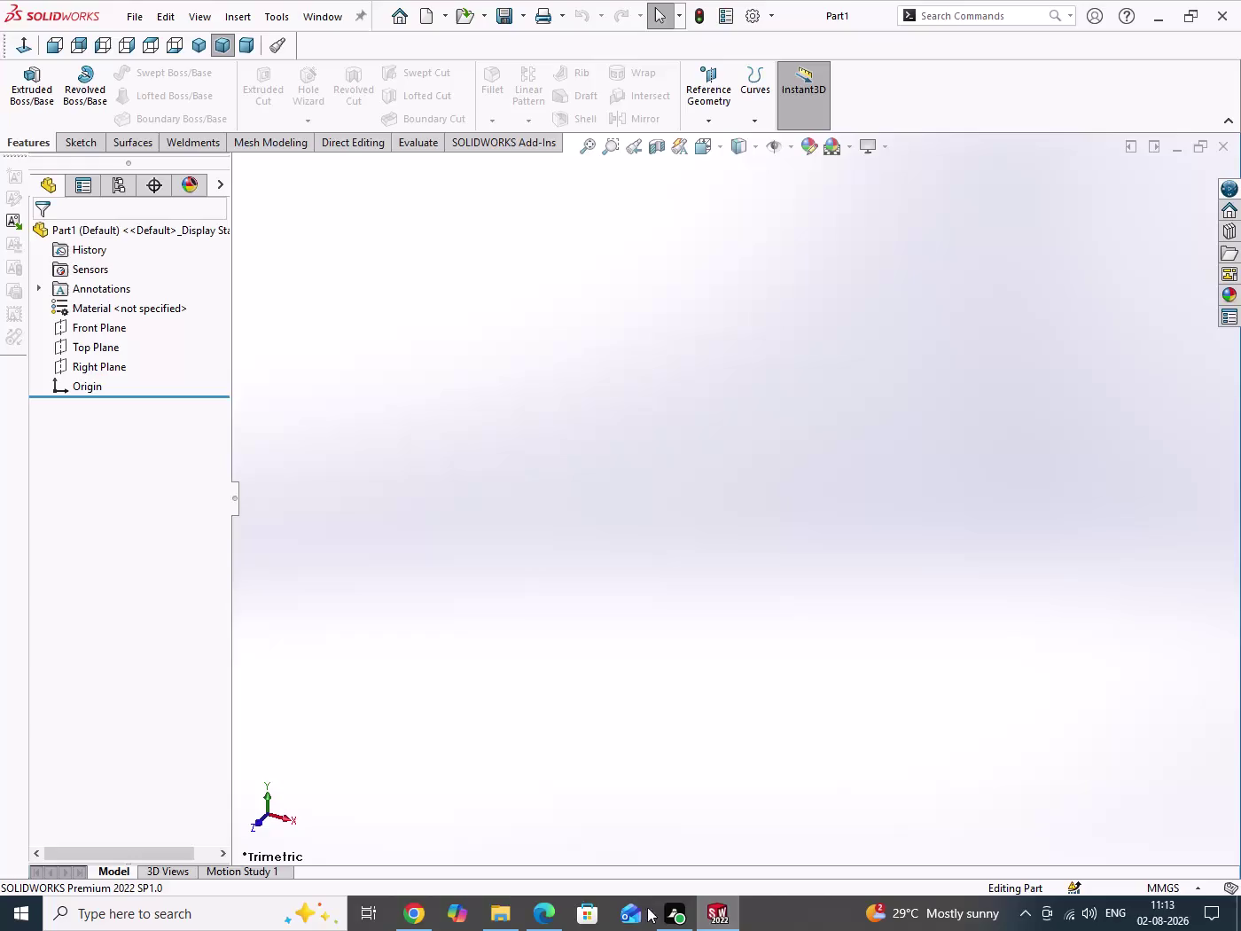
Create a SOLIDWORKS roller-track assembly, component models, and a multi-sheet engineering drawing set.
Minimize the empty SOLIDWORKS part to reveal the Roller Track assembly PDF.
right_click(411, 921)
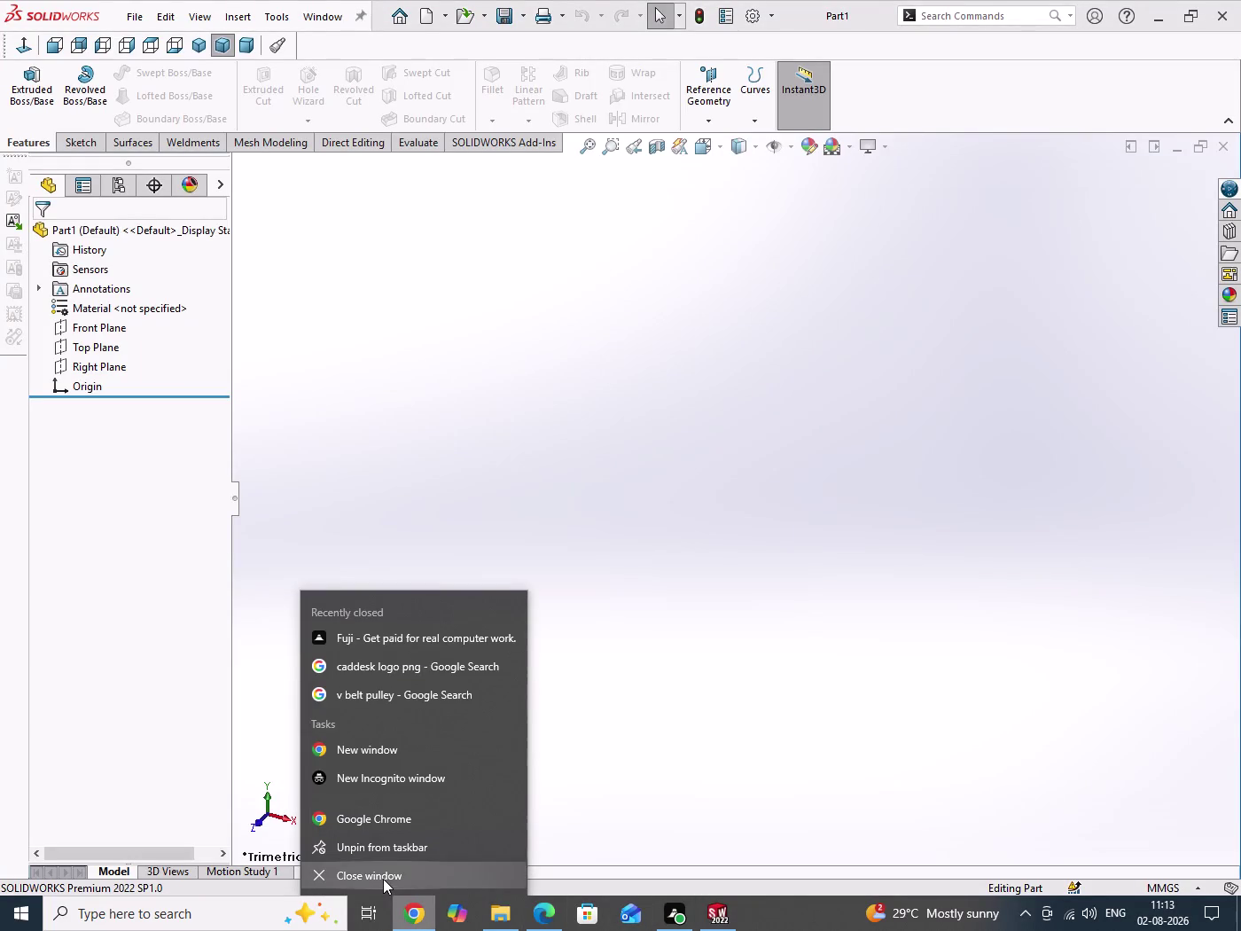
click(382, 879)
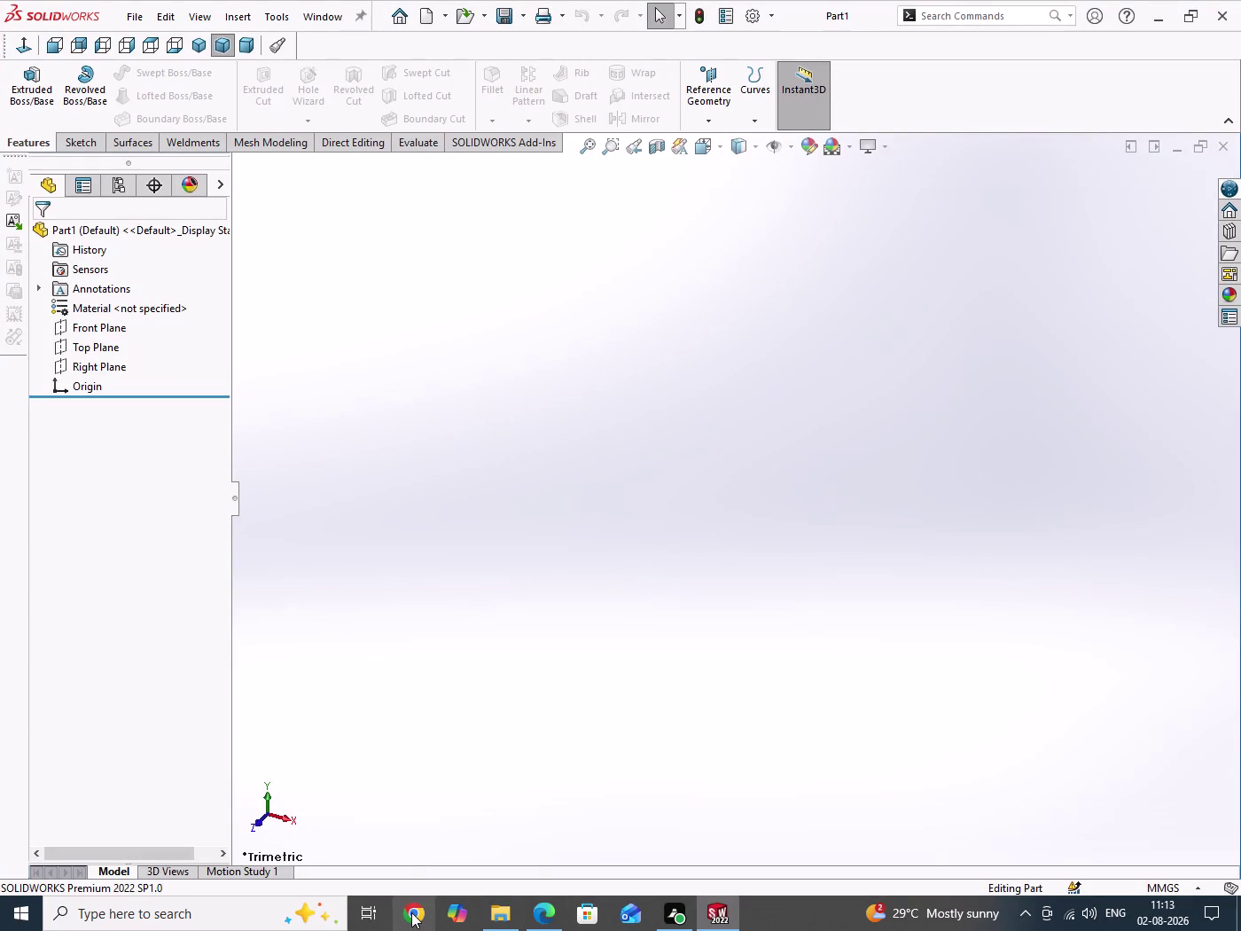
click(412, 912)
click(1106, 37)
drag(481, 395, 980, 715)
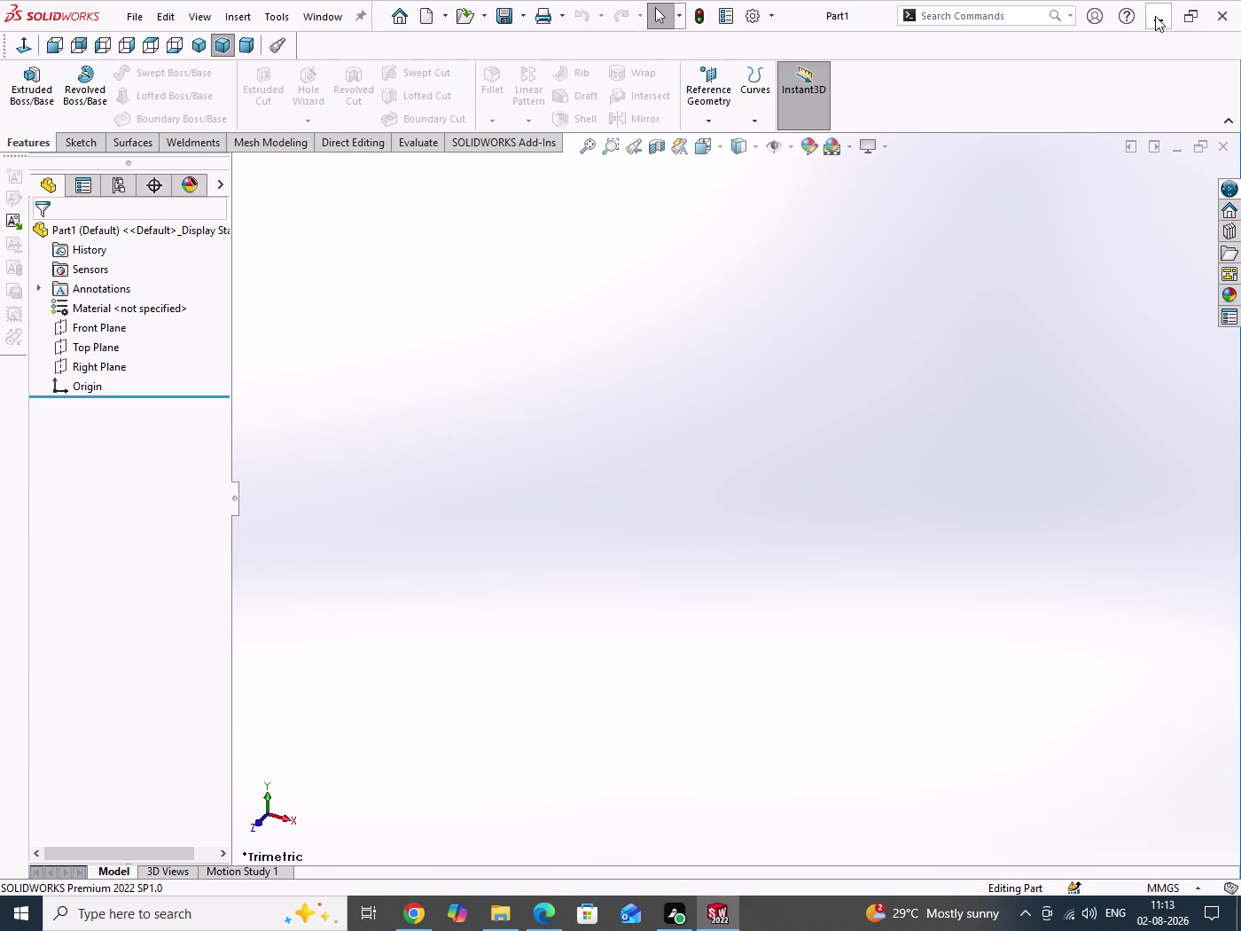
click(542, 916)
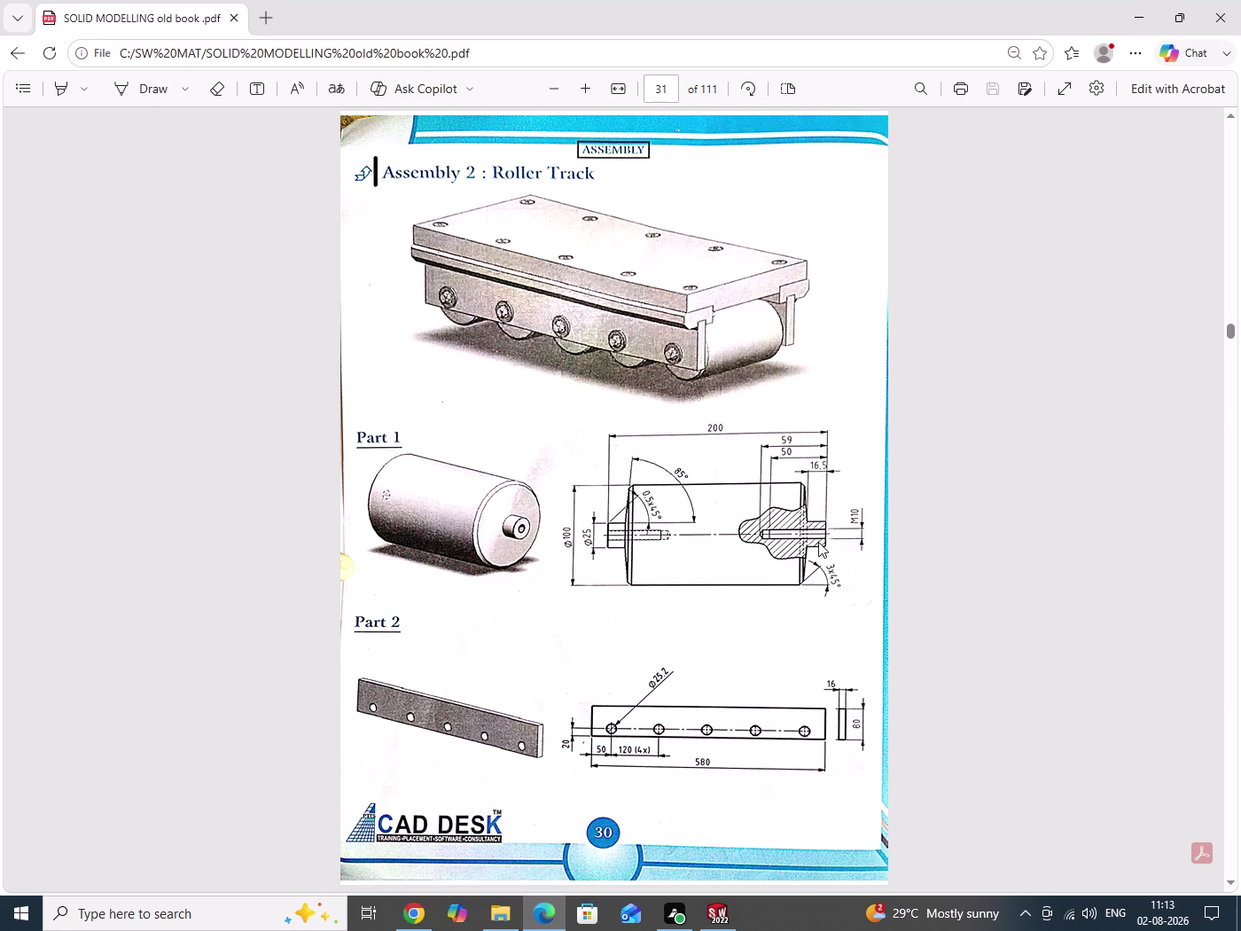
Zoom into the Part 1 roller drawing in Edge, then bring SOLIDWORKS back to the front.
scroll(up, 3)
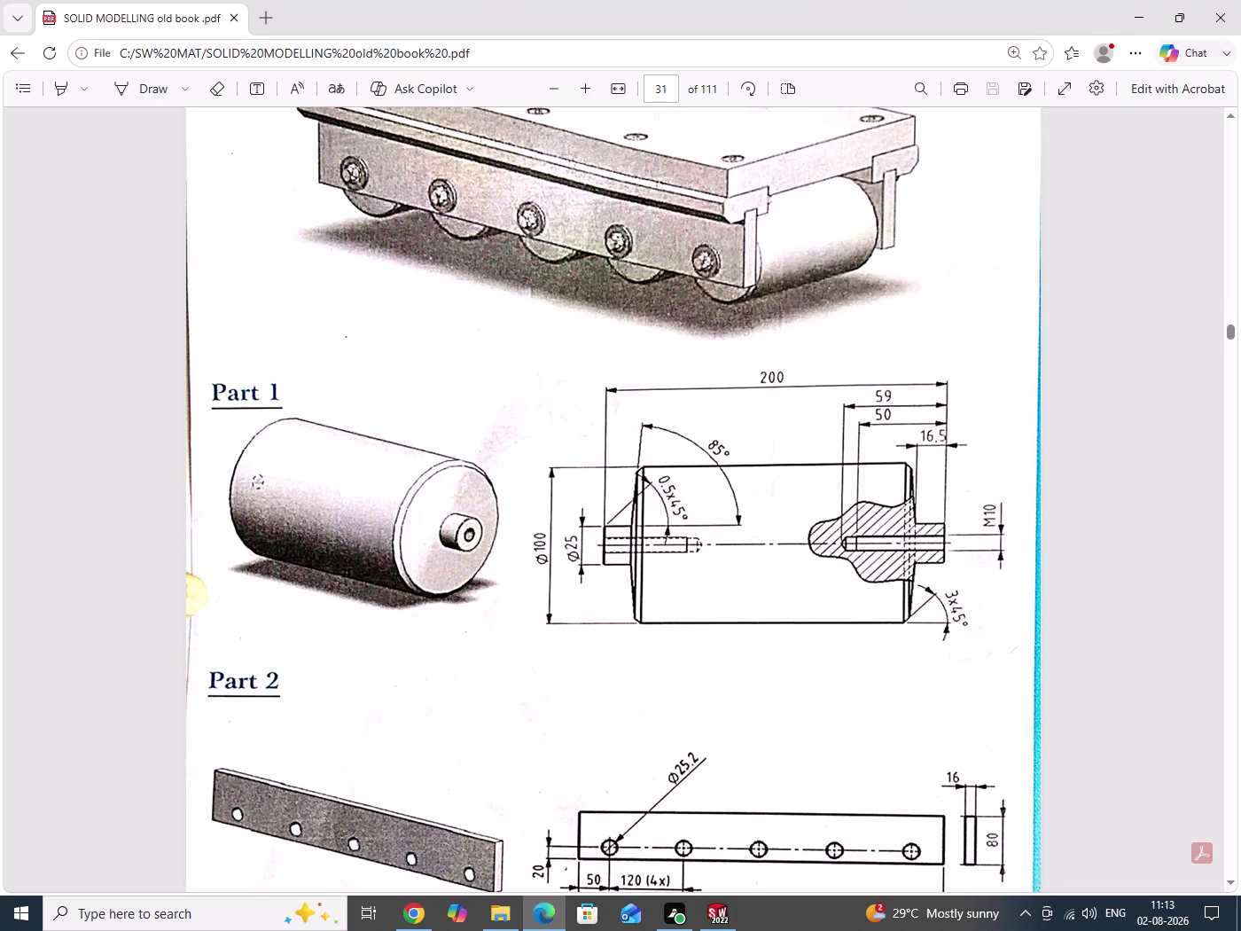
click(1133, 17)
click(550, 325)
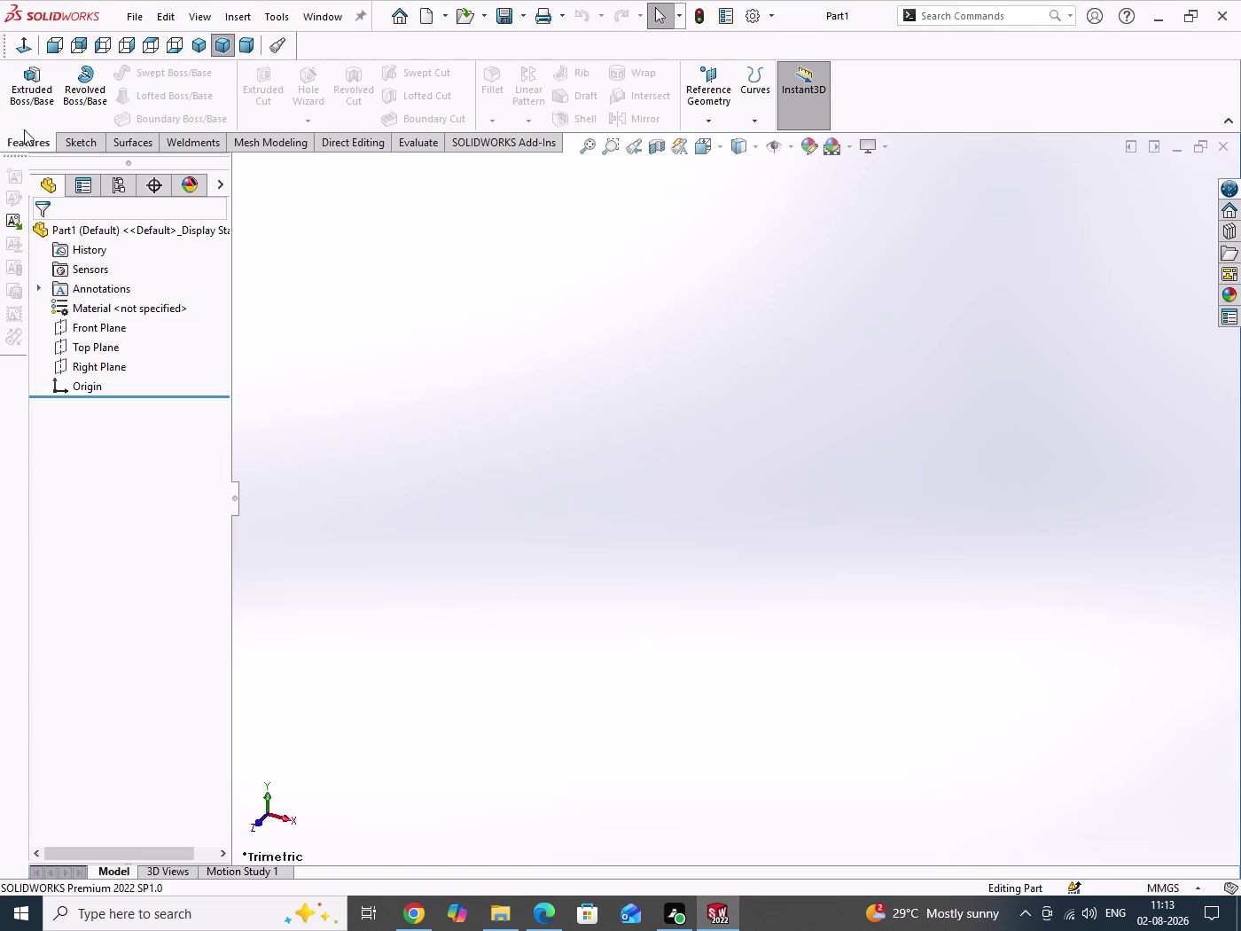
Start a Revolved Boss/Base with its sketch on the Front Plane.
click(96, 107)
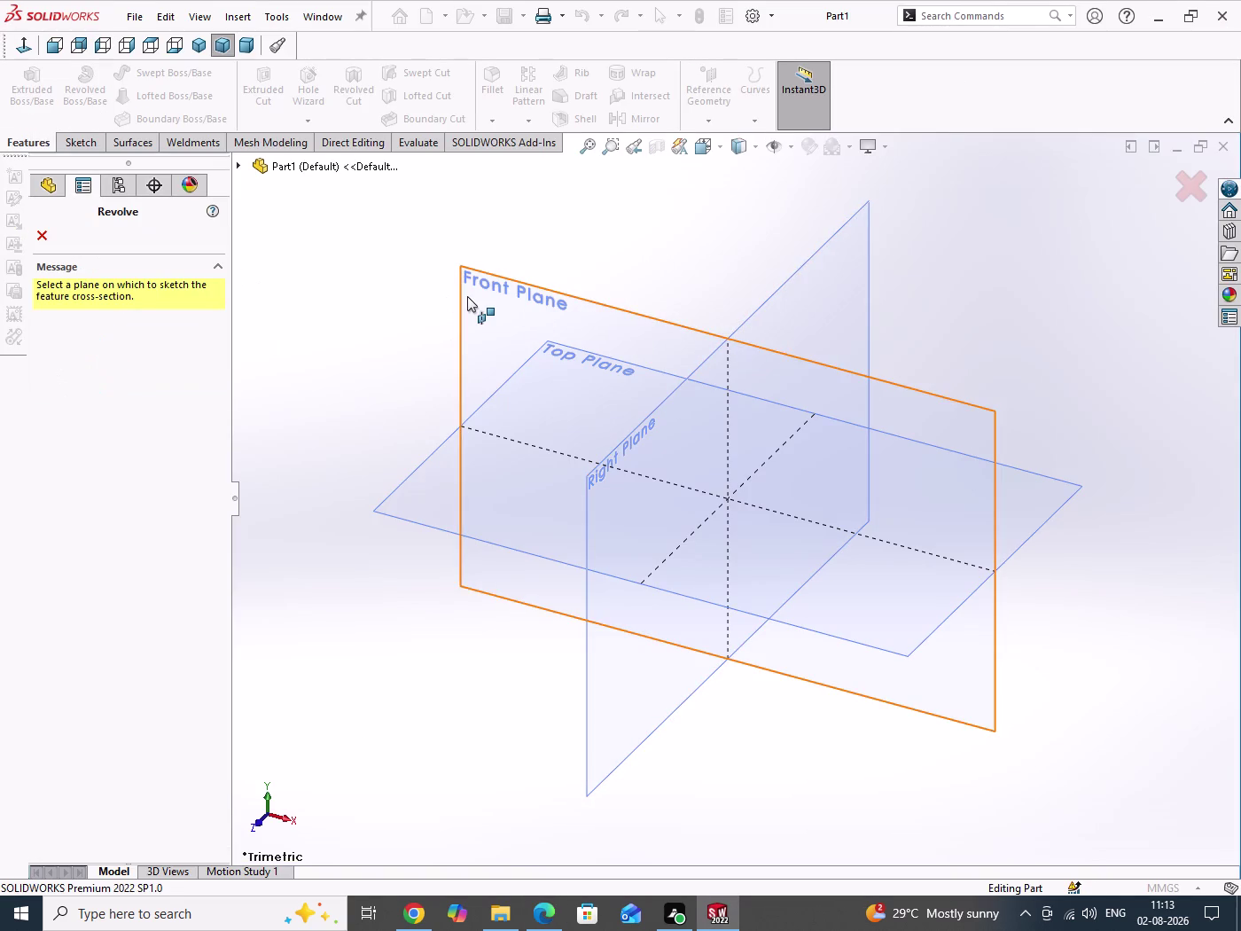
click(468, 296)
drag(966, 421, 1018, 529)
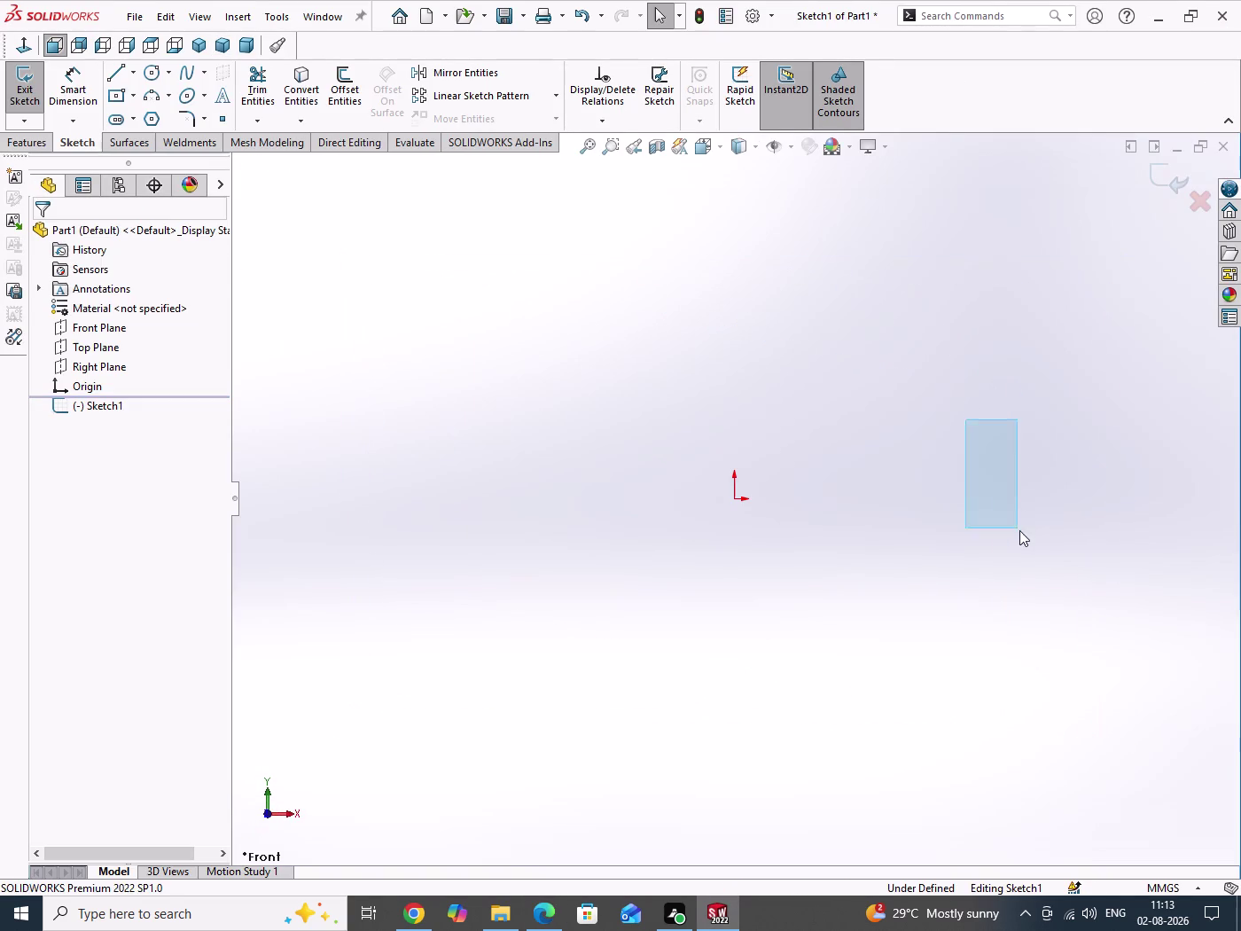
click(849, 149)
click(851, 187)
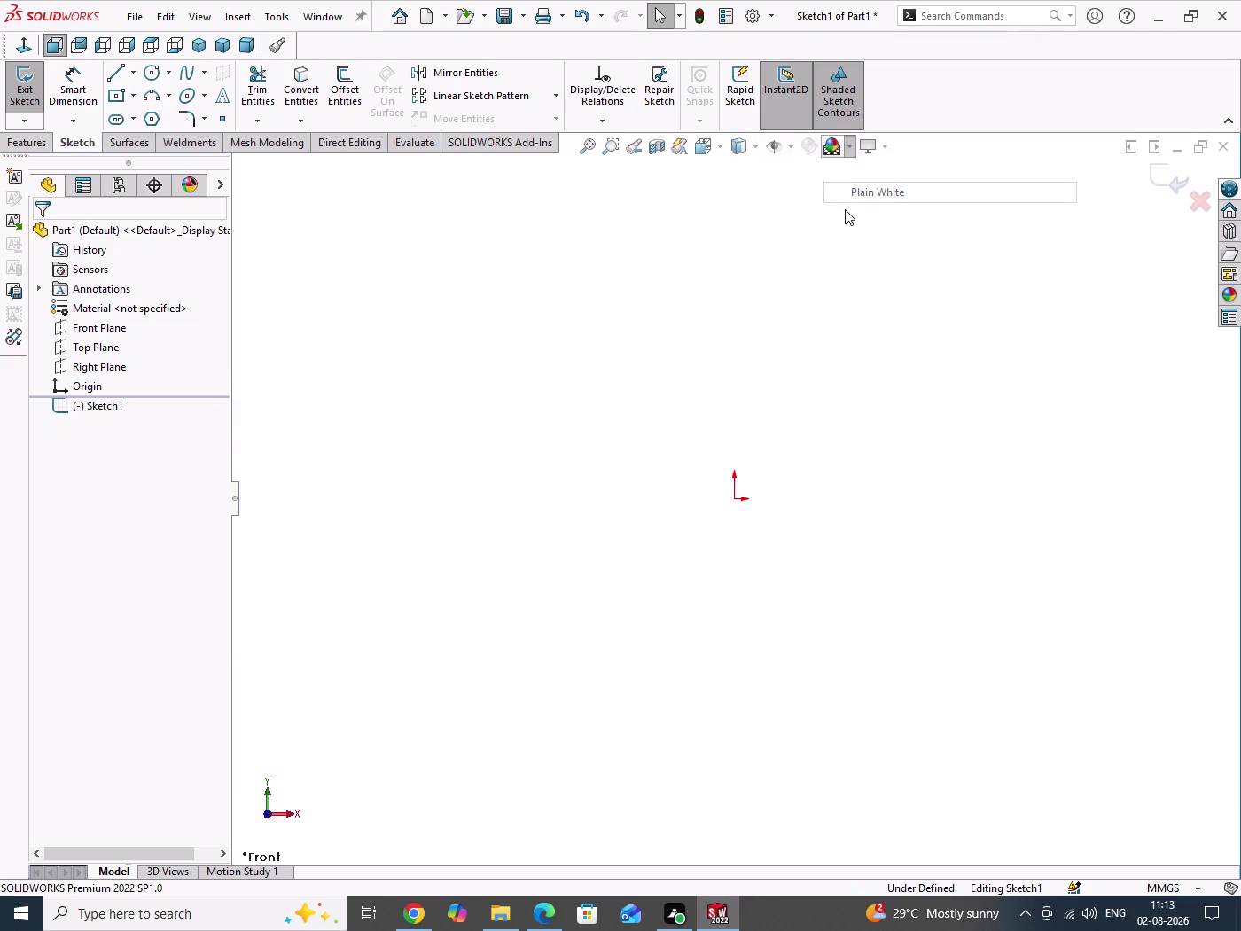
drag(694, 332, 867, 450)
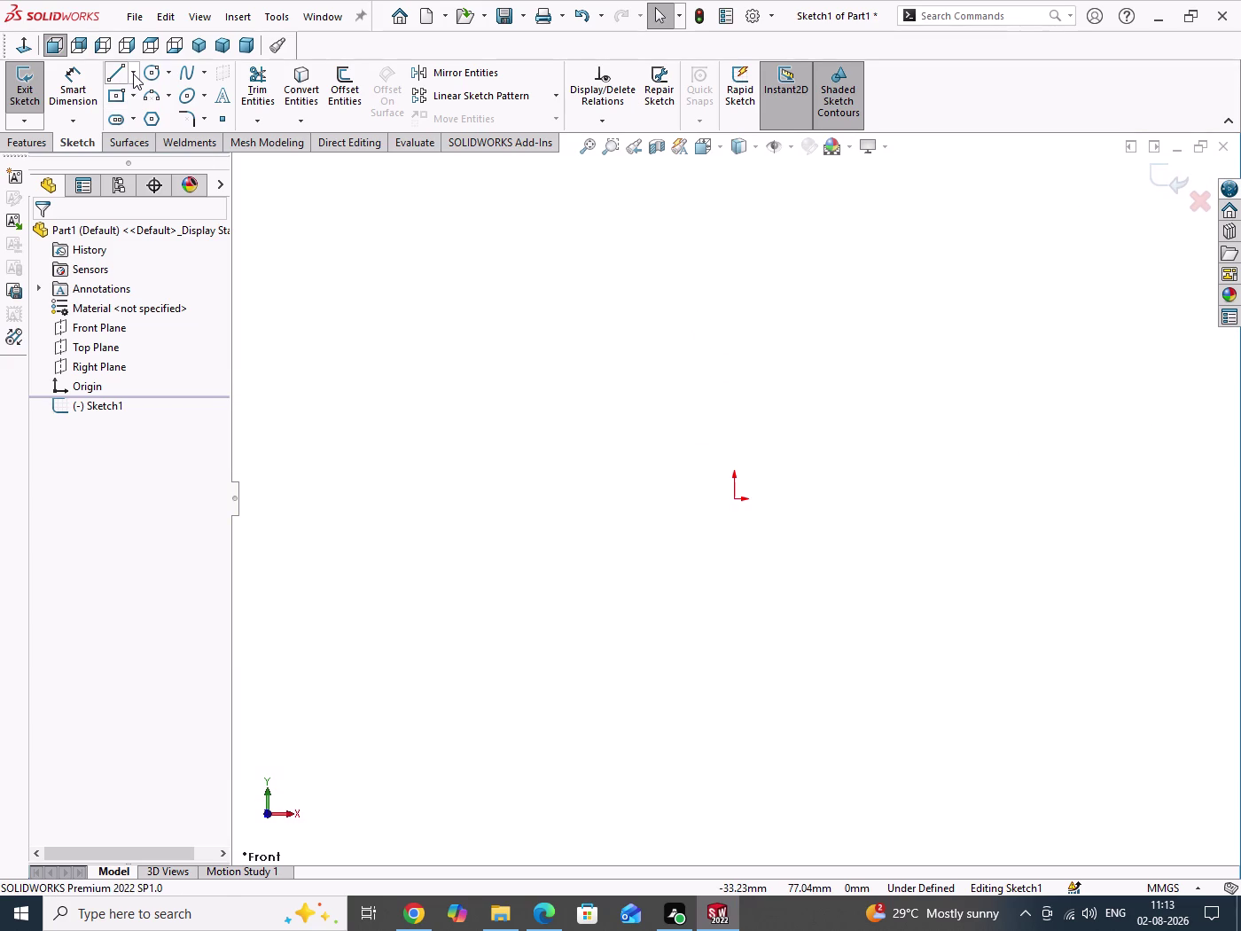
Draw a horizontal centerline passing across the origin.
click(133, 74)
click(148, 120)
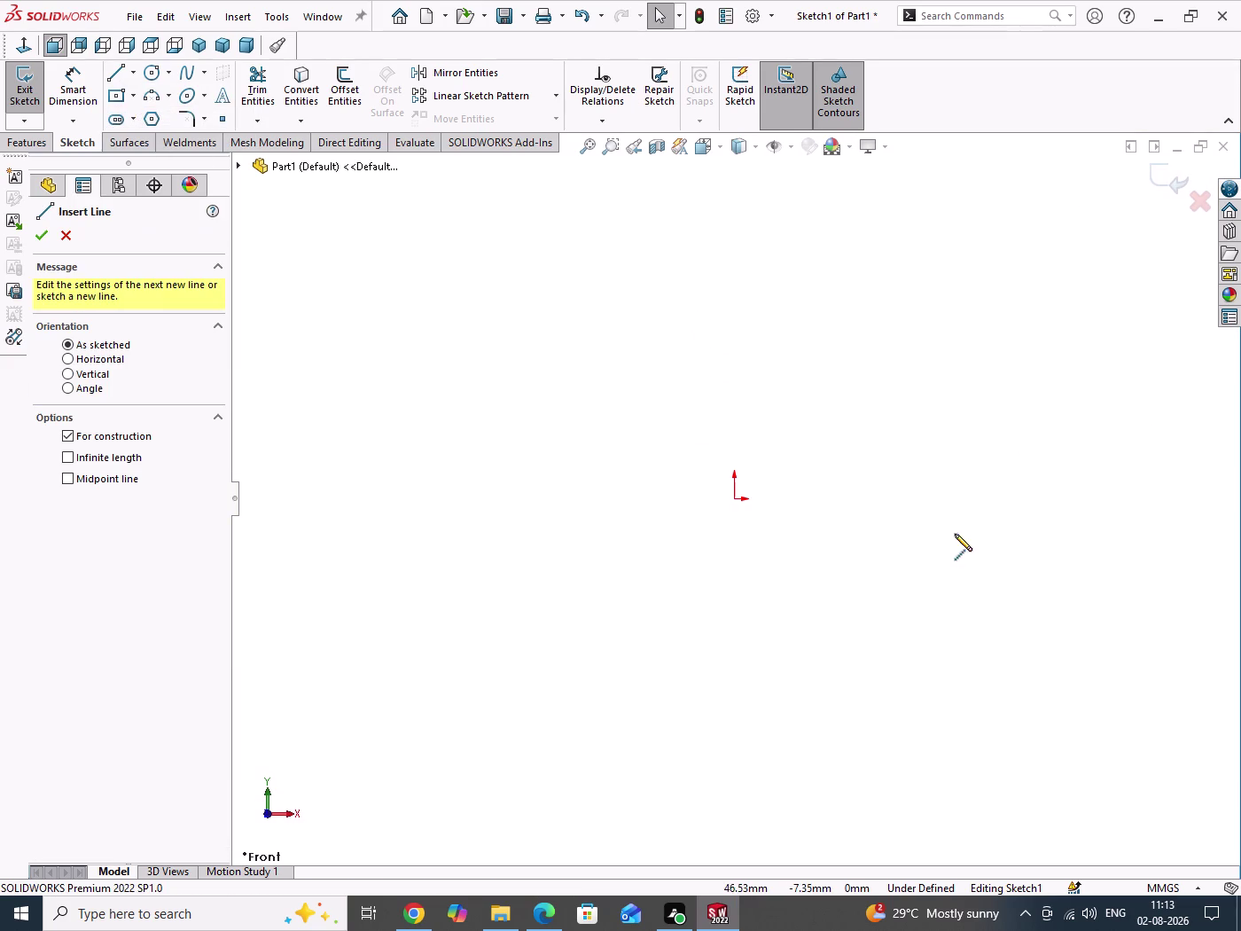
click(655, 497)
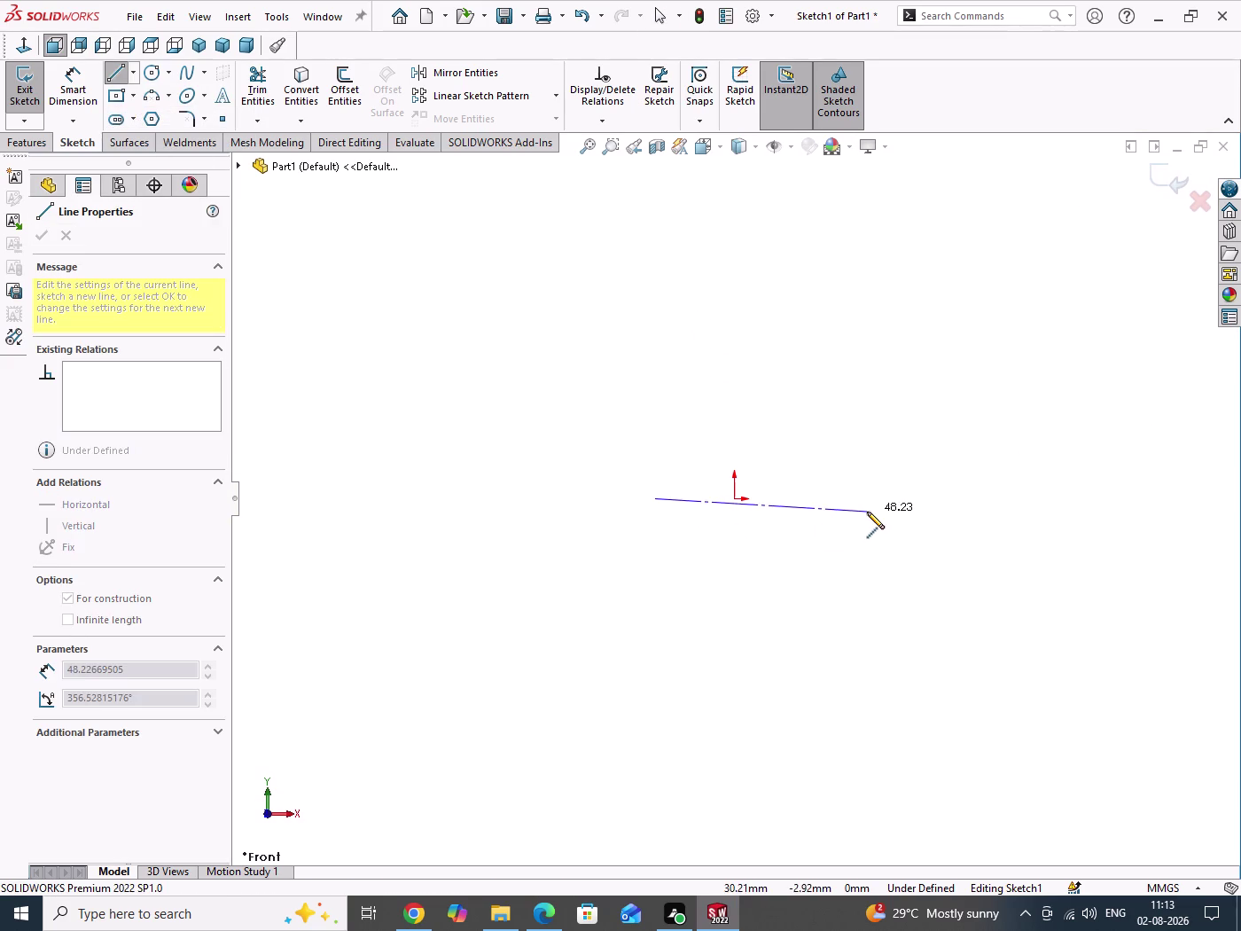
click(879, 501)
right_click(866, 403)
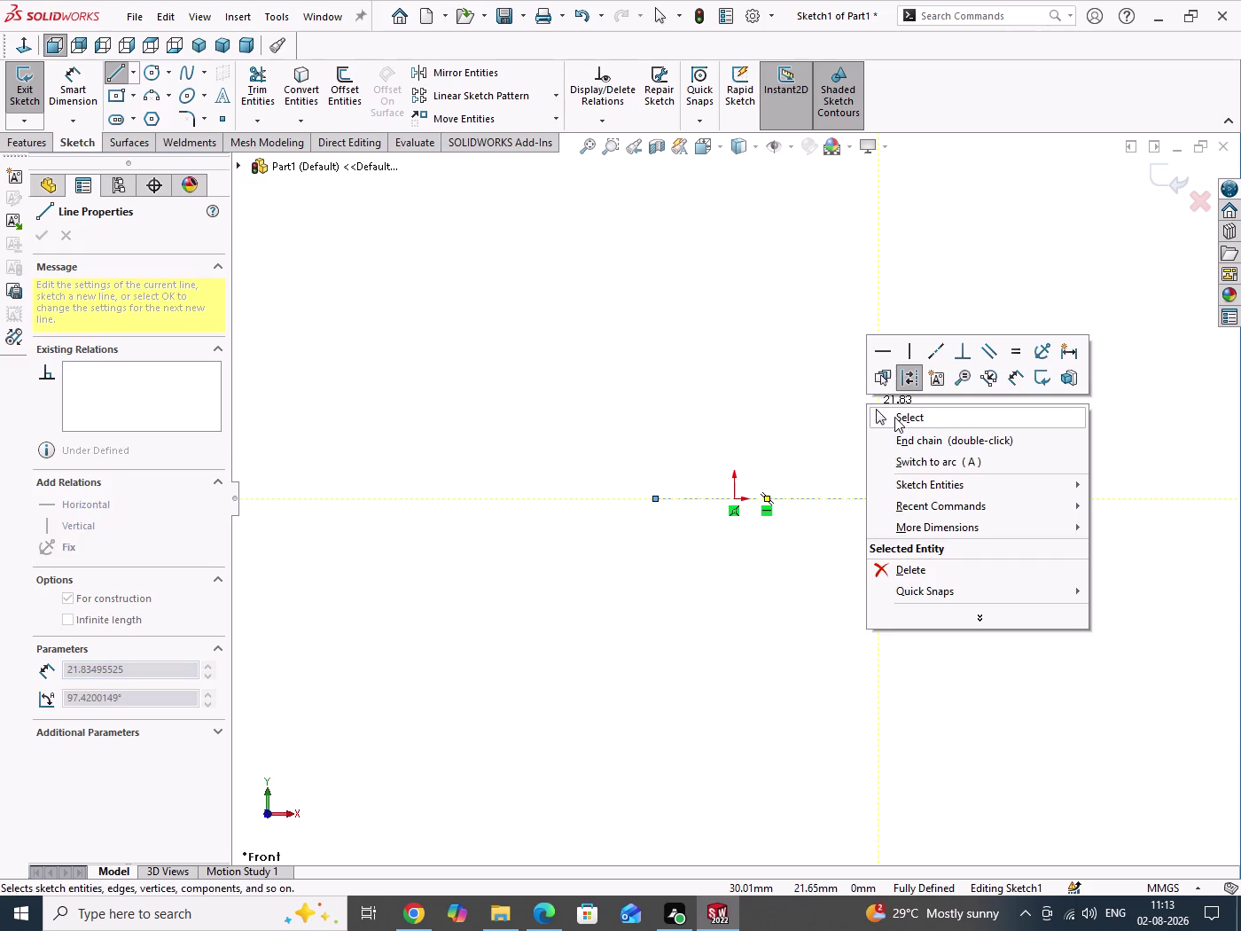
click(914, 420)
Add a Midpoint relation between the centerline and origin, then lengthen it both ways.
click(838, 497)
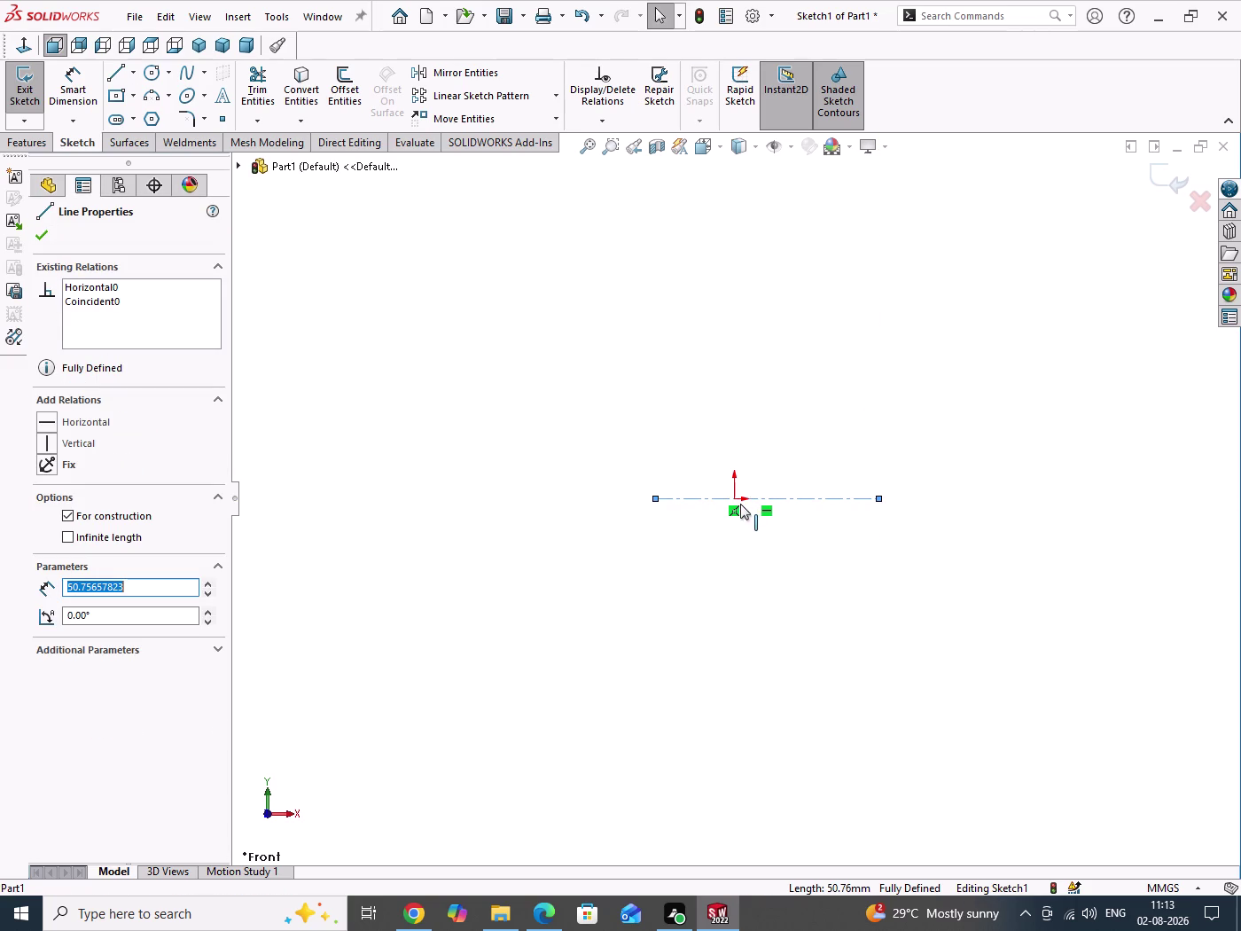
click(737, 500)
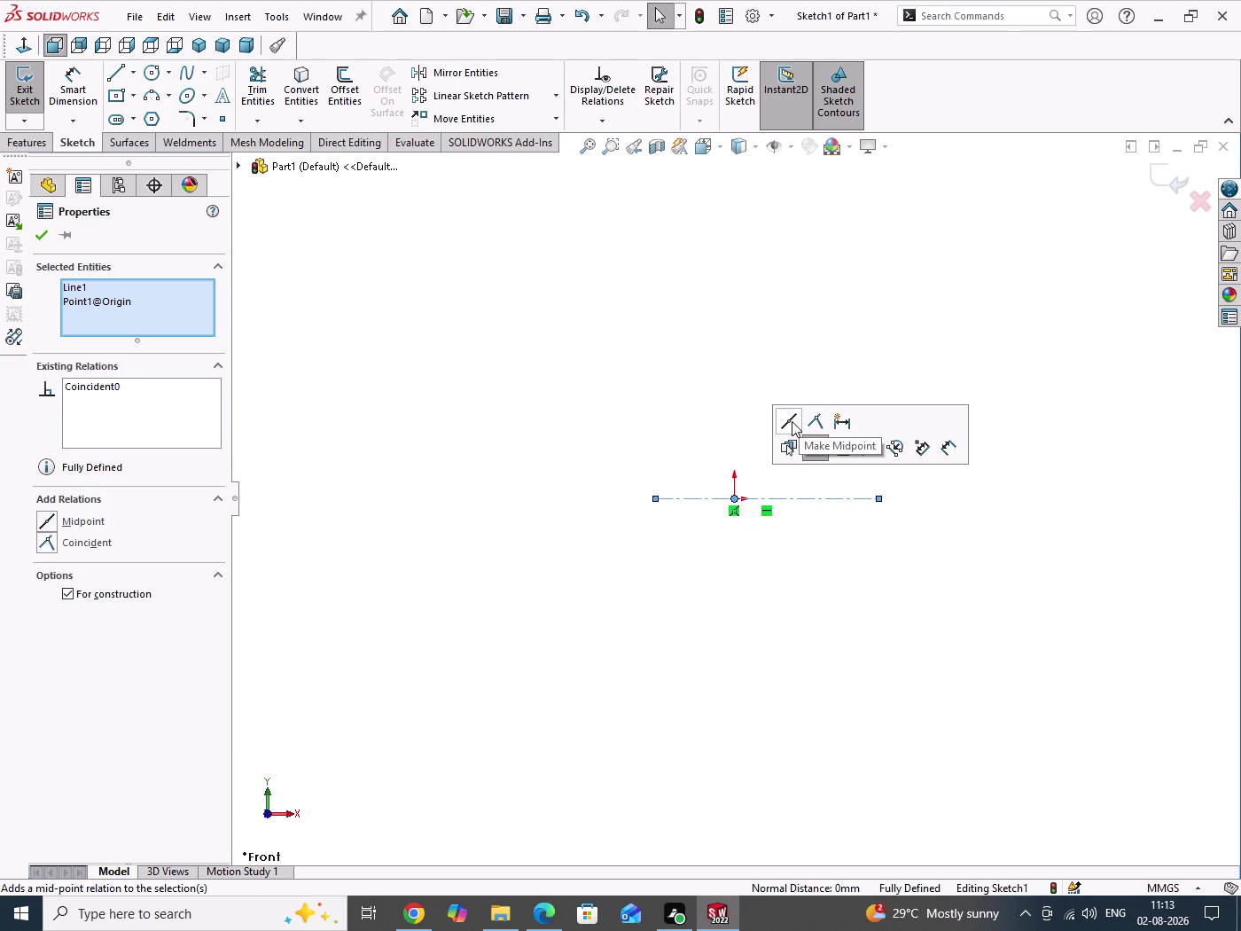
click(792, 421)
click(648, 365)
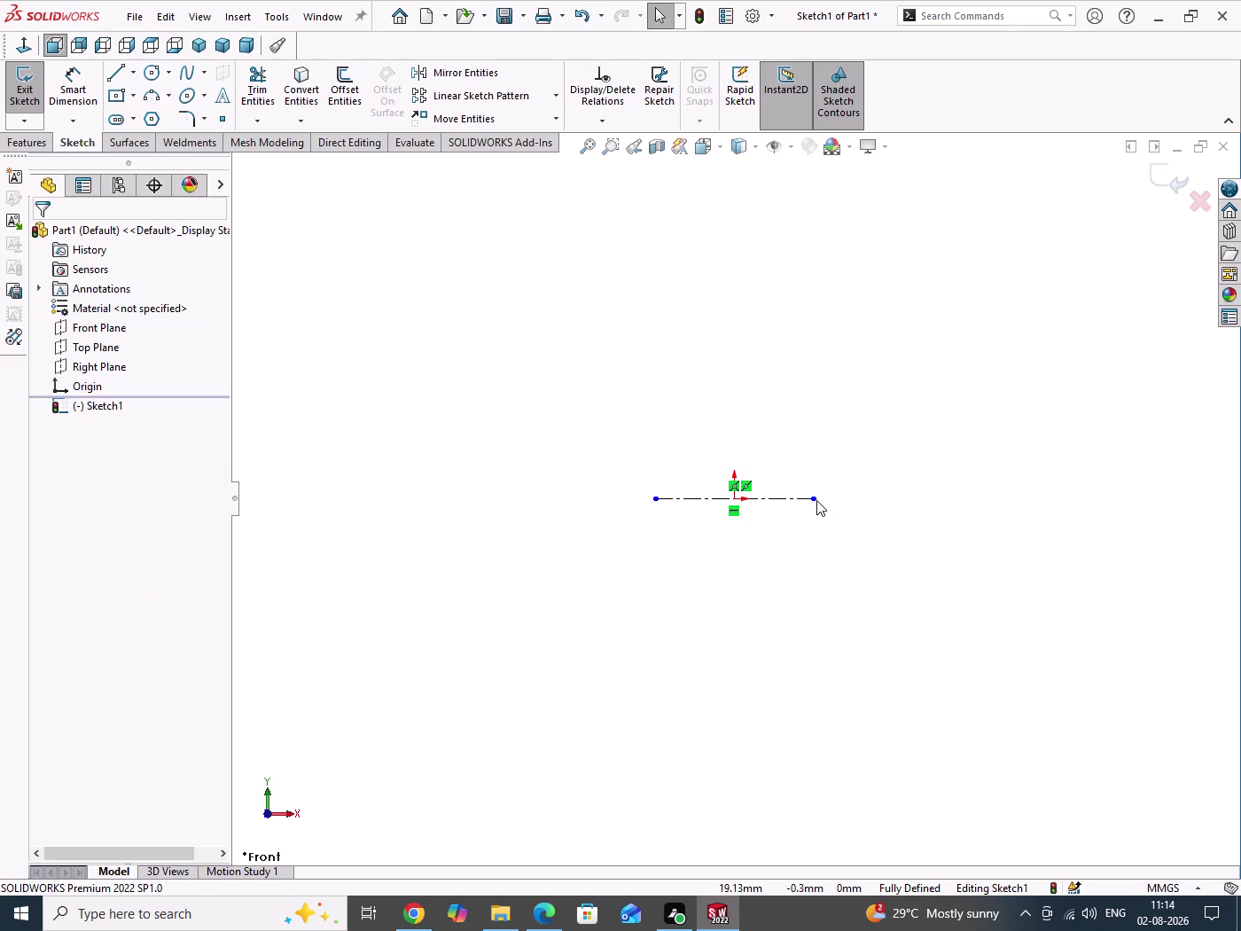
drag(816, 501, 980, 505)
drag(846, 370, 906, 698)
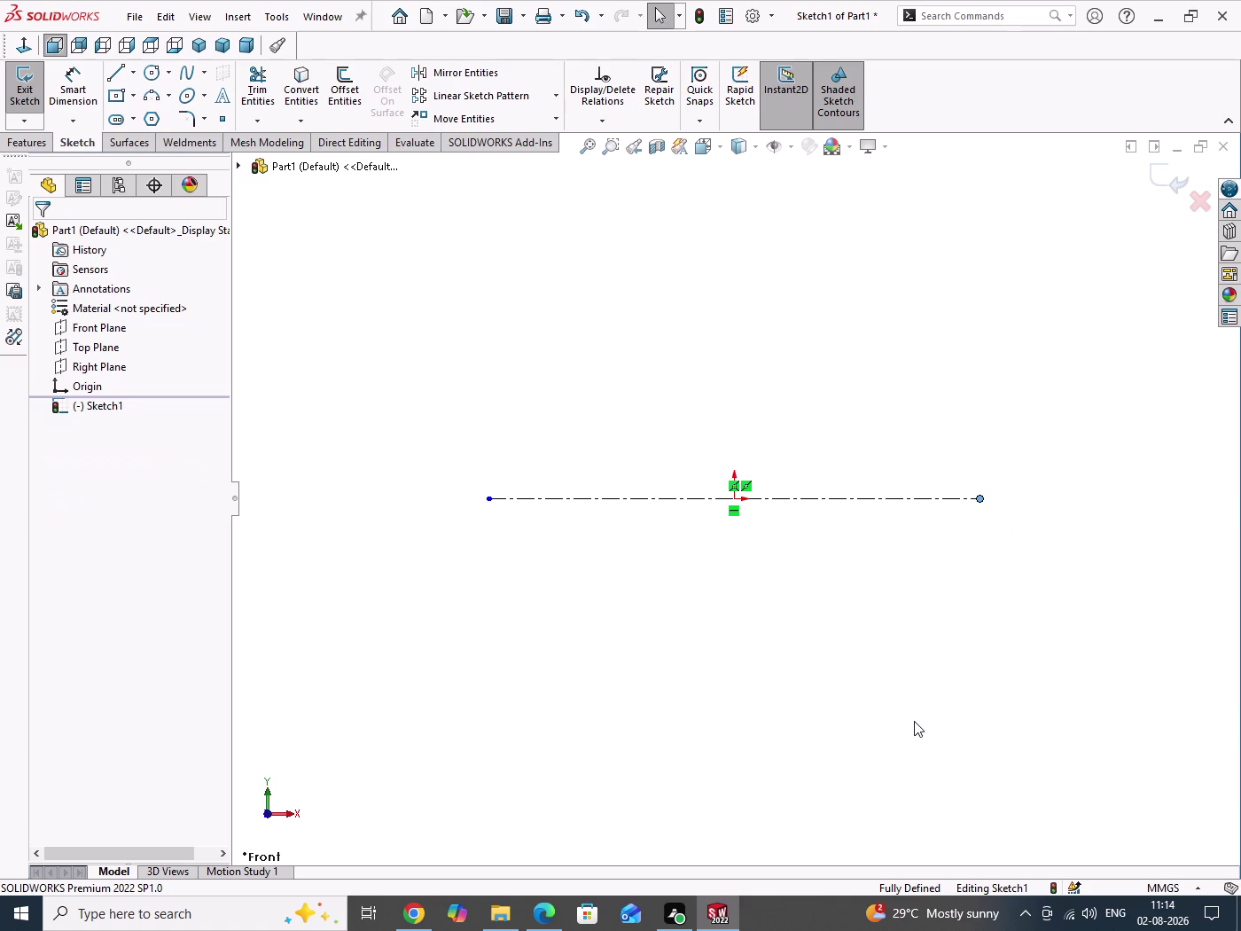
drag(906, 698, 917, 729)
Restore down Edge and SOLIDWORKS so they sit side by side.
click(538, 924)
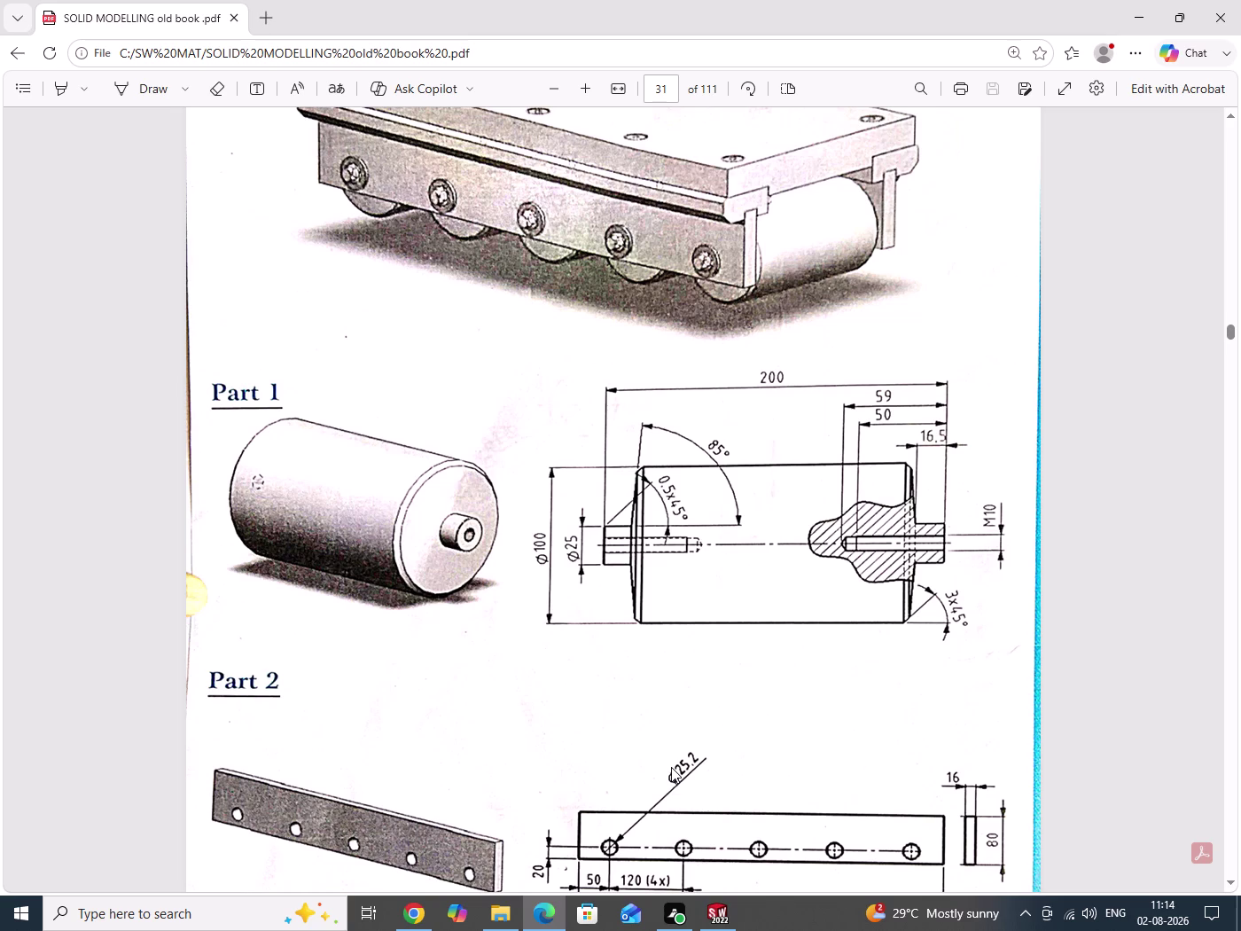
click(1189, 15)
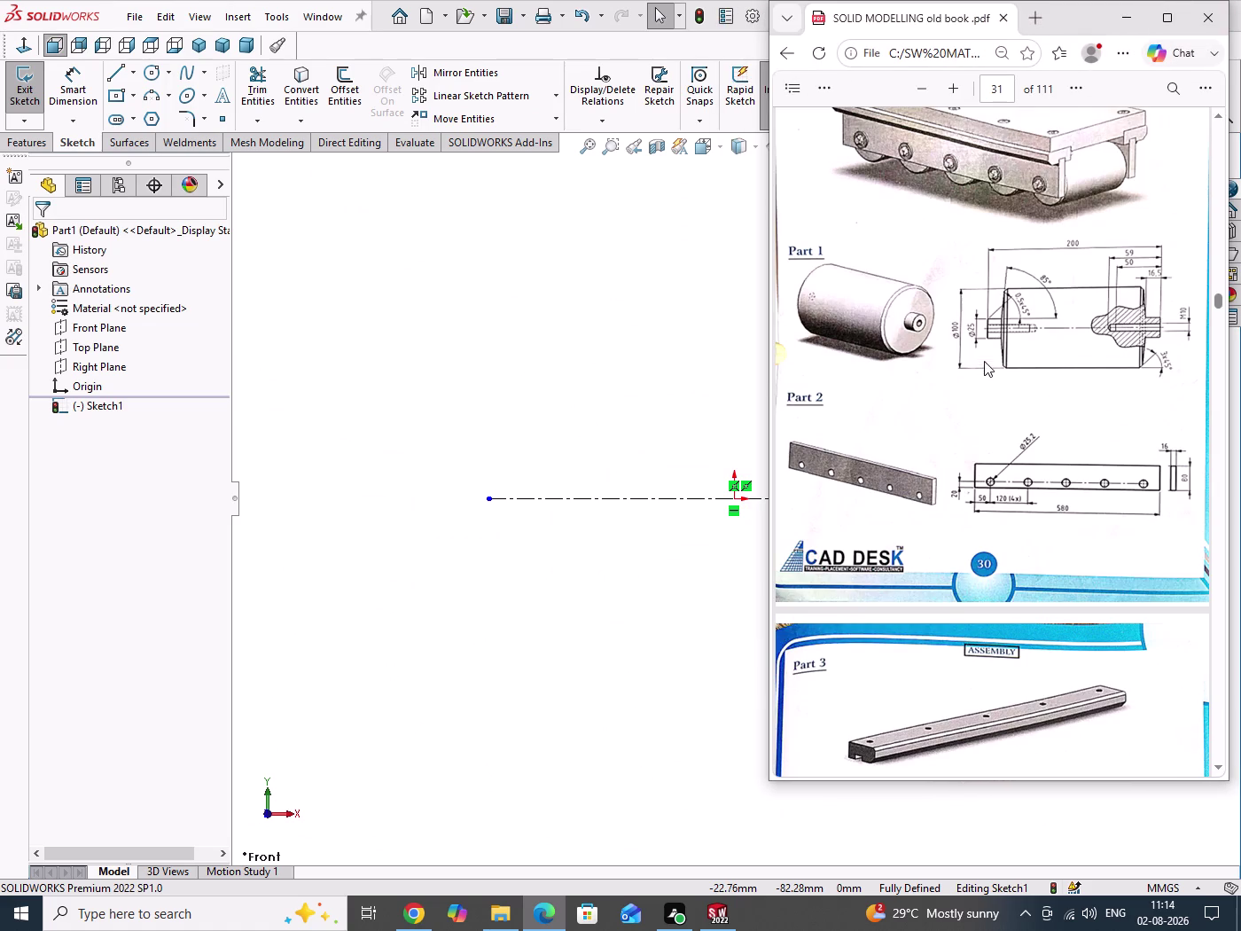
click(502, 318)
click(1191, 14)
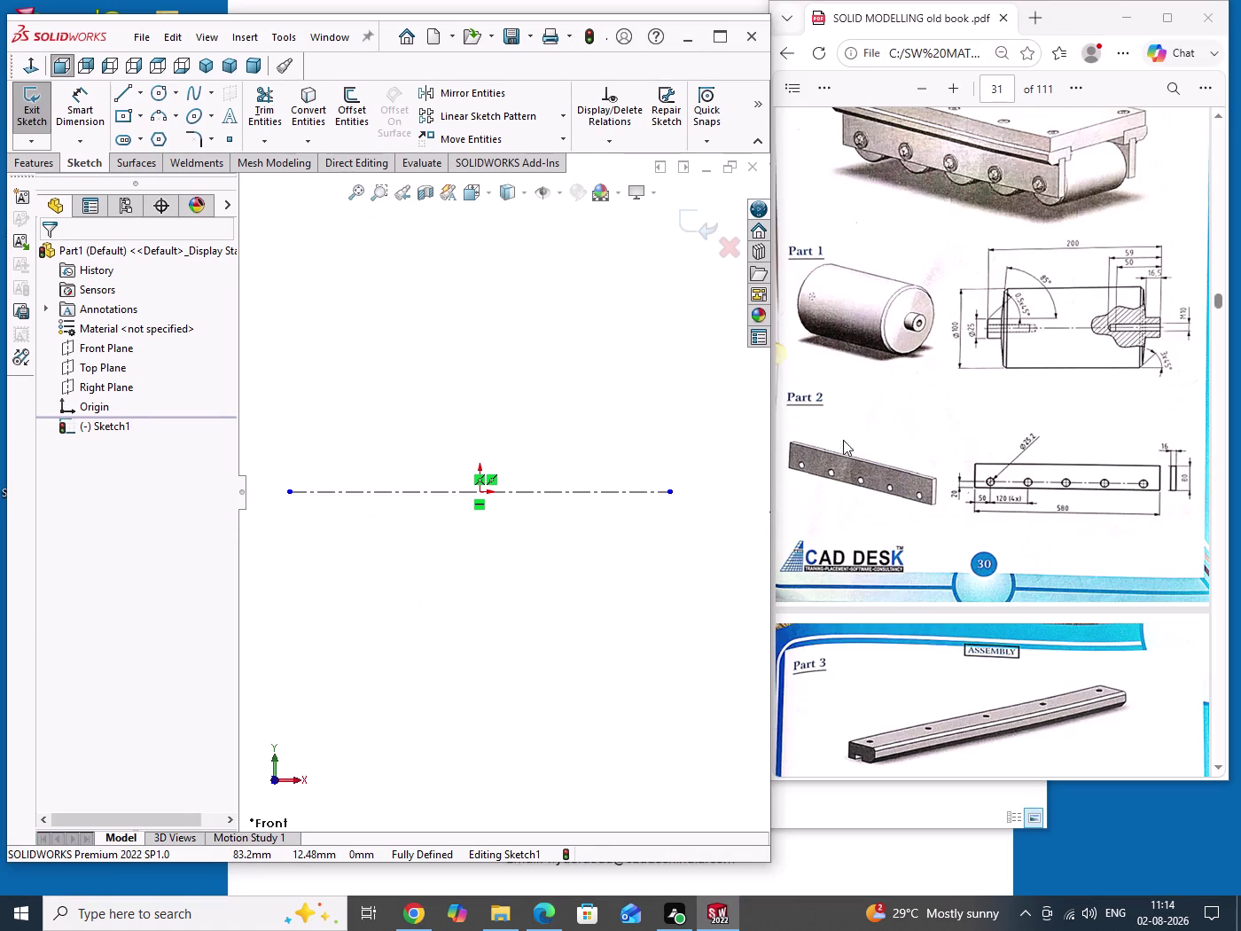
Zoom the PDF into the Part 1 section view and return to the sketch.
click(1135, 266)
scroll(up, 3)
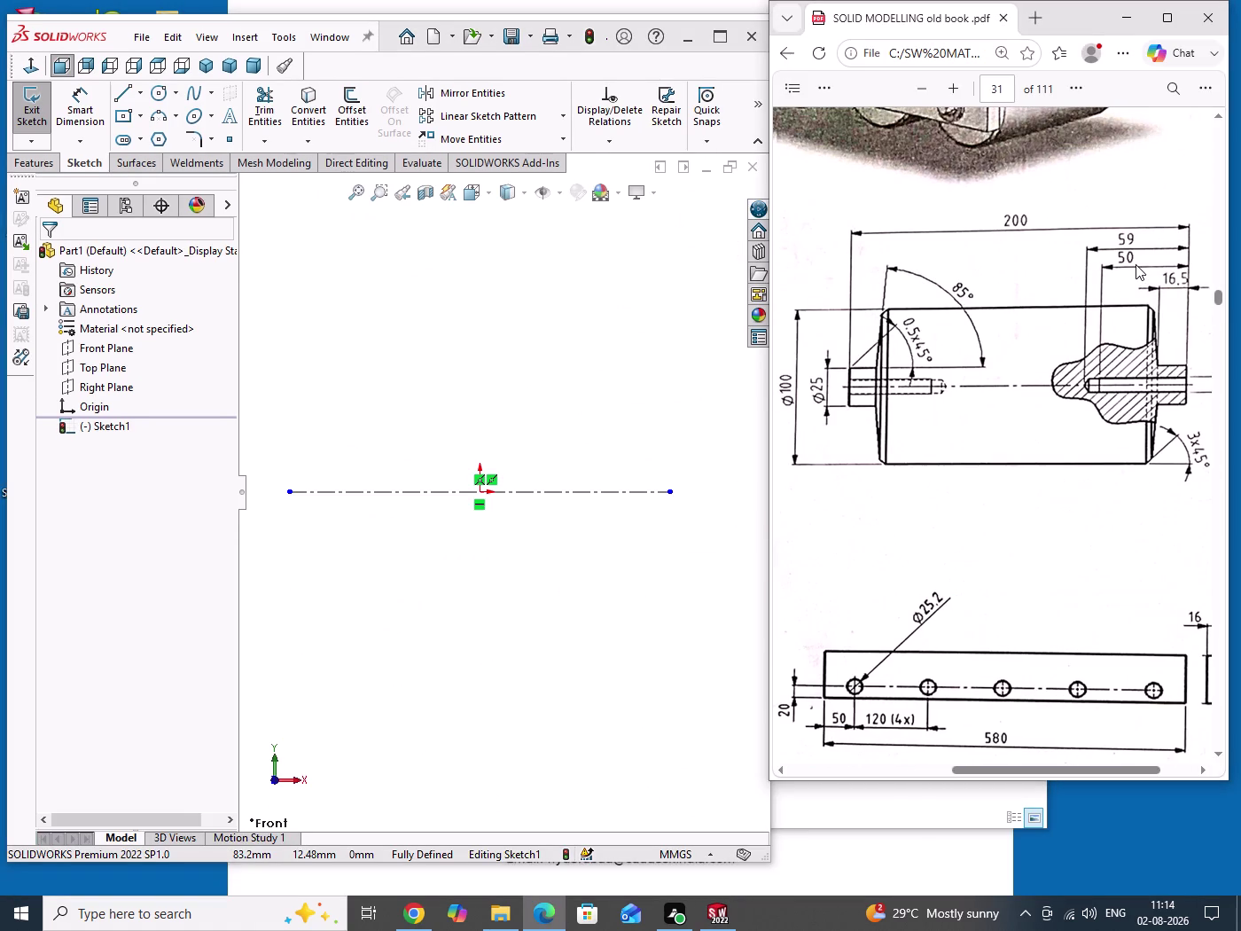
click(446, 365)
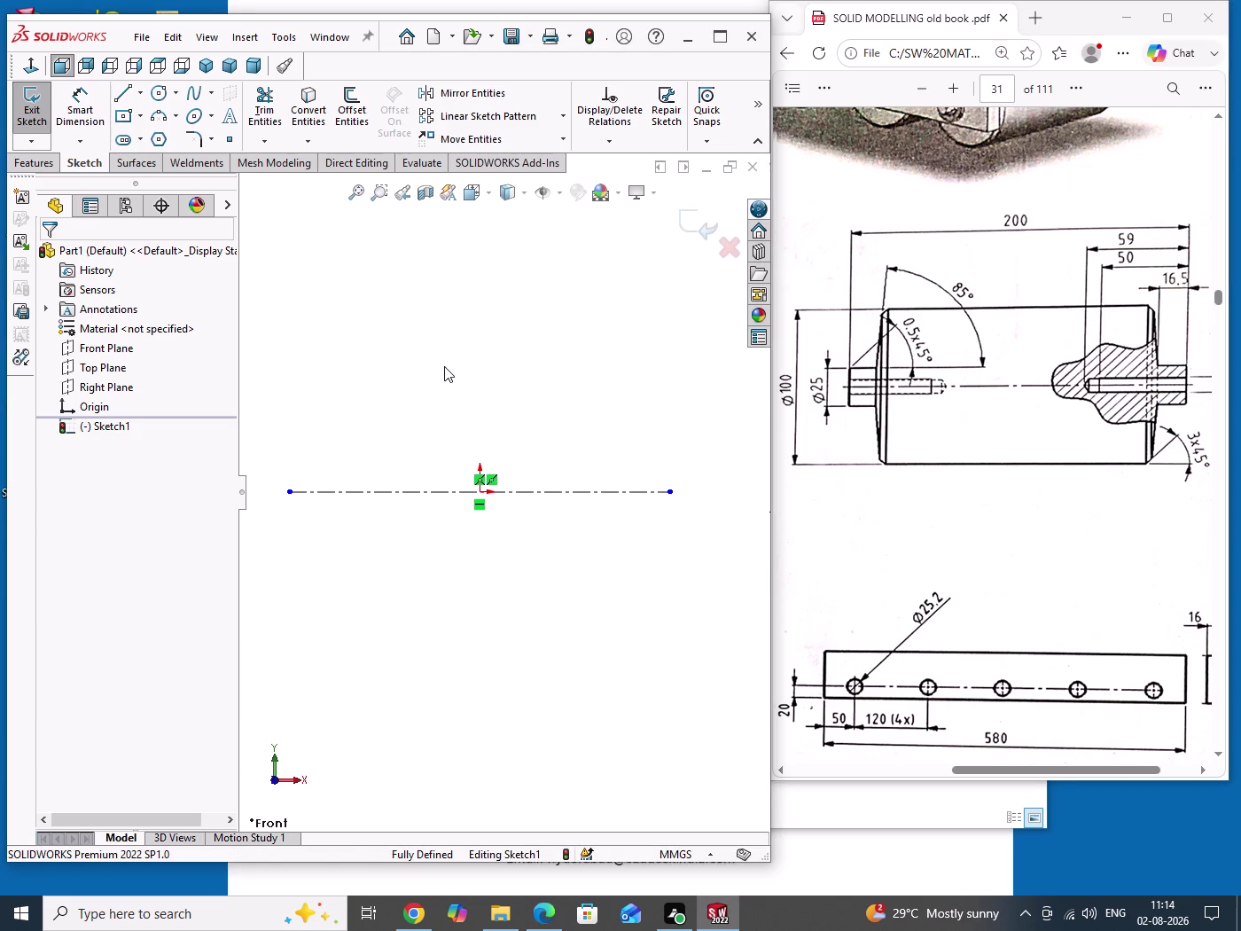
Draw a closed stepped outline with two sloped shoulders above the centerline, ending on it.
click(125, 92)
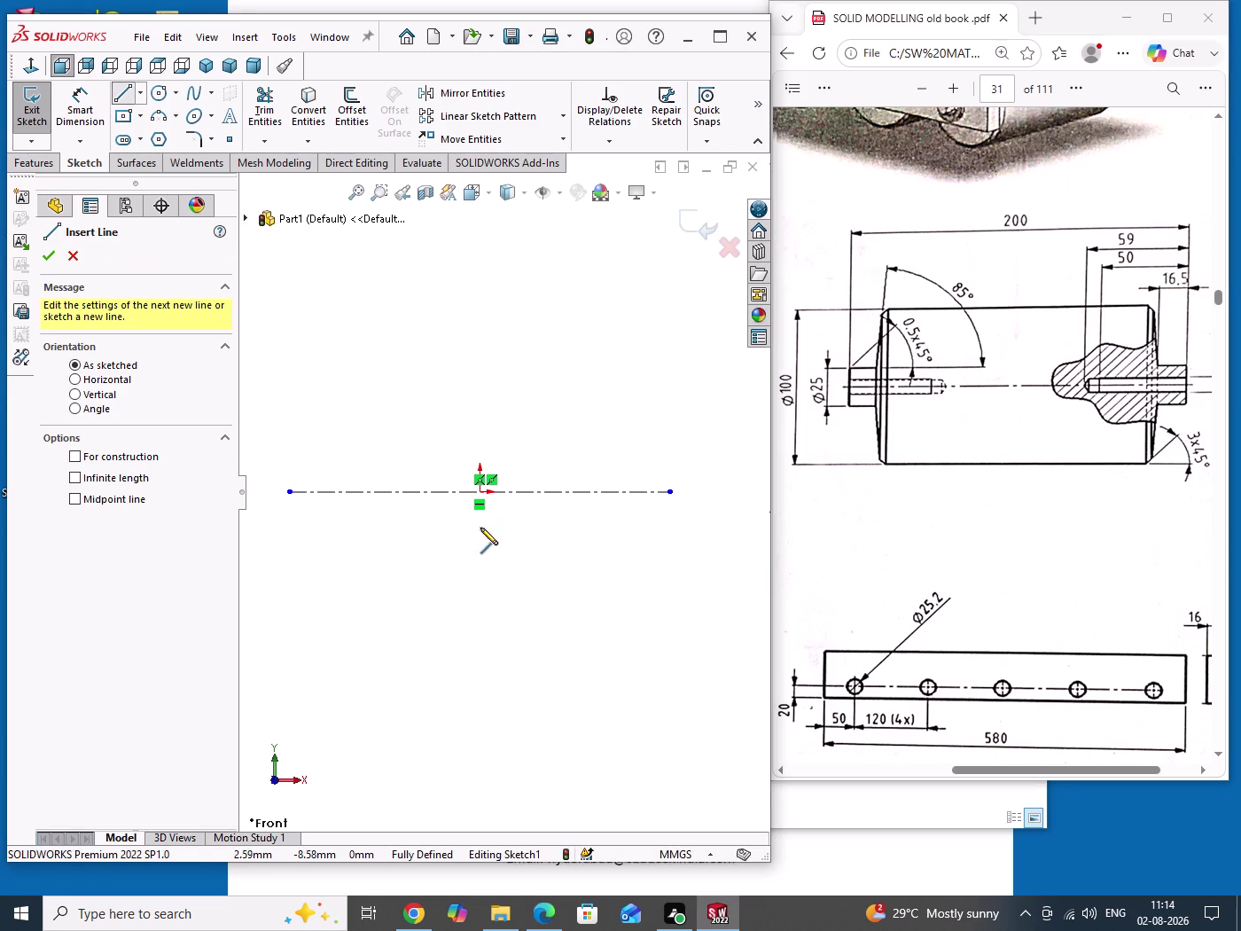
click(314, 491)
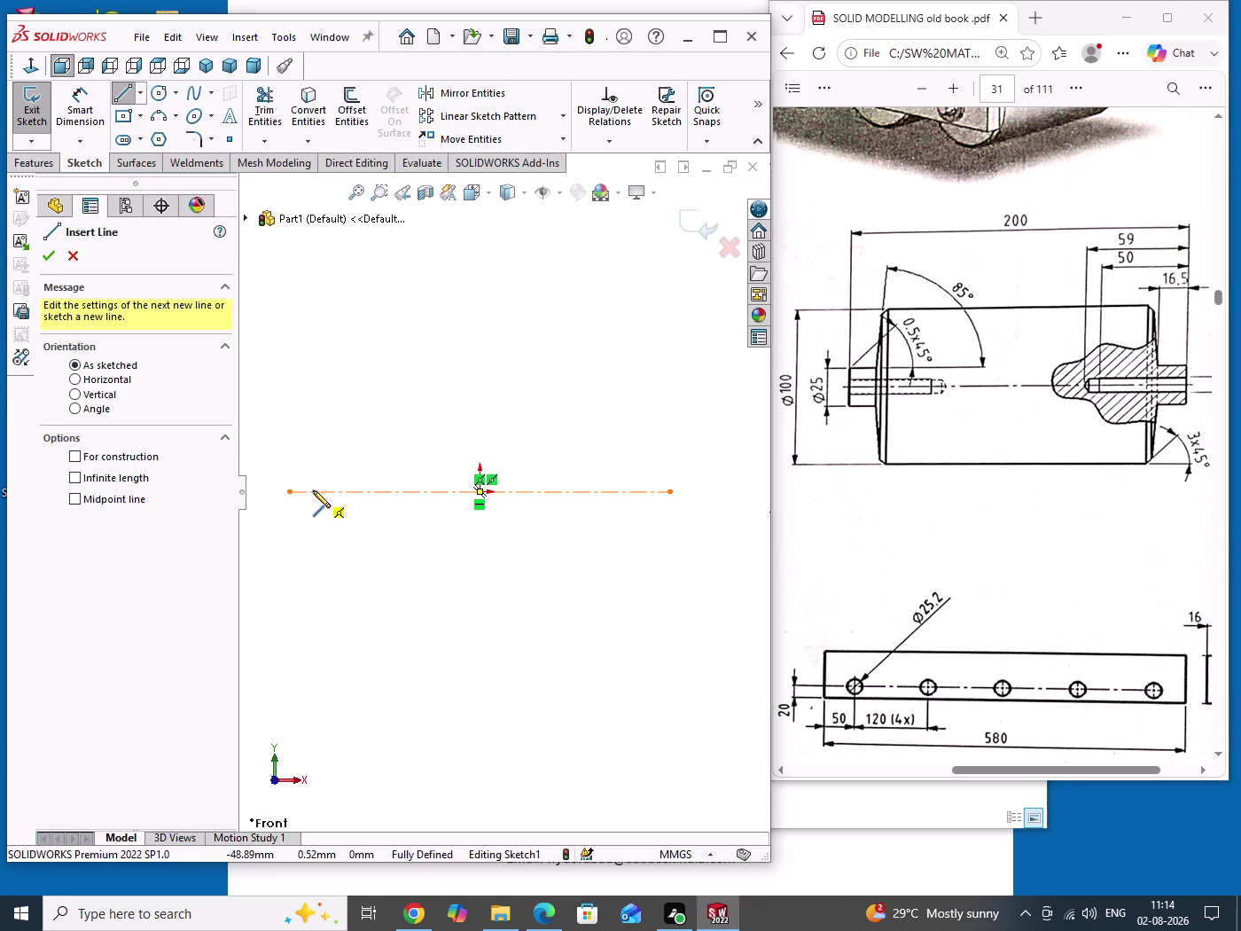
click(317, 430)
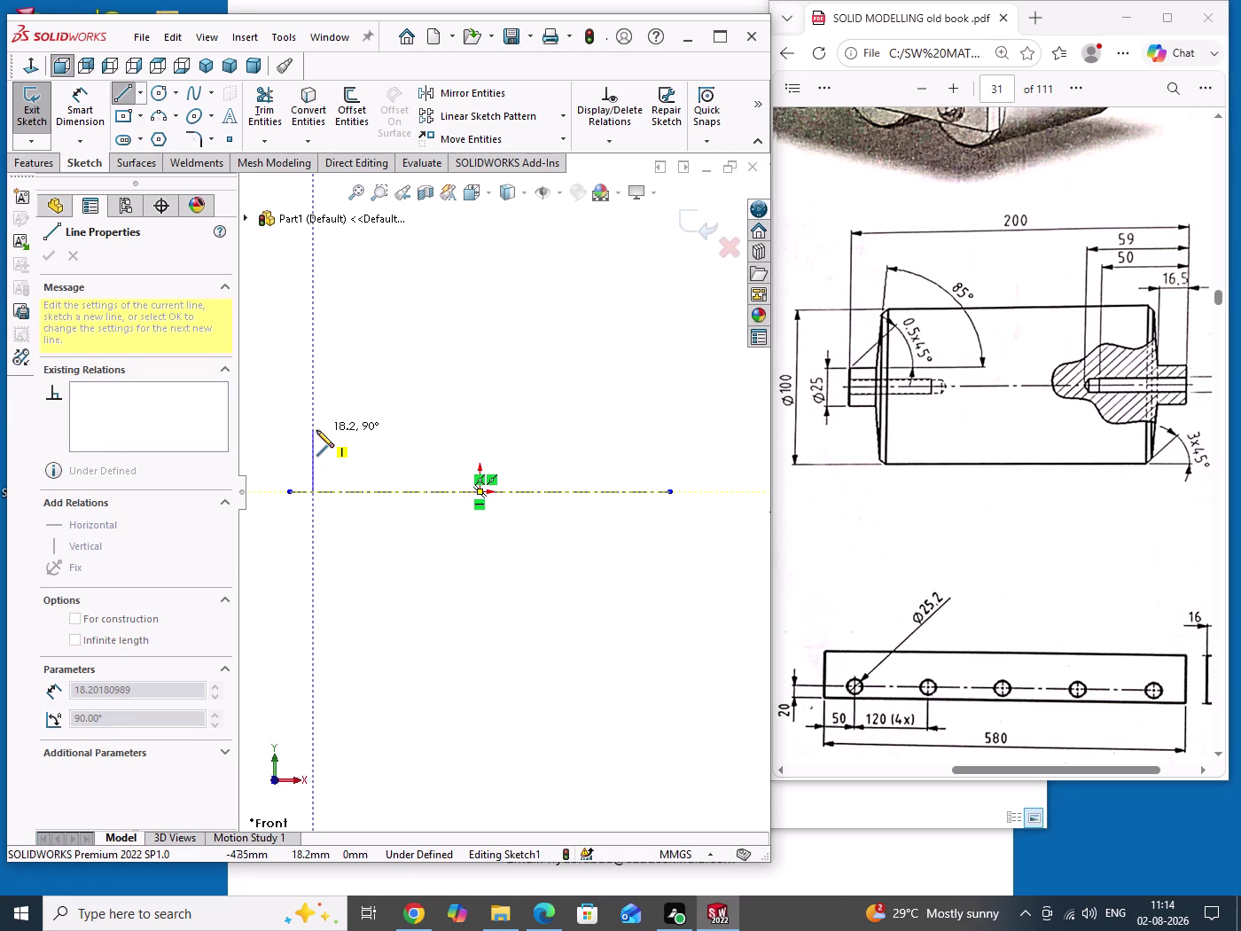
click(395, 430)
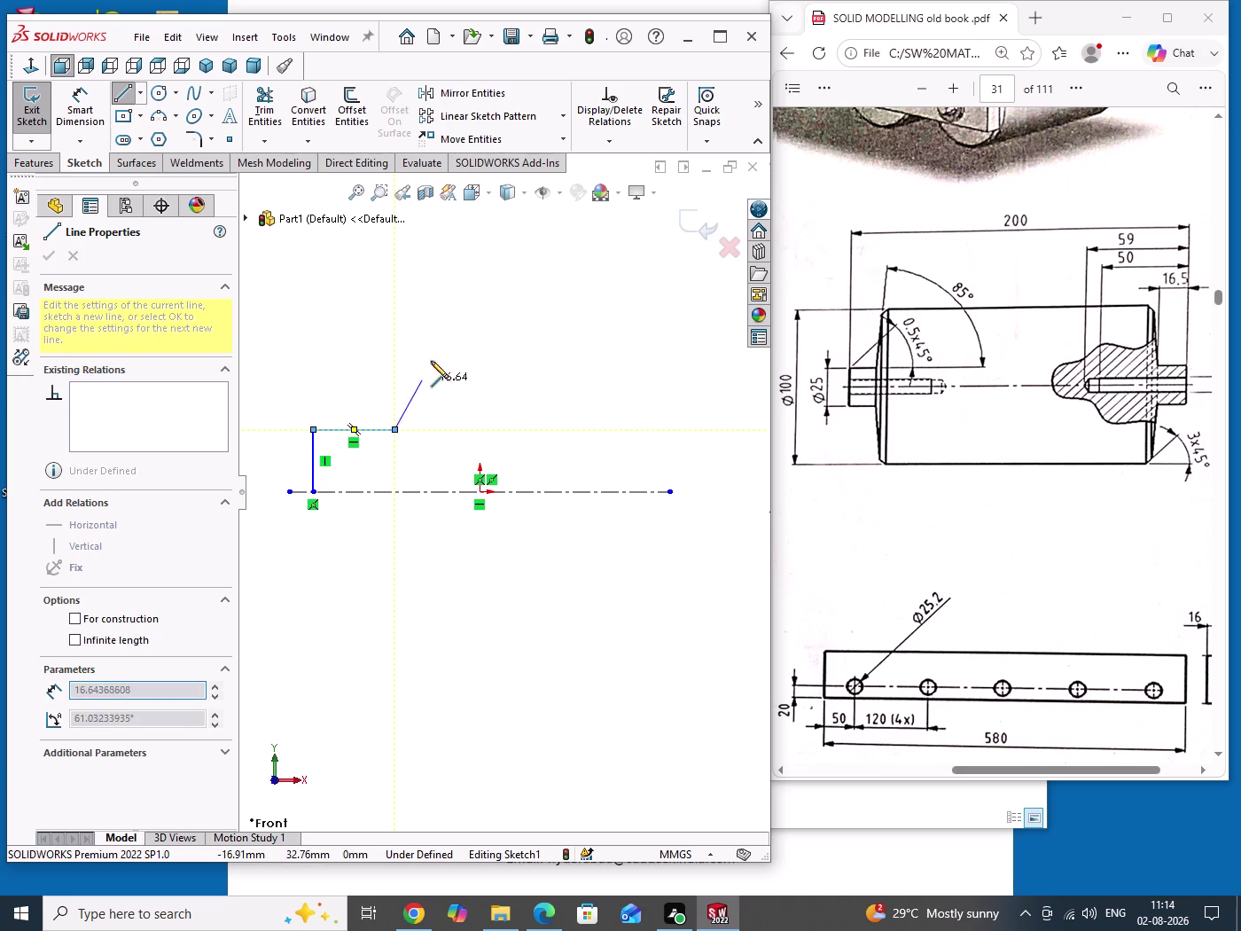
click(405, 335)
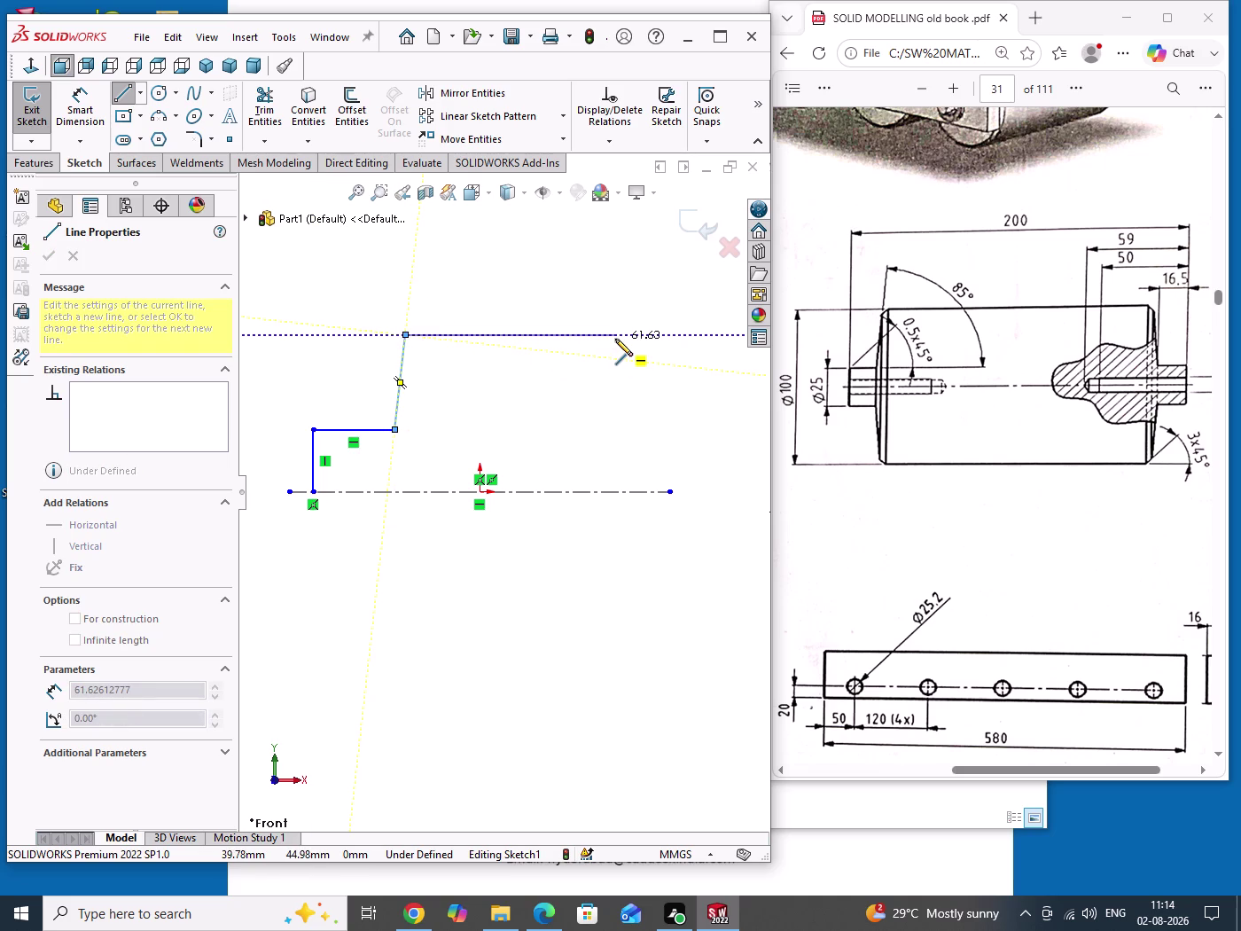
click(615, 339)
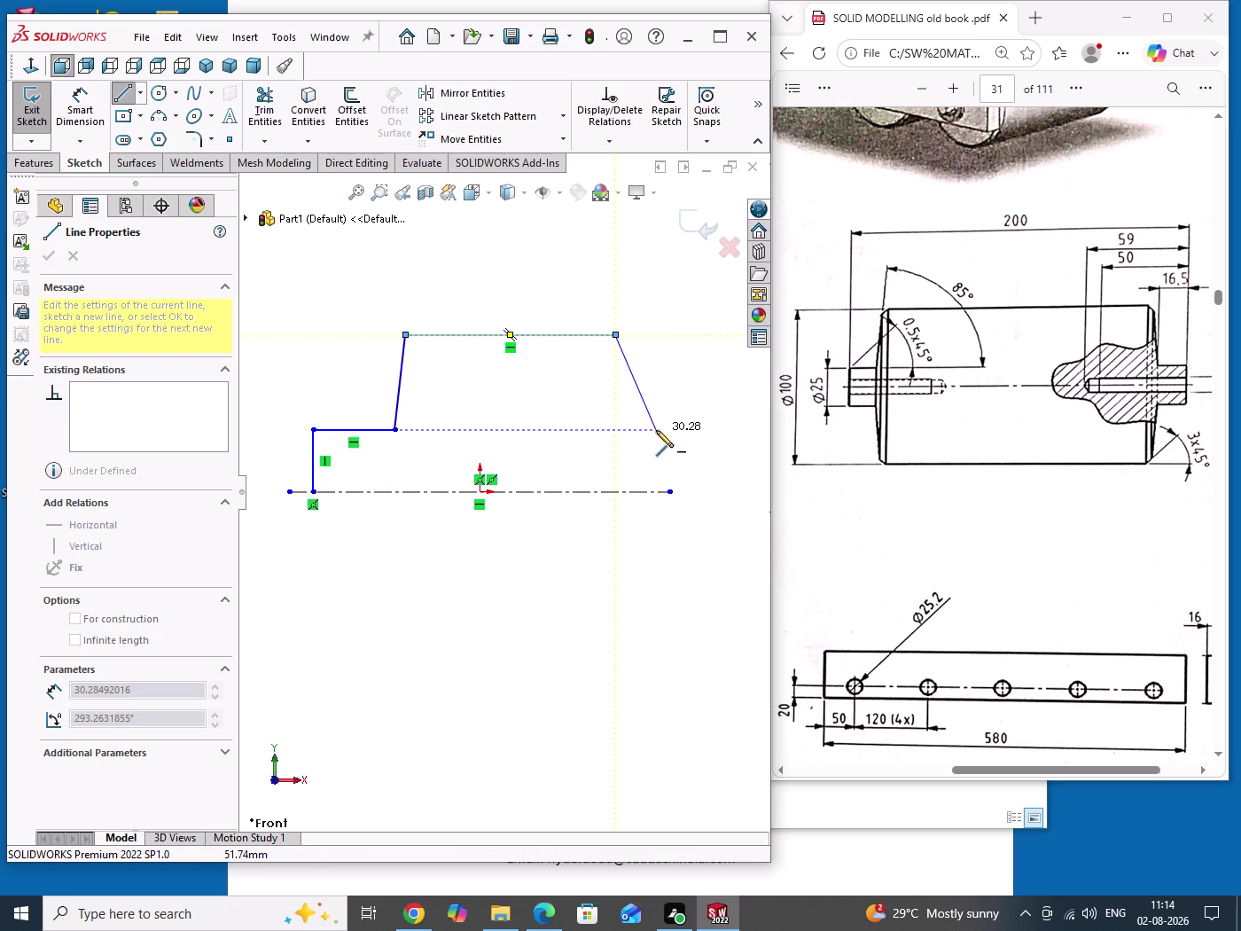
click(656, 430)
click(712, 431)
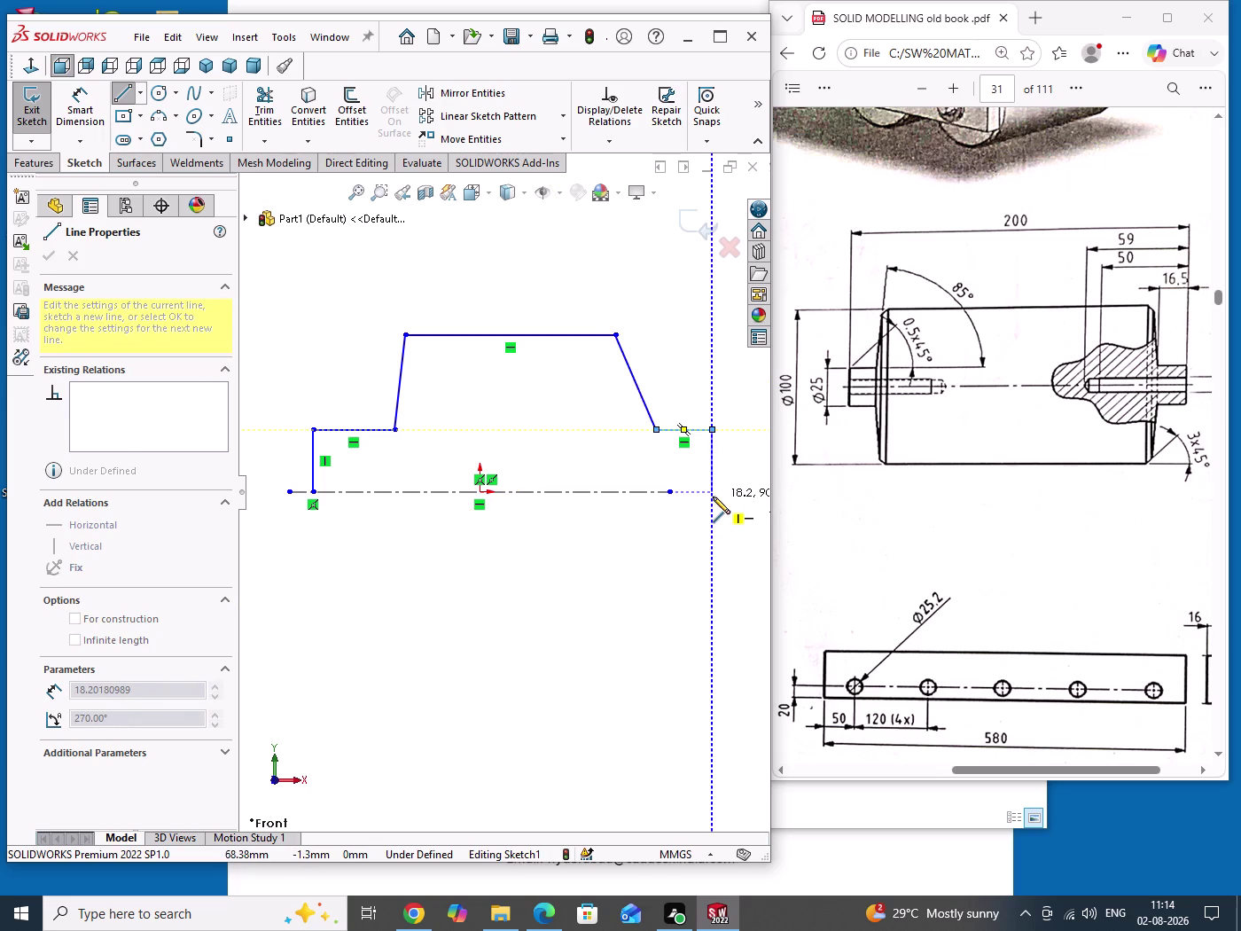
click(713, 493)
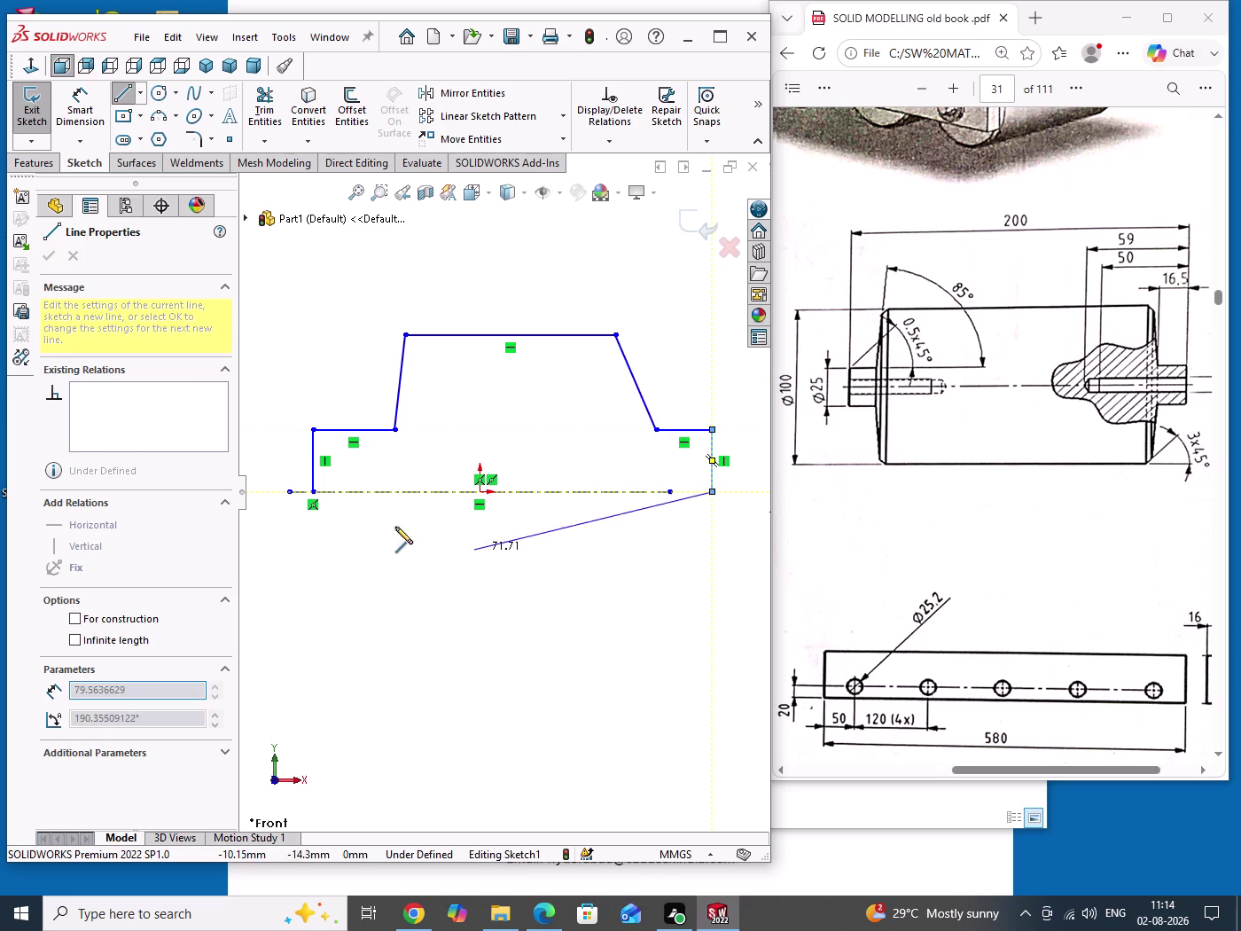
click(313, 493)
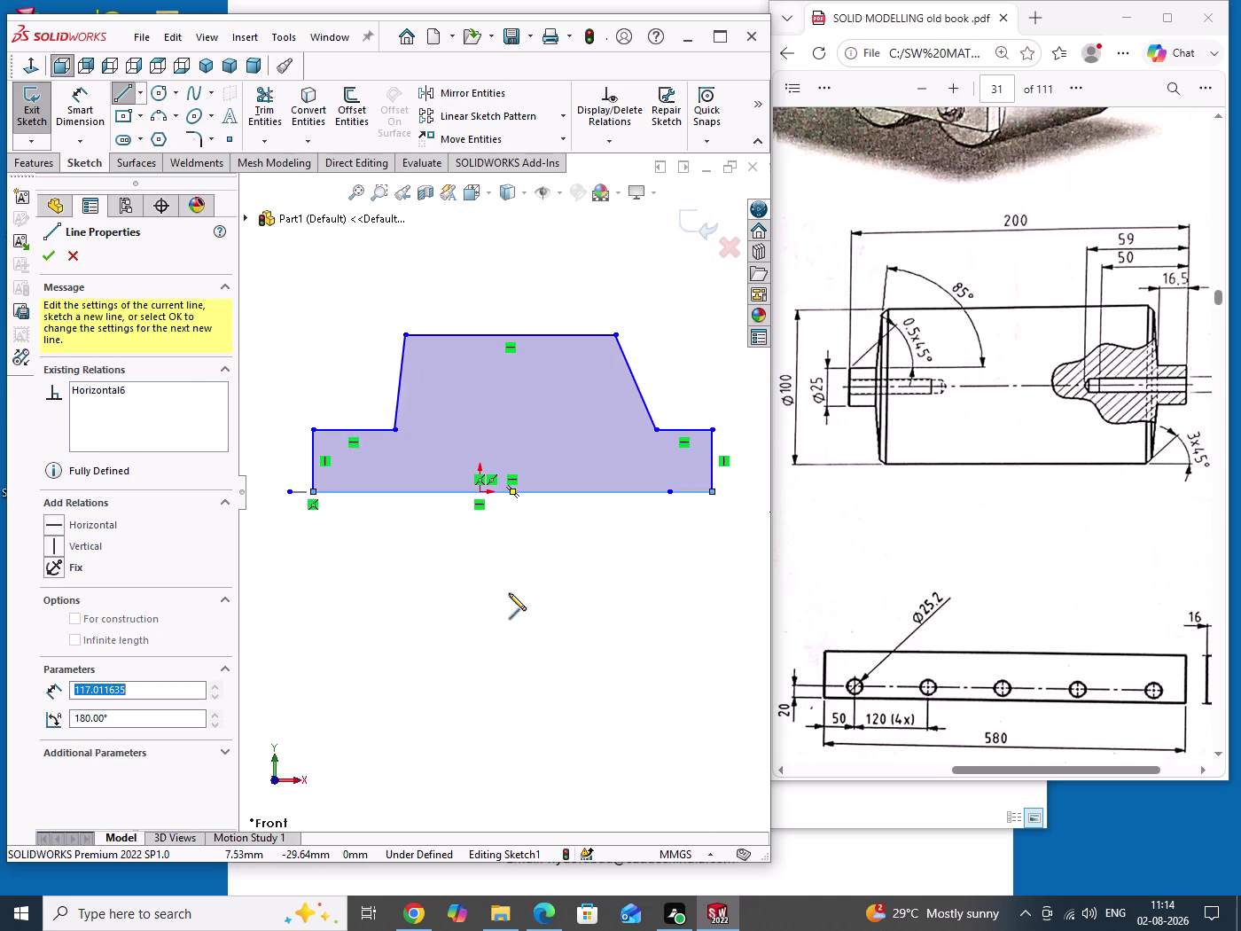
right_click(512, 592)
Extend the horizontal centreline across the full profile.
click(544, 602)
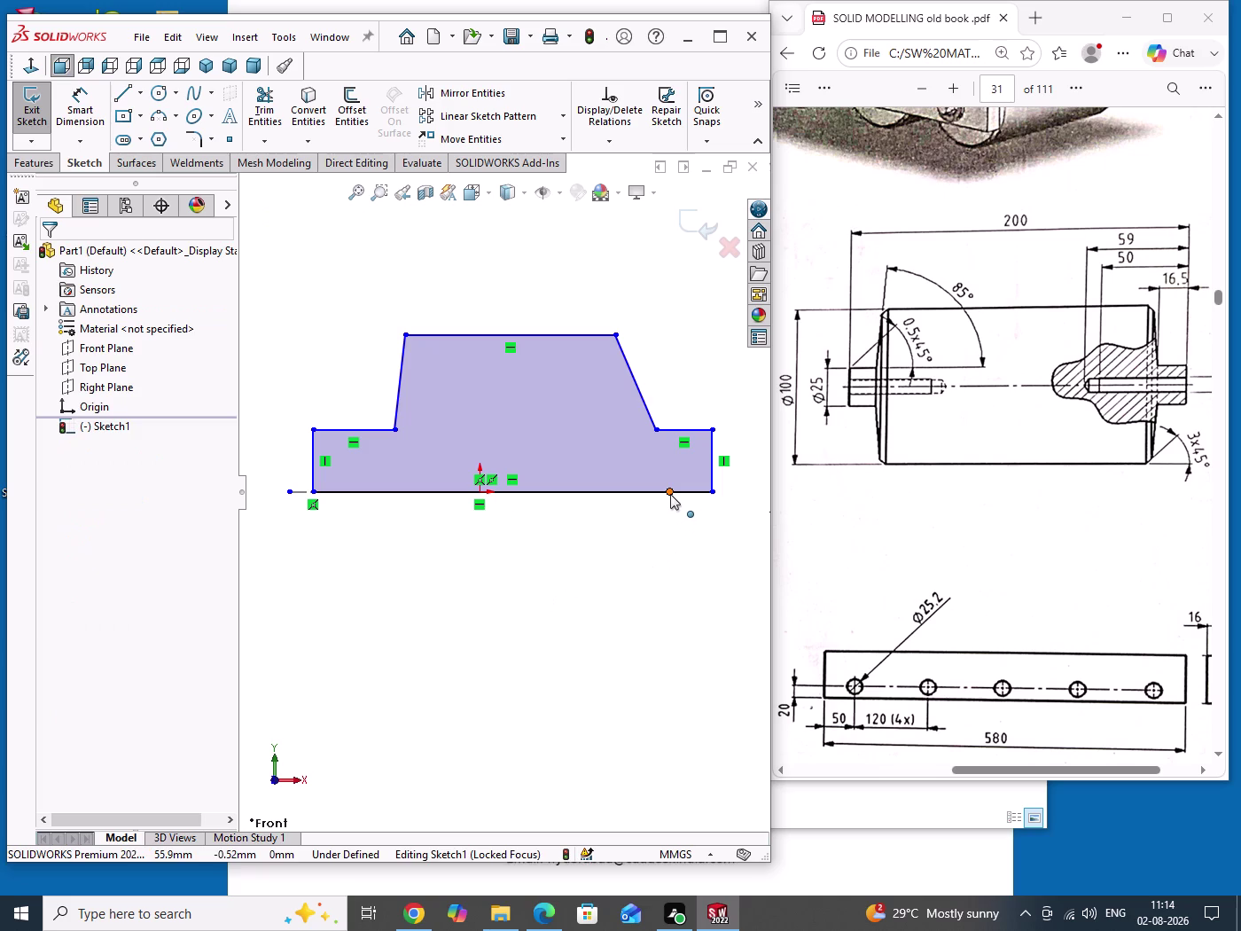
drag(670, 494, 782, 500)
drag(562, 575, 574, 606)
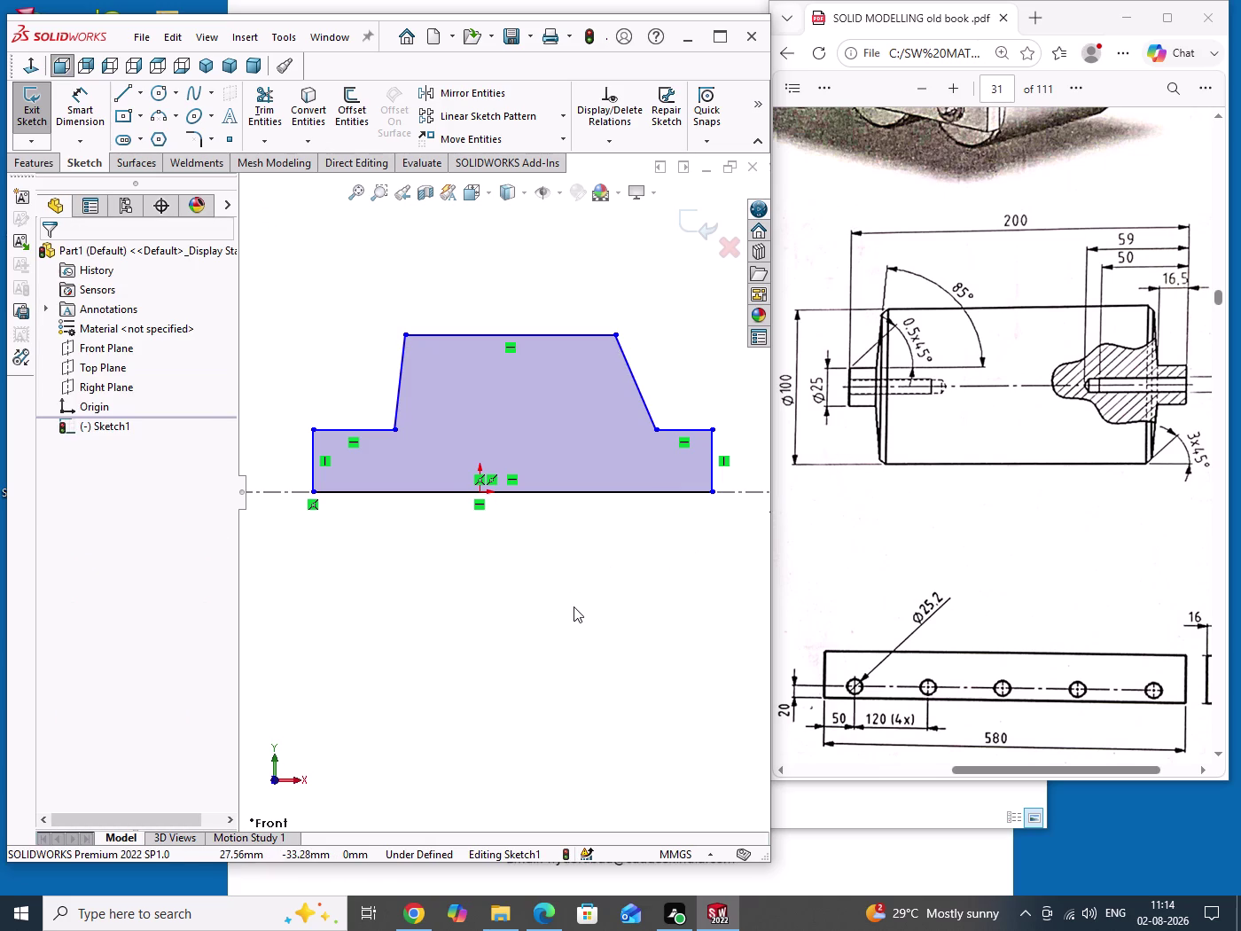
scroll(up, 3)
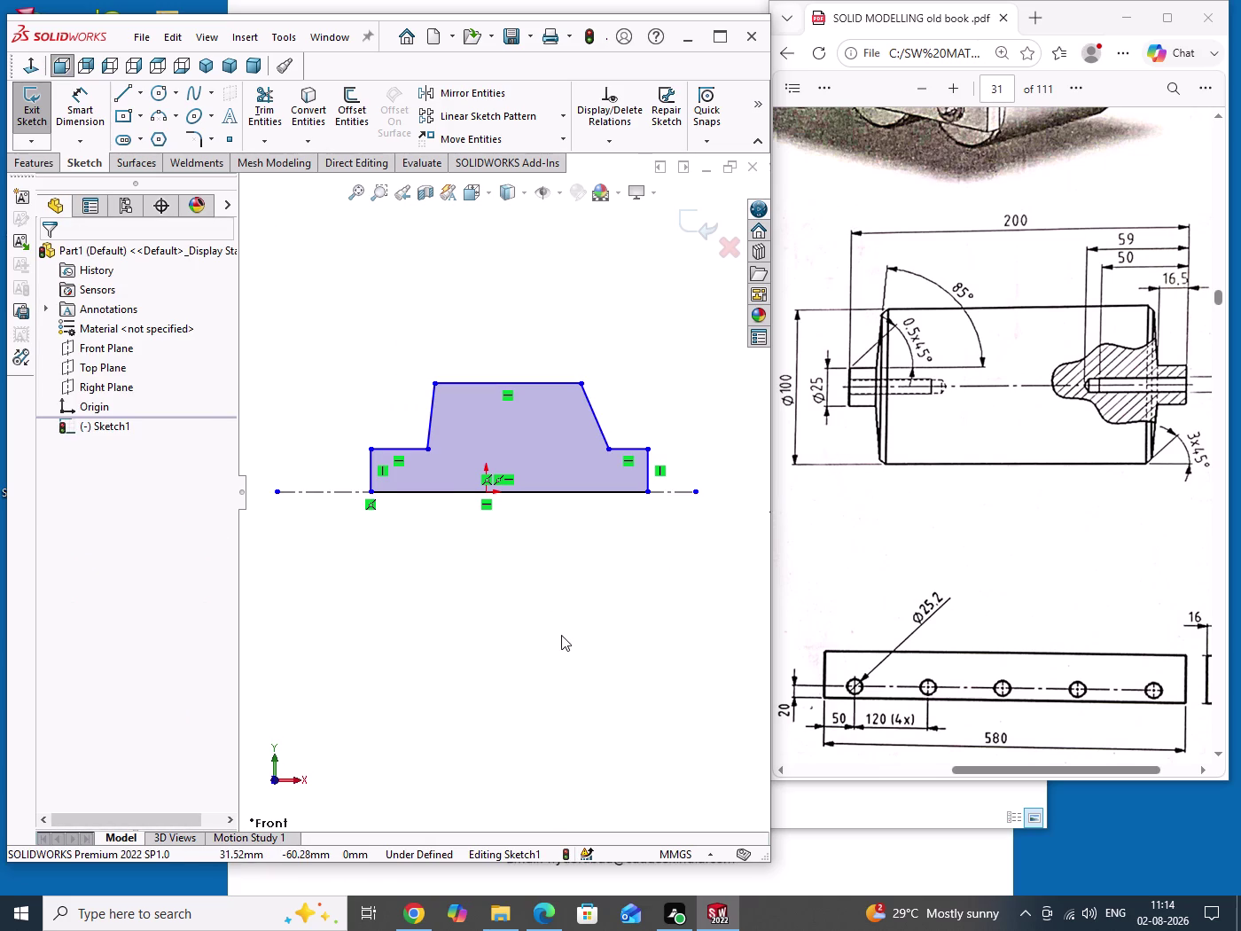
Draw a line from the origin up to the profile's top edge.
key(l)
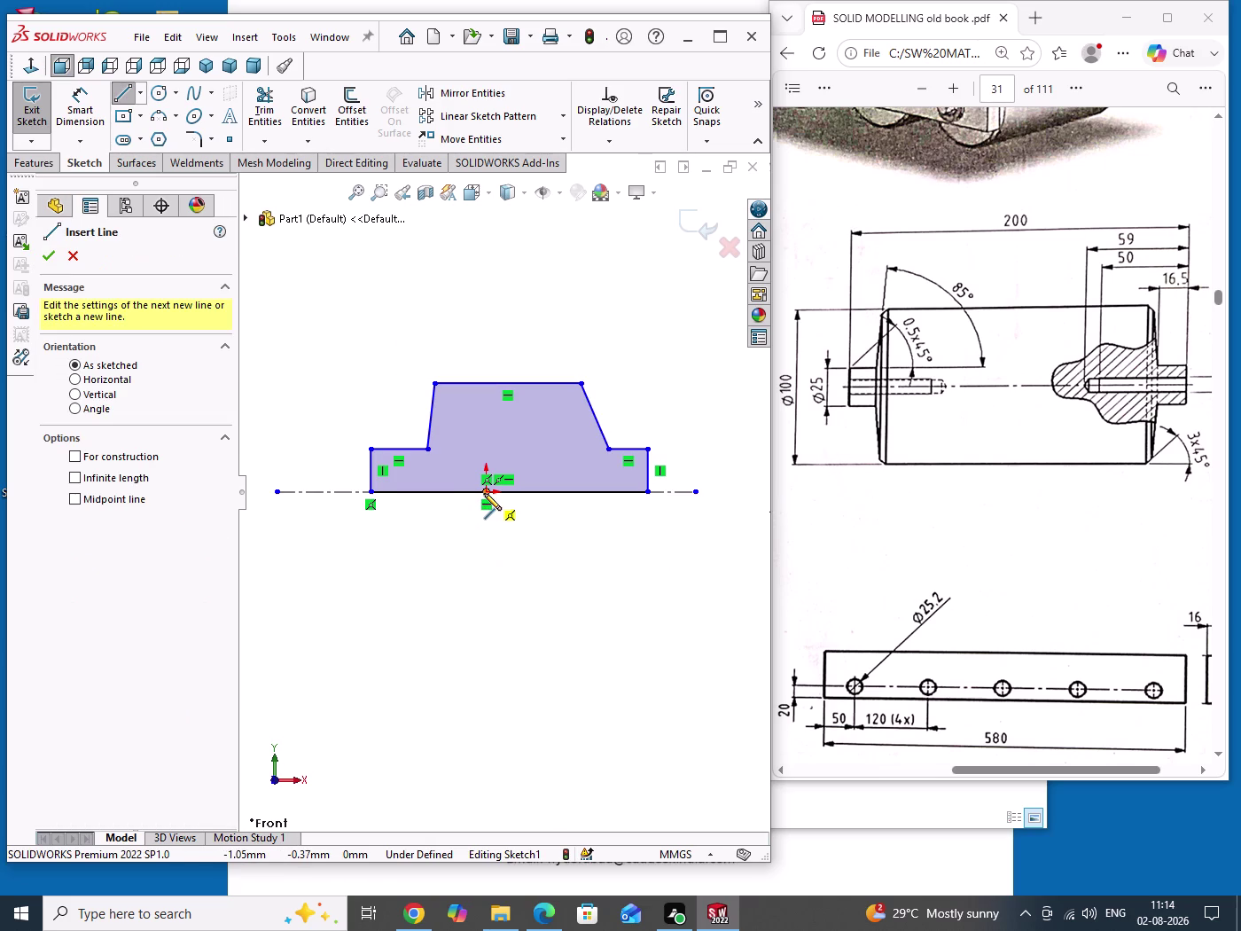
click(485, 494)
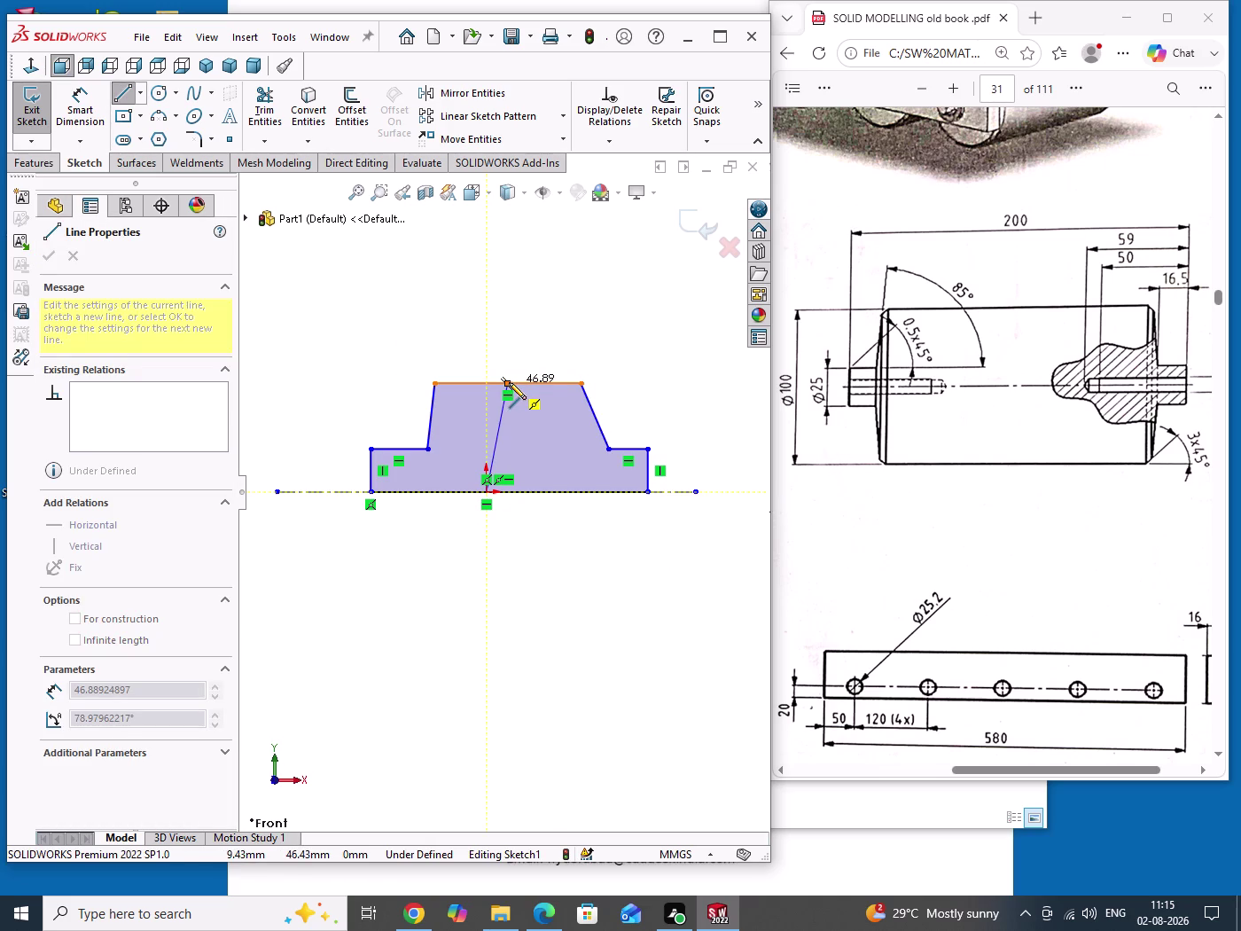
click(509, 382)
right_click(584, 607)
click(615, 623)
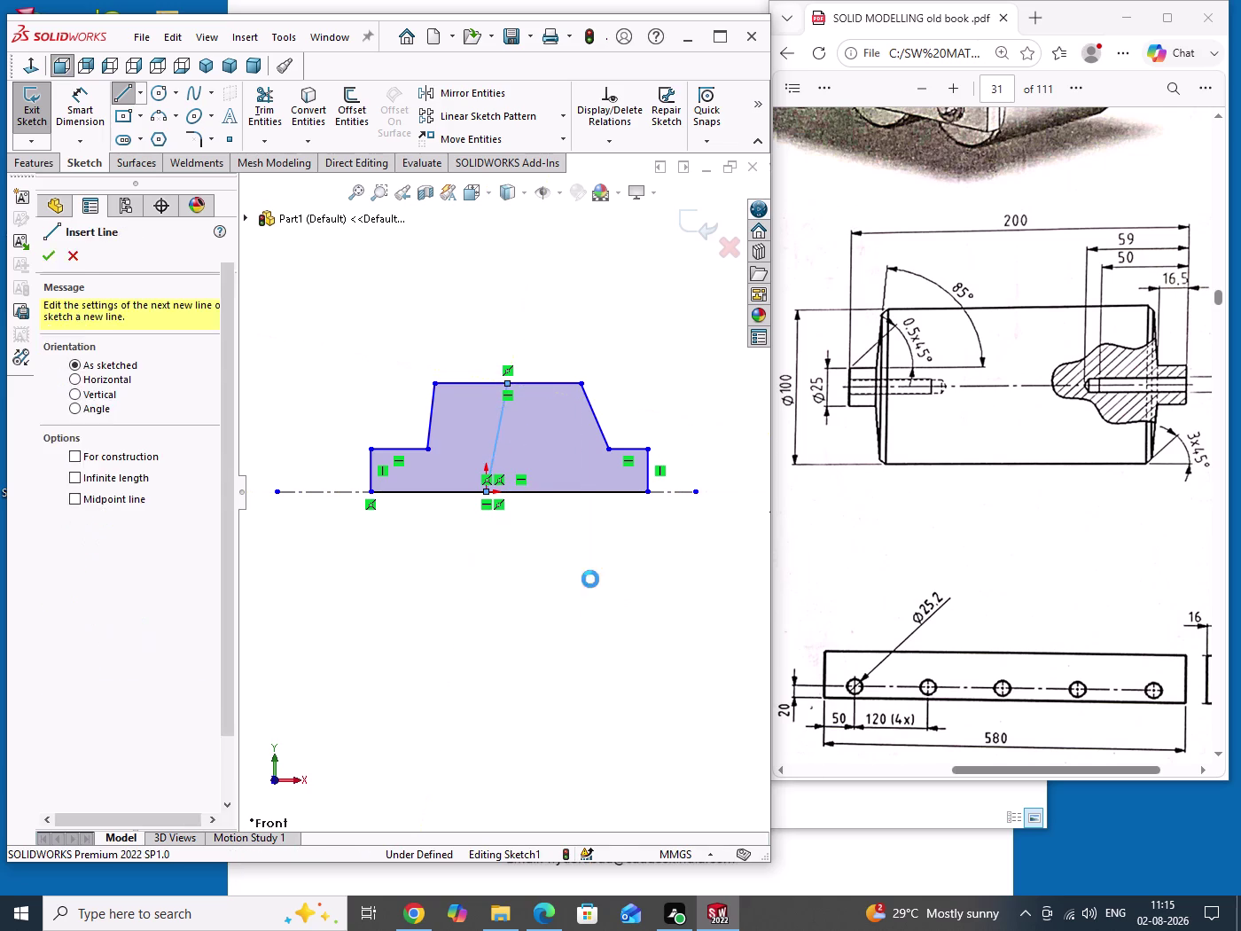
scroll(down, 3)
Make the new line a vertical construction centreline.
click(468, 438)
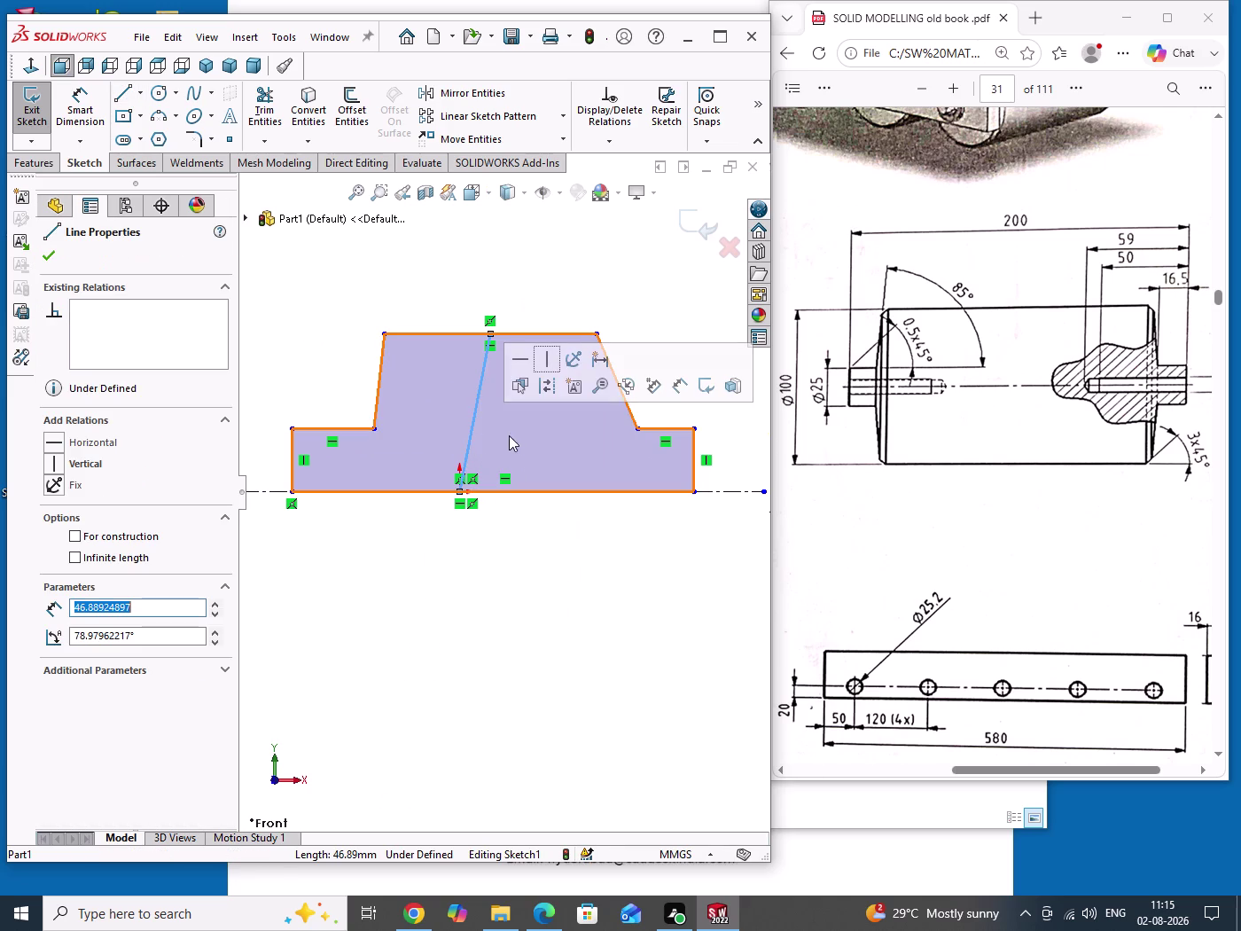
click(551, 389)
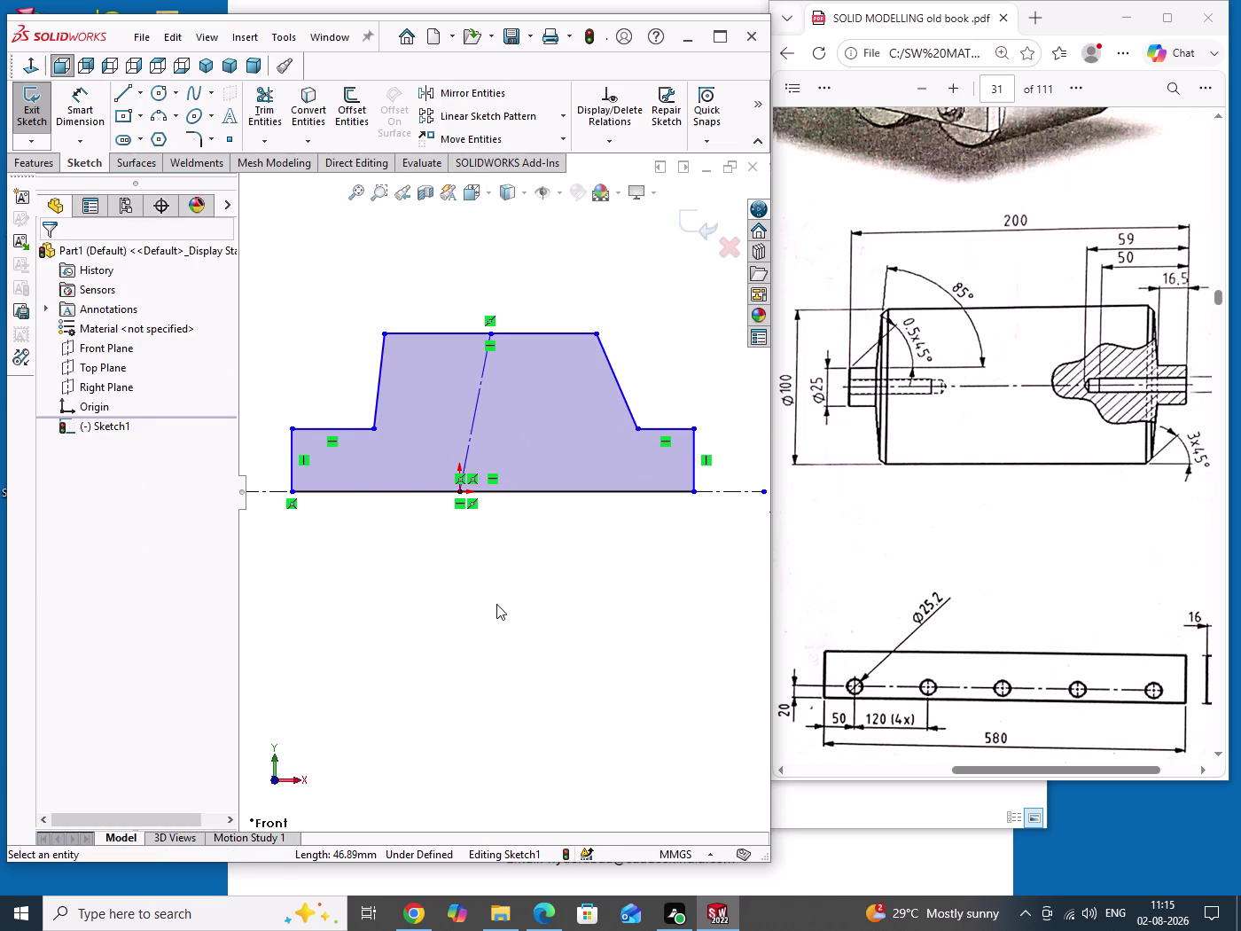
drag(496, 604, 510, 649)
click(476, 423)
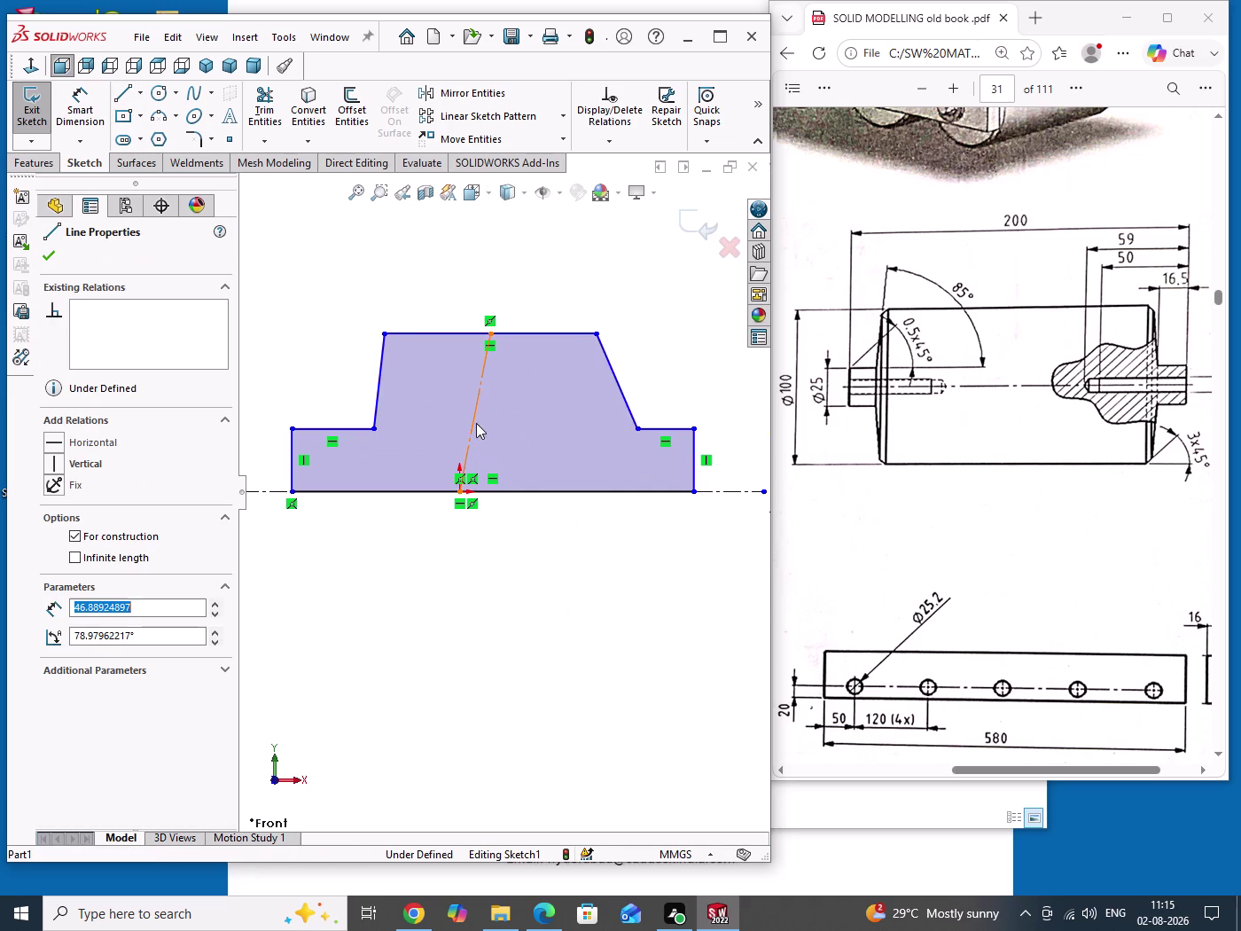
click(555, 344)
drag(561, 595, 571, 619)
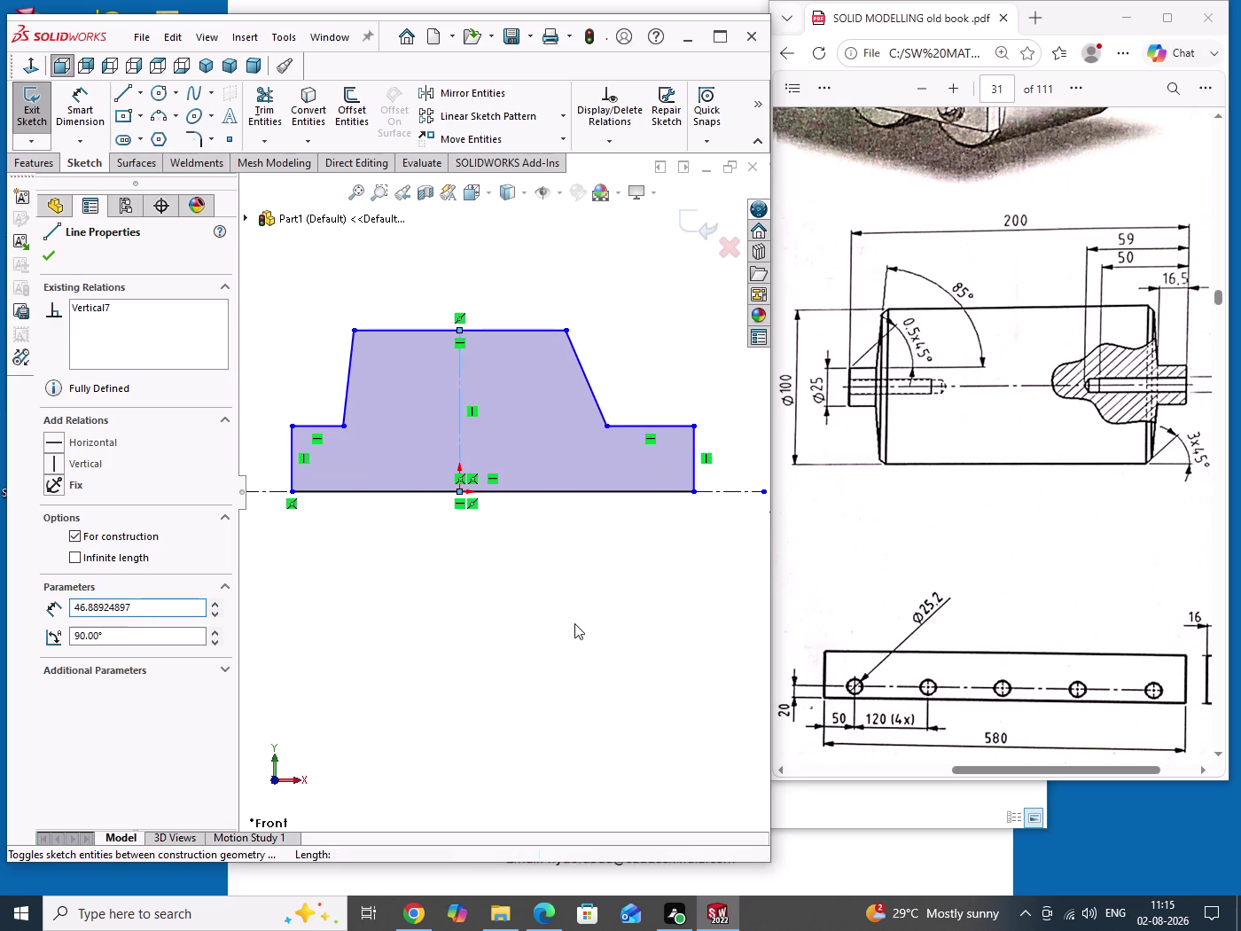
Make the outer side lines and the slanted sides symmetric about the vertical centreline.
drag(727, 462, 723, 462)
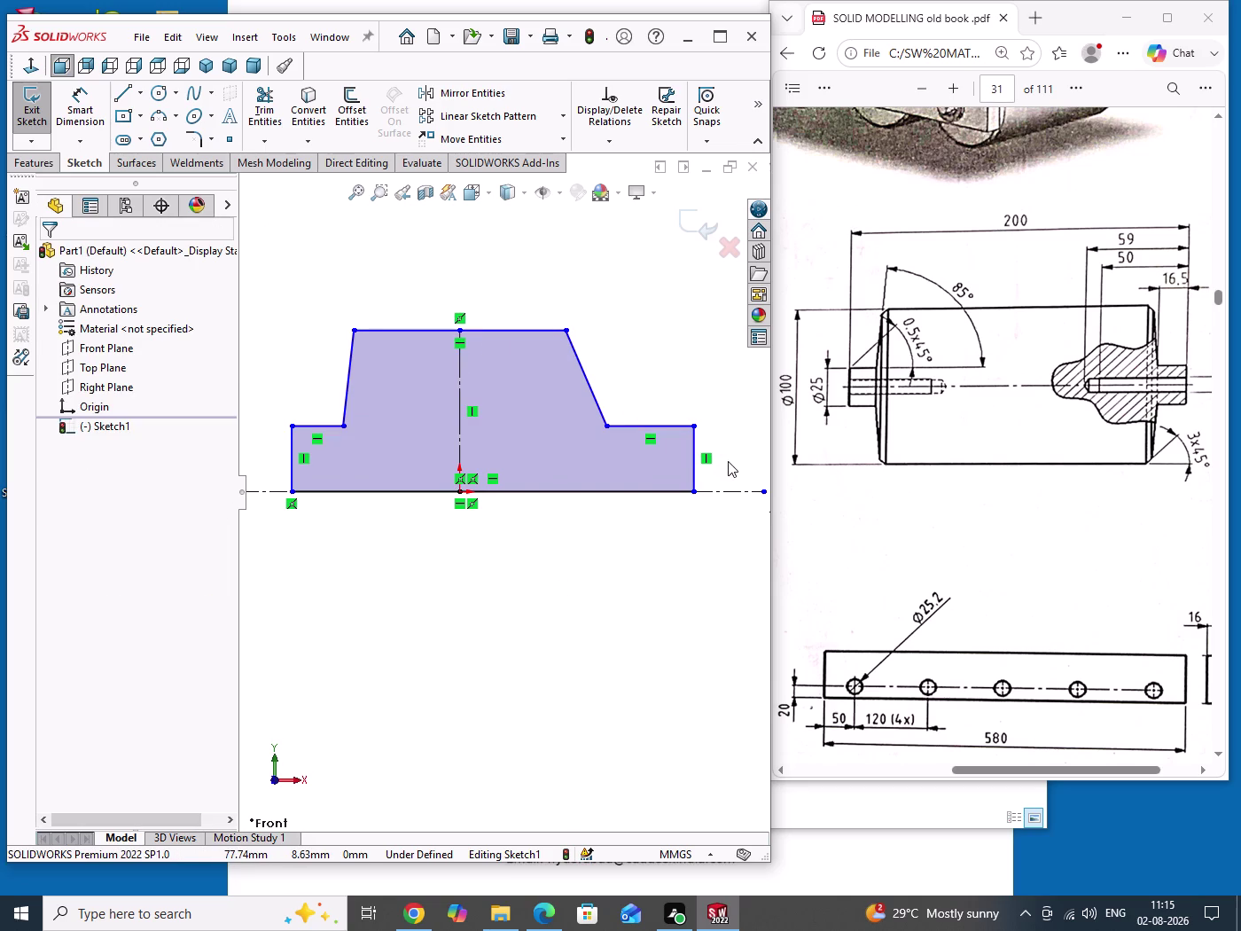
drag(724, 461, 266, 475)
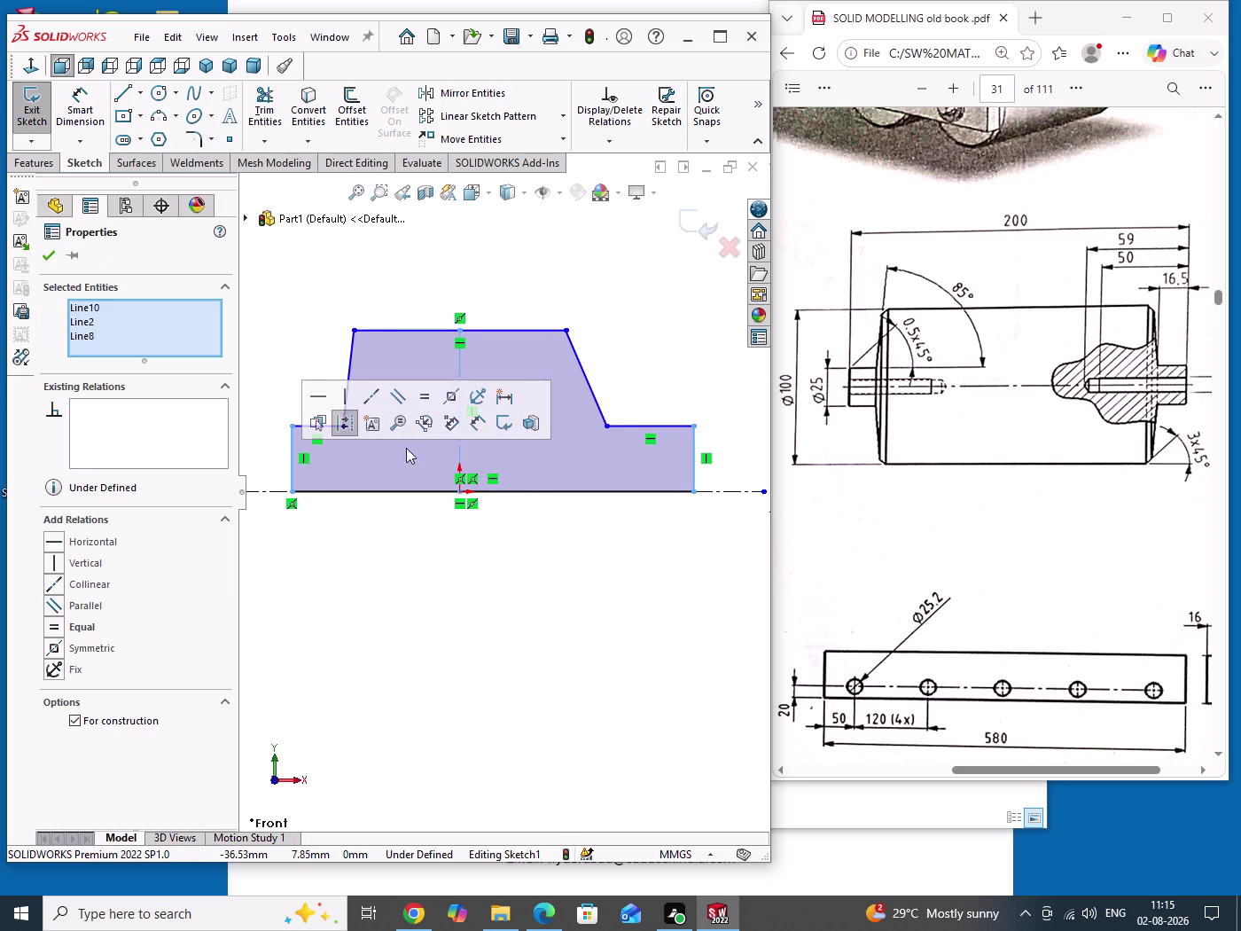
click(453, 396)
click(554, 595)
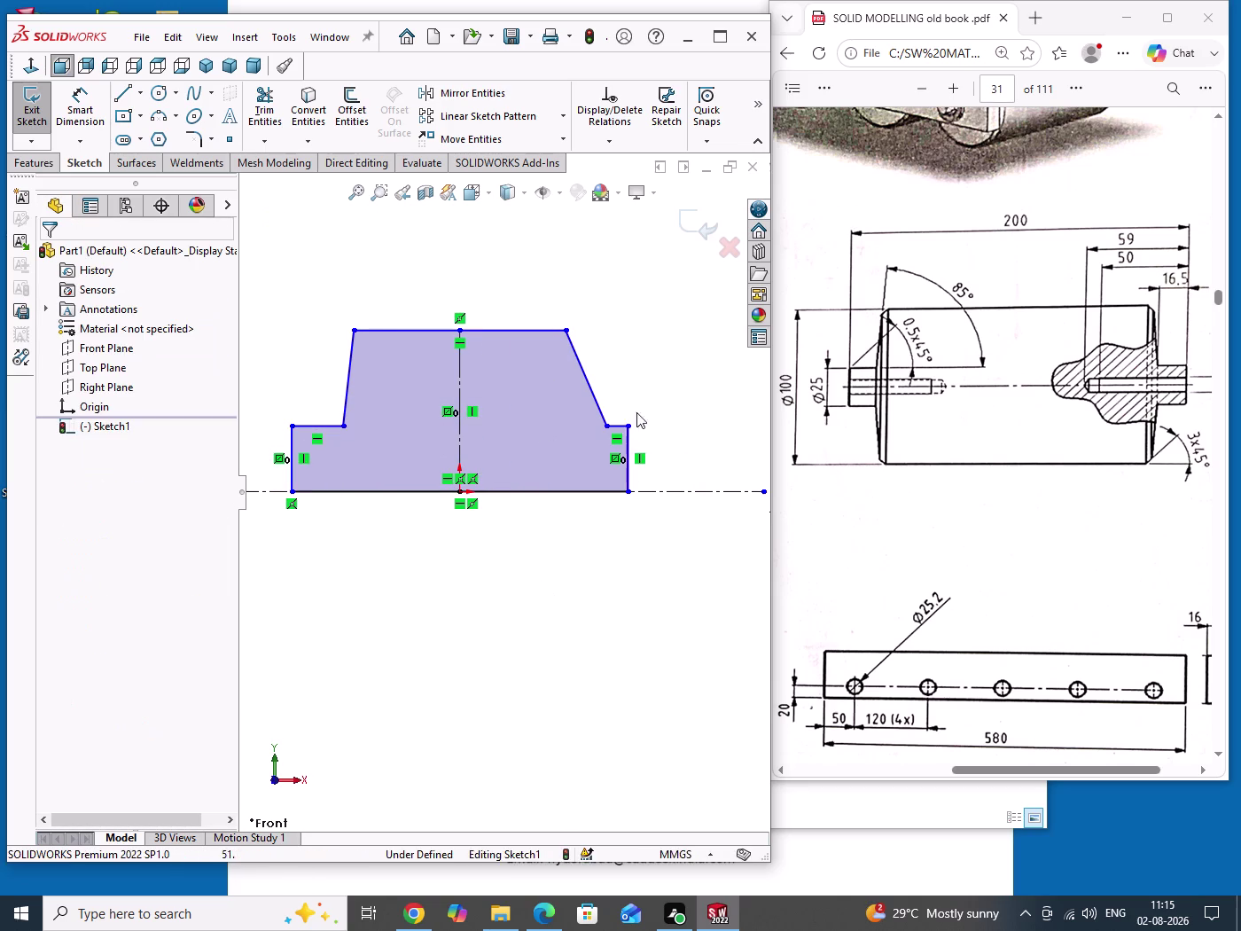
drag(605, 369, 315, 391)
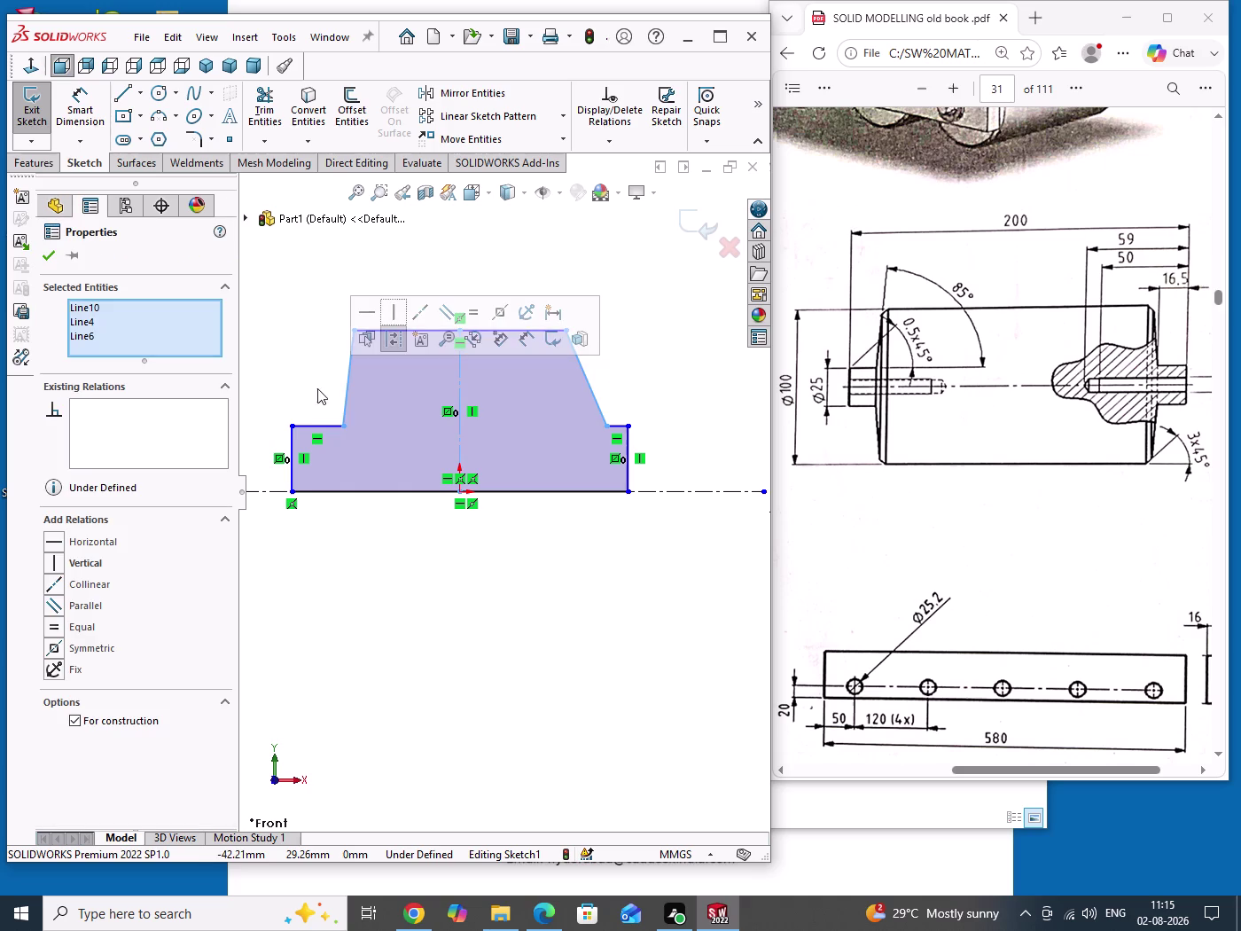
click(506, 316)
click(554, 604)
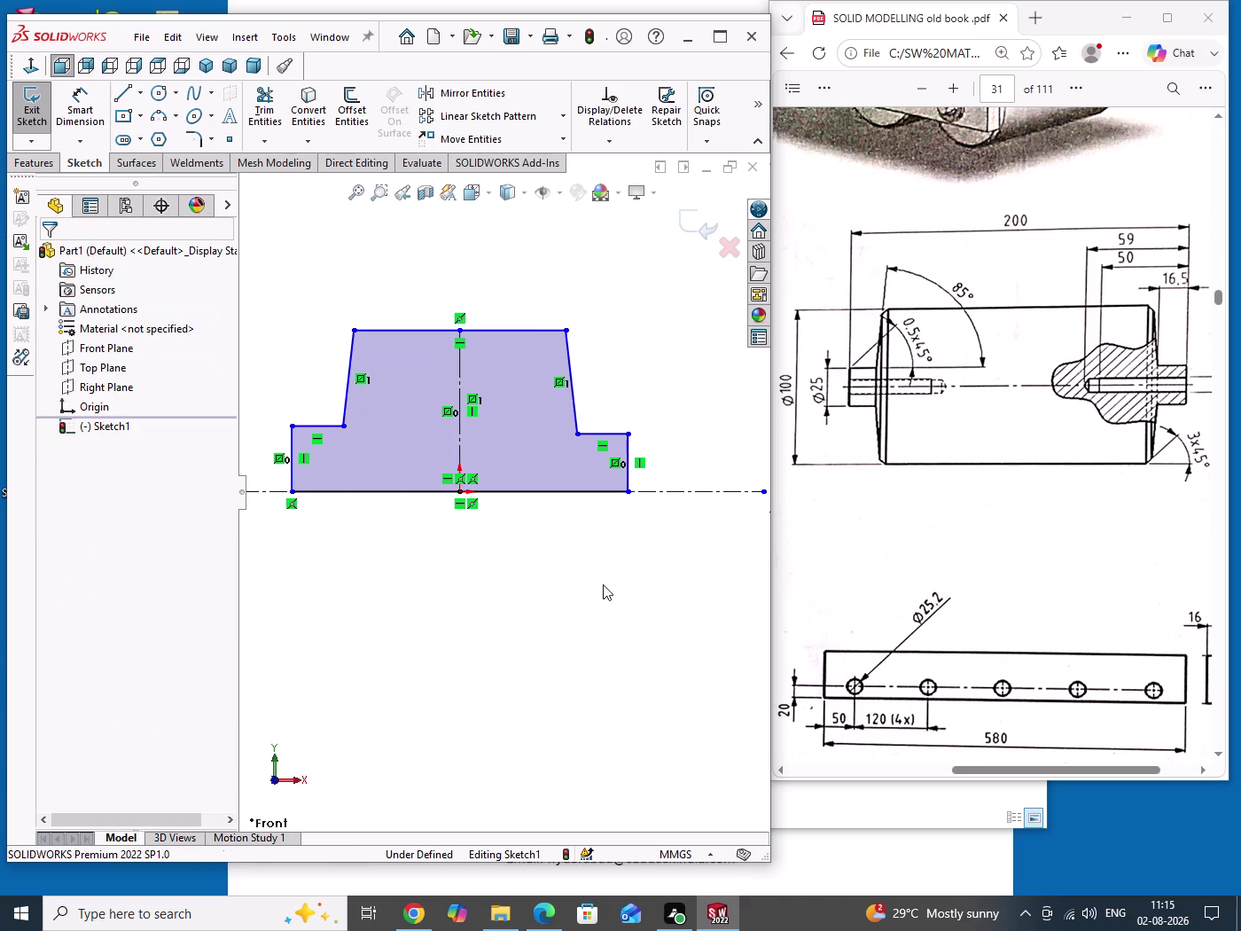
Drag vertices to widen the profile base and move the left step corner.
drag(627, 492, 675, 495)
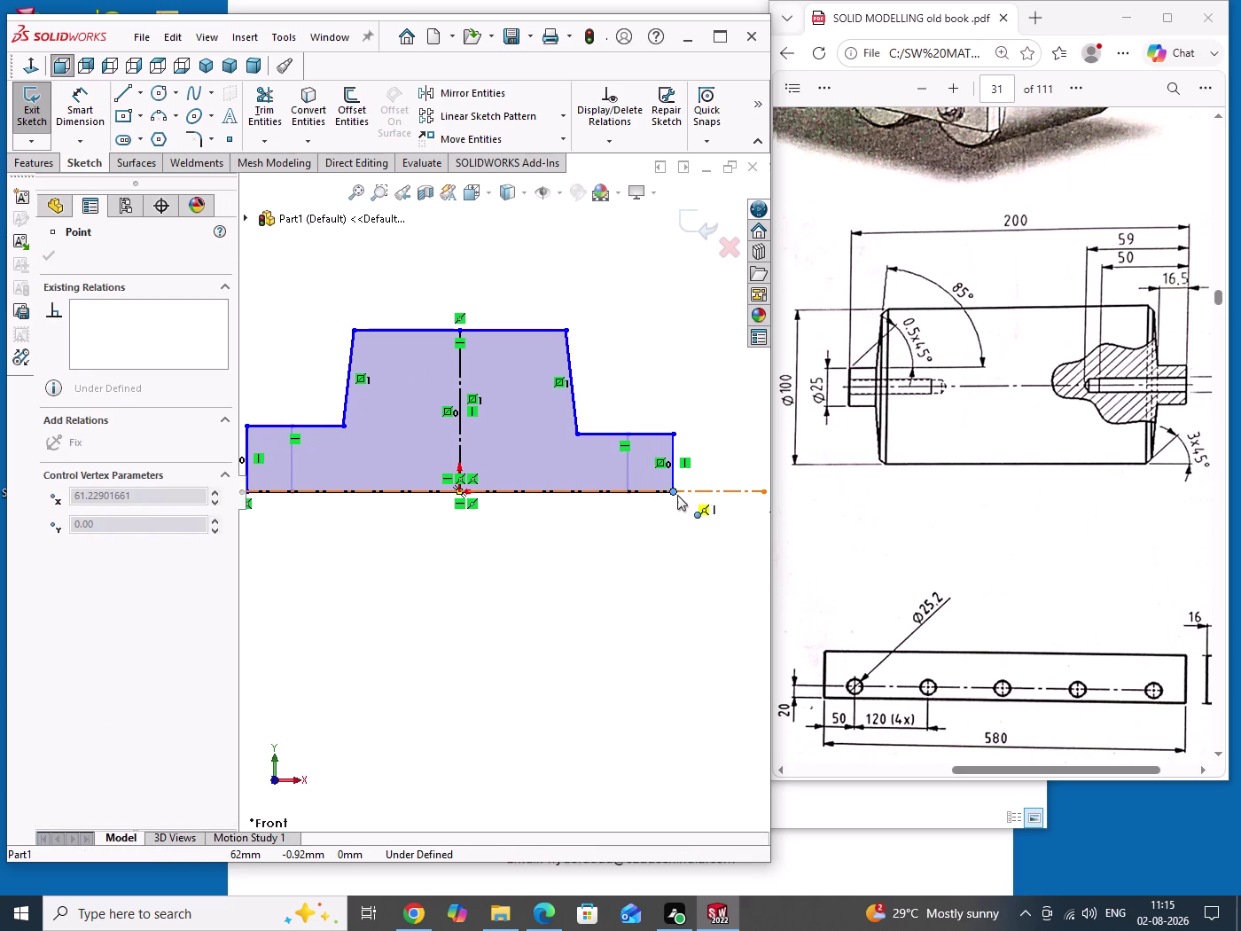
drag(675, 495, 667, 503)
drag(584, 601, 597, 649)
scroll(up, 3)
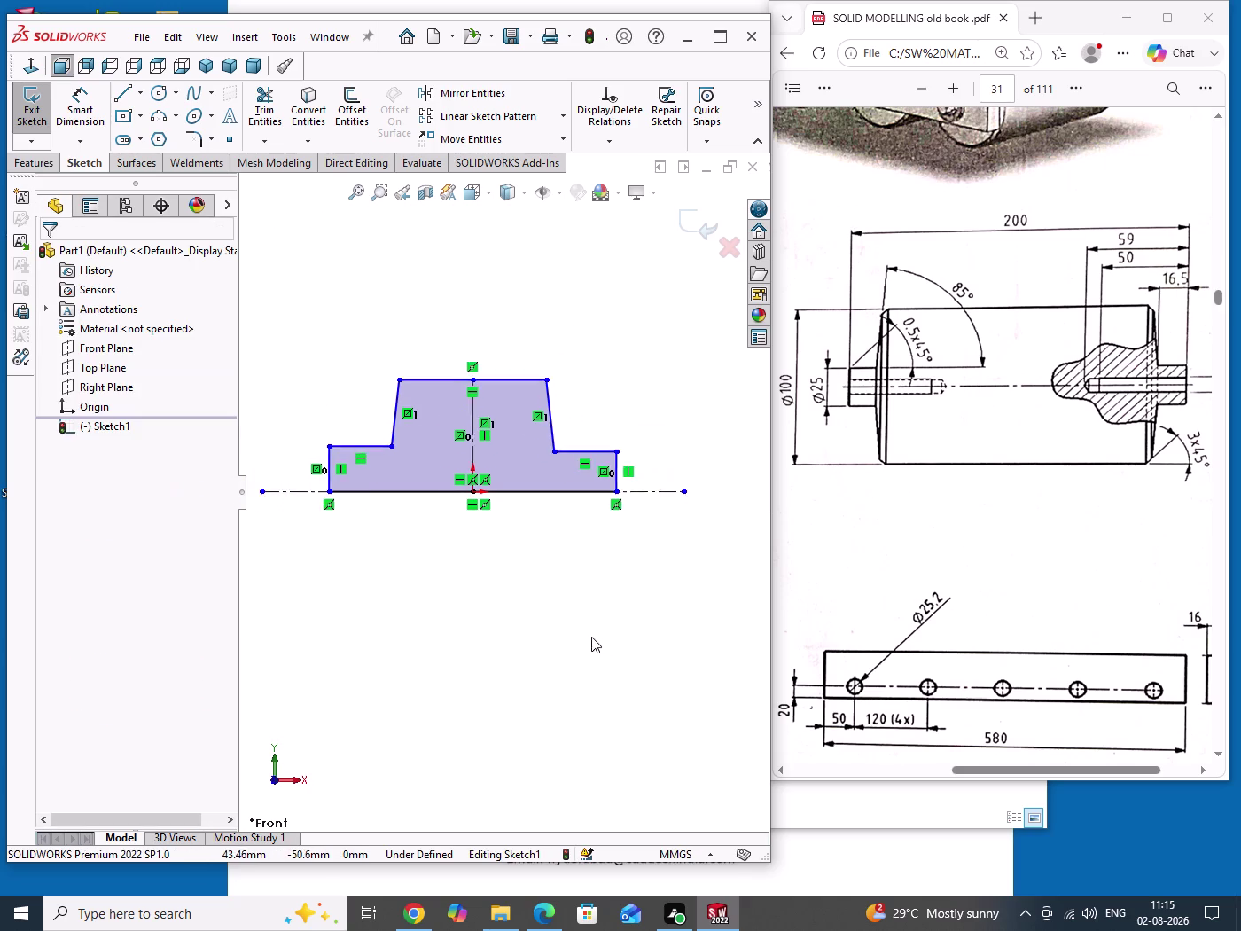
scroll(up, 3)
click(546, 460)
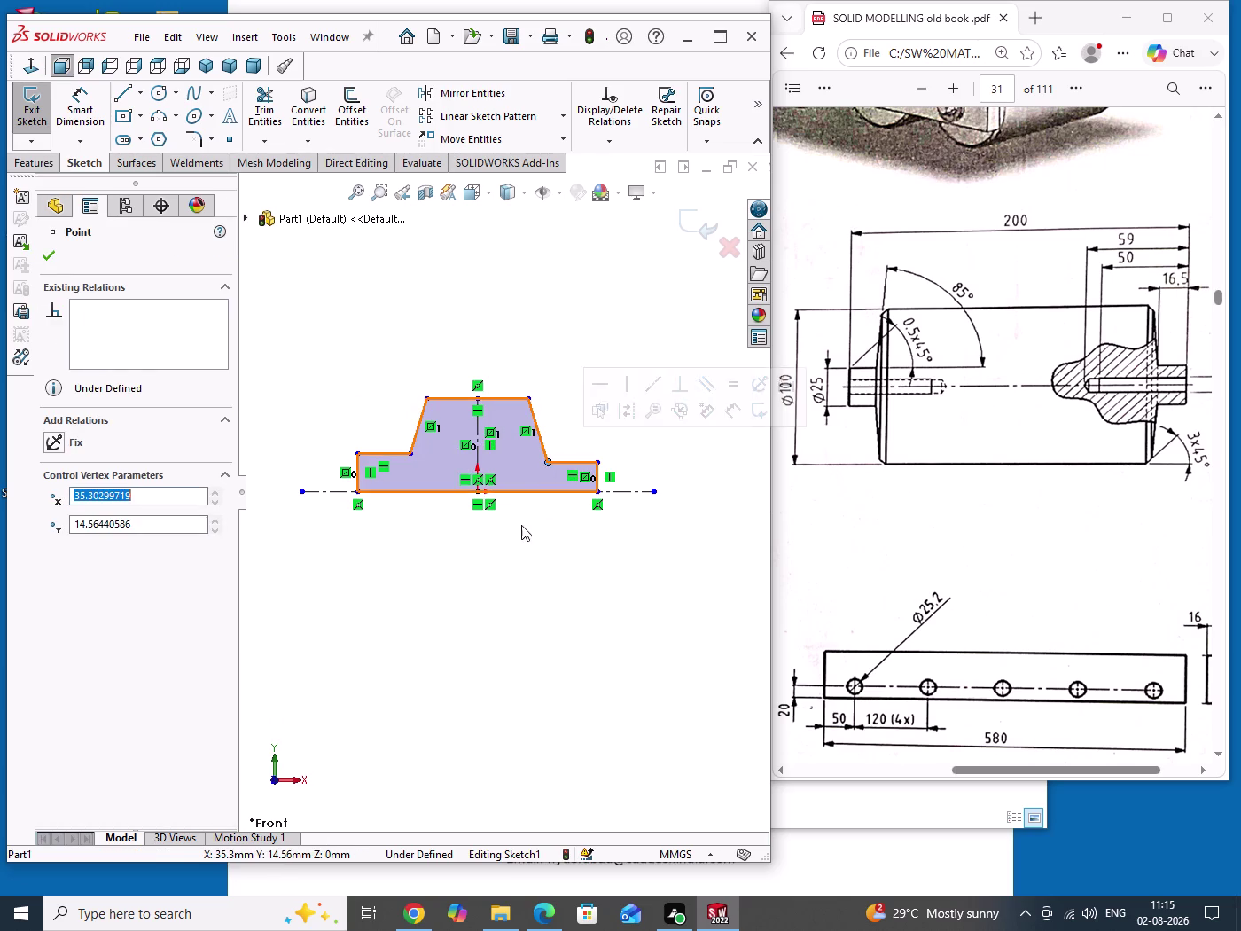
drag(519, 585, 549, 620)
scroll(down, 3)
drag(415, 470, 411, 470)
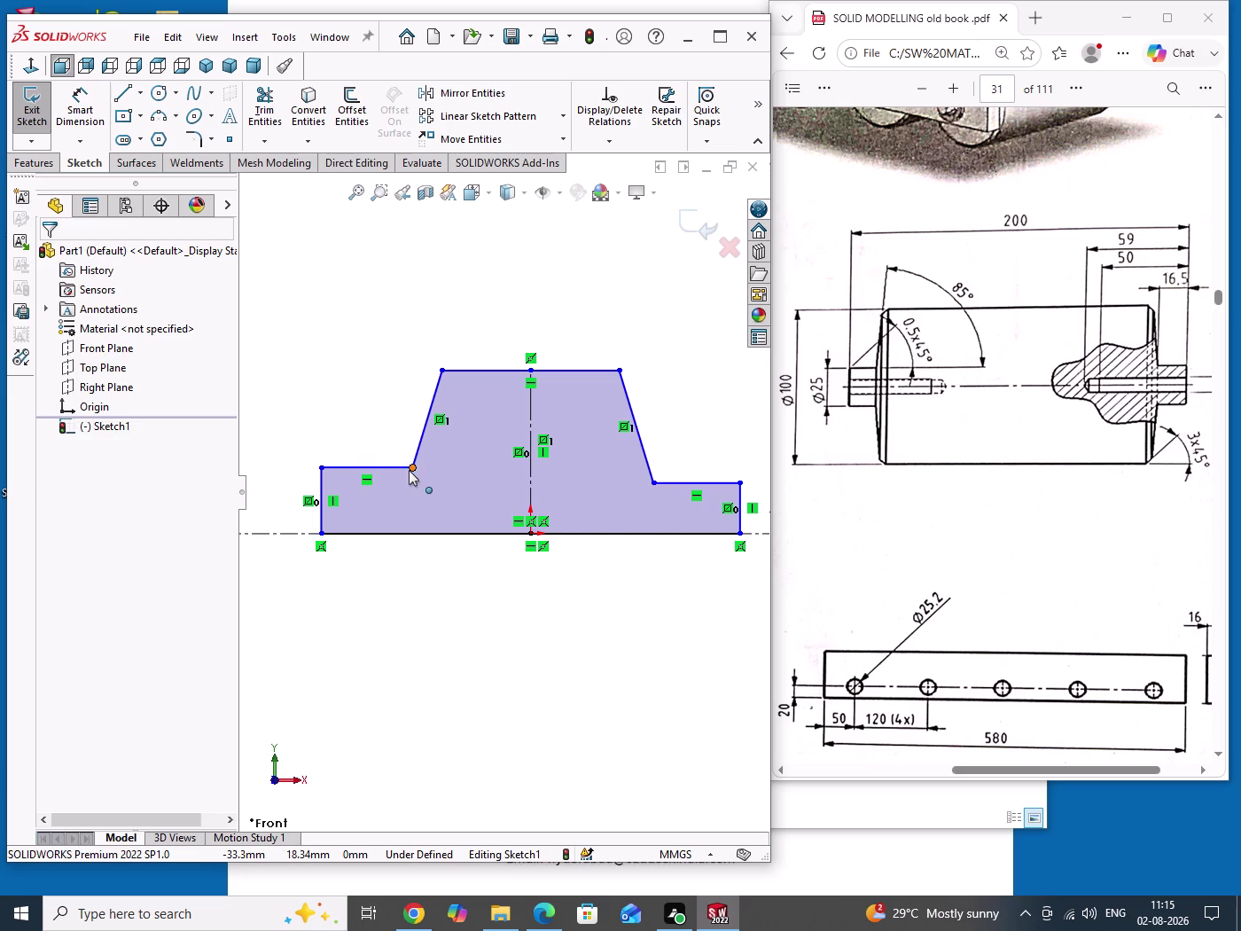
drag(412, 470, 399, 471)
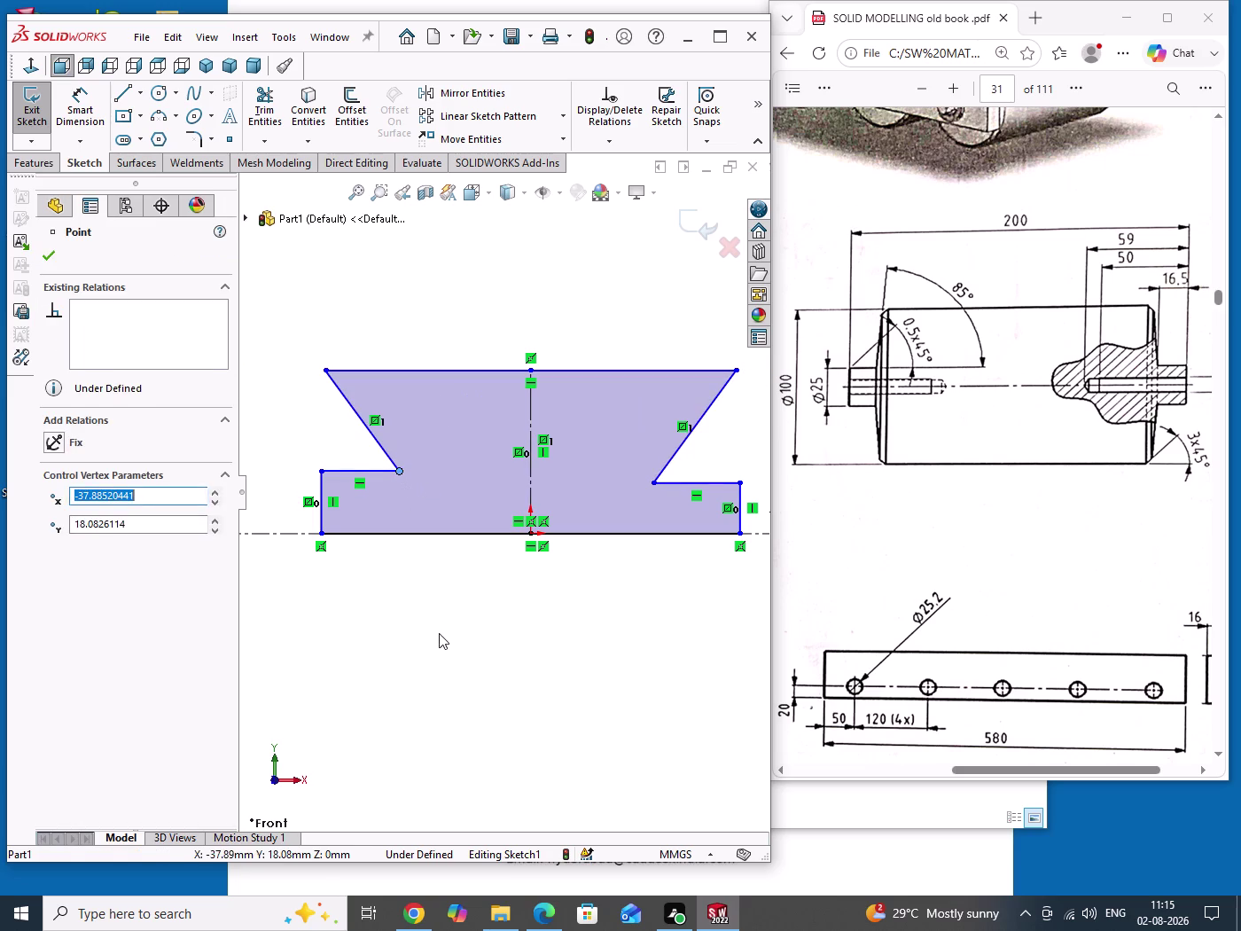
Drag the top corner, narrow the lower step and lower the top edge.
drag(443, 642, 470, 664)
drag(329, 371, 416, 385)
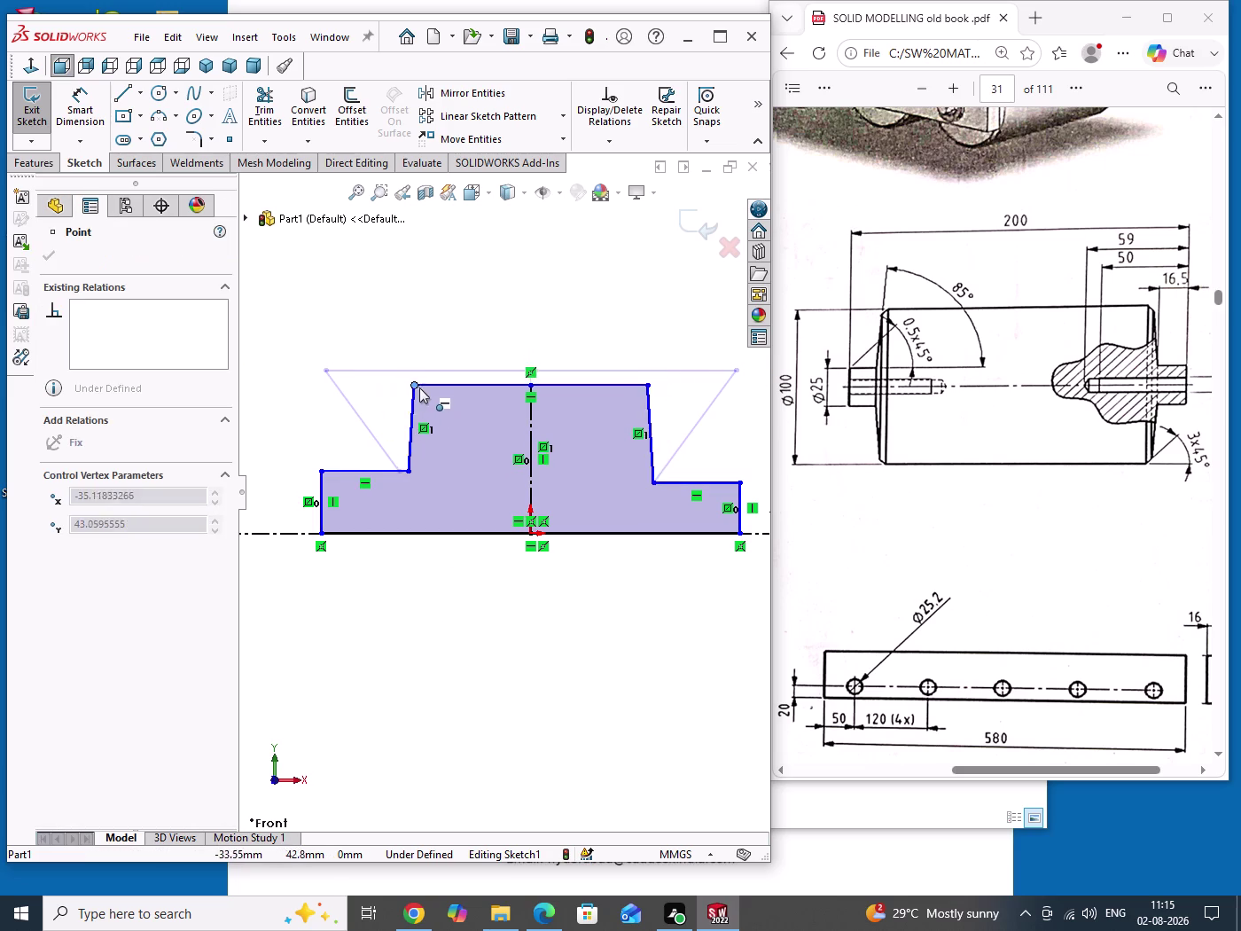
drag(416, 384, 446, 400)
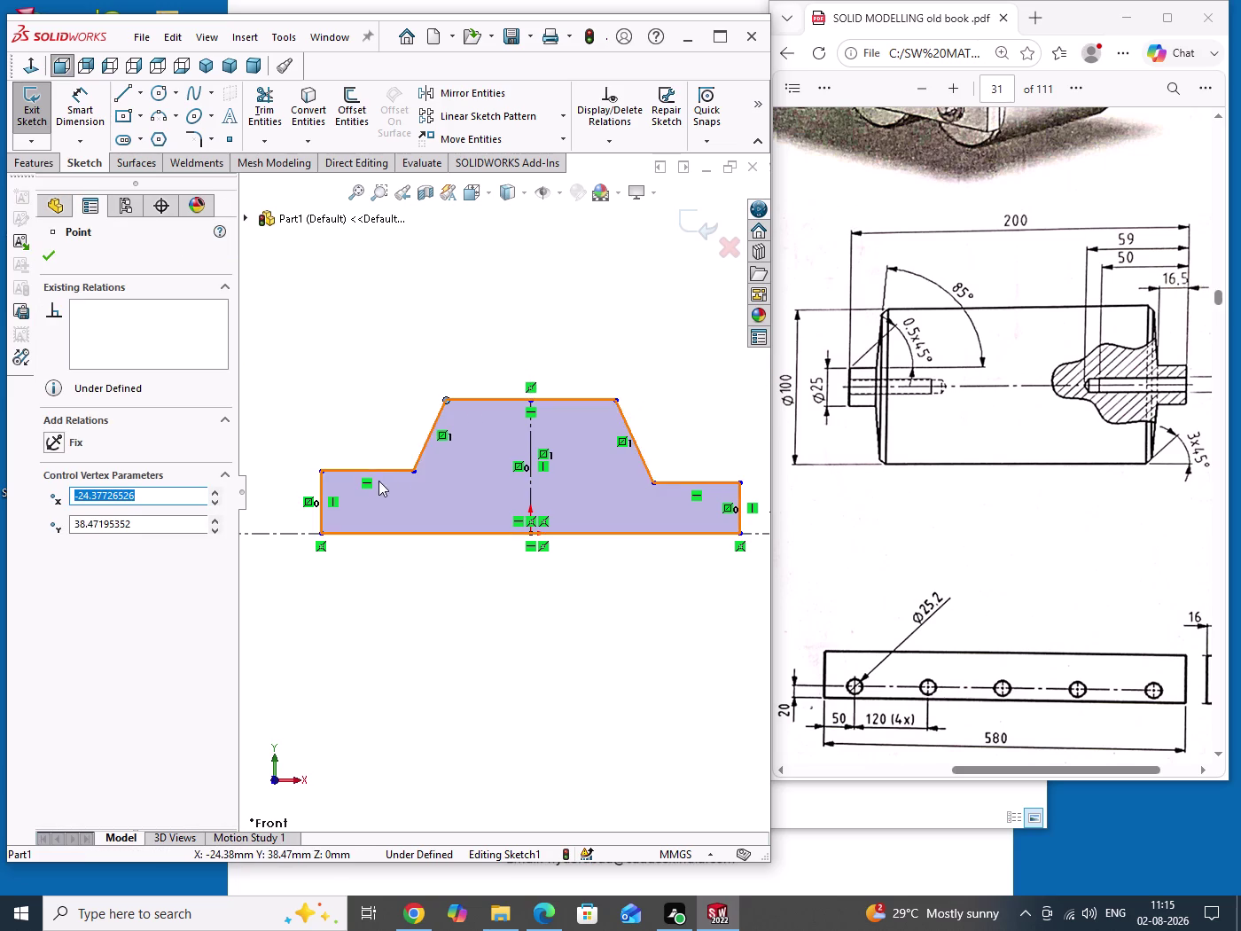
drag(320, 472, 371, 472)
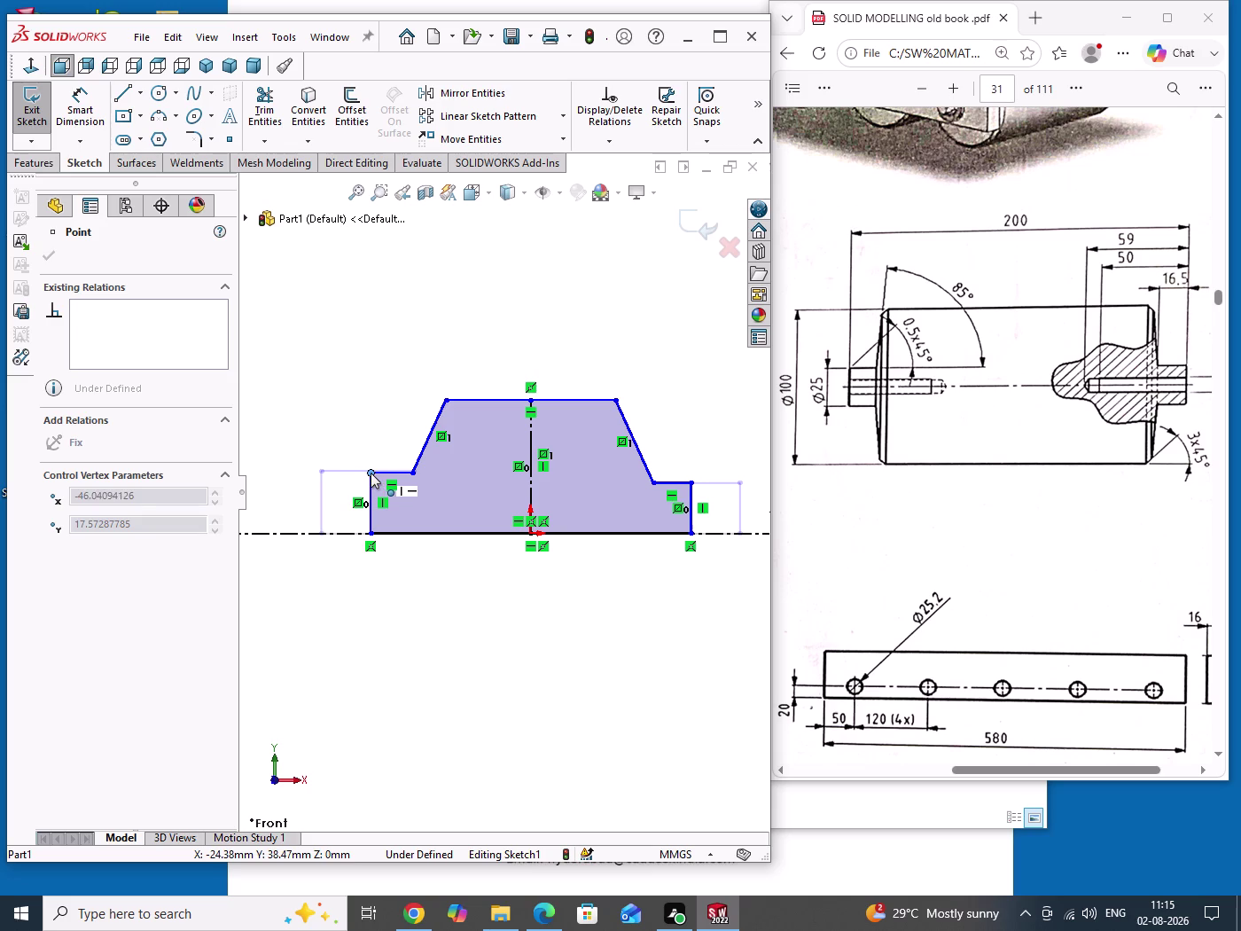
drag(370, 473, 384, 473)
drag(433, 601, 451, 628)
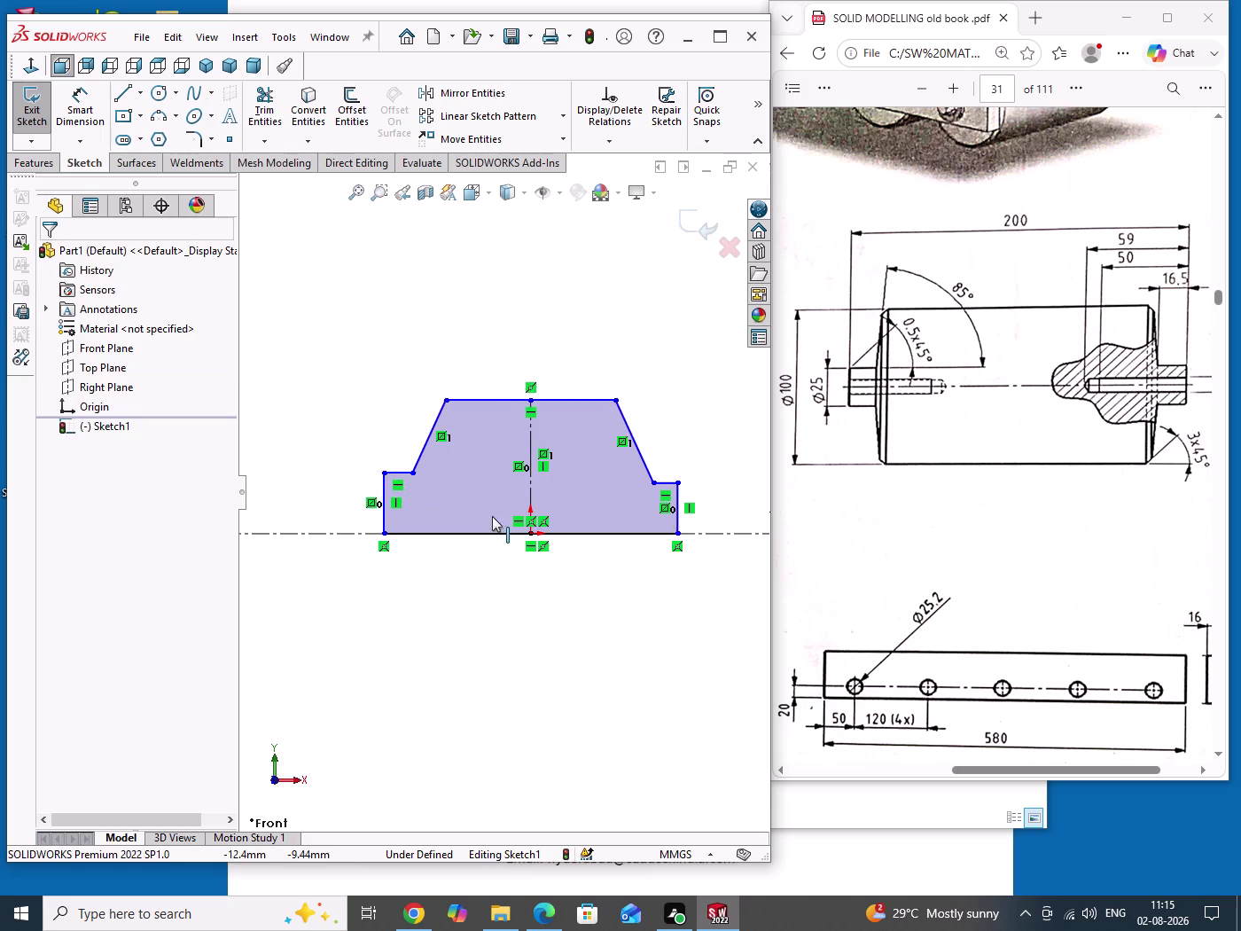
drag(467, 399, 475, 439)
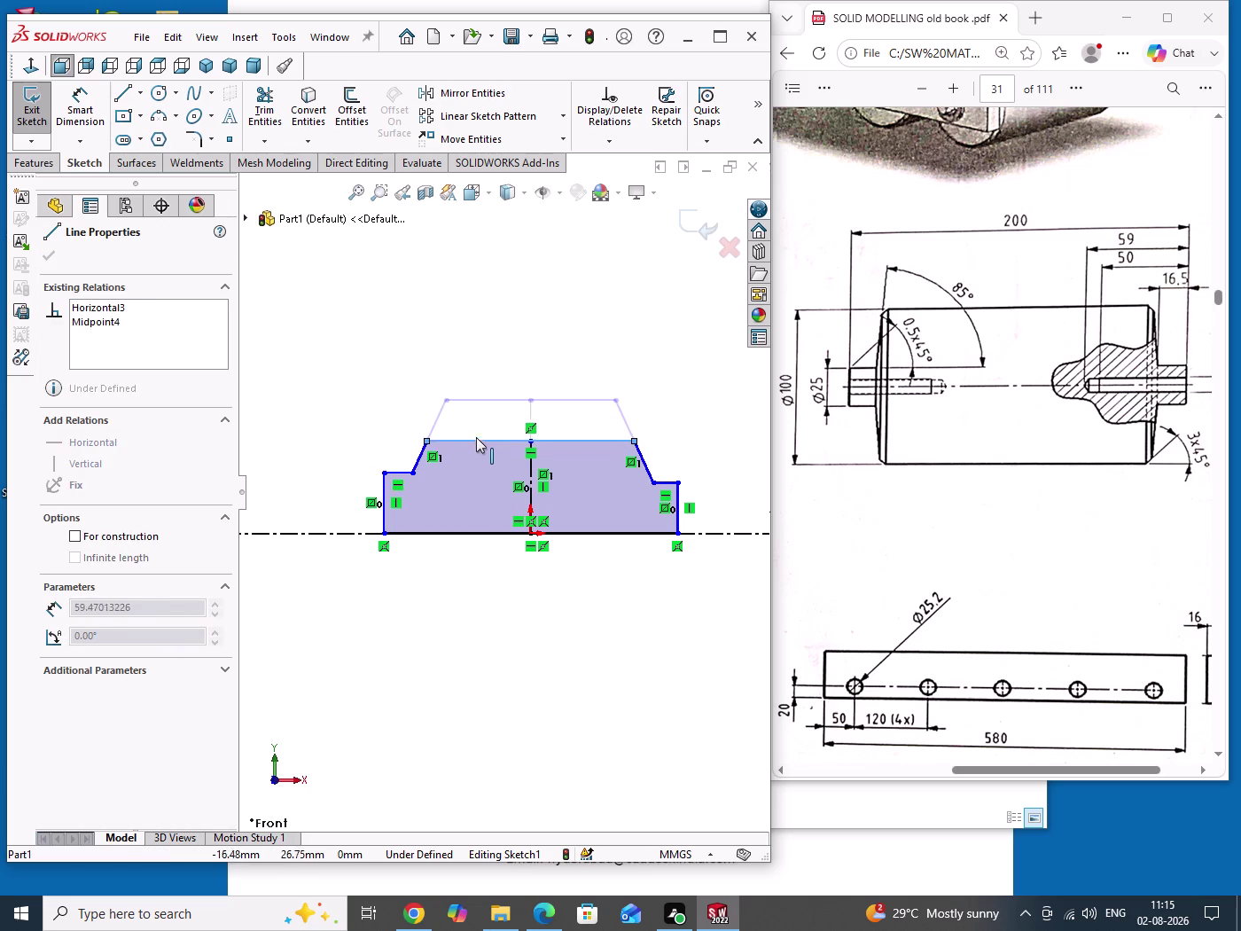
drag(475, 439, 479, 435)
drag(485, 621, 495, 654)
right_drag(500, 679, 501, 559)
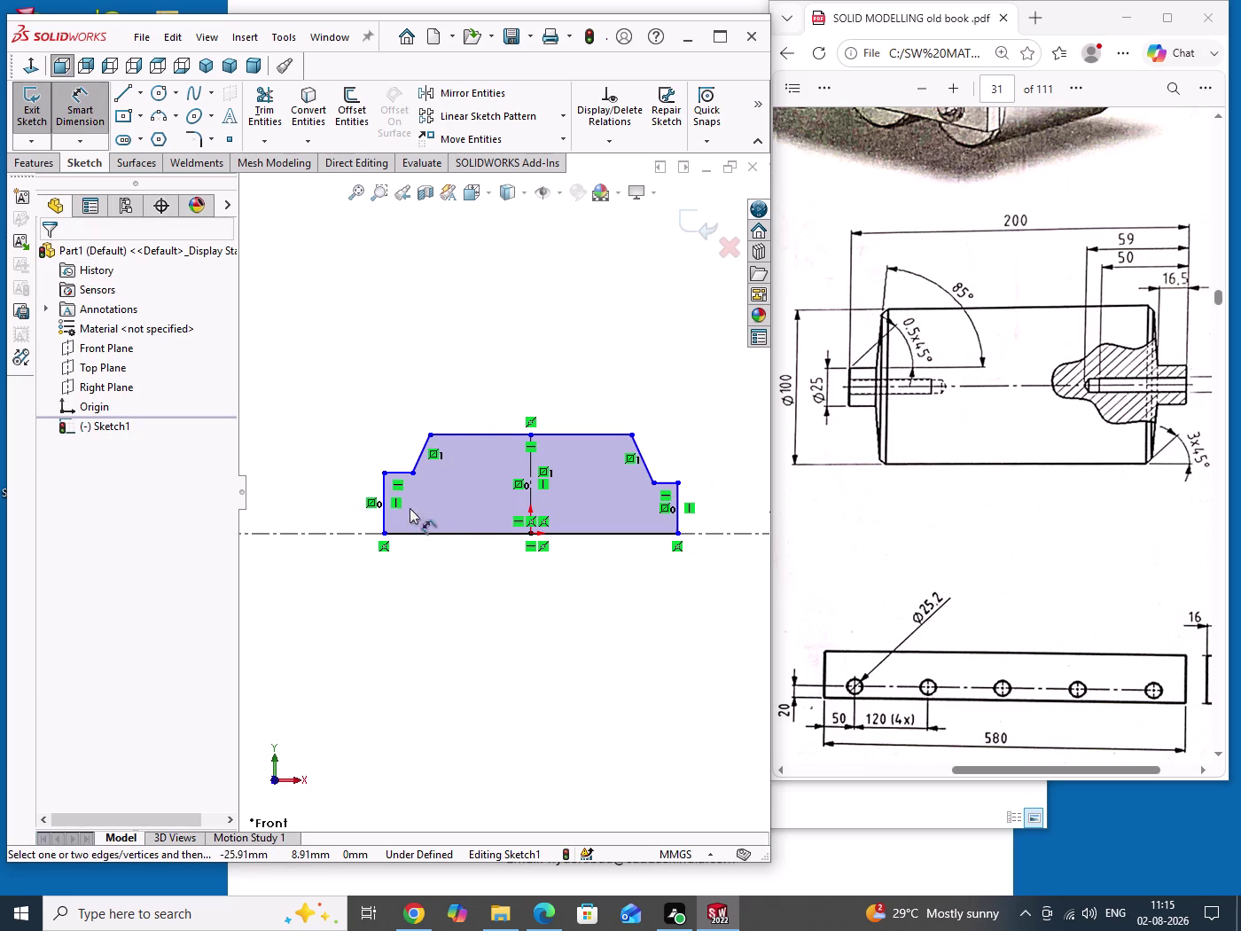
Dimension the left step height at 25 mm with Smart Dimension.
click(335, 538)
click(392, 475)
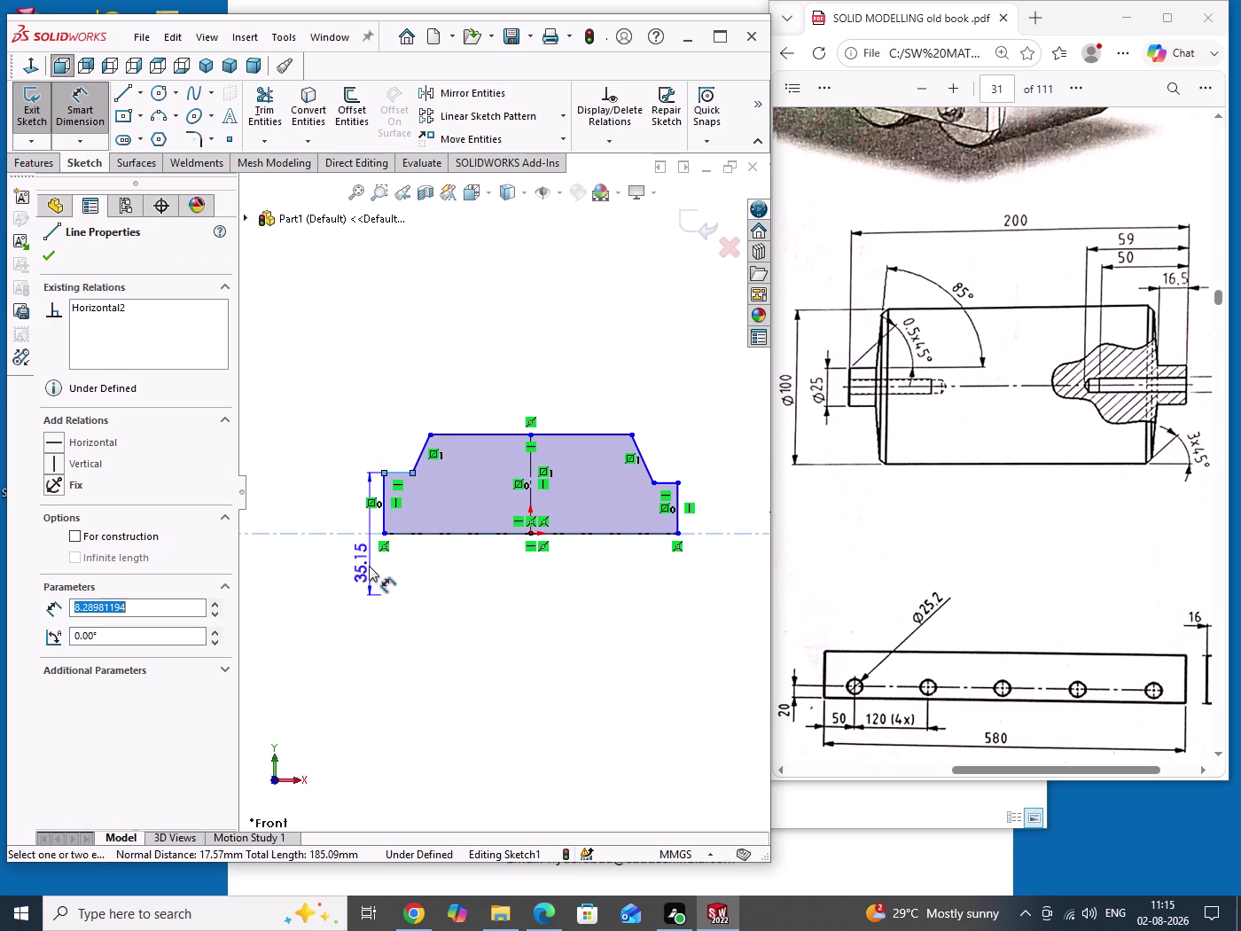
click(362, 563)
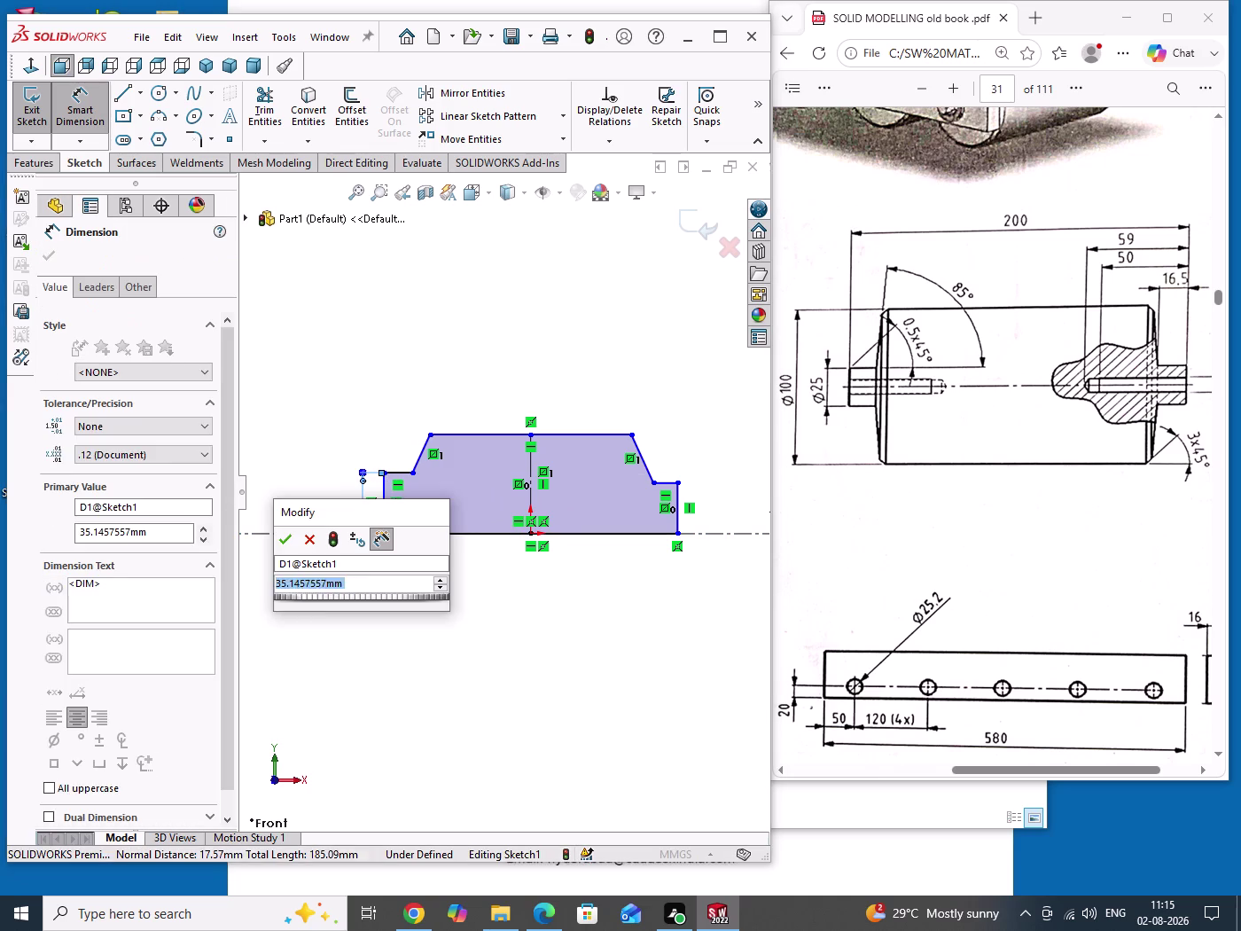
text(25)
key(Return)
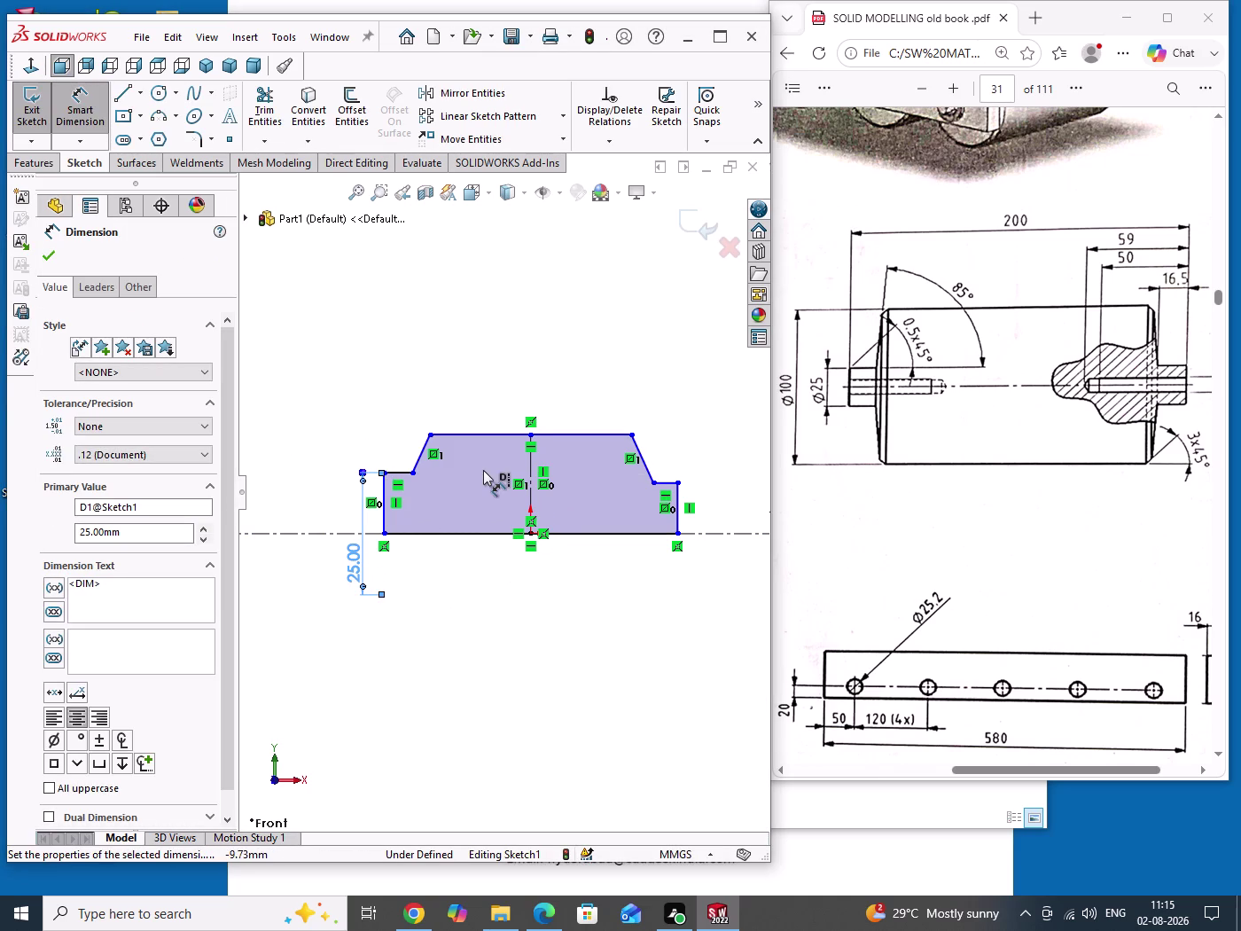
Dimension the top edge across the centreline as a 100 mm diameter and place it.
click(477, 436)
click(315, 516)
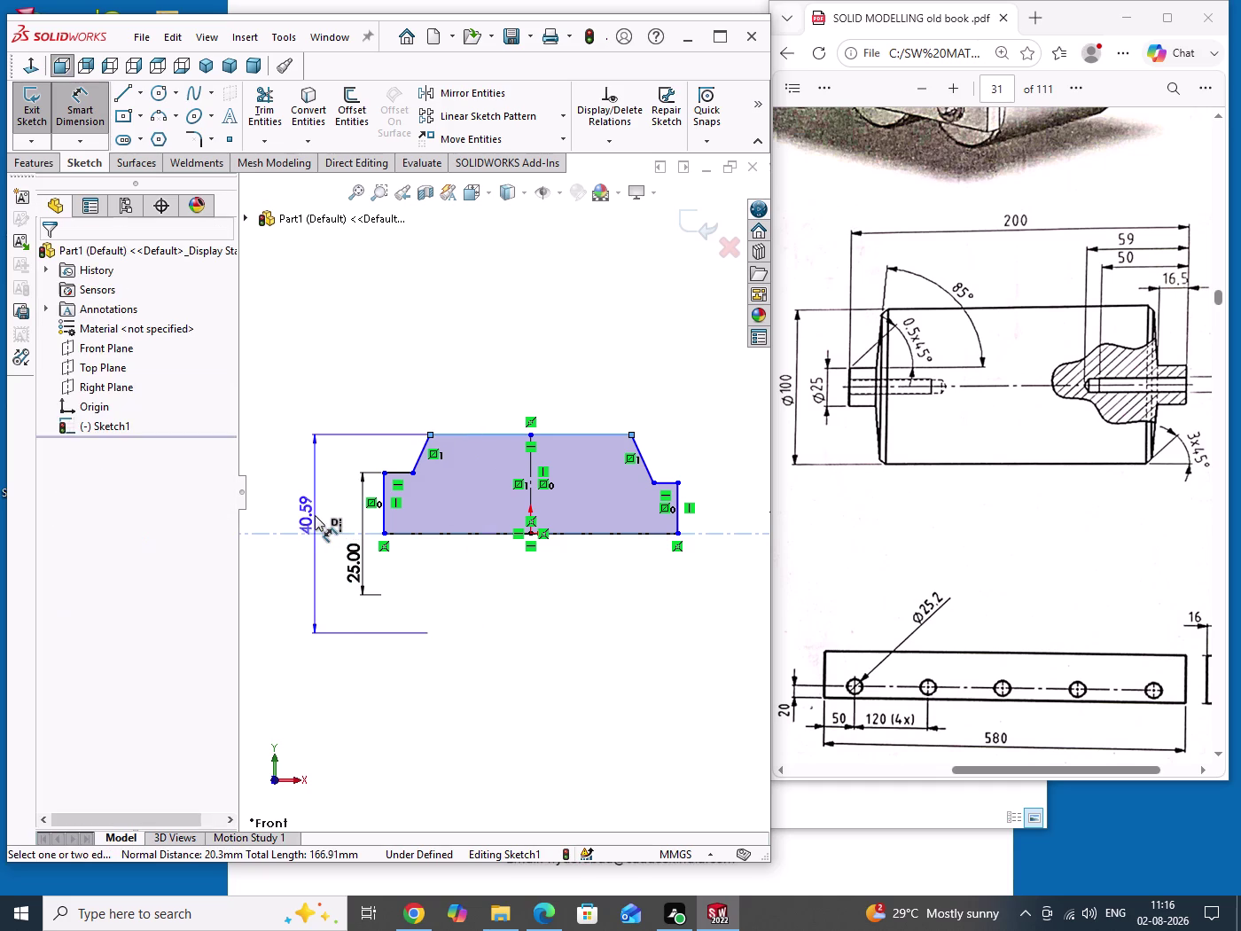
text(100)
key(Return)
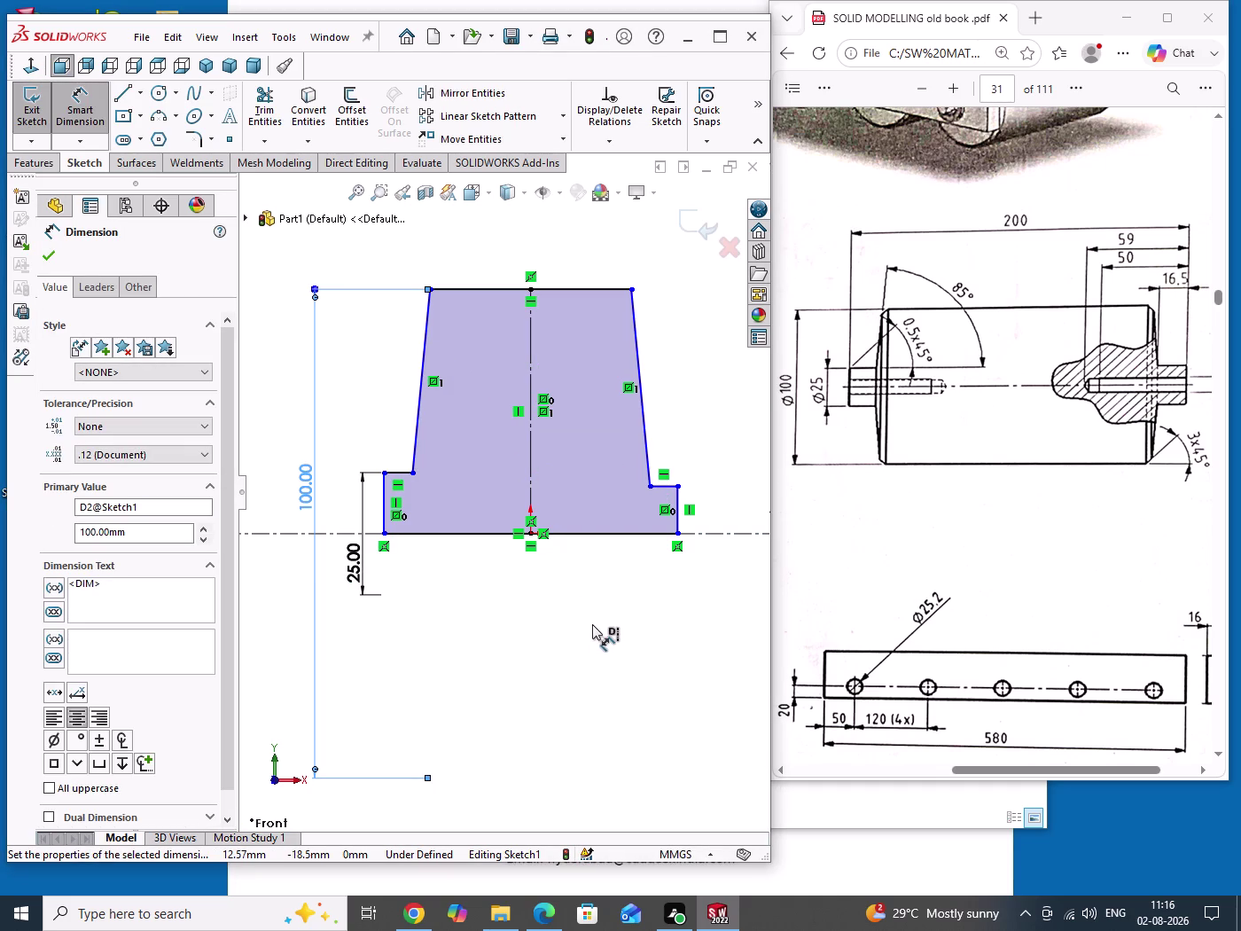
scroll(up, 3)
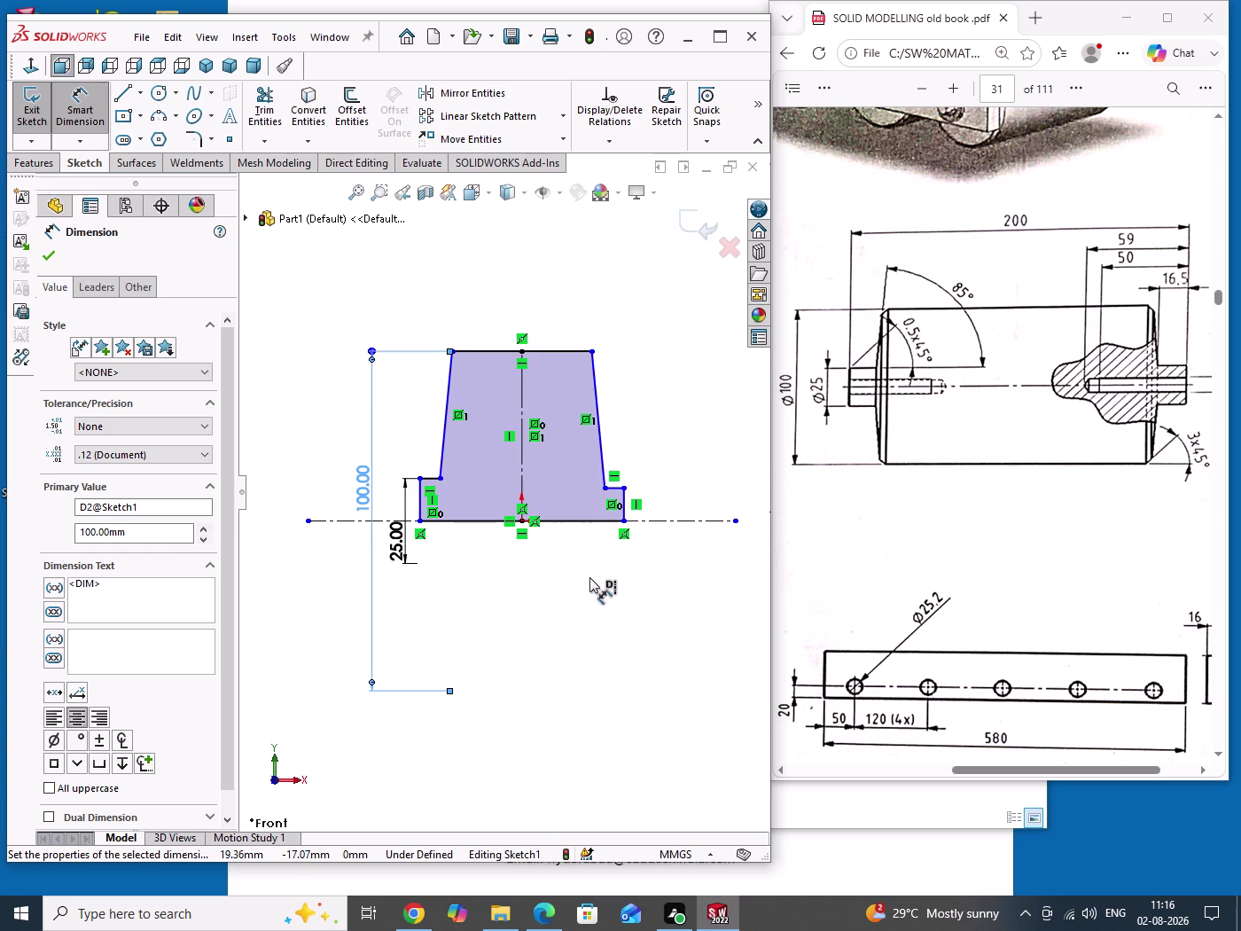
scroll(down, 3)
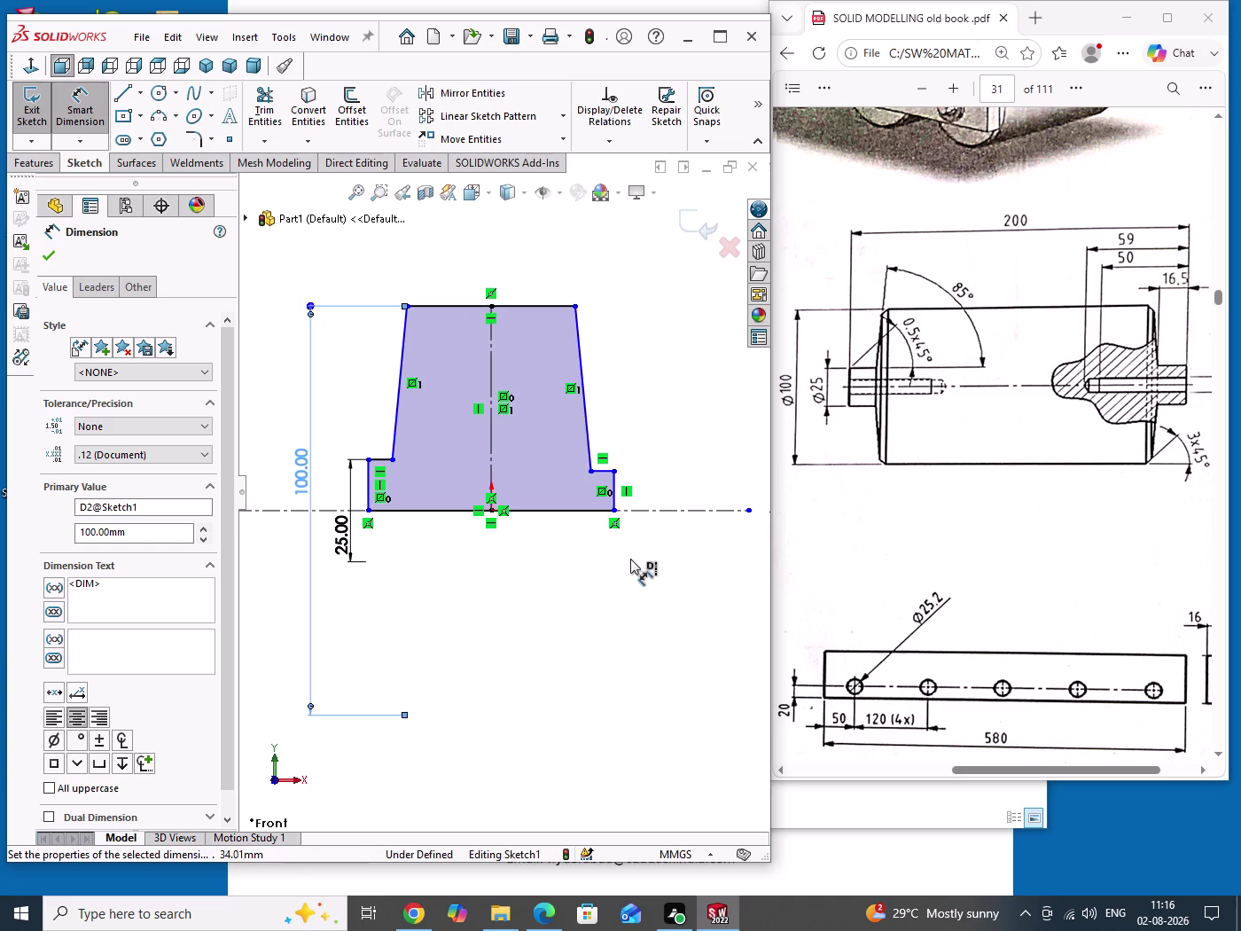
drag(517, 617, 579, 657)
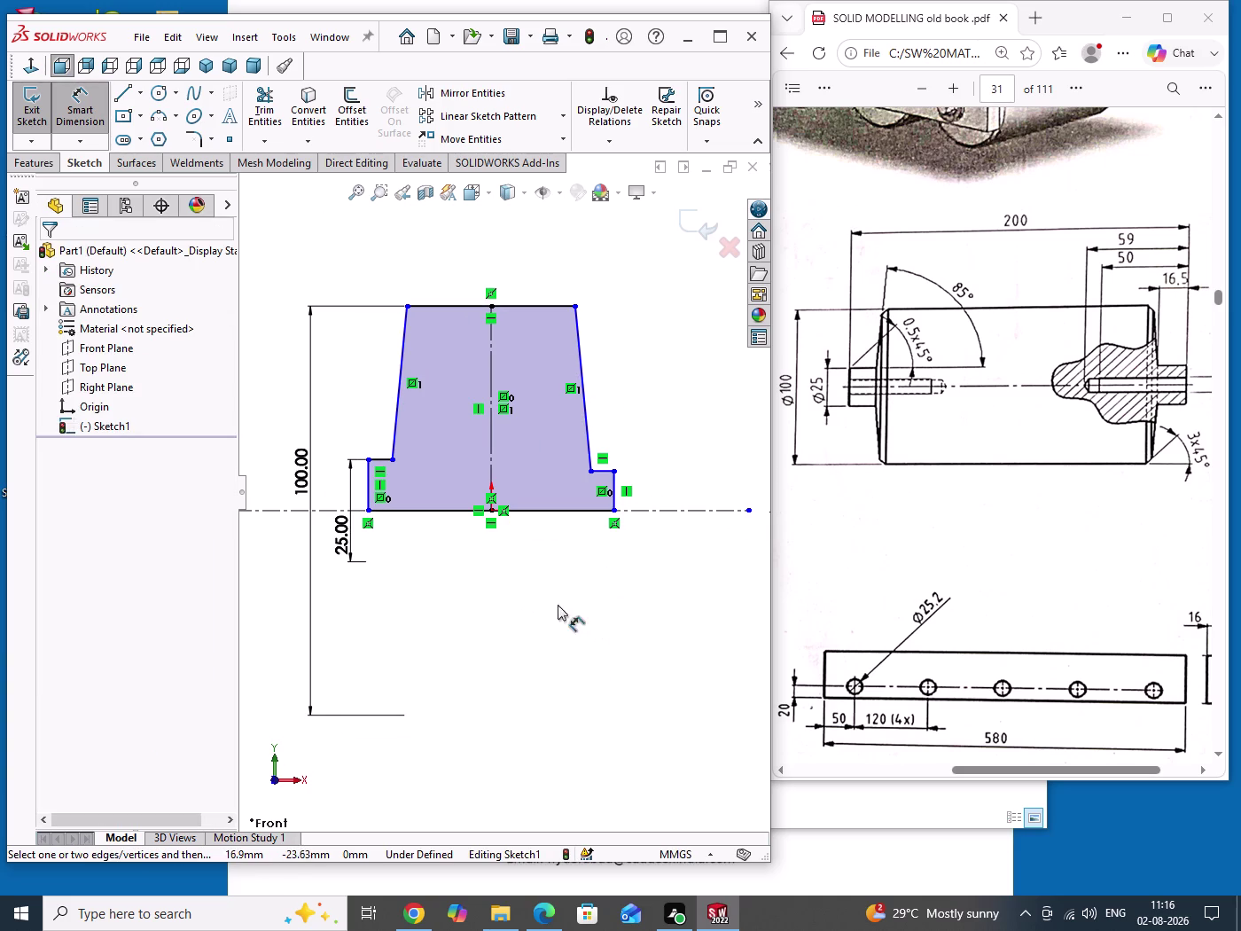
scroll(down, 3)
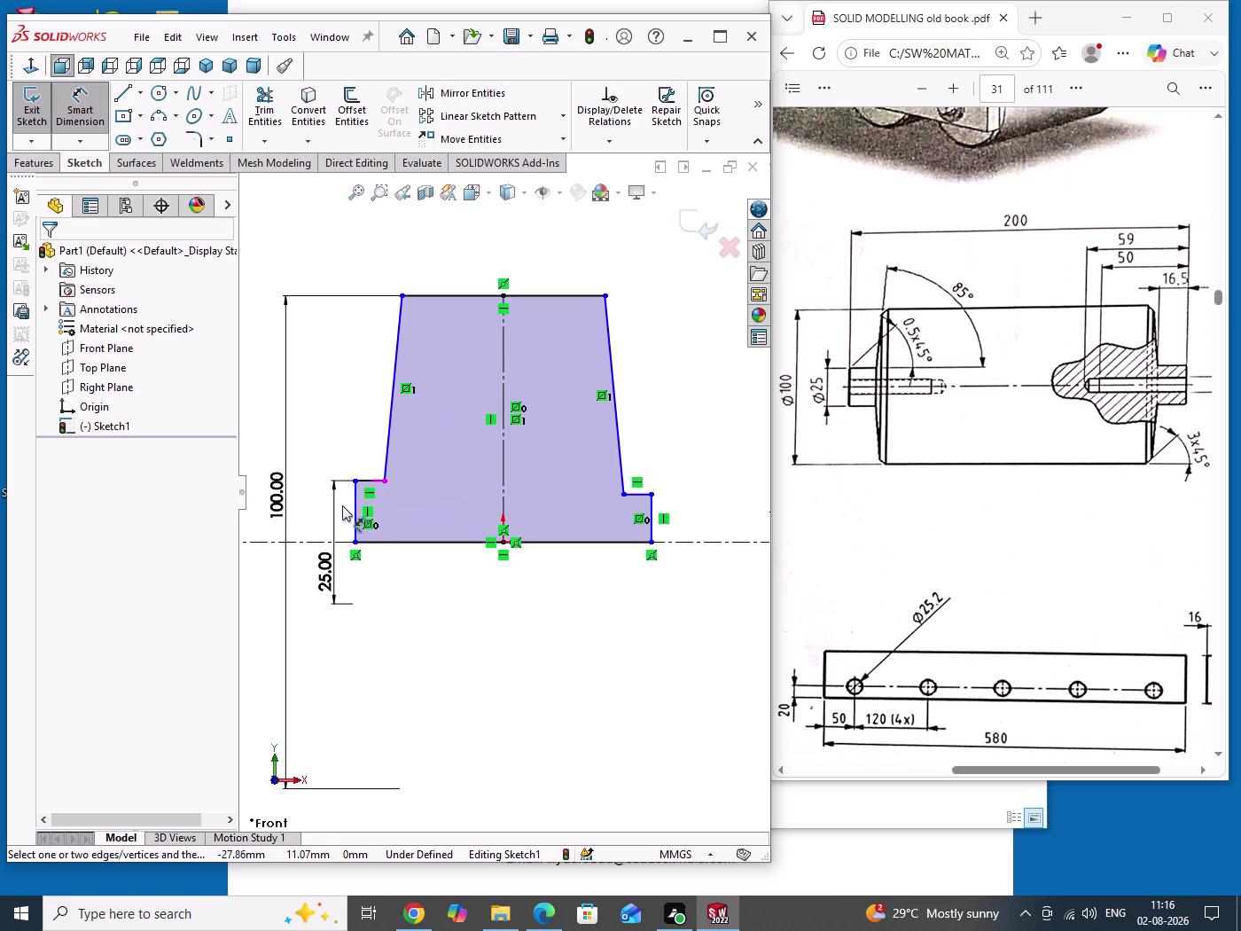
click(377, 480)
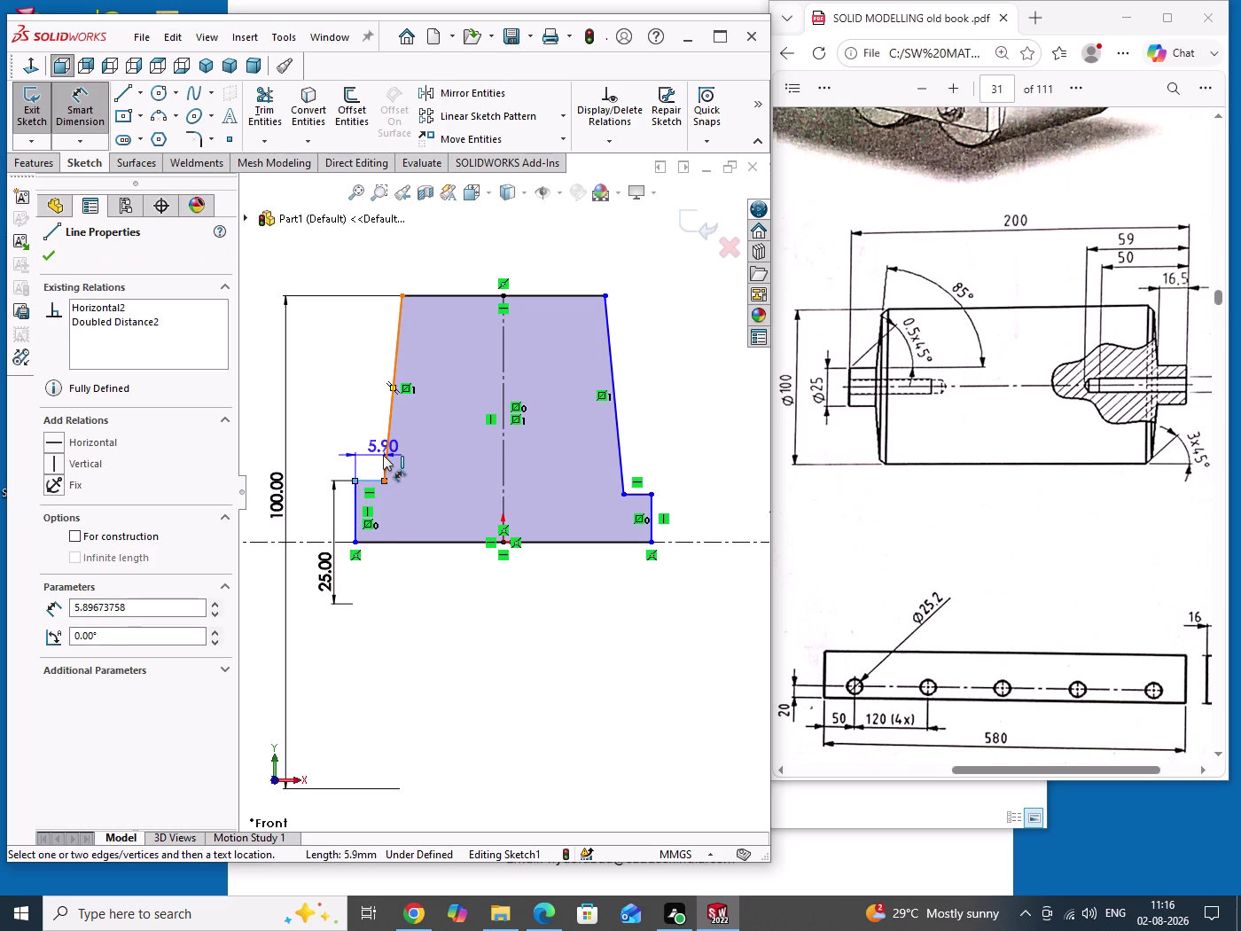
Set an 85° angle between the left sloped shoulder and the step below.
click(383, 455)
click(420, 426)
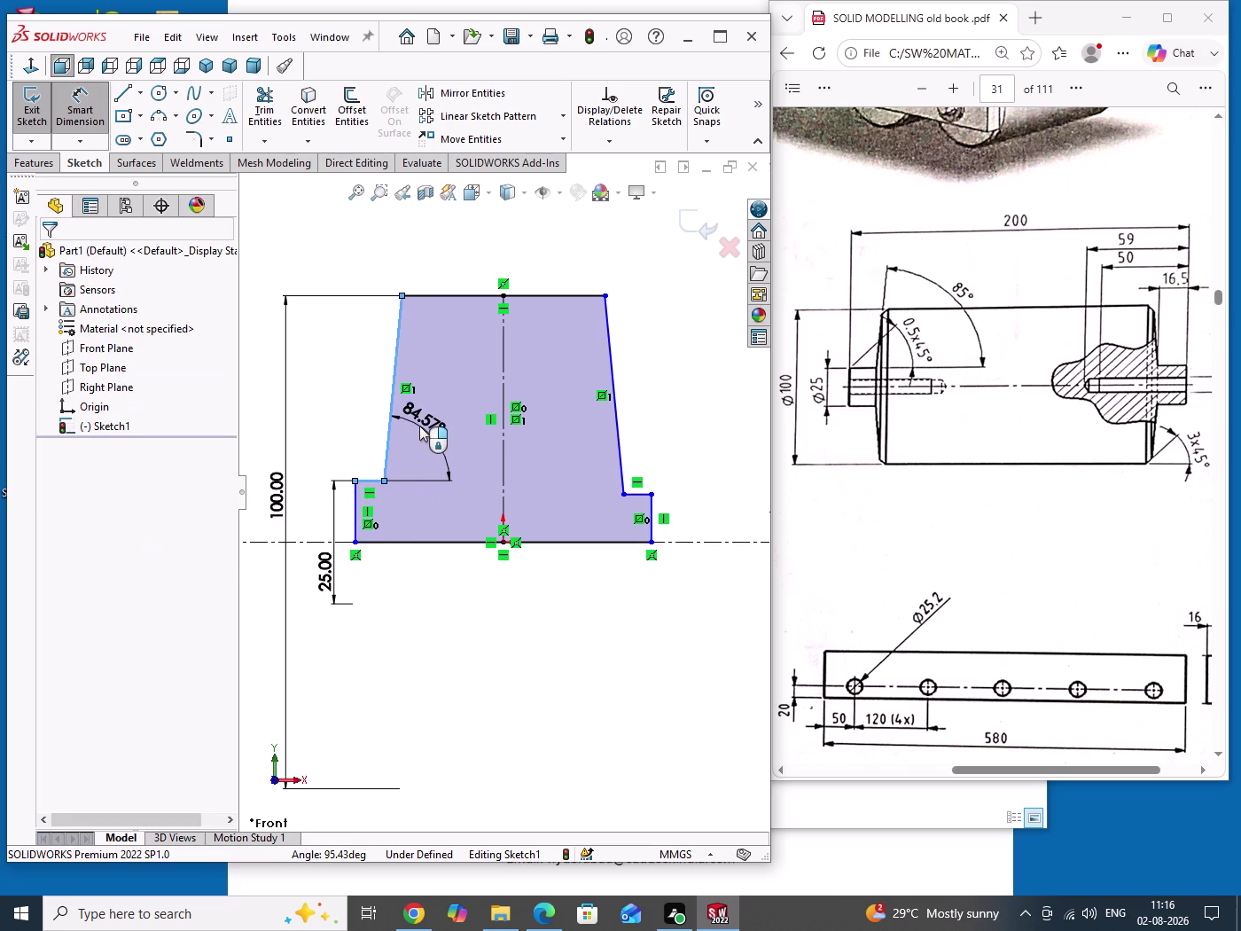
text(85)
key(Return)
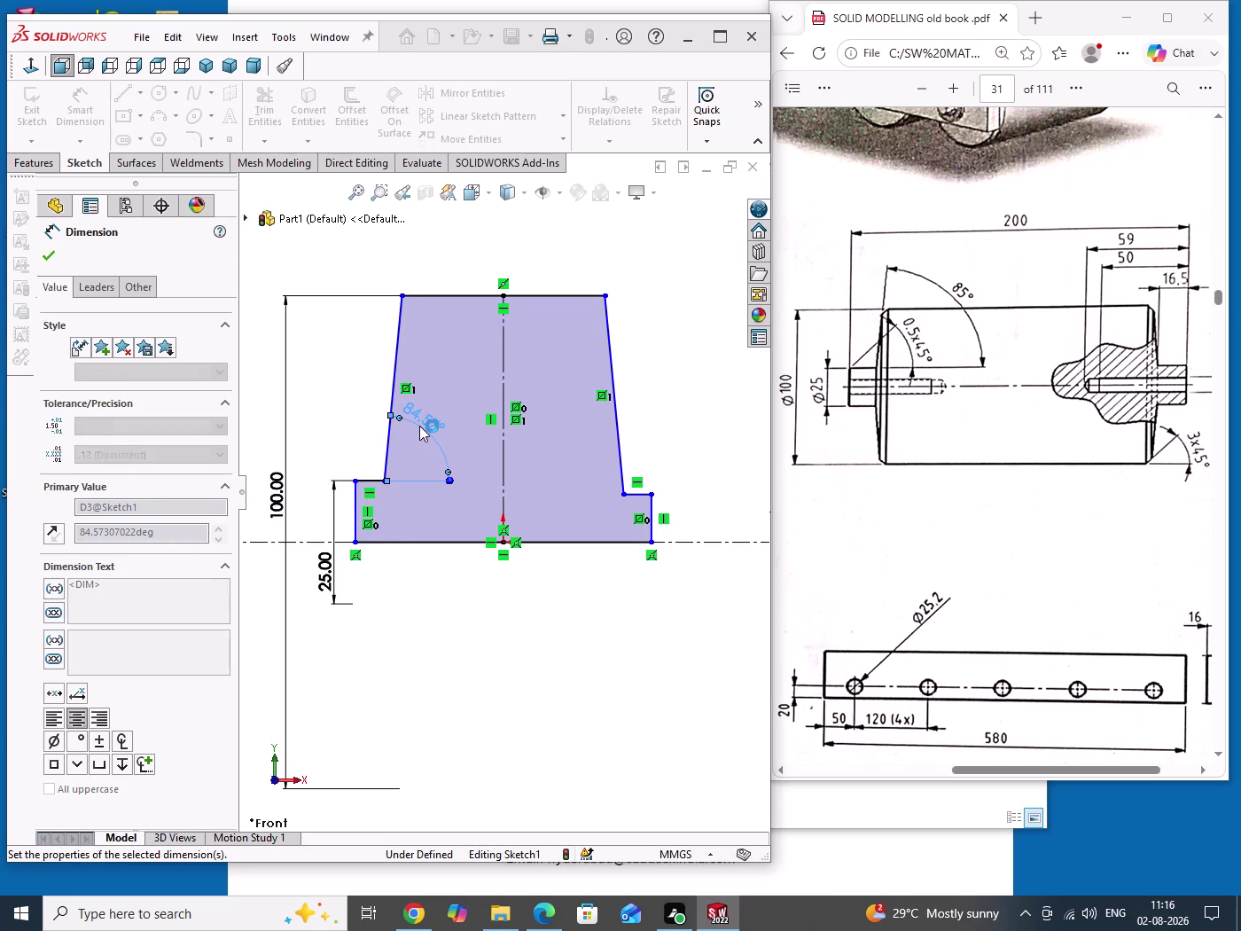
drag(582, 626, 628, 667)
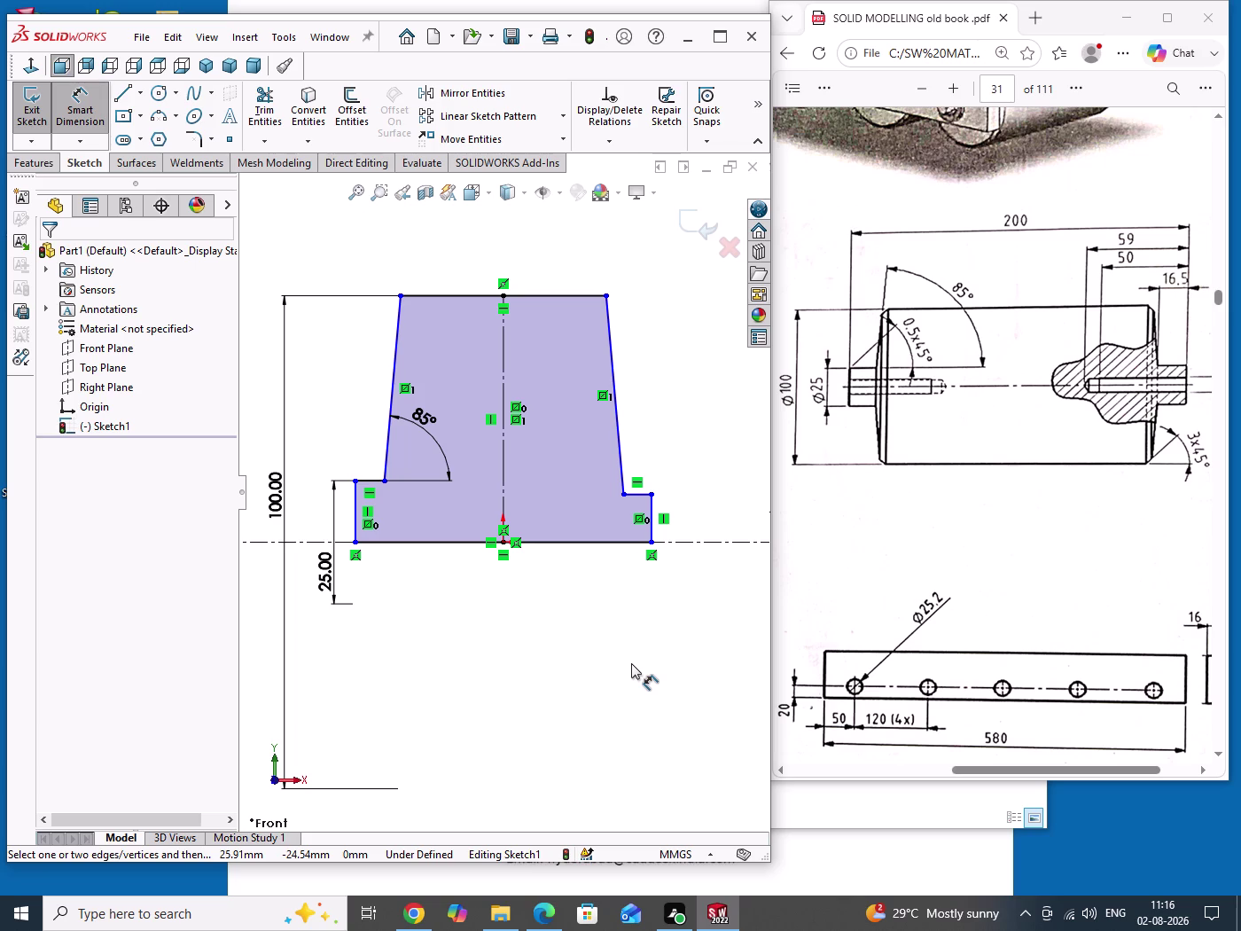
scroll(up, 3)
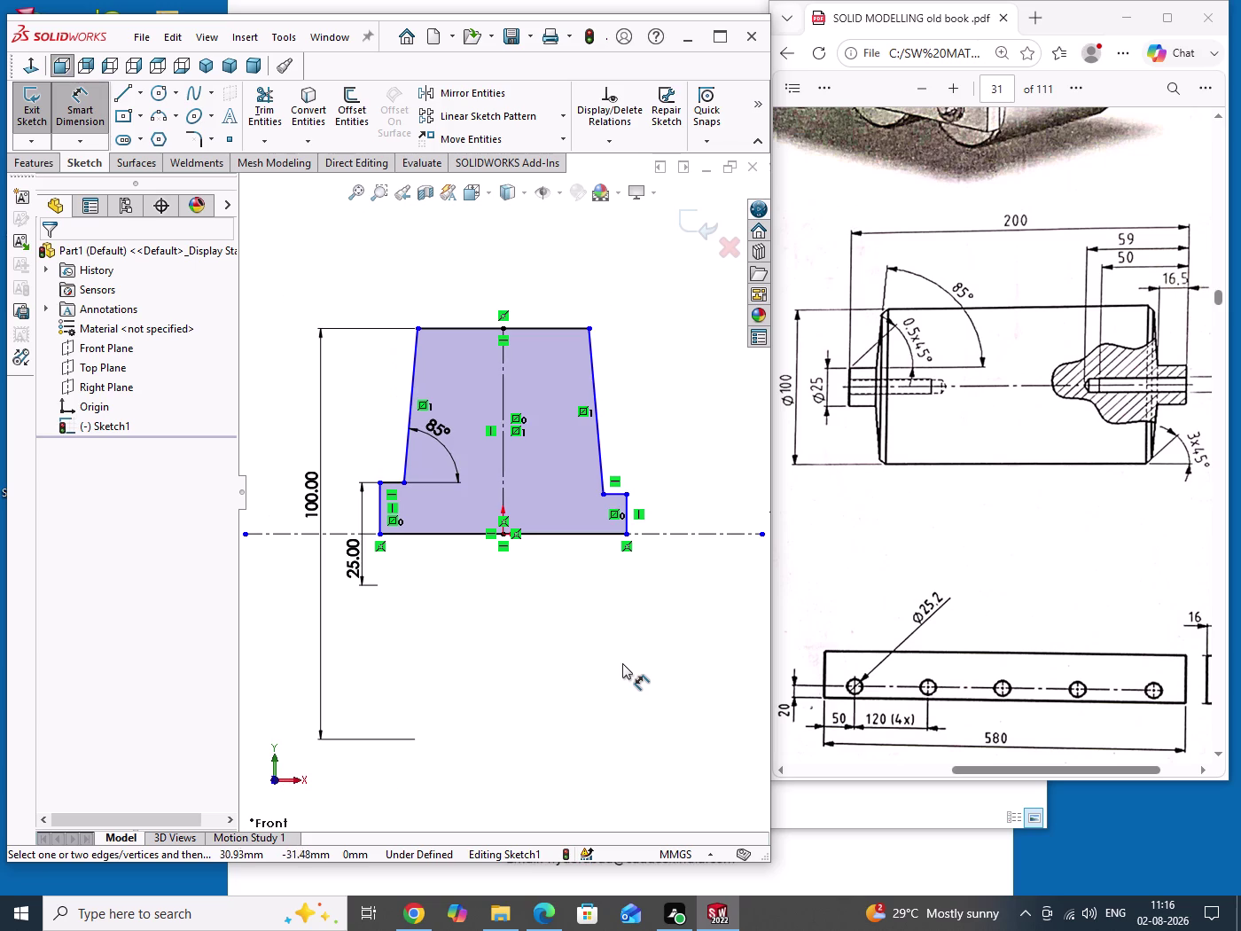
drag(450, 614, 535, 666)
click(381, 535)
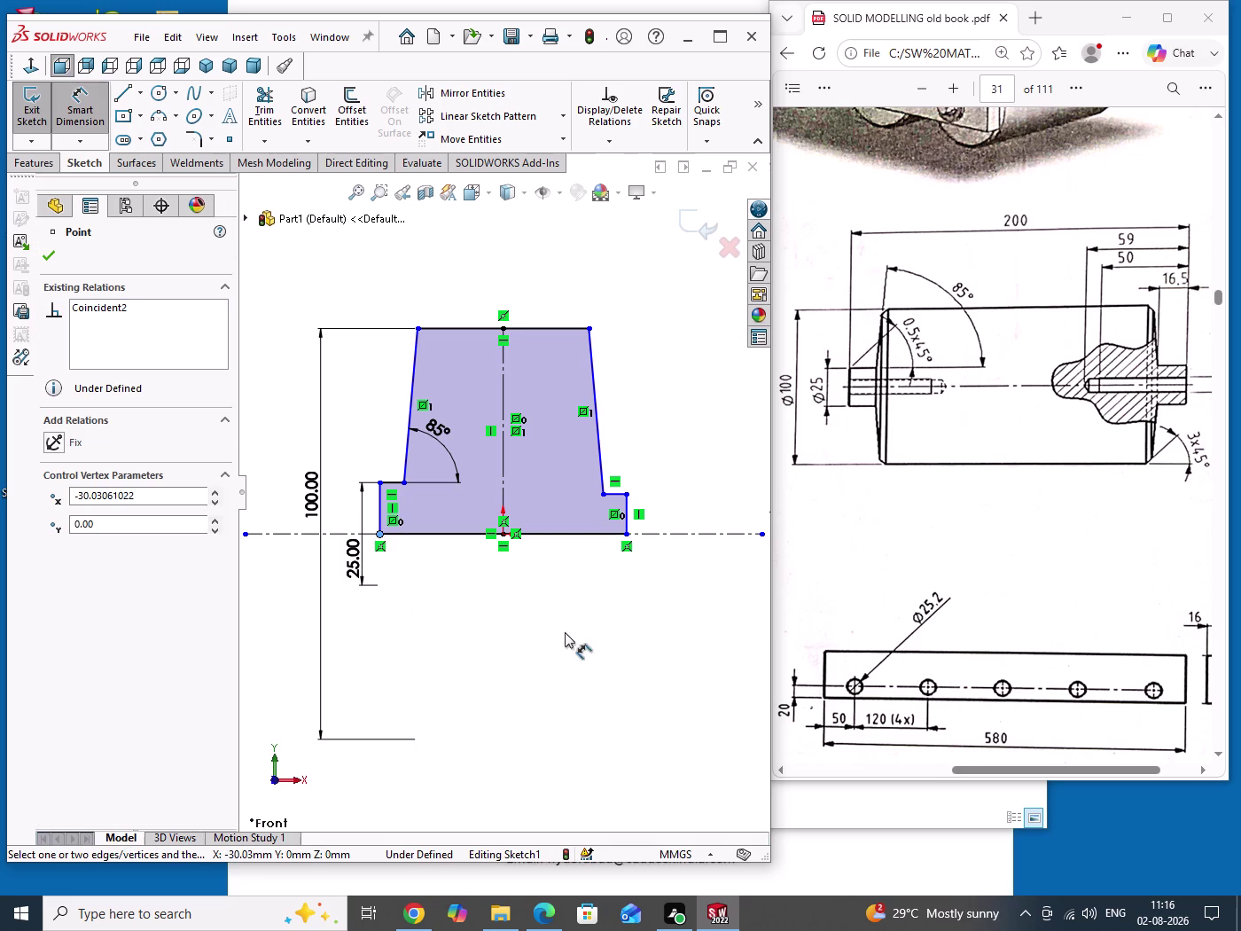
Dimension the distance between the bottom corners as 200 mm overall length.
click(627, 535)
click(496, 645)
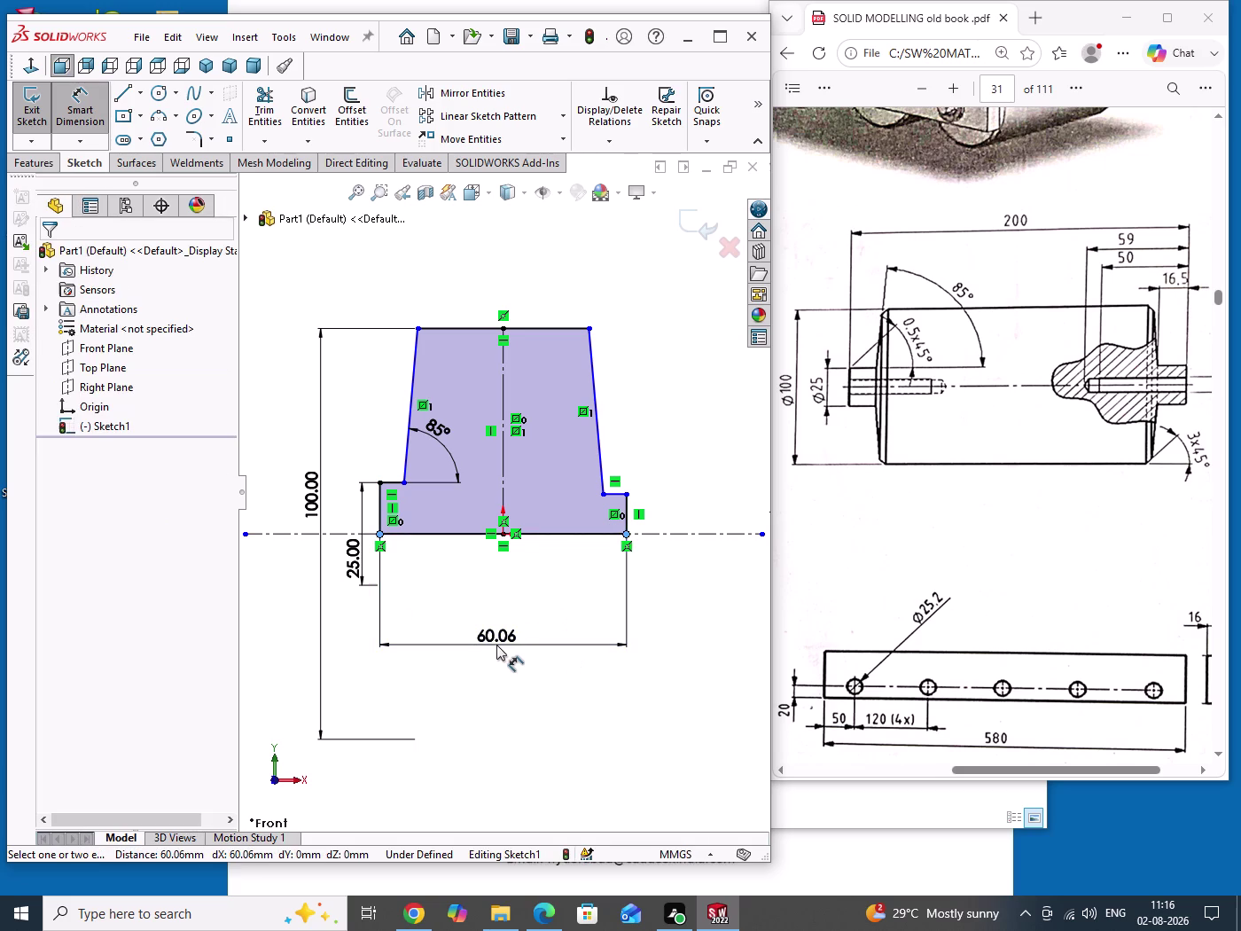
text(200)
key(Return)
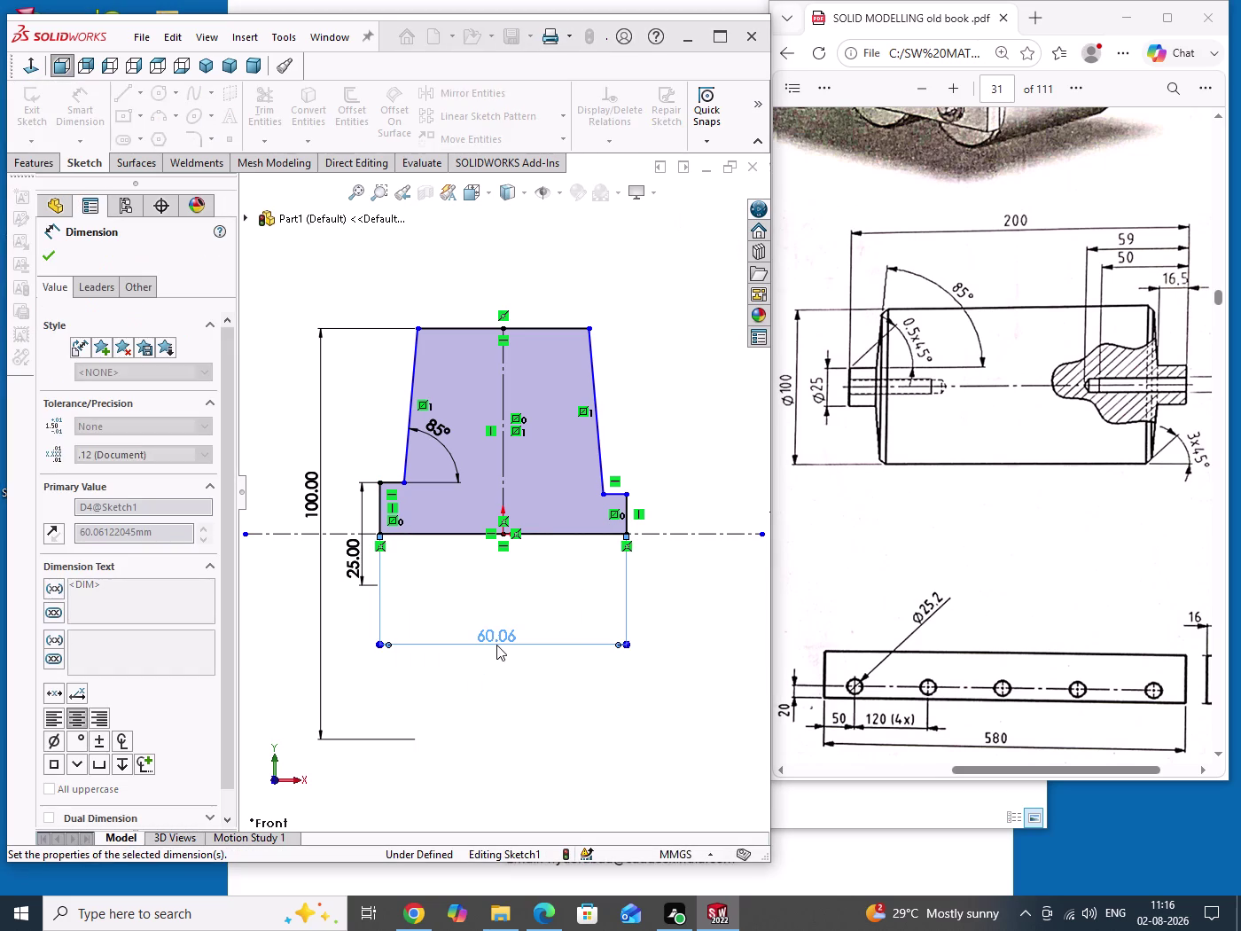
drag(607, 722, 640, 748)
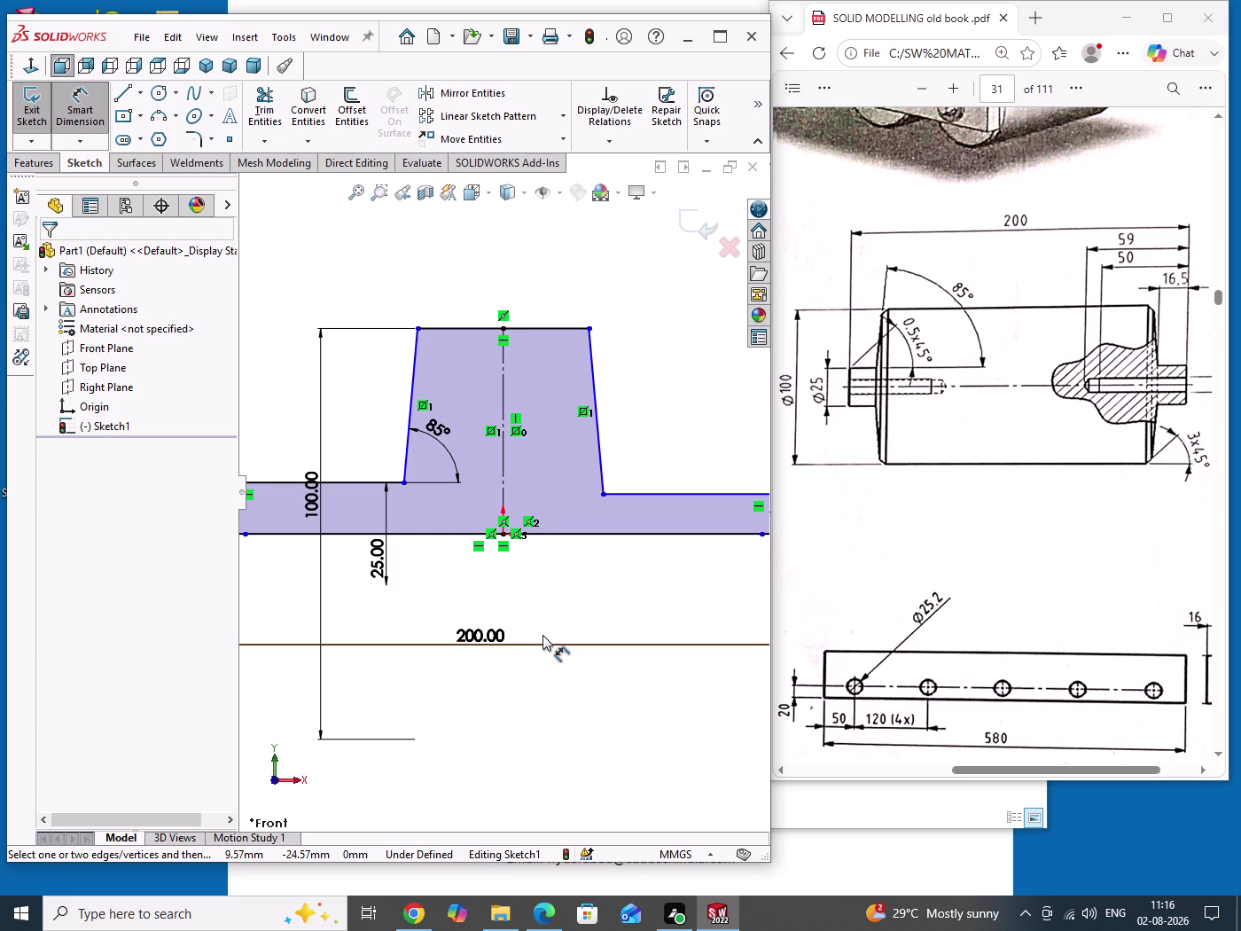
scroll(up, 3)
scroll(up, 3)
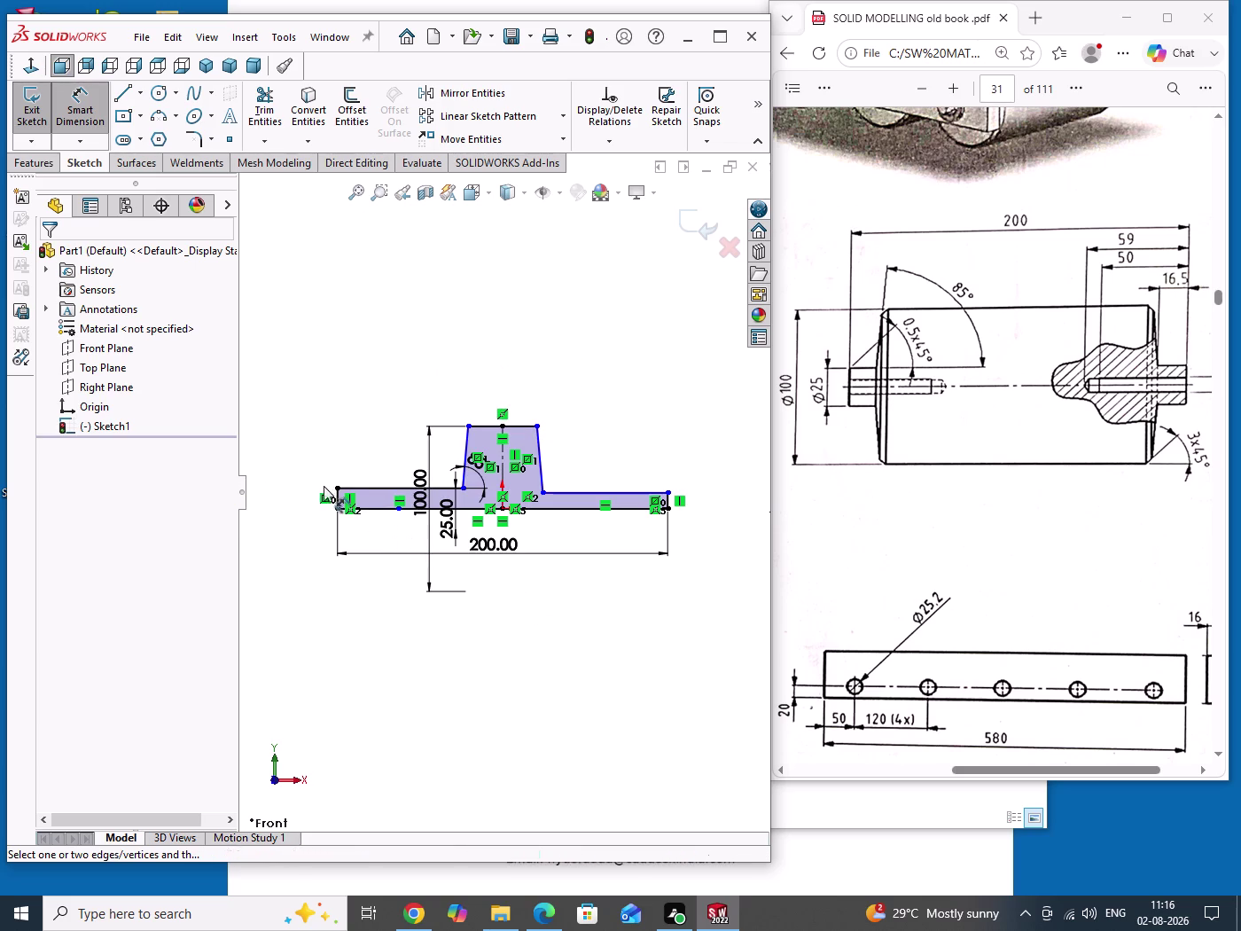
Set the left step's top edge width to 16.5 mm.
click(368, 489)
click(375, 471)
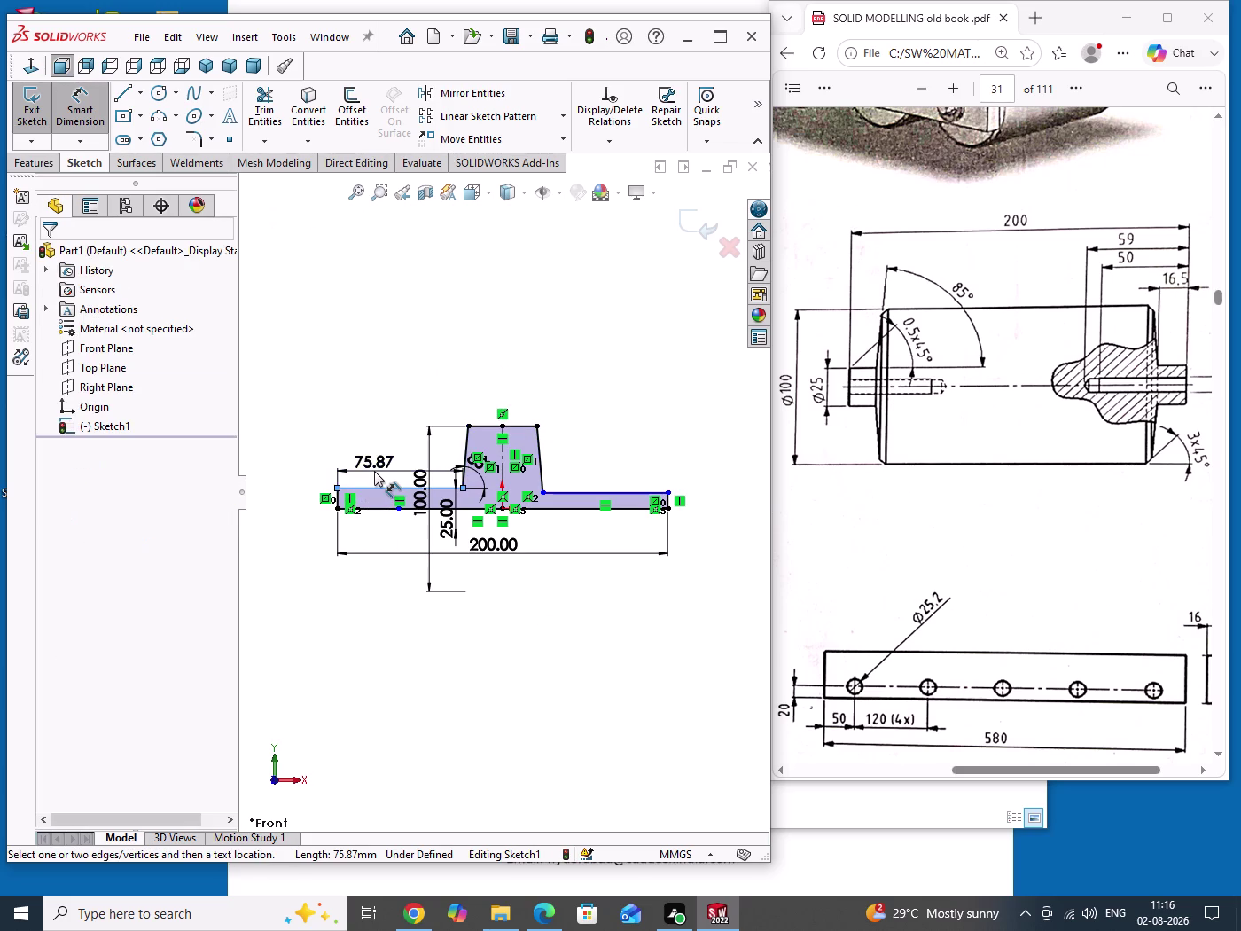
text(16.5)
key(Return)
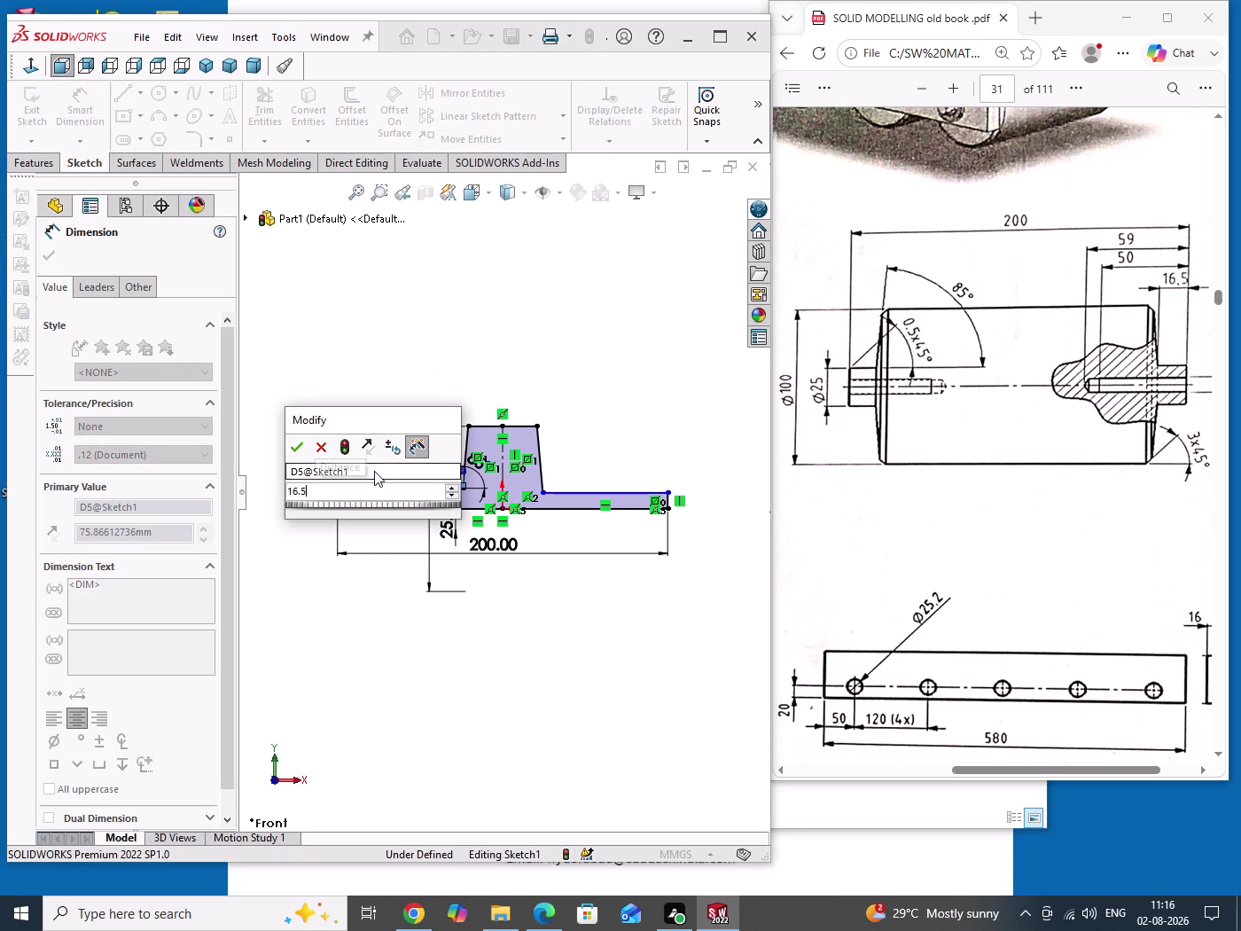
drag(589, 630, 624, 675)
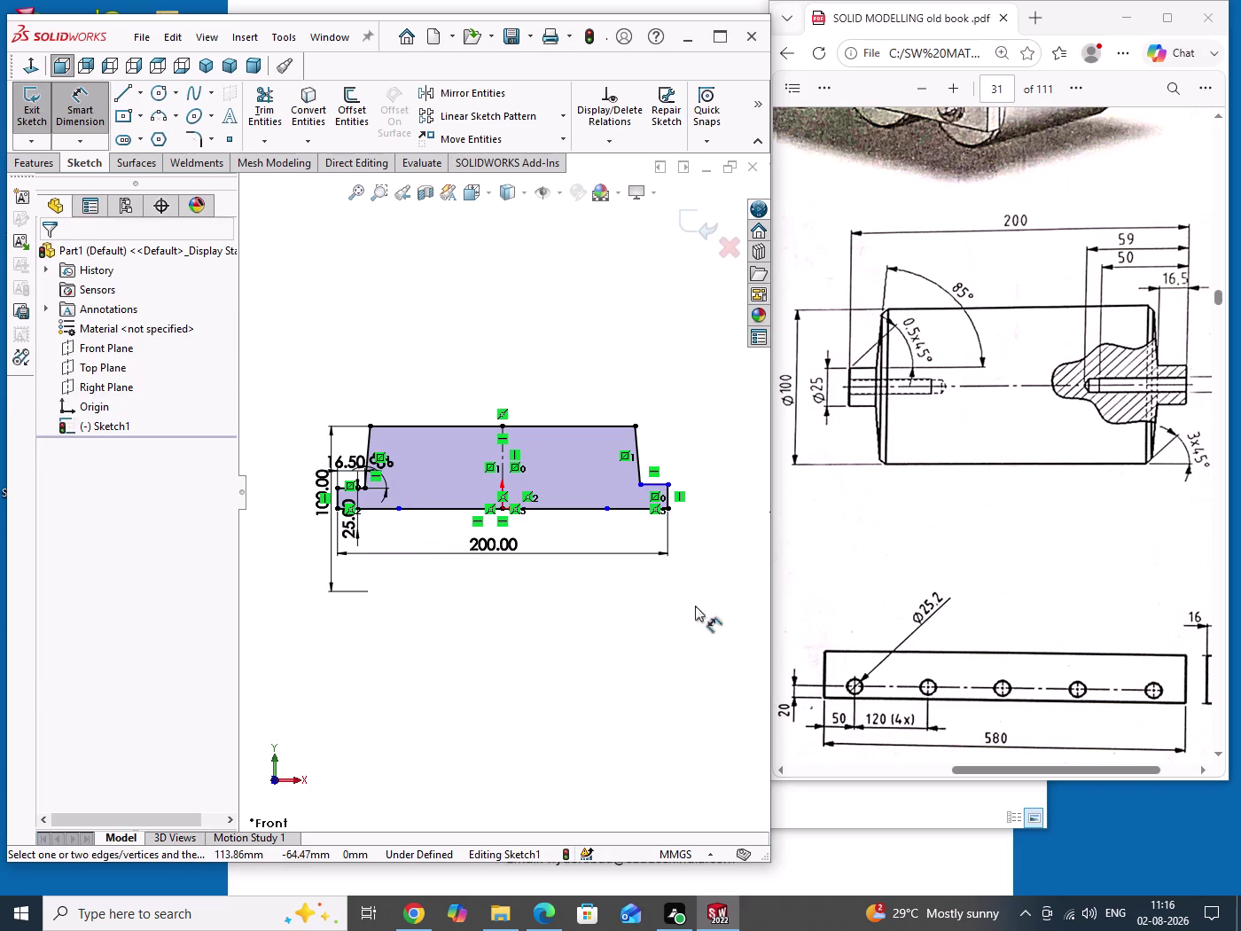
Dimension the right step's top line at 16.5 mm.
scroll(down, 3)
scroll(down, 3)
click(613, 456)
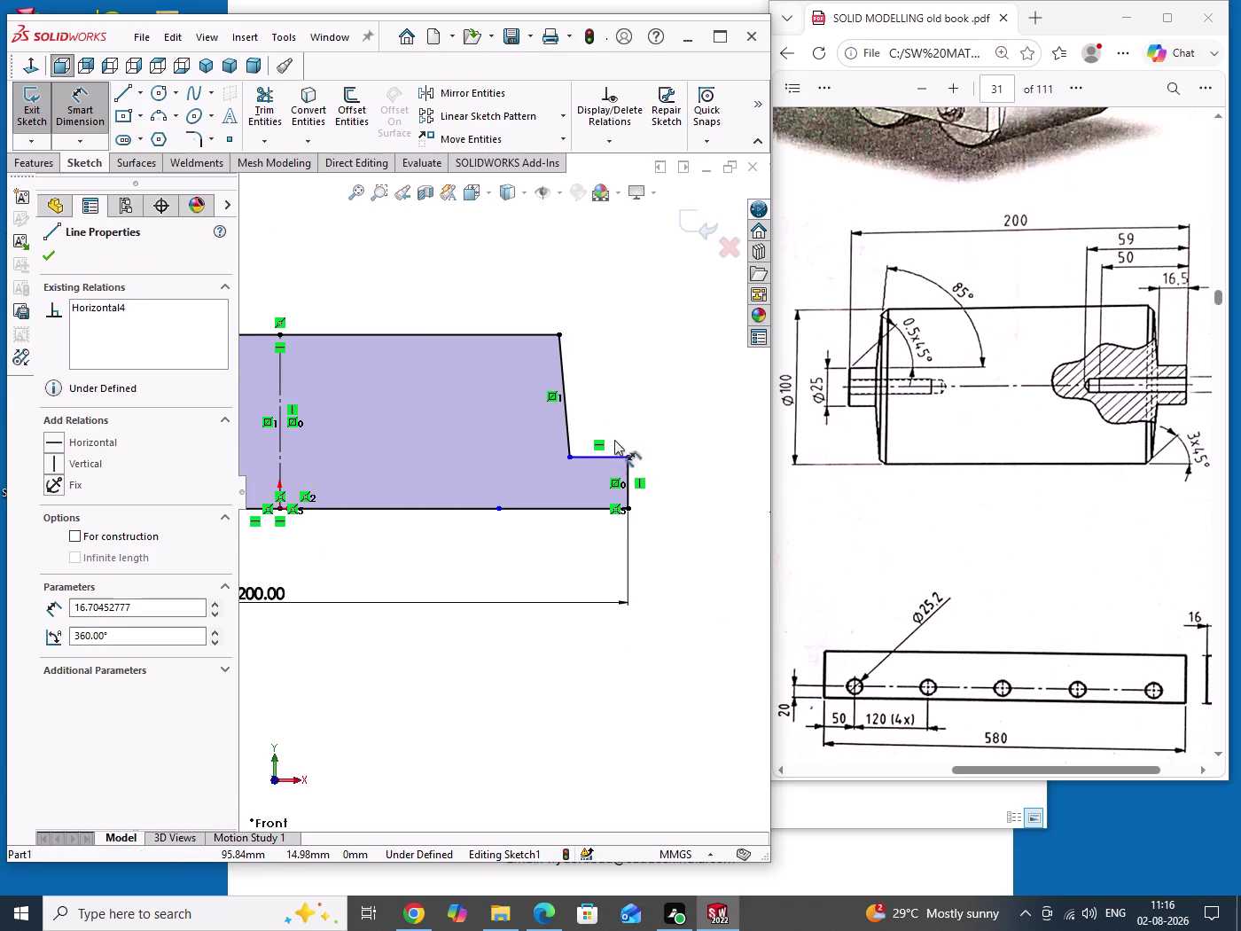
click(614, 424)
text(1)
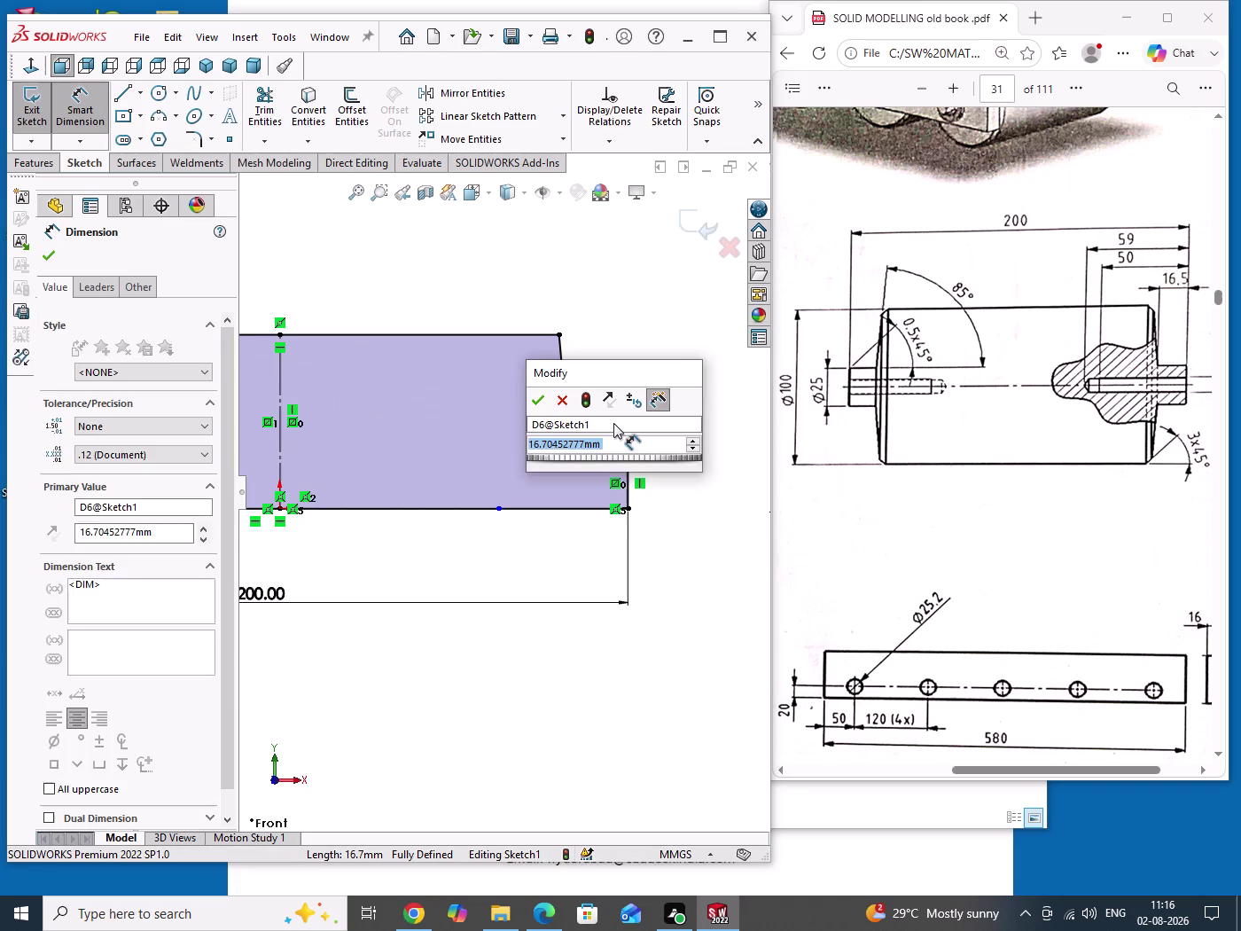
text(5)
key(BackSpace)
text(6.)
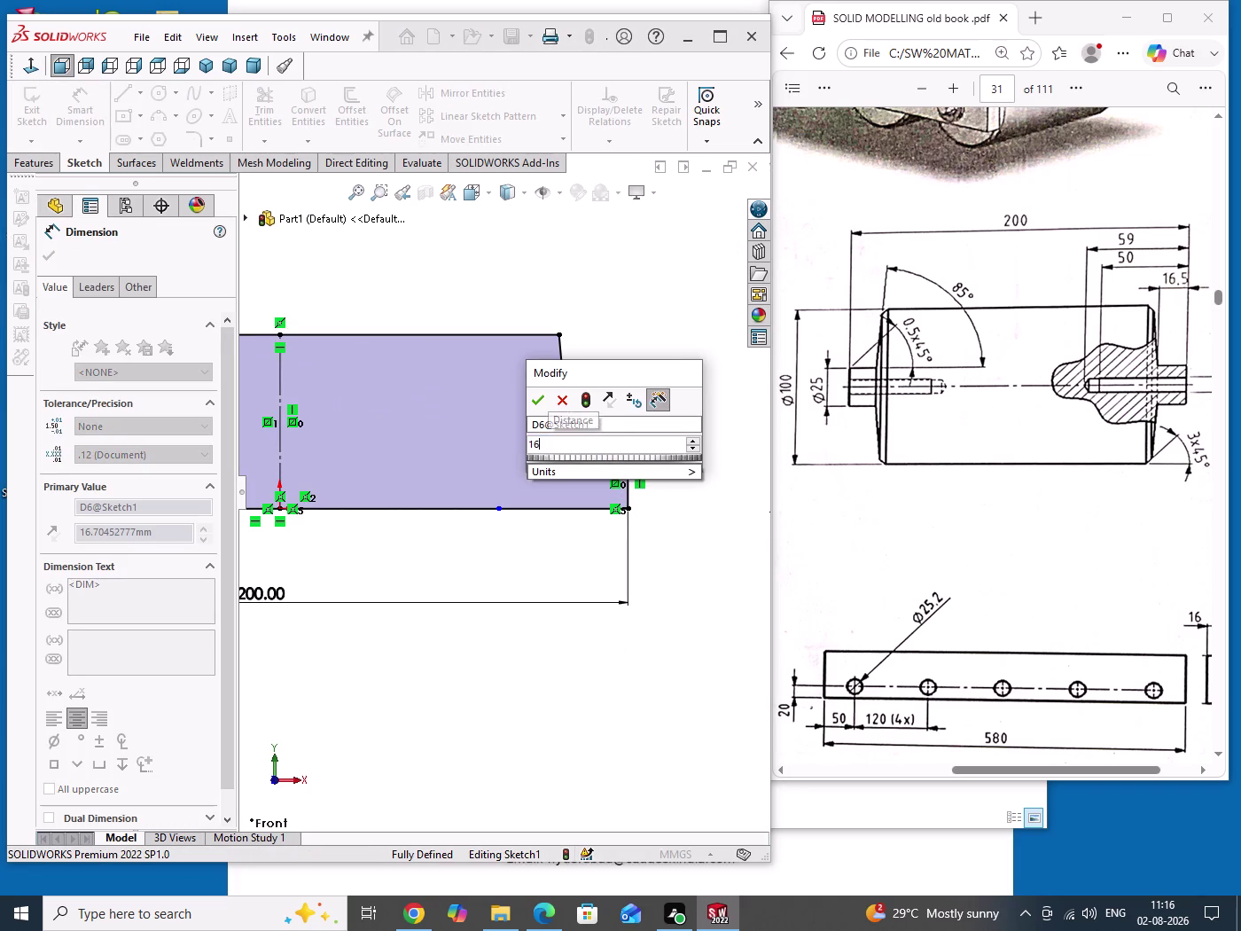
text(50)
key(Return)
Exit dimensioning and zoom to fit the now fully defined roller profile.
right_click(623, 319)
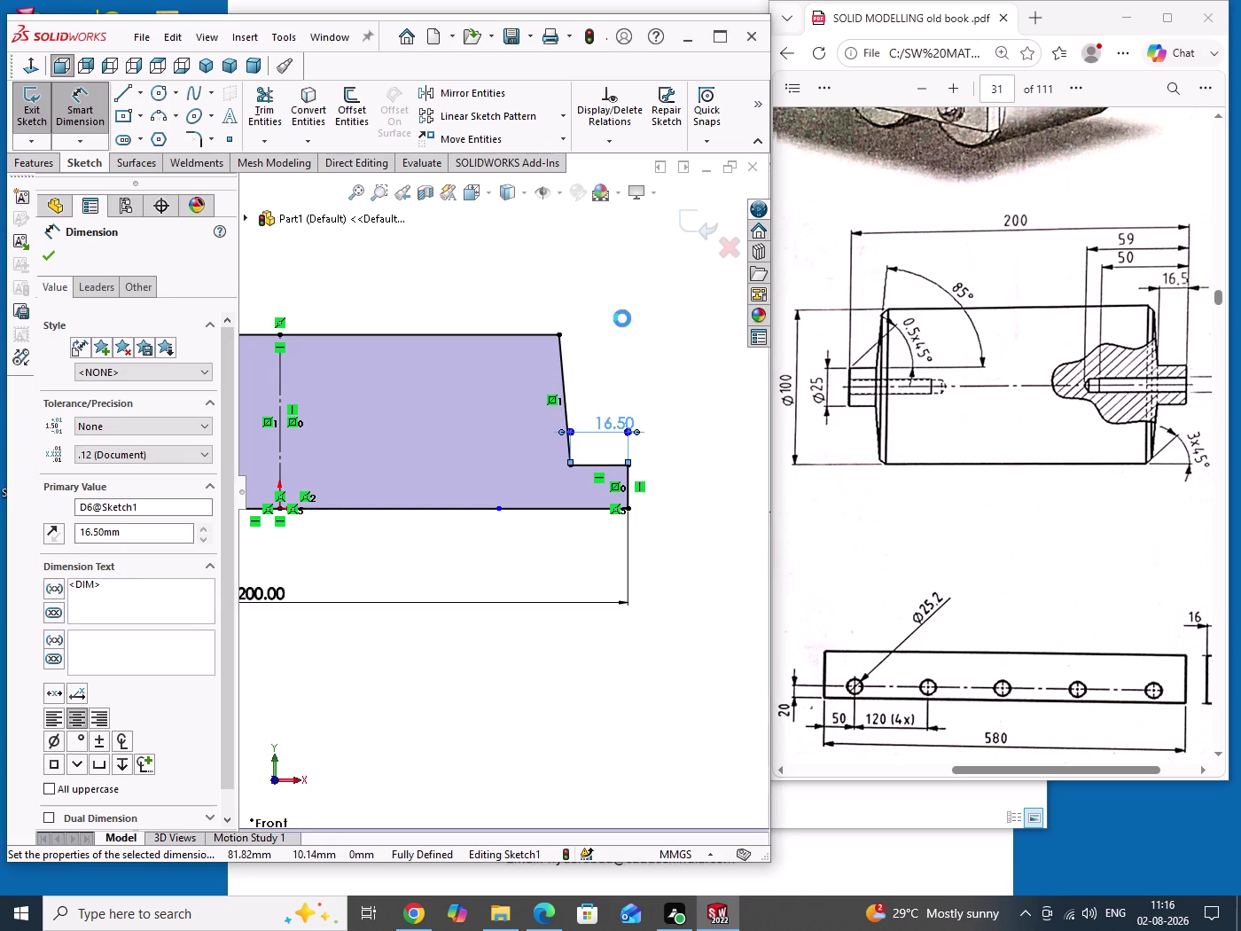
click(657, 375)
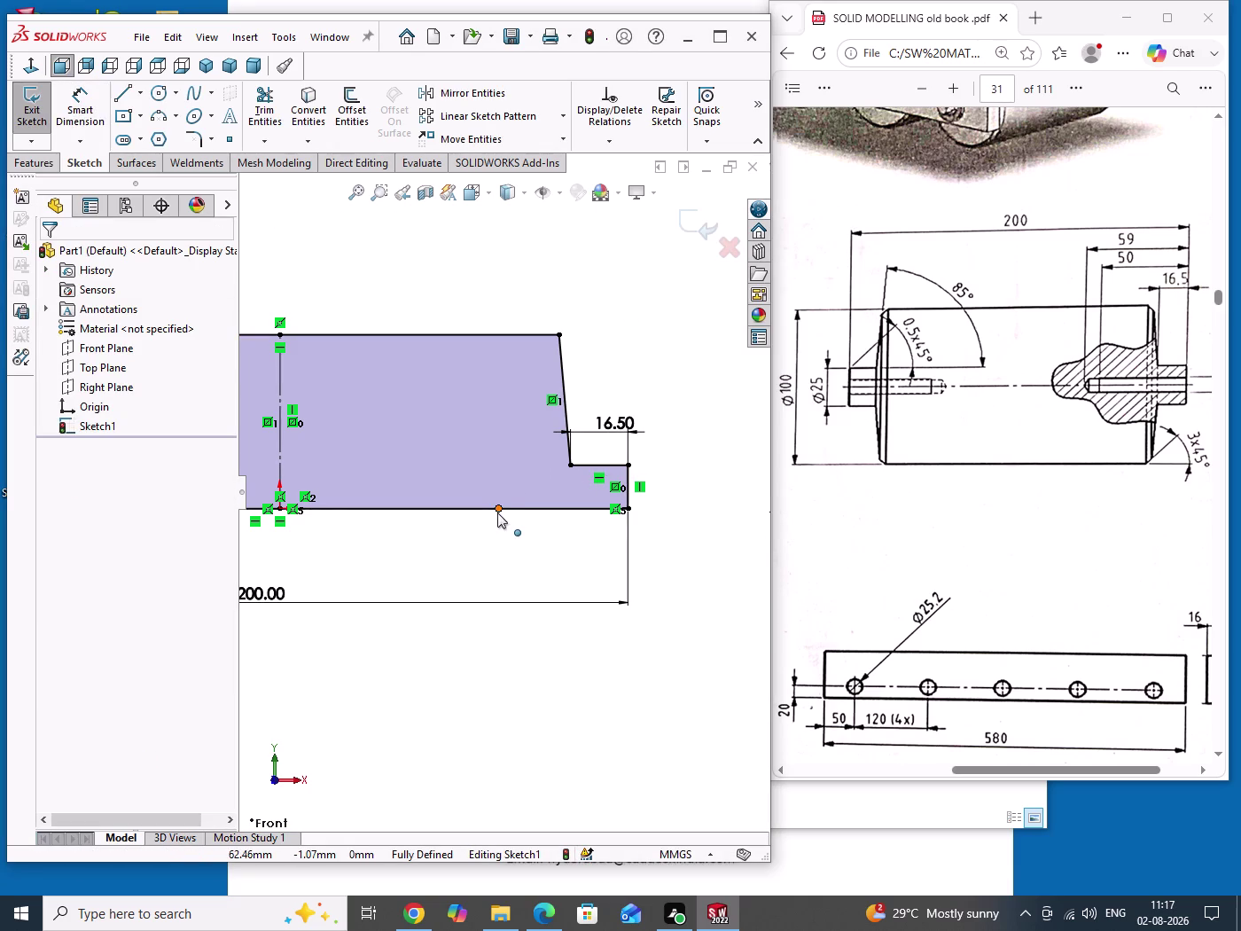
drag(497, 512, 732, 541)
drag(697, 575, 697, 629)
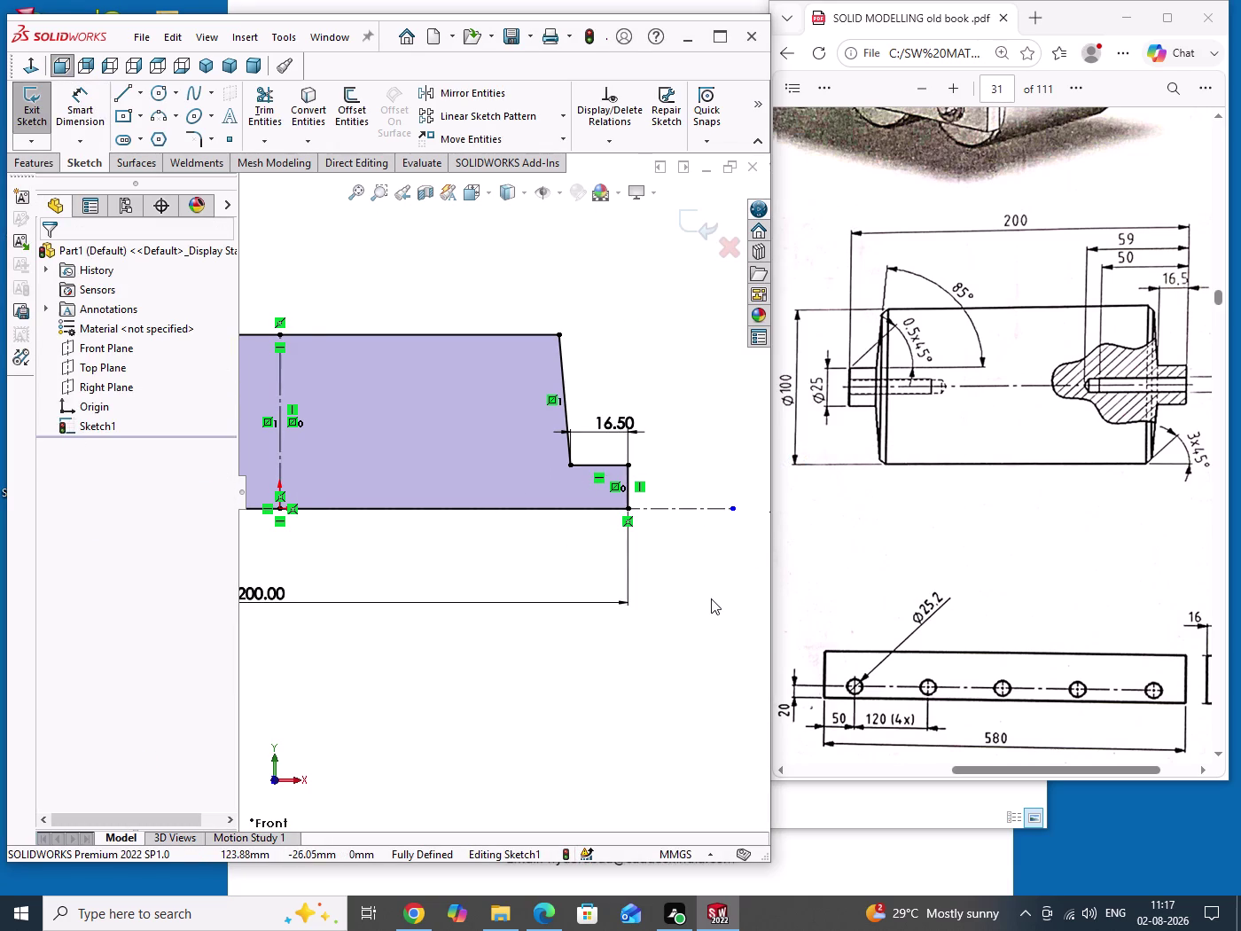
scroll(up, 3)
scroll(down, 3)
scroll(down, 3)
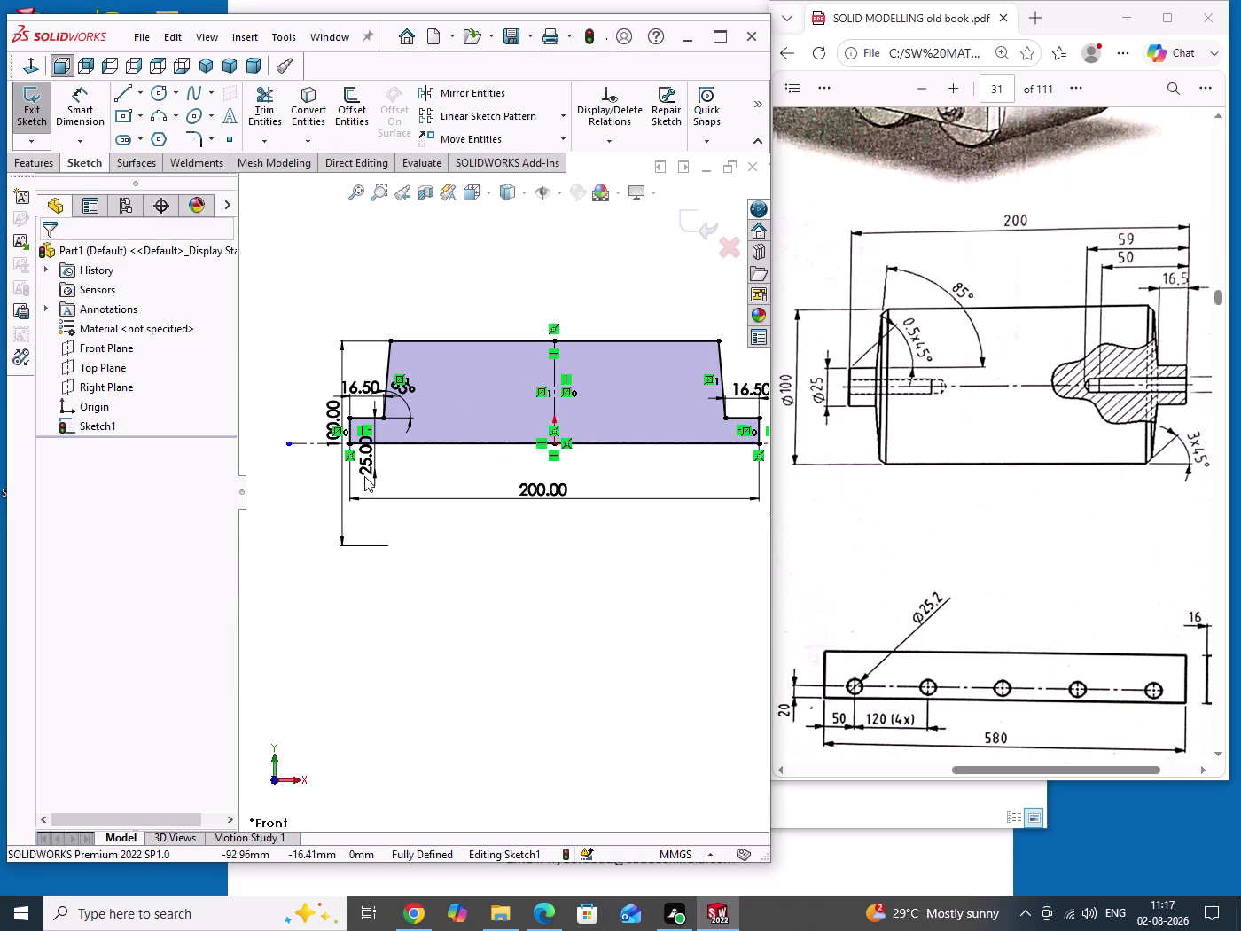
drag(465, 627, 498, 656)
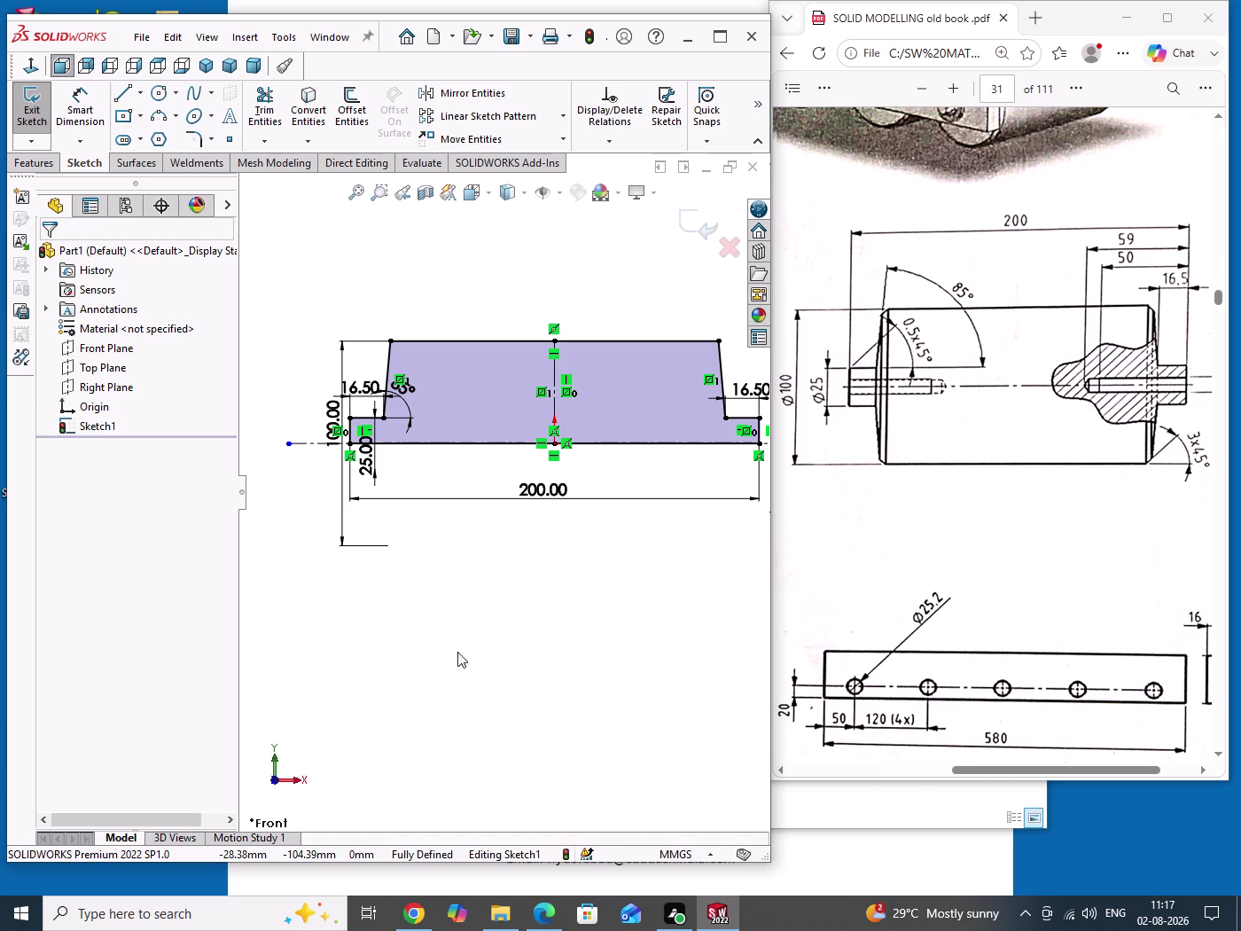
click(37, 108)
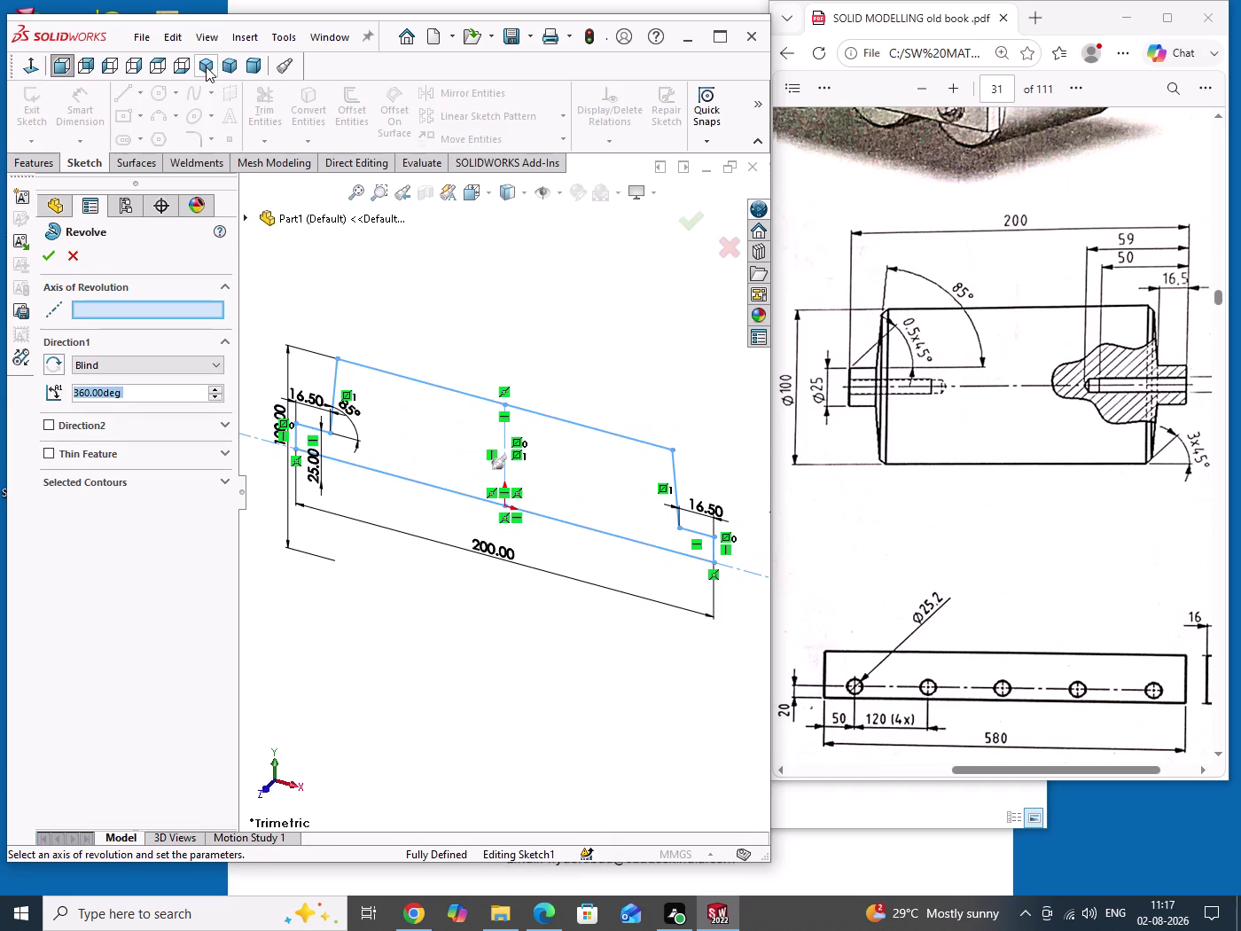
Revolve the profile a full 360° about the centreline, viewed isometrically.
click(206, 67)
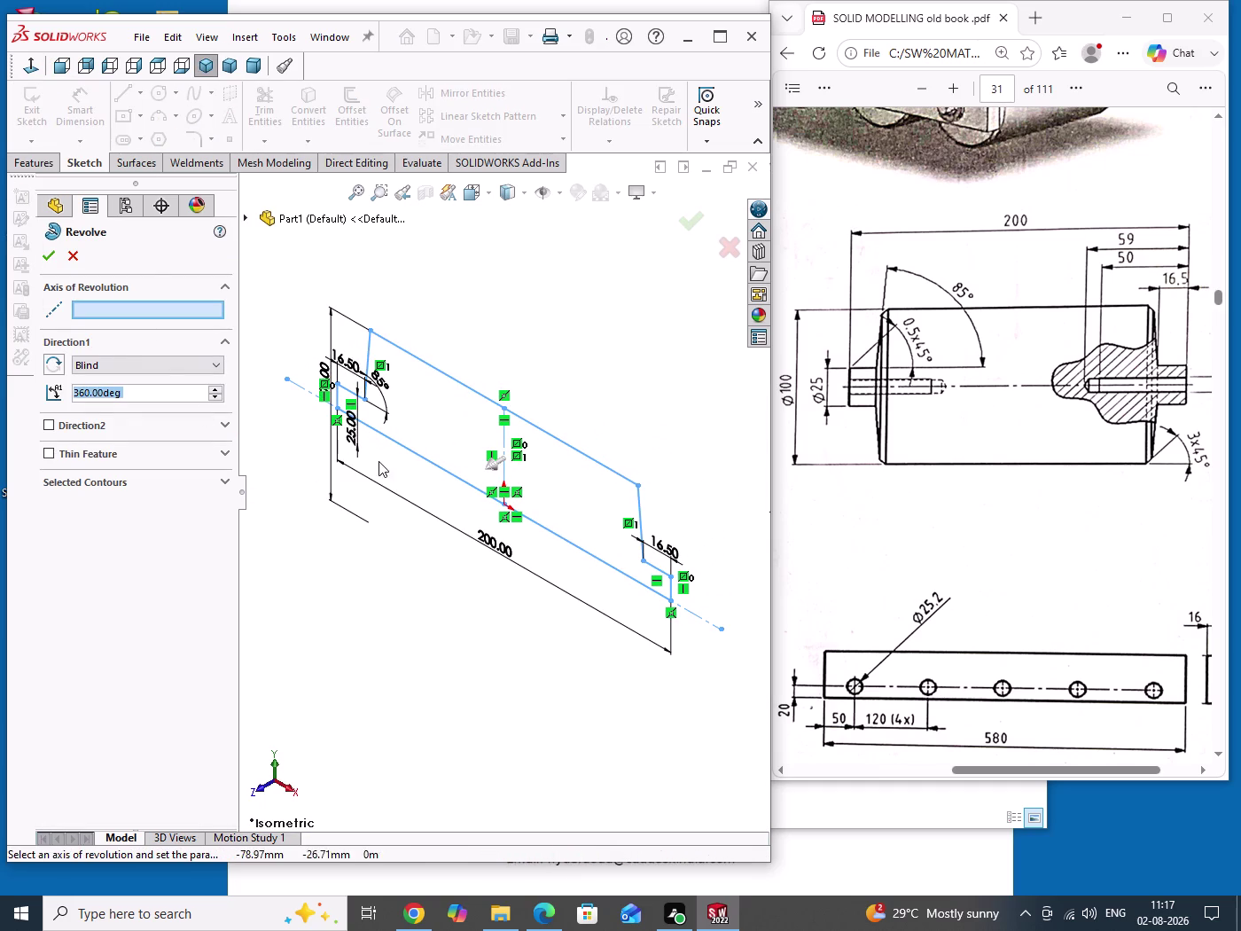
click(388, 439)
right_click(388, 439)
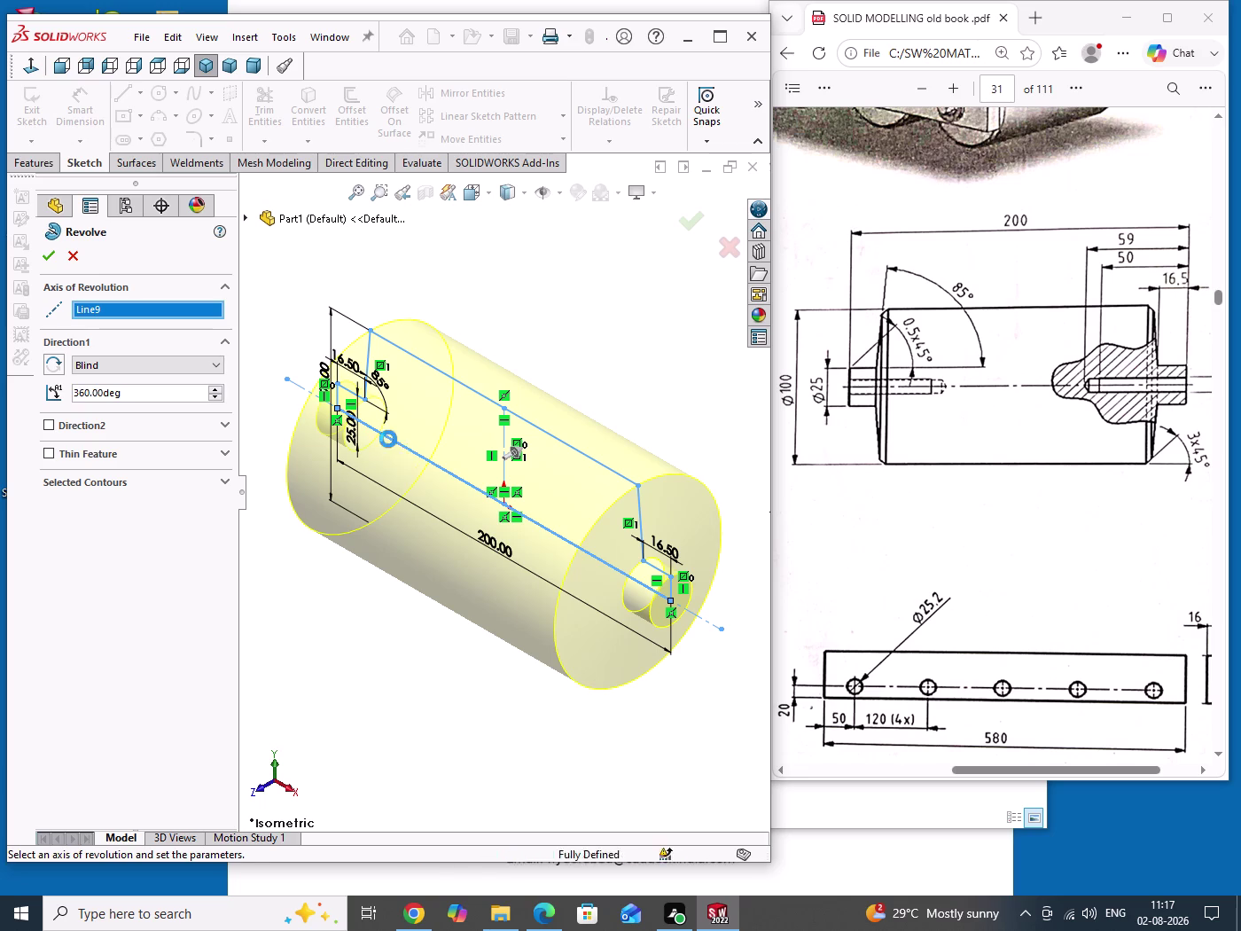
drag(571, 320, 636, 356)
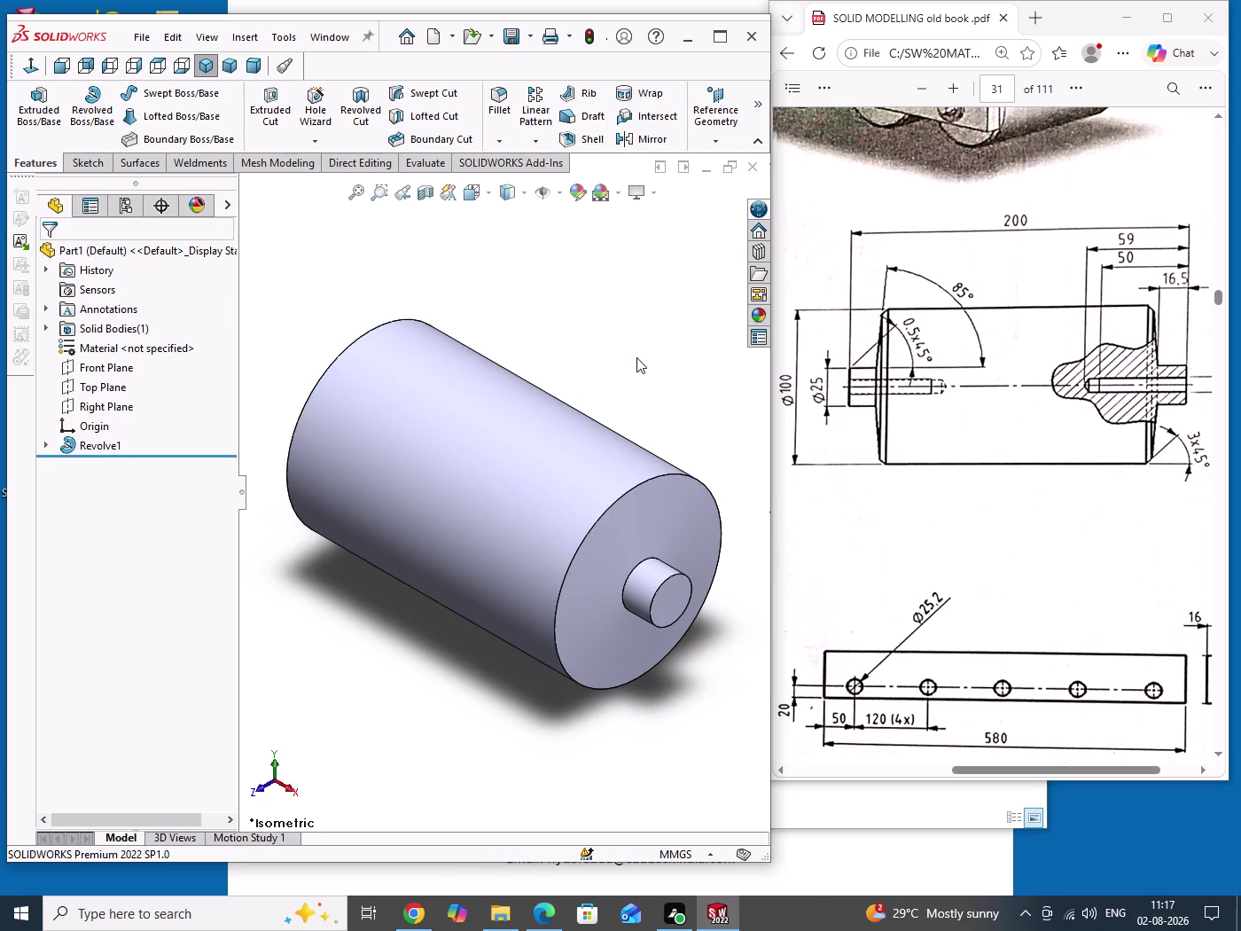
key(ctrl+s)
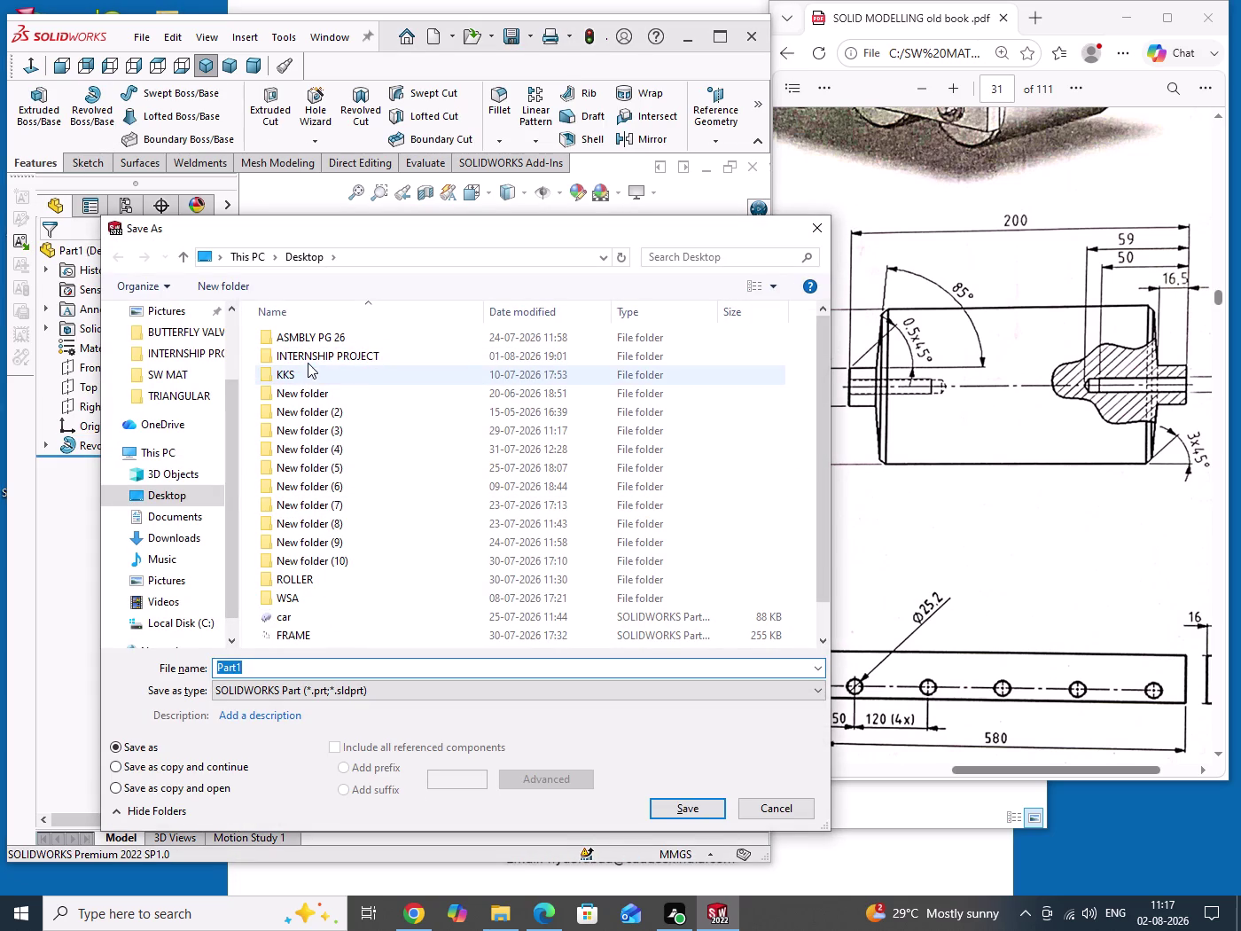
Create a new folder inside the INTERNSHIP PROJECT folder.
double_click(309, 361)
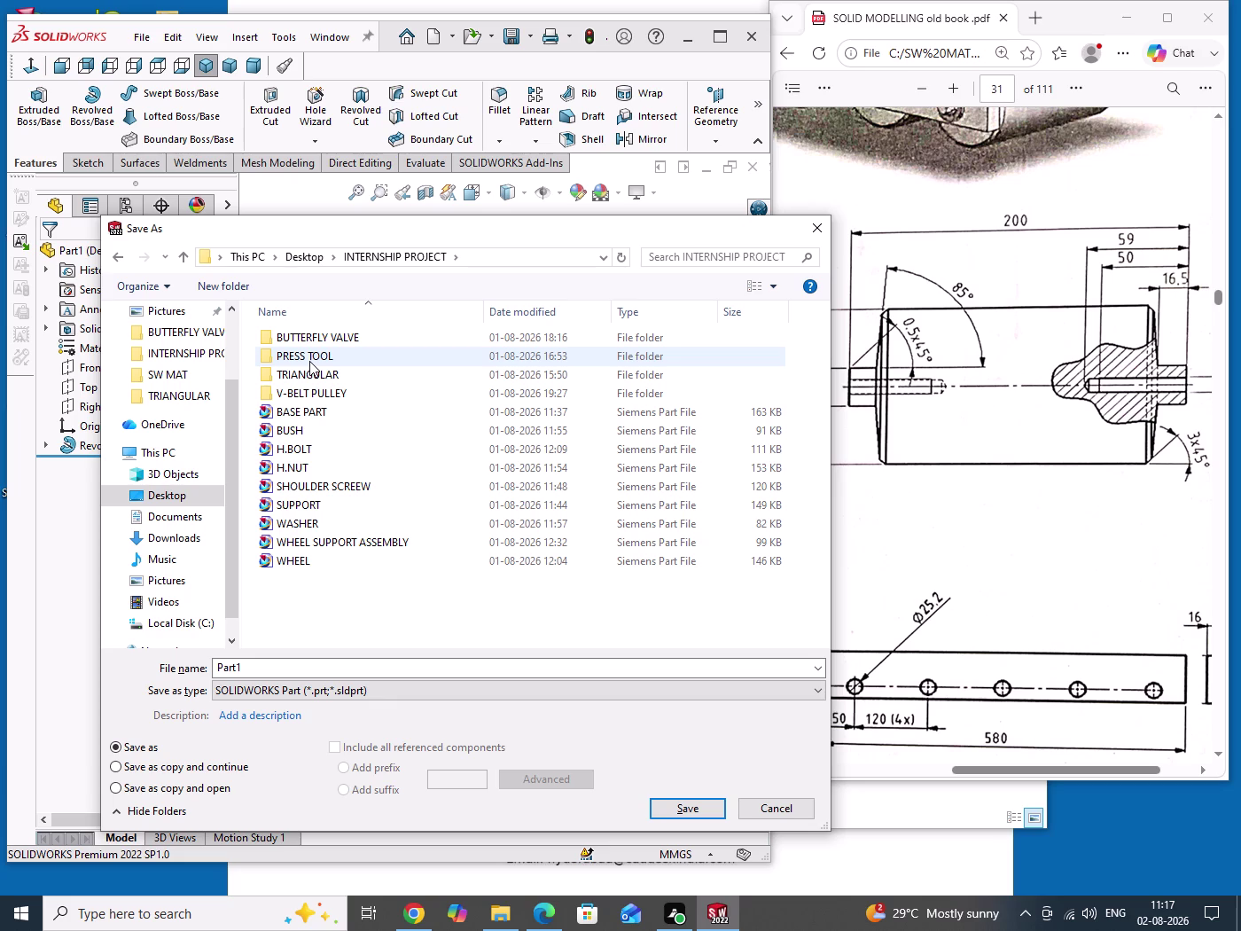
click(298, 585)
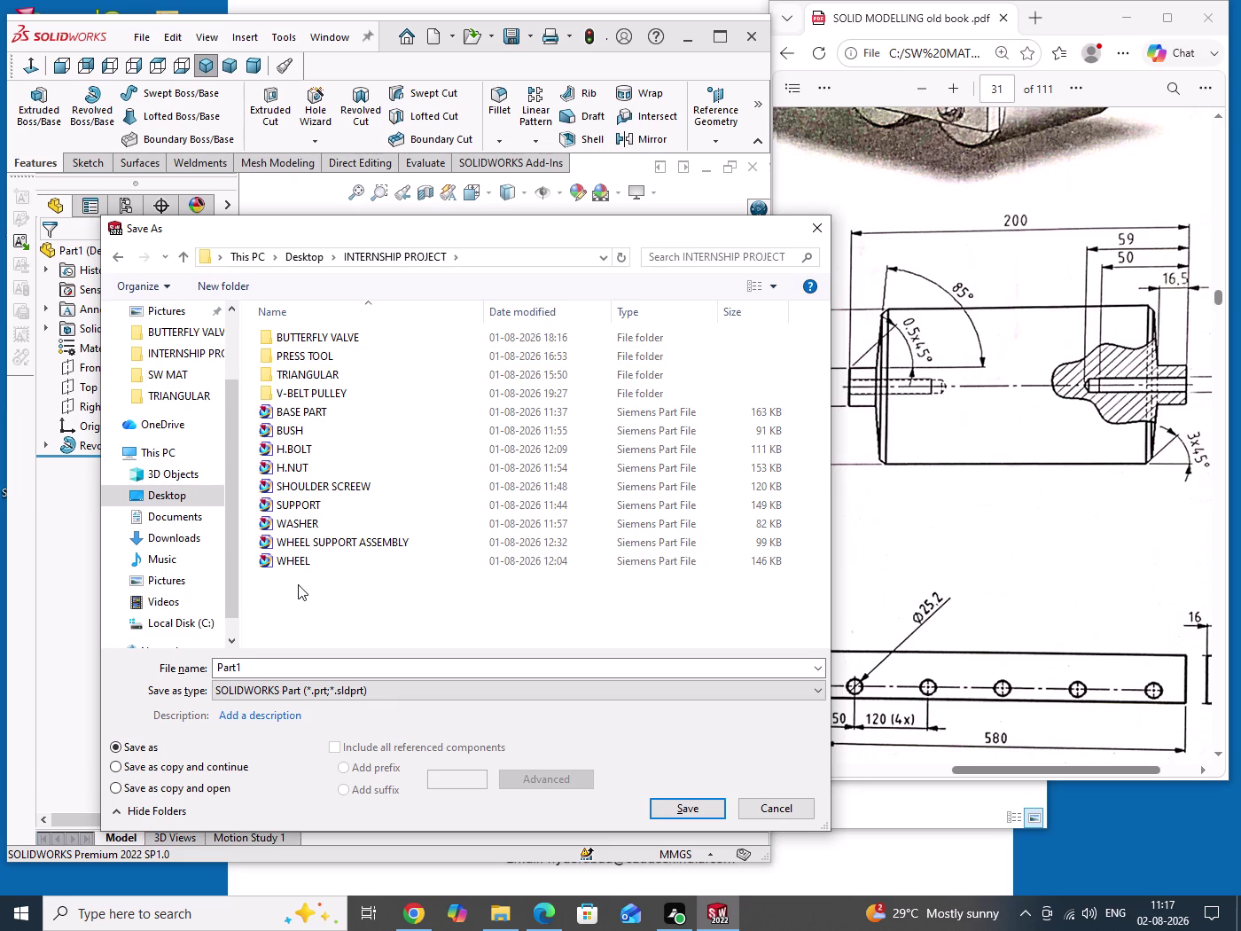
right_click(299, 595)
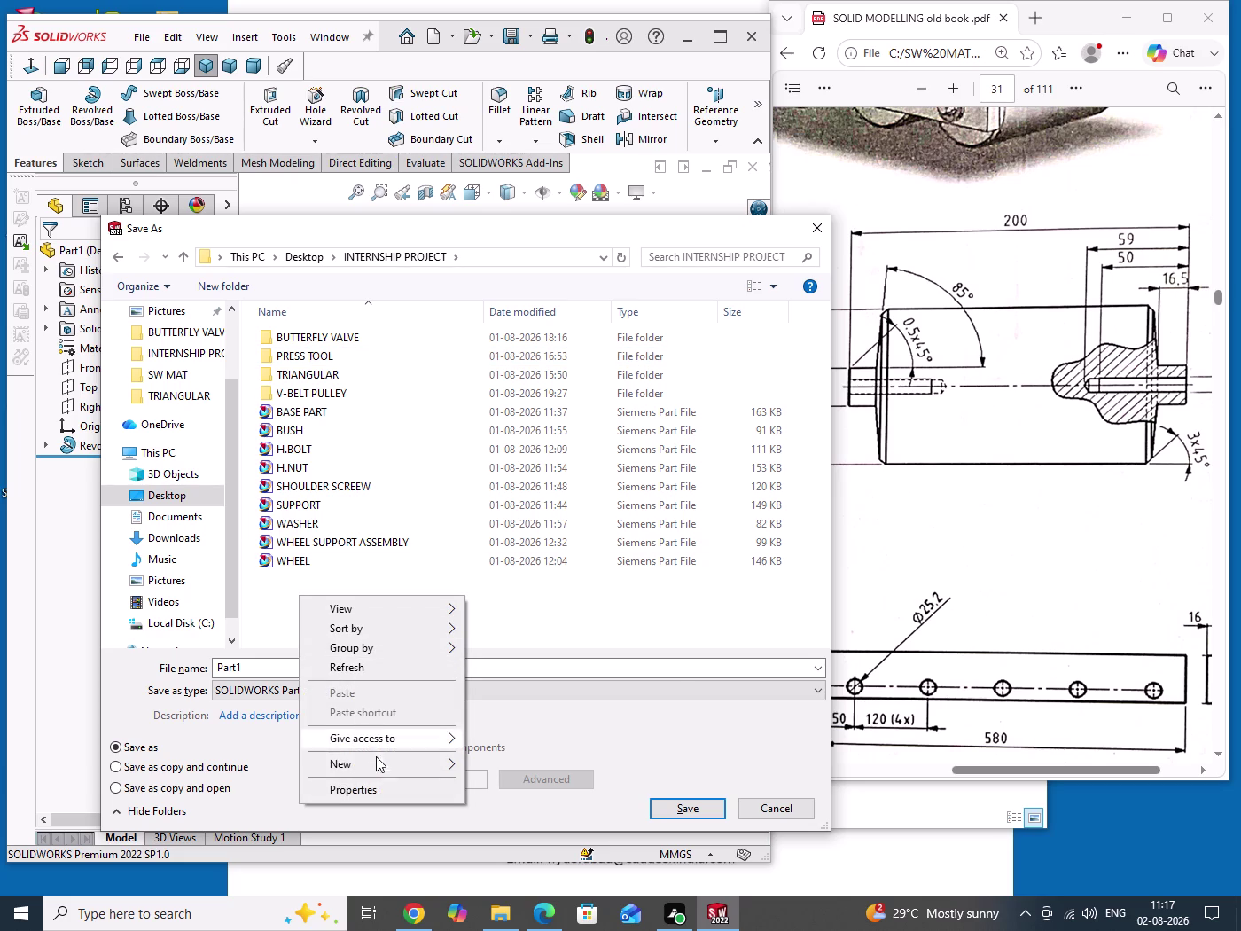
click(383, 767)
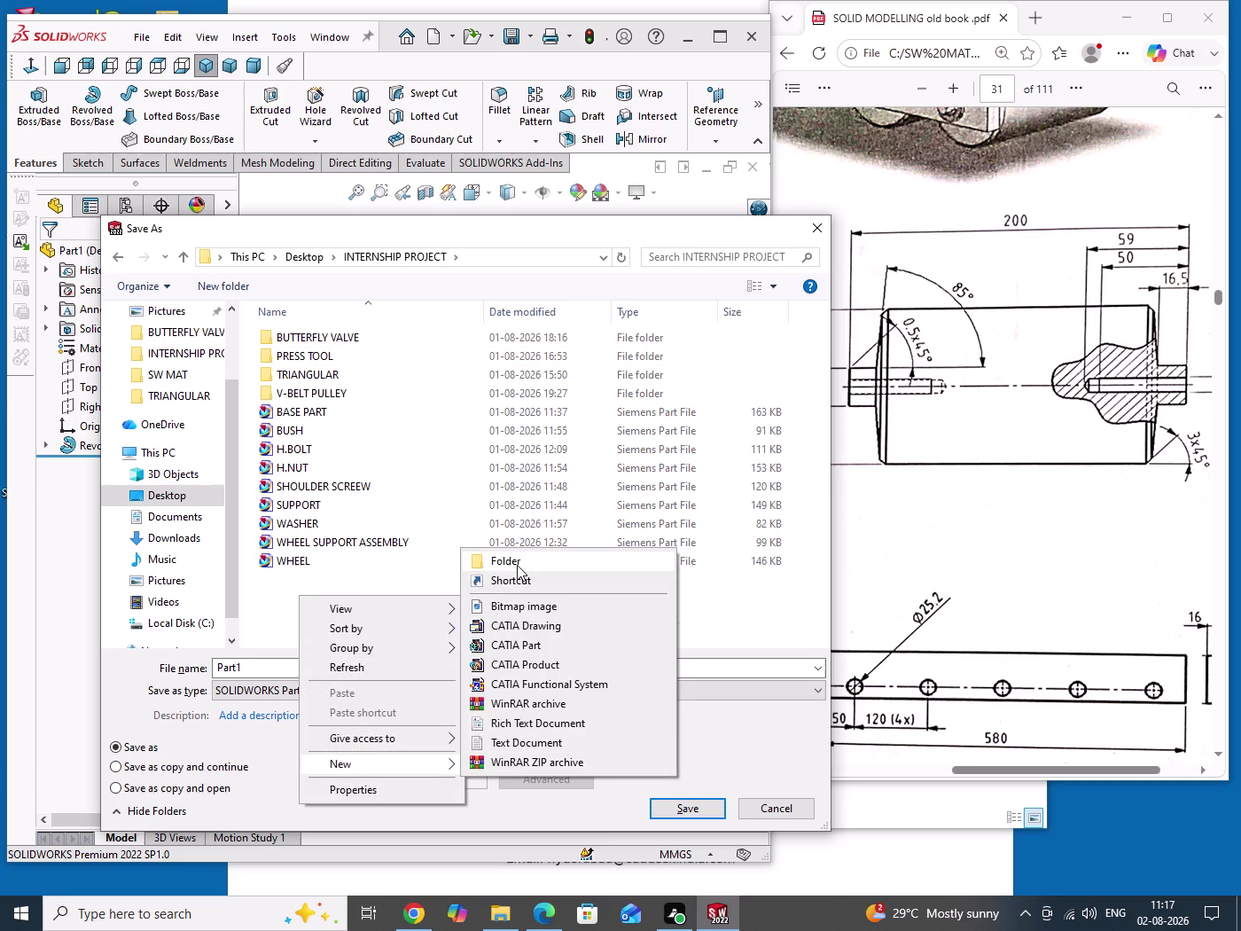
click(517, 564)
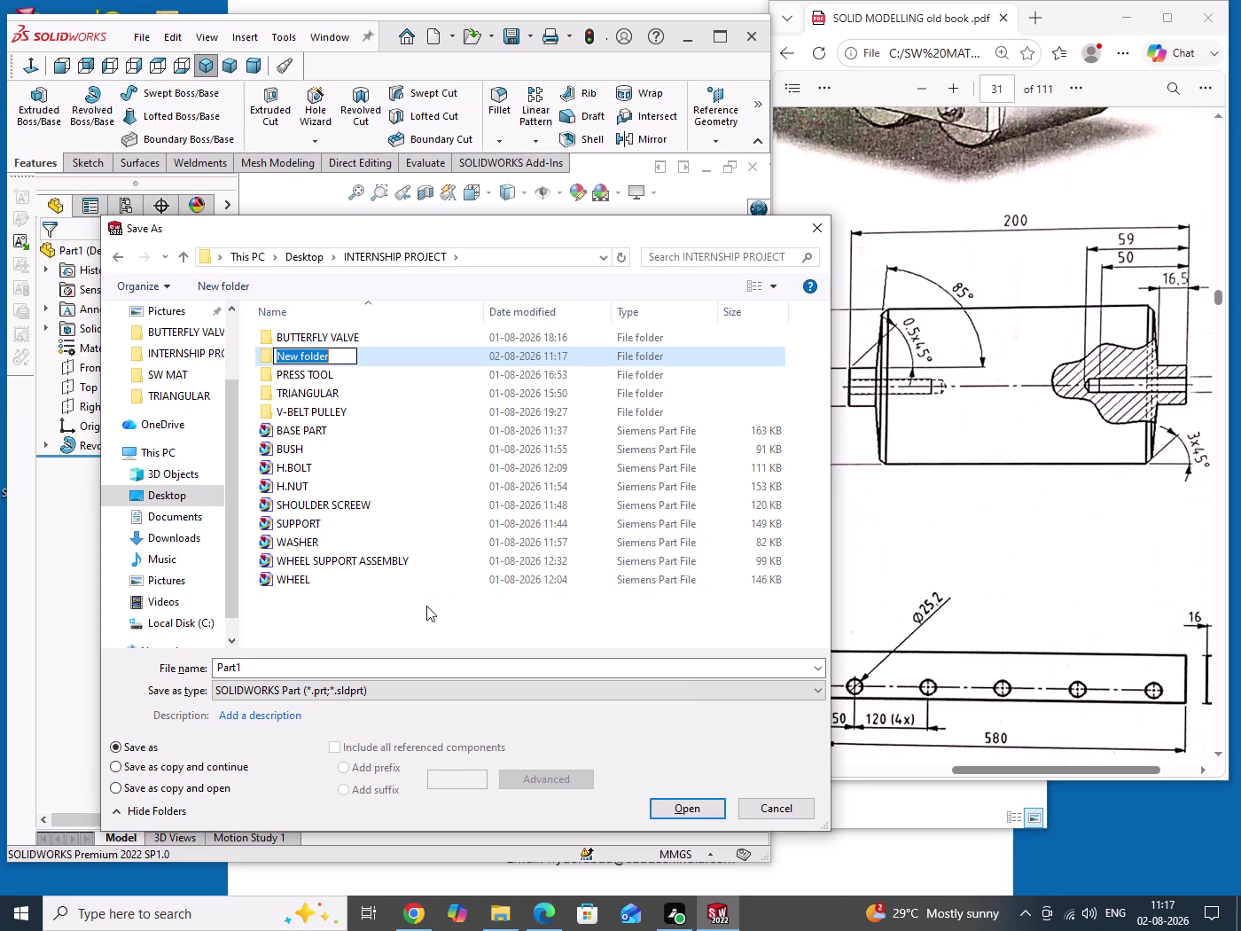
Name the new folder ROLLER TRACK in capitals and open it.
text(rolle)
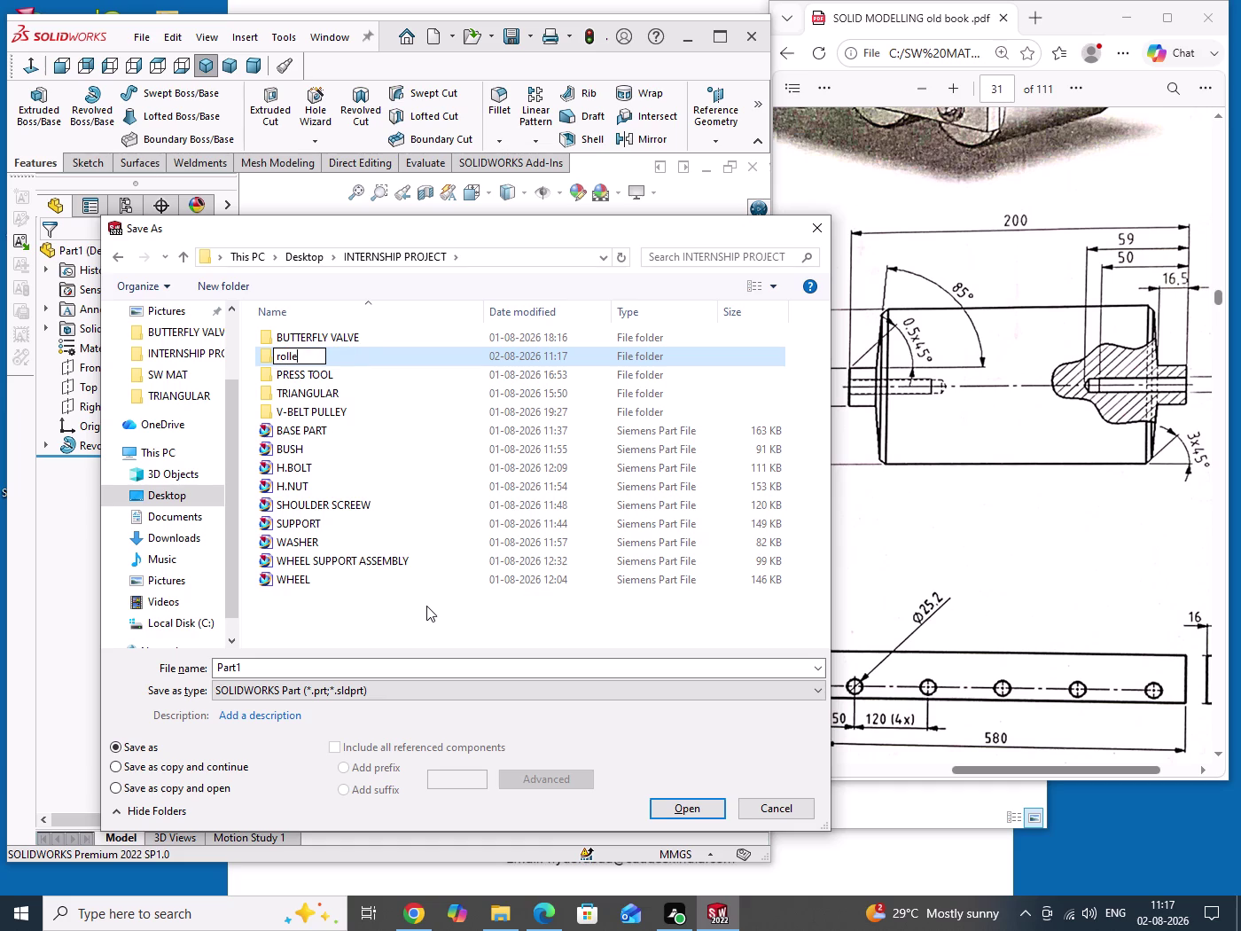
text(r tra)
text(c)
key(k)
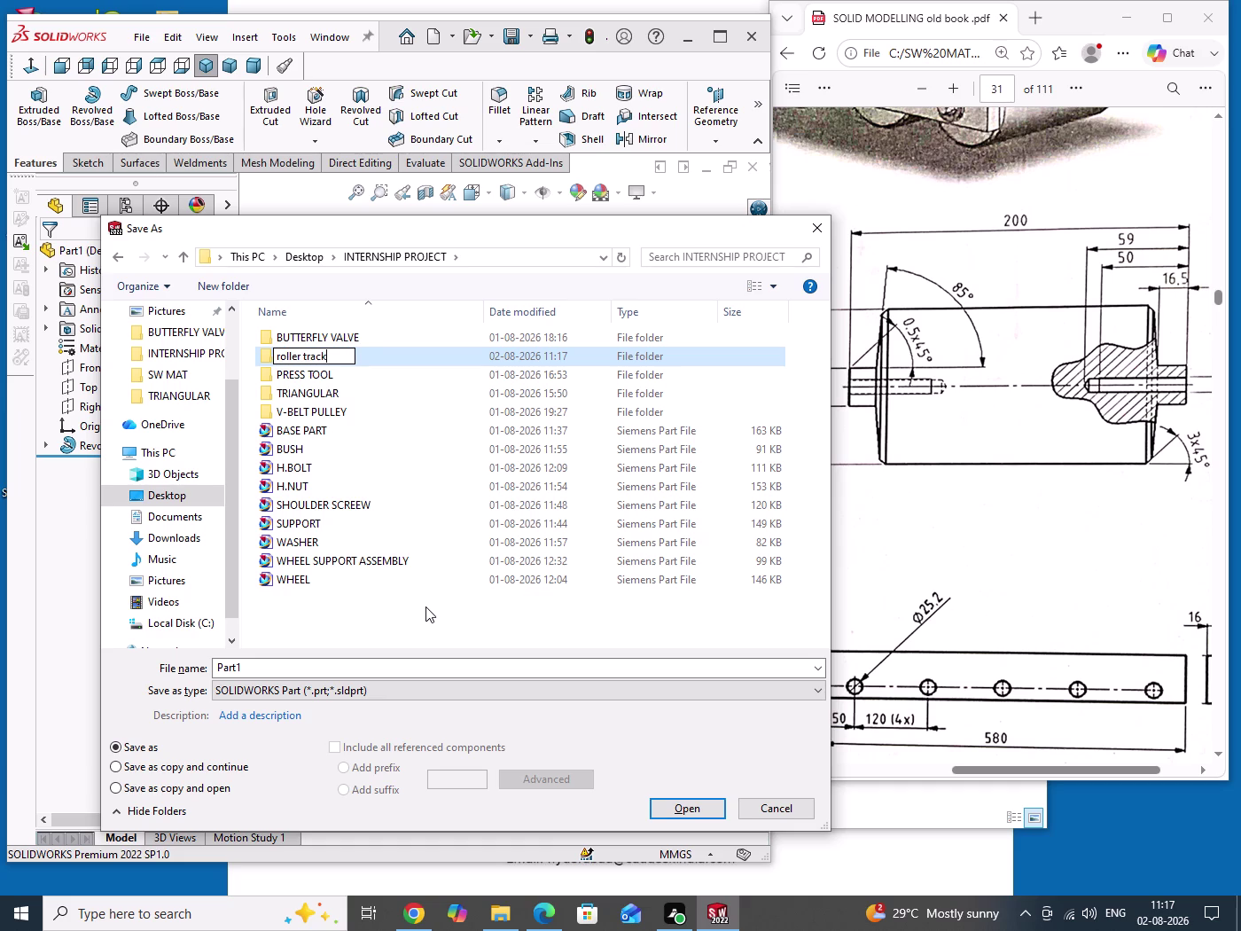
key(BackSpace)
key(BackSpace)
key(BackSpace)
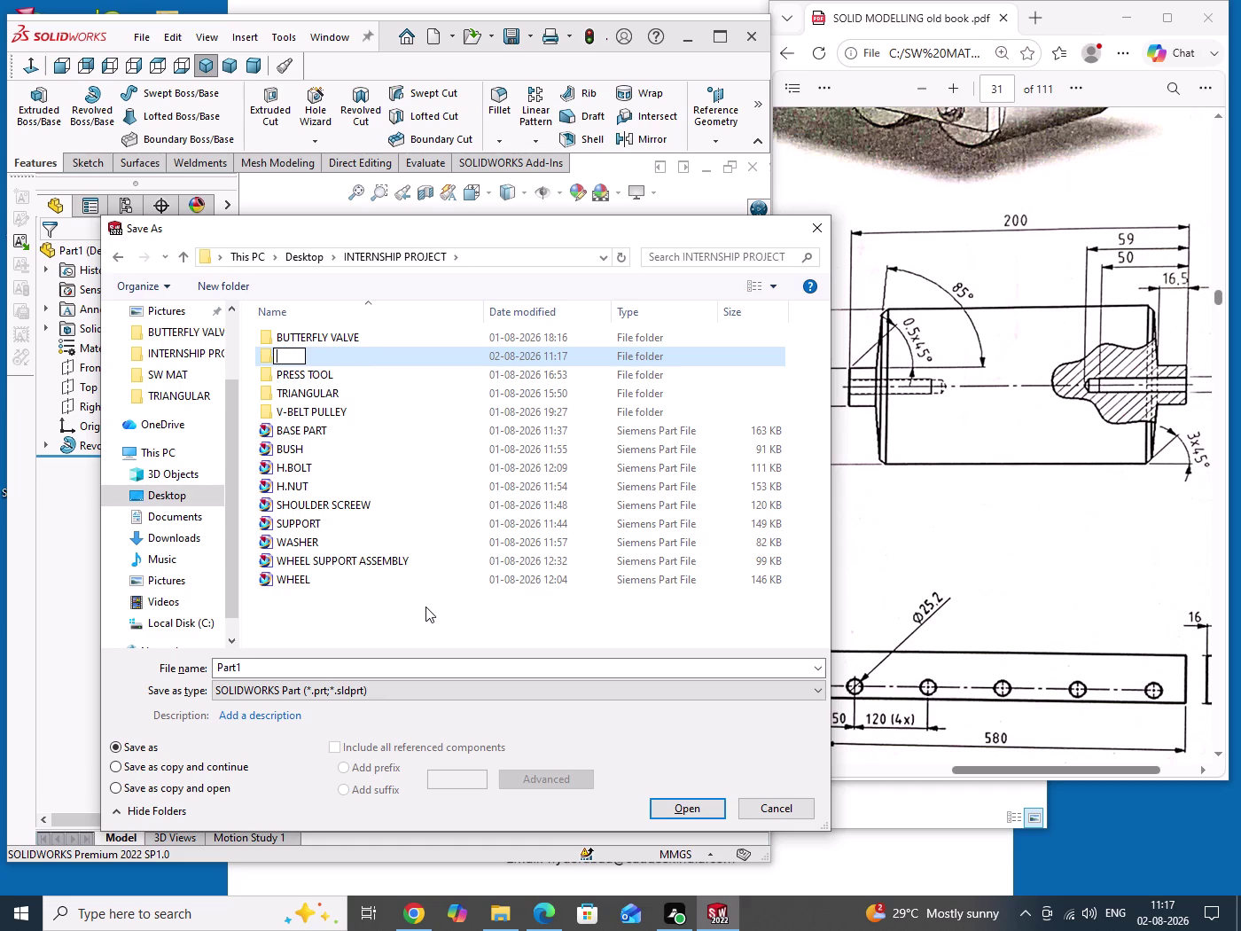
text(RO)
key(l)
key(l)
text(ER)
key(space)
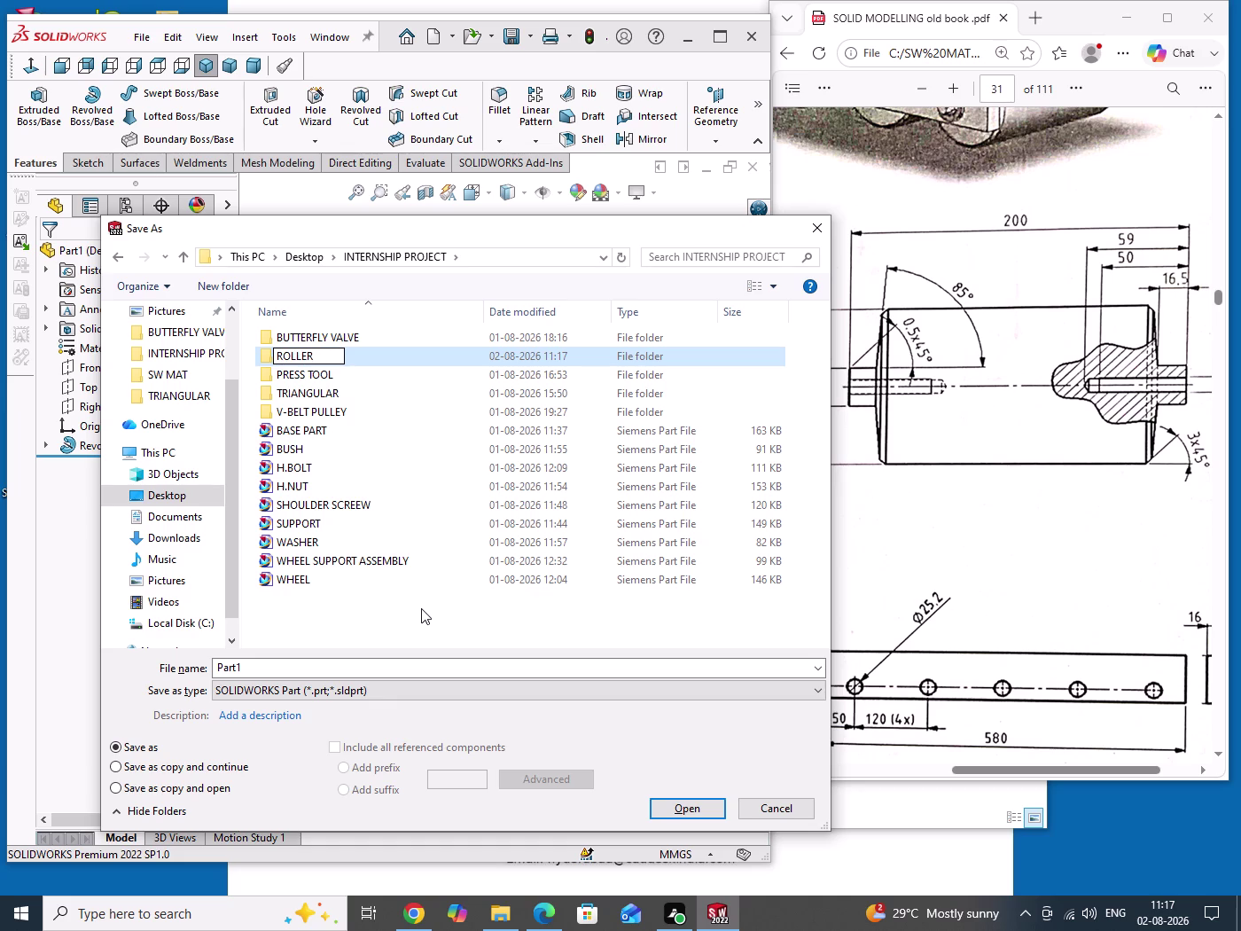
text(TE)
key(BackSpace)
key(r)
text(ACK)
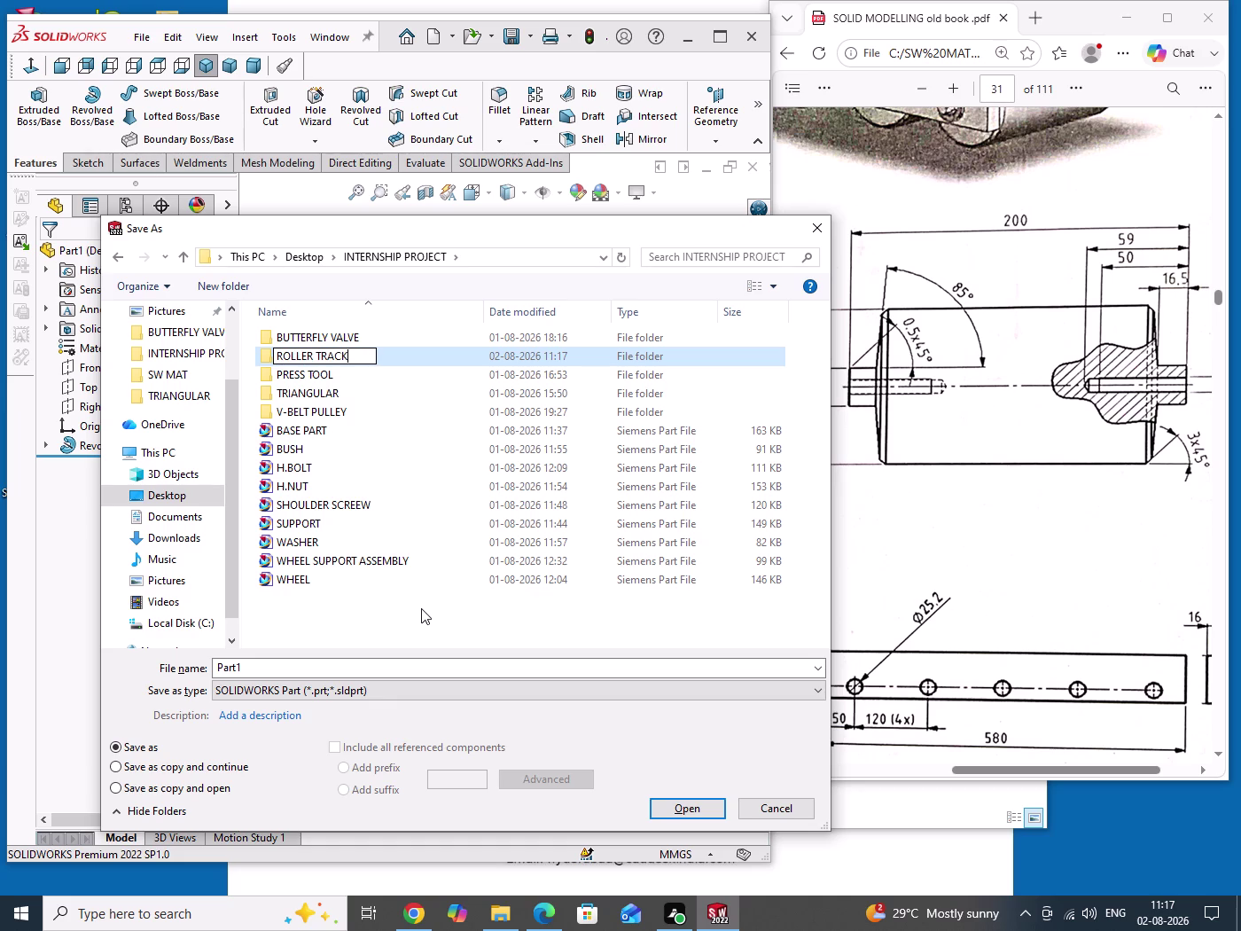
key(Return)
key(Return)
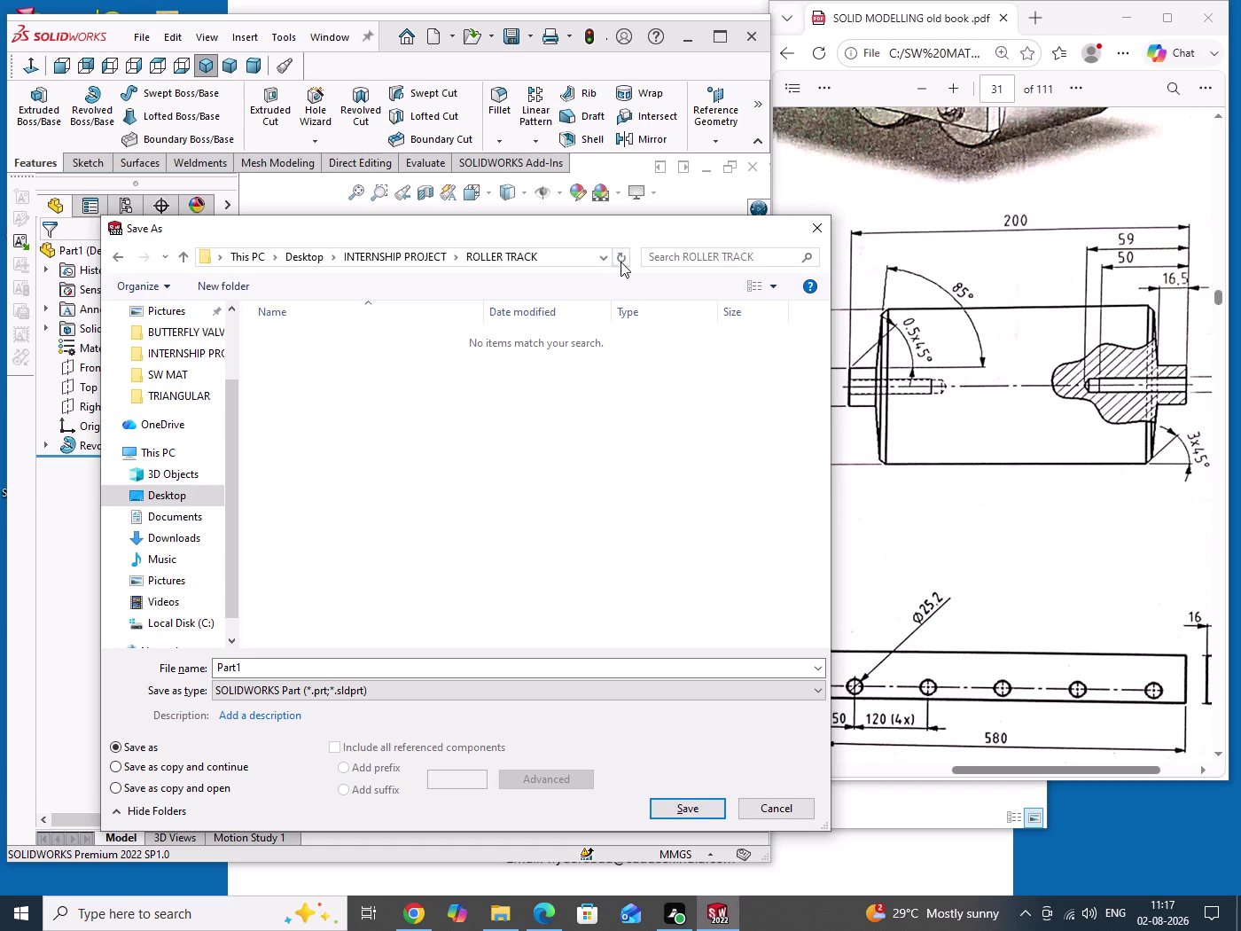
Save the part as ROLLER Part1 in the ROLLER TRACK folder.
drag(639, 228, 522, 185)
click(1005, 537)
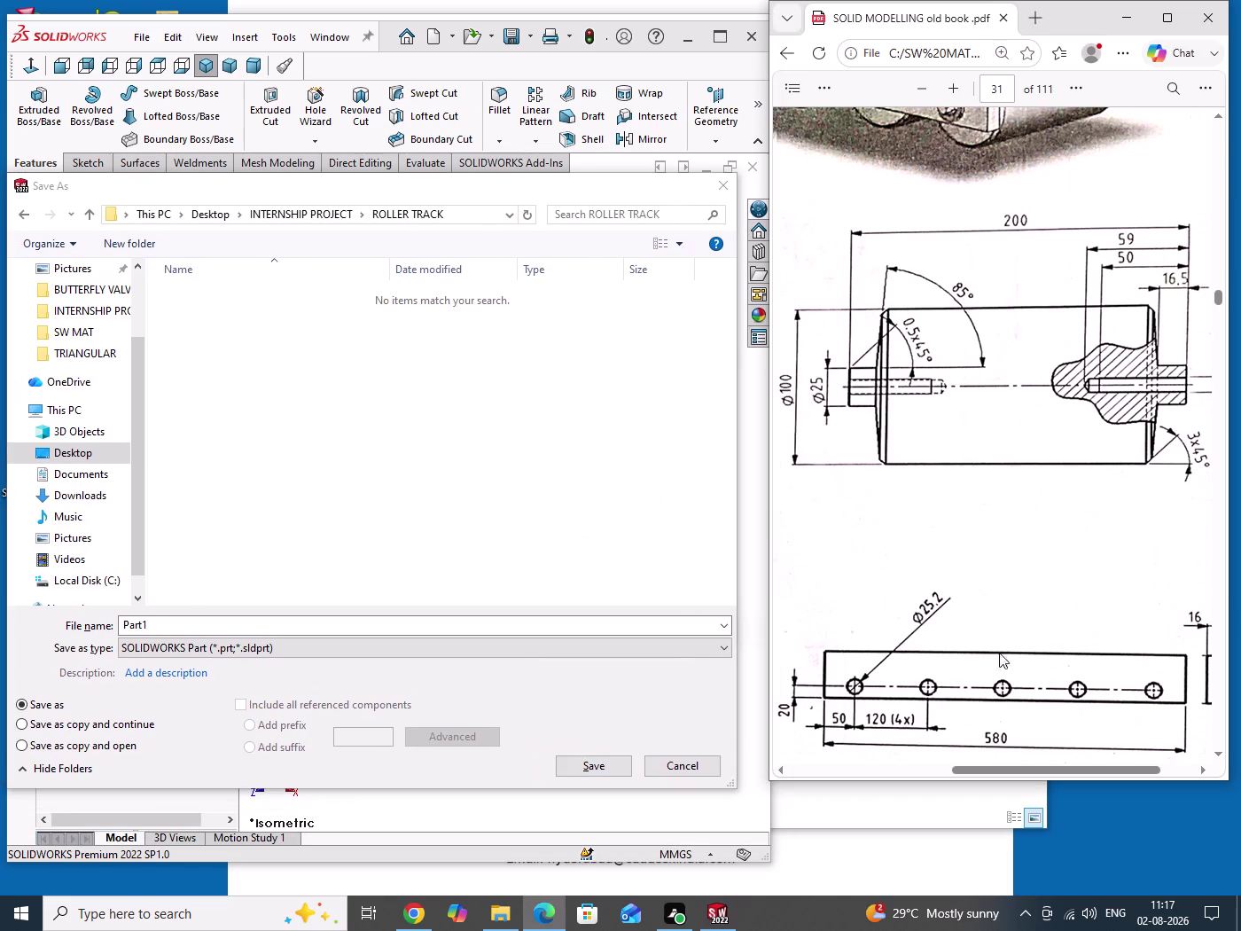
drag(993, 767, 796, 747)
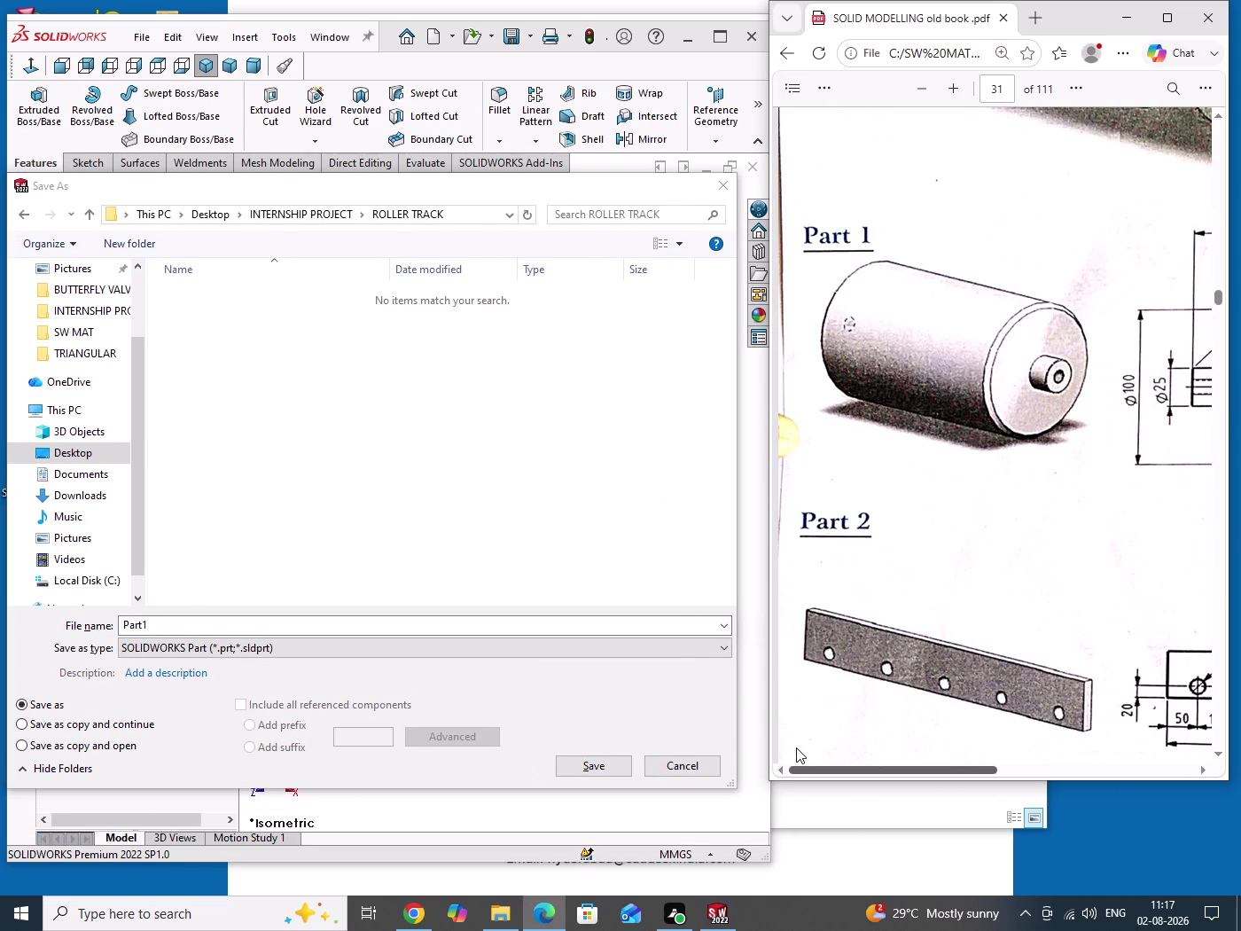
drag(797, 747, 781, 750)
click(257, 628)
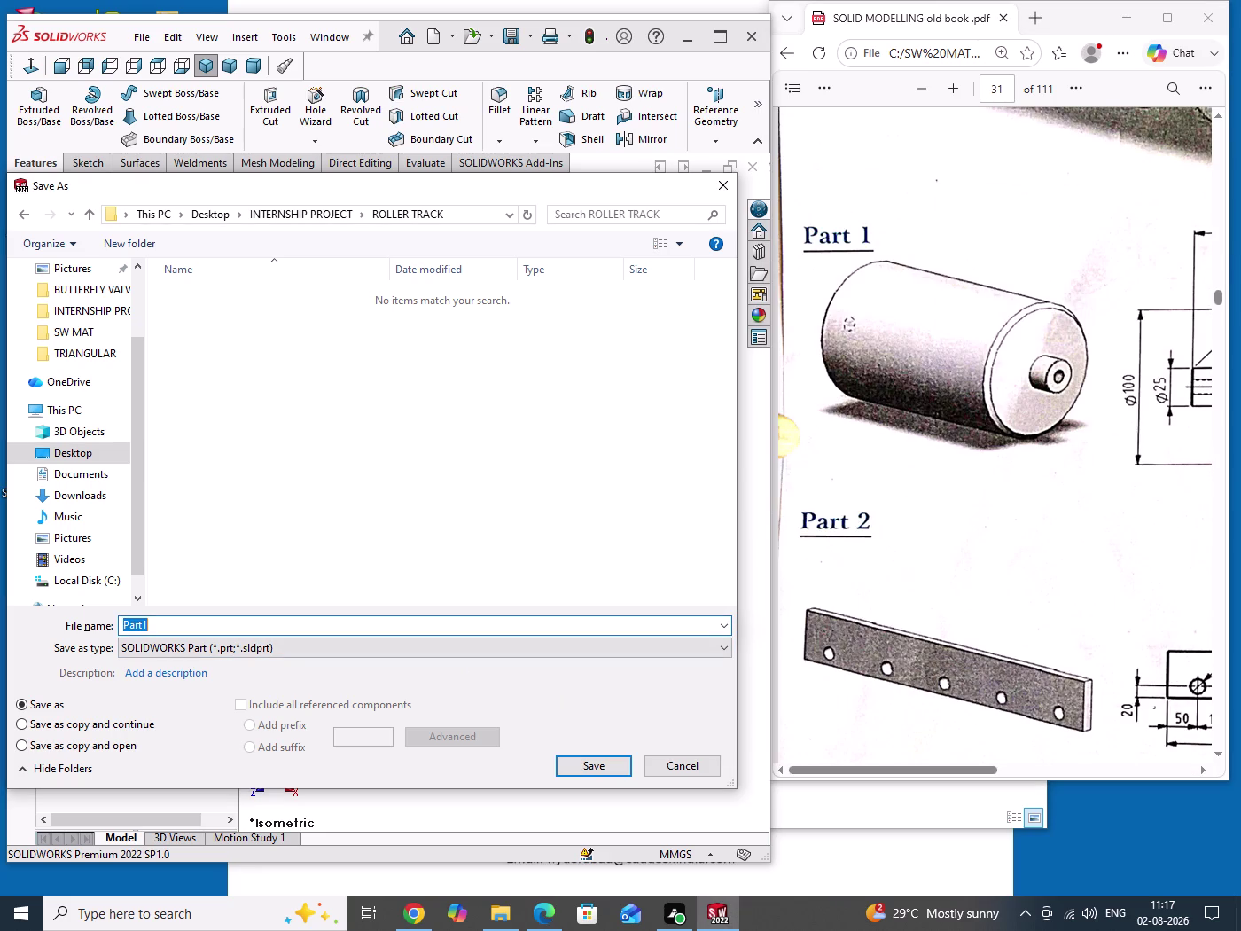
click(257, 628)
key(Left)
key(Left)
key(Left)
text(RO)
text(LLER)
key(space)
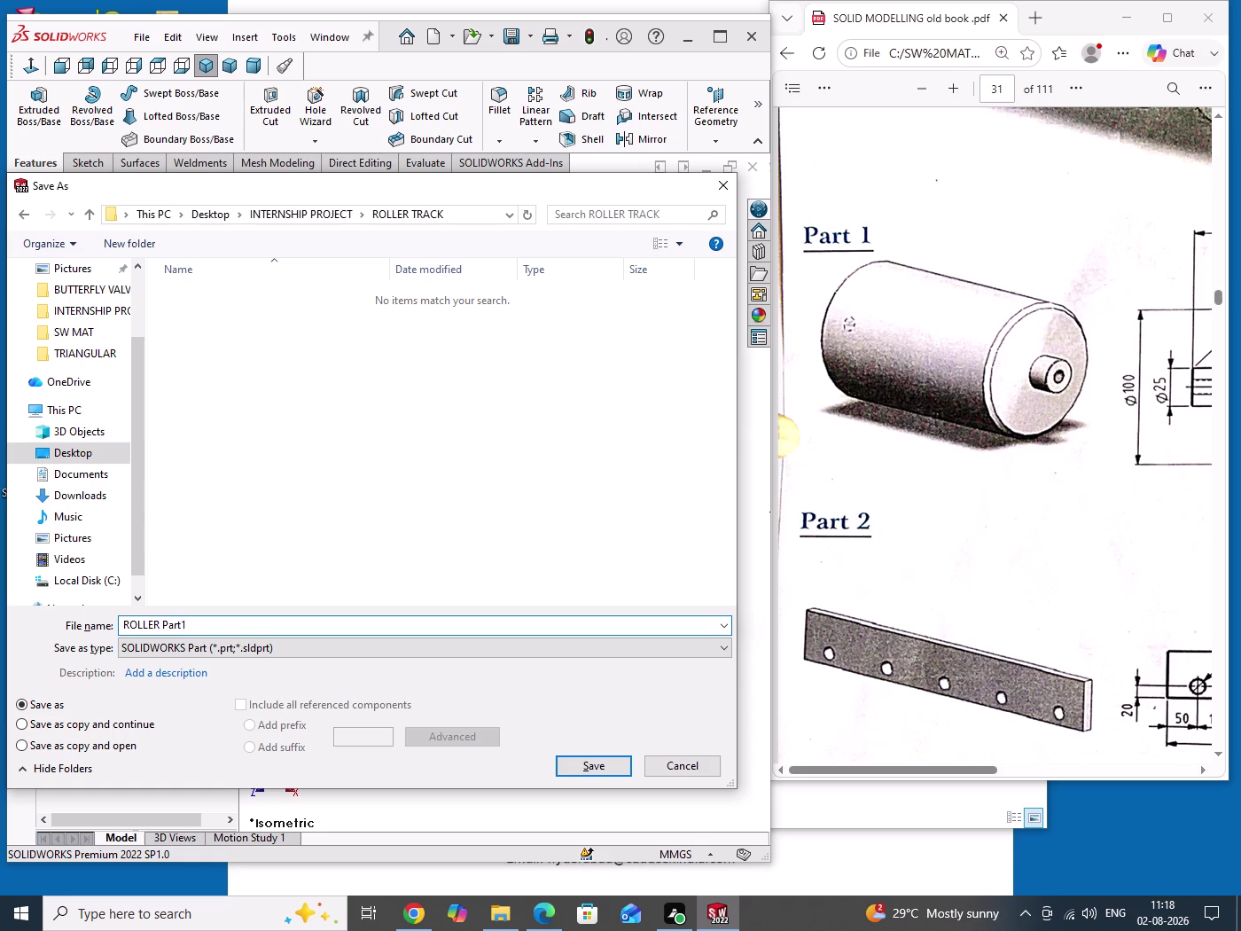
click(577, 769)
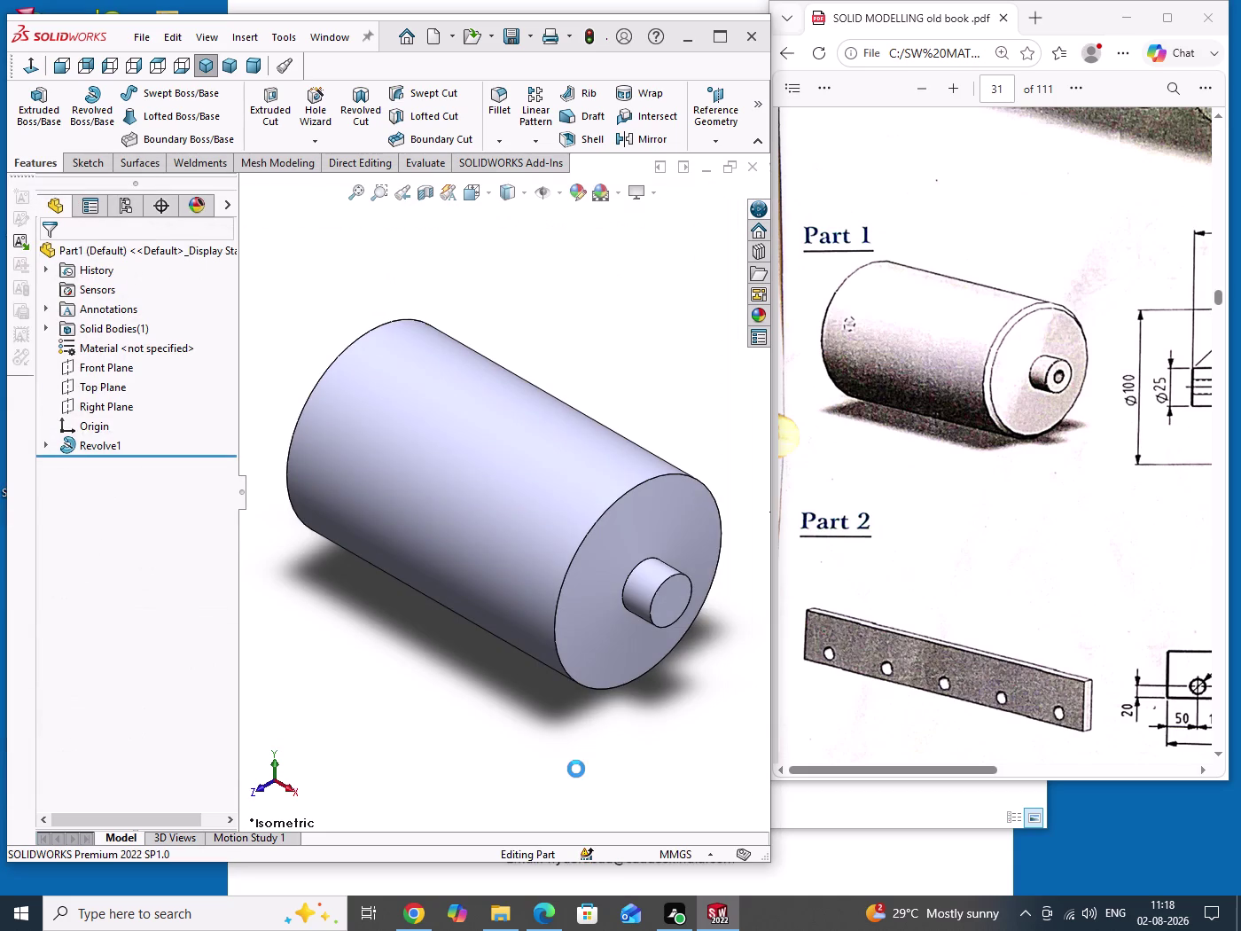
Apply the dark grey (64,64,64) appearance to the Revolve1 body.
drag(436, 706, 459, 742)
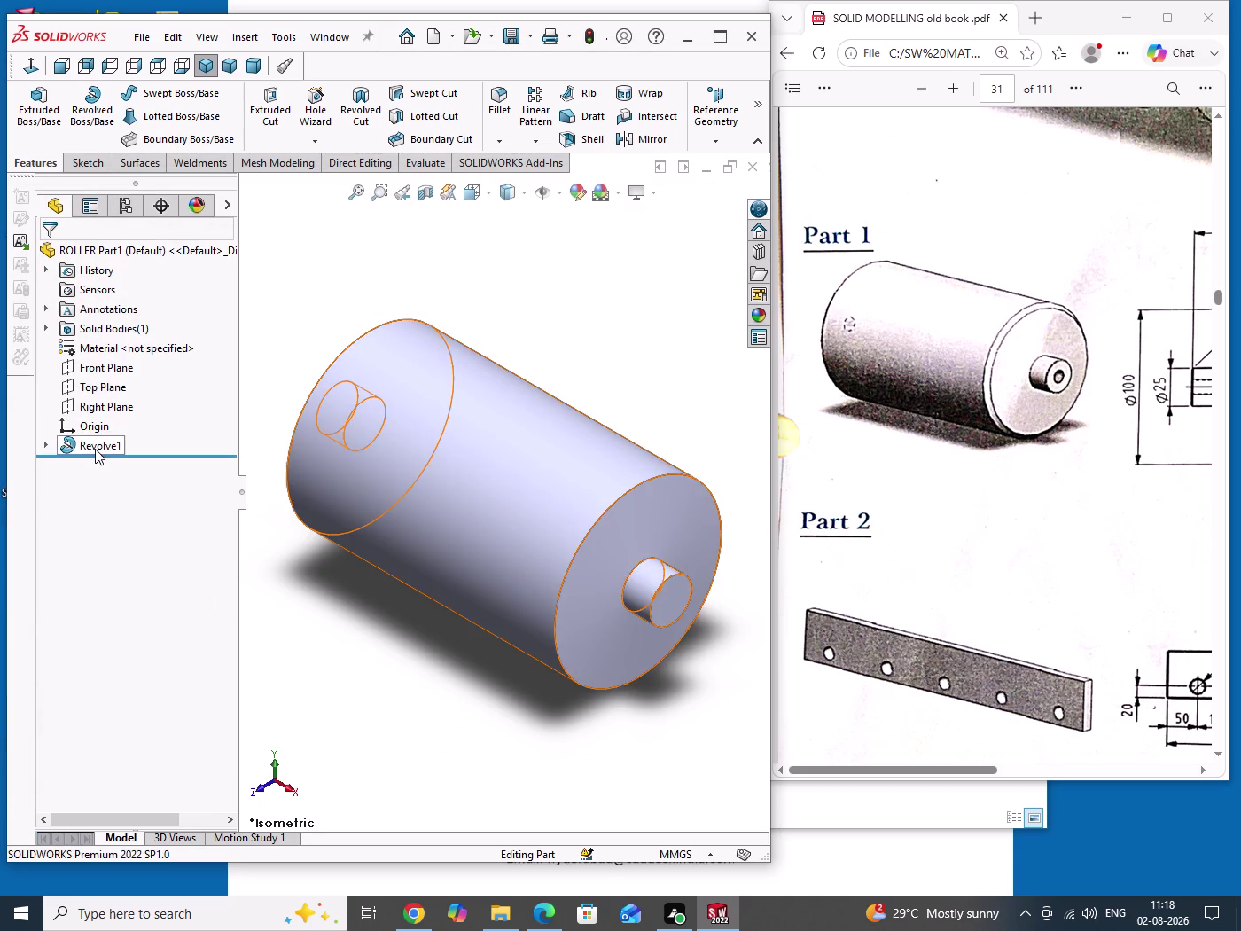
right_click(94, 448)
click(191, 425)
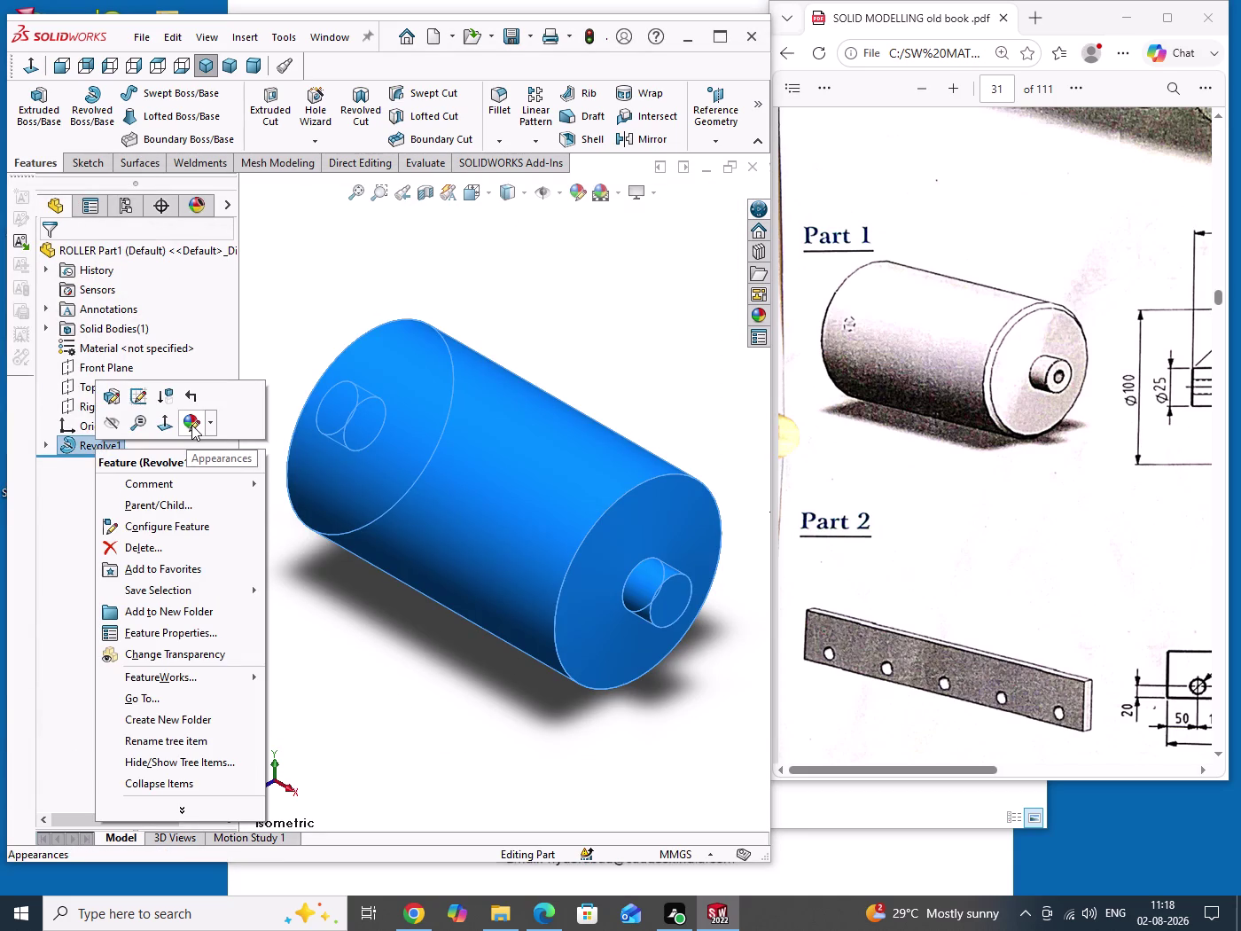
click(212, 467)
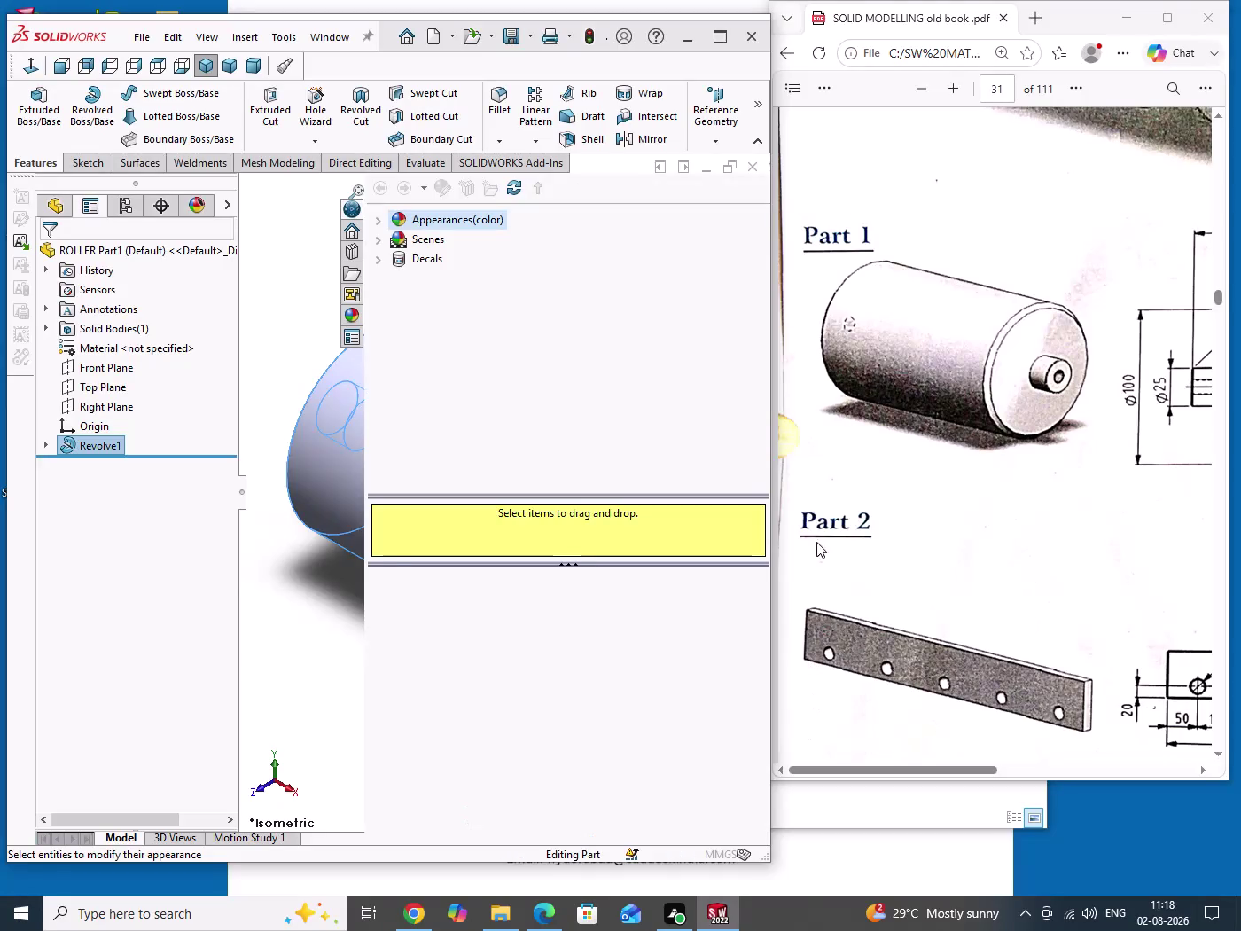
click(174, 630)
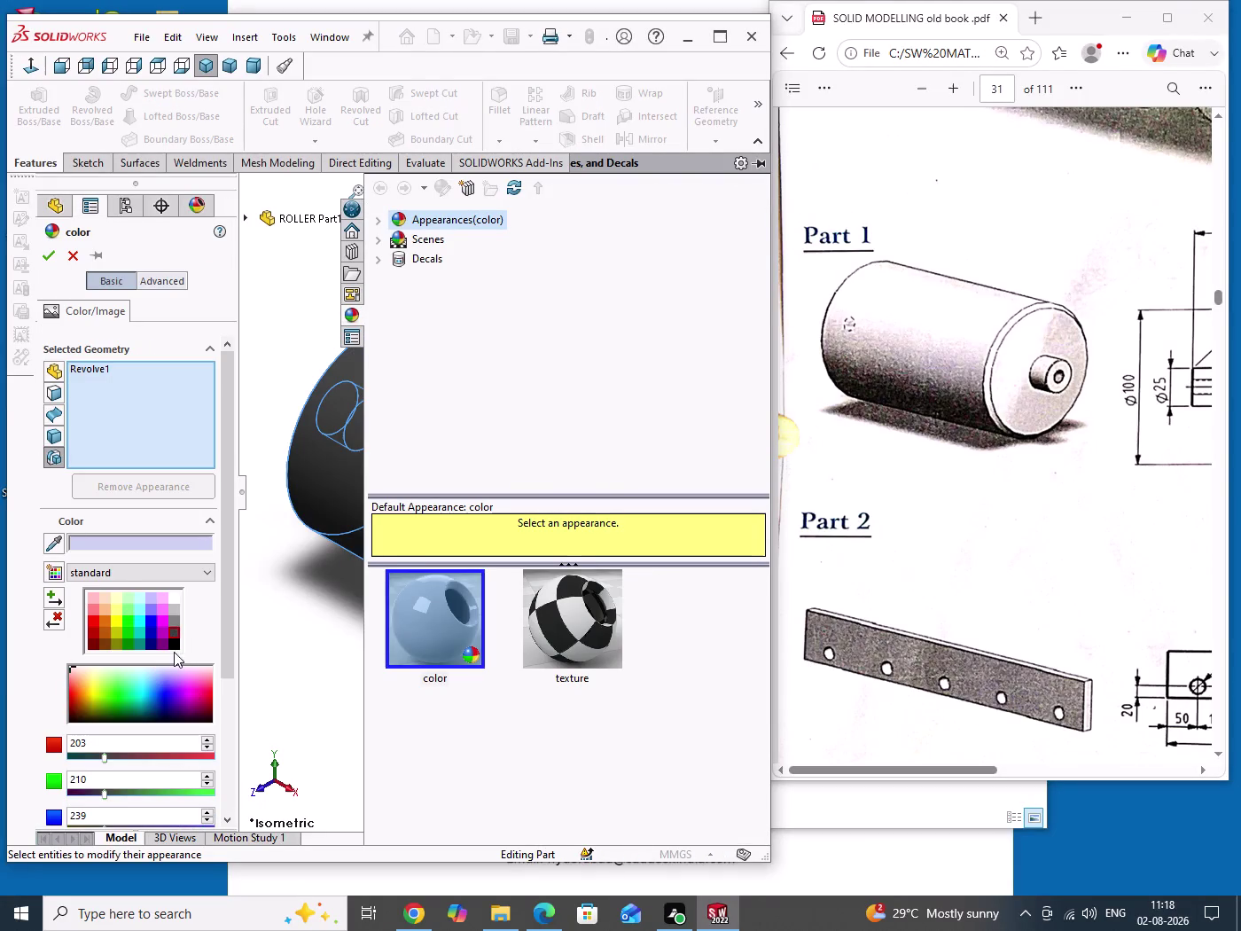
click(48, 260)
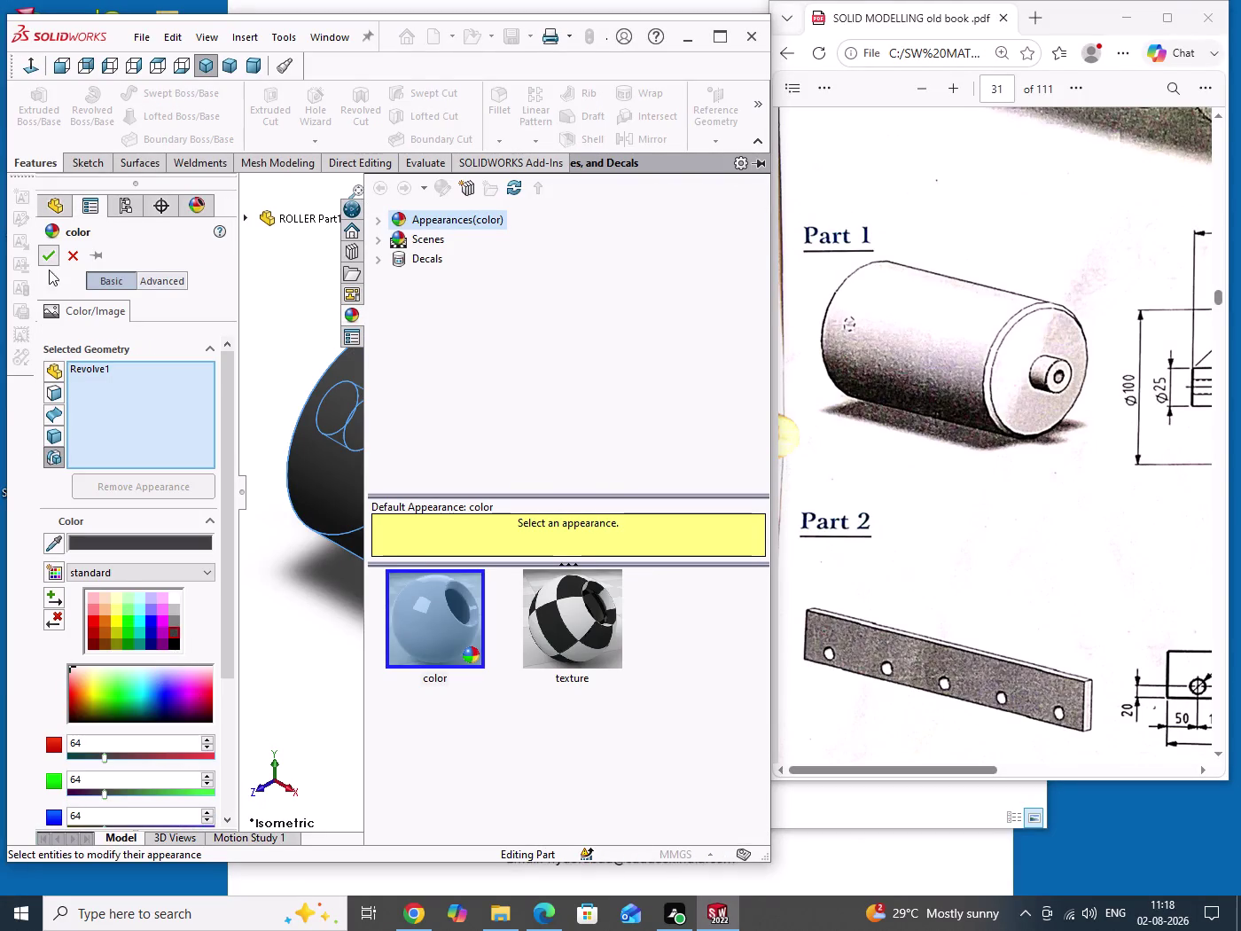
click(338, 641)
scroll(up, 3)
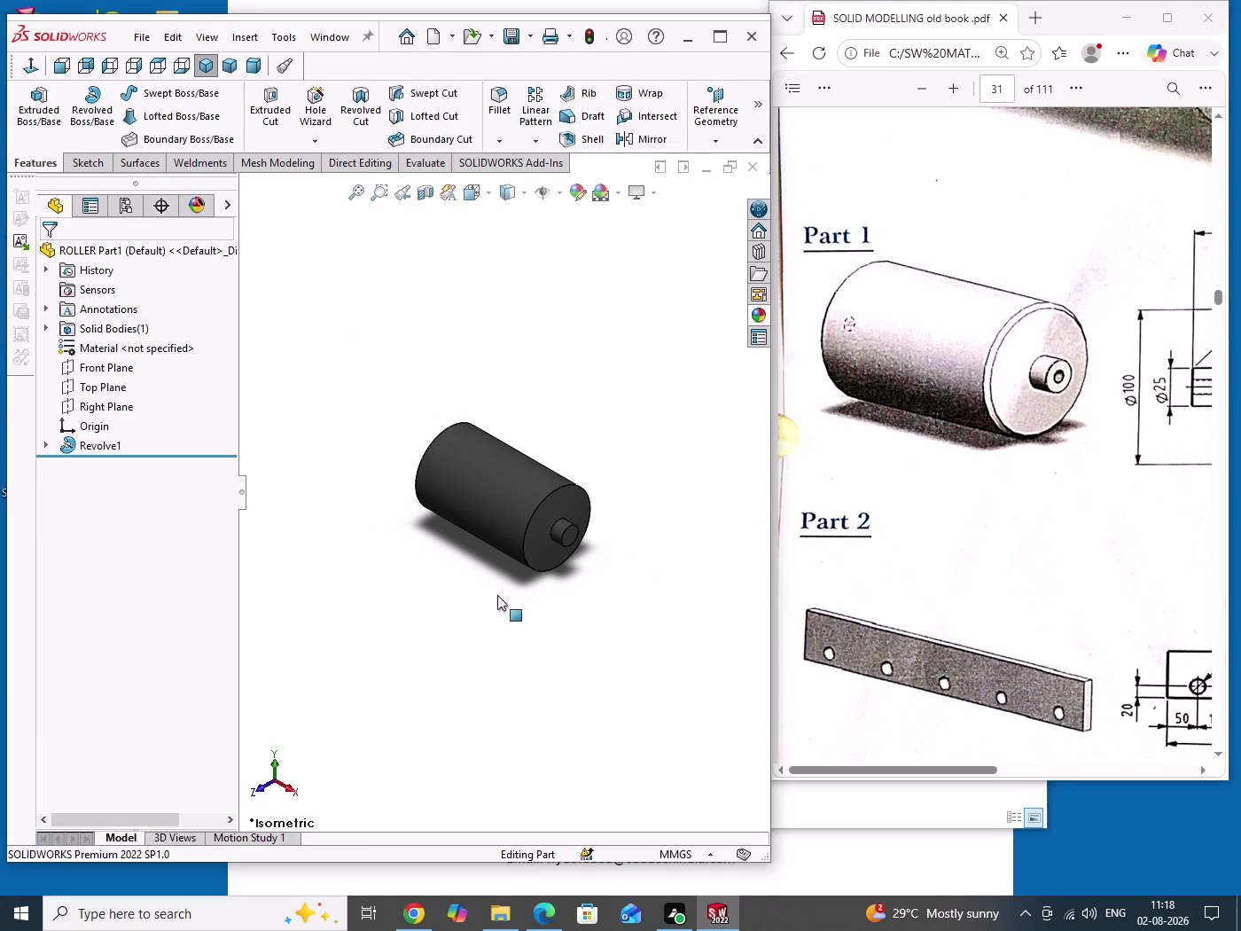
drag(482, 643, 586, 703)
drag(951, 766, 1122, 744)
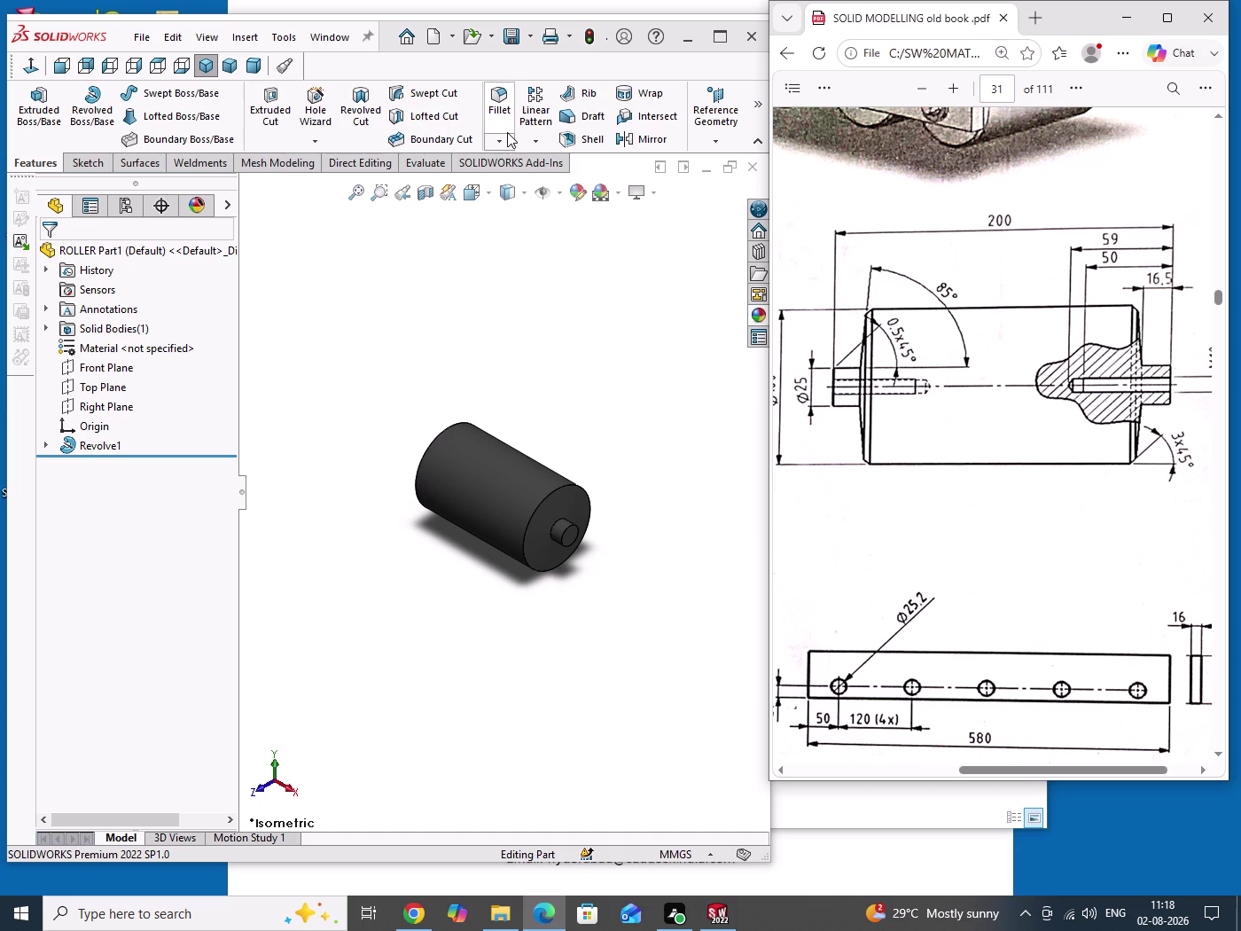
click(508, 140)
click(519, 186)
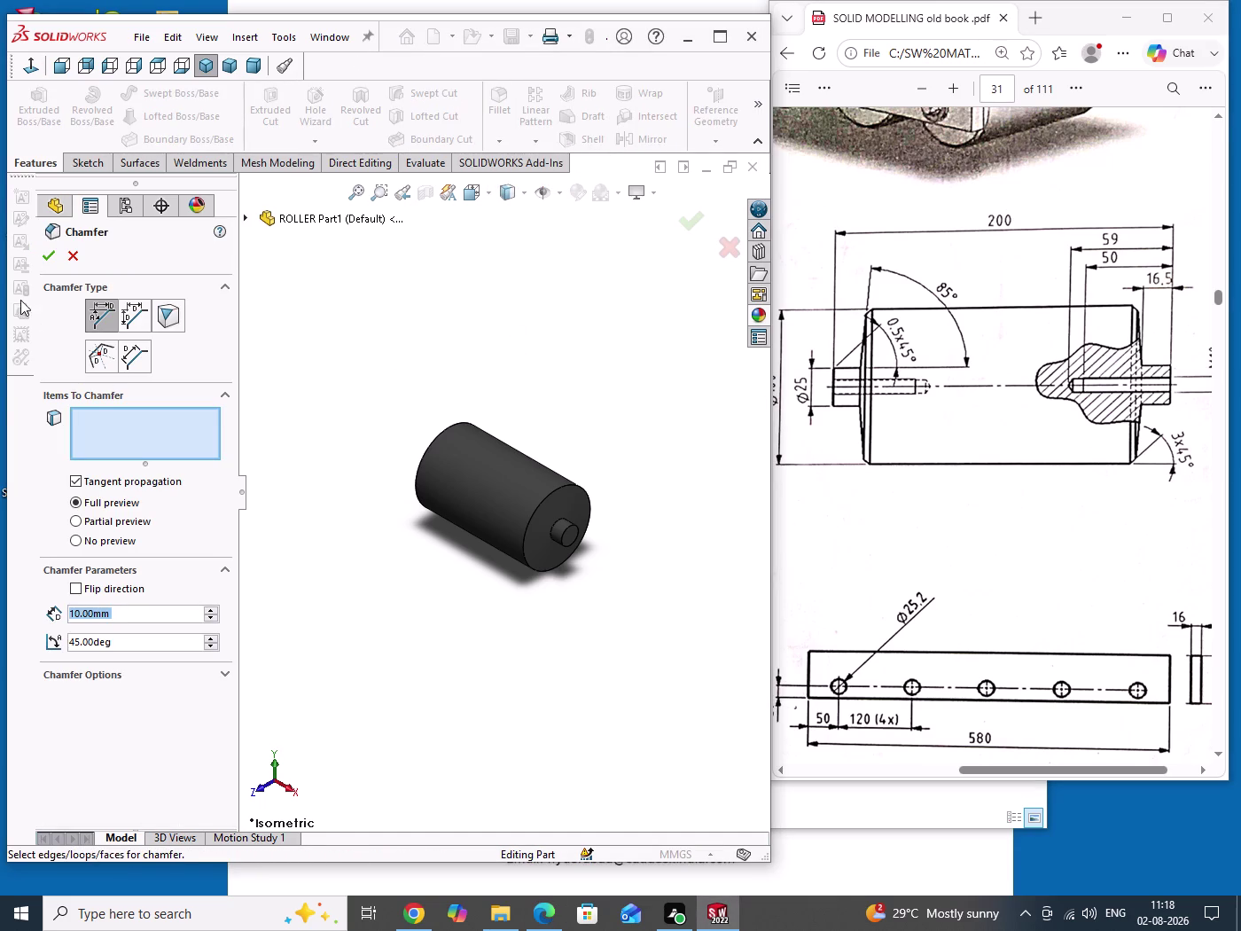
click(73, 260)
drag(571, 356, 610, 472)
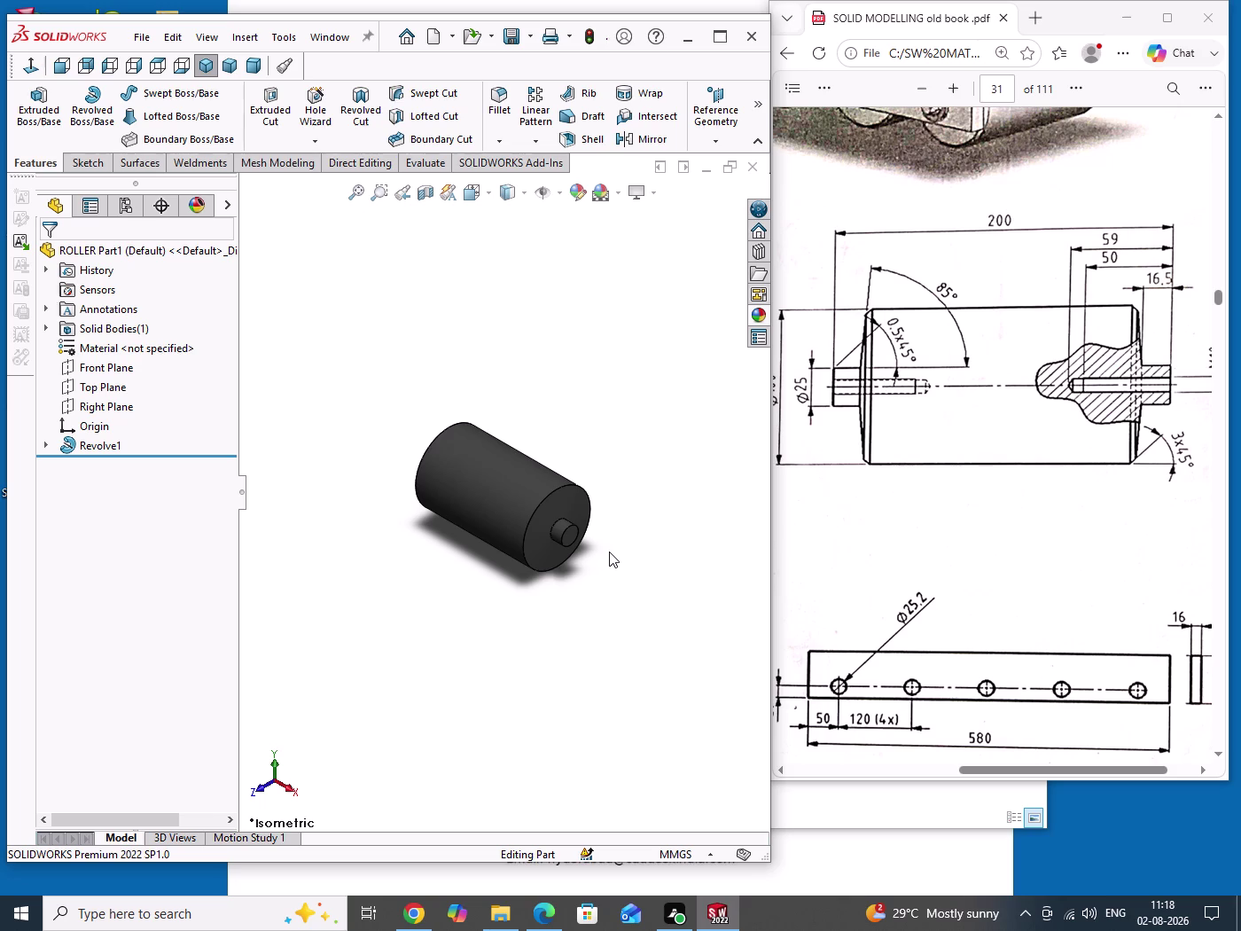
scroll(up, 3)
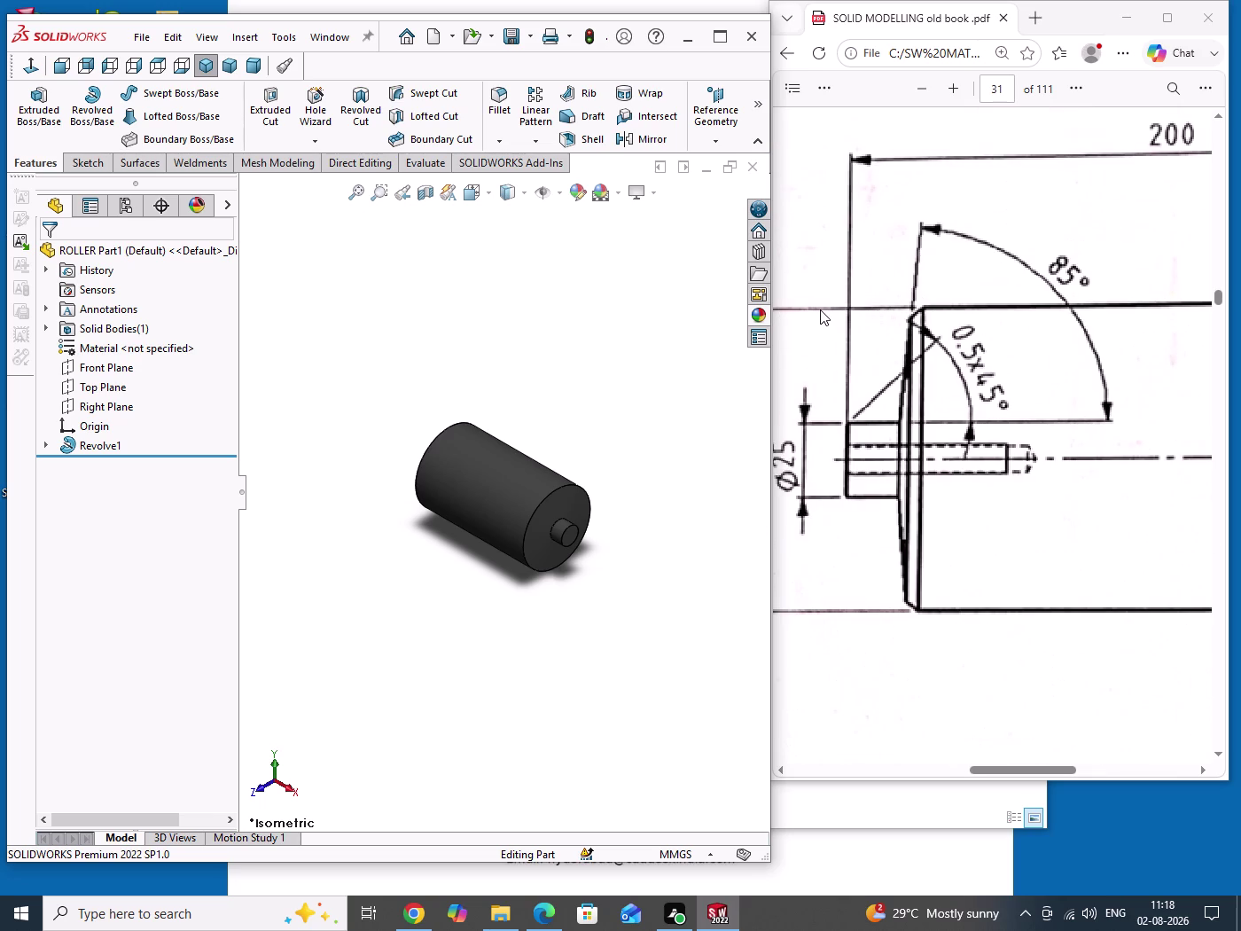
scroll(up, 3)
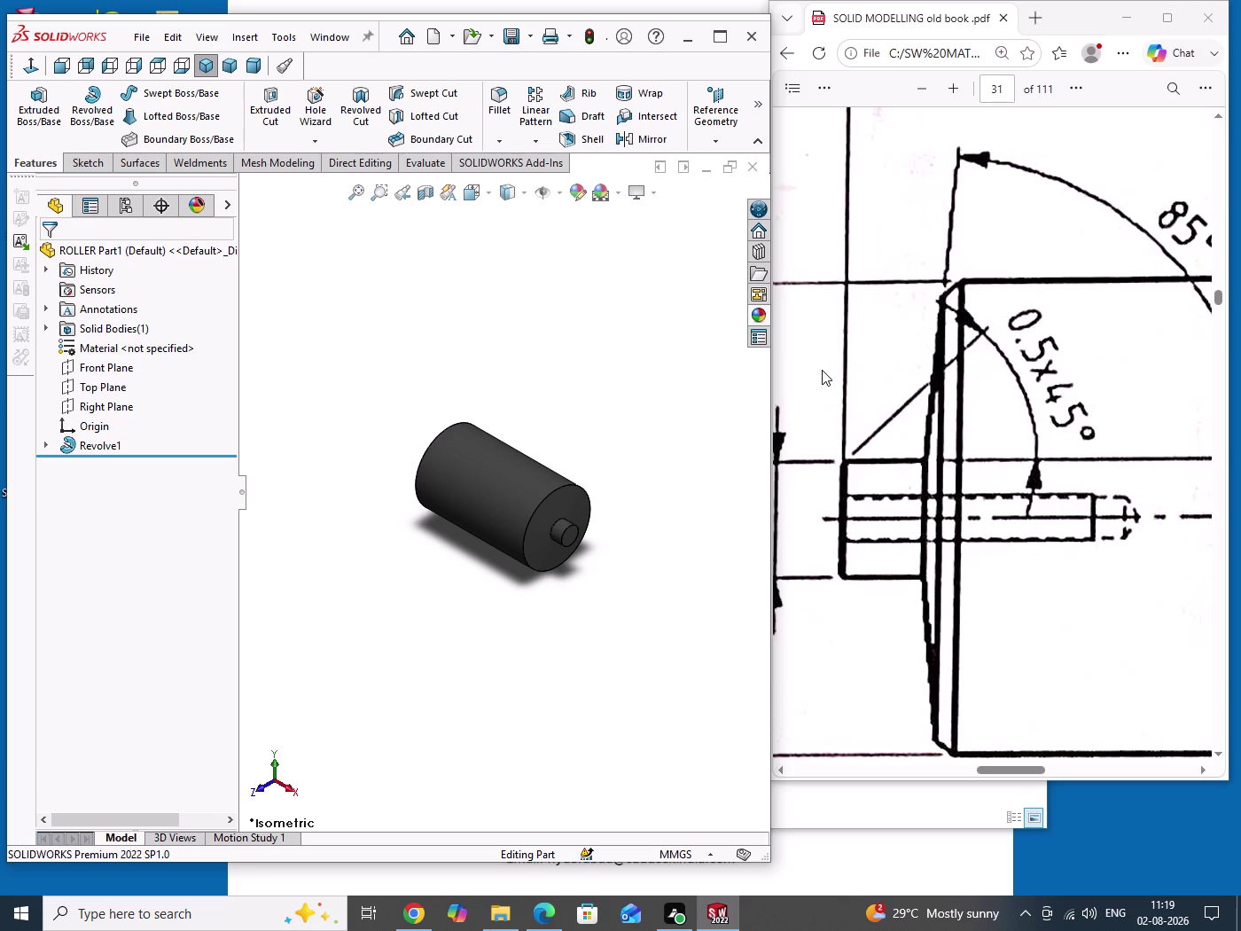
scroll(up, 3)
scroll(up, 3)
scroll(down, 3)
scroll(down, 3)
scroll(down, 3)
scroll(down, 3)
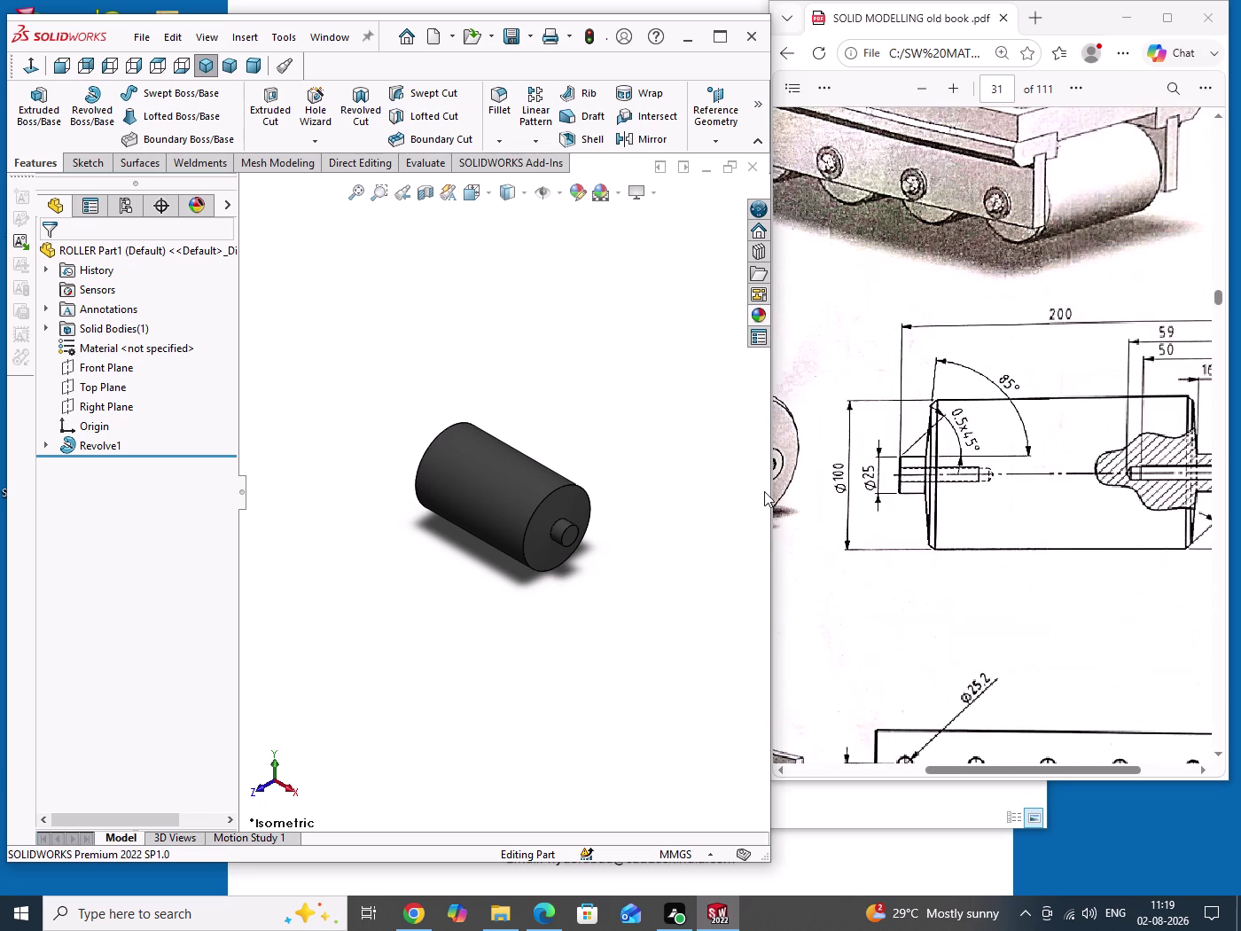
Chamfer both outer circular end edges of the roller at 3 mm × 45°.
click(502, 147)
click(515, 185)
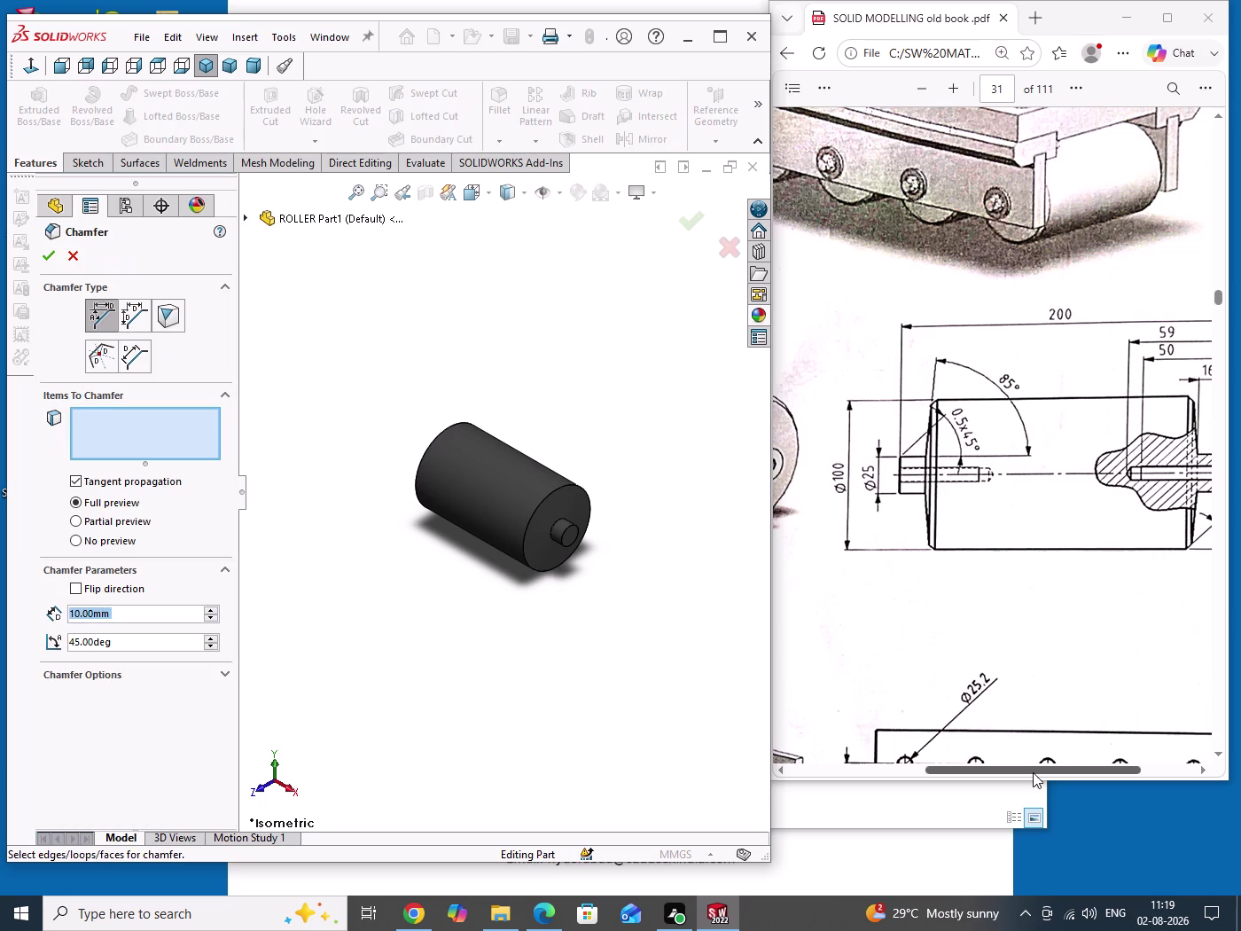
drag(1033, 772, 1097, 765)
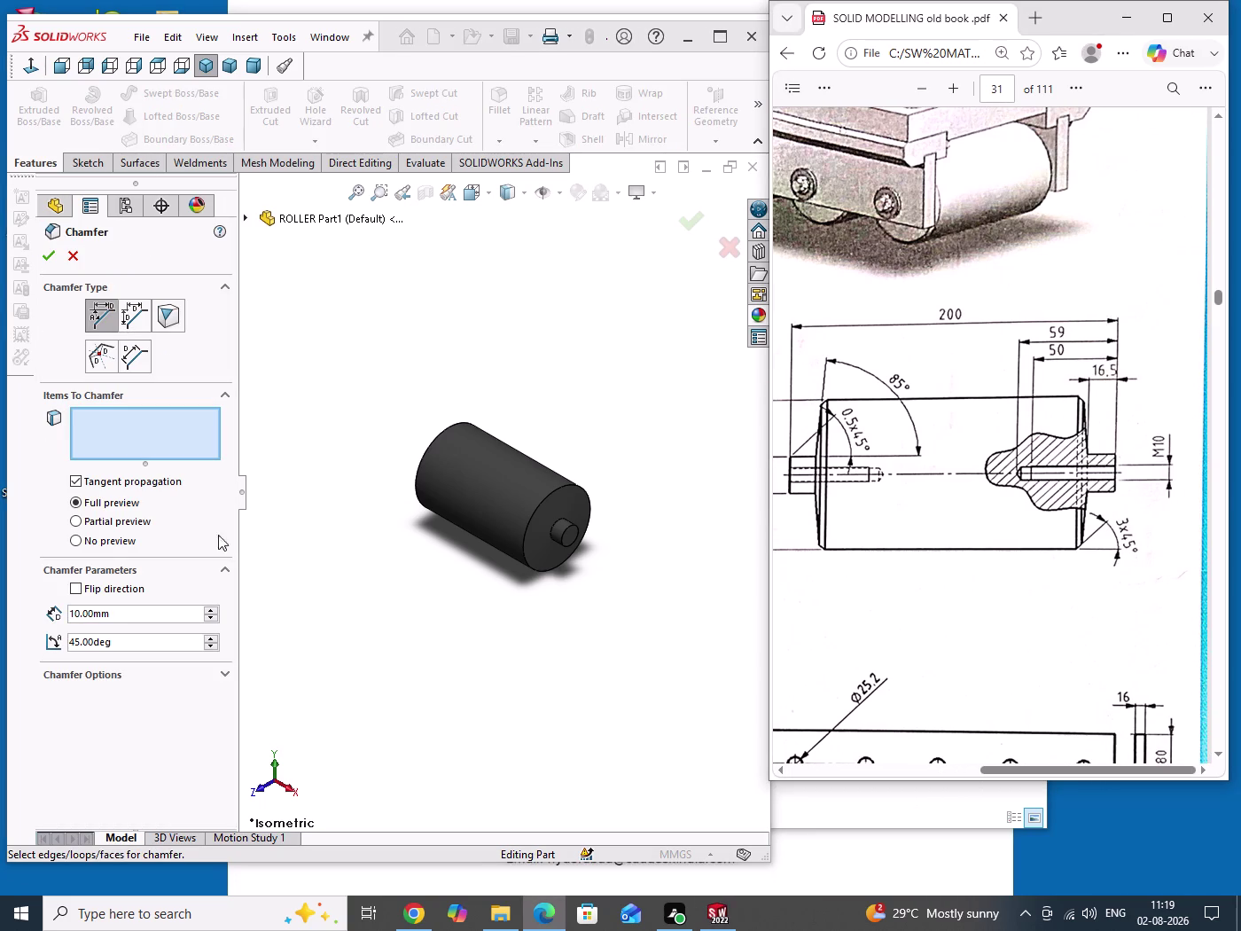
double_click(130, 611)
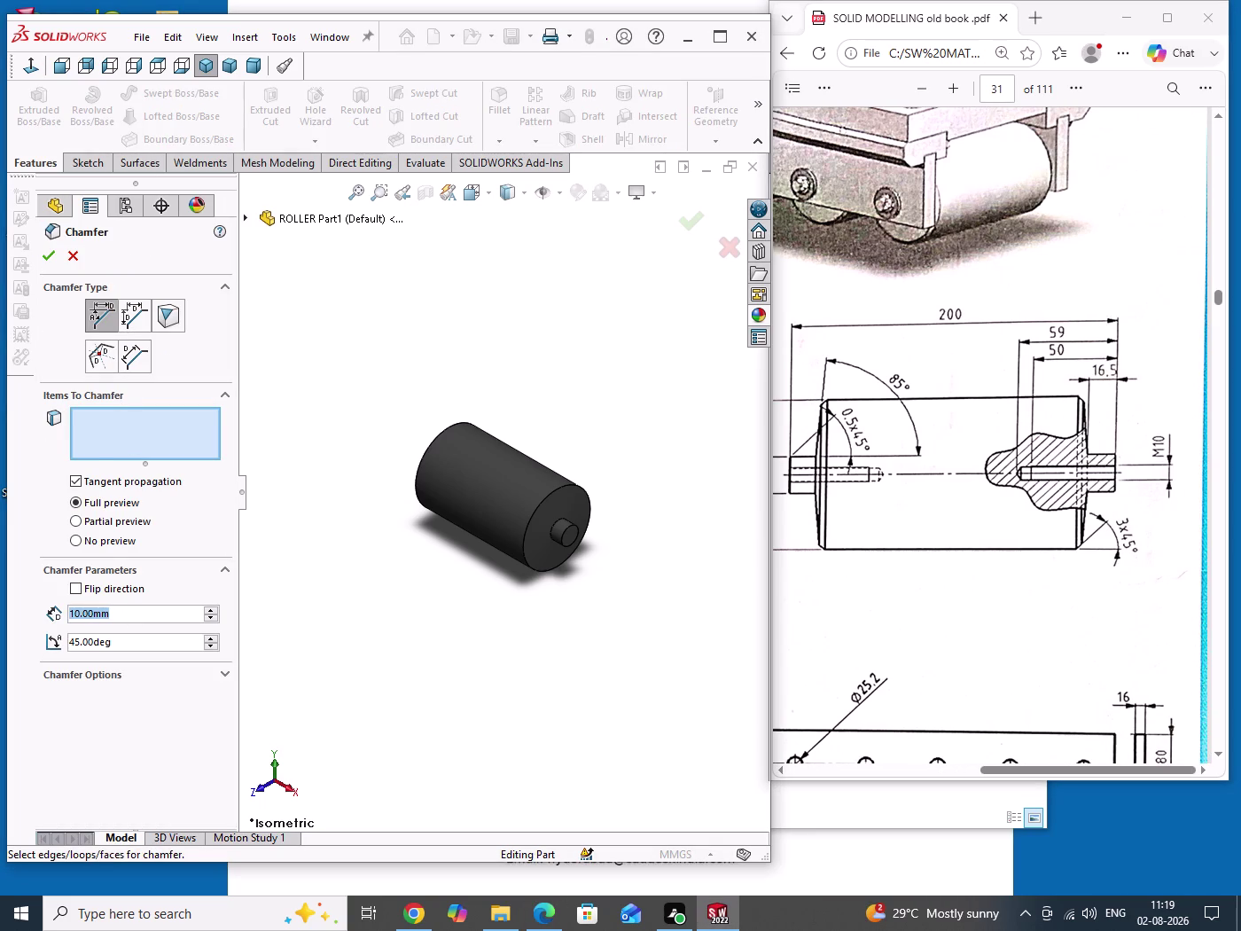
key(3)
key(Return)
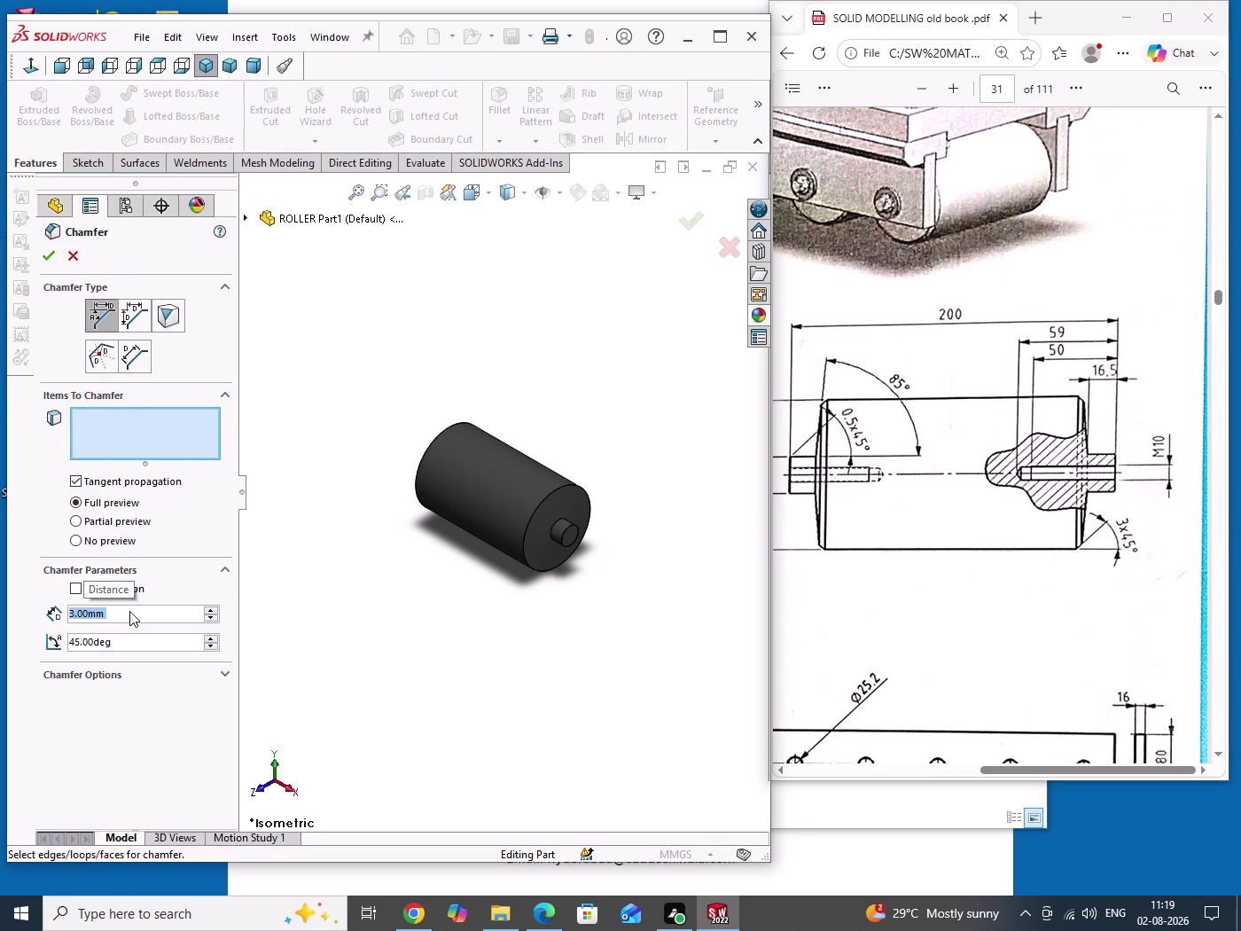
click(554, 497)
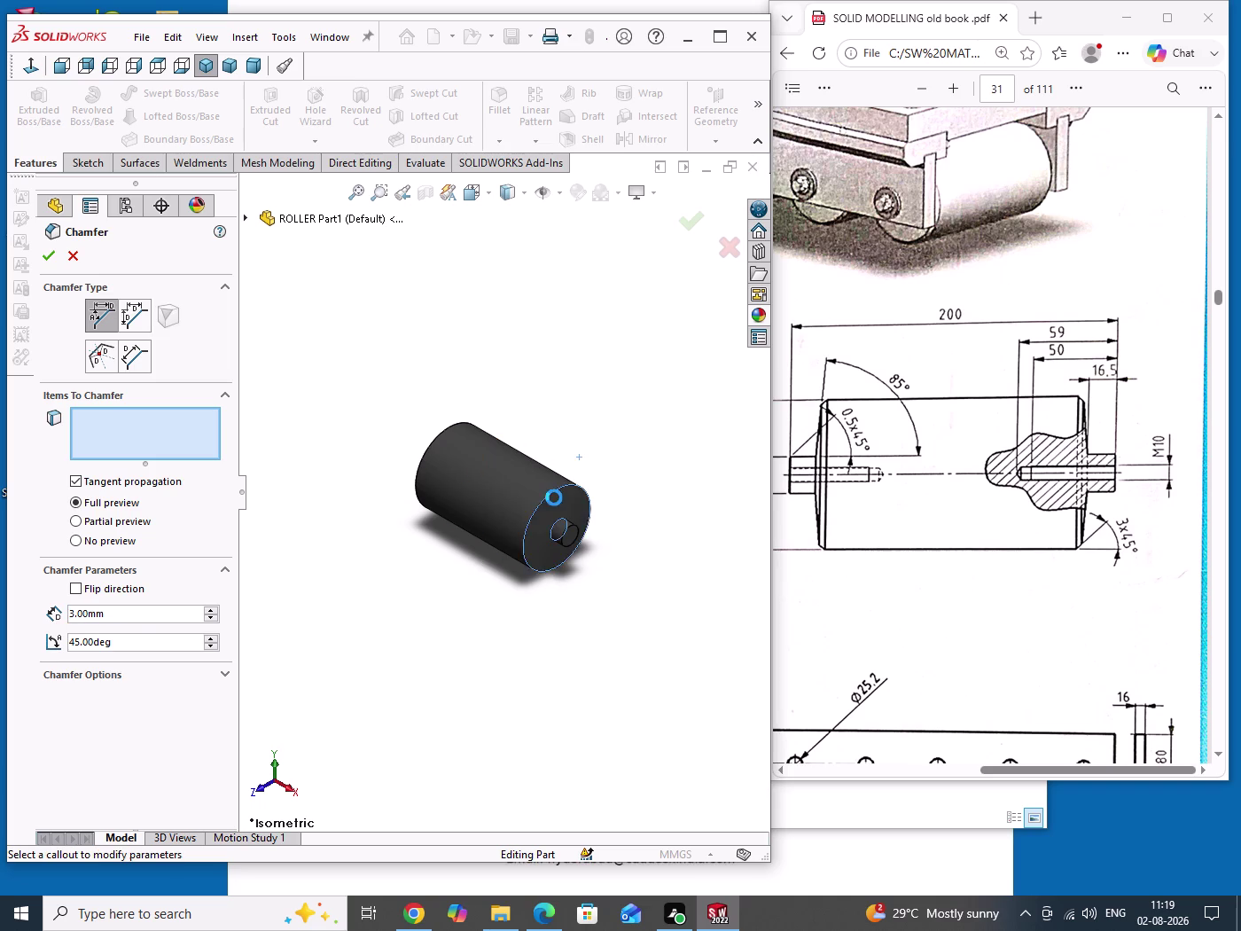
click(434, 437)
middle_drag(410, 551, 506, 536)
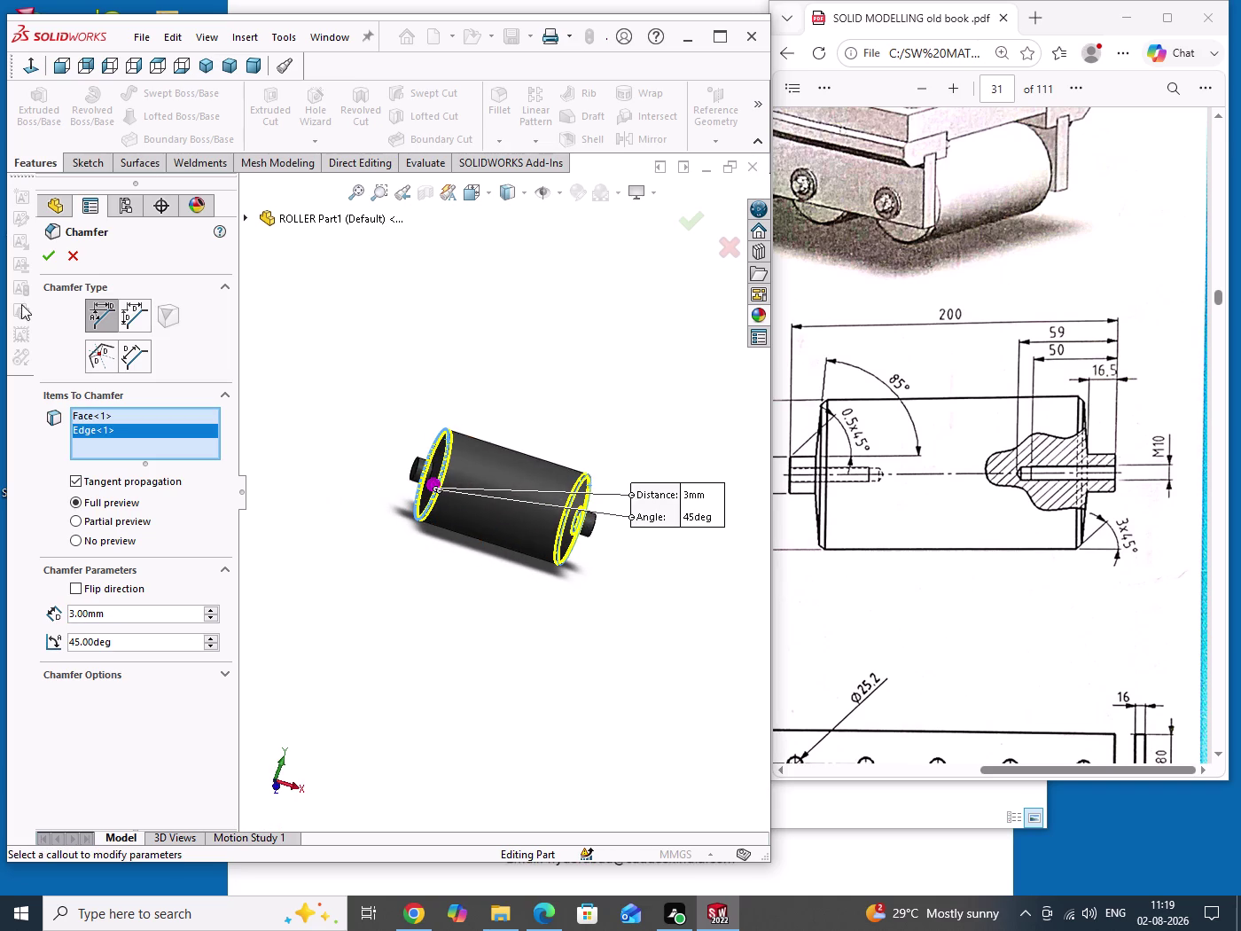
click(48, 255)
click(375, 371)
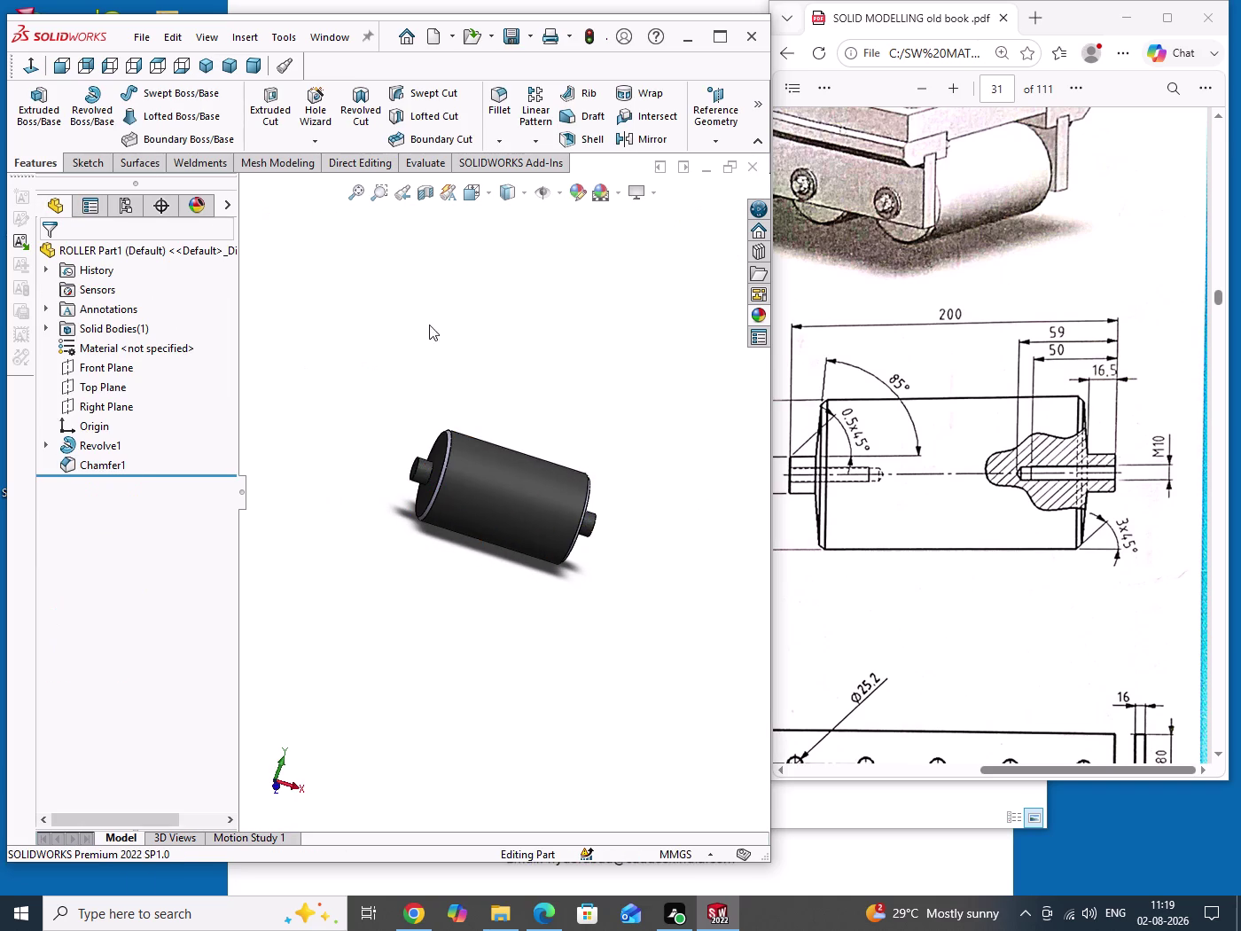
click(498, 144)
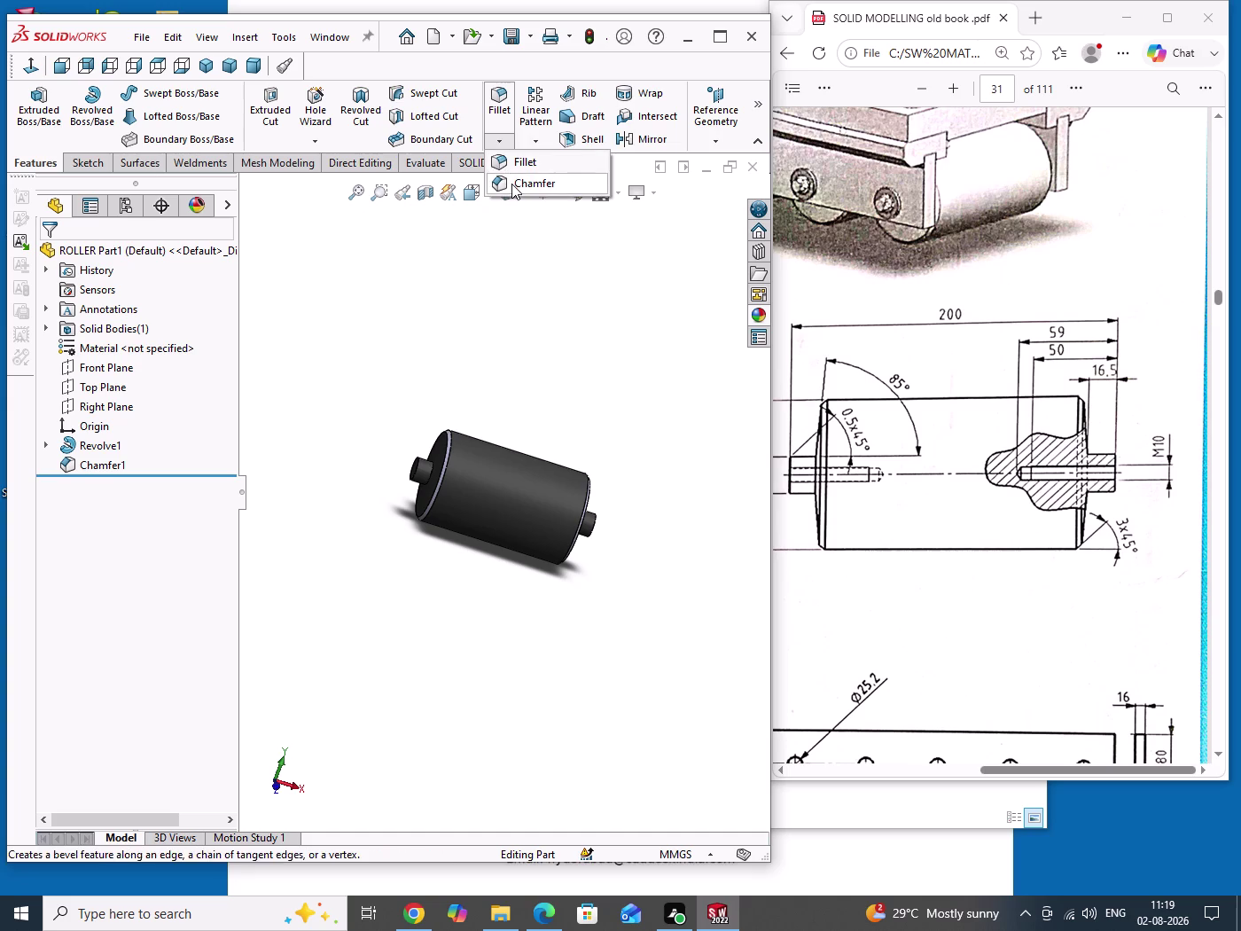
Start a second chamfer with a 0.5 mm distance at 45°.
click(512, 184)
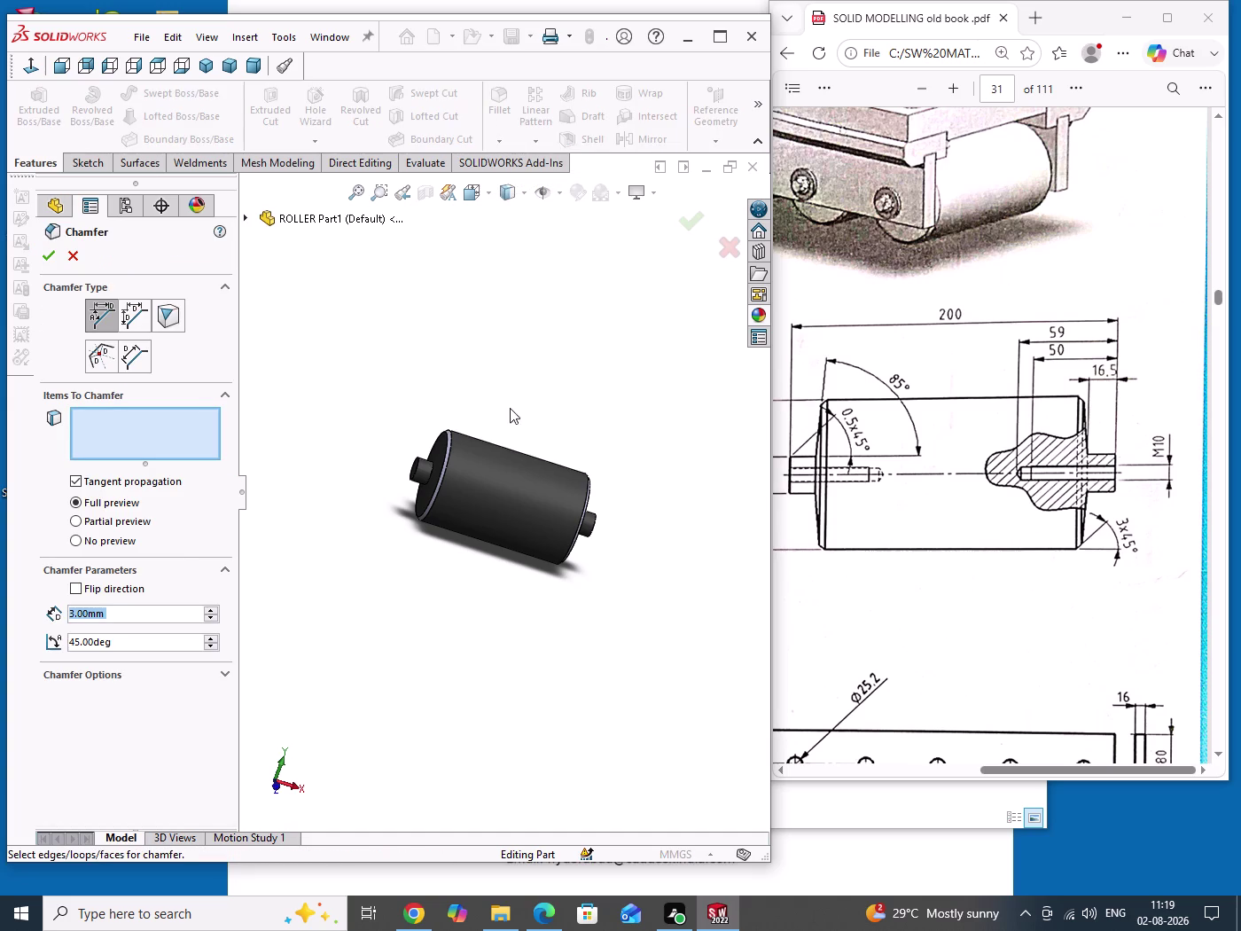
text(.)
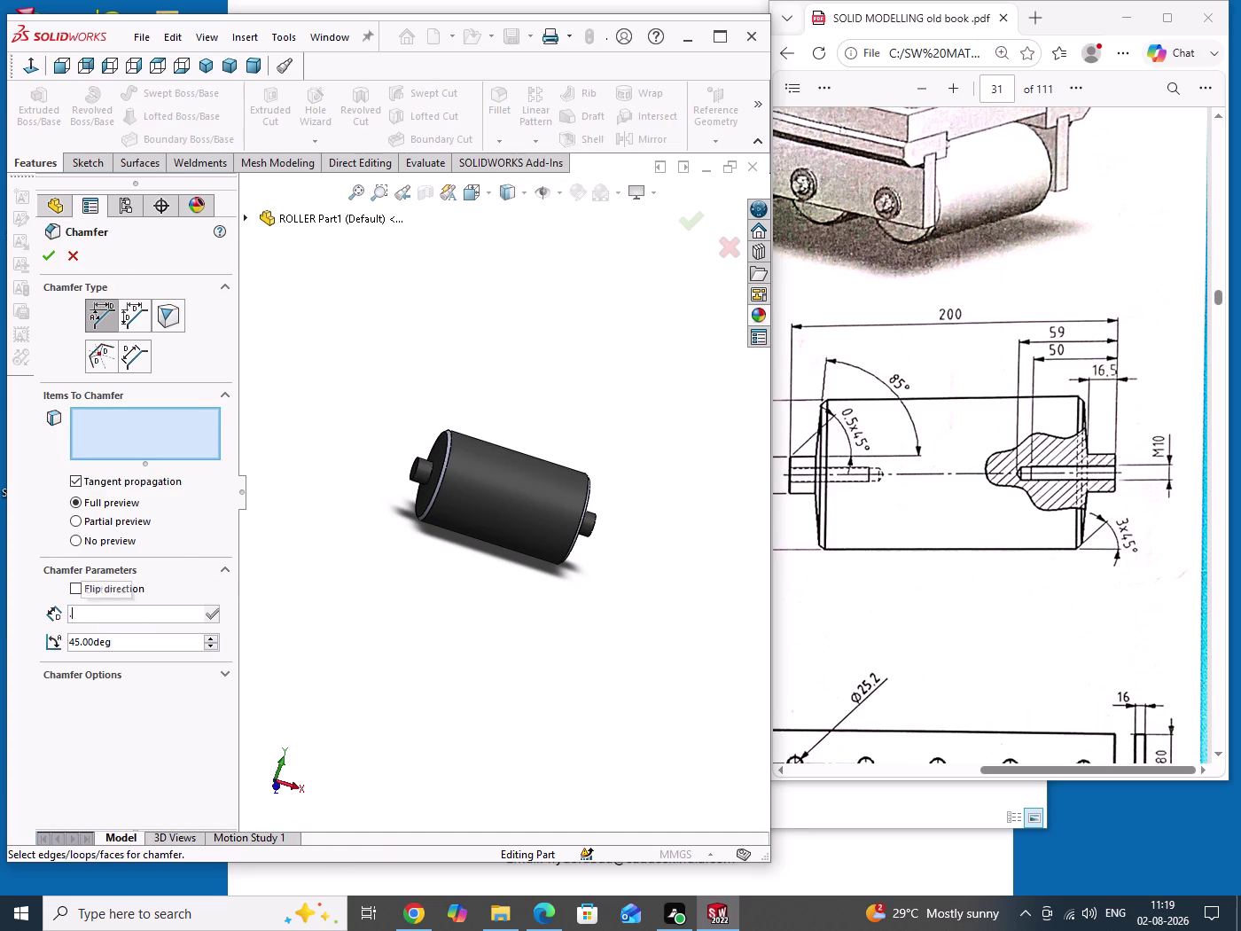
text(5)
key(Return)
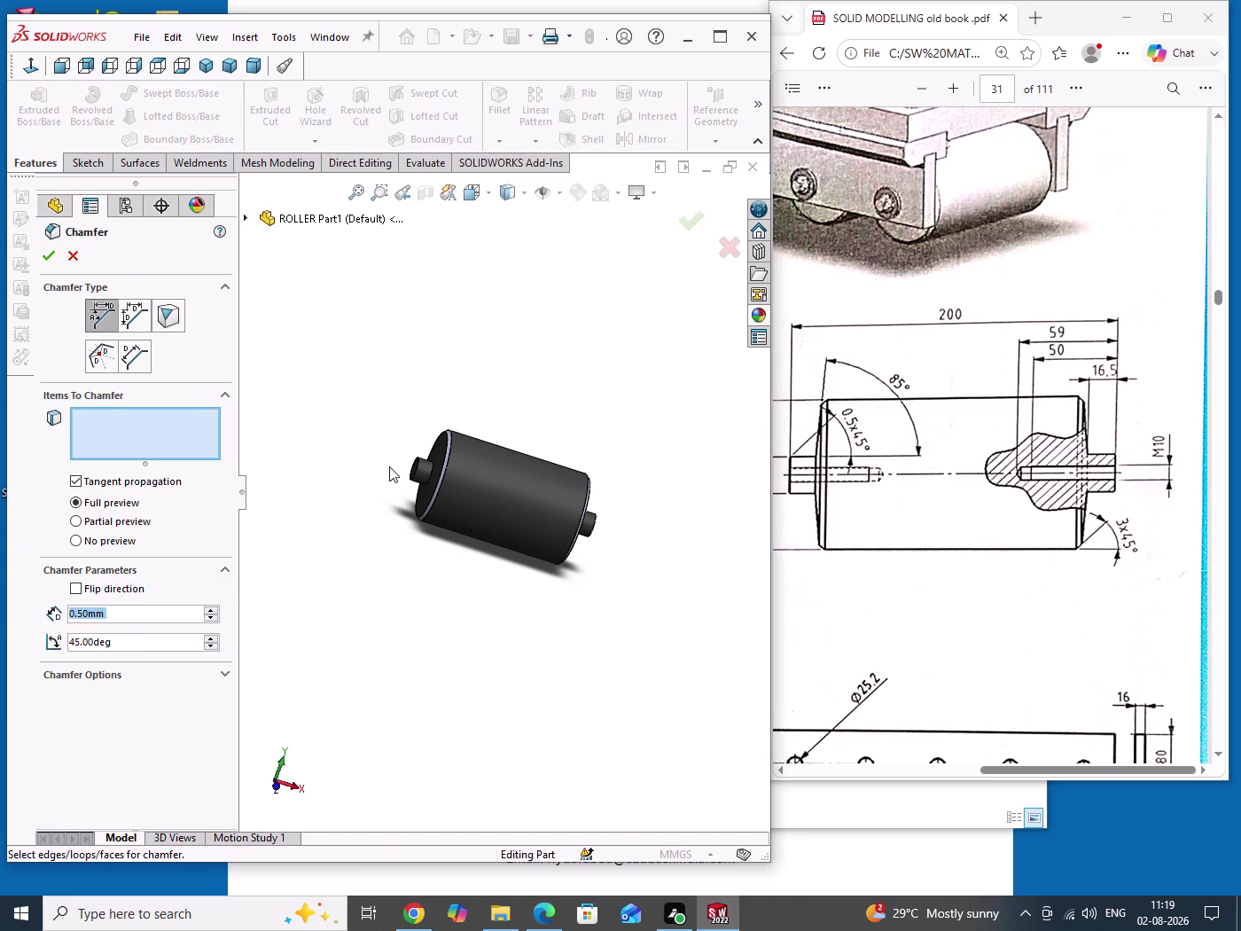
scroll(down, 3)
scroll(down, 3)
Select the near stub end edge and far stub end face, and finish Chamfer2.
click(458, 479)
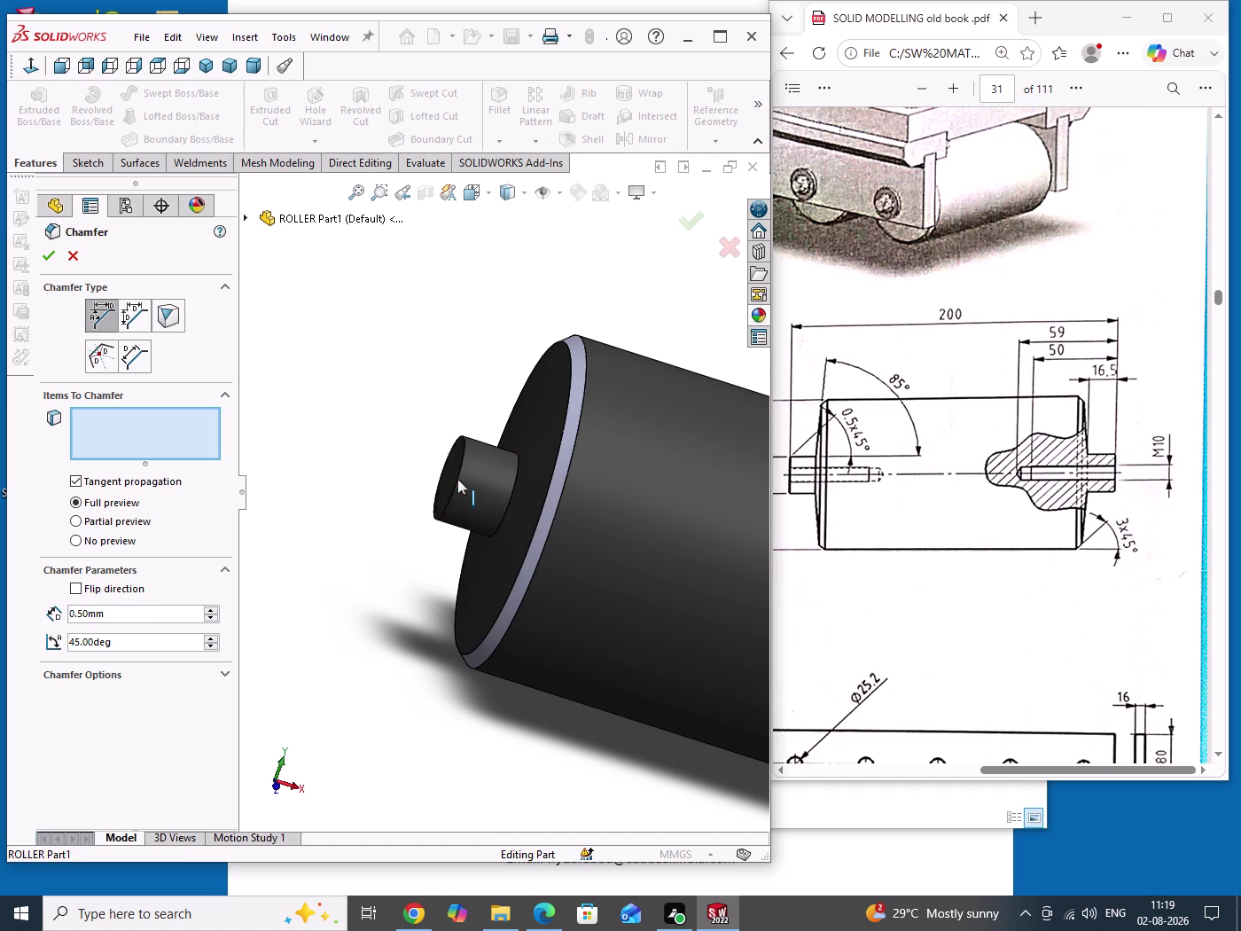
scroll(up, 3)
middle_drag(588, 624, 505, 614)
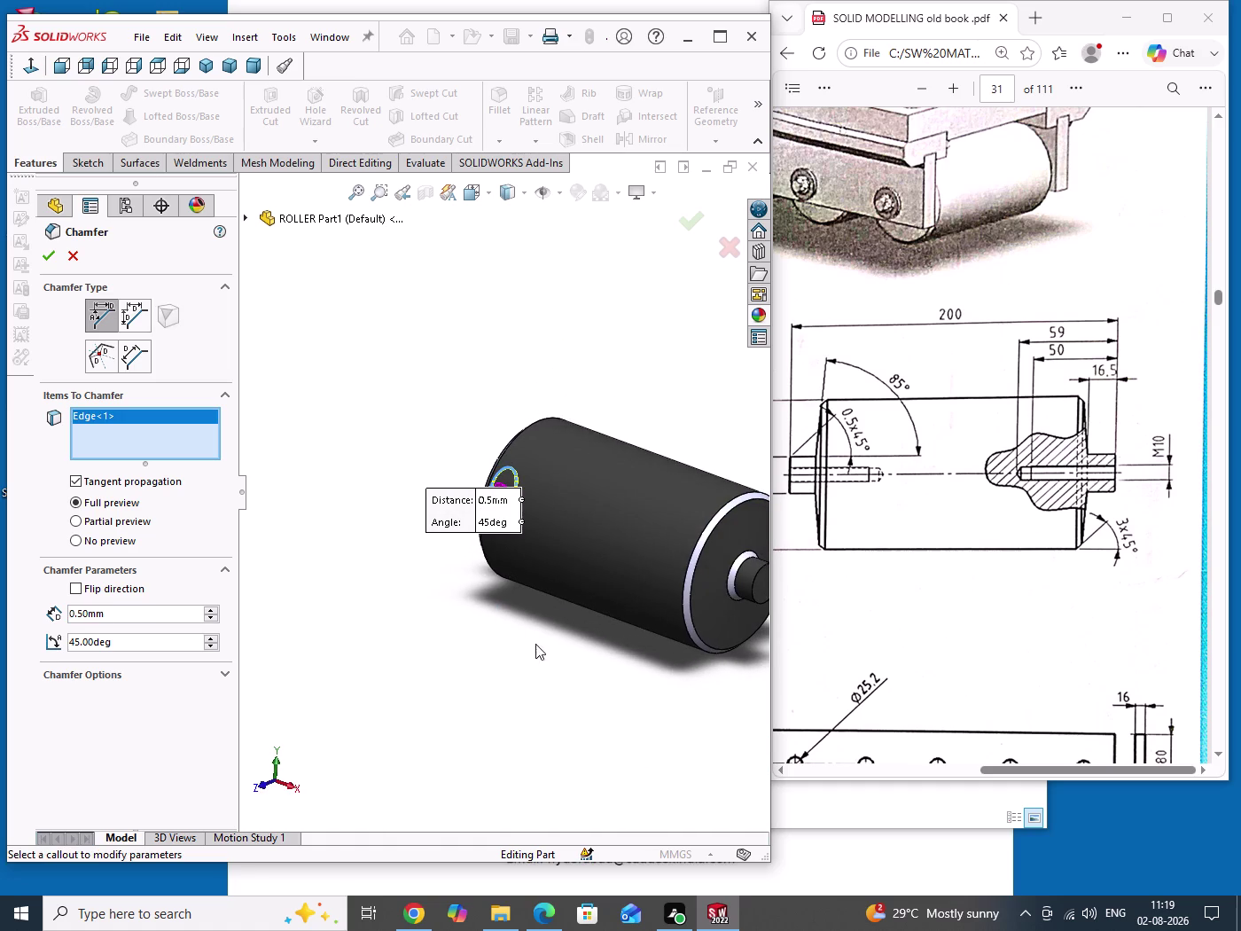
scroll(up, 3)
scroll(down, 3)
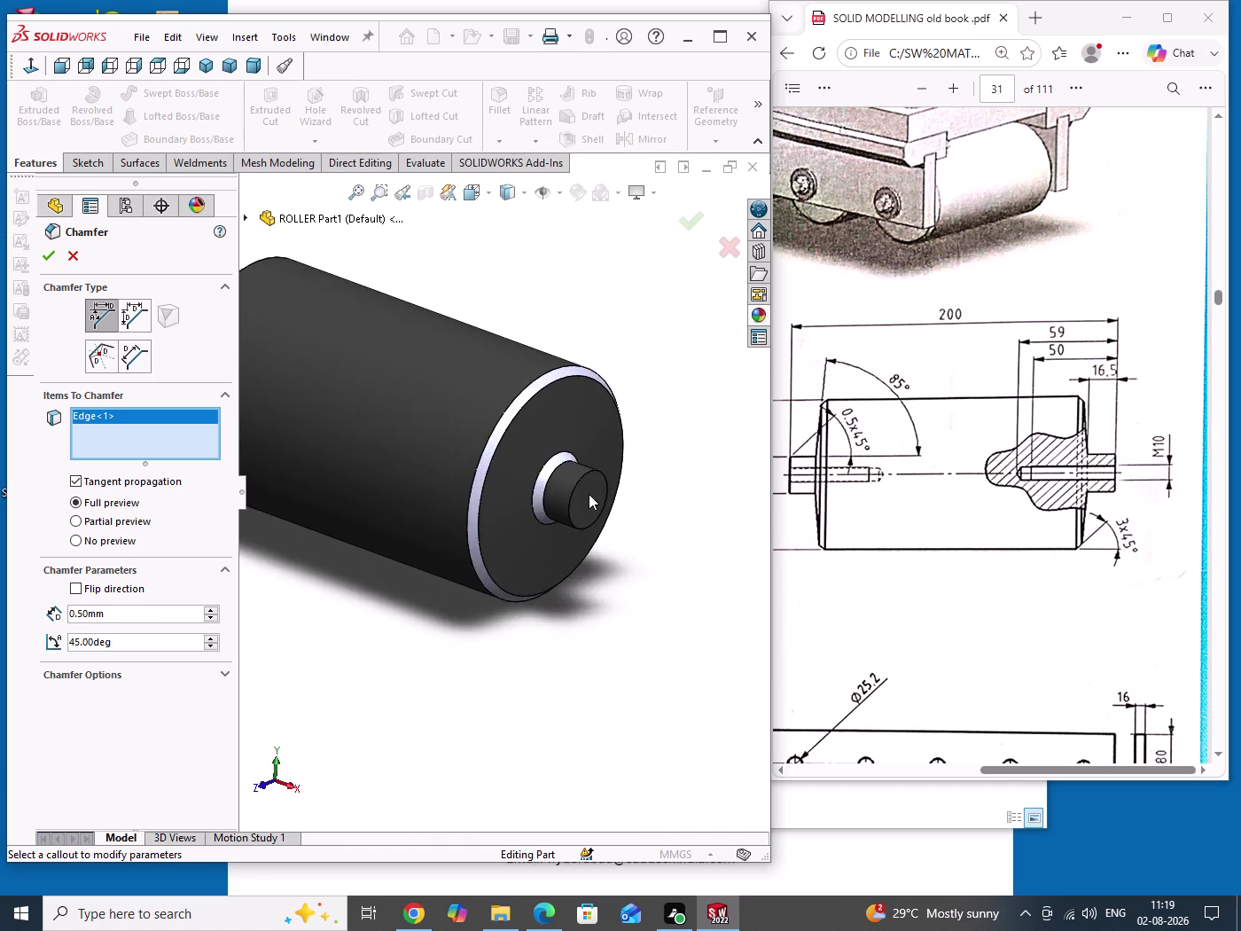
scroll(down, 3)
click(533, 466)
right_click(533, 465)
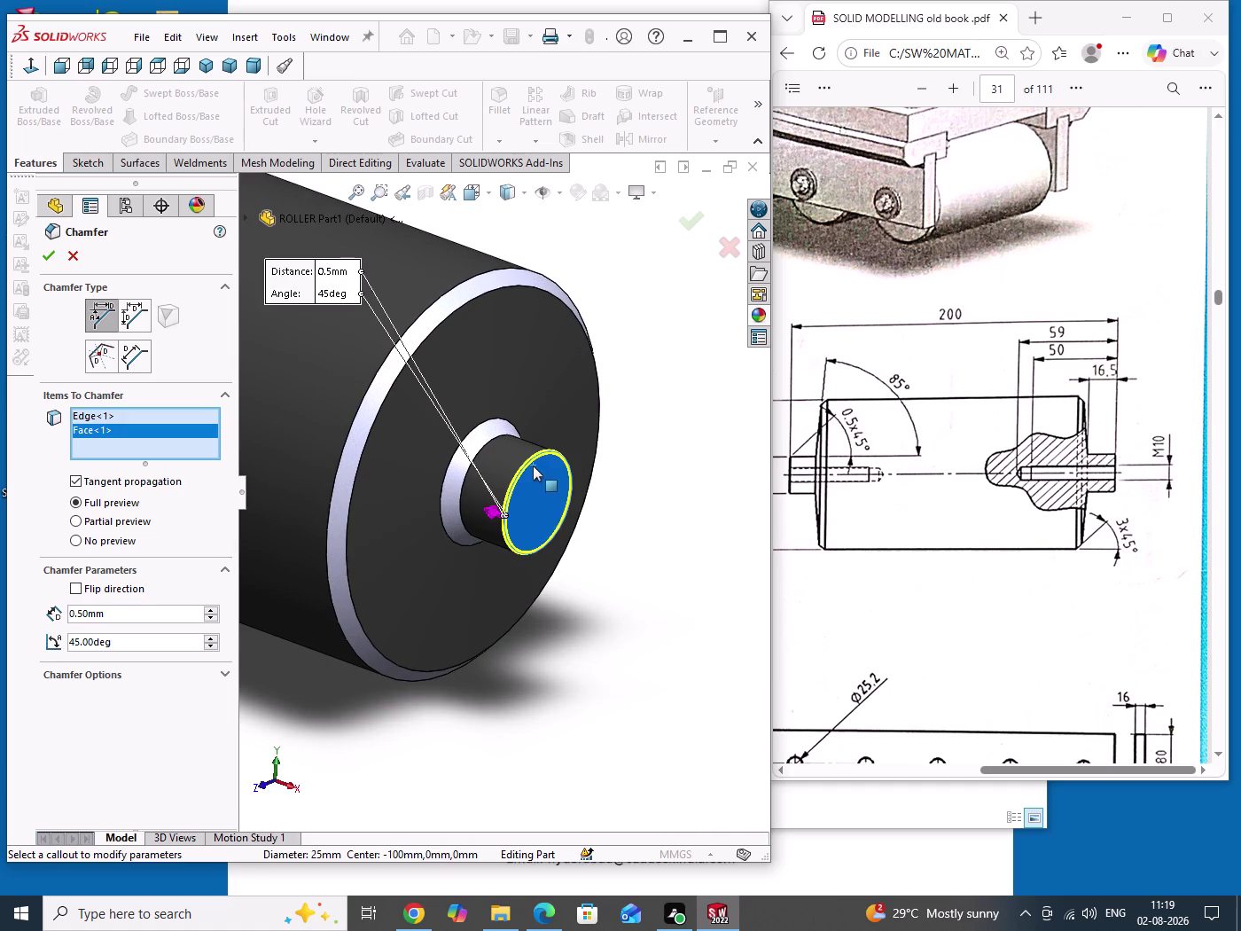
click(594, 592)
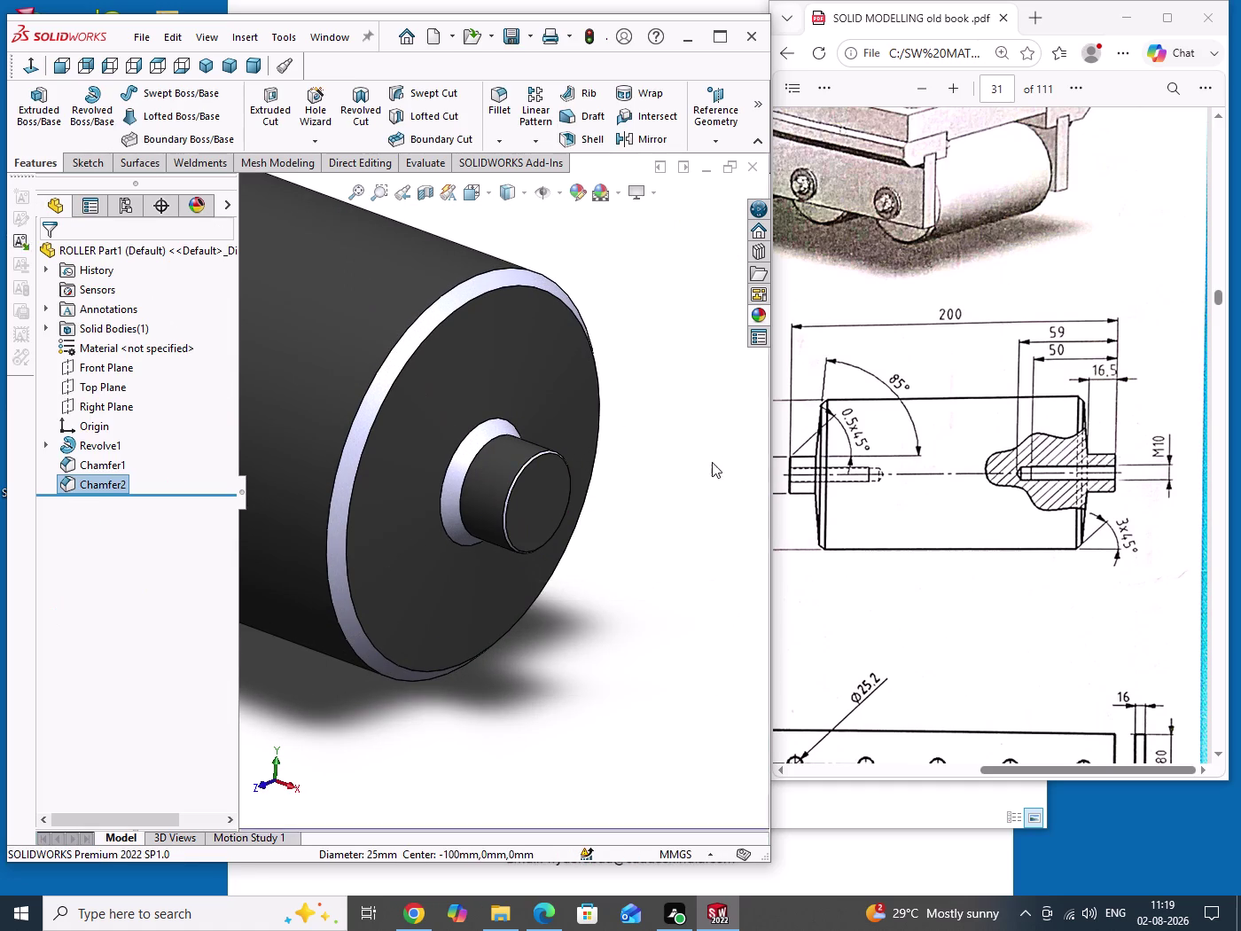
Orbit and zoom to inspect the chamfered shaft ends, then bring up Chamfer2's options.
drag(707, 447, 701, 609)
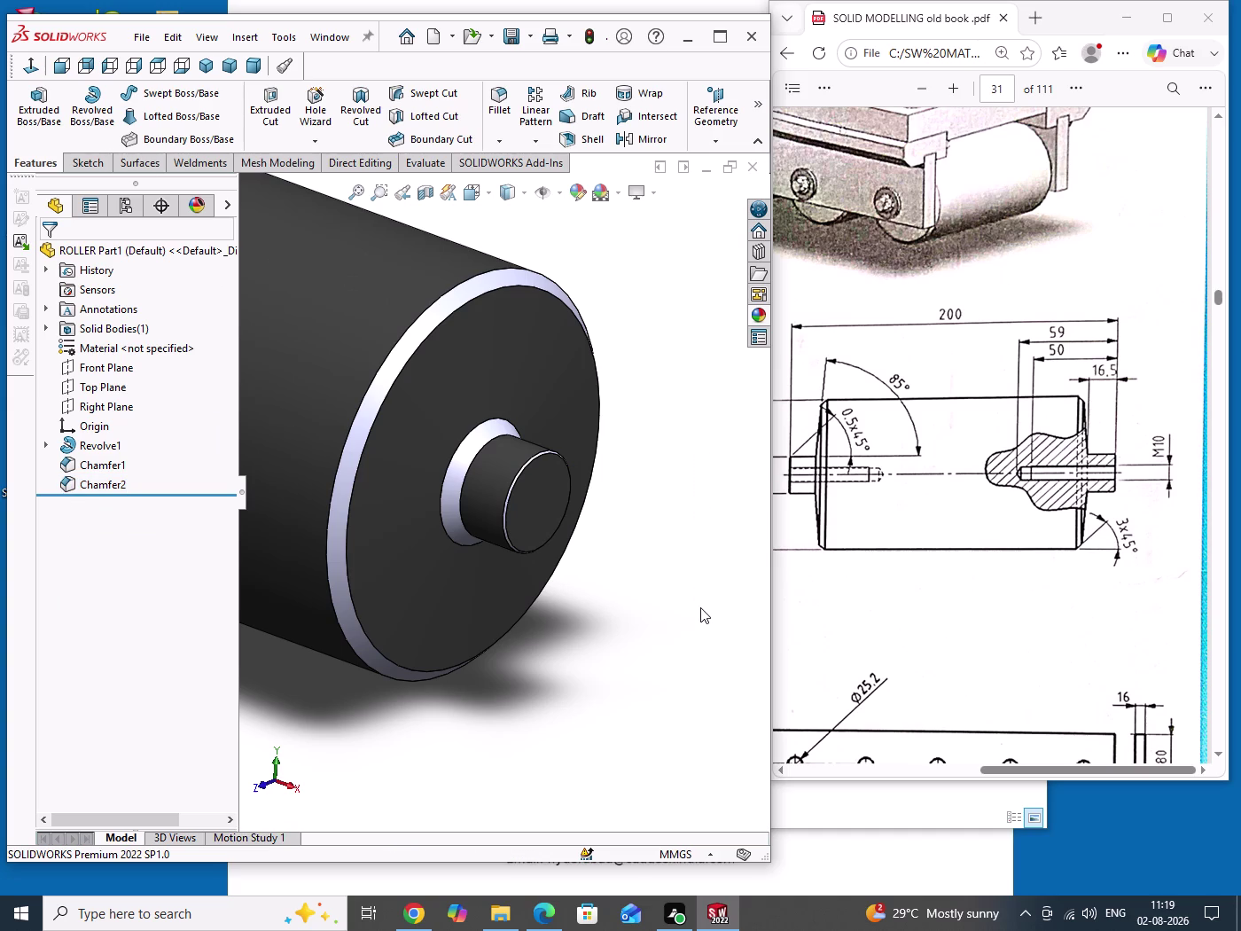
scroll(up, 3)
middle_drag(533, 607, 607, 595)
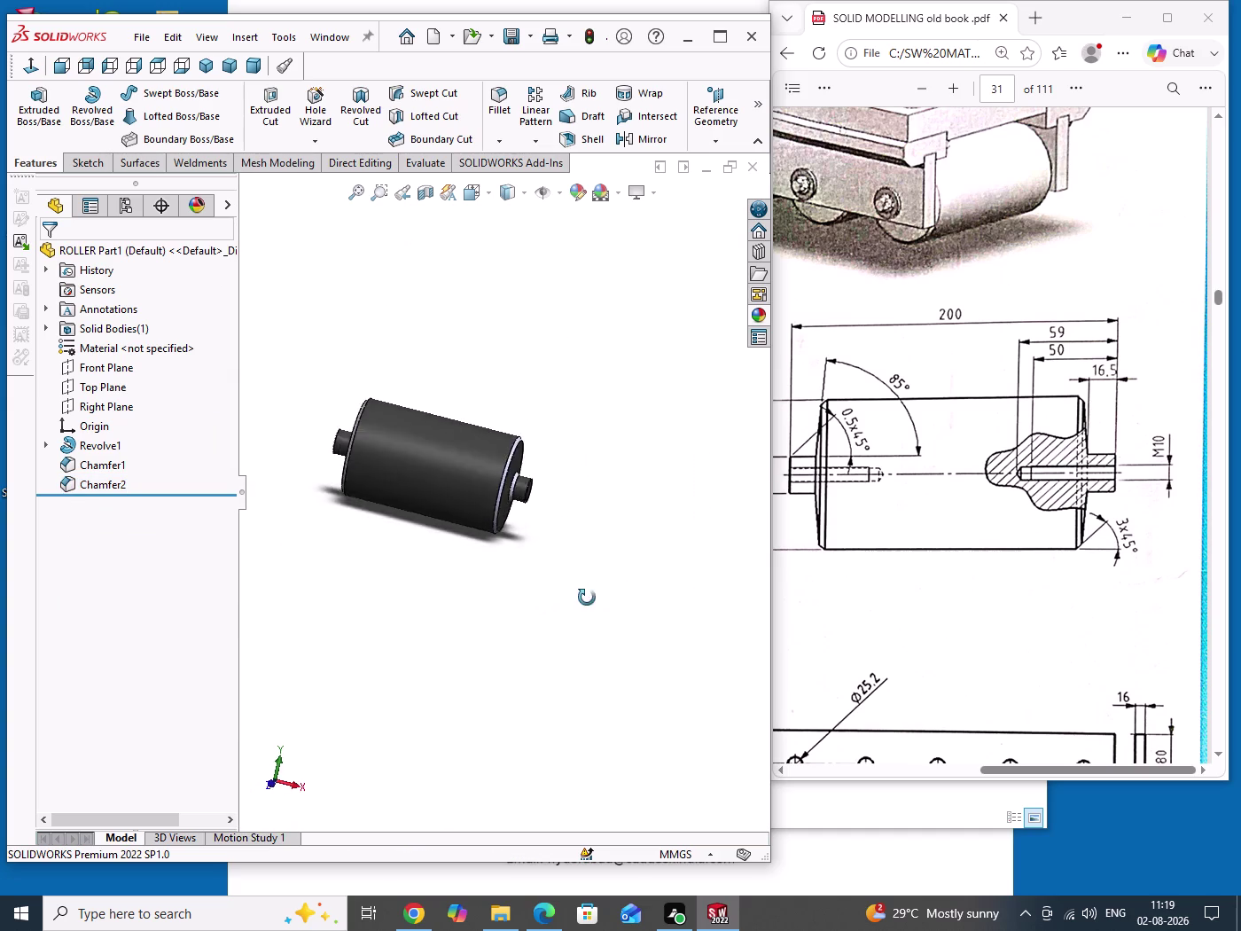
middle_drag(607, 595, 673, 631)
scroll(down, 3)
scroll(down, 3)
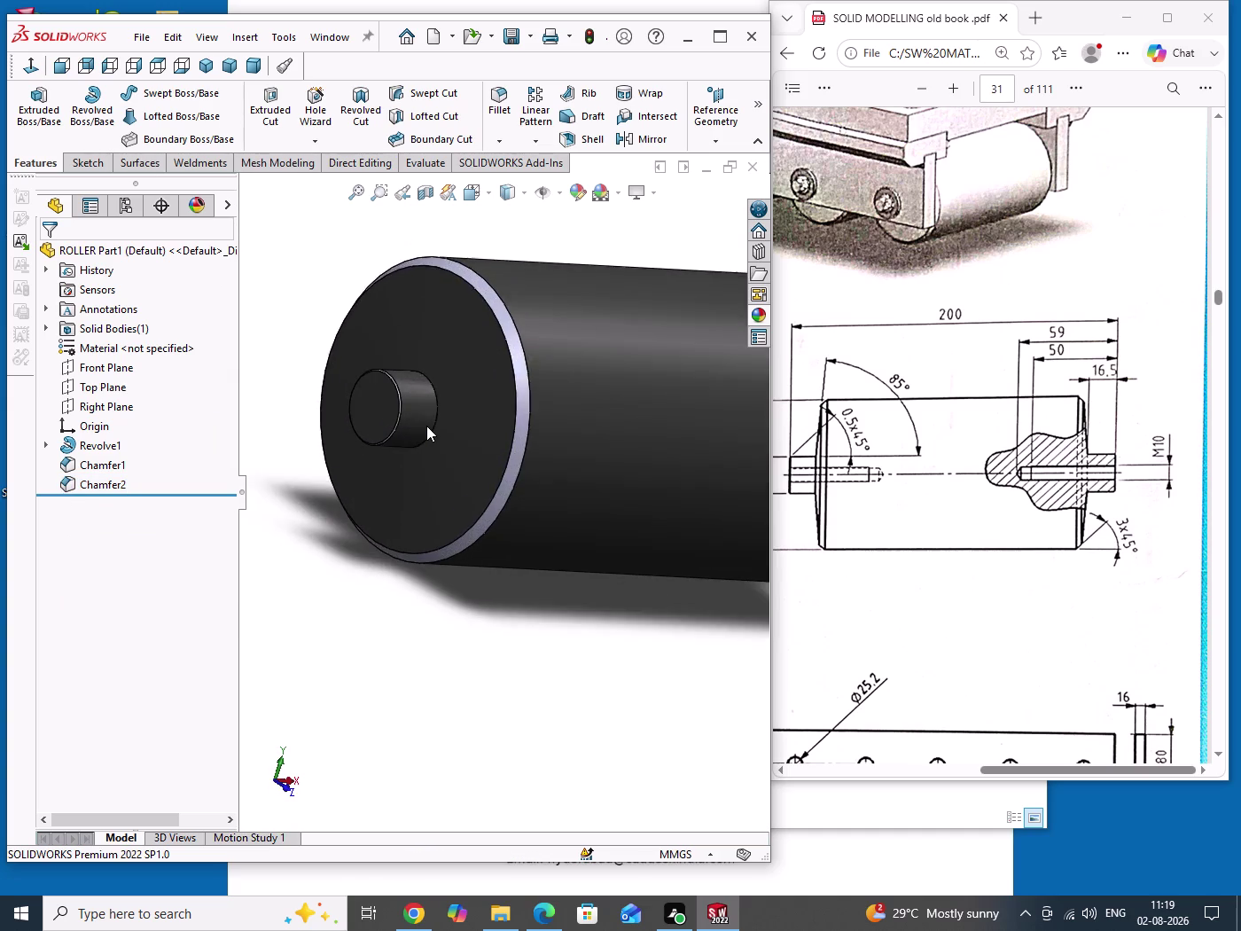
scroll(down, 3)
scroll(up, 3)
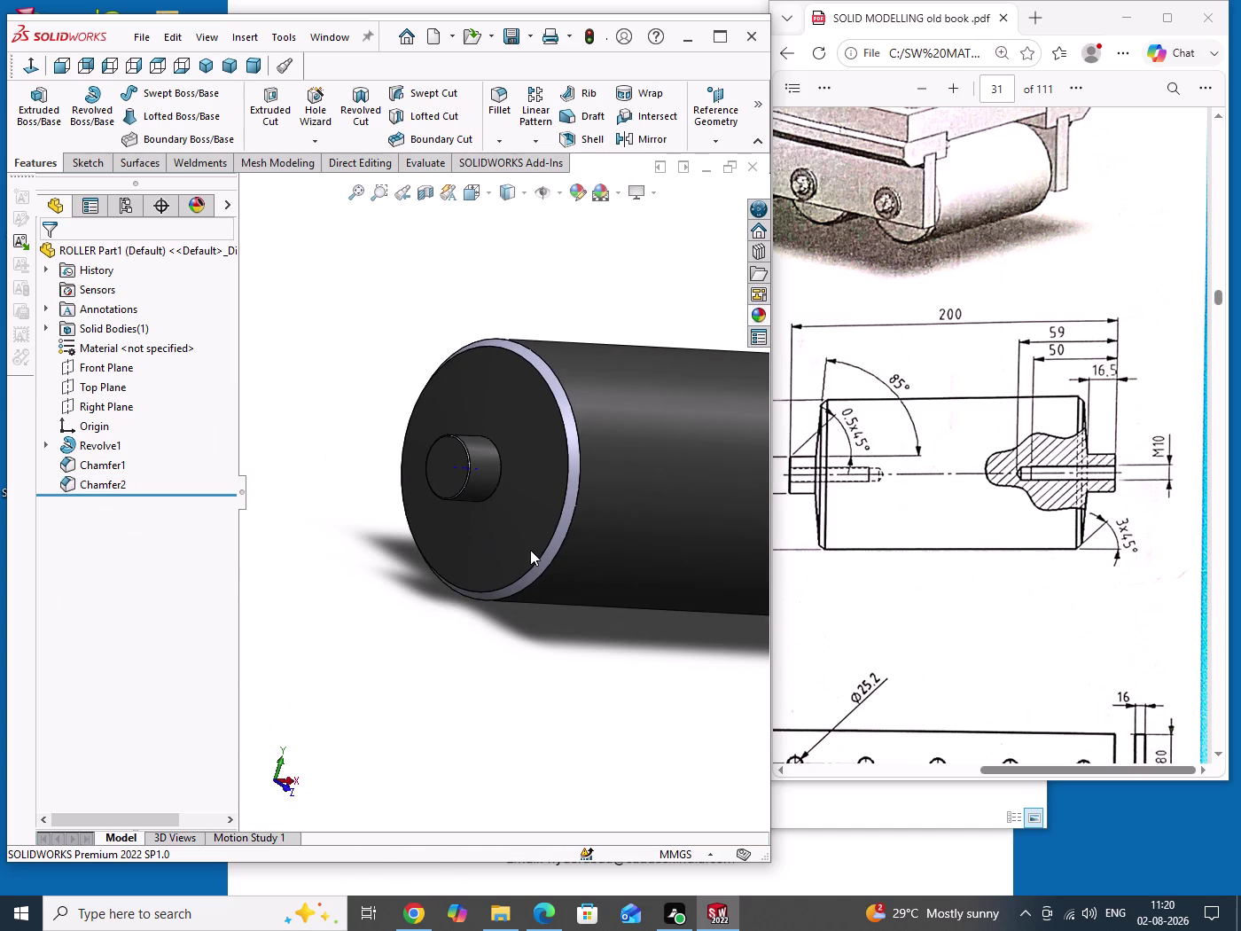
middle_drag(531, 550, 447, 552)
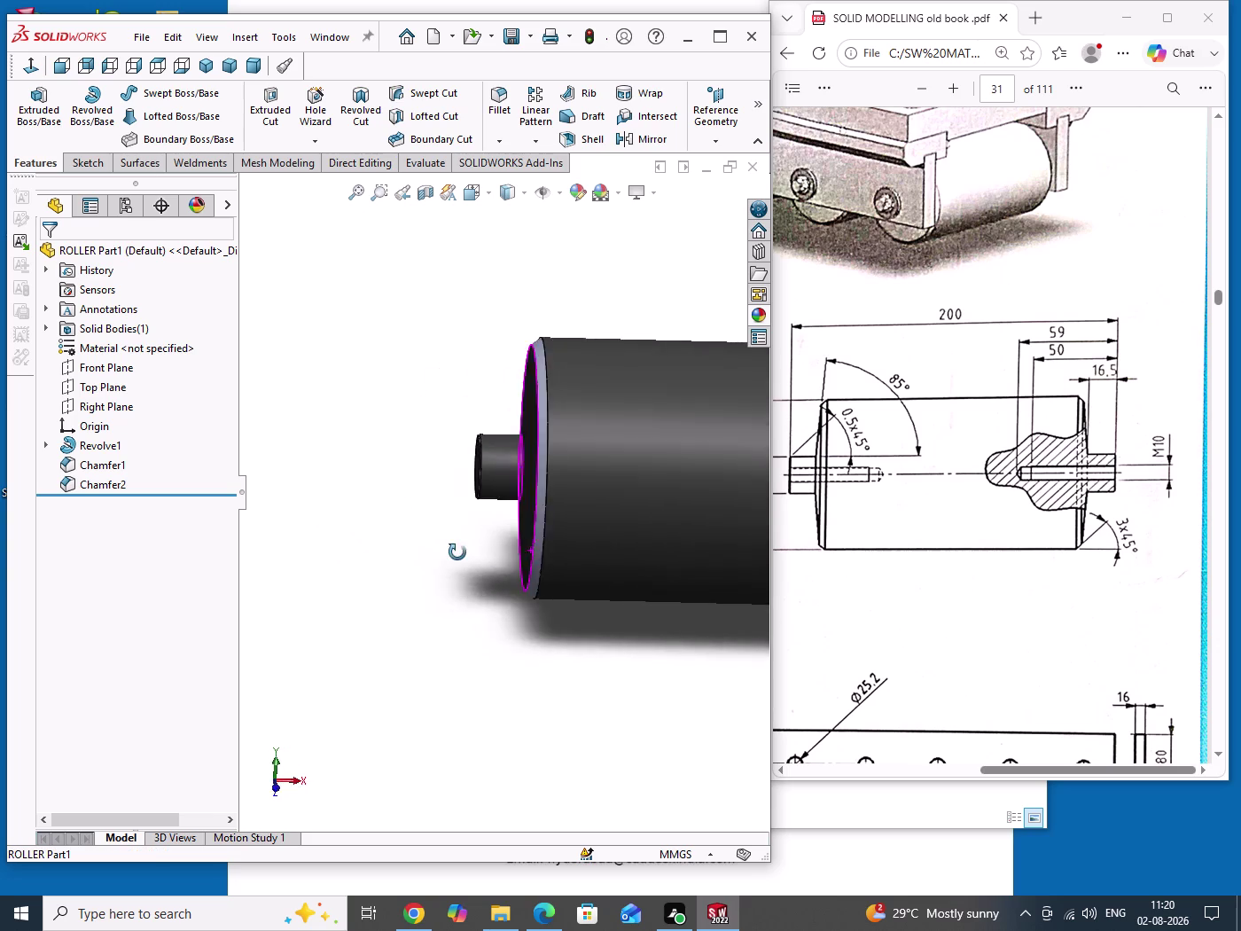
middle_drag(447, 553, 409, 555)
scroll(up, 3)
scroll(down, 3)
scroll(down, 3)
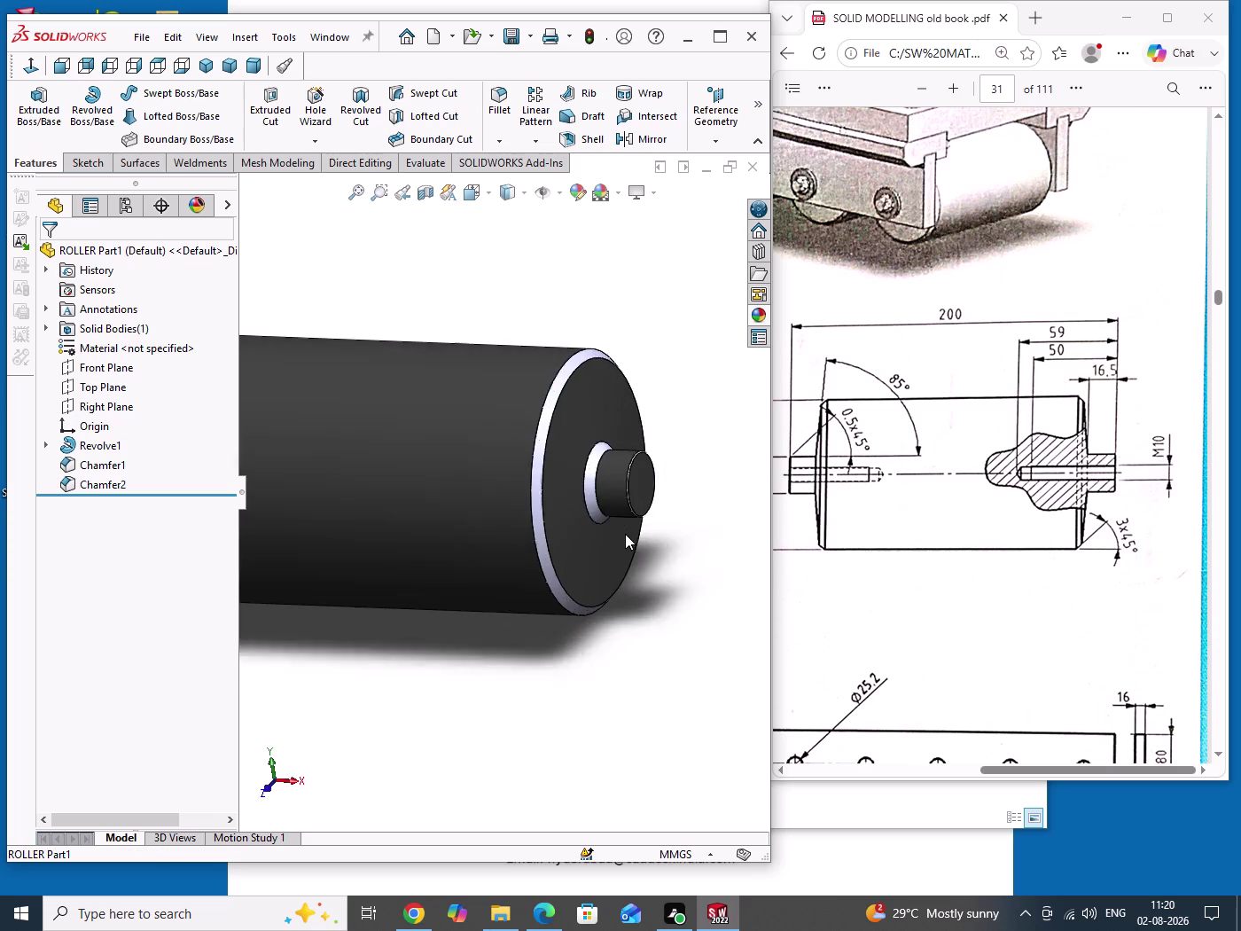
scroll(down, 3)
scroll(down, 3)
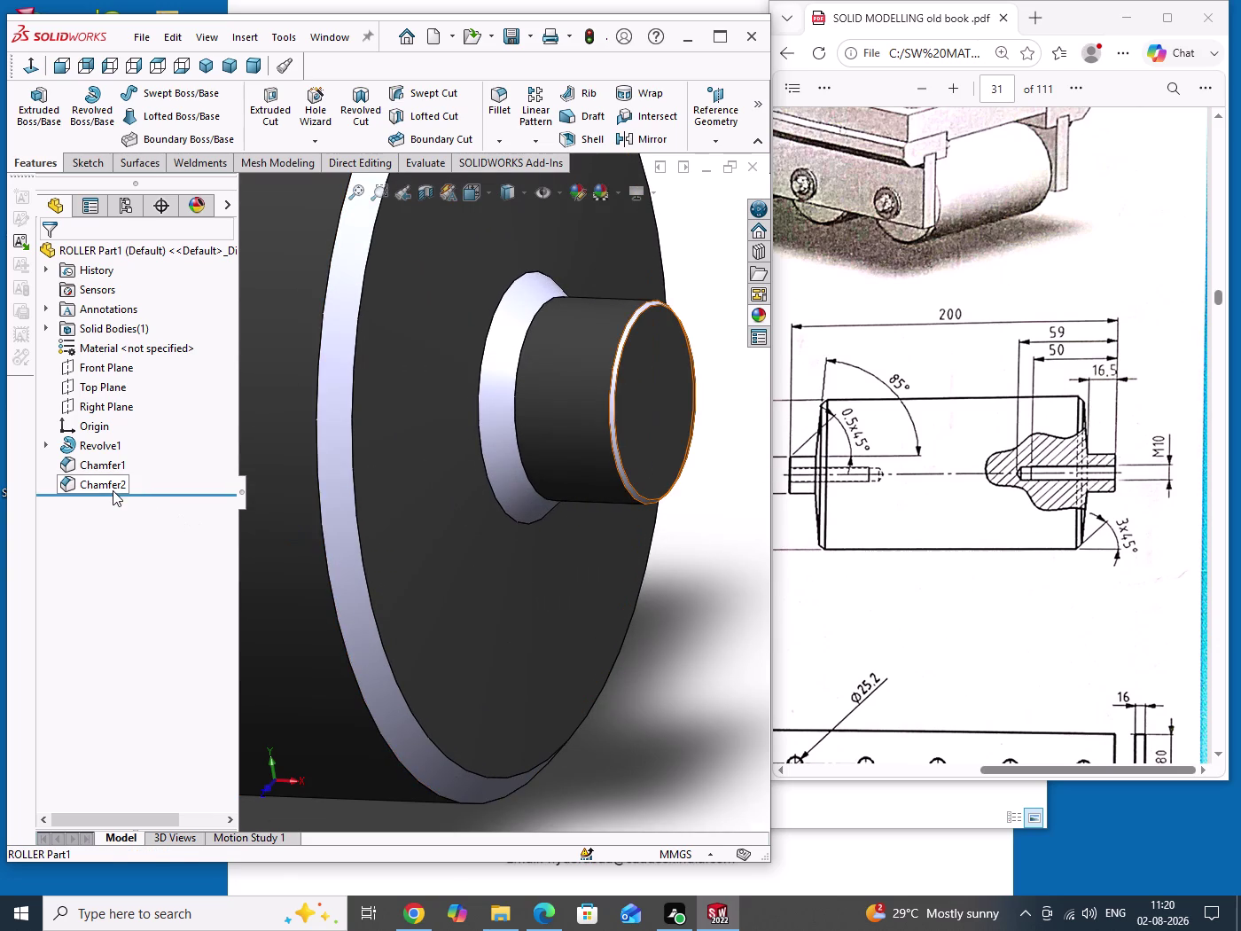
right_click(113, 491)
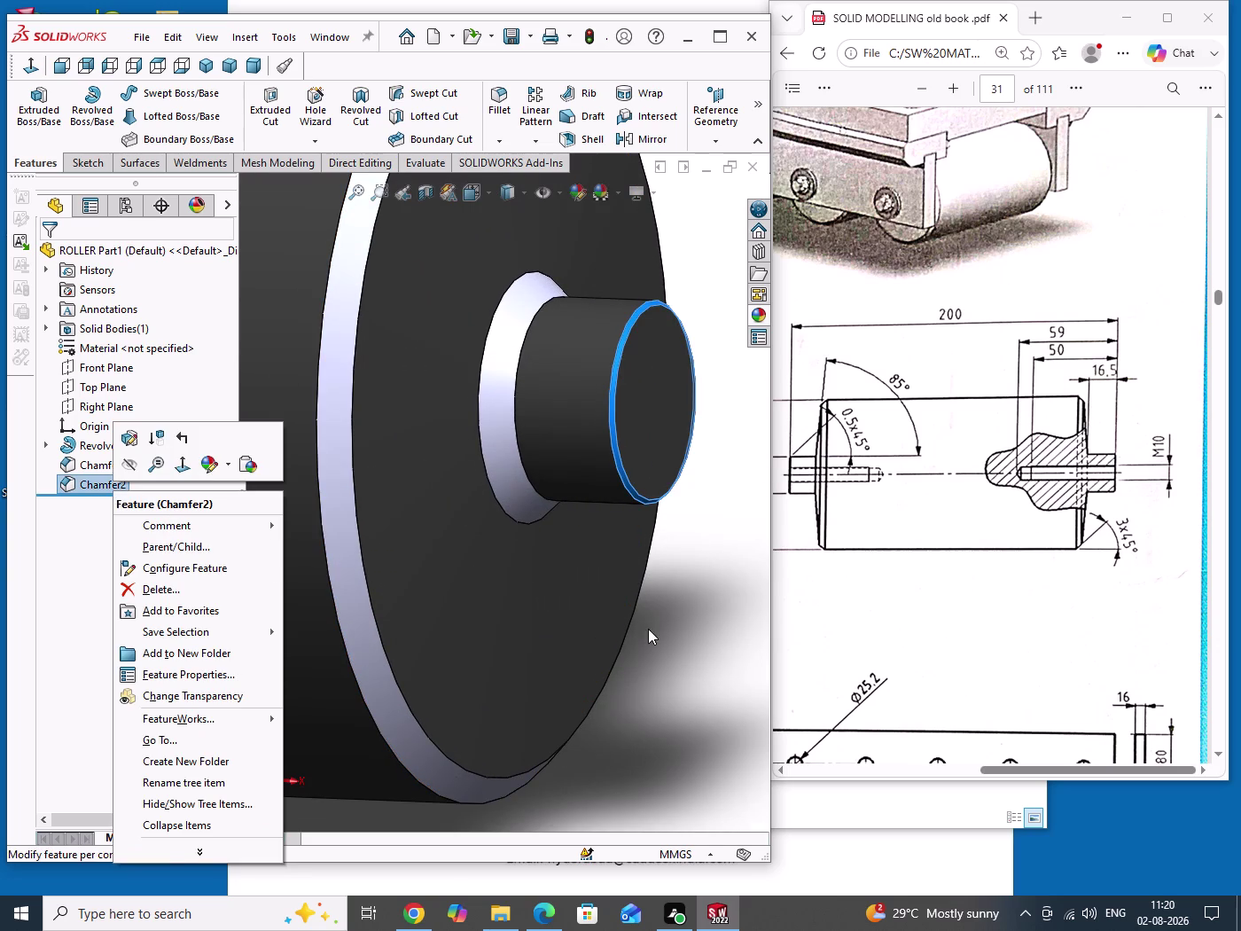
Orbit around the whole roller to check both ends before revisiting Chamfer1.
drag(650, 627, 681, 692)
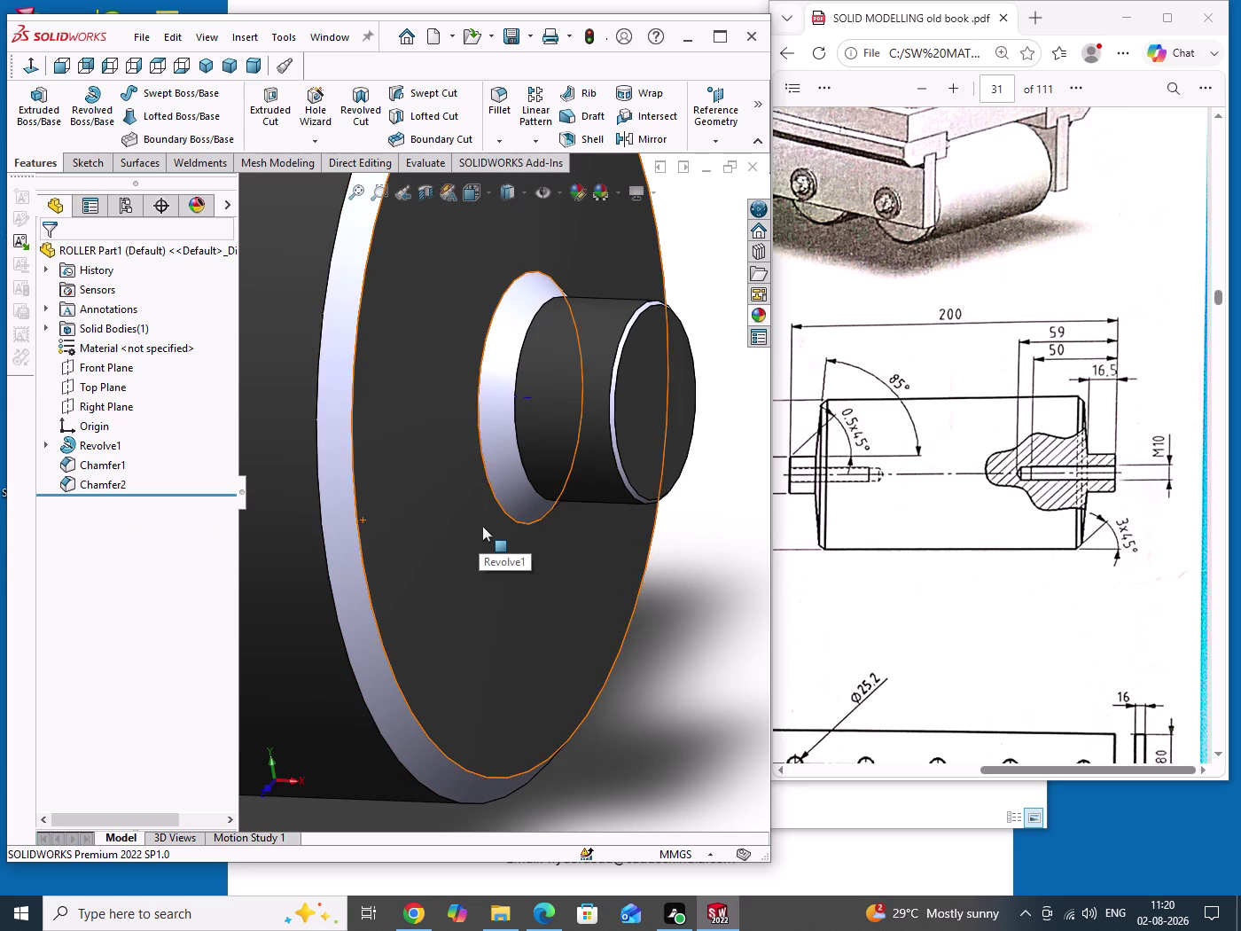
scroll(up, 3)
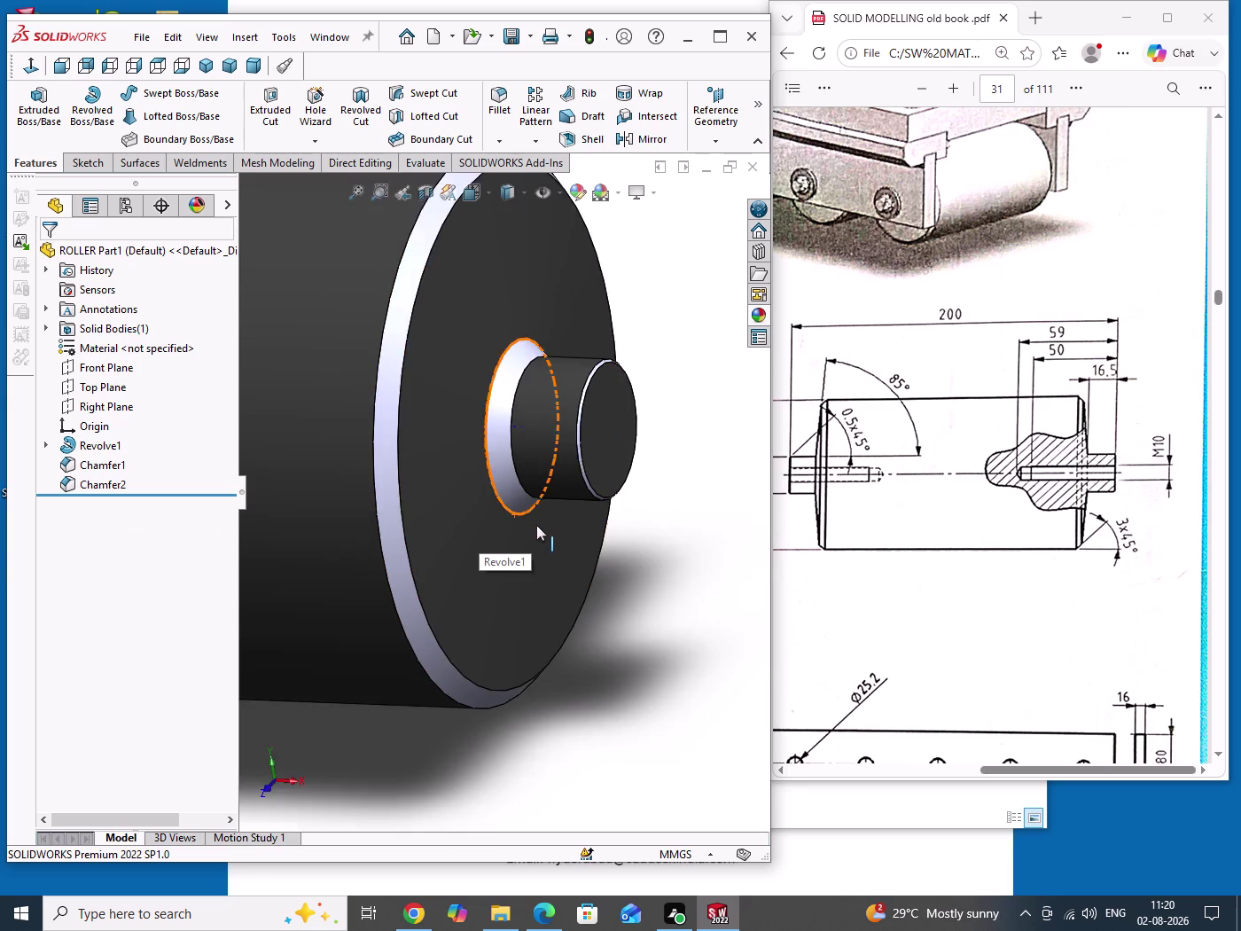
scroll(up, 3)
middle_drag(321, 583, 419, 583)
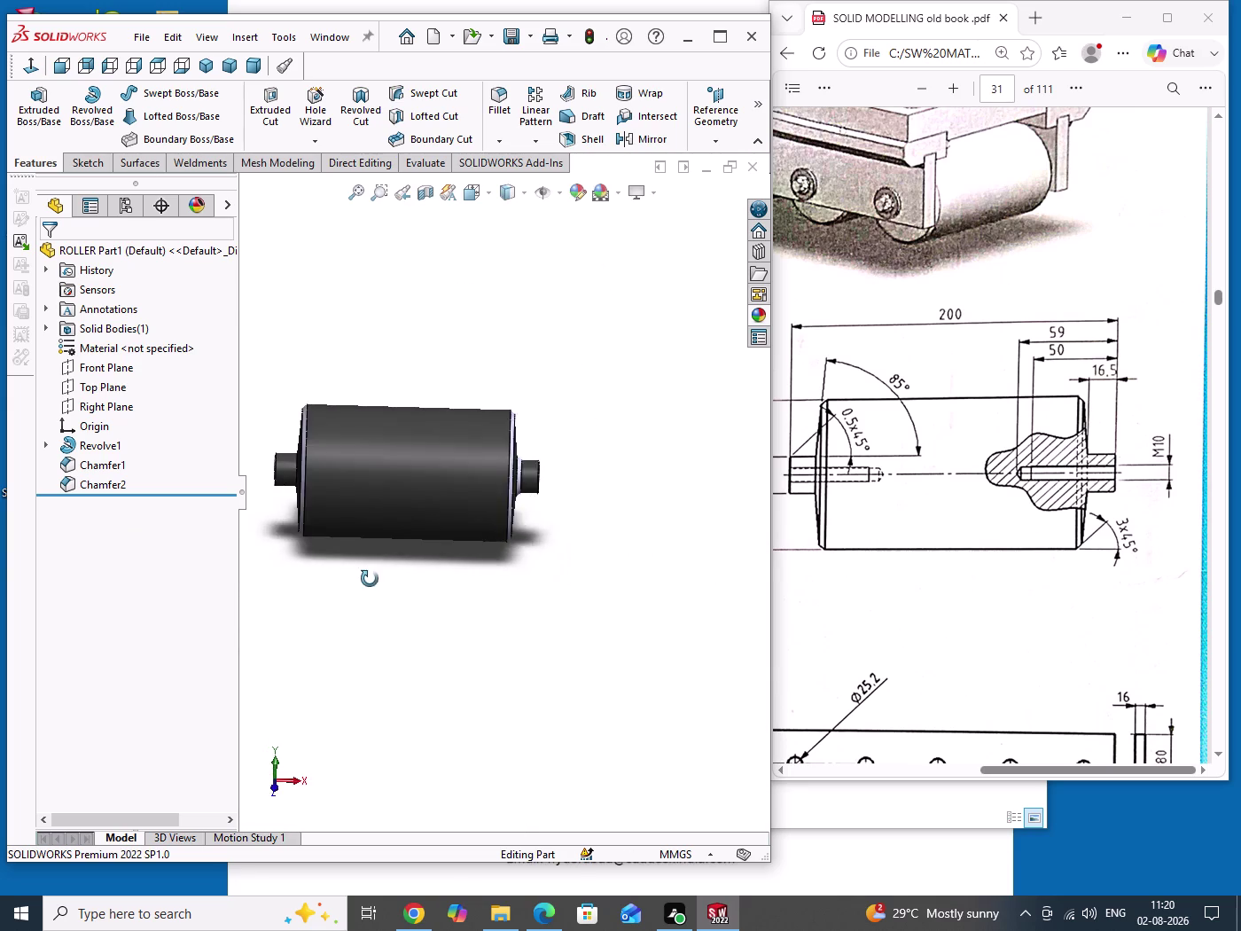
middle_drag(418, 583, 428, 591)
scroll(down, 3)
scroll(down, 3)
scroll(up, 3)
scroll(down, 3)
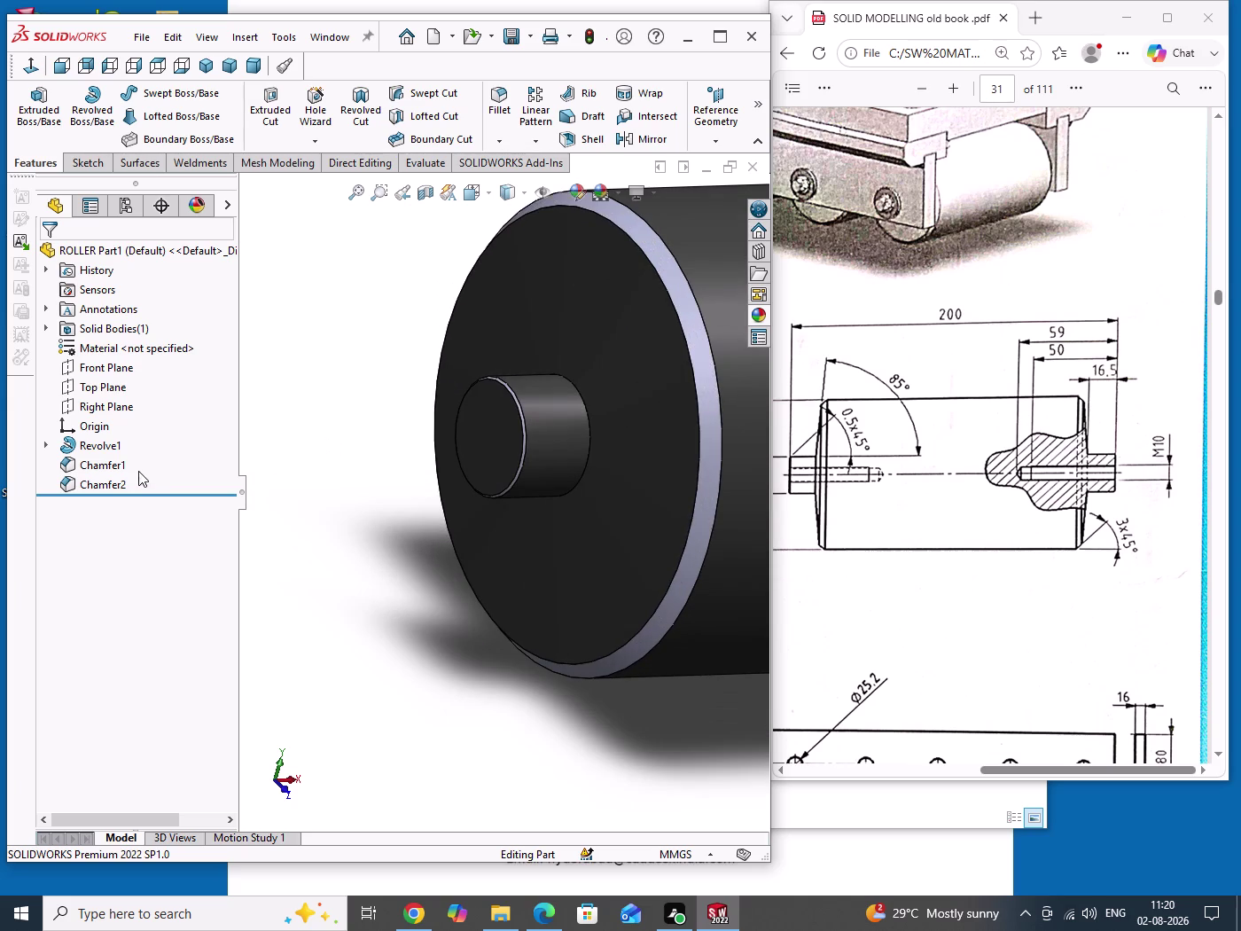
scroll(up, 3)
scroll(up, 3)
middle_drag(678, 577, 592, 655)
right_click(106, 463)
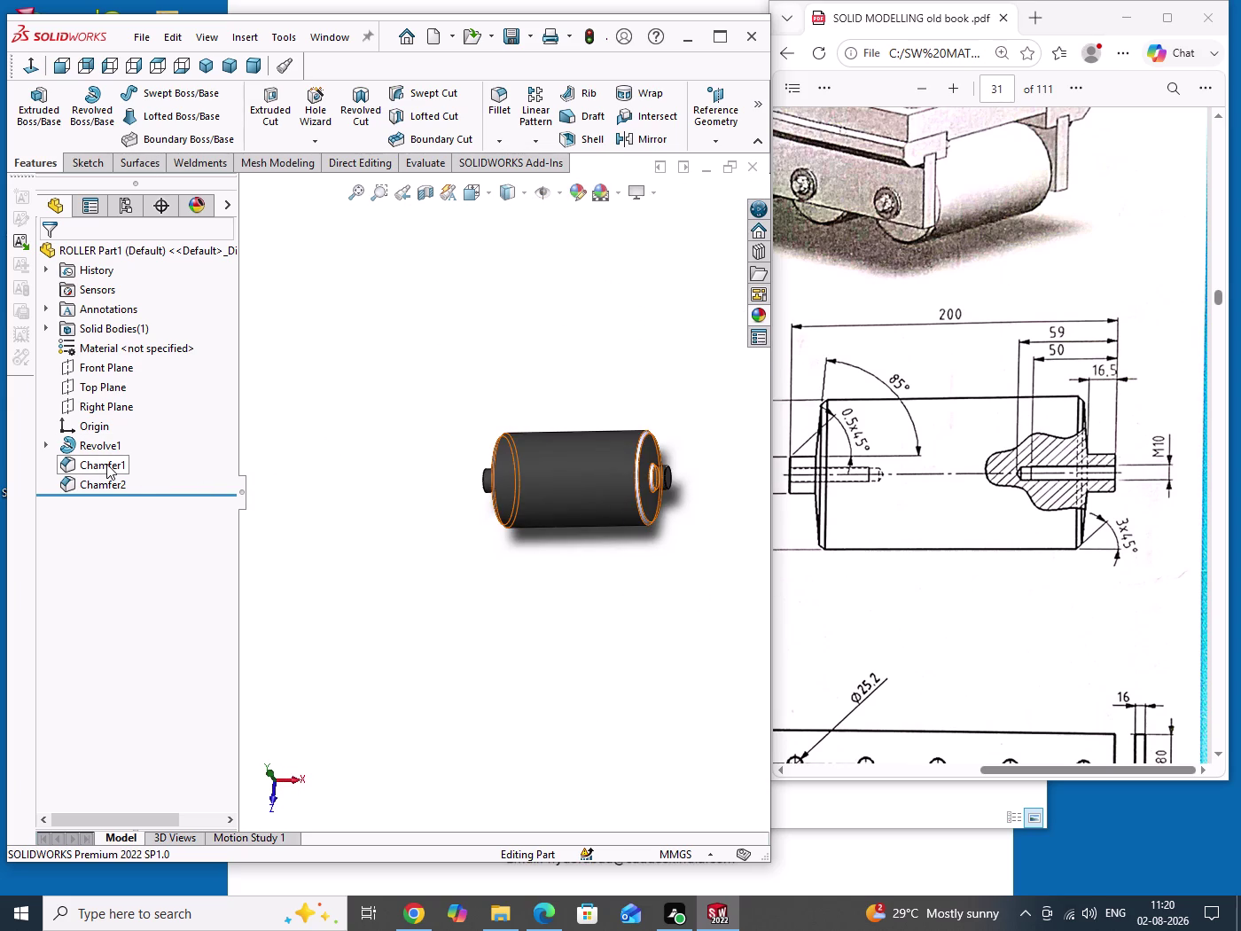
Edit Chamfer1 to drop Face<1> and add the right outer rim edge instead.
click(128, 416)
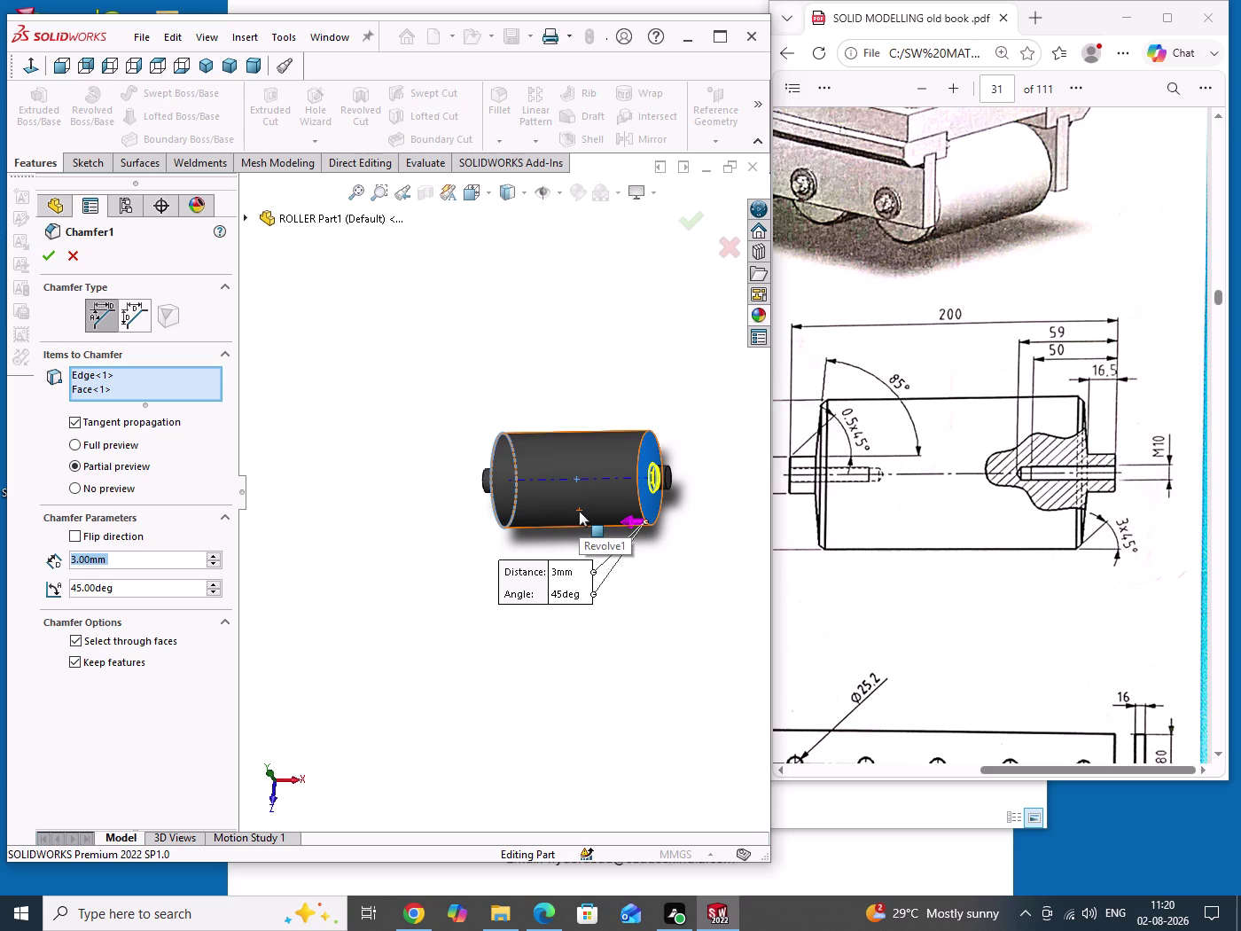
click(65, 71)
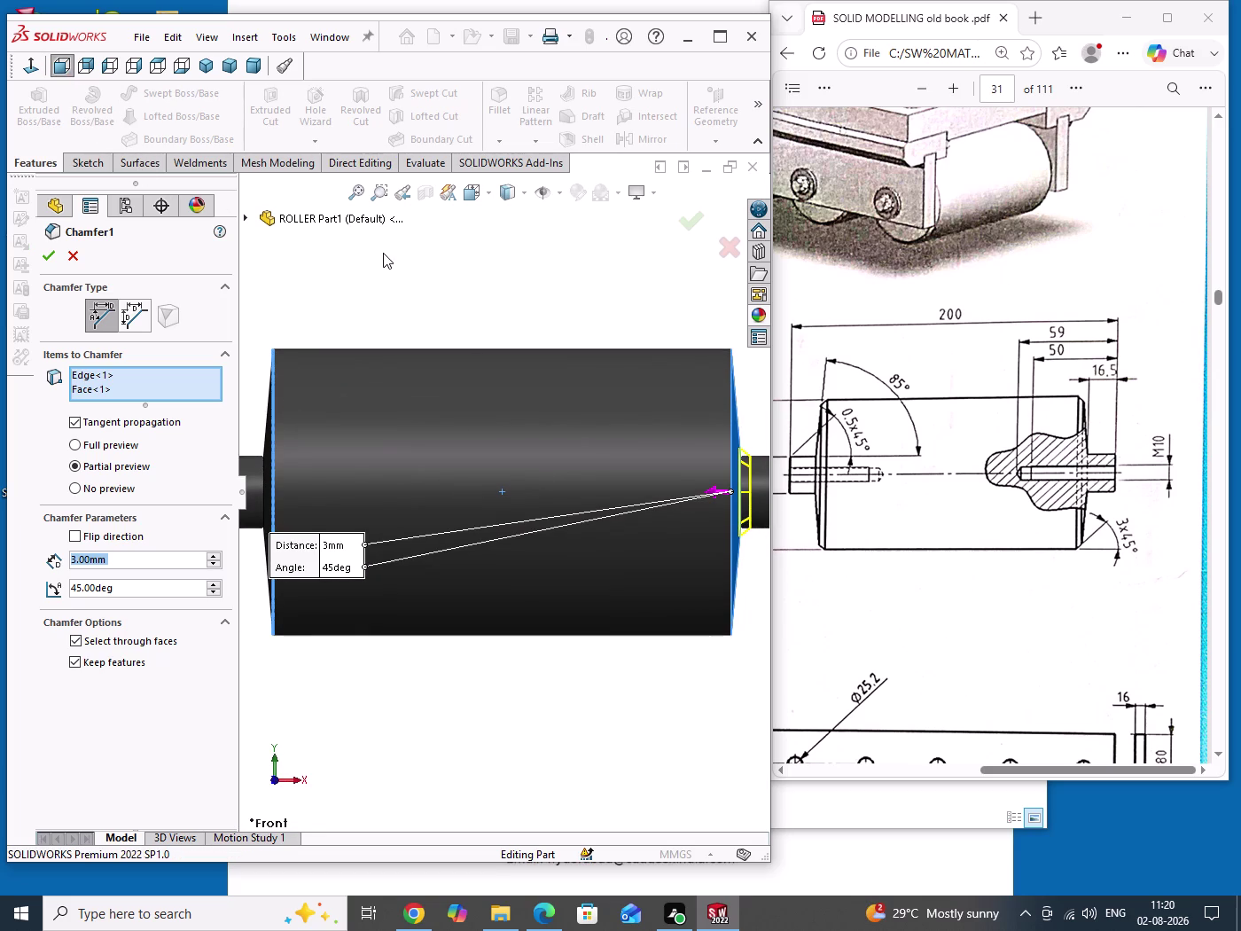
right_click(85, 389)
click(117, 428)
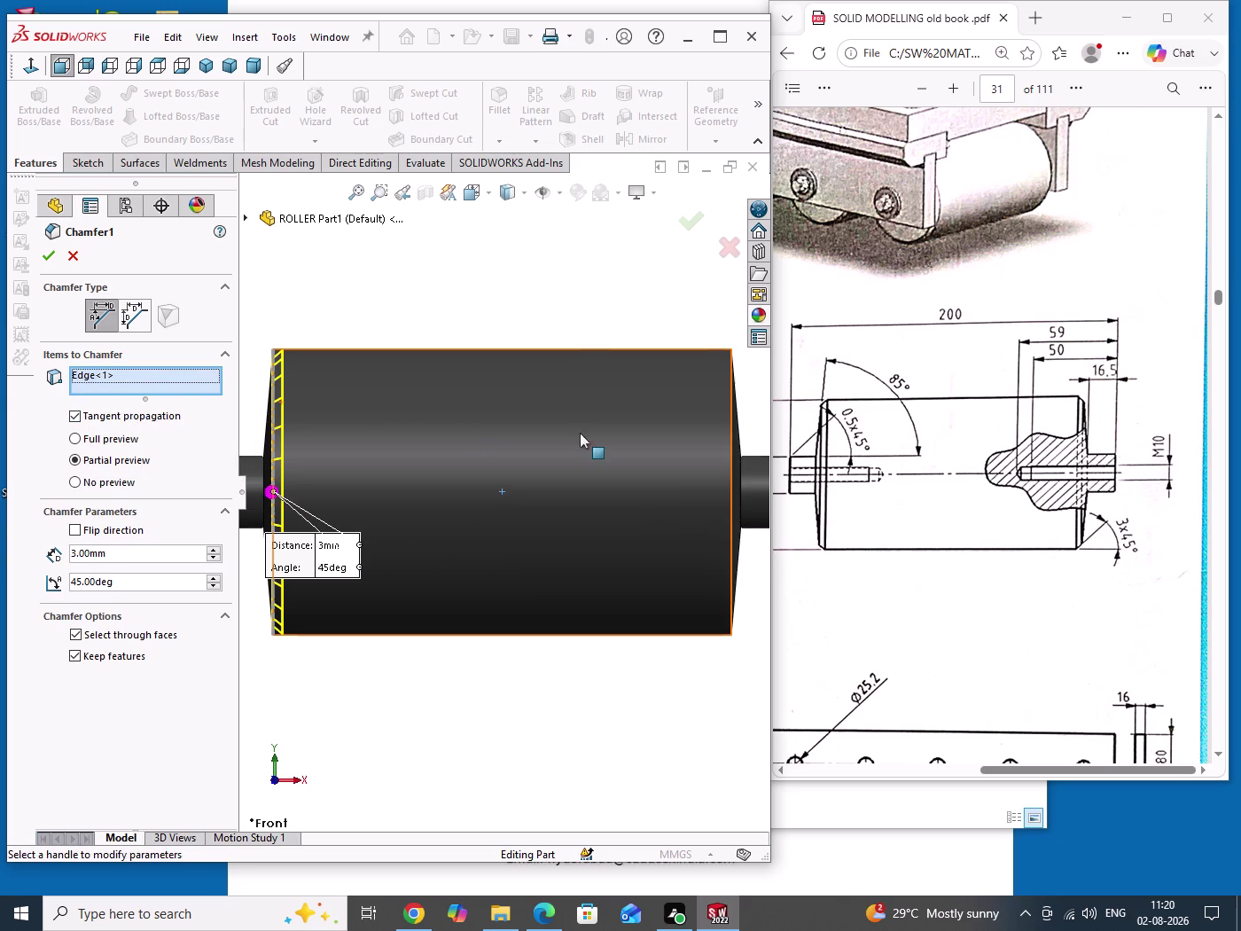
click(732, 367)
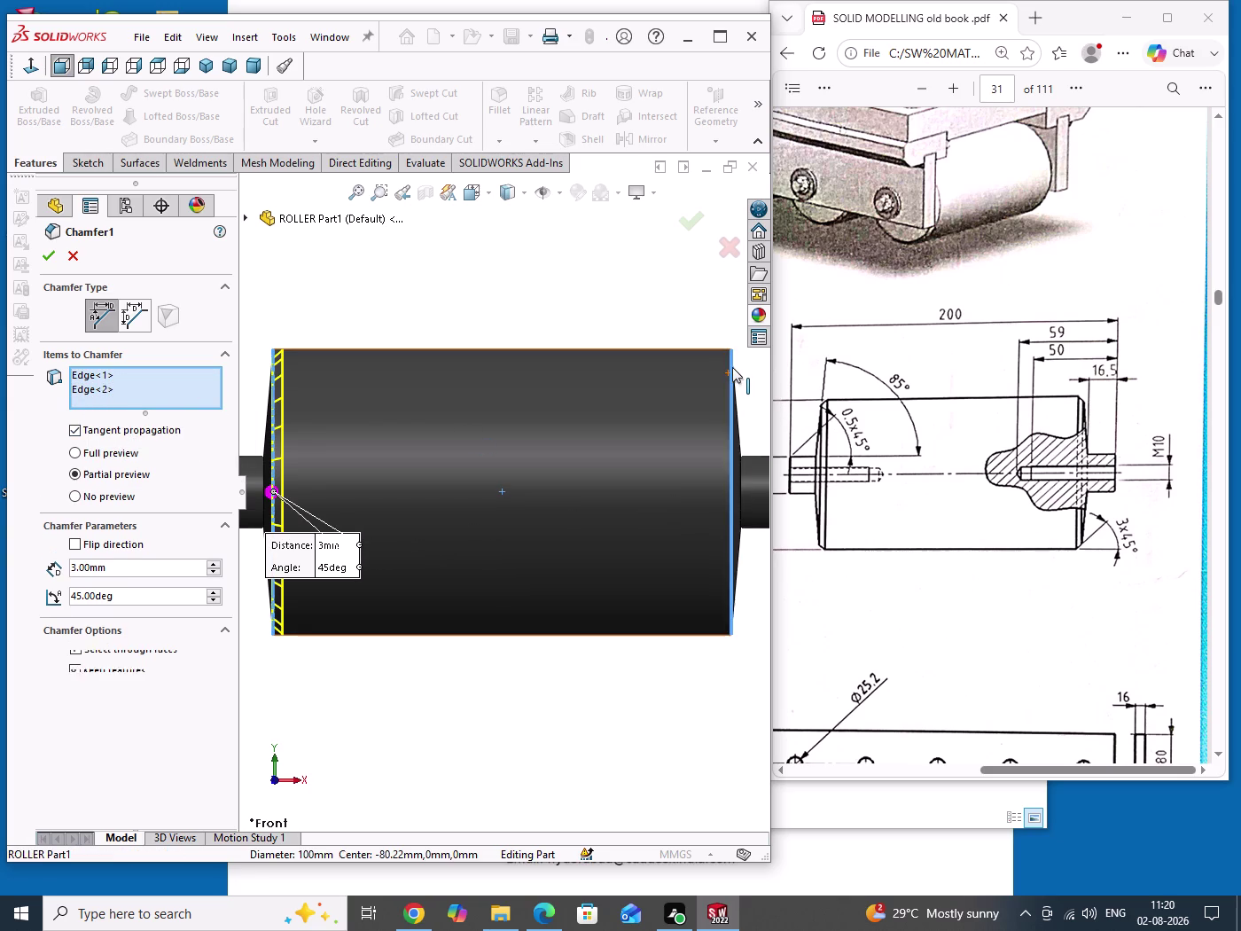
right_click(733, 367)
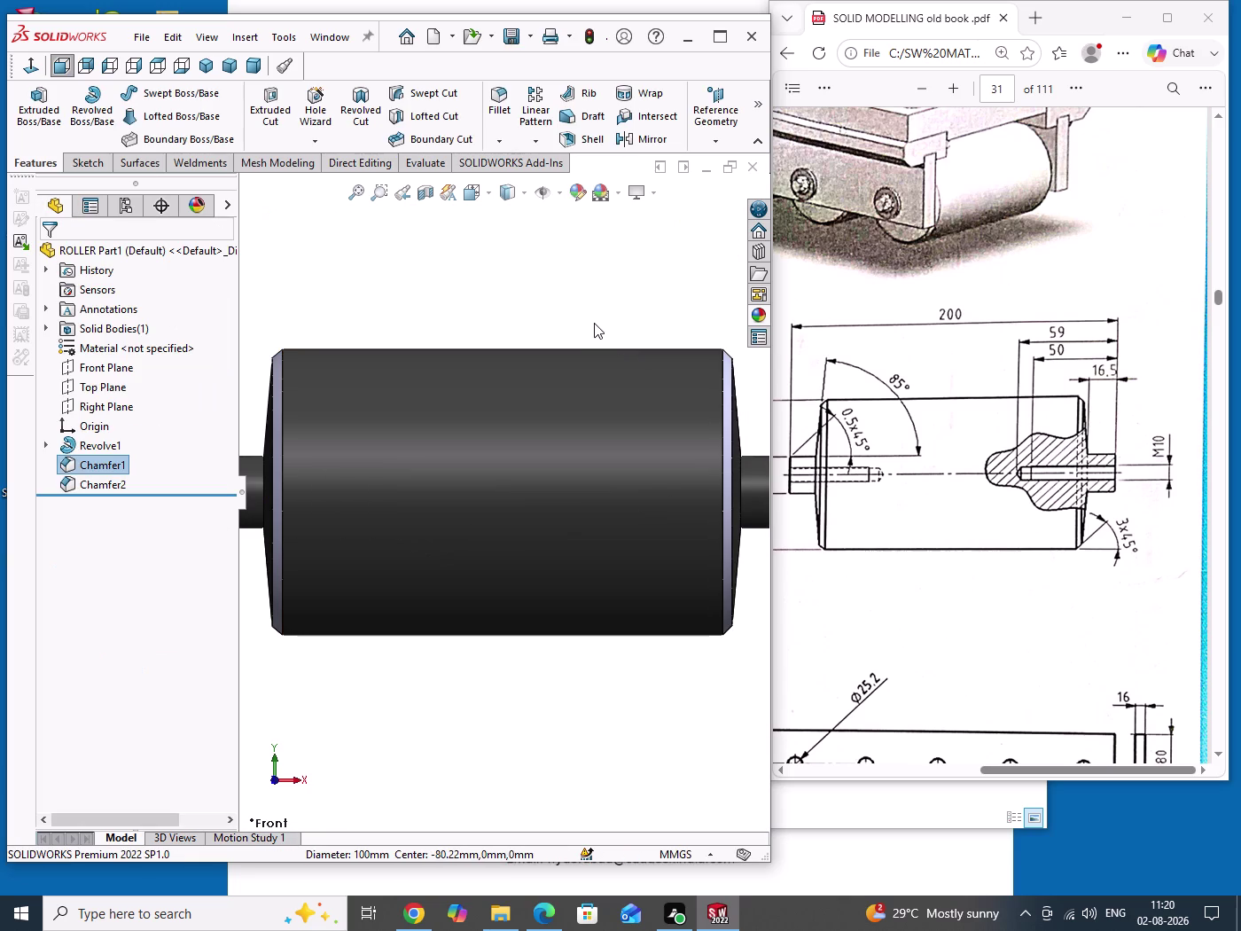
click(591, 318)
scroll(up, 3)
Inspect the chamfered roller stub up close and switch to the isometric view.
drag(496, 309, 544, 353)
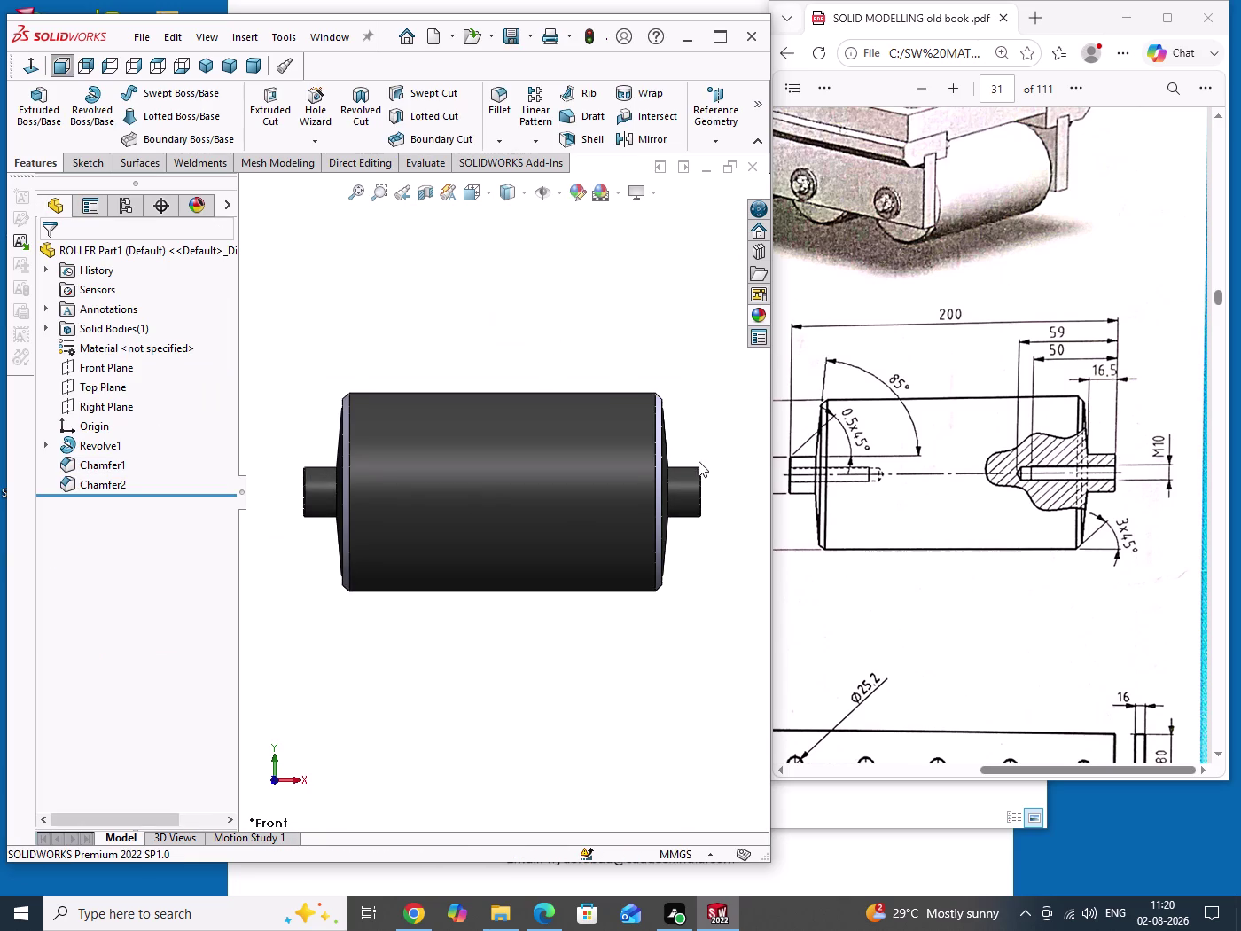
scroll(down, 3)
scroll(down, 3)
scroll(down, 3)
scroll(up, 3)
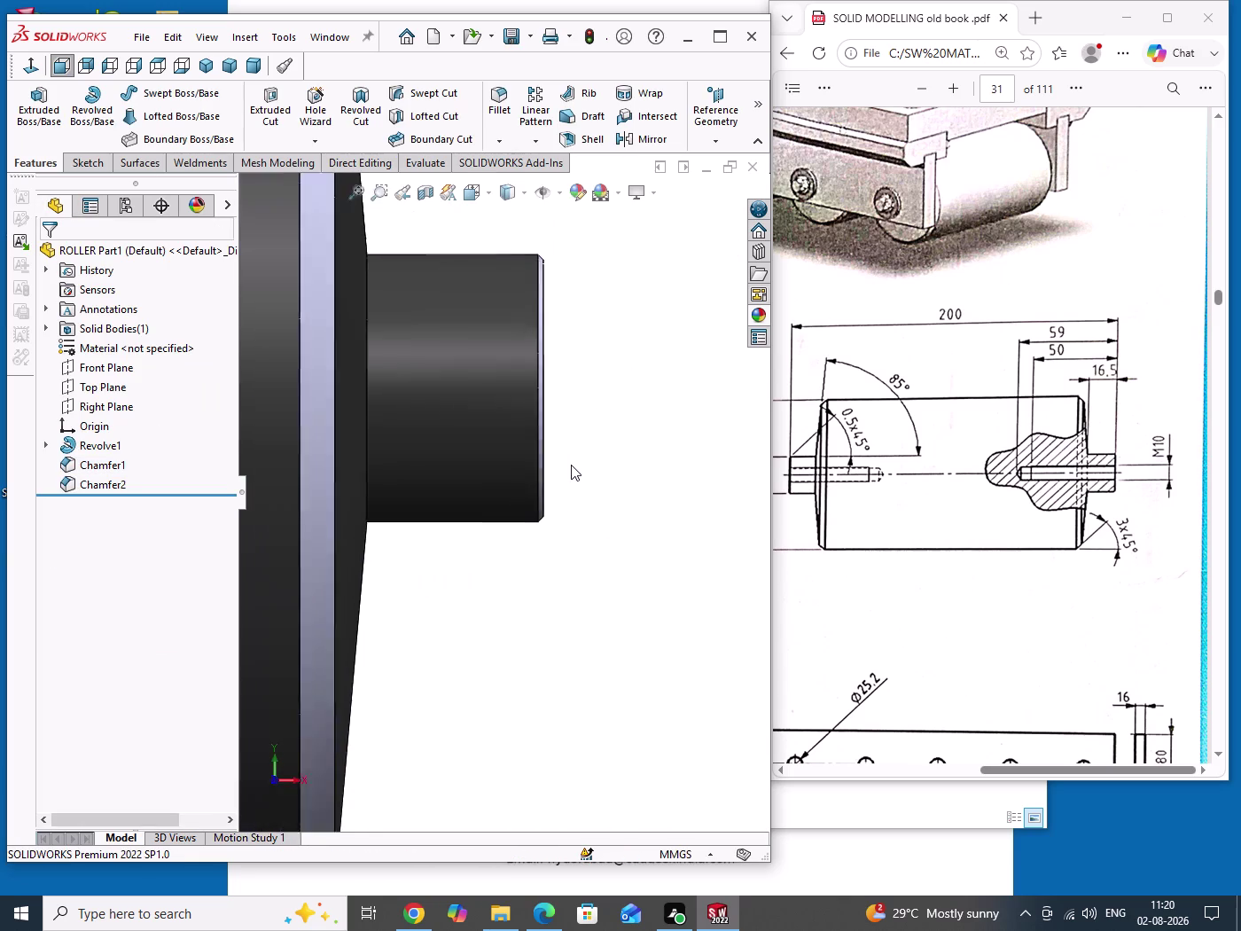
scroll(up, 3)
click(202, 65)
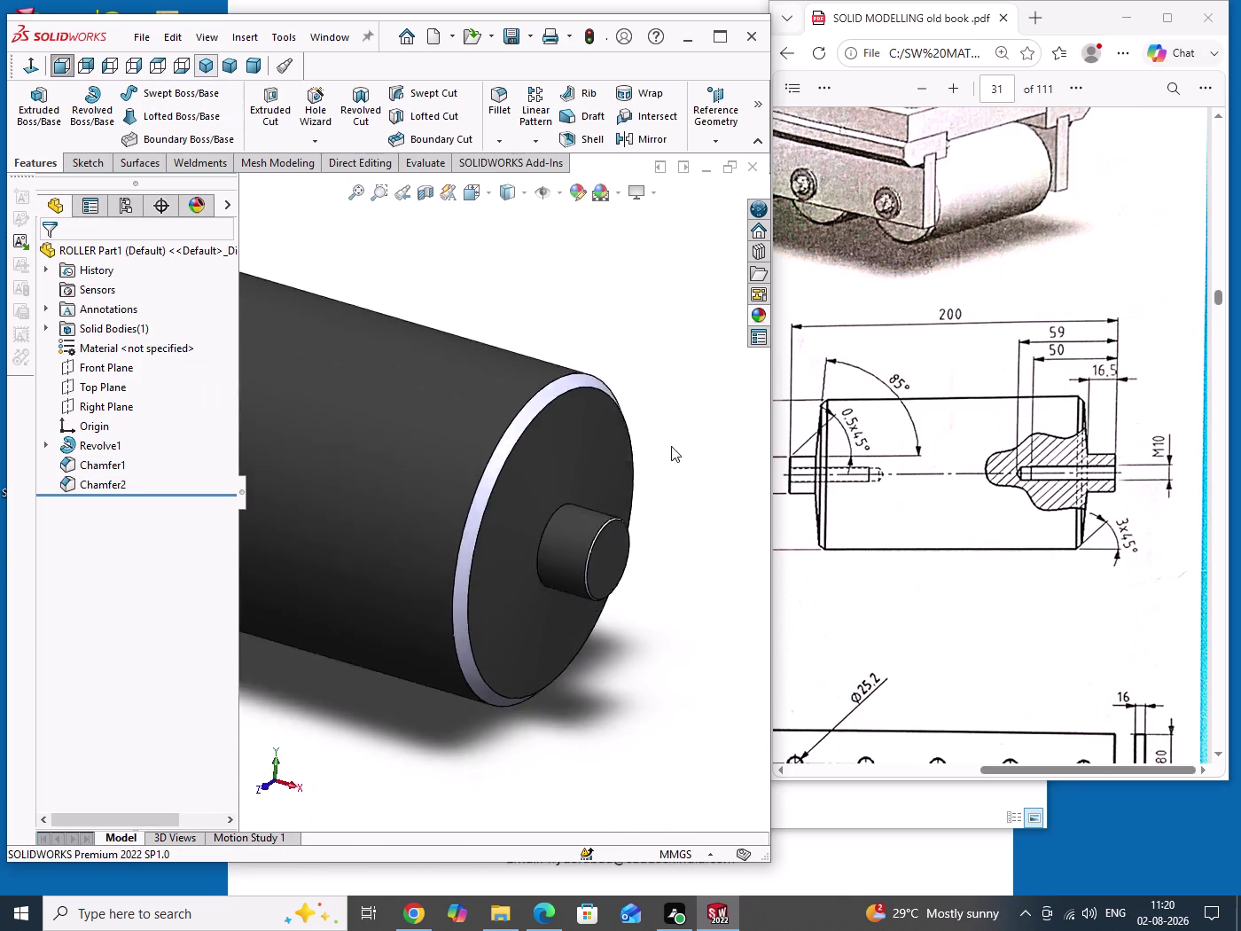
Open the Hole Wizard dropdown listing the hole feature types.
drag(634, 382, 674, 426)
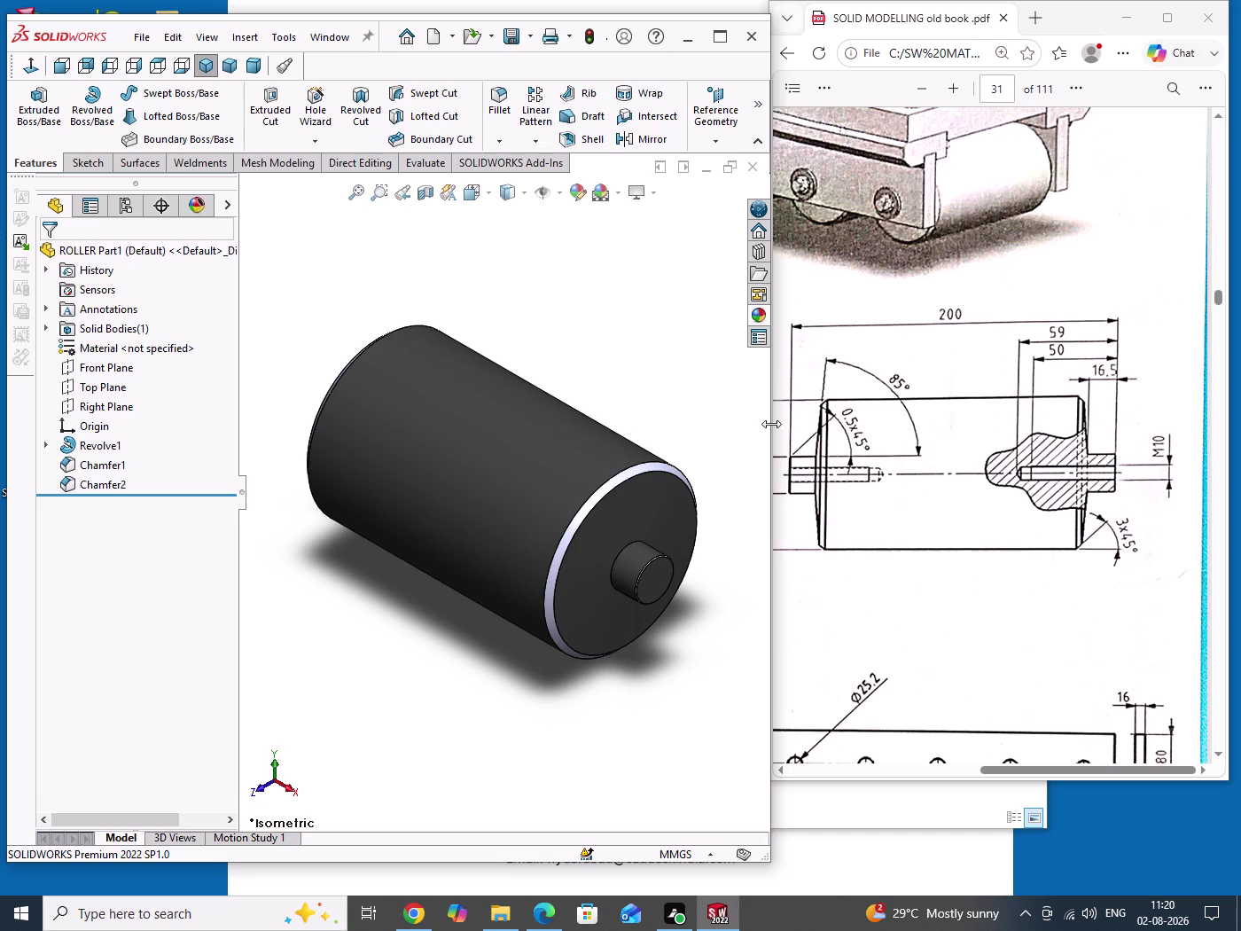
drag(631, 344, 654, 417)
click(328, 147)
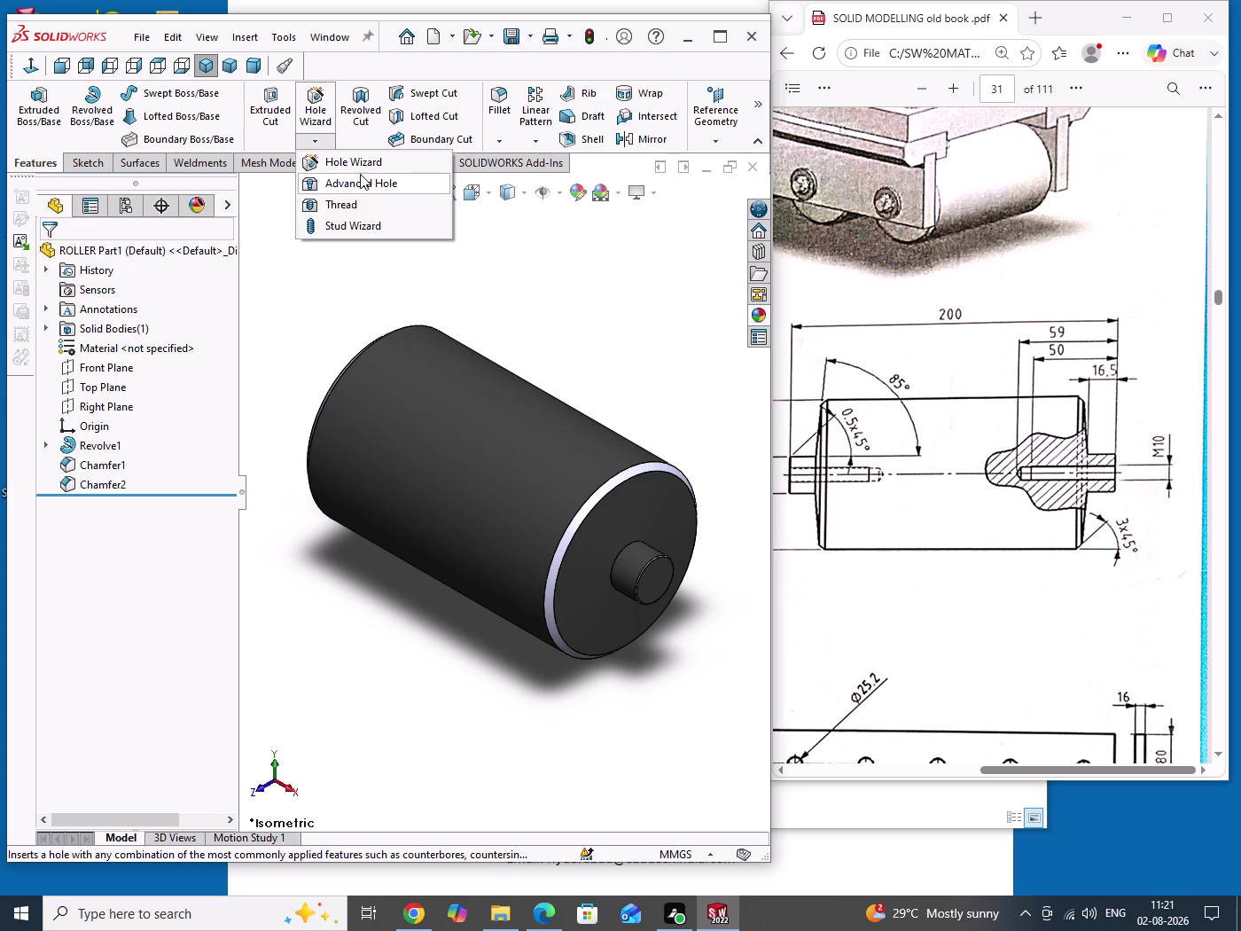
Start Hole Wizard and choose an ISO Dowel Hole of size Ø10.0.
click(370, 166)
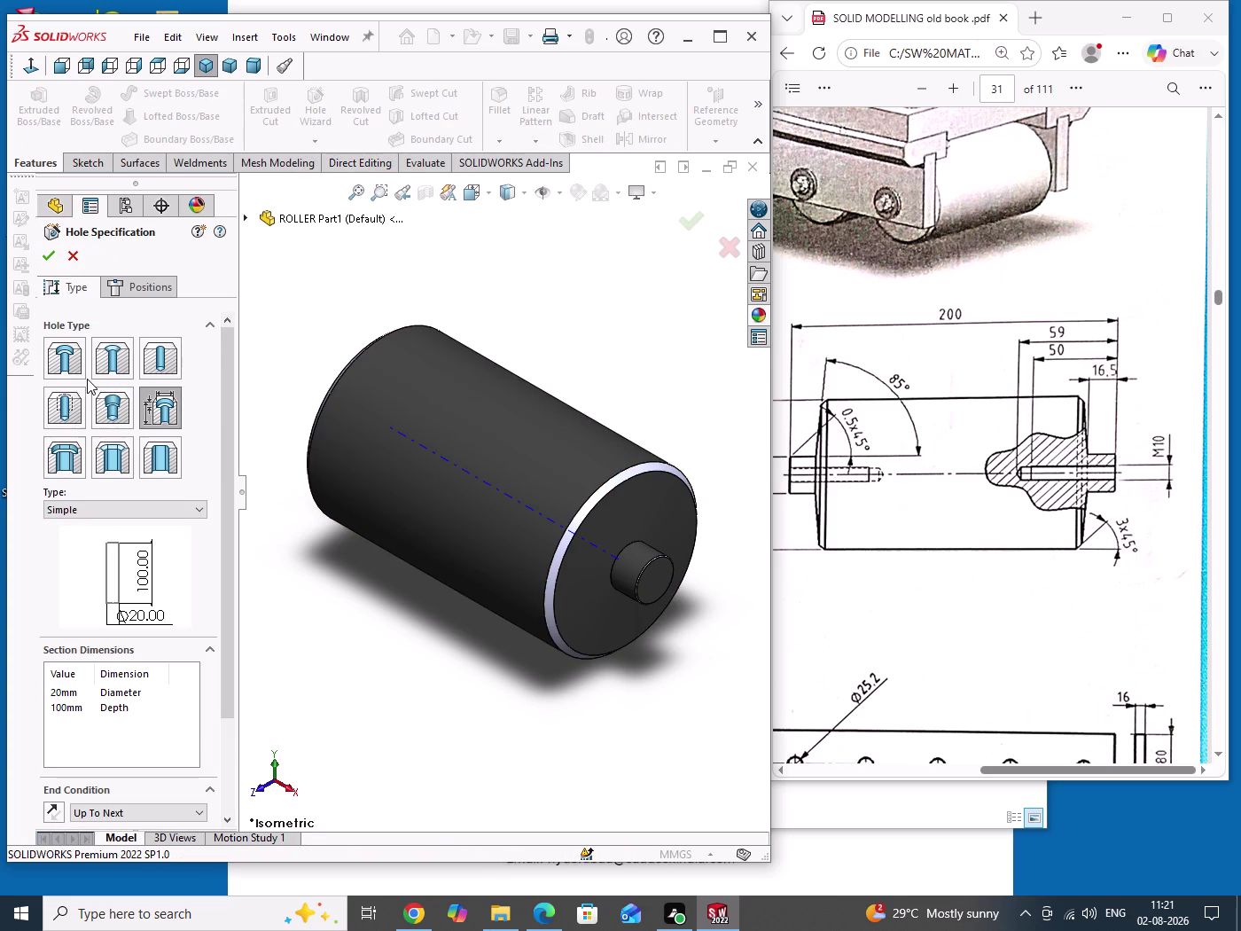
click(155, 367)
drag(228, 441, 228, 557)
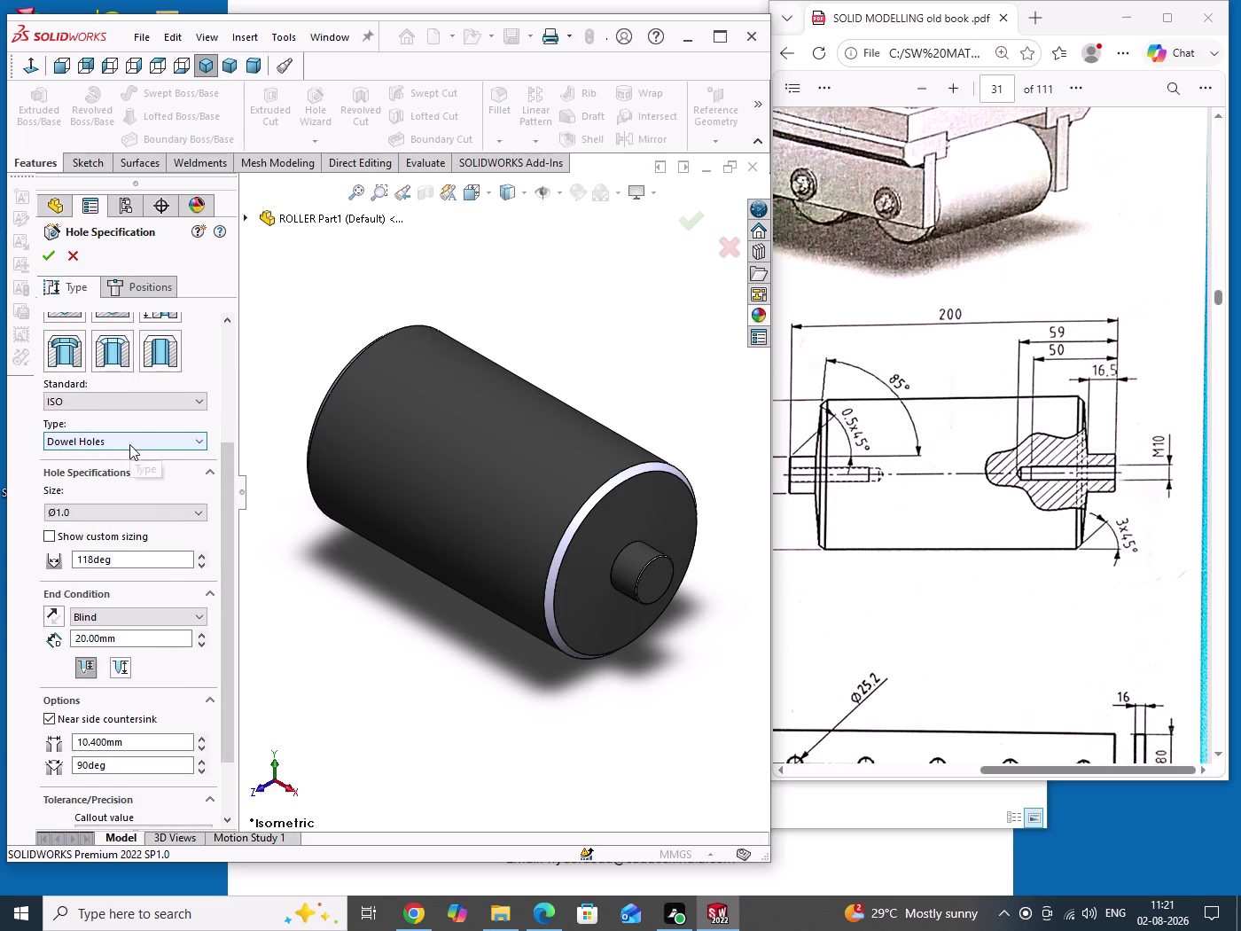
click(146, 521)
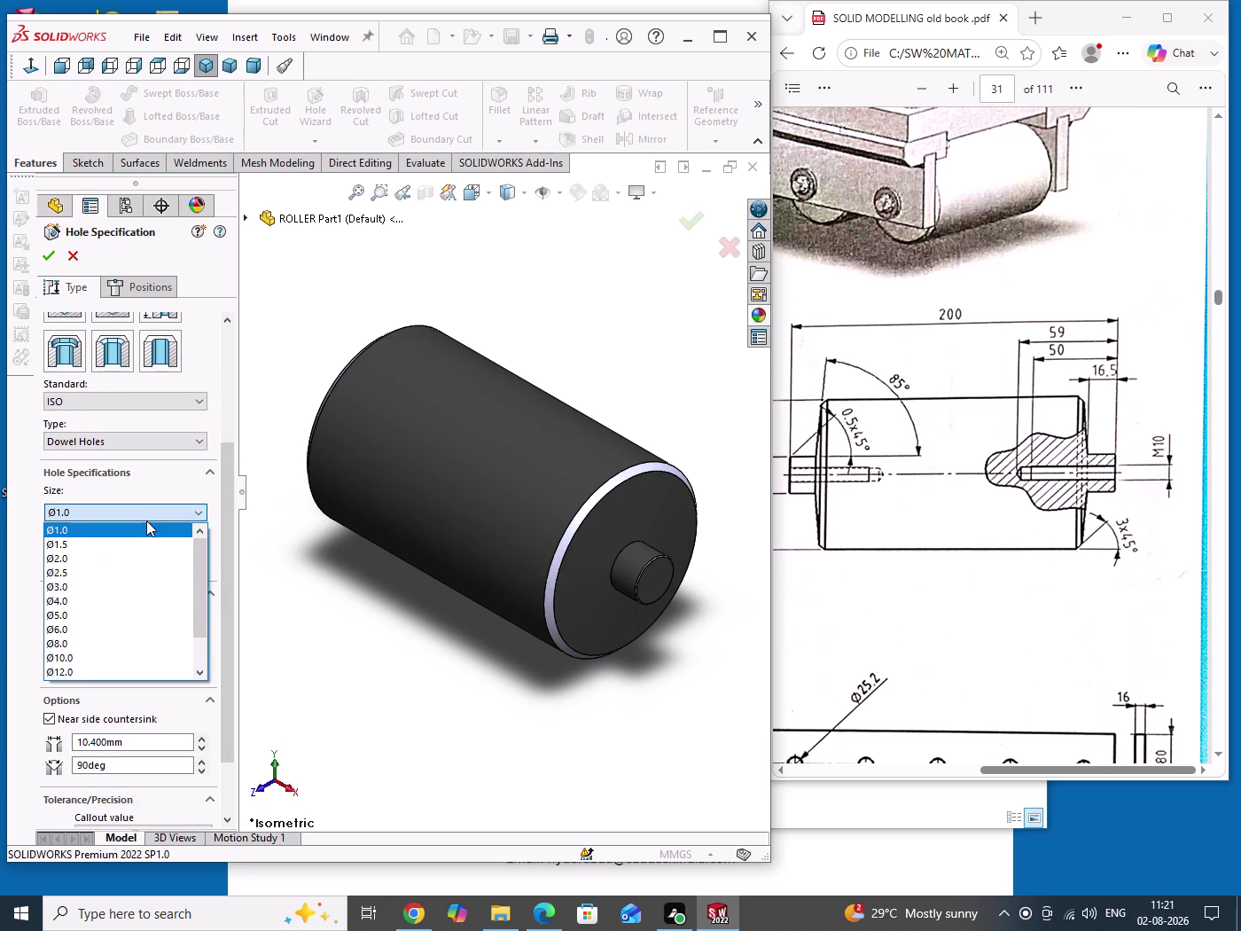
click(110, 659)
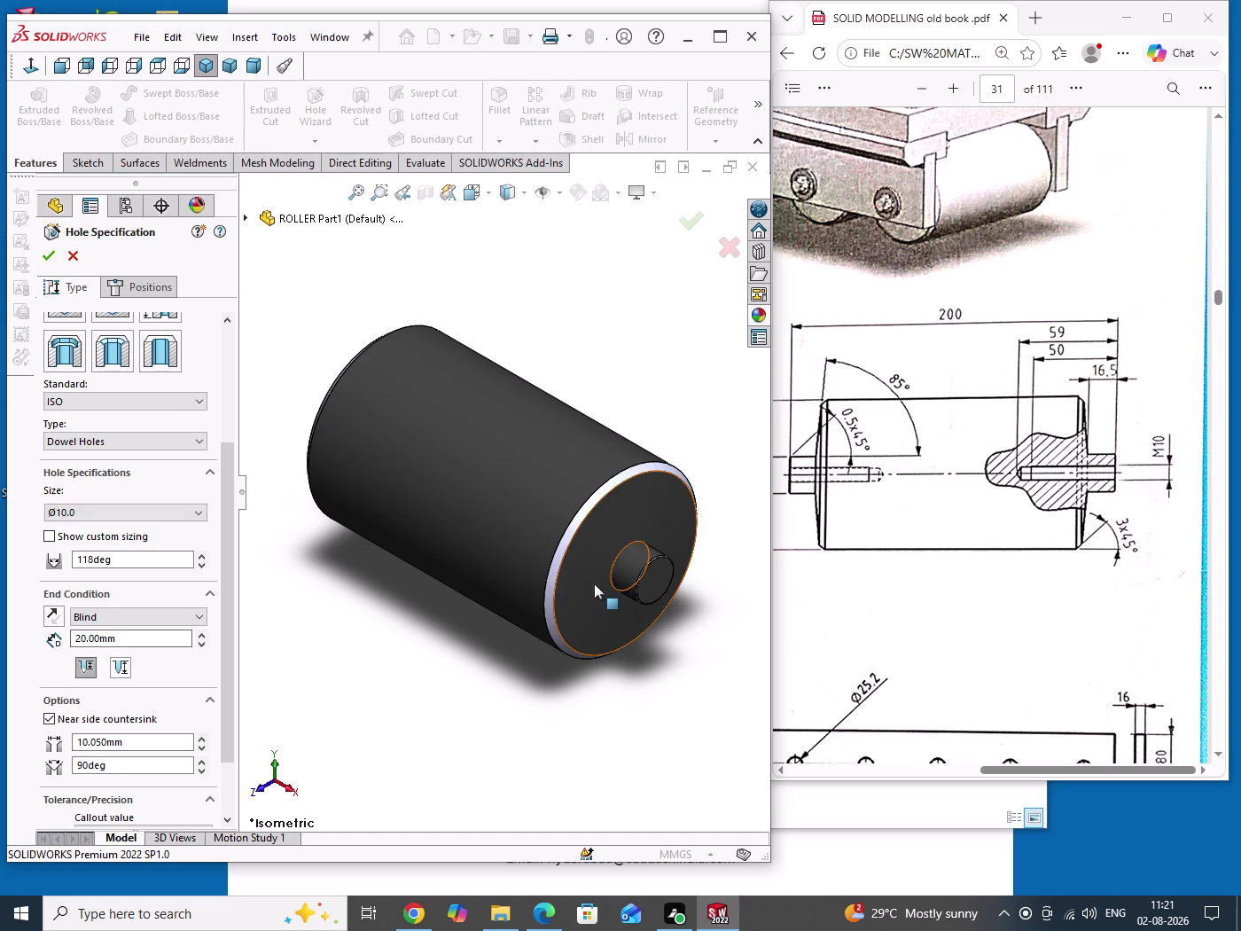
click(148, 293)
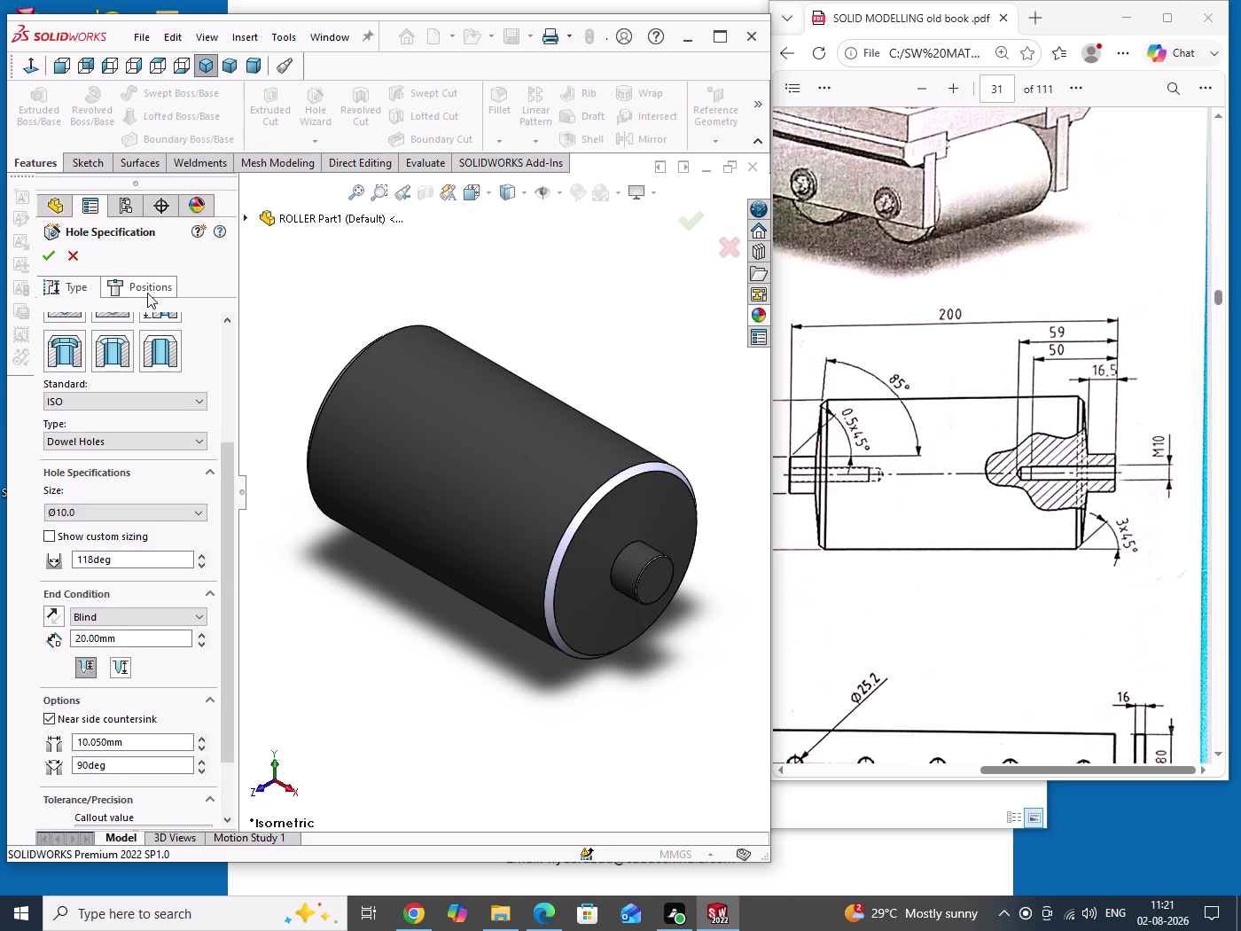
Set the blind hole depth to 59 mm with the direction reversed.
double_click(143, 643)
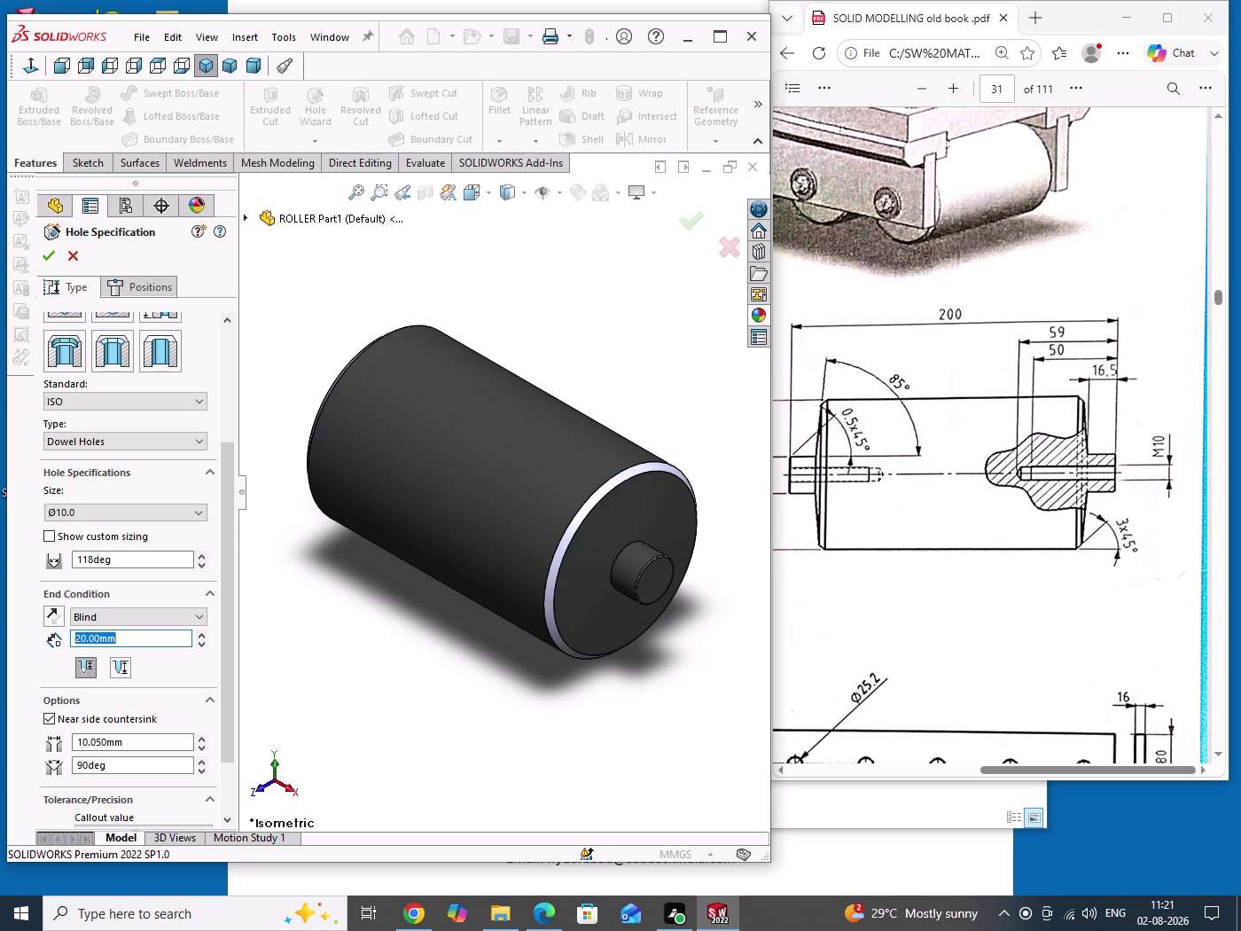
text(50)
key(Return)
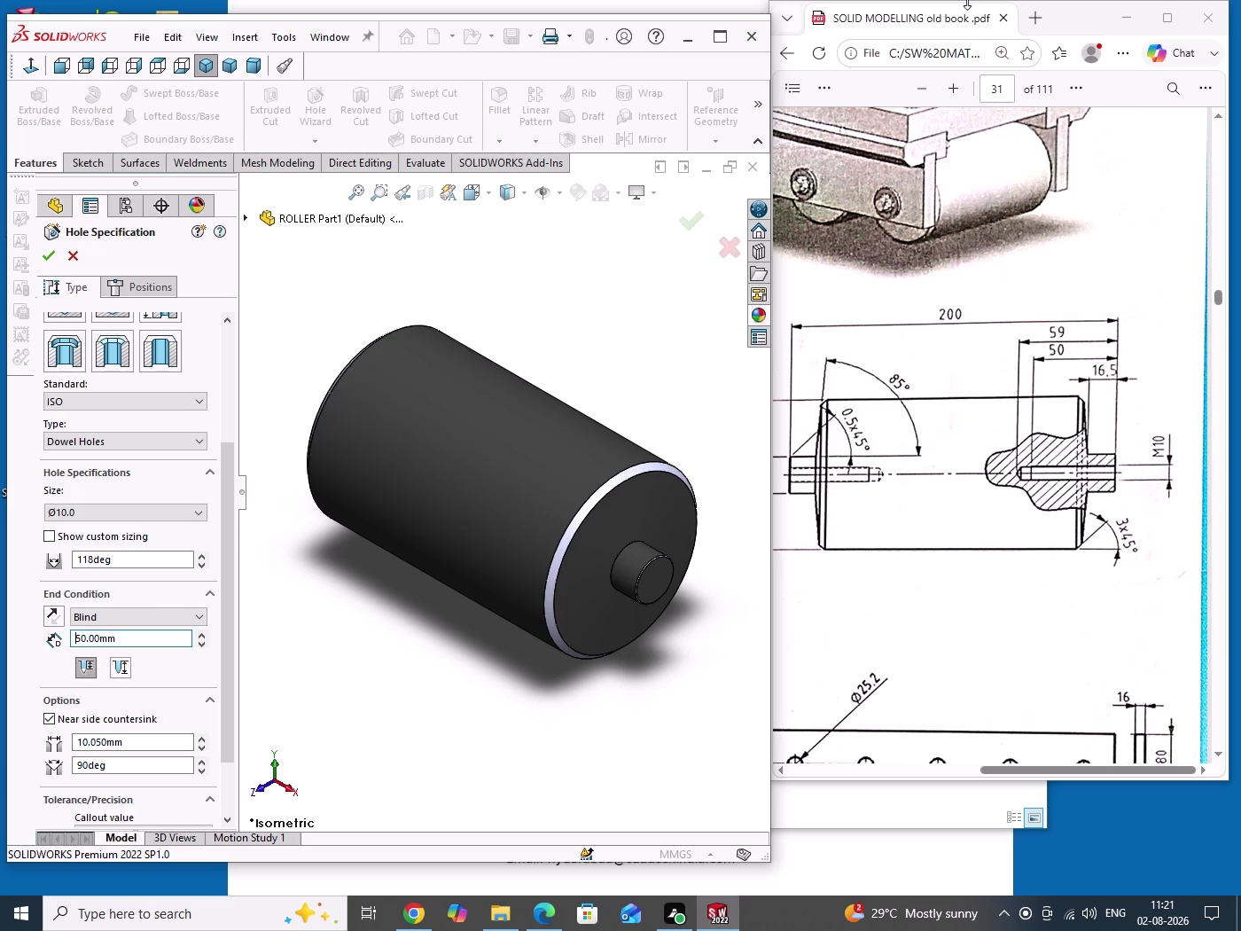
click(122, 671)
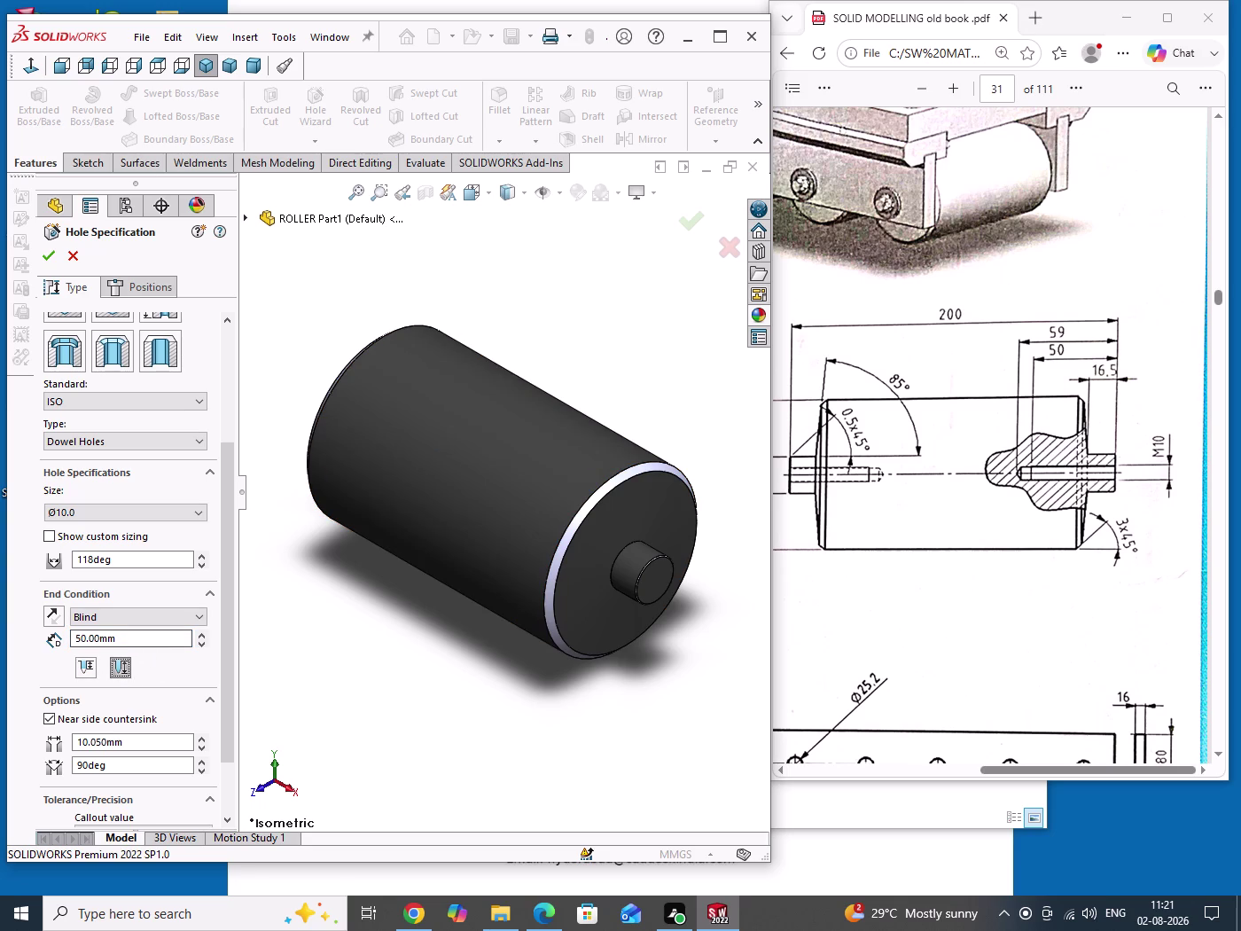
double_click(148, 644)
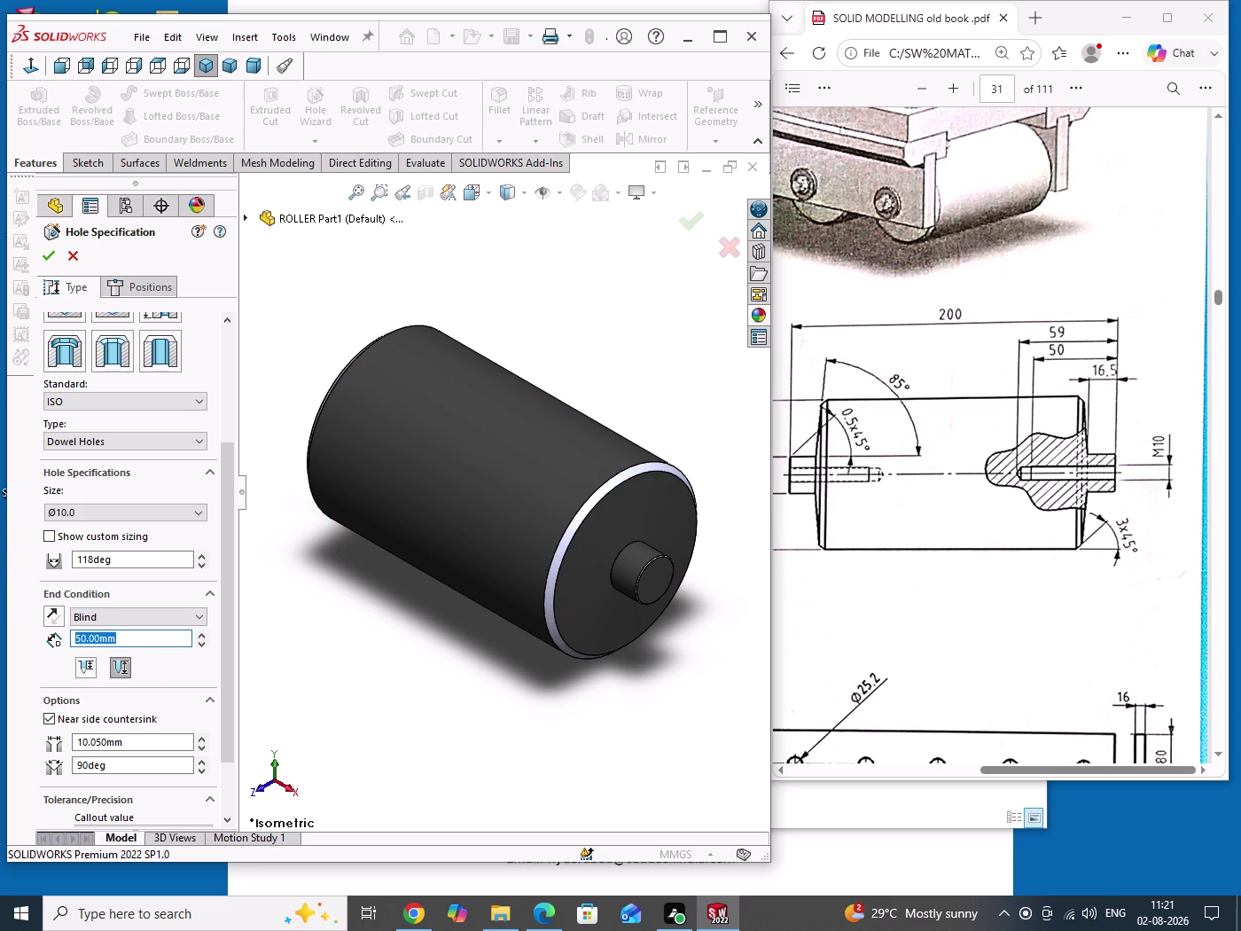
text(59)
key(Return)
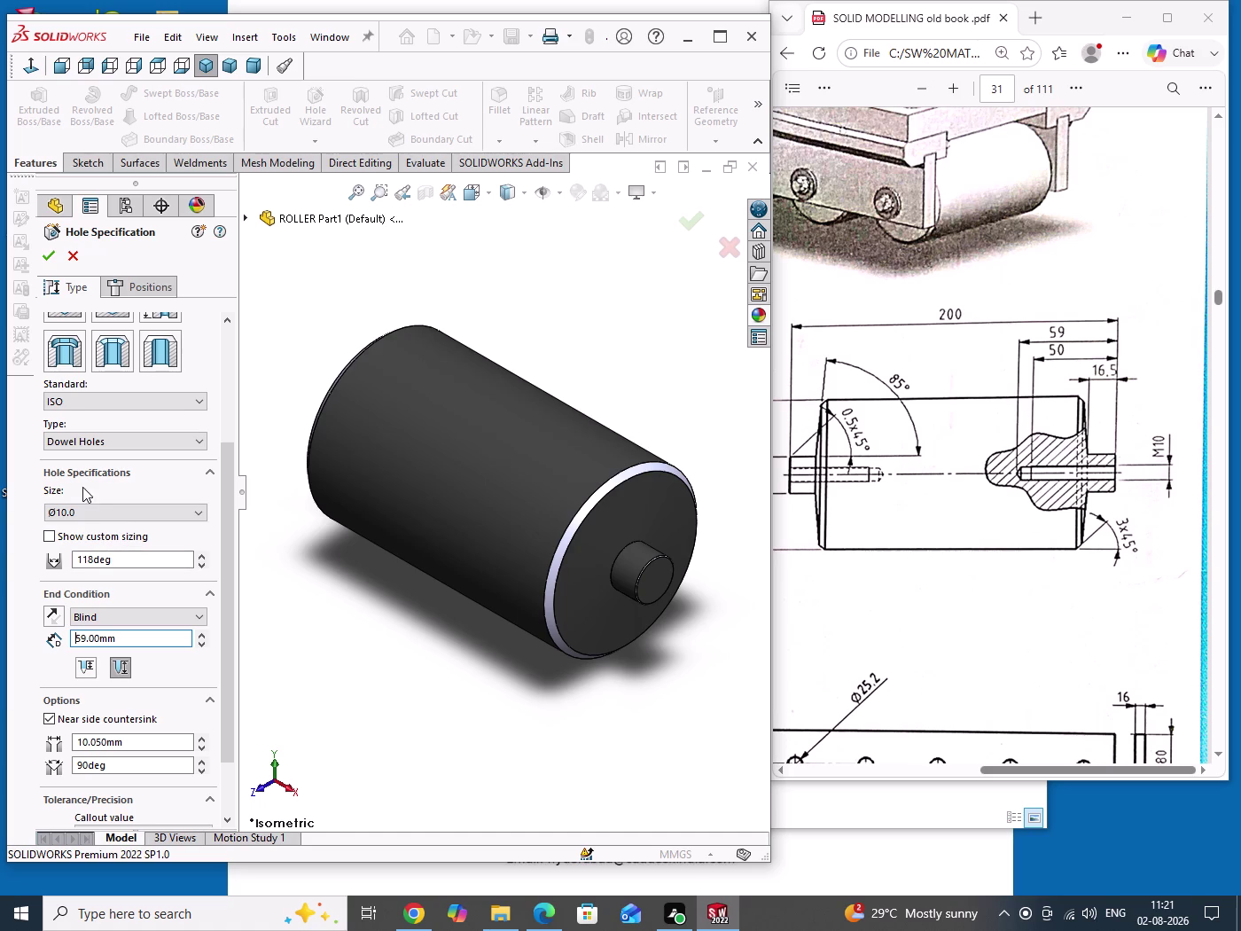
click(133, 288)
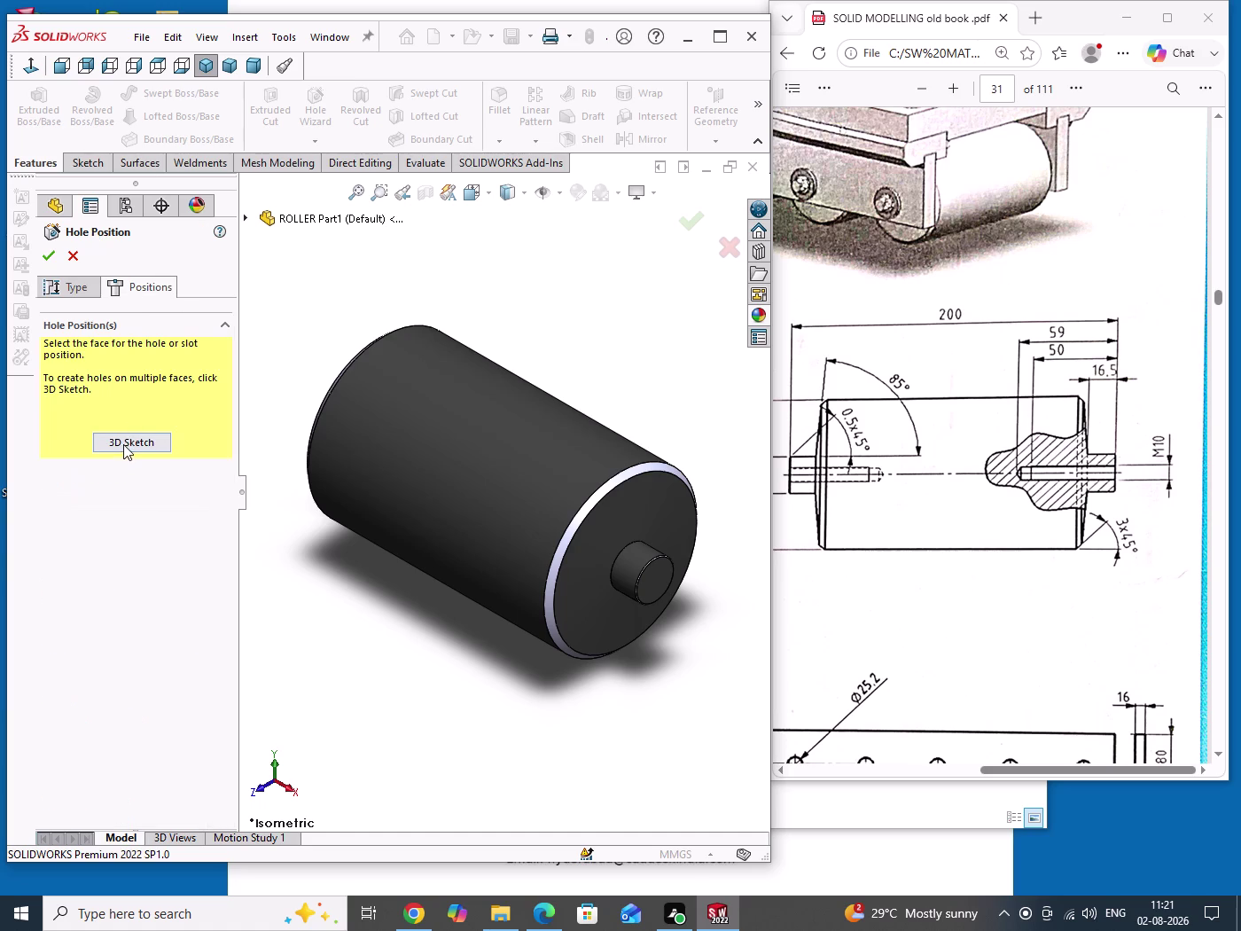
Place a 3D sketch hole point at the centre of the first shaft end.
click(122, 445)
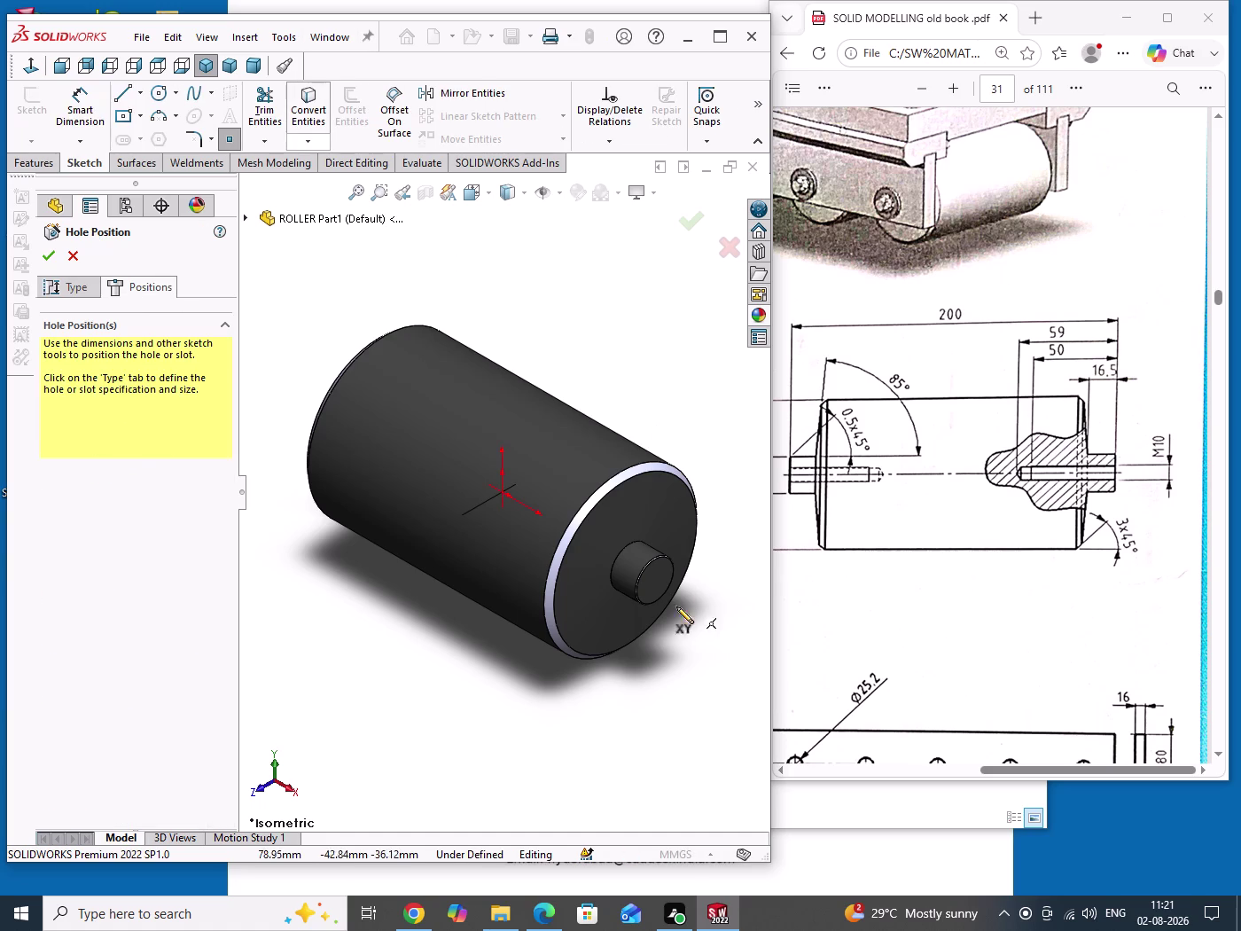
scroll(up, 3)
scroll(down, 3)
scroll(down, 3)
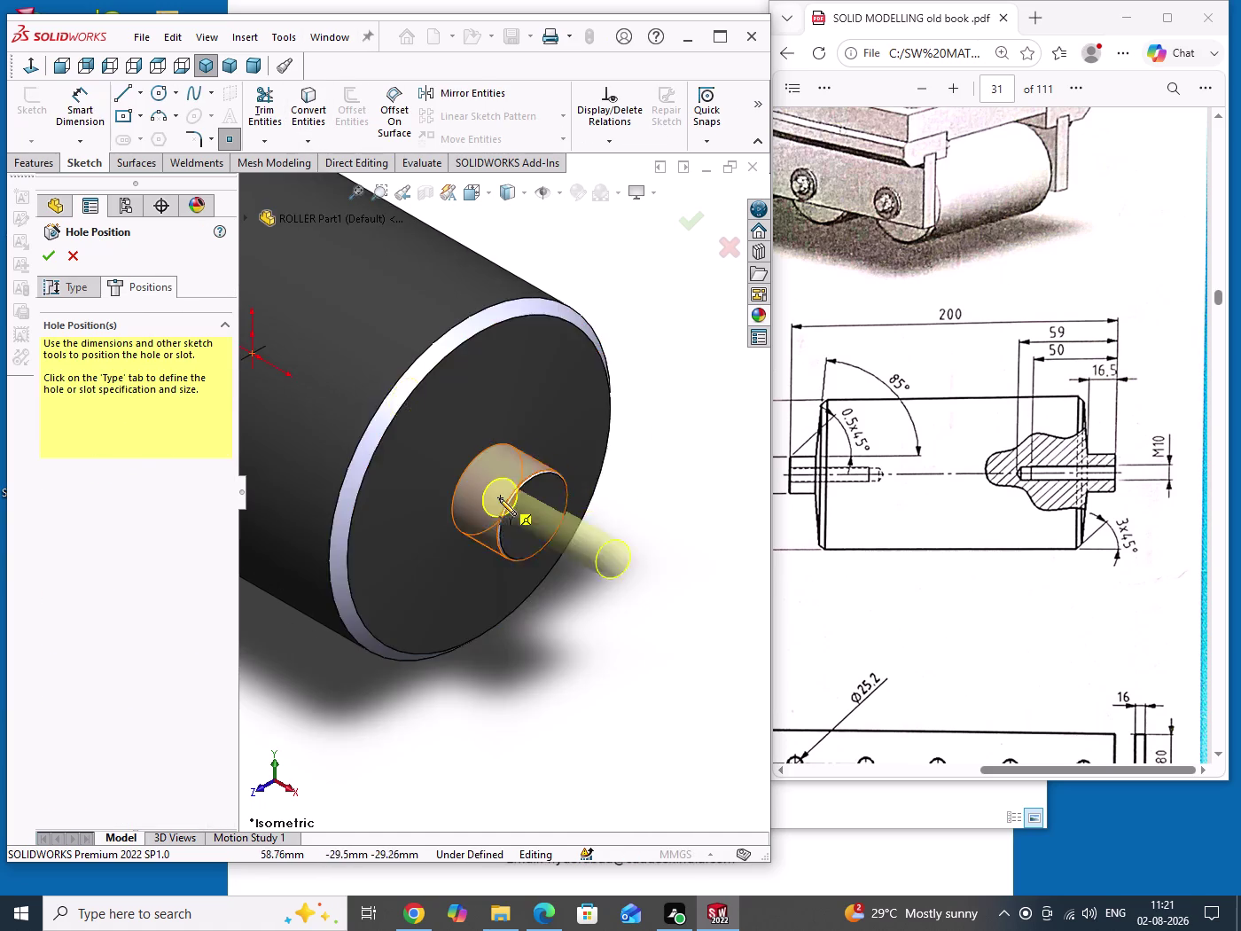
scroll(down, 3)
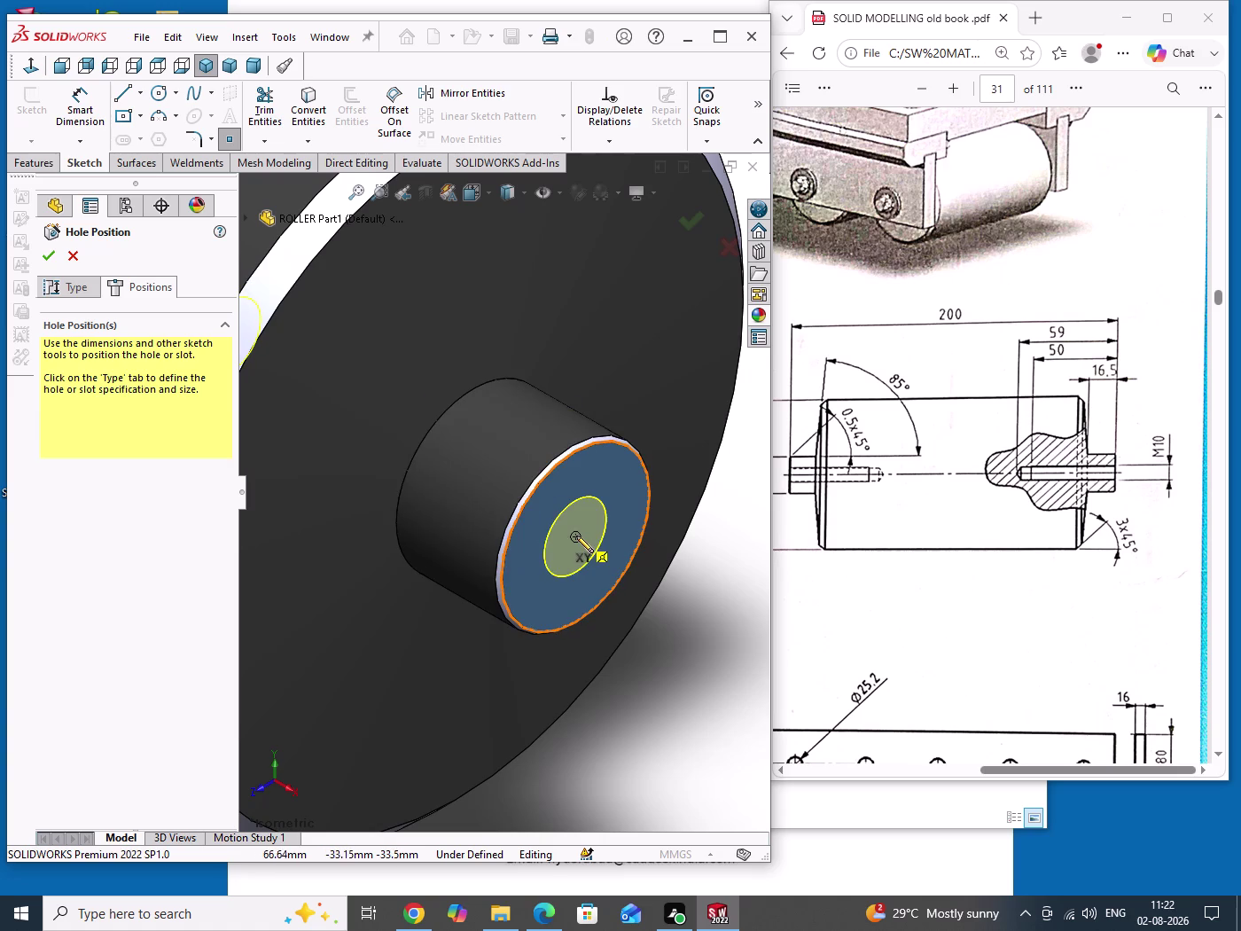
click(575, 537)
Place a point at the other shaft end centre and create the dowel holes.
scroll(up, 3)
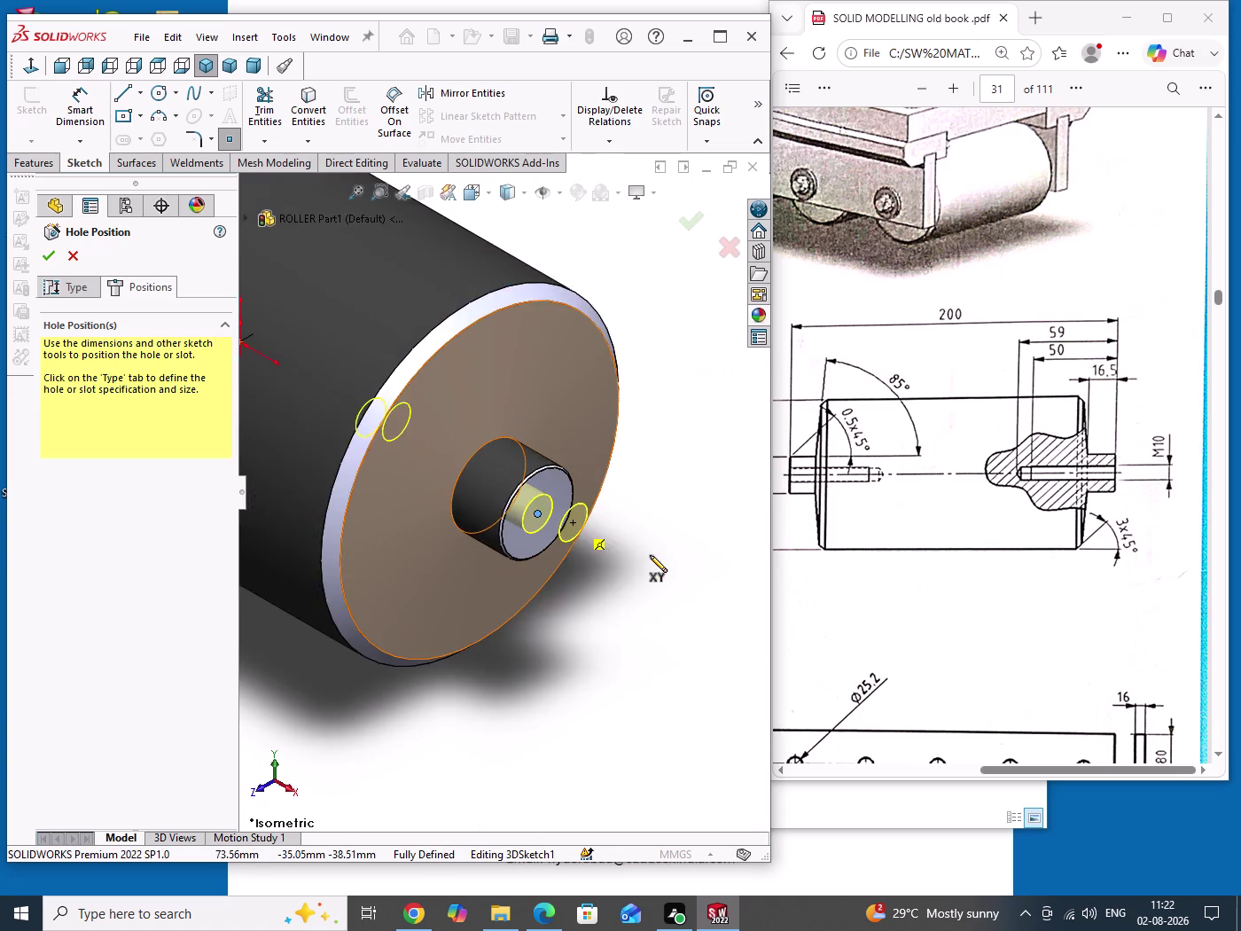
scroll(up, 3)
middle_drag(534, 612, 693, 593)
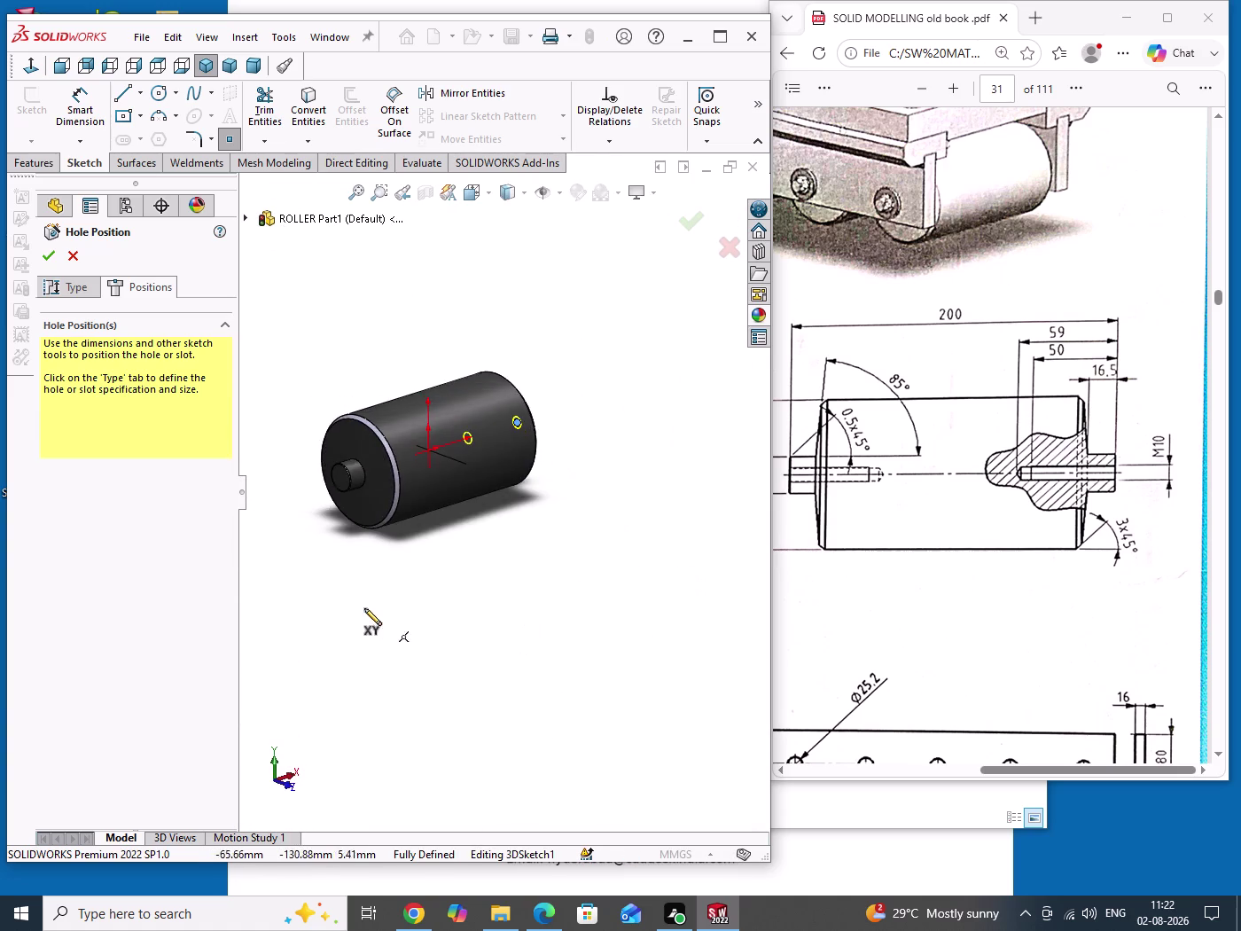
scroll(down, 3)
scroll(down, 3)
scroll(up, 3)
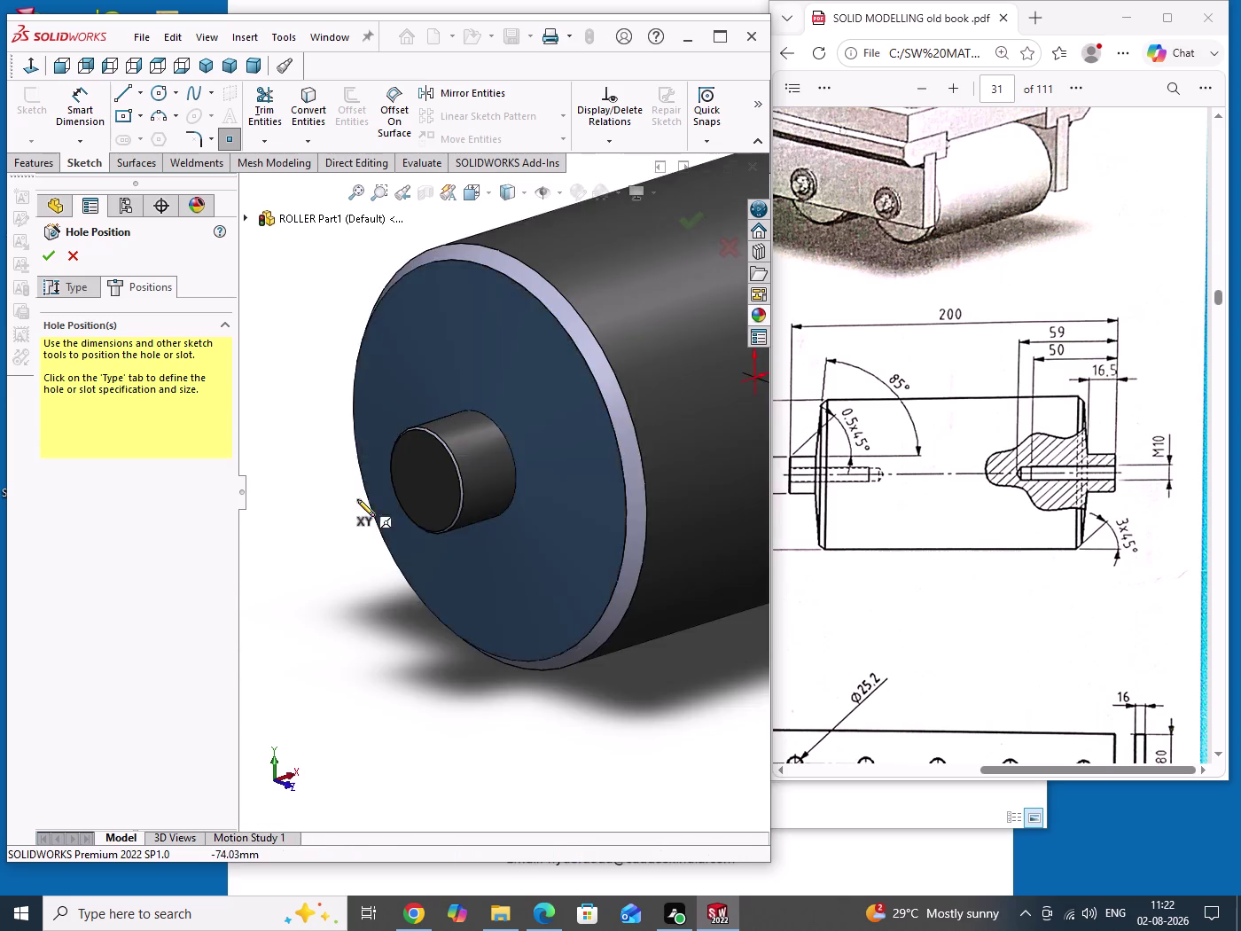
scroll(down, 3)
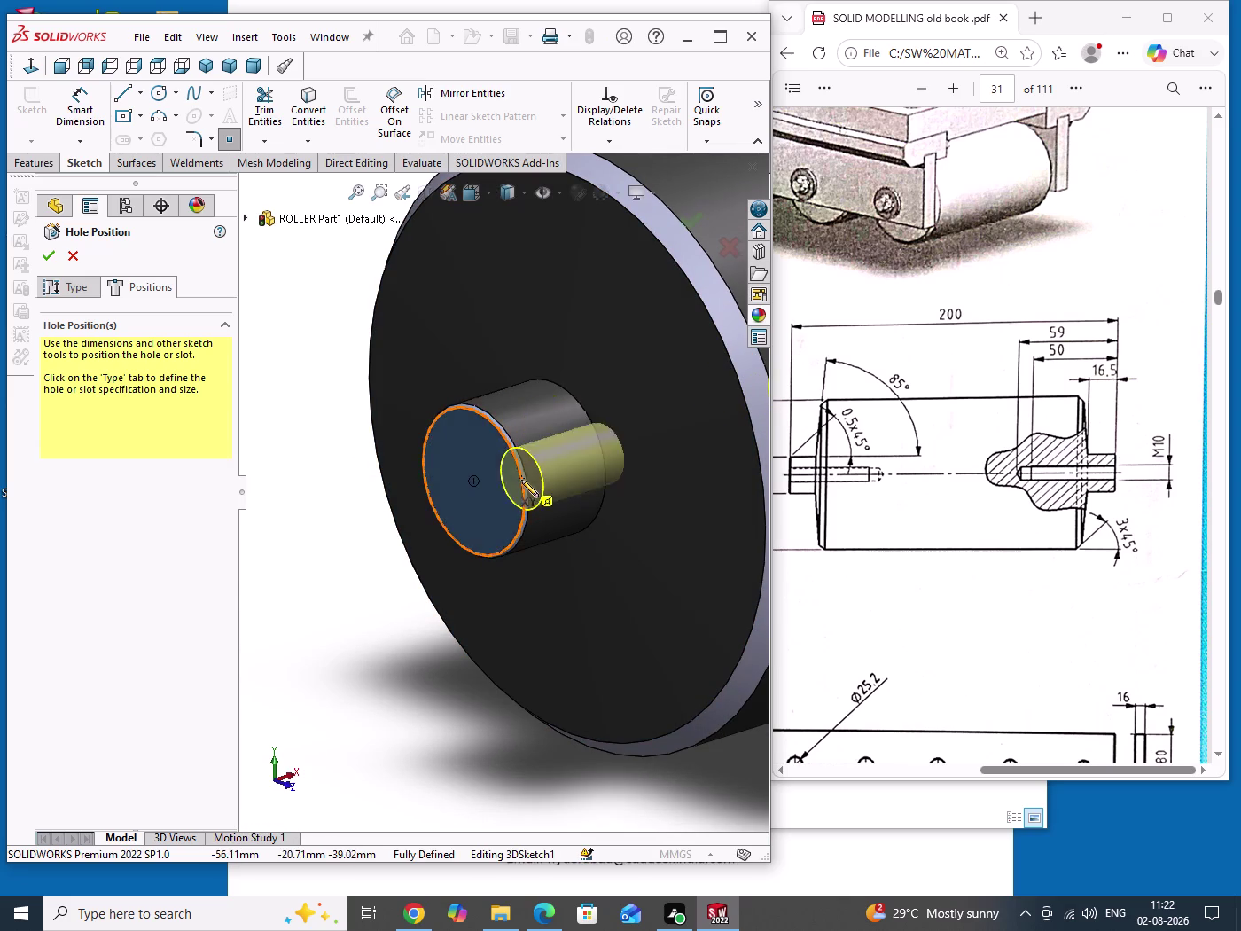
click(474, 483)
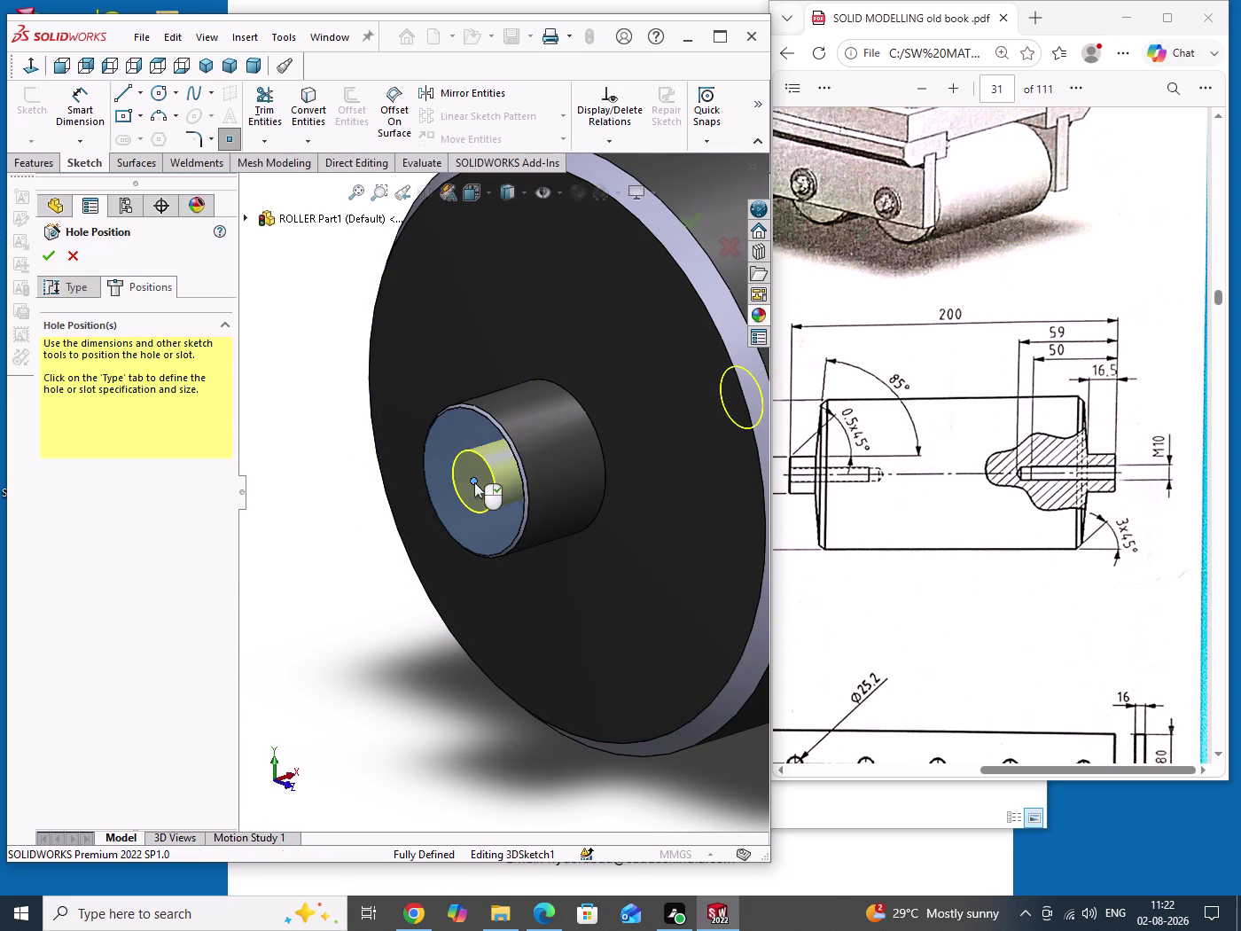
right_click(474, 482)
scroll(up, 3)
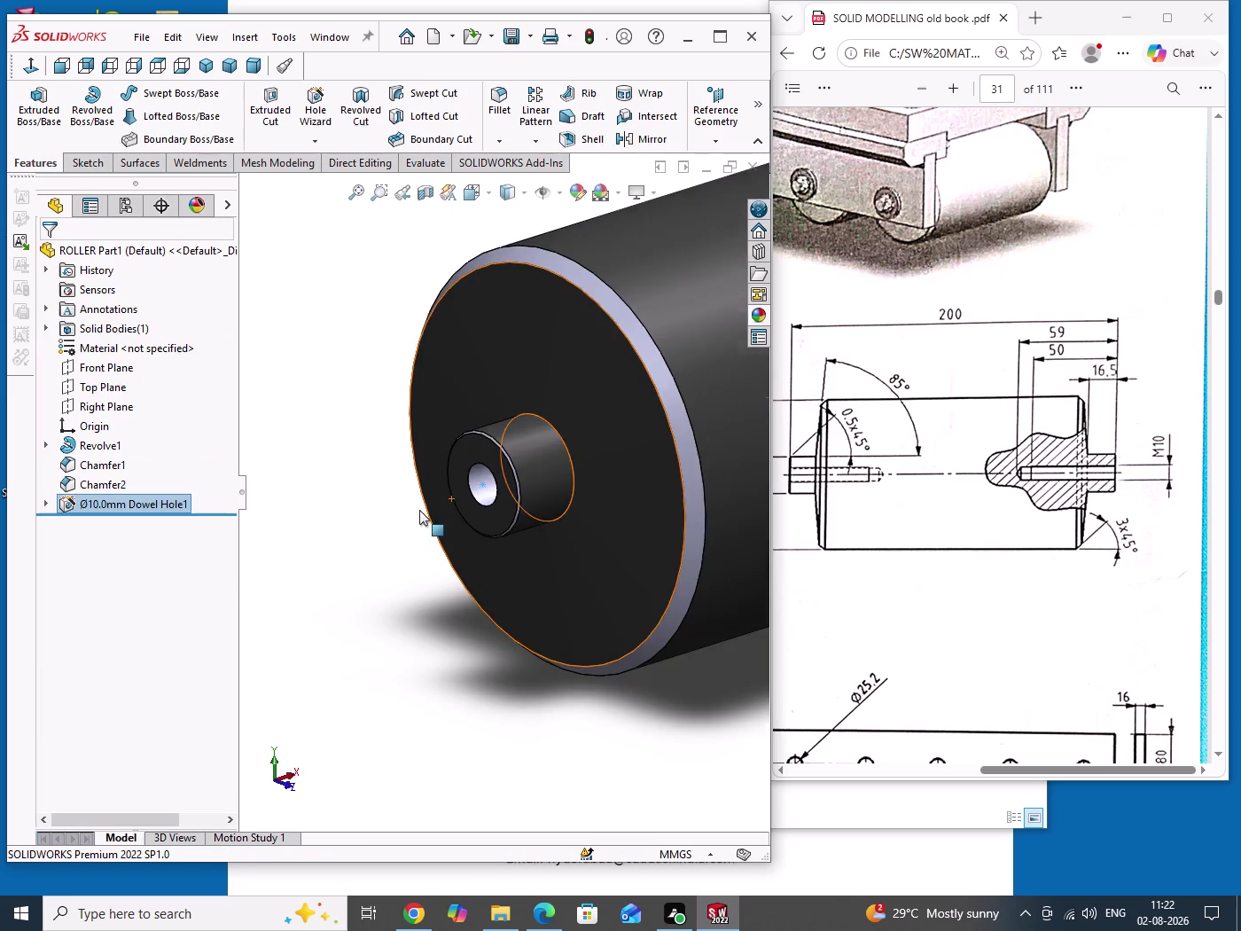
Switch the roller to the Front view, then the Top view.
scroll(up, 3)
scroll(up, 3)
scroll(down, 3)
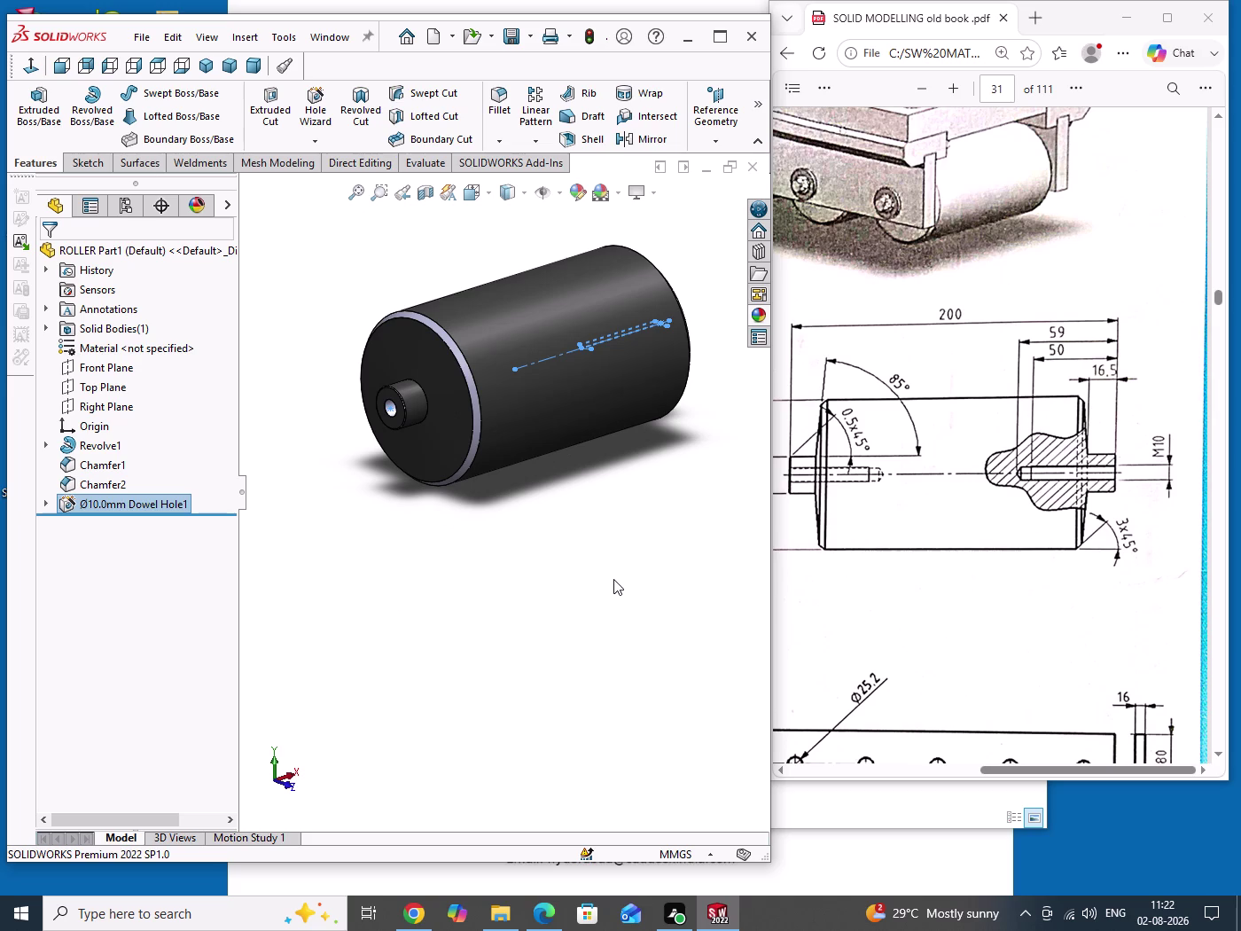
click(63, 70)
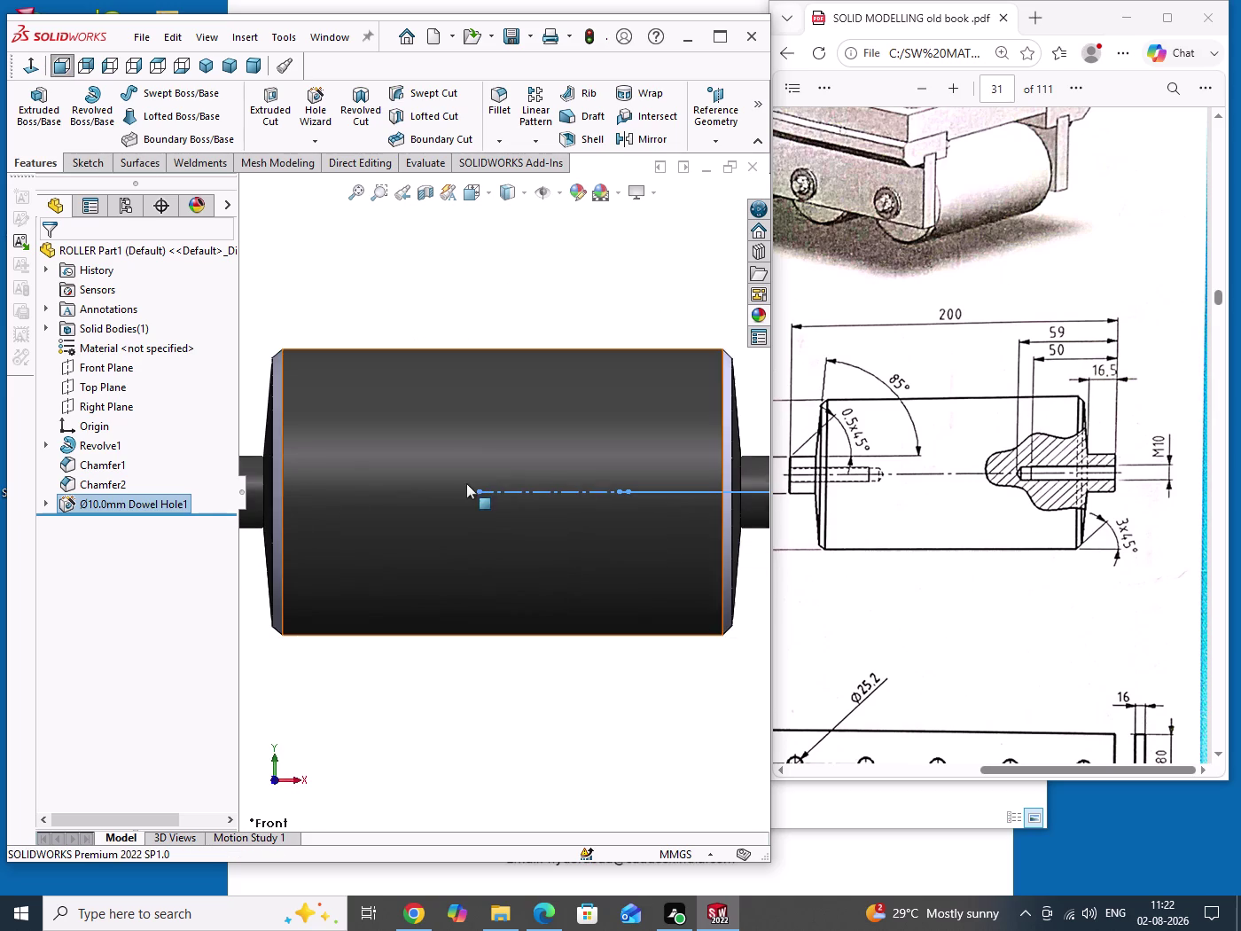
click(157, 68)
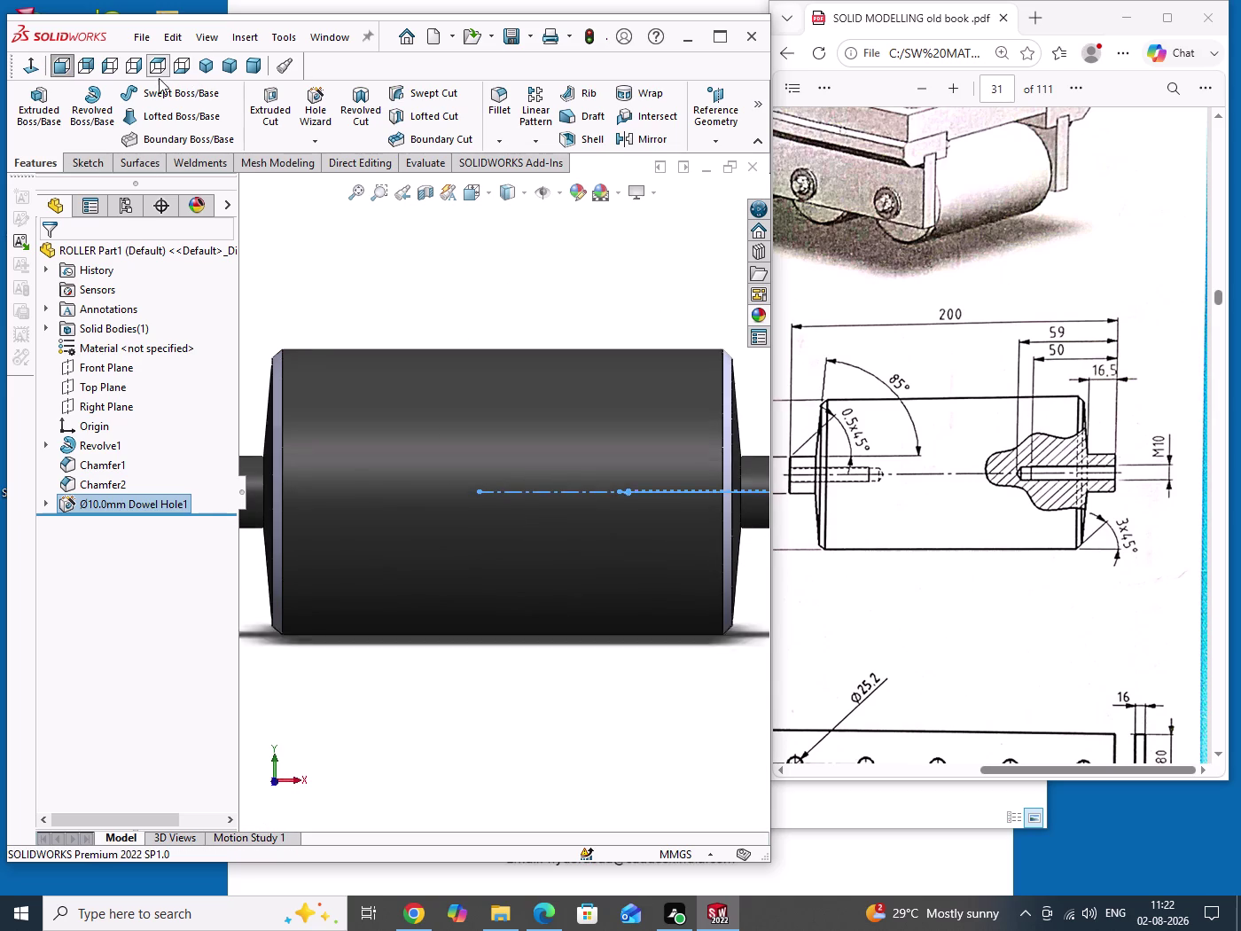
click(553, 313)
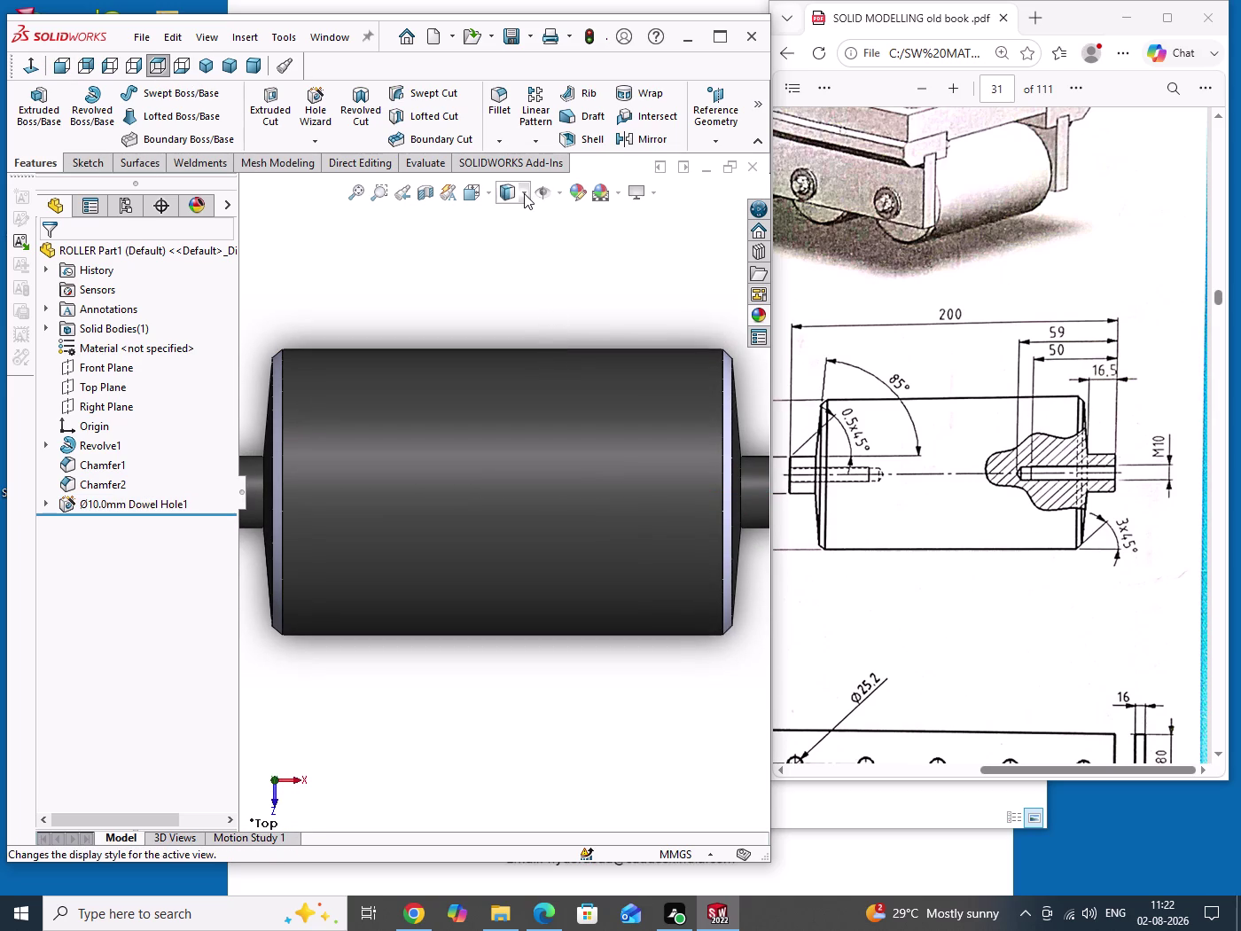
Set the display style to Hidden Lines Visible and zoom to fit the roller.
click(524, 194)
click(503, 292)
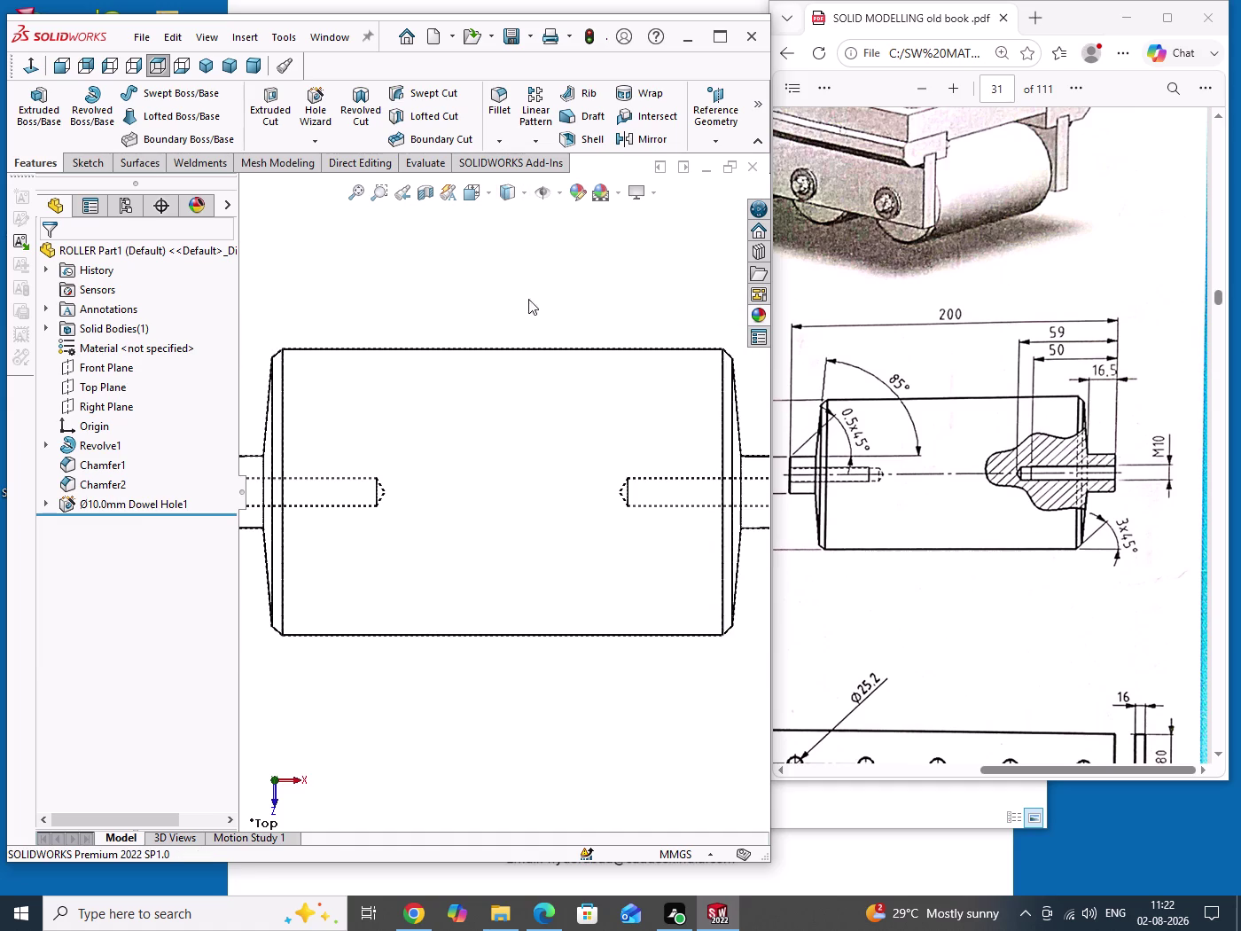
drag(551, 301, 561, 309)
scroll(up, 3)
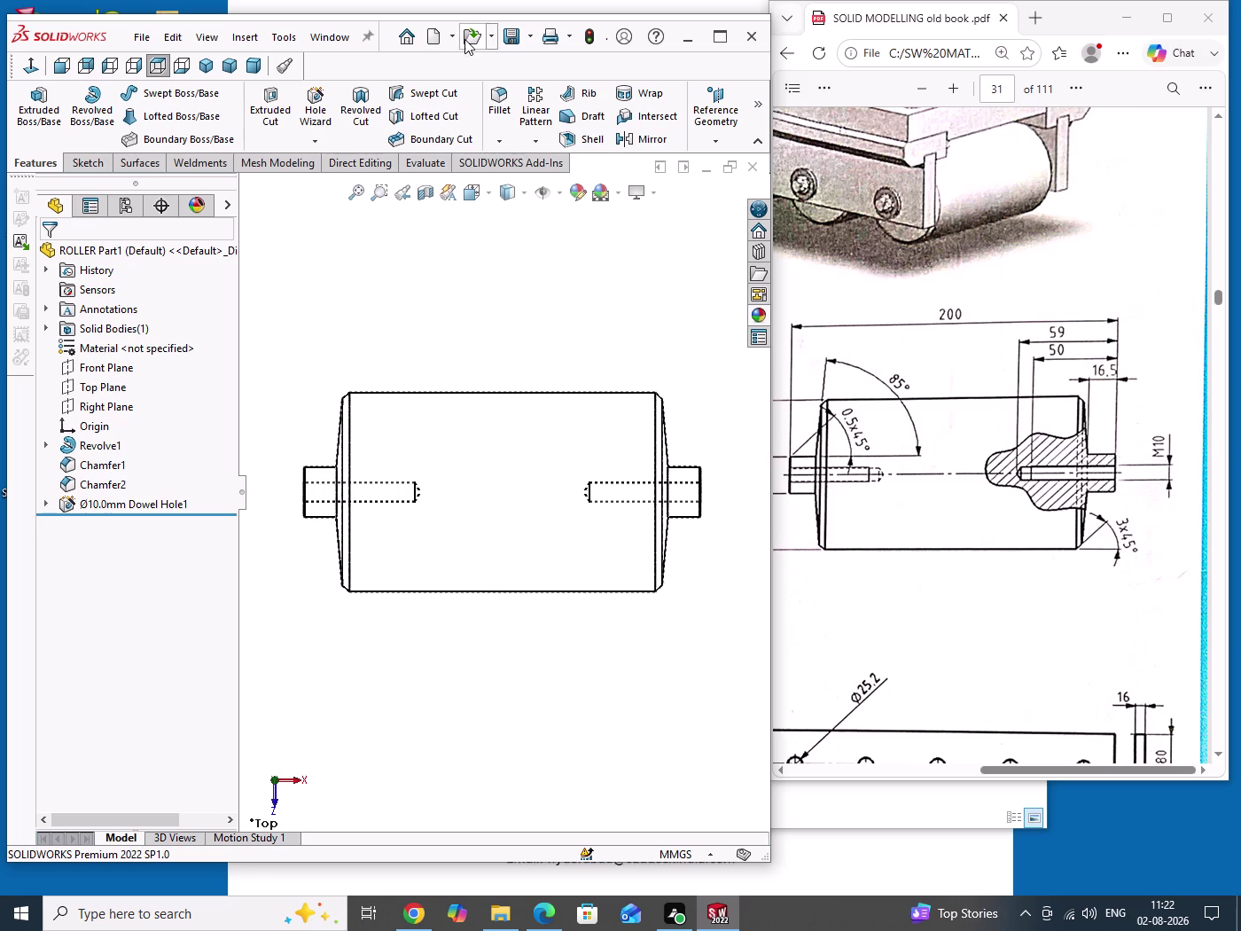
Pan through the PDF drawing to compare the roller, then show the Trimetric view.
click(510, 36)
drag(511, 296, 518, 308)
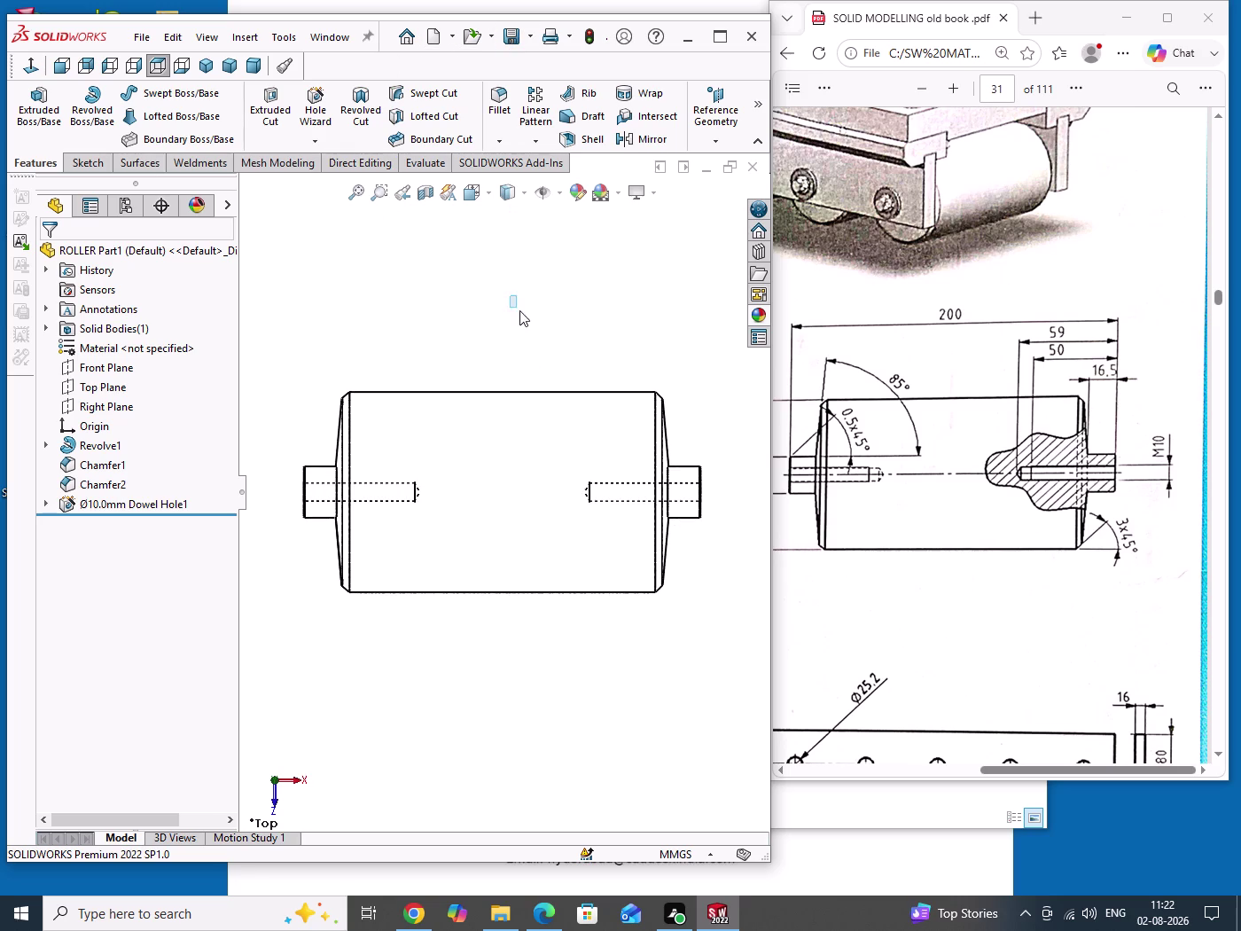
drag(518, 309, 535, 326)
drag(1088, 771, 1028, 774)
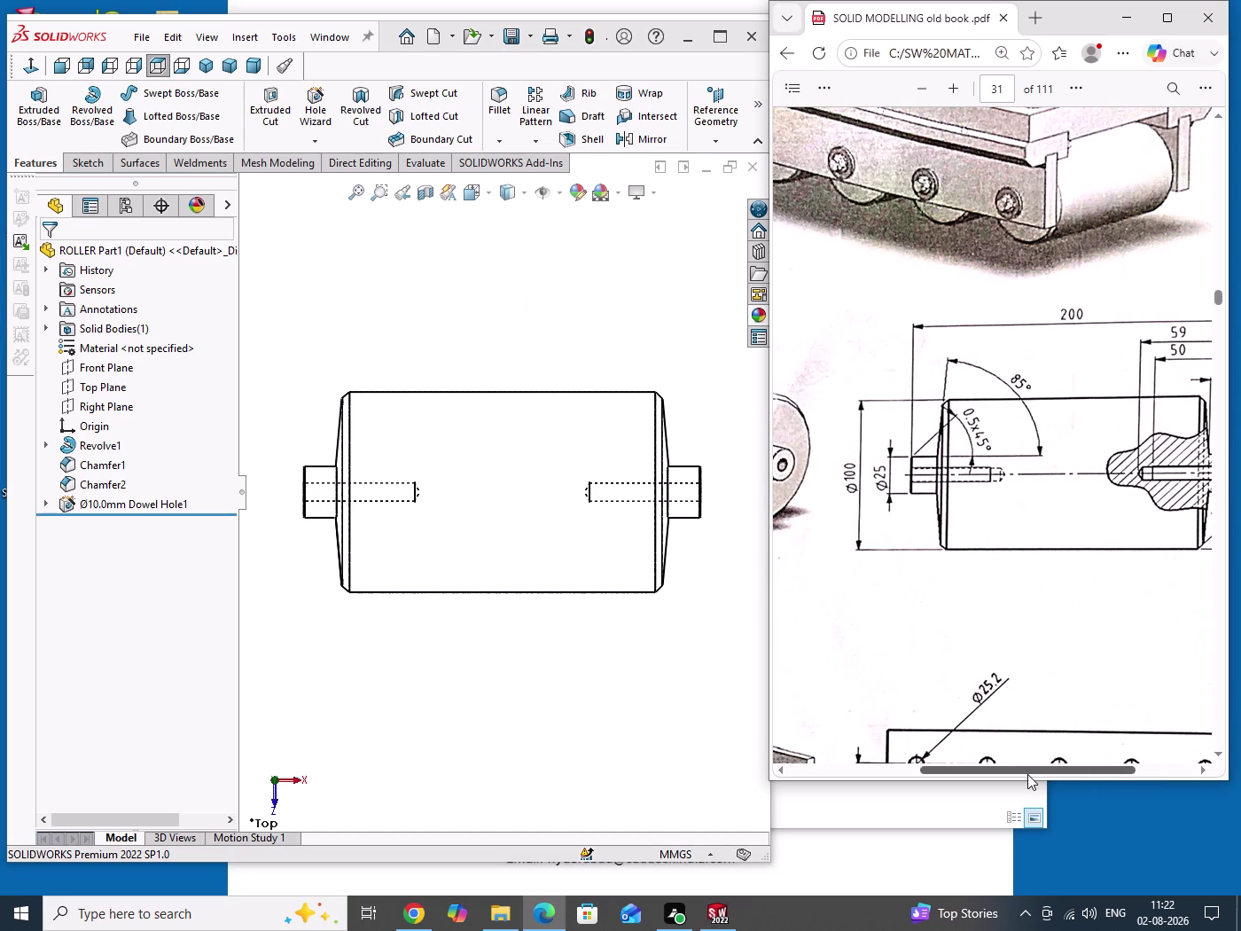
drag(1027, 775, 941, 772)
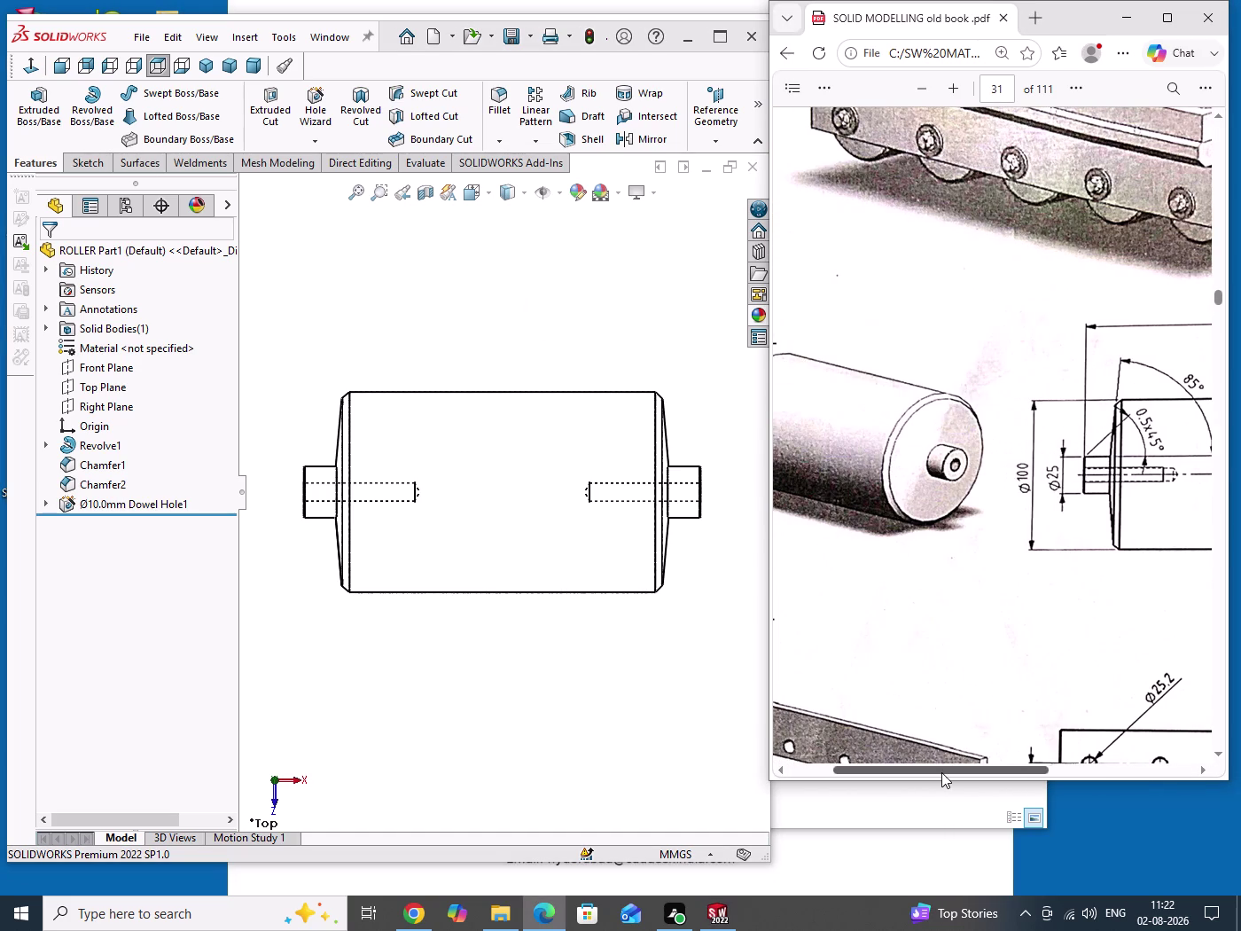
drag(942, 773, 1110, 765)
click(207, 65)
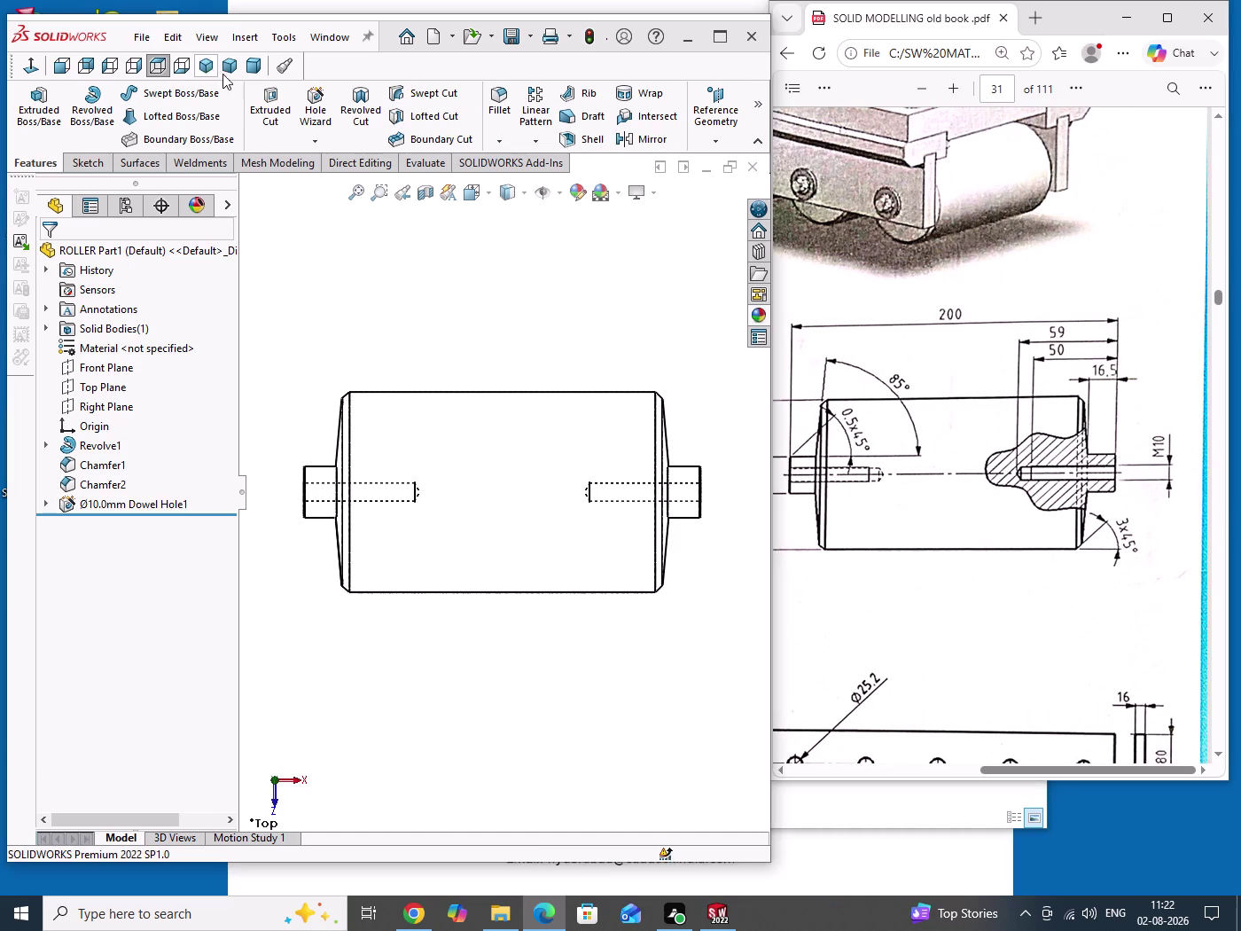
click(231, 68)
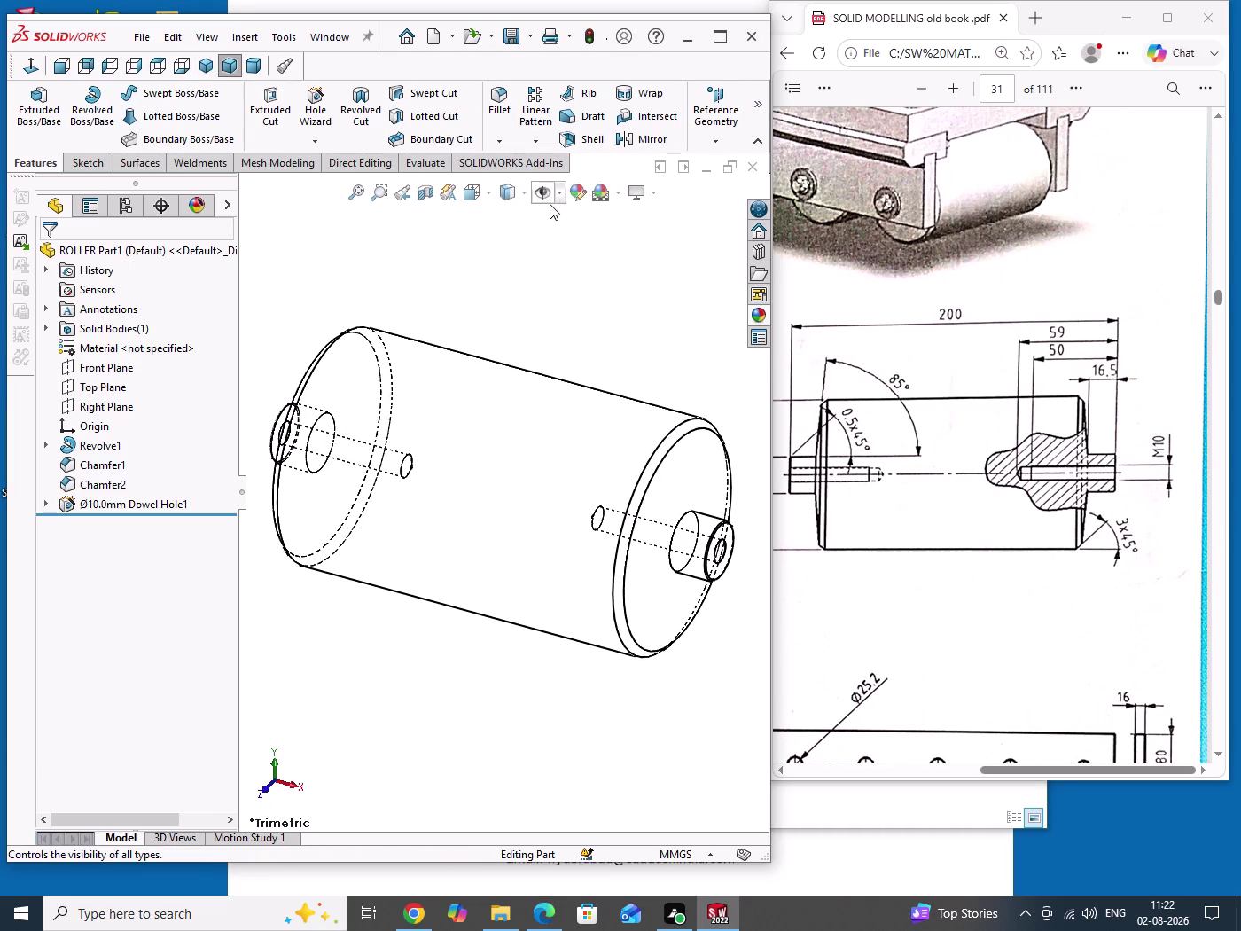
Switch the roller's display style back to a shaded view.
click(529, 196)
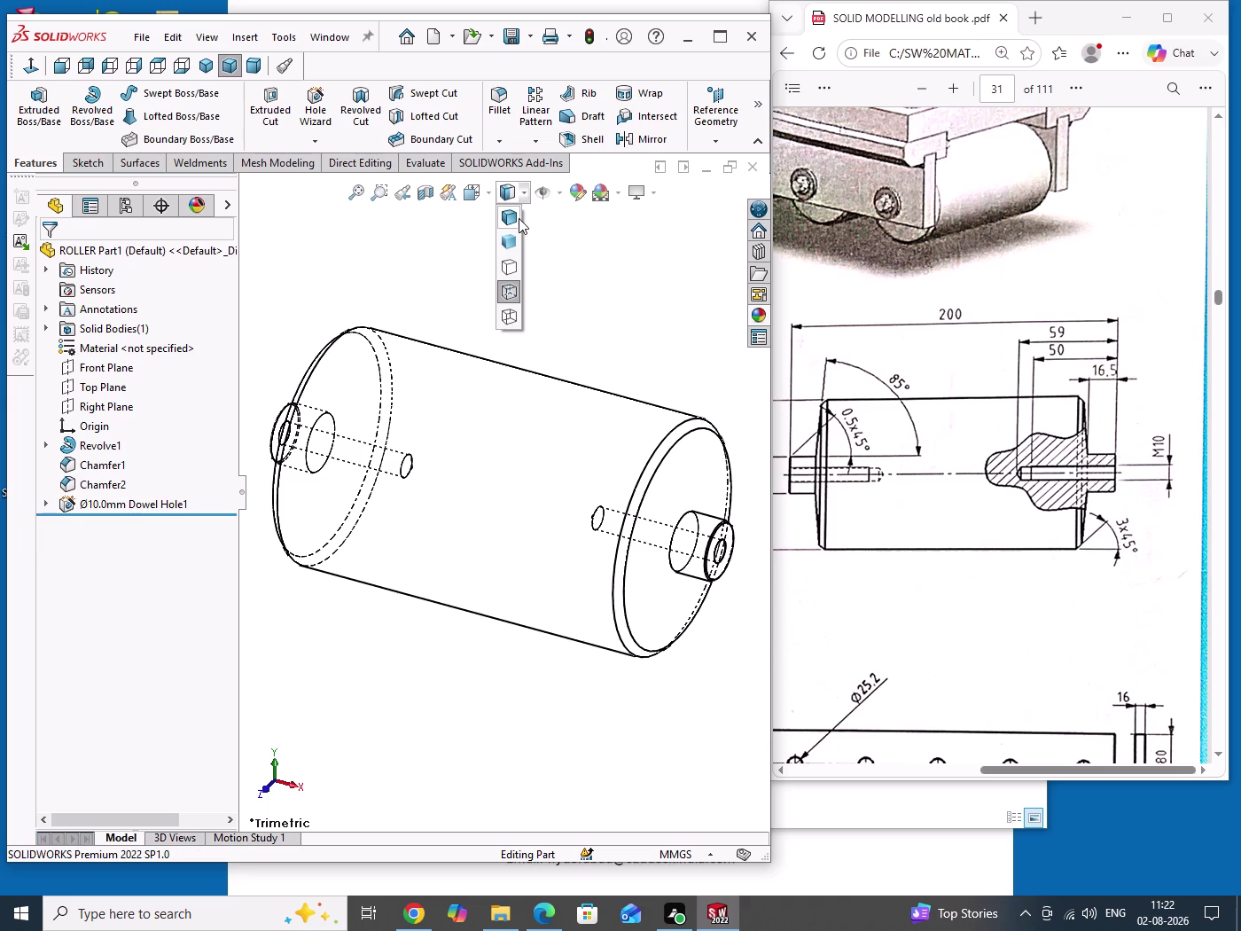
click(512, 225)
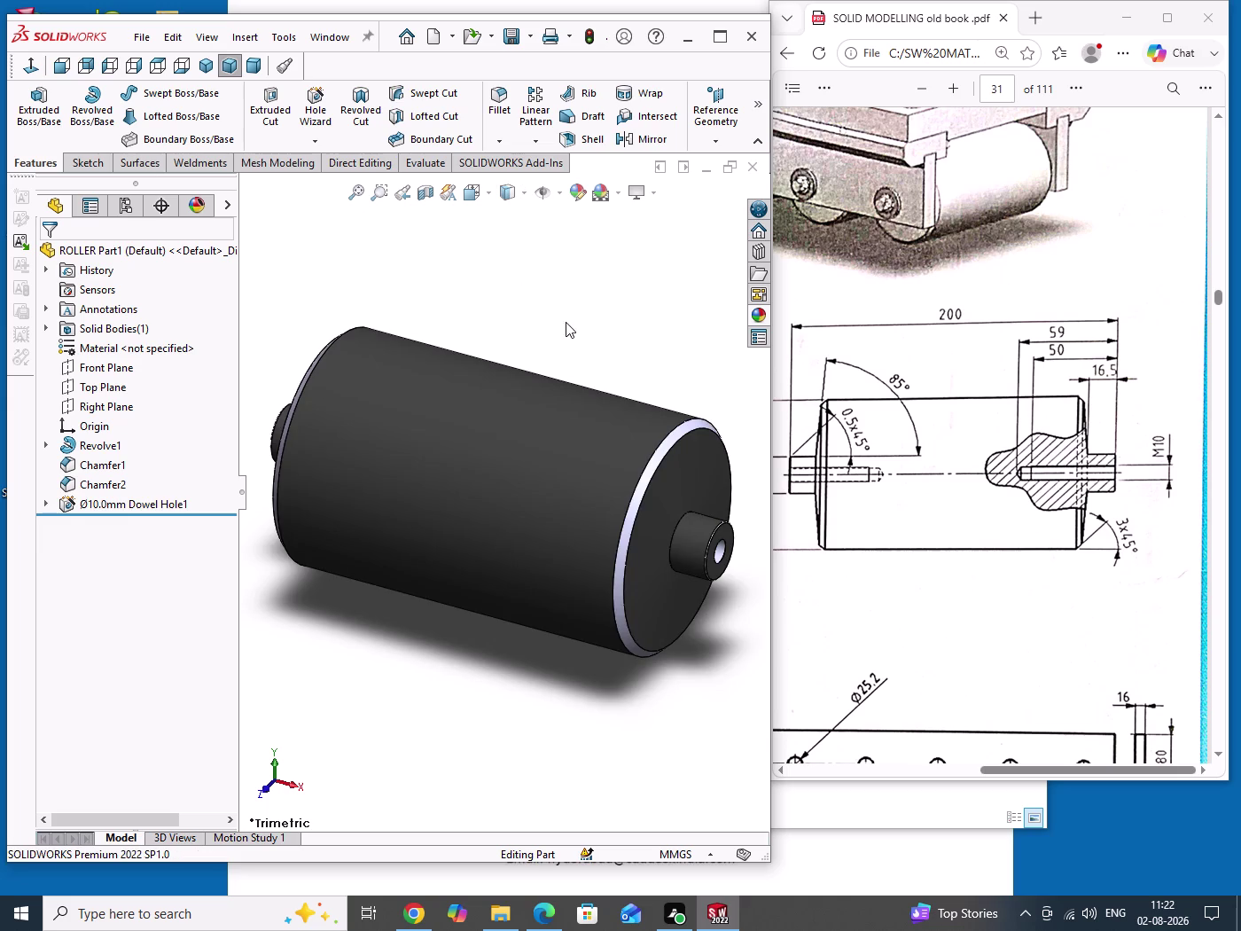
click(566, 322)
click(521, 197)
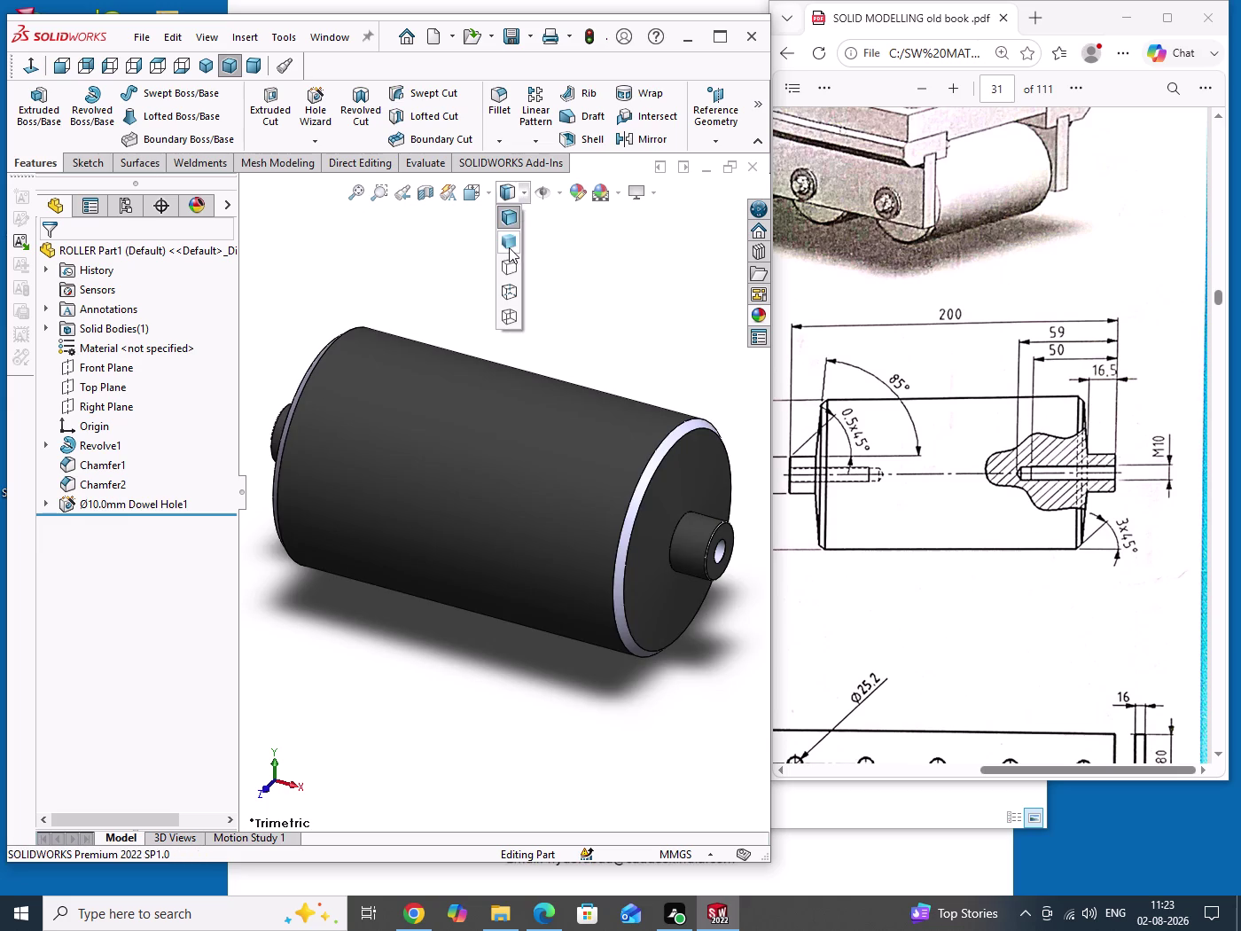
click(509, 247)
click(620, 293)
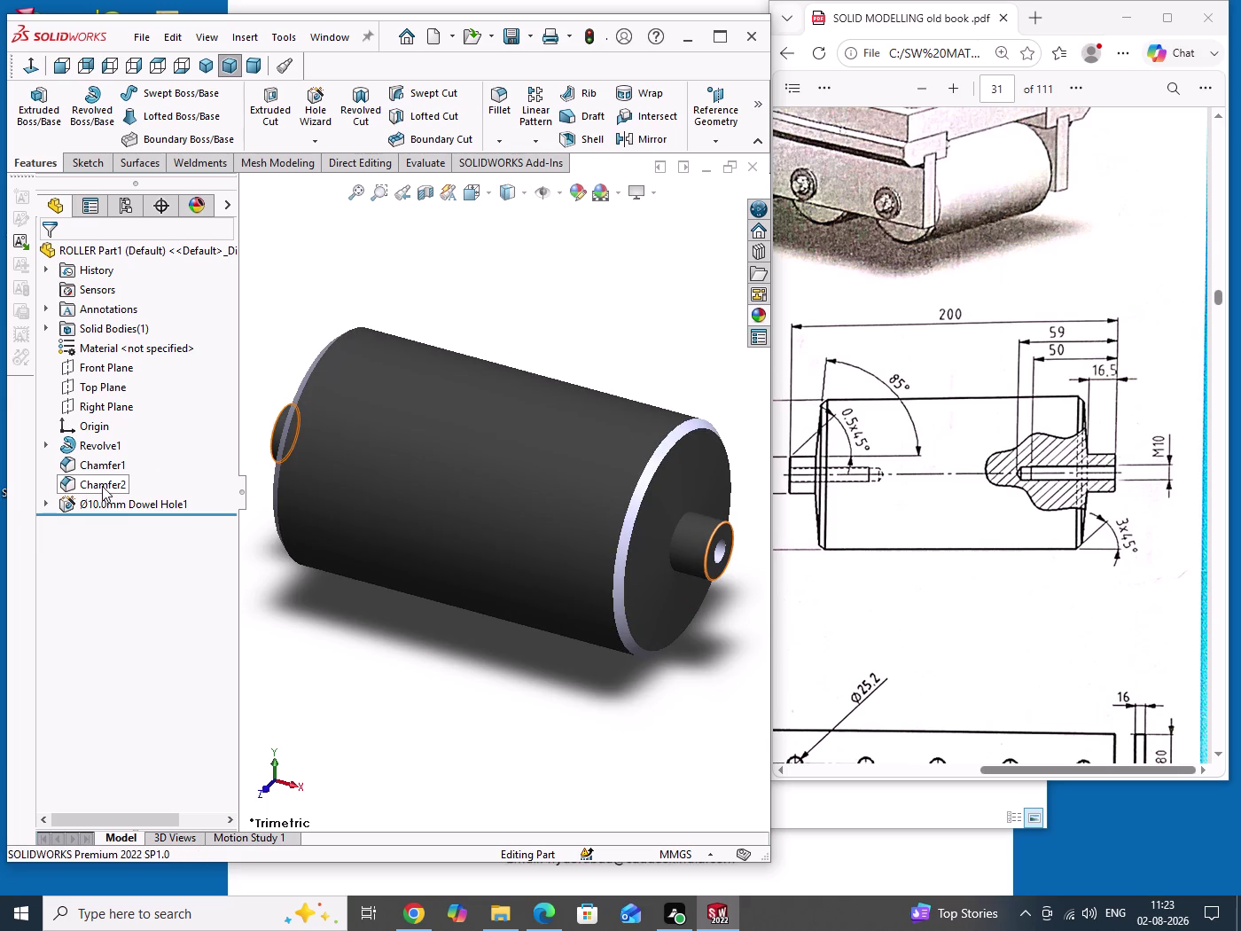
Select Chamfer1 and Chamfer2 and give them a red appearance.
click(102, 486)
click(88, 465)
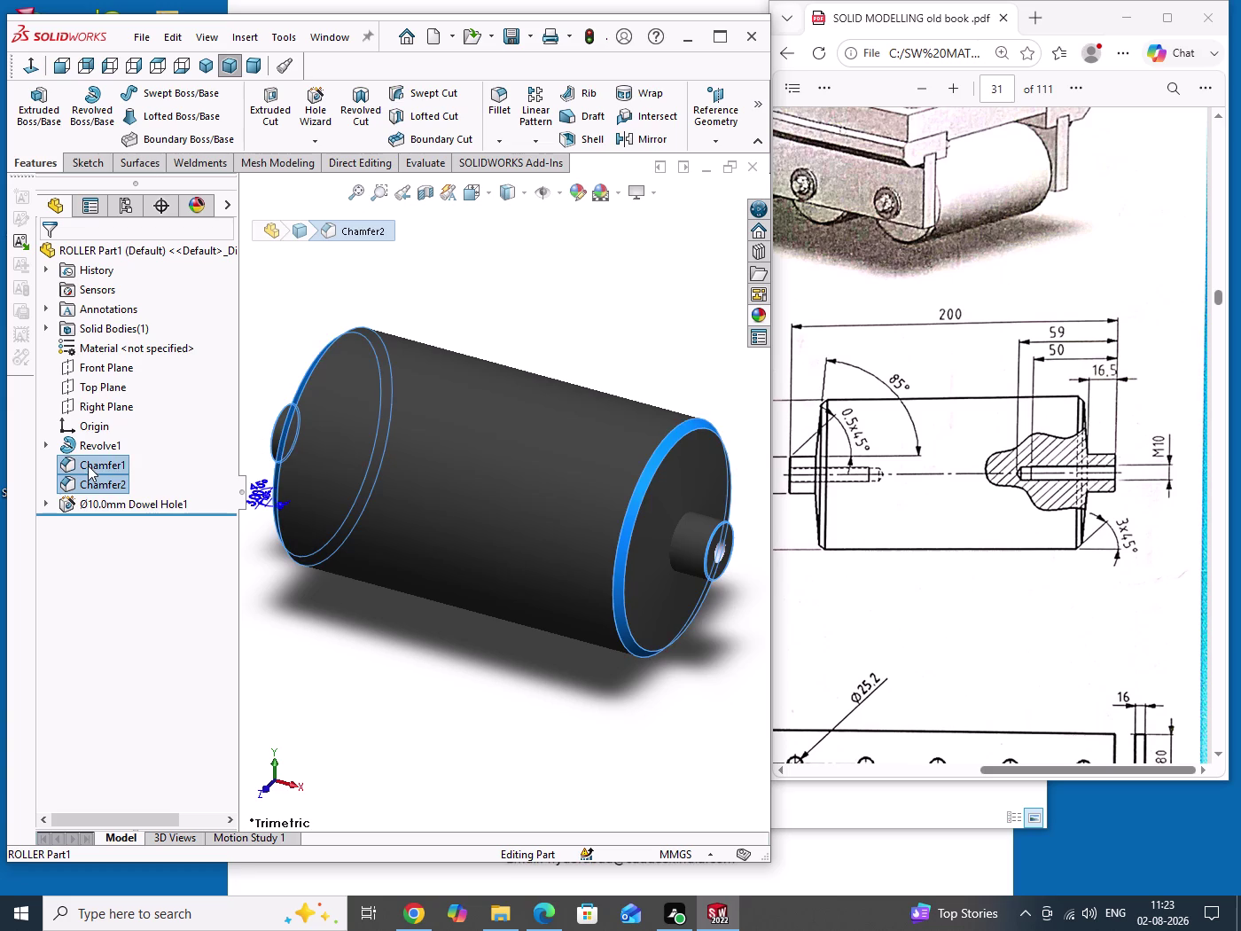
click(164, 440)
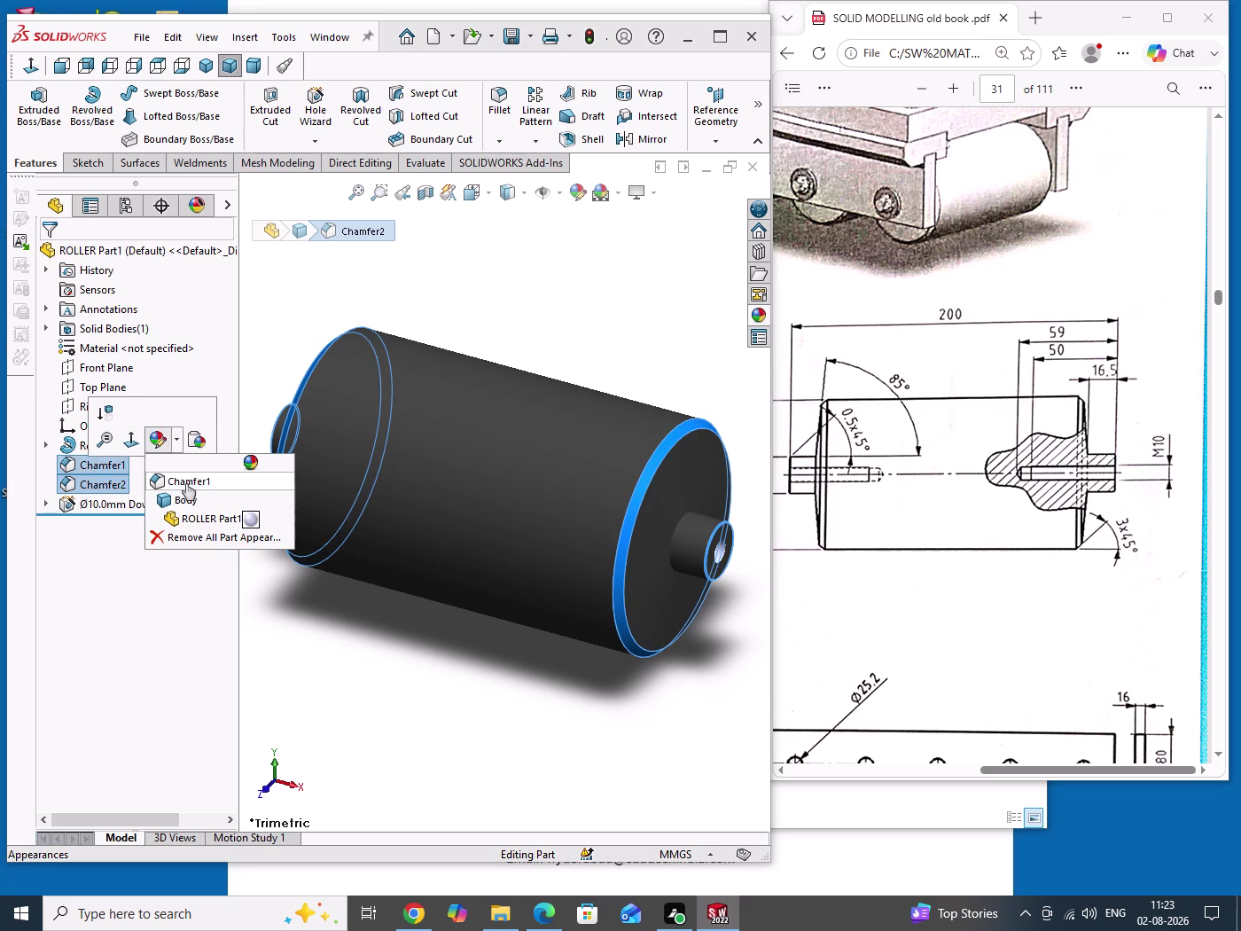
click(186, 483)
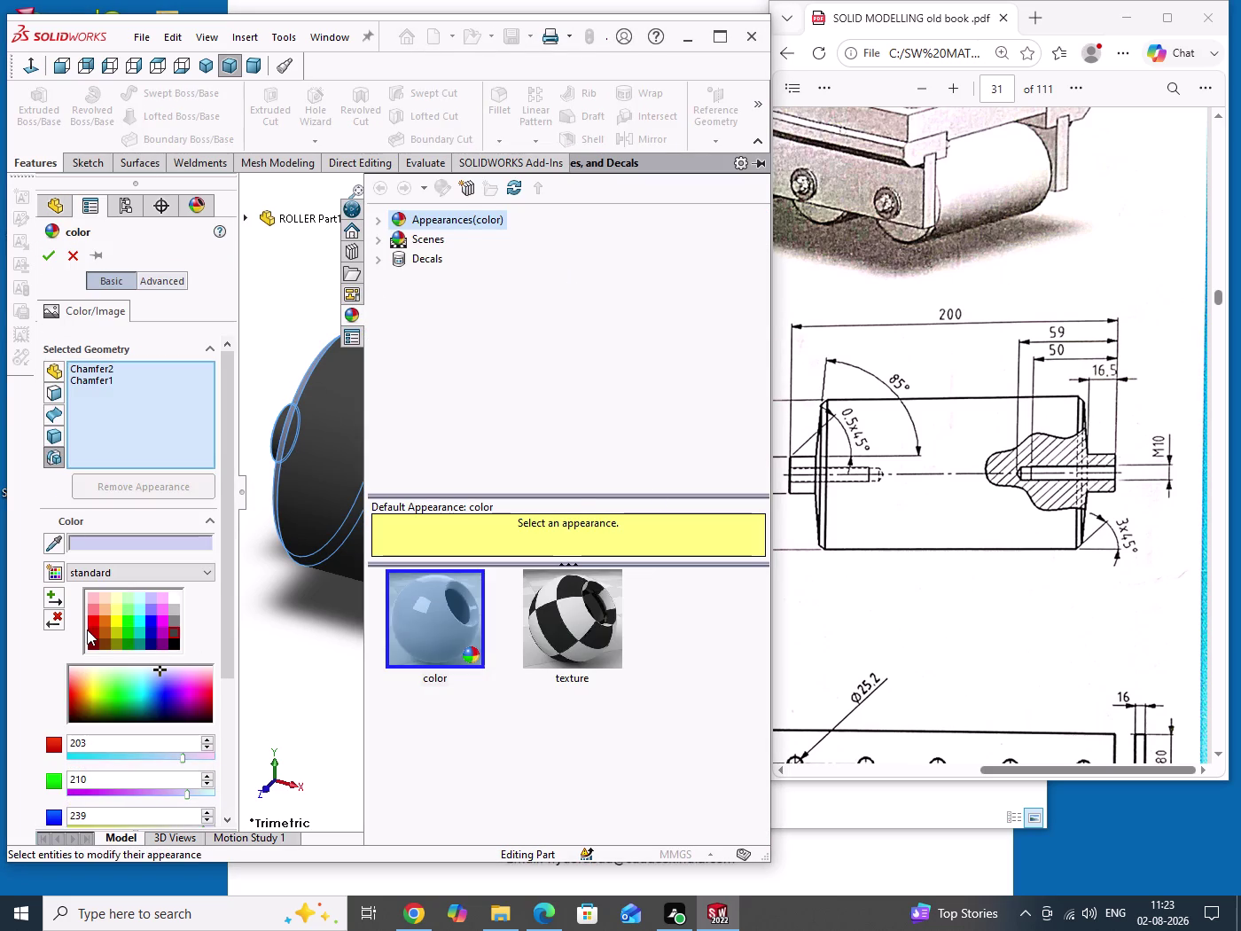
click(94, 624)
click(50, 258)
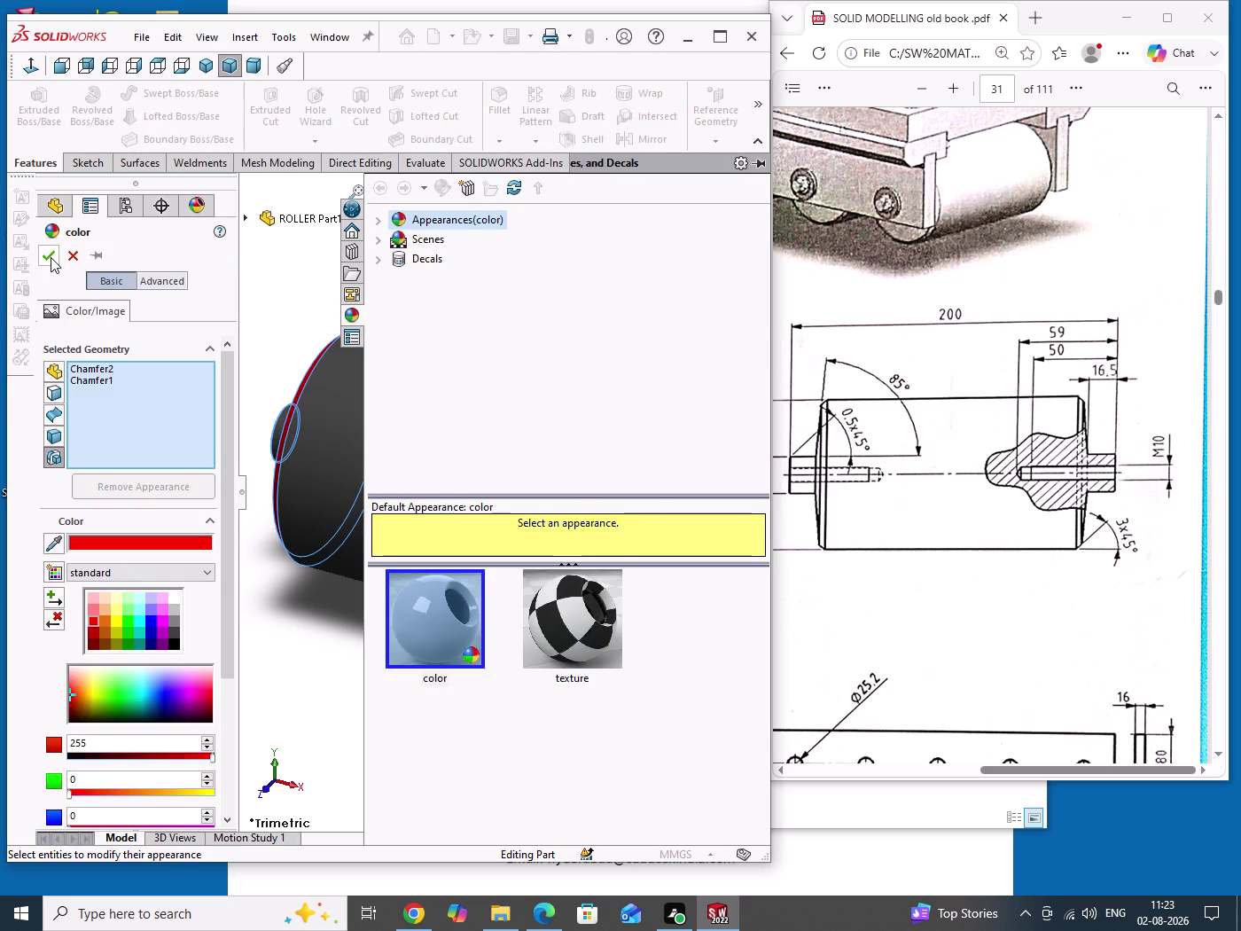
click(347, 656)
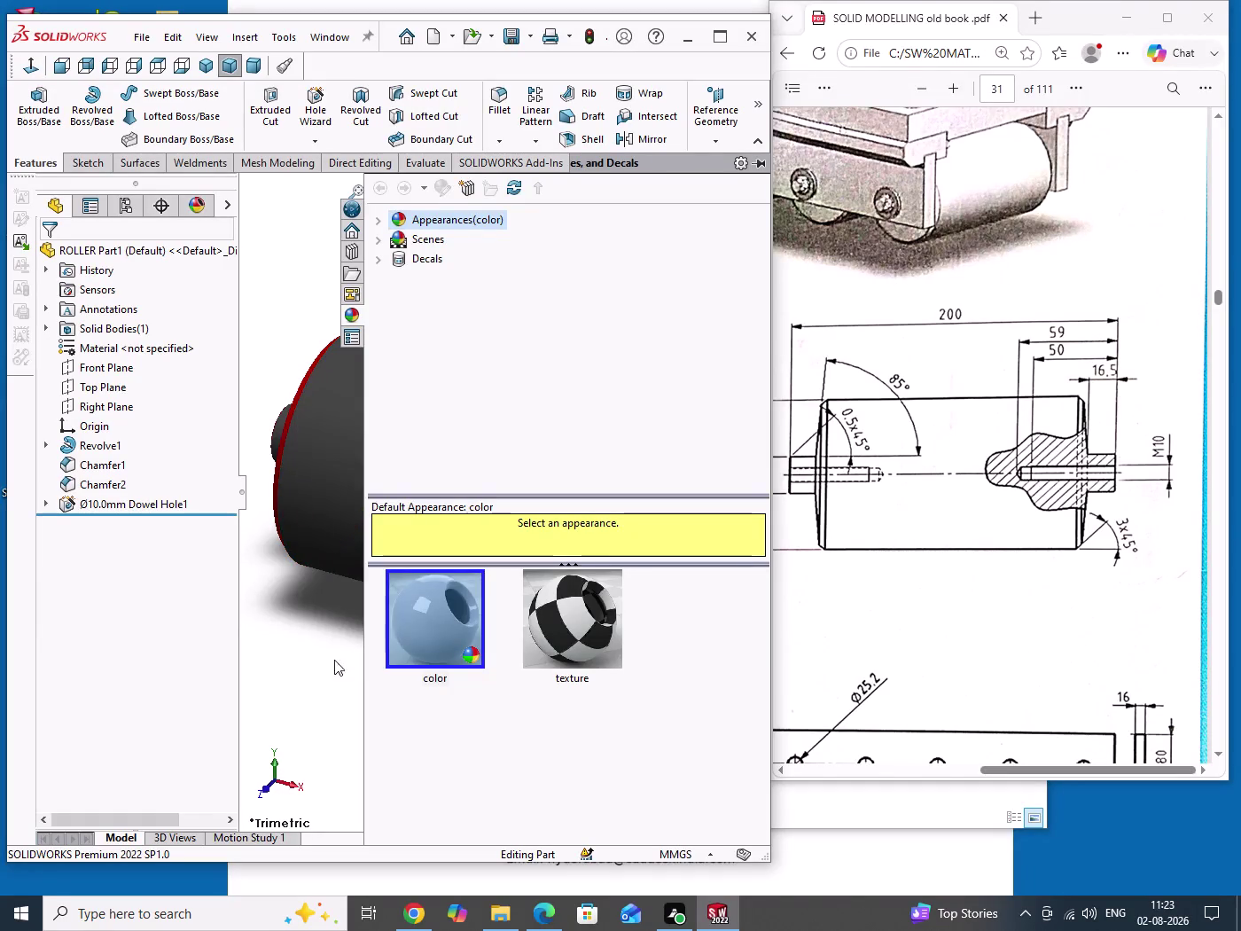
click(312, 663)
drag(485, 684, 514, 698)
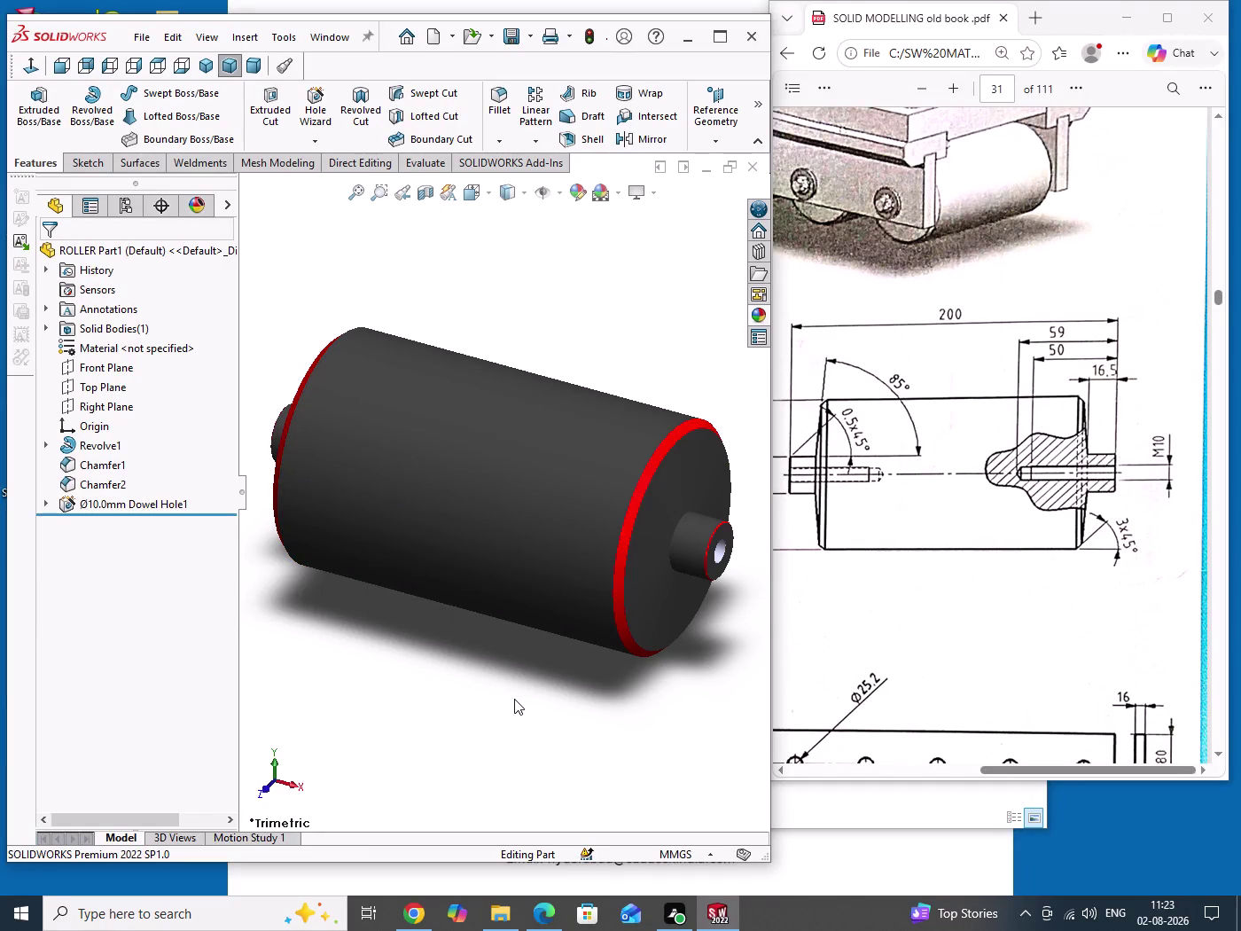
Save the roller part and zoom out in the graphics area.
key(ctrl+s)
drag(511, 697, 548, 724)
scroll(up, 3)
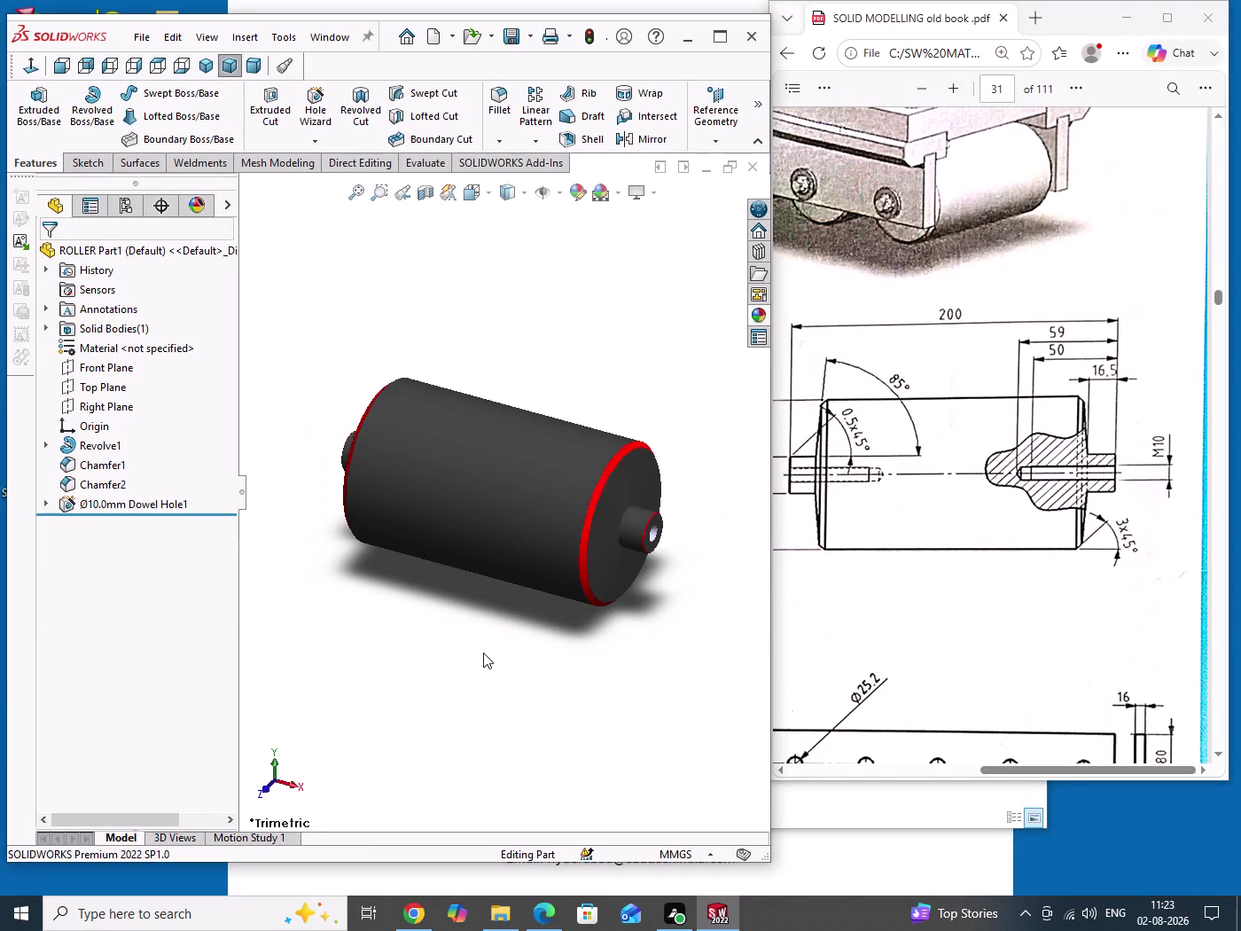
scroll(up, 3)
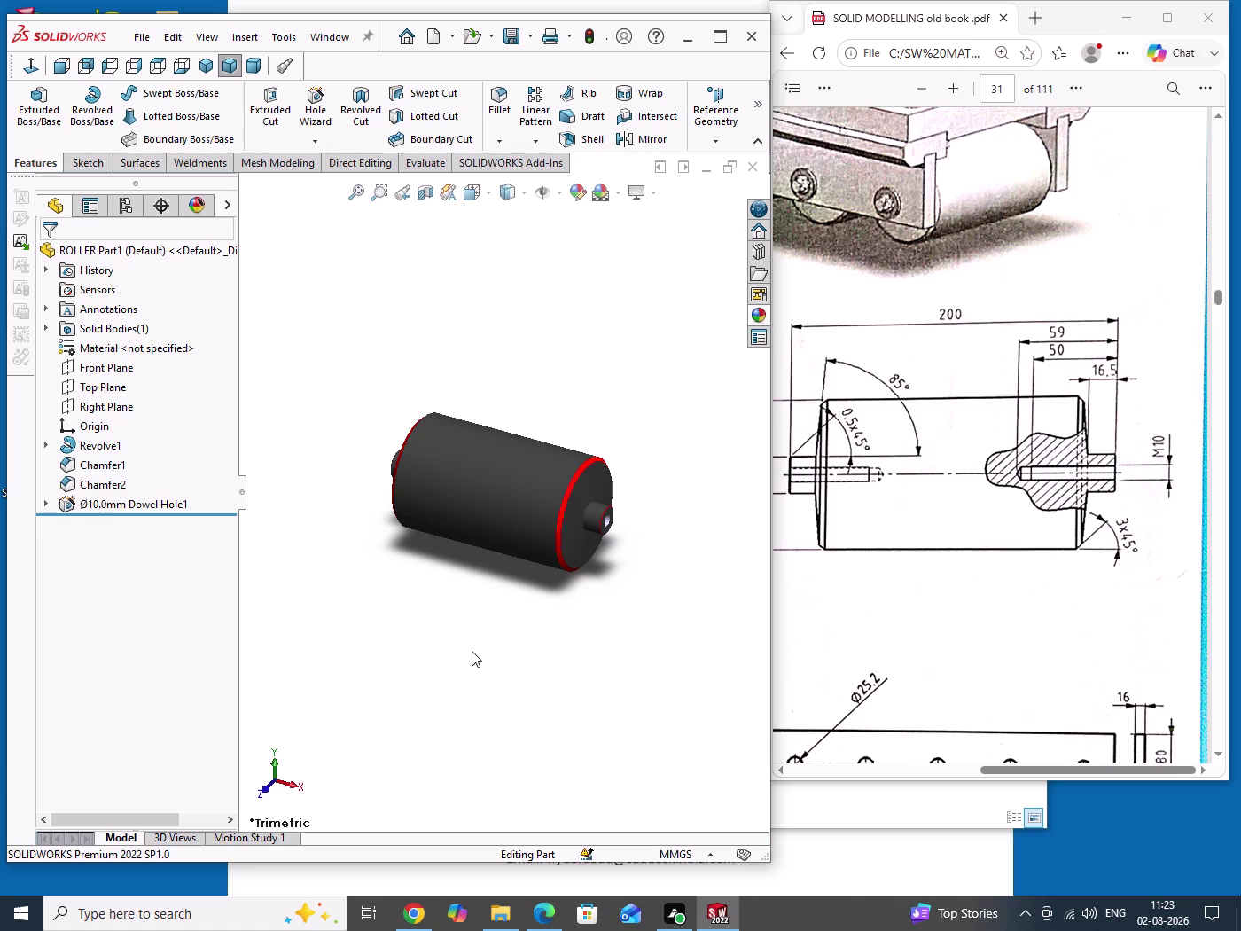
Scroll the Edge PDF down to the 580 mm plate drawing with Ø25.2 holes.
click(972, 595)
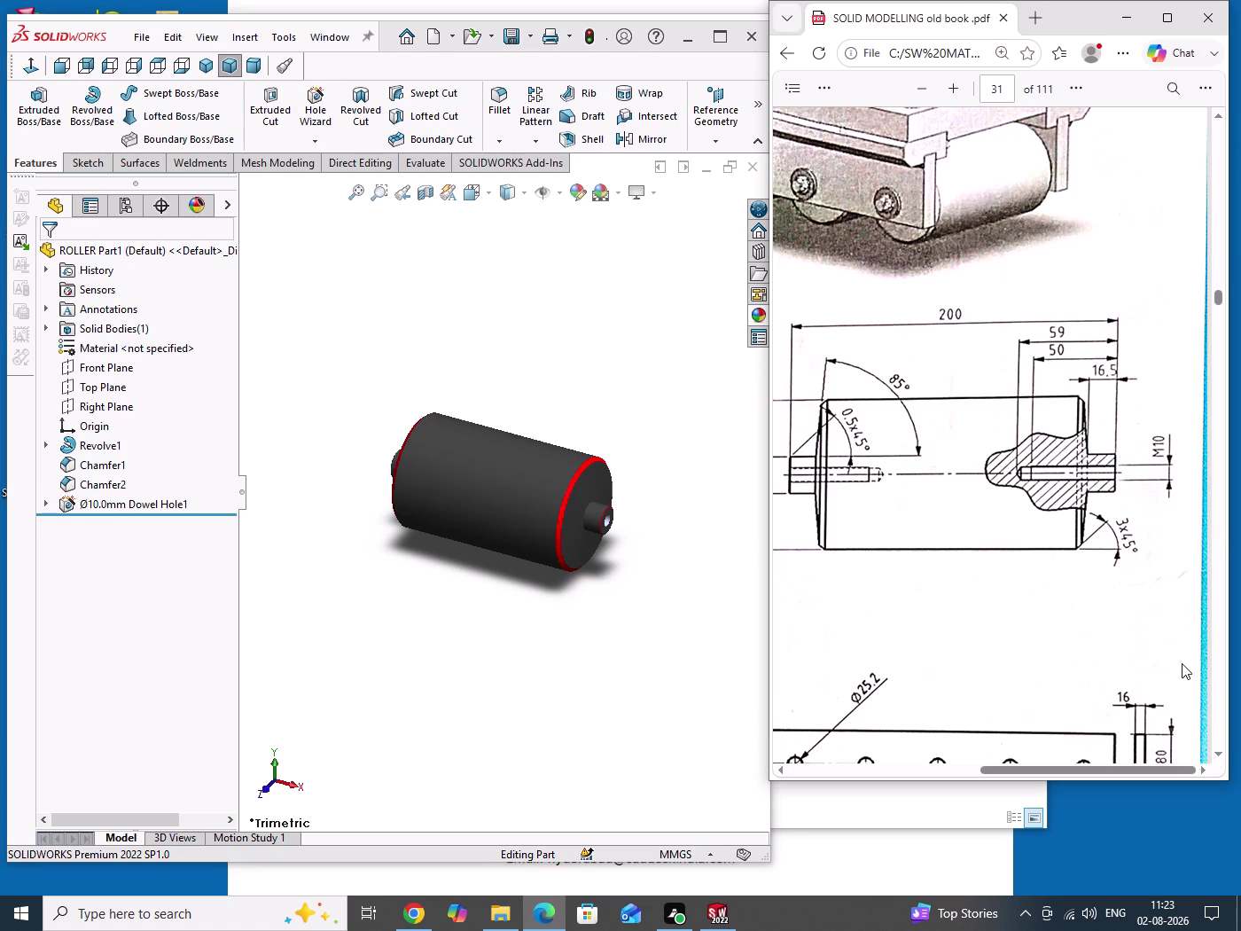
scroll(down, 3)
drag(1130, 777, 1018, 785)
drag(1044, 771, 949, 760)
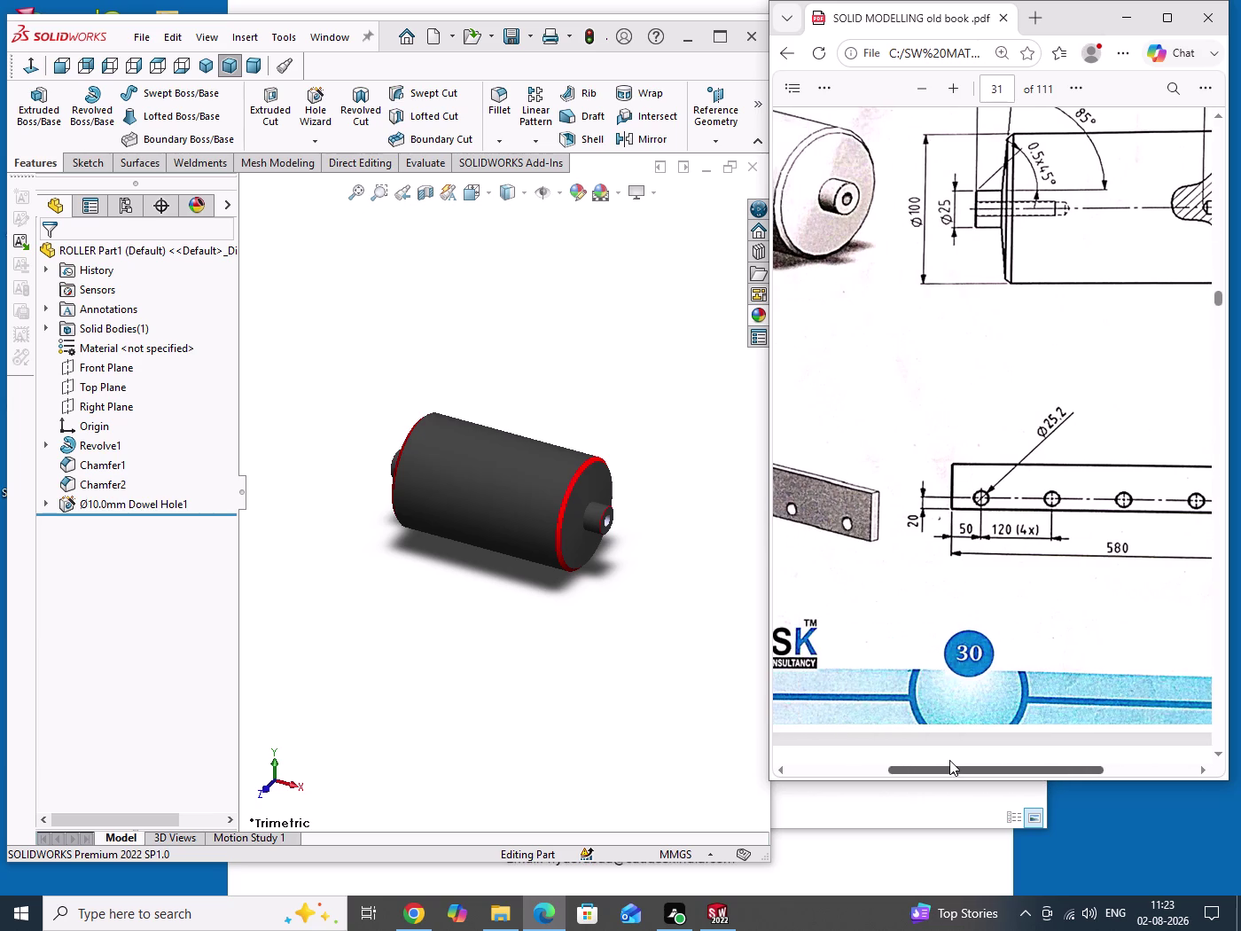
drag(950, 759, 1027, 757)
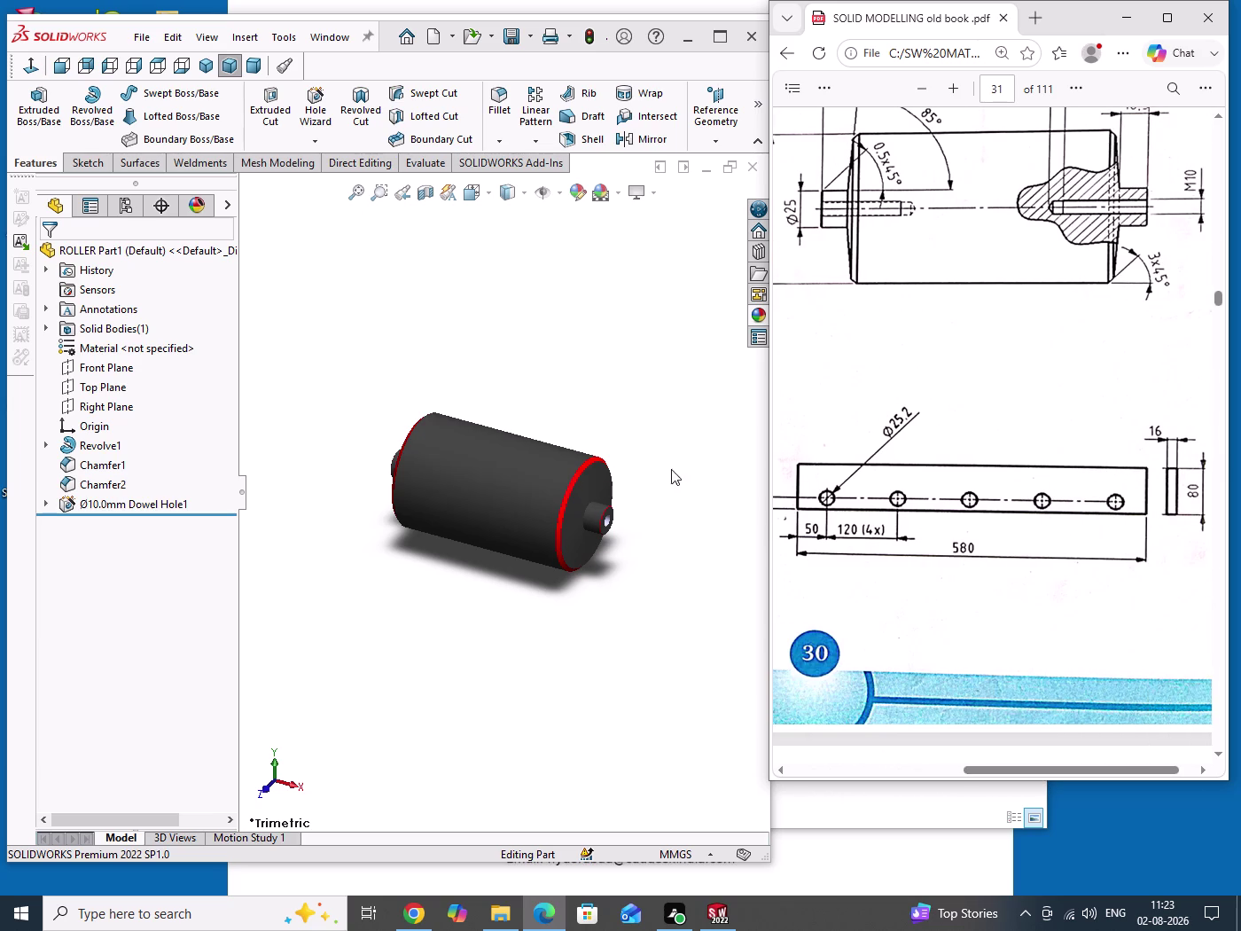
drag(675, 409, 694, 616)
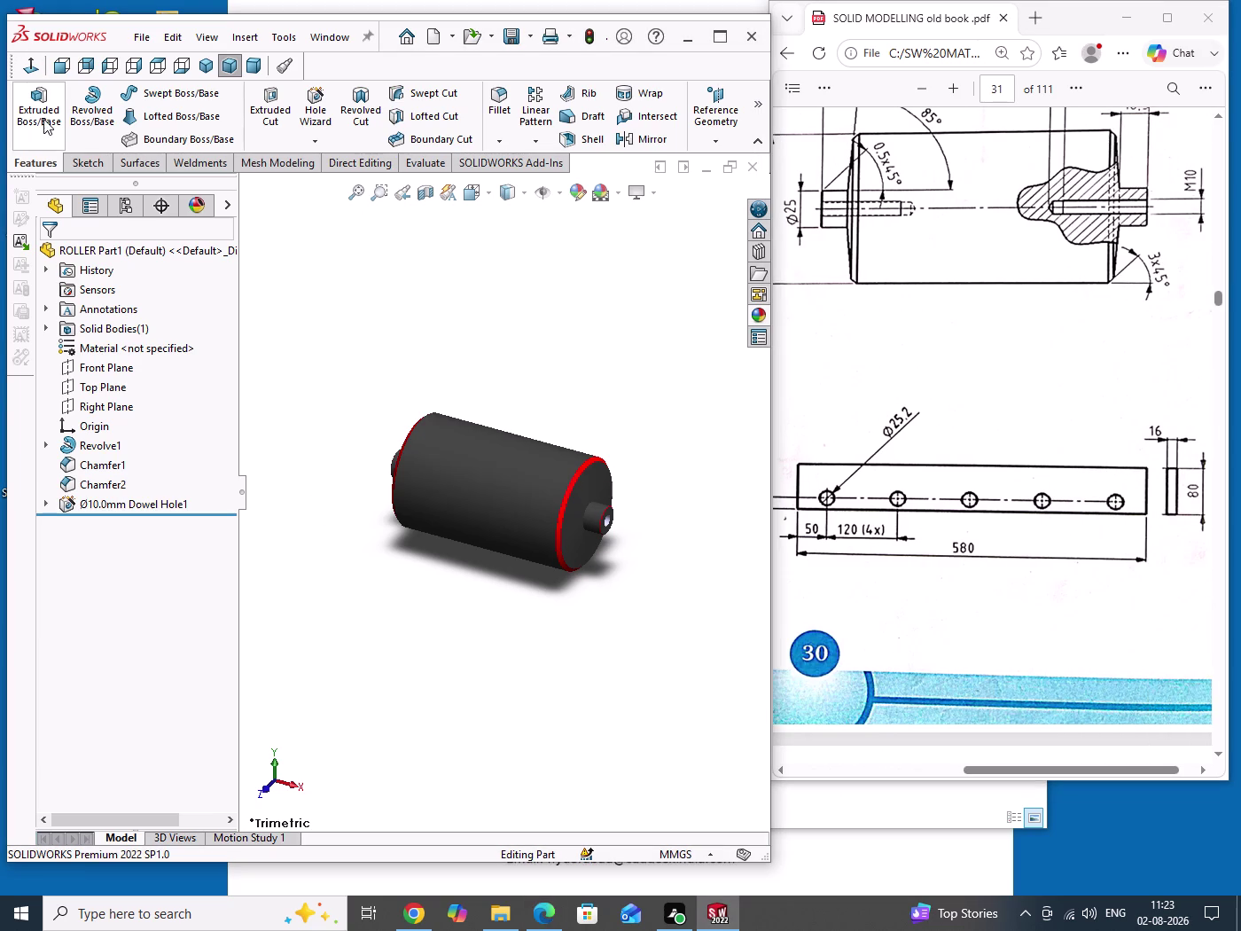
Create new part Part2 and open an Extruded Boss sketch on the Front Plane.
click(429, 38)
click(584, 544)
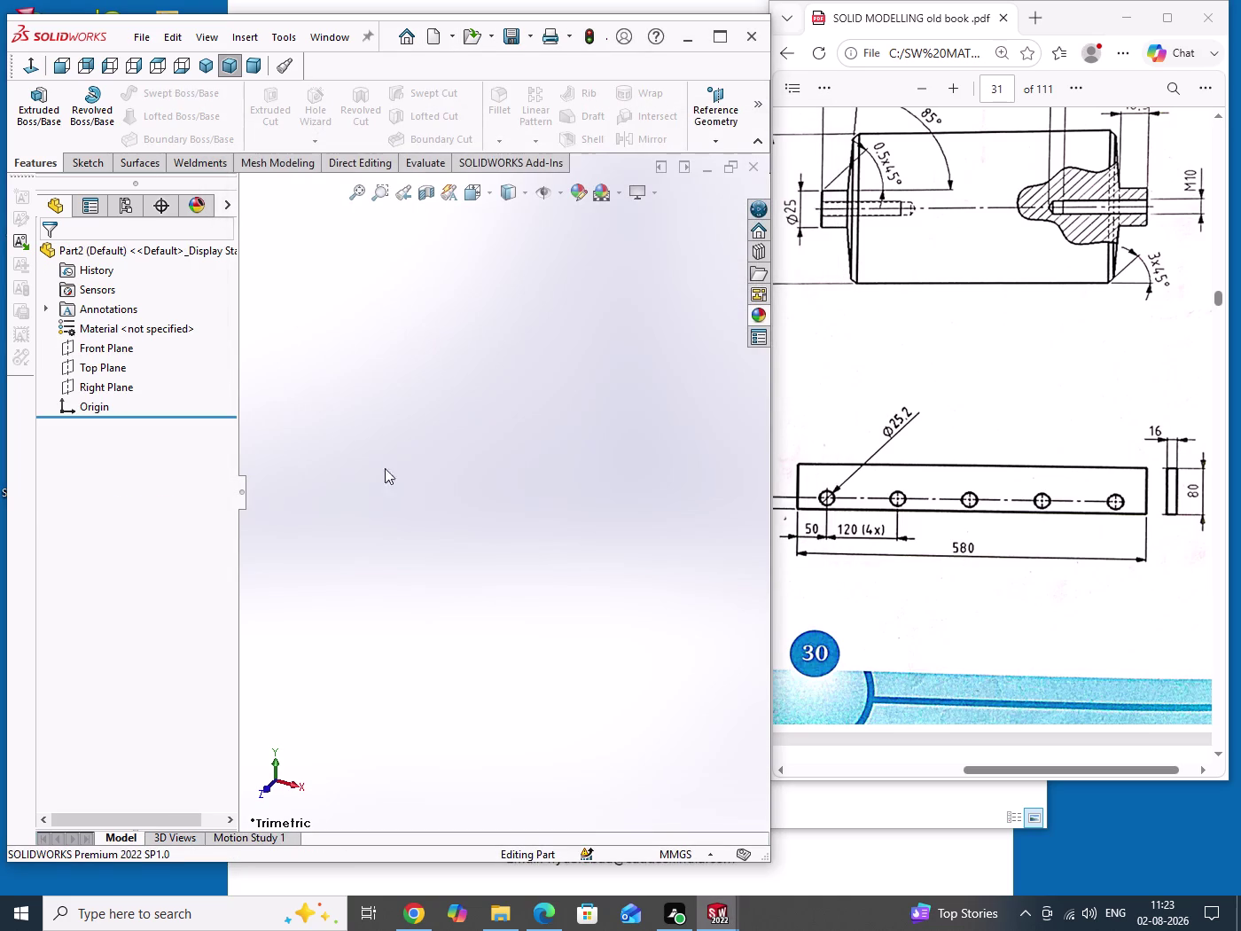
click(36, 112)
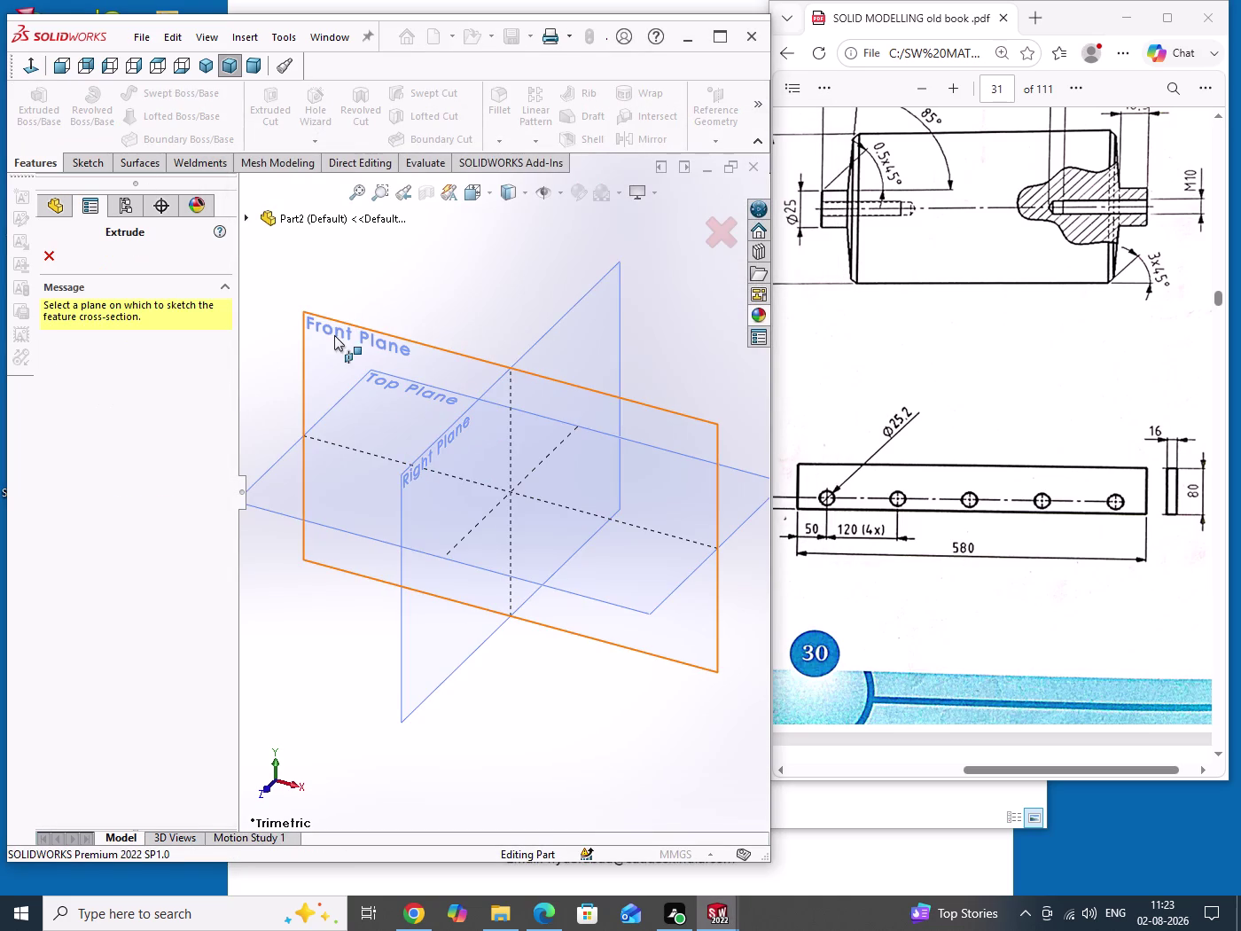
scroll(up, 3)
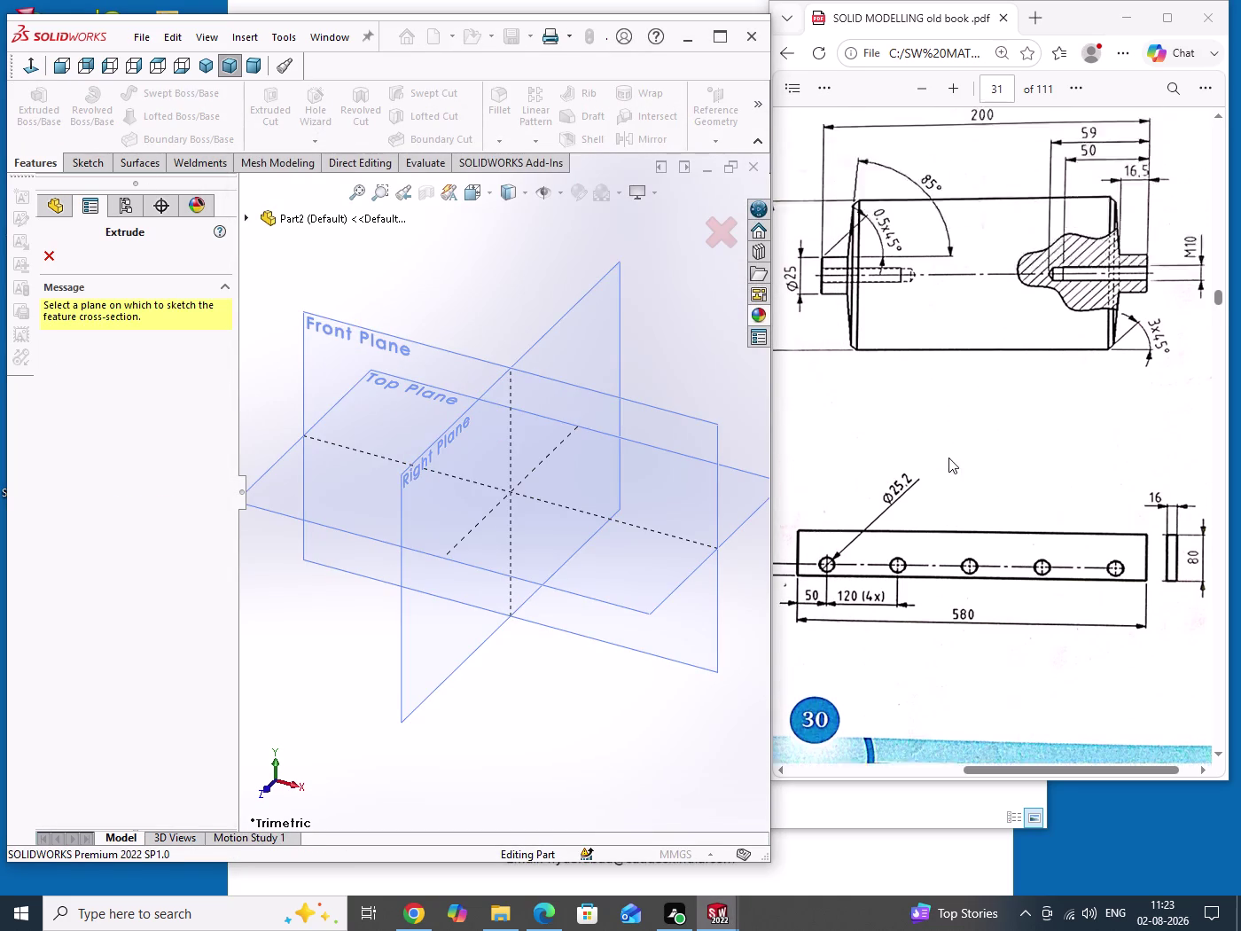
scroll(up, 3)
scroll(down, 3)
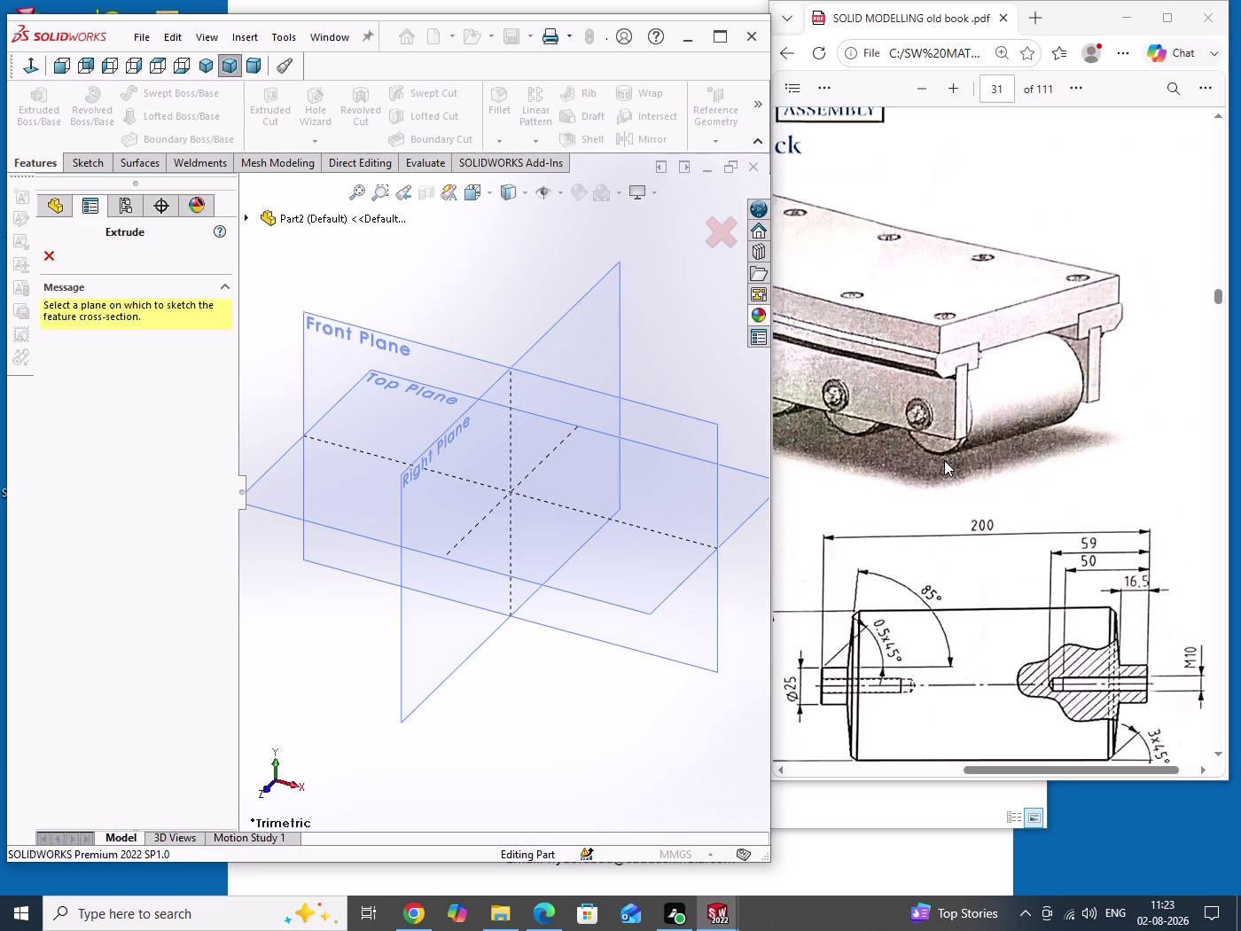
scroll(down, 3)
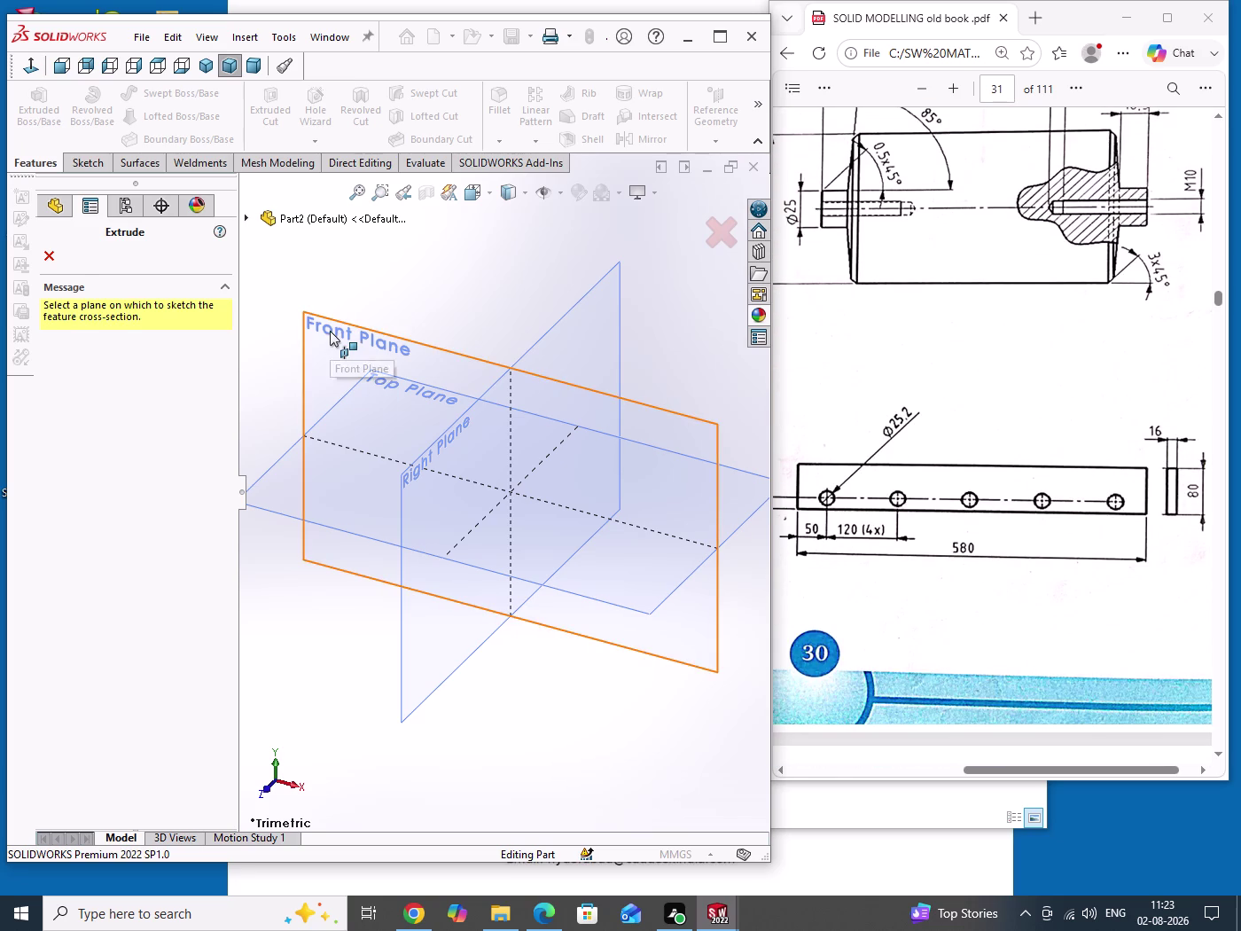
click(330, 331)
drag(438, 432, 489, 497)
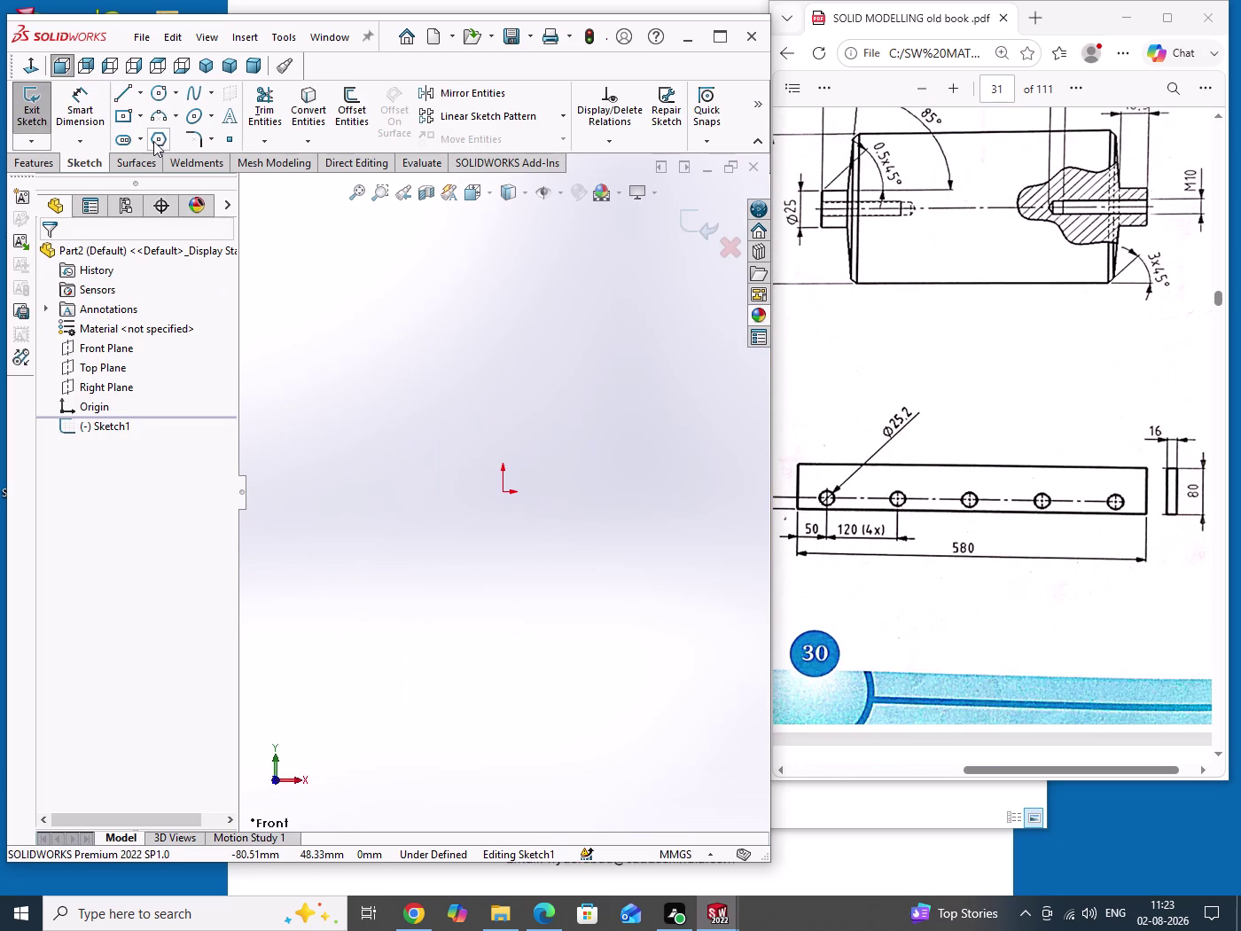
Draw a centre rectangle anchored on the origin.
click(141, 113)
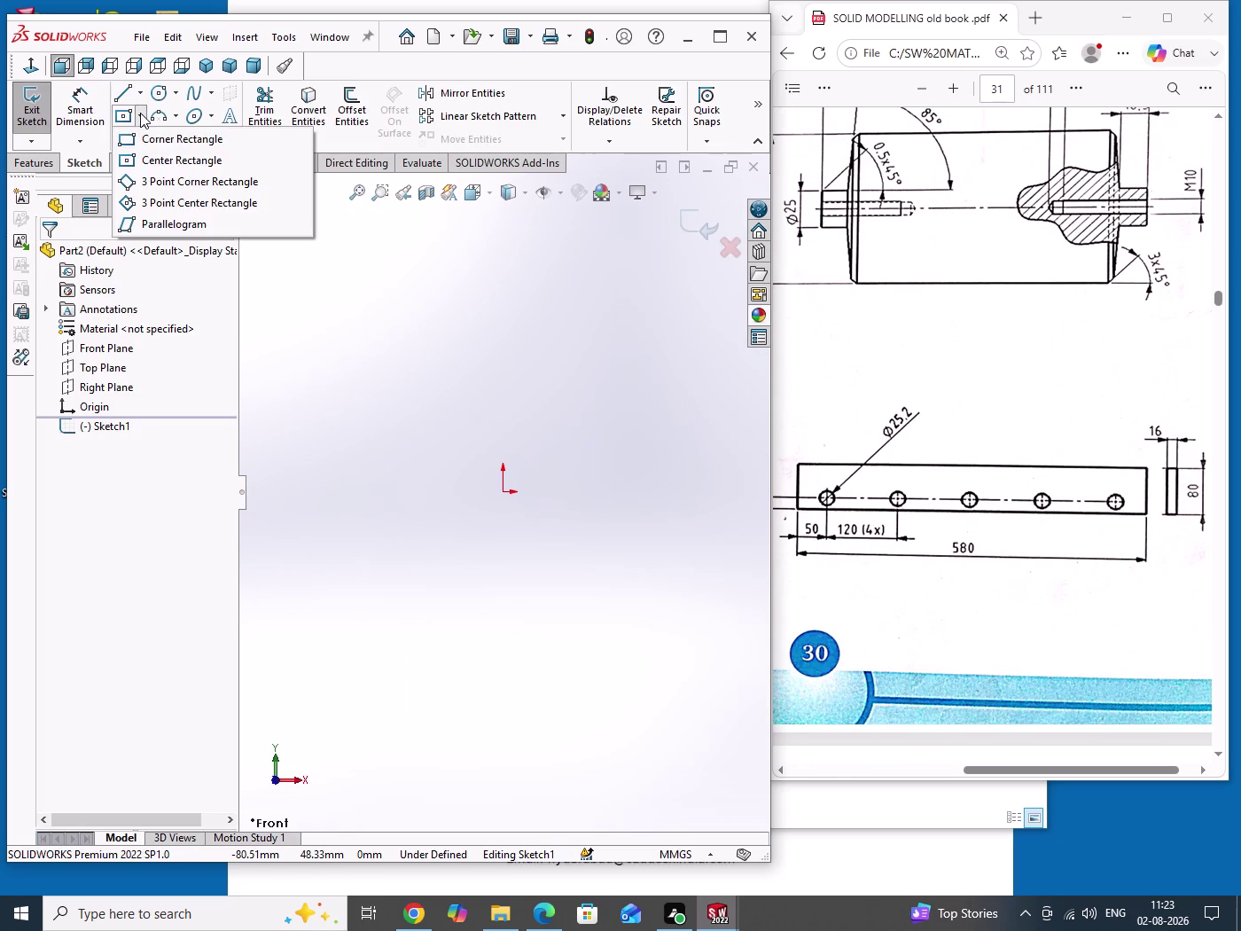
click(161, 165)
click(506, 491)
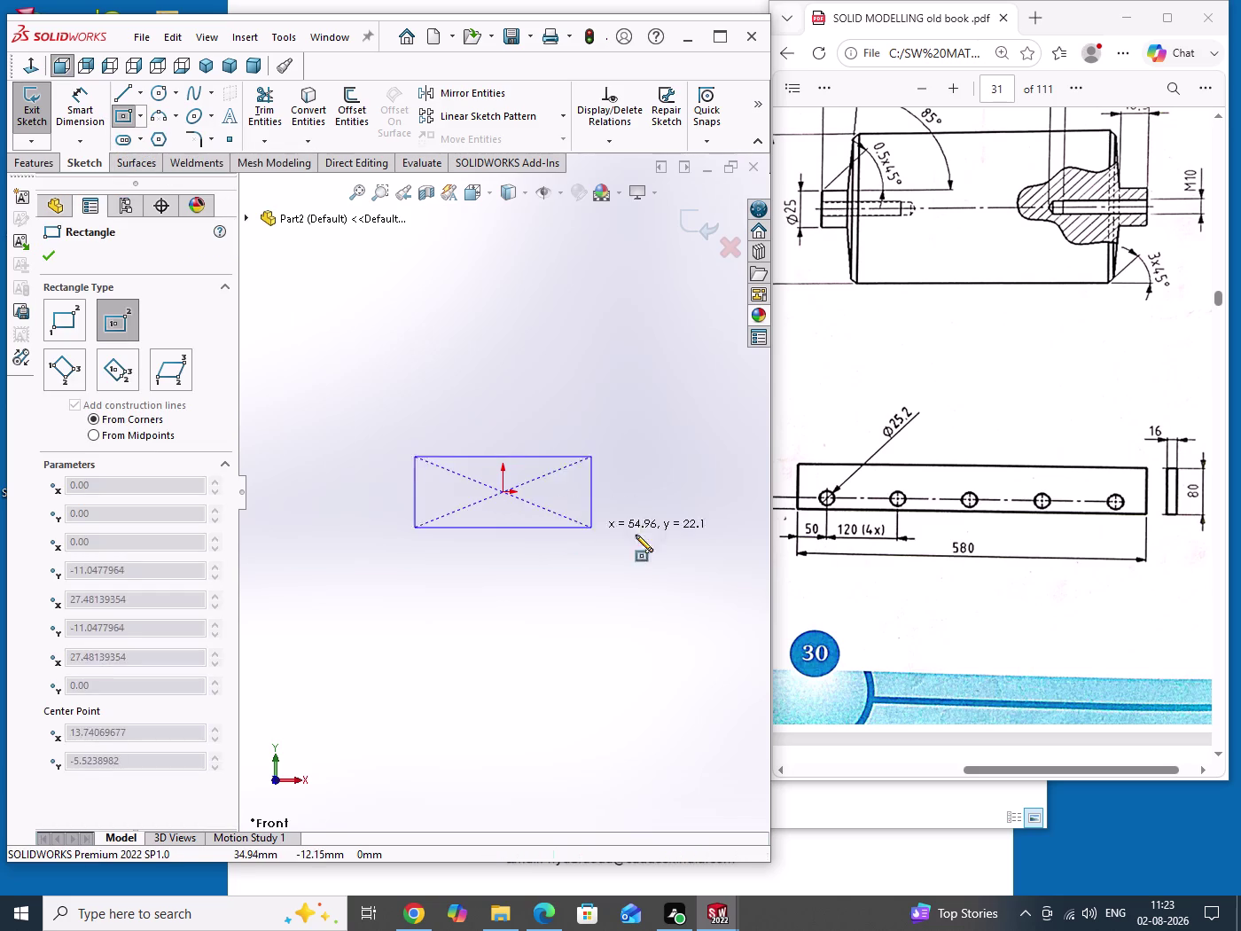
click(662, 539)
right_drag(635, 594, 610, 464)
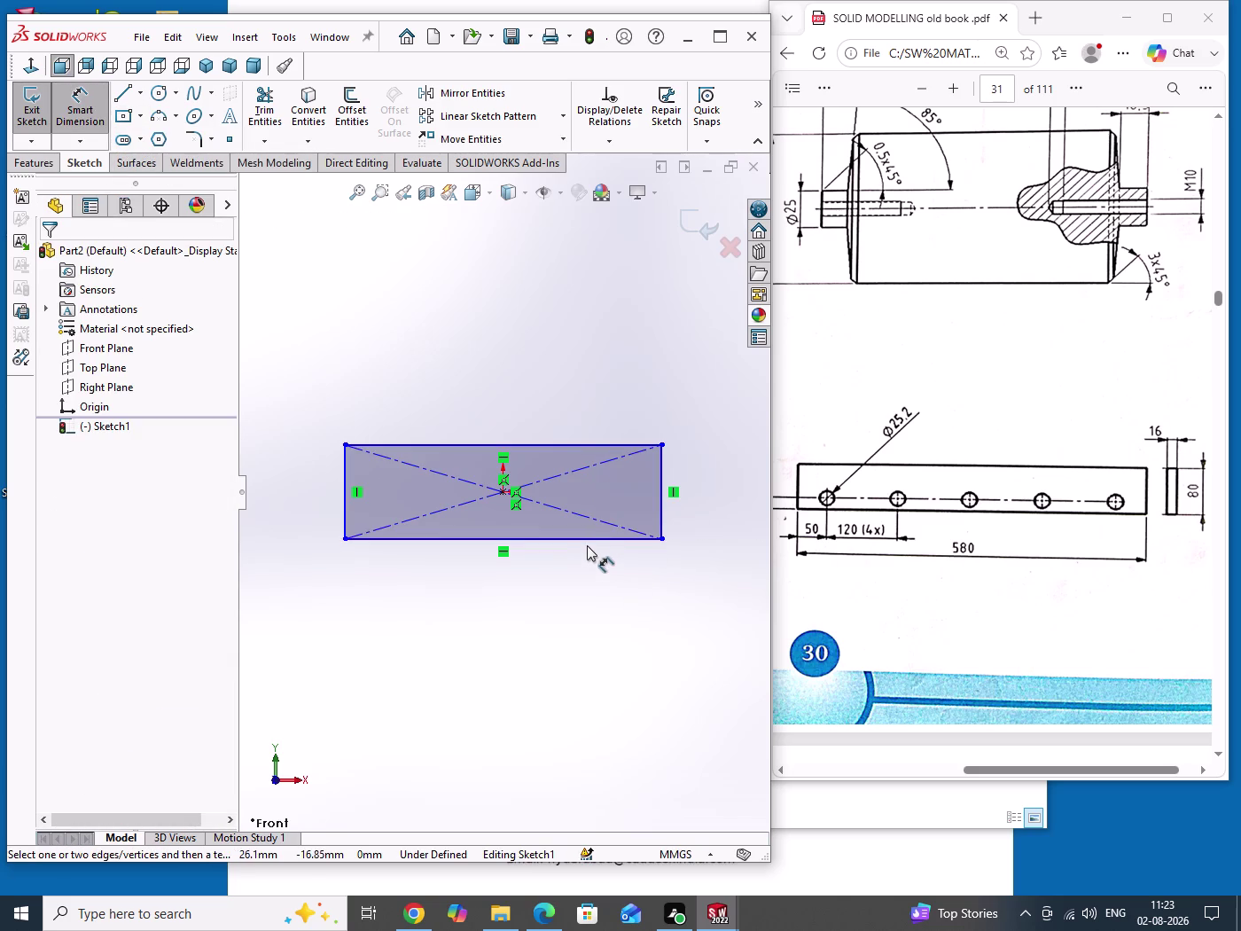
Dimension the rectangle 580 mm wide and 80 mm high.
click(591, 541)
click(540, 601)
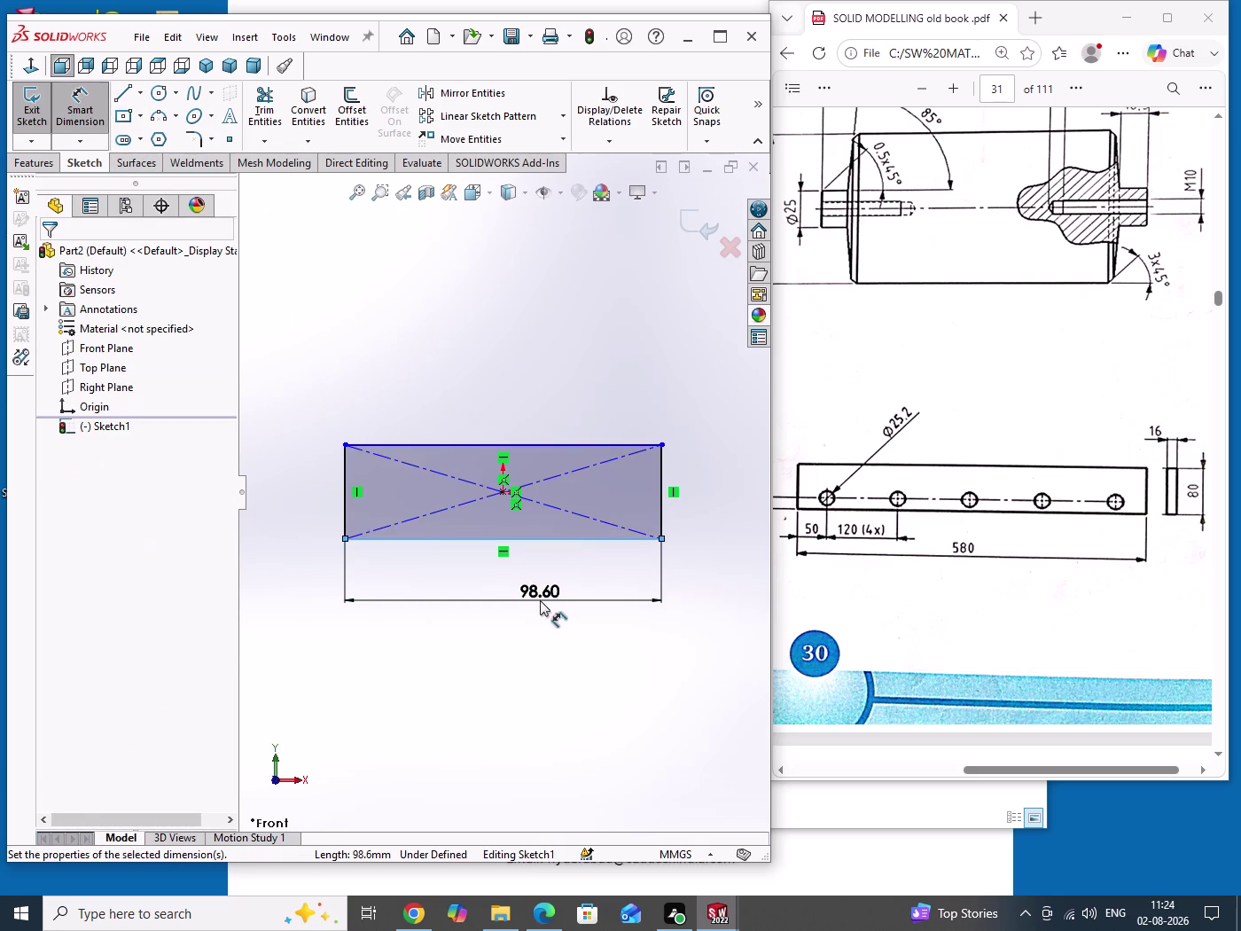
text(580)
key(Return)
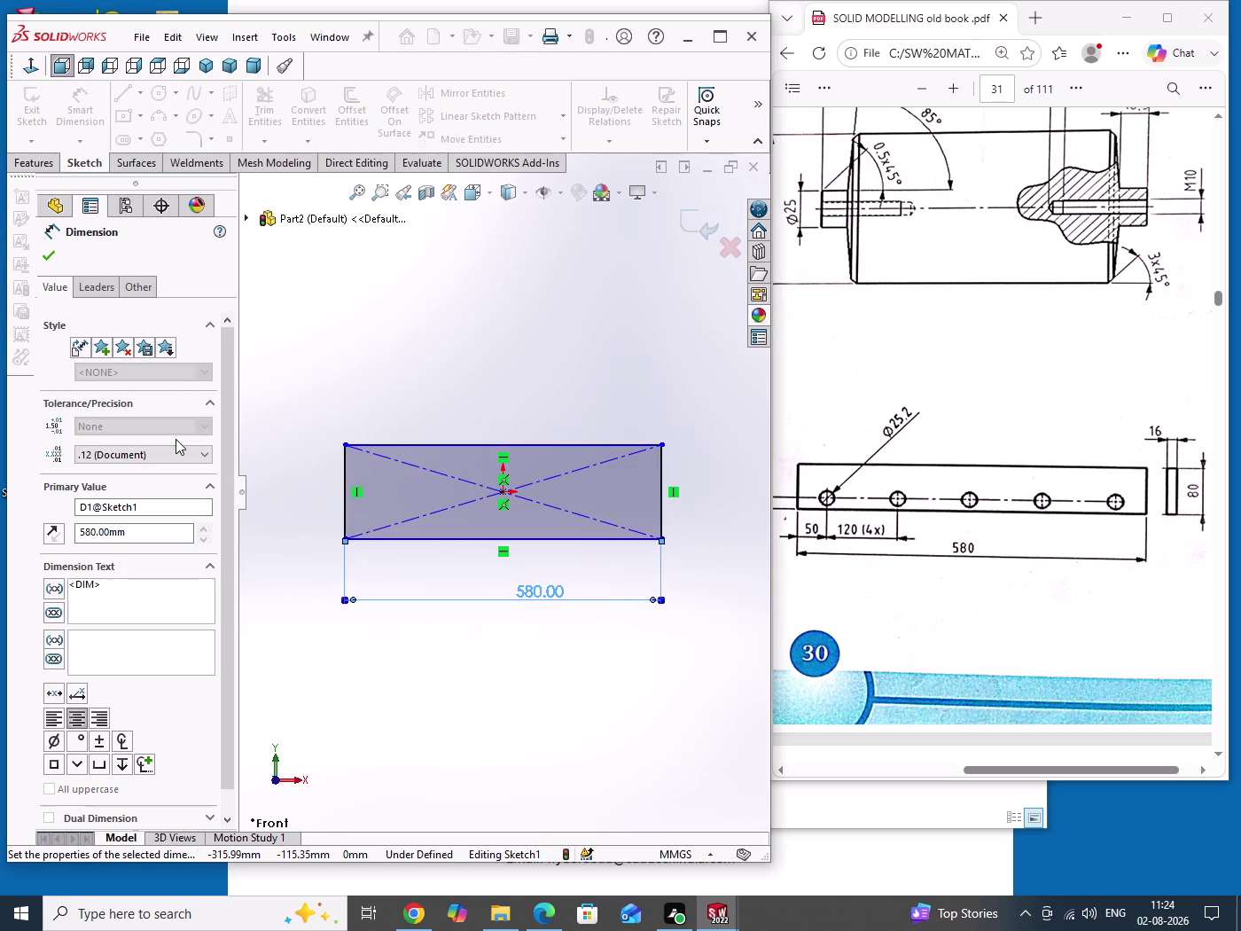
click(348, 468)
click(326, 495)
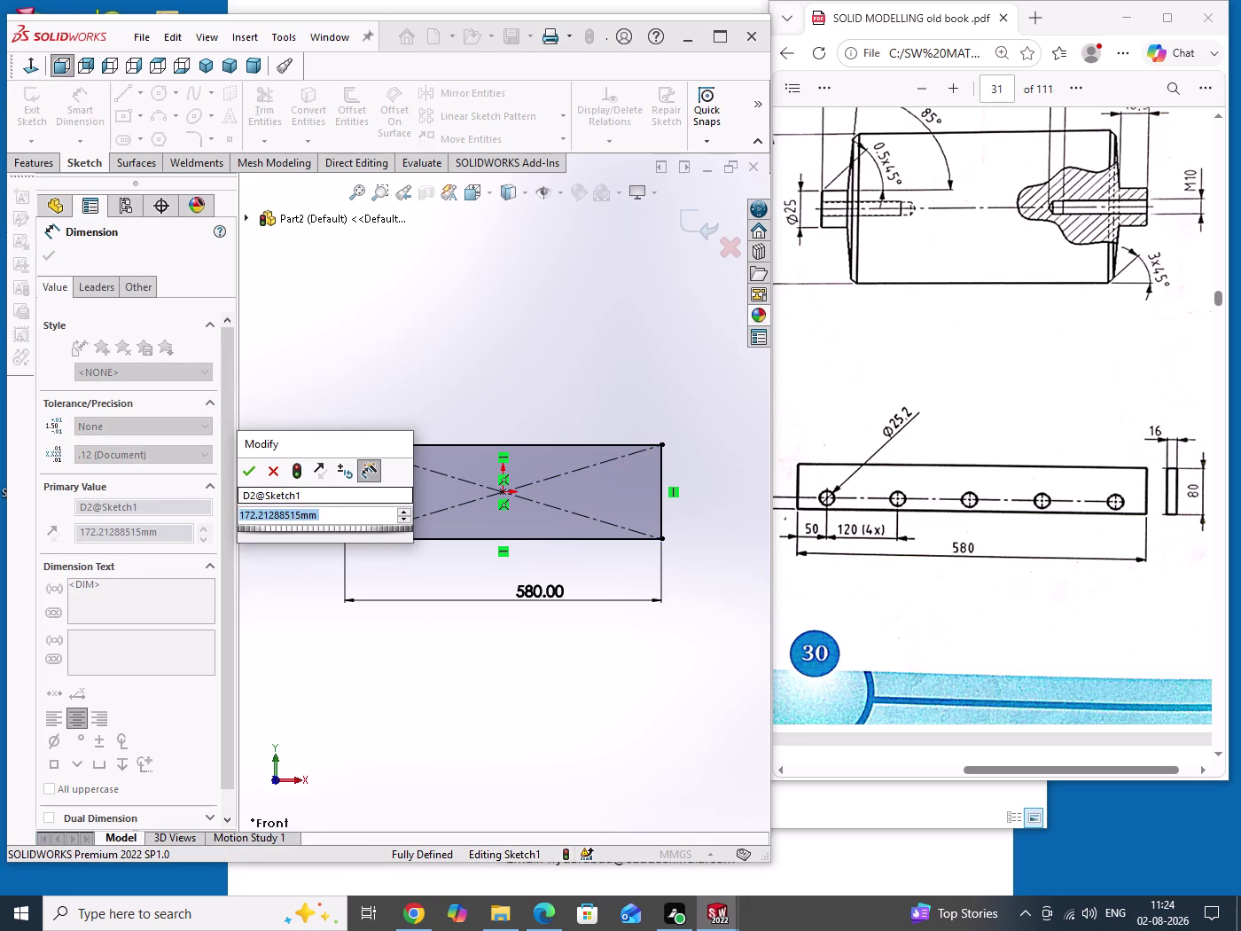
text(80)
key(Return)
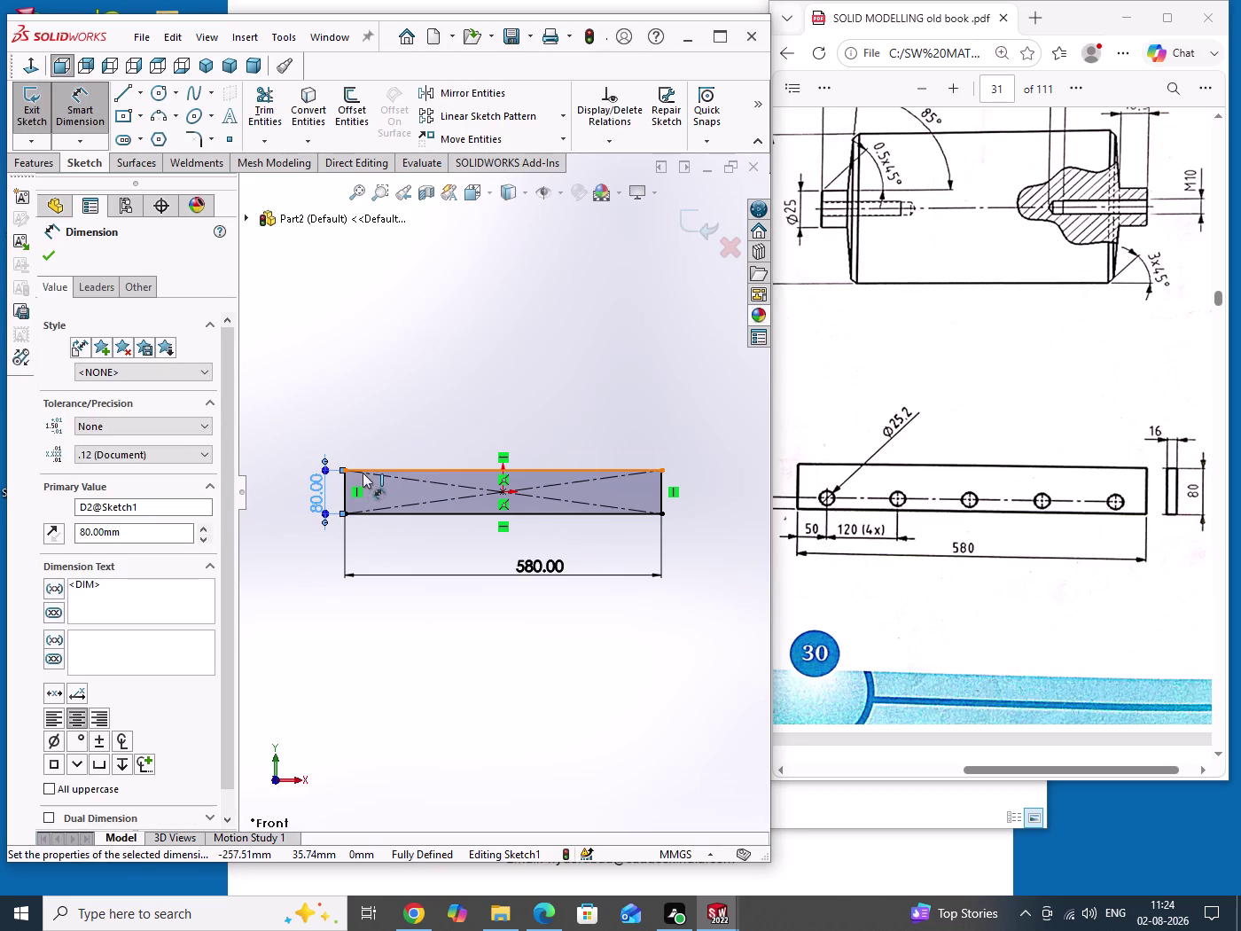
right_click(477, 374)
click(519, 431)
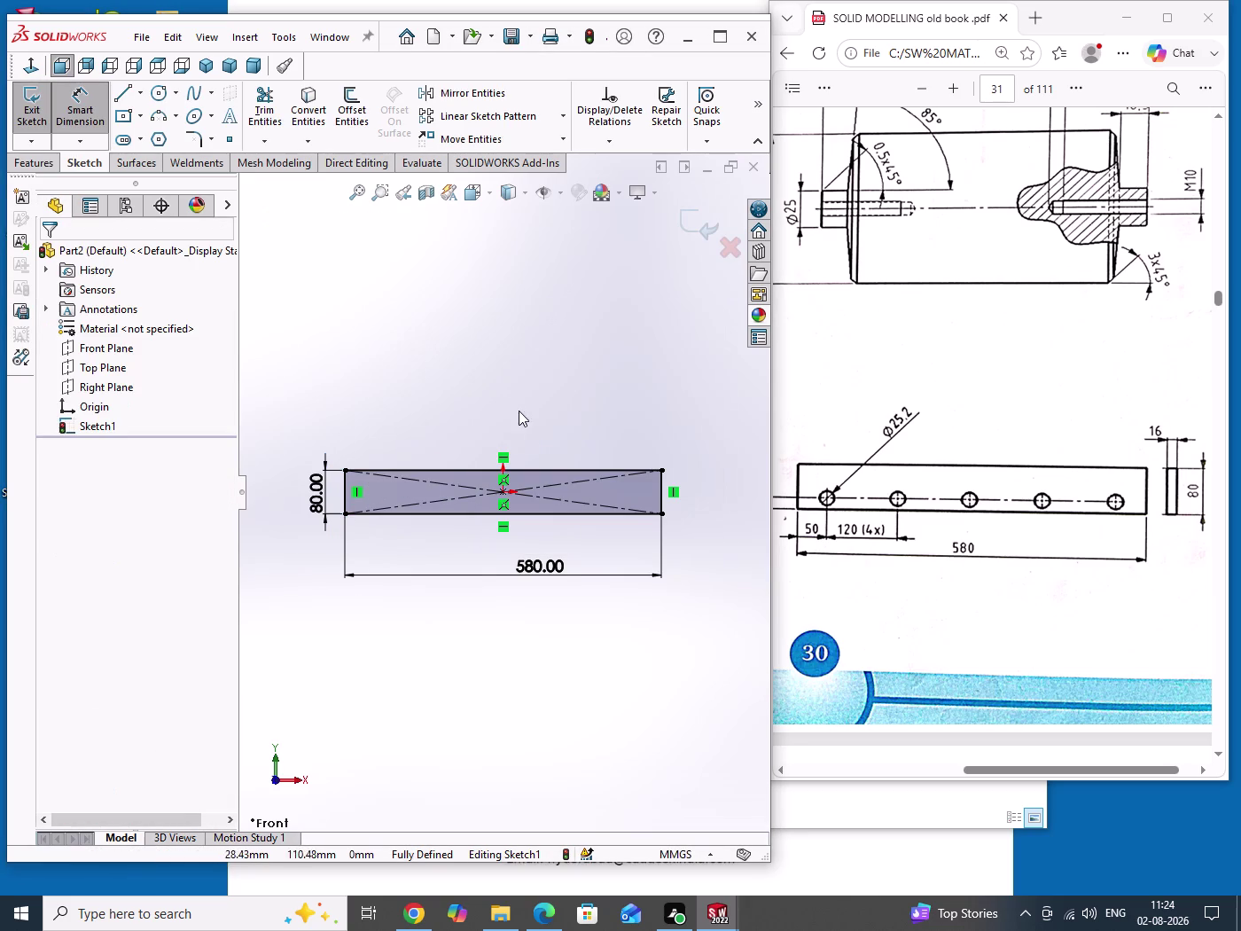
Drag the sketch geometry to check the rectangle is fully defined.
drag(495, 360, 534, 393)
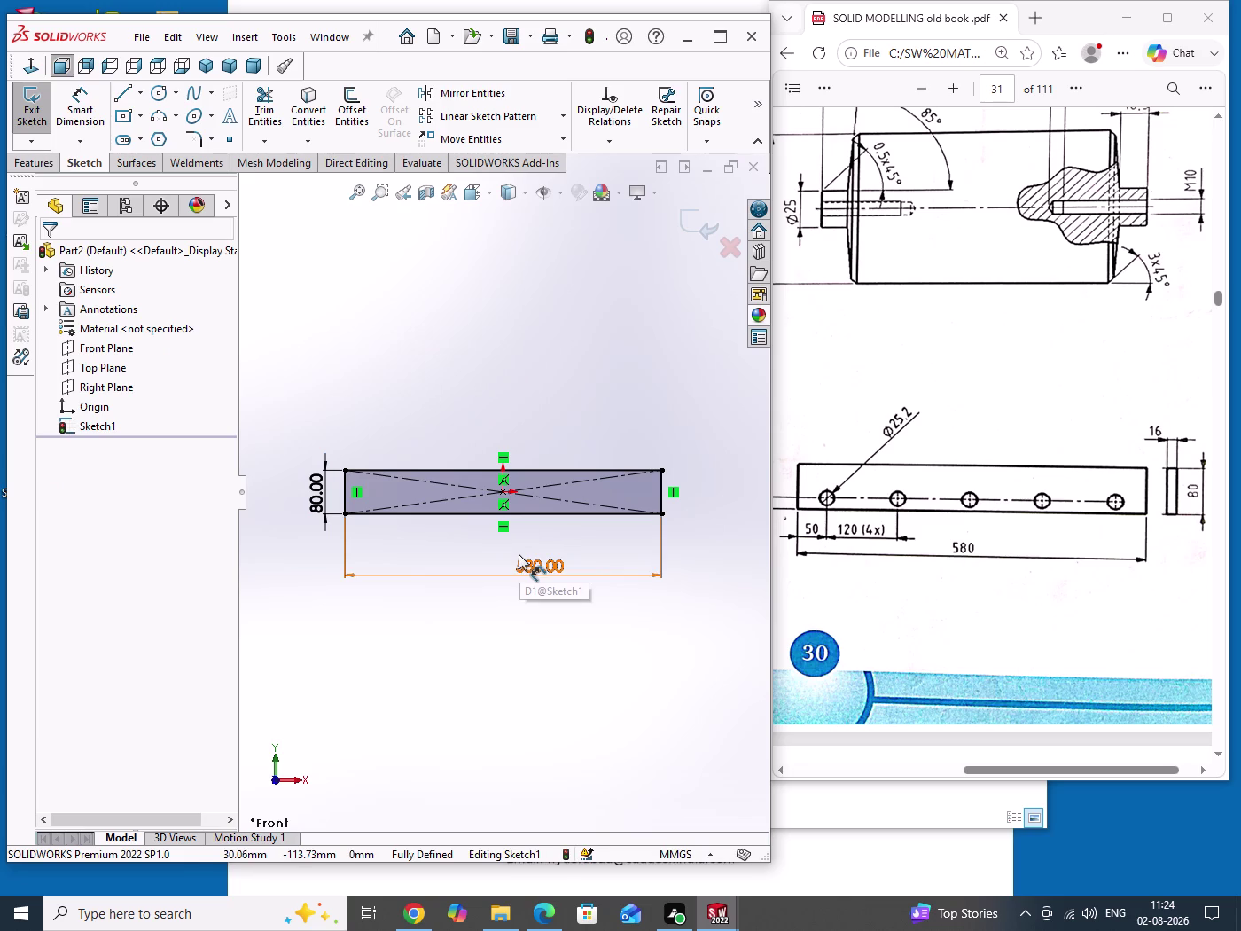
scroll(down, 3)
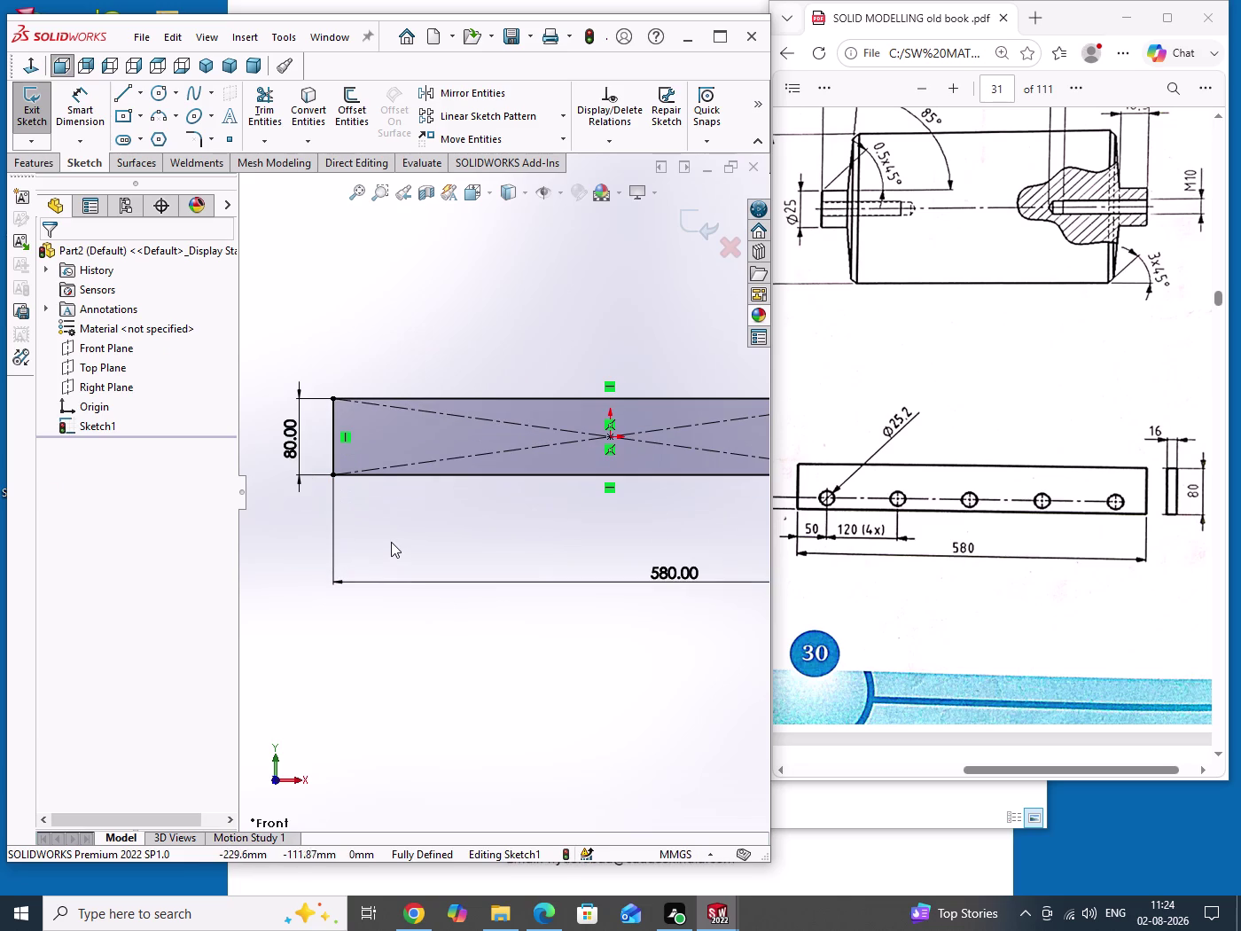
drag(391, 542, 443, 558)
drag(357, 268, 363, 270)
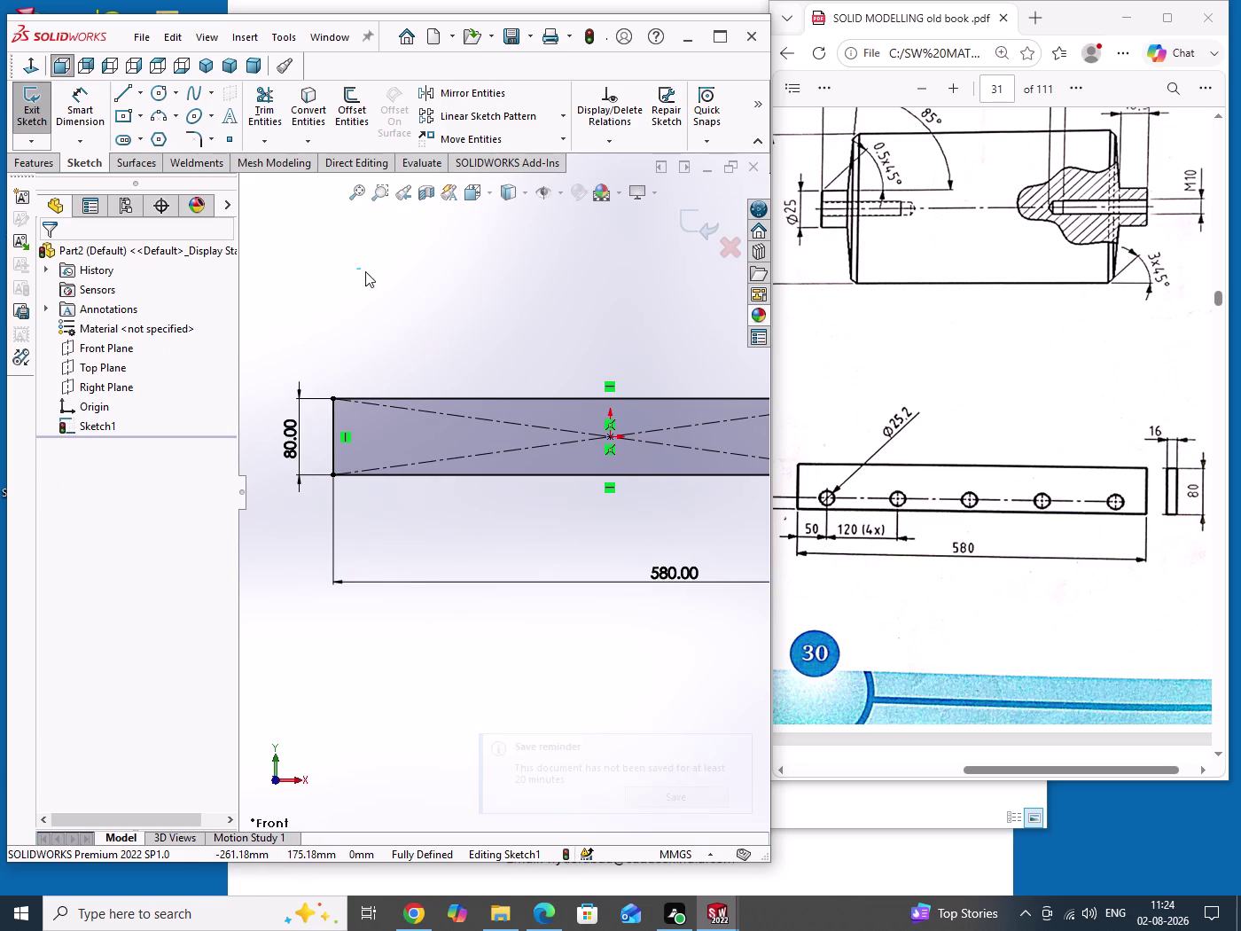
drag(363, 270, 433, 299)
drag(375, 300, 435, 312)
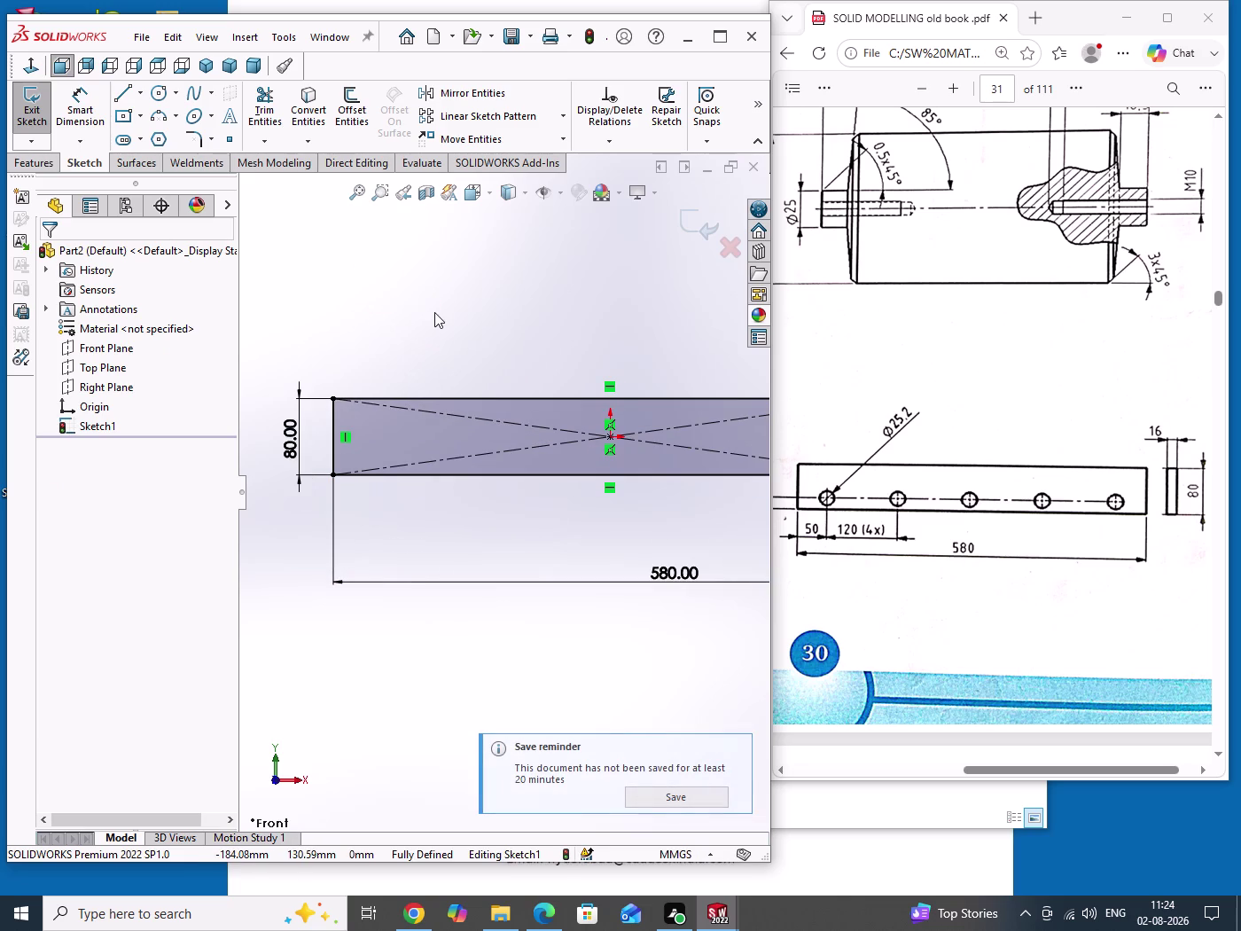
drag(388, 294, 464, 313)
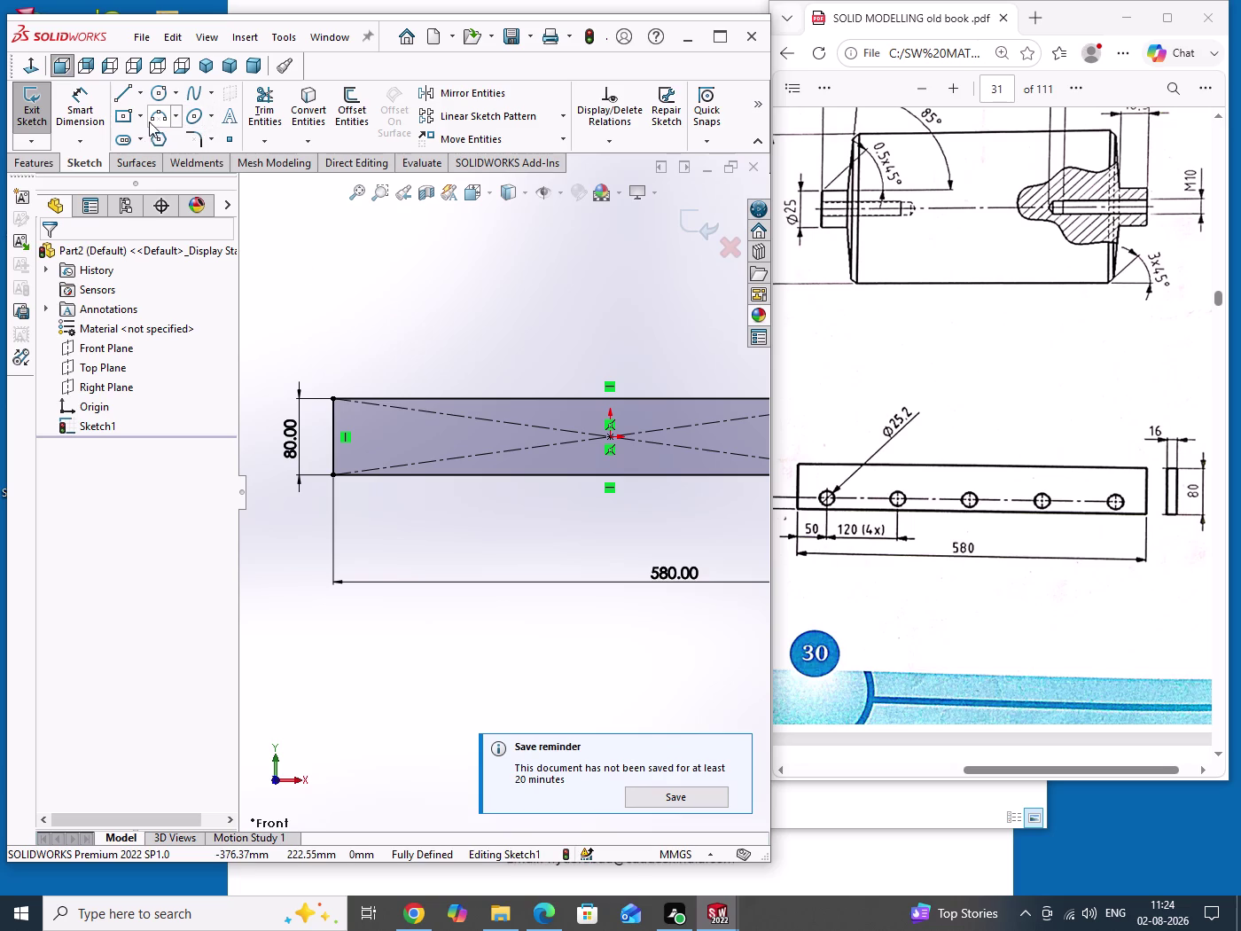
click(44, 109)
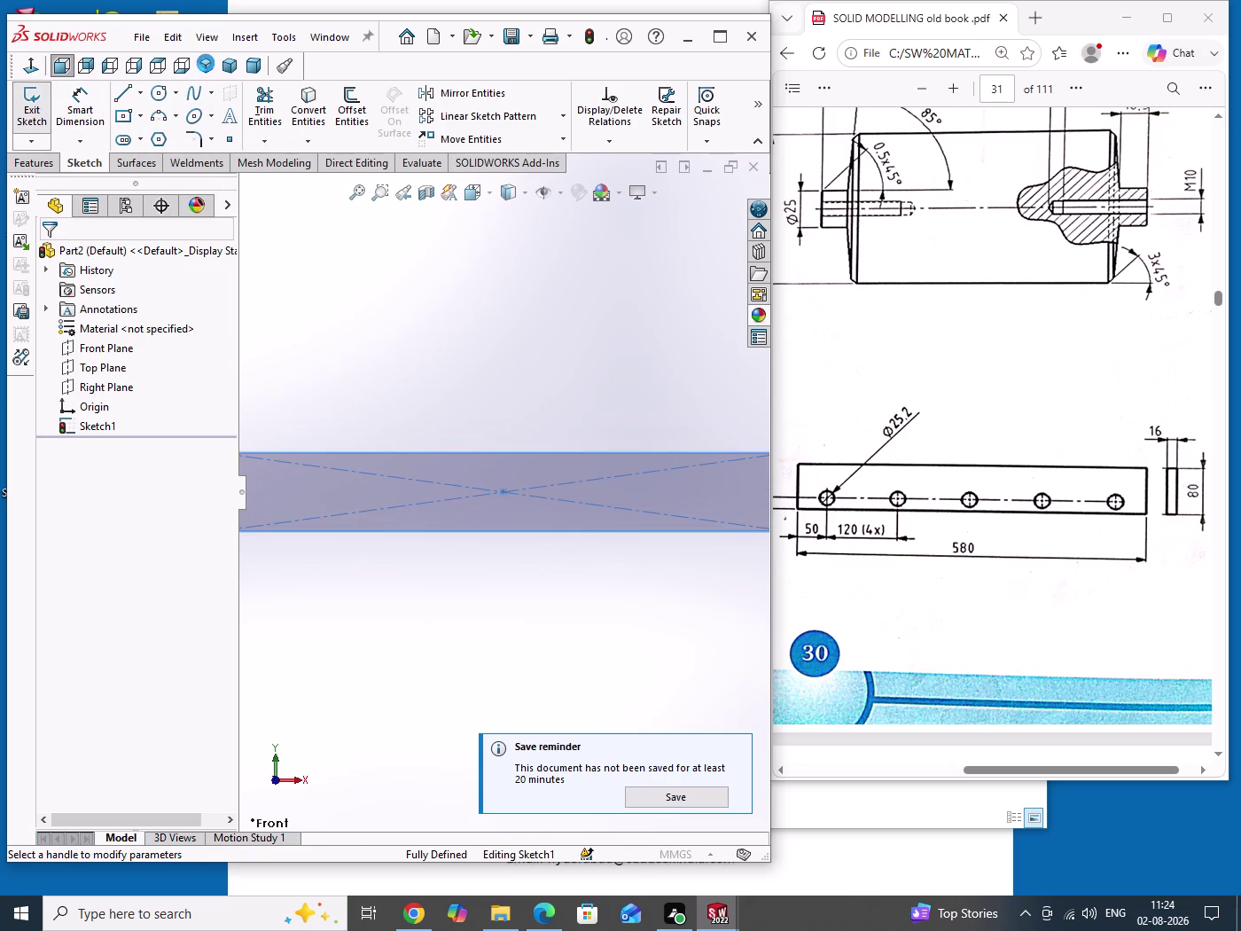
Extrude the rectangle 16 mm Blind into Boss-Extrude1 and begin saving the part.
click(206, 64)
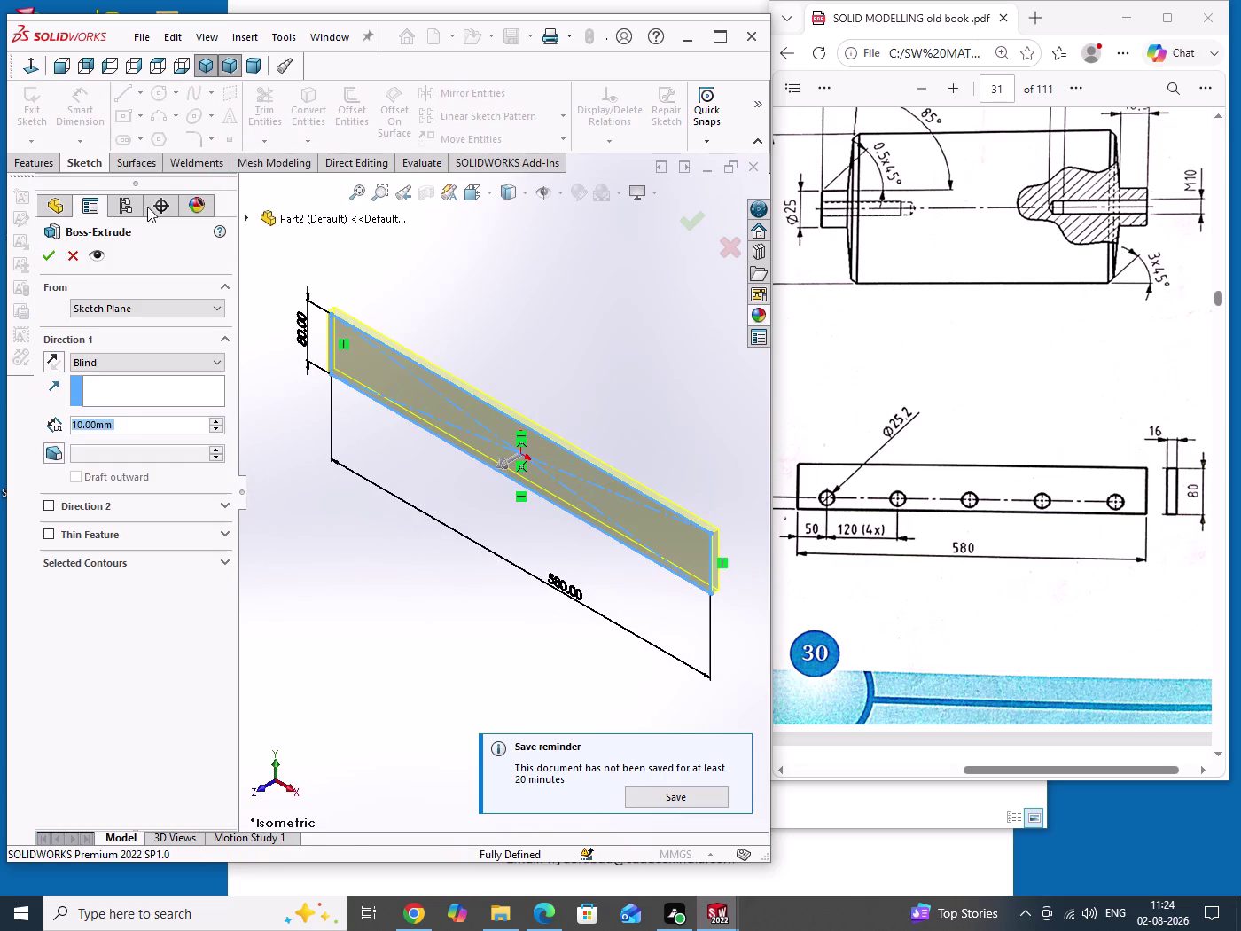
click(101, 363)
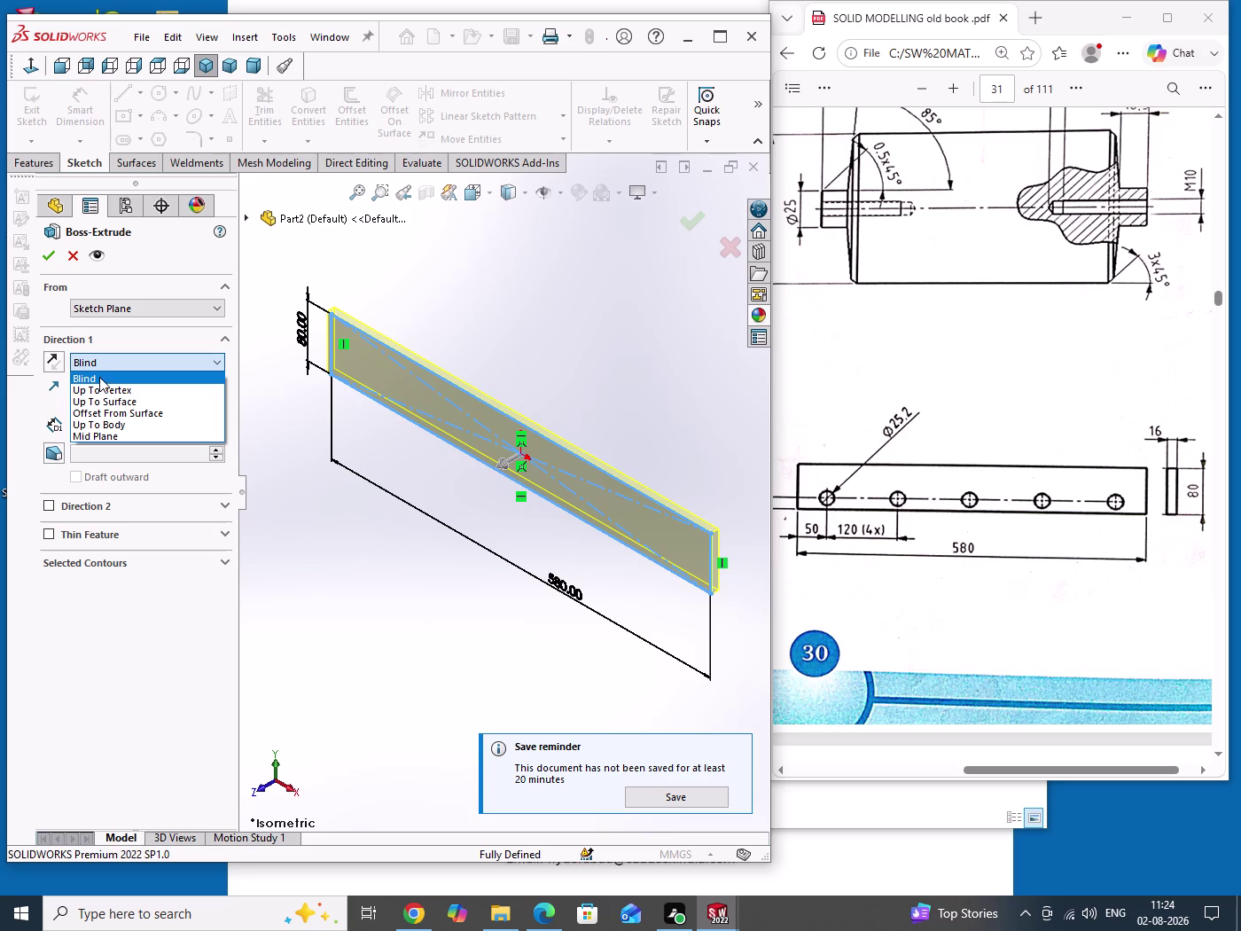
click(99, 377)
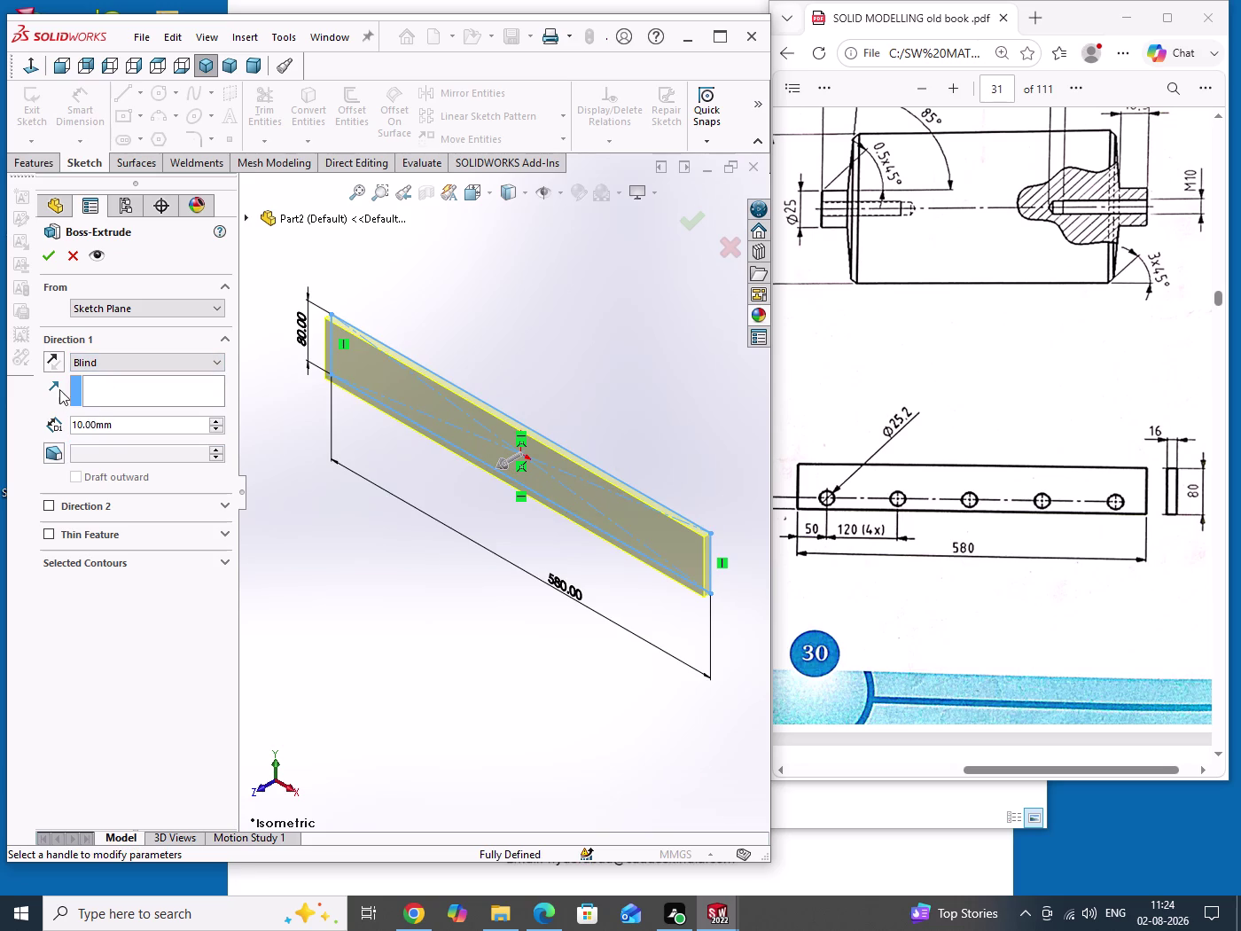
click(53, 367)
click(53, 367)
double_click(103, 424)
text(16)
key(Return)
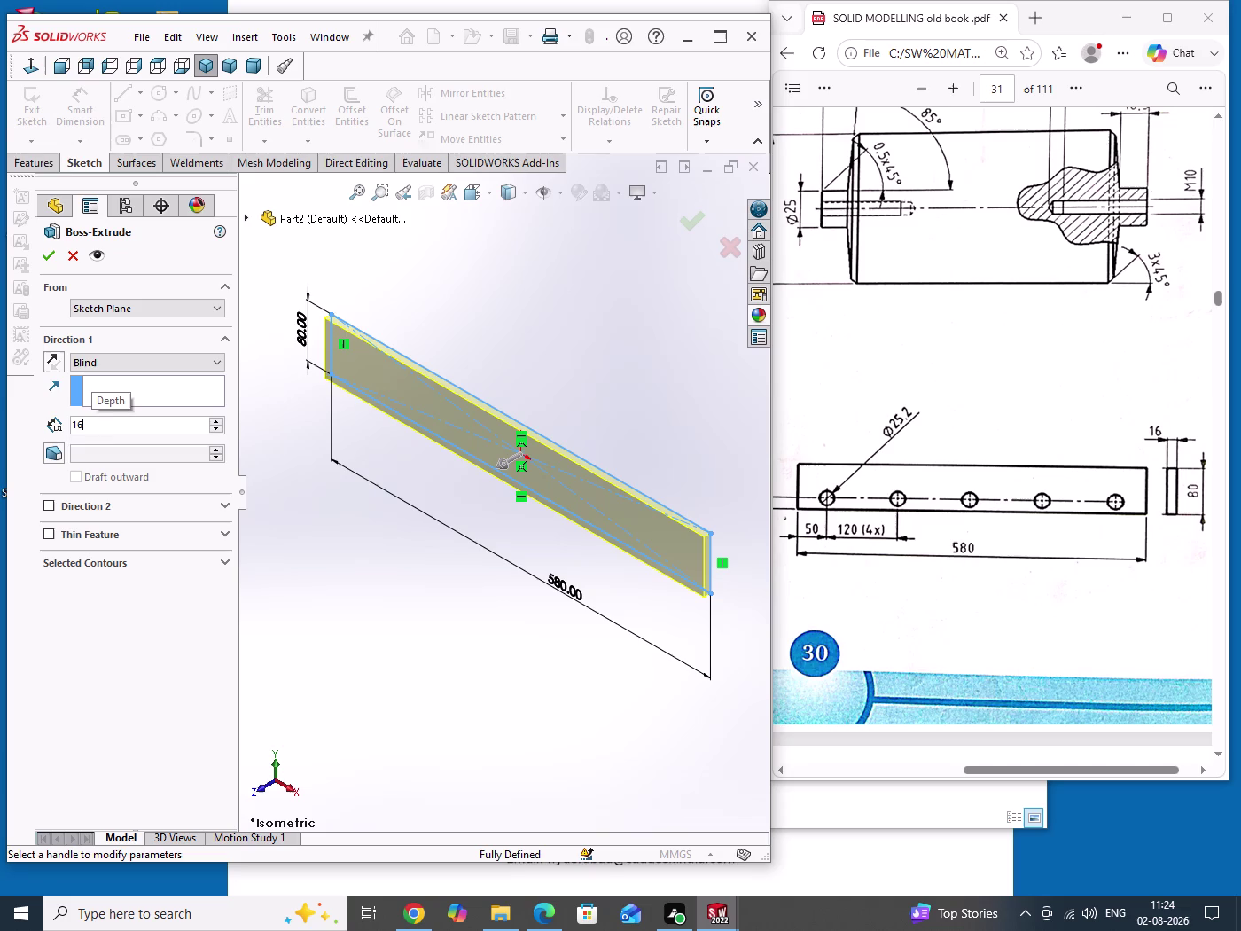
click(50, 259)
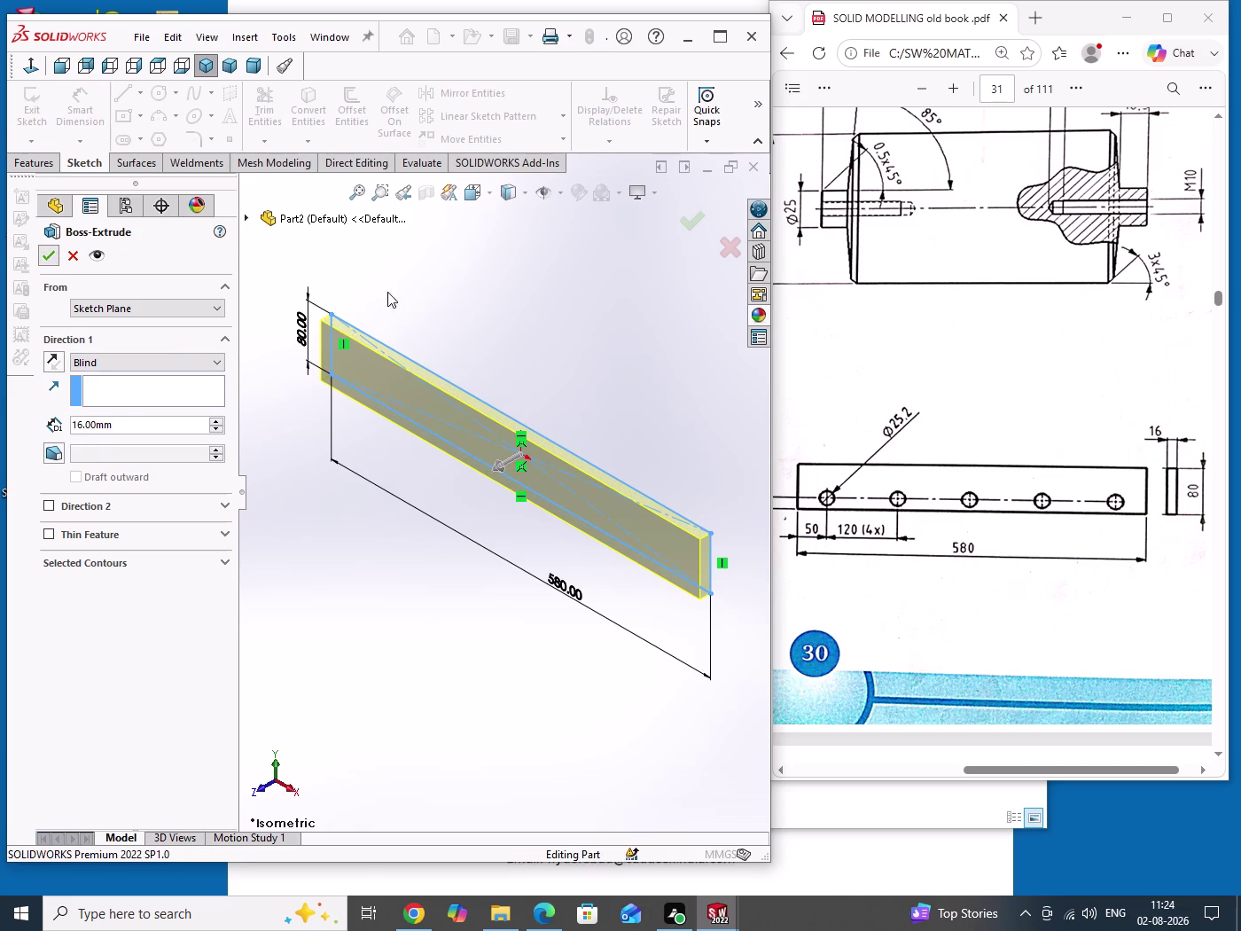
drag(484, 297, 550, 362)
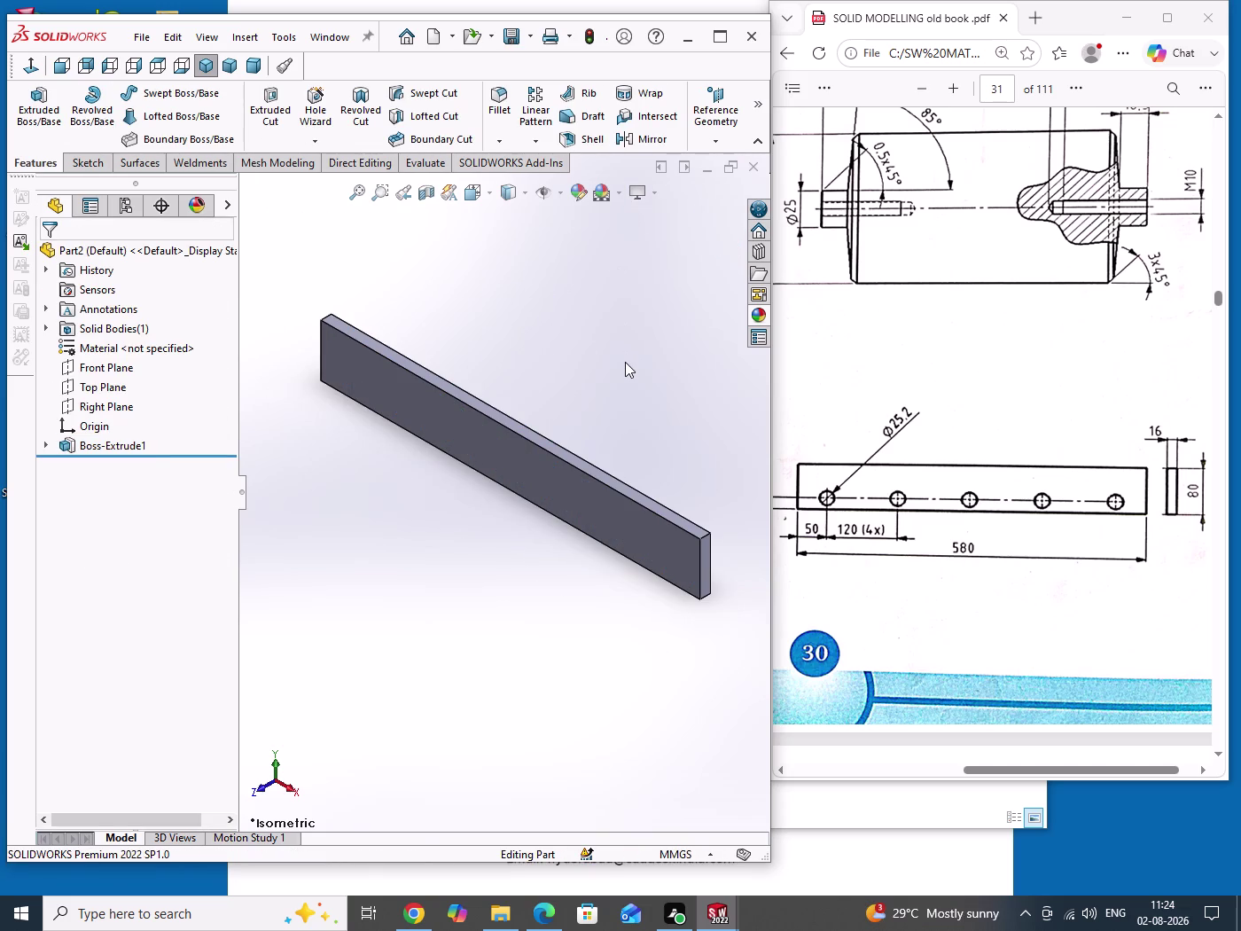
key(ctrl+s)
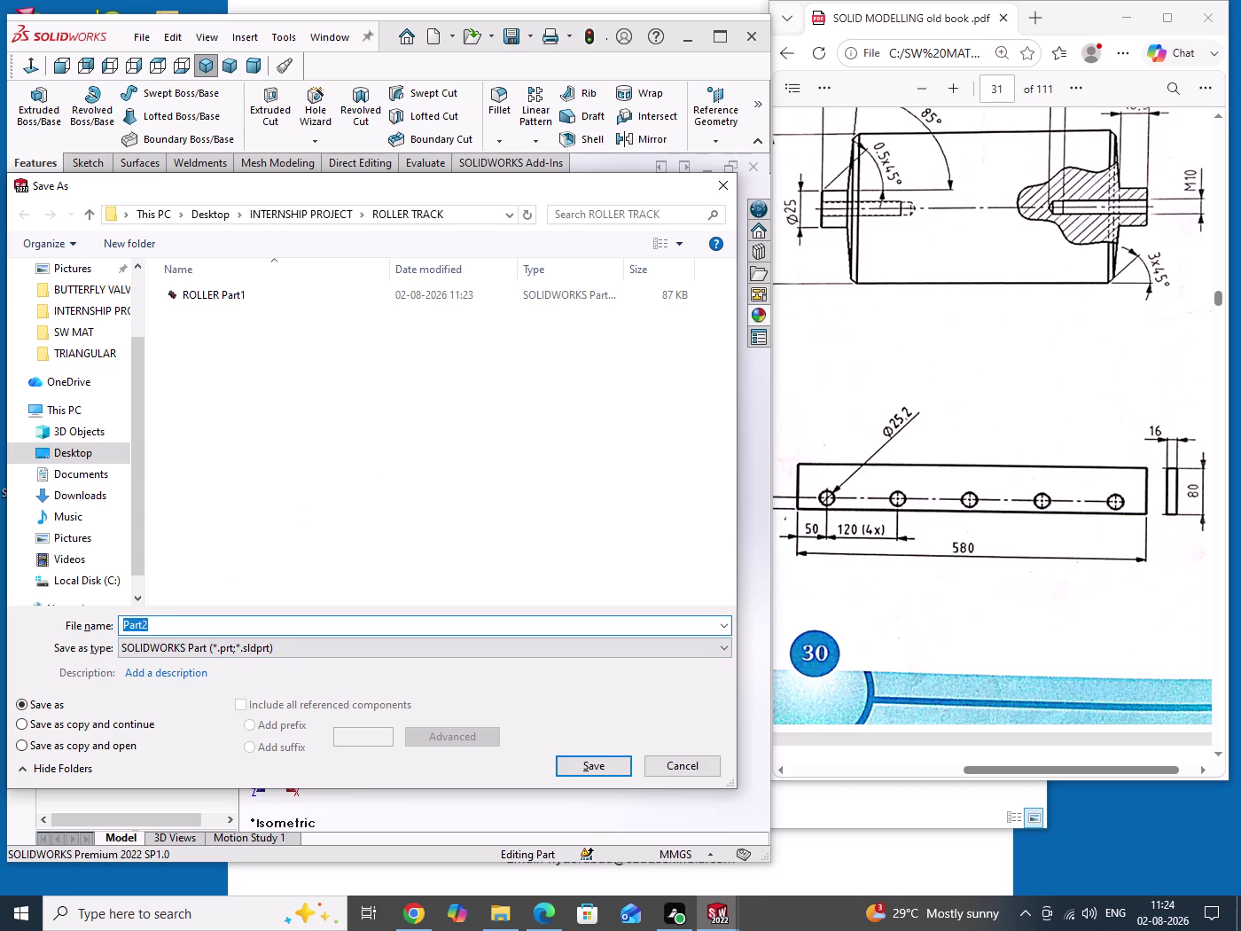
Save the part as 'SLIDE PLATE Part2' in the ROLLER TRACK folder.
key(Left)
key(Left)
key(Left)
text(SLI)
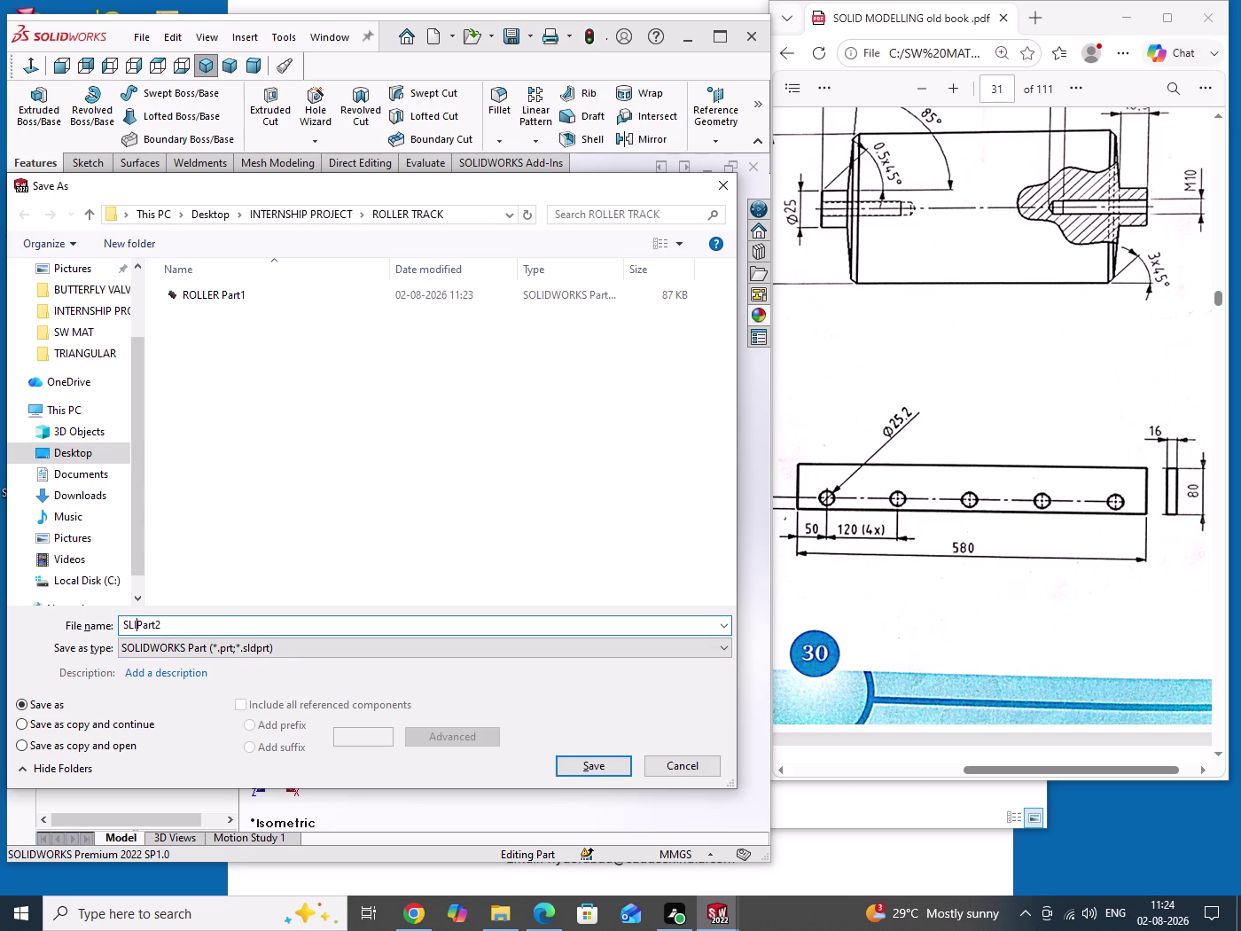
text(DE)
key(space)
text(PL)
text(A)
text(R)
key(BackSpace)
text(TE)
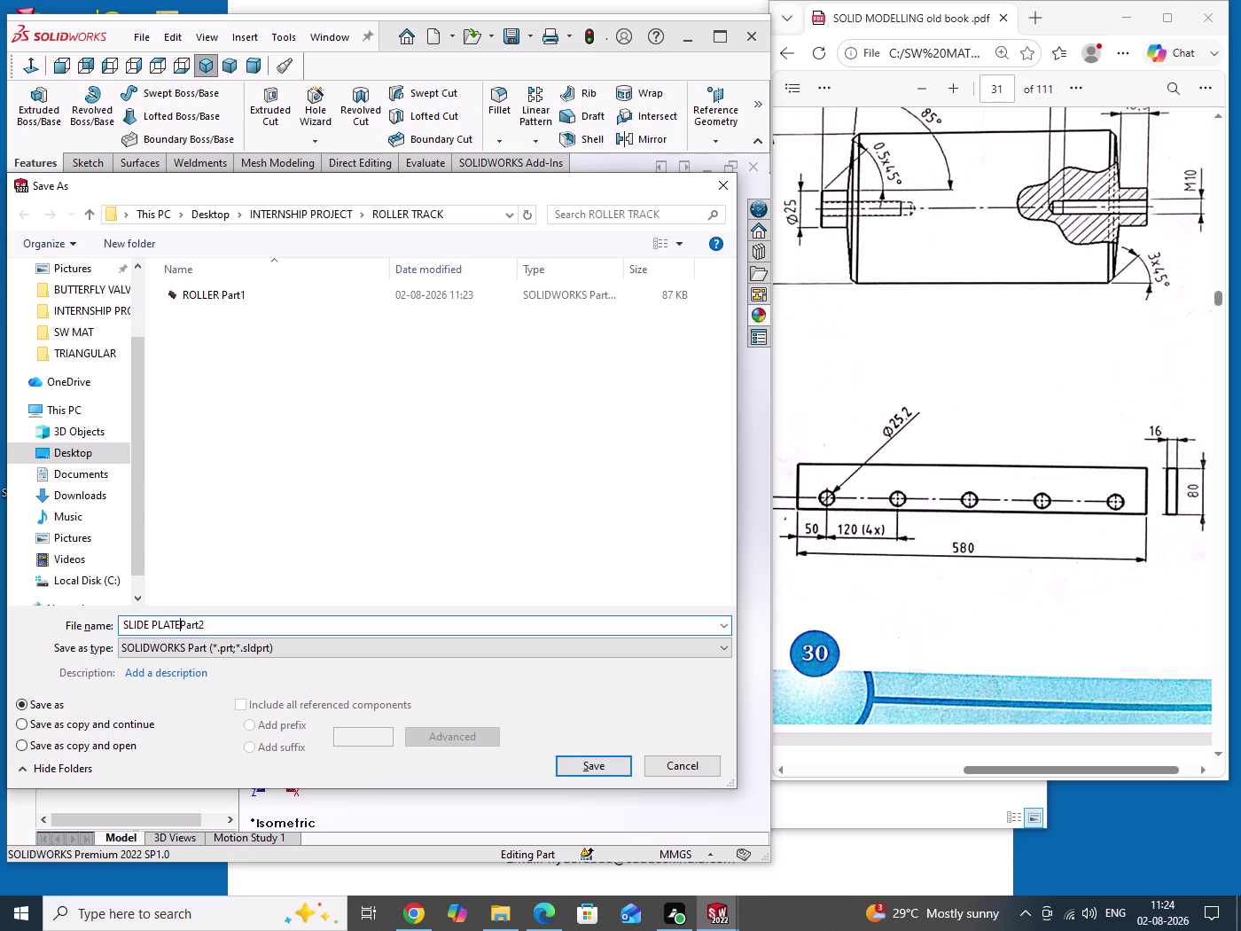
key(space)
key(Return)
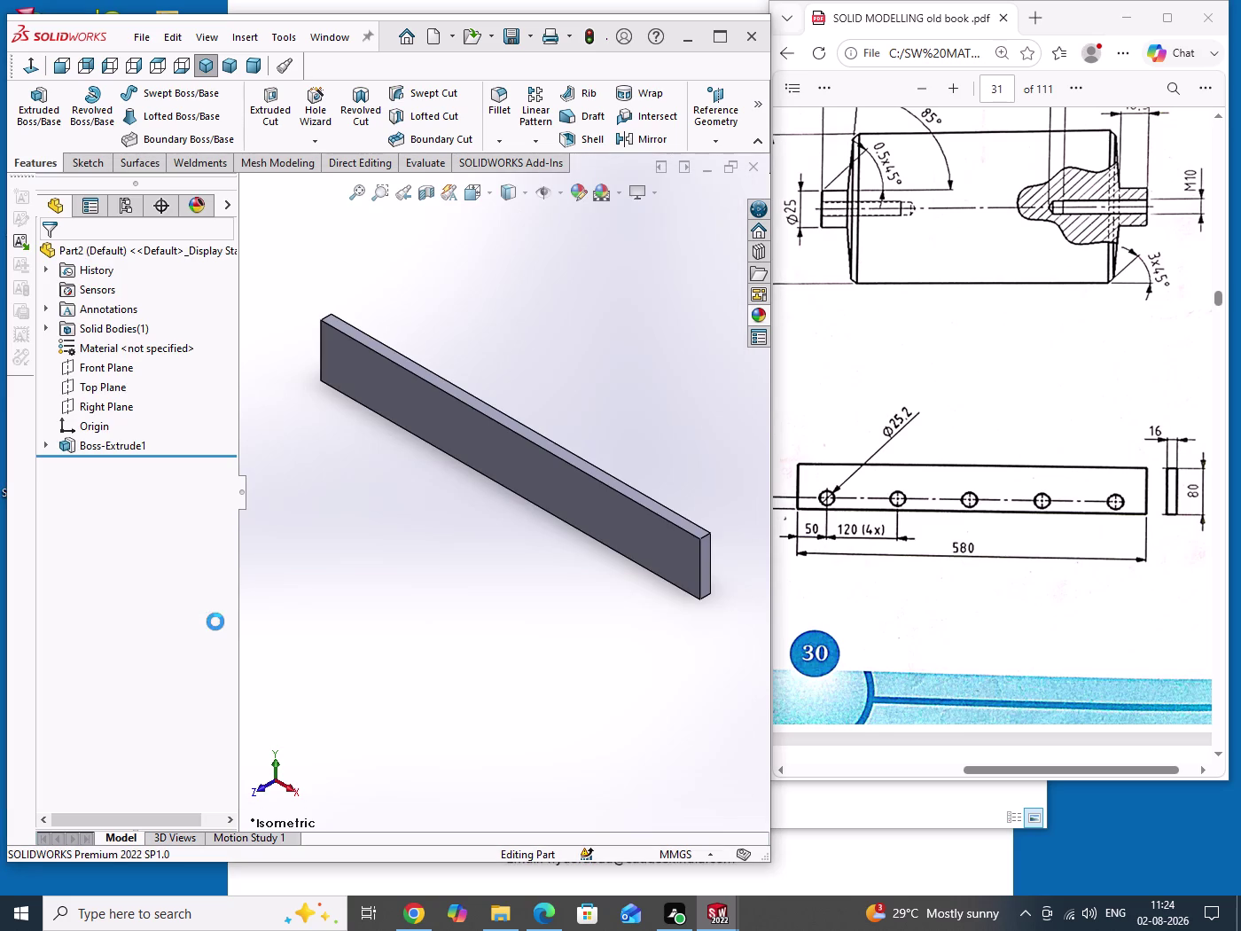
drag(453, 520, 506, 614)
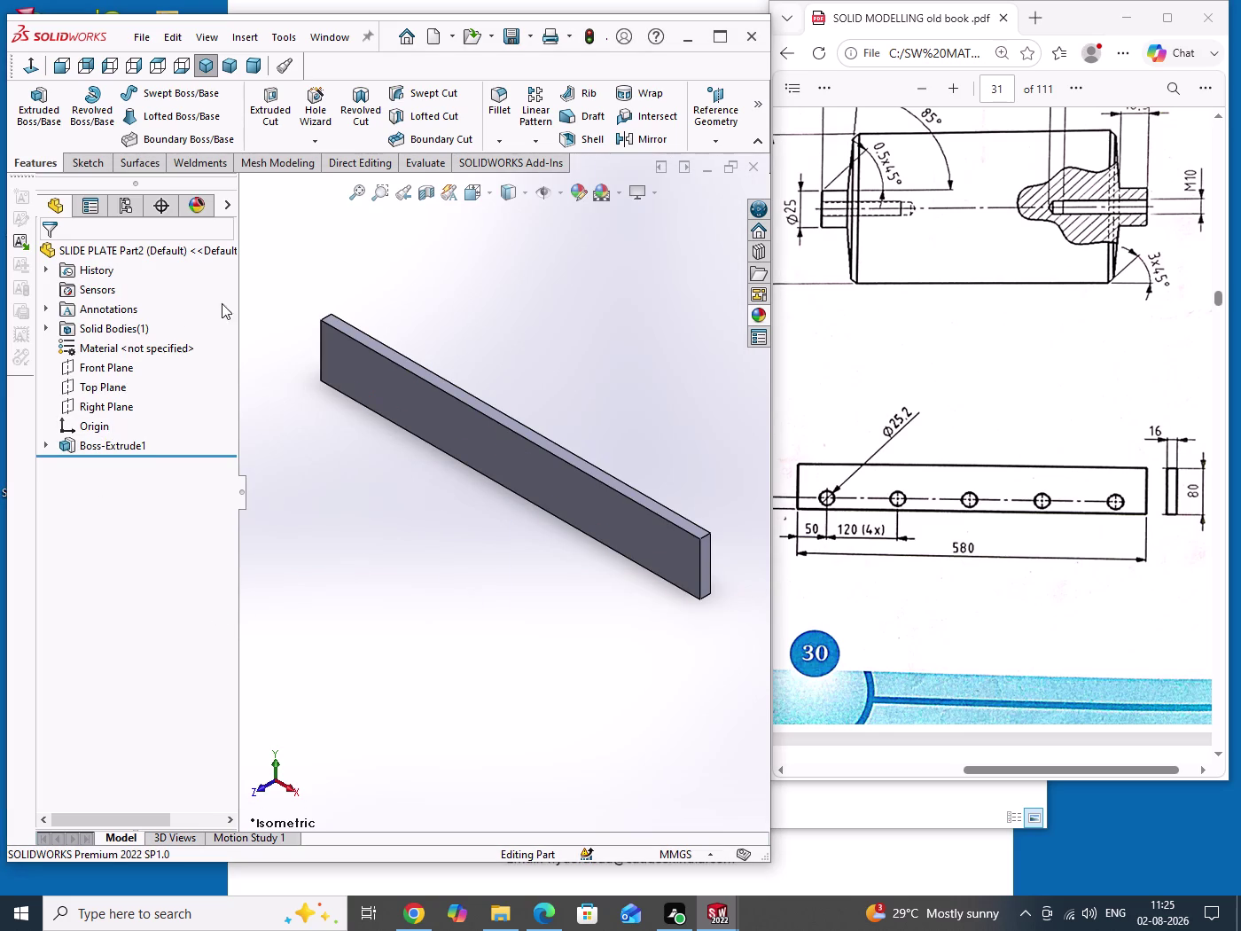
click(278, 103)
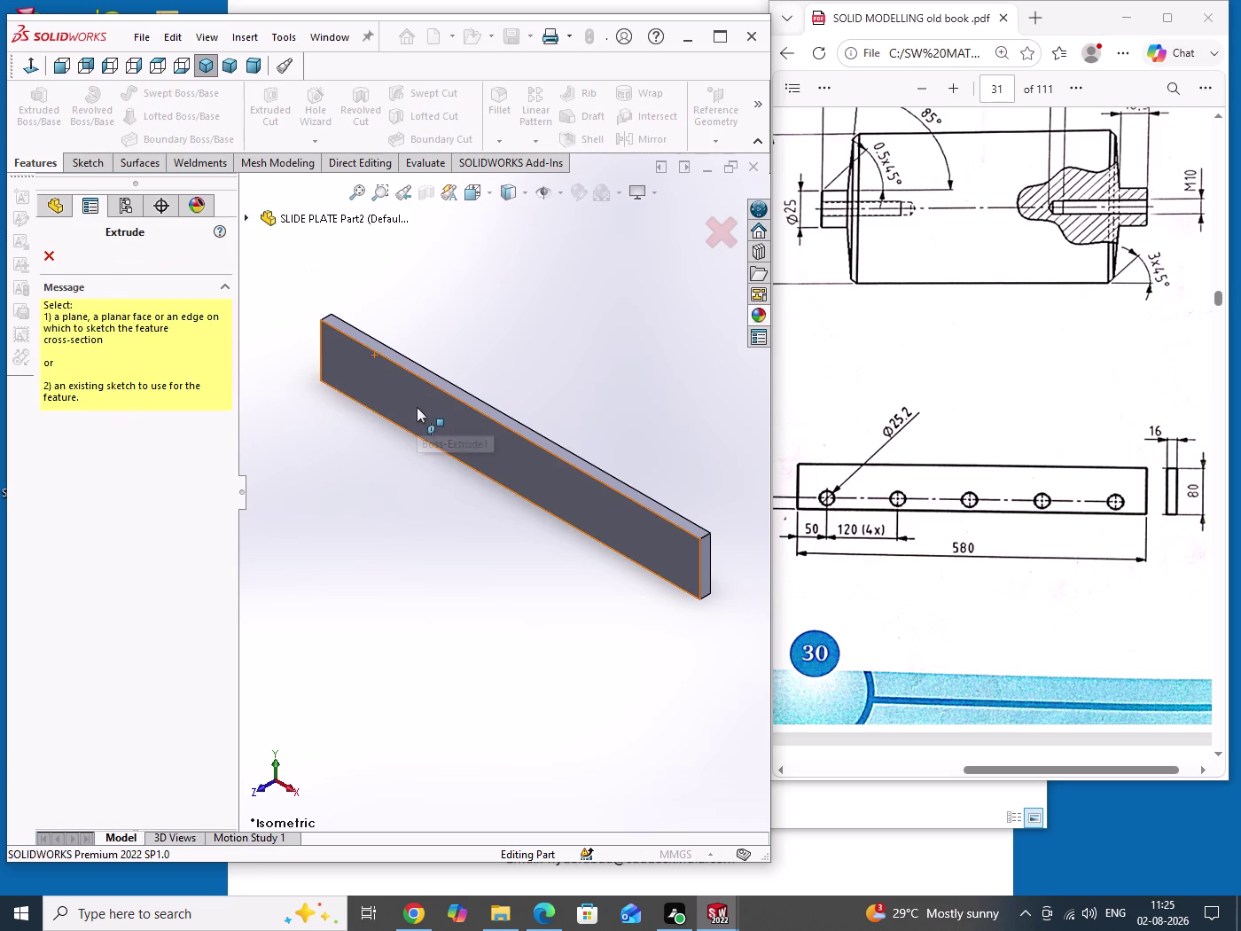
Sketch a circle near the left end of the plate's front face.
click(416, 407)
scroll(up, 3)
scroll(down, 3)
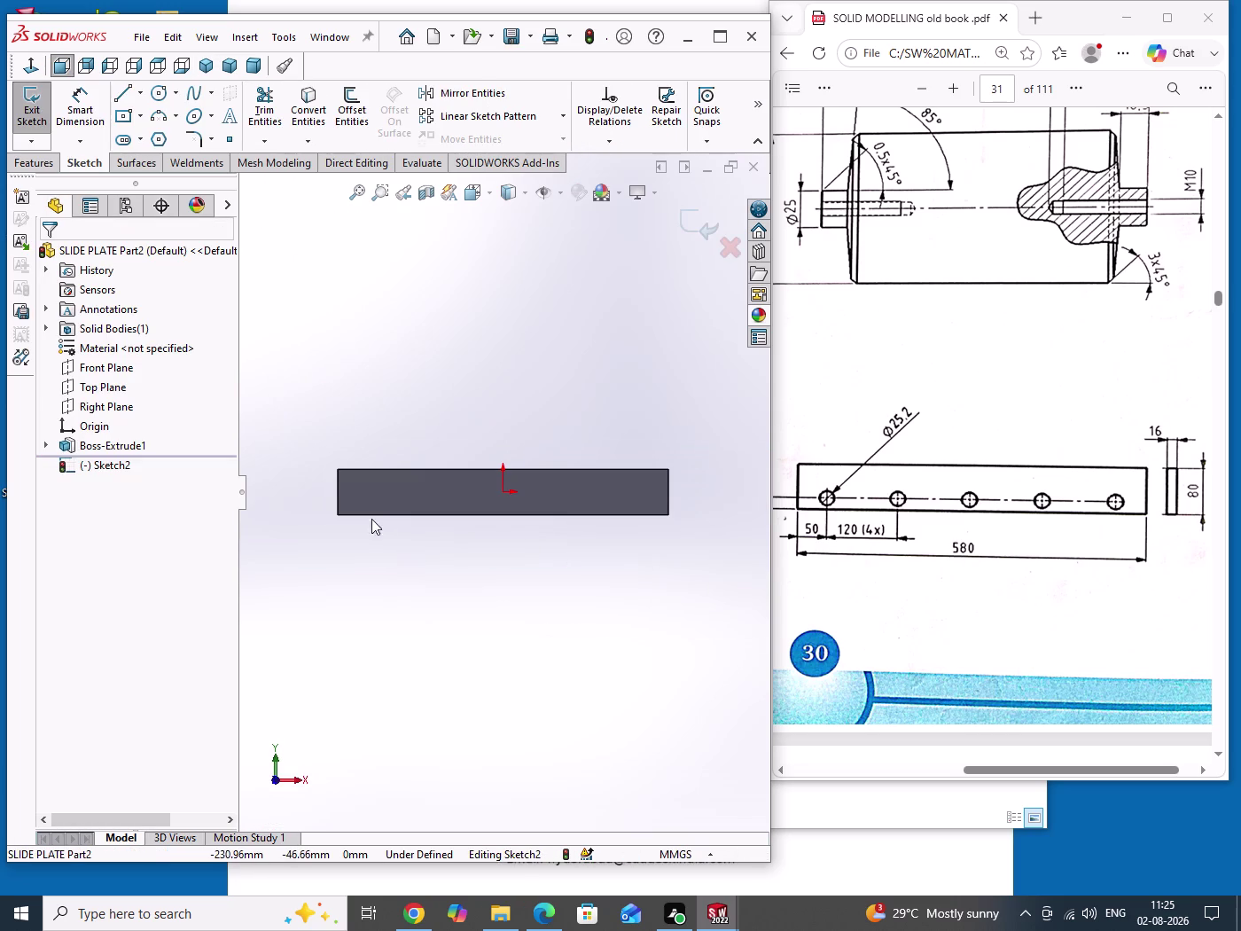
scroll(down, 3)
right_drag(354, 614, 511, 614)
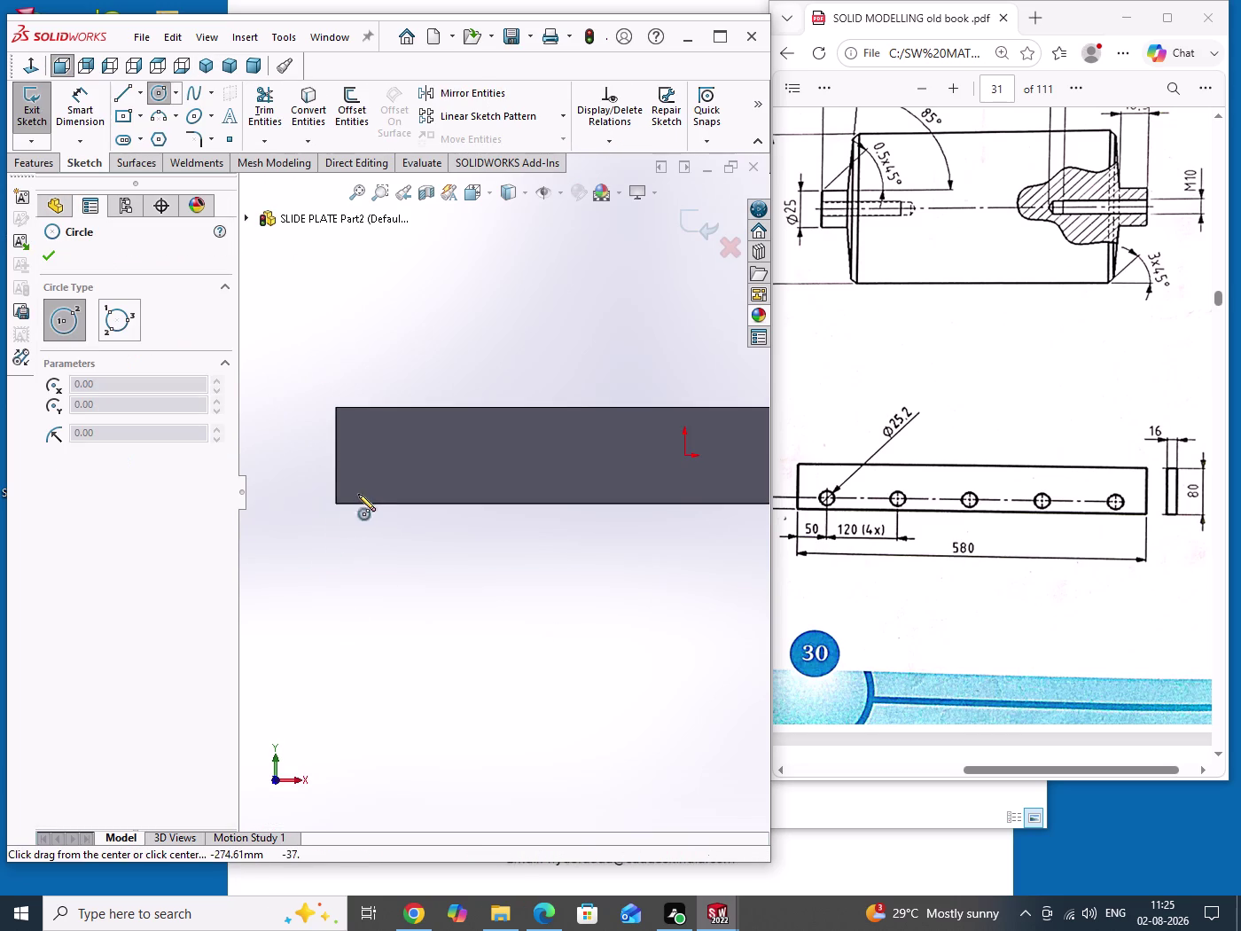
click(380, 471)
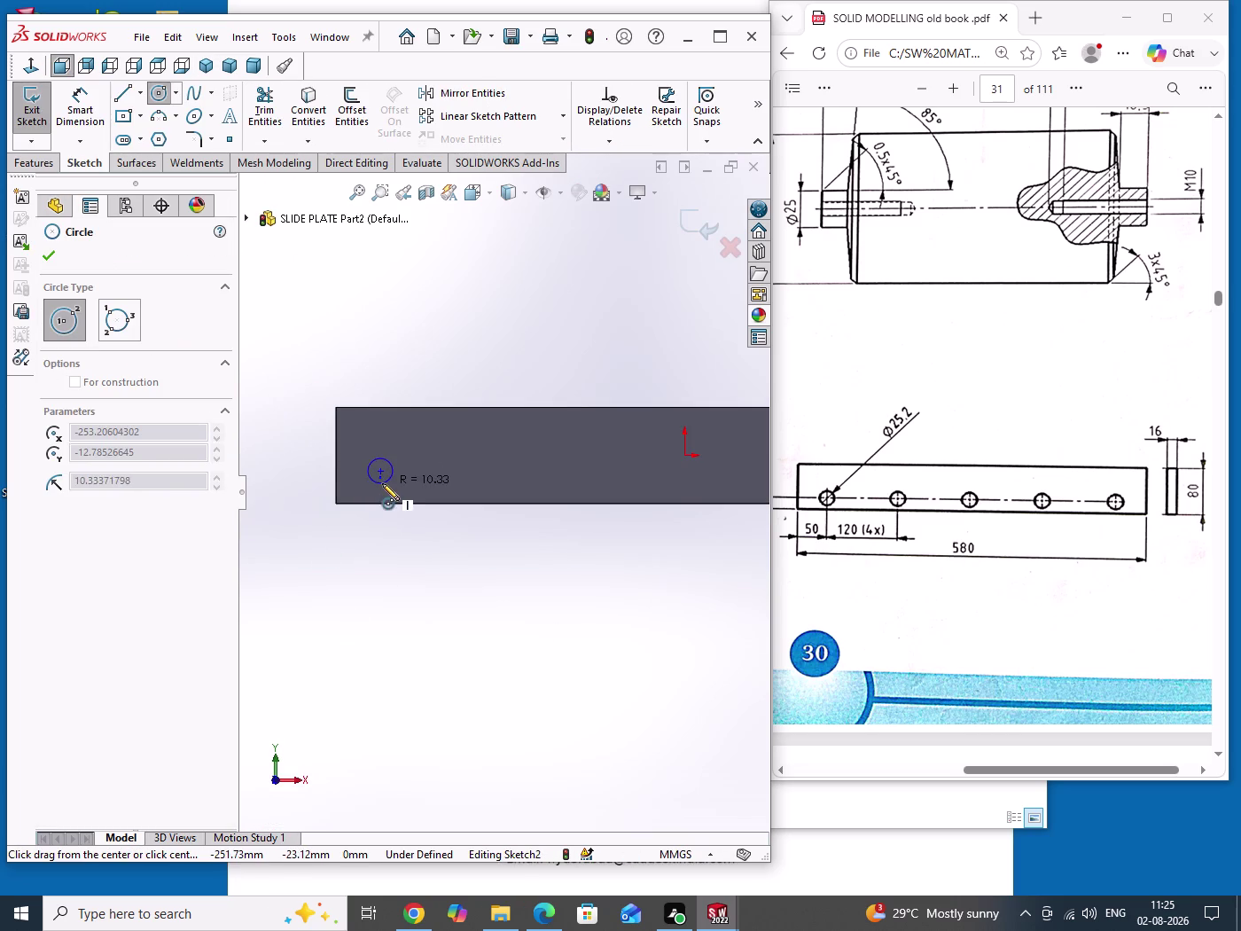
click(383, 484)
Dimension the circle centre 50 mm from the plate's left end.
right_drag(412, 515, 411, 430)
scroll(down, 3)
right_drag(406, 518, 422, 430)
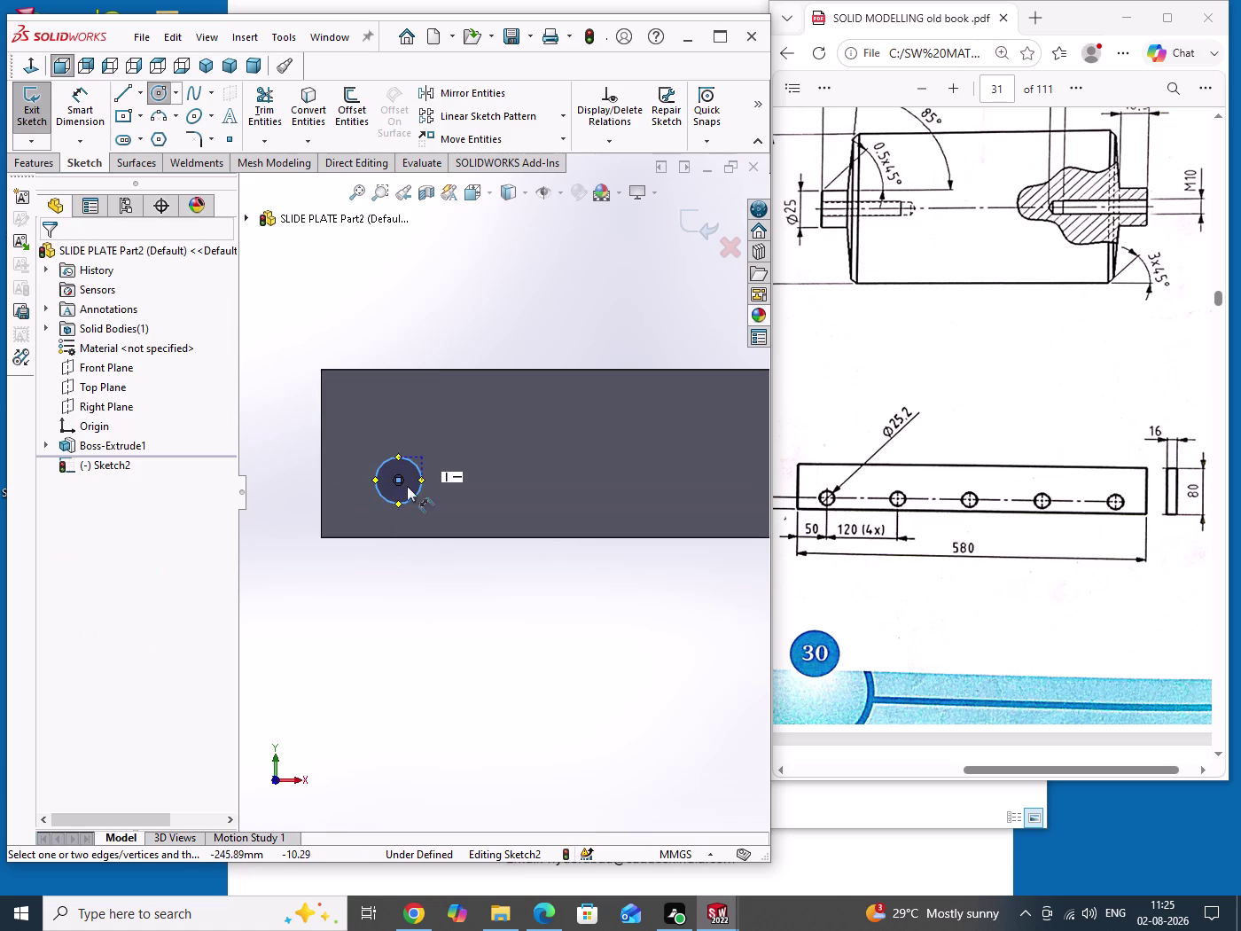
scroll(down, 3)
click(302, 456)
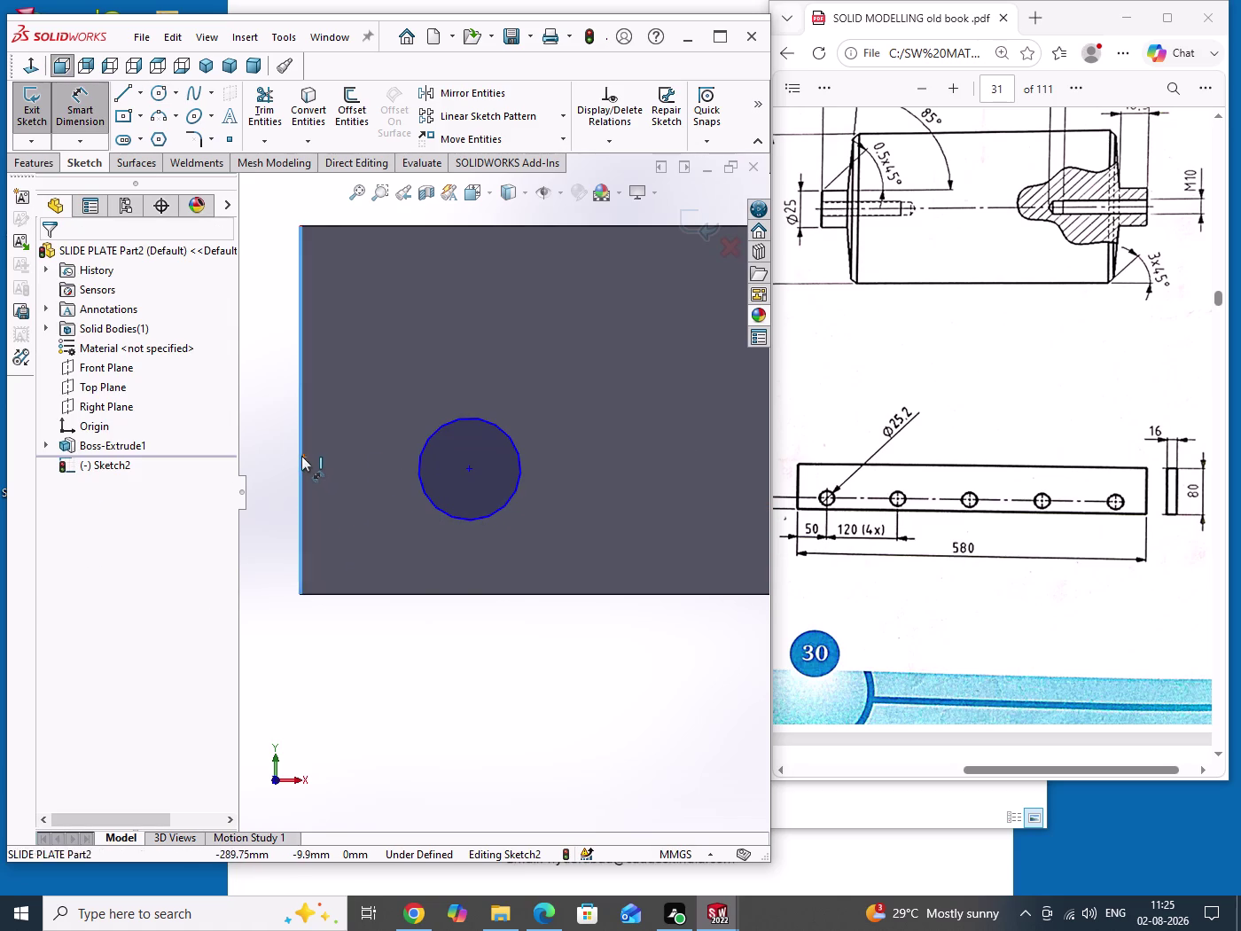
click(470, 469)
scroll(up, 3)
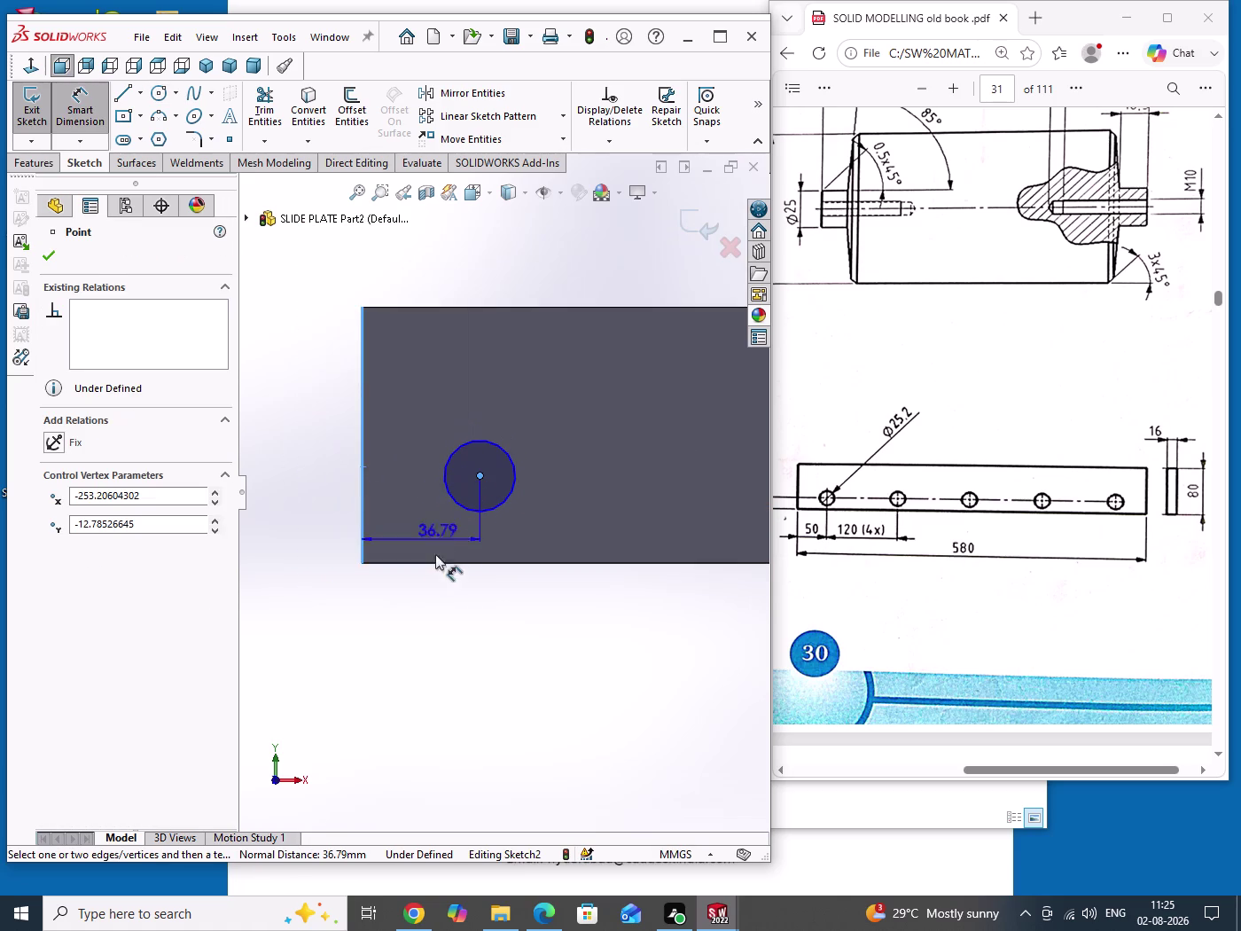
click(425, 624)
text(5)
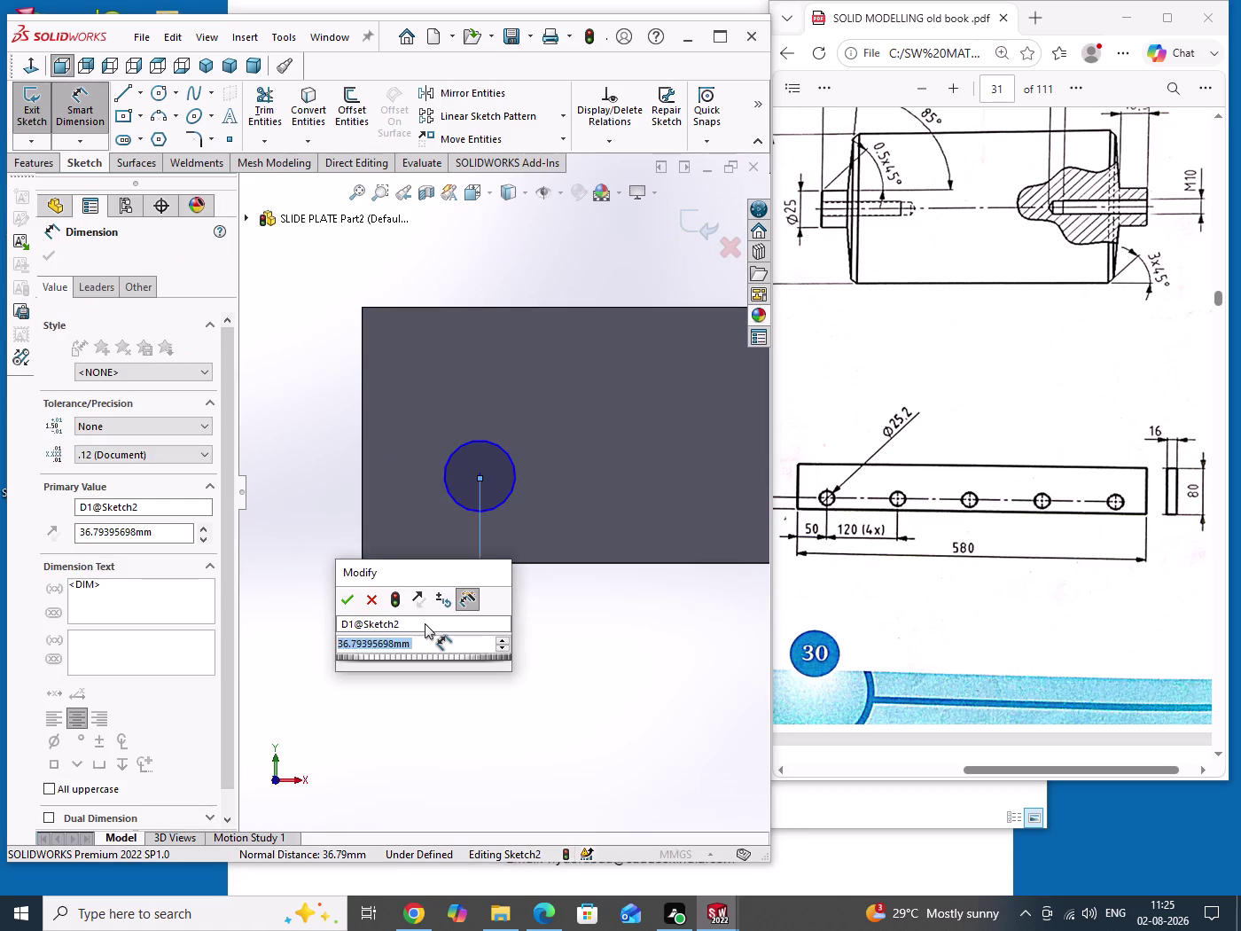
text(0)
key(Return)
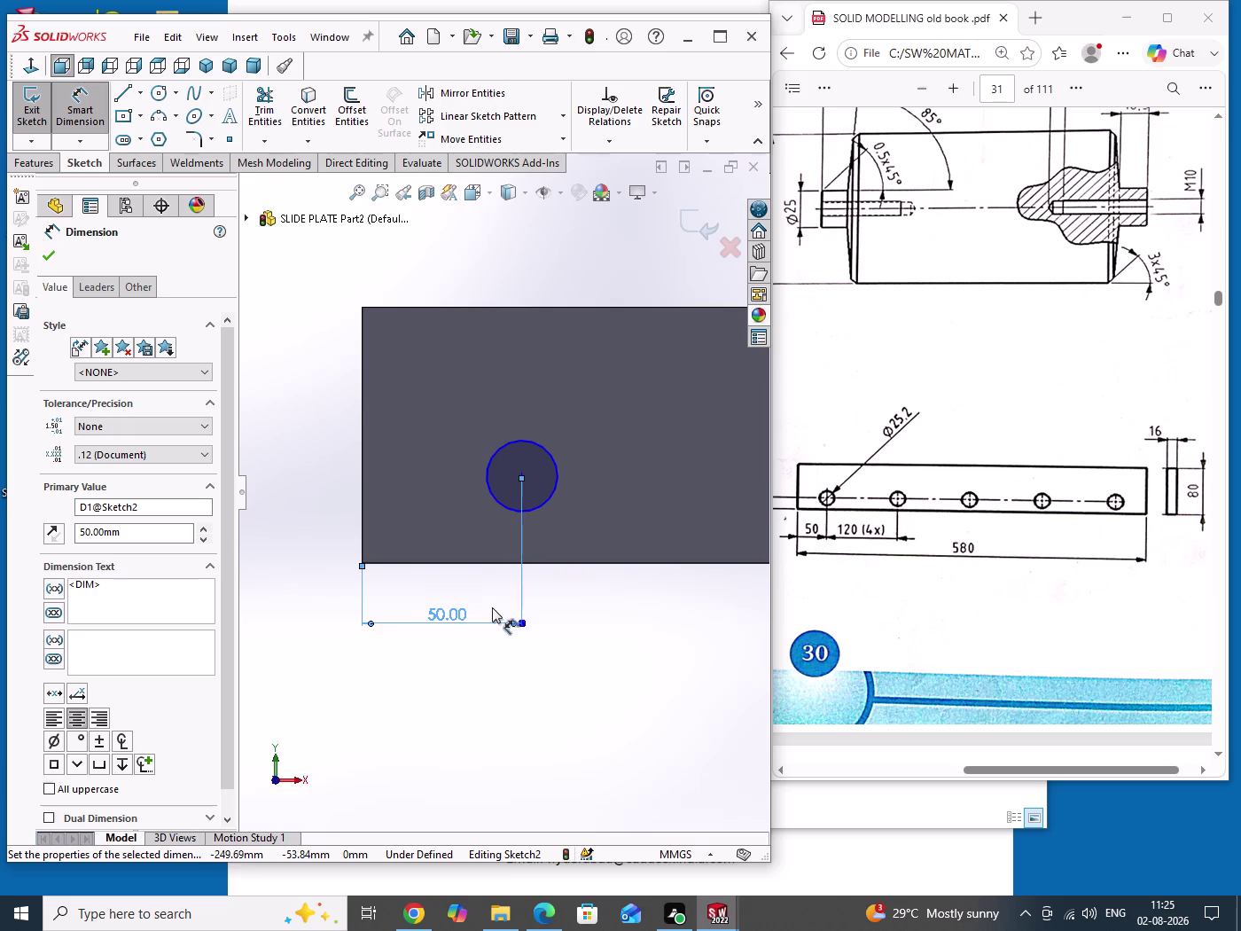
Dimension the circle centre 20 mm above the plate's bottom edge.
drag(1015, 775, 982, 781)
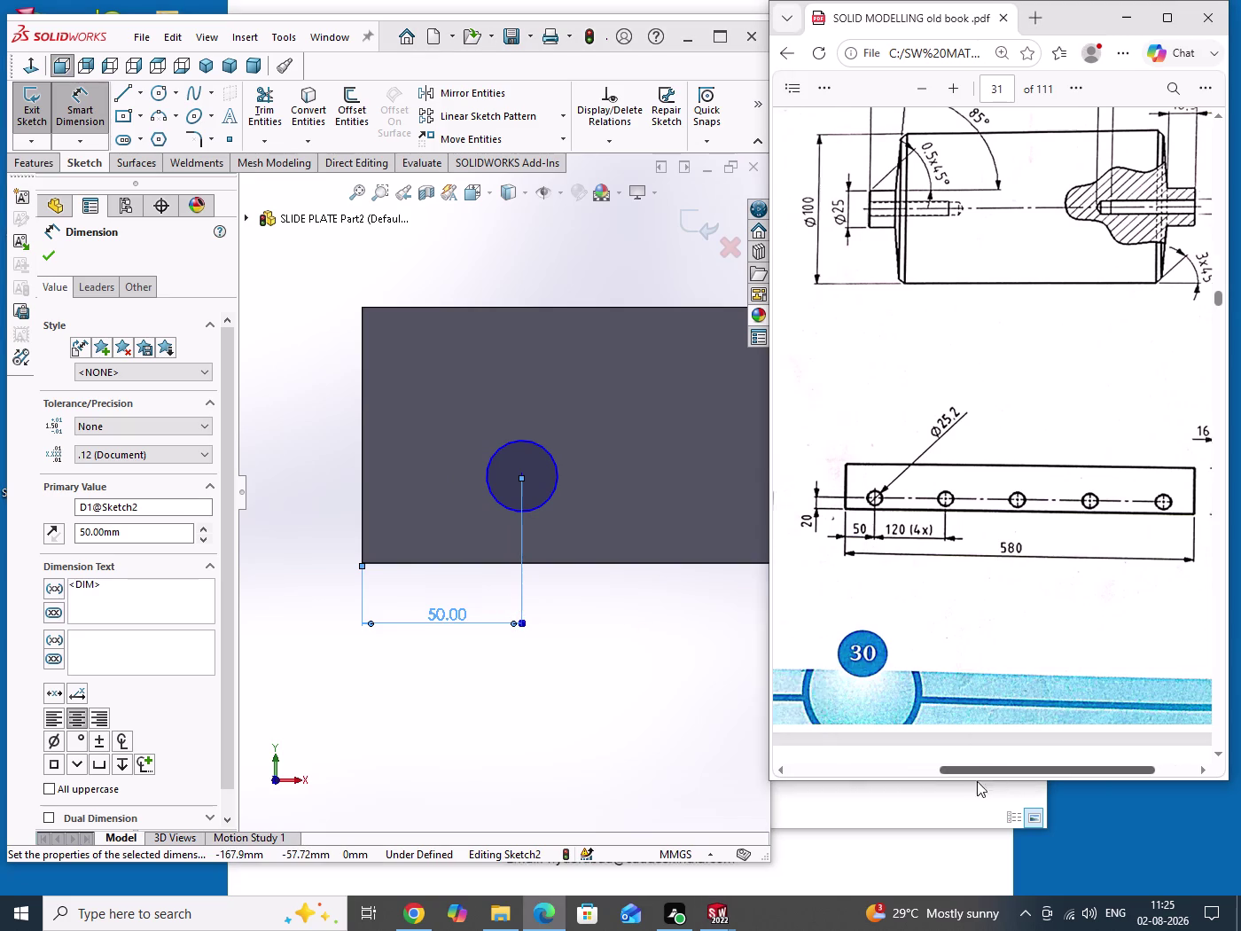
drag(982, 781, 955, 781)
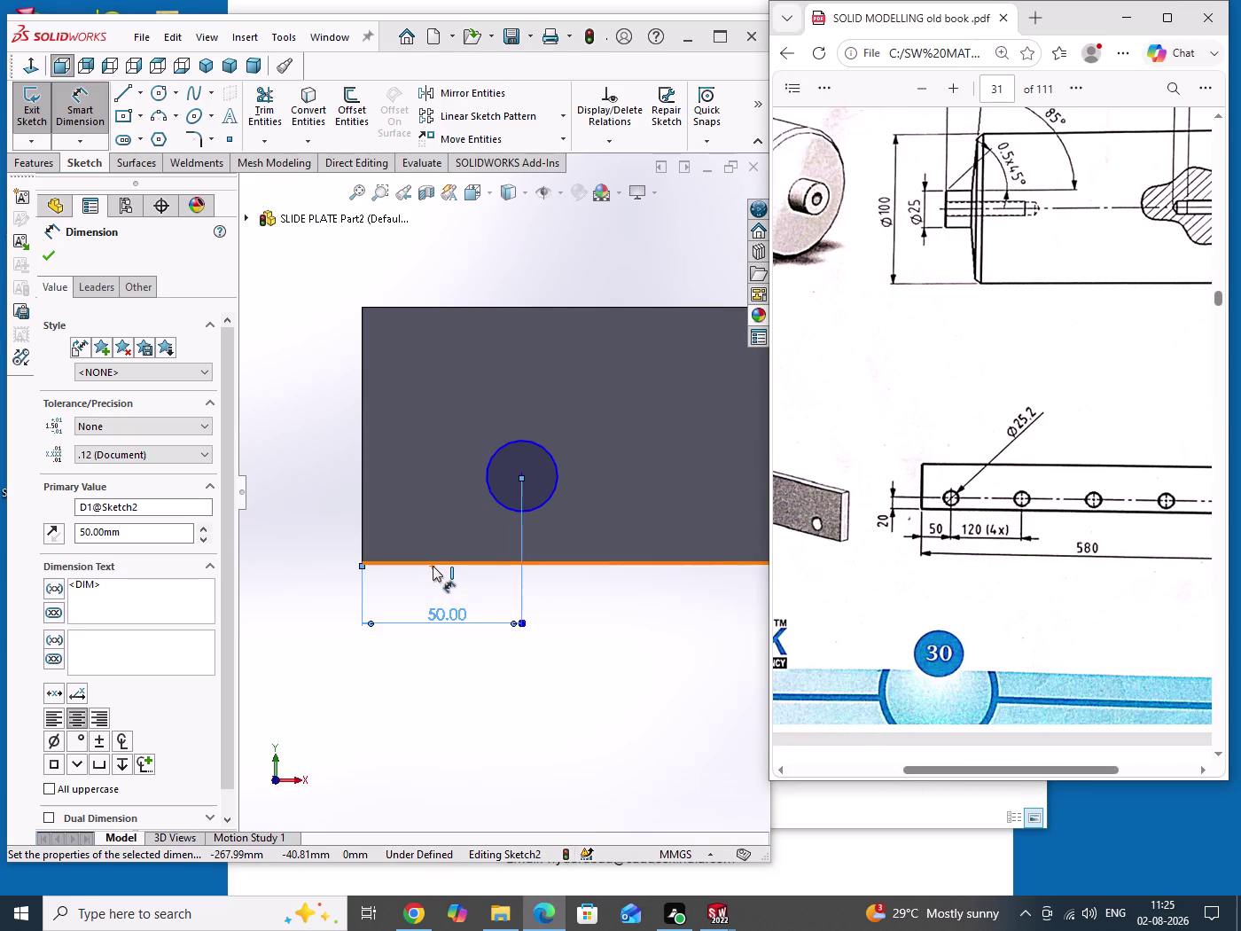
click(432, 566)
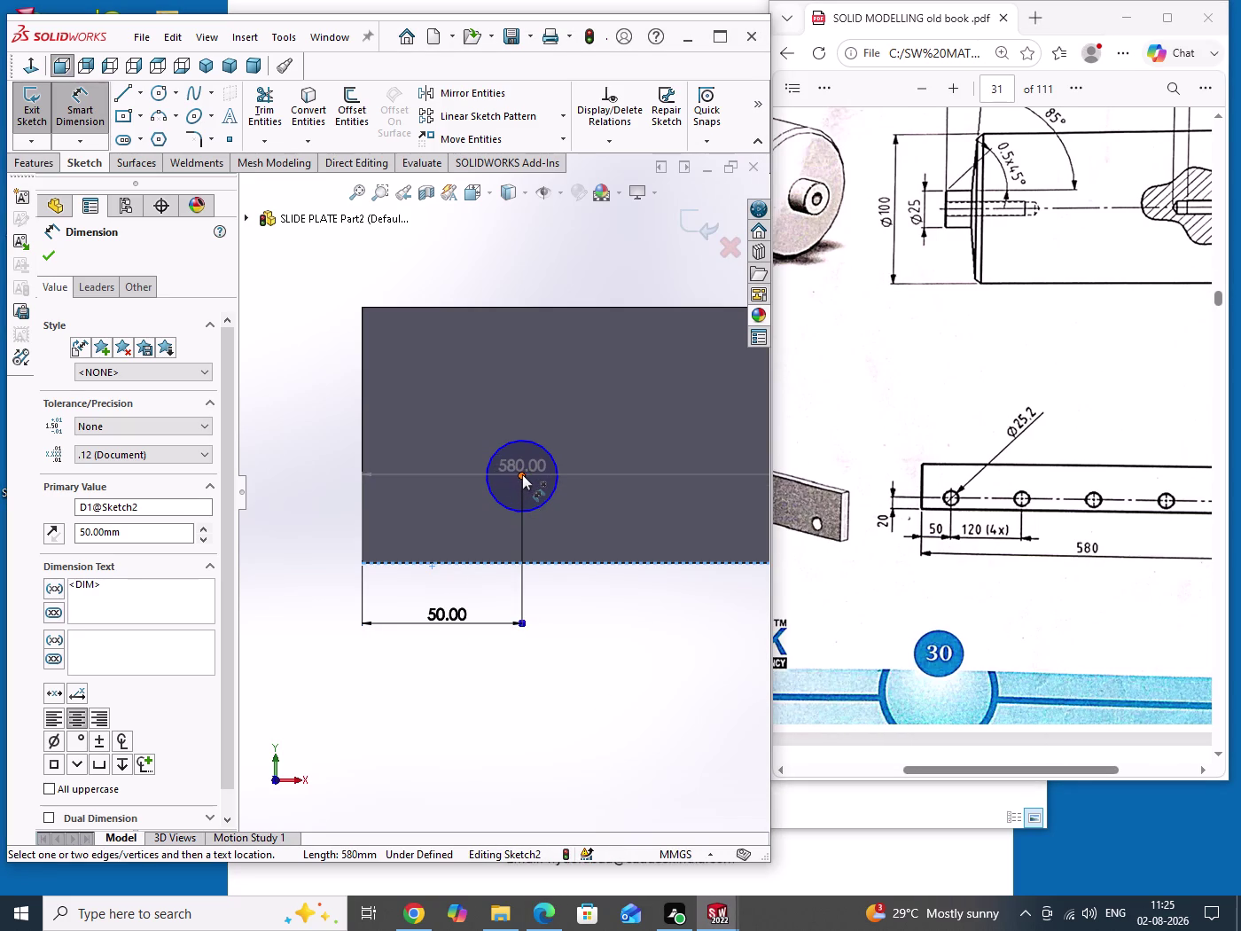
click(522, 475)
click(318, 513)
text(2)
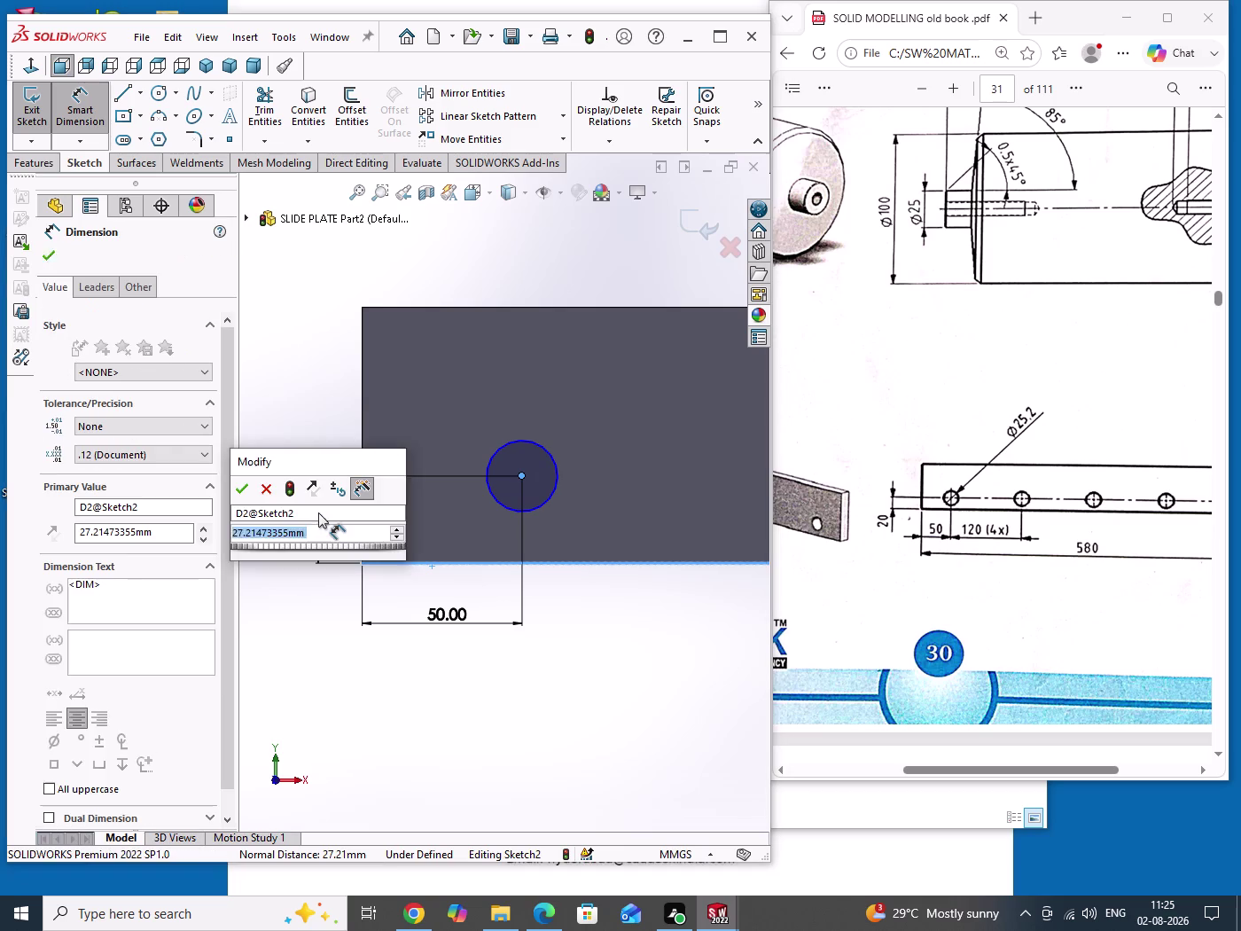
text(0)
key(Return)
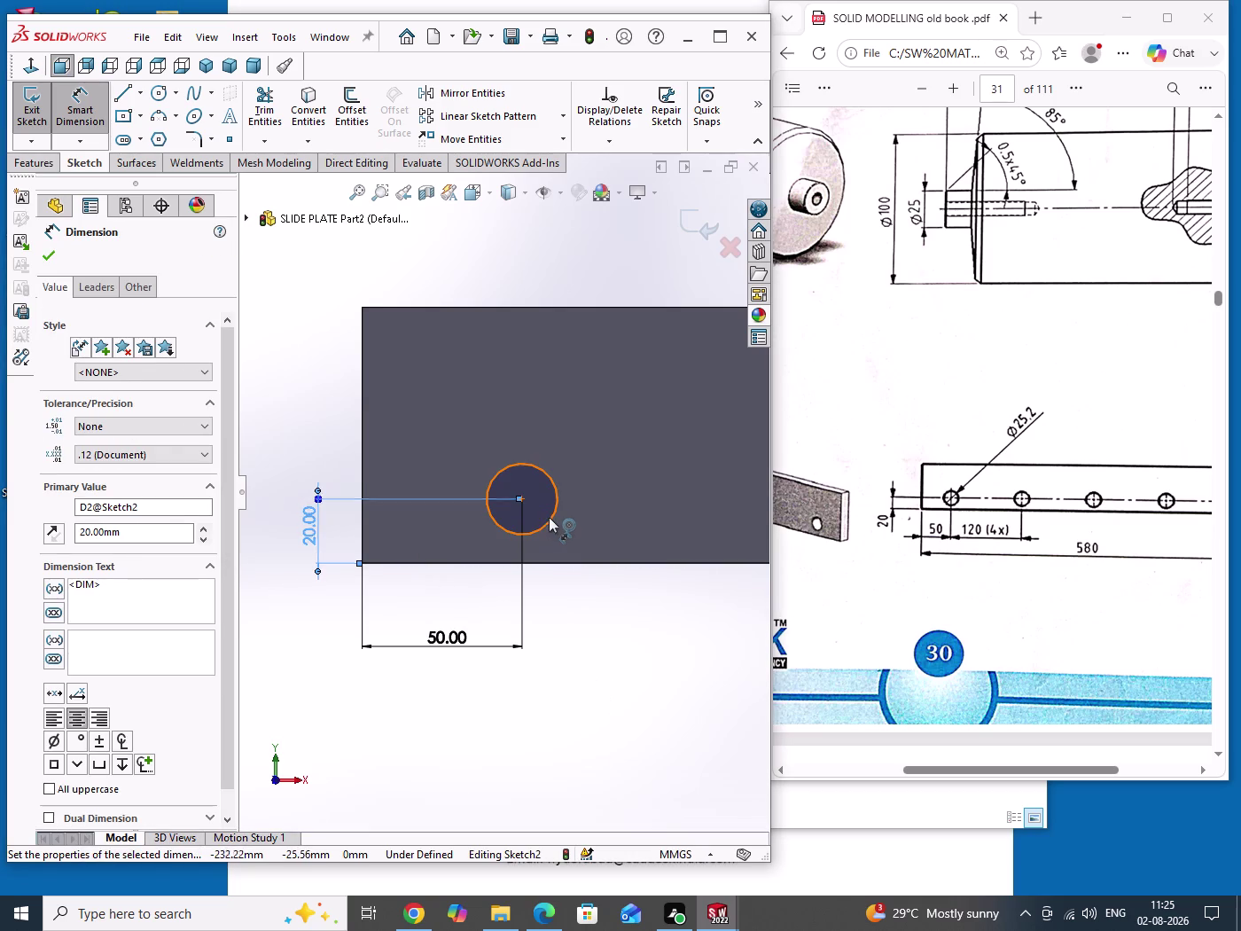
Give the circle a 25.2 mm diameter and finish the sketch.
click(550, 519)
click(543, 405)
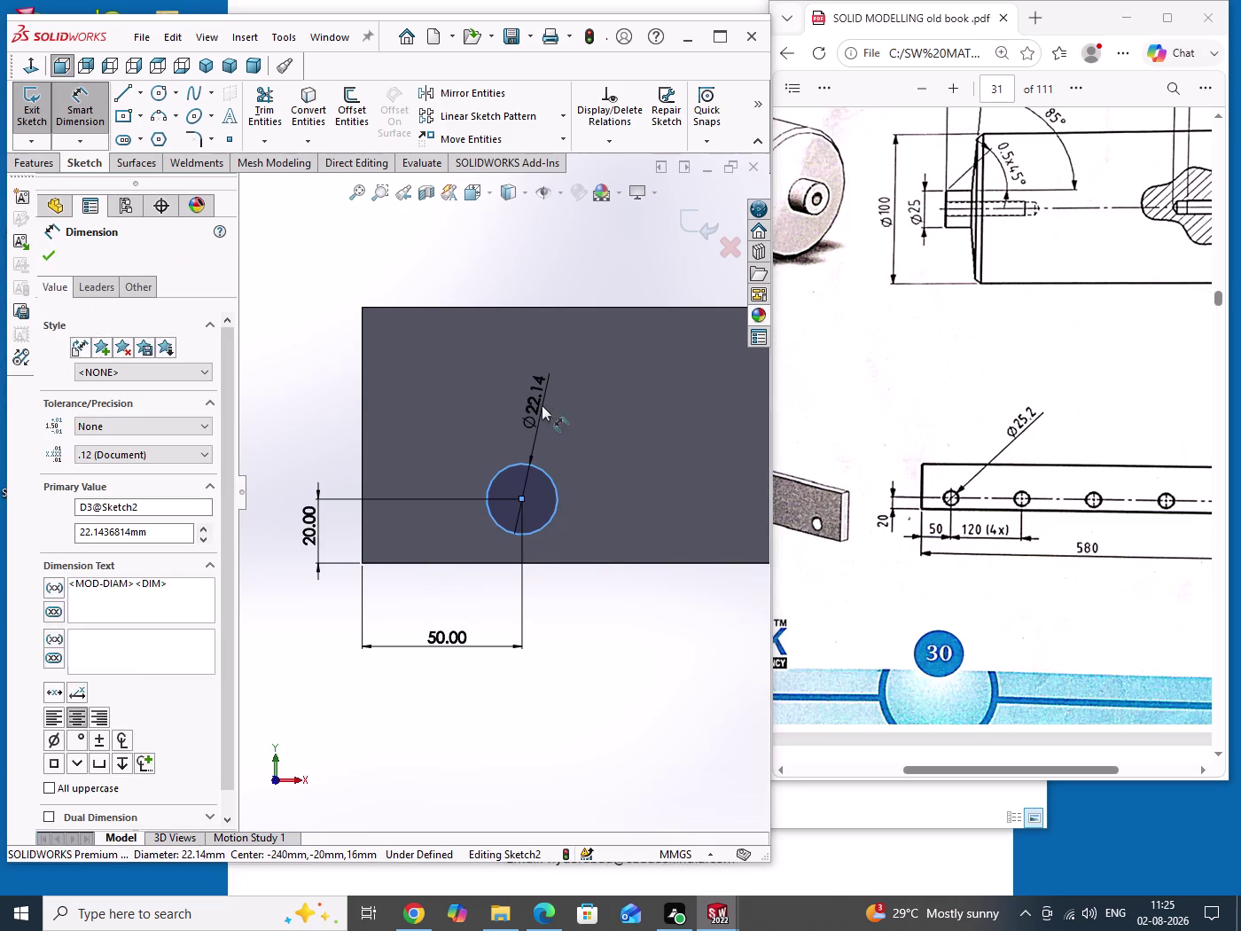
text(25.5)
key(BackSpace)
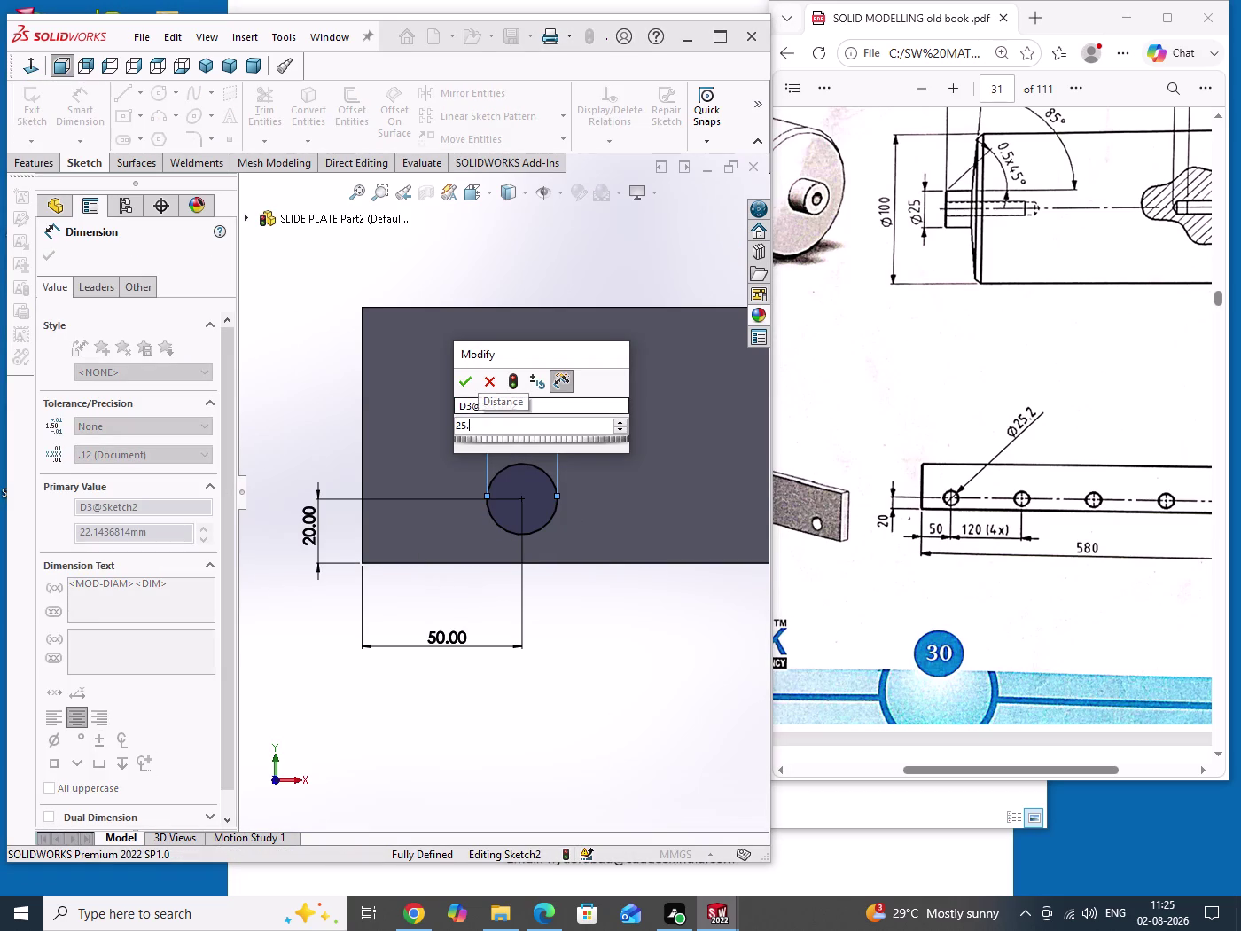
key(2)
key(Return)
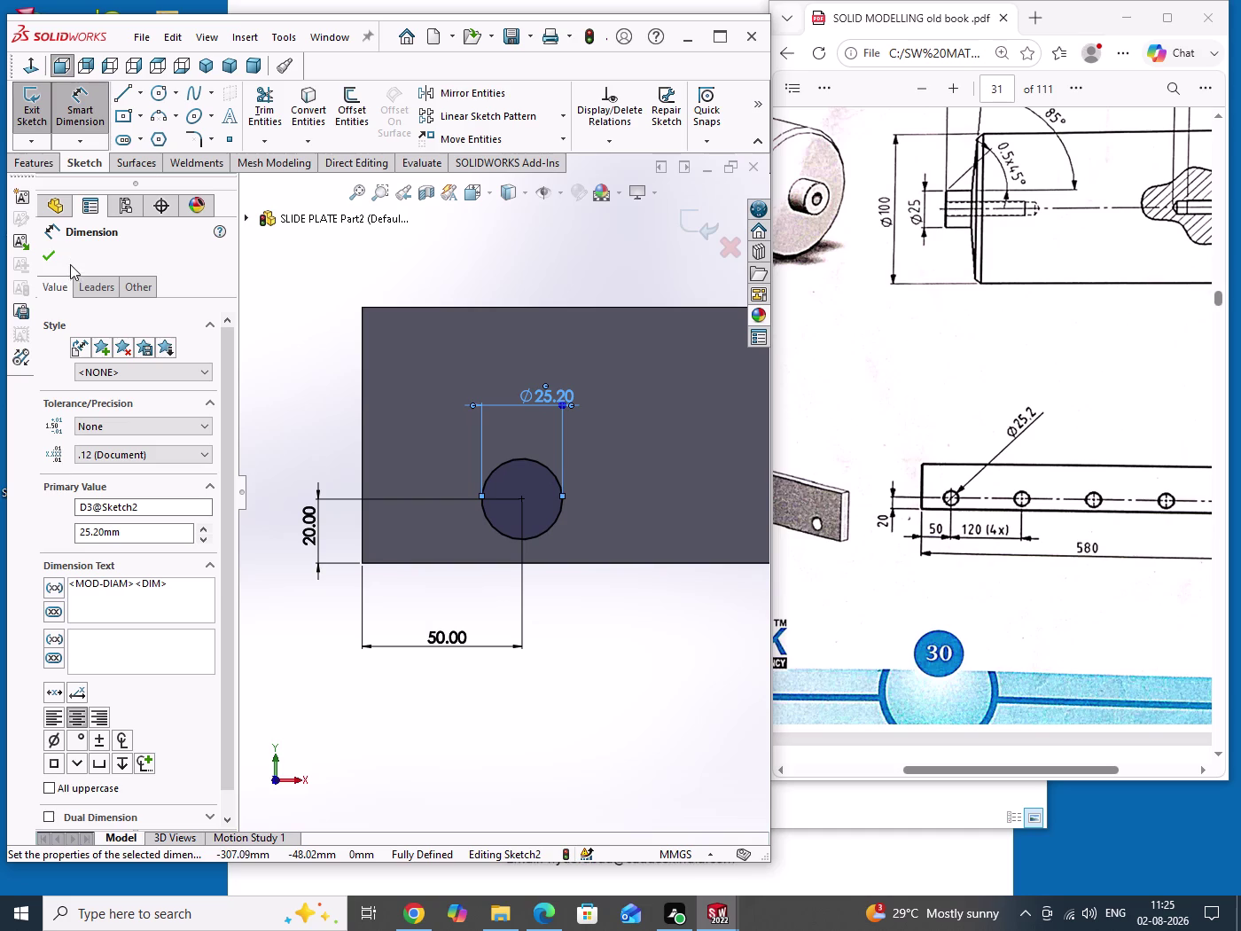
click(49, 264)
click(30, 116)
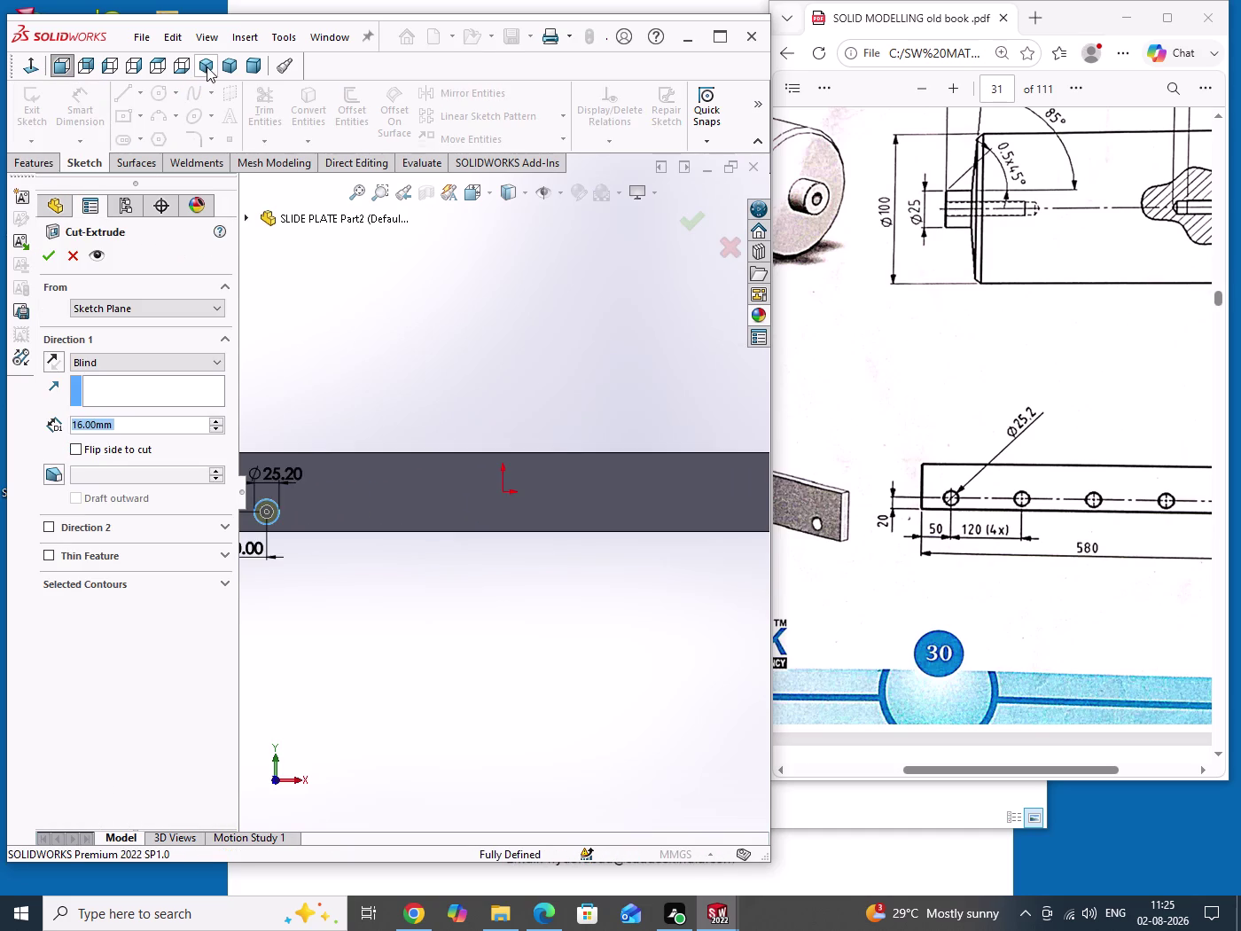
Confirm the 16 mm blind cut and select Cut-Extrude1 for patterning.
click(206, 66)
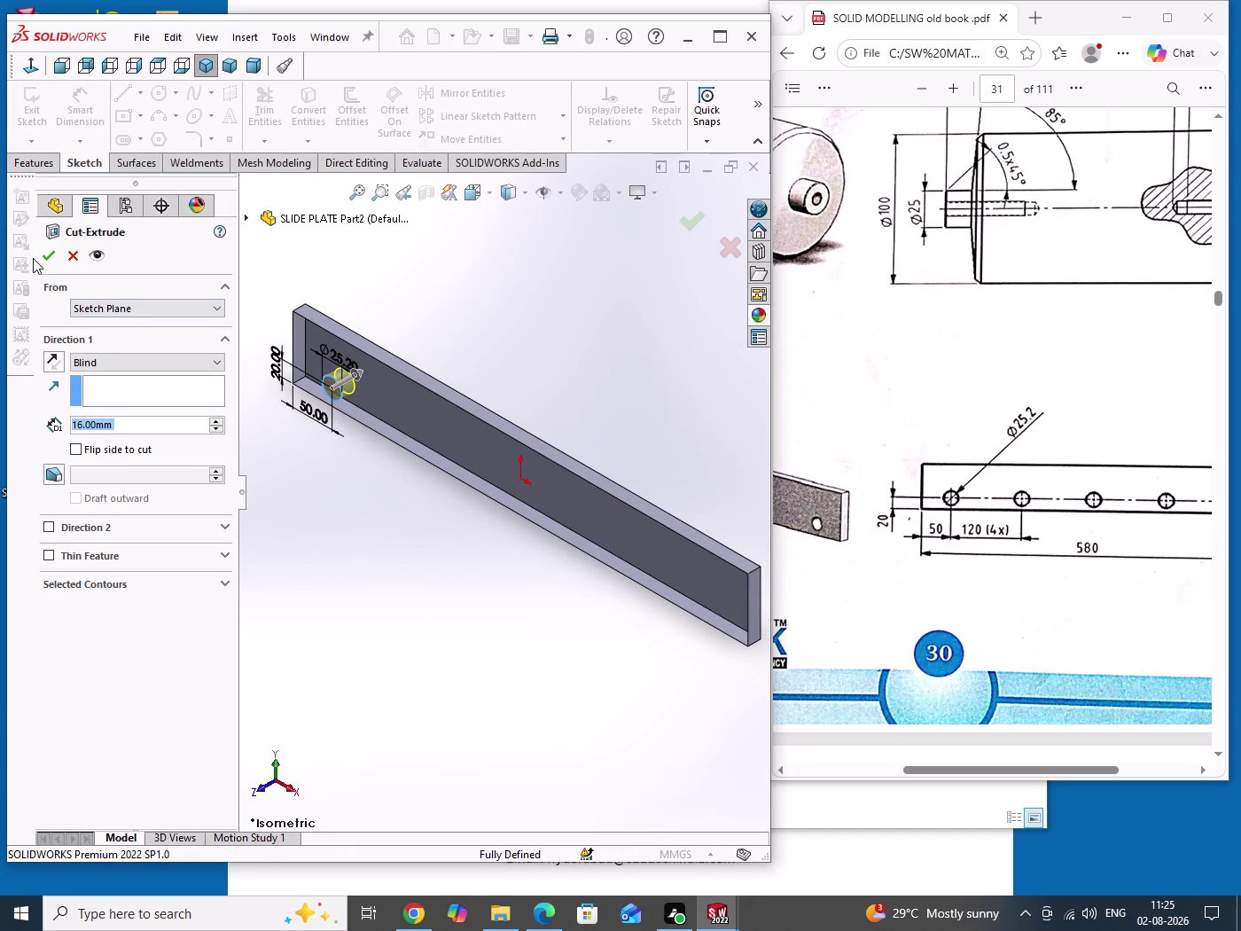
click(44, 256)
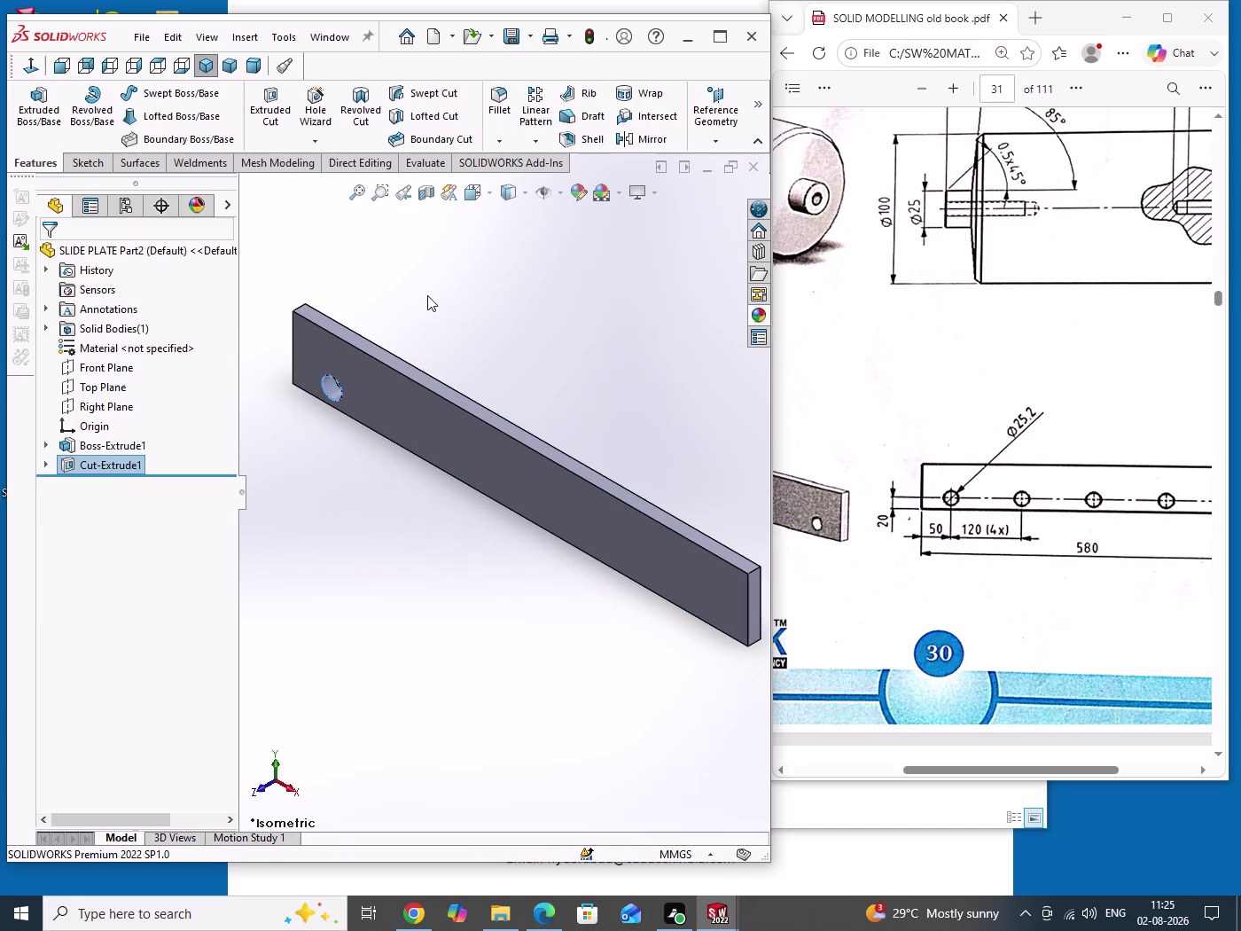
click(428, 295)
click(98, 462)
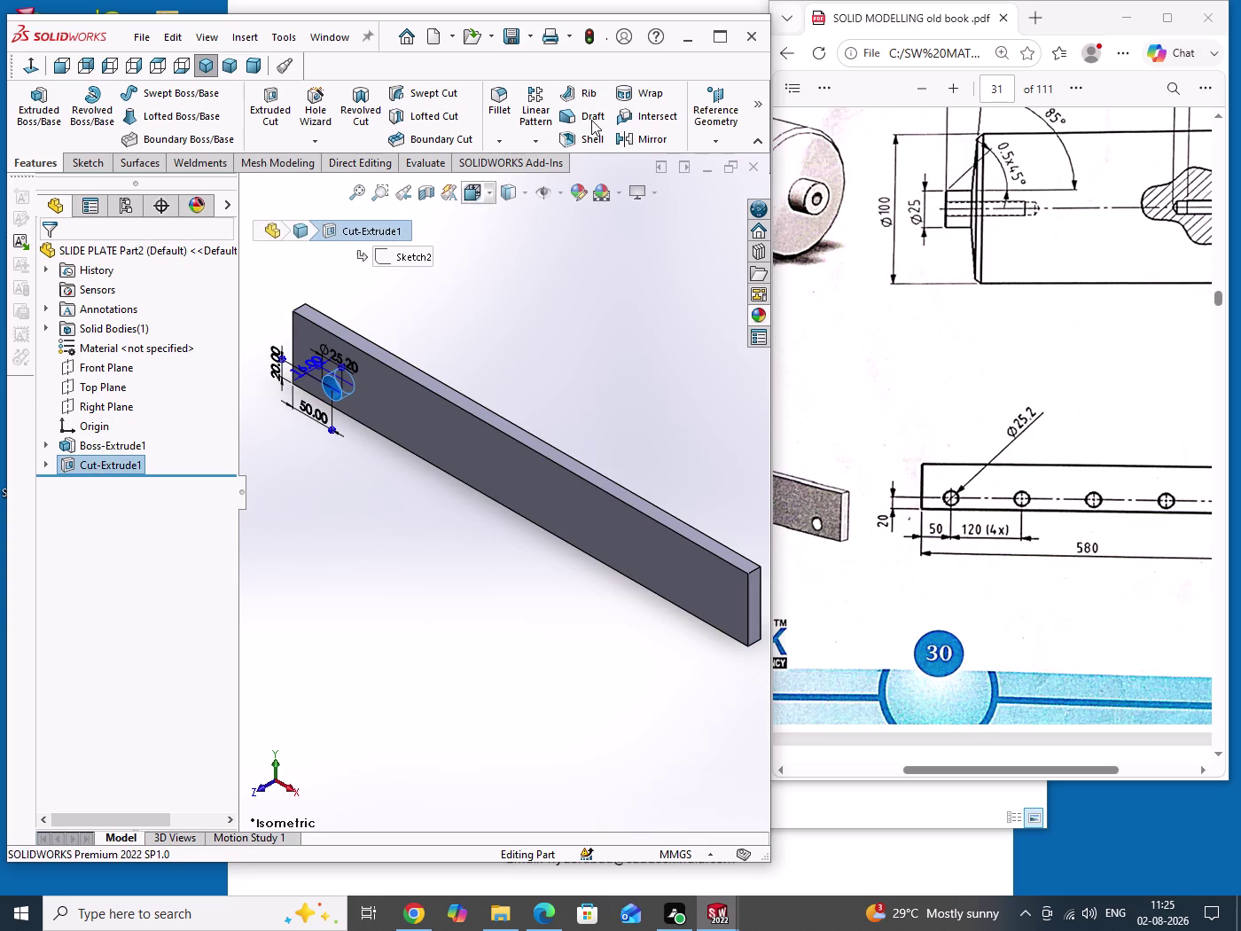
click(535, 113)
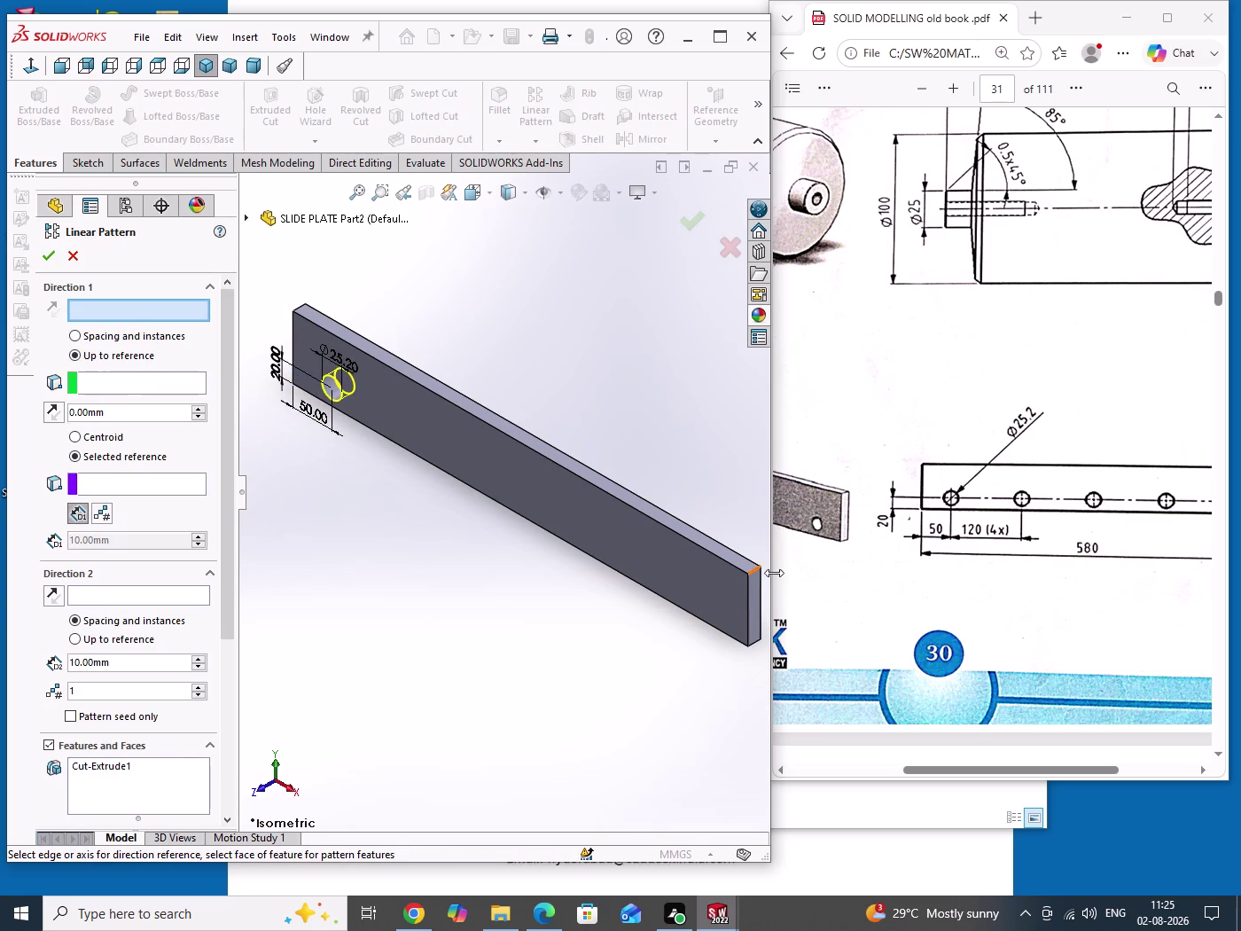
Use the plate end face as pattern direction with 120 mm hole spacing.
click(754, 593)
scroll(up, 3)
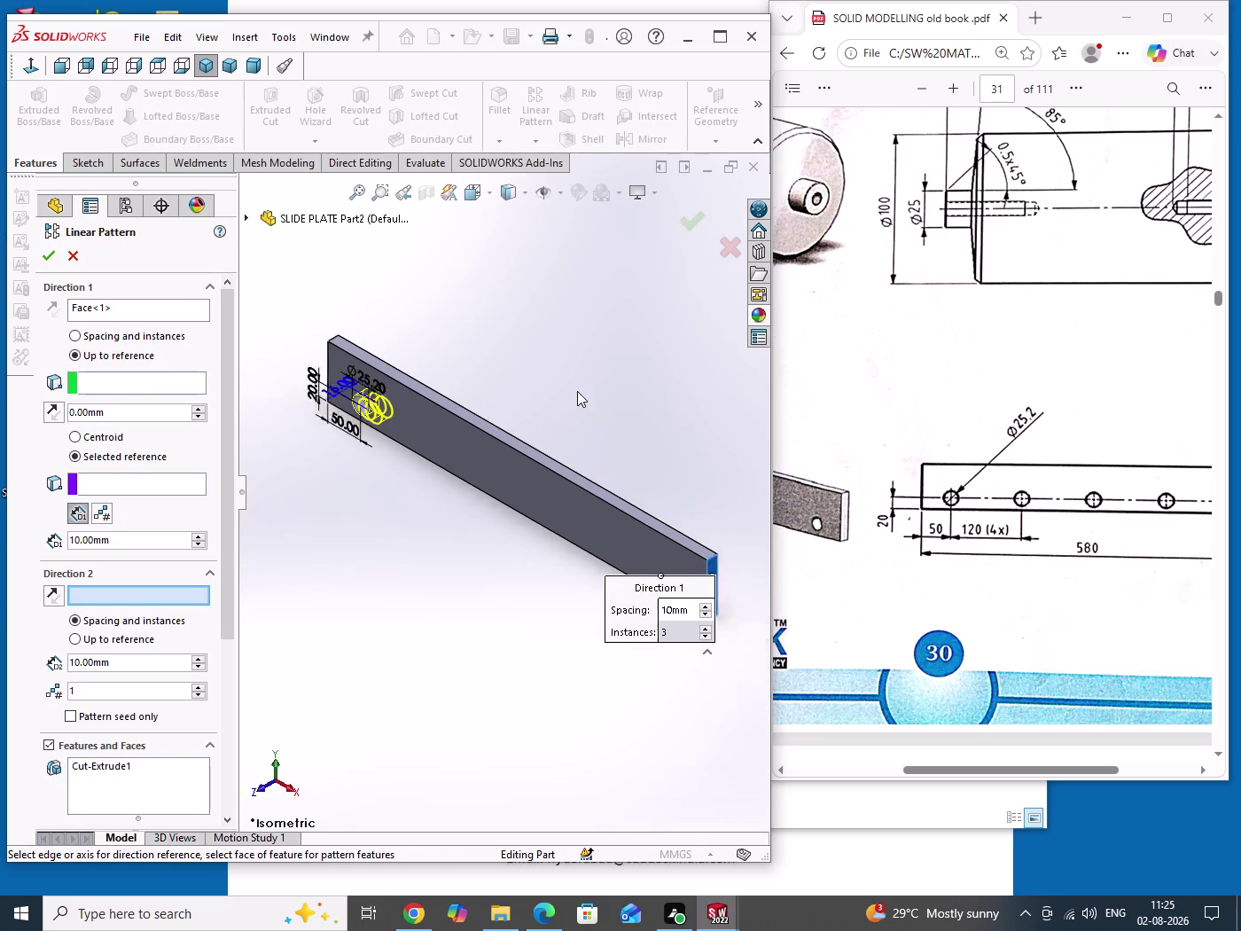
scroll(up, 3)
scroll(down, 3)
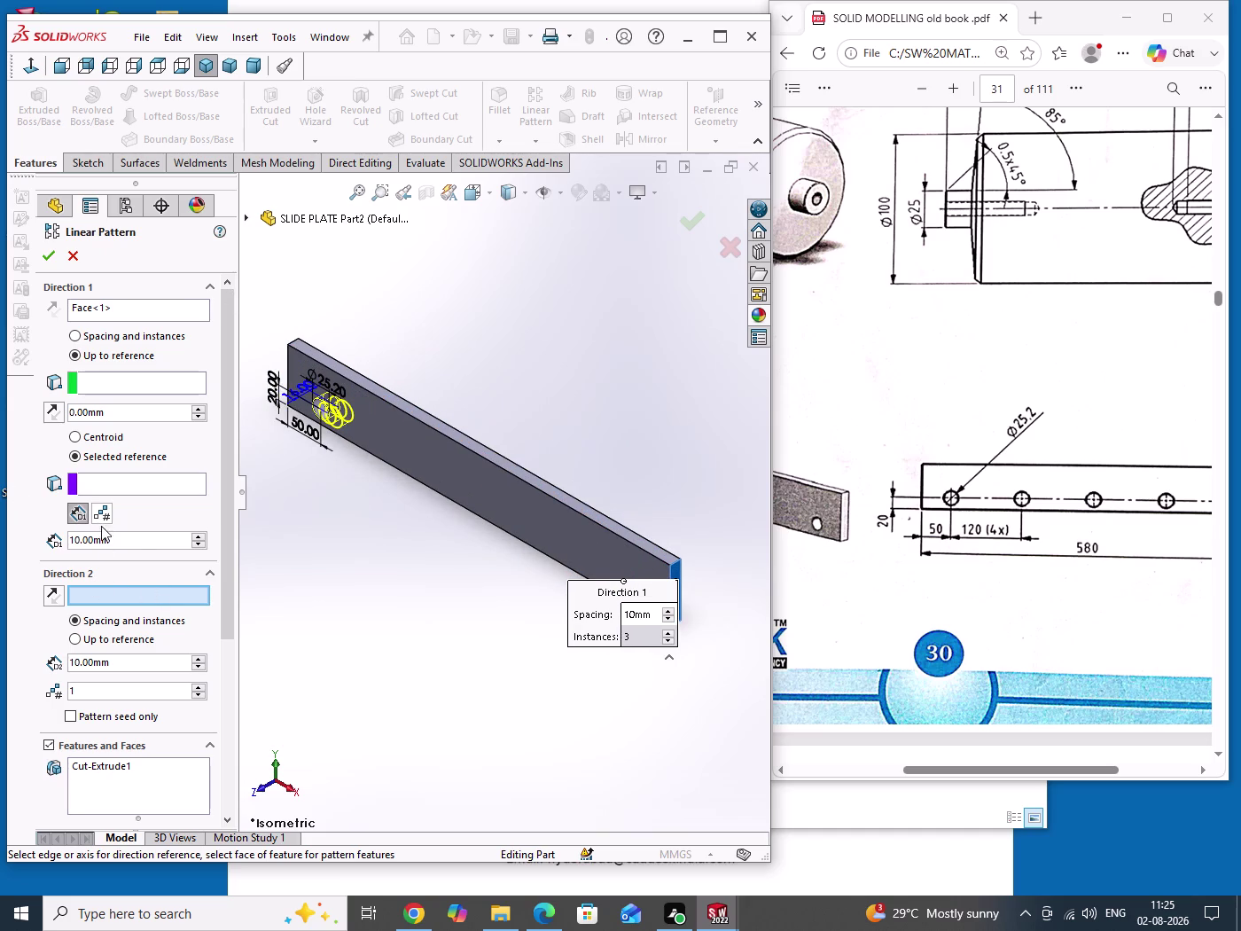
double_click(141, 543)
text(12)
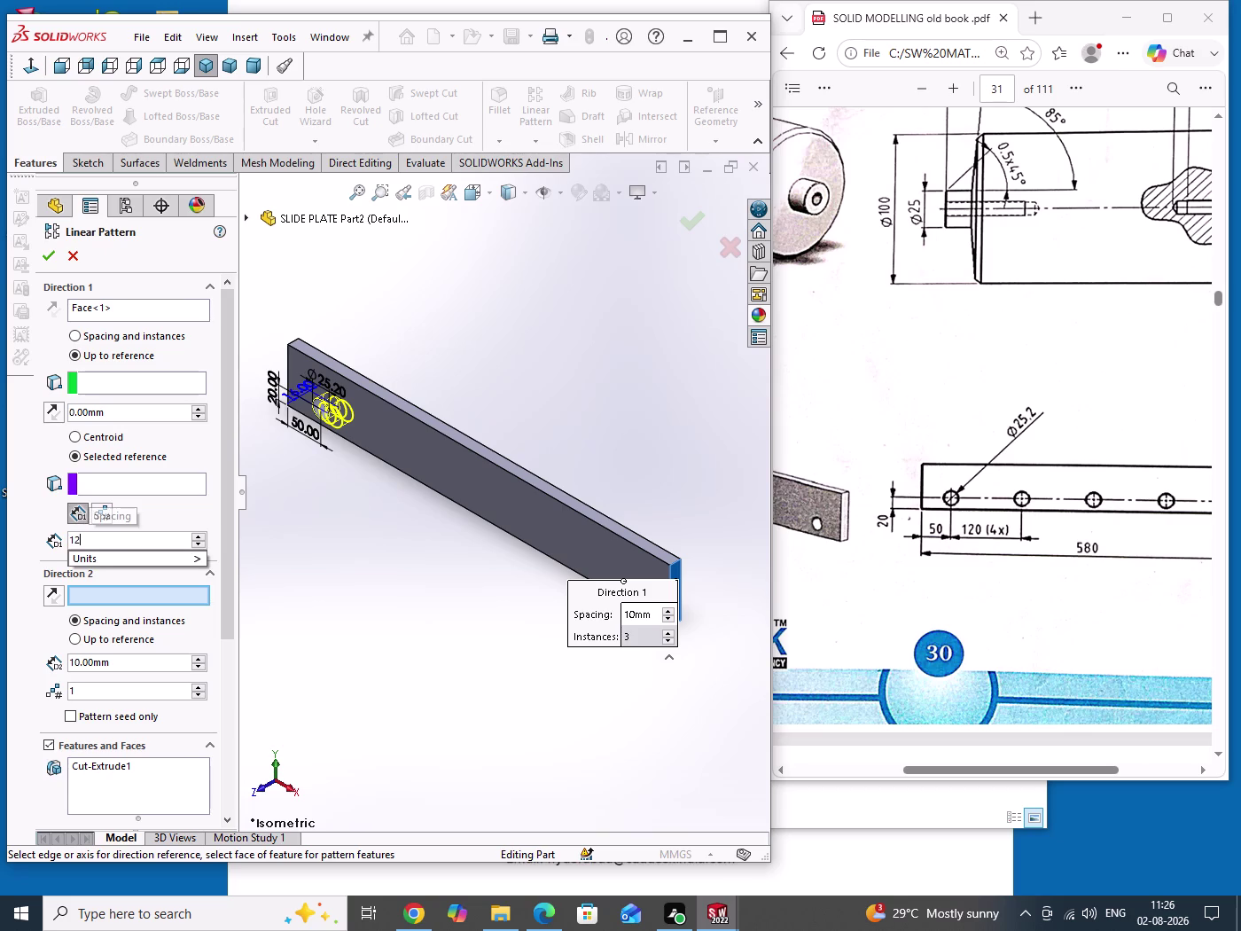
key(0)
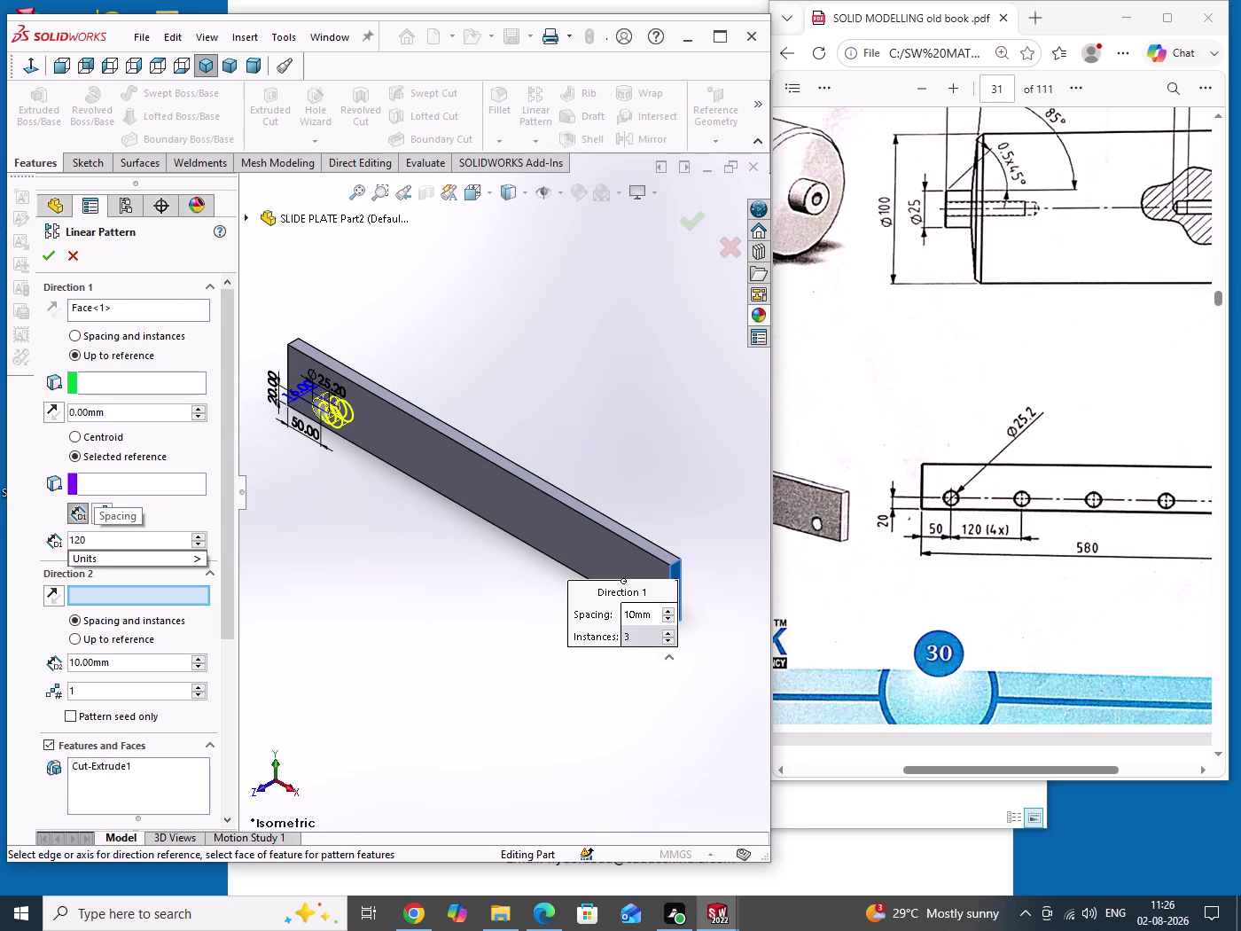
key(Return)
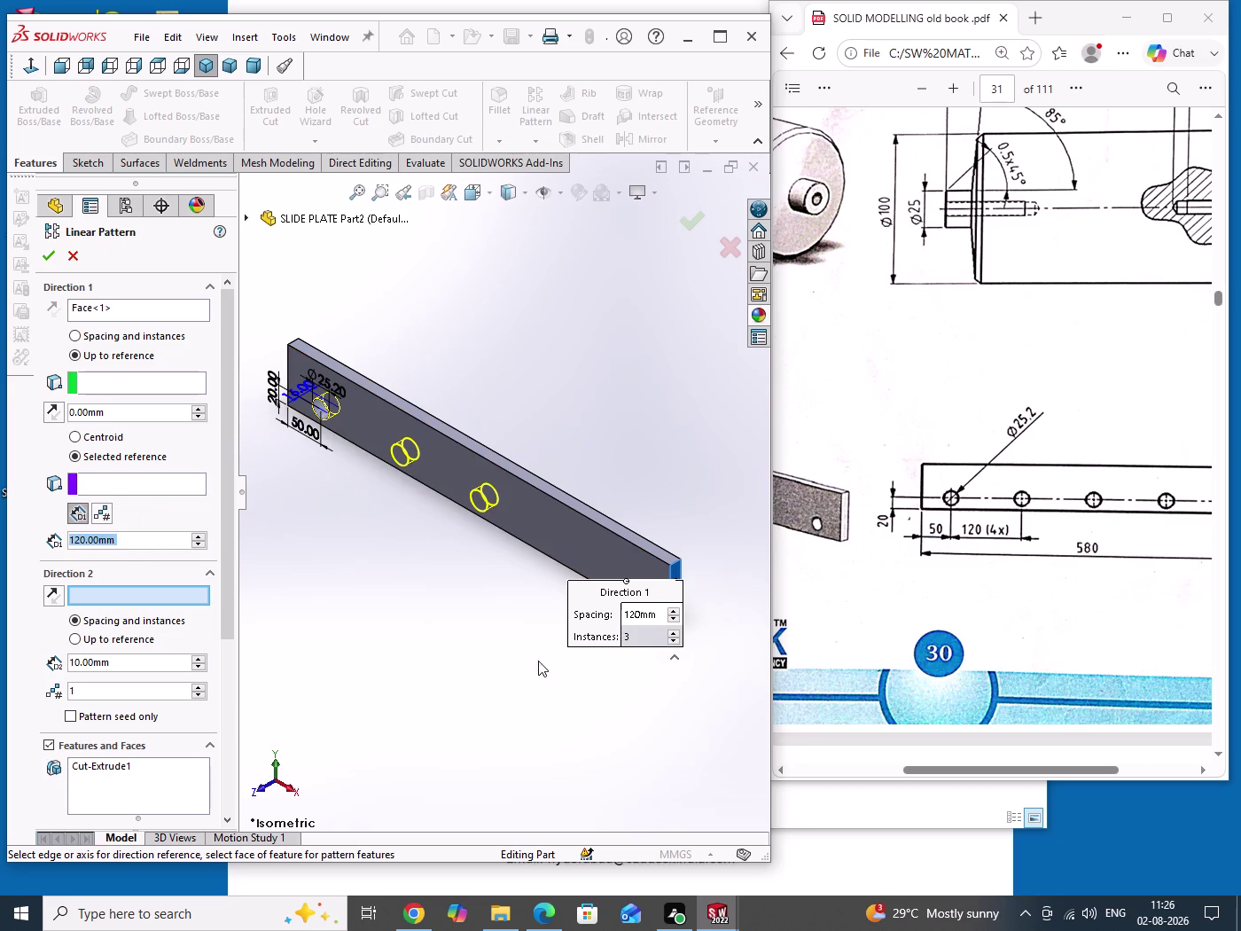
Switch the pattern from the feature centroid to measuring from a selected reference.
middle_drag(466, 654, 443, 686)
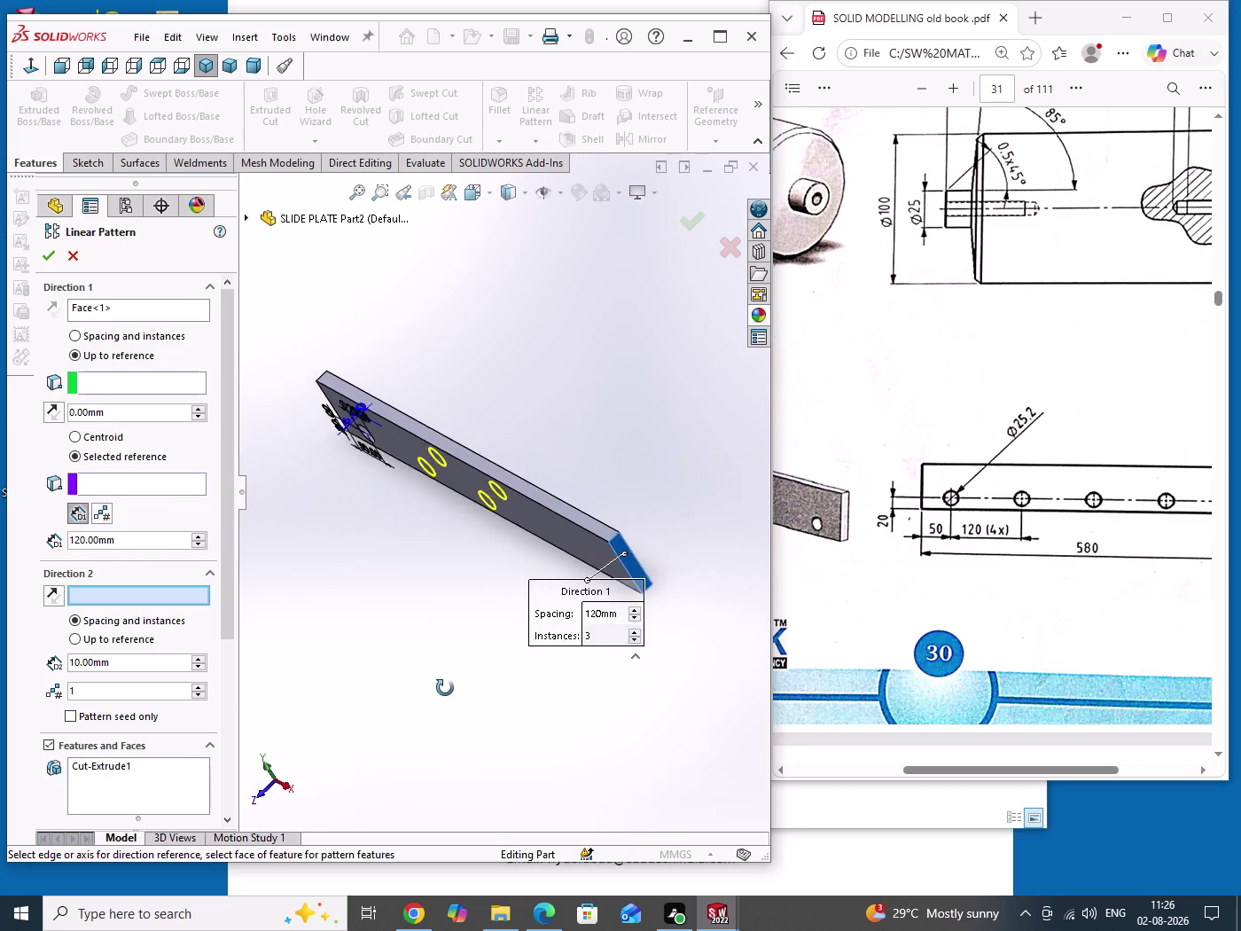
middle_drag(443, 685, 504, 681)
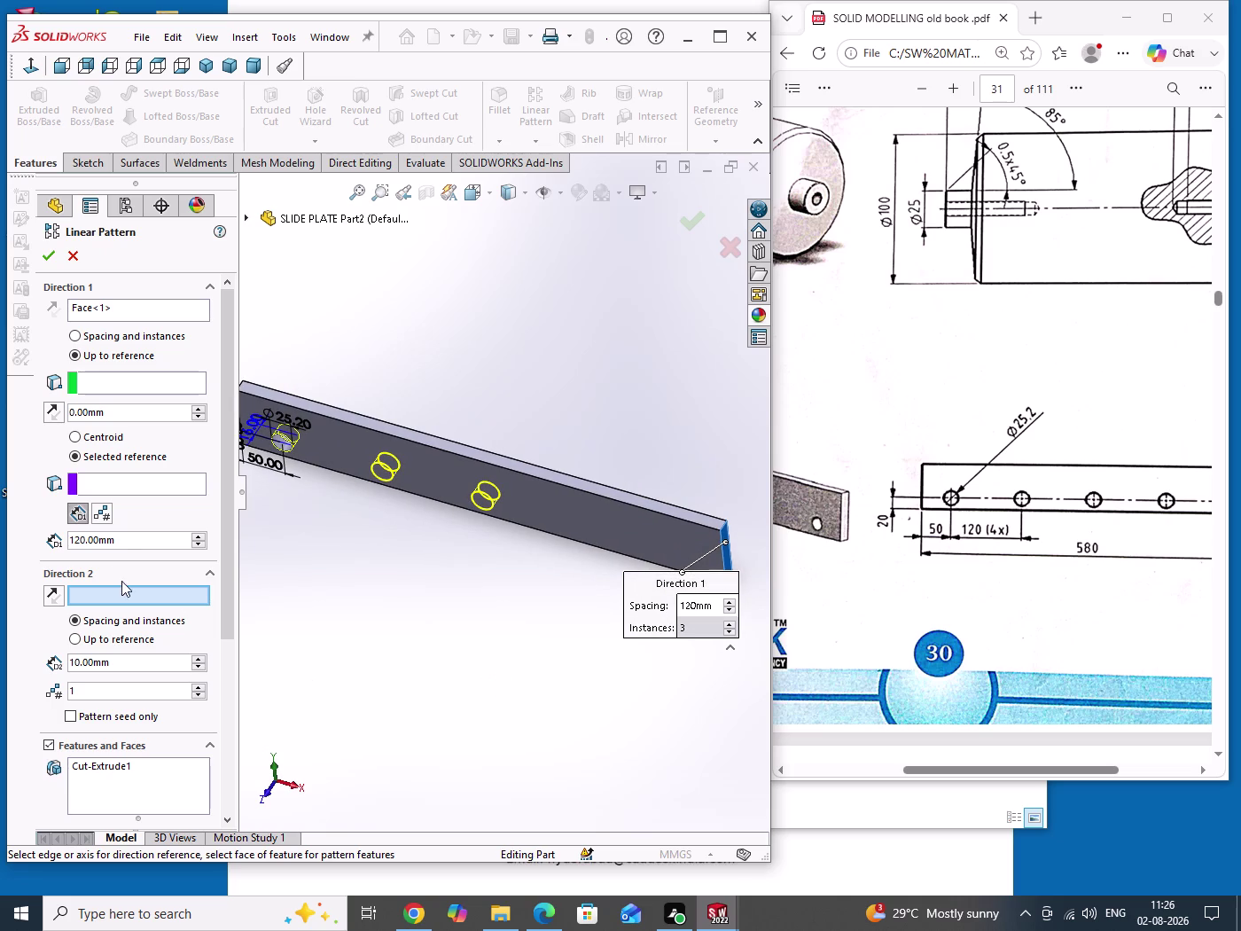
click(101, 513)
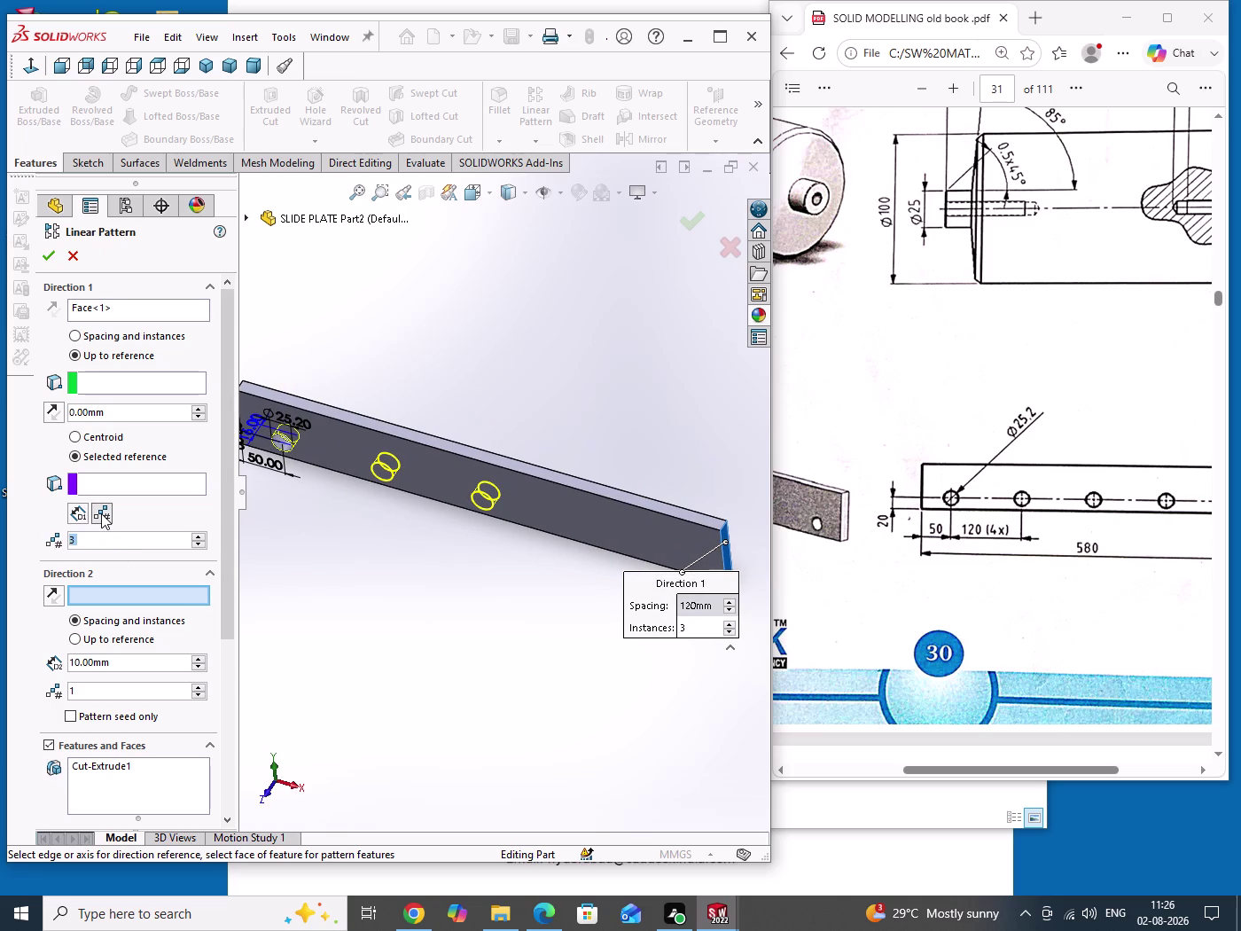
click(79, 513)
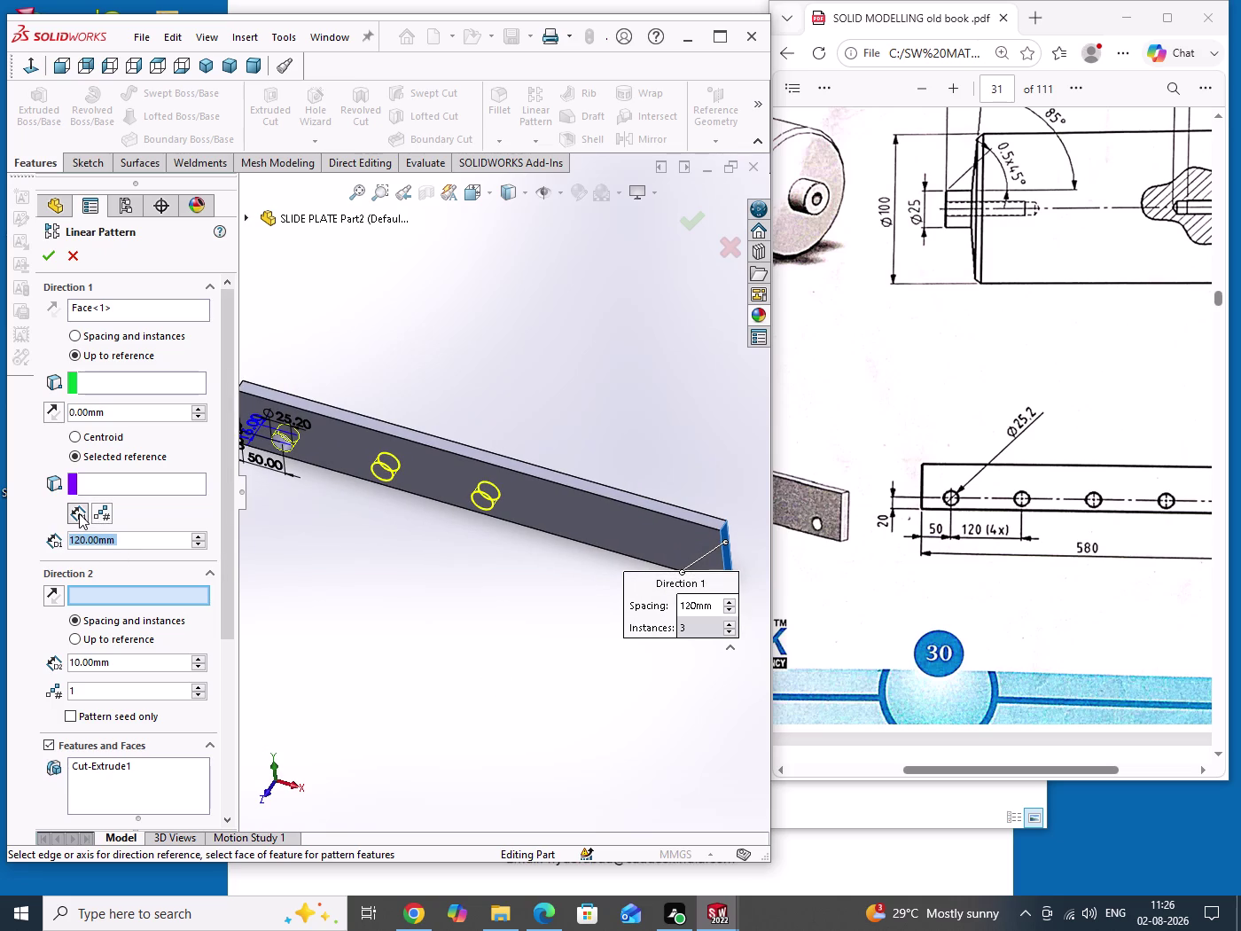
scroll(down, 3)
scroll(up, 3)
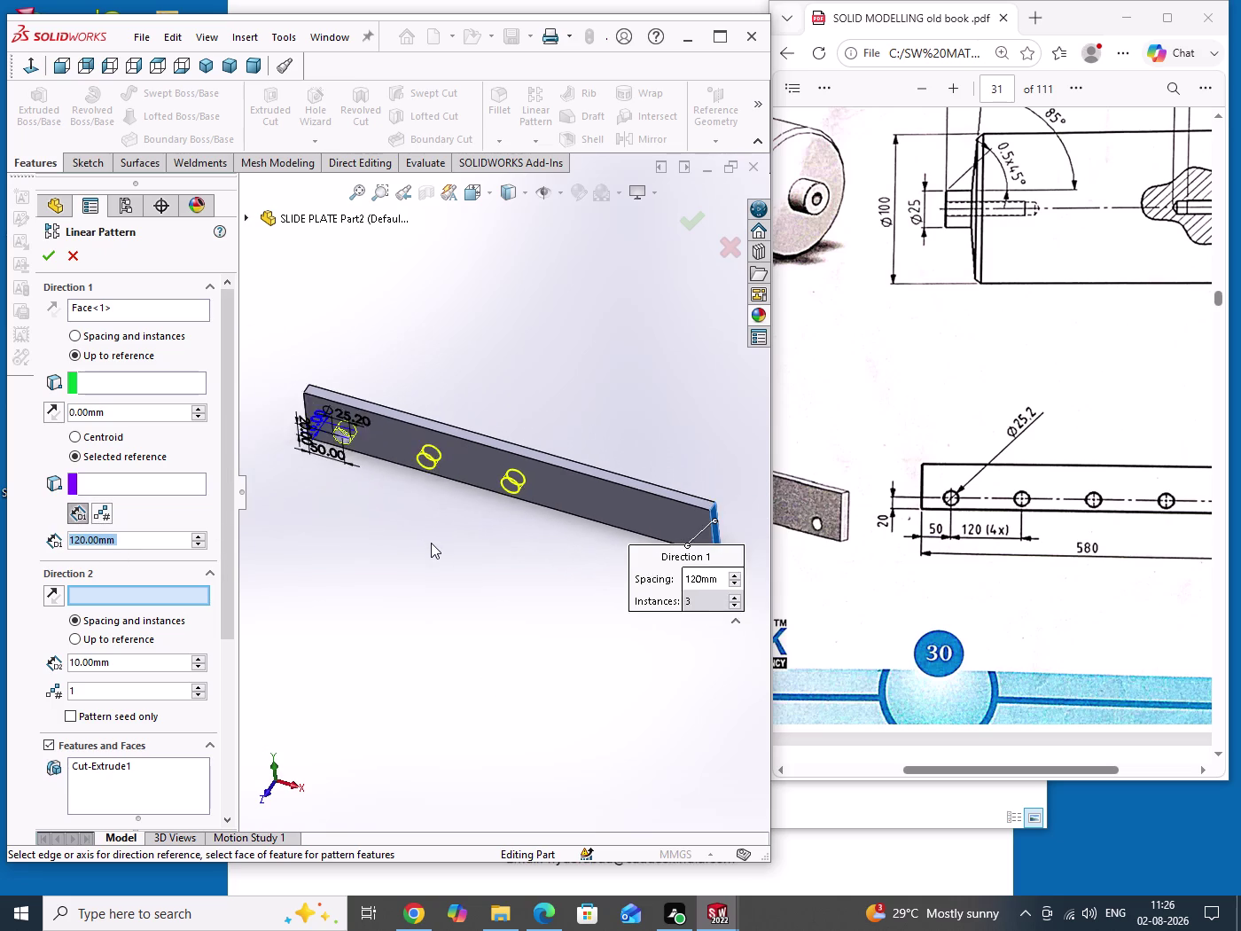
scroll(up, 3)
scroll(down, 3)
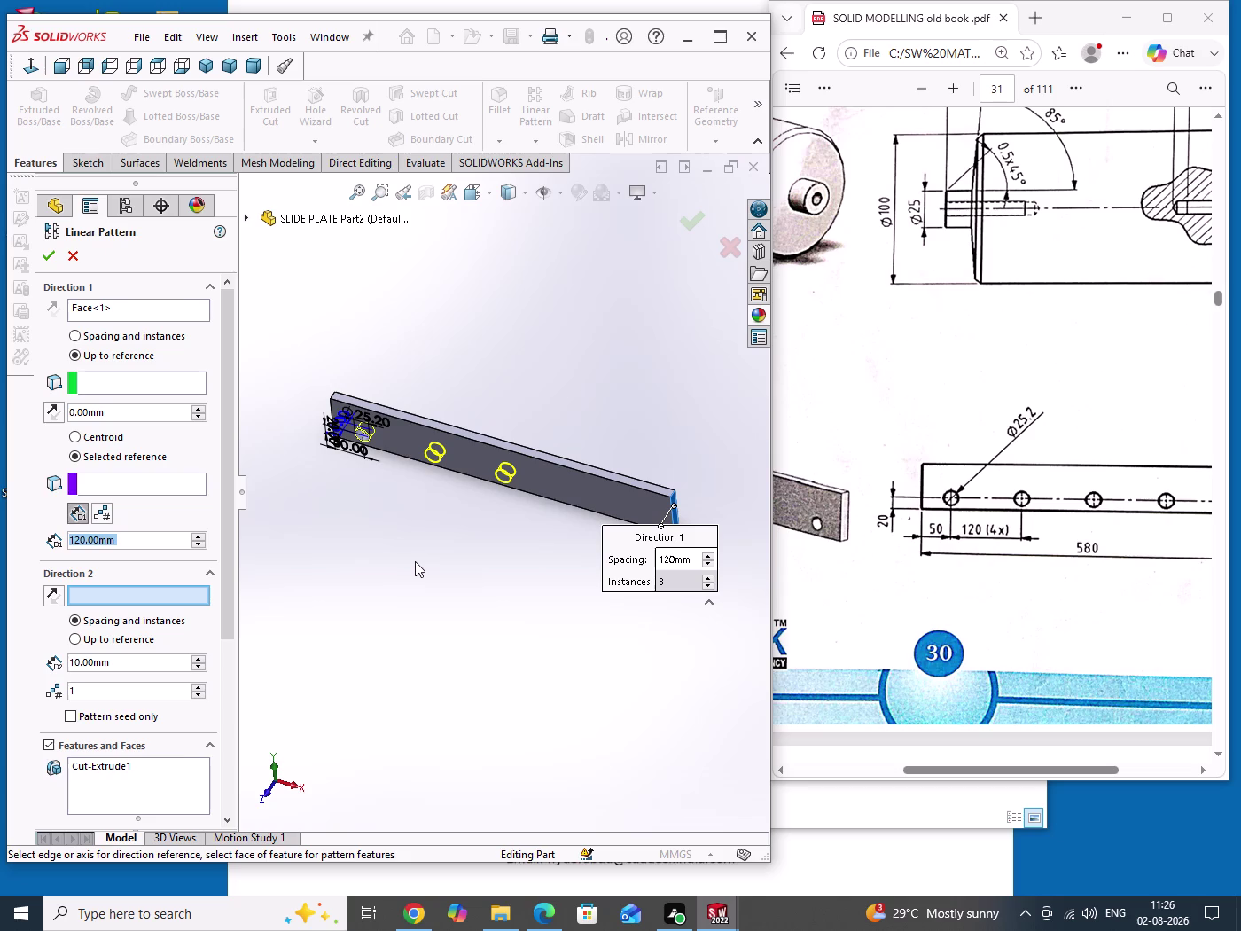
scroll(down, 3)
scroll(down, 3)
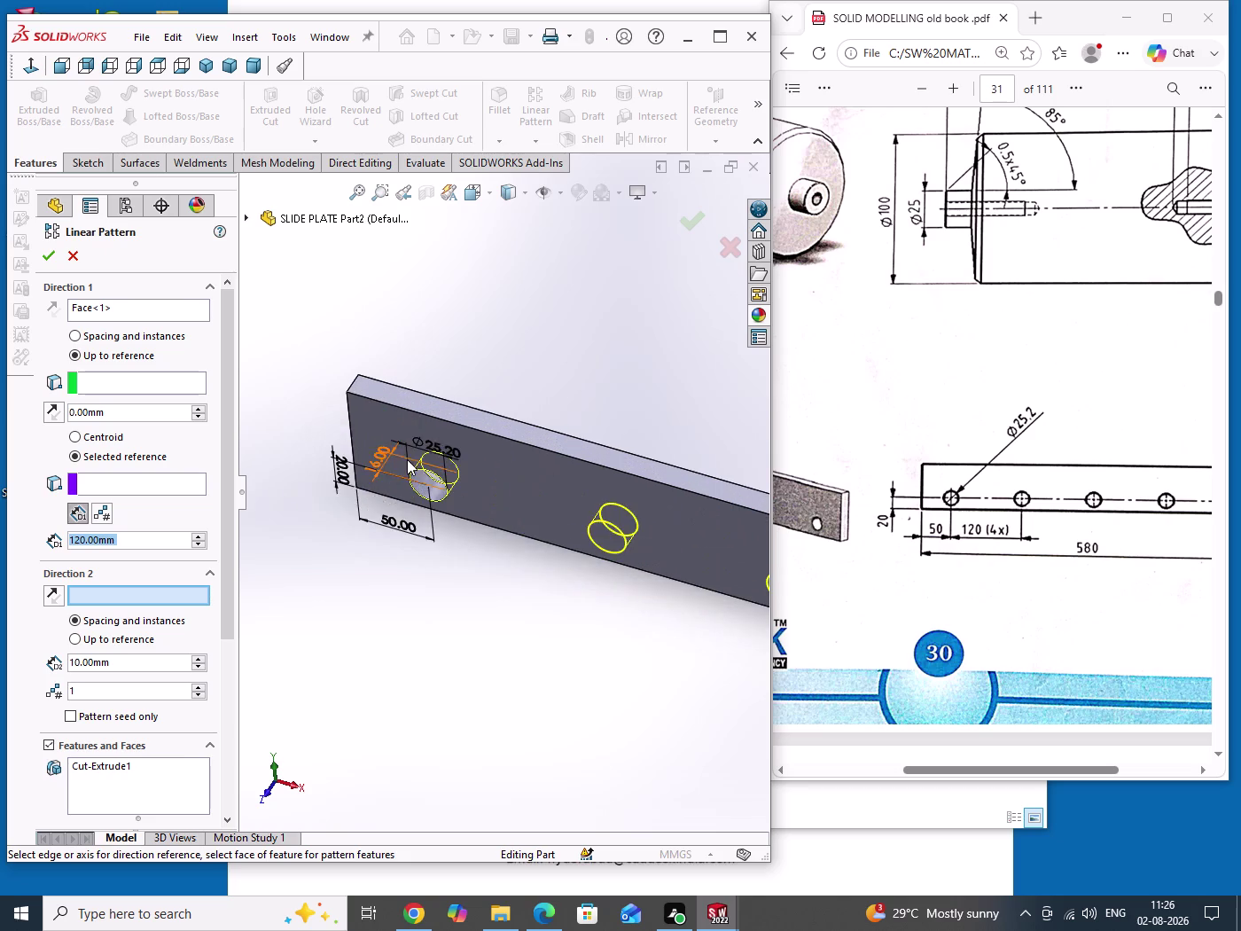
scroll(down, 3)
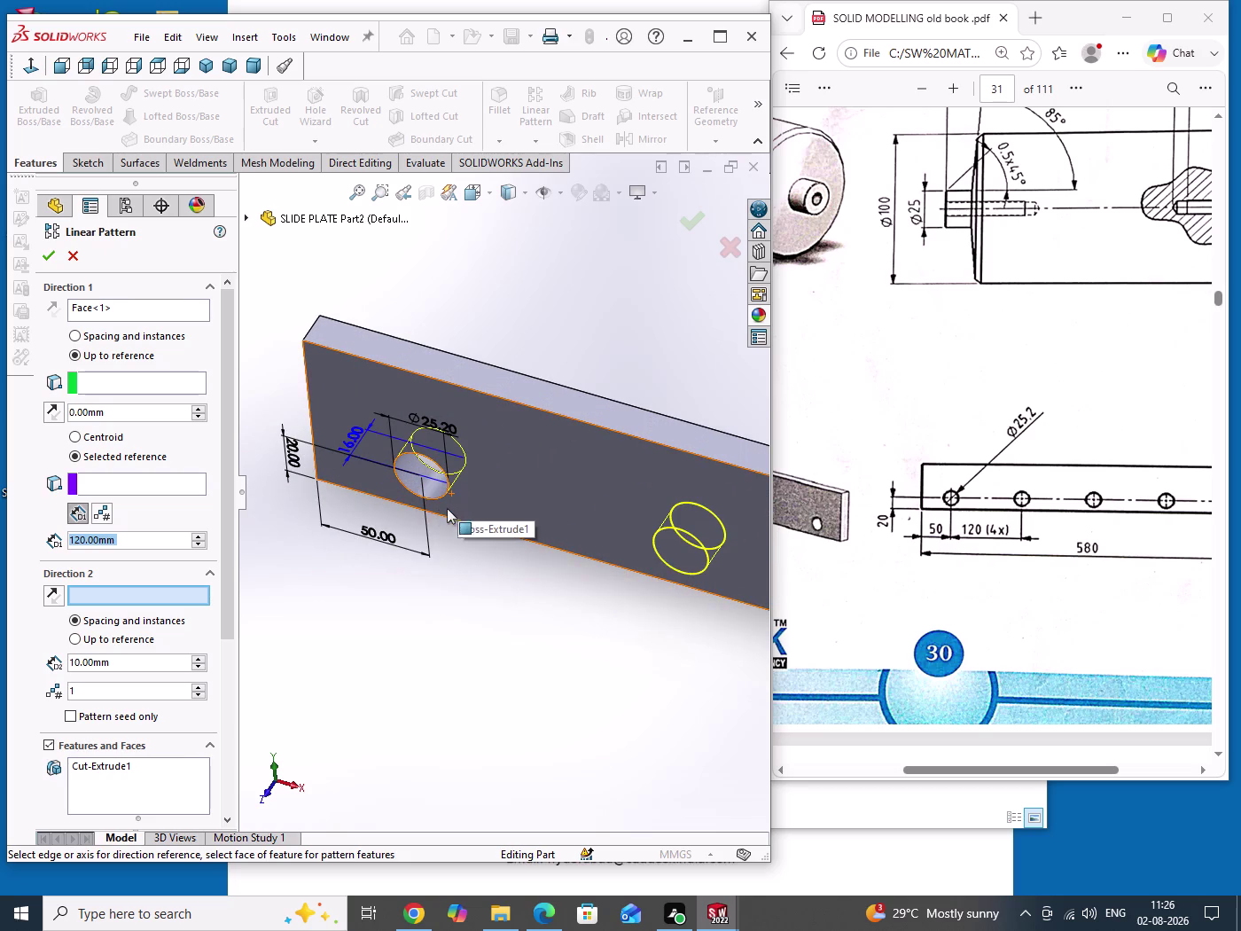
scroll(up, 3)
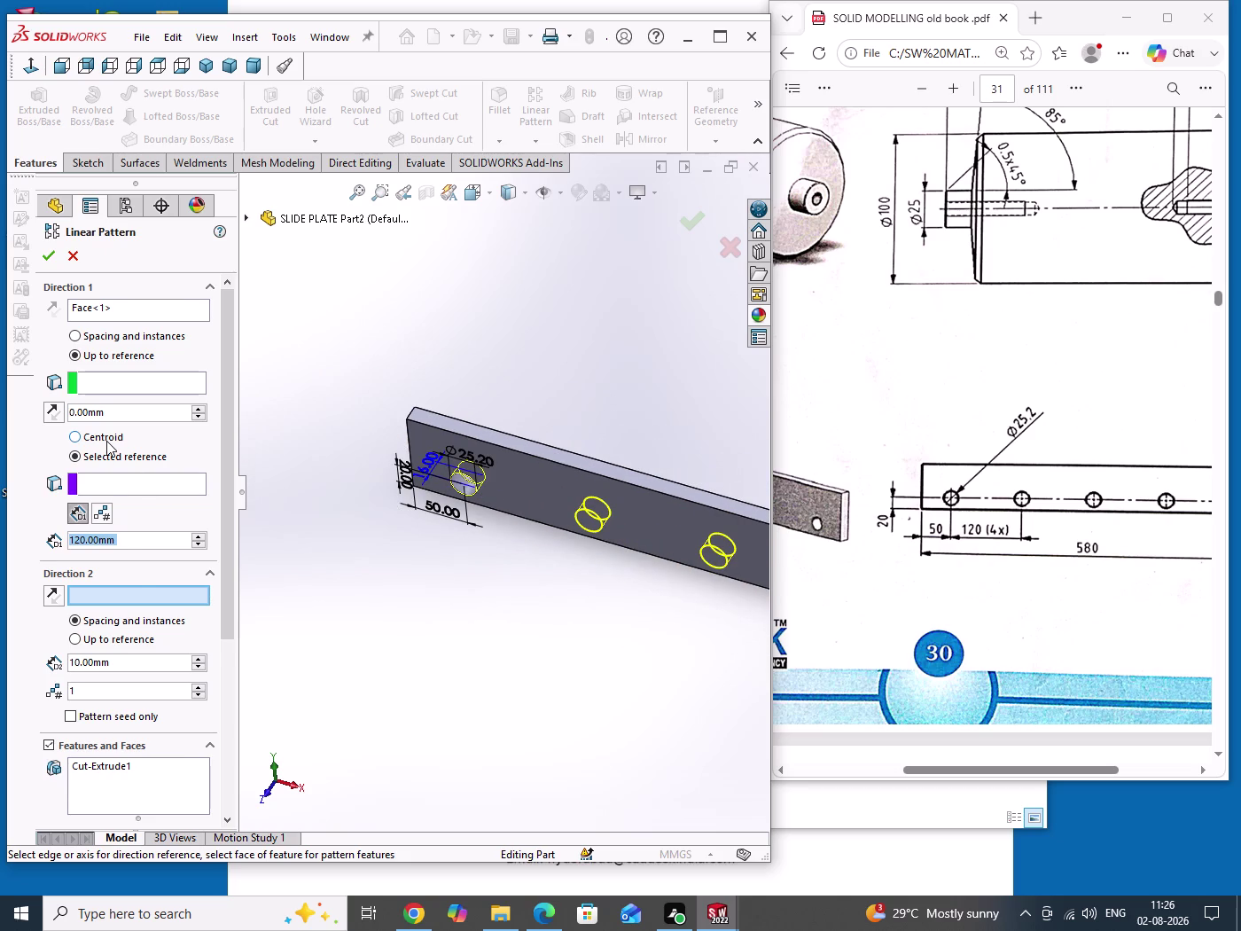
click(106, 441)
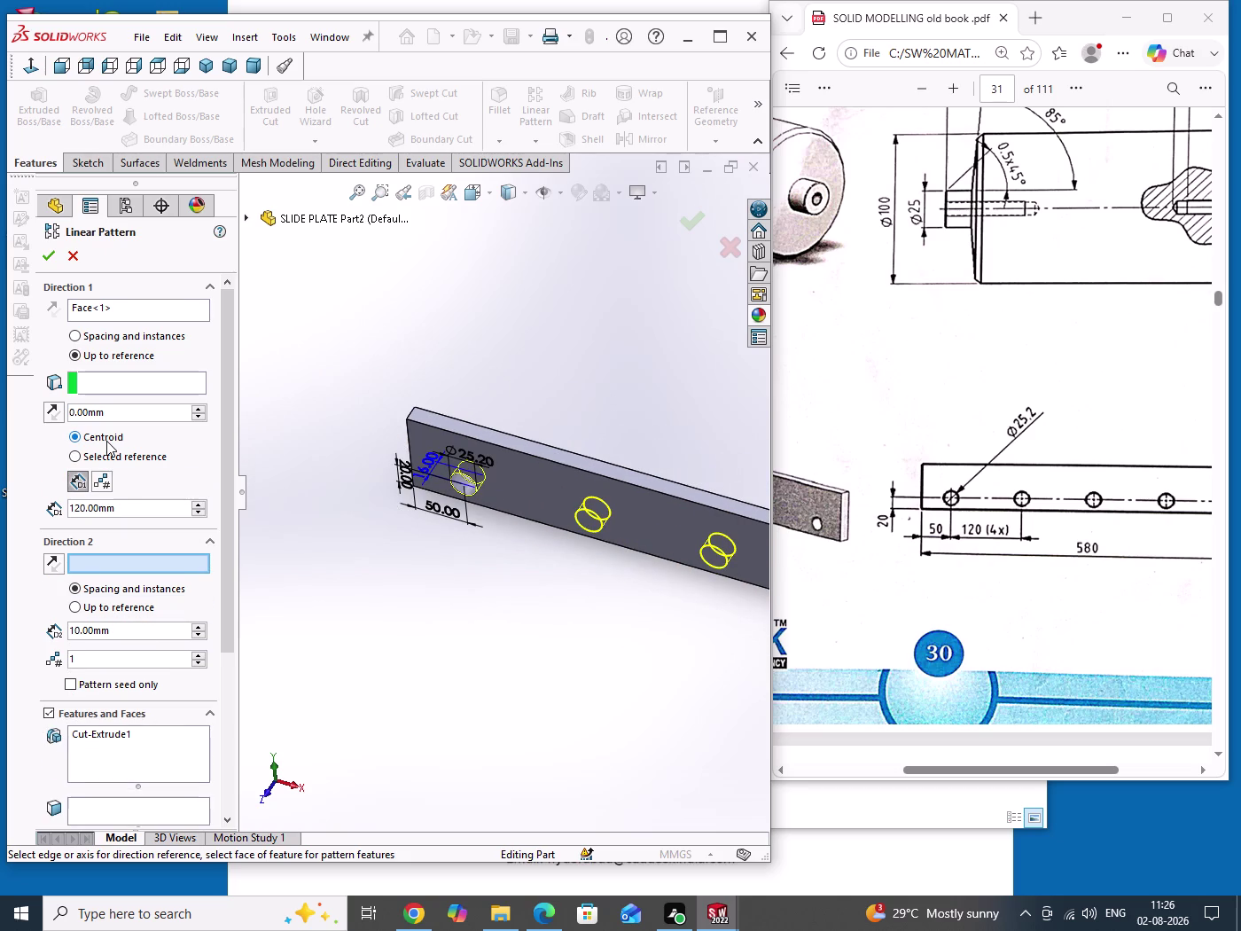
scroll(up, 3)
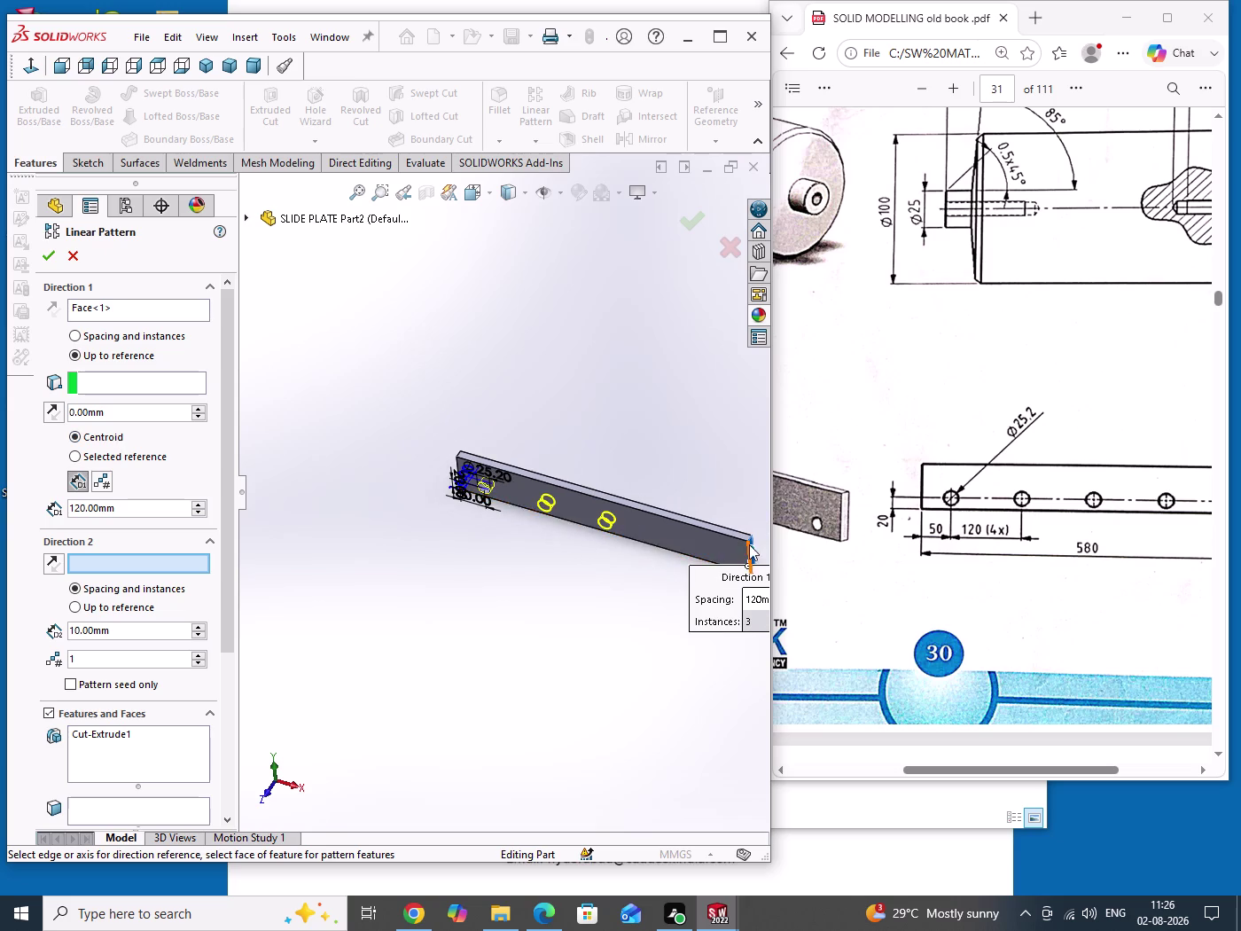
scroll(down, 3)
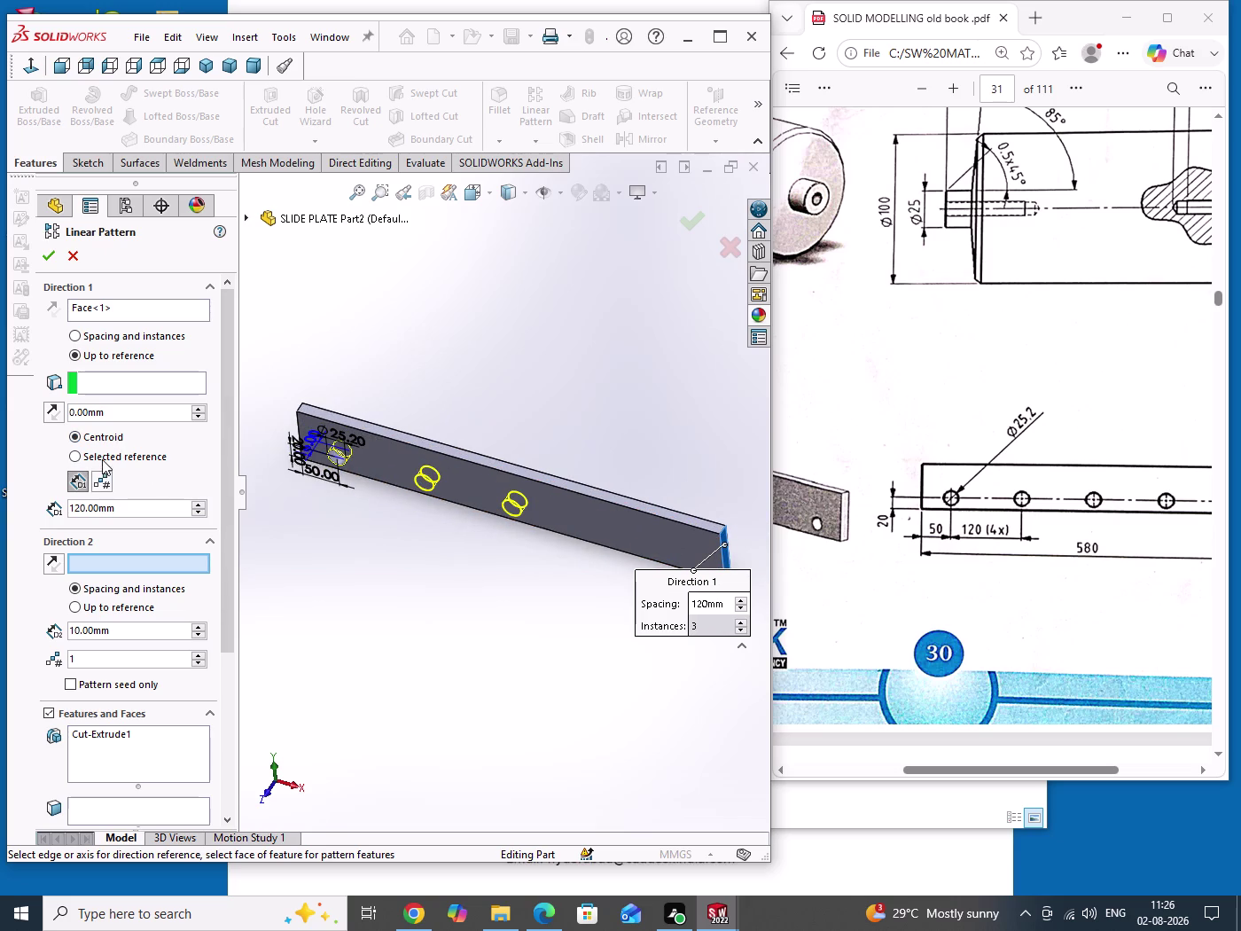
click(106, 458)
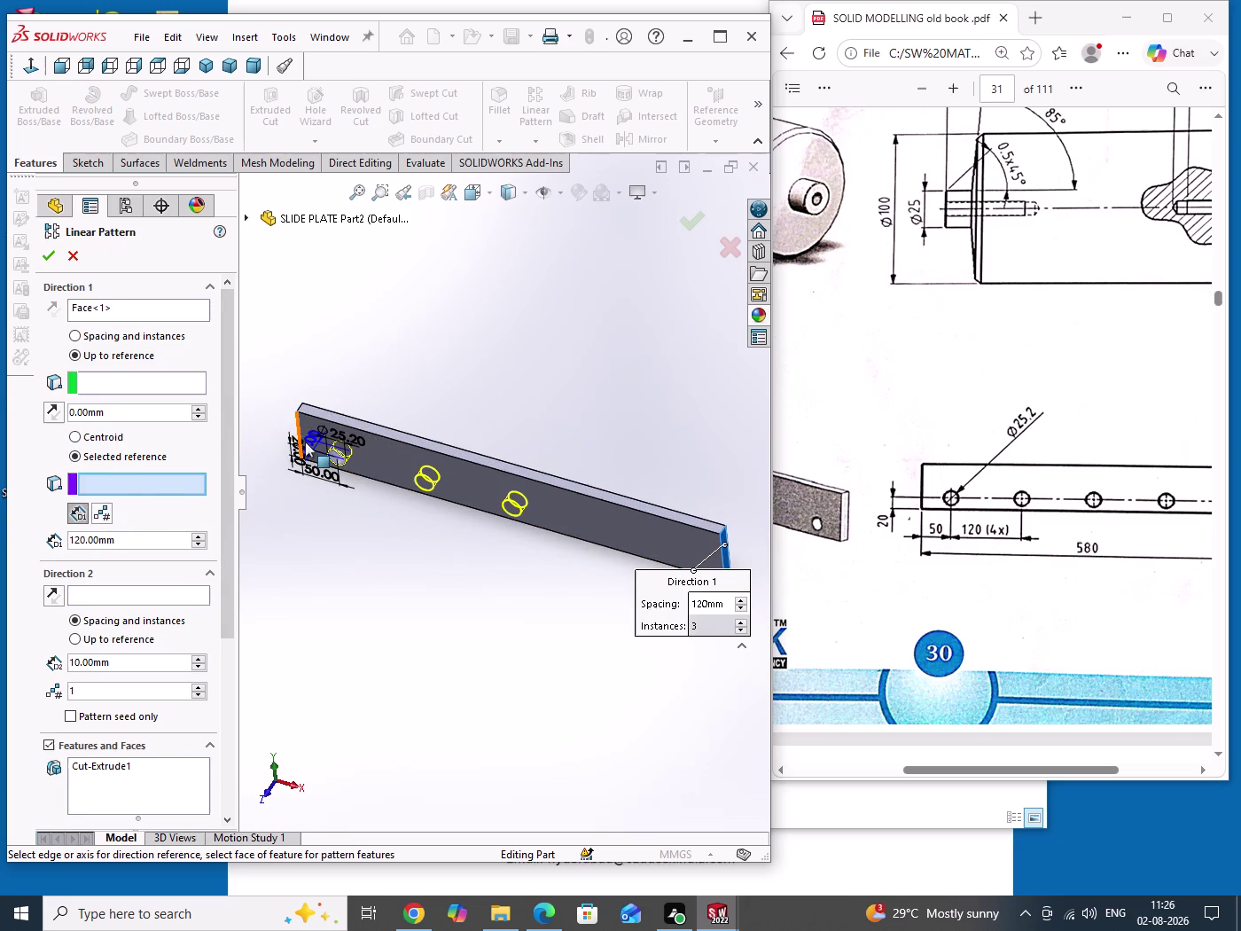
Try the hole's inner face as reference, clear it, then pick the hole's edge.
scroll(down, 3)
middle_drag(415, 548, 500, 523)
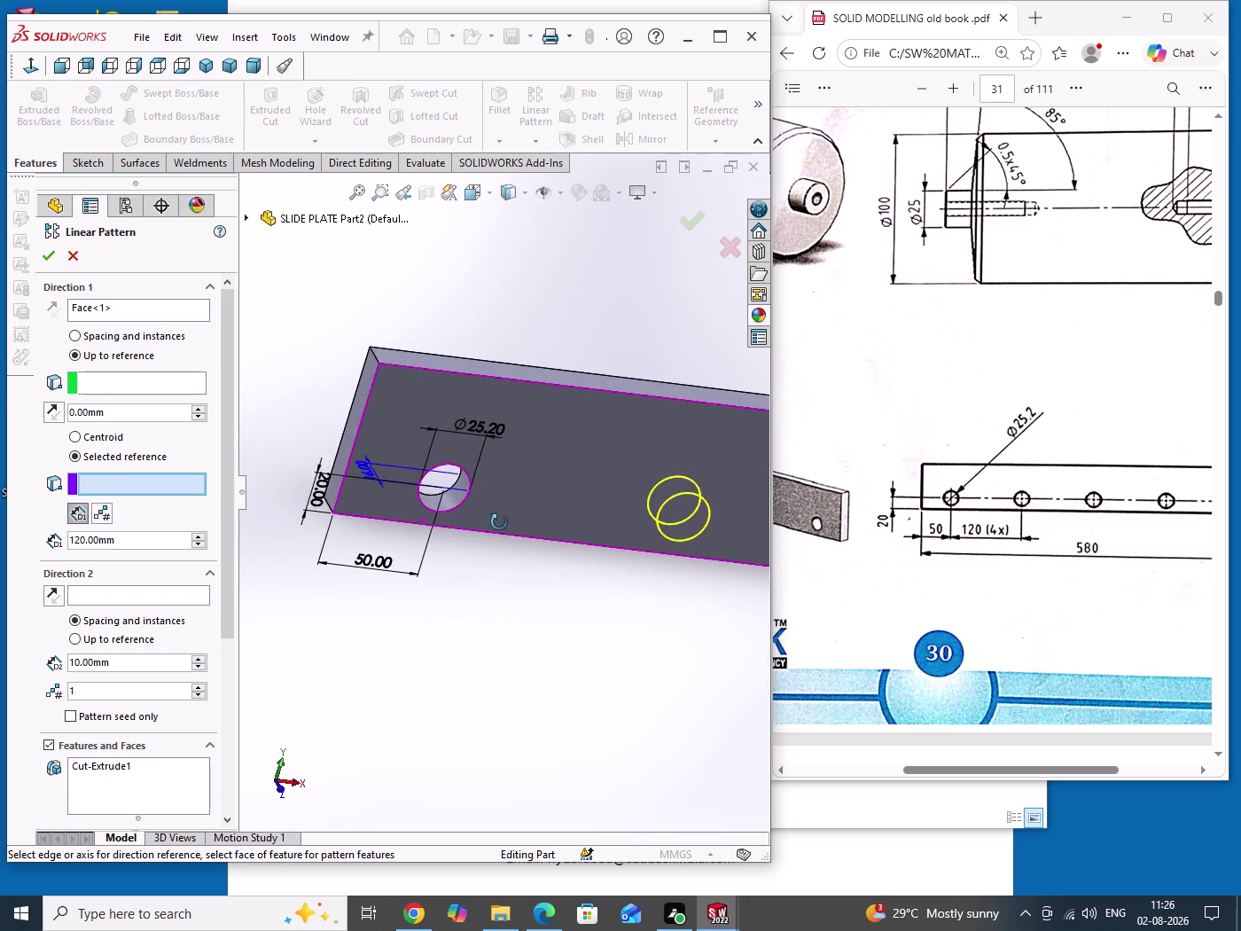
scroll(down, 3)
click(419, 419)
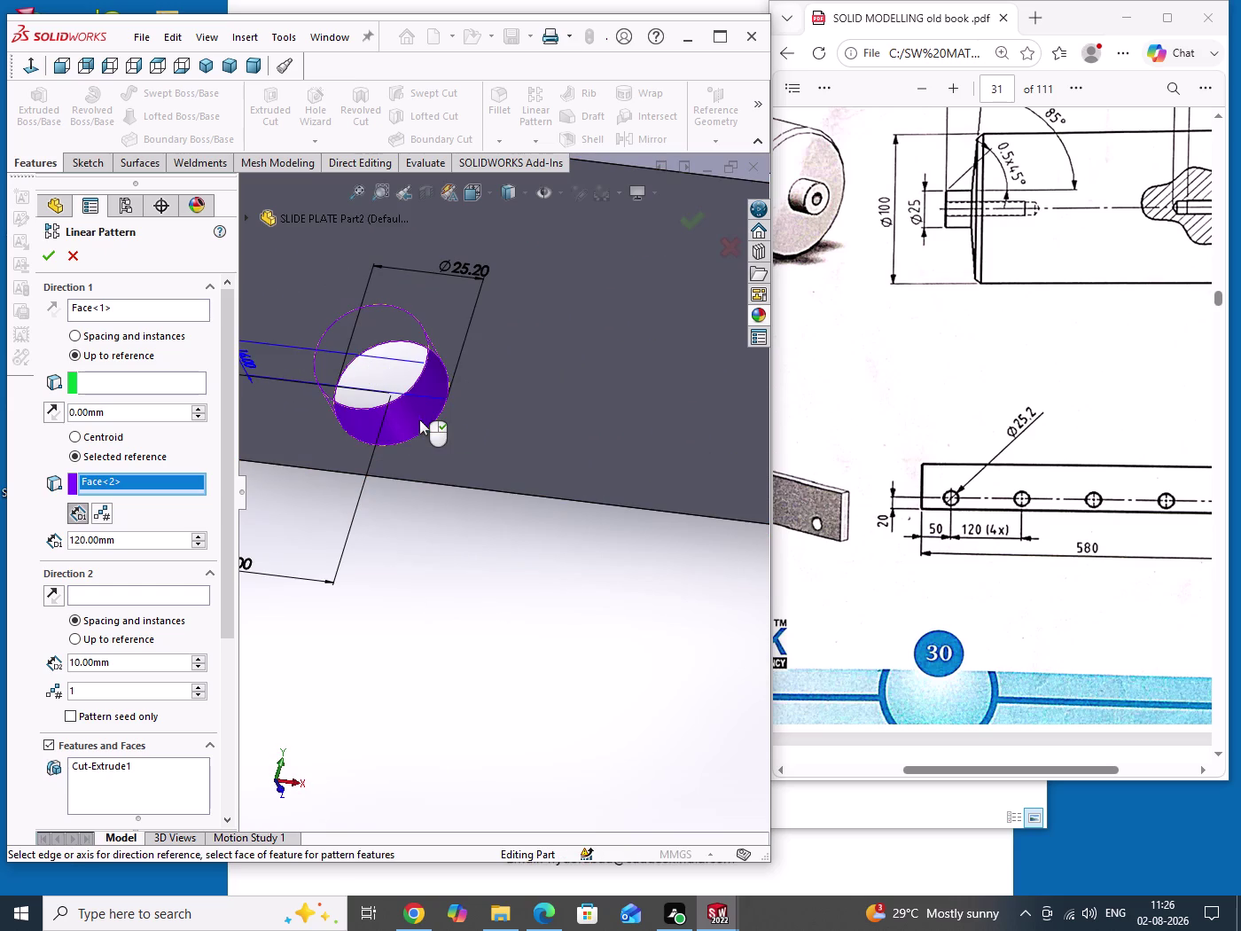
scroll(up, 3)
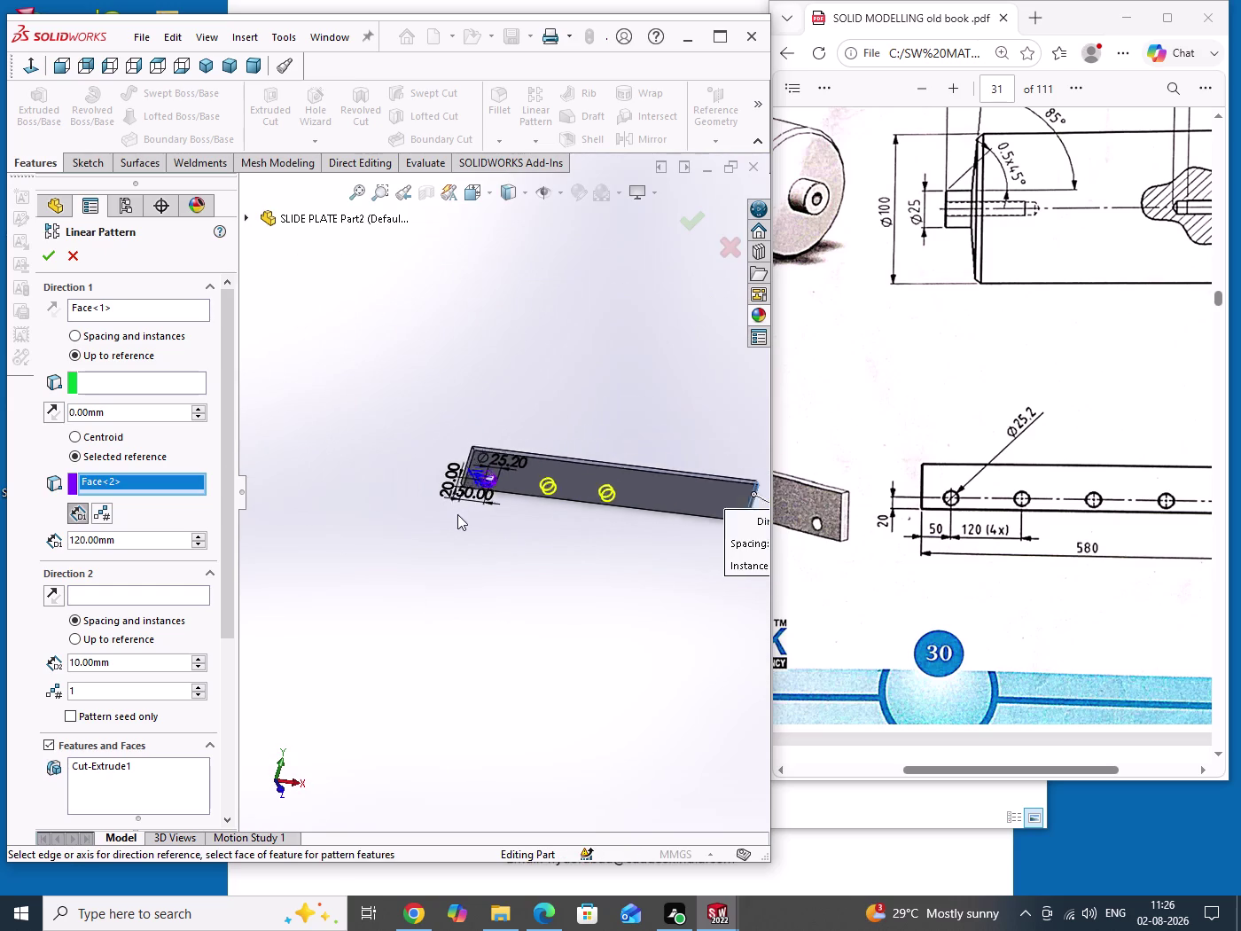
scroll(down, 3)
middle_drag(629, 569, 528, 588)
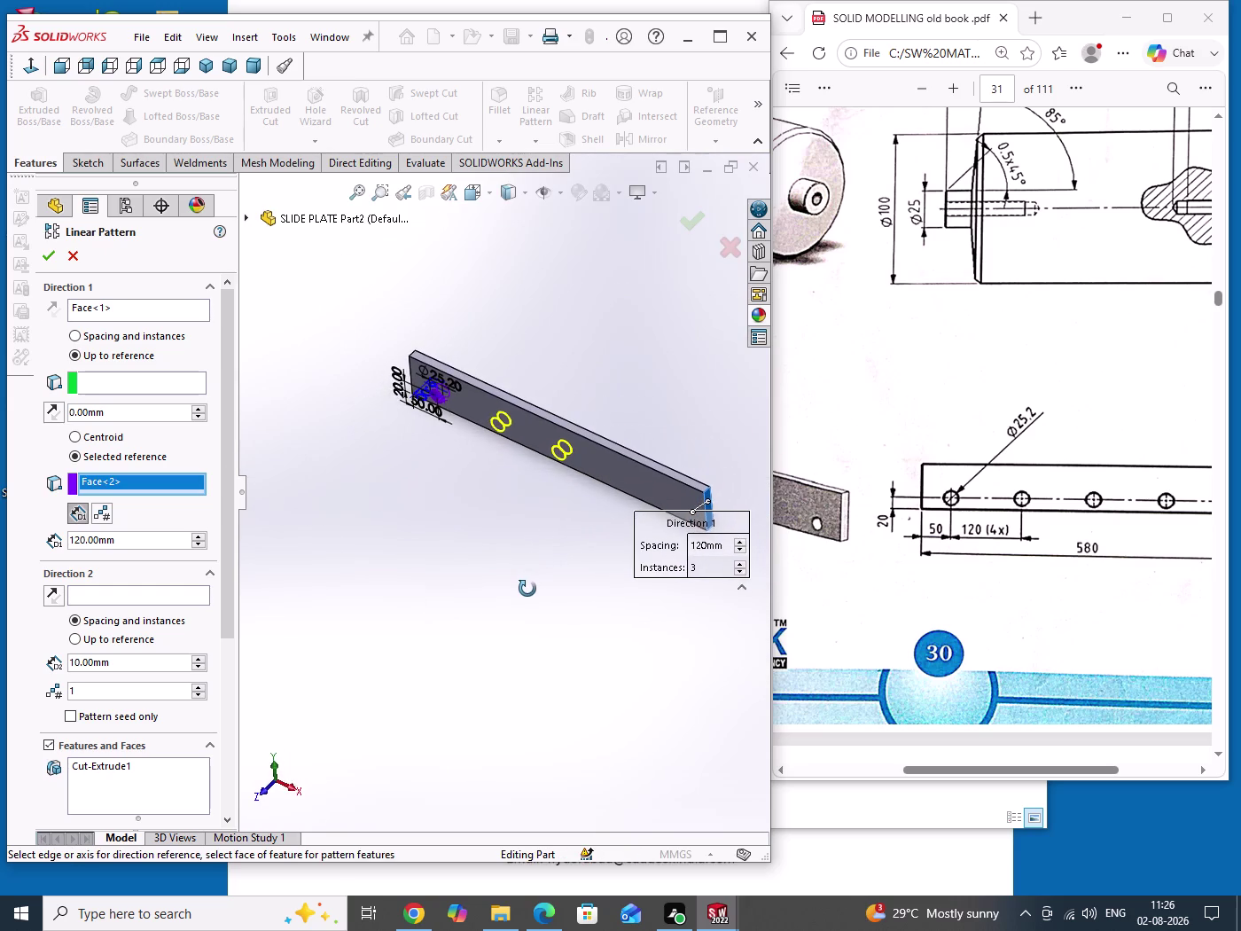
middle_drag(528, 588, 537, 587)
scroll(down, 3)
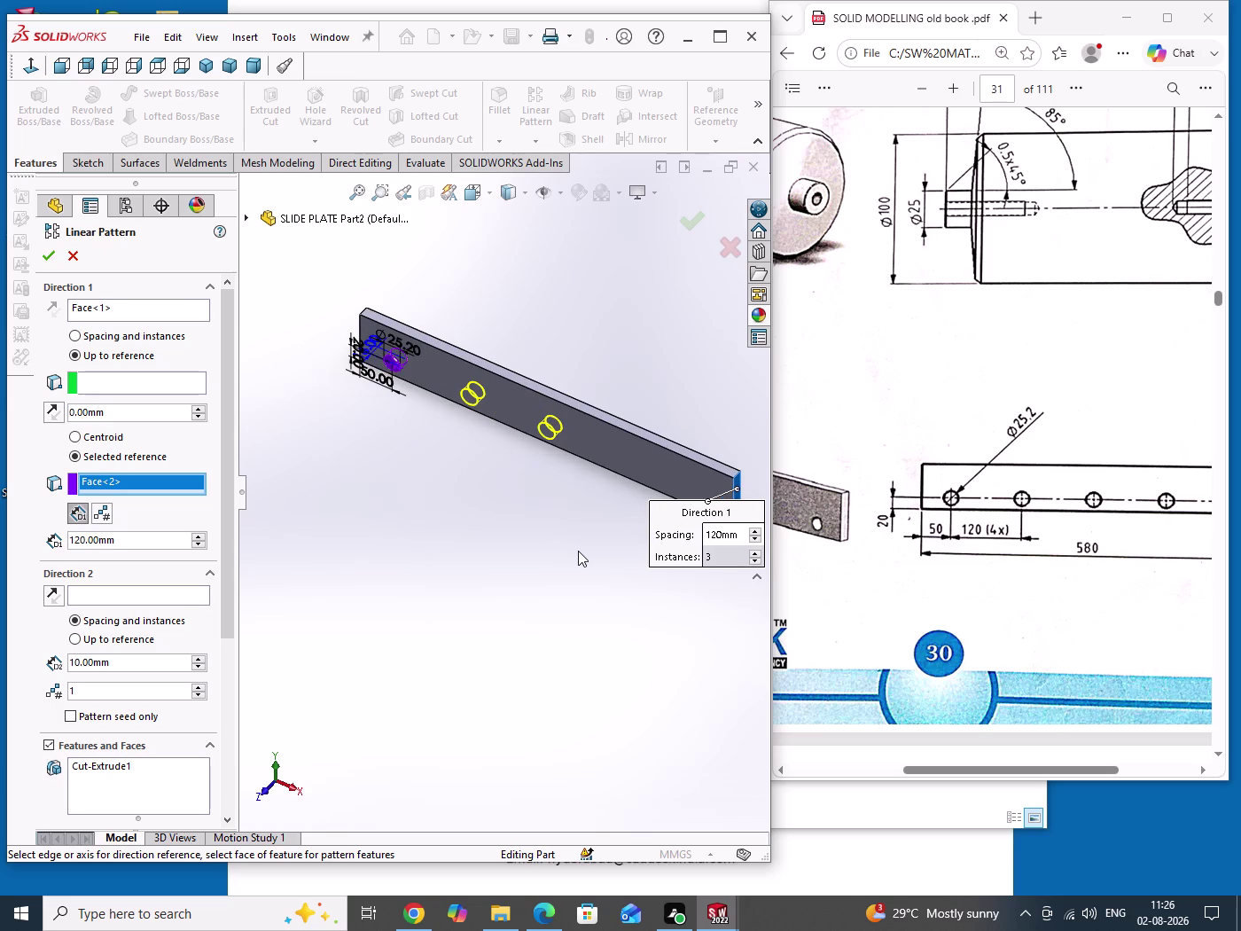
right_click(155, 485)
click(187, 495)
middle_drag(386, 514, 490, 465)
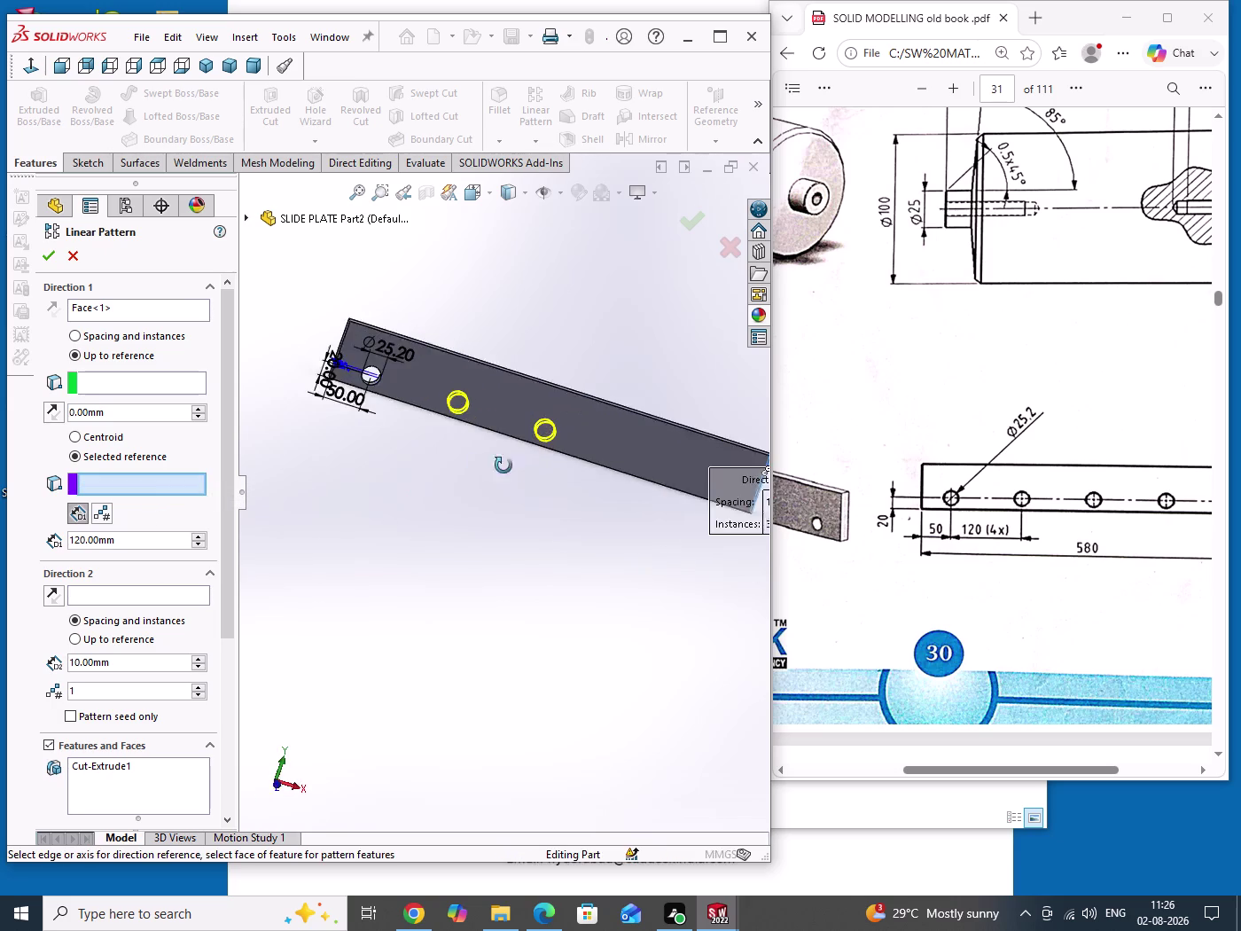
middle_drag(490, 466, 551, 477)
scroll(up, 3)
scroll(down, 3)
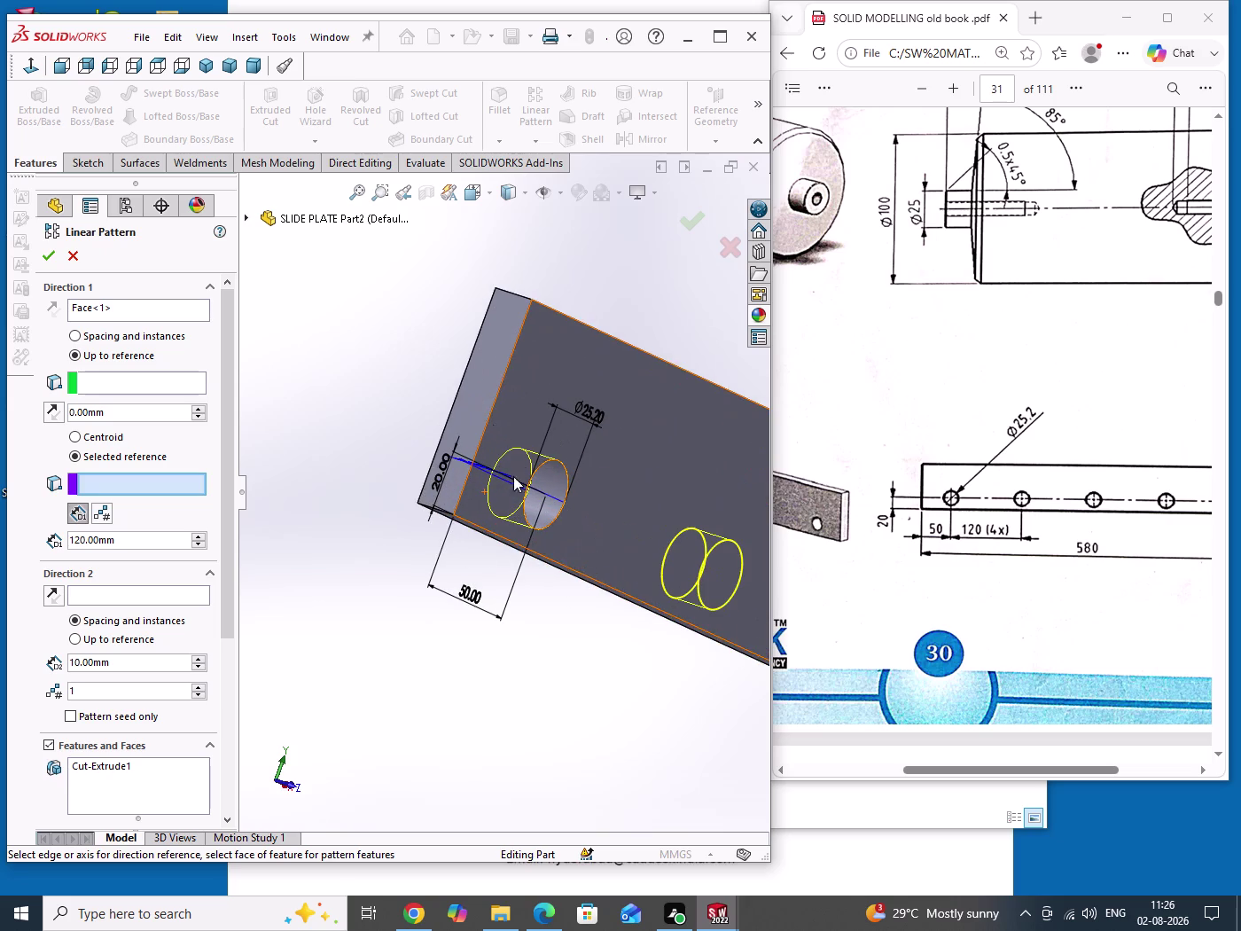
click(500, 360)
click(476, 375)
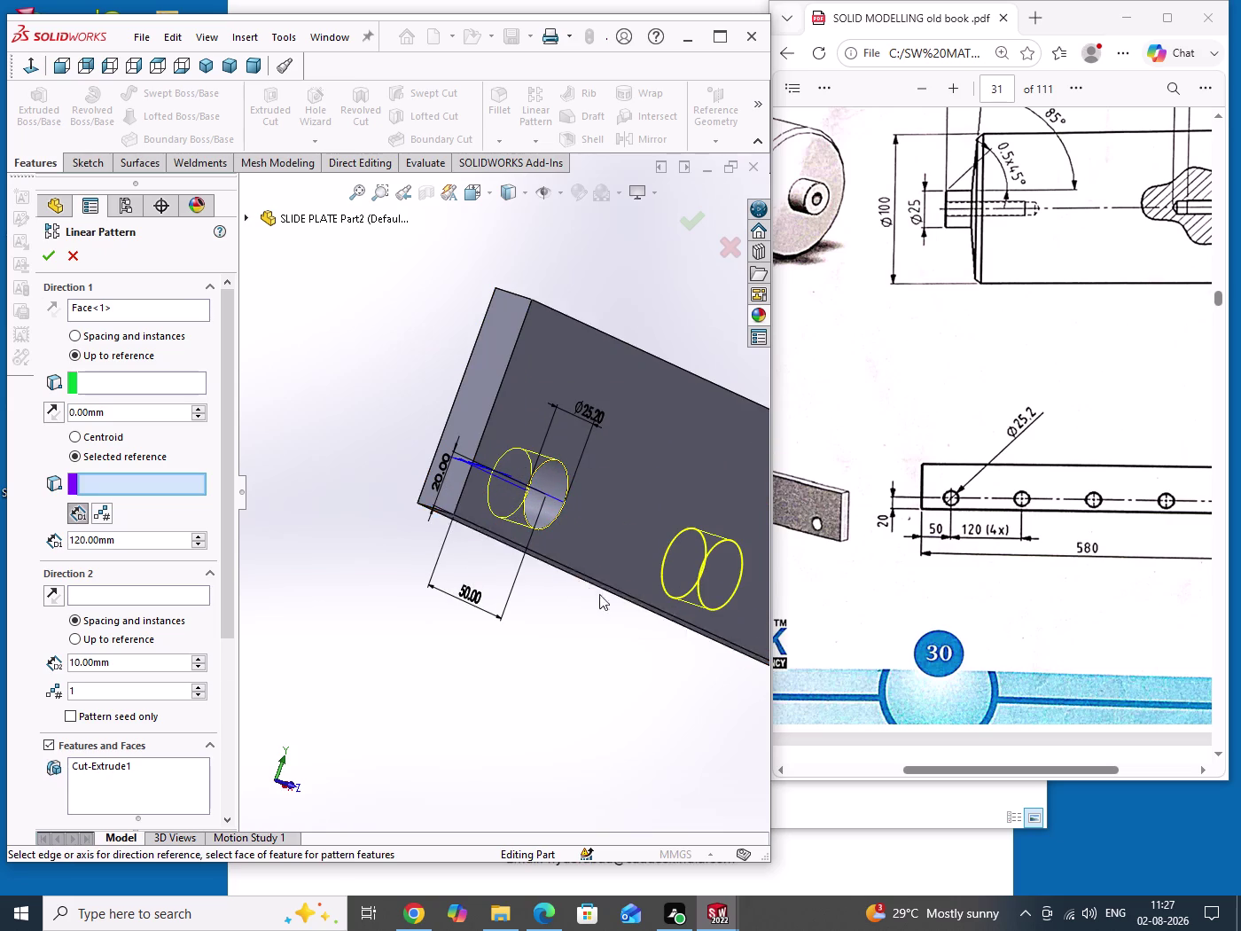
scroll(down, 3)
scroll(down, 3)
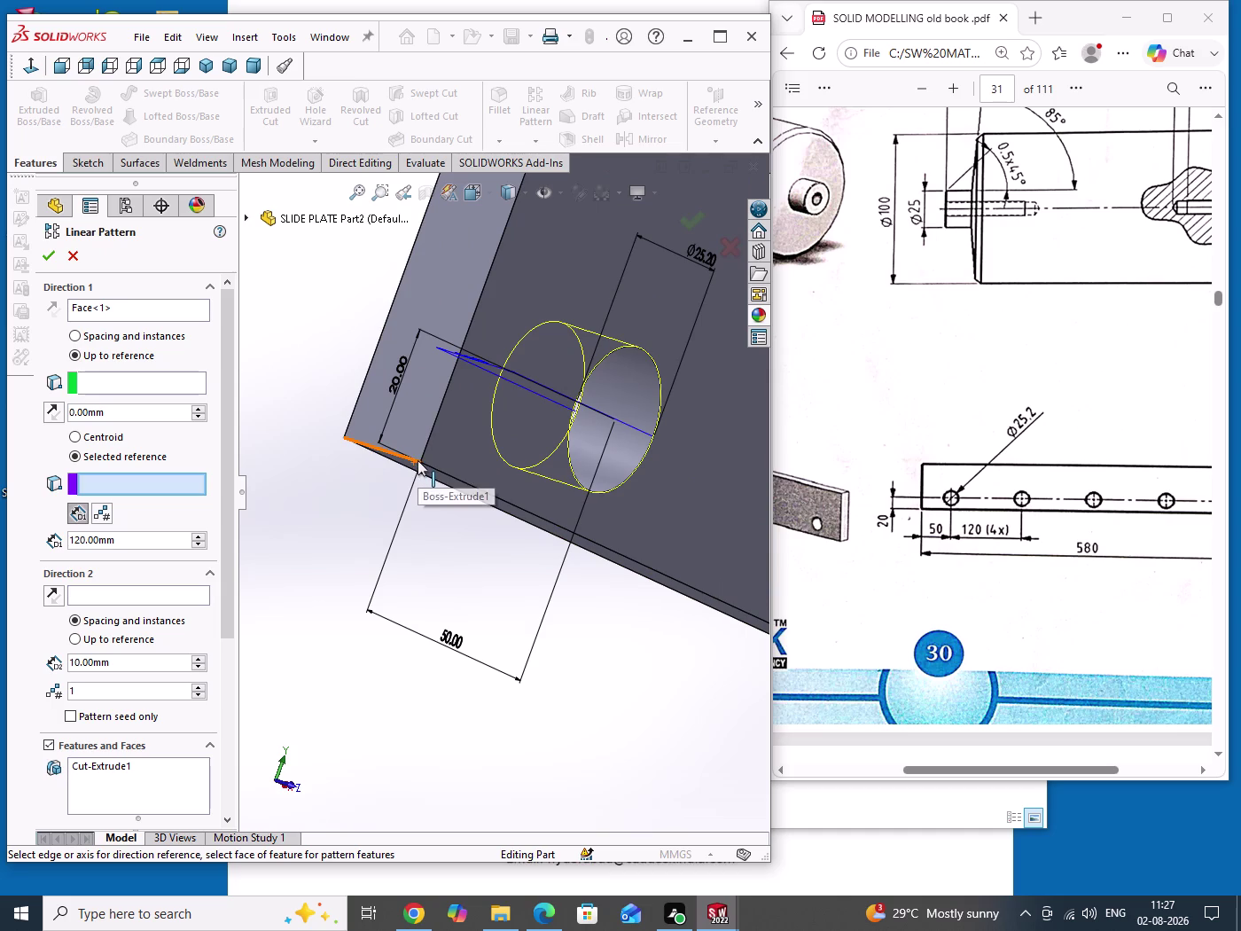
click(420, 462)
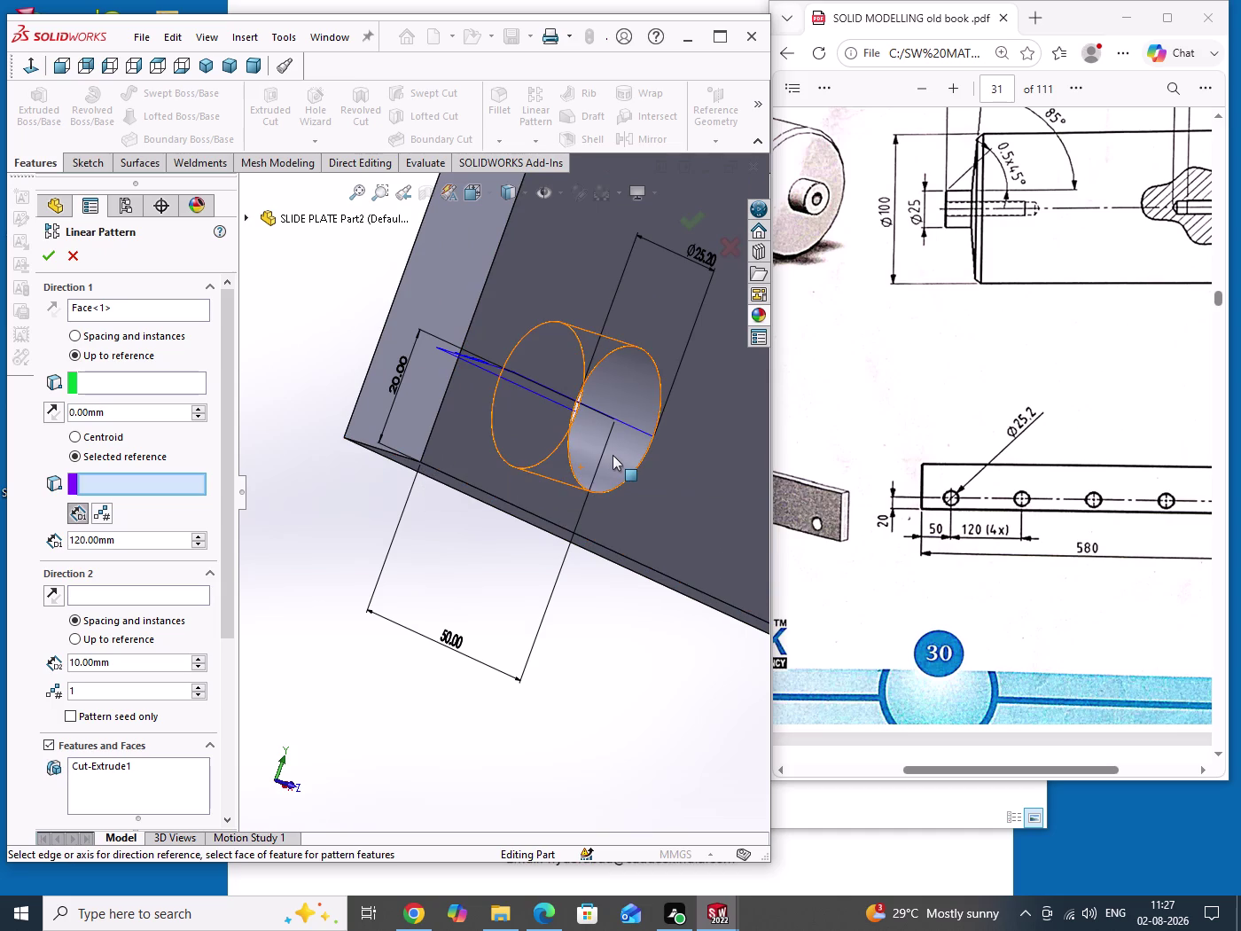
Bring the plate's far end into view and pick the pattern's start reference field.
click(615, 462)
scroll(up, 3)
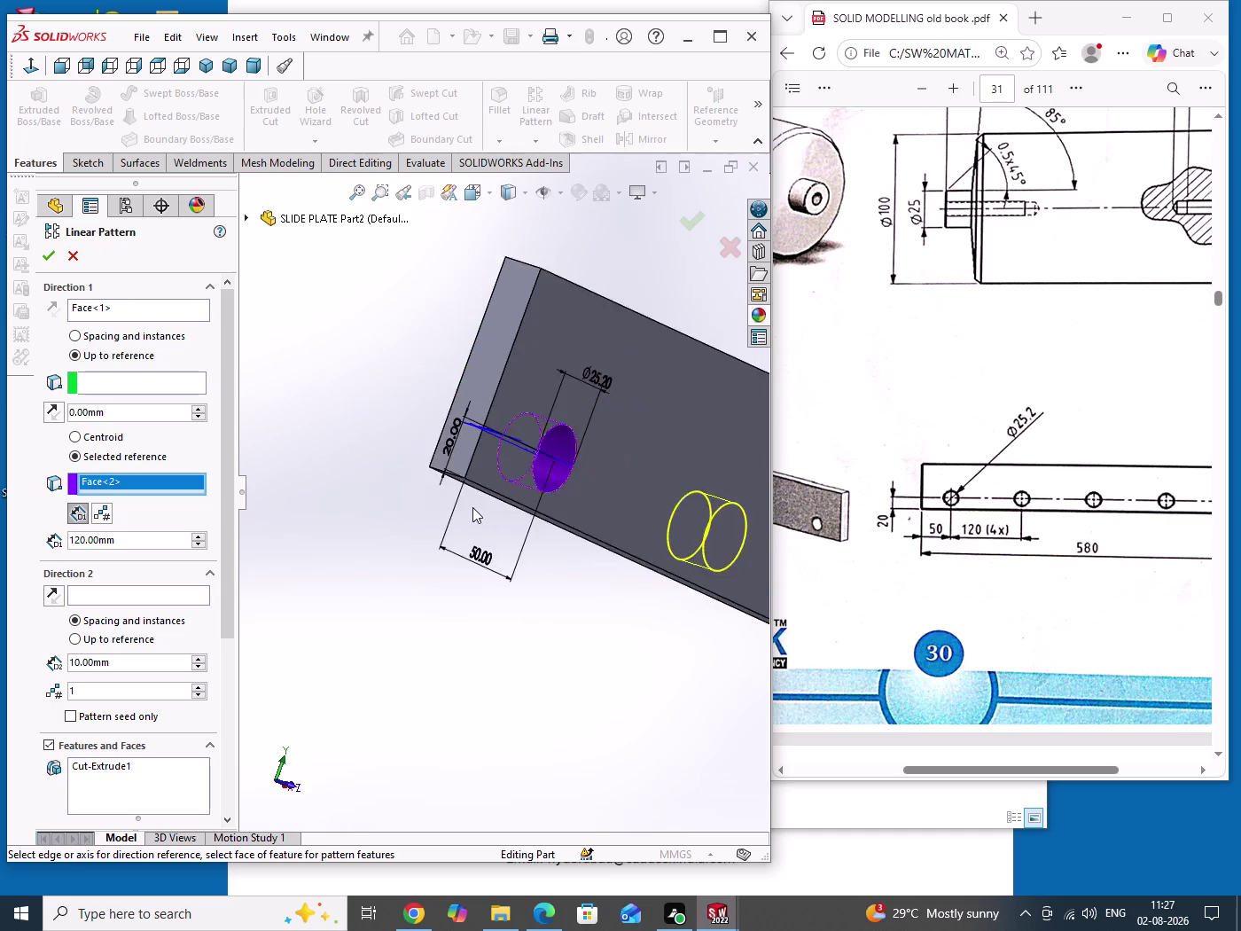
scroll(up, 3)
scroll(down, 3)
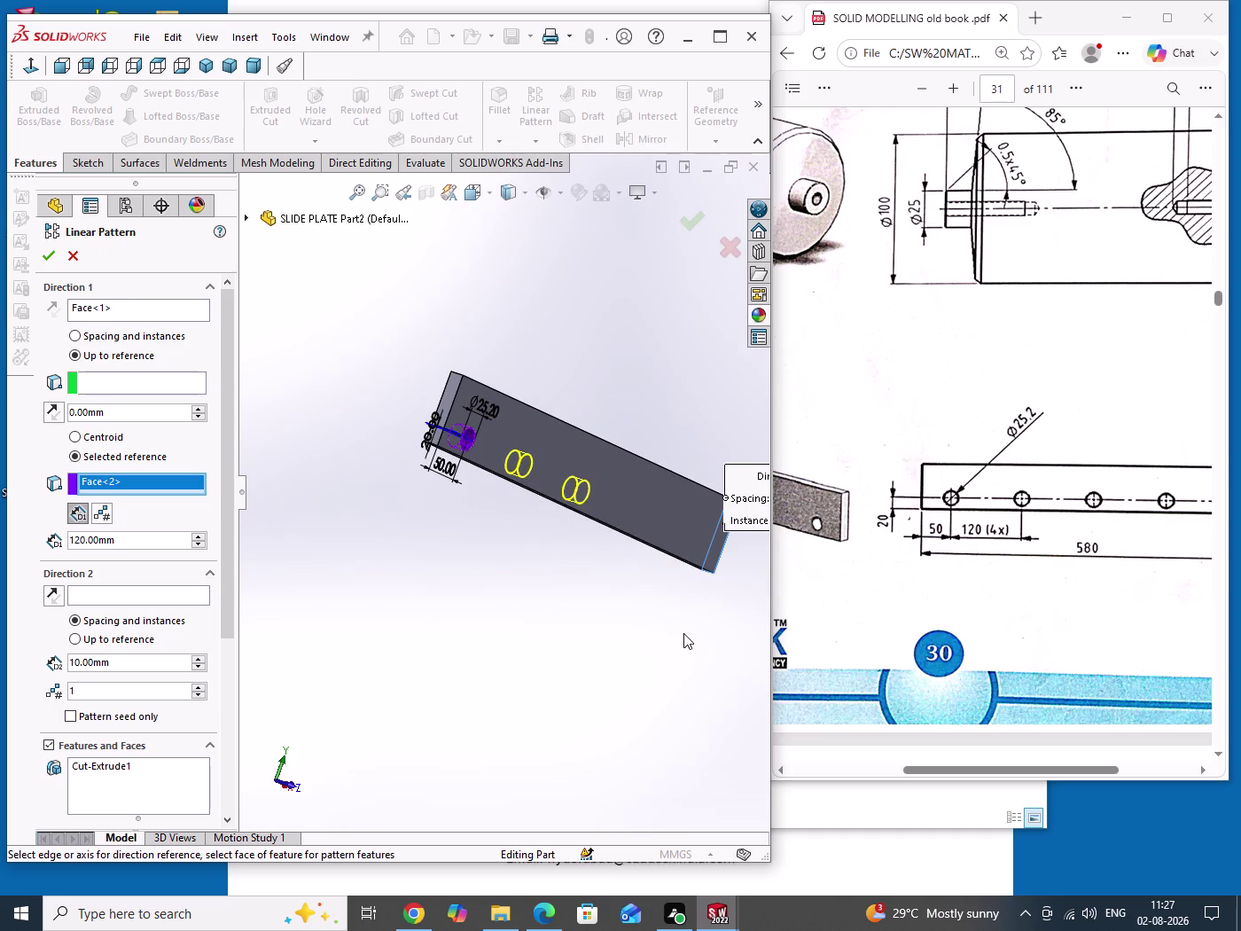
middle_drag(681, 601, 508, 620)
scroll(down, 3)
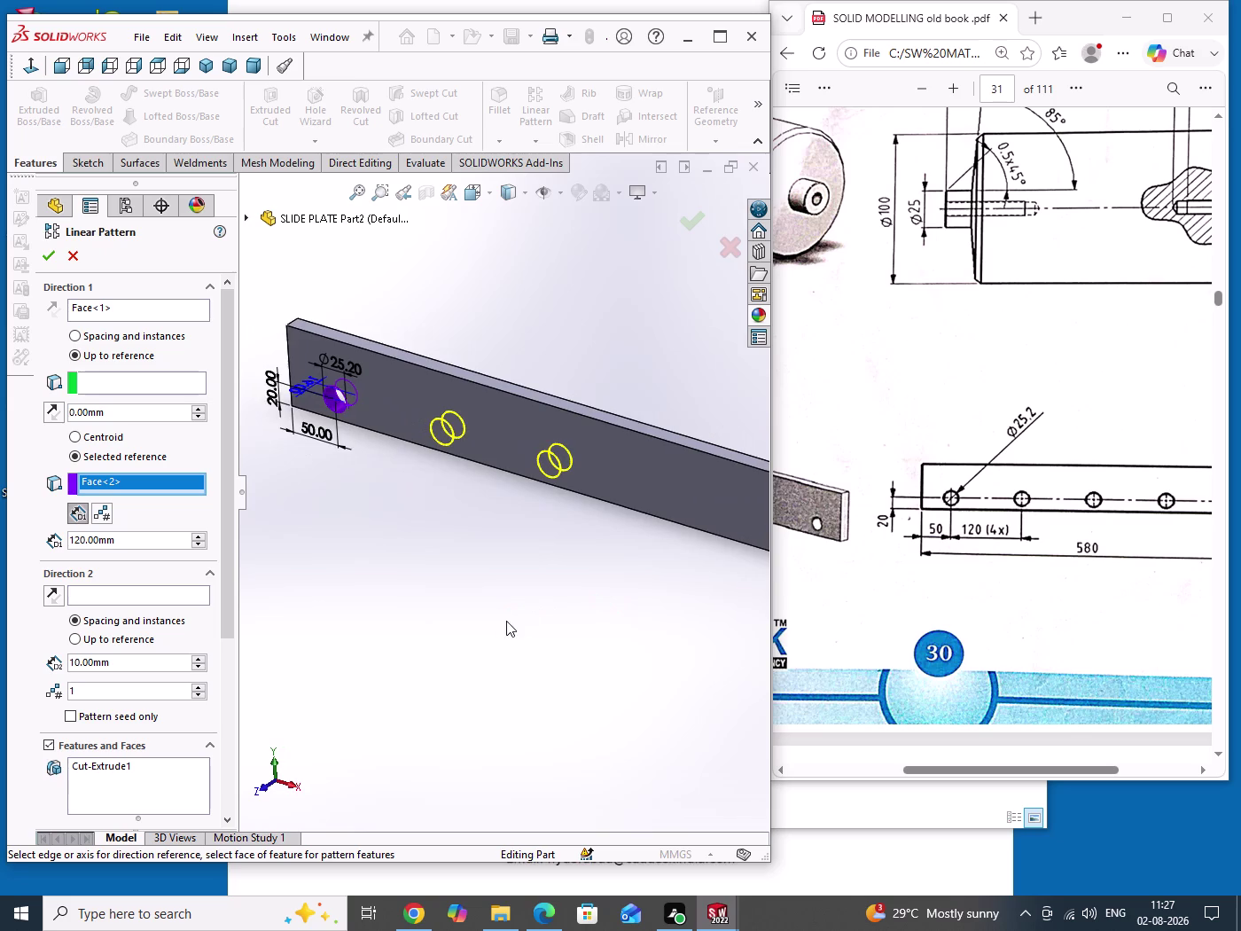
scroll(up, 3)
scroll(down, 3)
drag(553, 405, 666, 282)
scroll(down, 3)
scroll(down, 3)
scroll(up, 3)
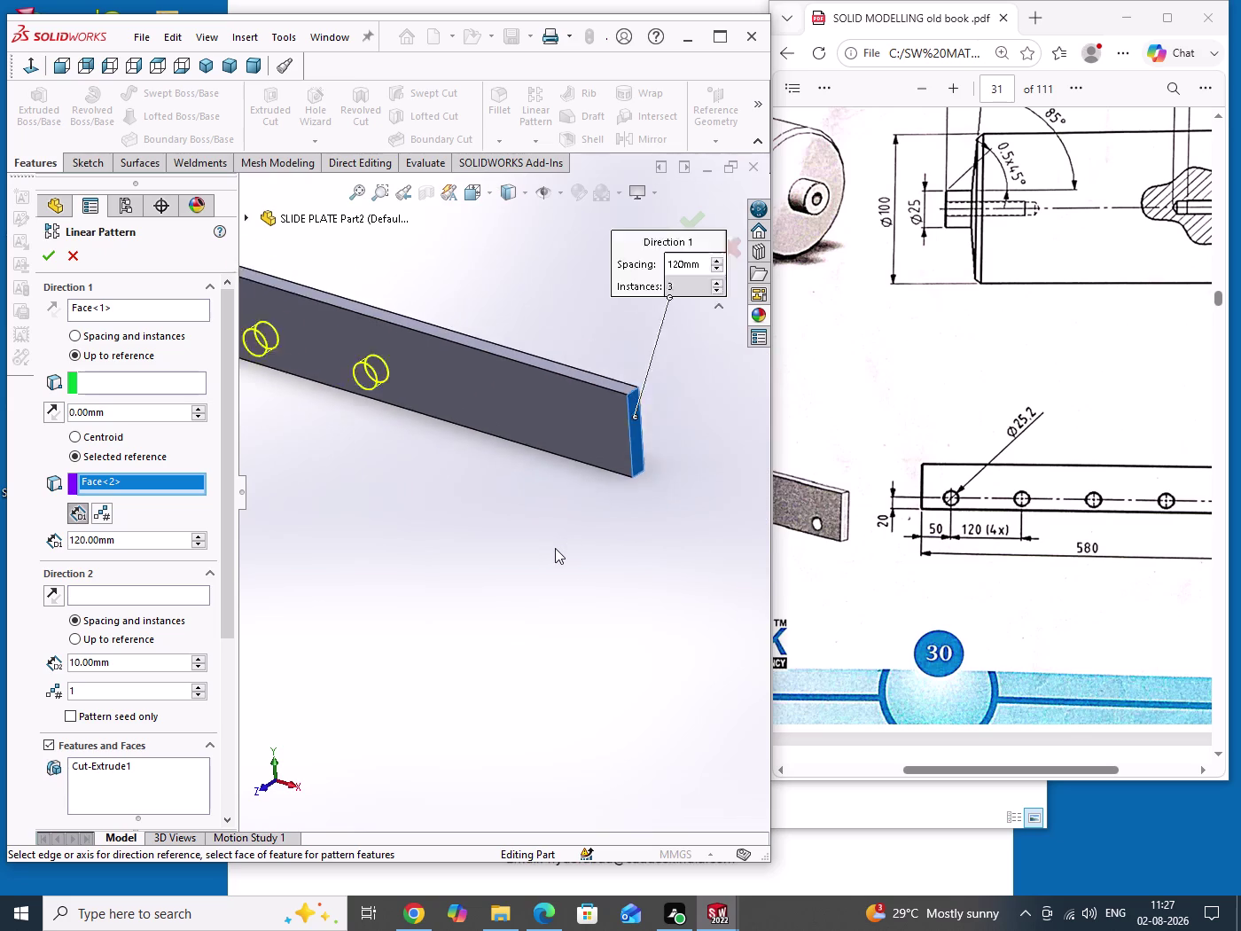
scroll(up, 3)
scroll(down, 3)
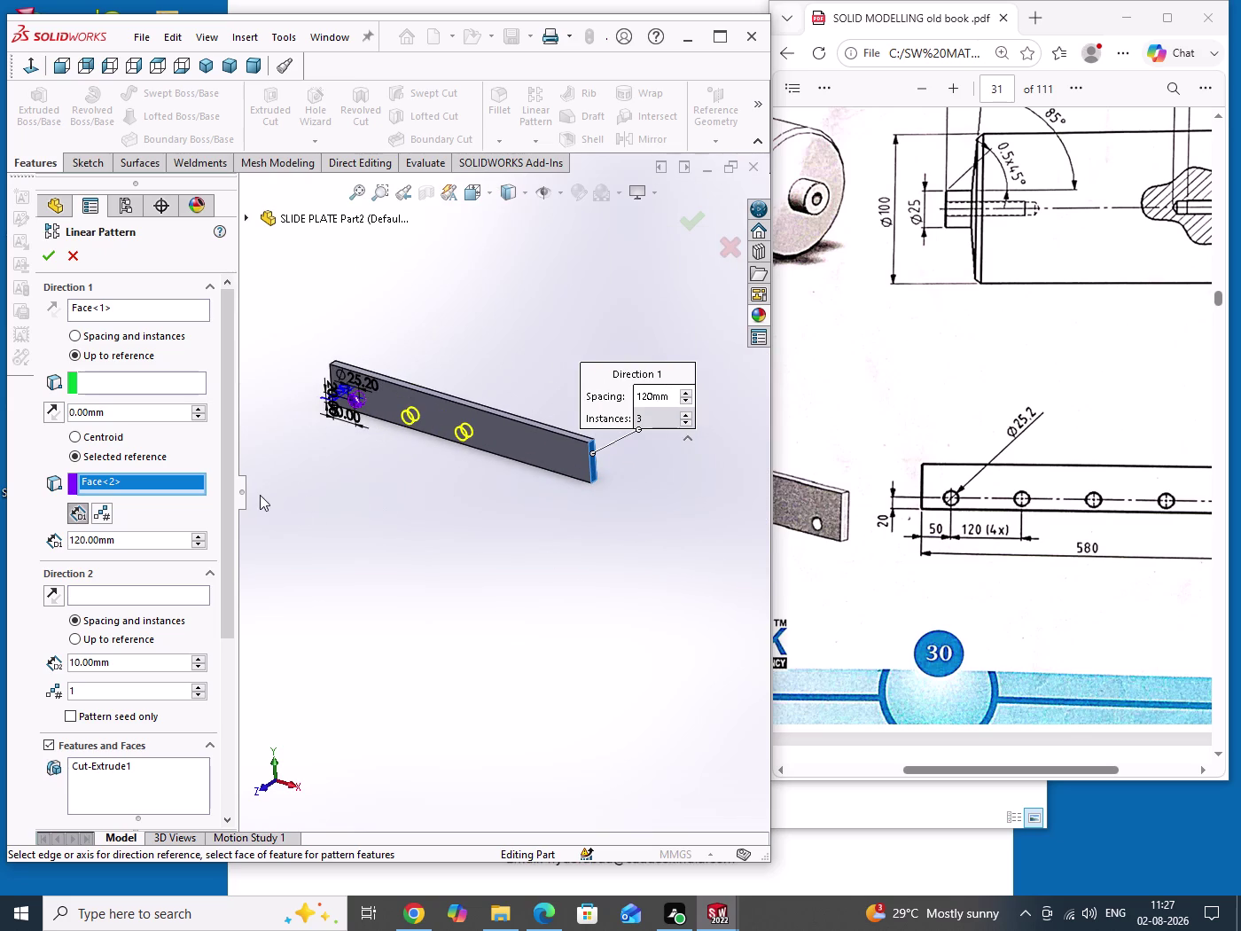
click(98, 384)
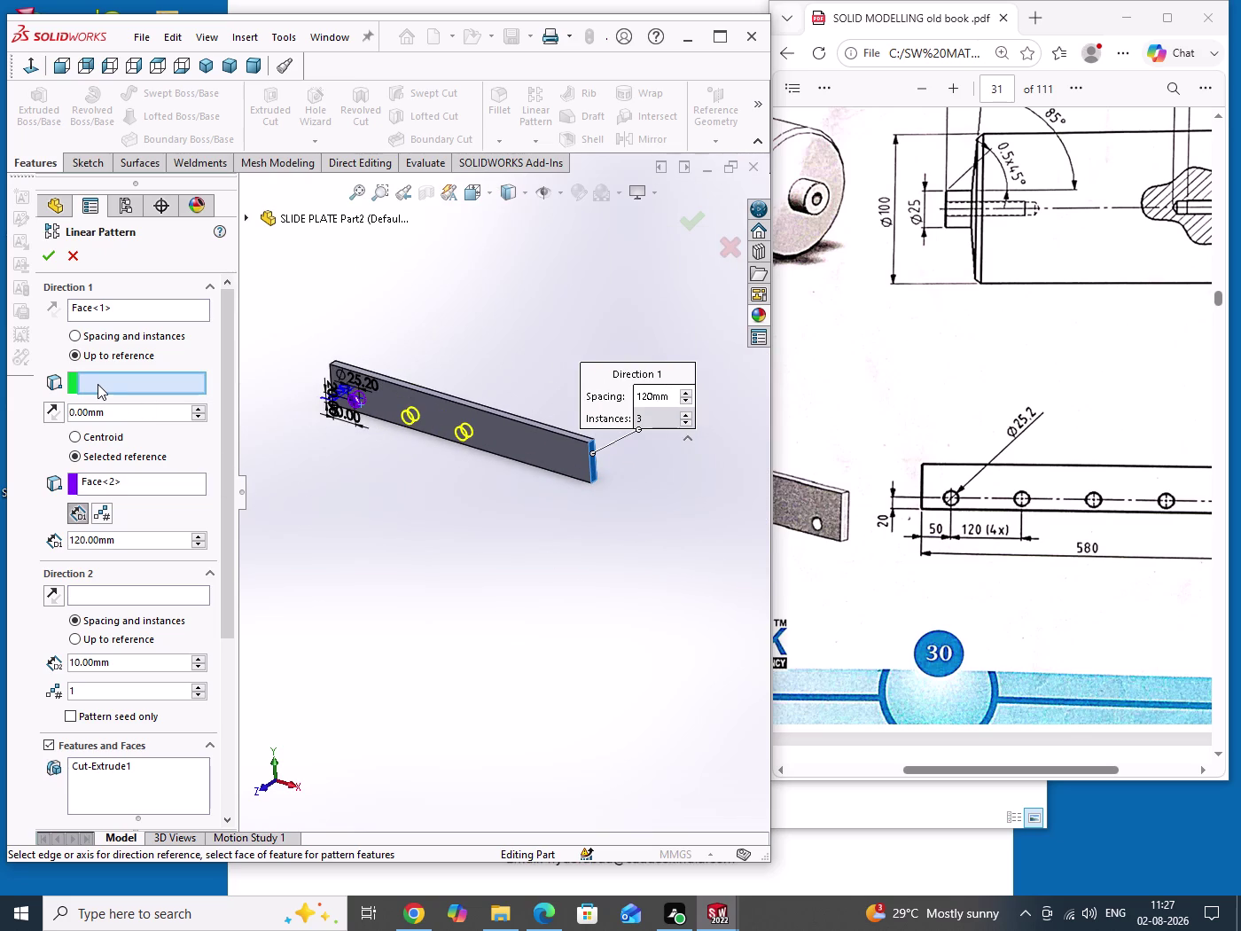
middle_drag(478, 508, 571, 458)
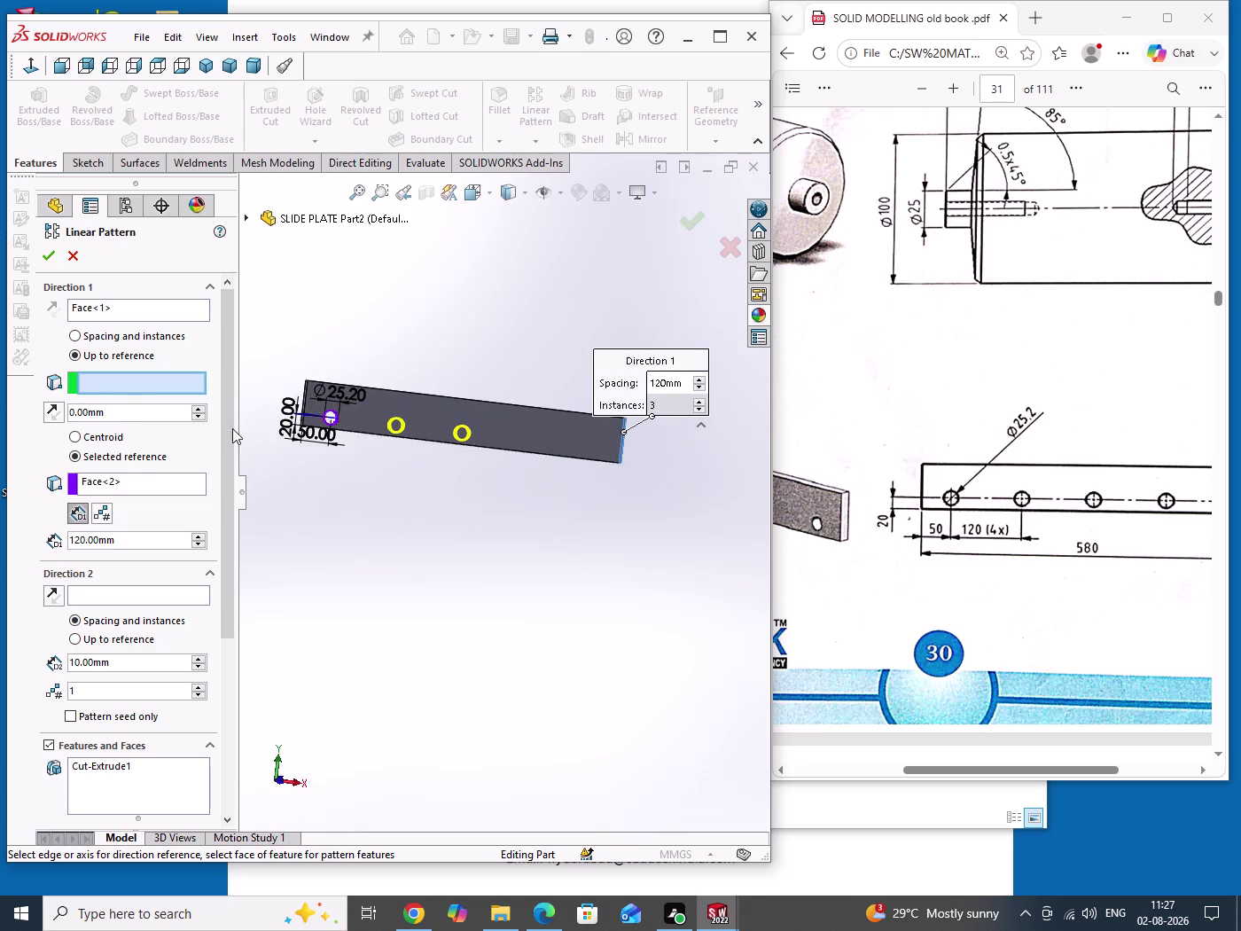
scroll(down, 3)
scroll(down, 3)
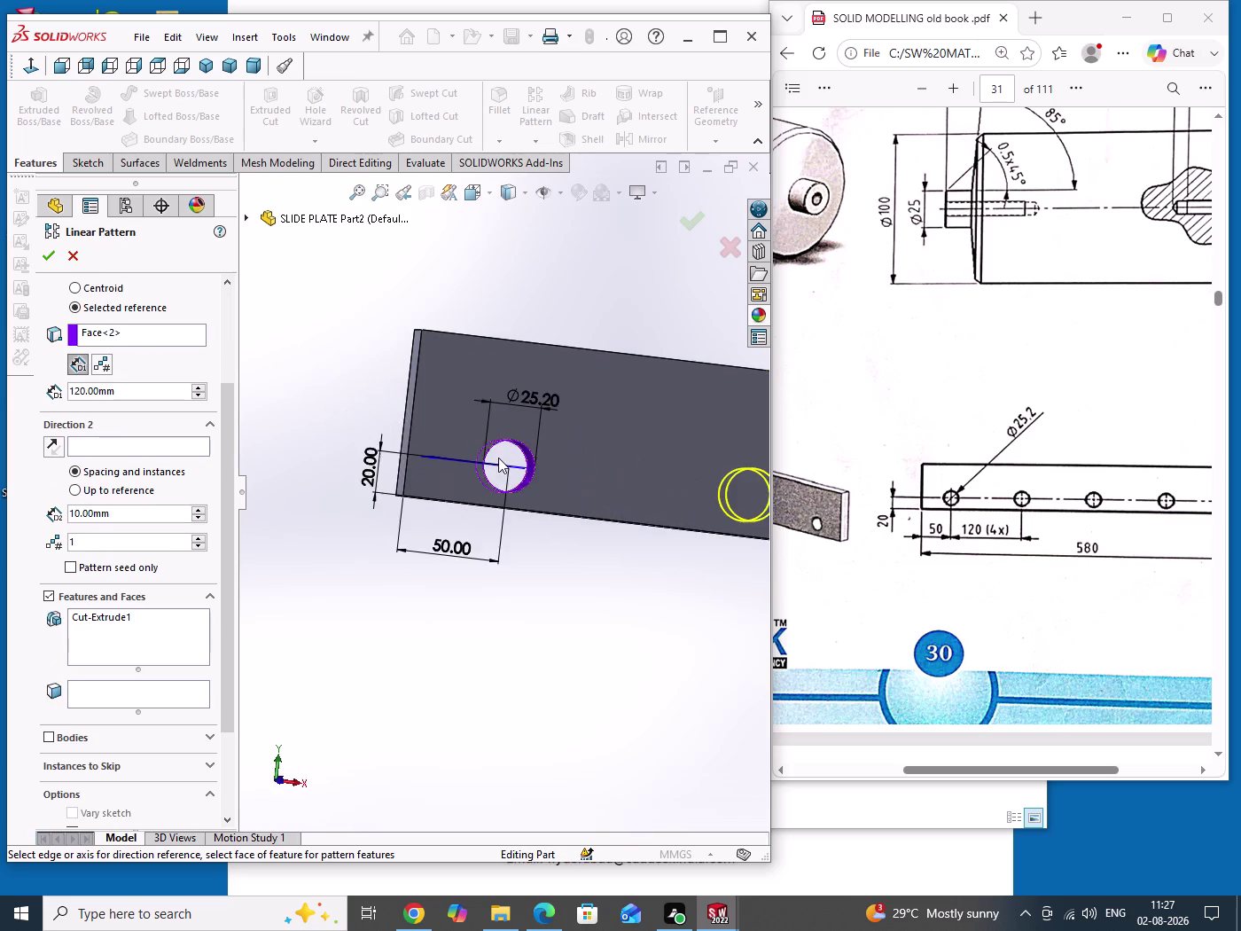
scroll(down, 3)
scroll(down, 3)
Delete the end-face reference and pick the plate's bottom corner vertex as start reference.
drag(227, 460, 239, 313)
right_click(153, 486)
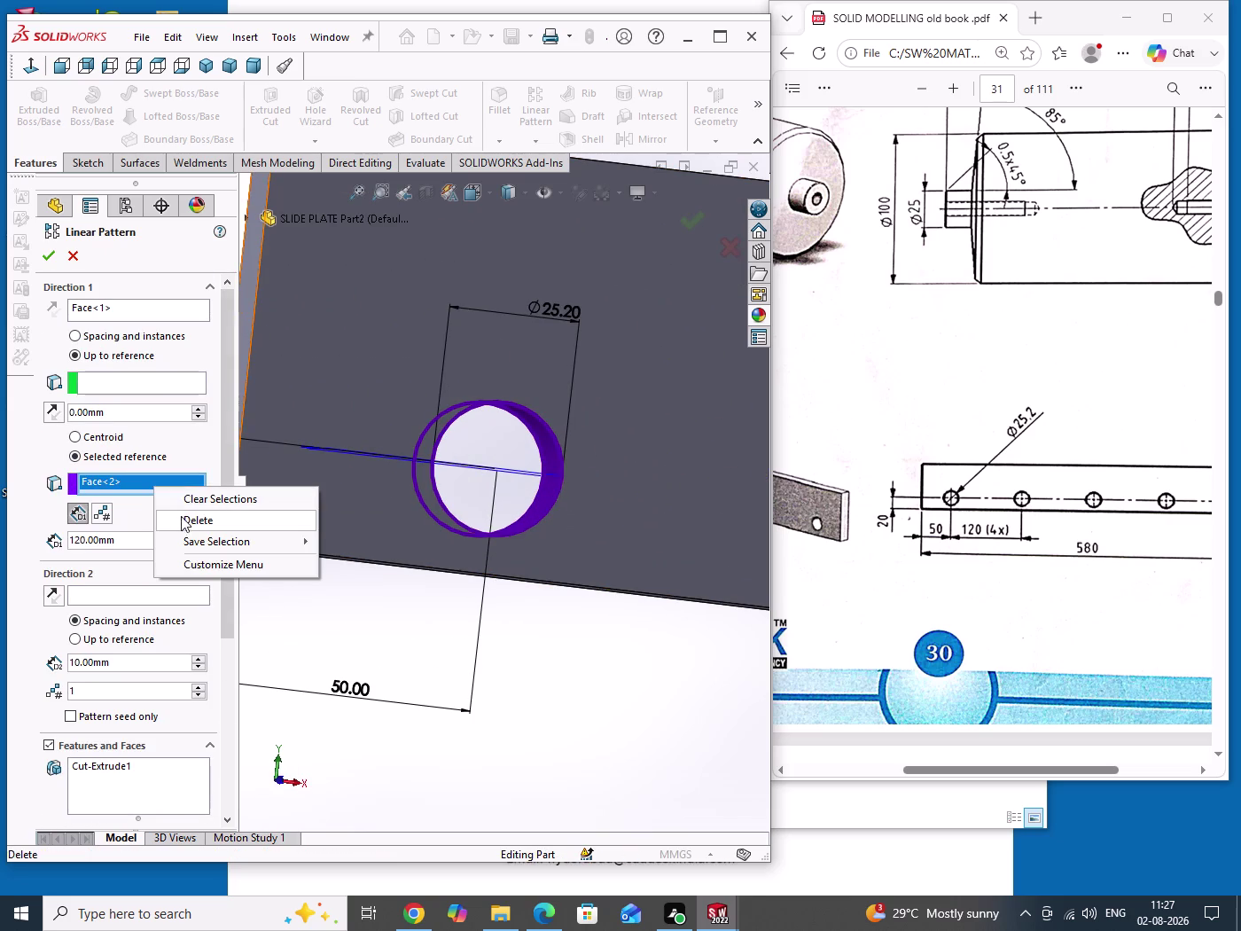
click(186, 524)
click(104, 388)
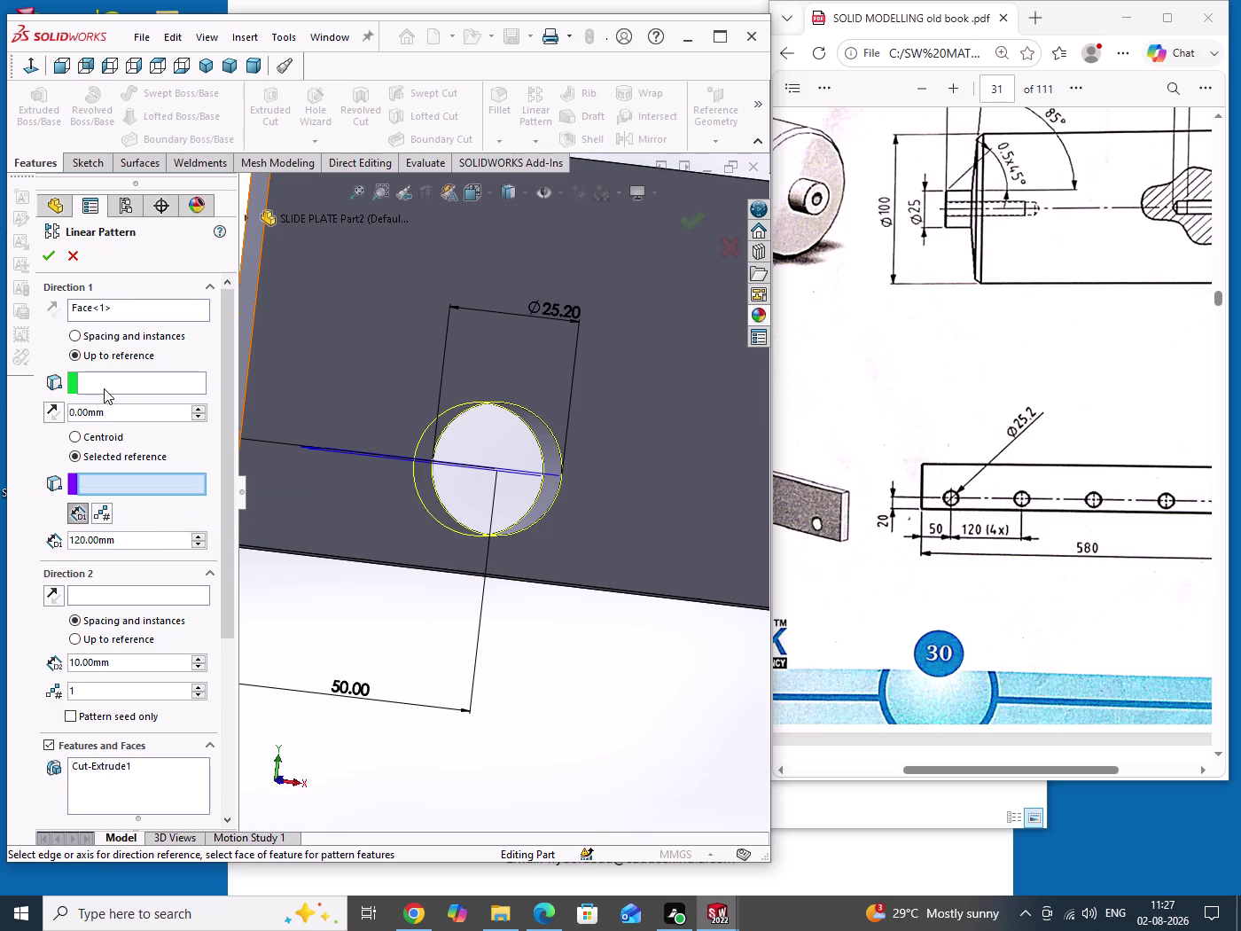
click(90, 378)
click(547, 501)
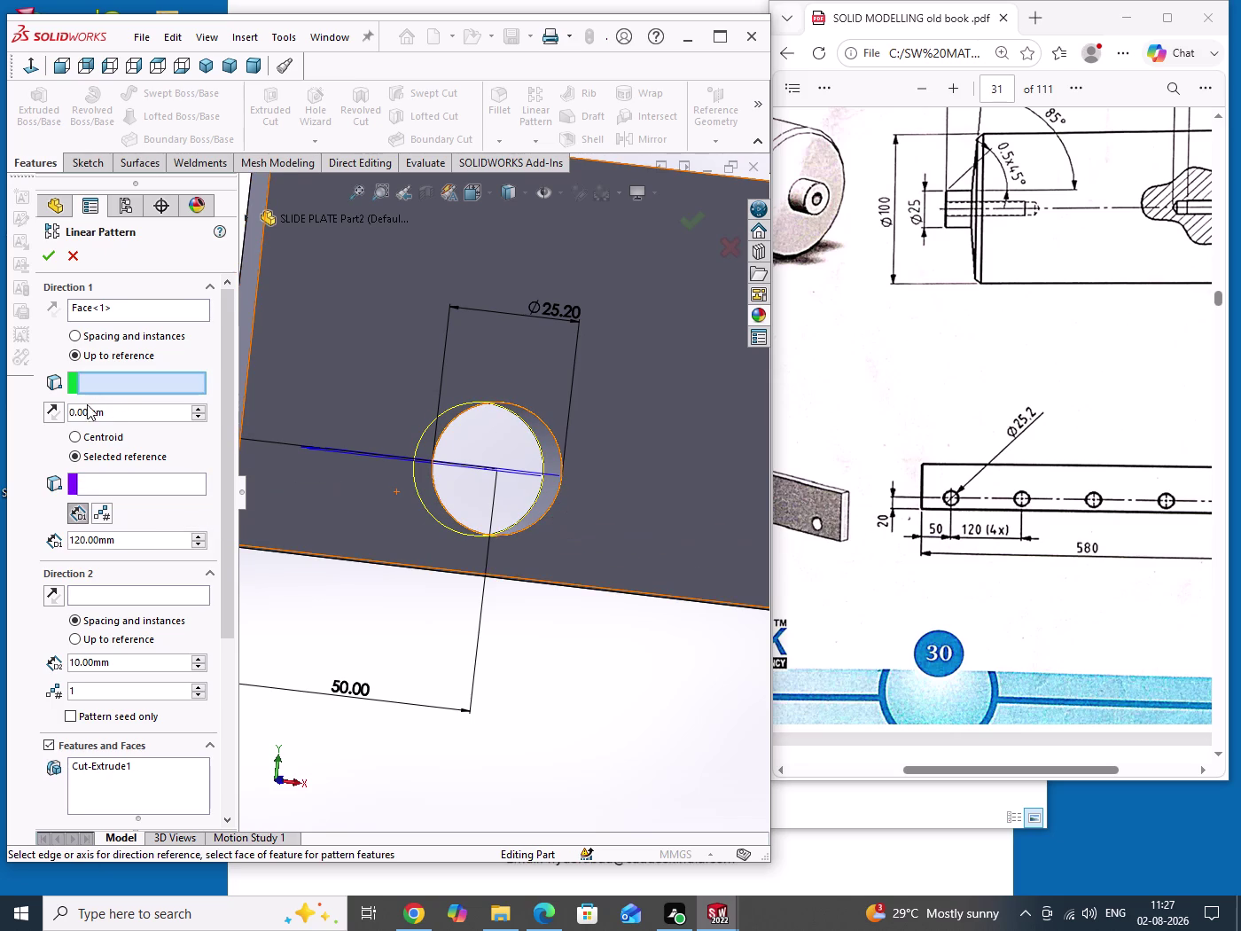
scroll(up, 3)
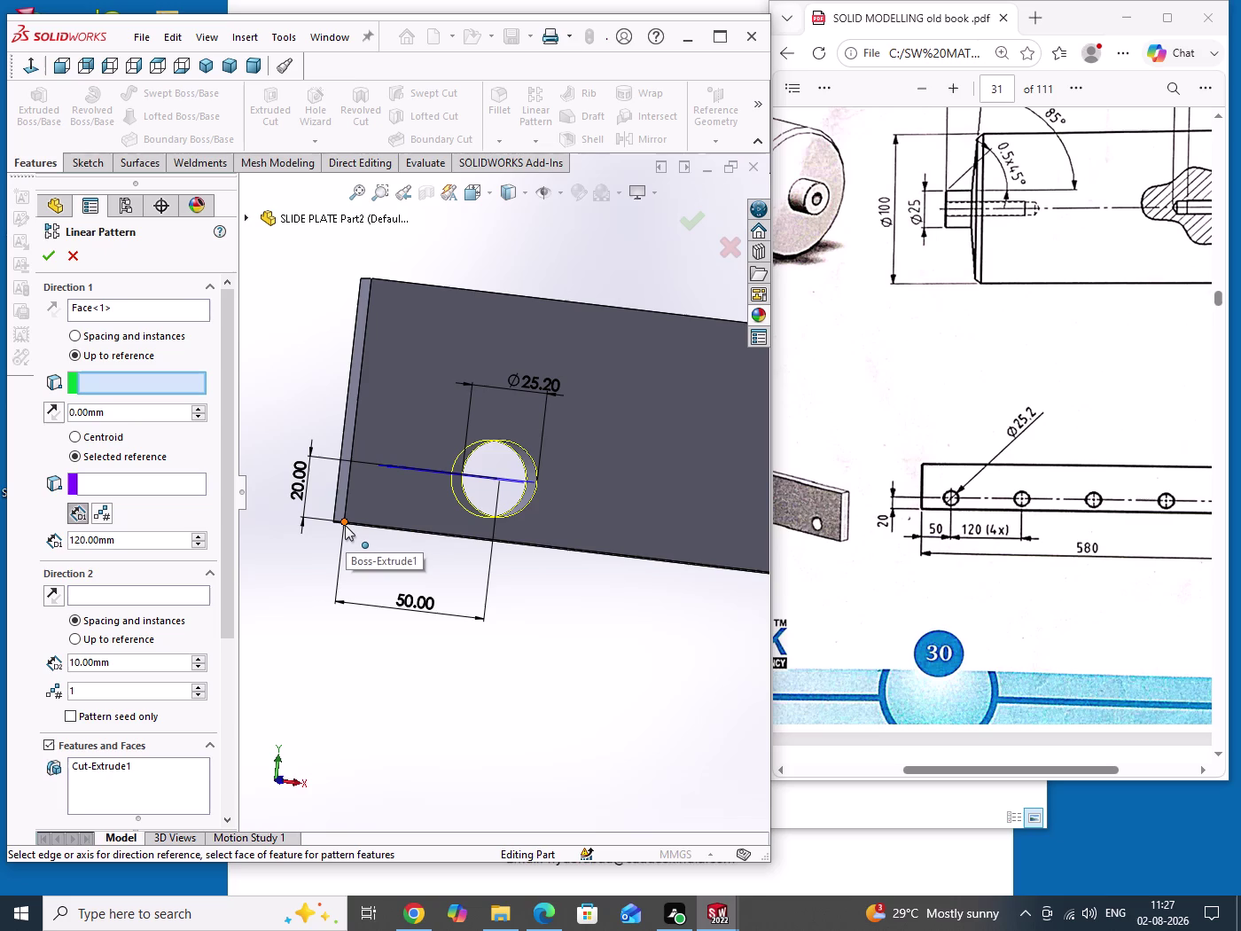
click(345, 525)
Retry picking the plate's far end face, then cancel the linear pattern.
scroll(up, 3)
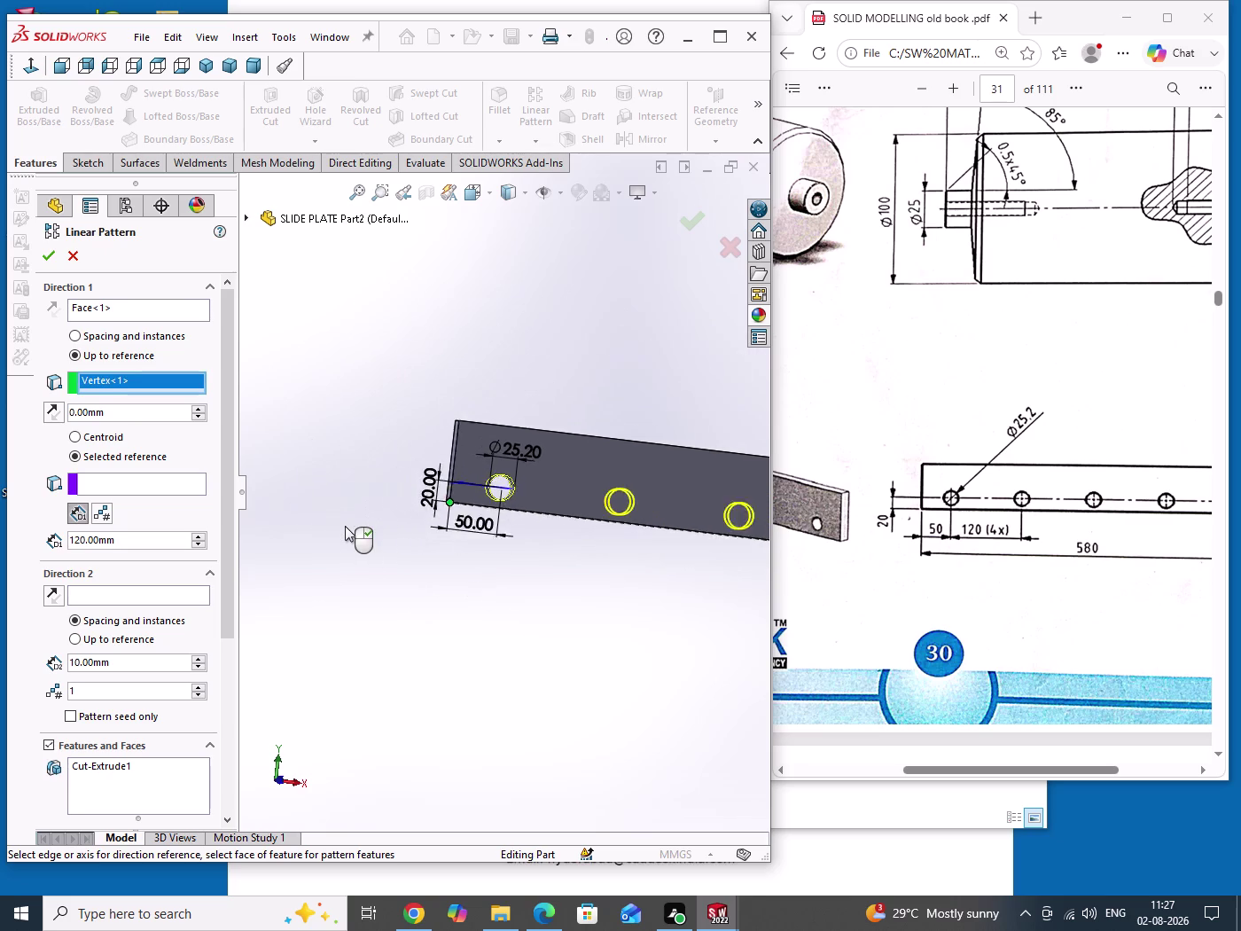
scroll(up, 3)
scroll(up, 3)
scroll(down, 3)
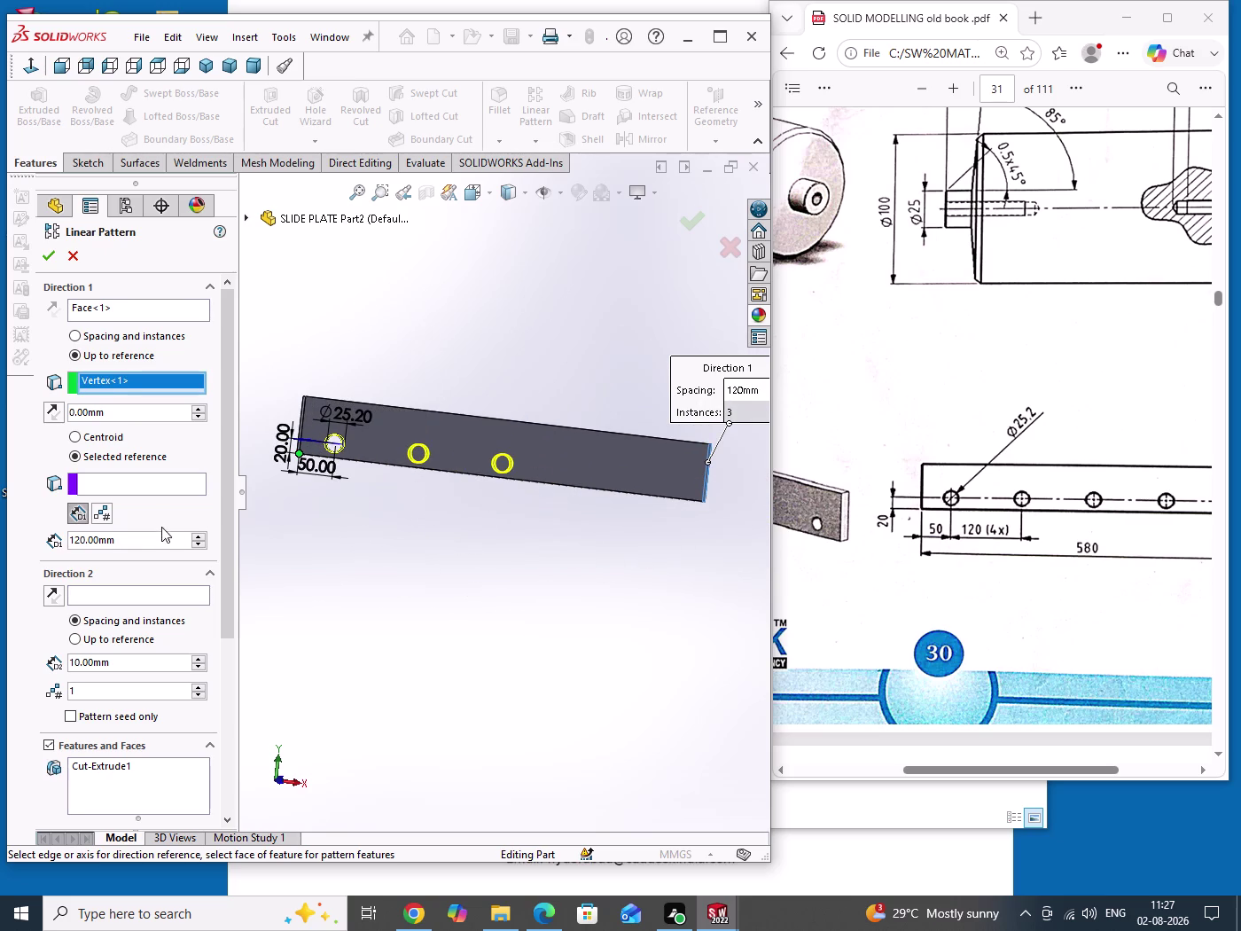
click(129, 489)
click(129, 490)
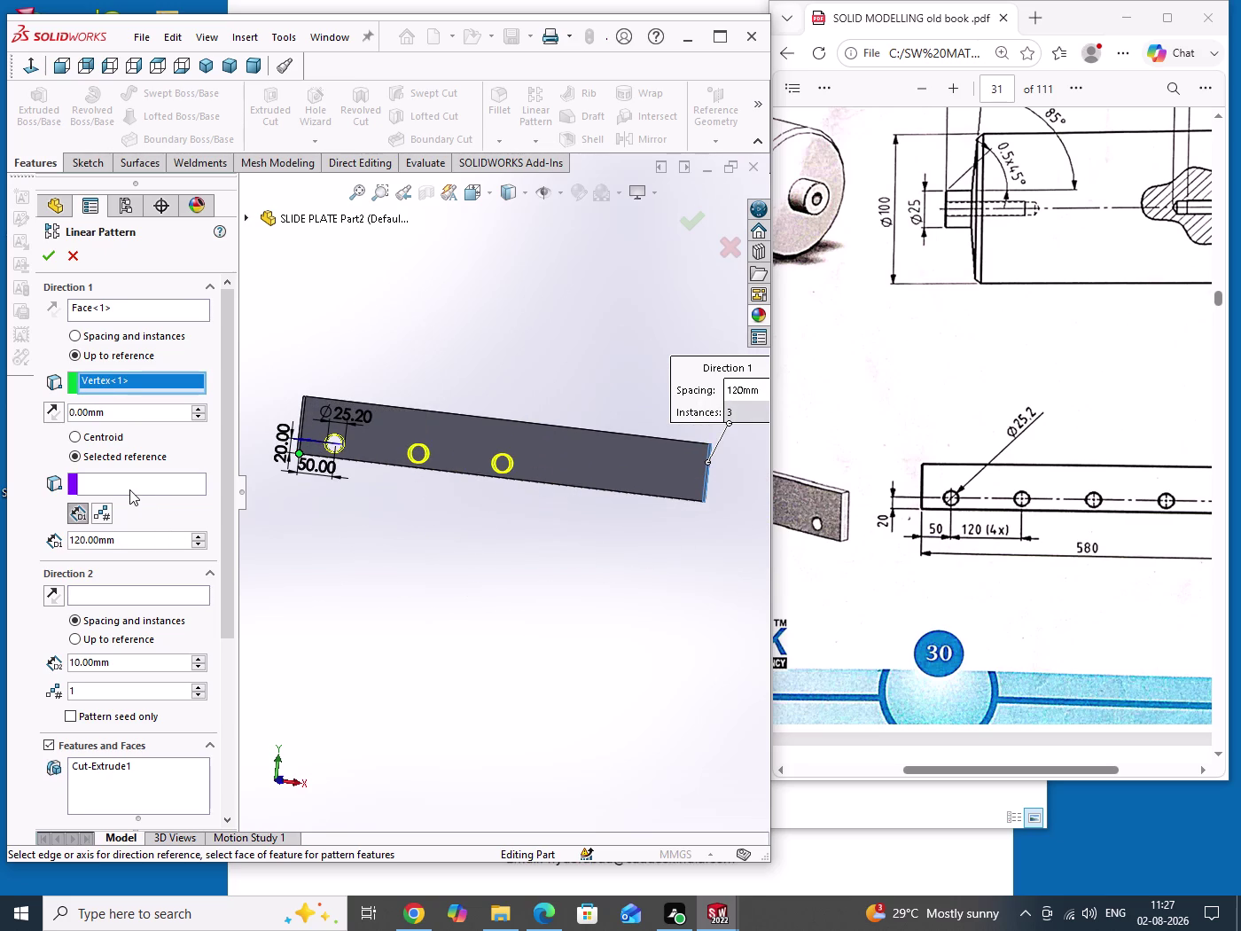
click(133, 483)
middle_drag(479, 567, 378, 580)
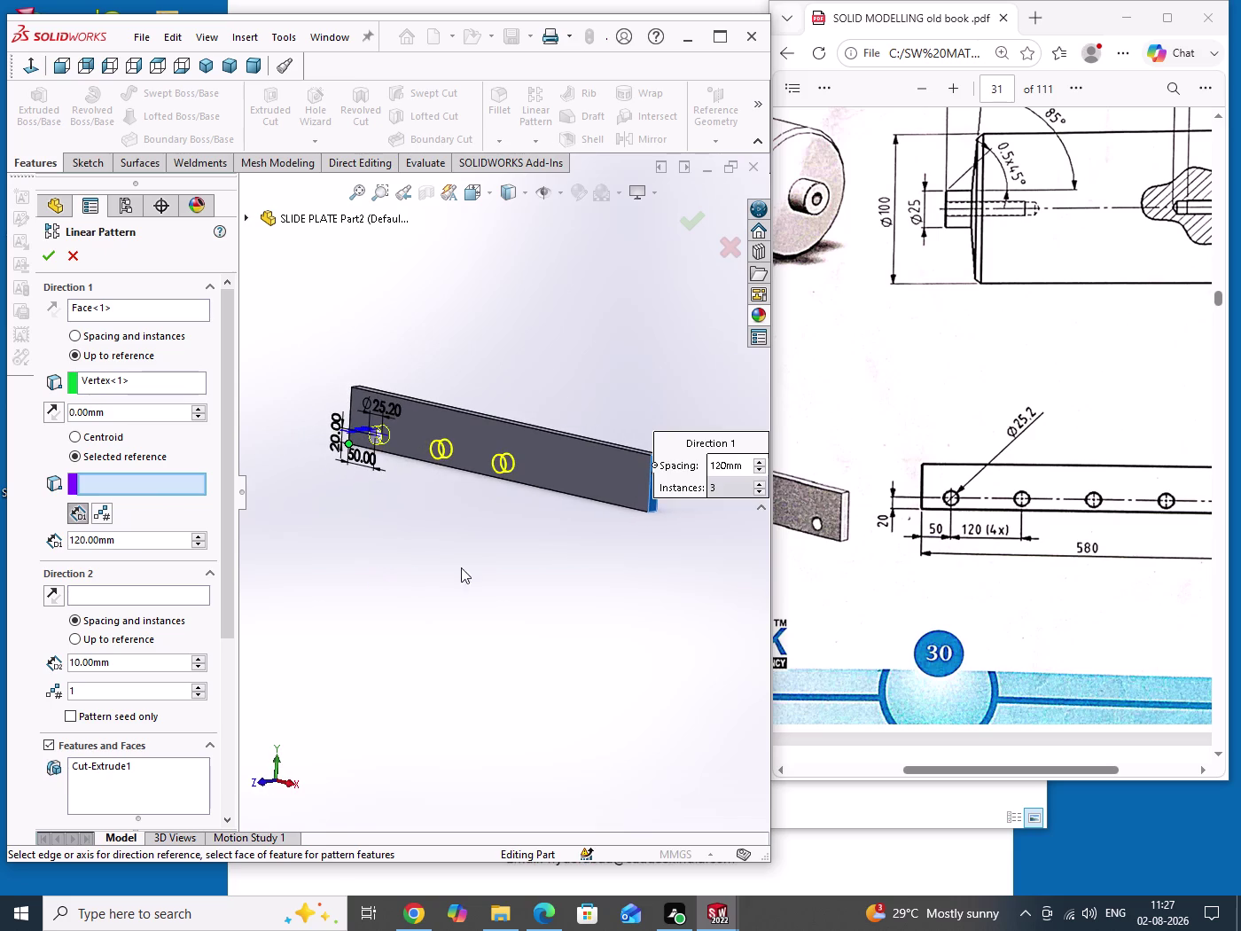
scroll(up, 3)
scroll(down, 3)
scroll(down, 3)
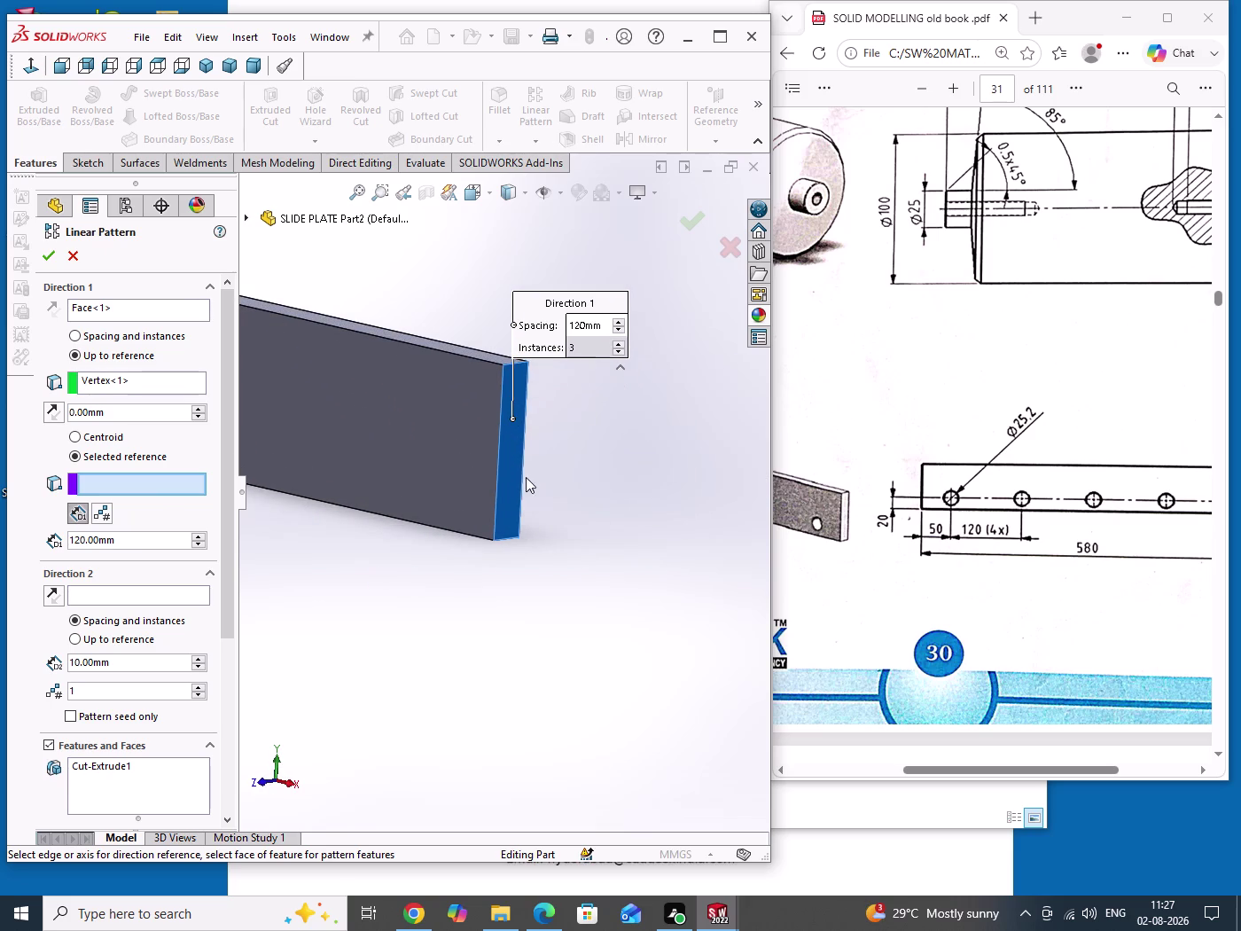
click(508, 469)
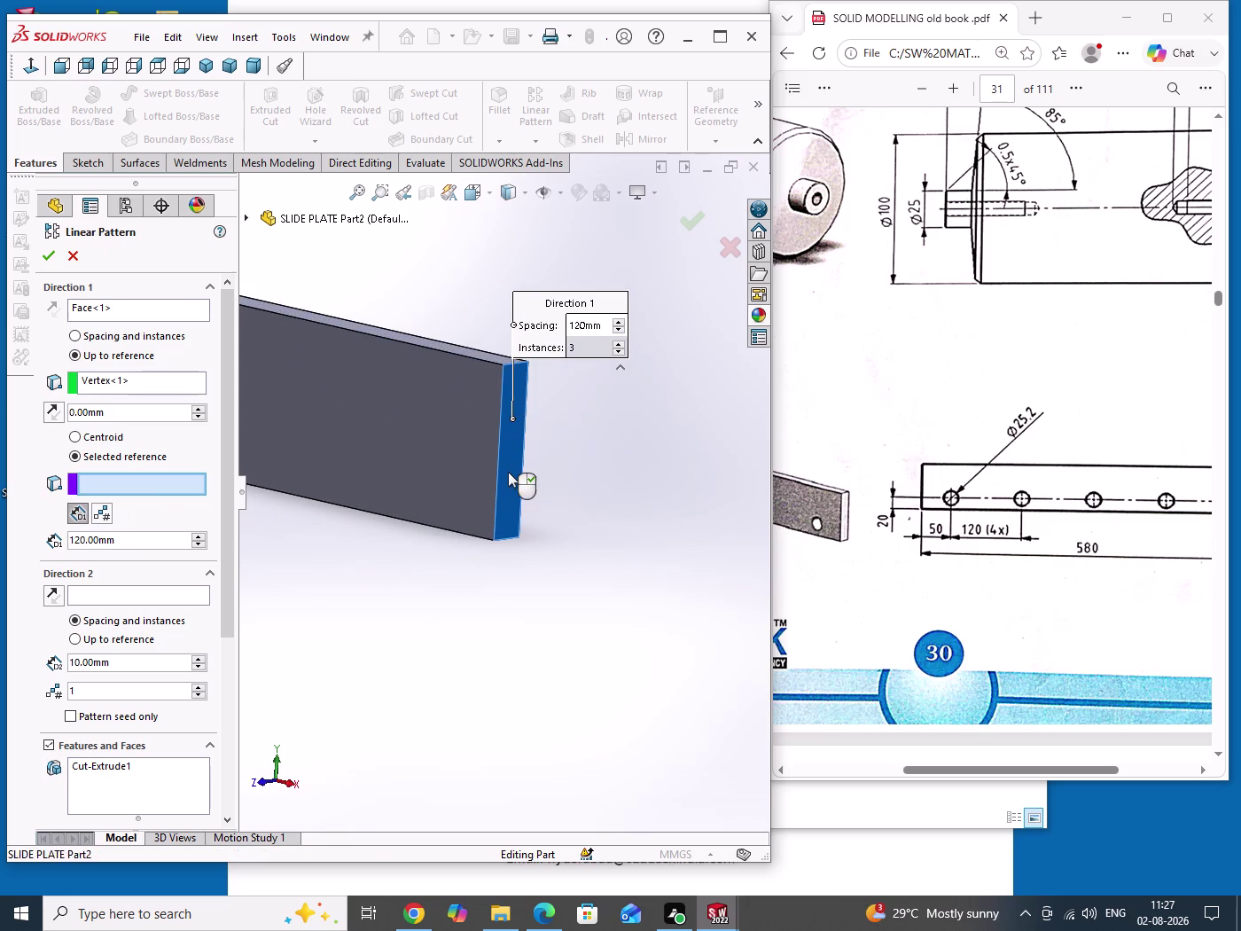
click(511, 470)
click(509, 483)
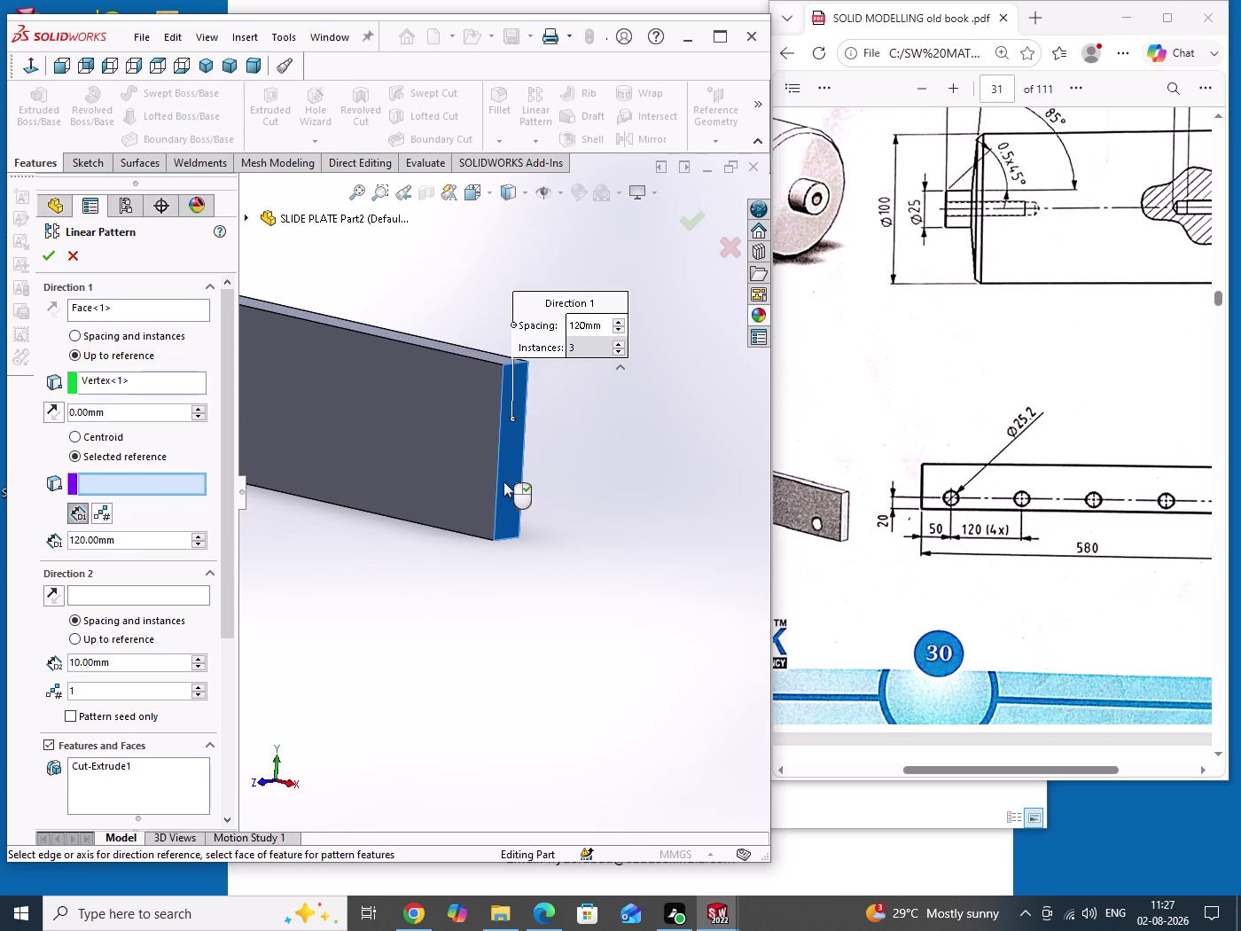
click(78, 263)
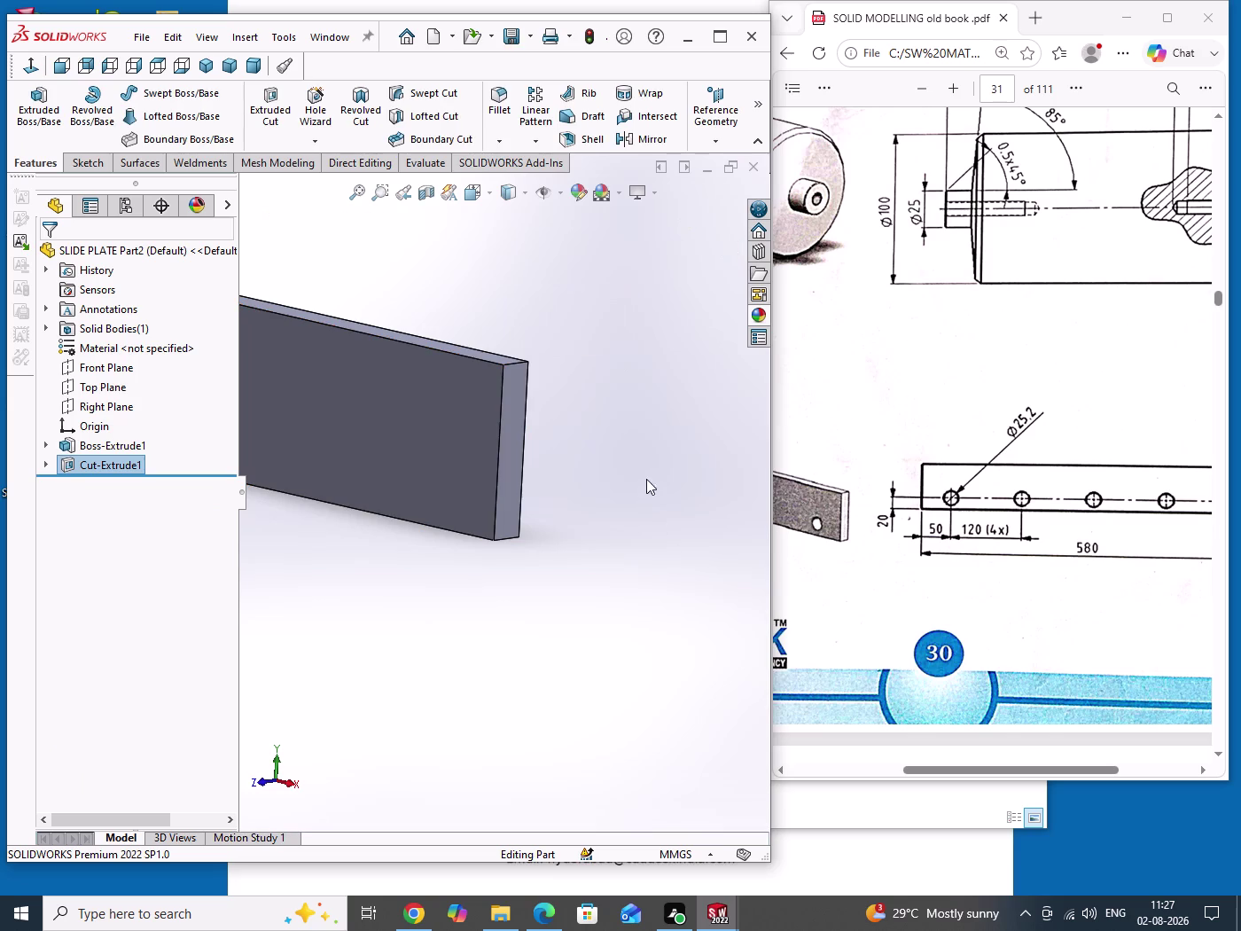
Launch a new Linear Pattern and pick the plate's long top edge as its direction.
drag(647, 478, 648, 592)
click(538, 120)
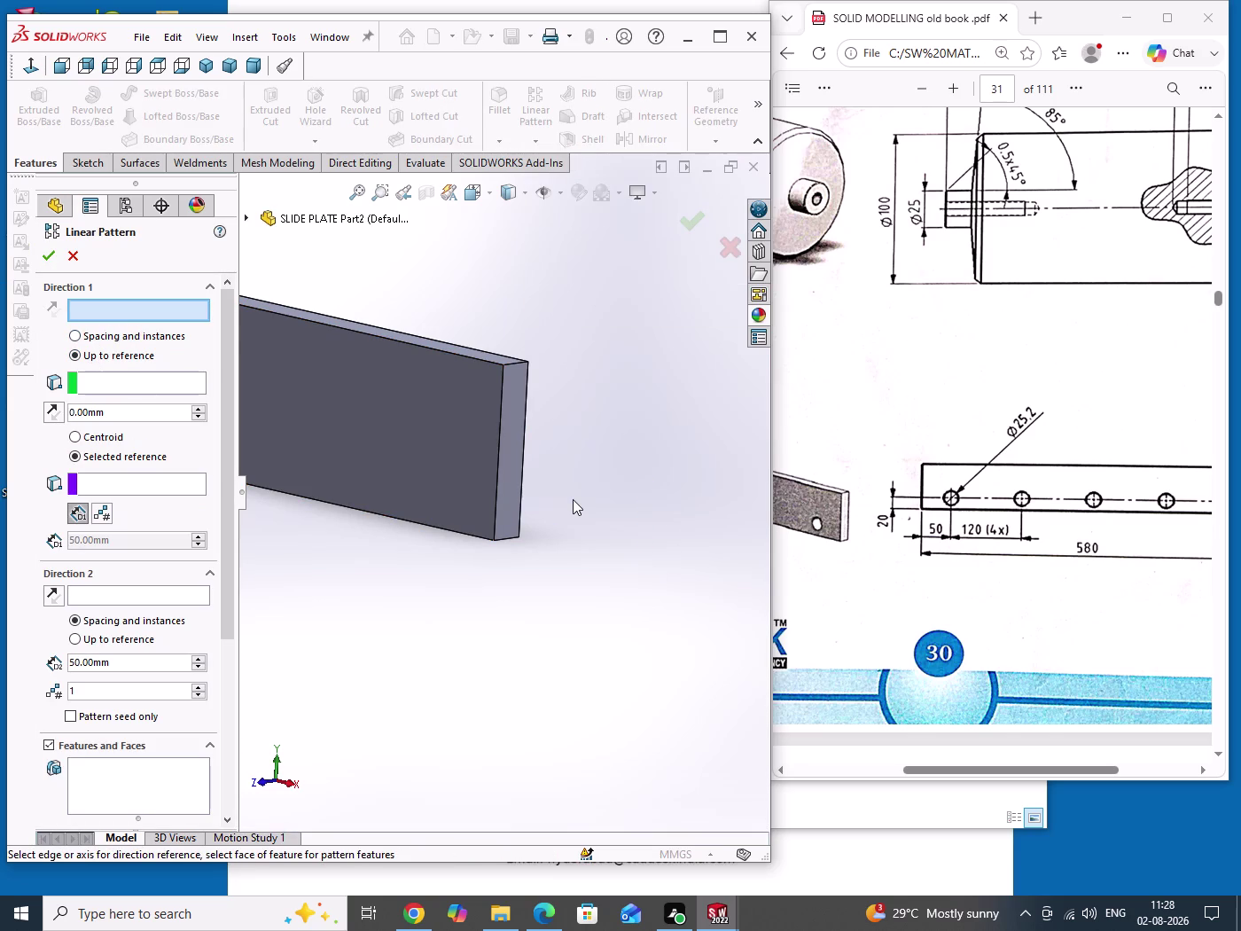
scroll(up, 3)
scroll(up, 3)
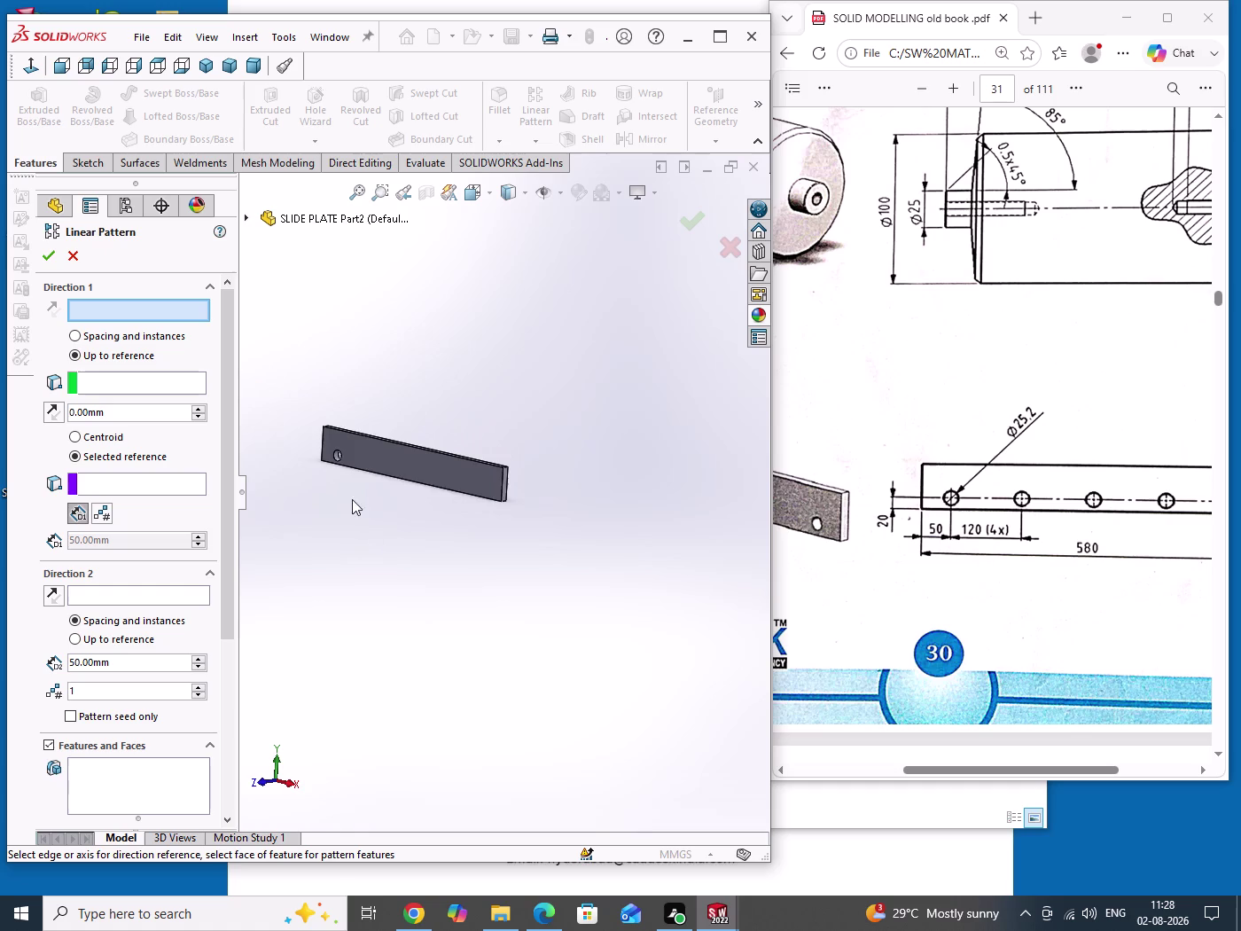
scroll(down, 3)
middle_drag(481, 513, 478, 554)
scroll(up, 3)
scroll(down, 3)
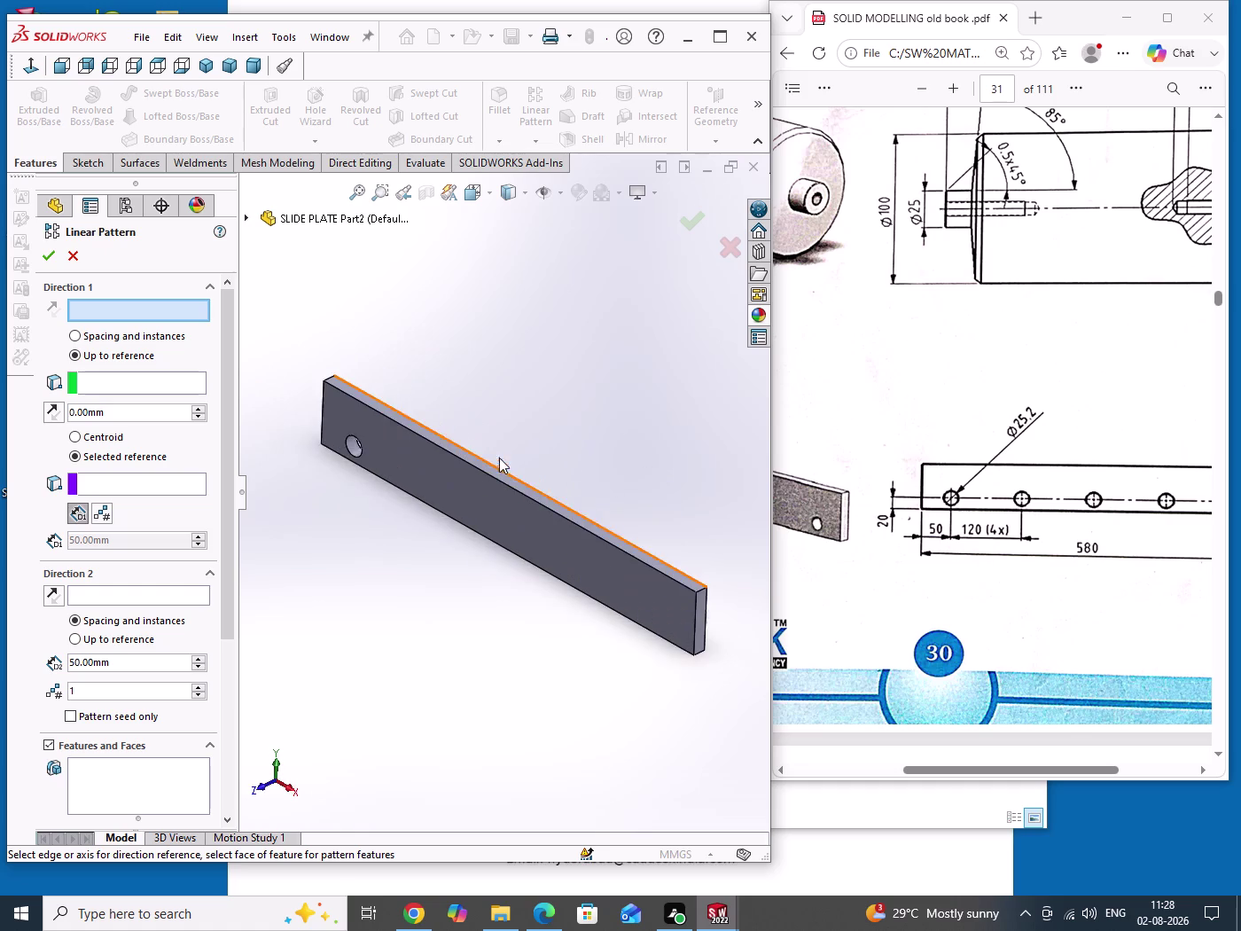
scroll(down, 3)
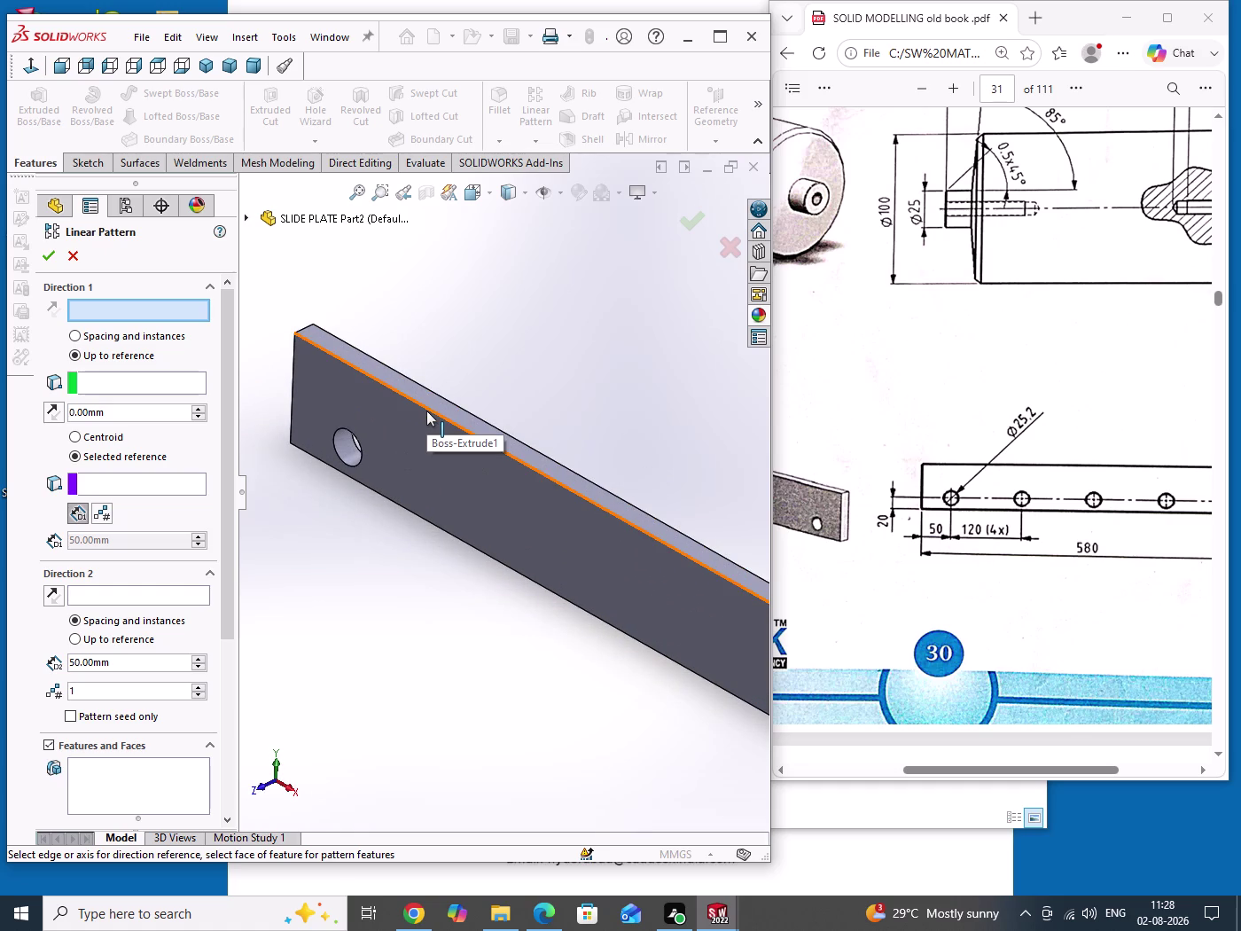
click(426, 410)
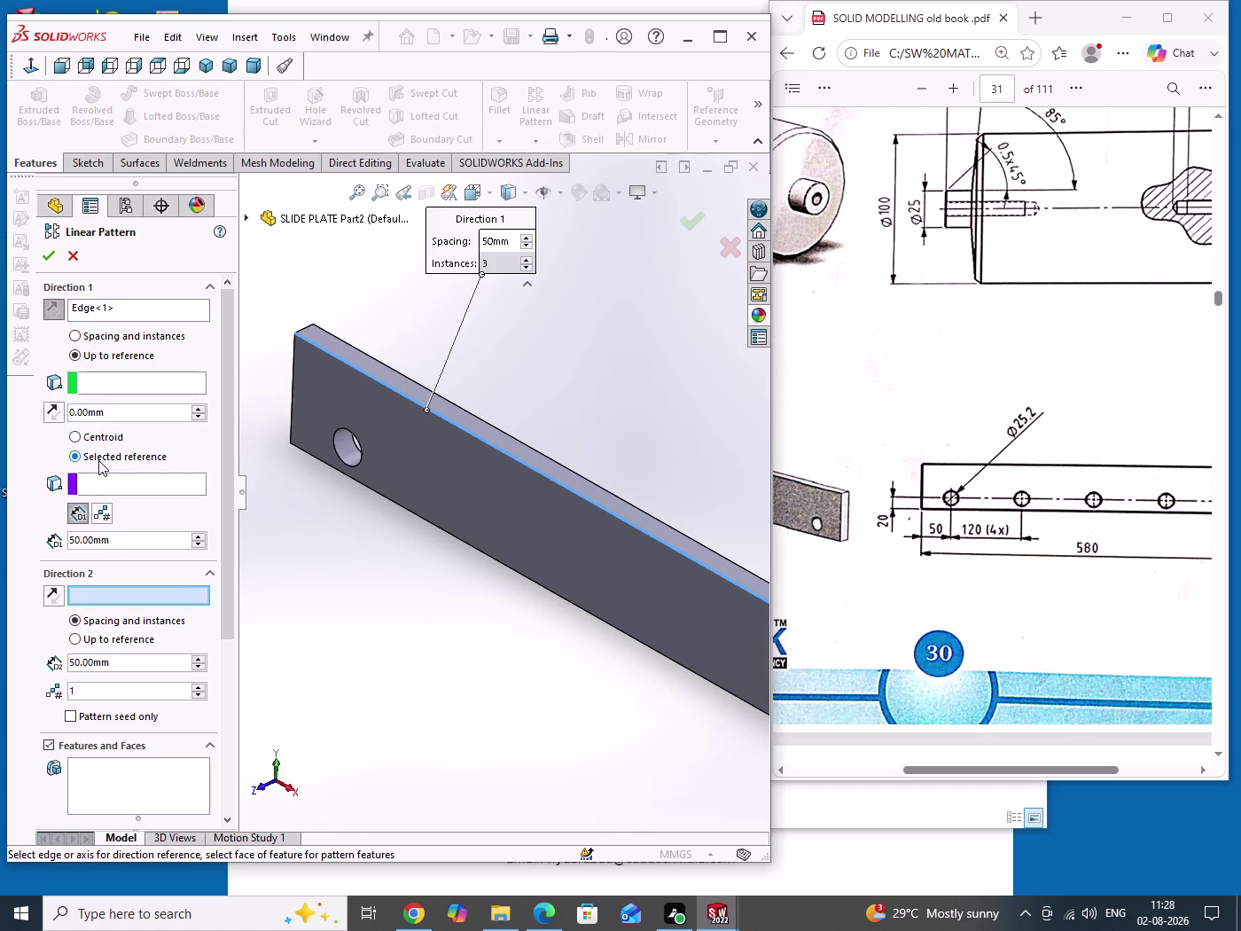
Confirm the top edge for Direction 1 and activate the start reference field.
click(99, 485)
click(100, 485)
click(100, 485)
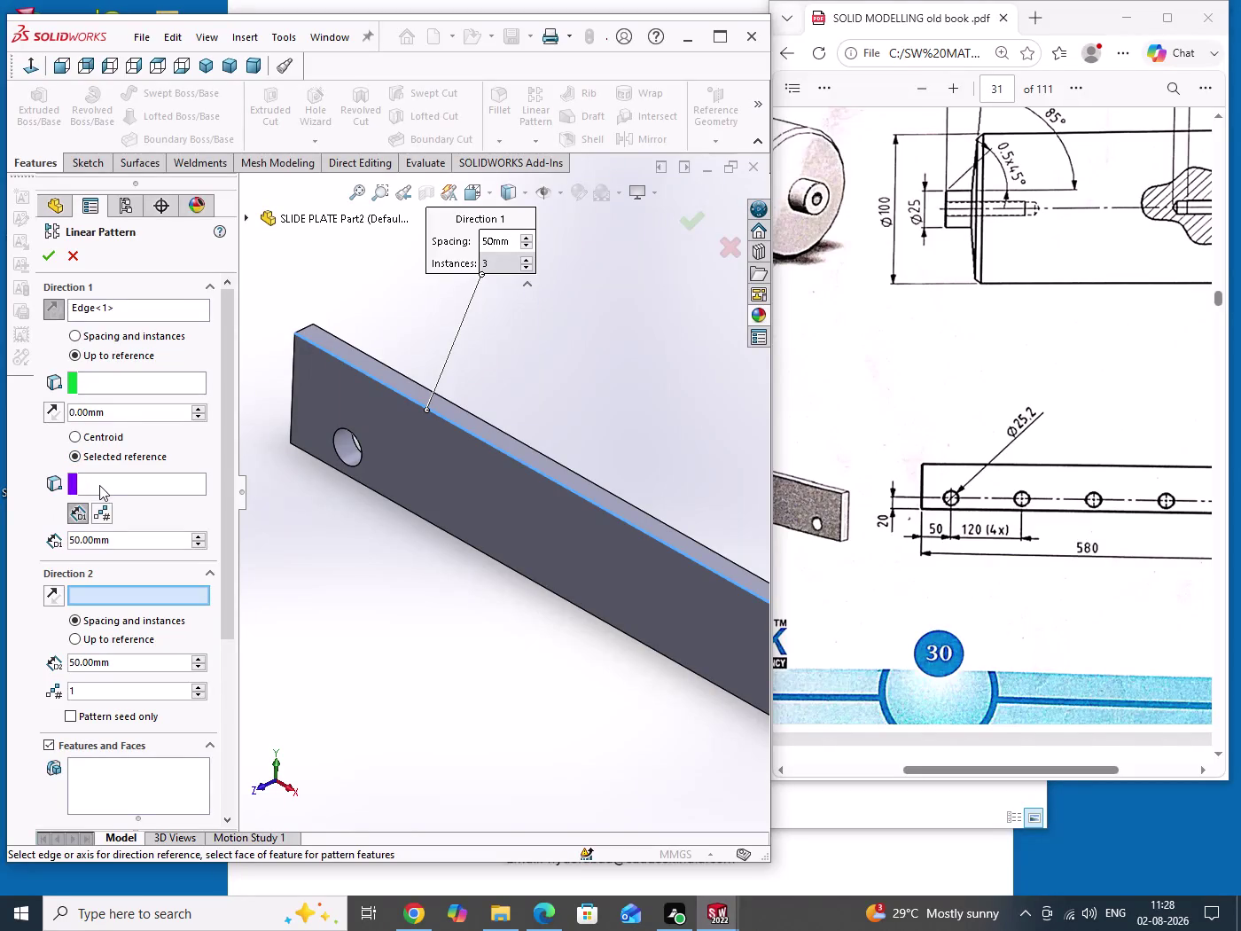
click(104, 490)
click(116, 484)
click(116, 484)
click(105, 384)
click(92, 489)
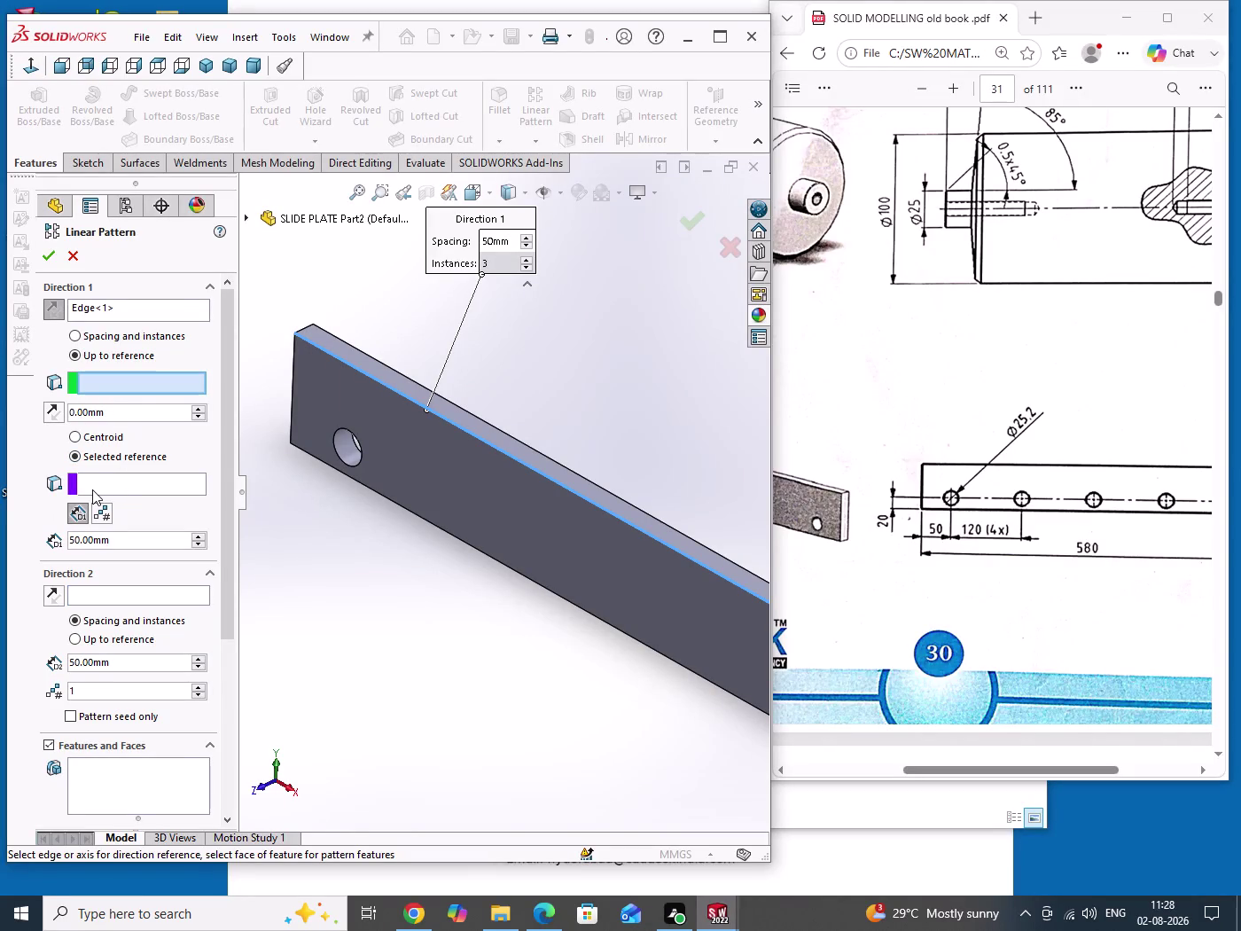
click(90, 489)
Pick the plate's near corner vertex as reference and add the hole Cut-Extrude1.
middle_drag(369, 547, 484, 533)
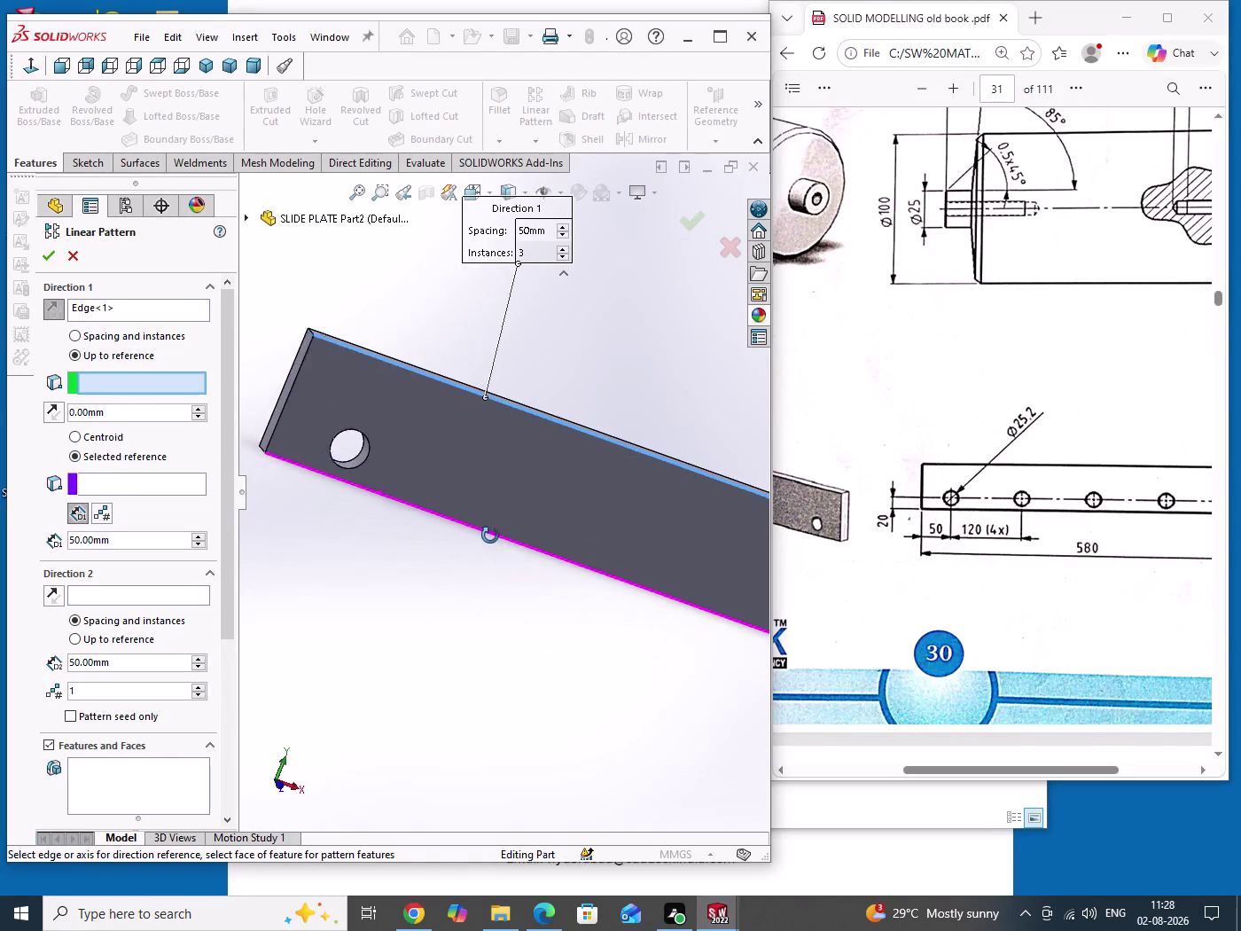
middle_drag(483, 534, 524, 553)
click(292, 466)
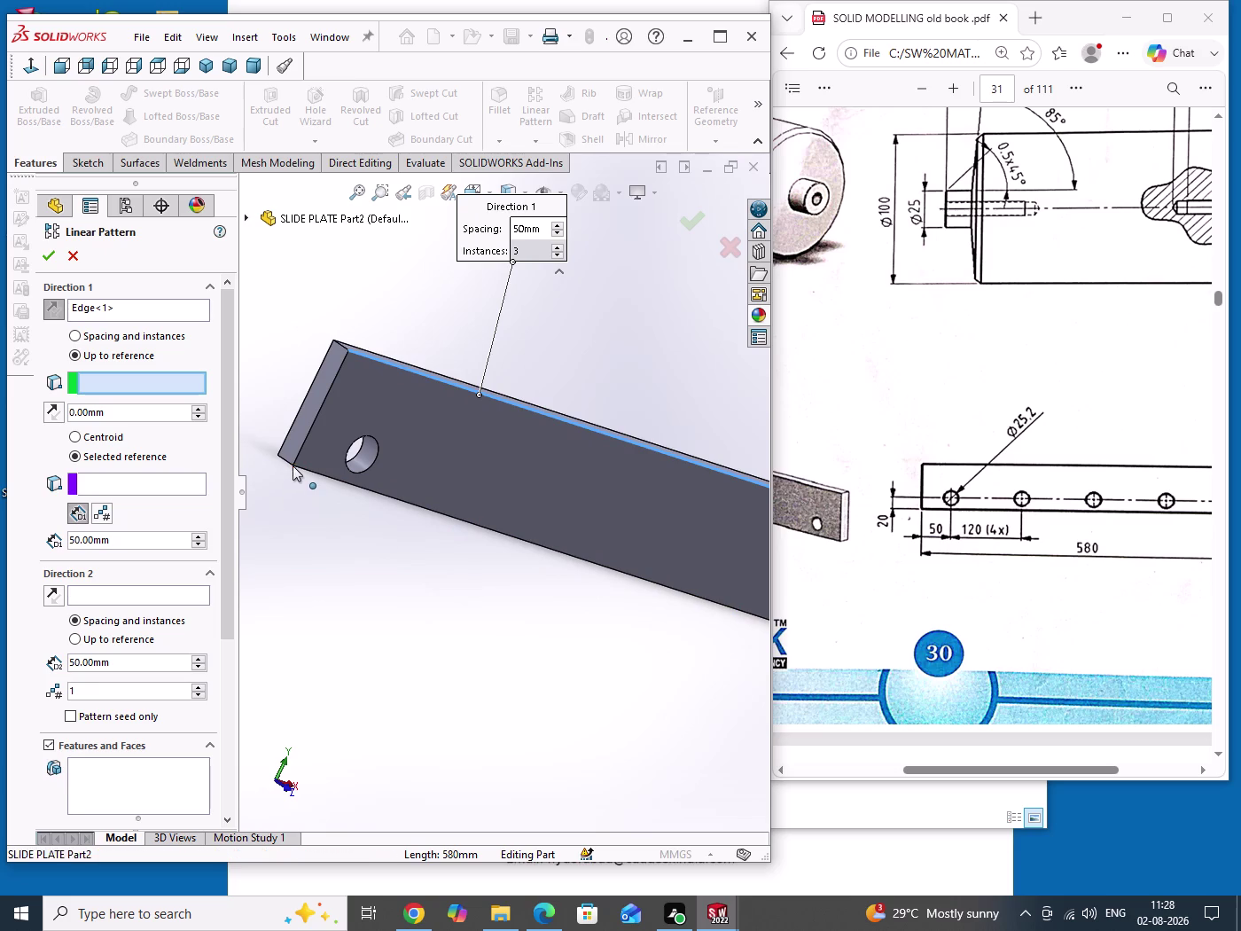
click(89, 486)
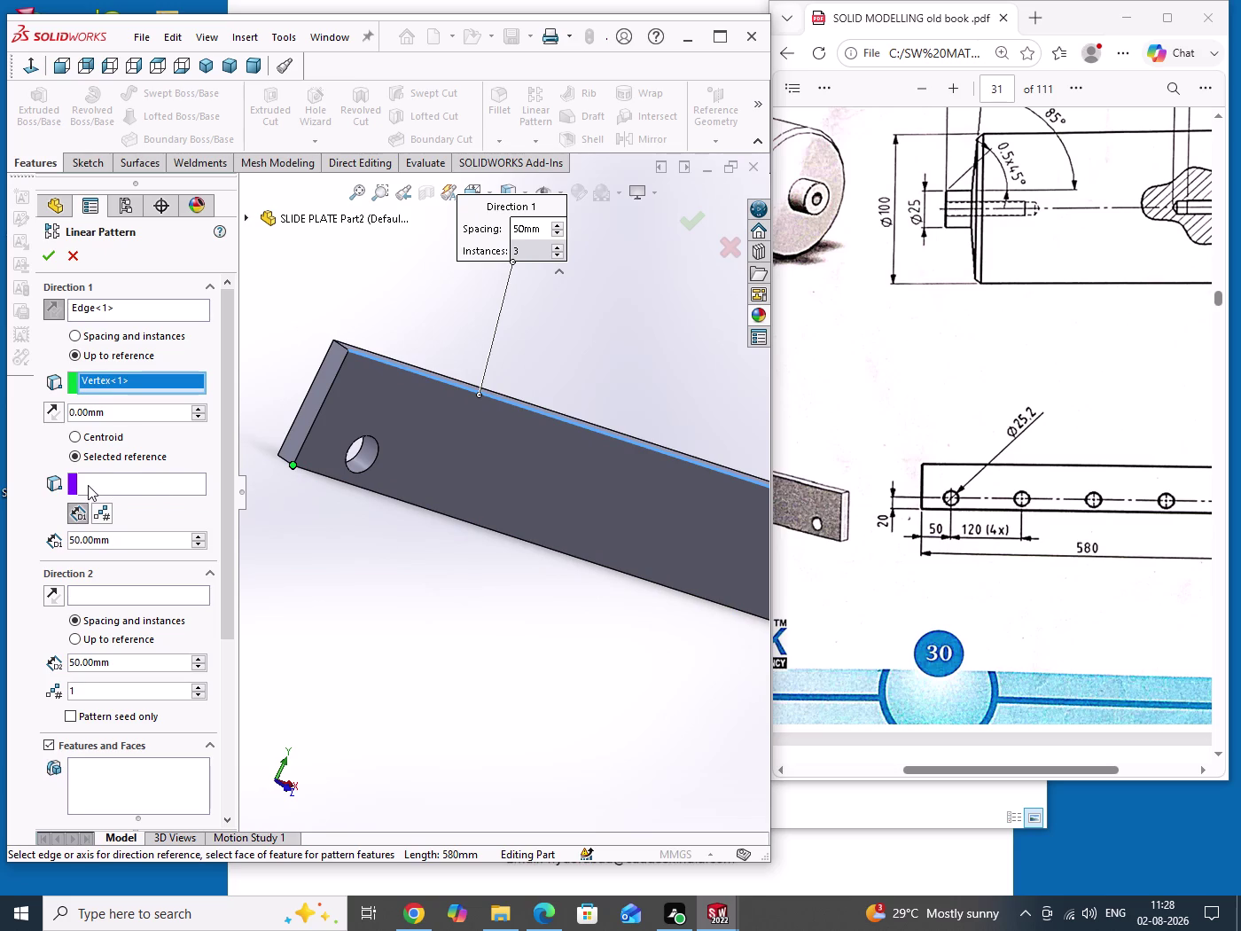
click(86, 484)
triple_click(86, 484)
triple_click(86, 484)
click(153, 791)
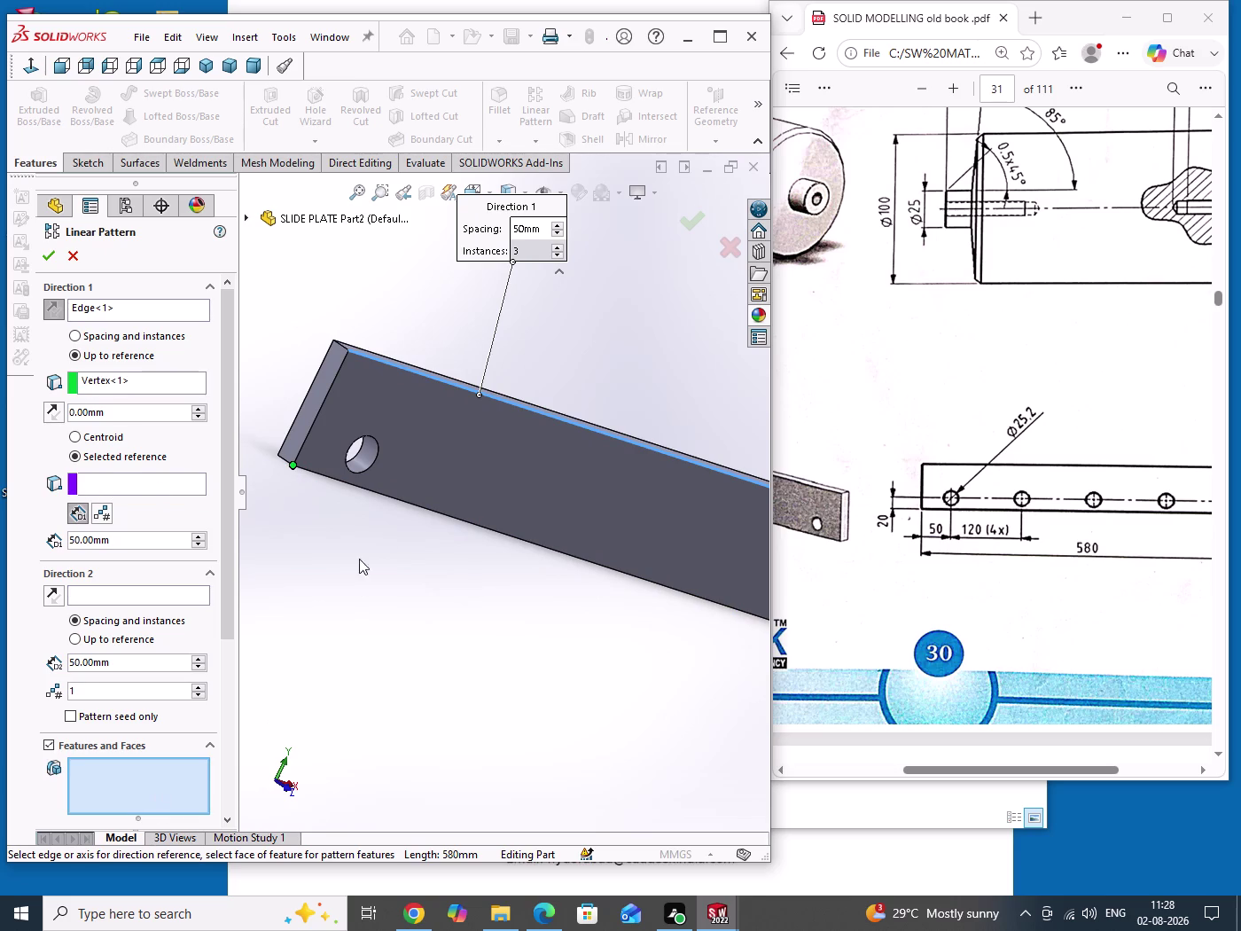
click(369, 456)
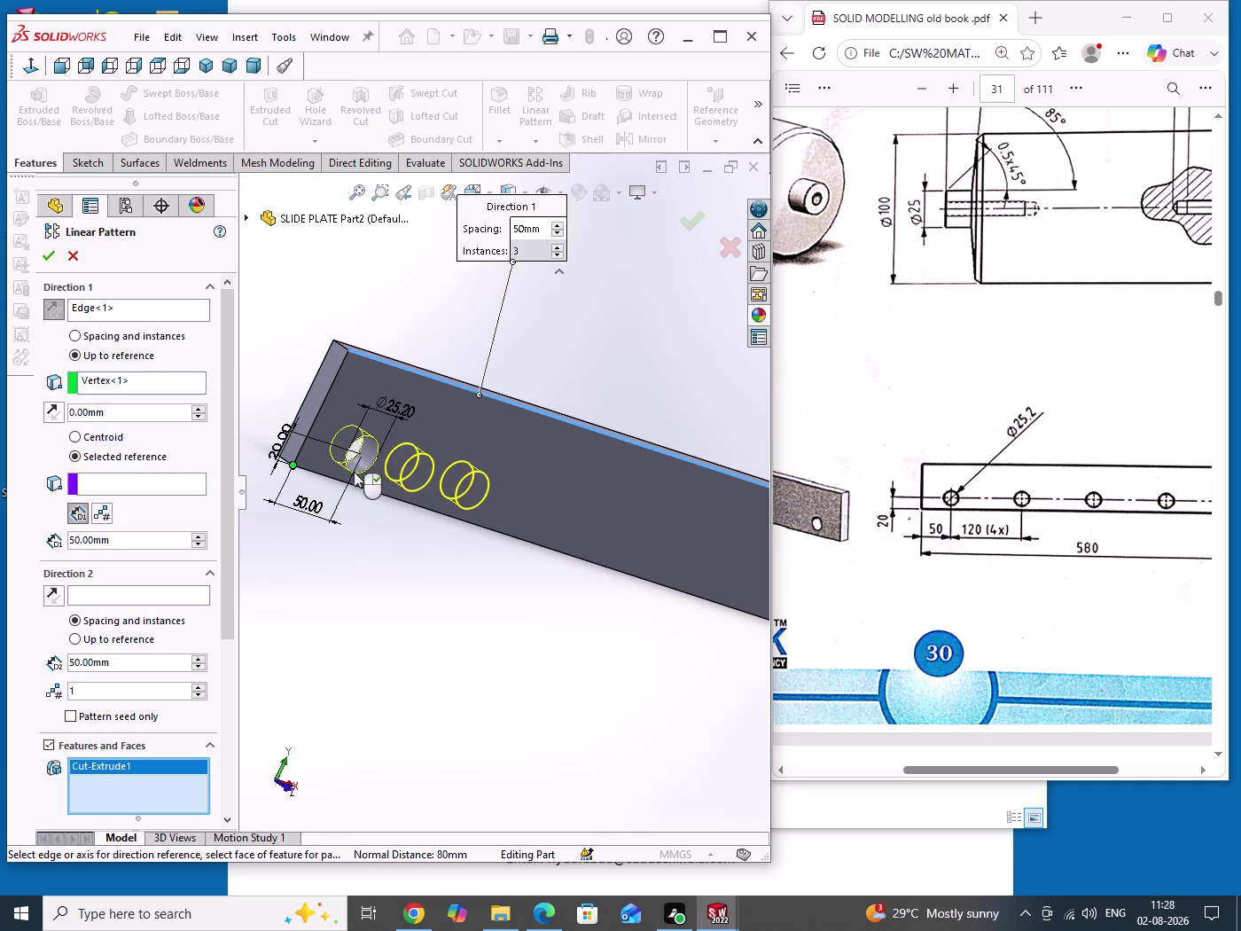
Try picking the plate's far bottom corner and far end face as the pattern limit.
click(86, 478)
scroll(up, 3)
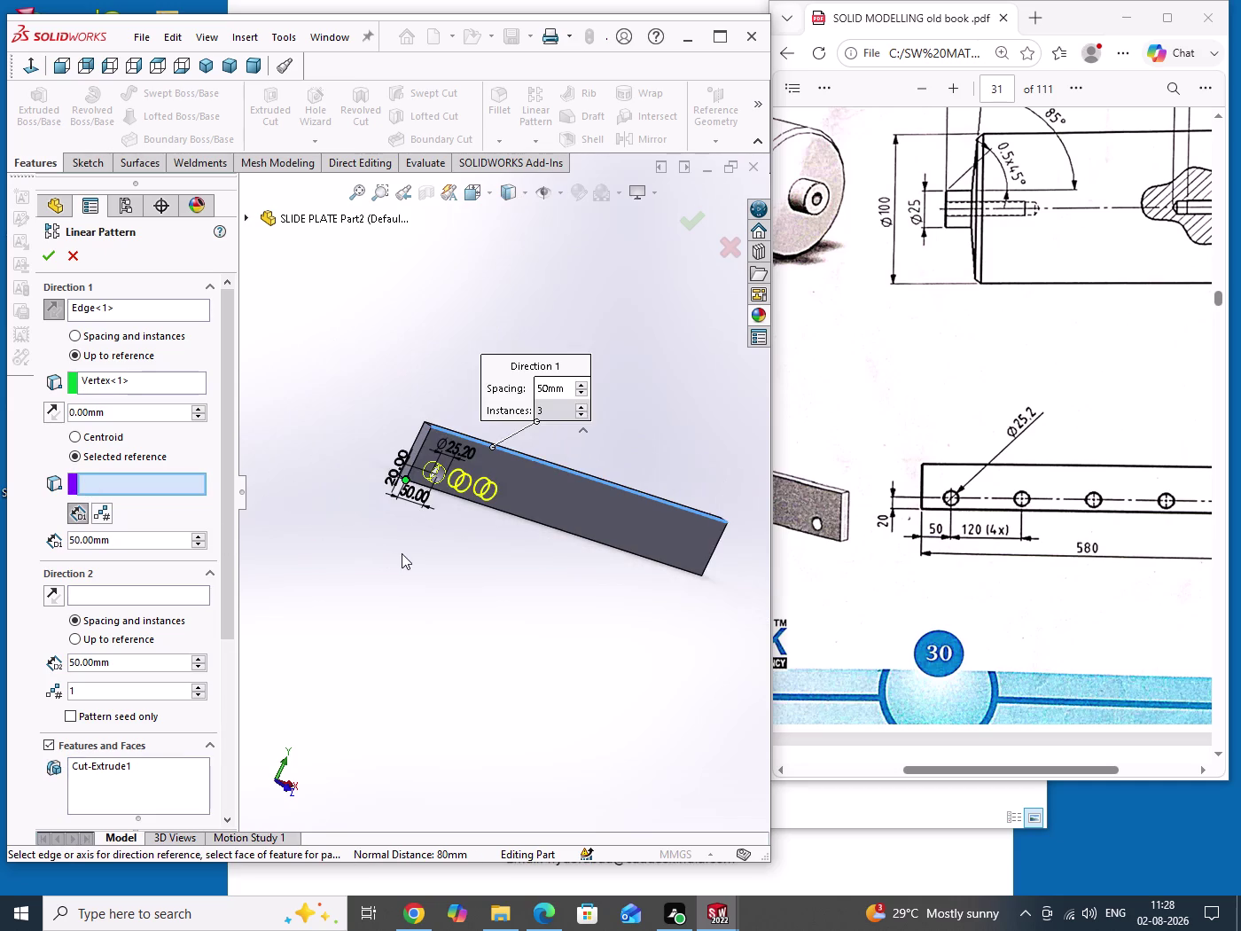
middle_drag(493, 592, 413, 549)
middle_drag(490, 580, 415, 544)
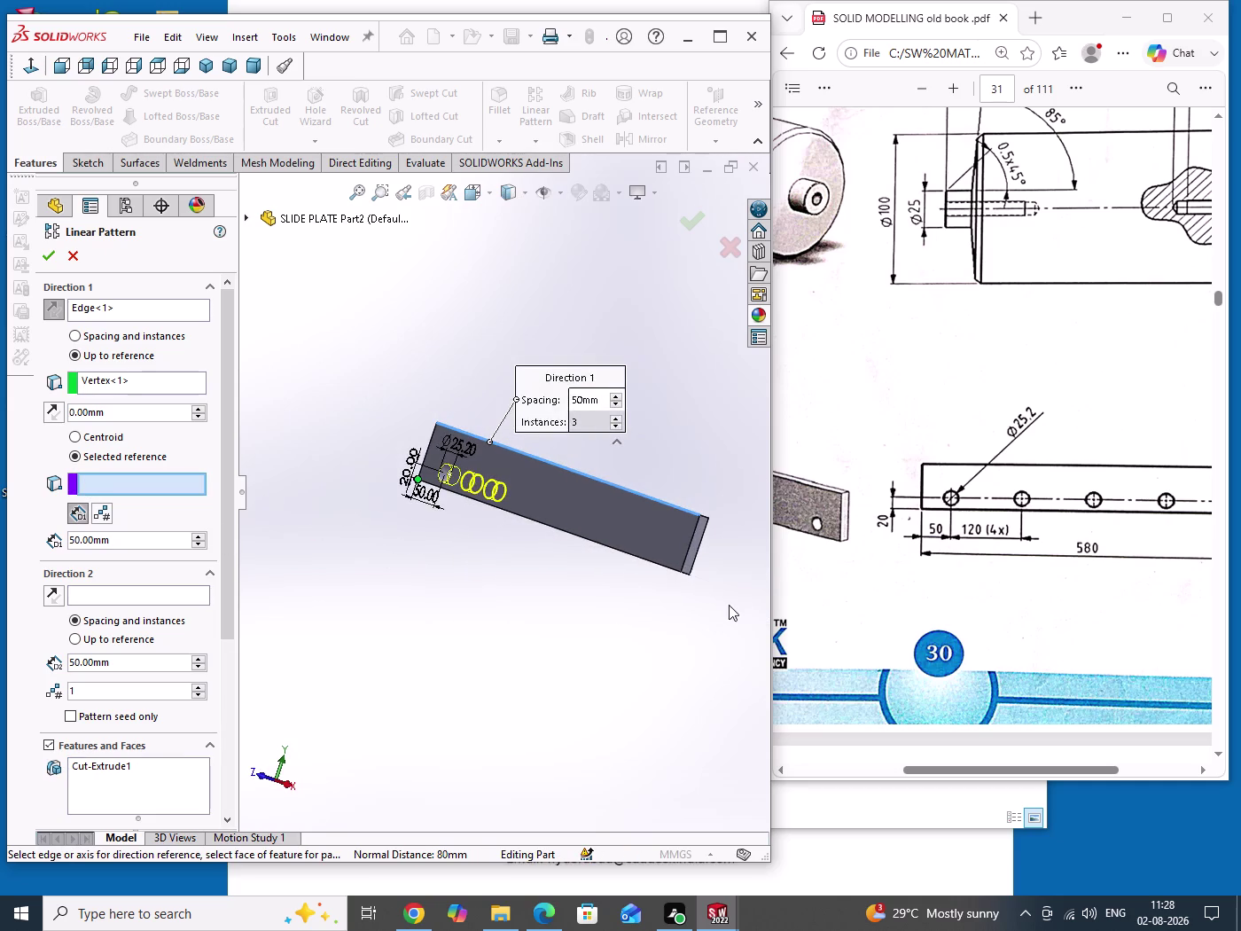
scroll(down, 3)
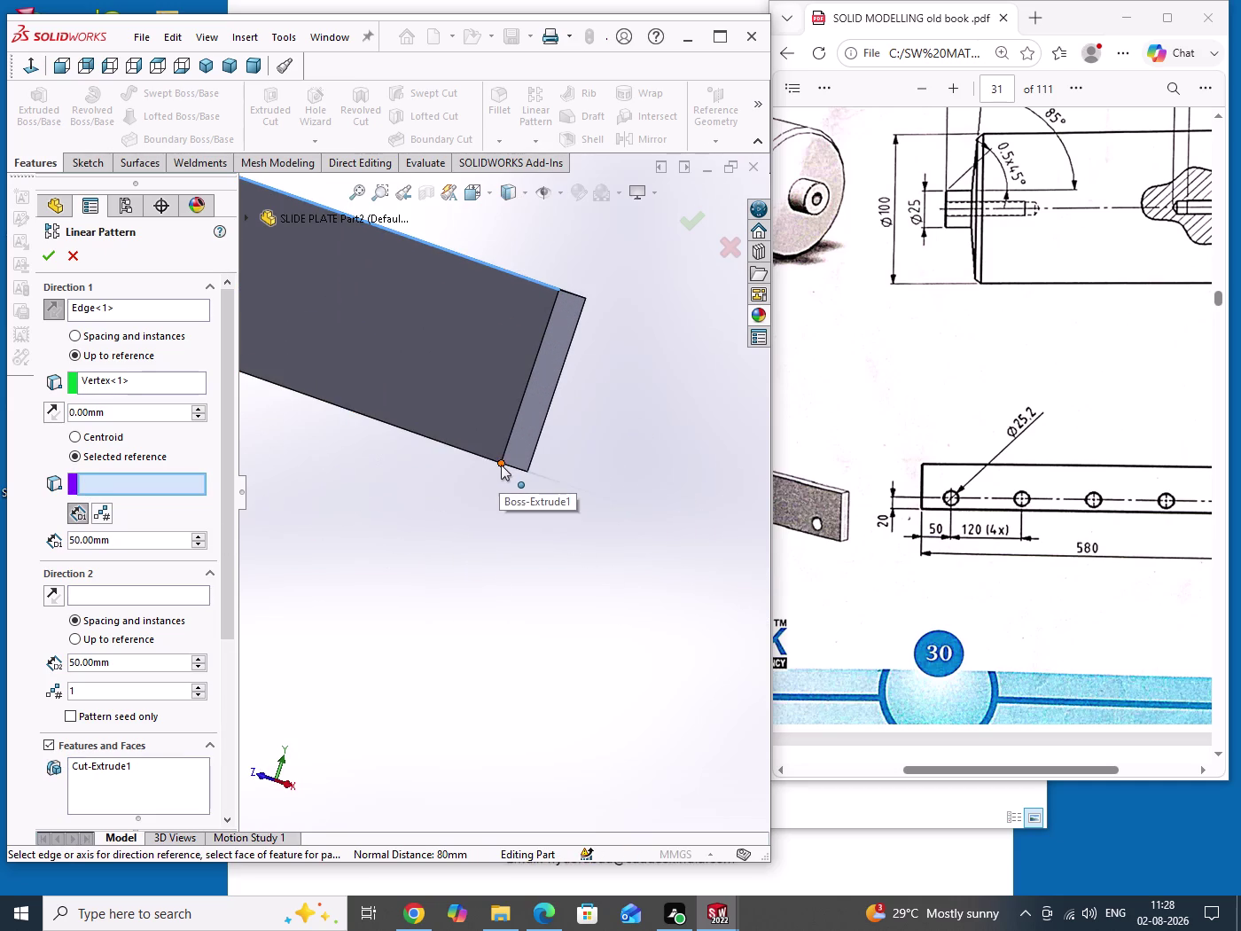
click(501, 464)
scroll(up, 3)
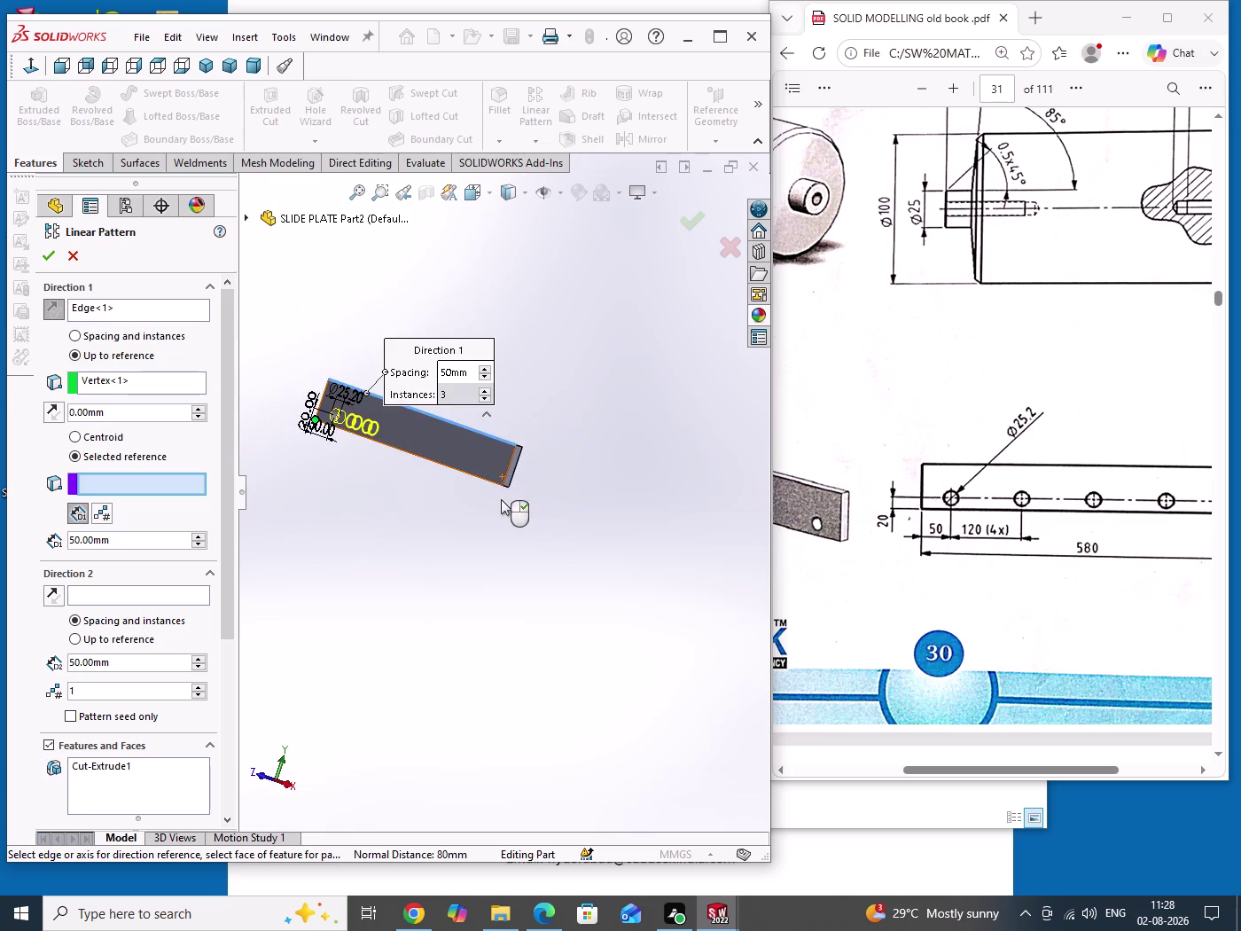
scroll(down, 3)
scroll(down, 3)
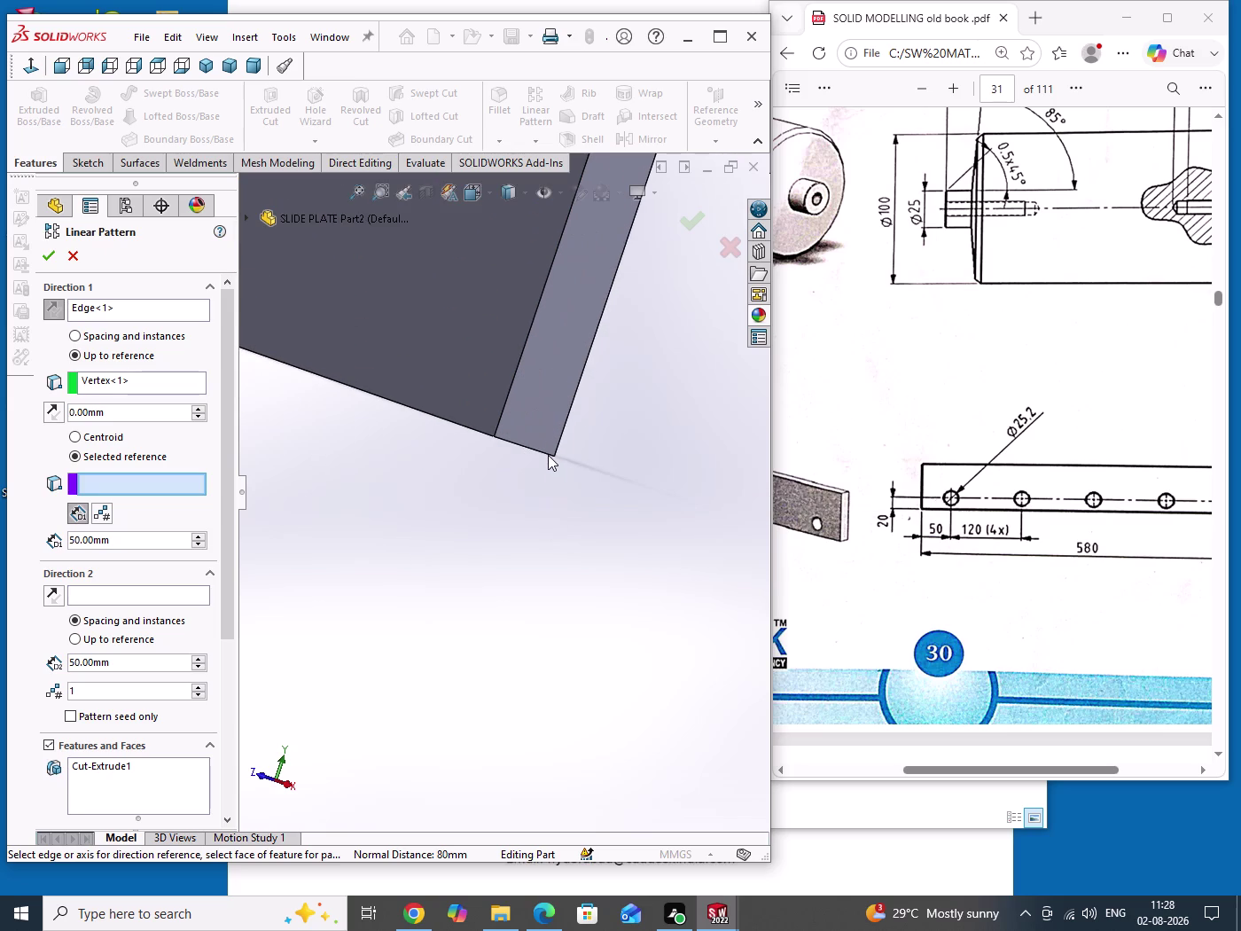
click(495, 437)
scroll(up, 3)
scroll(down, 3)
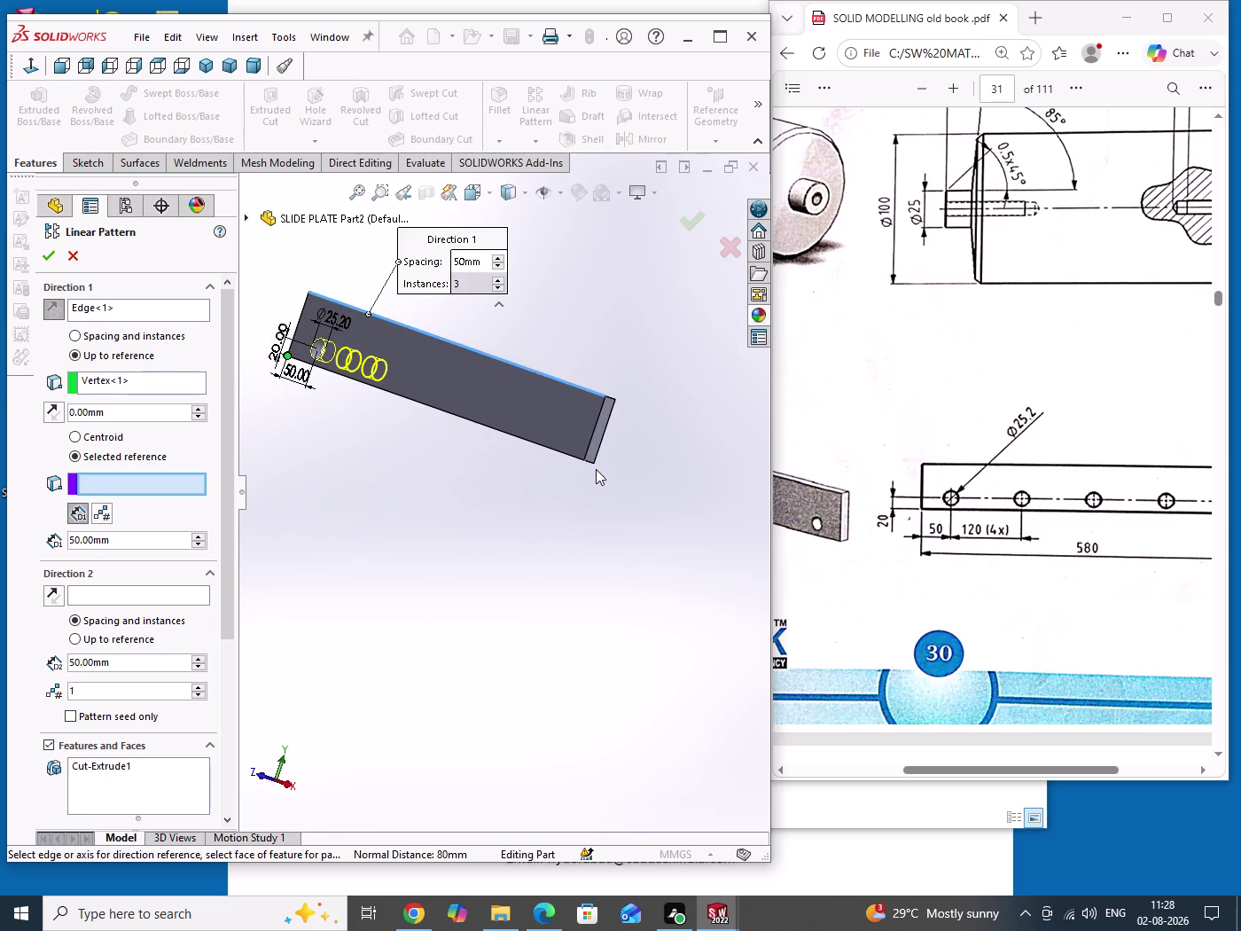
scroll(down, 3)
click(596, 387)
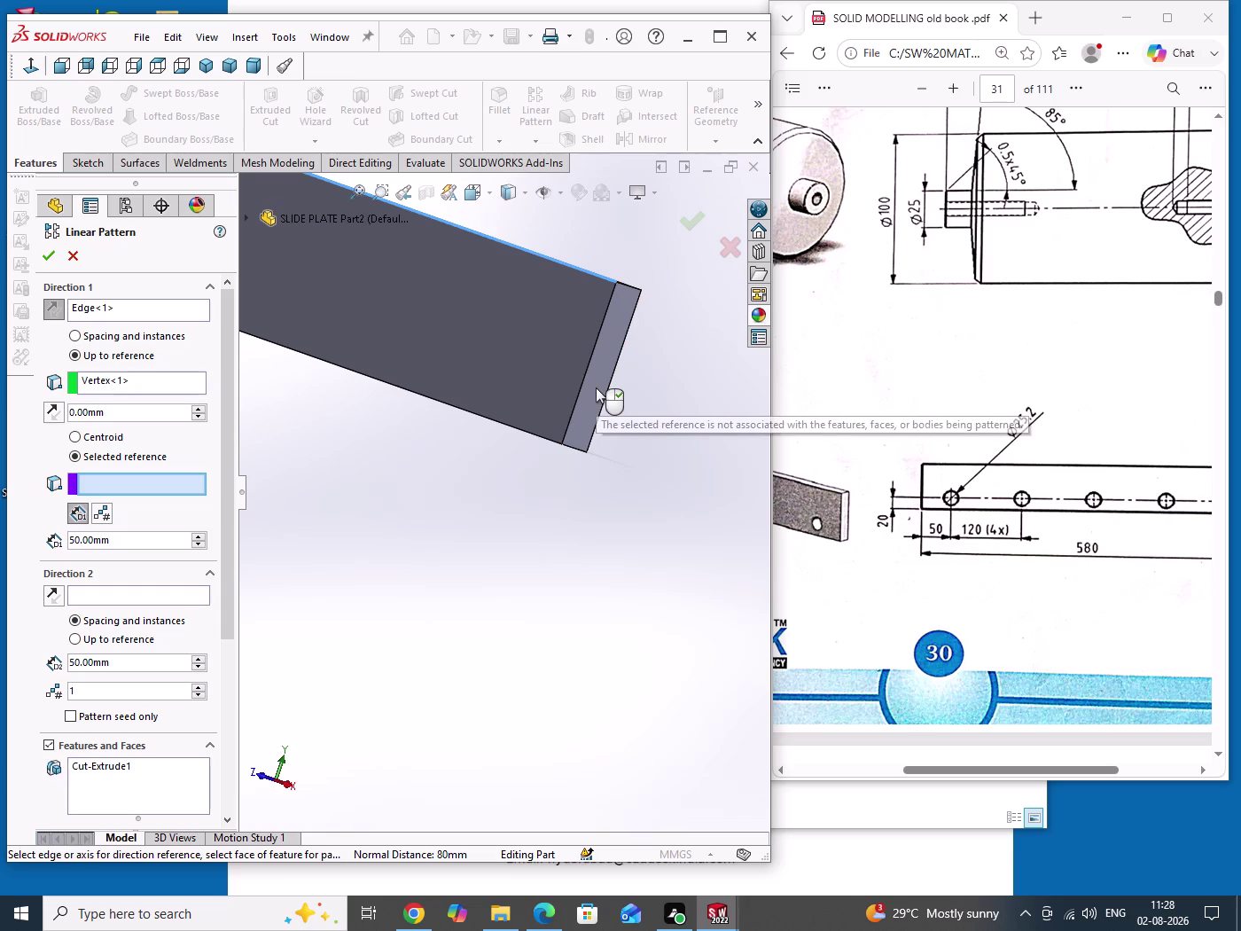
Clear the vertex reference and reselect the far end face and bottom corner.
click(105, 386)
right_click(106, 386)
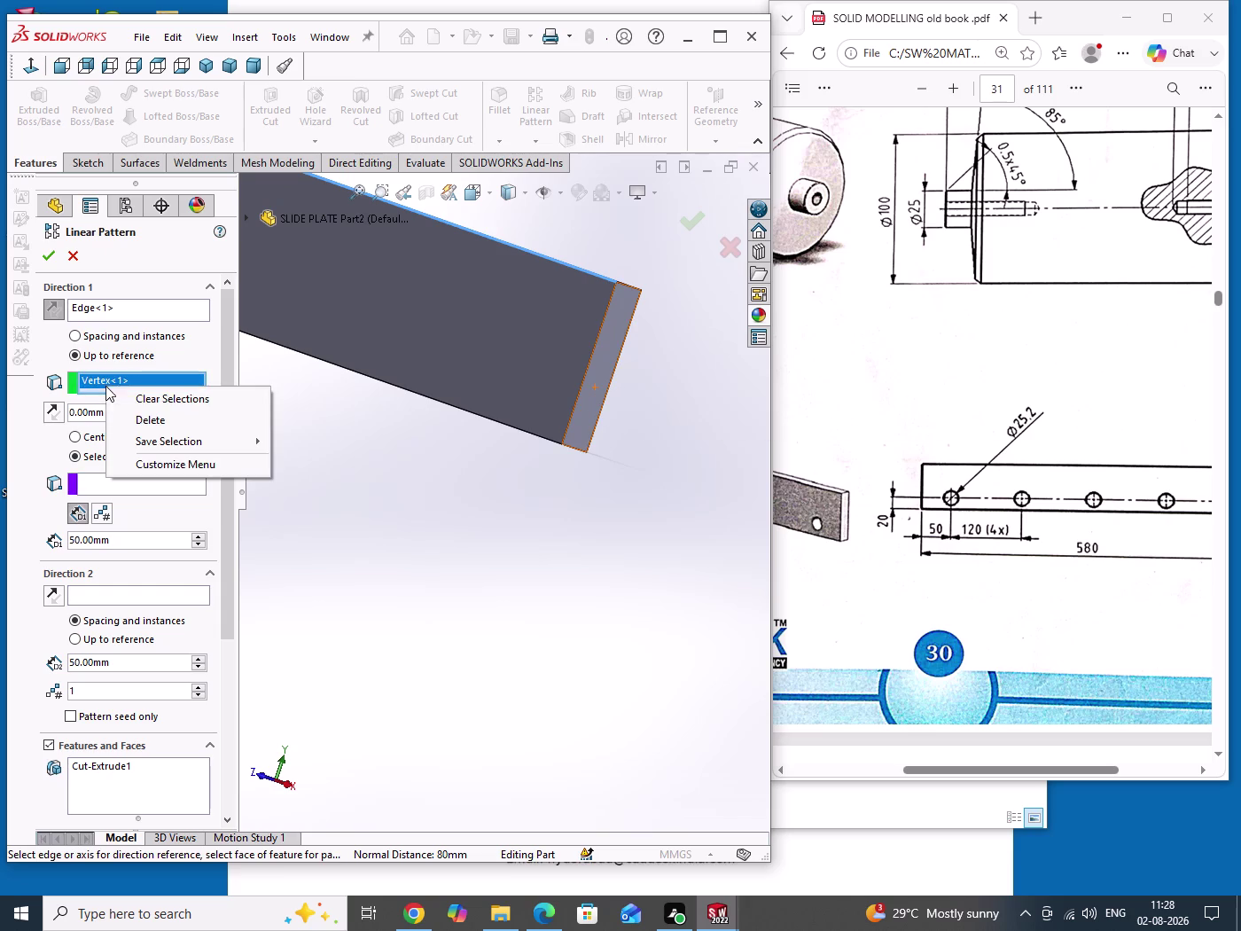
click(143, 403)
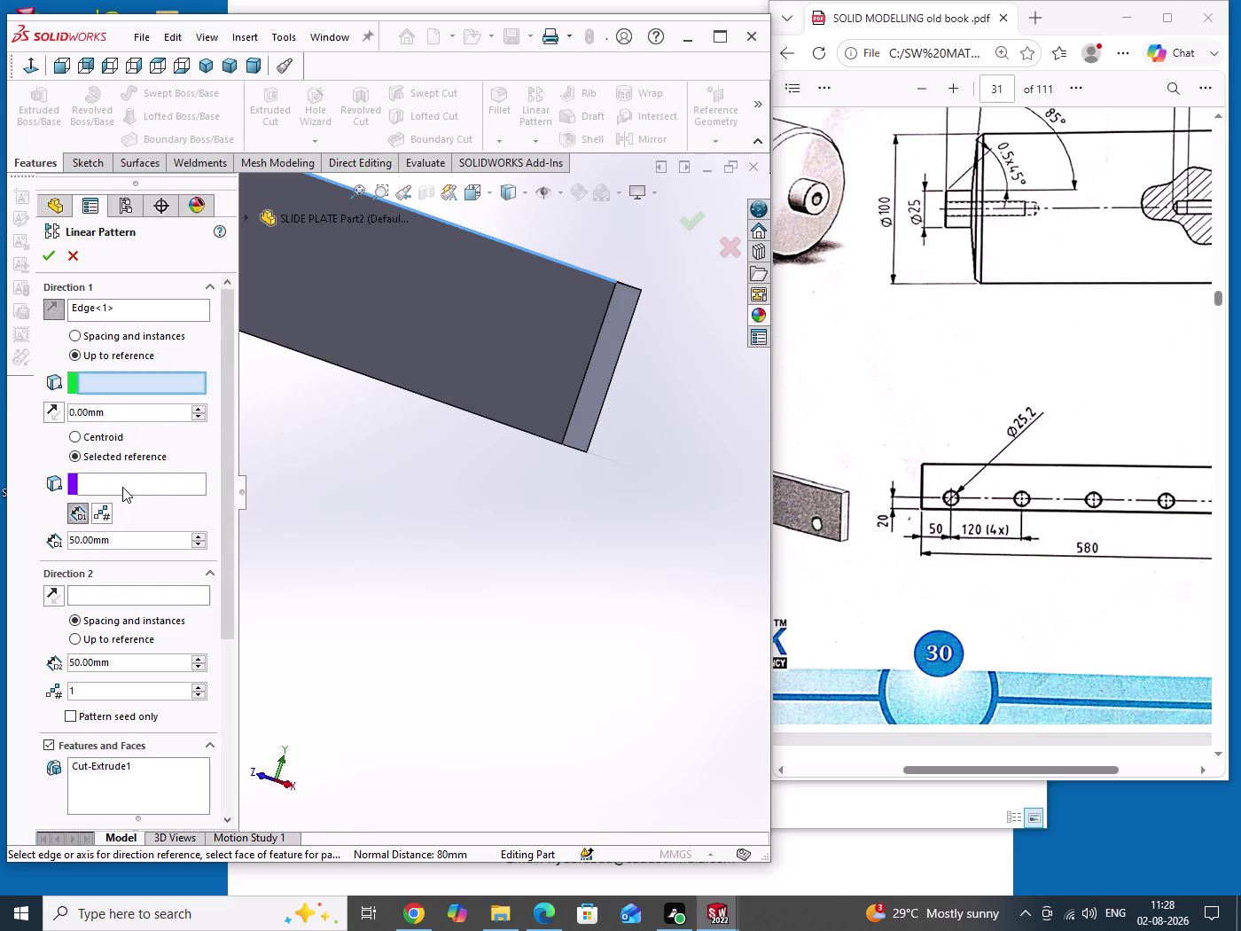
click(122, 486)
click(610, 371)
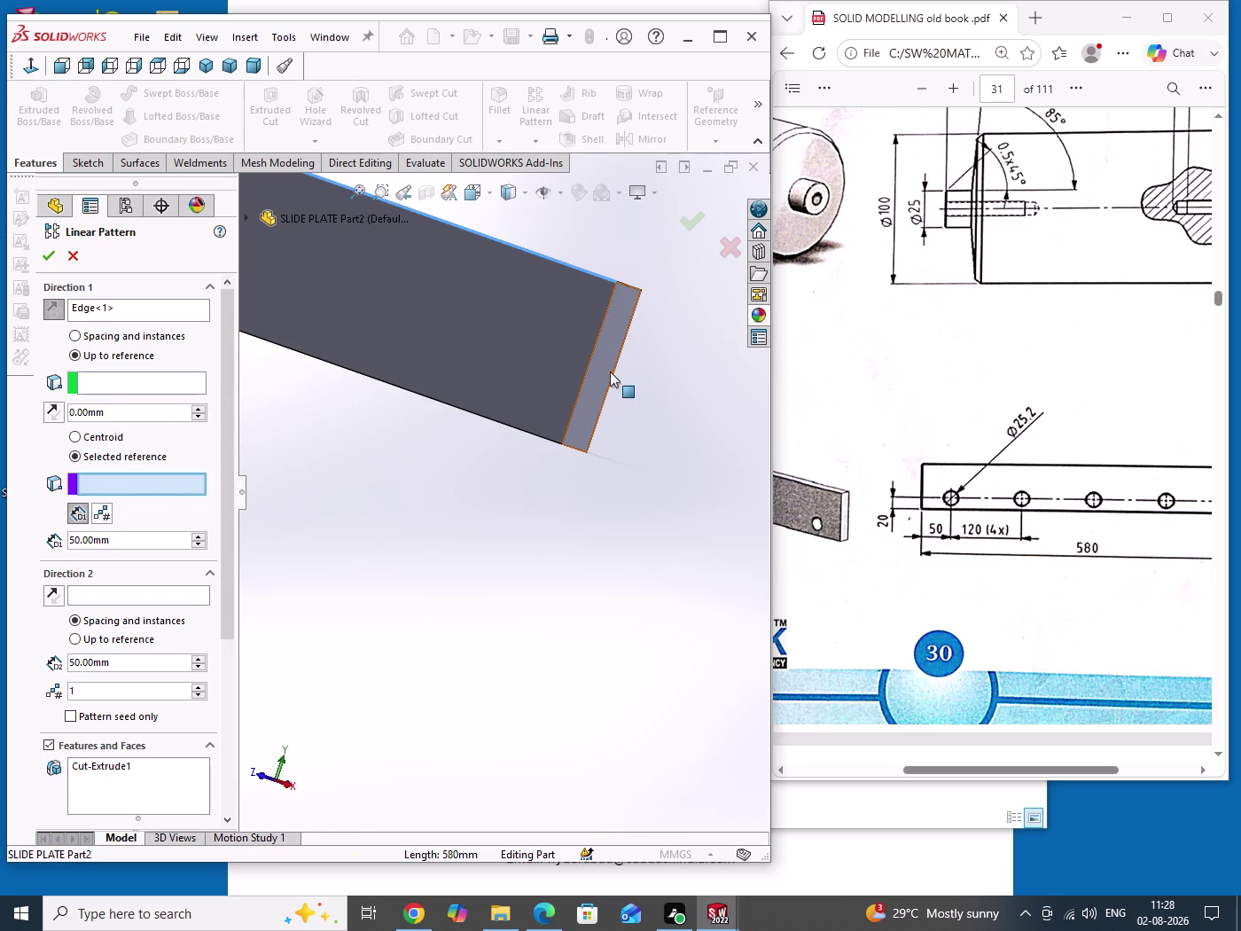
click(605, 372)
click(594, 390)
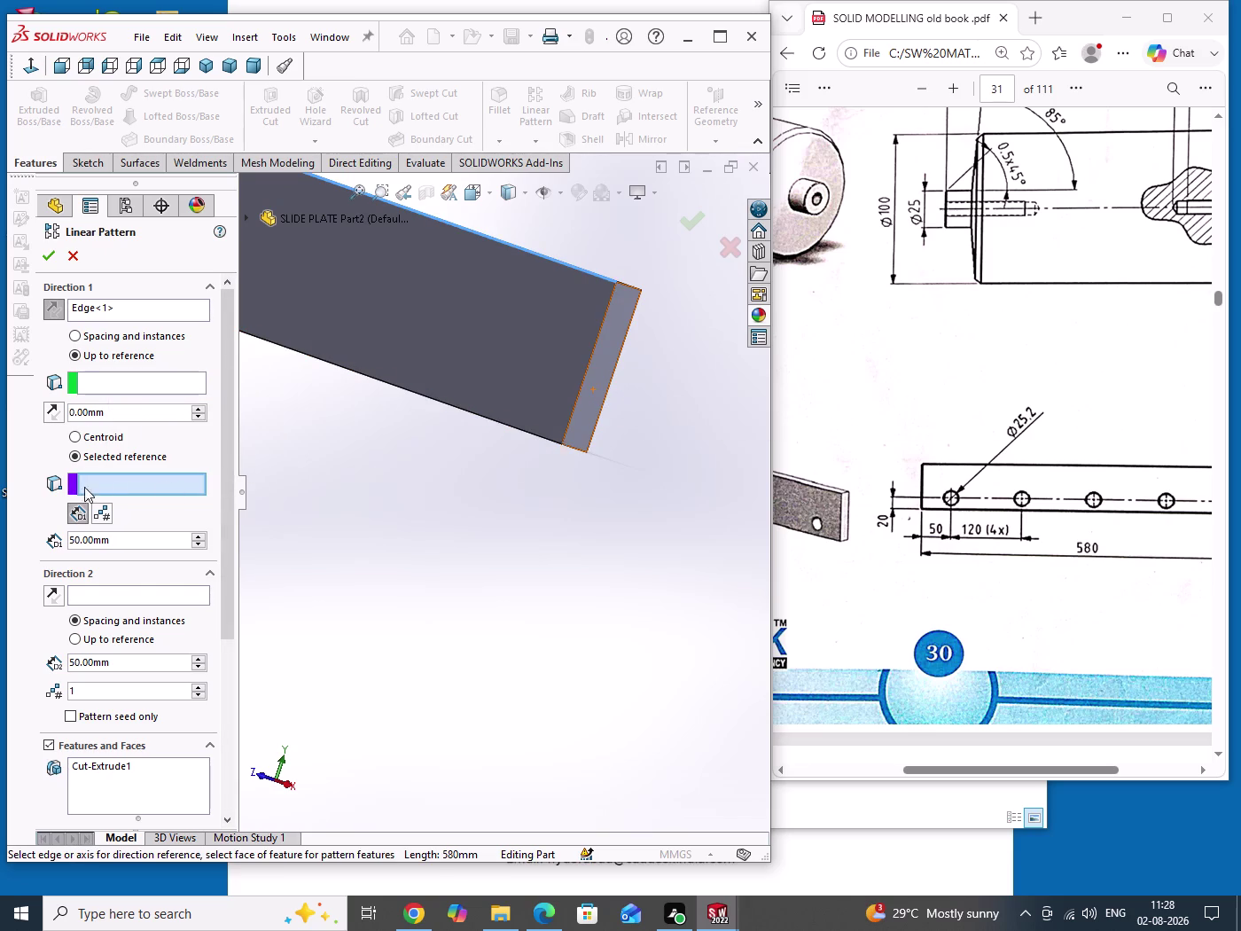
click(561, 445)
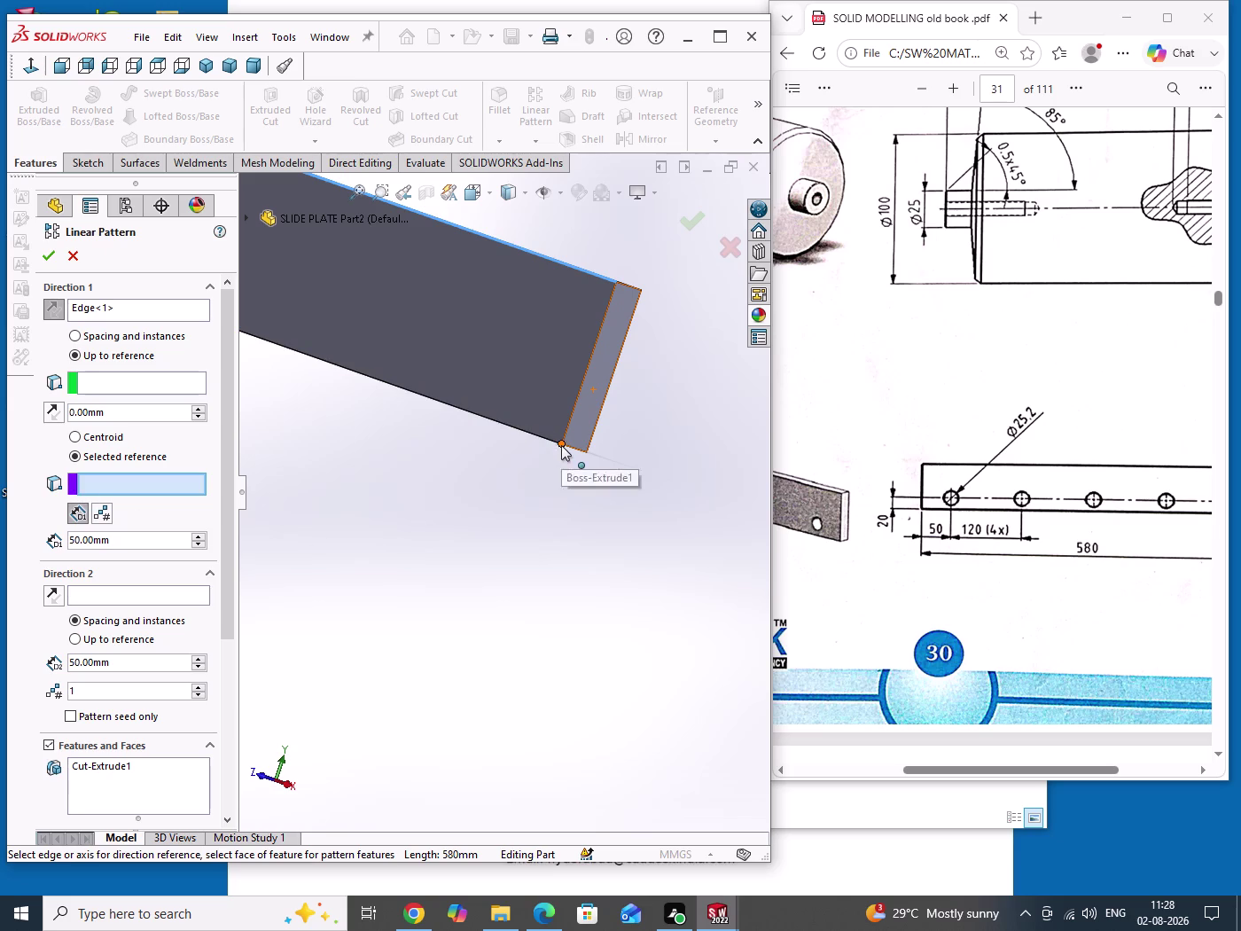
scroll(up, 3)
scroll(down, 3)
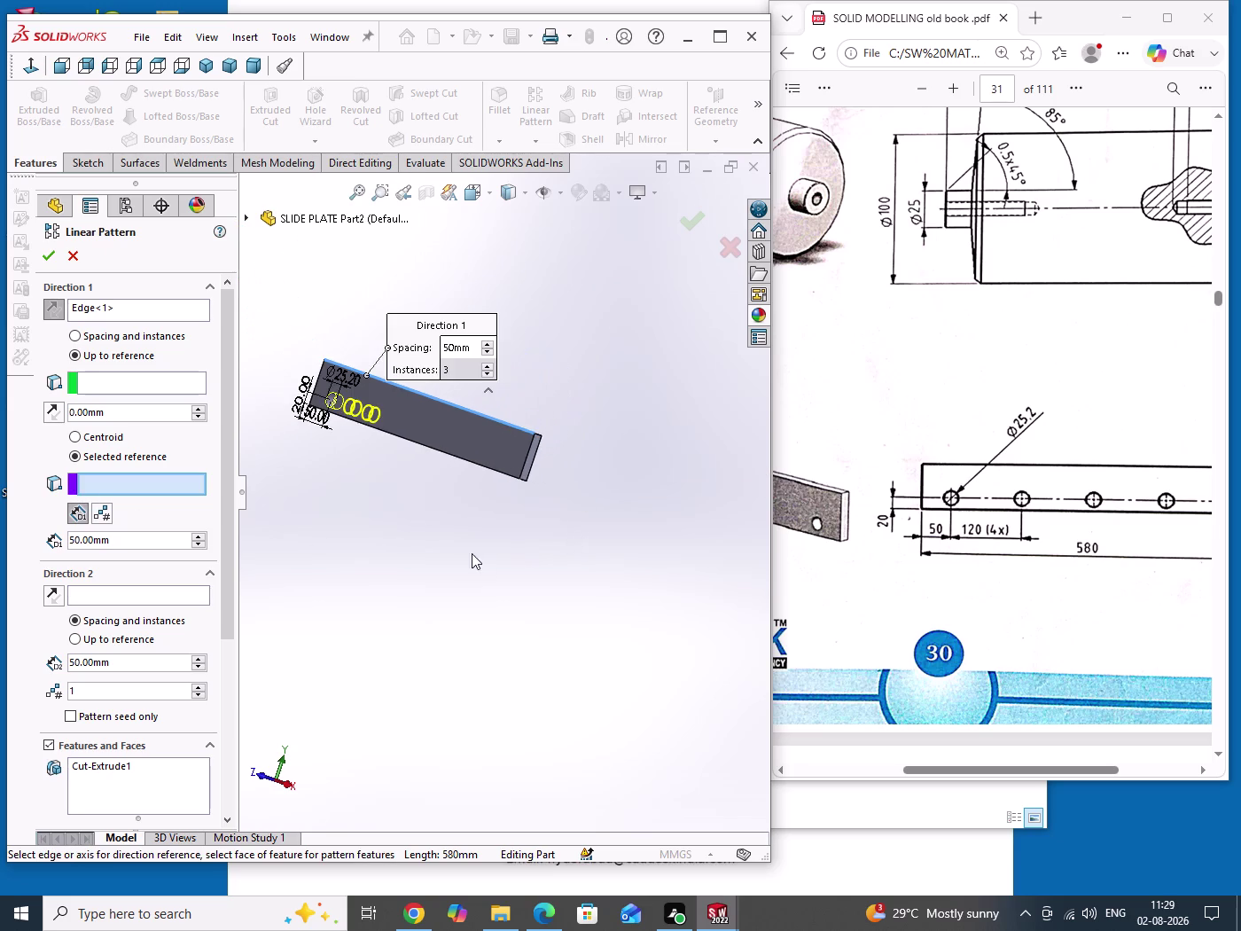
scroll(down, 3)
scroll(up, 3)
scroll(down, 3)
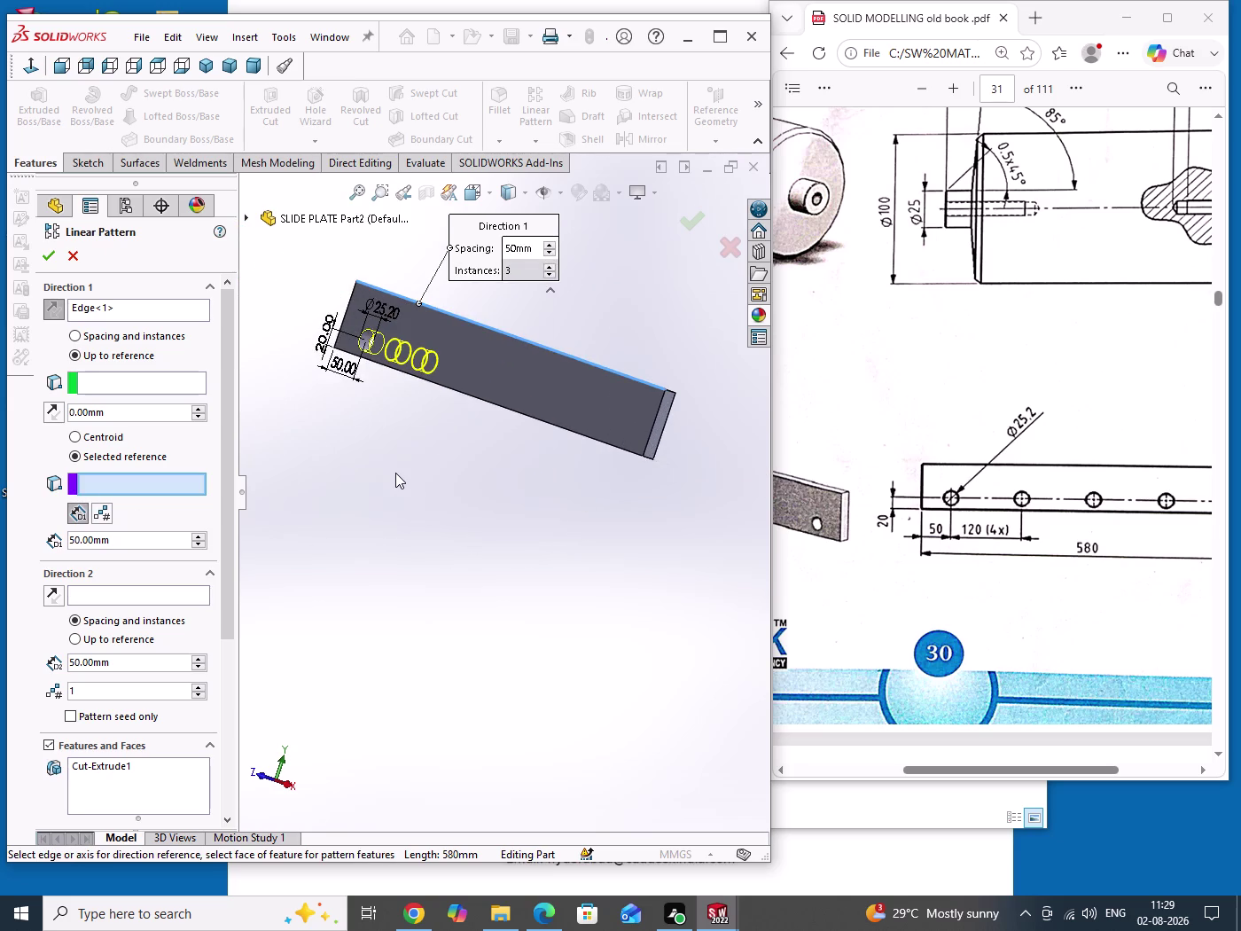
middle_drag(395, 472, 457, 510)
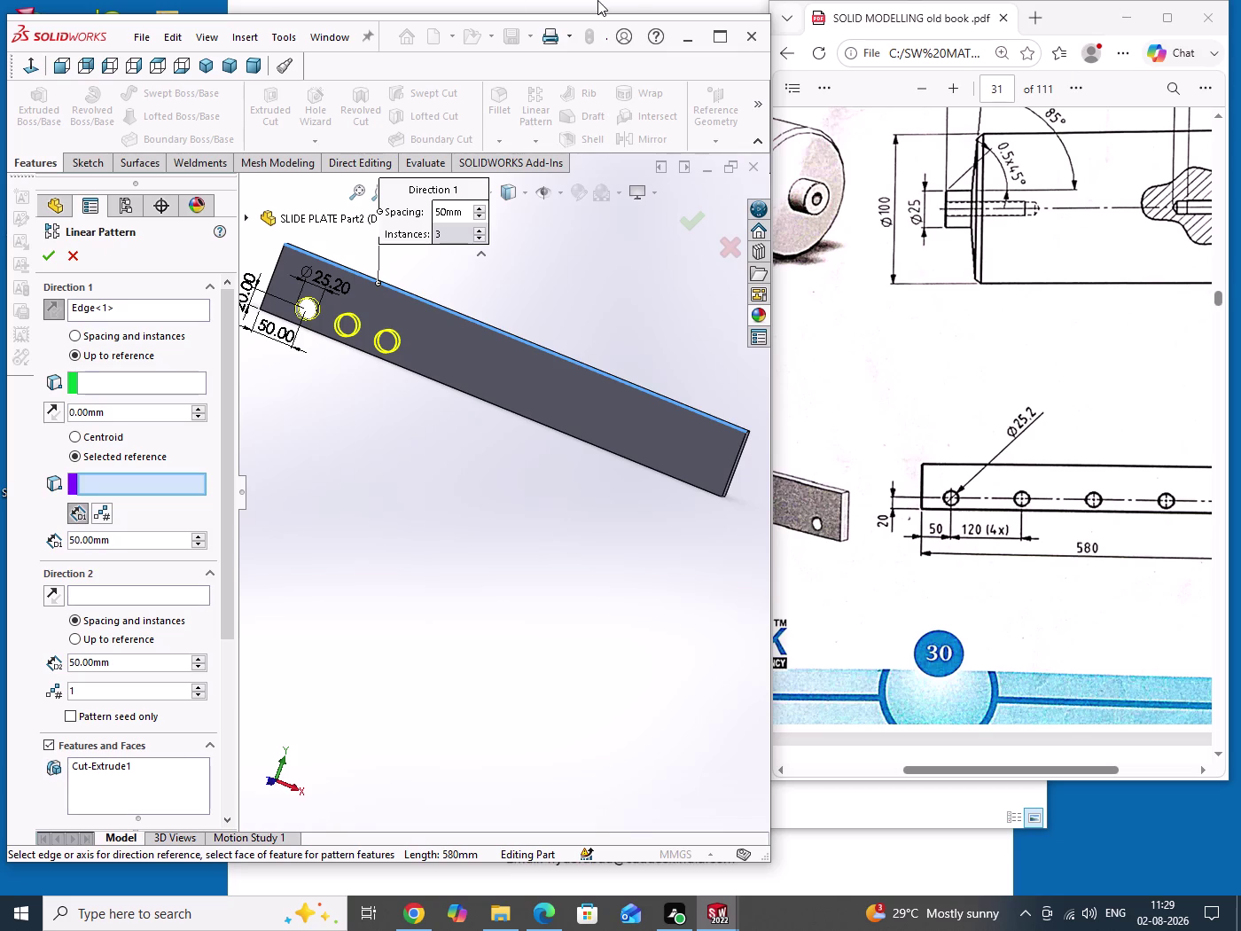
Pick the plate's long bottom edge and set the near end face as reference.
click(90, 384)
middle_drag(518, 440, 617, 486)
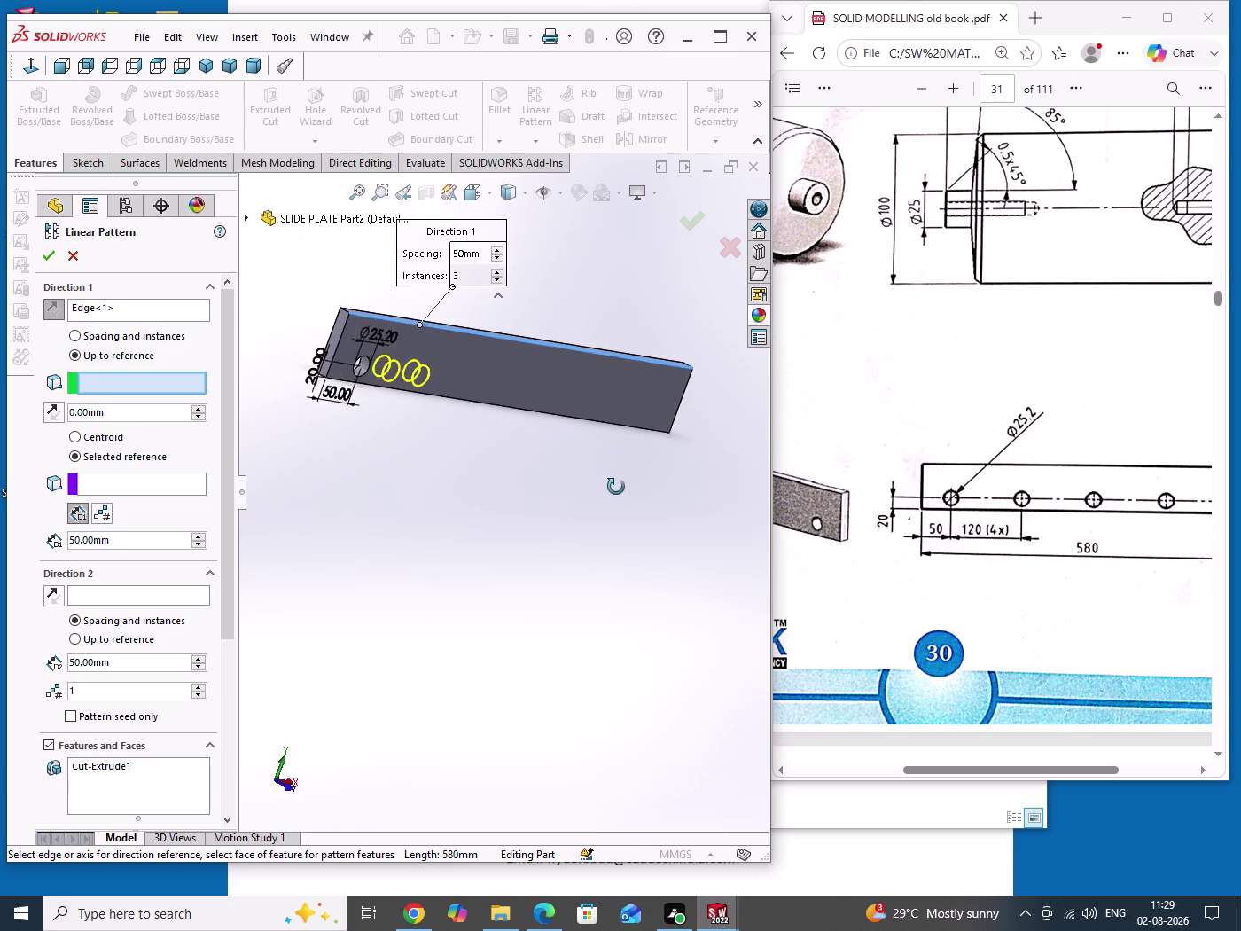
middle_drag(617, 486, 617, 487)
scroll(up, 3)
scroll(down, 3)
scroll(down, 3)
scroll(down, 3)
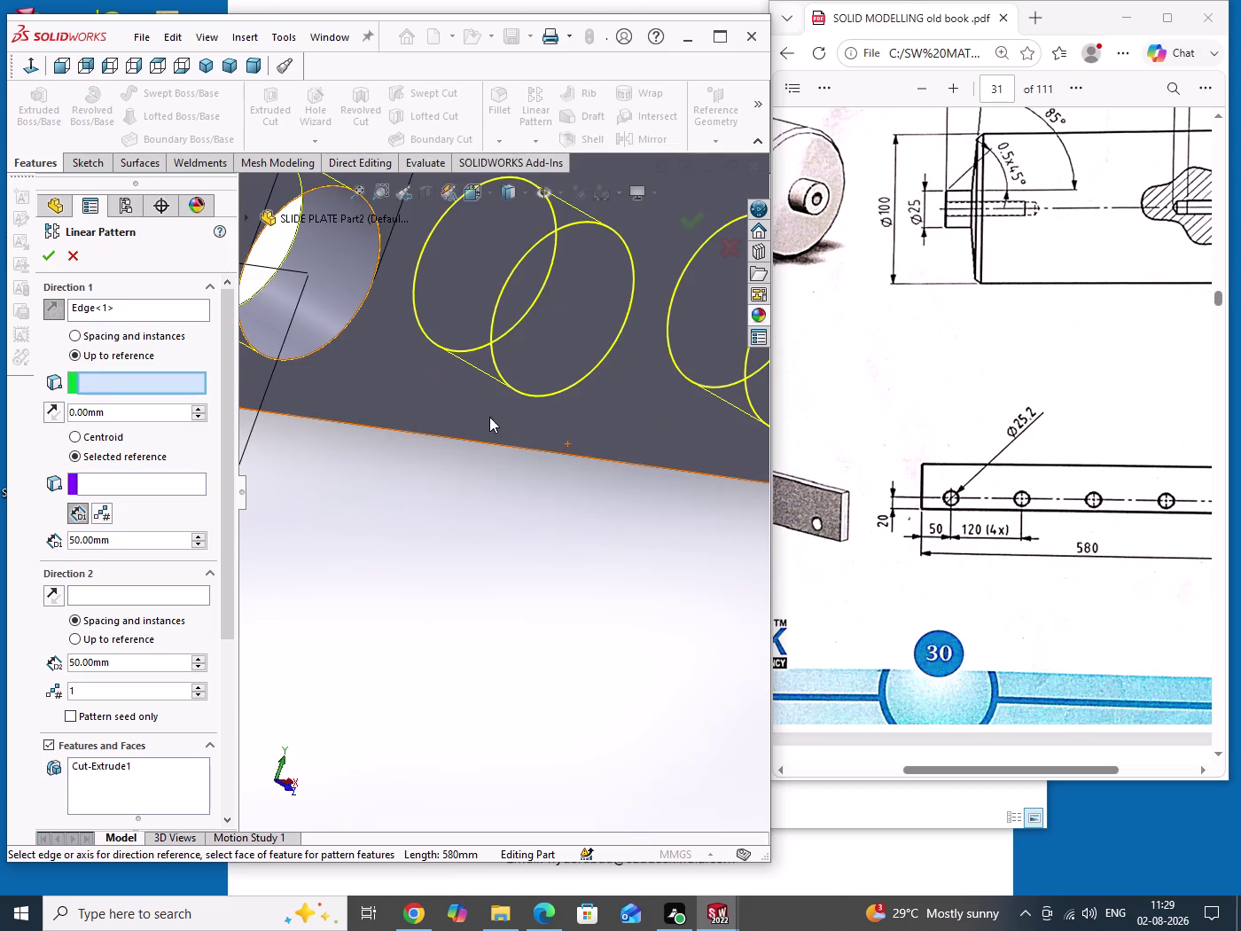
click(326, 277)
scroll(up, 3)
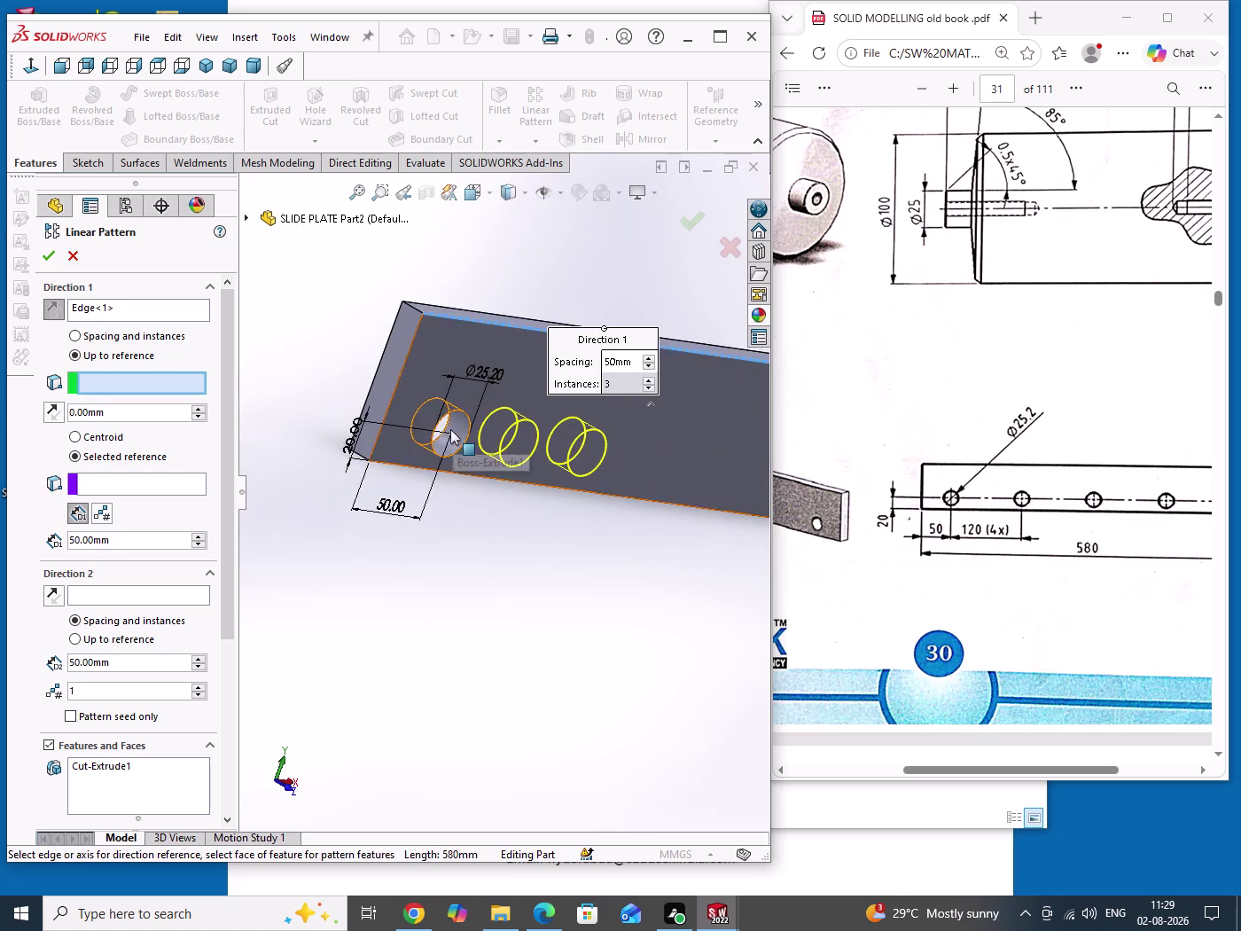
scroll(down, 3)
click(514, 373)
scroll(up, 3)
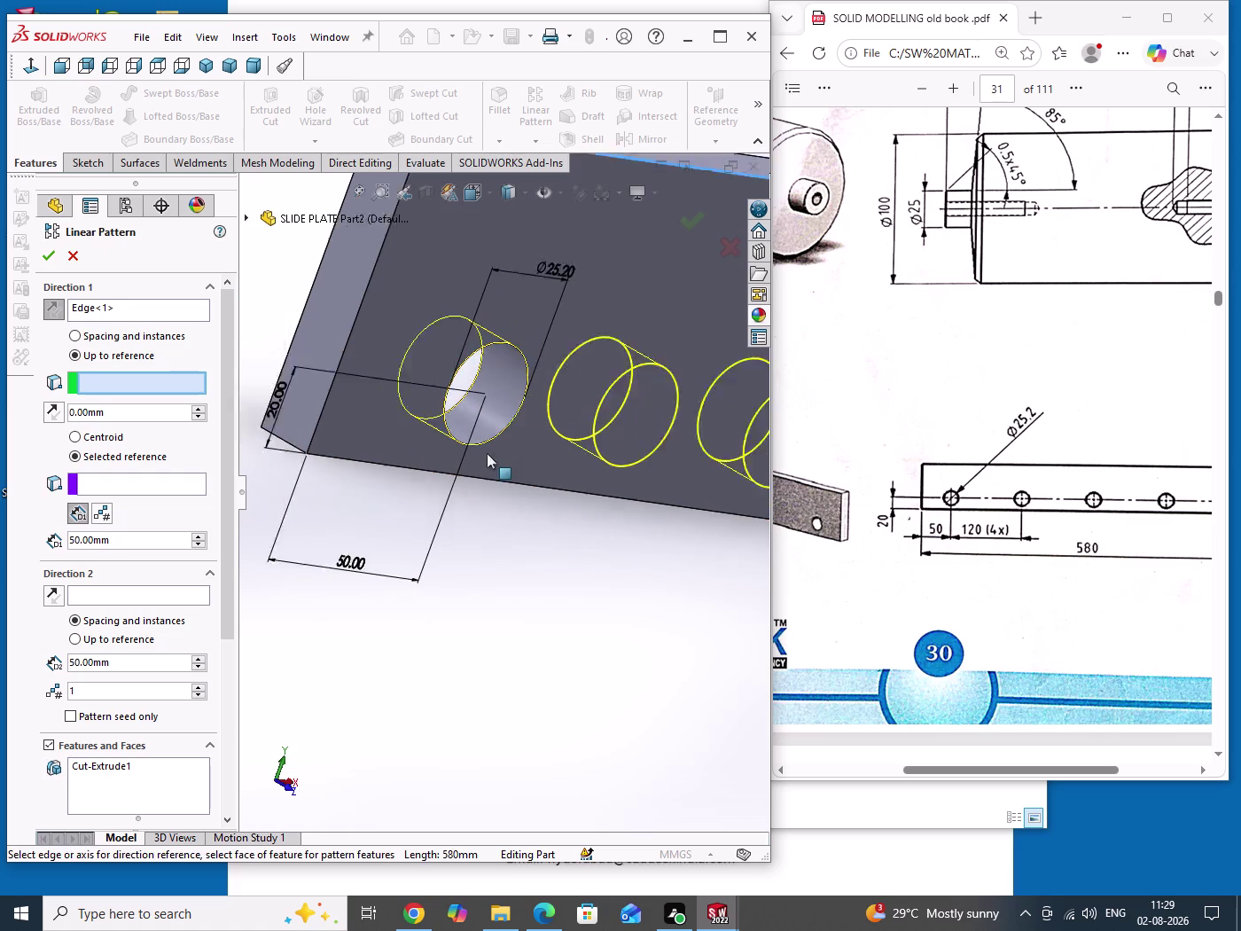
click(393, 365)
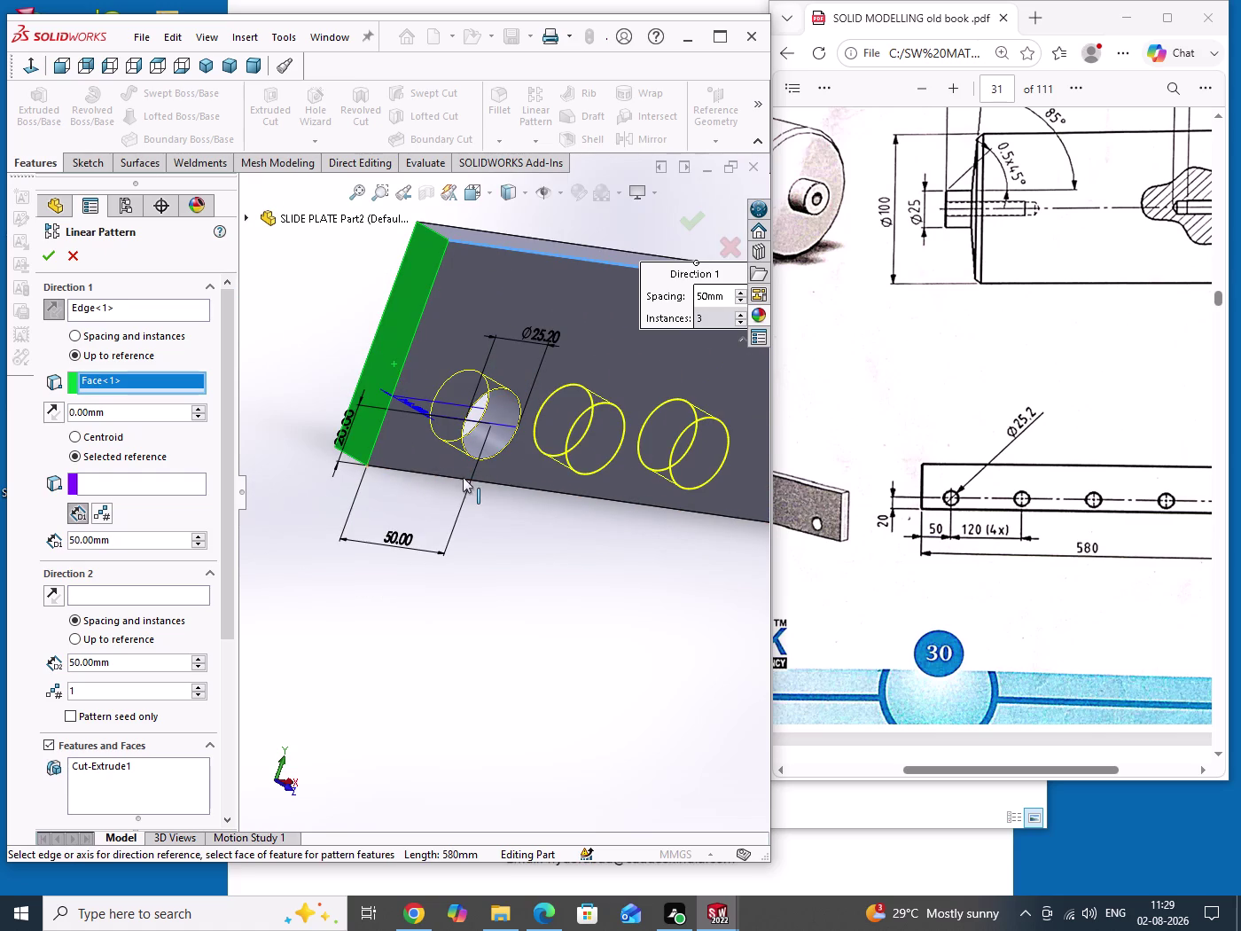
Select additional plate geometry along its length in the pattern preview.
scroll(up, 3)
middle_drag(552, 524, 425, 525)
scroll(up, 3)
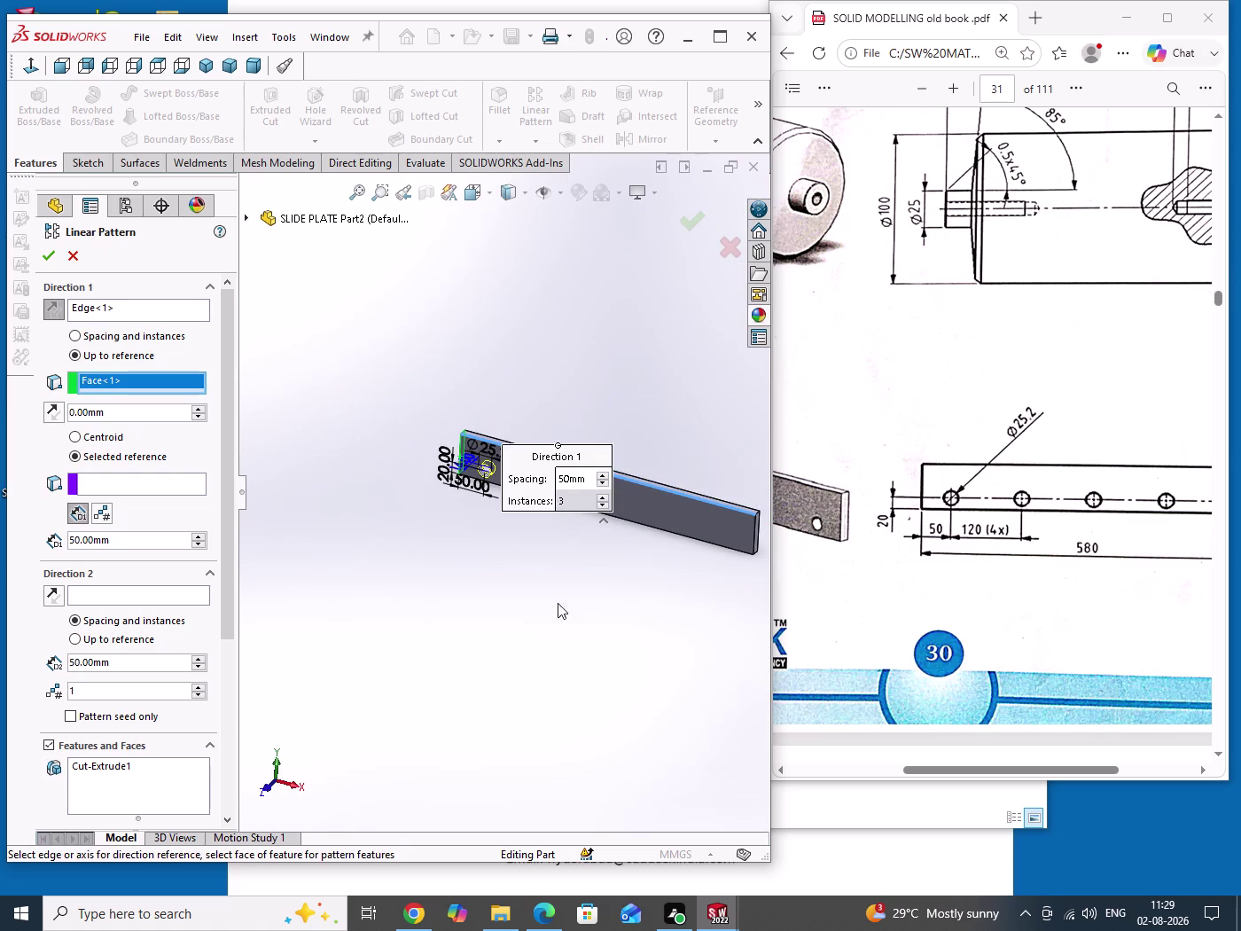
scroll(up, 3)
scroll(down, 3)
scroll(down, 3)
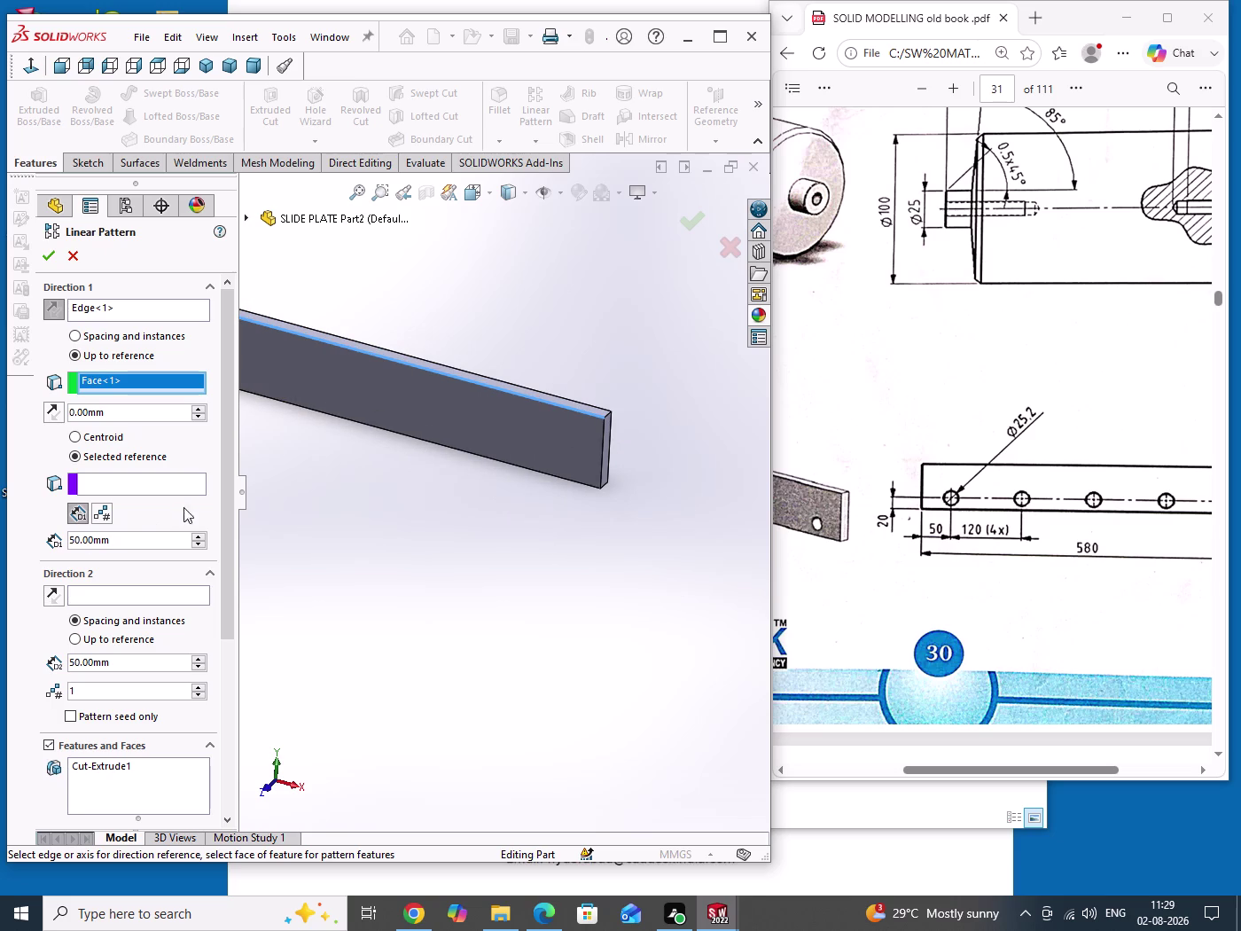
click(82, 481)
scroll(down, 3)
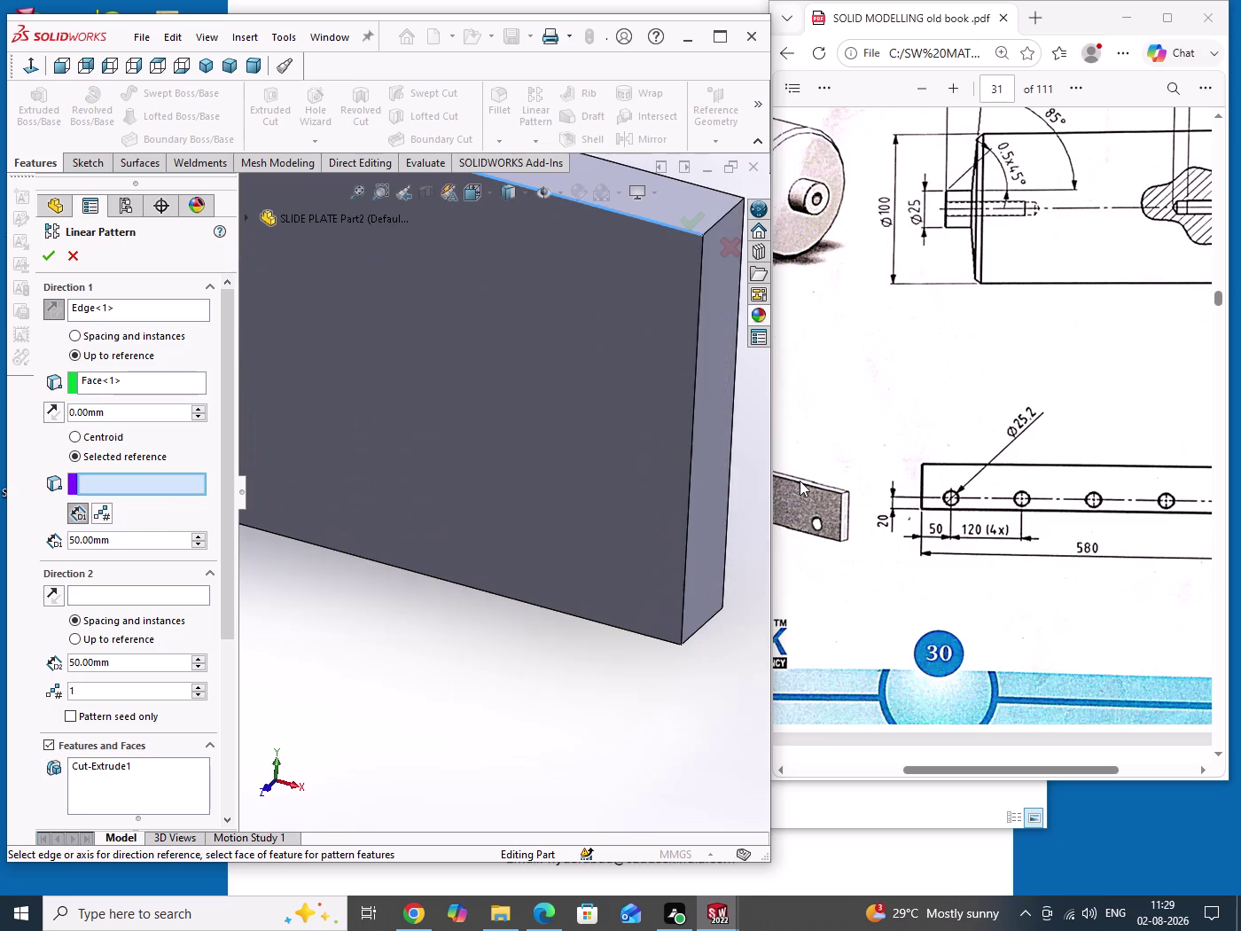
click(714, 425)
scroll(up, 3)
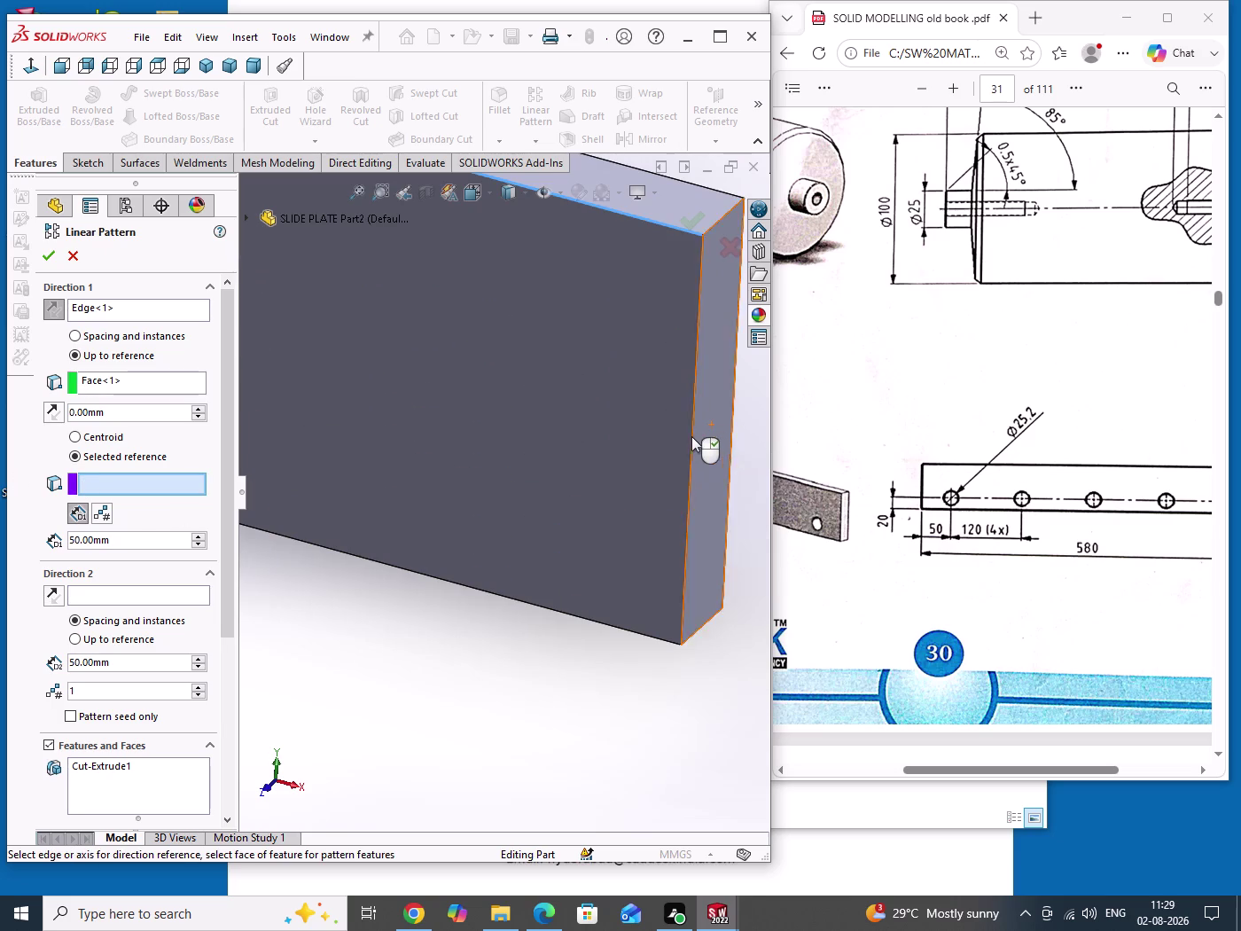
scroll(up, 3)
scroll(down, 3)
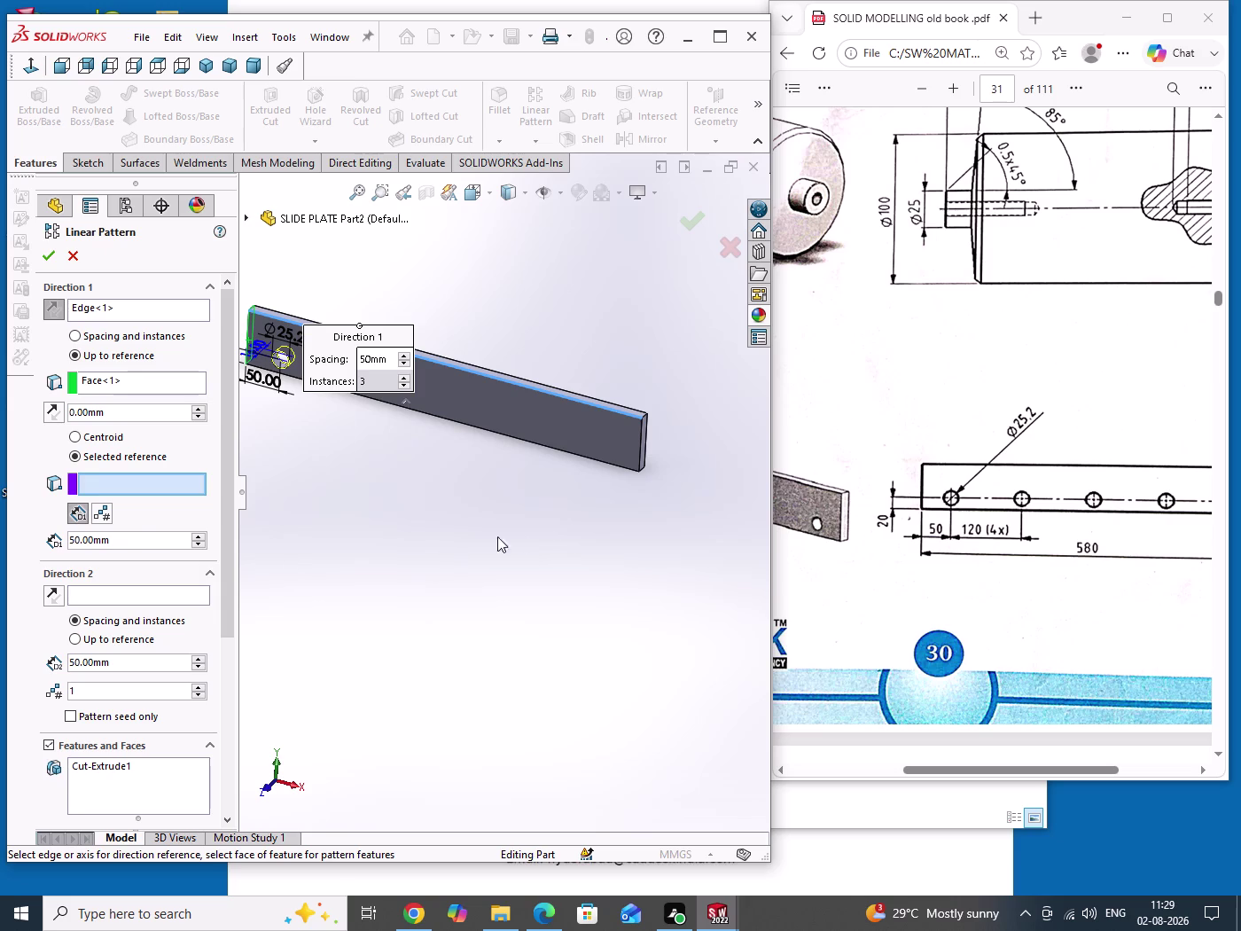
click(639, 474)
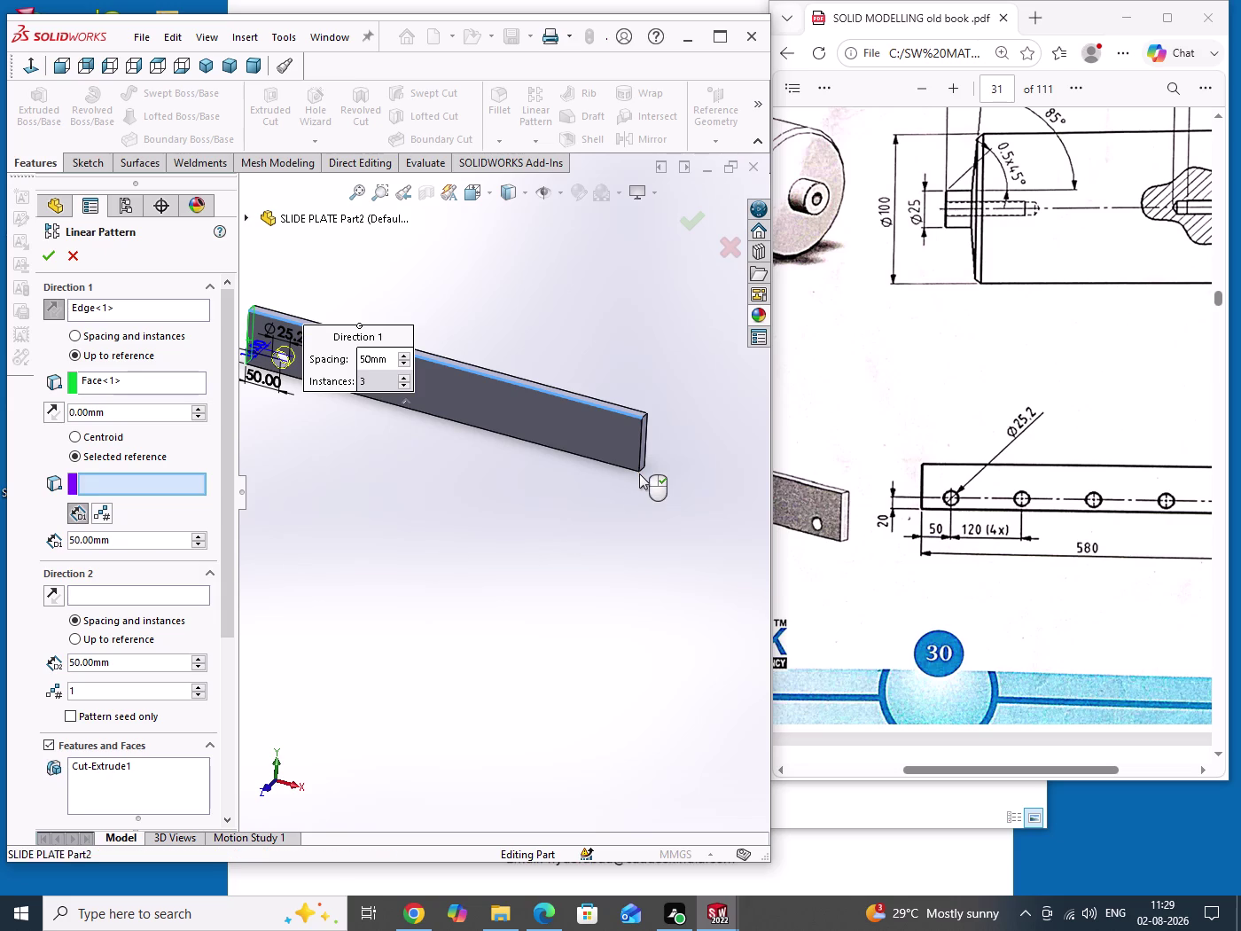
Replace the near end face with the far end face and choose Spacing and instances.
click(90, 385)
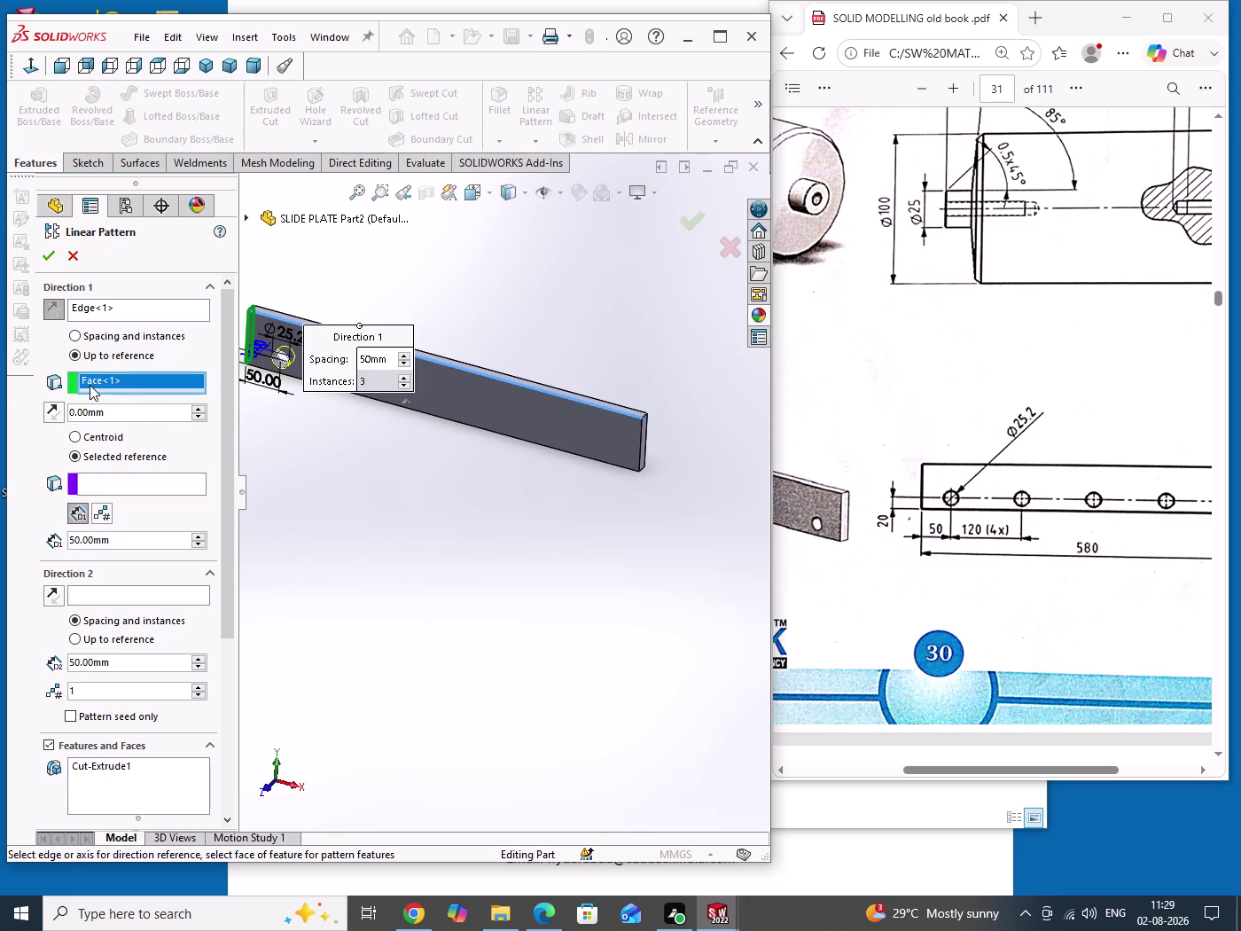
right_click(89, 385)
click(124, 415)
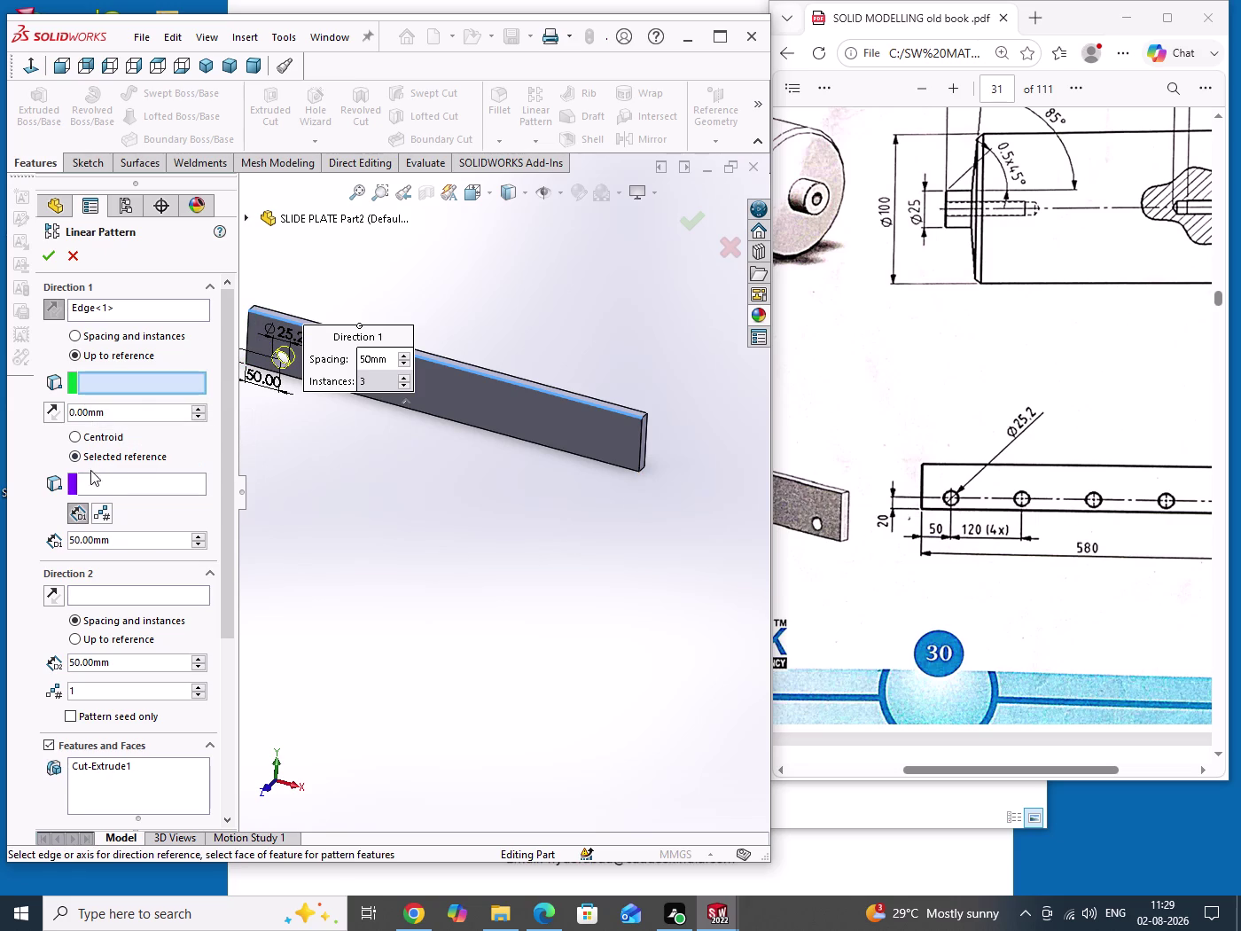
click(88, 478)
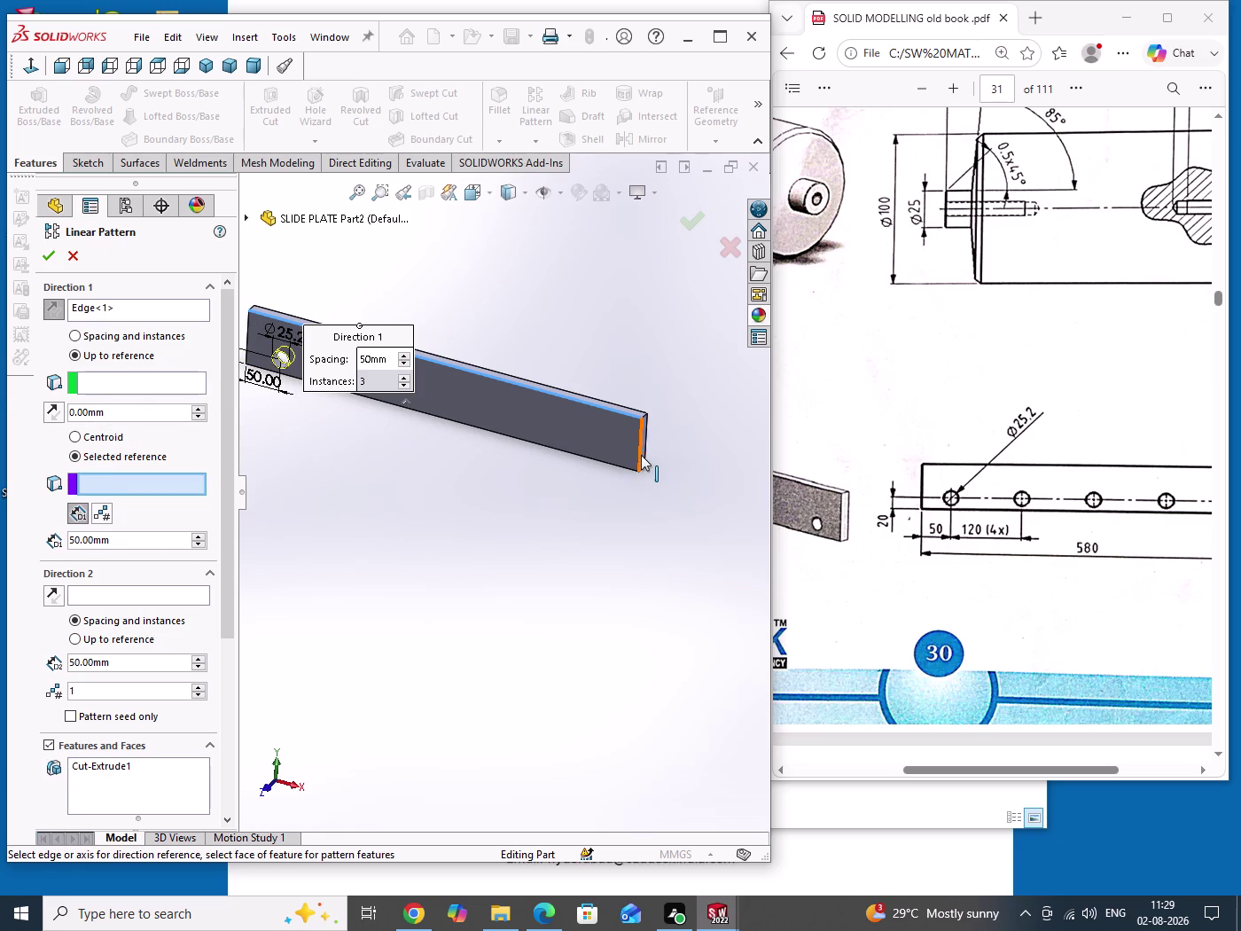
scroll(down, 3)
click(544, 422)
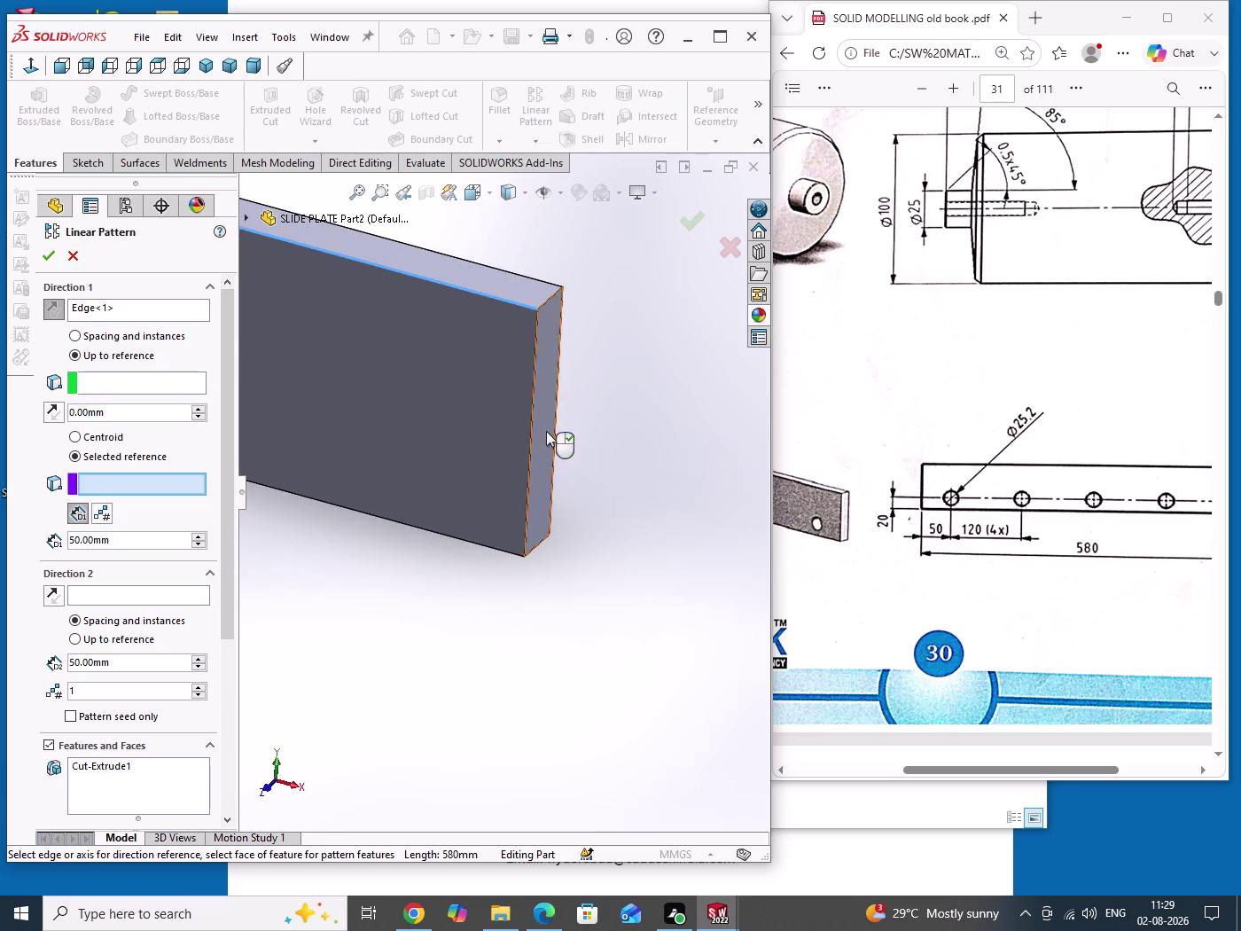
scroll(up, 3)
scroll(up, 3)
scroll(down, 3)
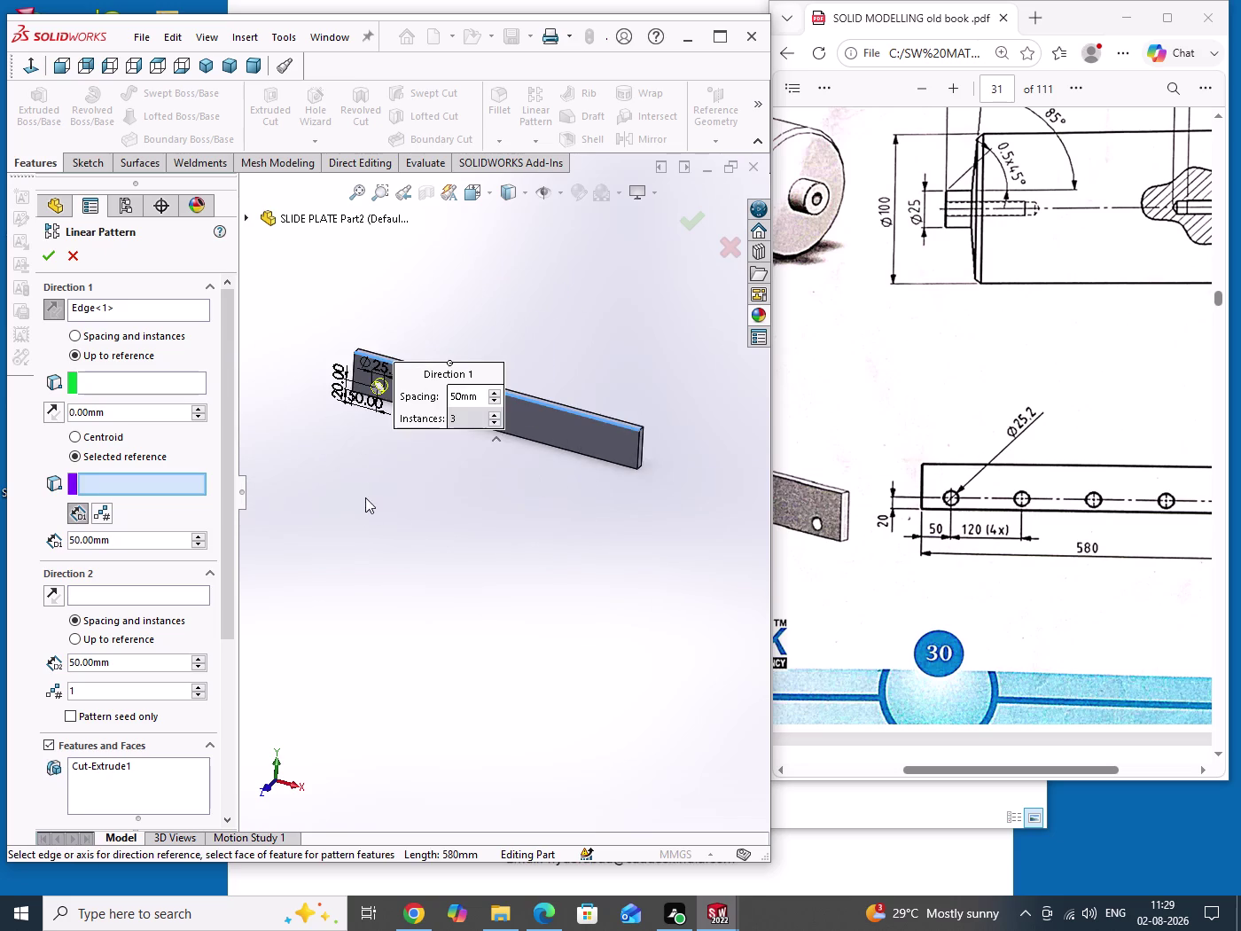
scroll(down, 3)
scroll(up, 3)
scroll(down, 3)
scroll(down, 3)
middle_drag(407, 504, 527, 524)
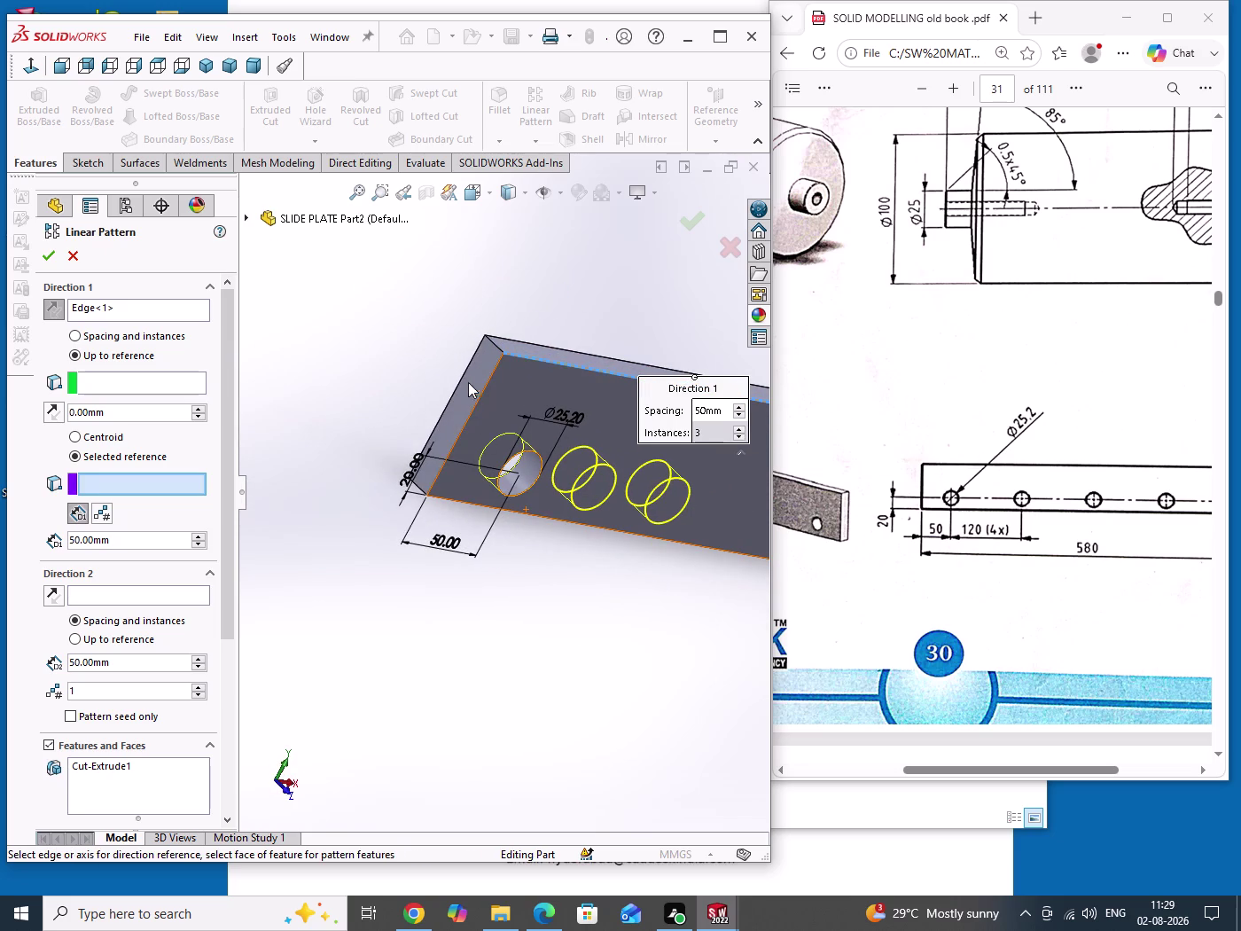
click(483, 365)
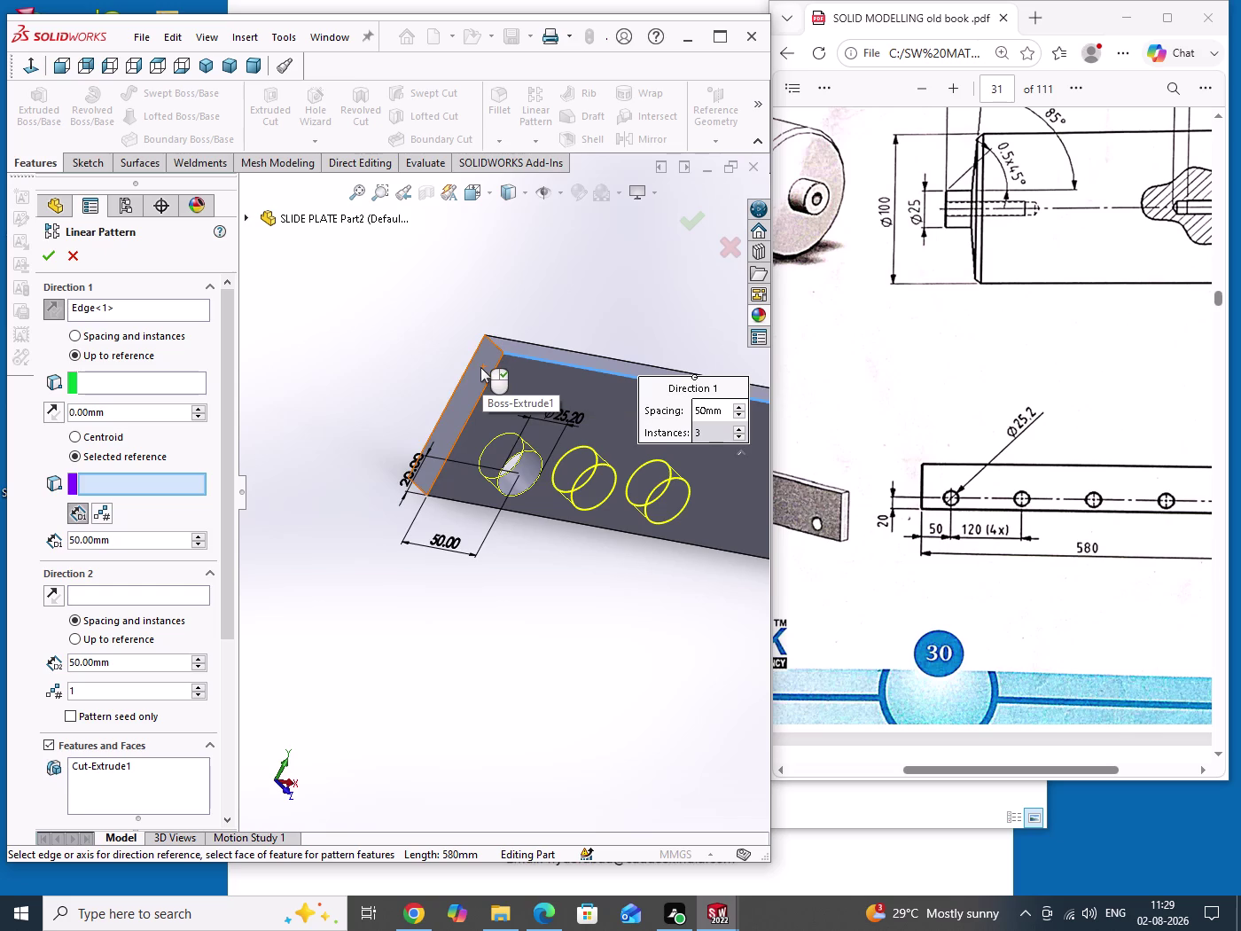
click(97, 338)
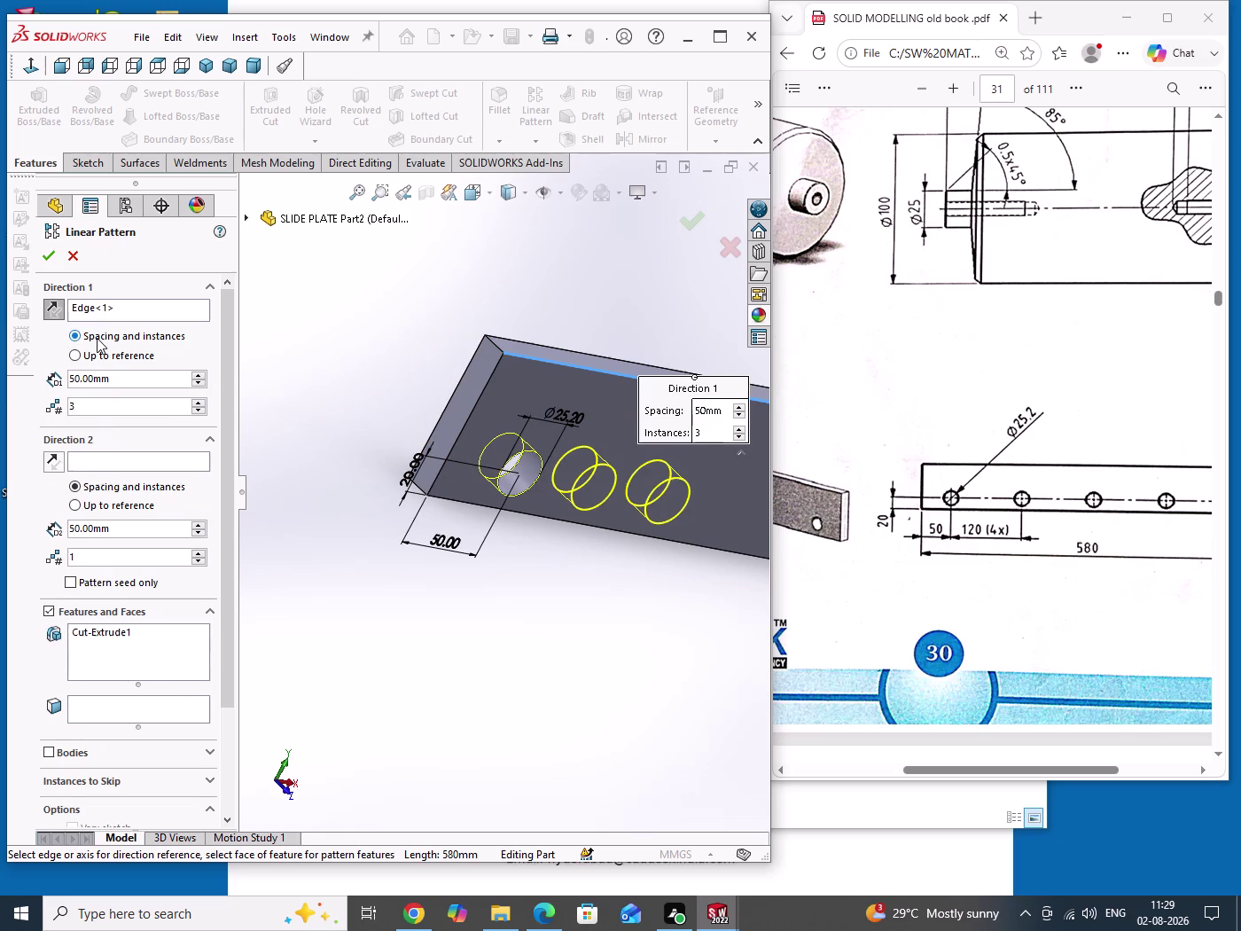
Increase the pattern's instance count to four.
scroll(up, 3)
scroll(up, 3)
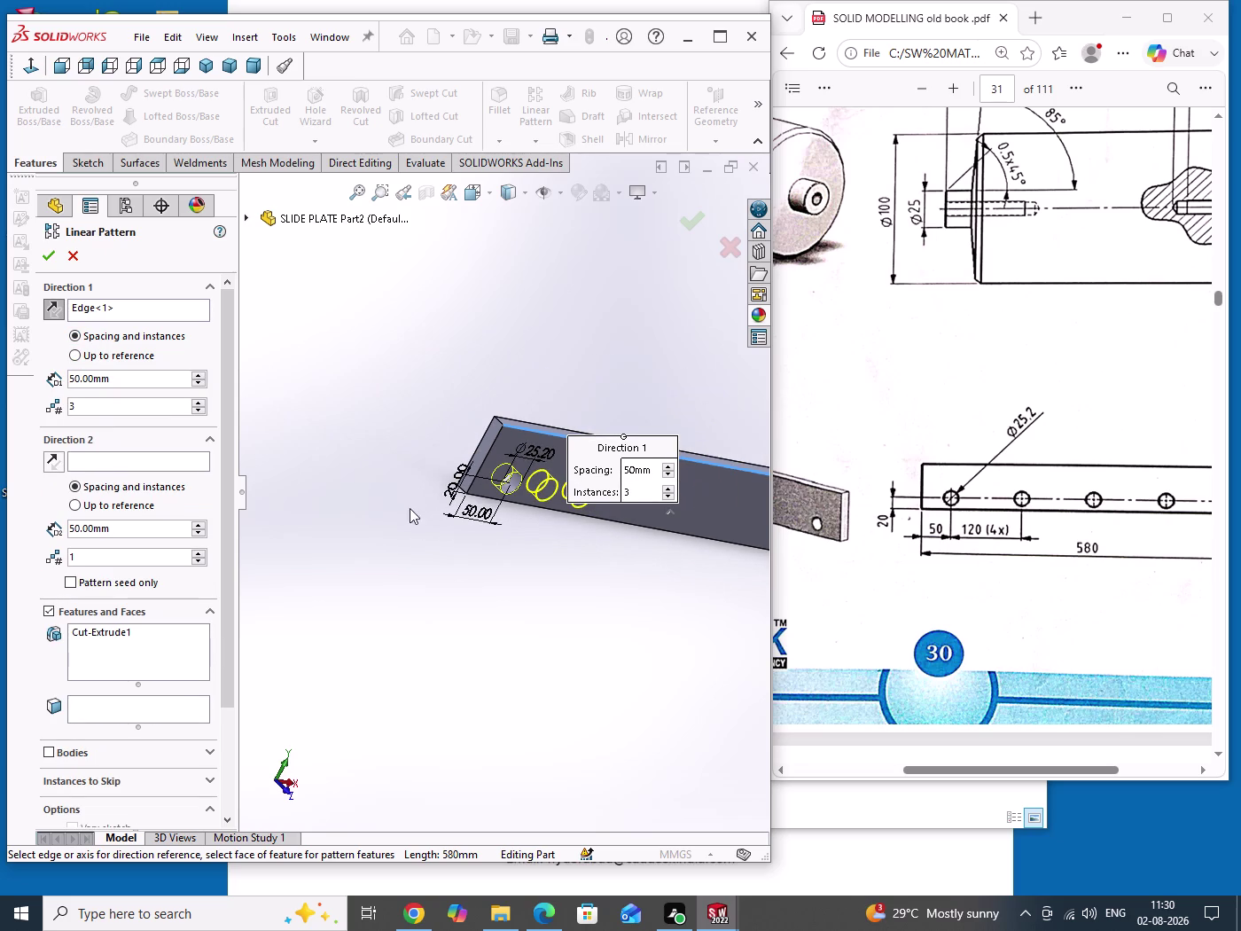
middle_drag(482, 592, 419, 508)
scroll(up, 3)
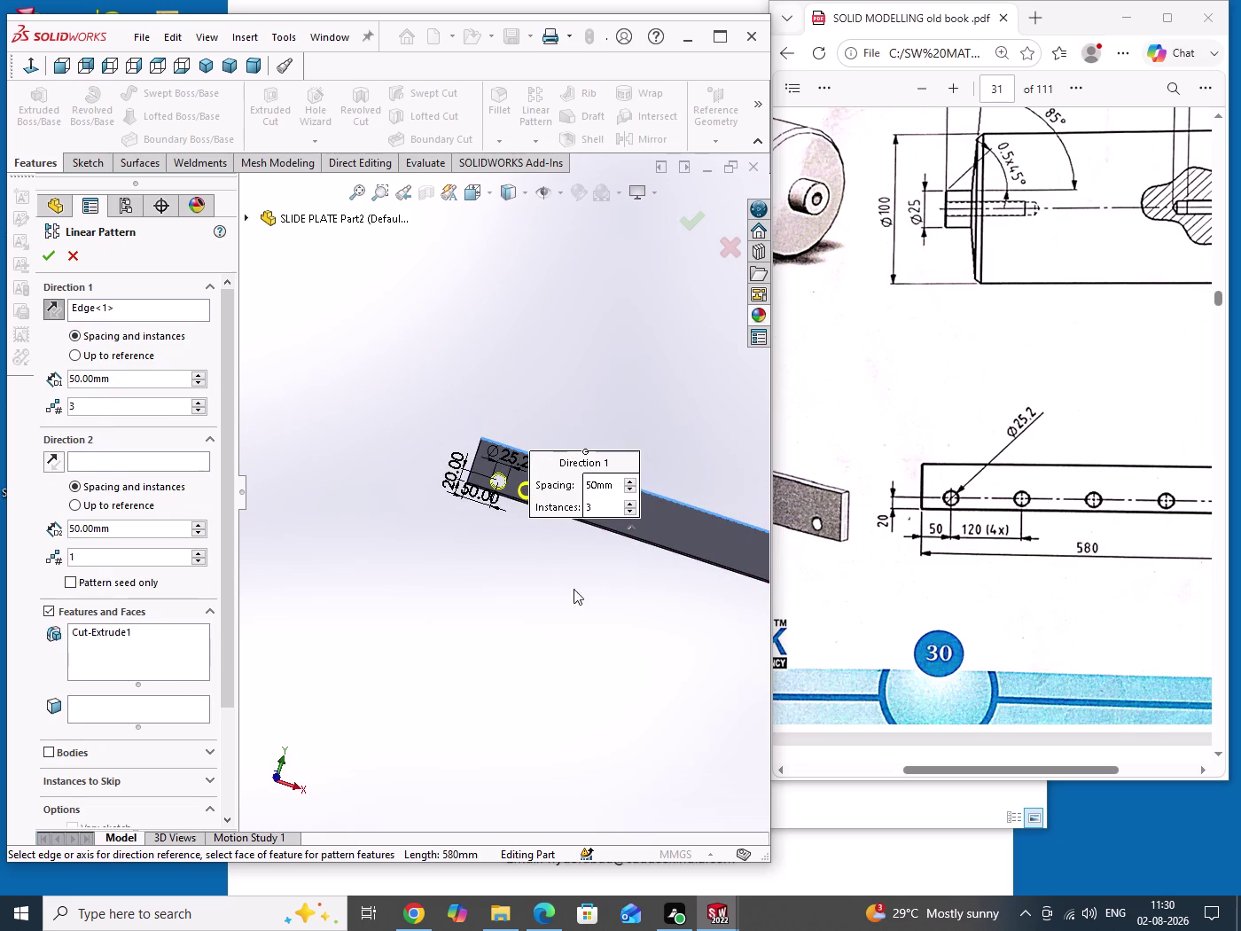
scroll(up, 3)
scroll(down, 3)
scroll(down, 3)
scroll(up, 3)
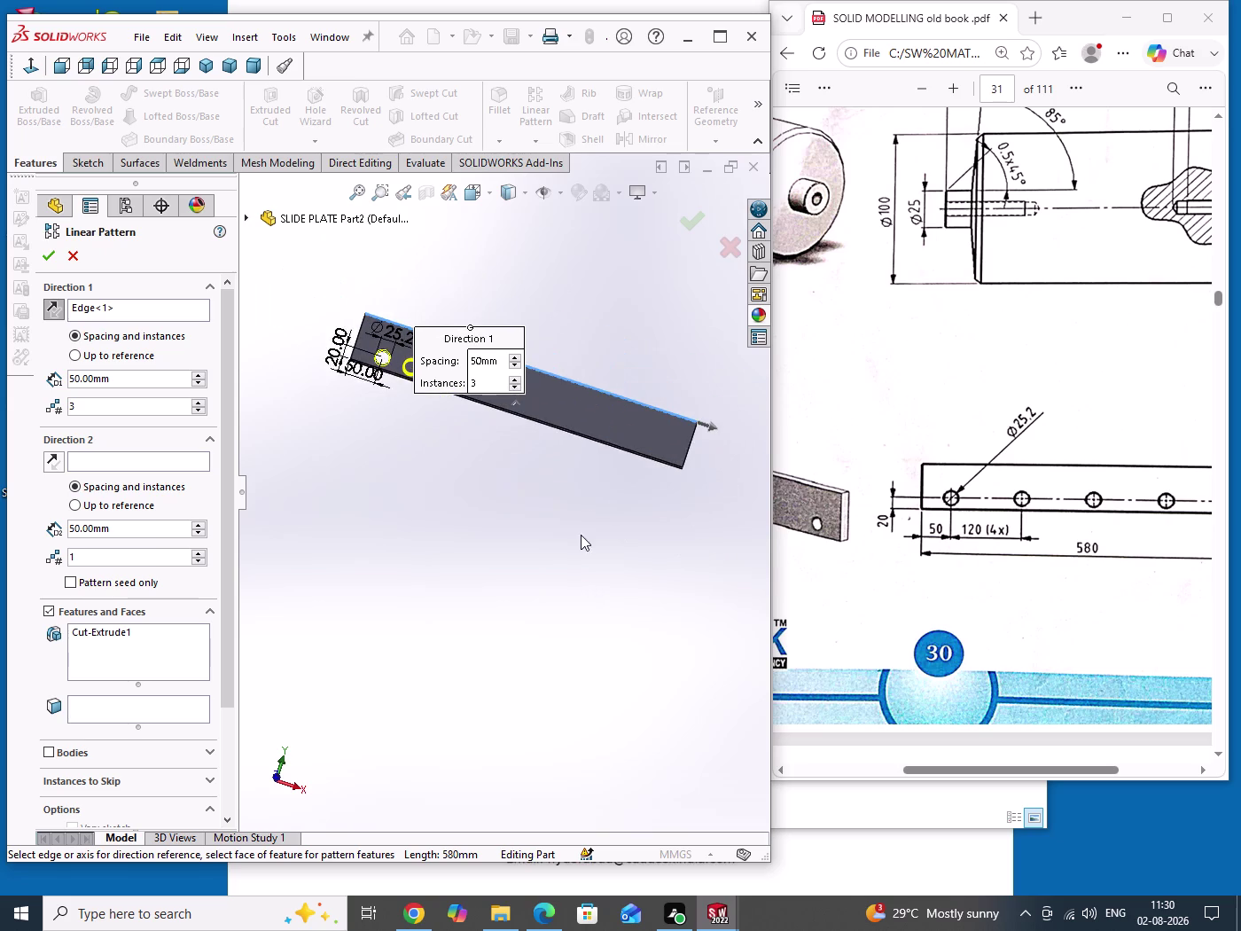
scroll(down, 3)
scroll(up, 3)
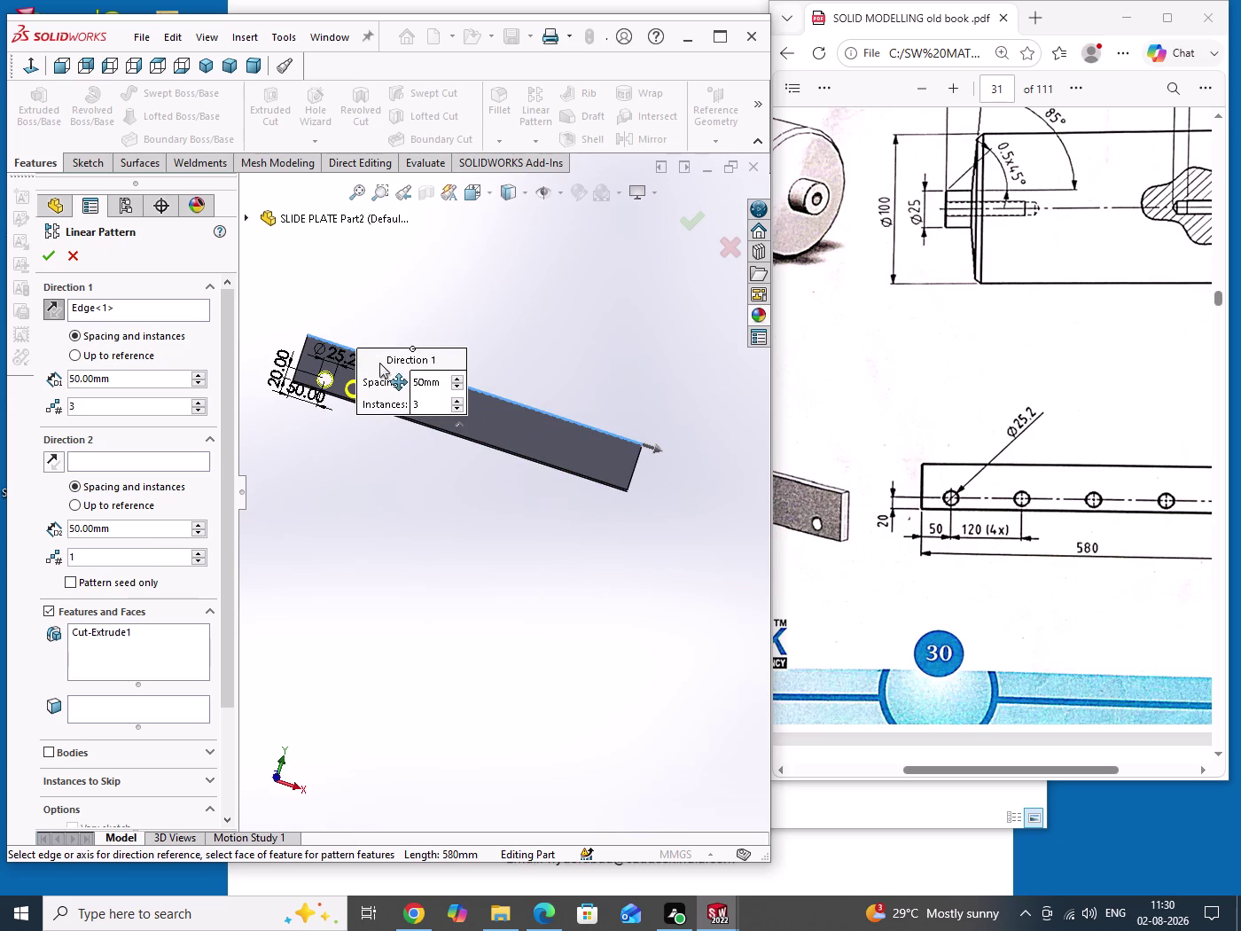
drag(380, 361, 529, 283)
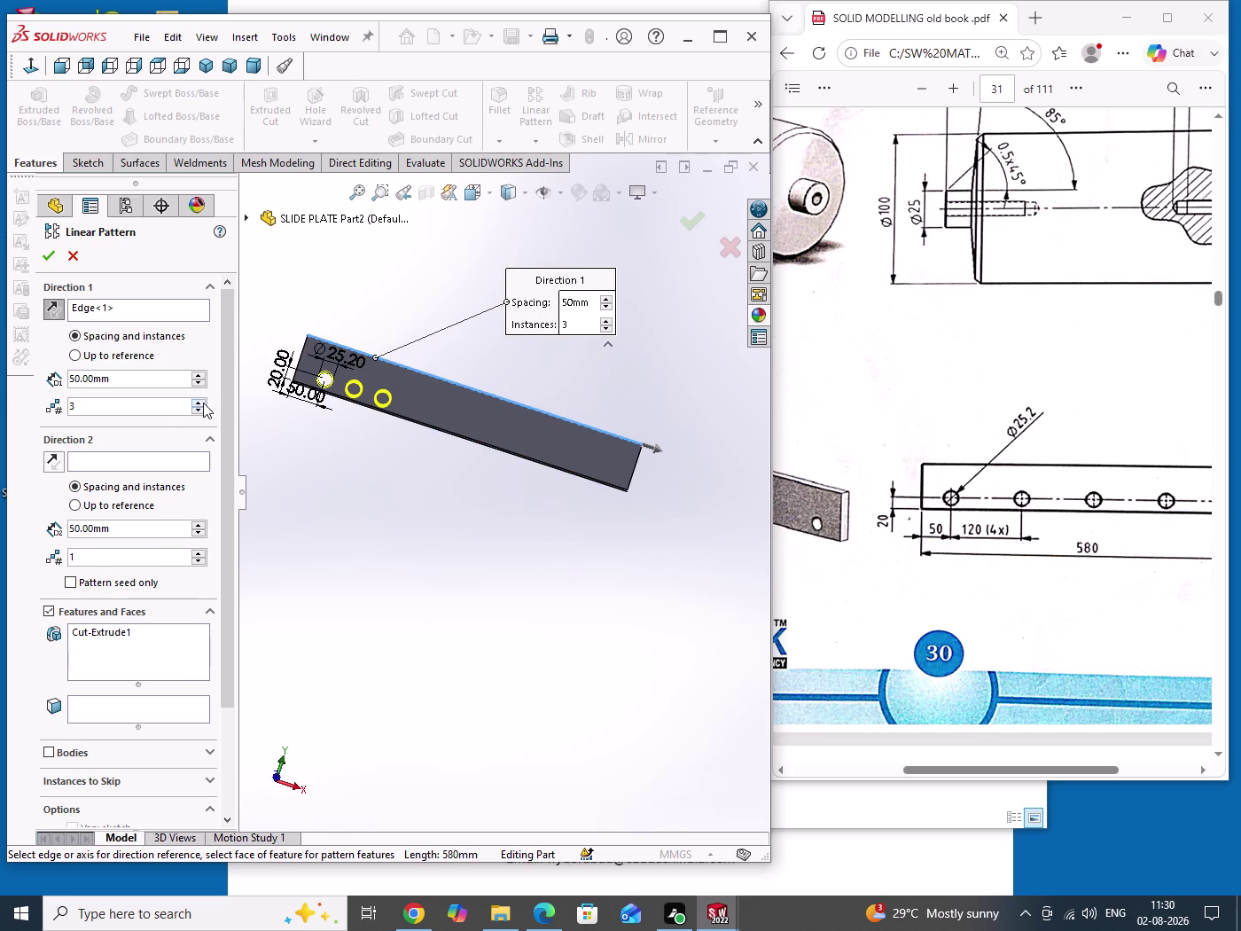
click(199, 404)
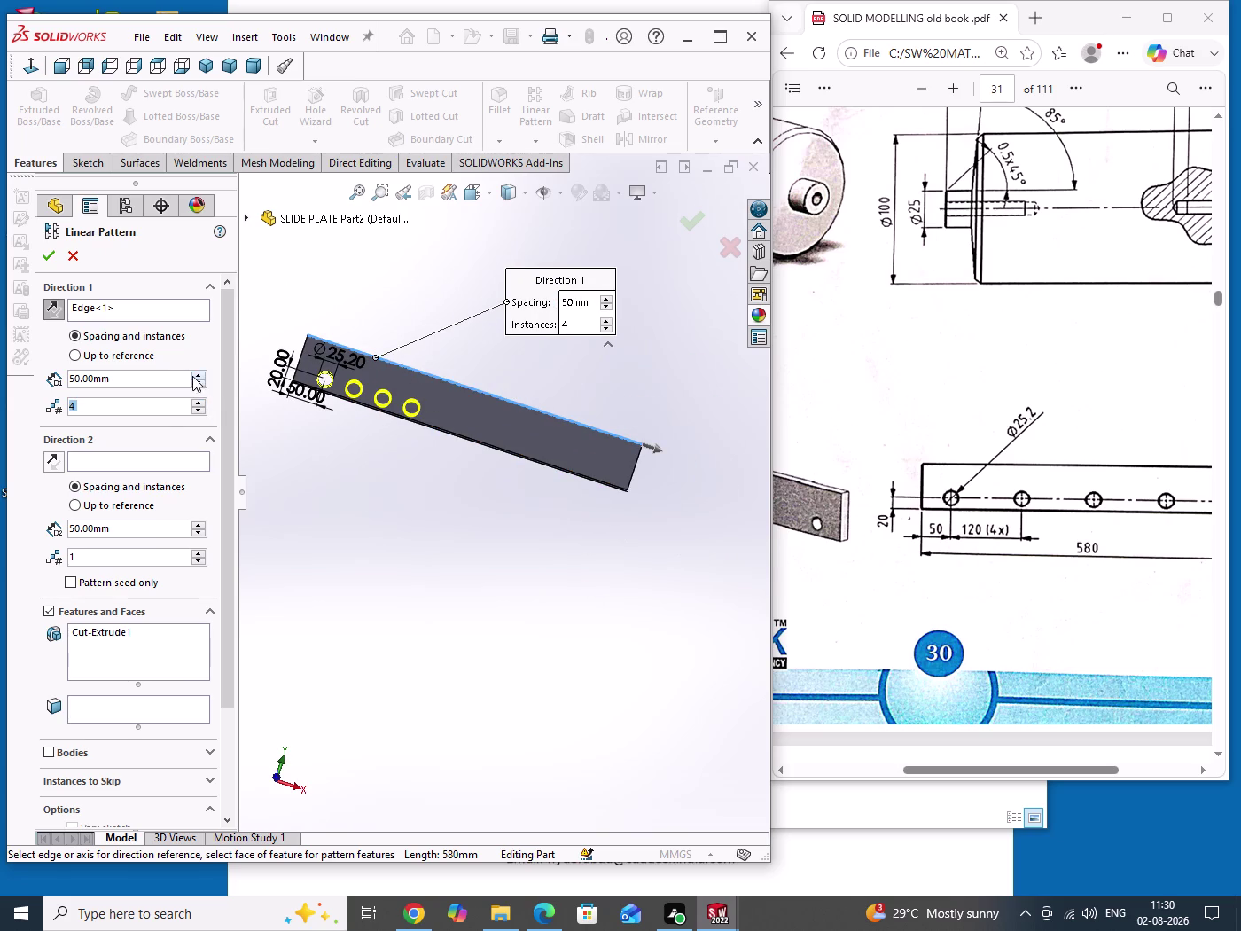
Set spacing to 120 mm and instances to five, then accept LPattern1.
double_click(179, 378)
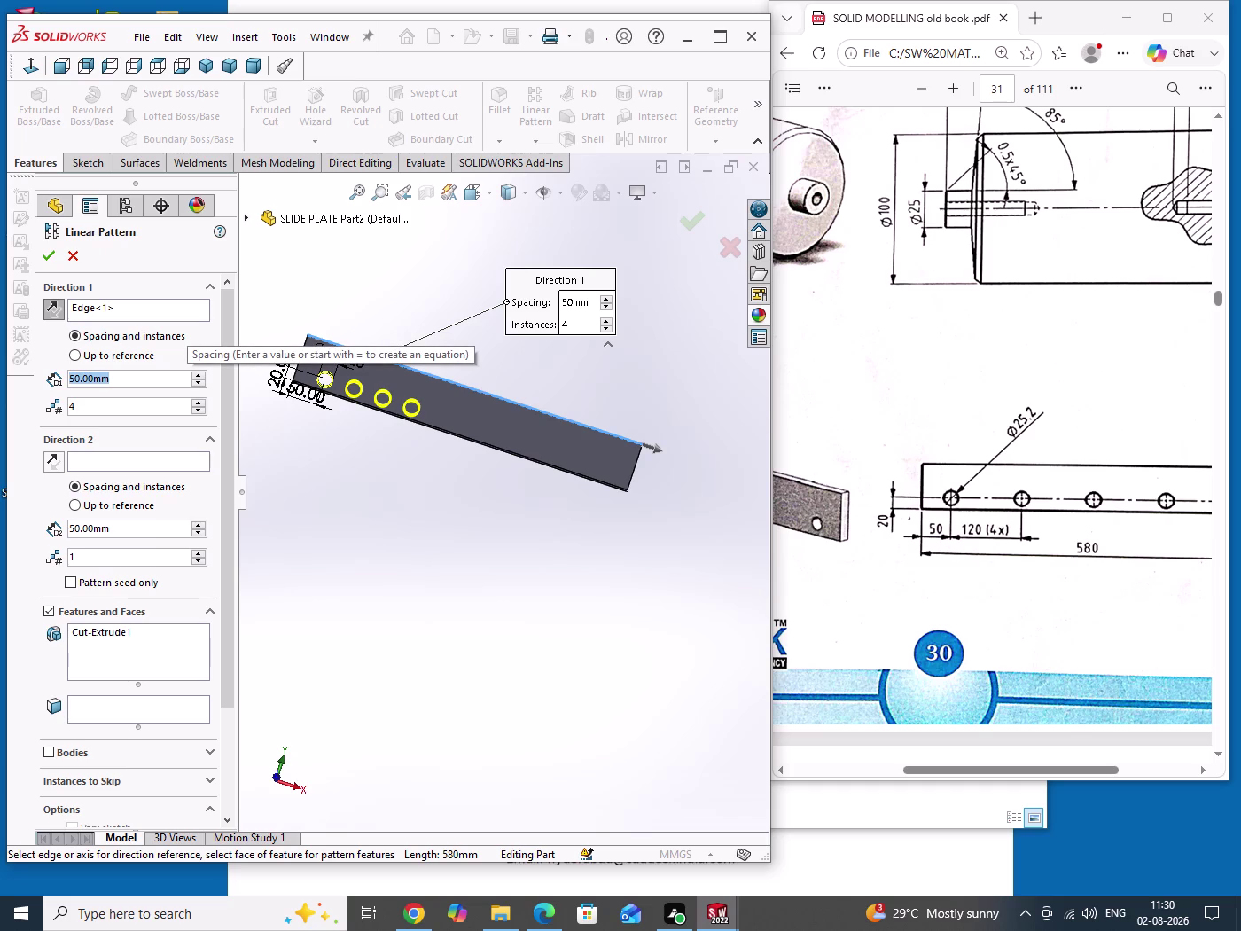
text(120)
key(Return)
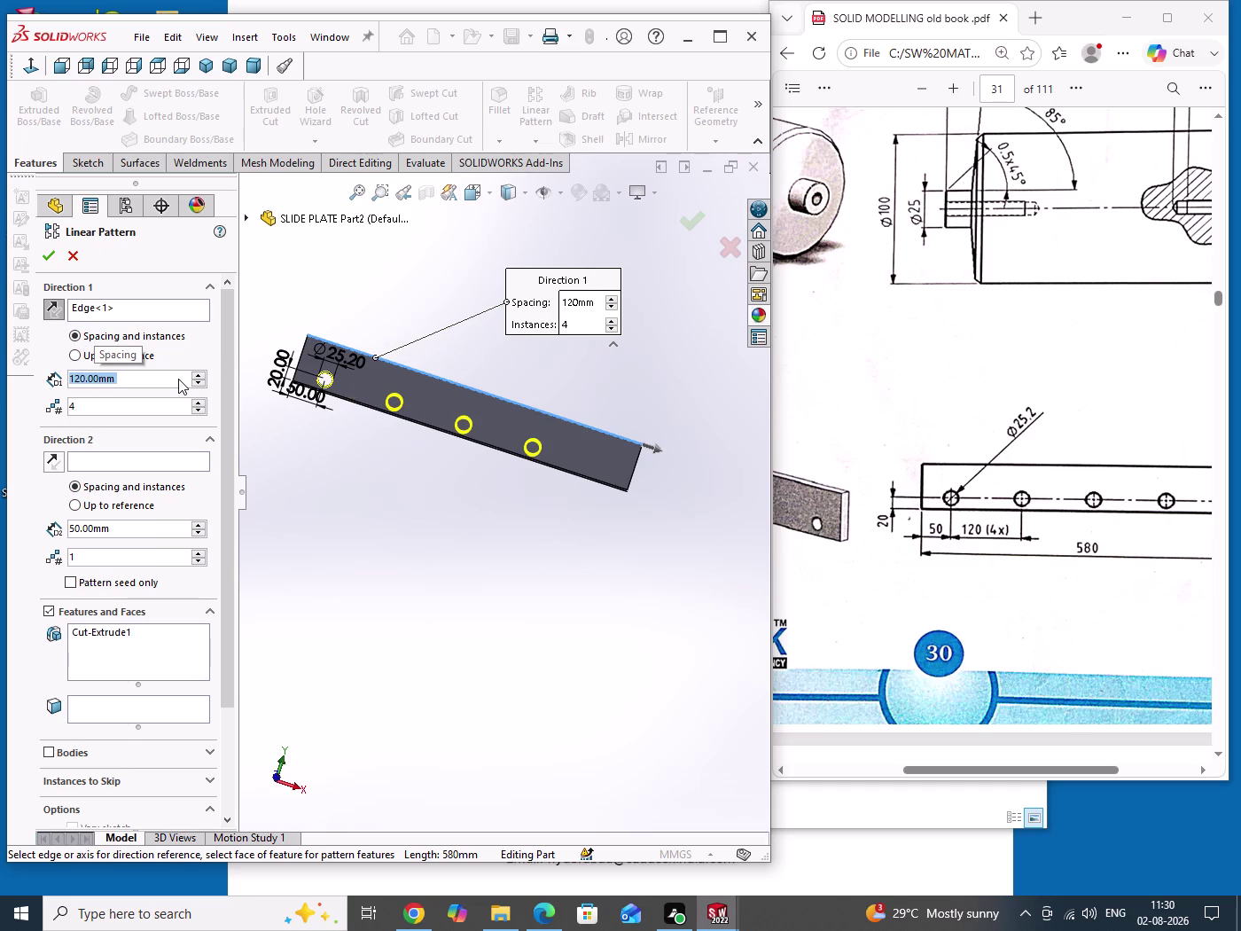
click(196, 404)
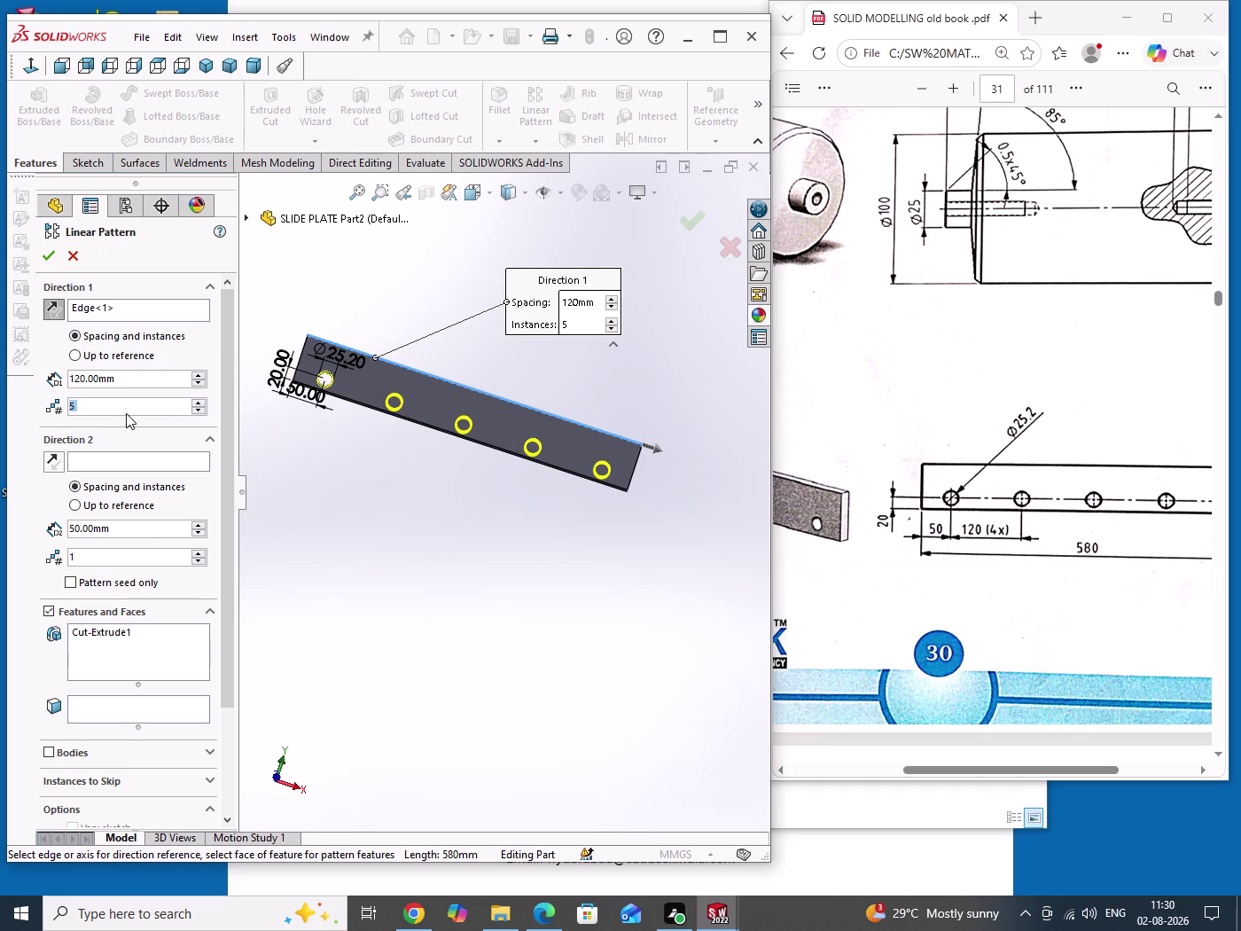
click(47, 256)
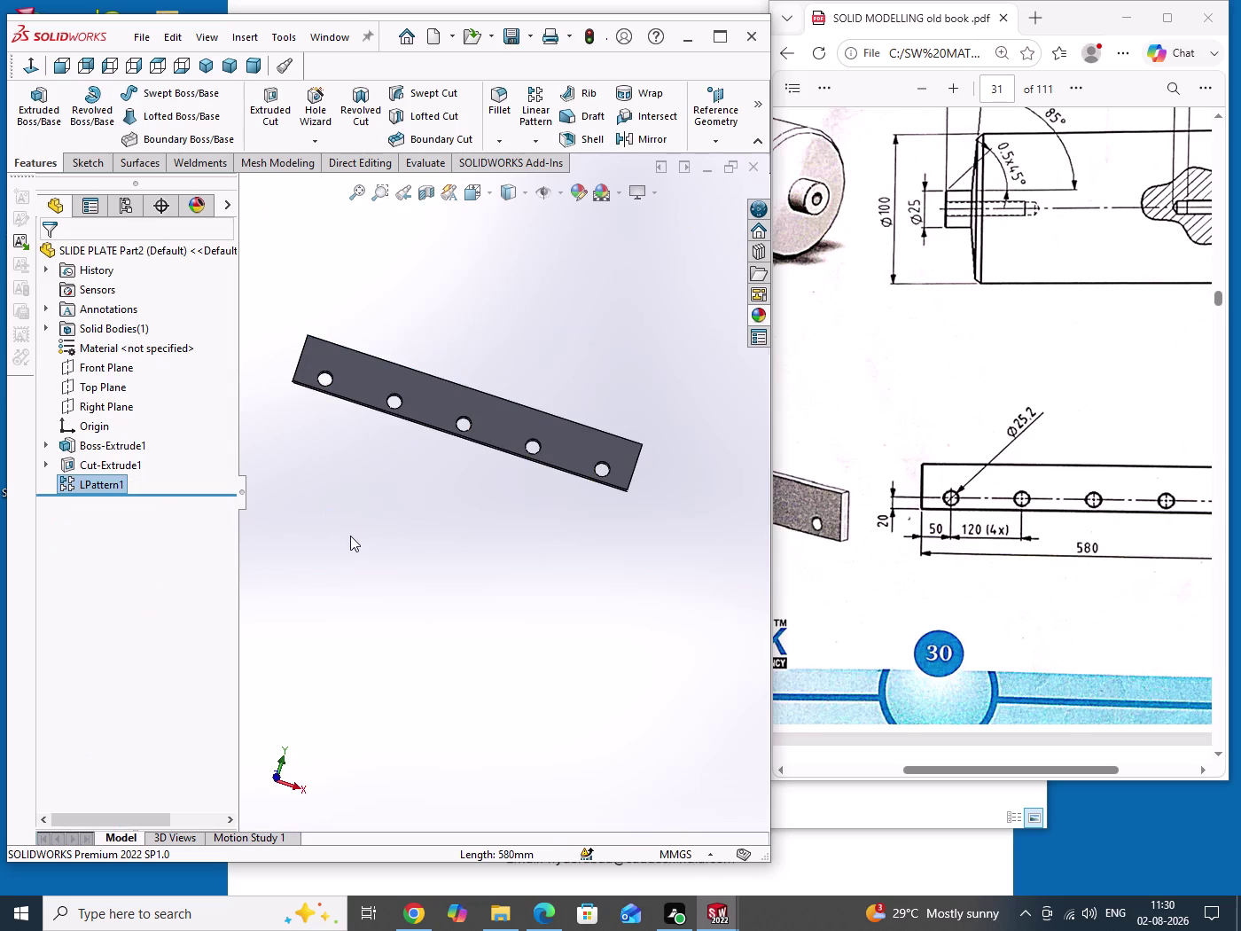
Orbit the five-hole slide plate, save, and show it in isometric view.
click(351, 536)
middle_drag(357, 558, 278, 664)
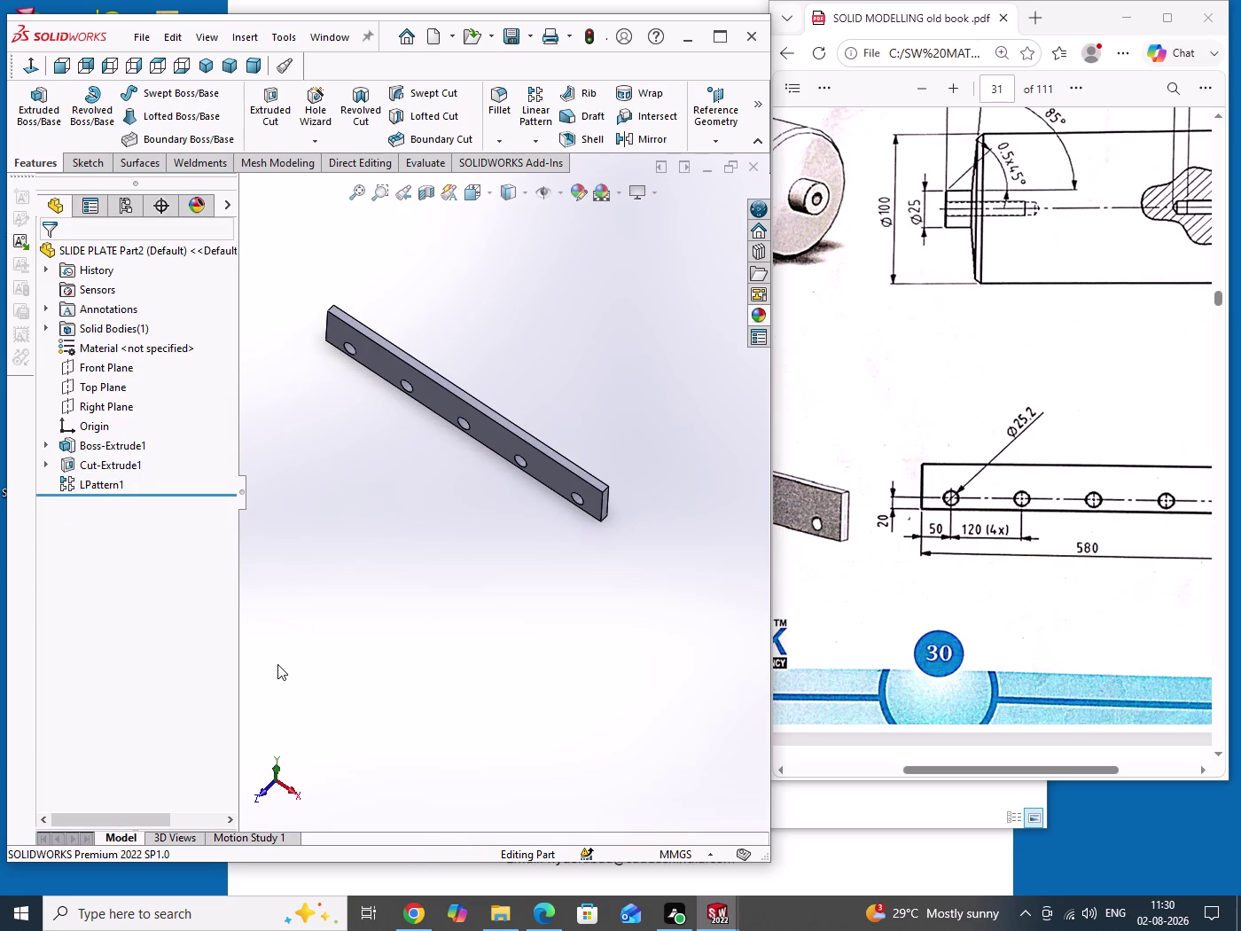
key(ctrl+s)
key(ctrl+7)
scroll(up, 3)
drag(511, 342, 511, 344)
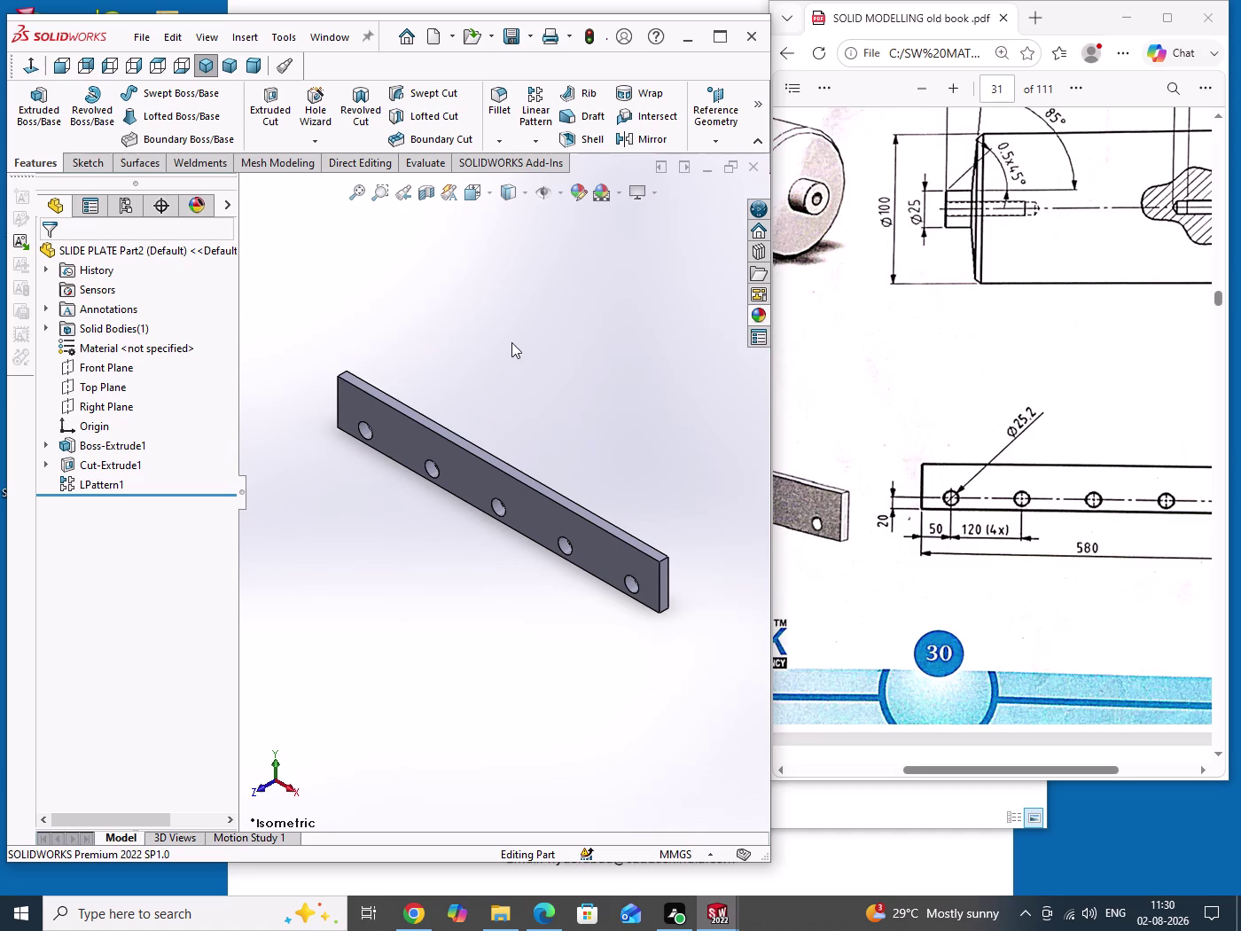
drag(512, 343, 551, 427)
scroll(down, 3)
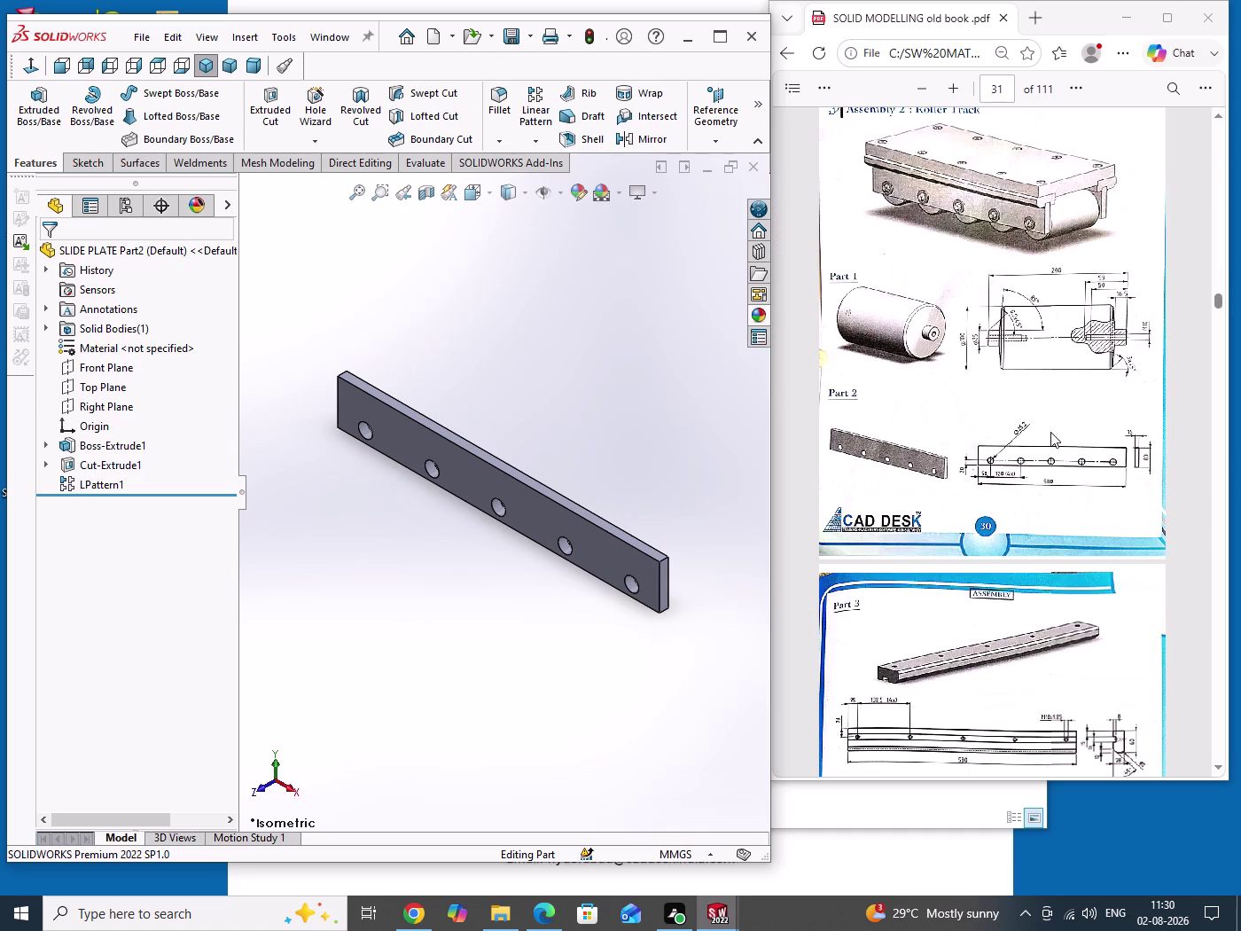
scroll(down, 3)
scroll(up, 3)
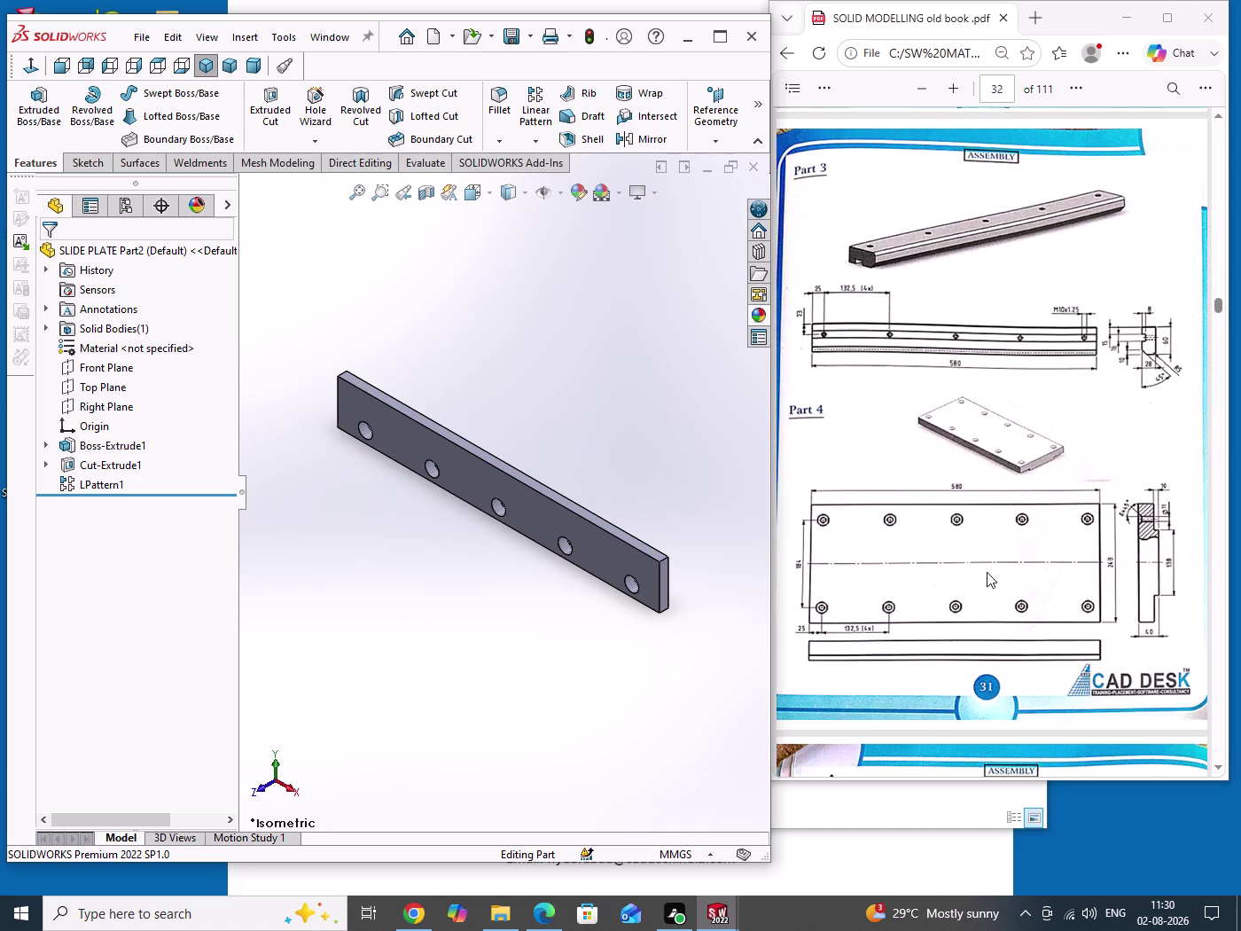
drag(581, 355, 585, 421)
drag(598, 387, 641, 543)
Assign Cast Alloy Steel to the slide plate from the Material node and save.
drag(435, 572, 447, 639)
right_click(114, 348)
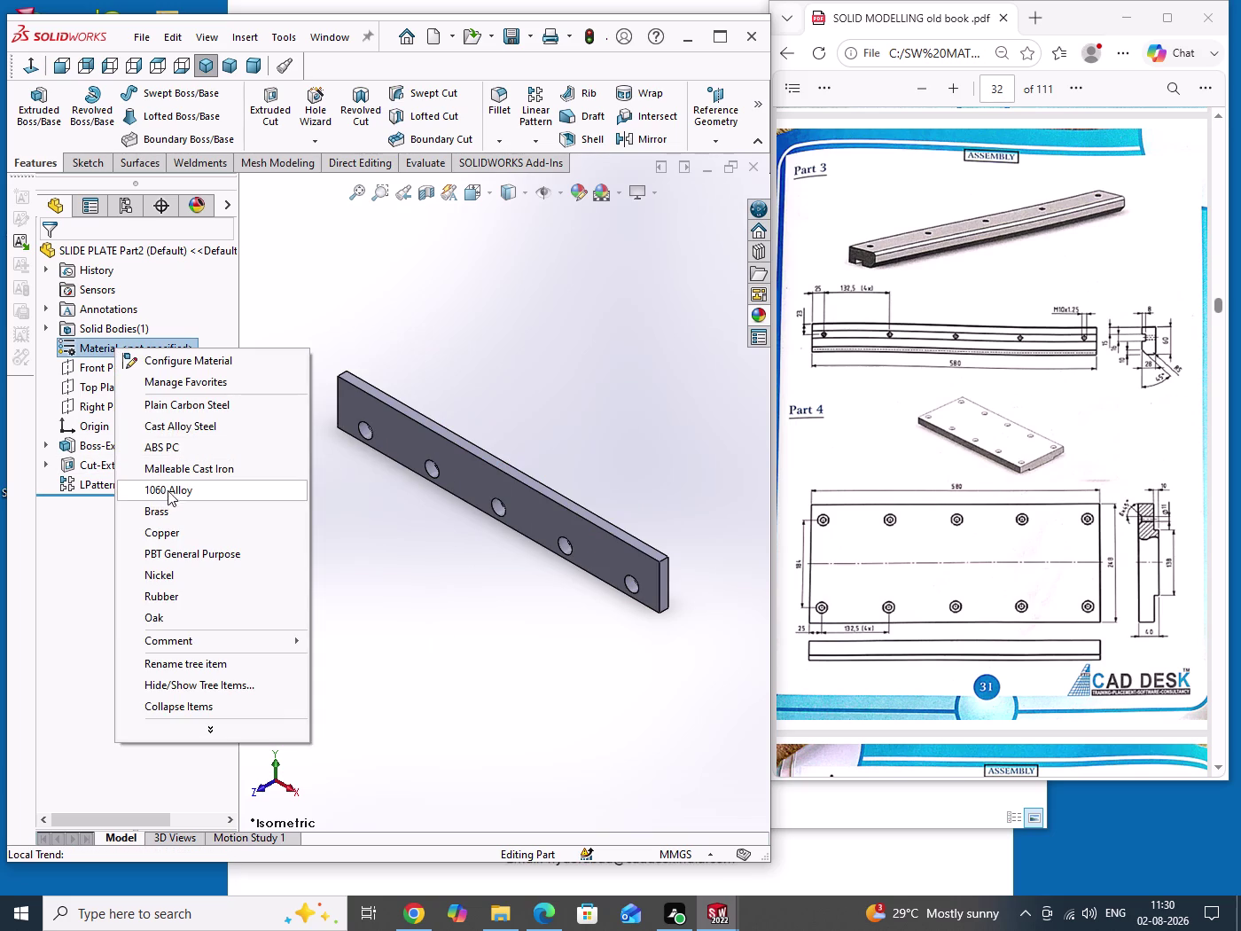
click(186, 431)
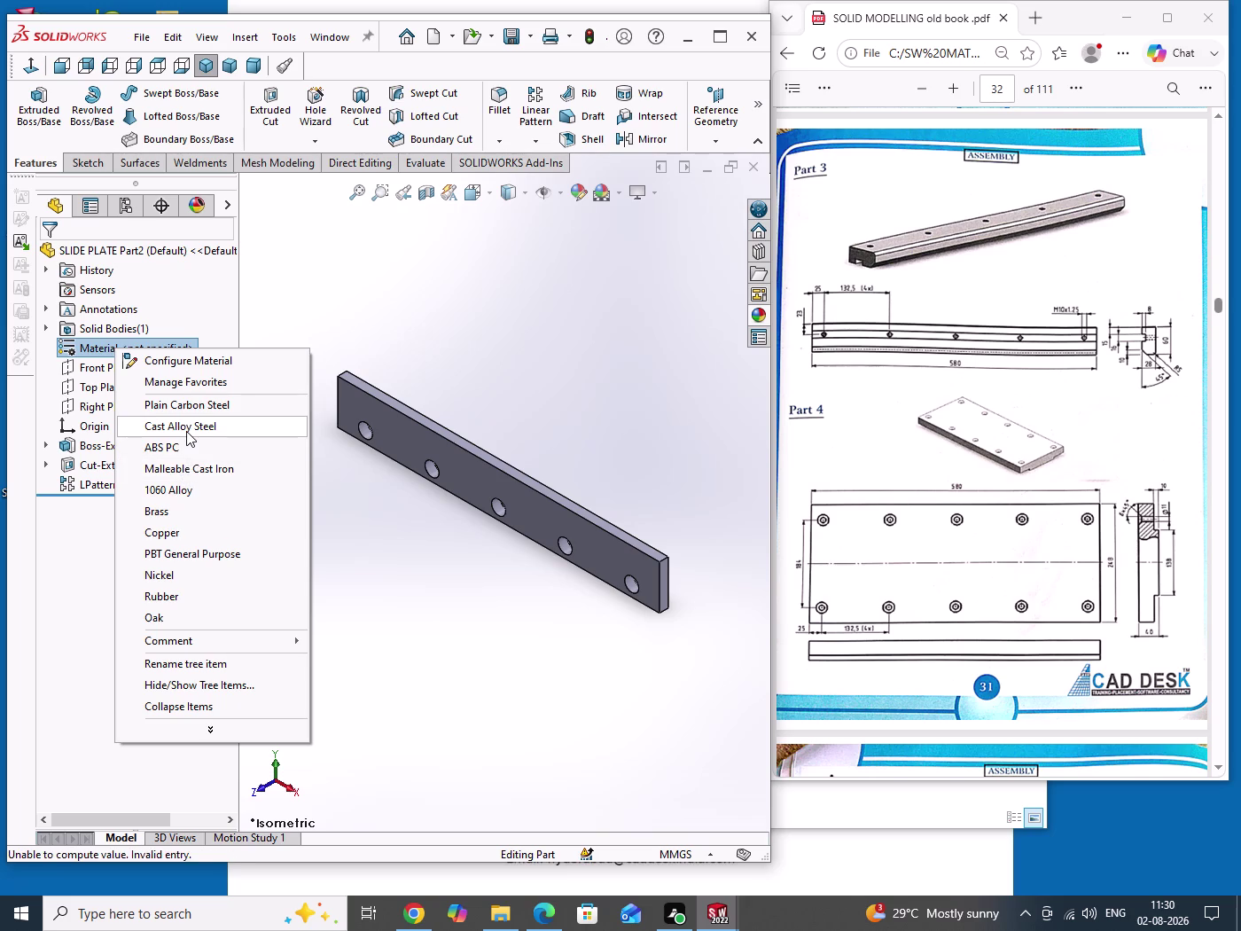
drag(398, 571, 415, 625)
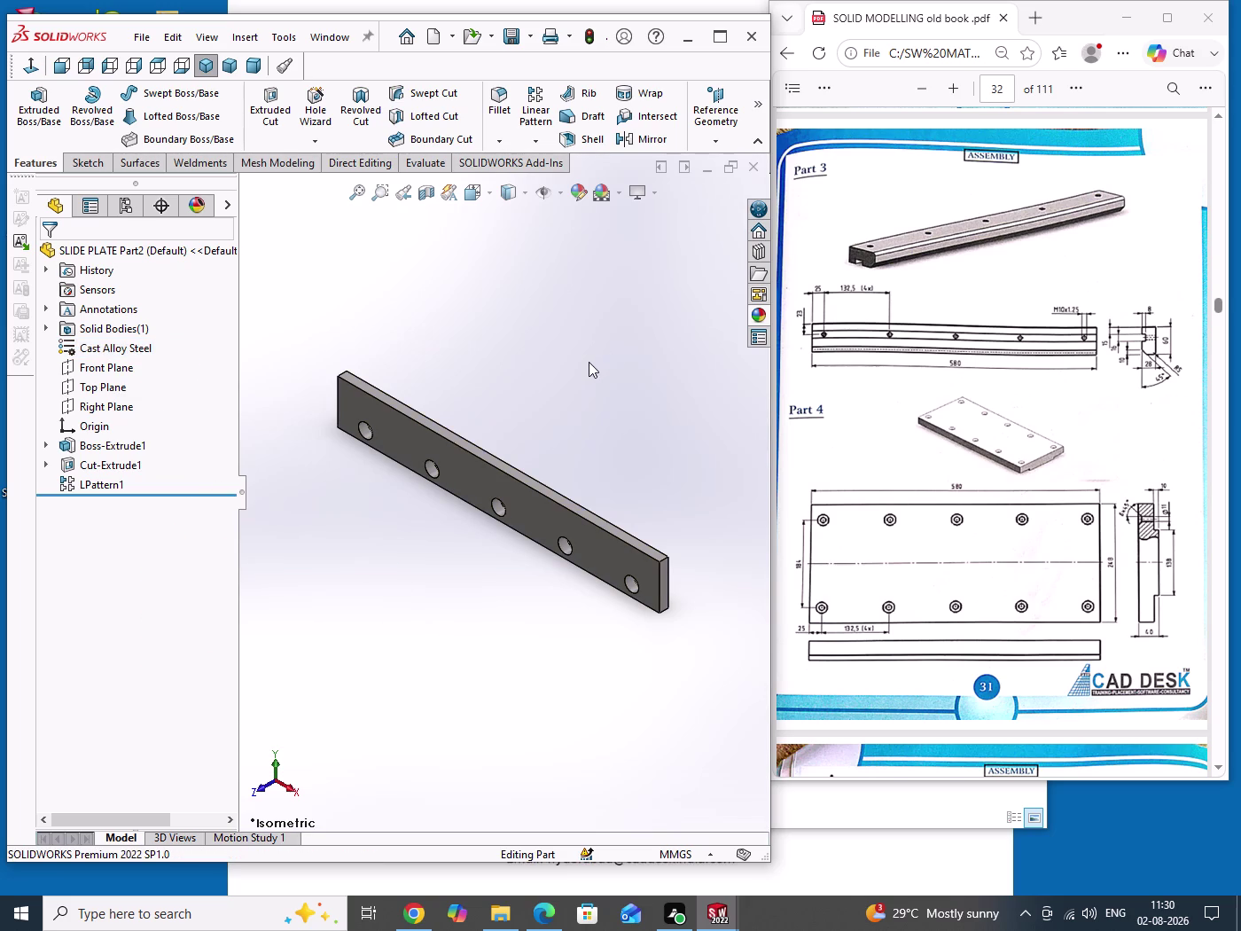
key(ctrl+s)
drag(588, 361, 586, 398)
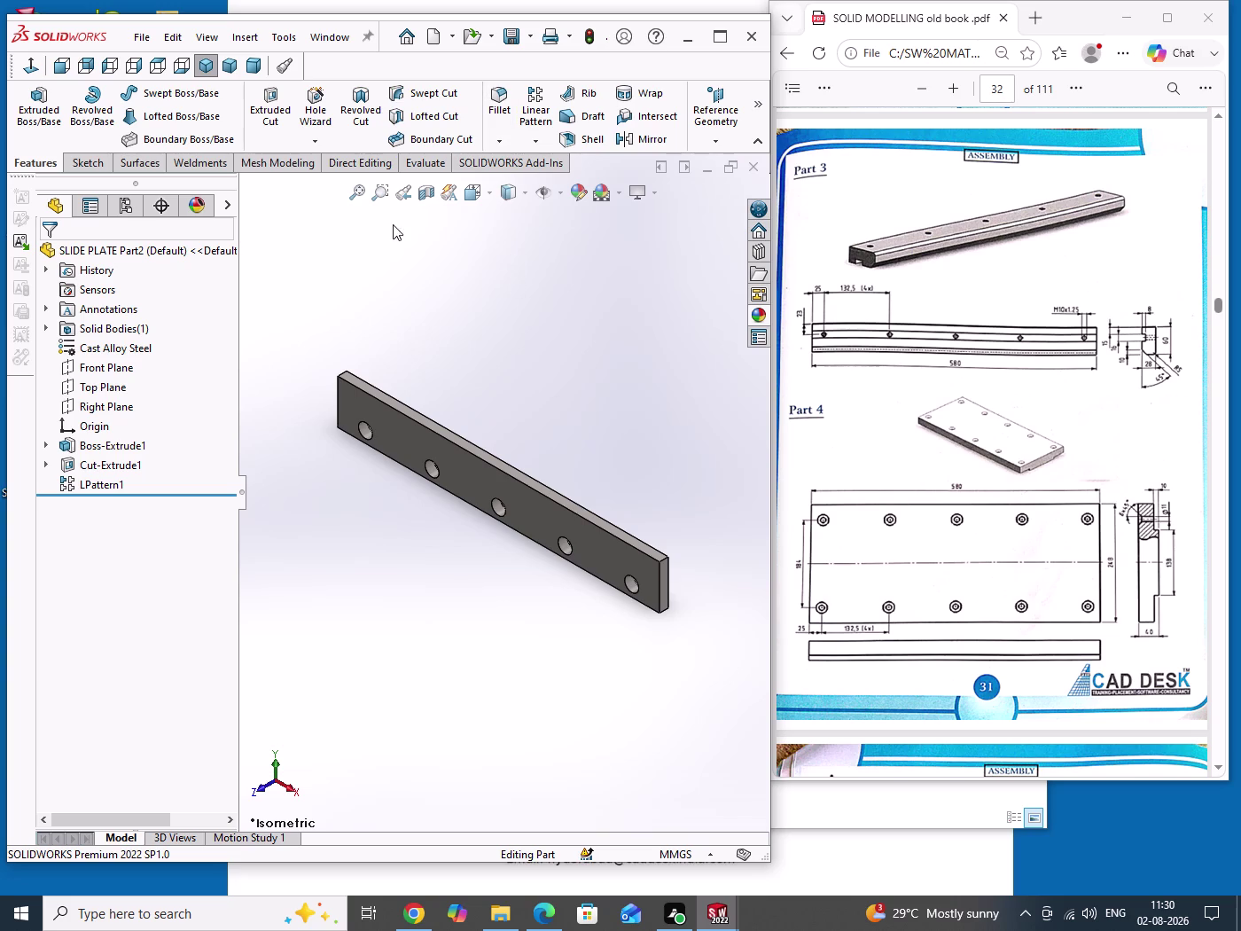
click(314, 37)
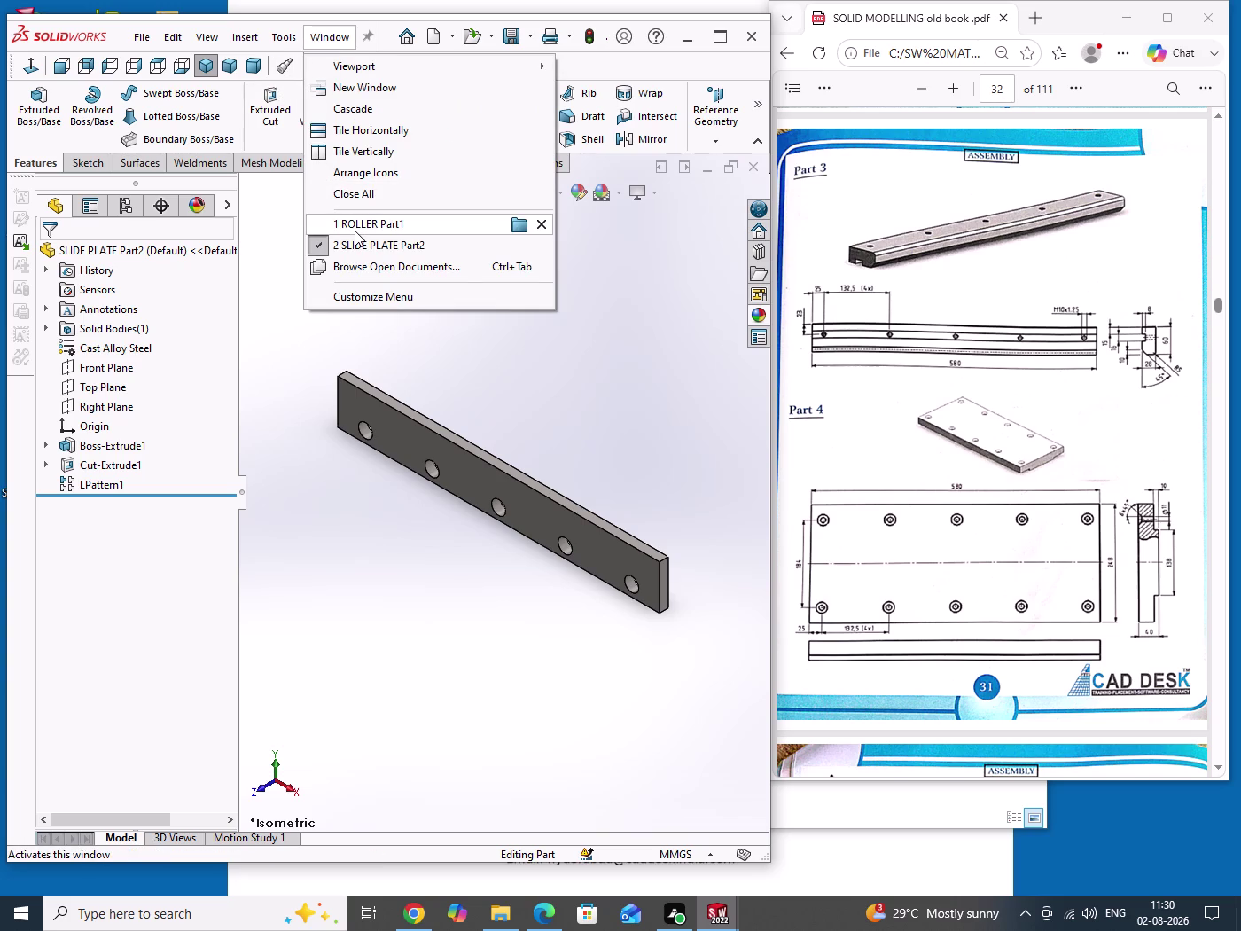
Switch to ROLLER Part1, zoom in, view it isometrically, and pick Malleable Cast Iron.
click(355, 230)
drag(533, 352, 547, 390)
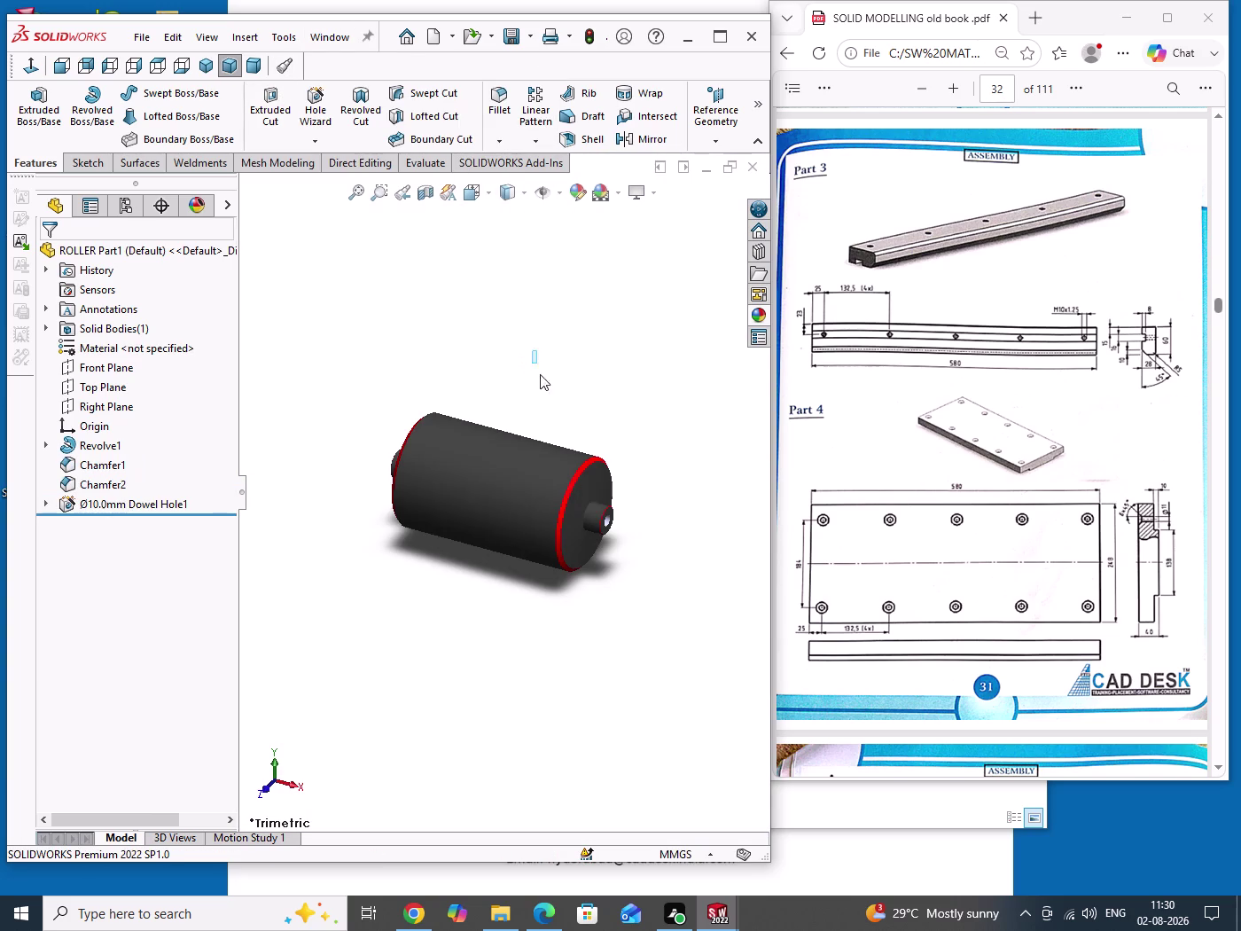
drag(547, 389, 551, 399)
key(ctrl+7)
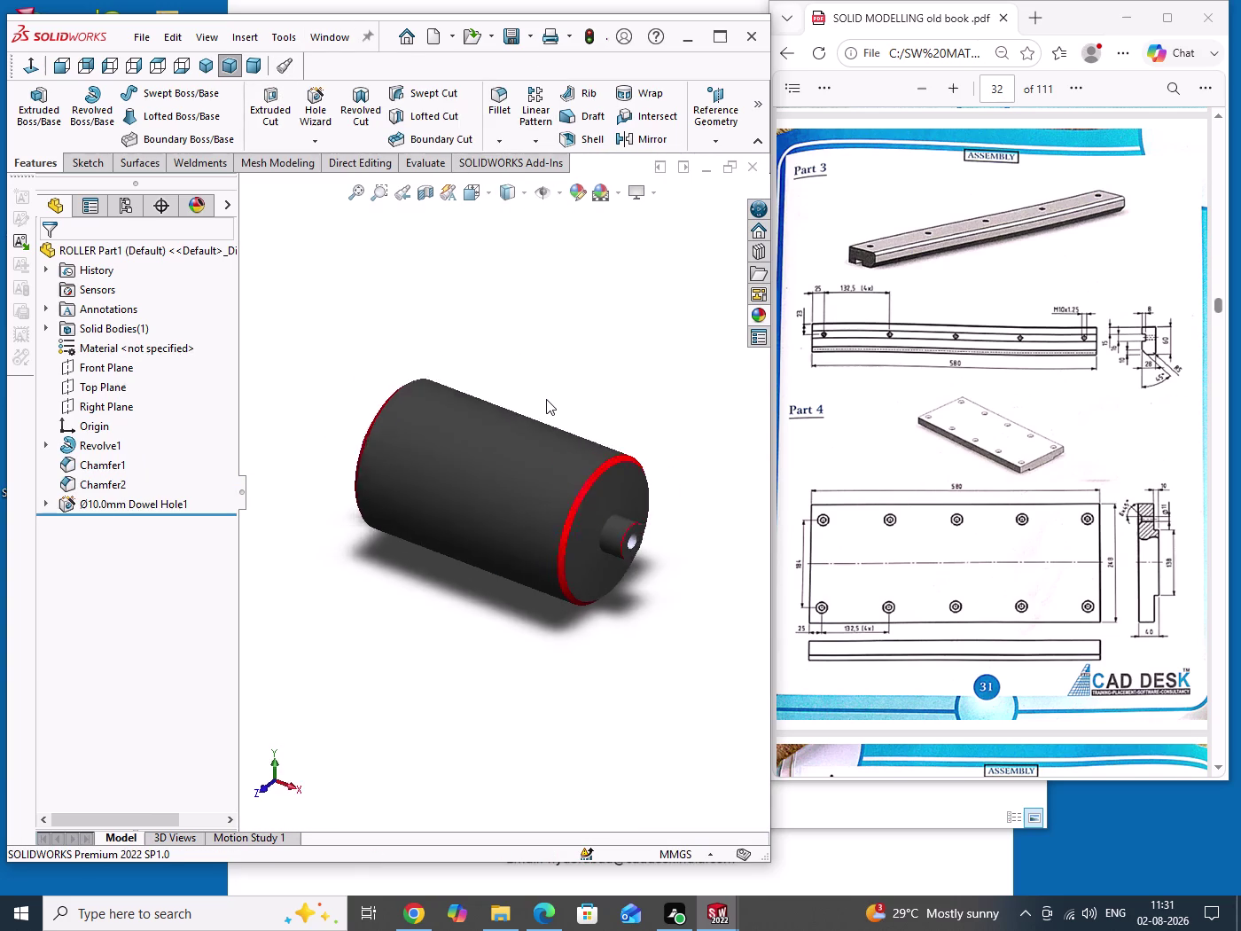
right_click(101, 350)
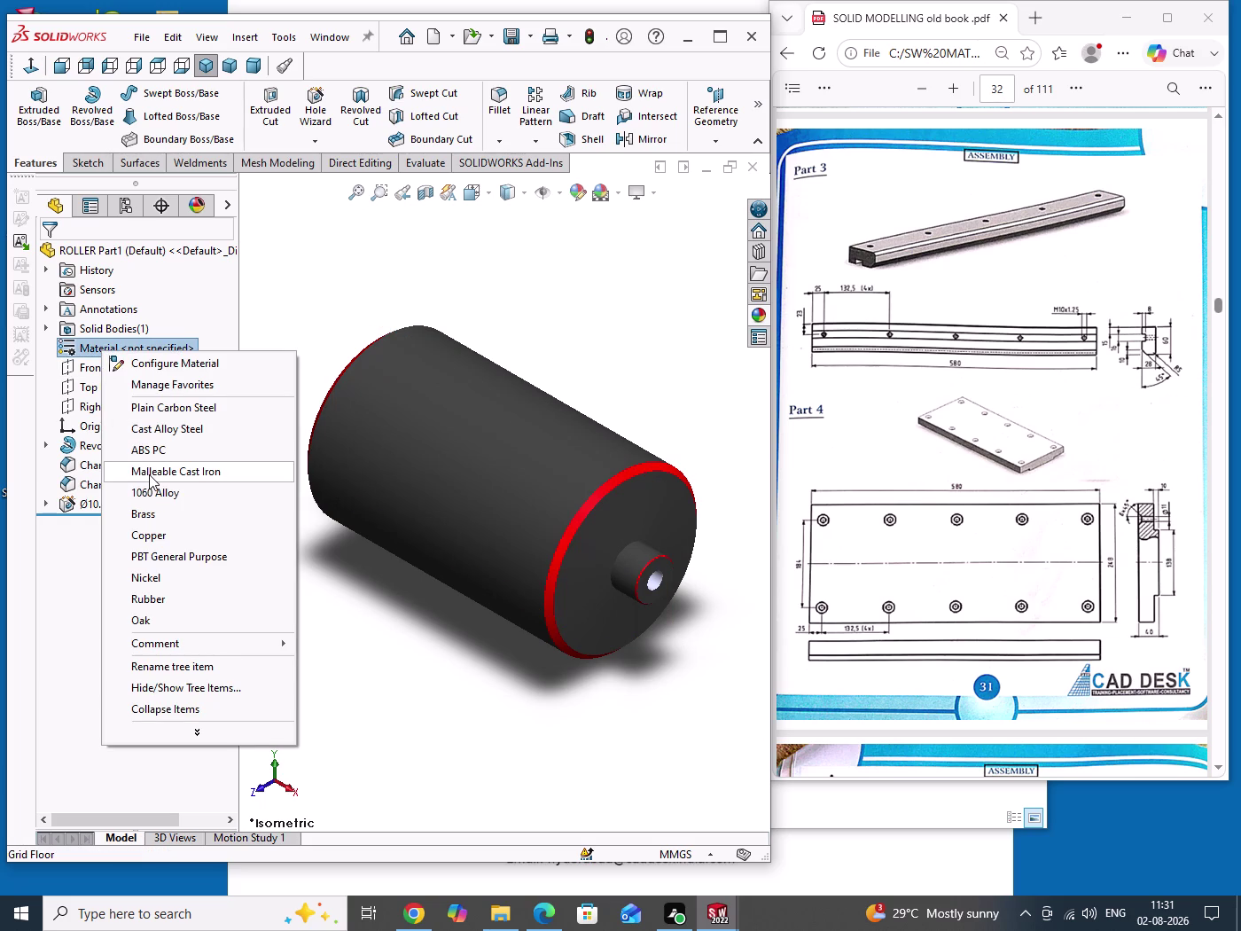
click(150, 472)
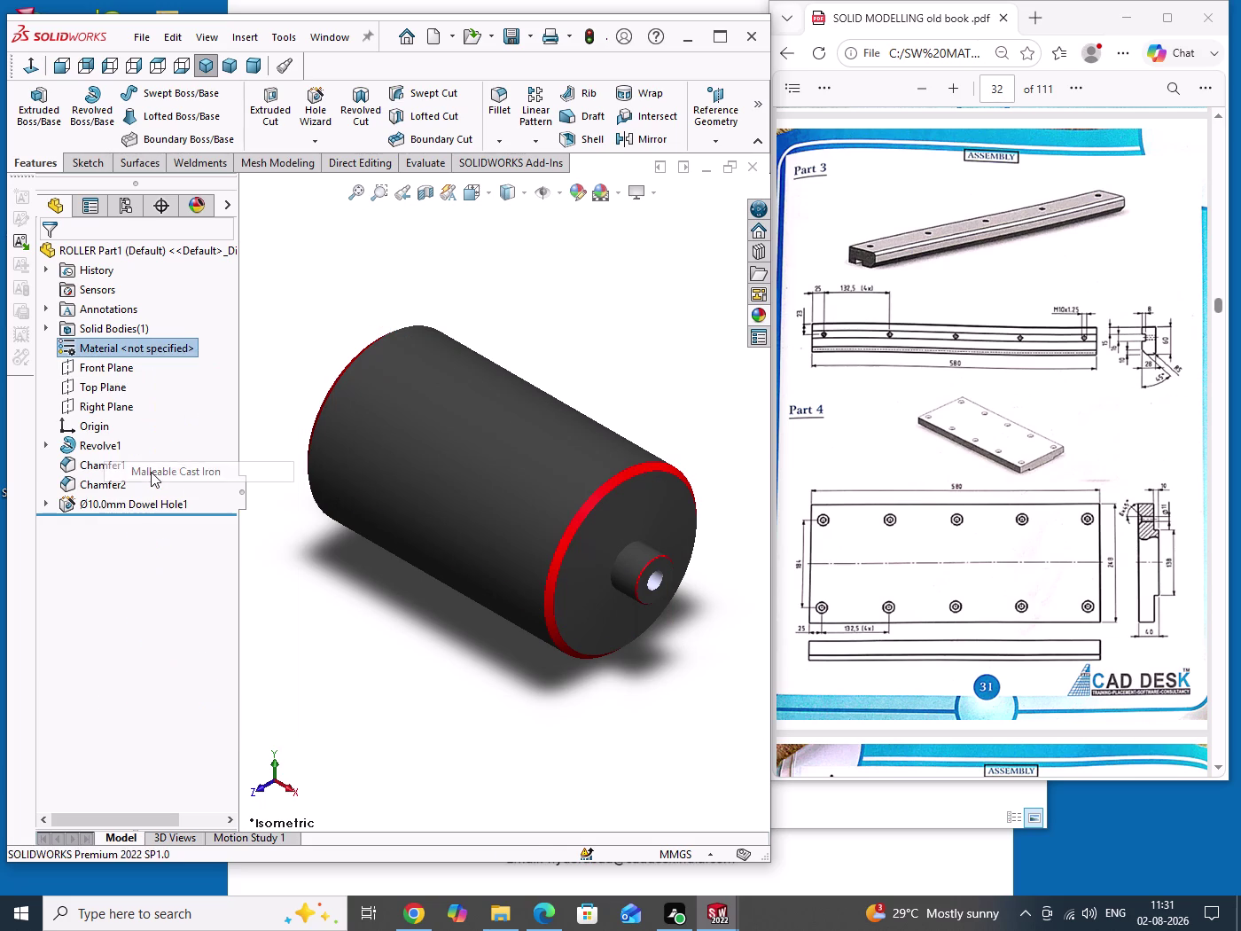
Apply Malleable Cast Iron to the roller, save, and start a new document.
drag(388, 281, 398, 314)
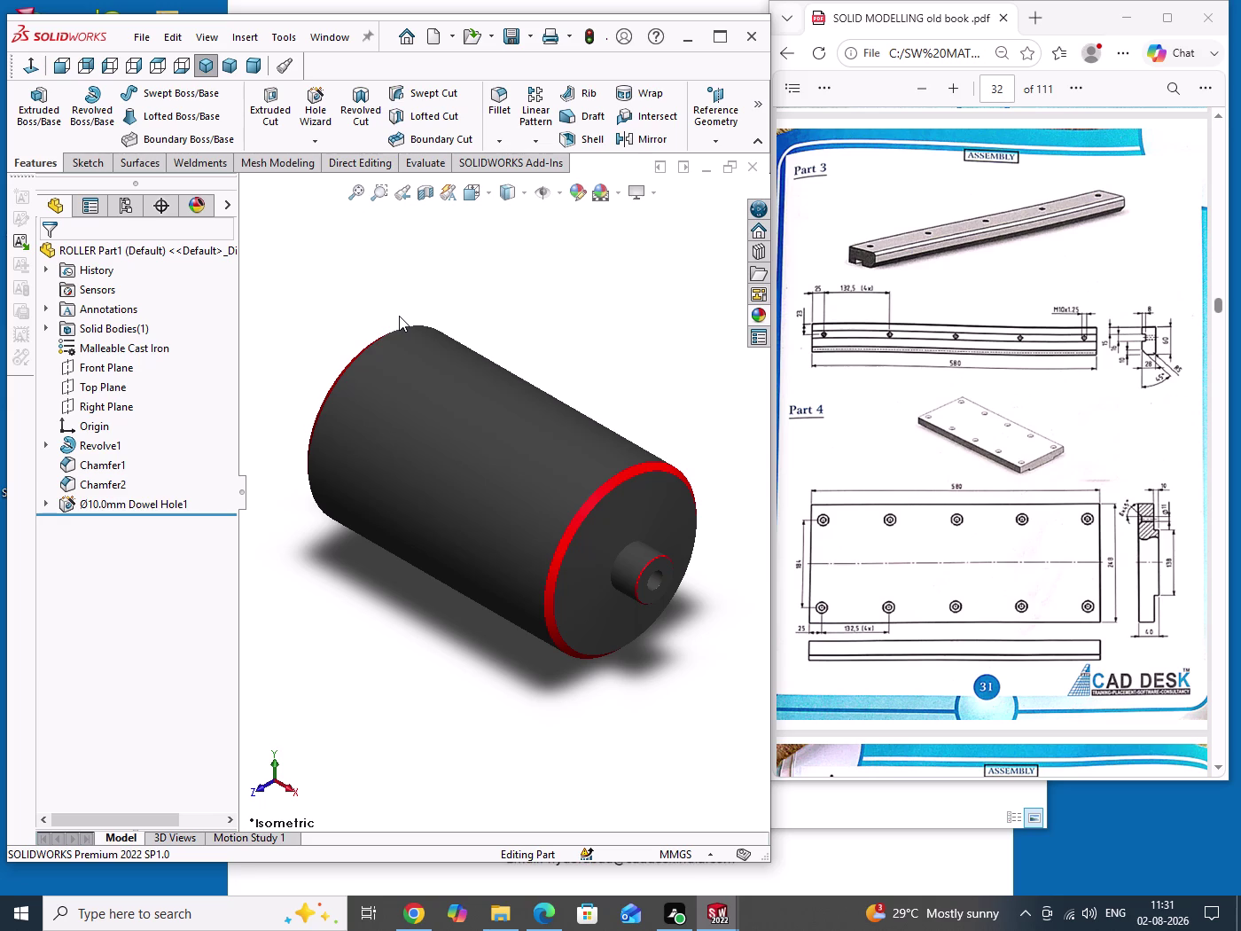
key(ctrl+s)
click(430, 39)
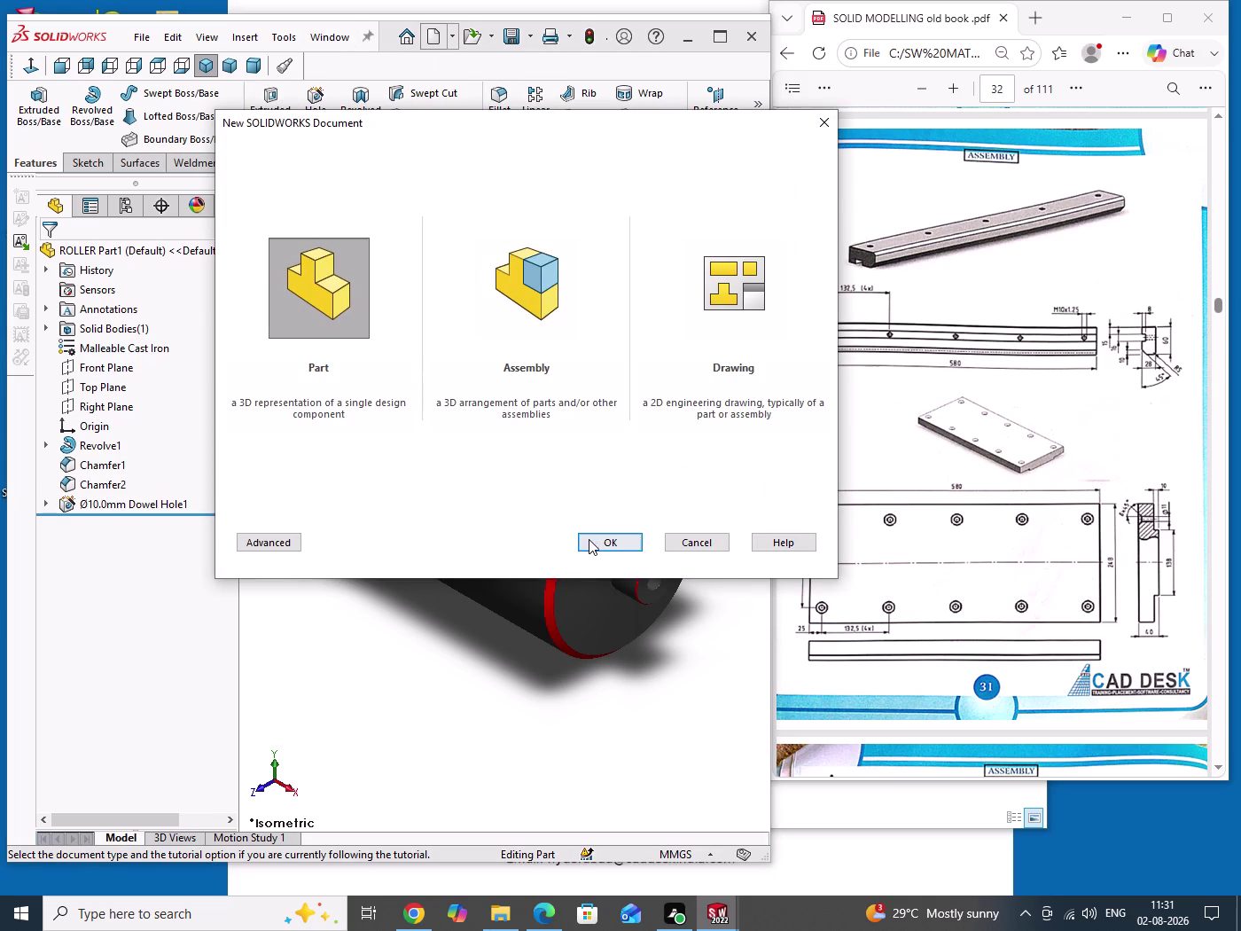
Create a new part and apply the plain white scene background.
click(591, 544)
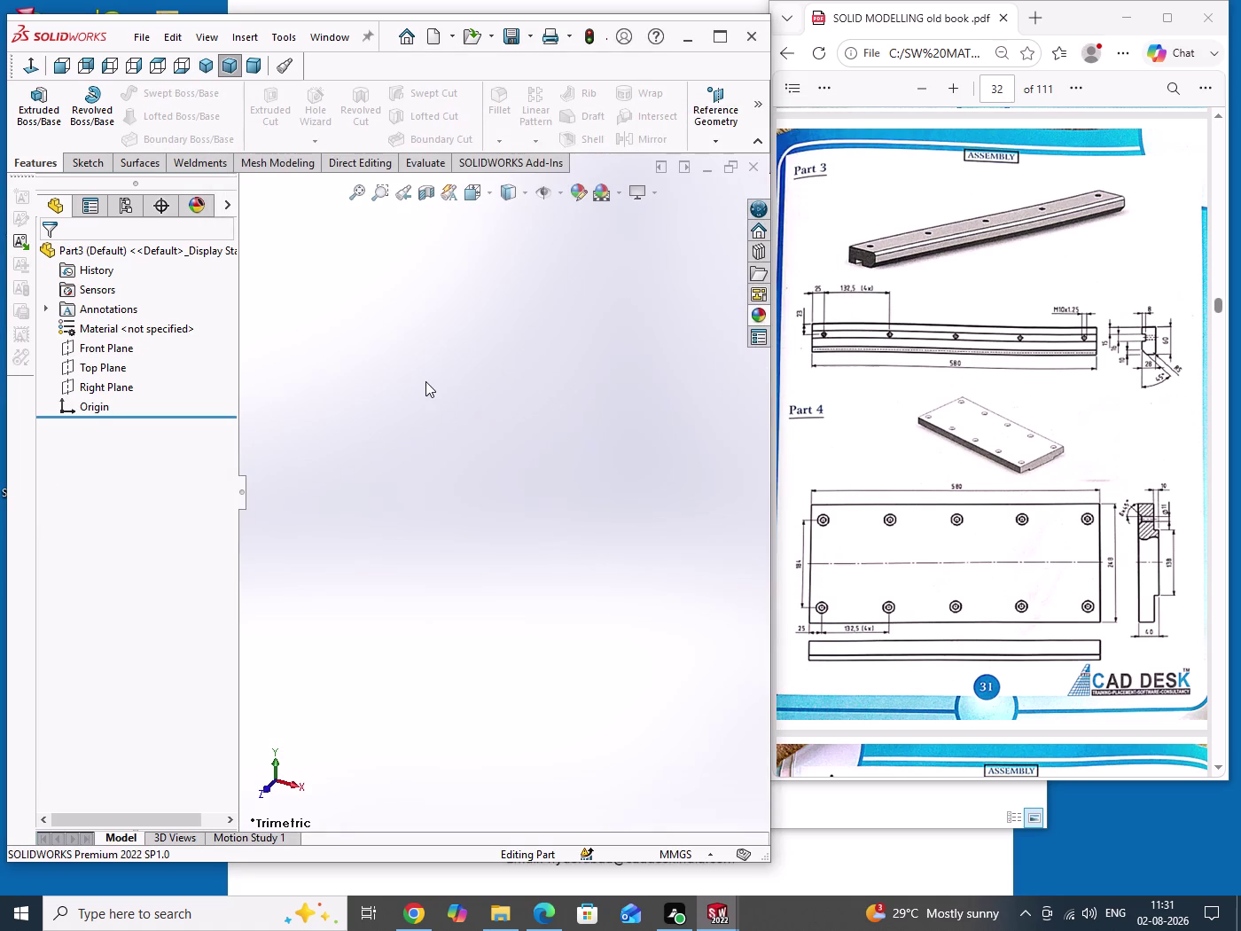
drag(425, 381, 488, 514)
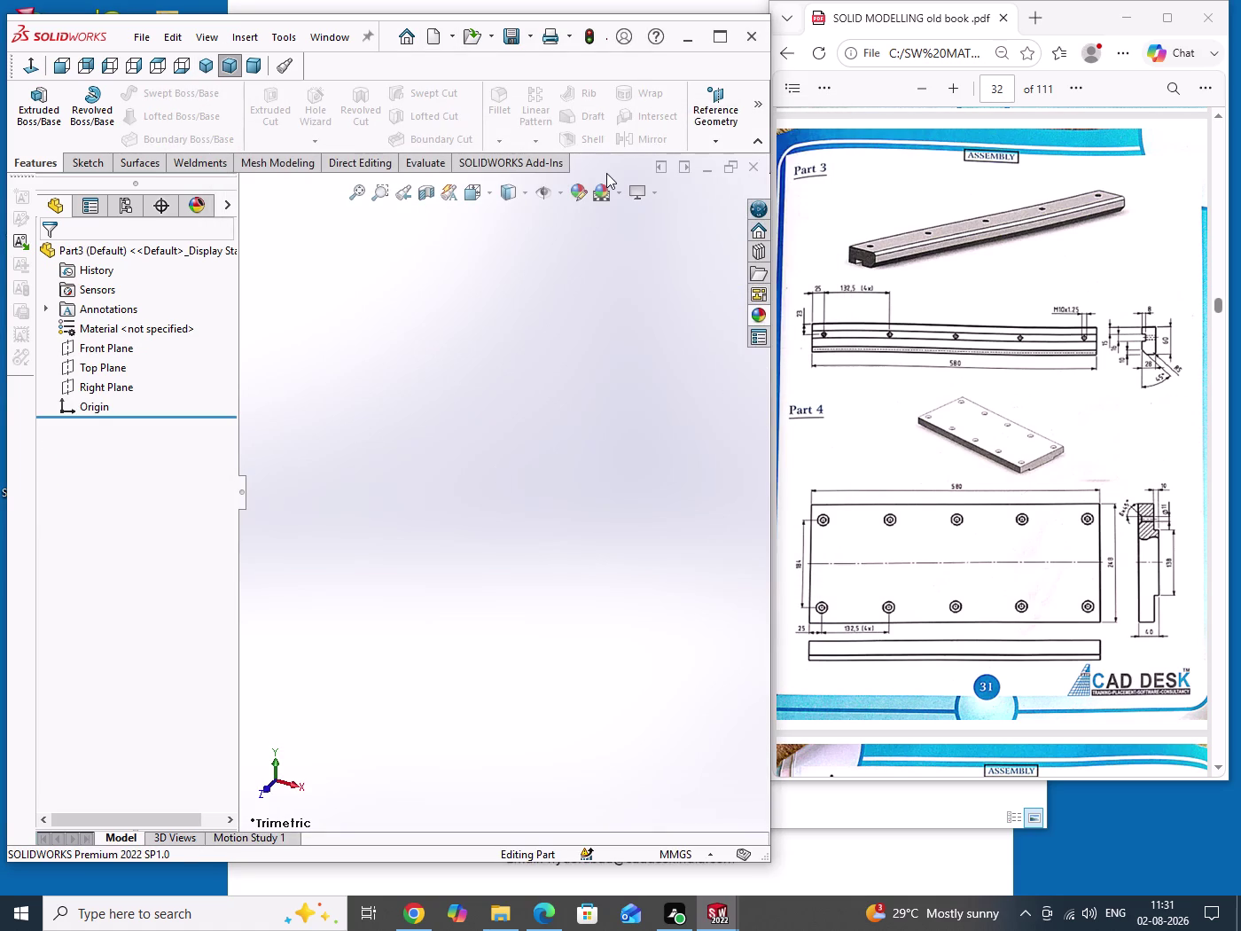
click(620, 189)
click(640, 243)
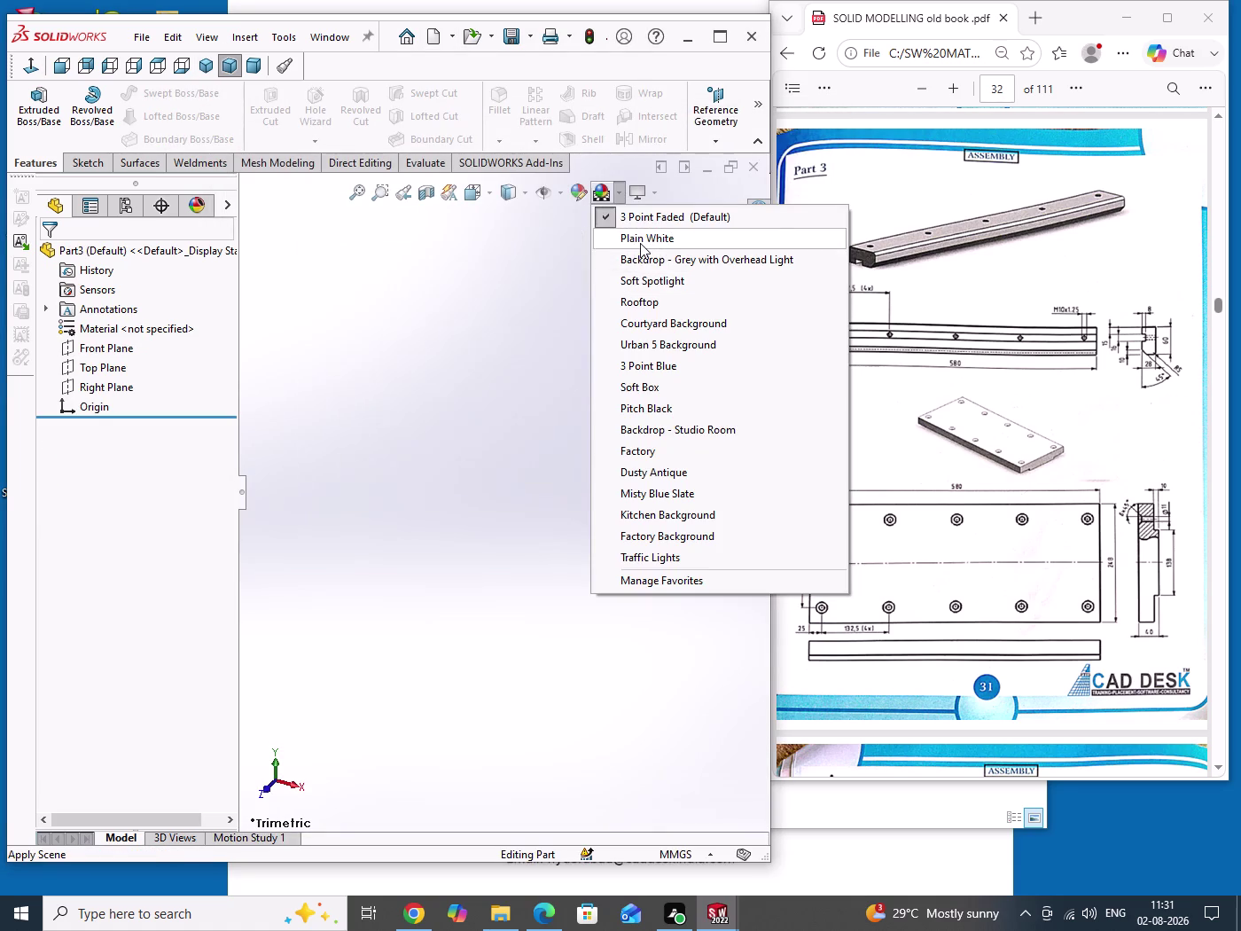
drag(503, 375, 519, 457)
Assign Nickel to the new part, replace it with Plain Carbon Steel, and save.
right_click(78, 326)
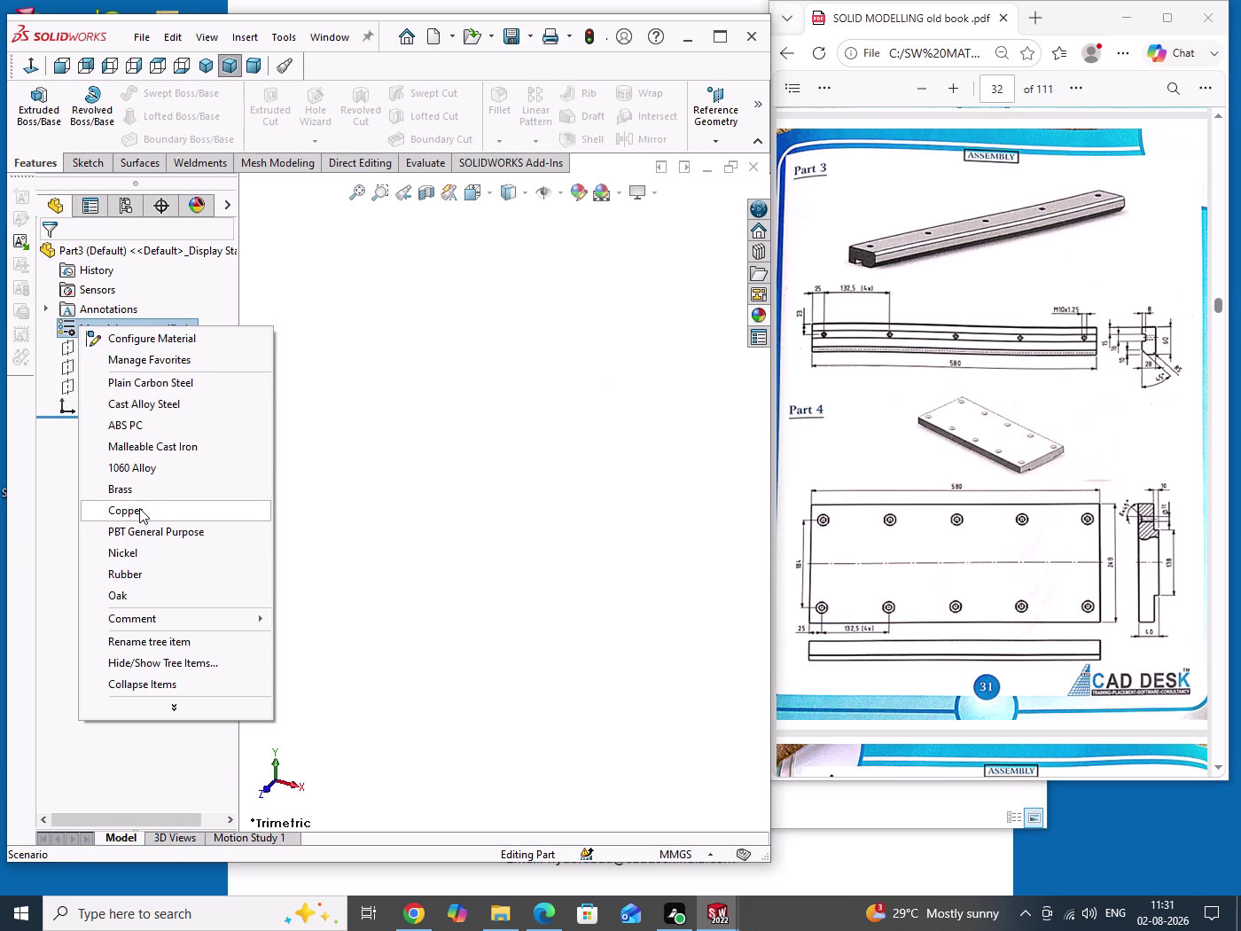
click(146, 552)
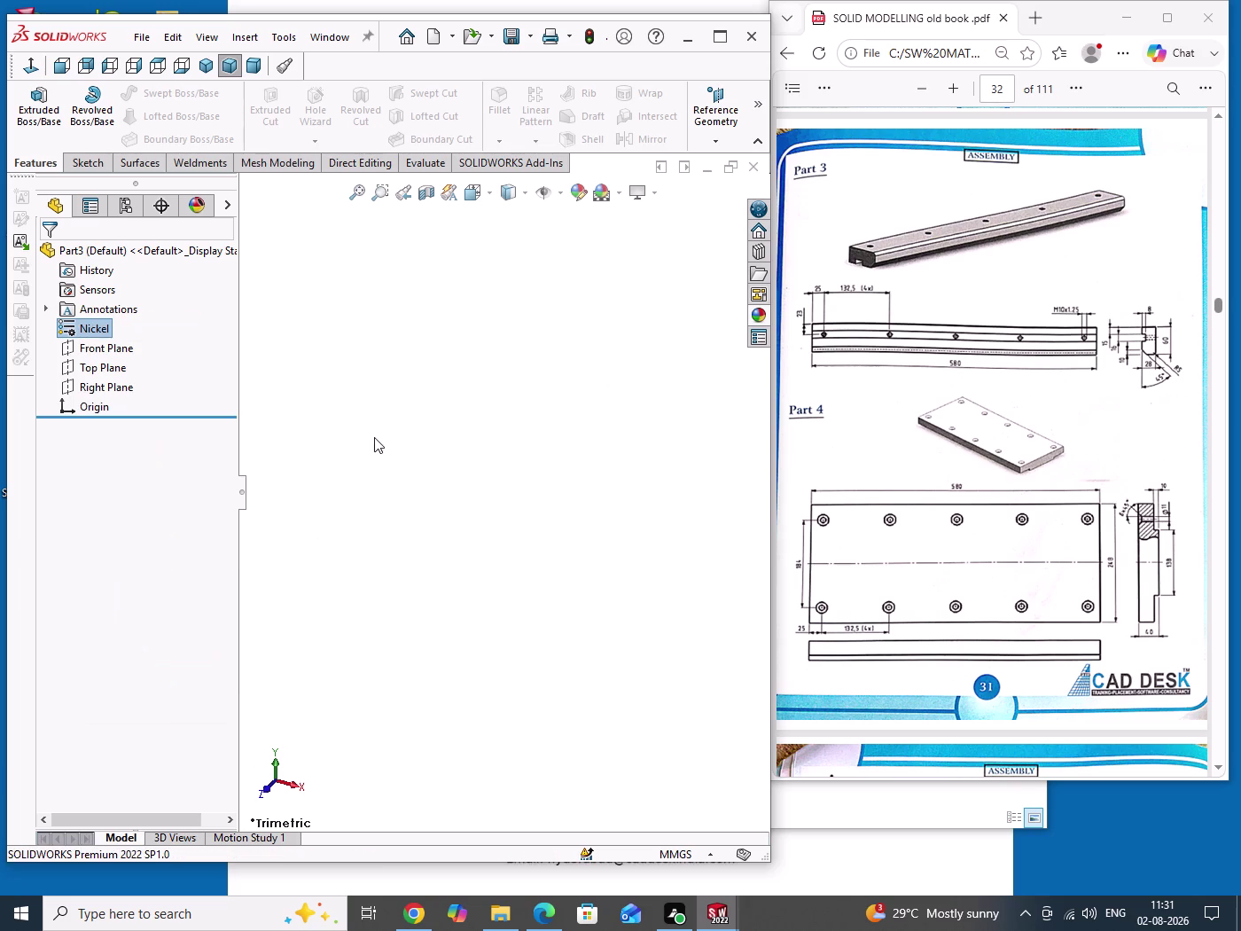
drag(378, 437, 421, 486)
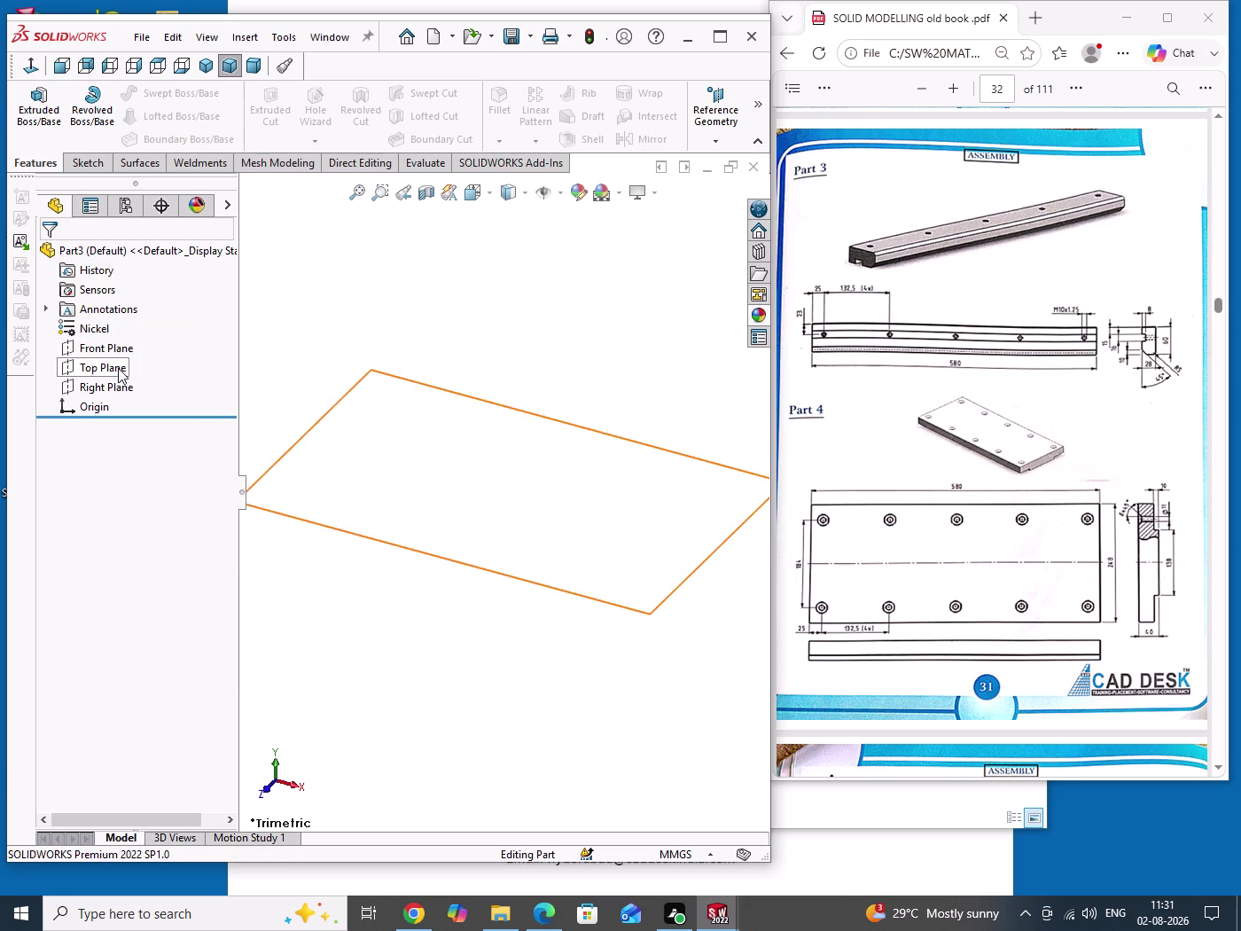
right_click(98, 329)
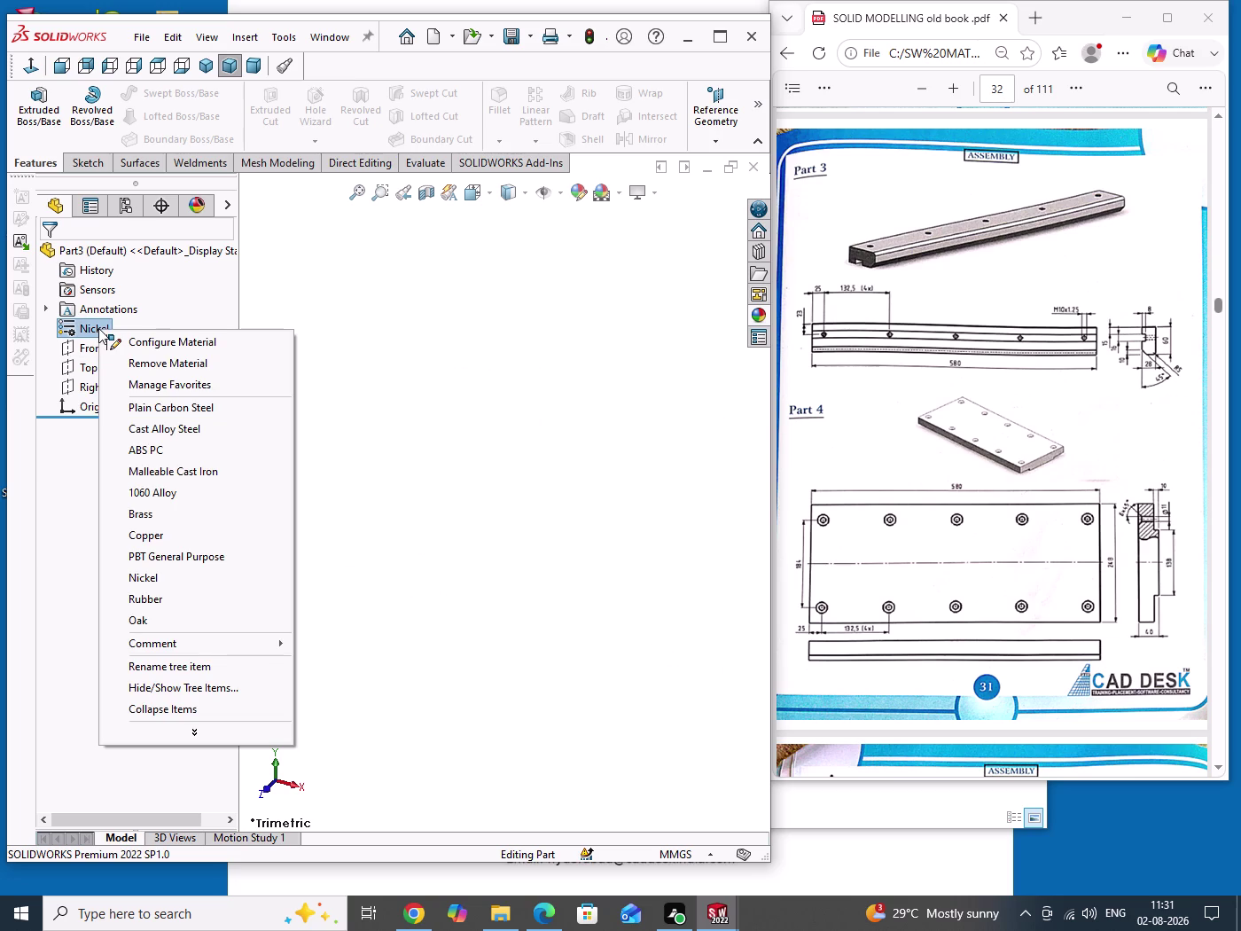
click(199, 414)
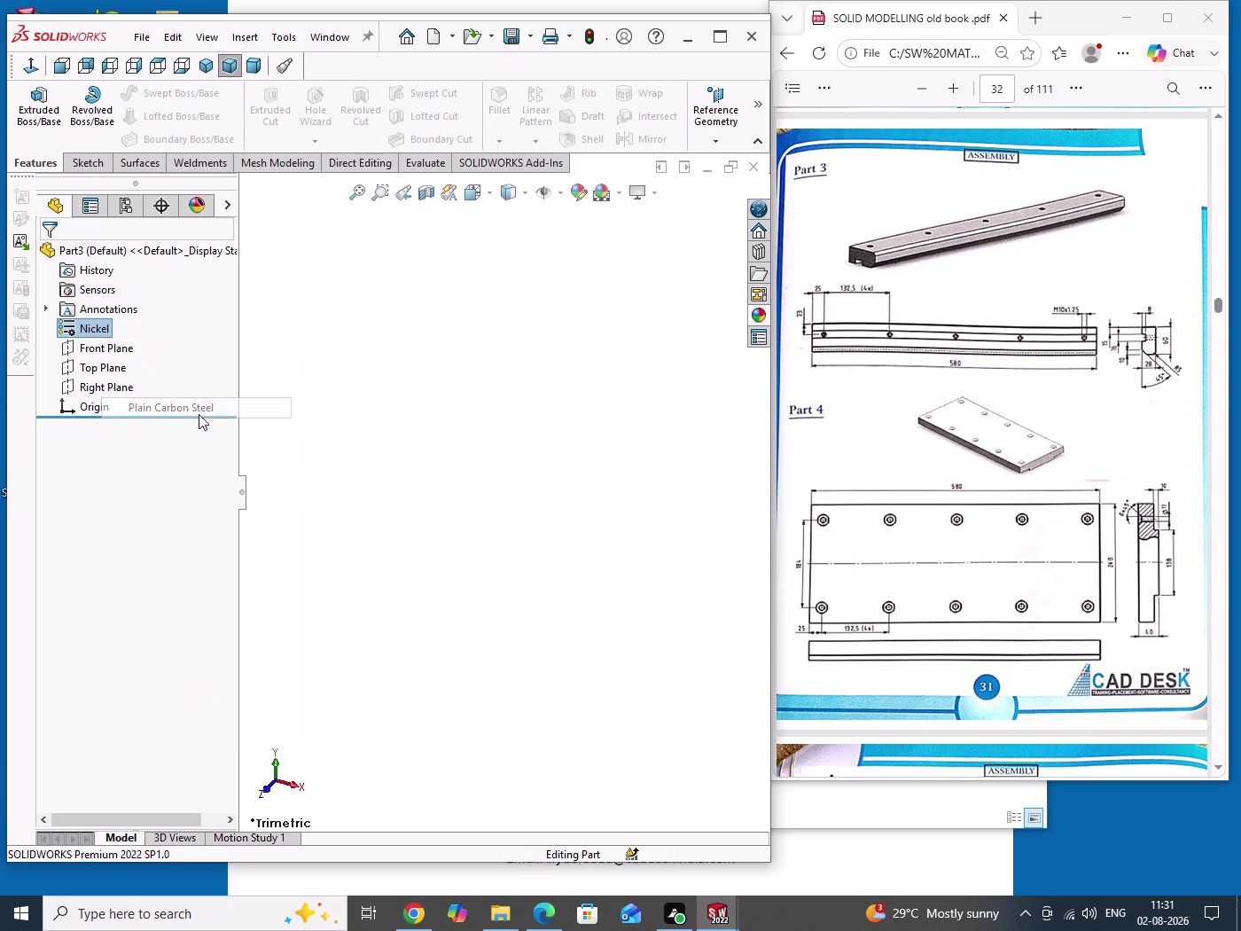
drag(314, 412, 430, 455)
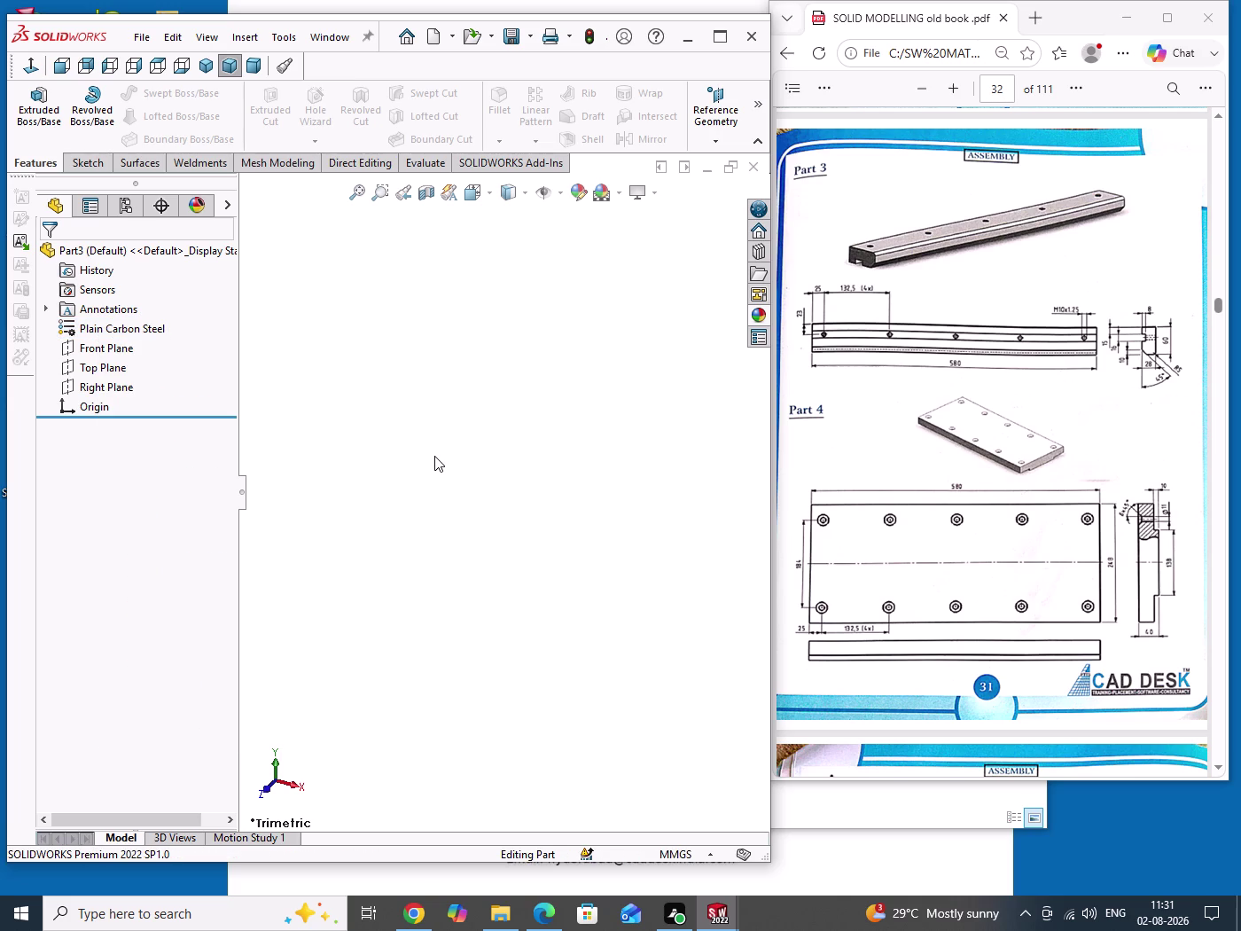
key(ctrl+s)
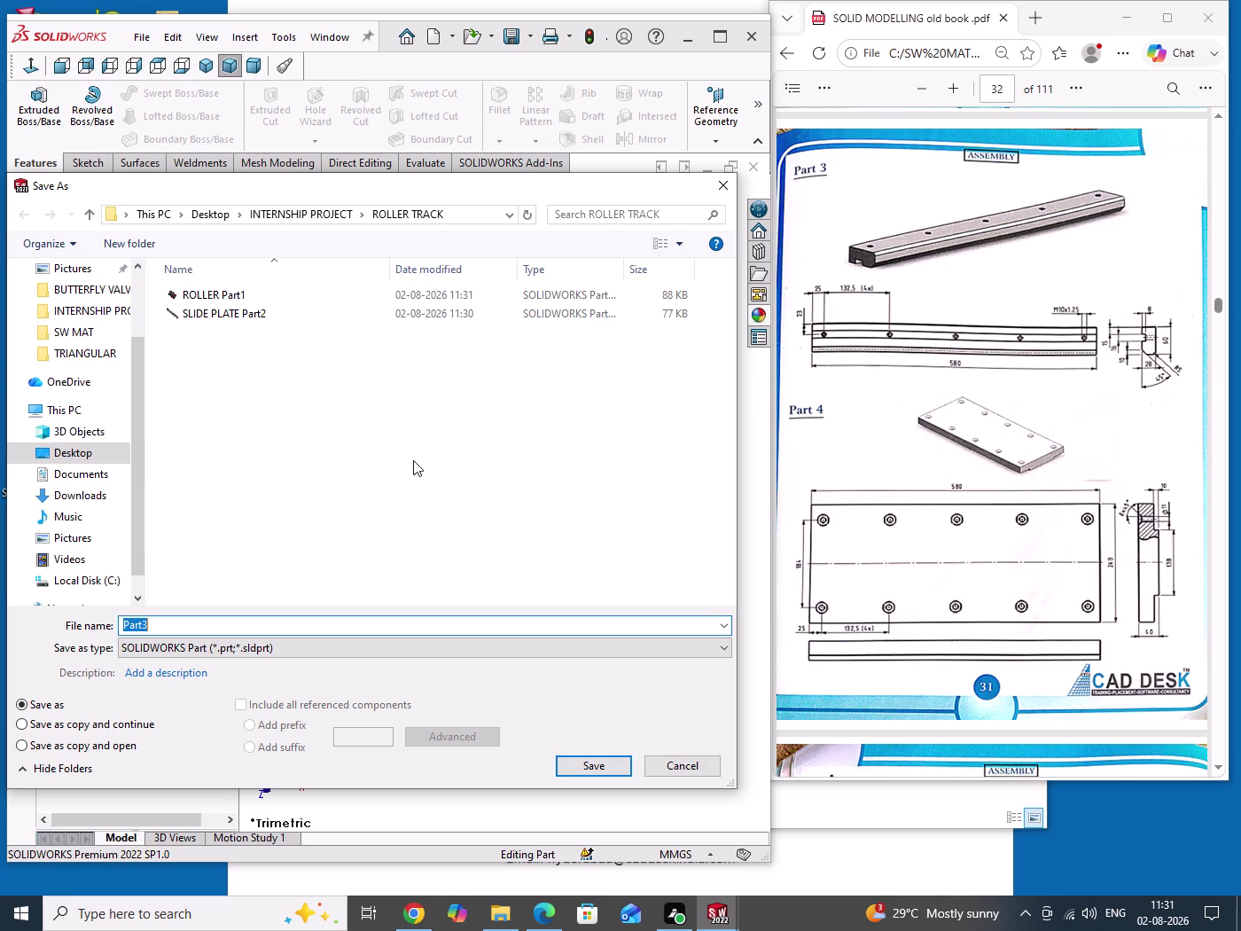
Save the part as 'SLIDER PLATE Part3' in the ROLLER TRACK folder.
key(Left)
key(Left)
key(Left)
key(s)
text(LID)
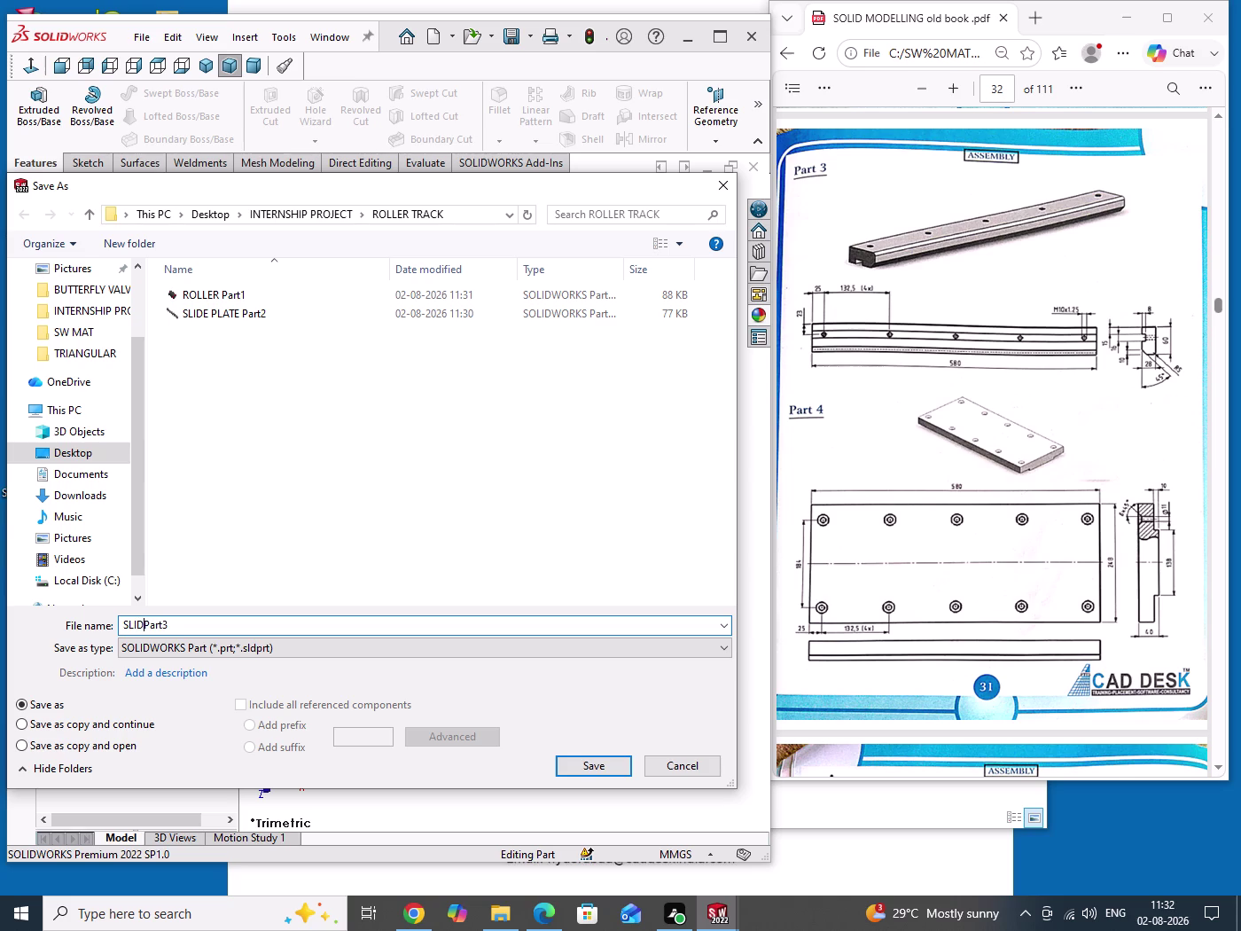
text(ER PL)
text(ATE)
key(space)
click(594, 771)
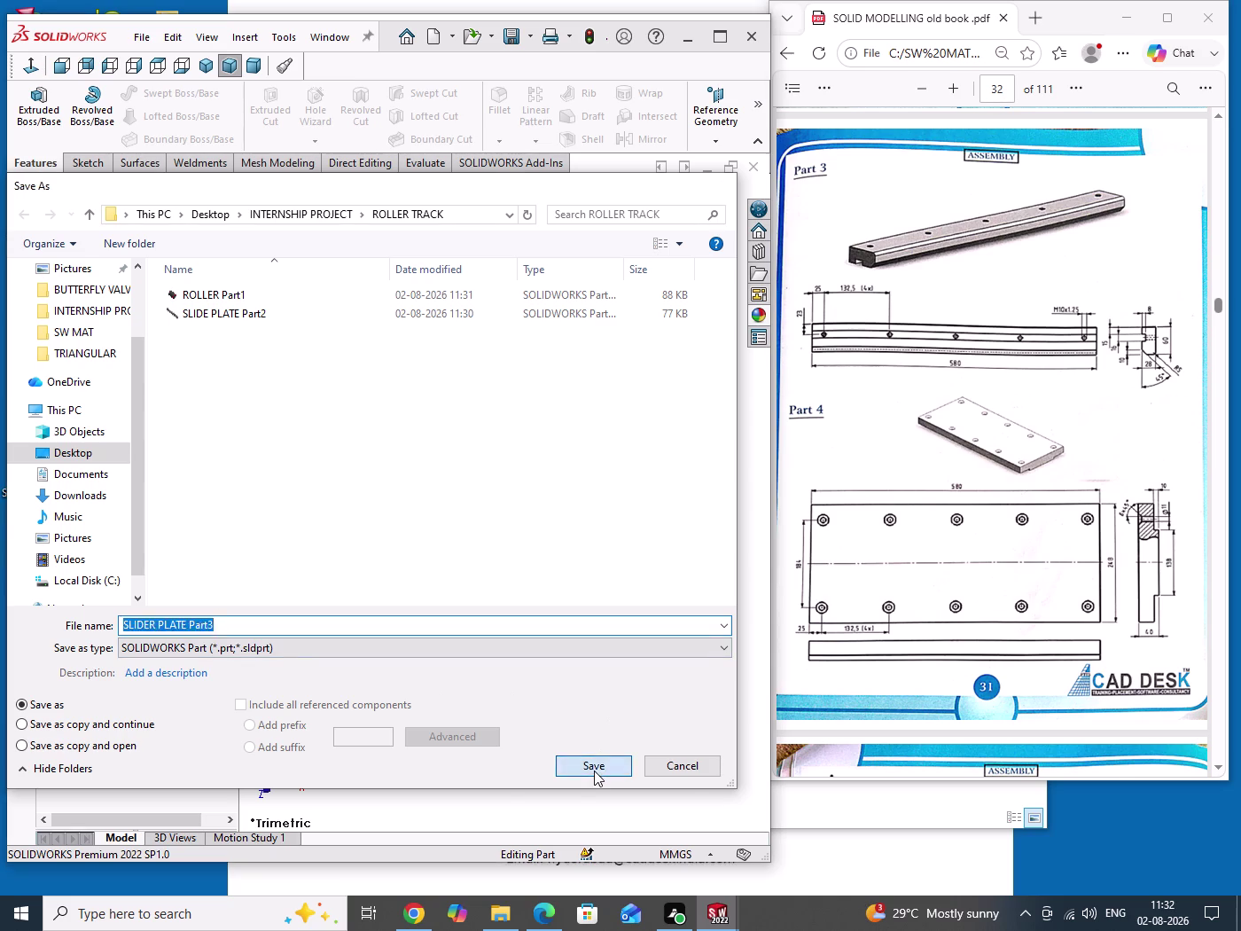
Zoom into the drawing's section detail and select the Right Plane.
drag(366, 418, 508, 611)
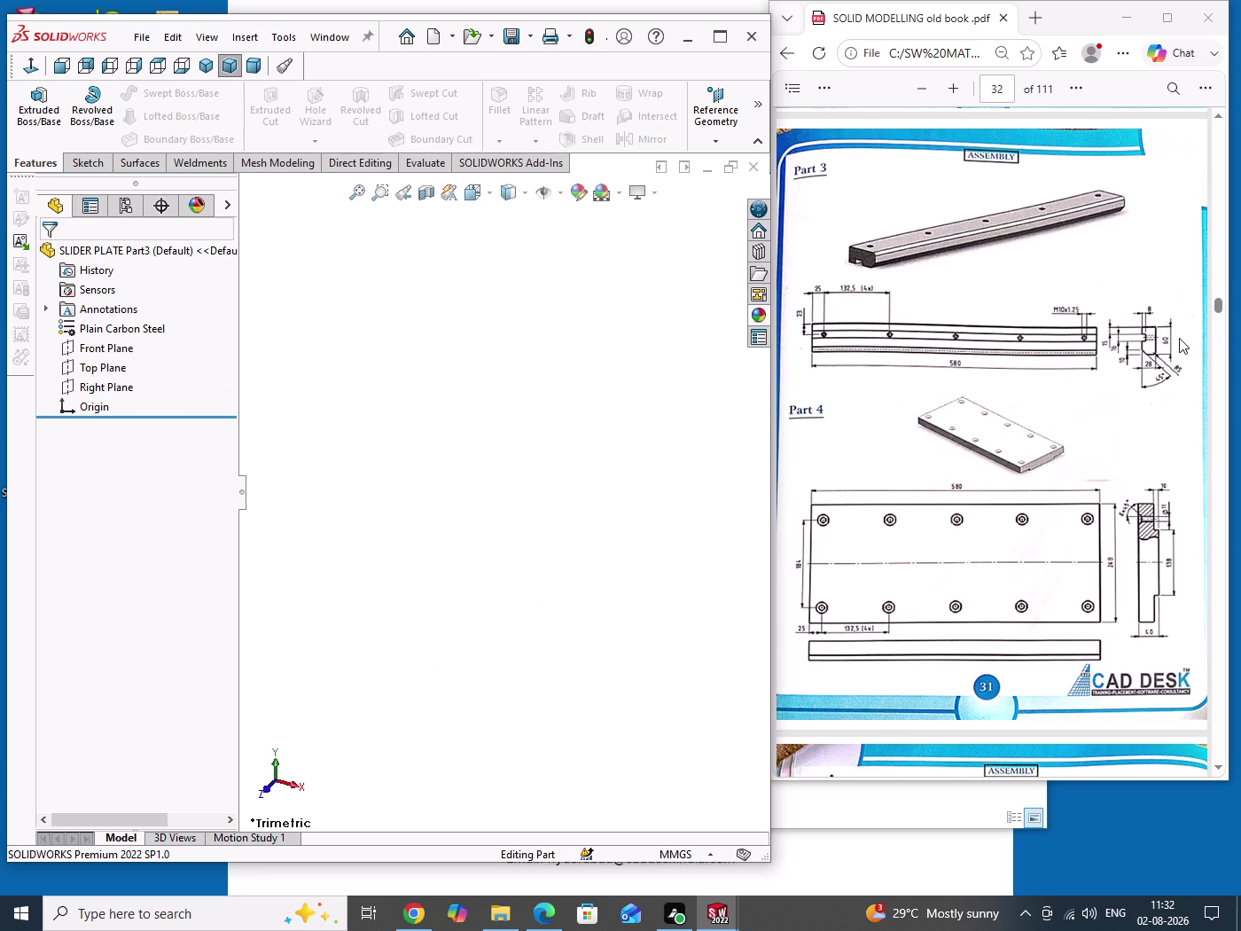
scroll(up, 3)
scroll(up, 3)
scroll(up, 3)
drag(532, 391, 550, 526)
click(111, 387)
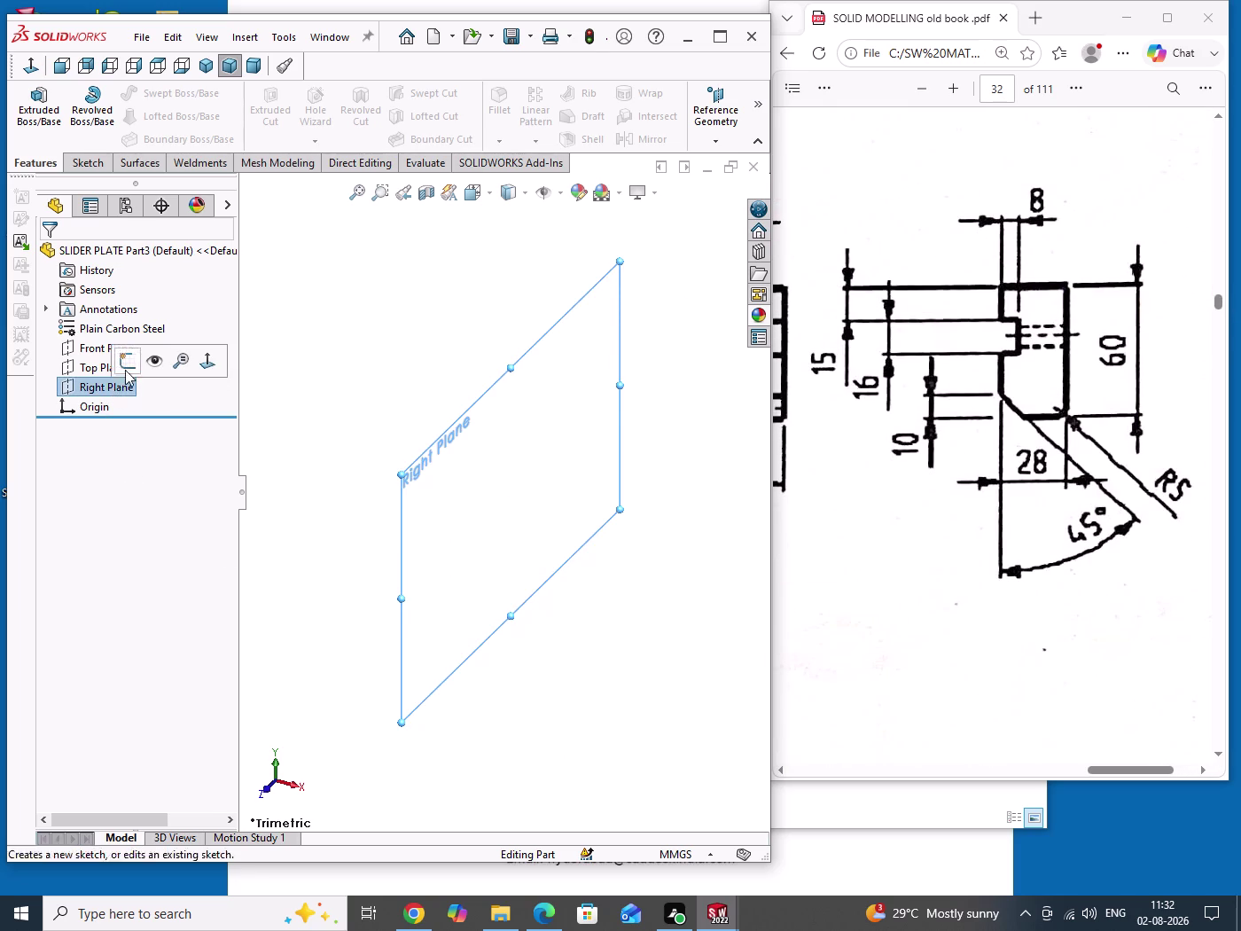
Start a sketch on the Front Plane instead of the Right Plane.
click(389, 349)
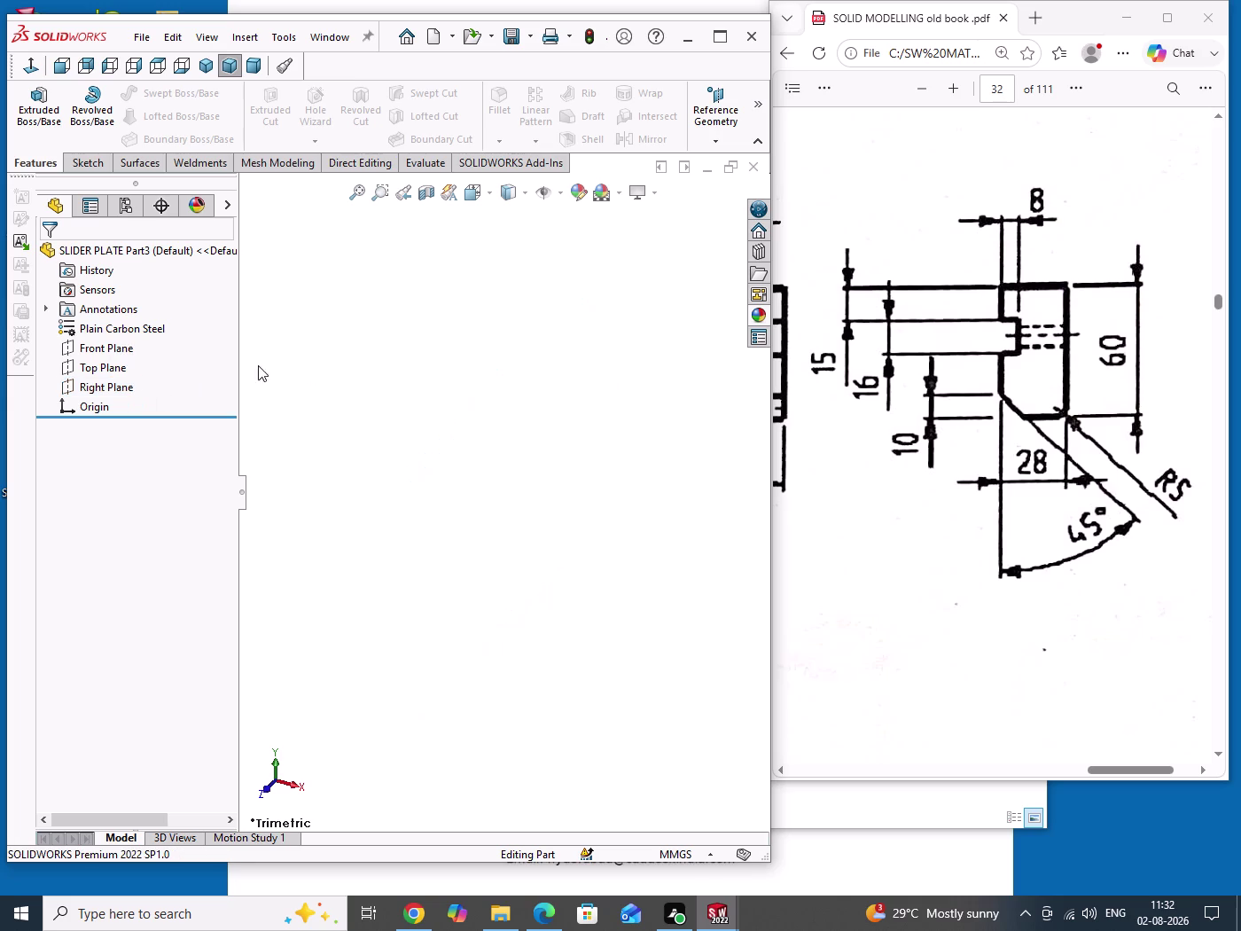
click(118, 347)
click(135, 320)
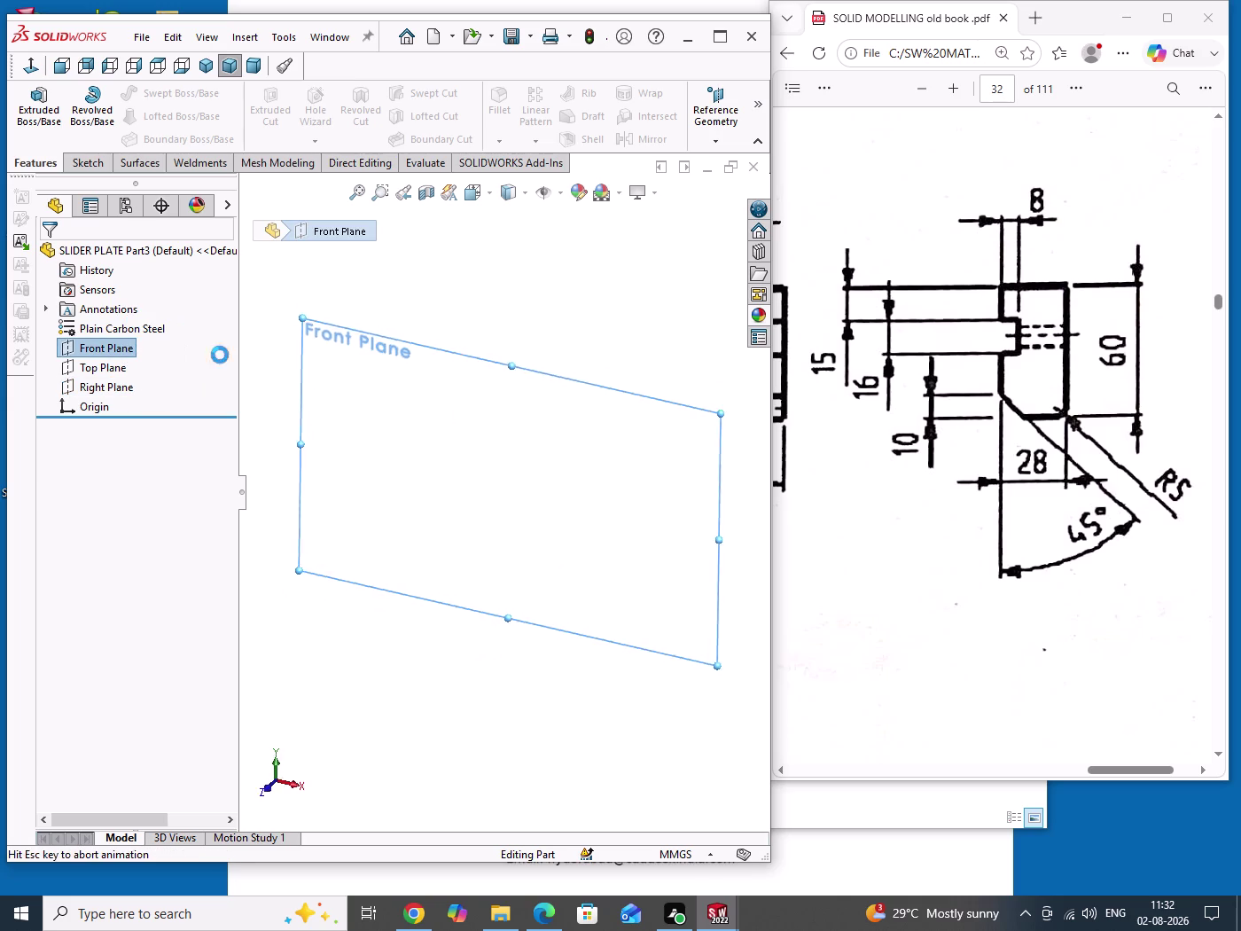
click(564, 477)
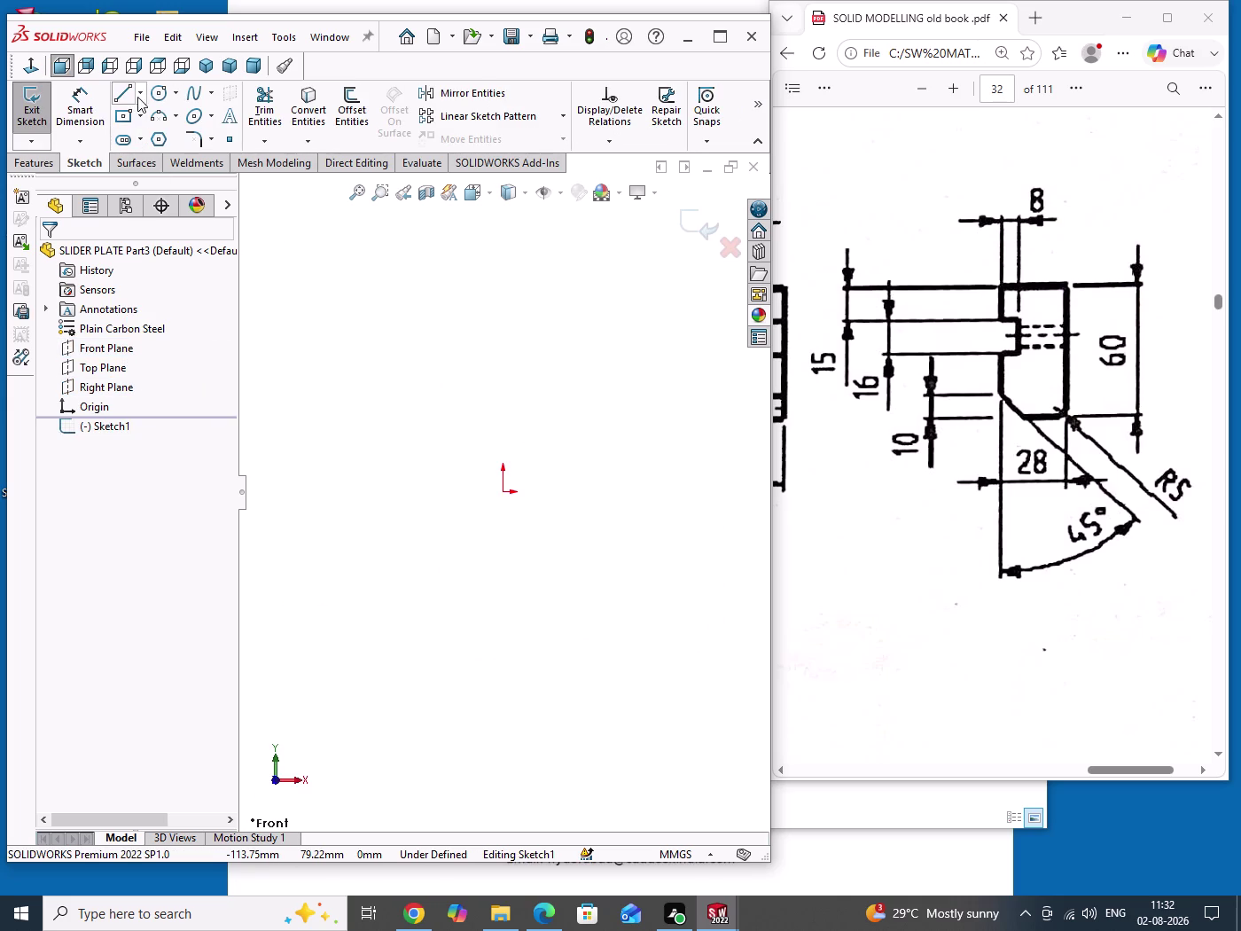
Draw the closed stepped profile from the origin with a notch and angled lower corner.
click(123, 94)
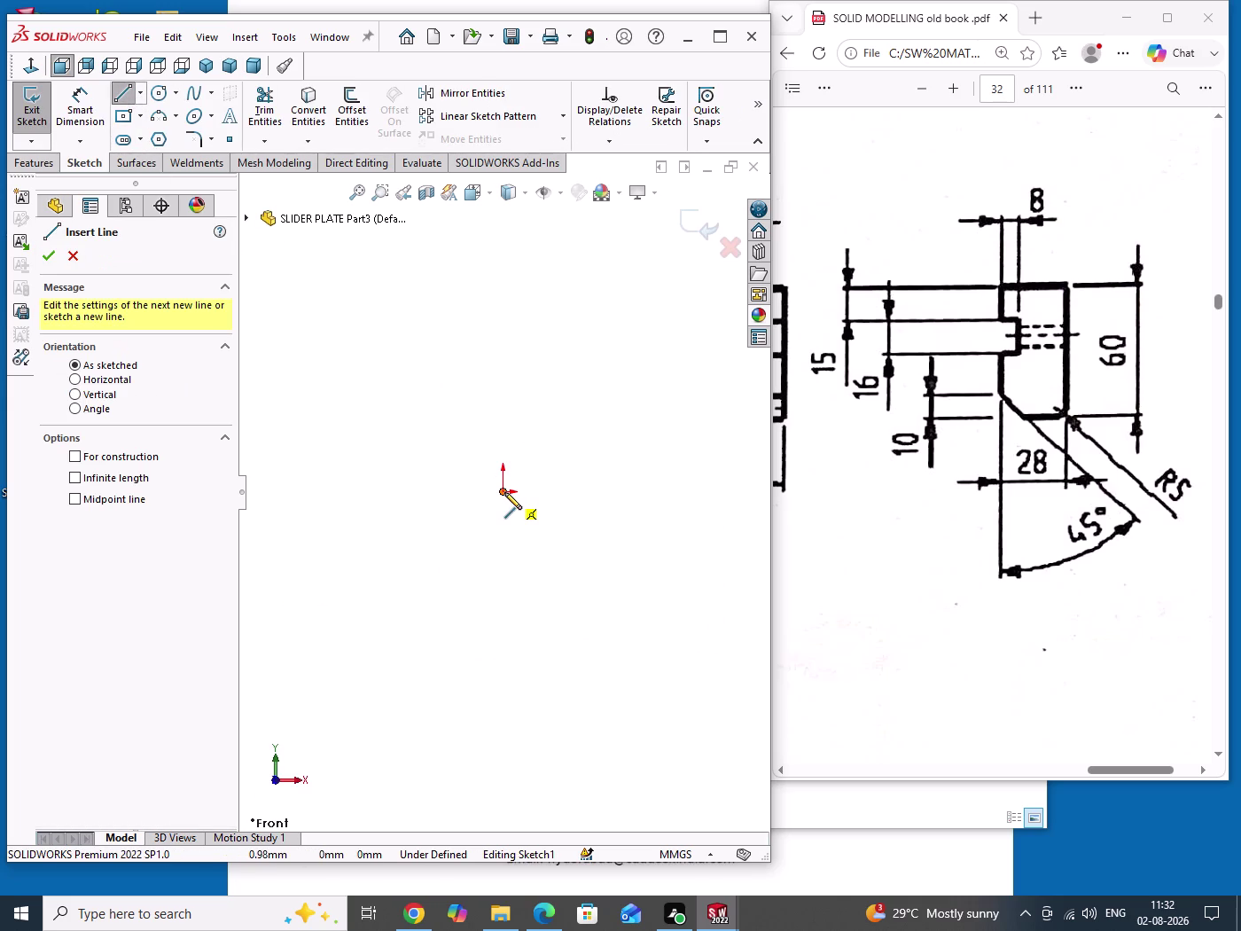
click(505, 492)
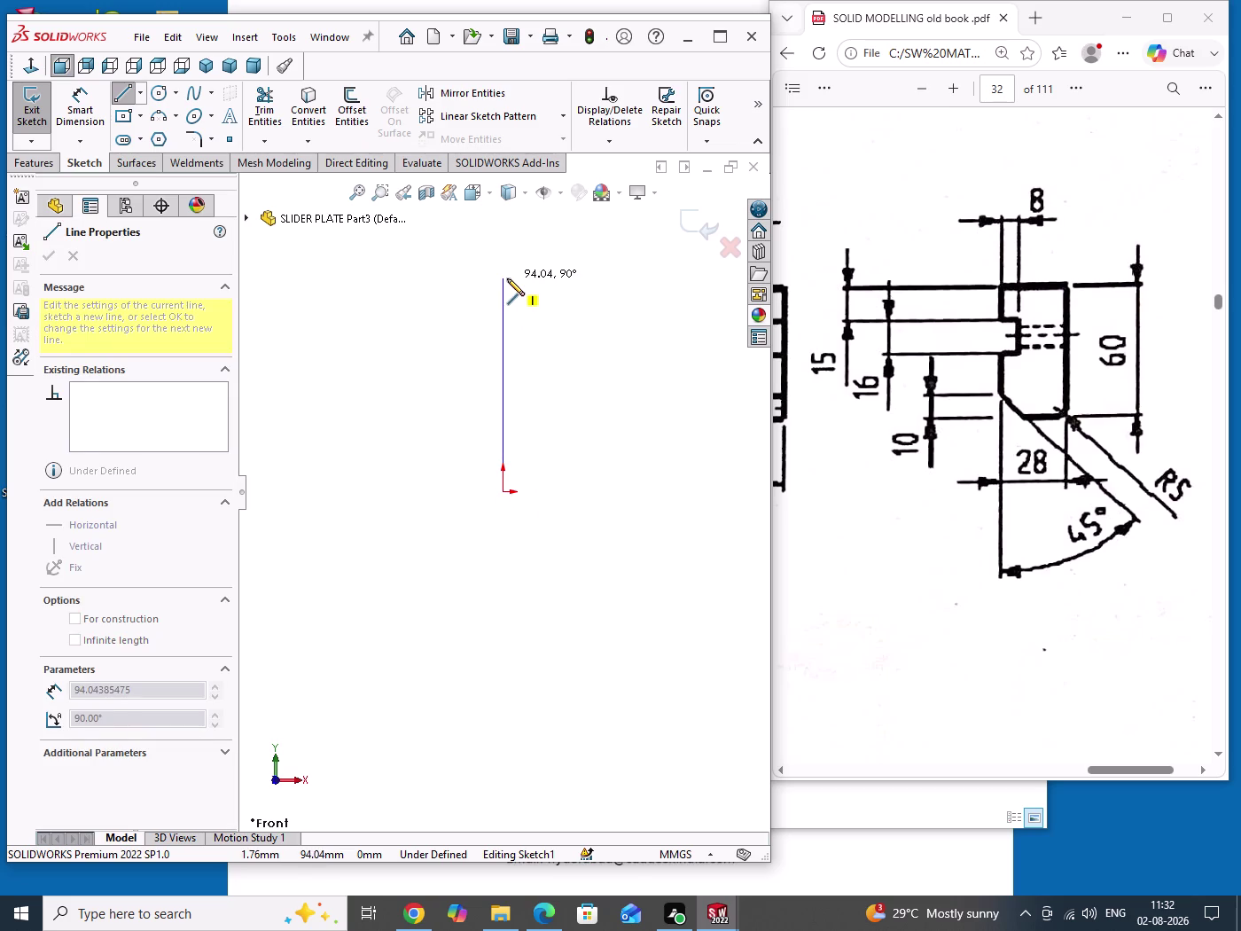
click(507, 279)
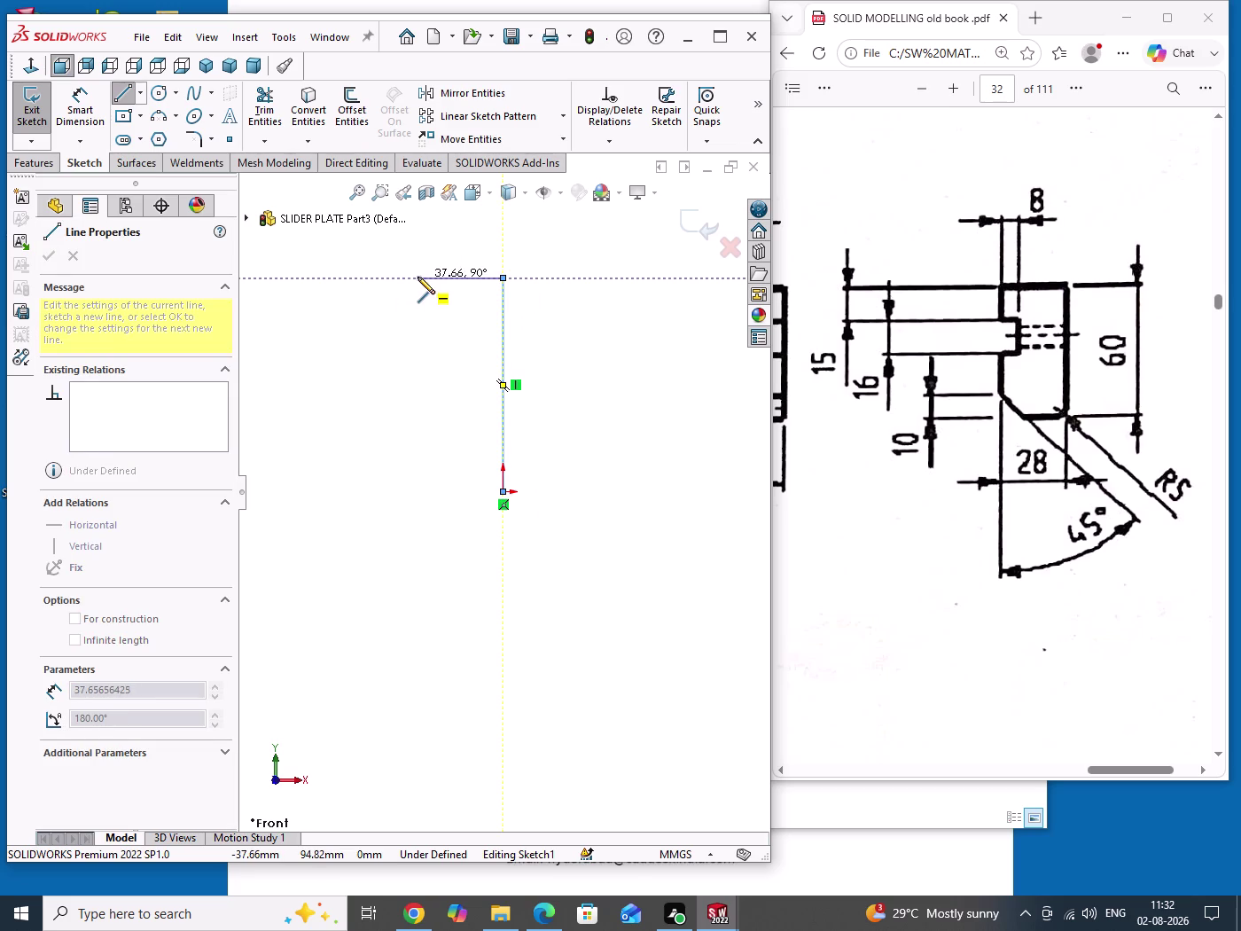
click(418, 277)
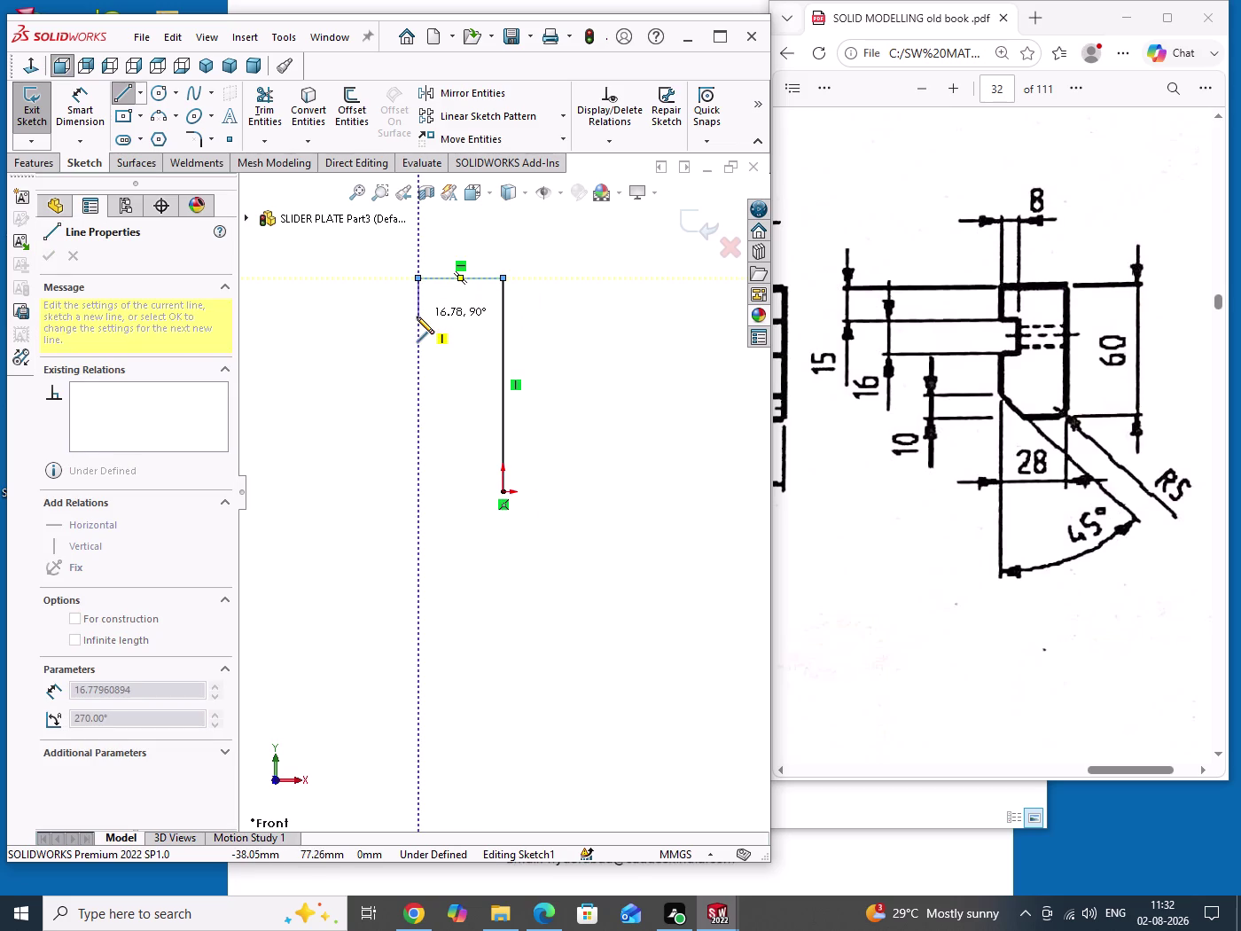
click(416, 317)
click(447, 316)
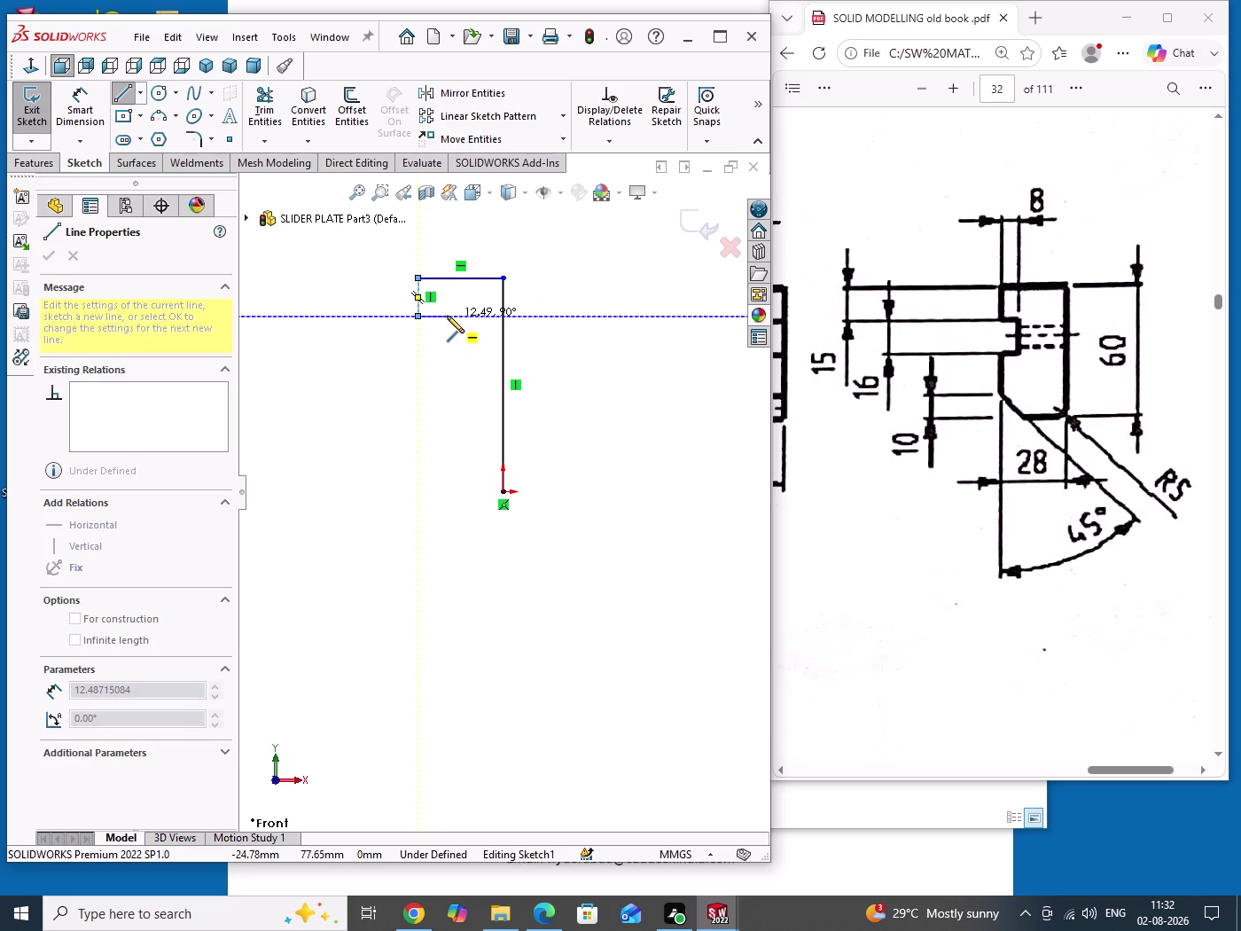
click(447, 369)
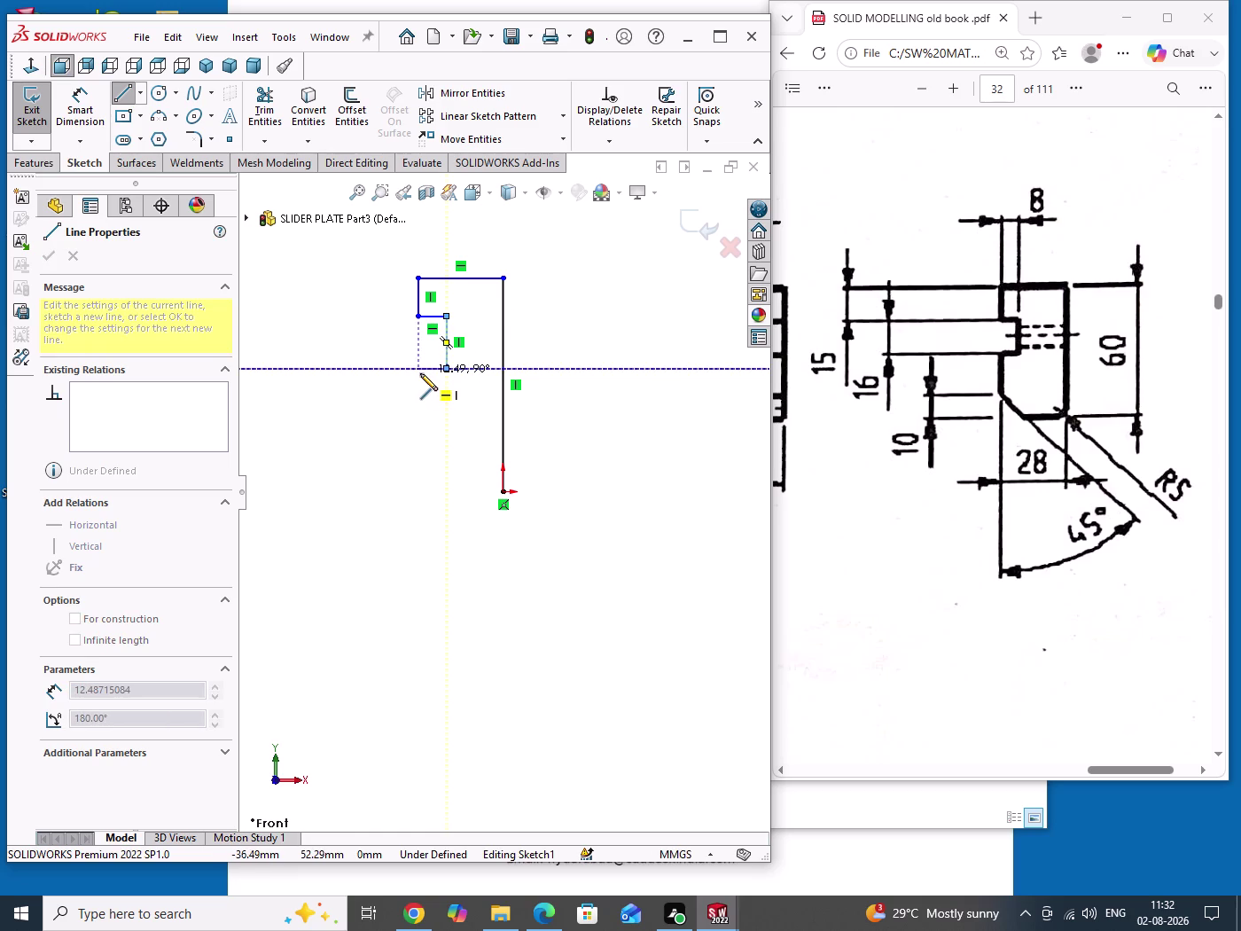
click(418, 372)
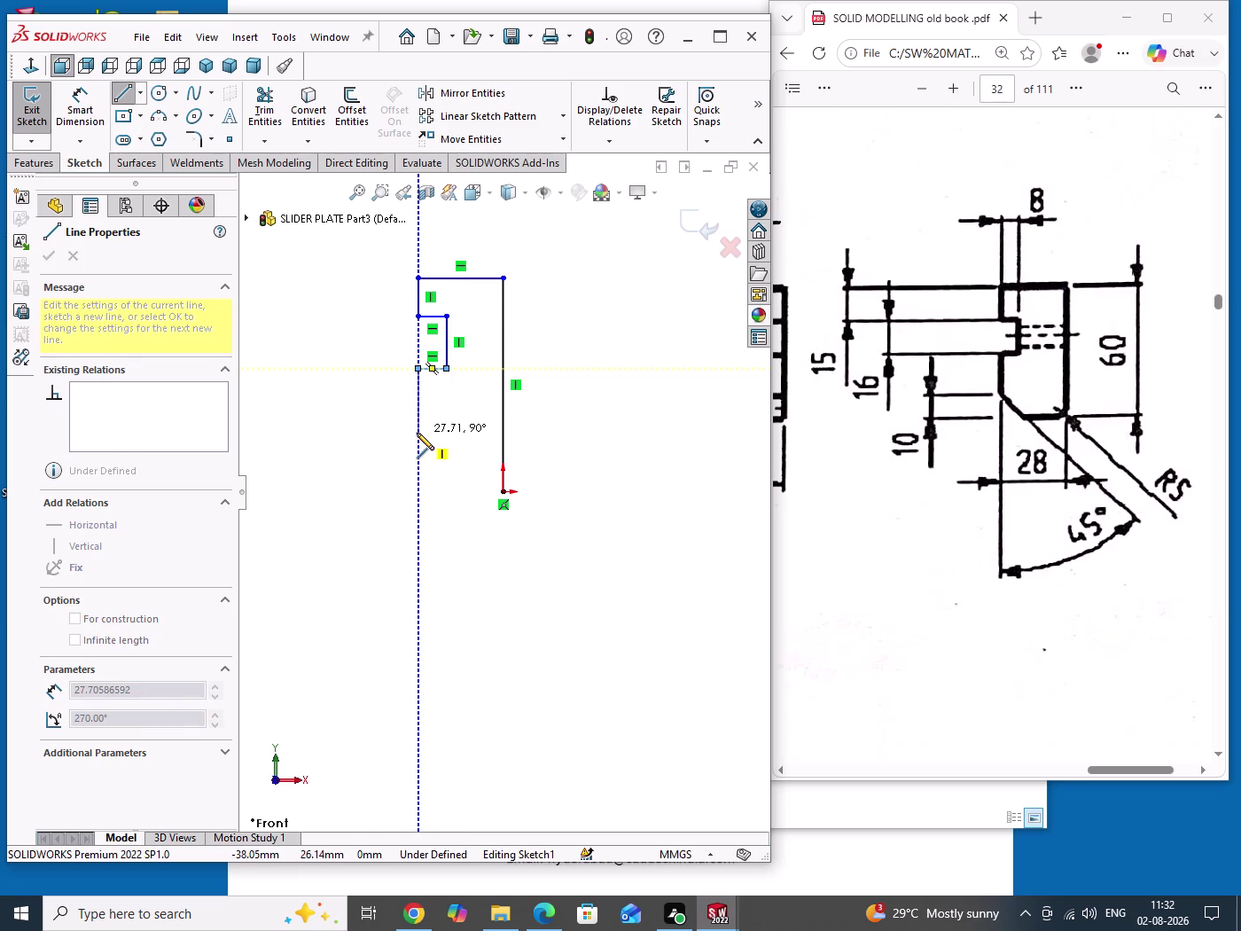
click(417, 434)
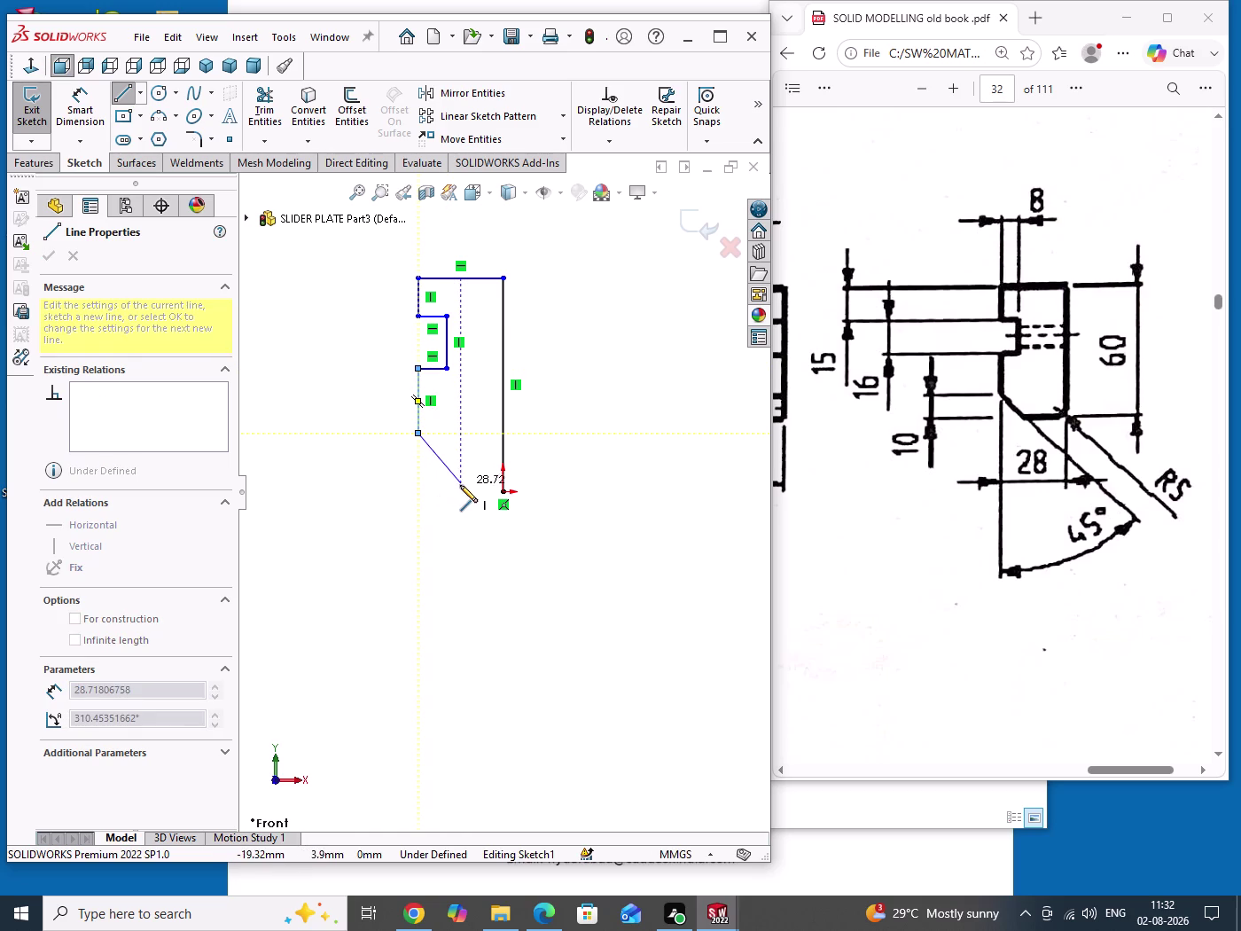
click(465, 492)
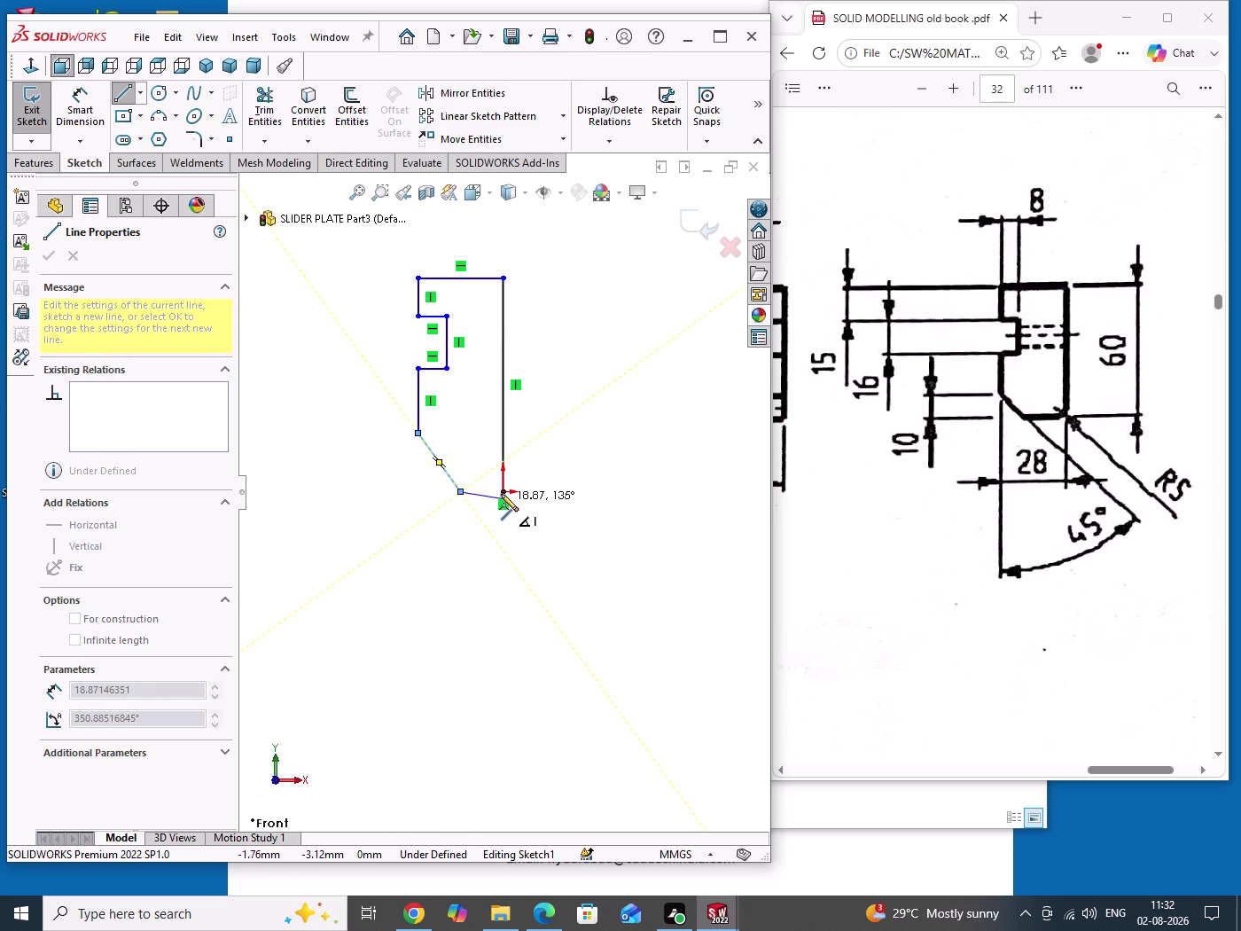
click(501, 494)
Exit the Line tool and reposition the sketch in the view.
right_click(595, 535)
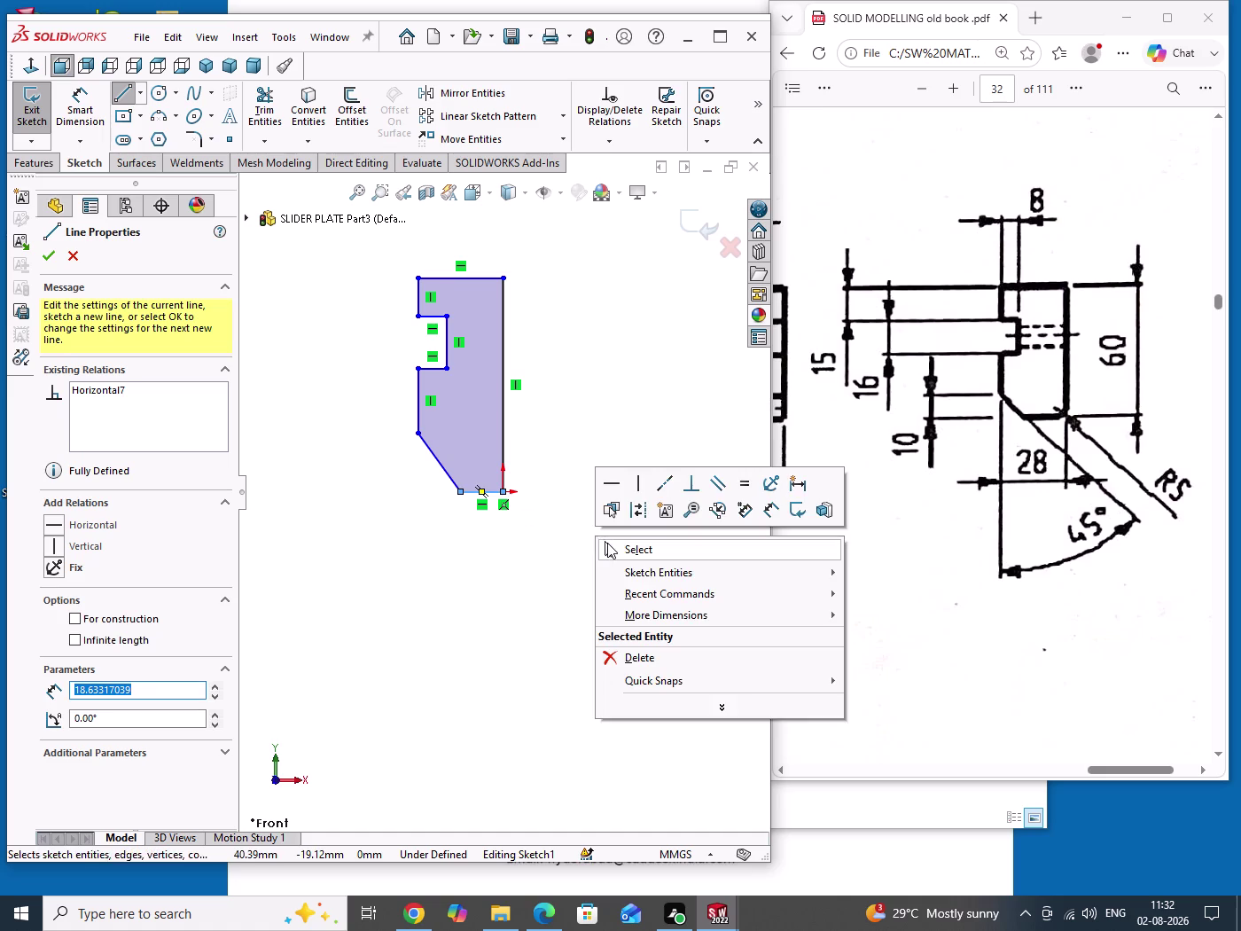
click(607, 543)
right_drag(608, 543, 608, 405)
scroll(up, 3)
scroll(down, 3)
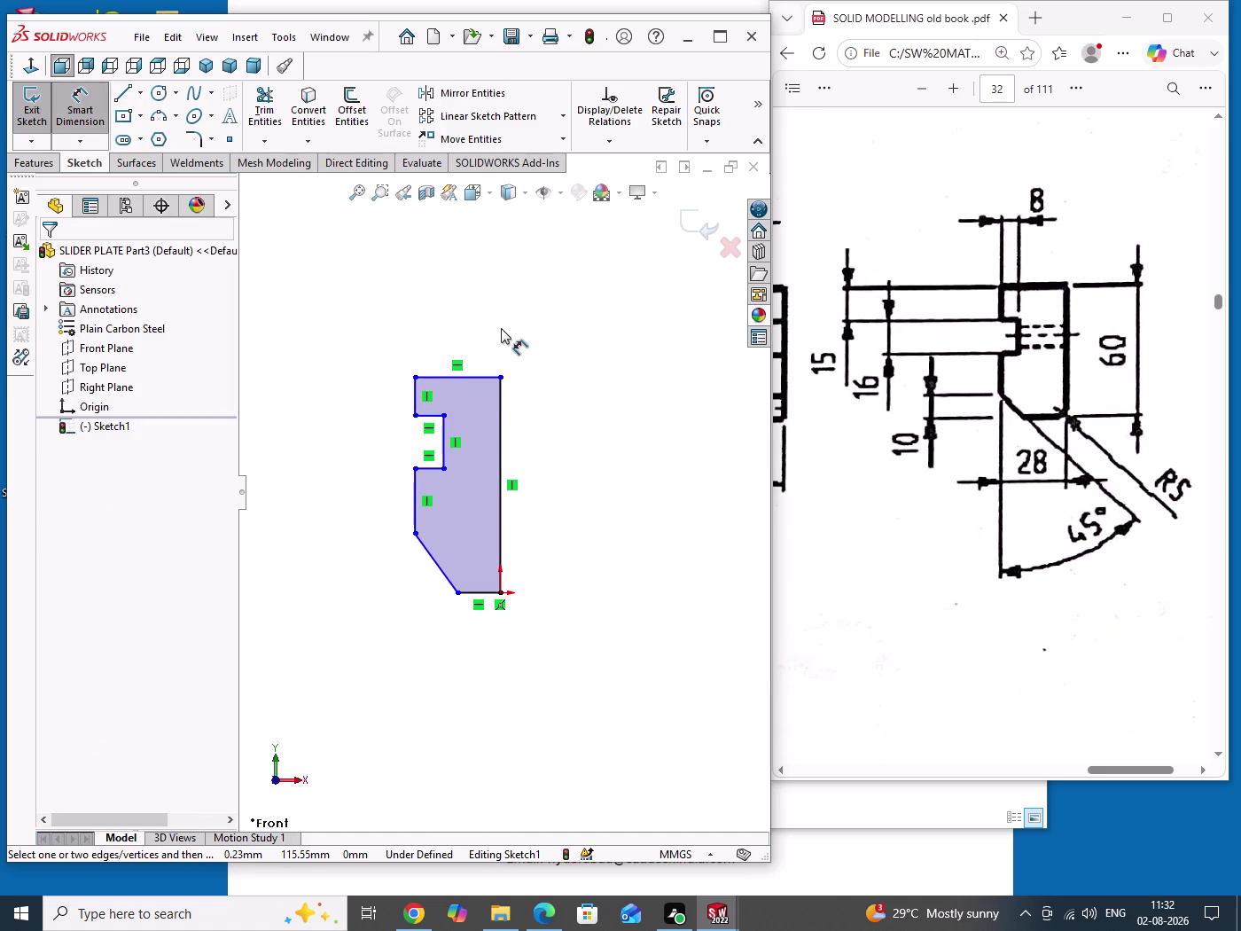
Dimension the profile's overall width at 28 mm and height at 60 mm.
click(503, 417)
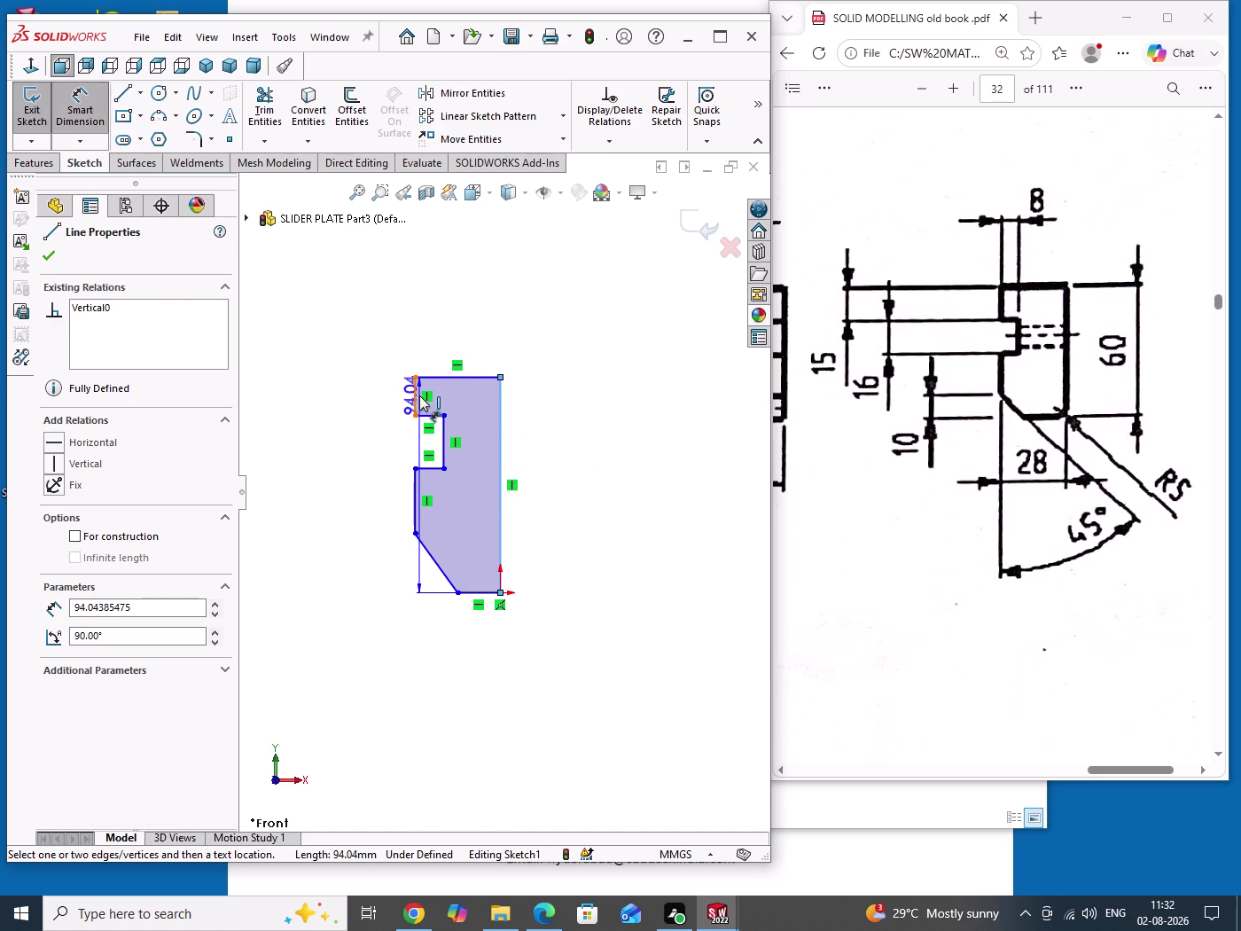
click(420, 396)
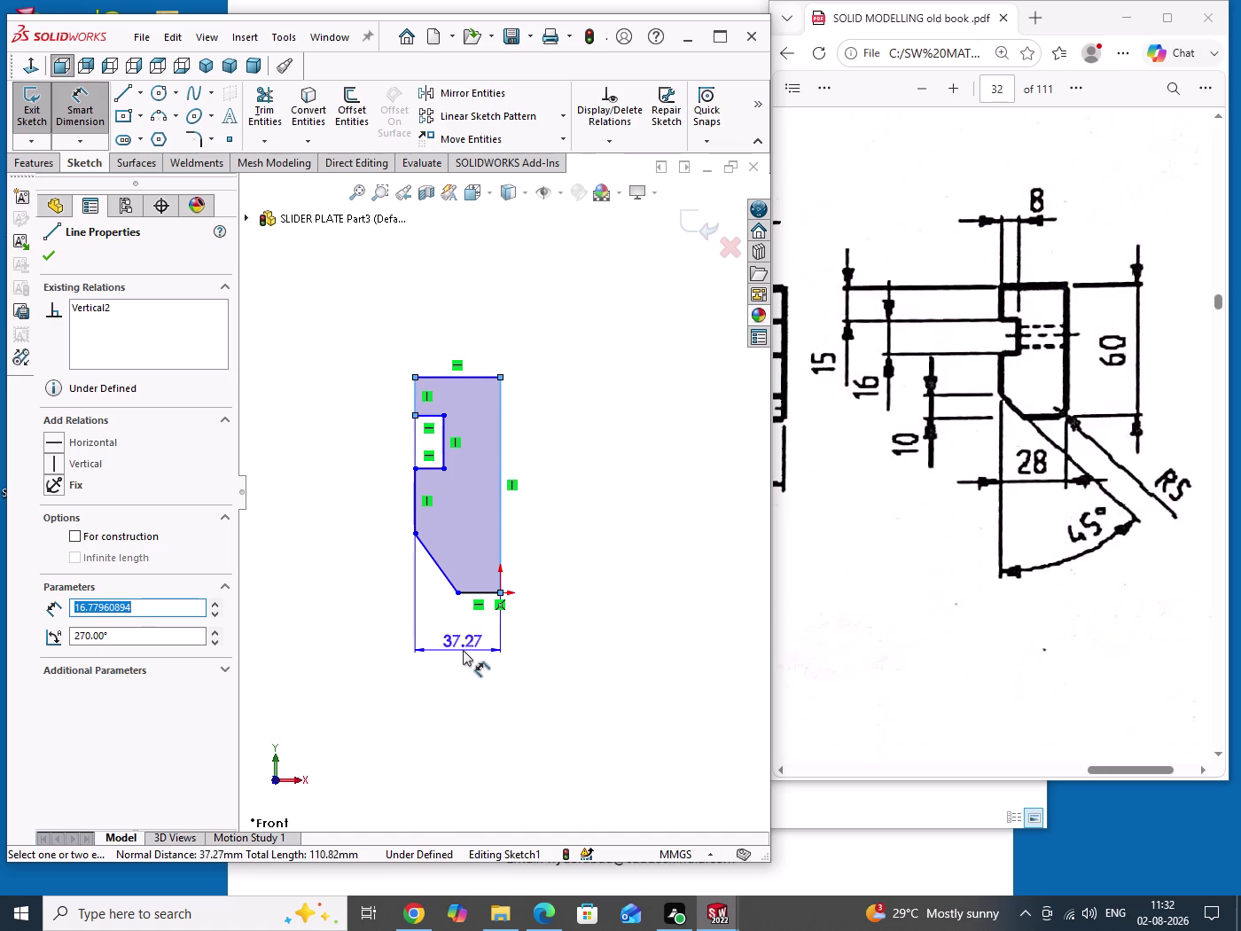
click(463, 650)
text(2)
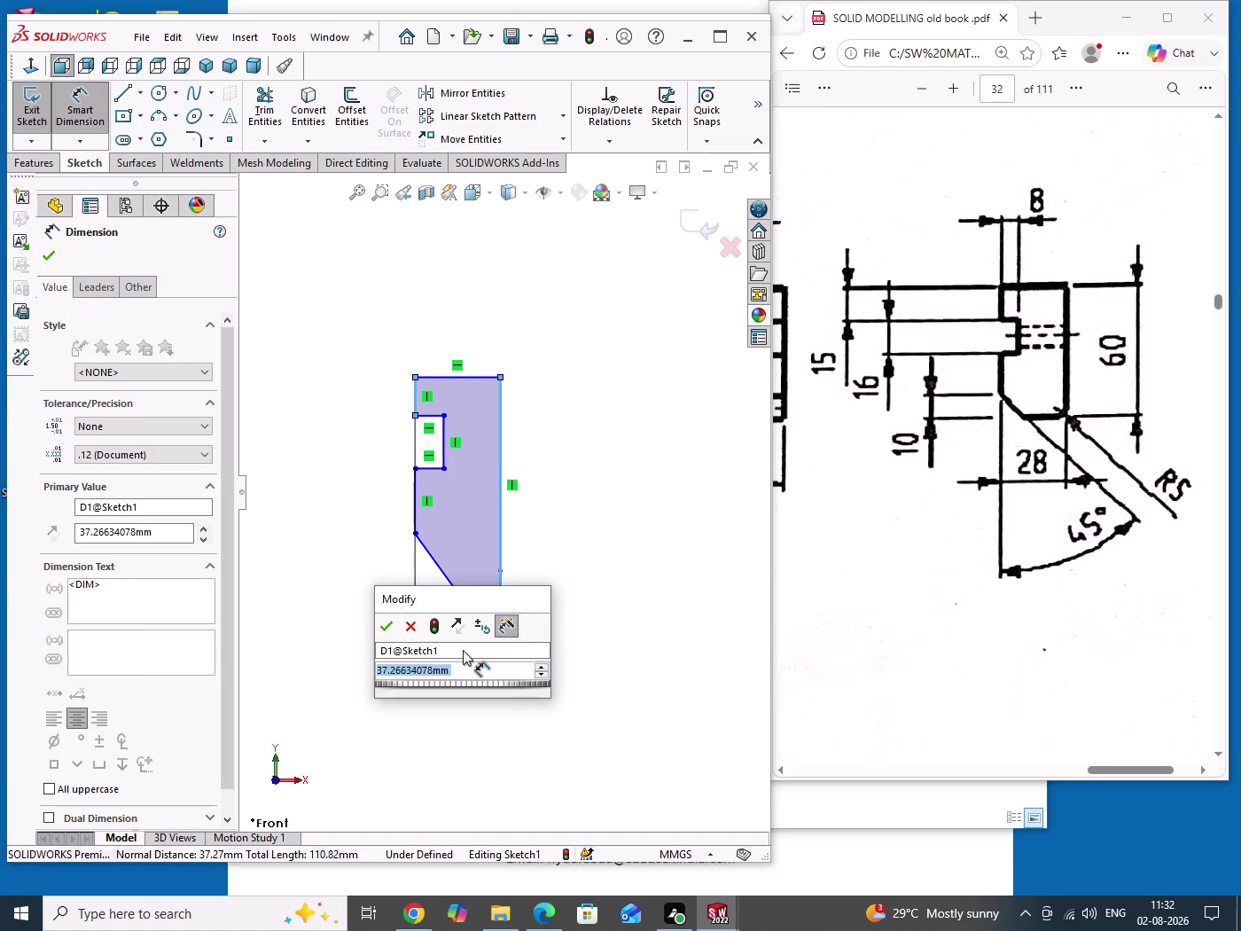
text(8)
key(Return)
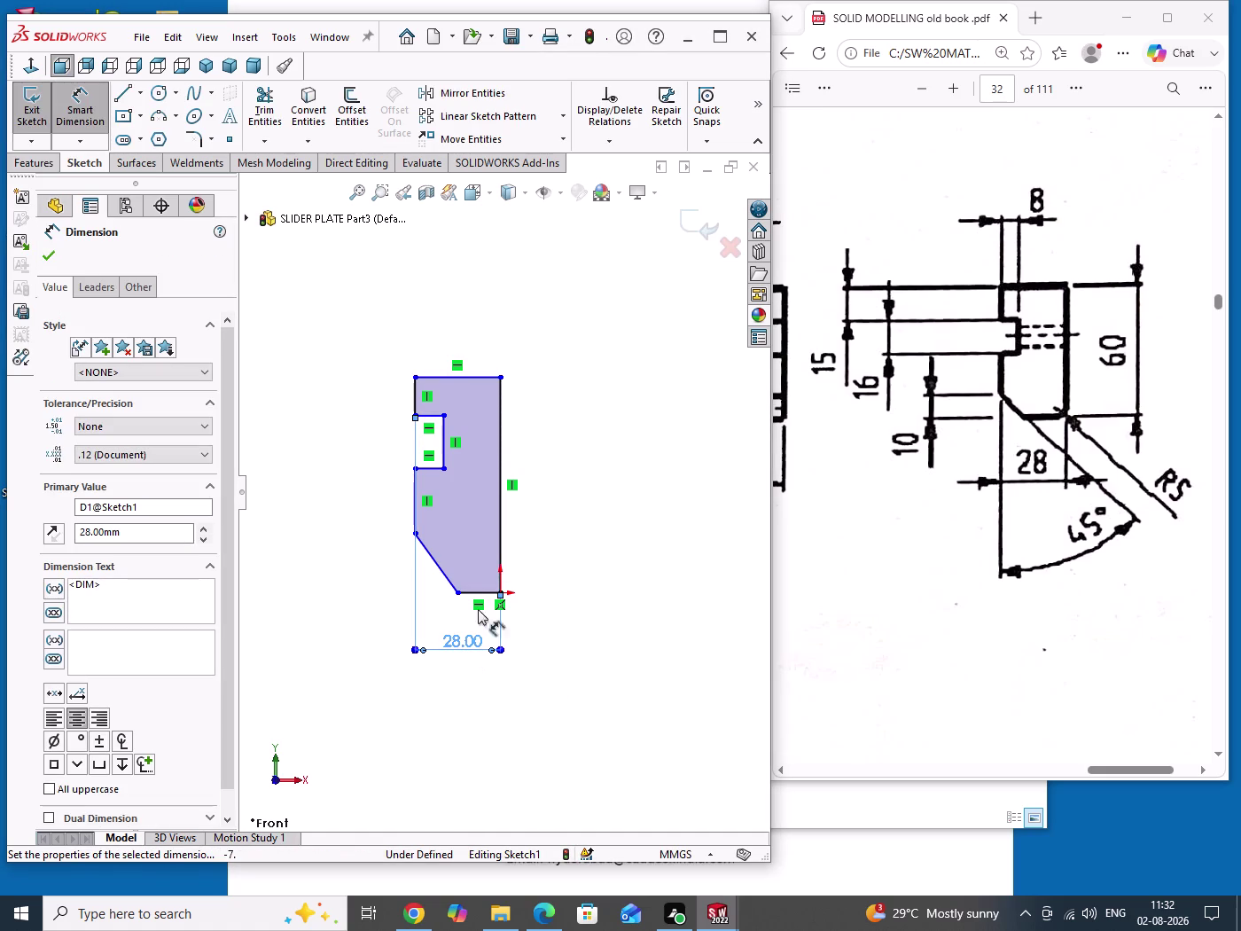
click(502, 539)
click(551, 515)
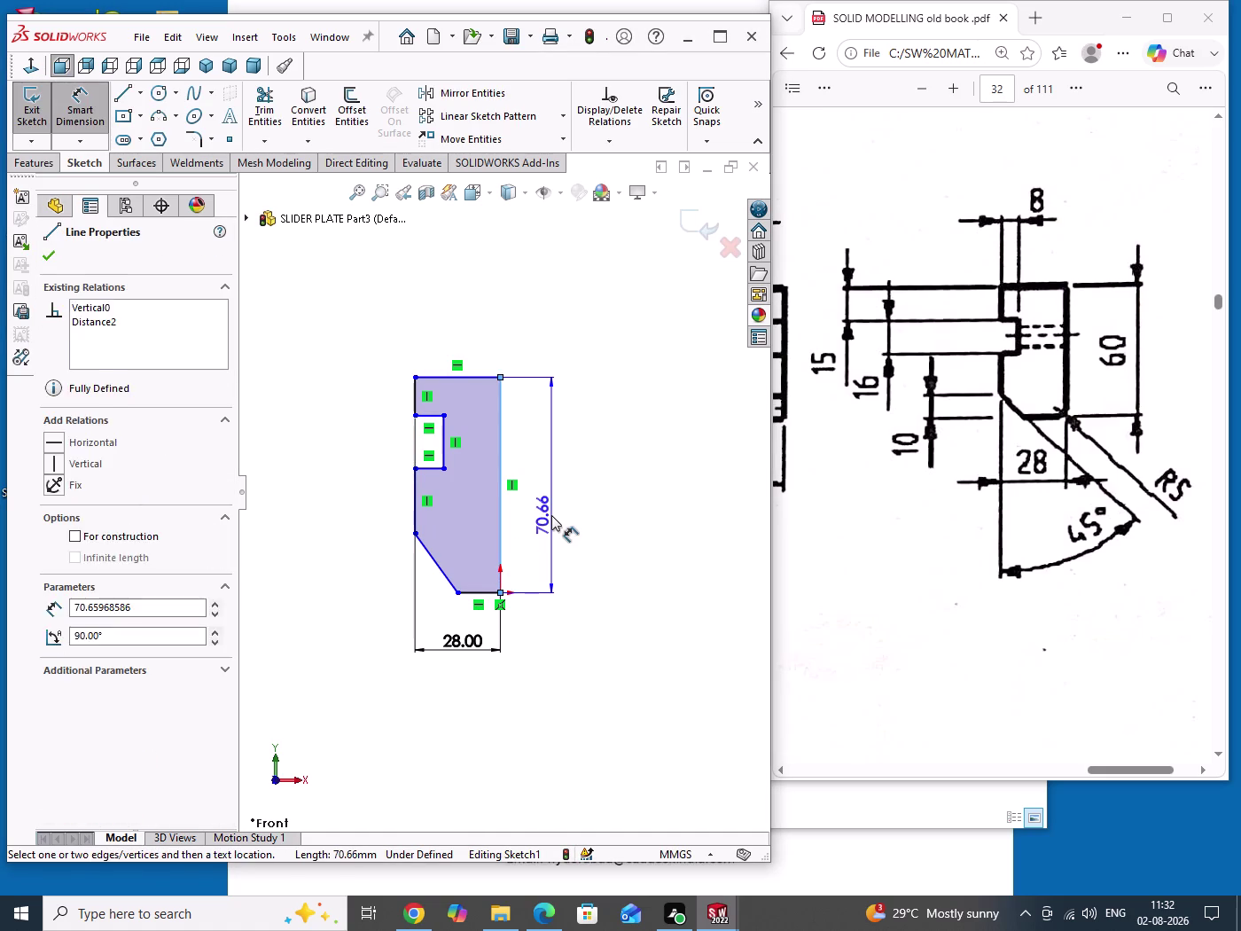
text(60)
key(Return)
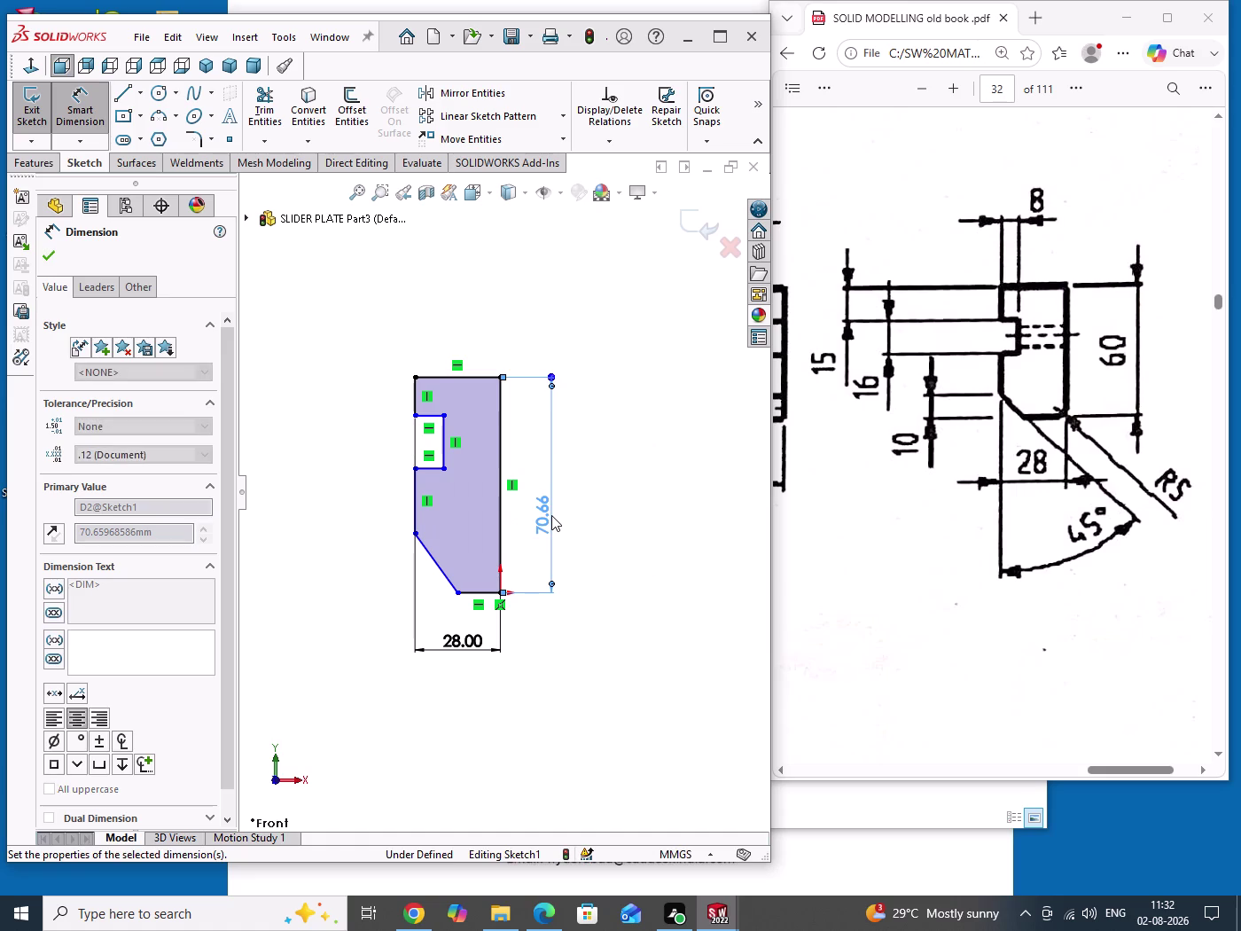
Dimension the notch position at 15 mm and the notch height at 16 mm.
scroll(down, 3)
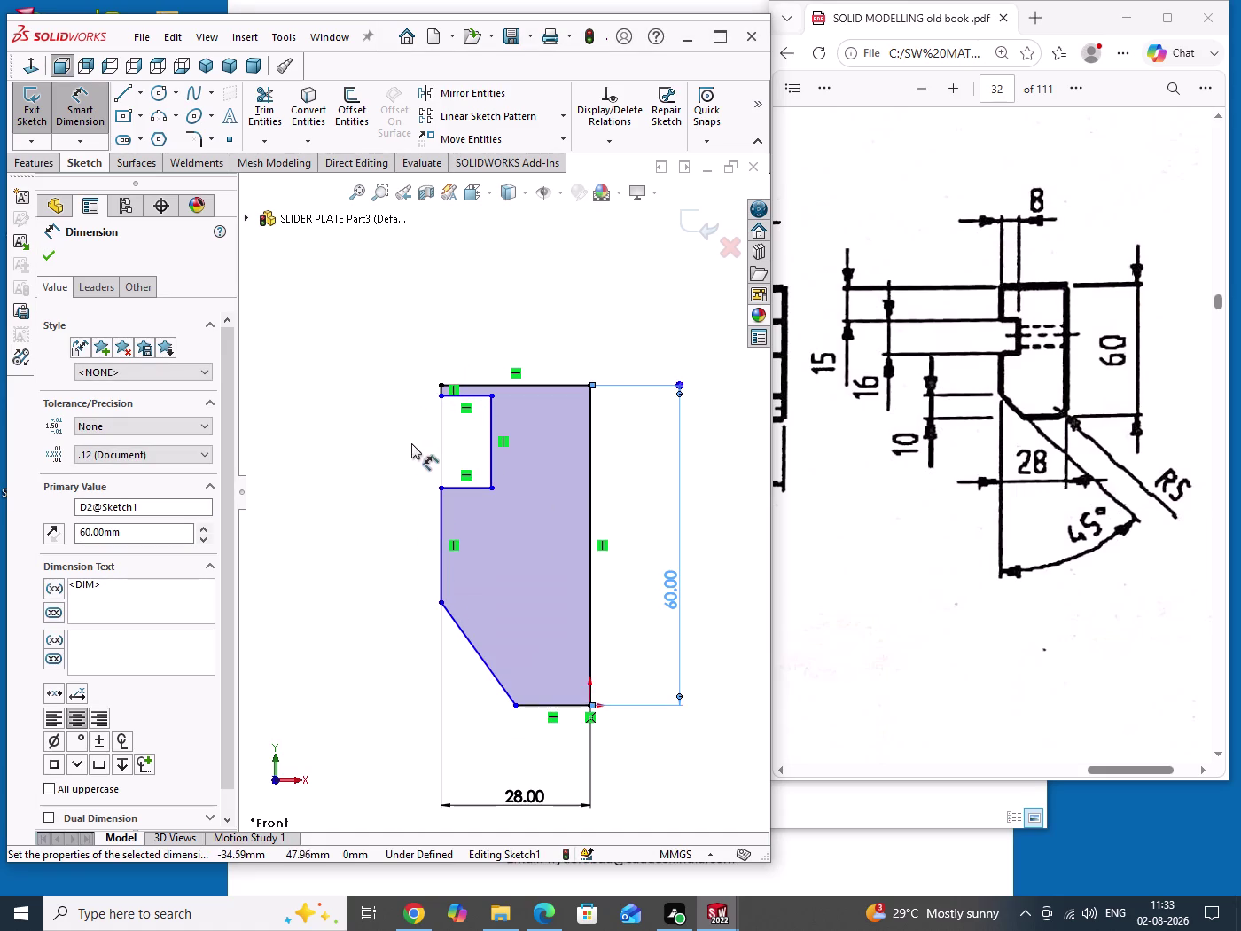
drag(409, 413, 398, 470)
scroll(down, 3)
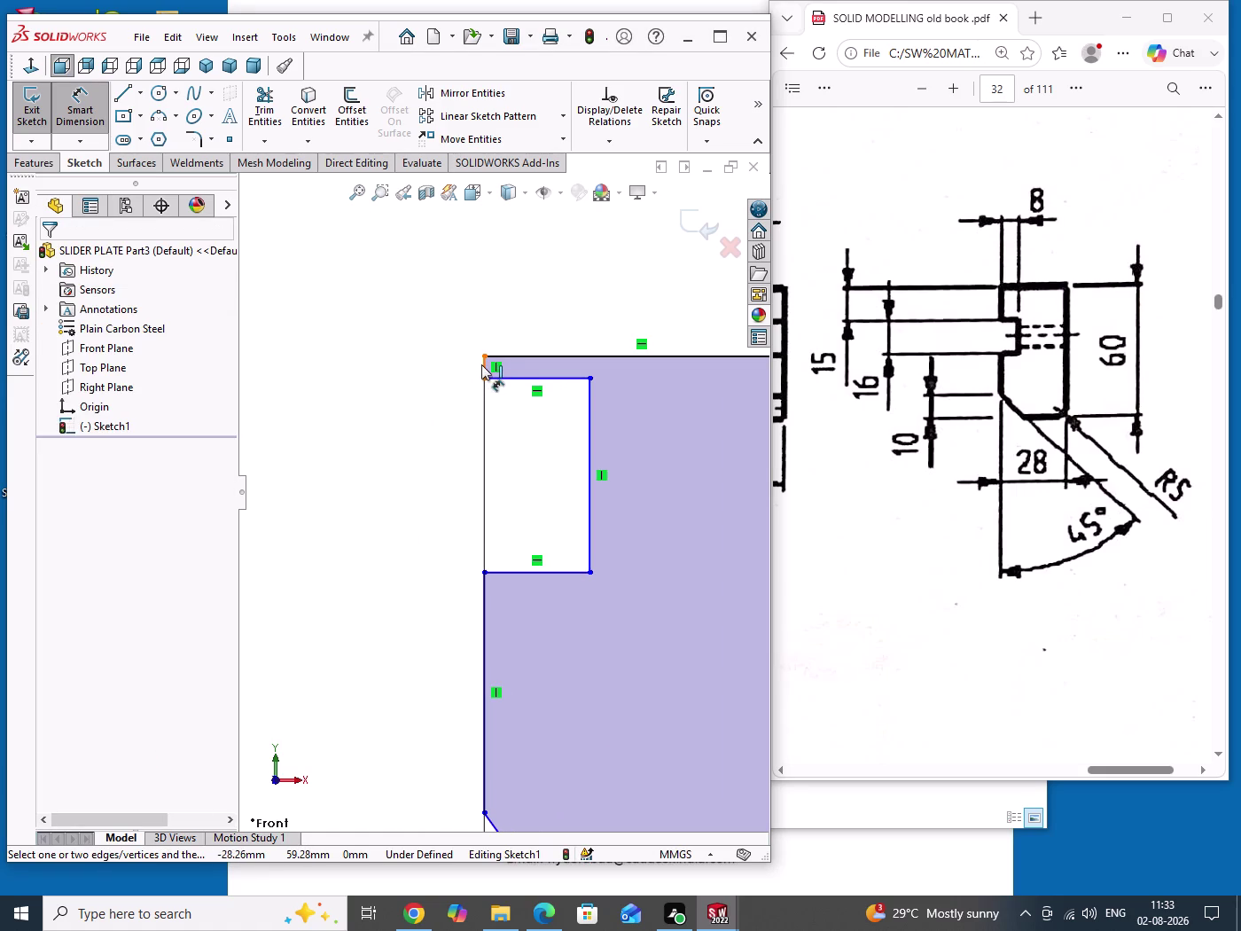
click(482, 364)
click(417, 305)
text(1)
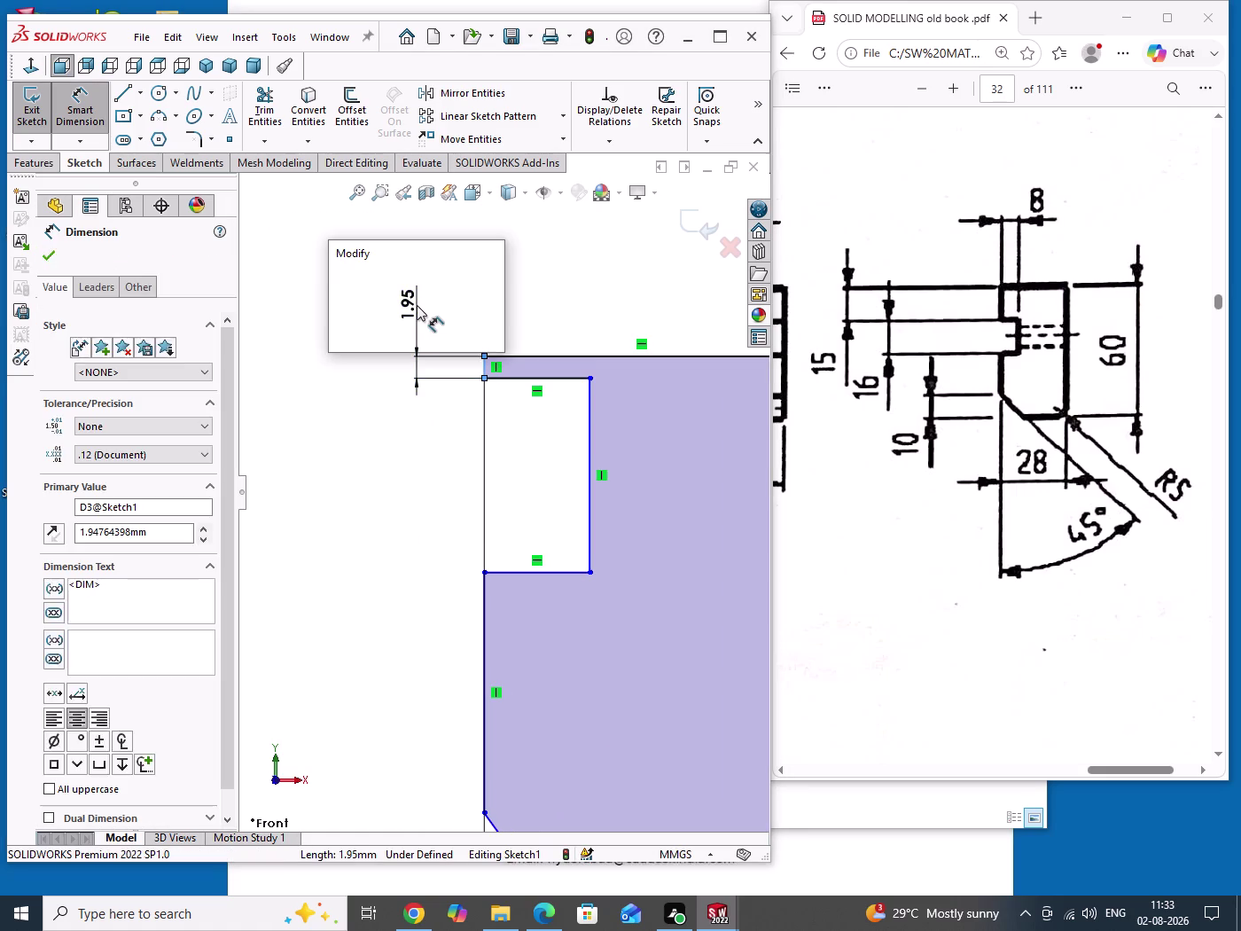
text(5)
key(Return)
scroll(up, 3)
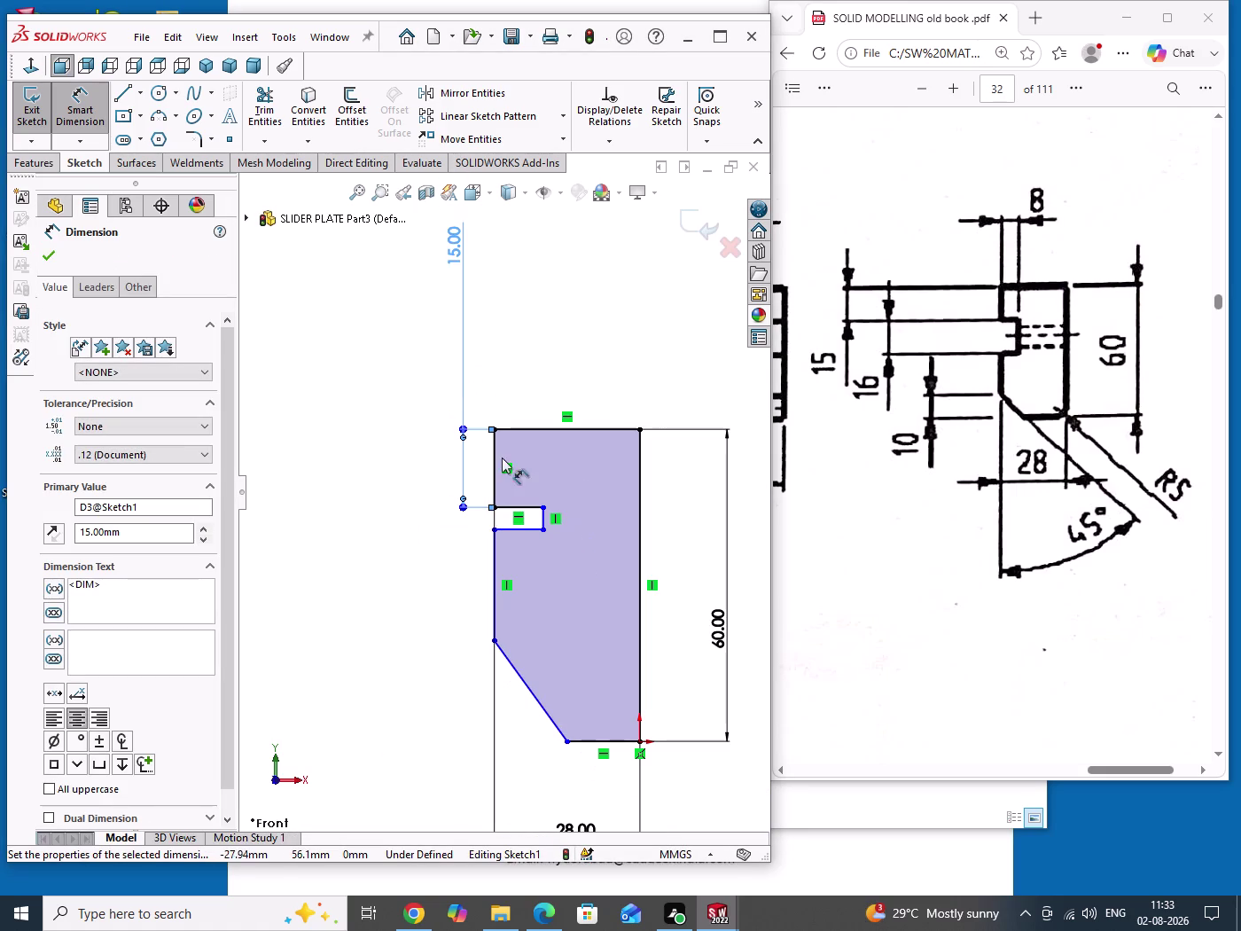
scroll(down, 3)
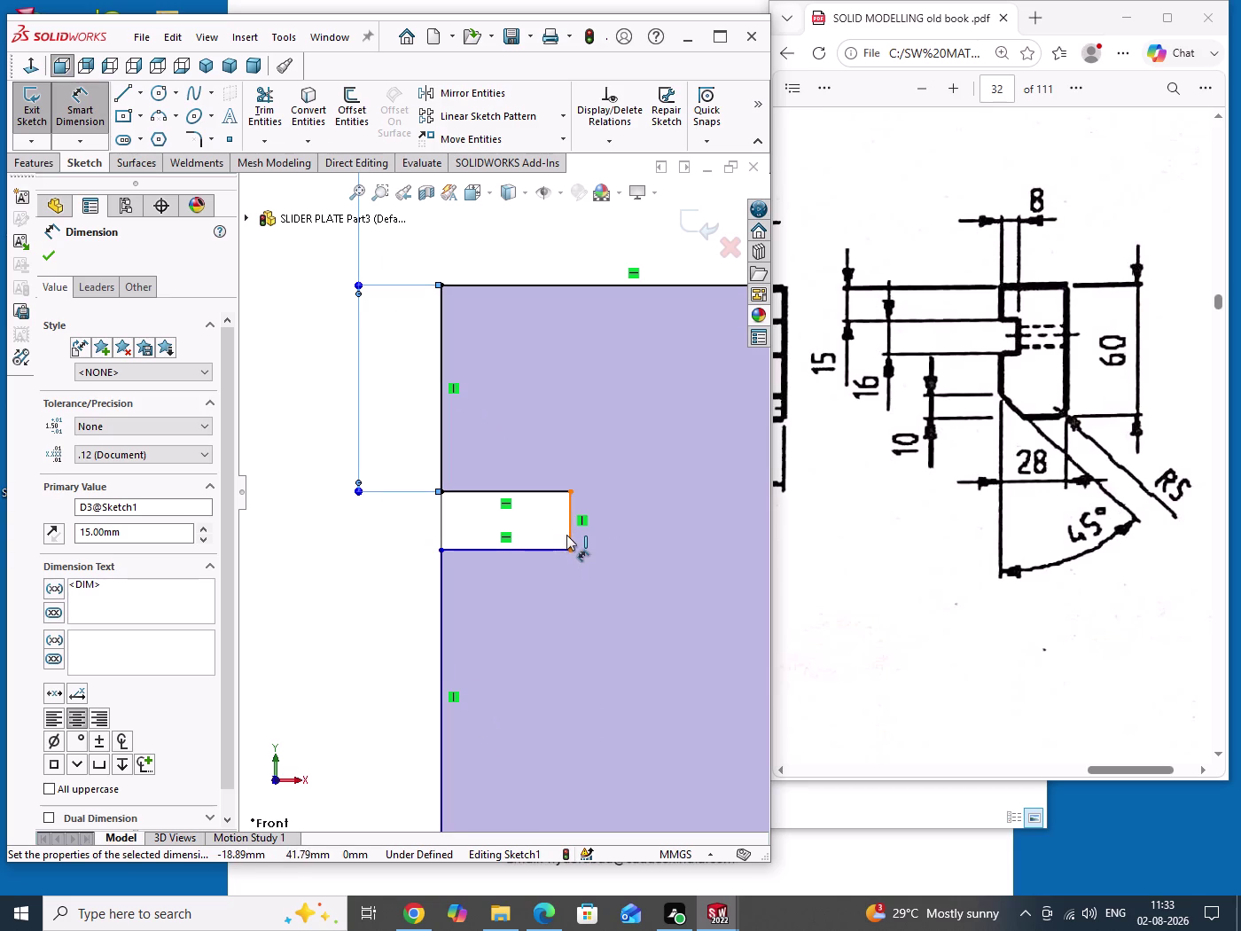
click(566, 535)
click(633, 528)
text(1)
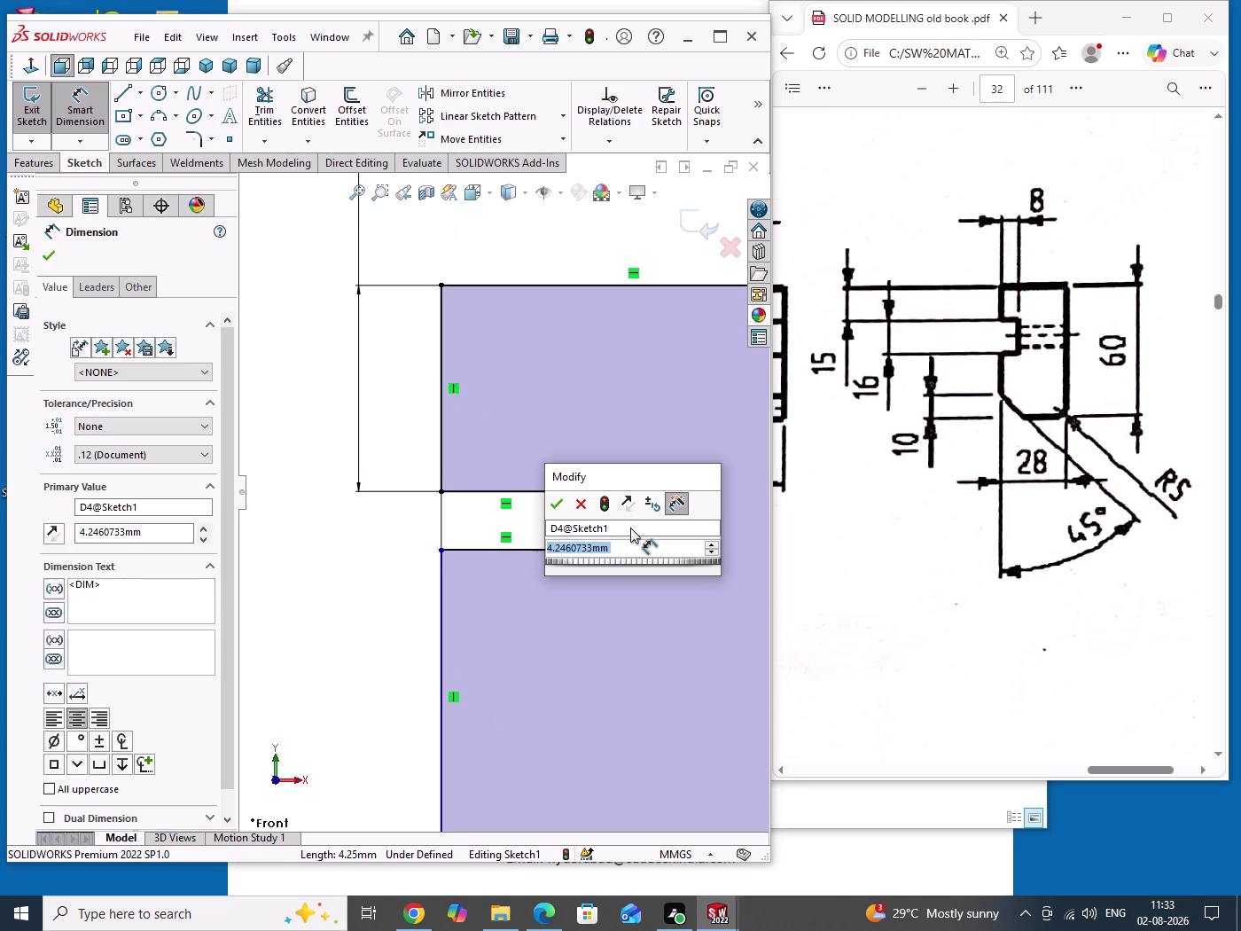
text(6)
key(Return)
Dimension the short left edge below the notch at 10 mm.
scroll(up, 3)
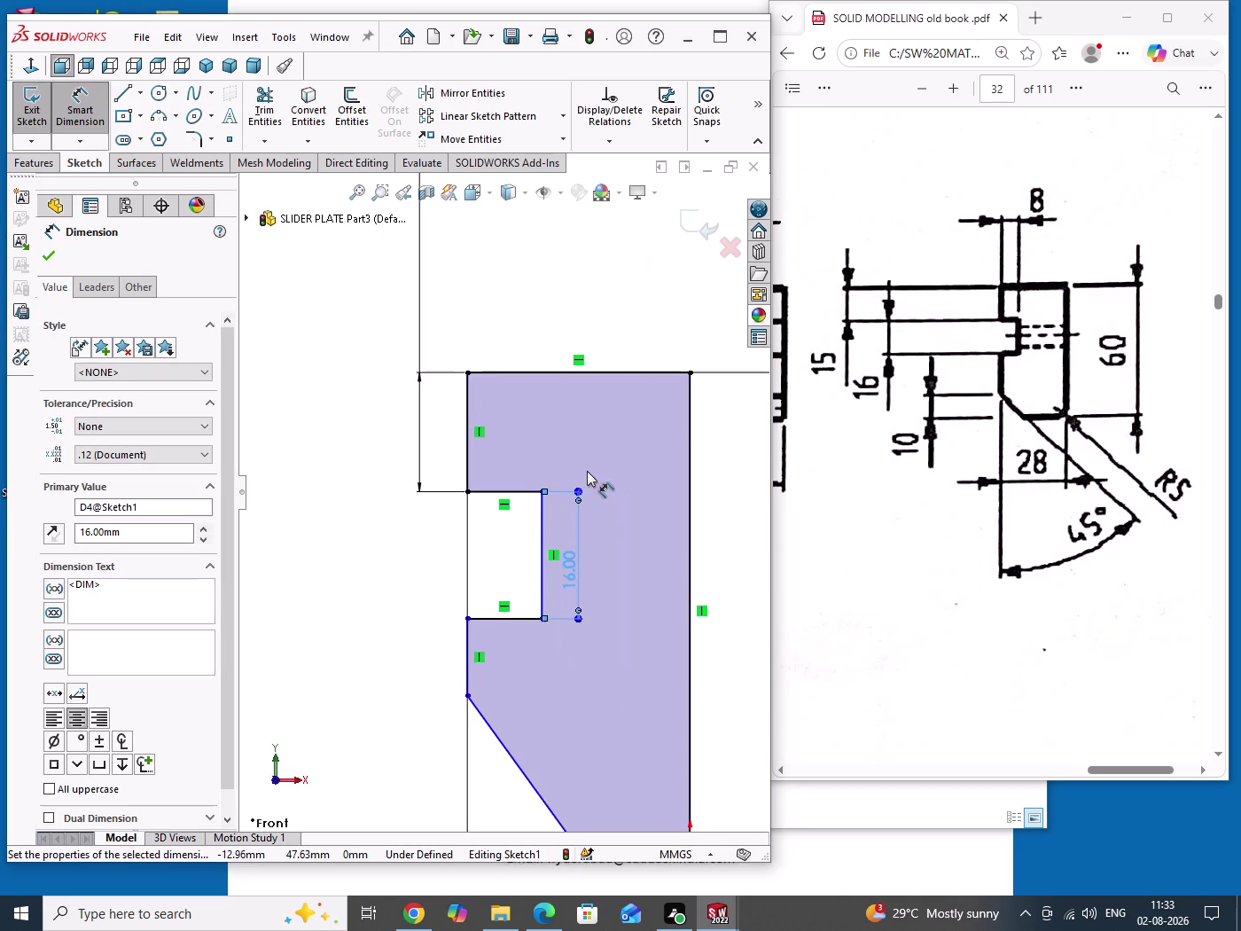
scroll(up, 3)
scroll(up, 3)
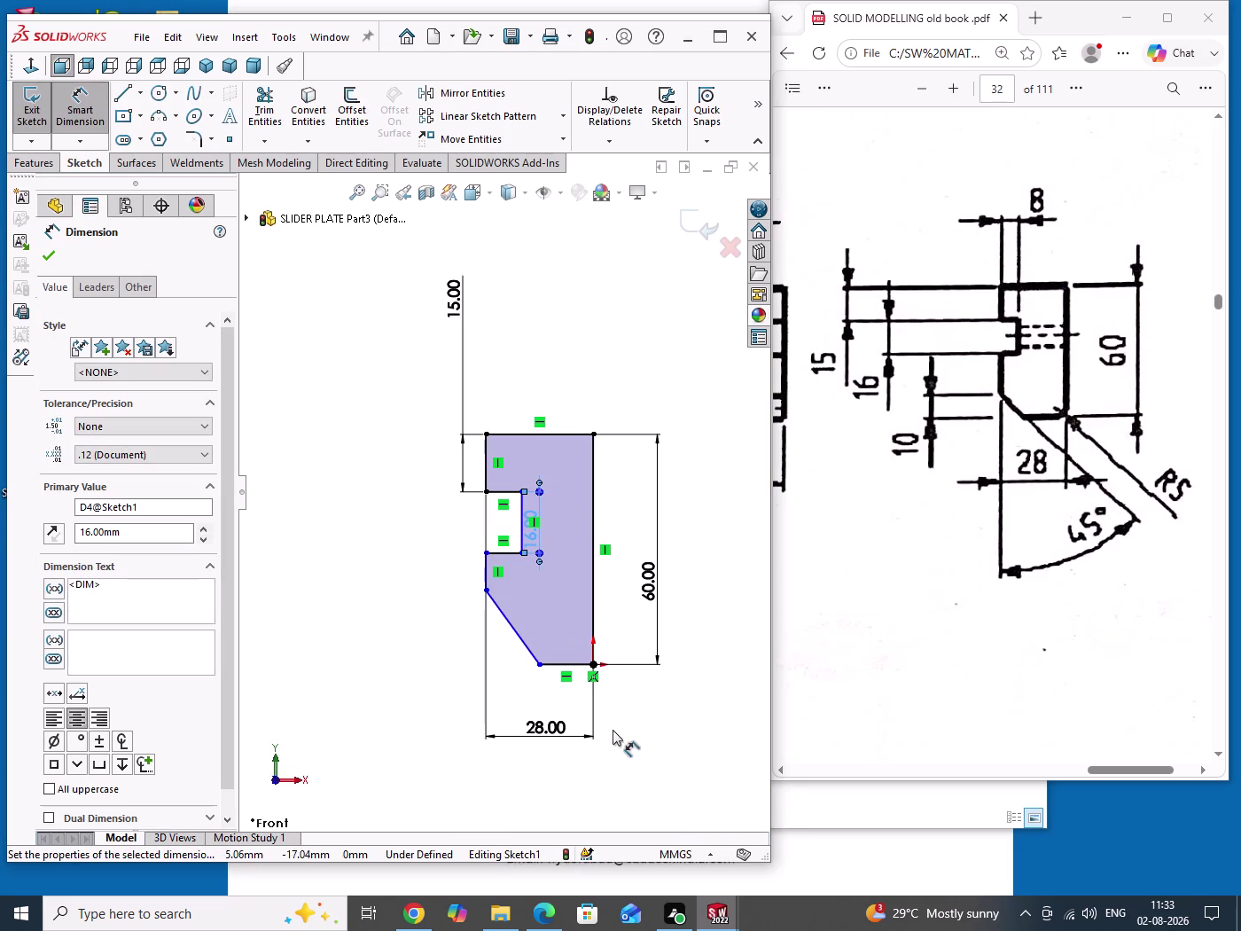
scroll(down, 3)
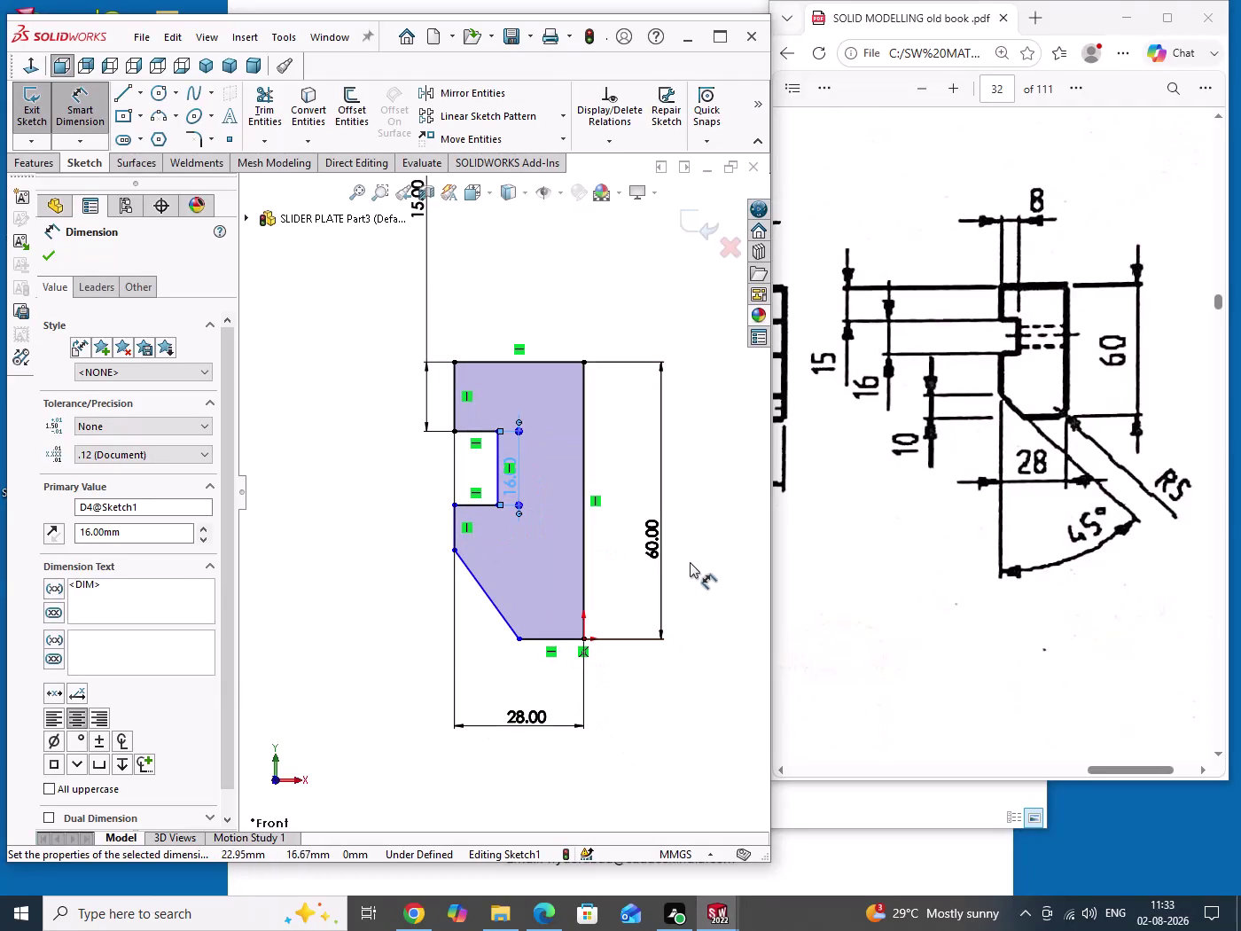
click(453, 533)
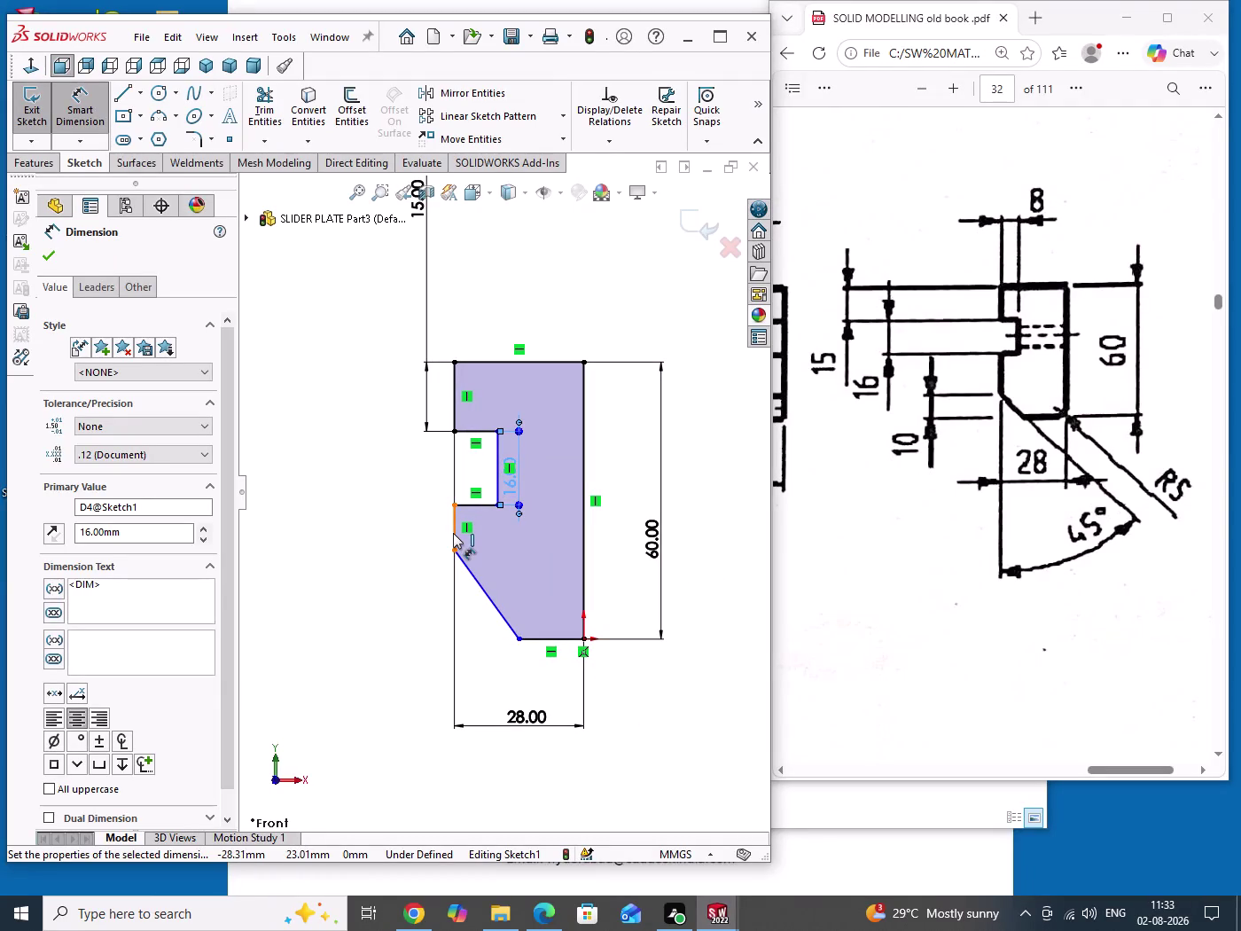
click(415, 591)
text(1)
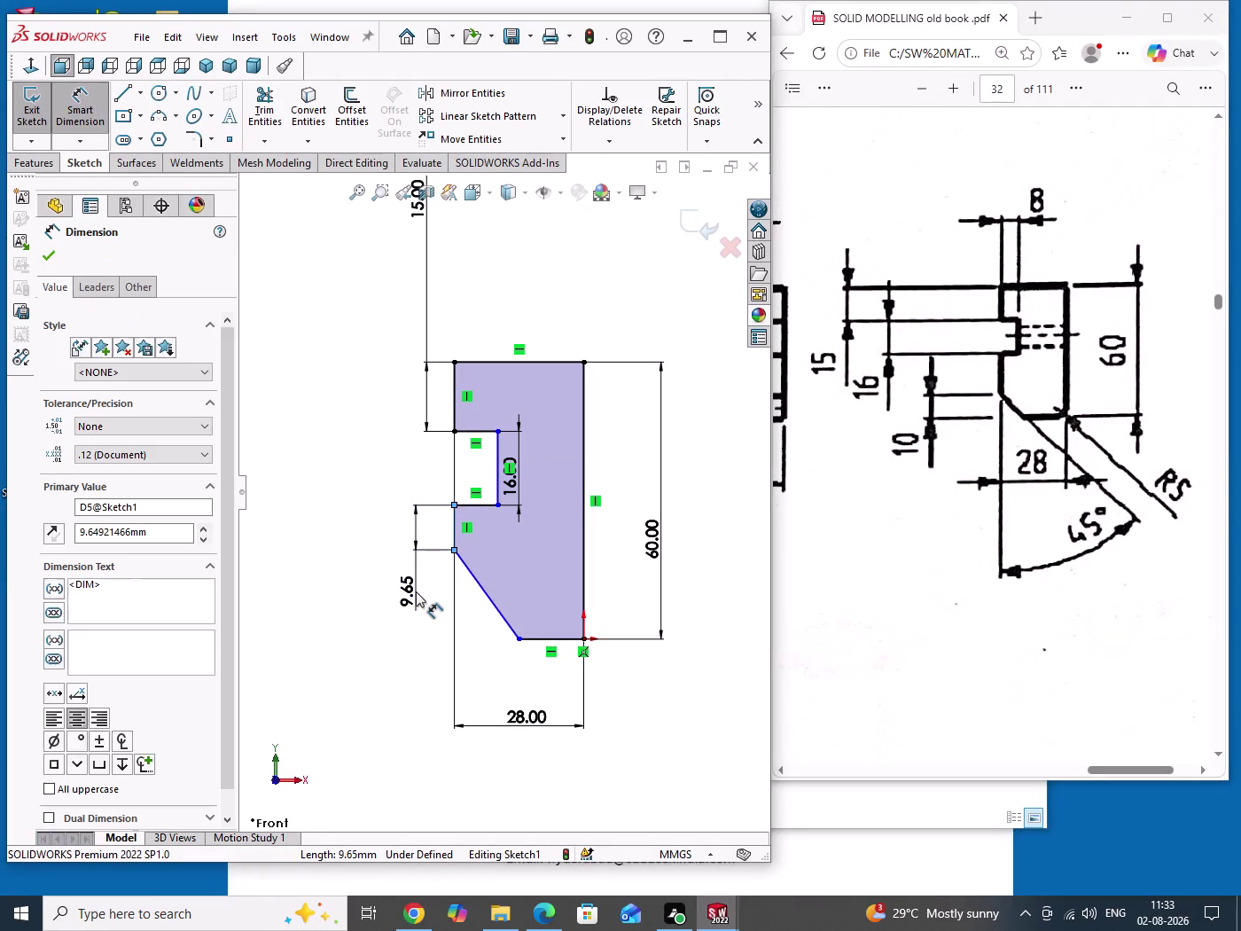
text(0)
key(Return)
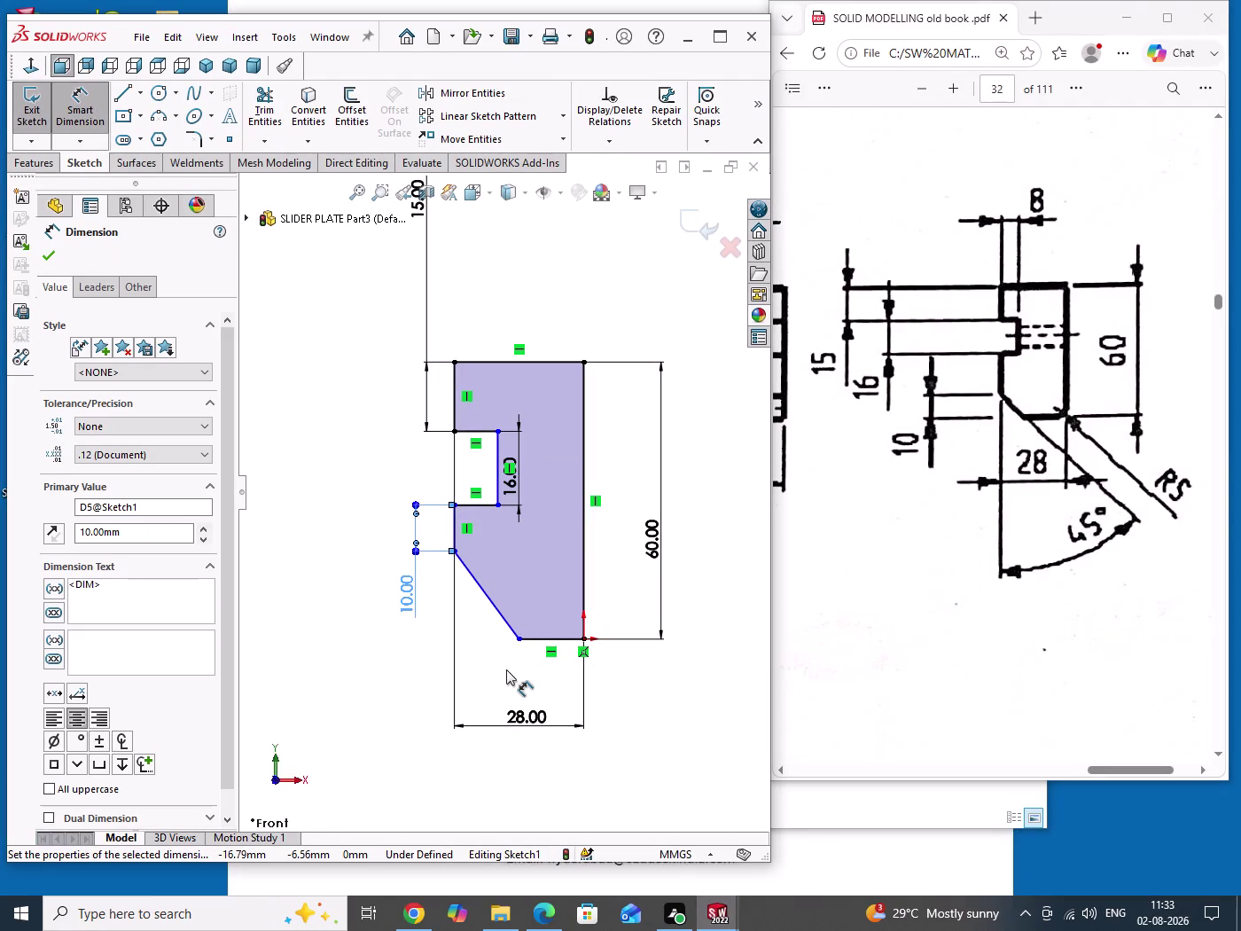
Dimension the sloped corner at 45° and the notch depth at 8 mm.
click(513, 625)
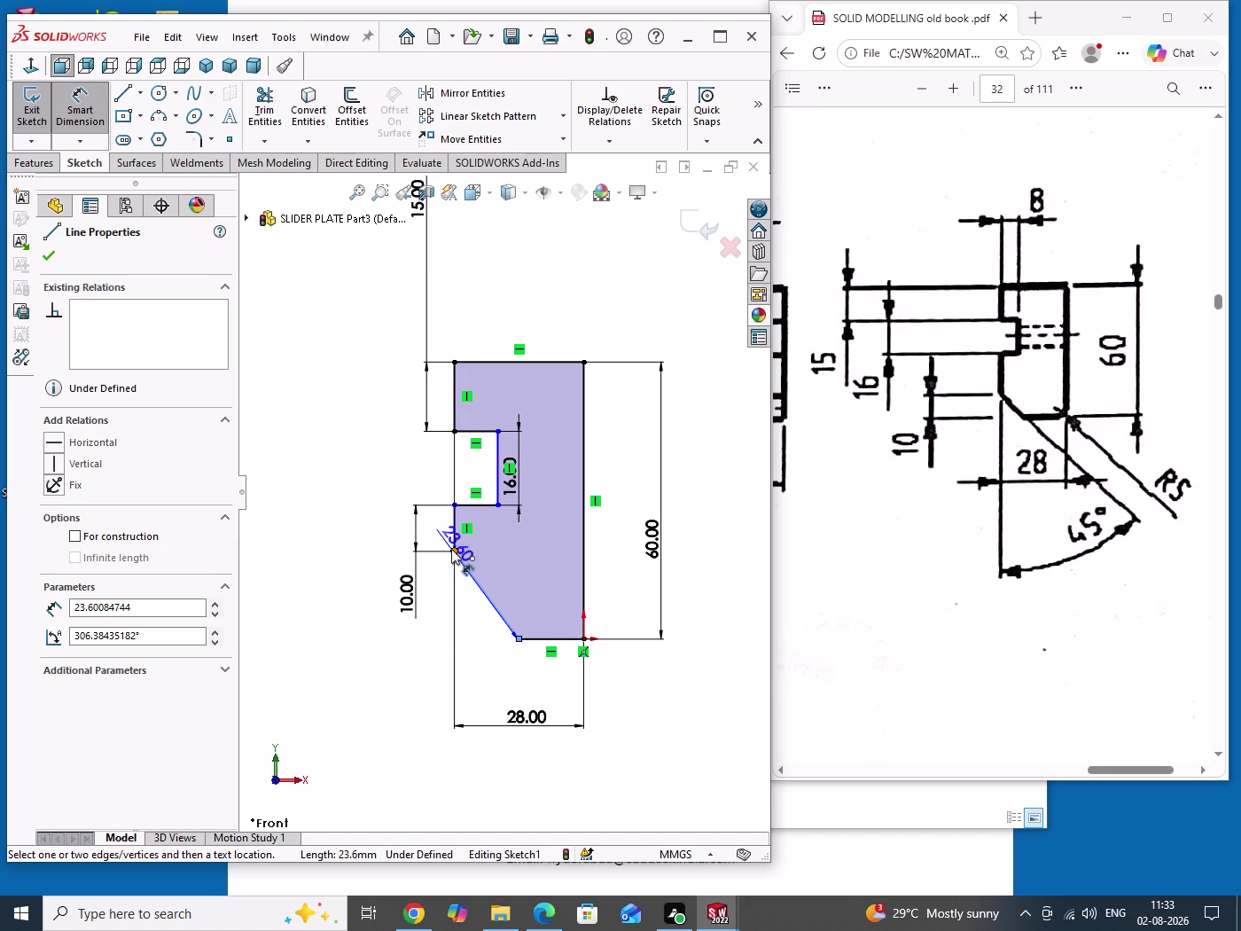
click(452, 551)
click(457, 587)
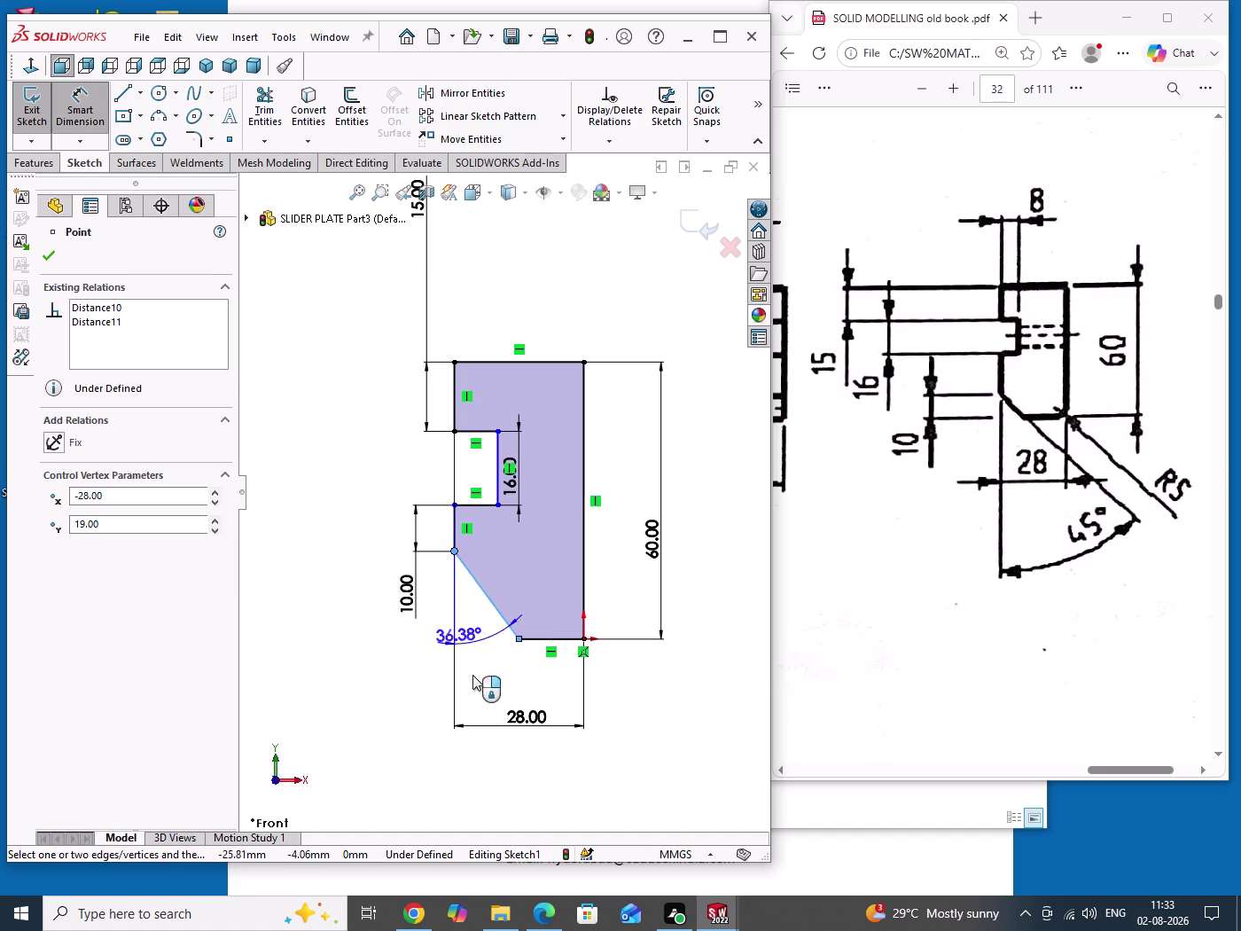
click(483, 689)
text(4)
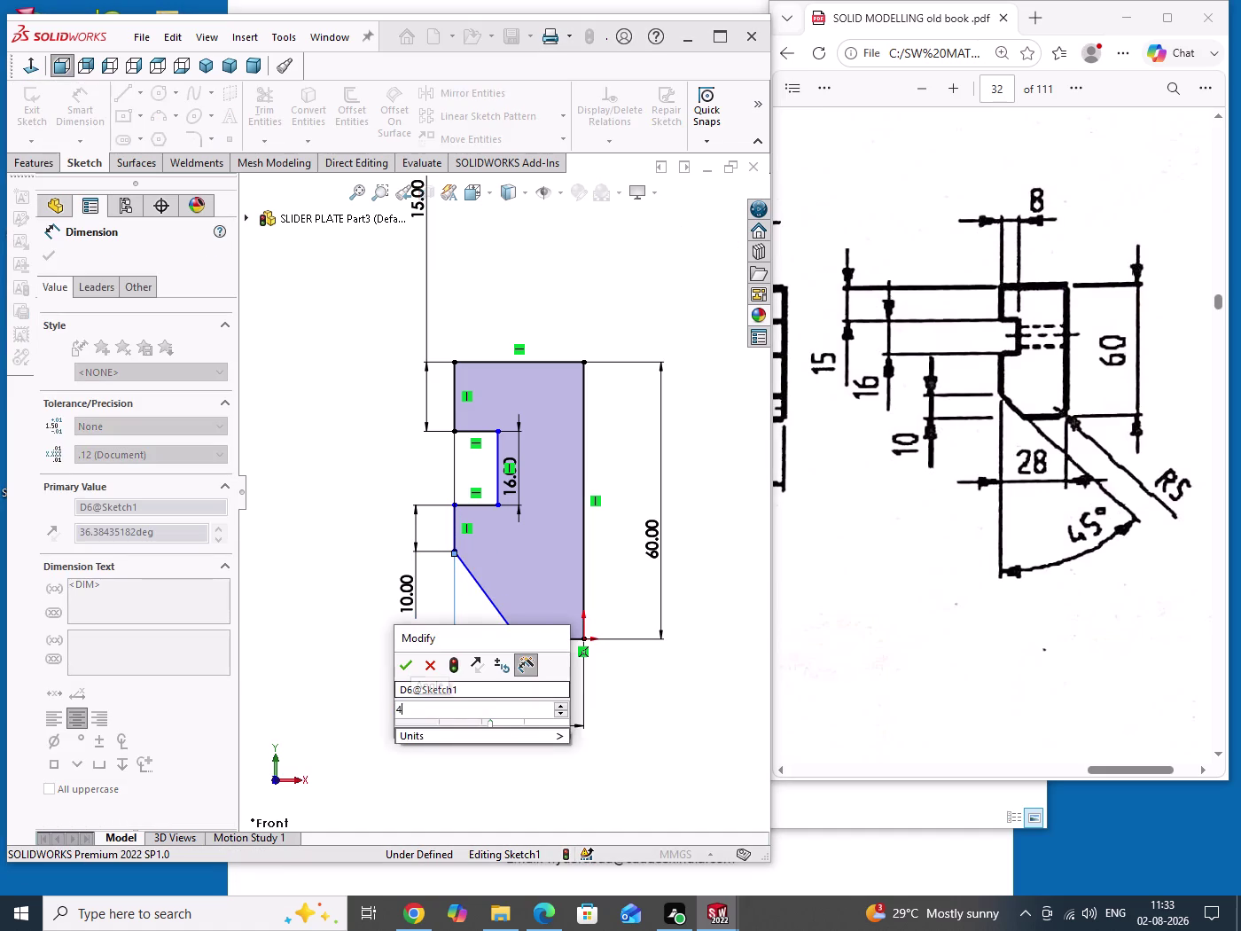
text(5)
key(Return)
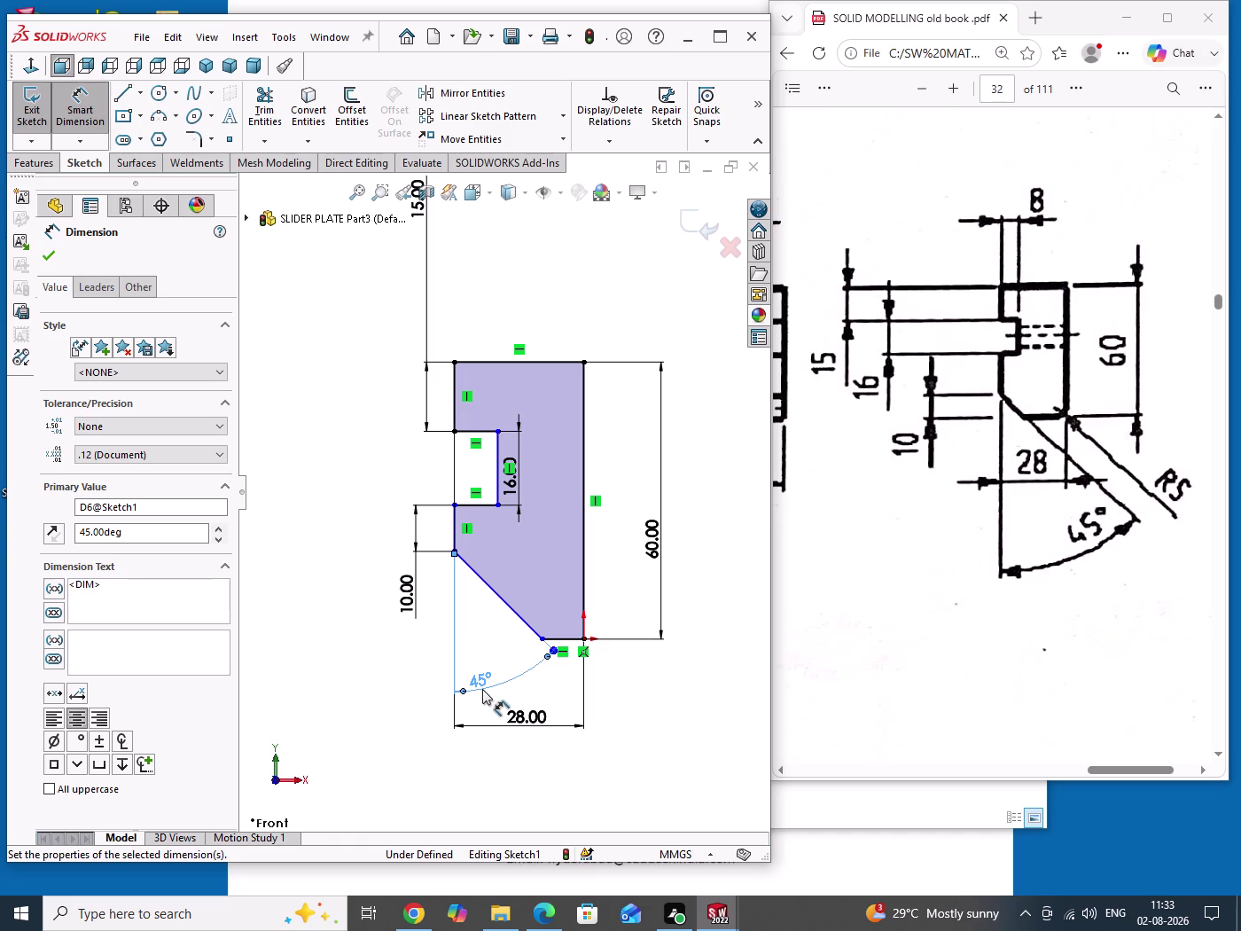
click(483, 434)
click(478, 312)
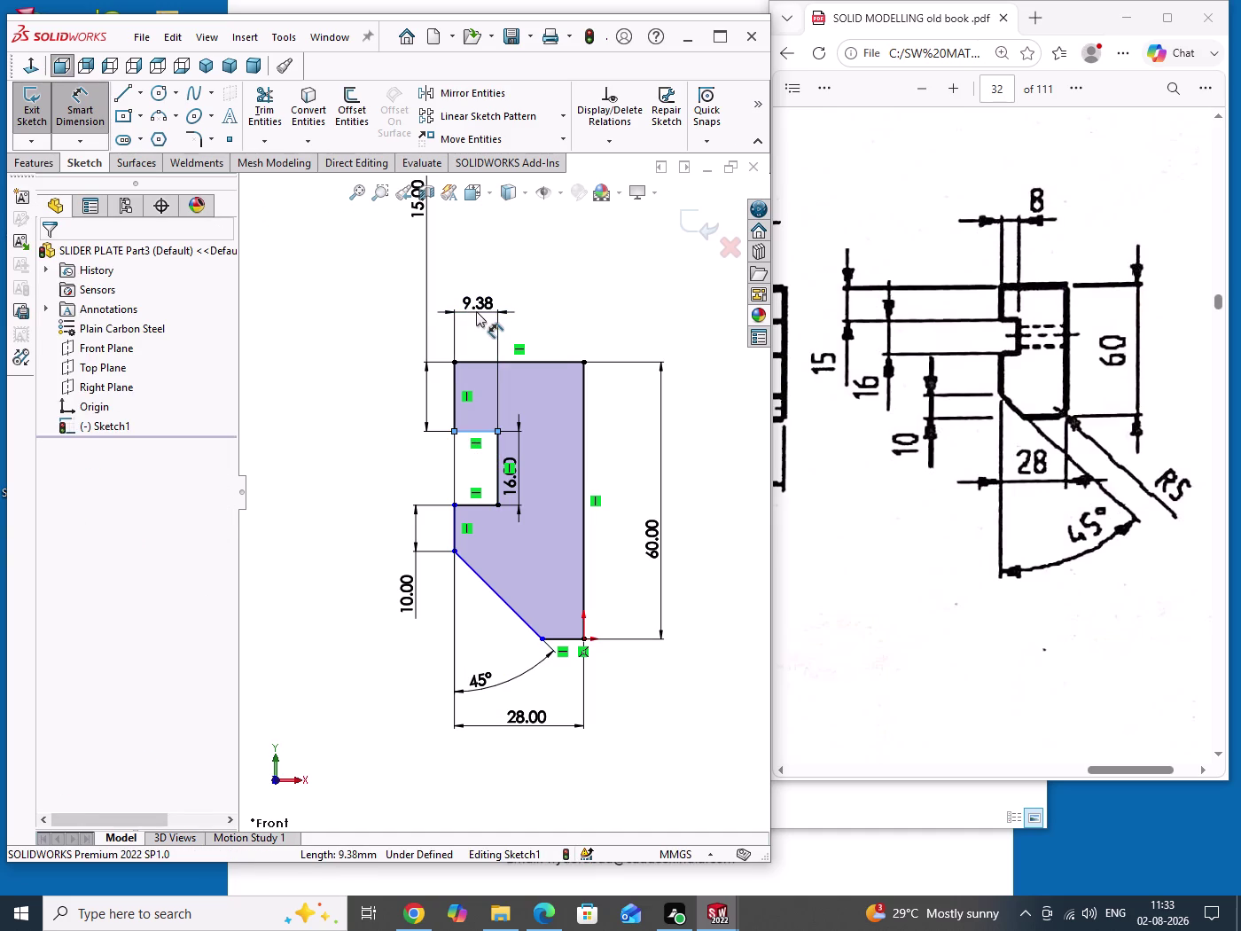
key(8)
key(Return)
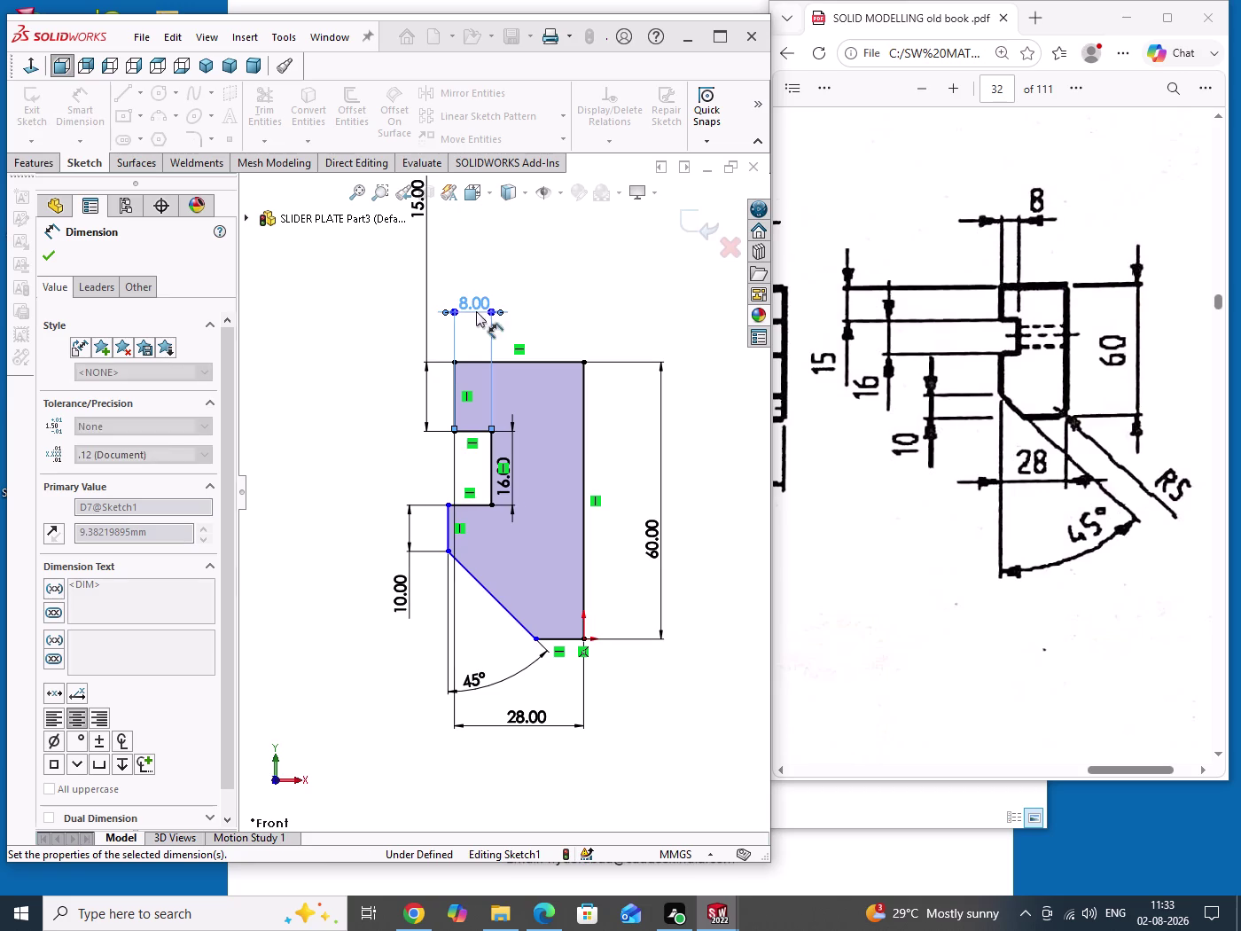
Make the two left profile edges collinear to fully define the sketch.
drag(717, 518, 710, 606)
right_click(710, 605)
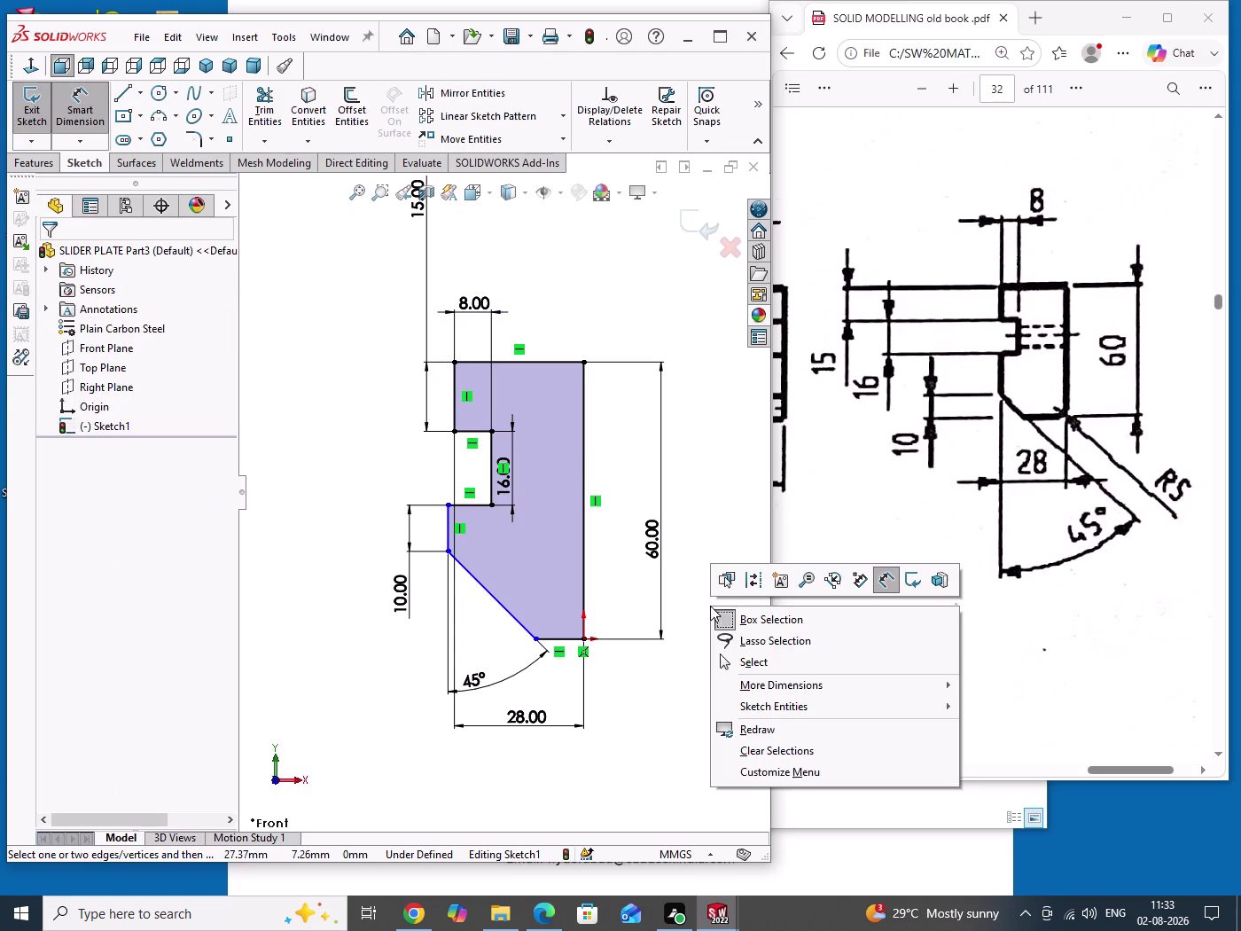
click(730, 668)
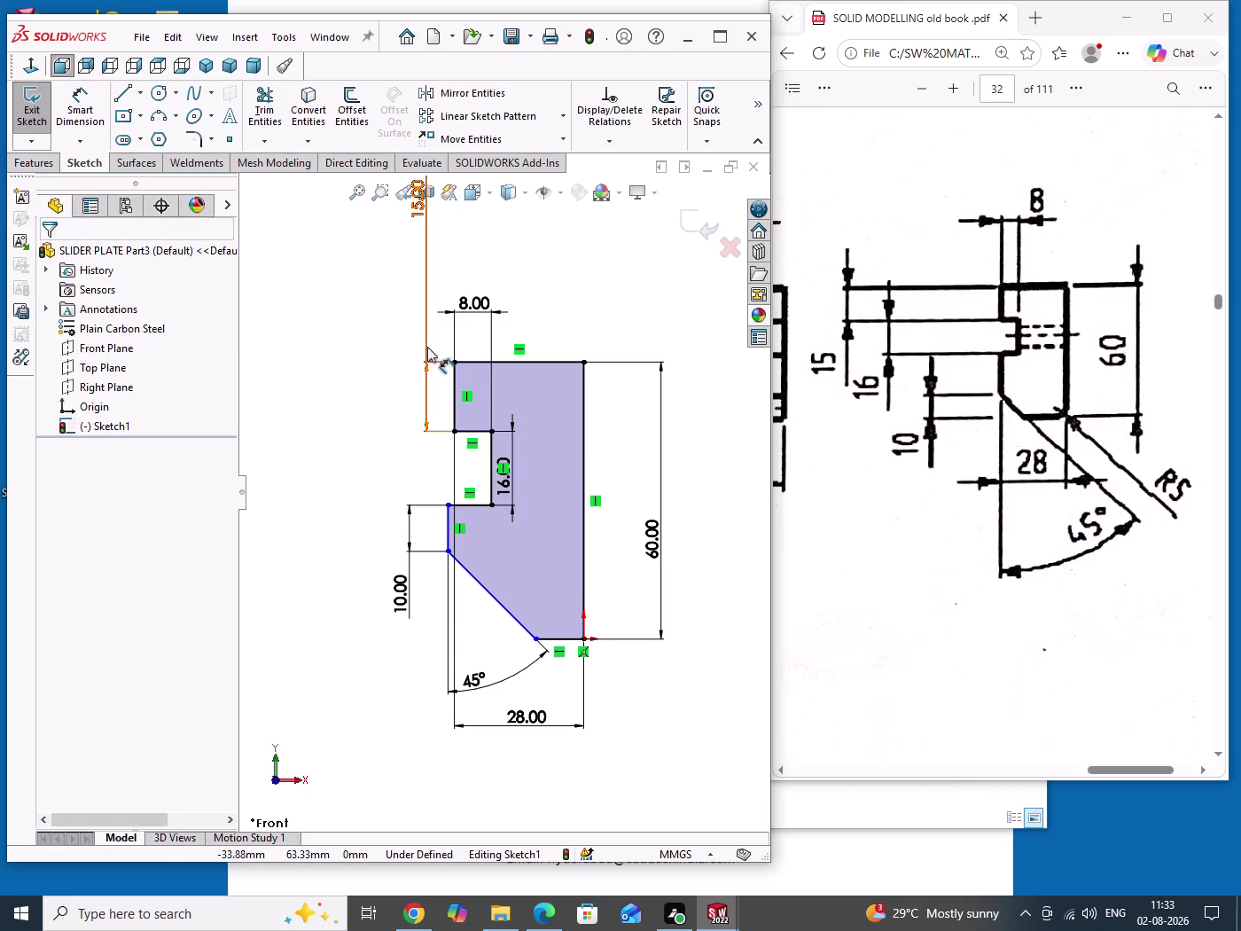
drag(408, 336, 484, 595)
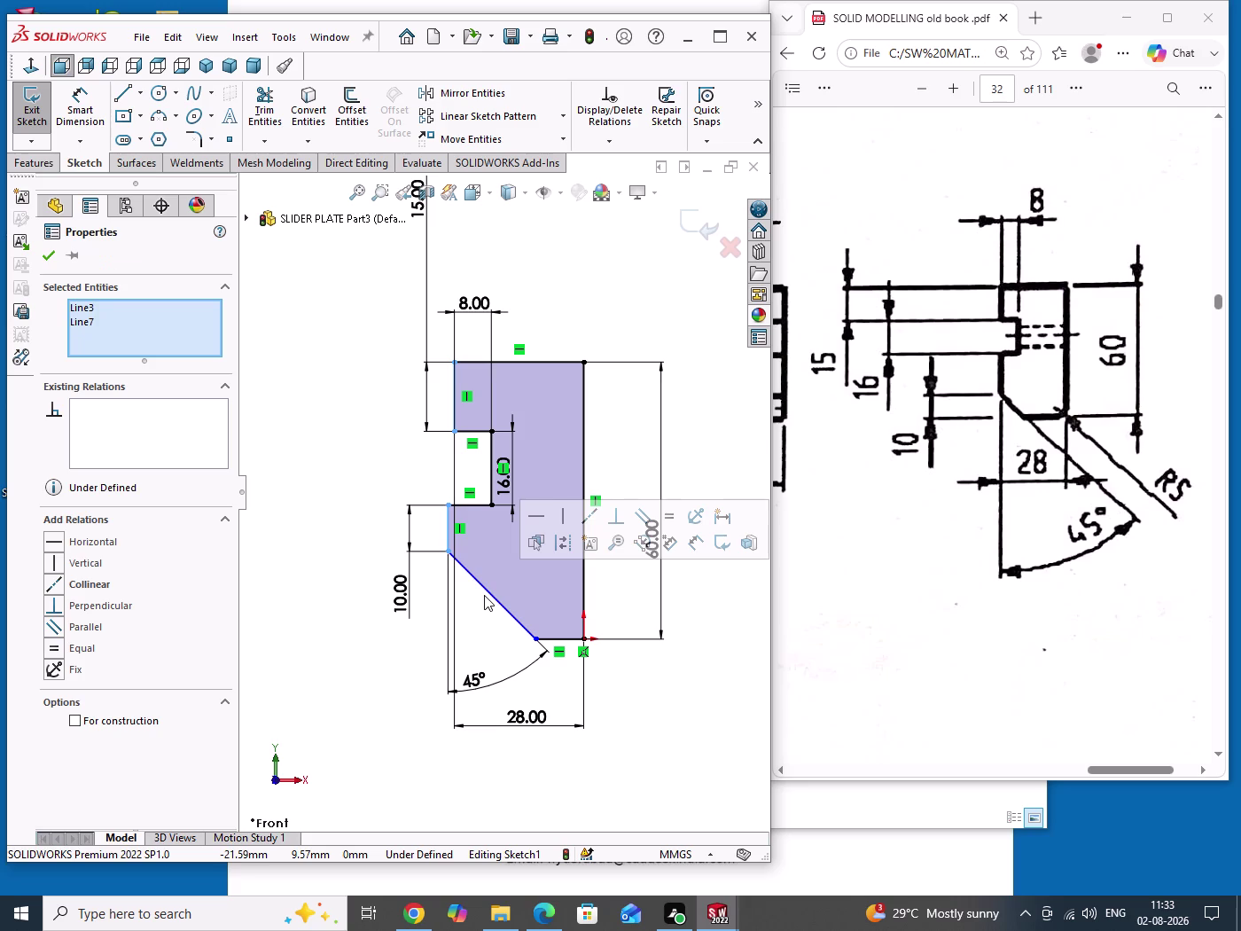
click(587, 519)
drag(669, 664, 675, 681)
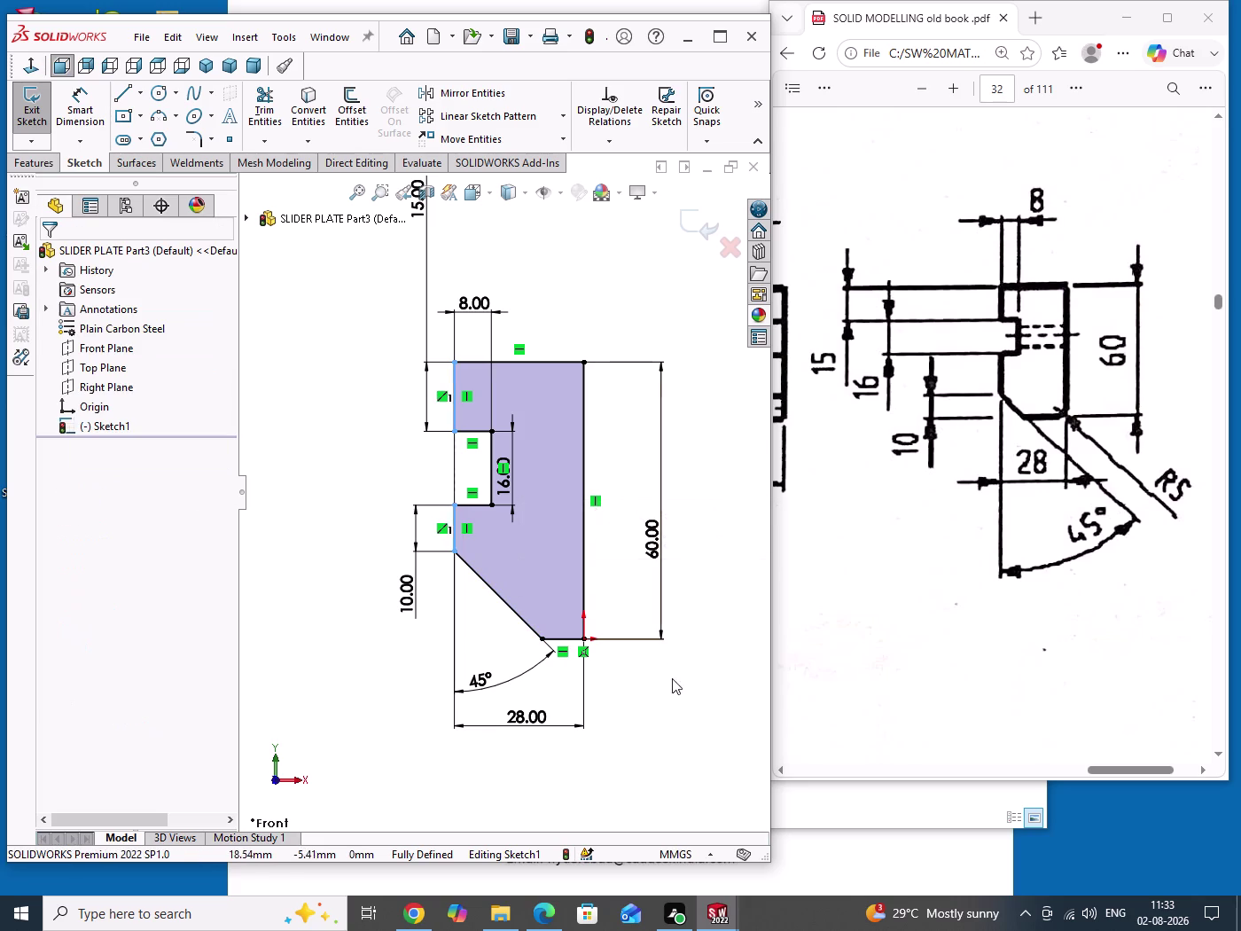
drag(675, 681, 680, 694)
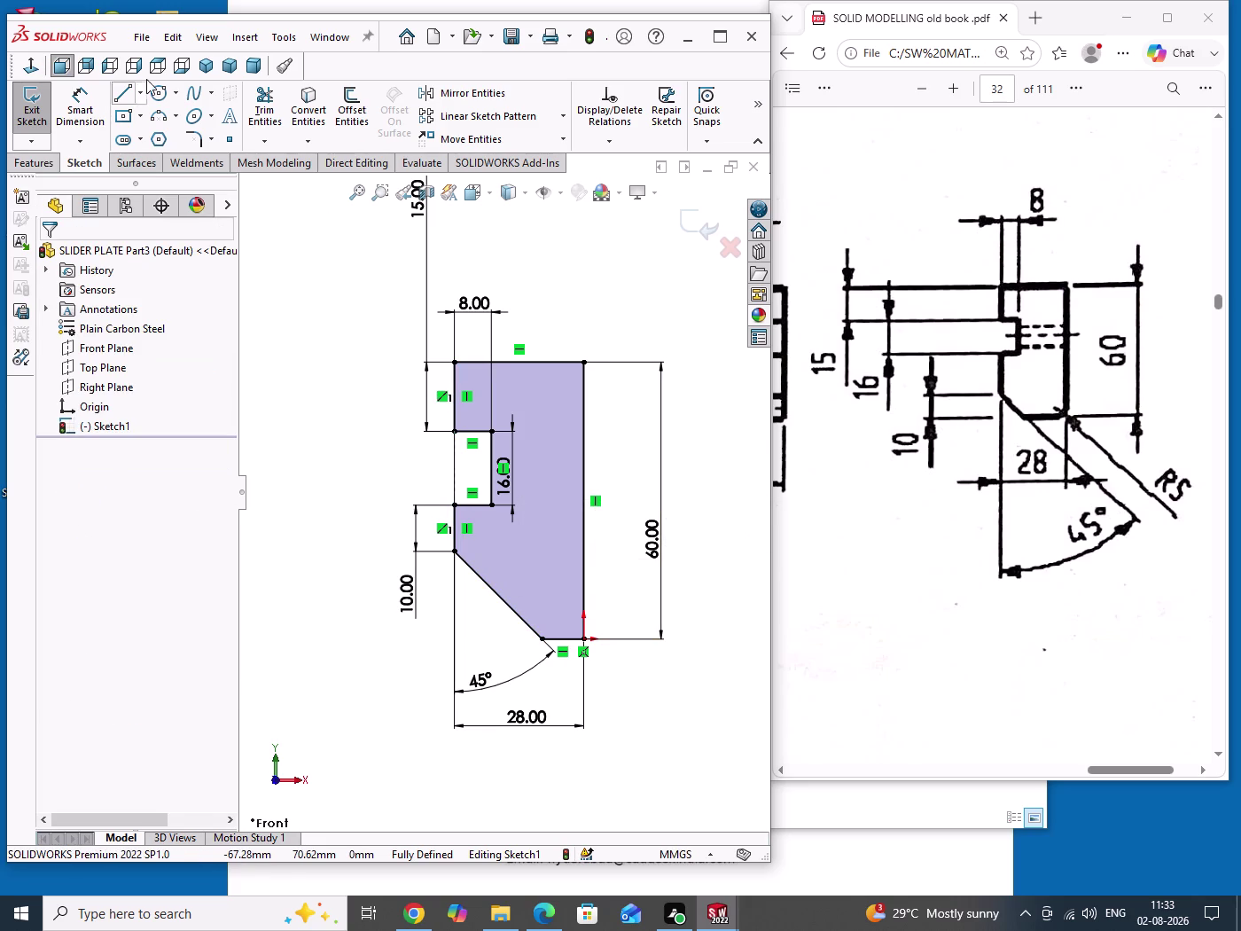
click(192, 140)
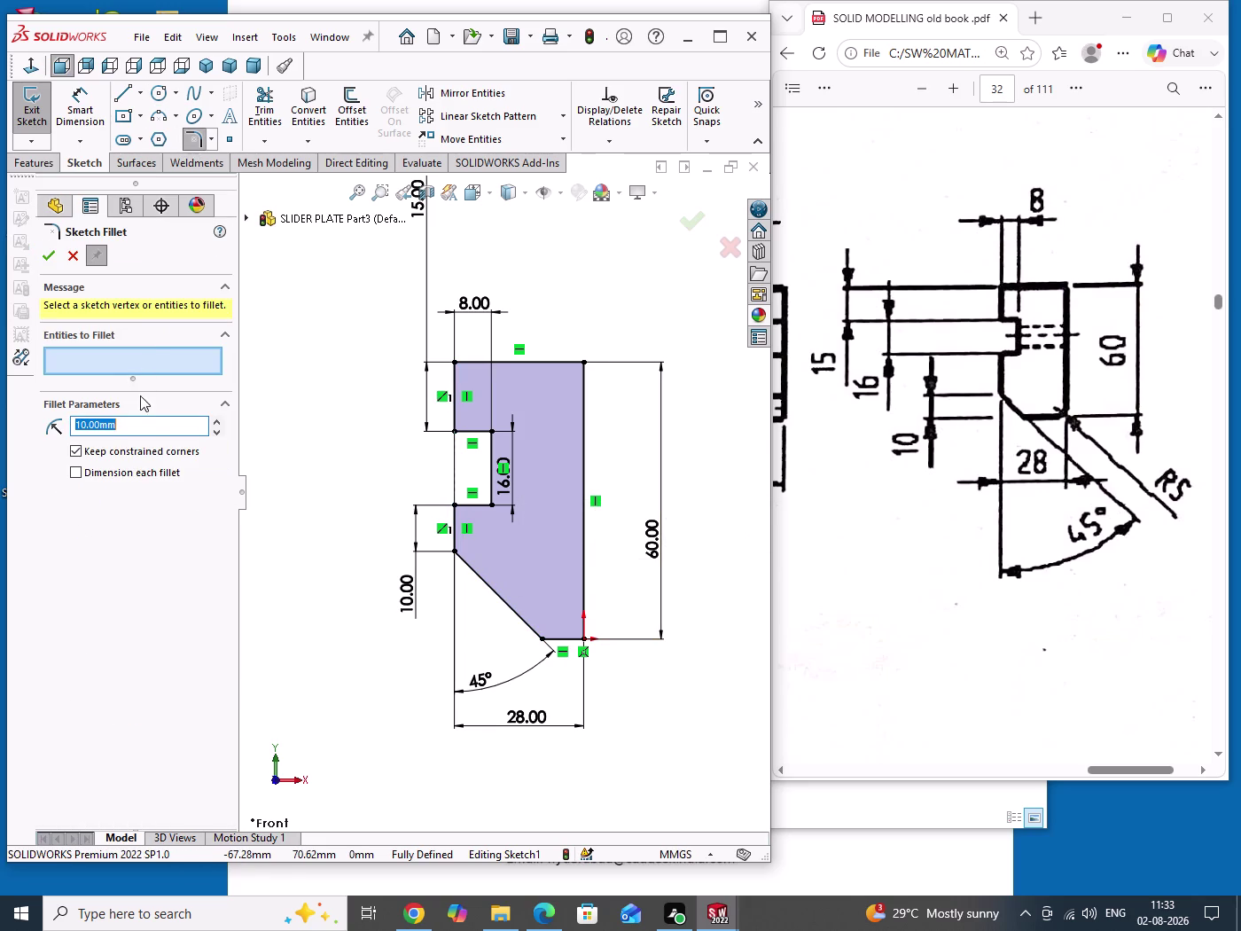
Round the profile's bottom-right corner with a 5 mm sketch fillet.
key(5)
key(Return)
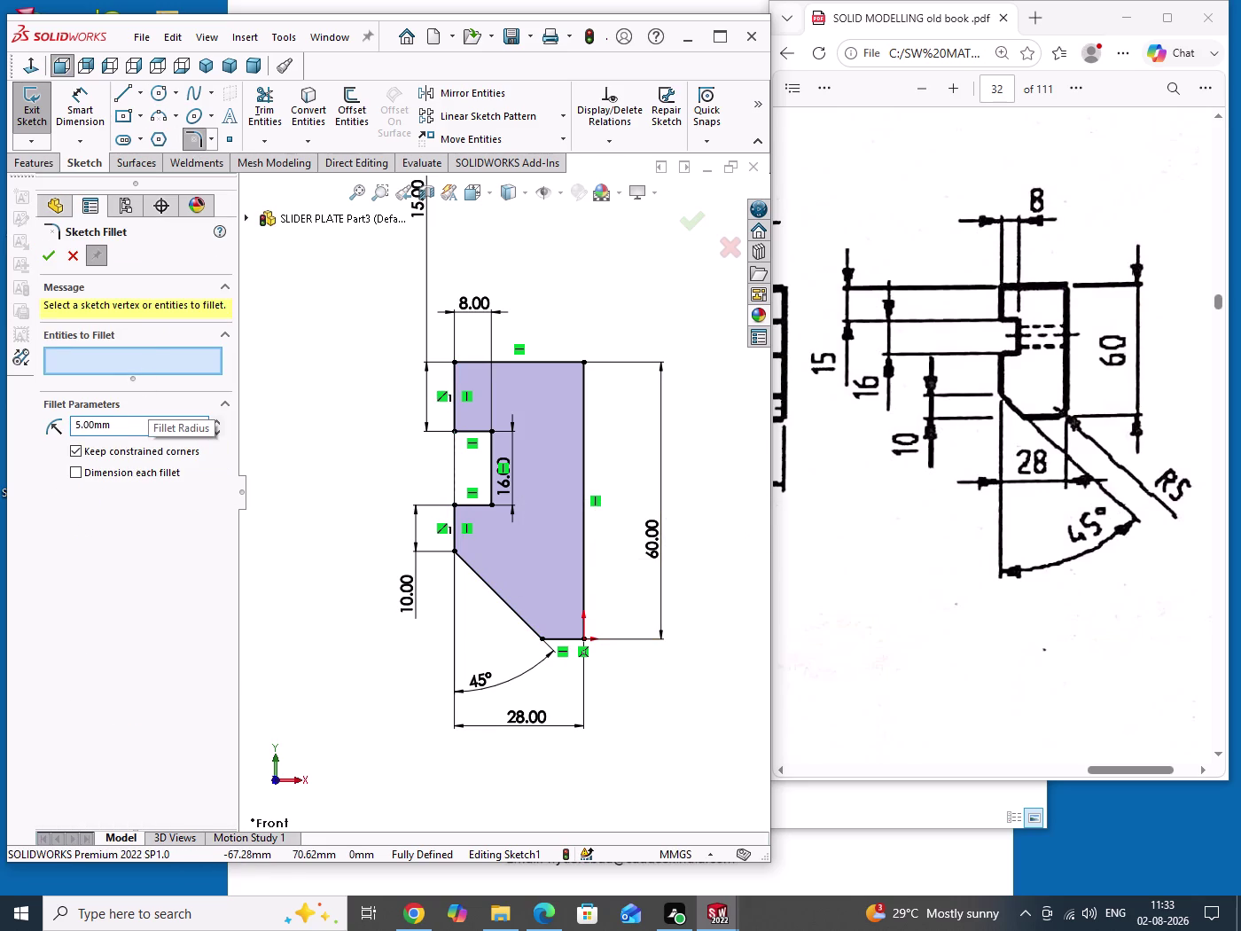
scroll(down, 3)
scroll(down, 3)
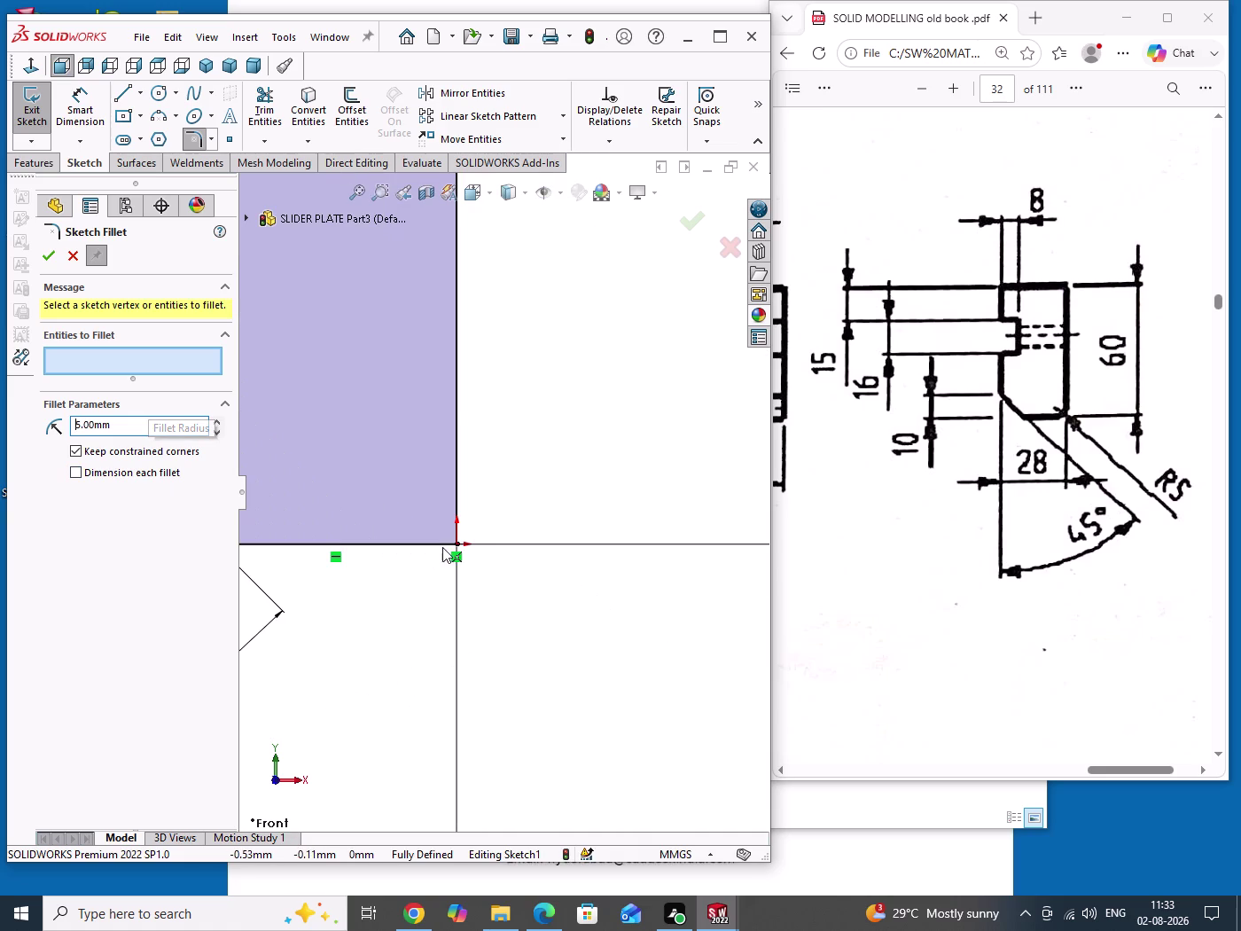
click(454, 540)
right_click(454, 540)
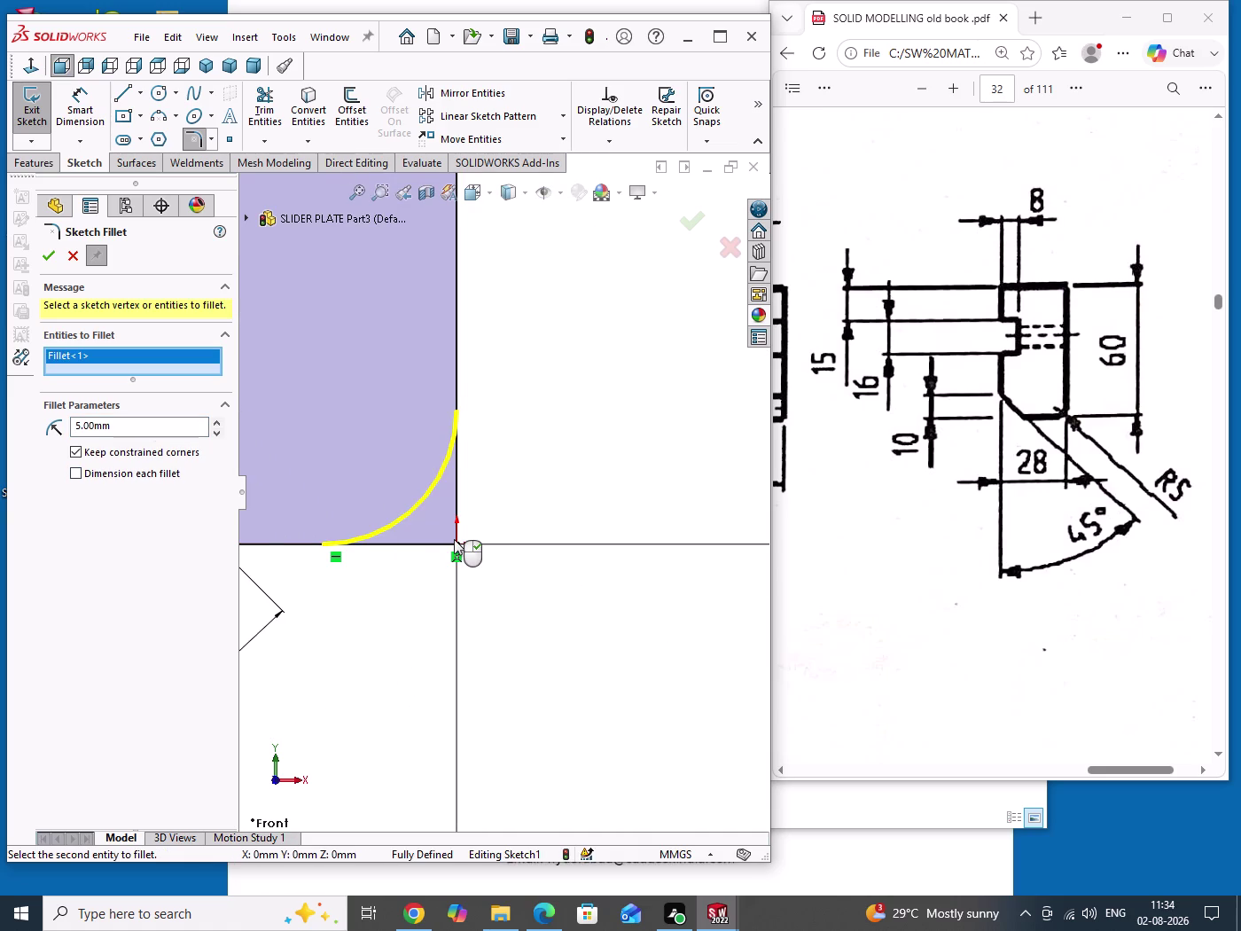
right_click(582, 433)
Exit the fully defined Sketch1 and show the Features commands.
scroll(up, 3)
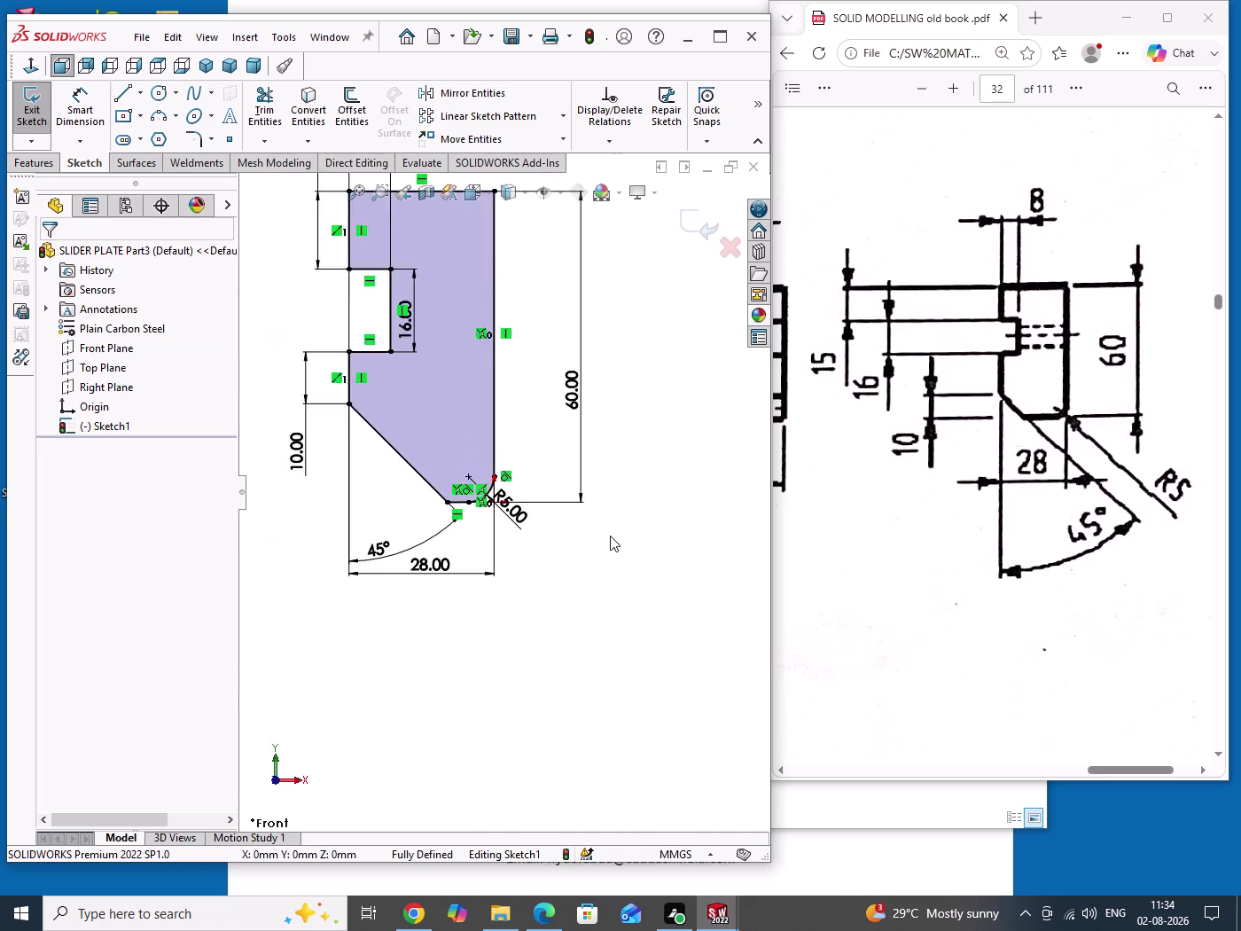
scroll(up, 3)
scroll(up, 3)
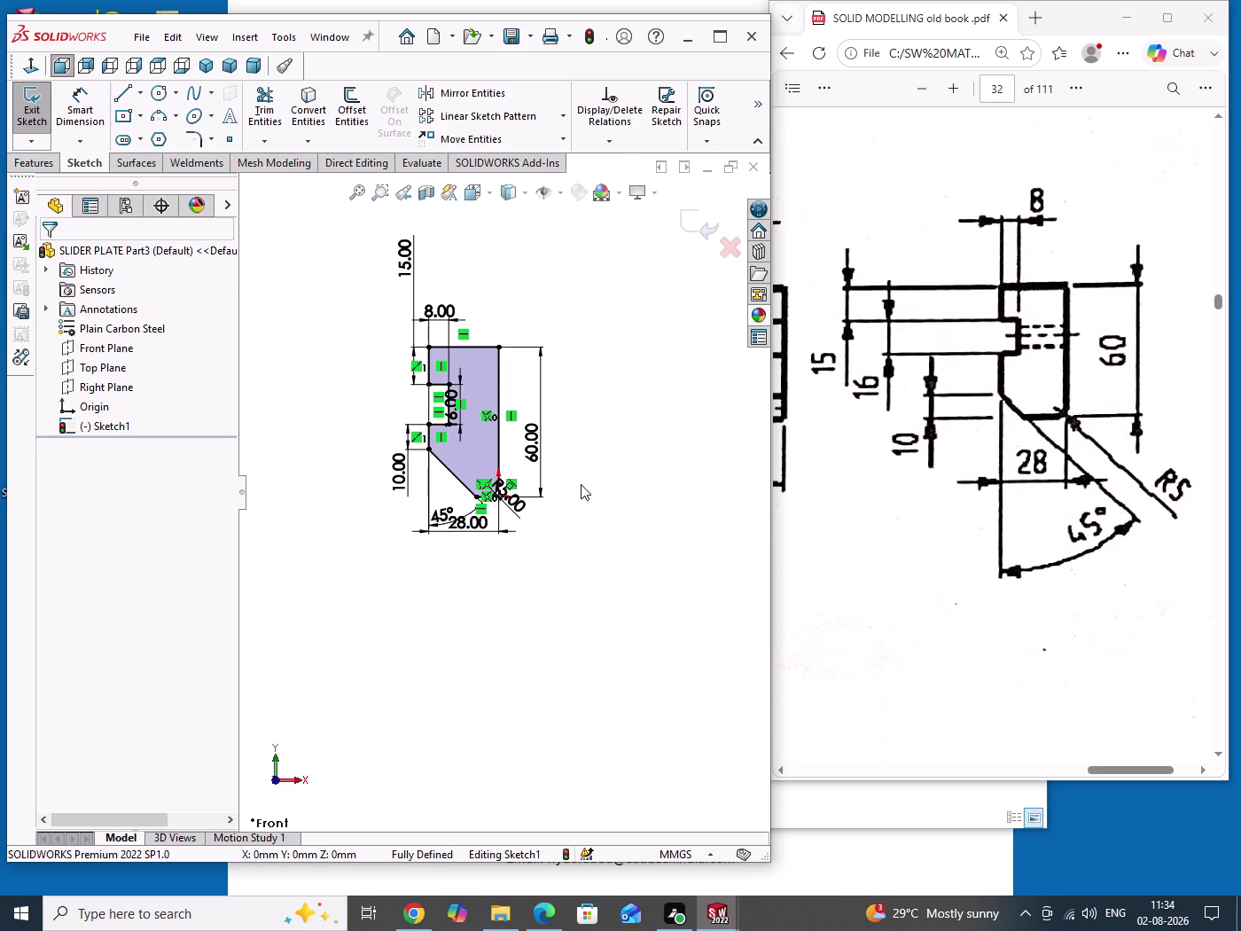
scroll(up, 3)
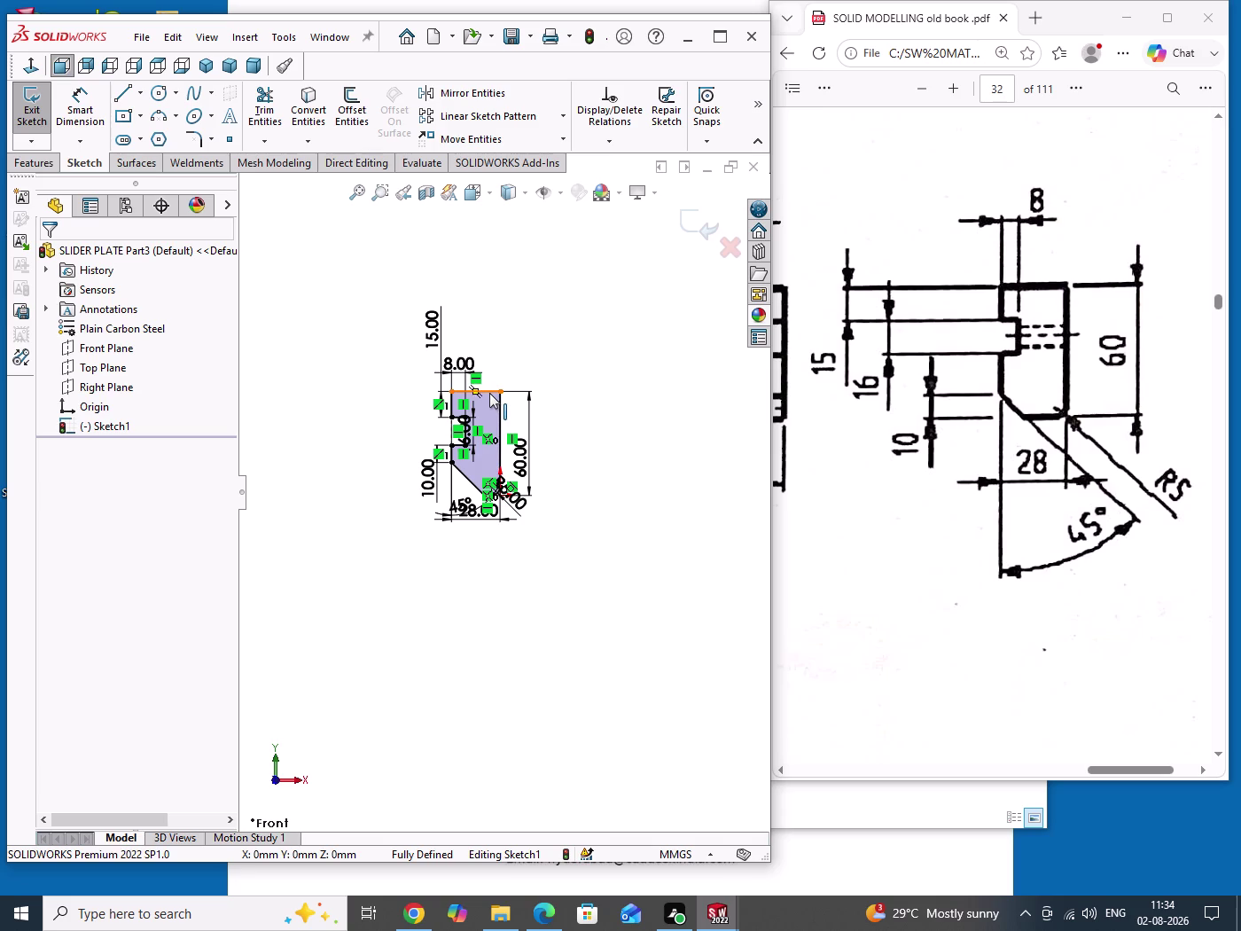
click(33, 112)
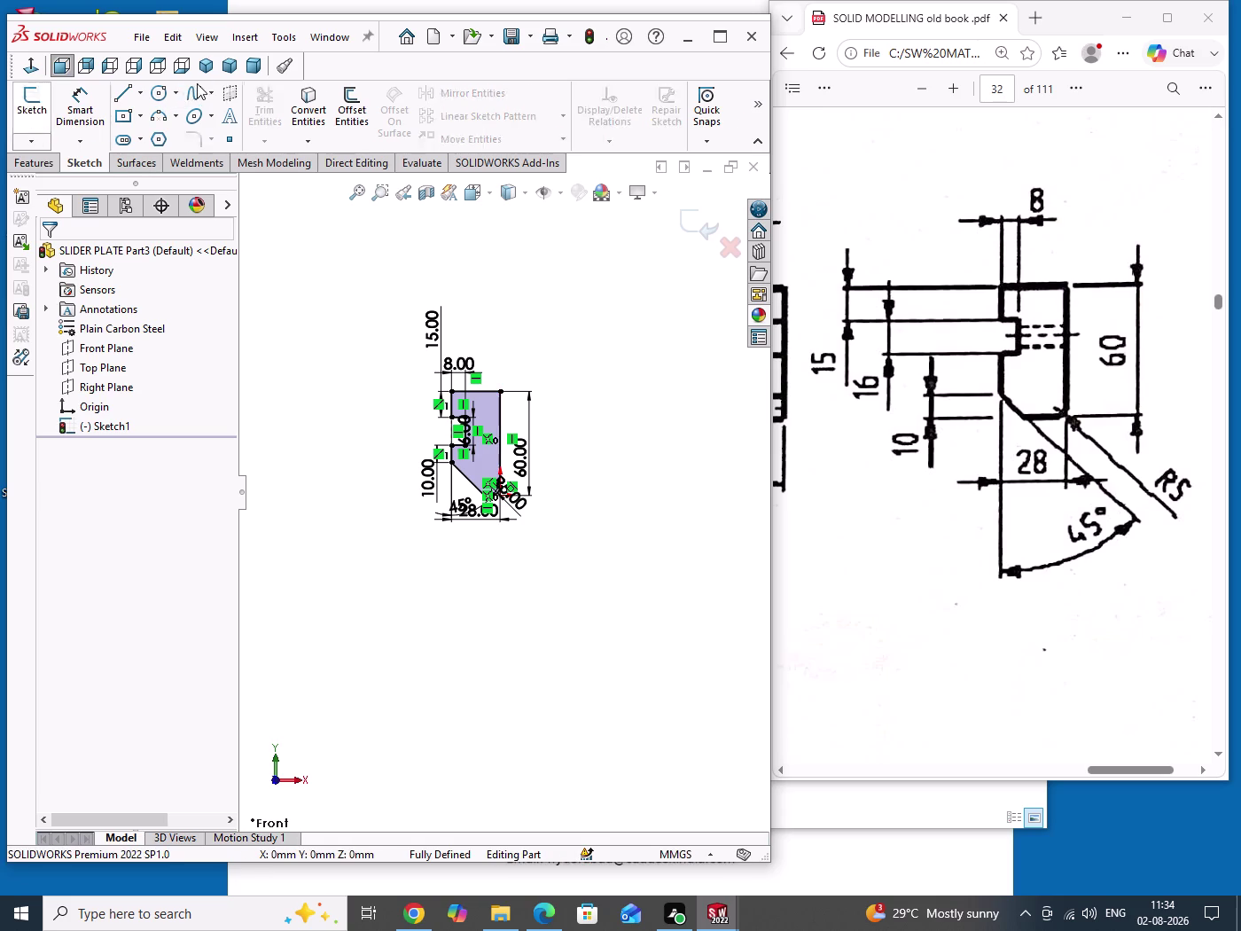
click(208, 67)
Extrude the profile Mid Plane to a 580 mm depth in isometric view.
click(51, 108)
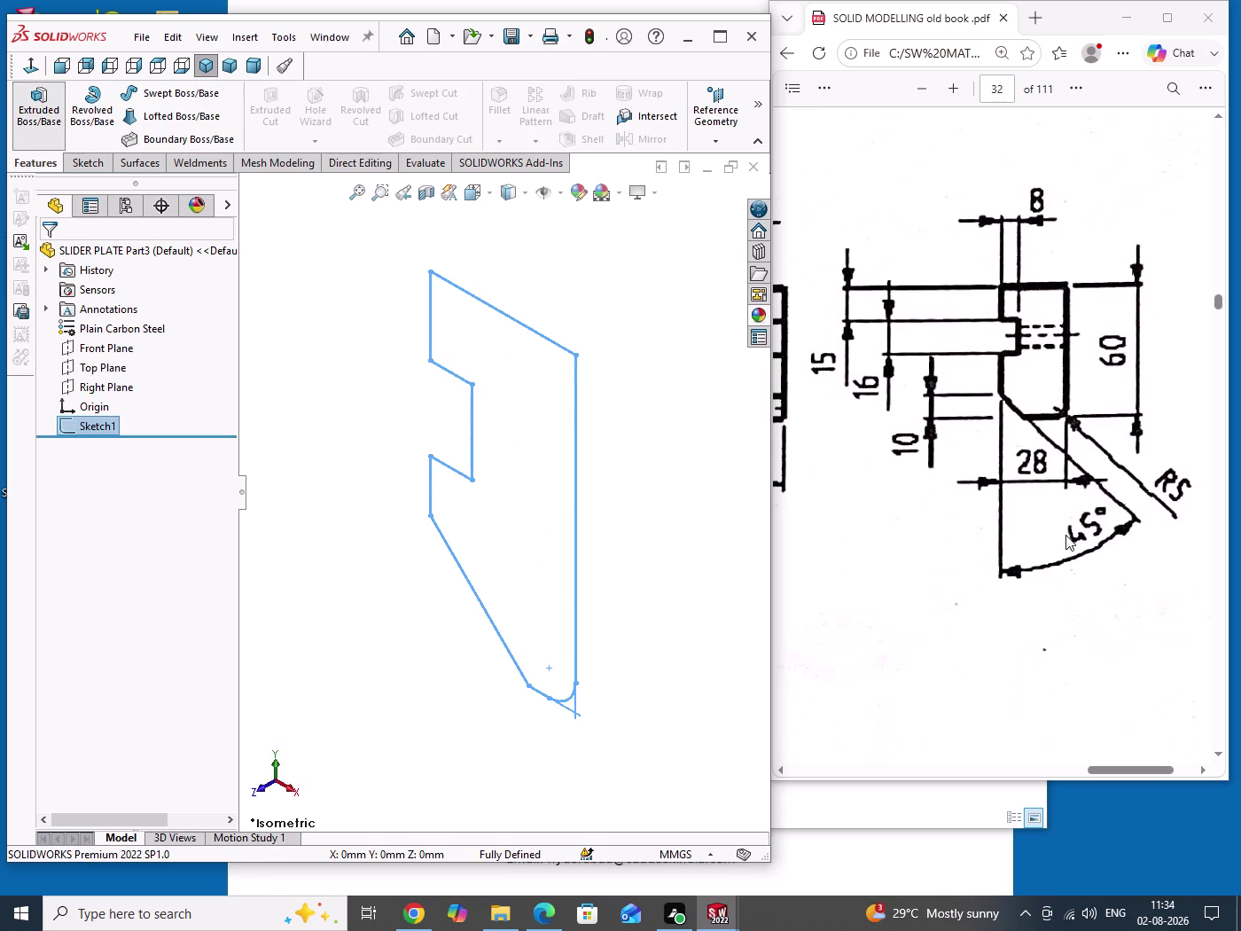
drag(1140, 774, 957, 755)
scroll(down, 3)
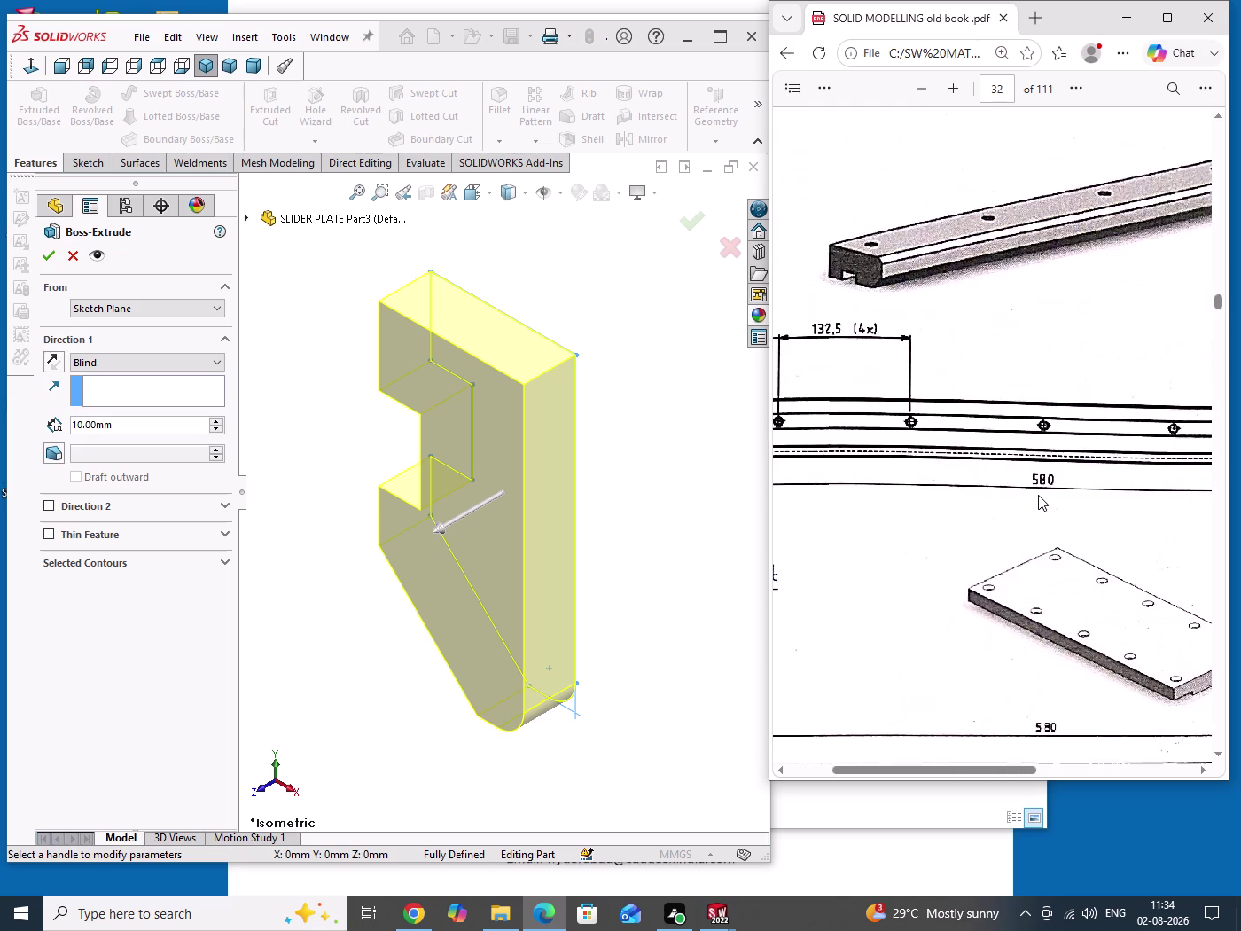
scroll(down, 3)
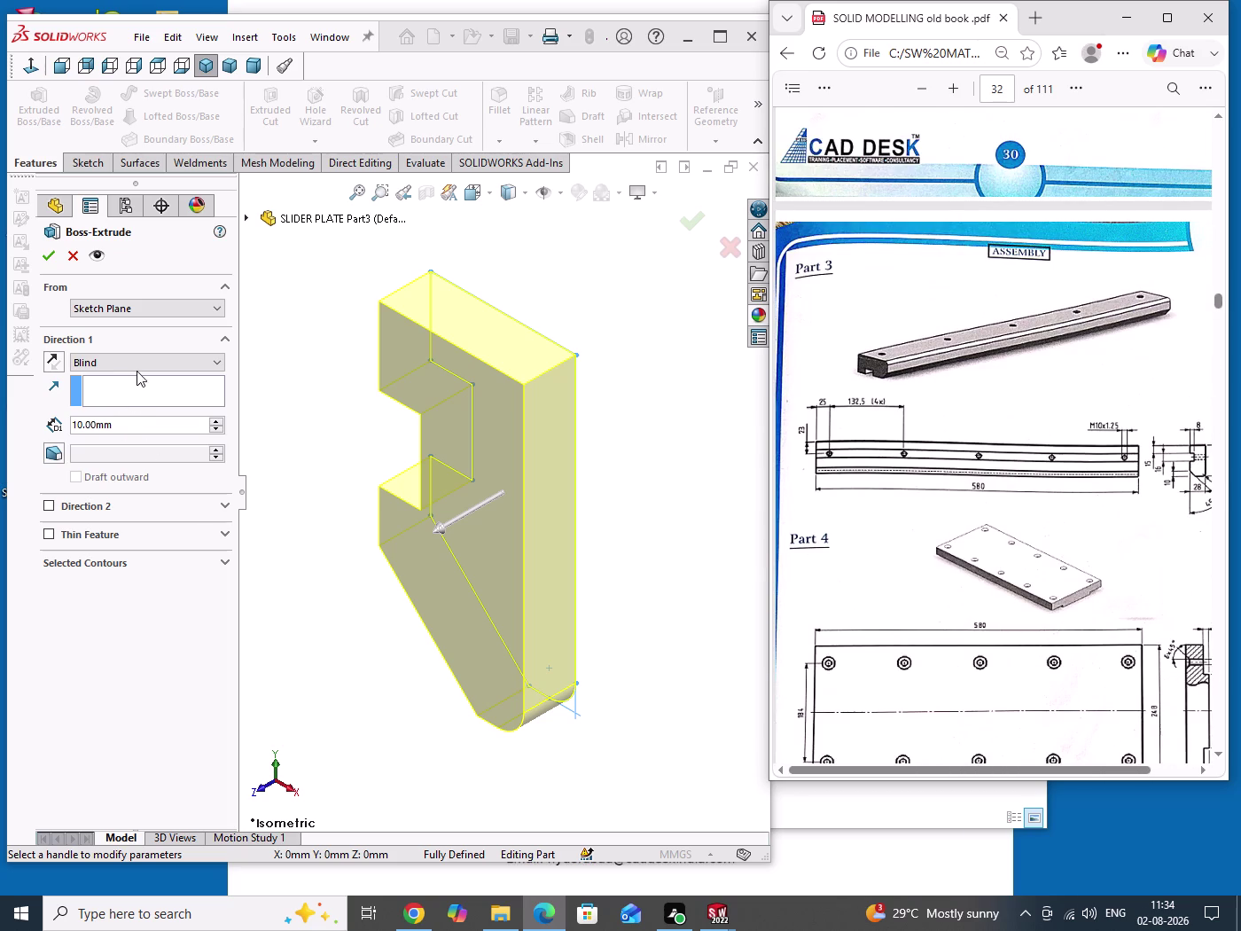
click(140, 367)
click(108, 435)
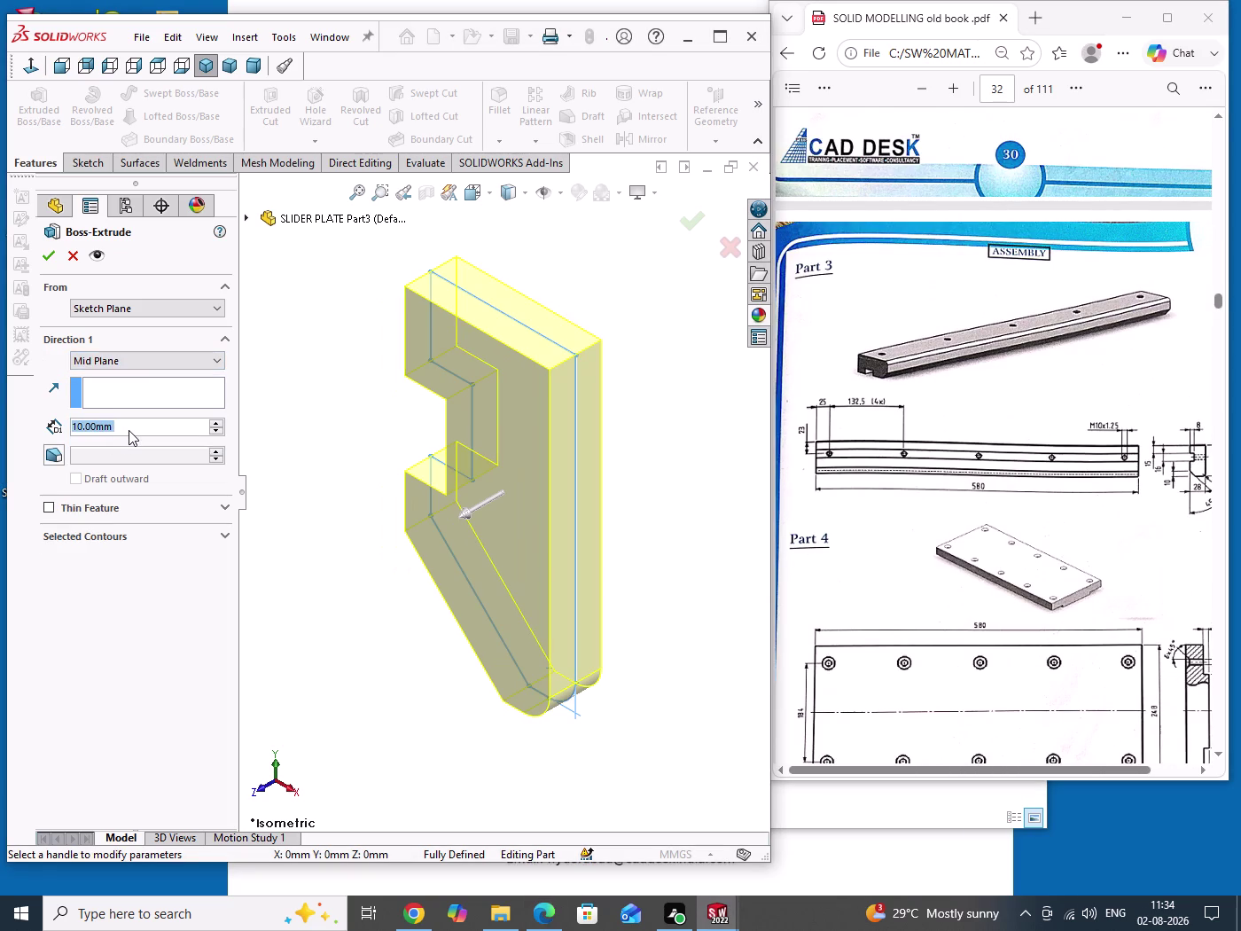
text(58)
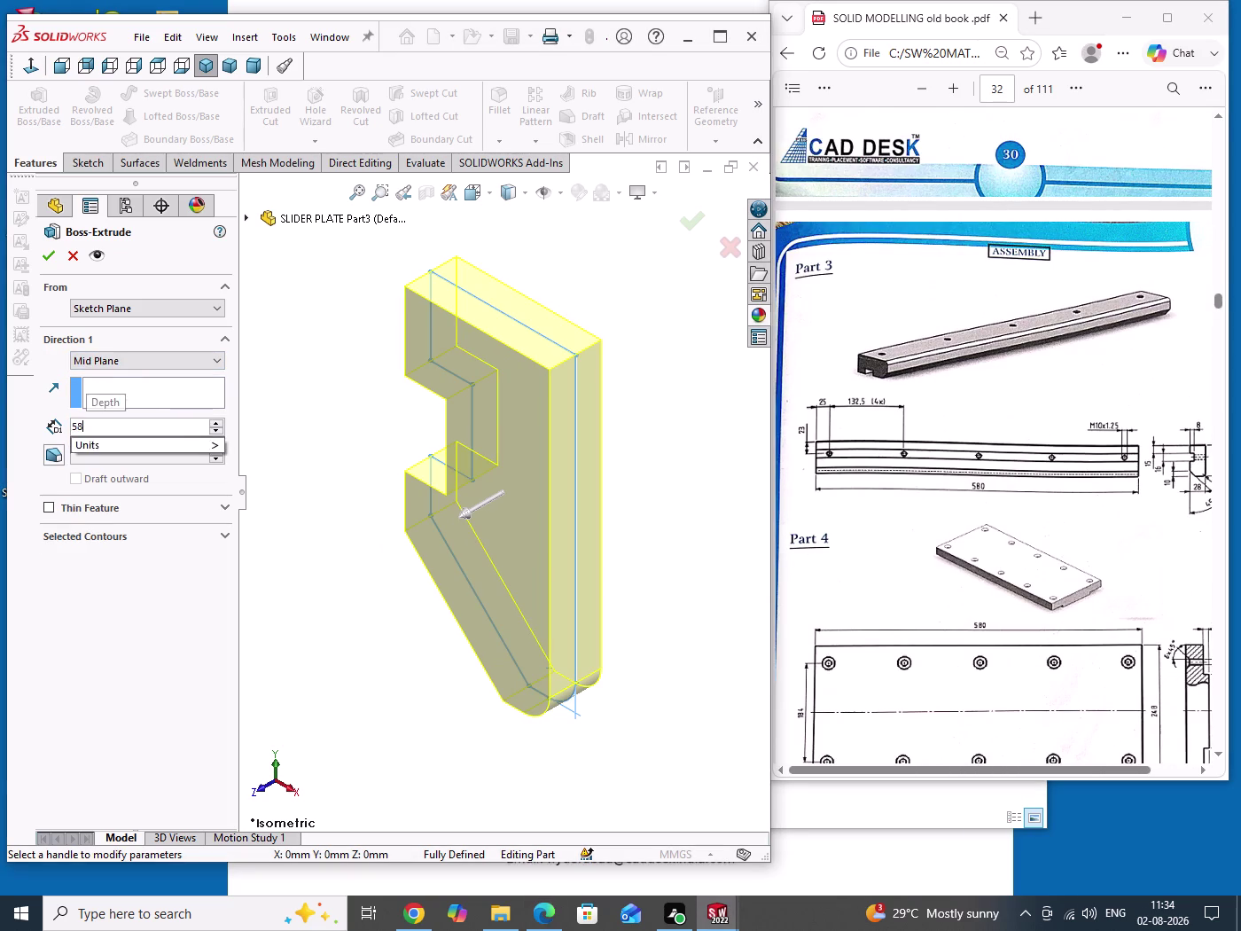
text(0)
key(Return)
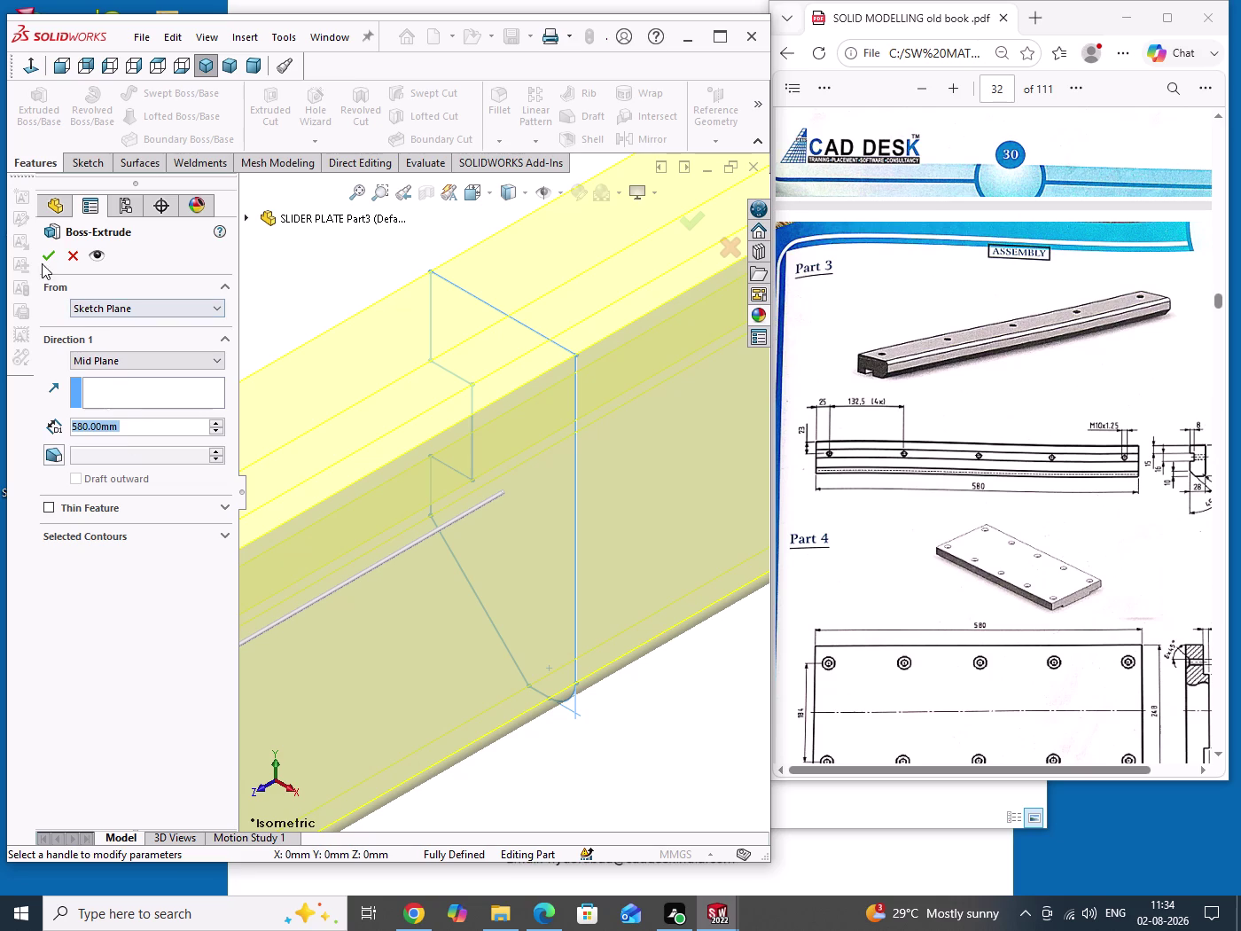
click(42, 262)
Zoom and rotate the view to inspect the long slotted bar.
scroll(up, 3)
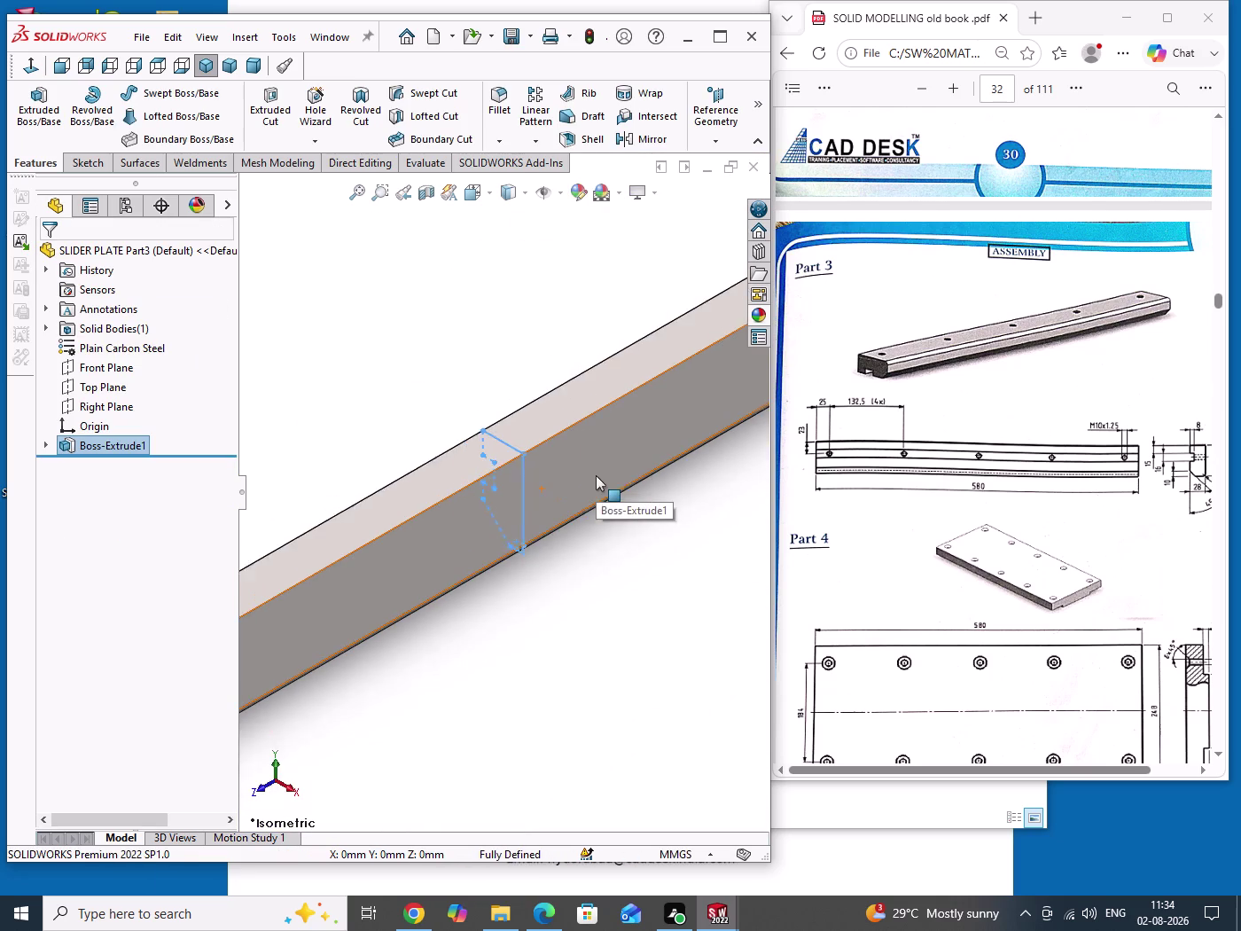
scroll(up, 3)
click(596, 574)
scroll(up, 3)
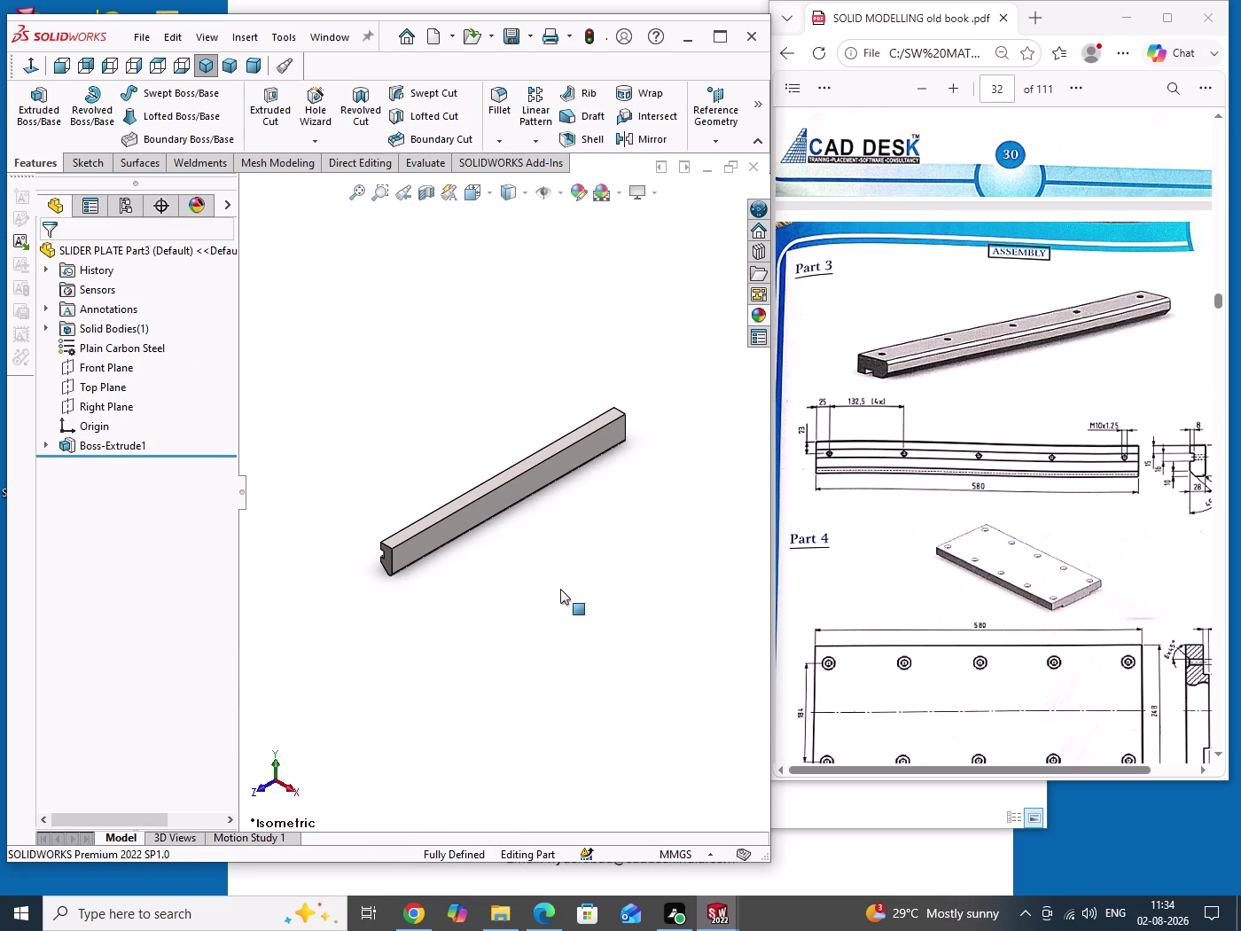
drag(561, 589, 591, 663)
Move Sketch1 of Boss-Extrude1 onto the Top Plane.
right_click(88, 448)
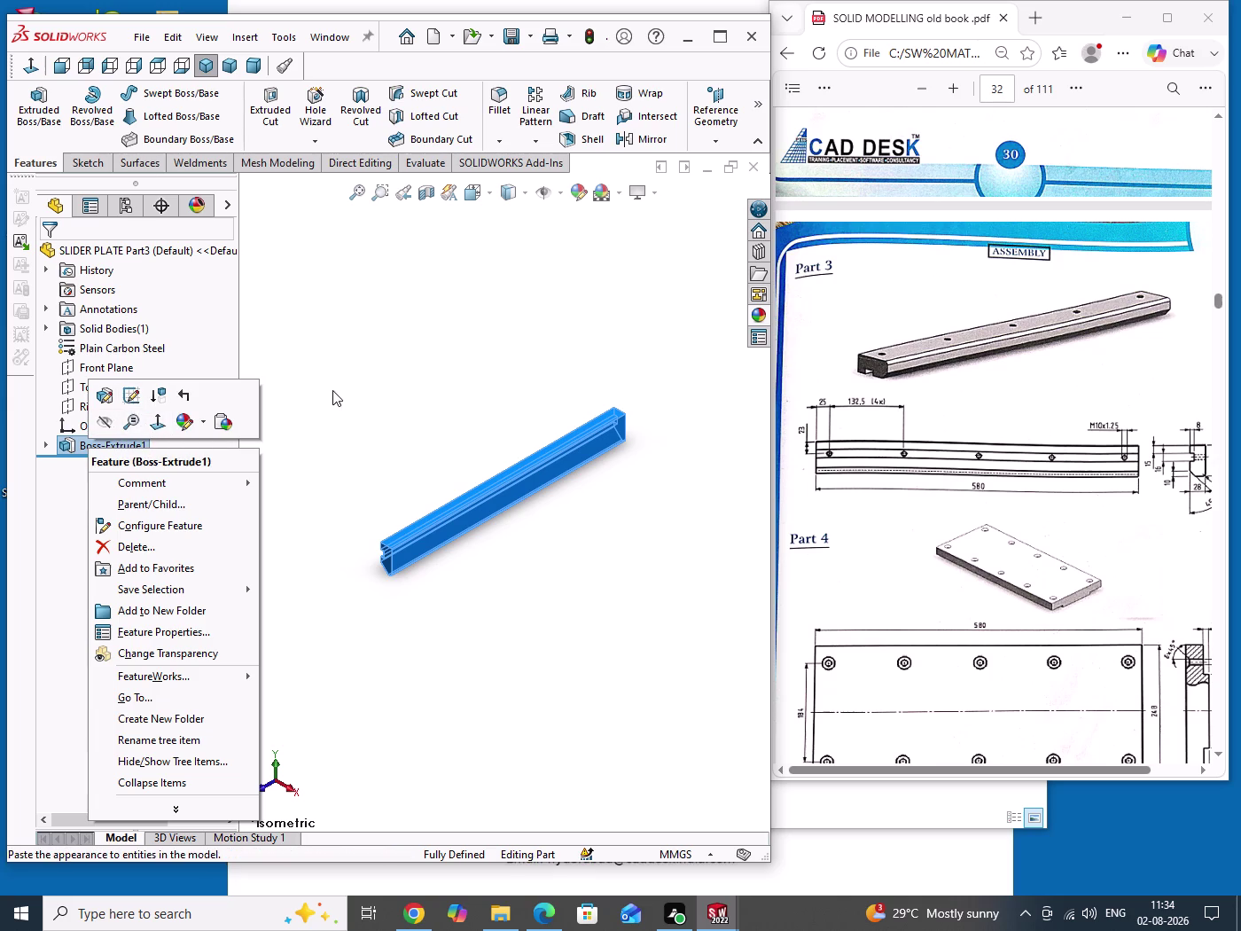
drag(336, 389, 346, 462)
click(42, 443)
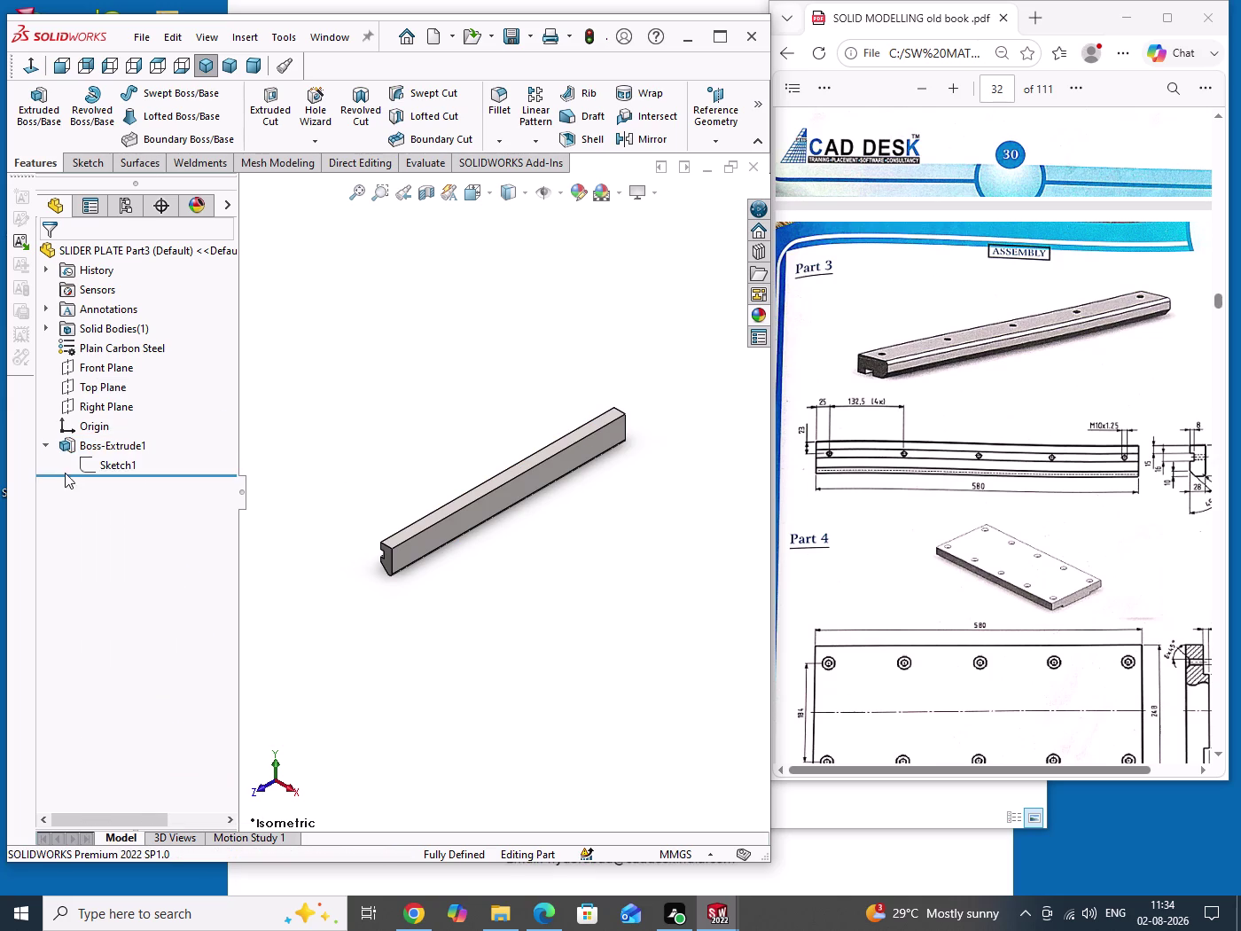
click(129, 467)
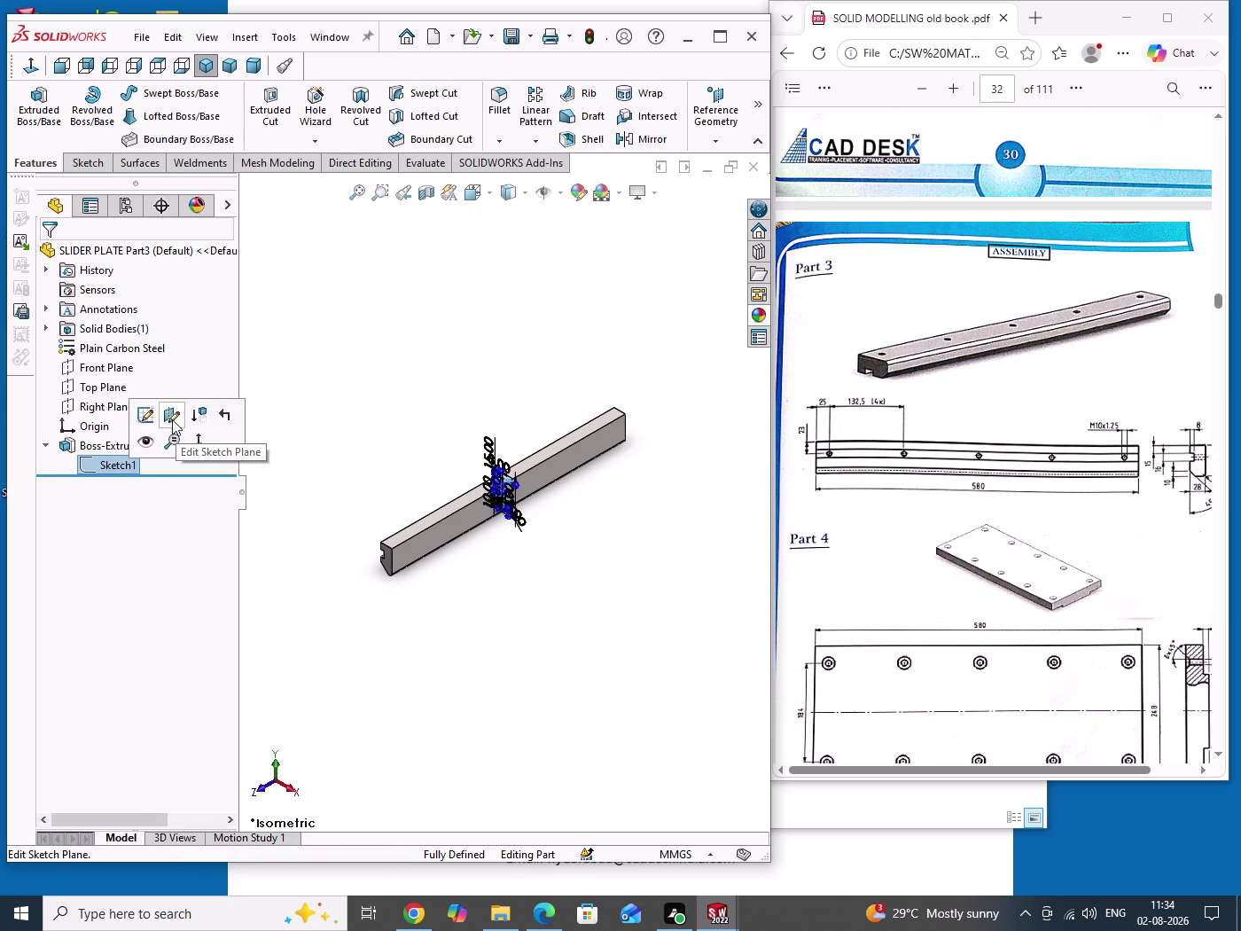
click(172, 419)
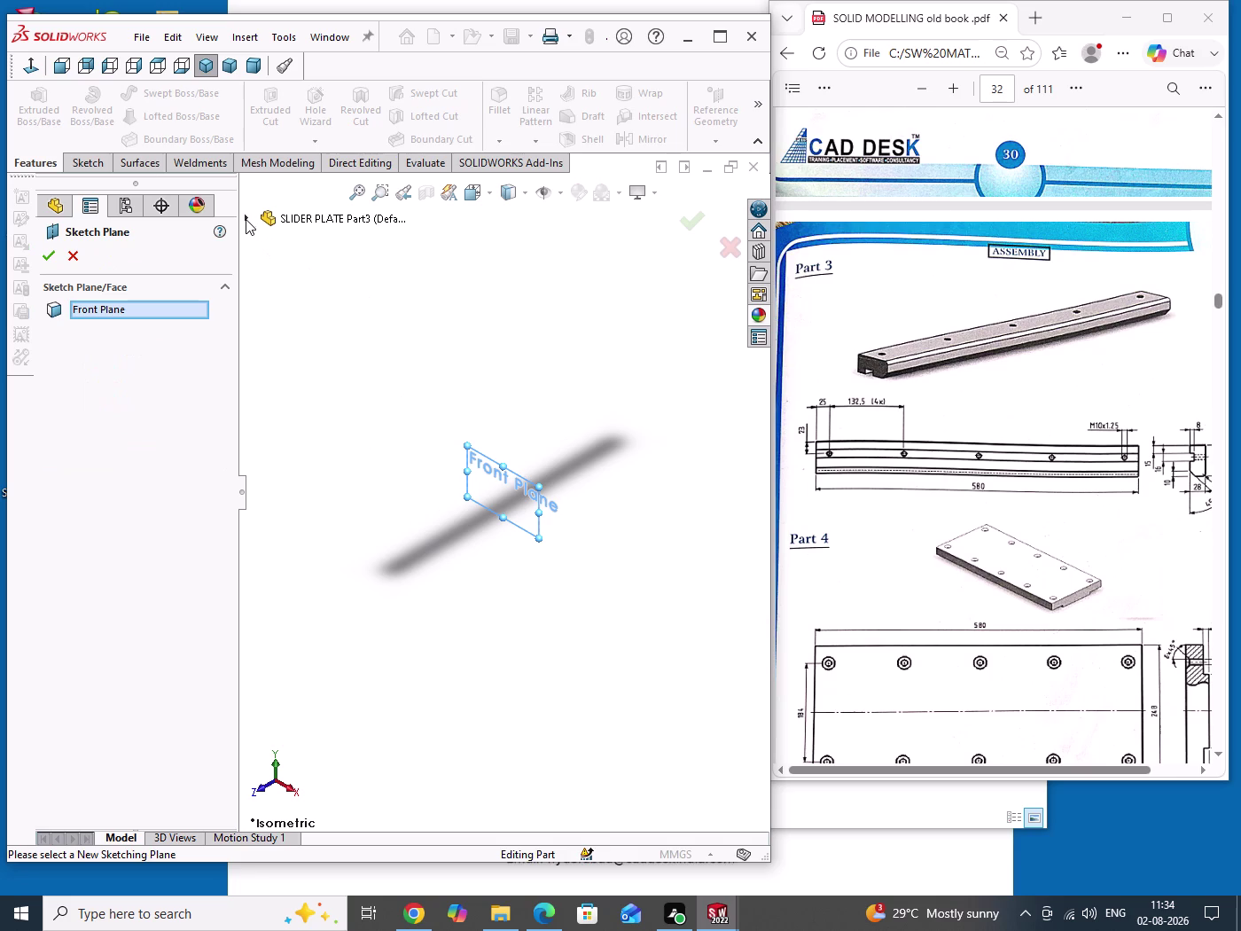
click(245, 219)
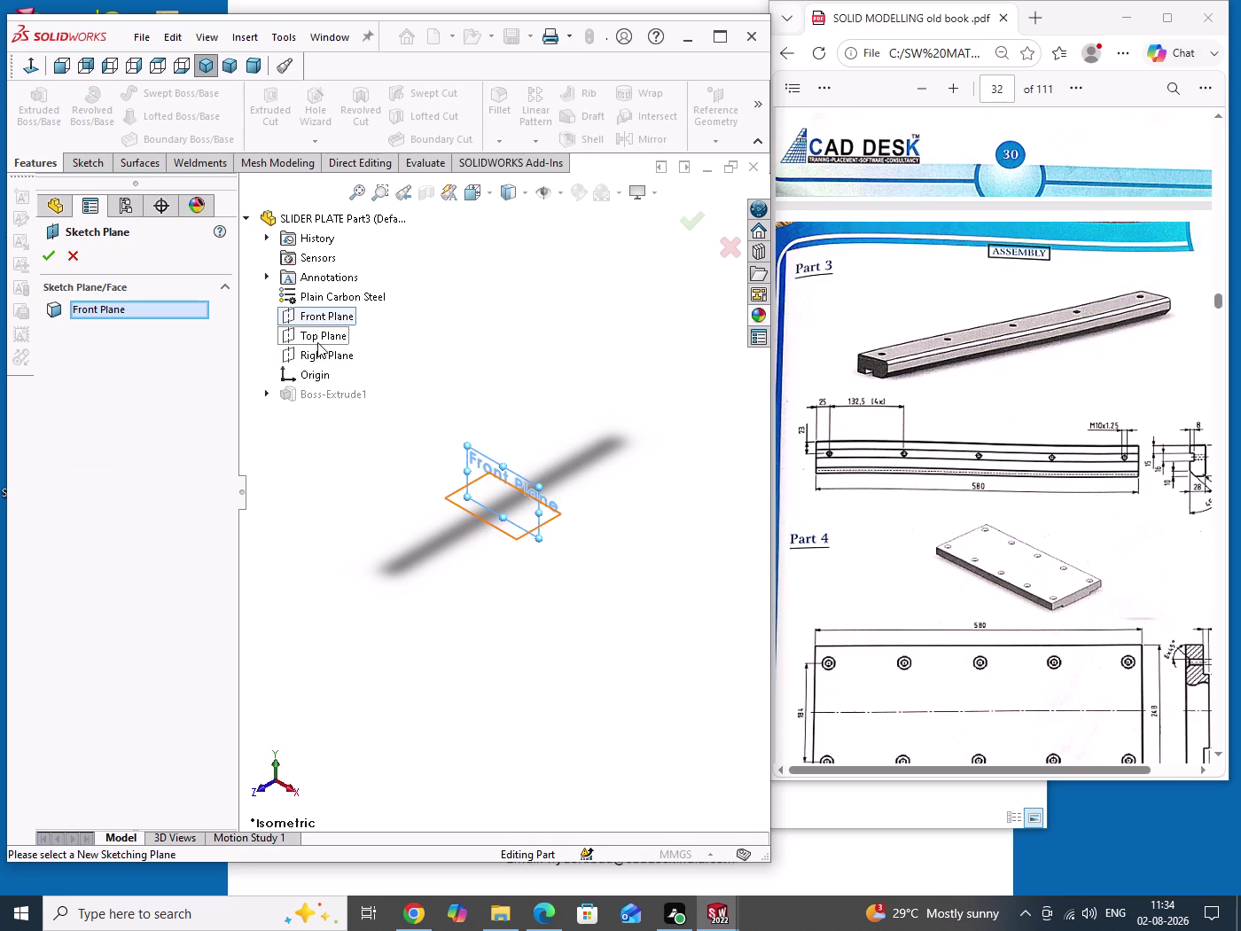
click(317, 342)
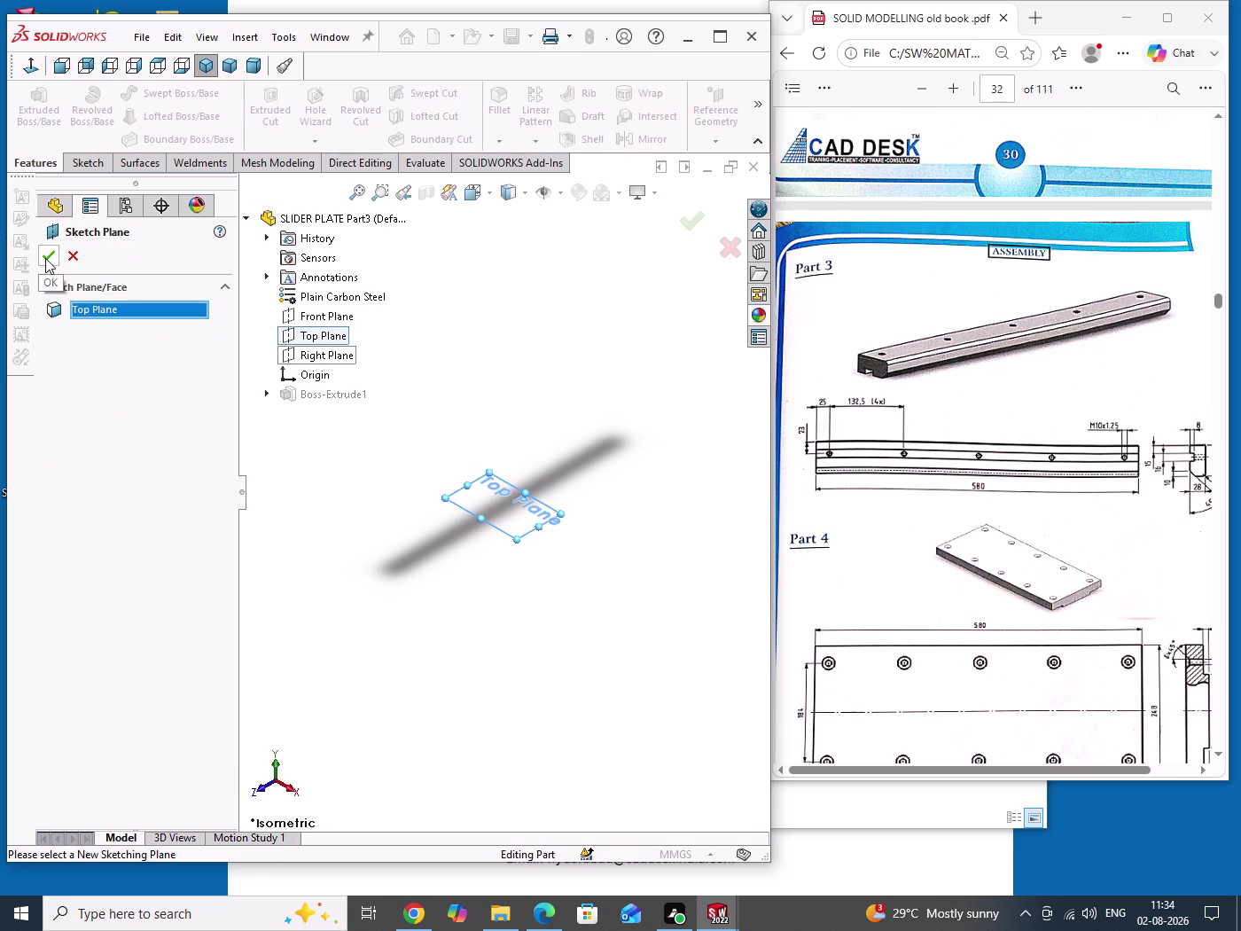
click(46, 259)
click(418, 347)
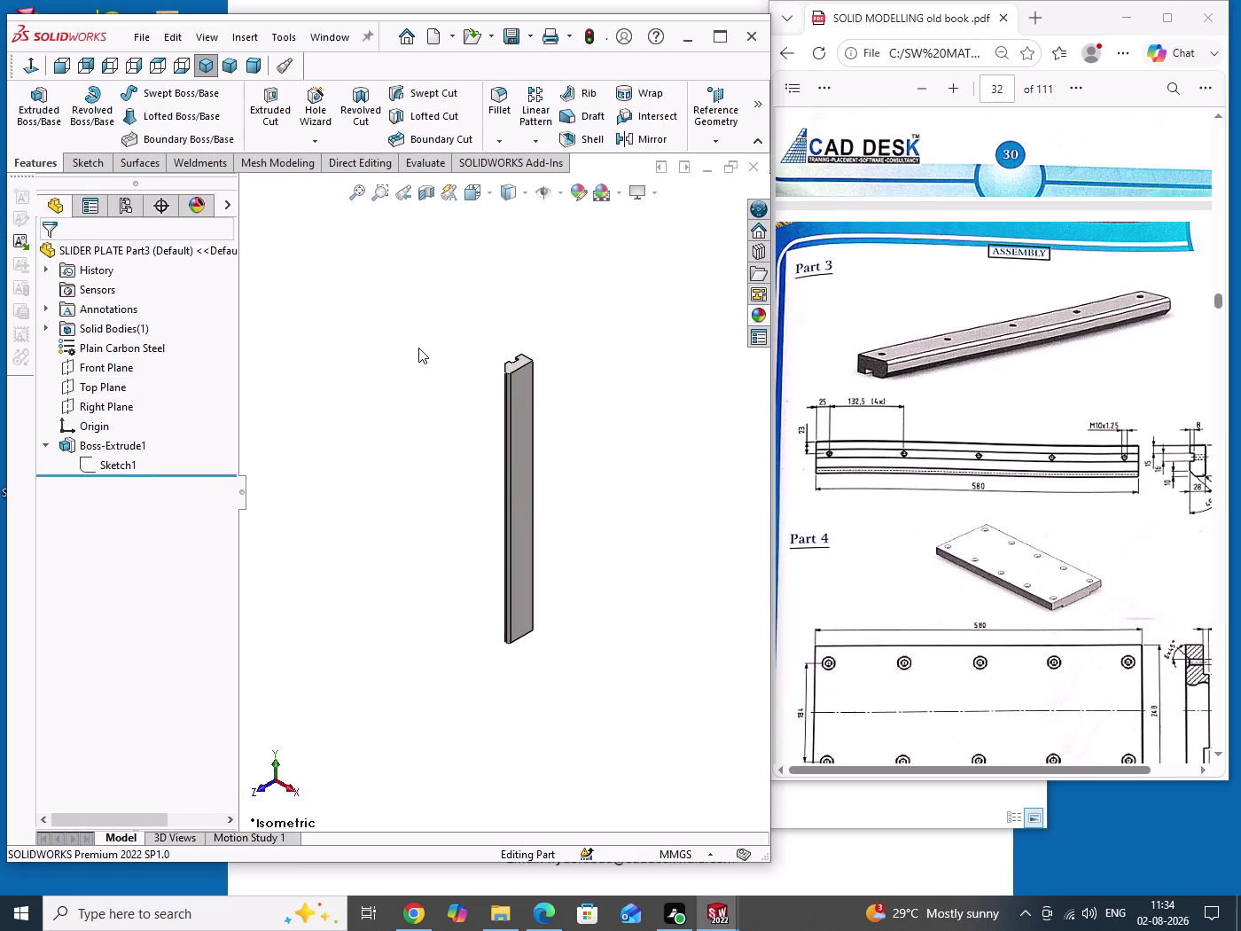
Move Sketch1 again, this time onto the Right Plane.
right_click(131, 467)
click(174, 408)
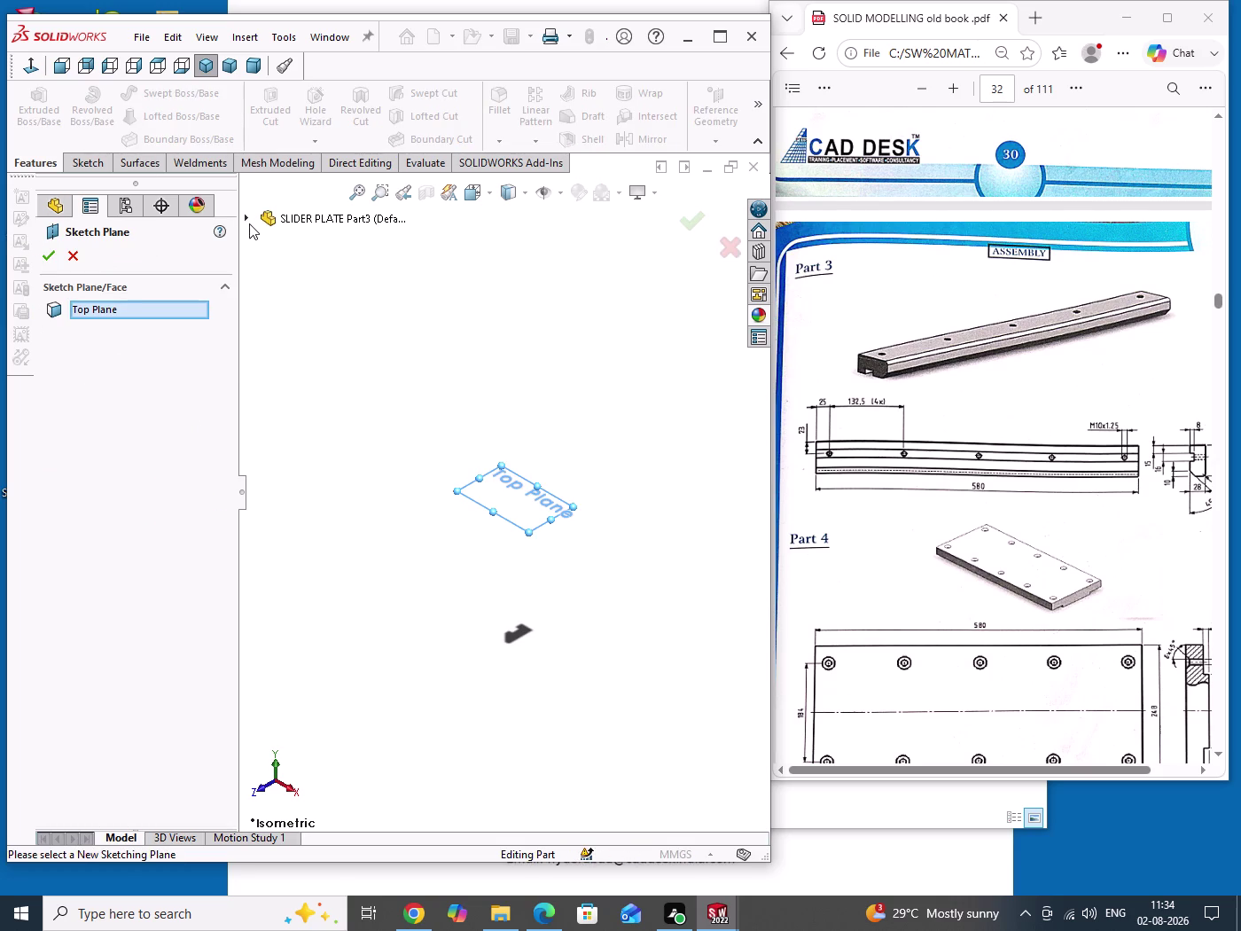
click(248, 219)
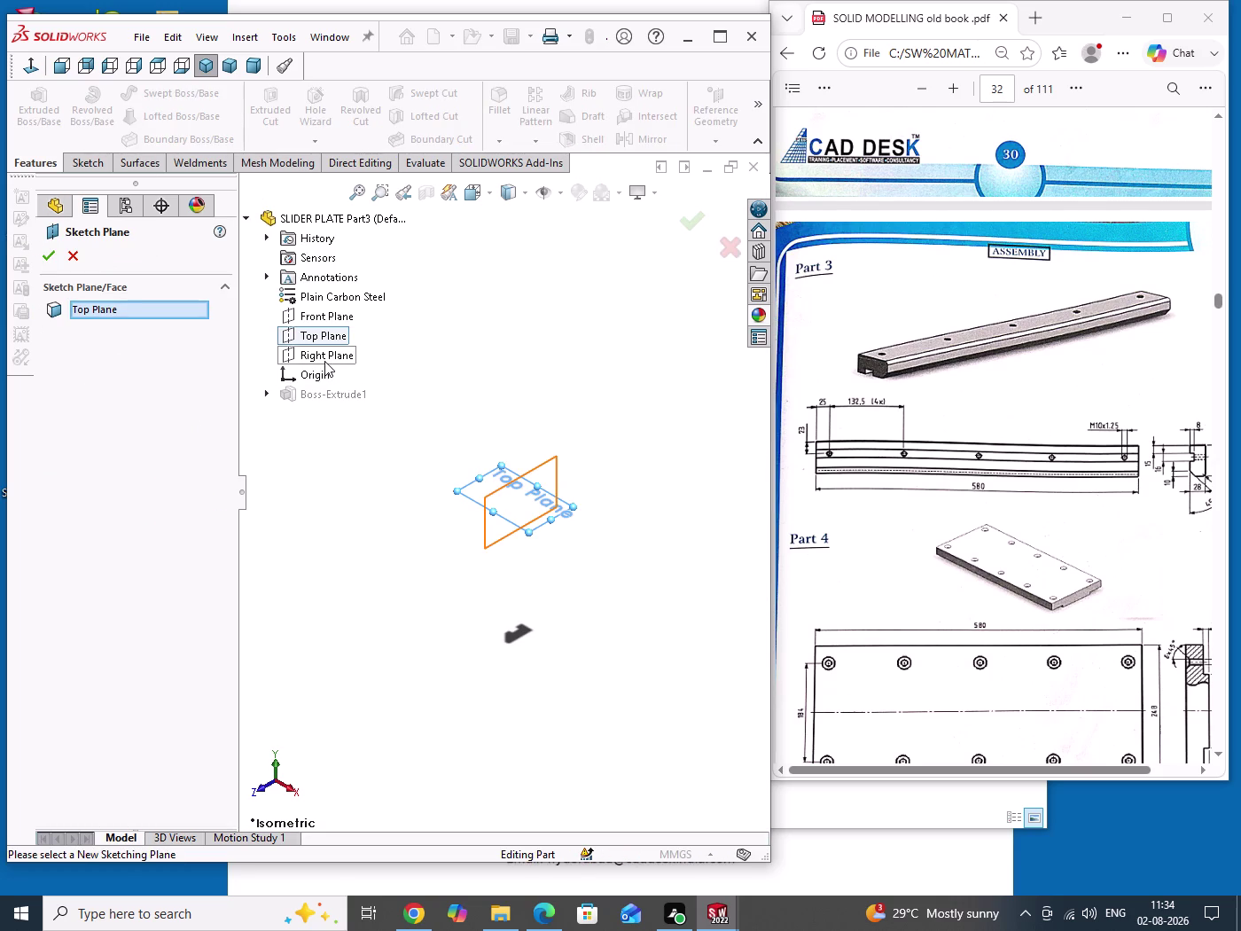
click(325, 361)
click(51, 259)
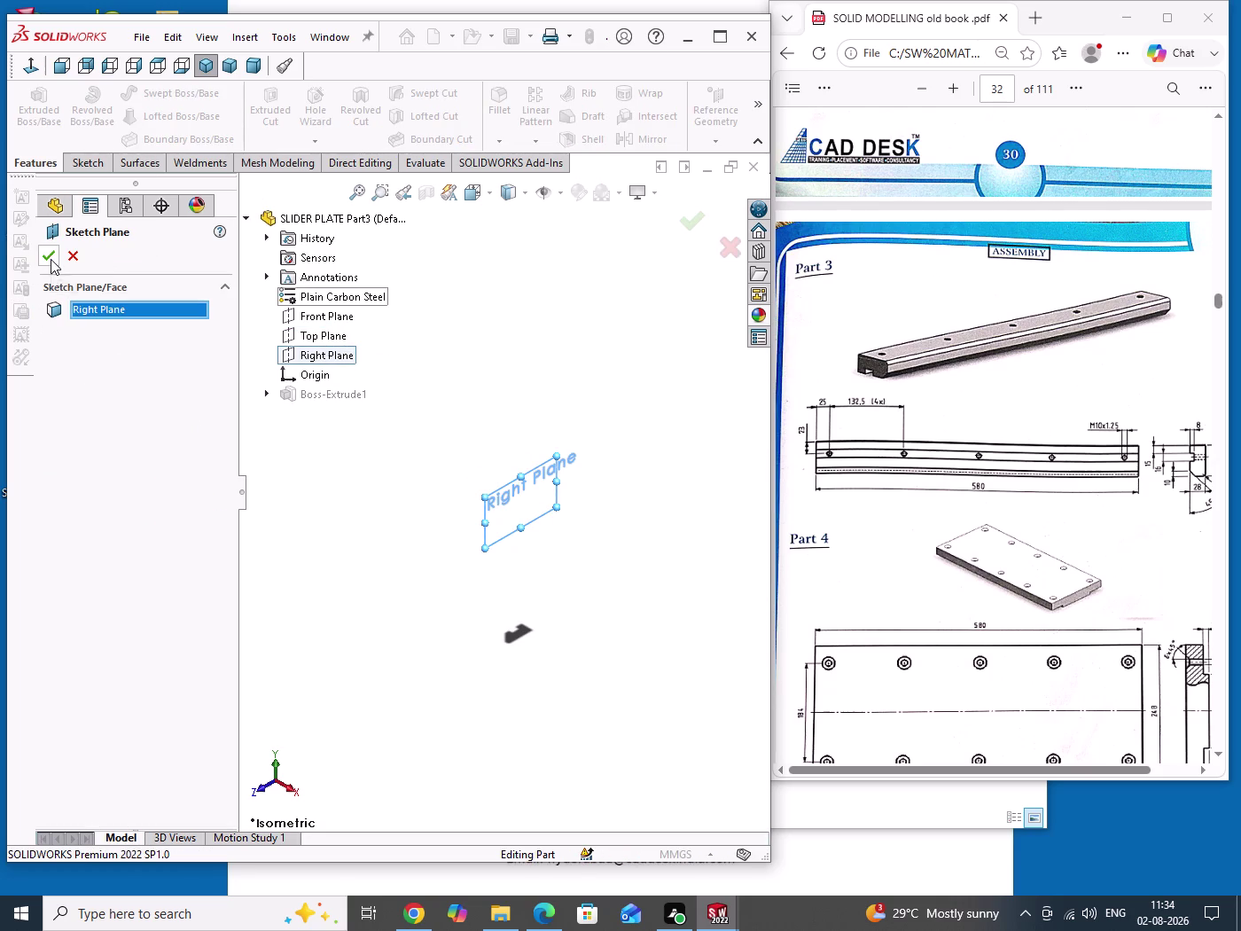
click(625, 428)
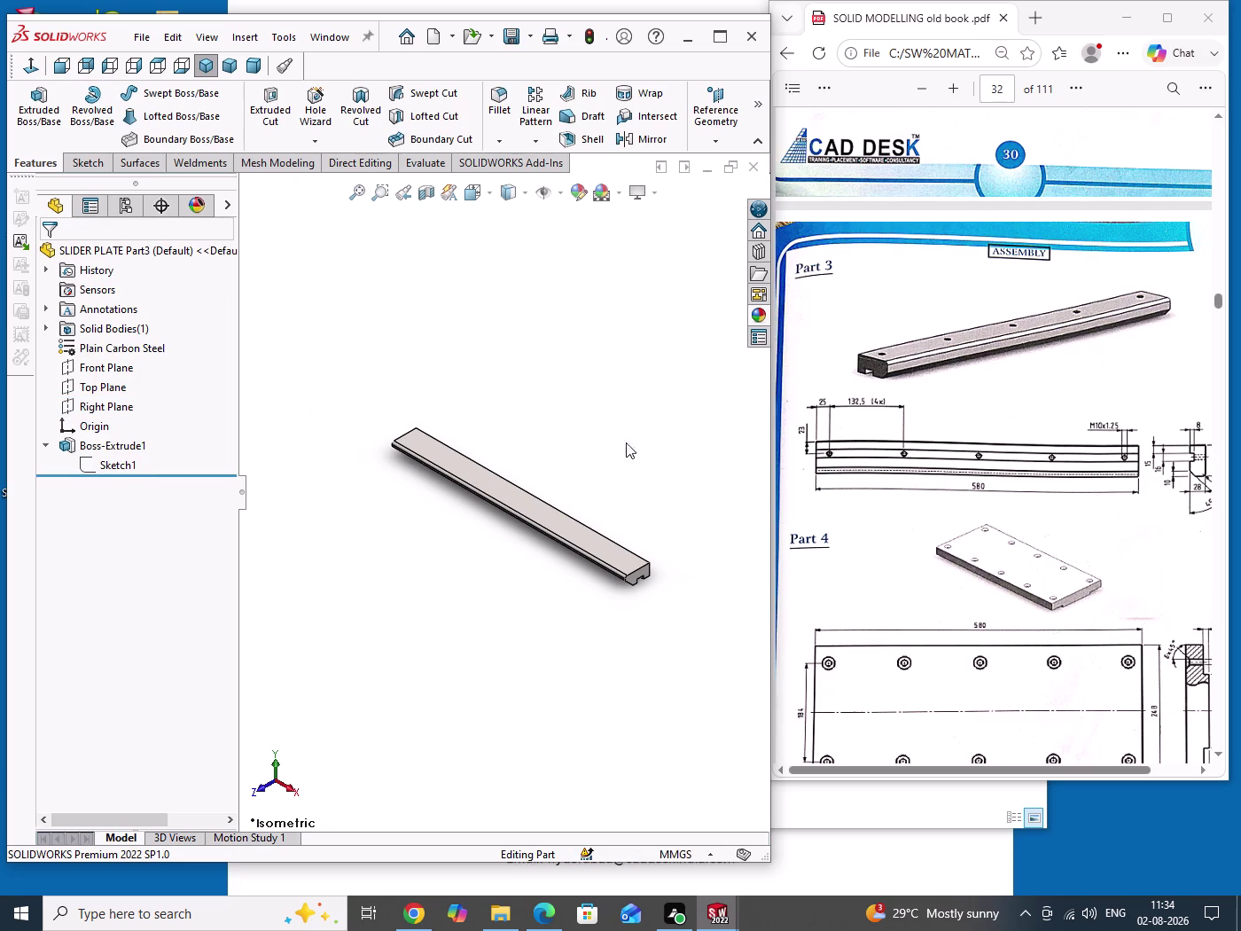
scroll(down, 3)
Open Sketch1 to check the profile dimensions, then exit it.
scroll(down, 3)
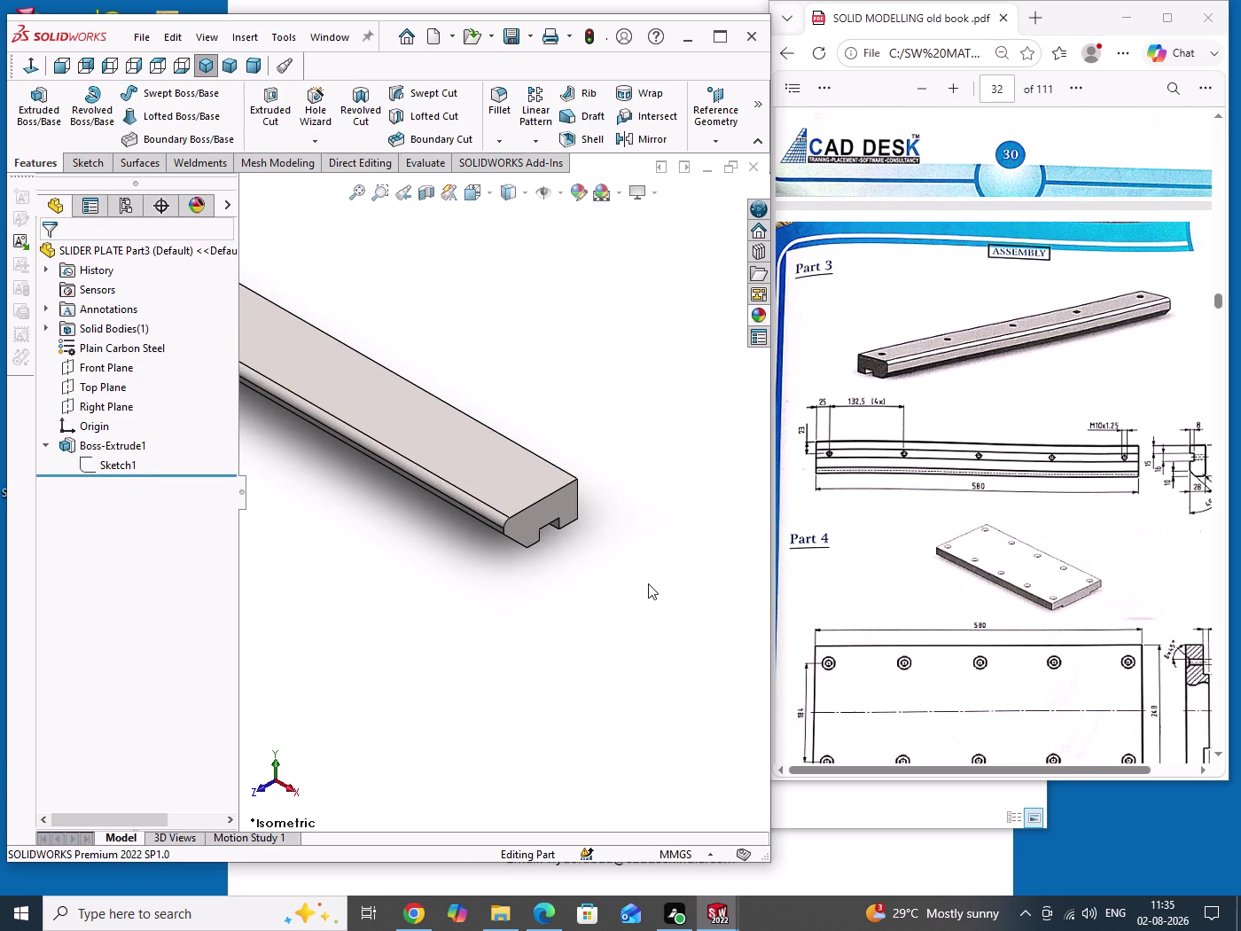
scroll(up, 3)
scroll(up, 3)
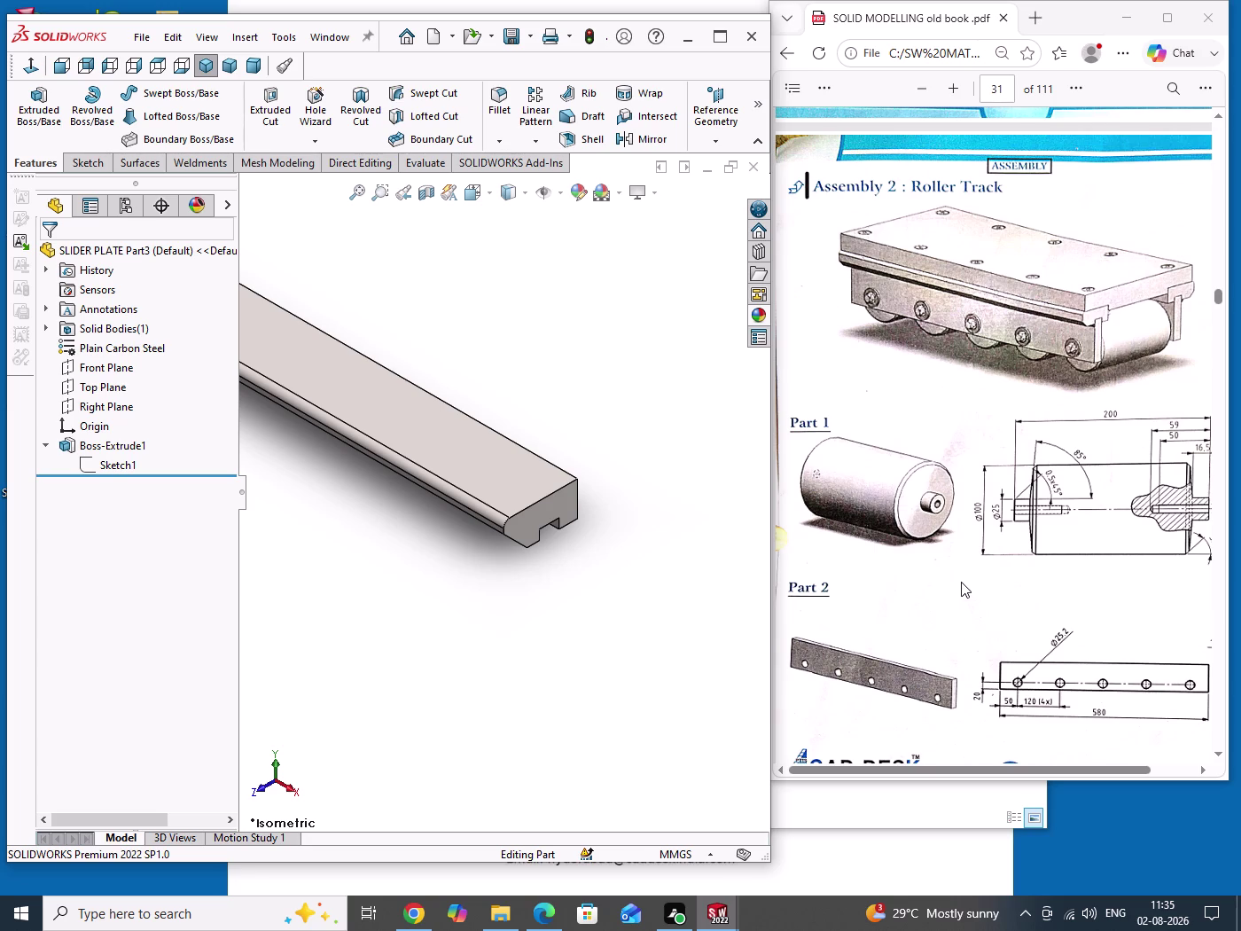
drag(618, 431, 633, 596)
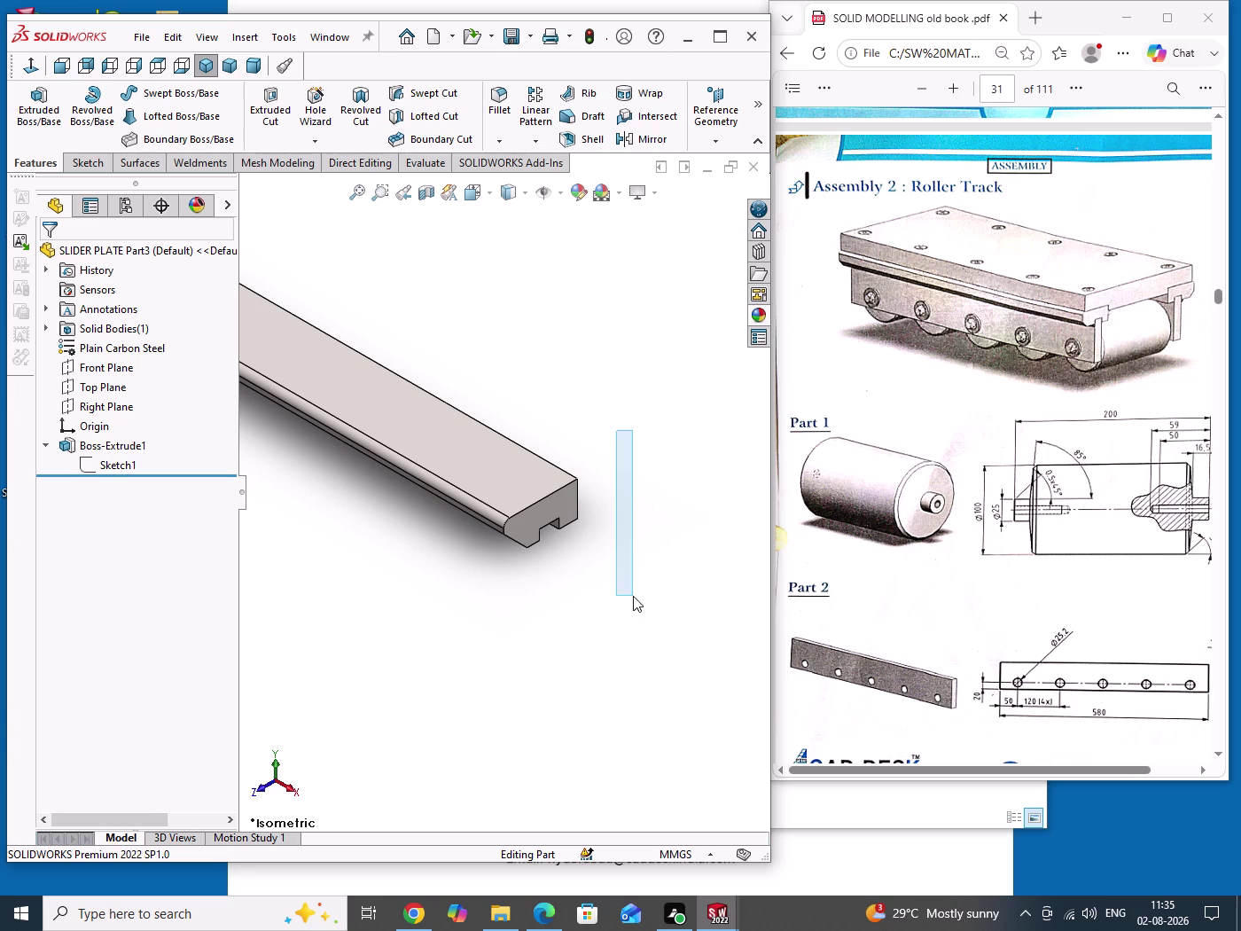
right_click(114, 465)
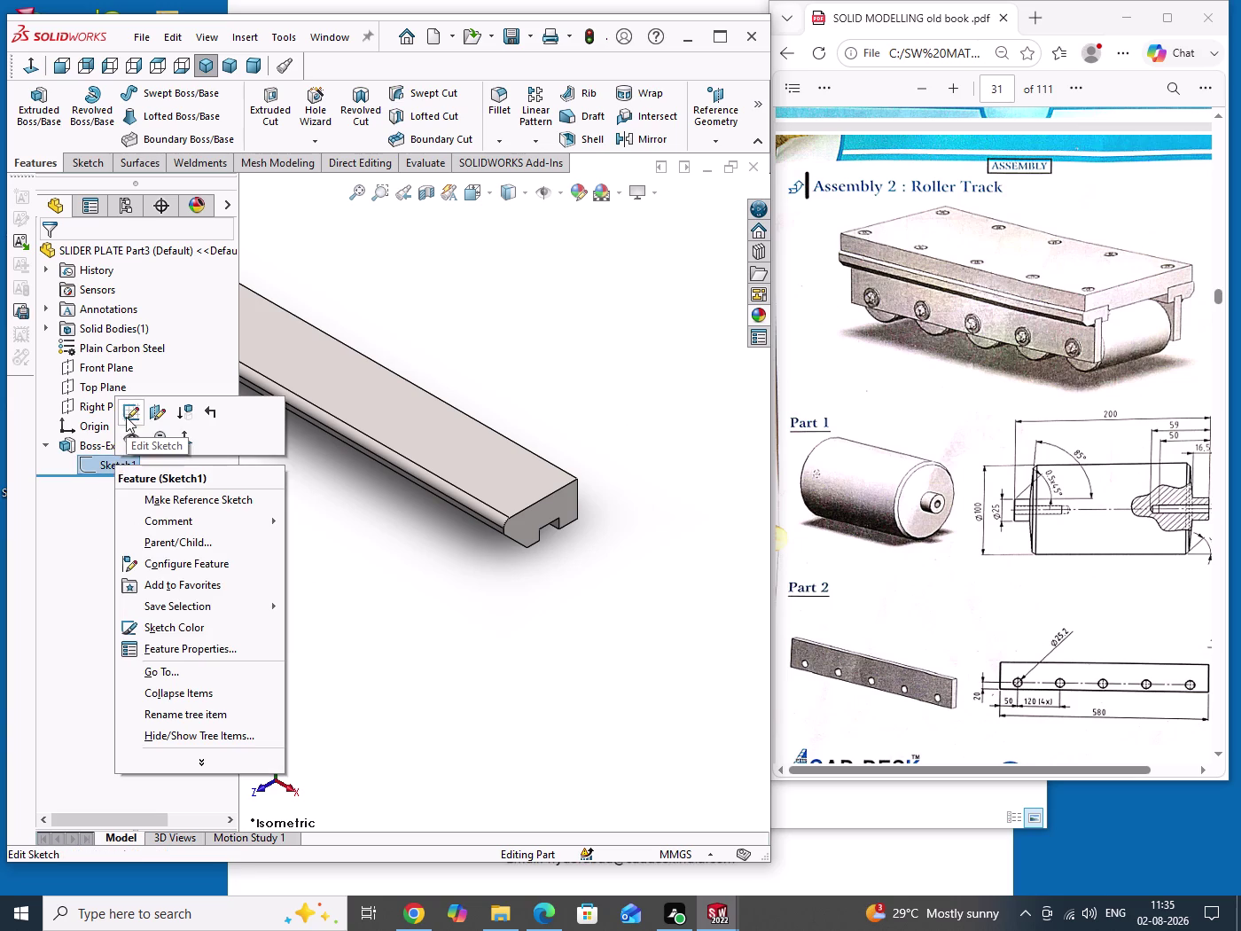
click(126, 414)
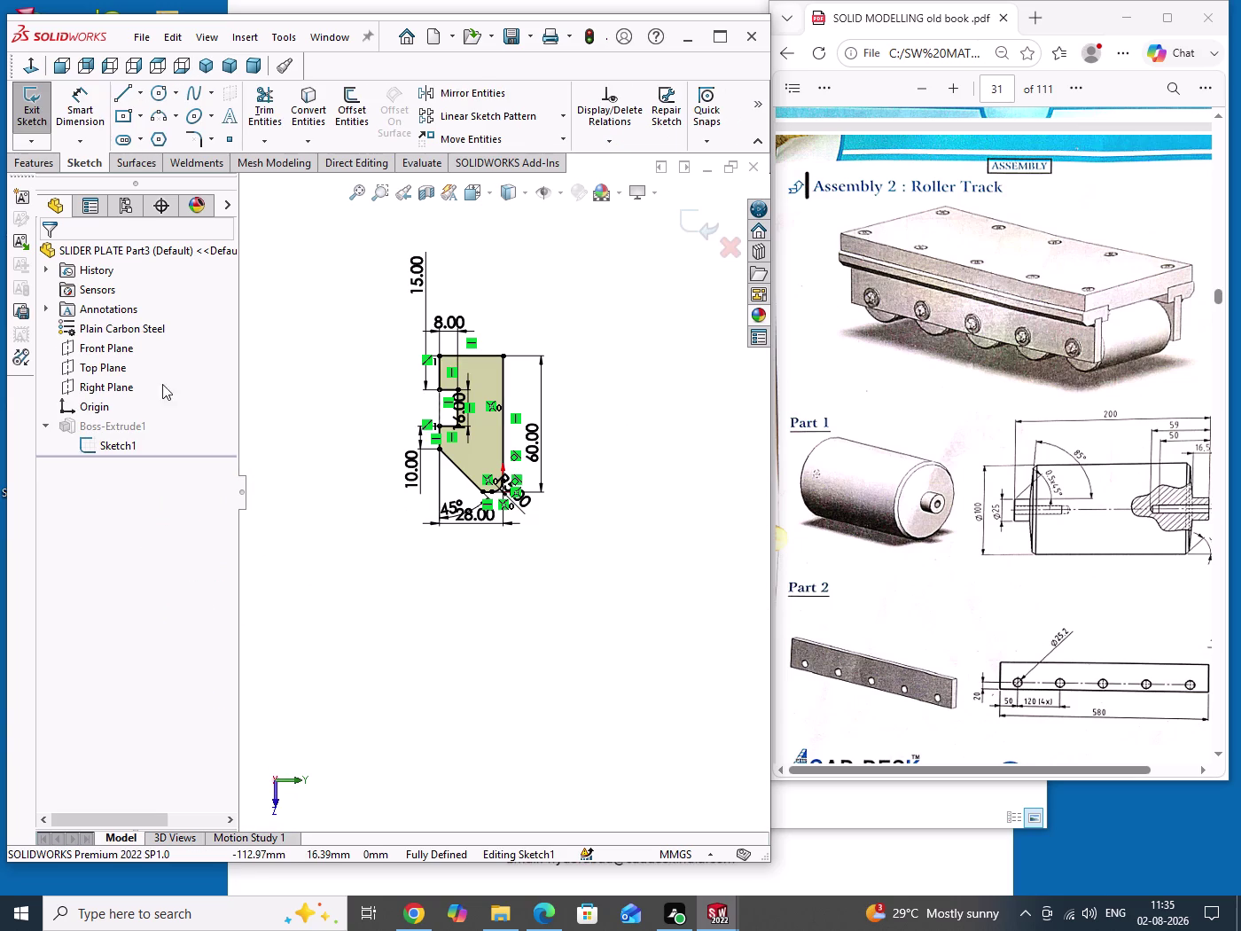
click(29, 123)
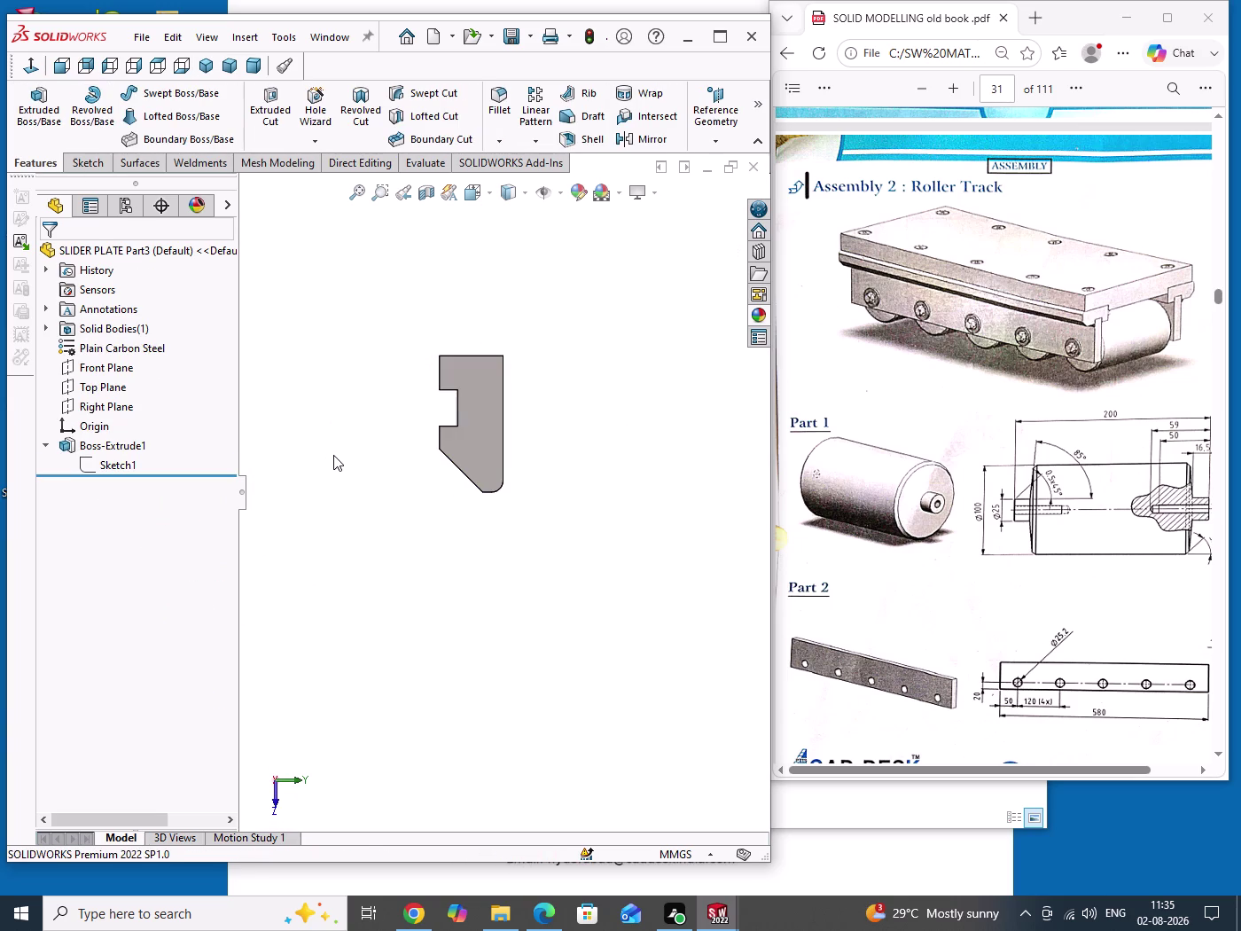
click(205, 70)
Orbit the bar to a 3D view, save the part, and start a new document.
drag(603, 360, 620, 403)
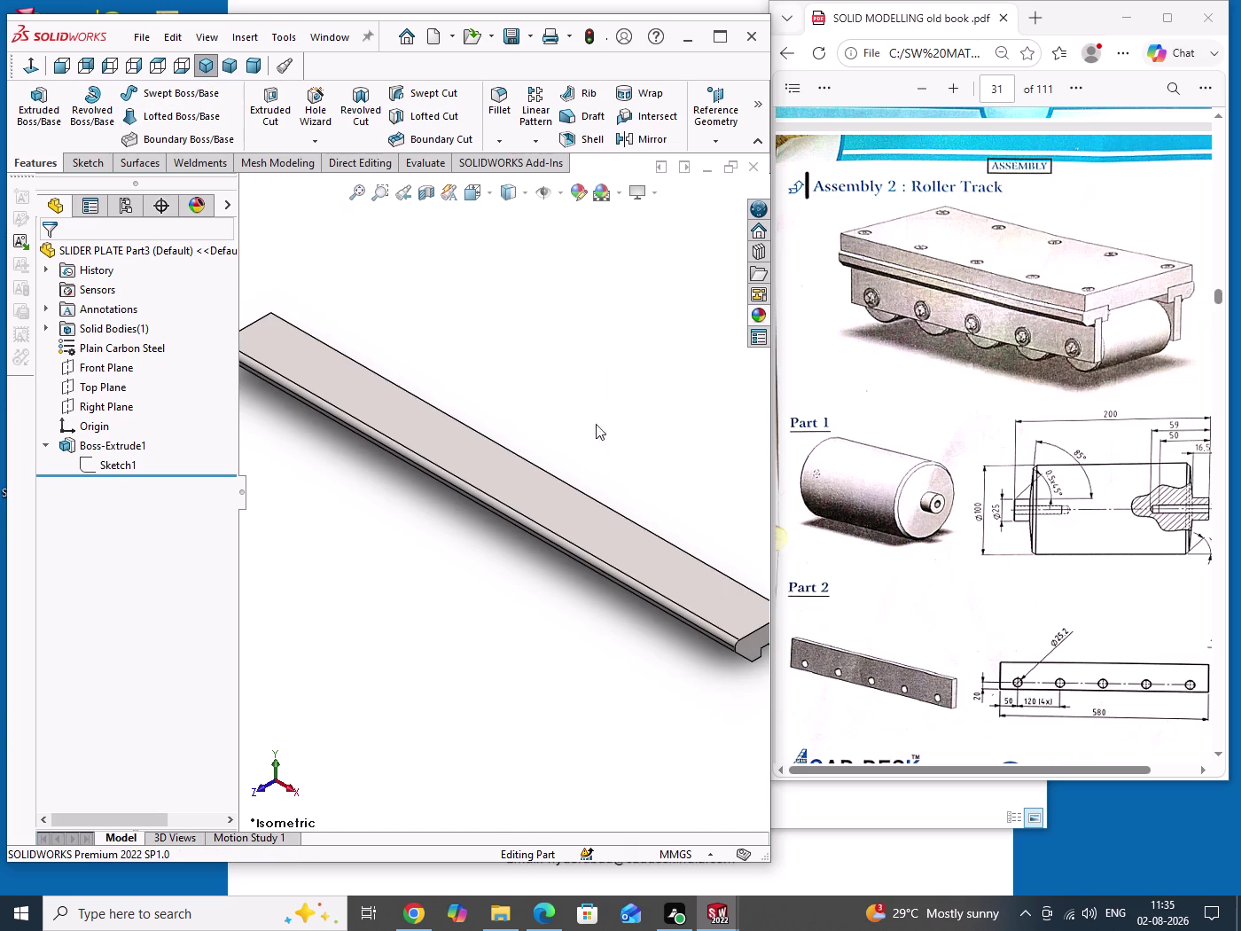
scroll(down, 3)
scroll(up, 3)
scroll(down, 3)
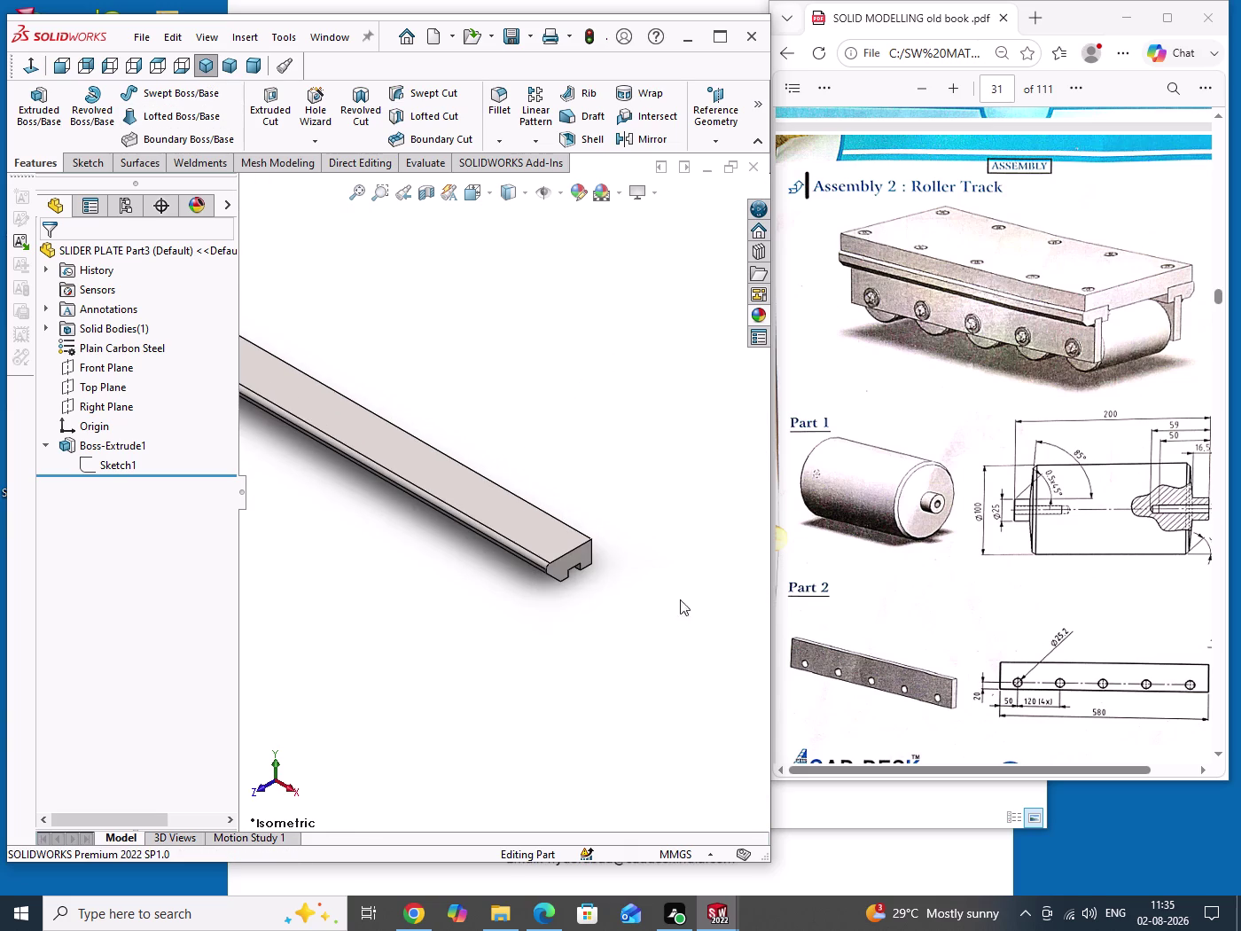
scroll(up, 3)
key(ctrl+s)
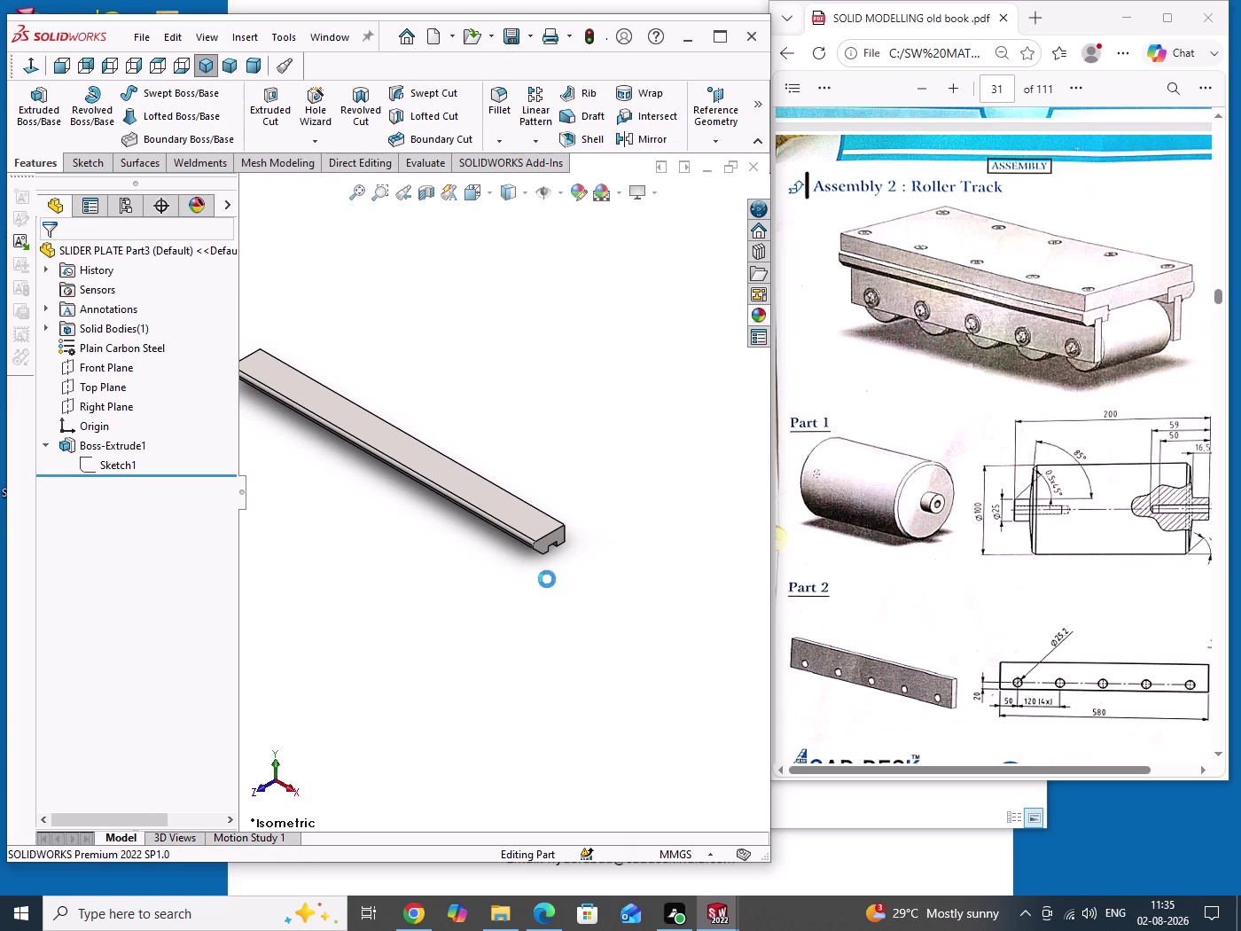
click(1044, 561)
scroll(down, 3)
scroll(up, 3)
scroll(down, 3)
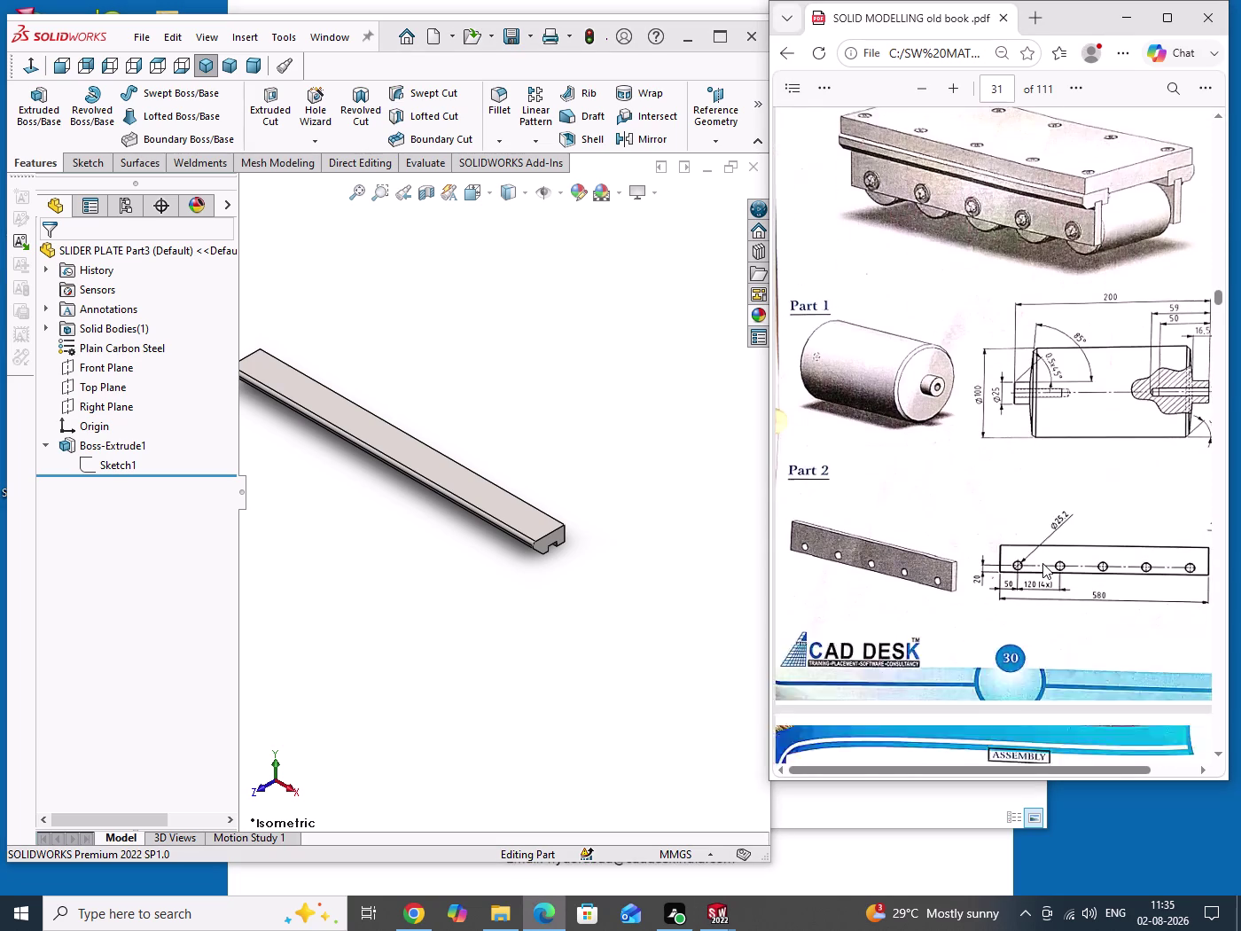
scroll(down, 3)
scroll(down, 3)
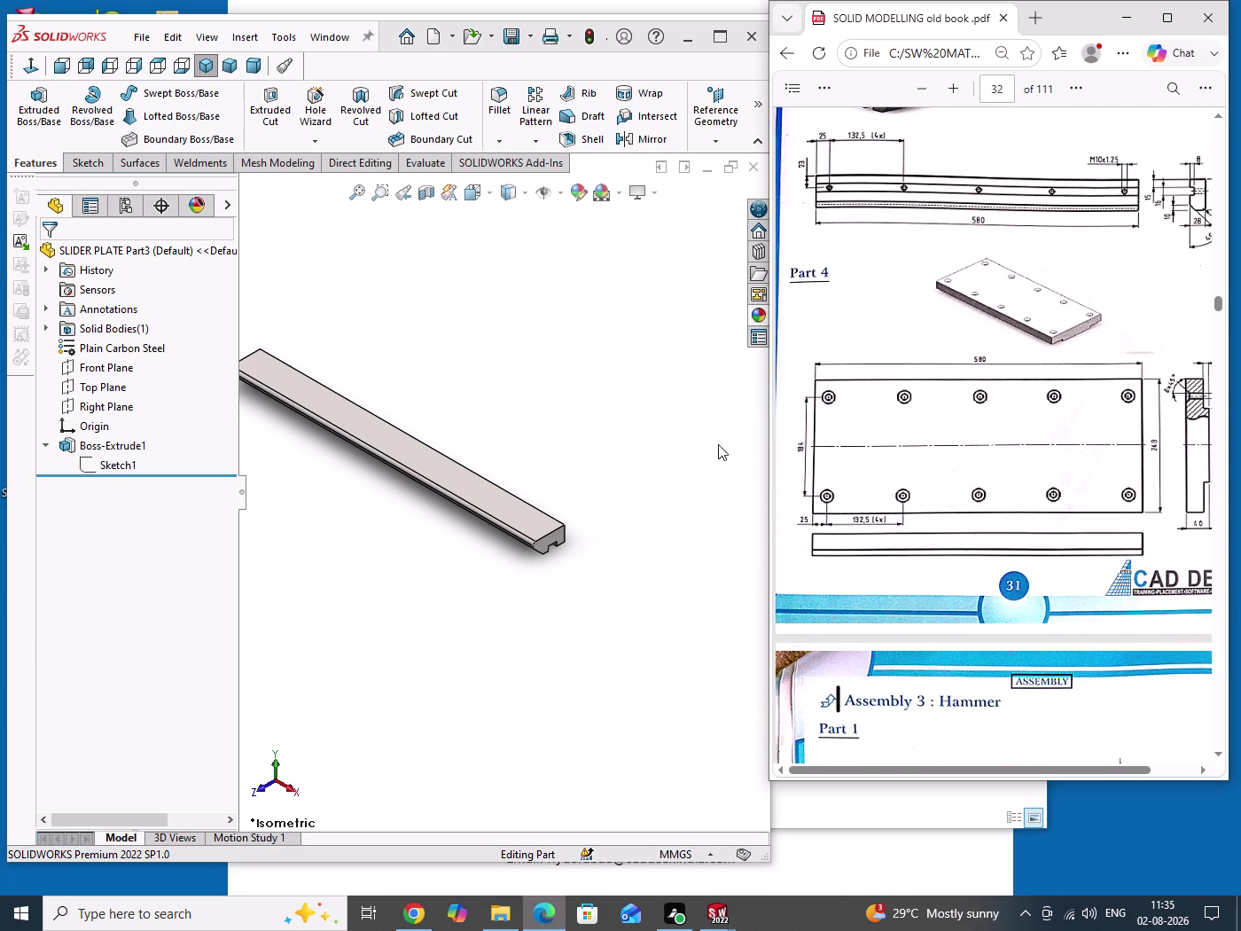
drag(579, 374, 642, 707)
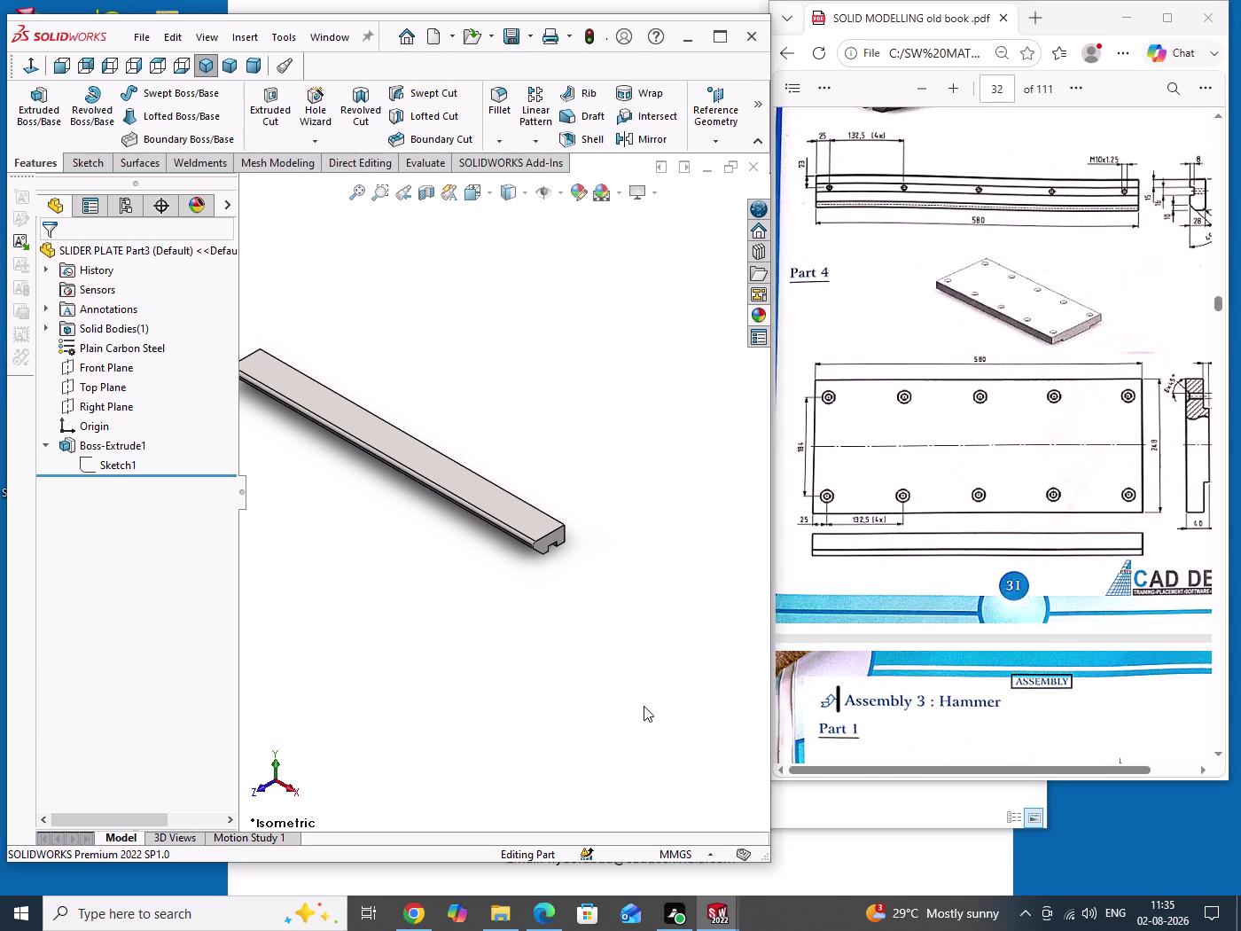
key(ctrl+n)
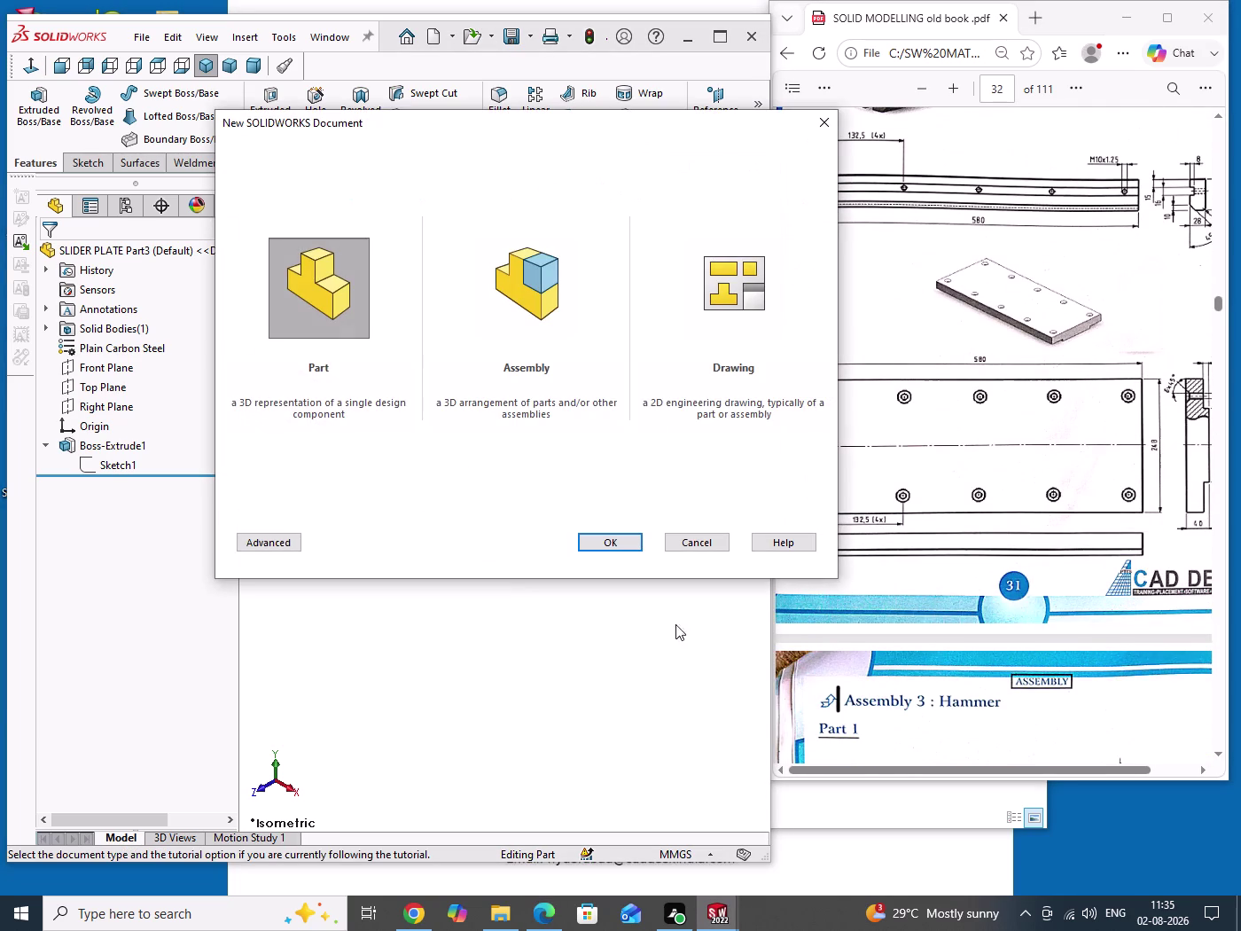
Create a new part and save it as 'TOP PLATE Part4'.
click(628, 543)
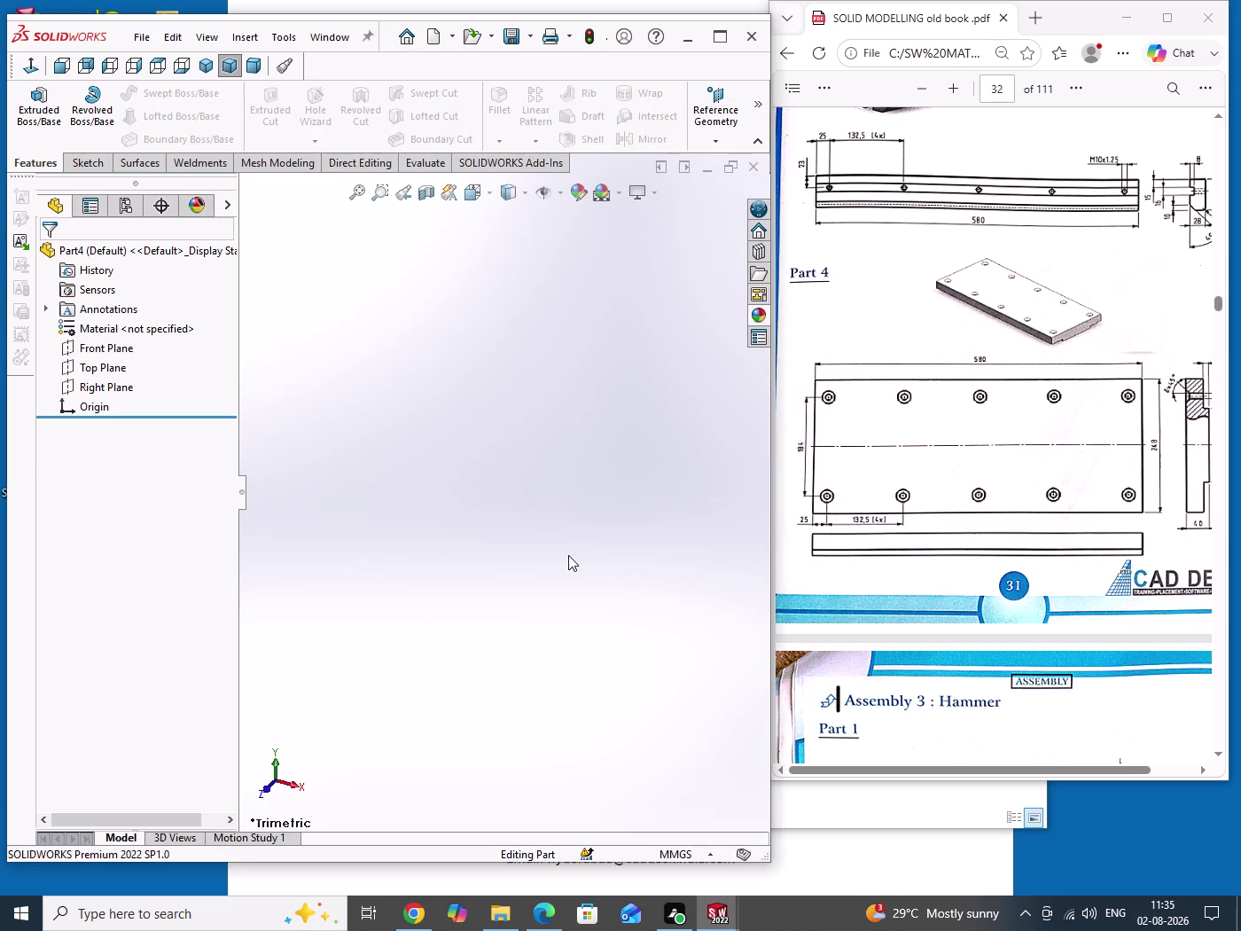
drag(492, 497, 549, 664)
key(ctrl+s)
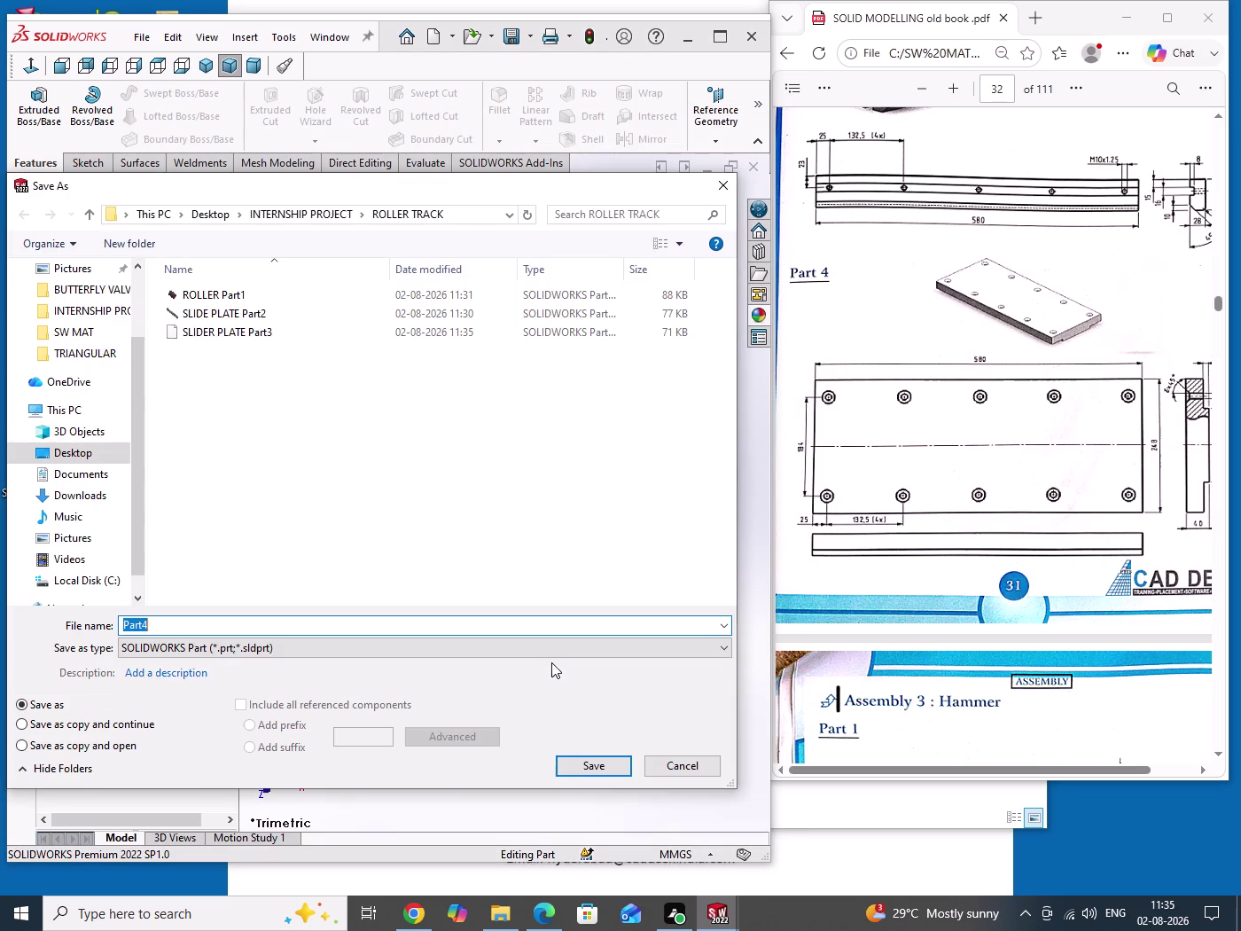
key(Left)
key(Left)
key(Left)
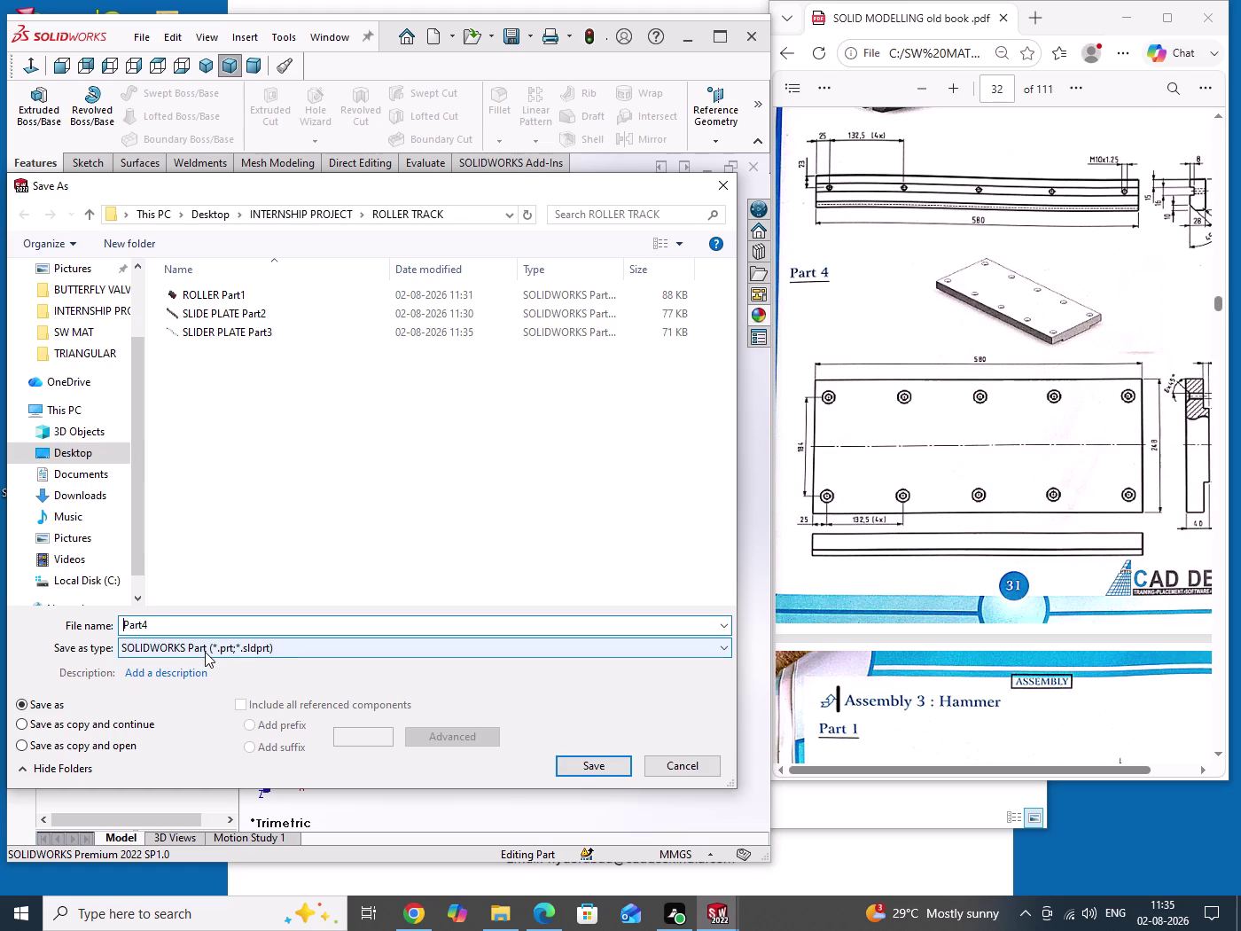
text(TOP PL)
text(ATE)
key(space)
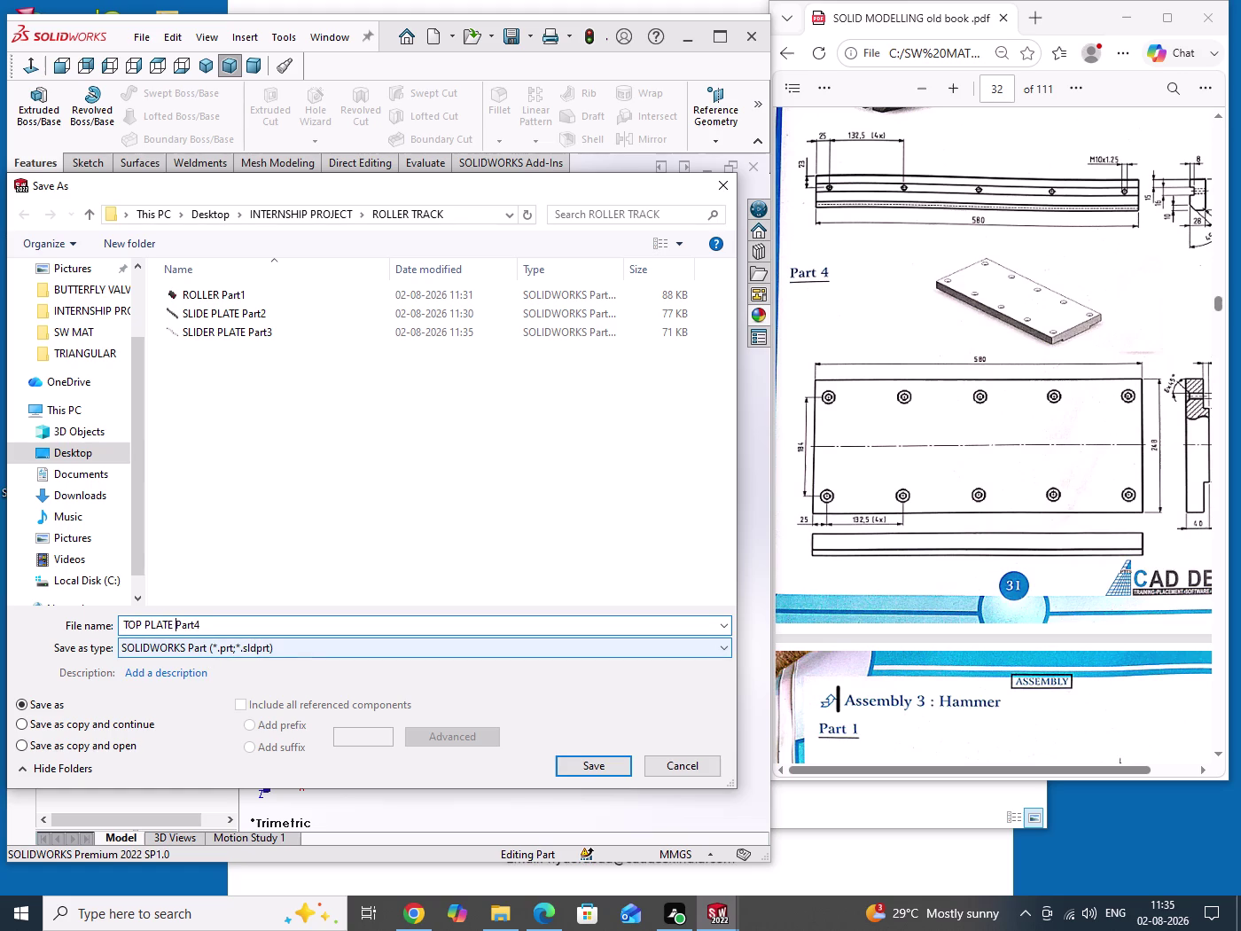
key(Return)
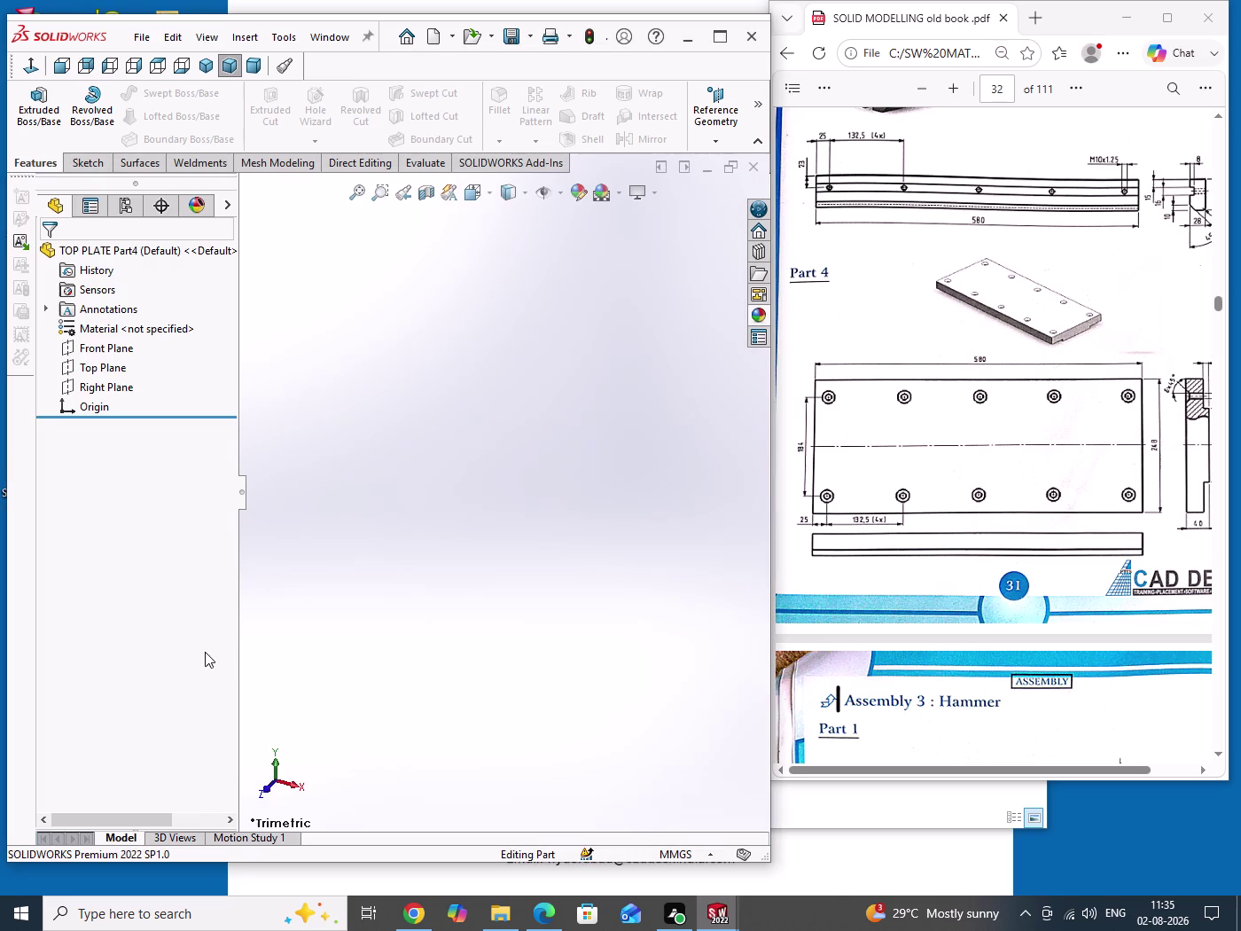
Assign Brass as the part material, save, and start an Extruded Boss/Base.
drag(481, 431, 543, 680)
right_click(99, 326)
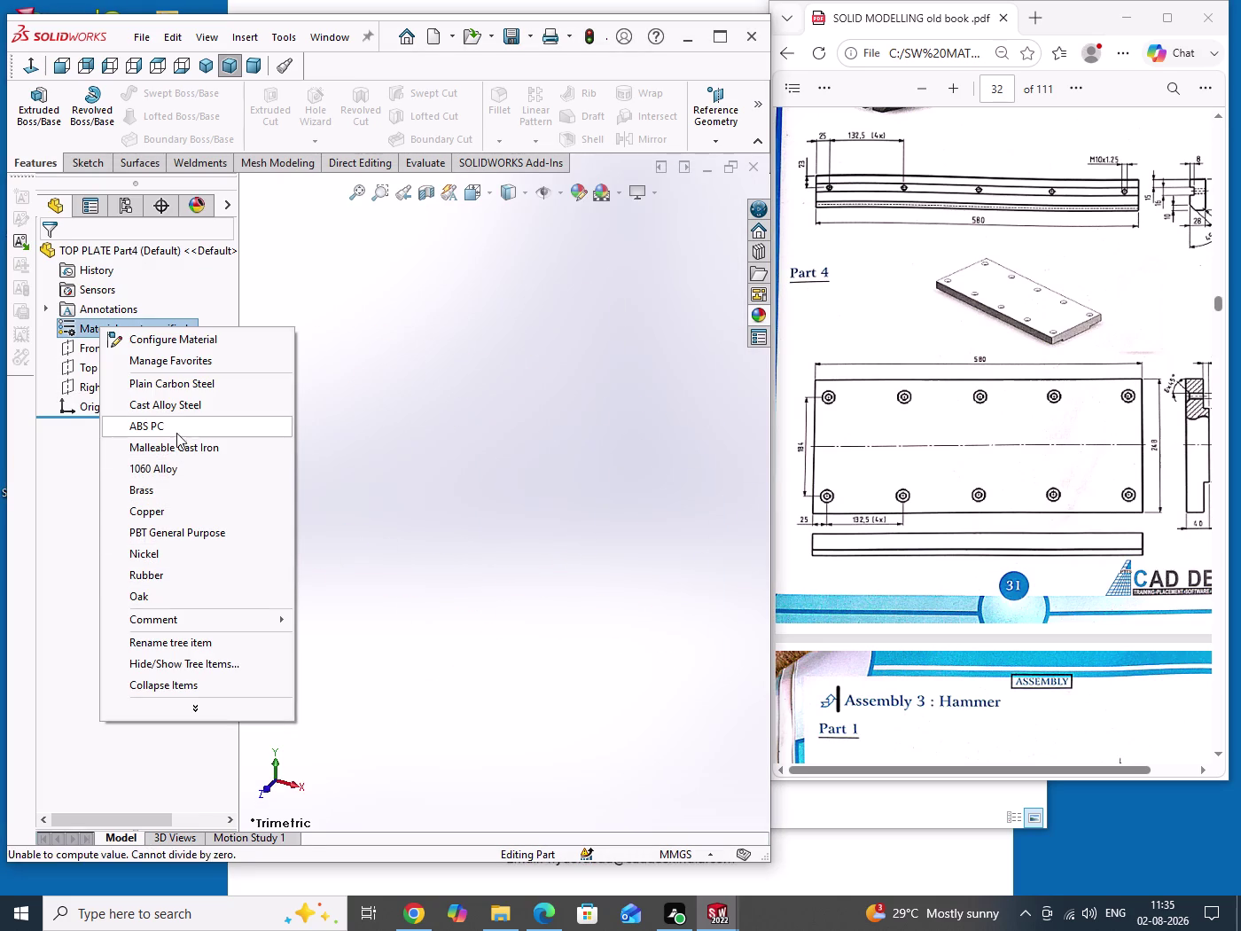
click(179, 388)
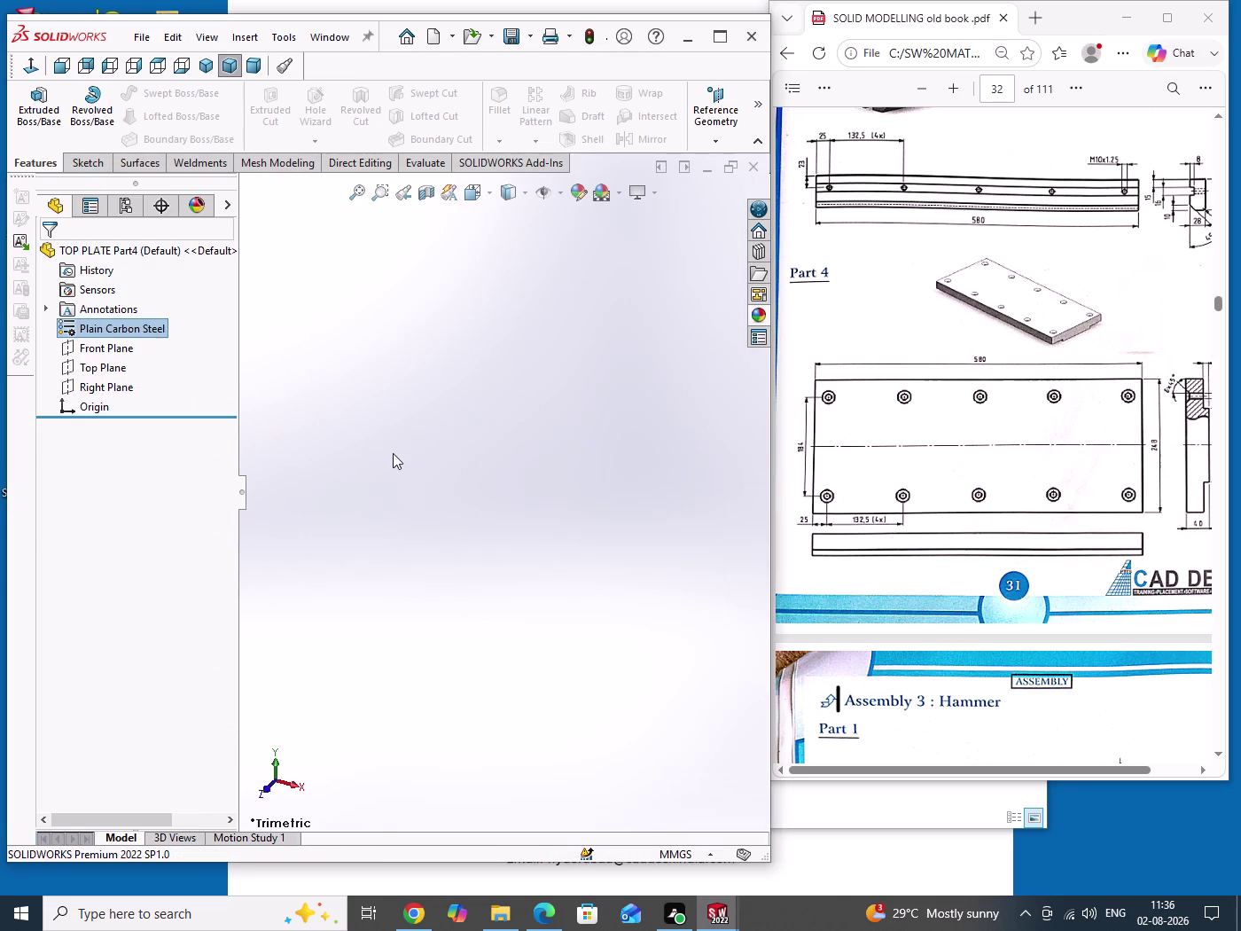
drag(393, 458, 415, 516)
right_click(126, 334)
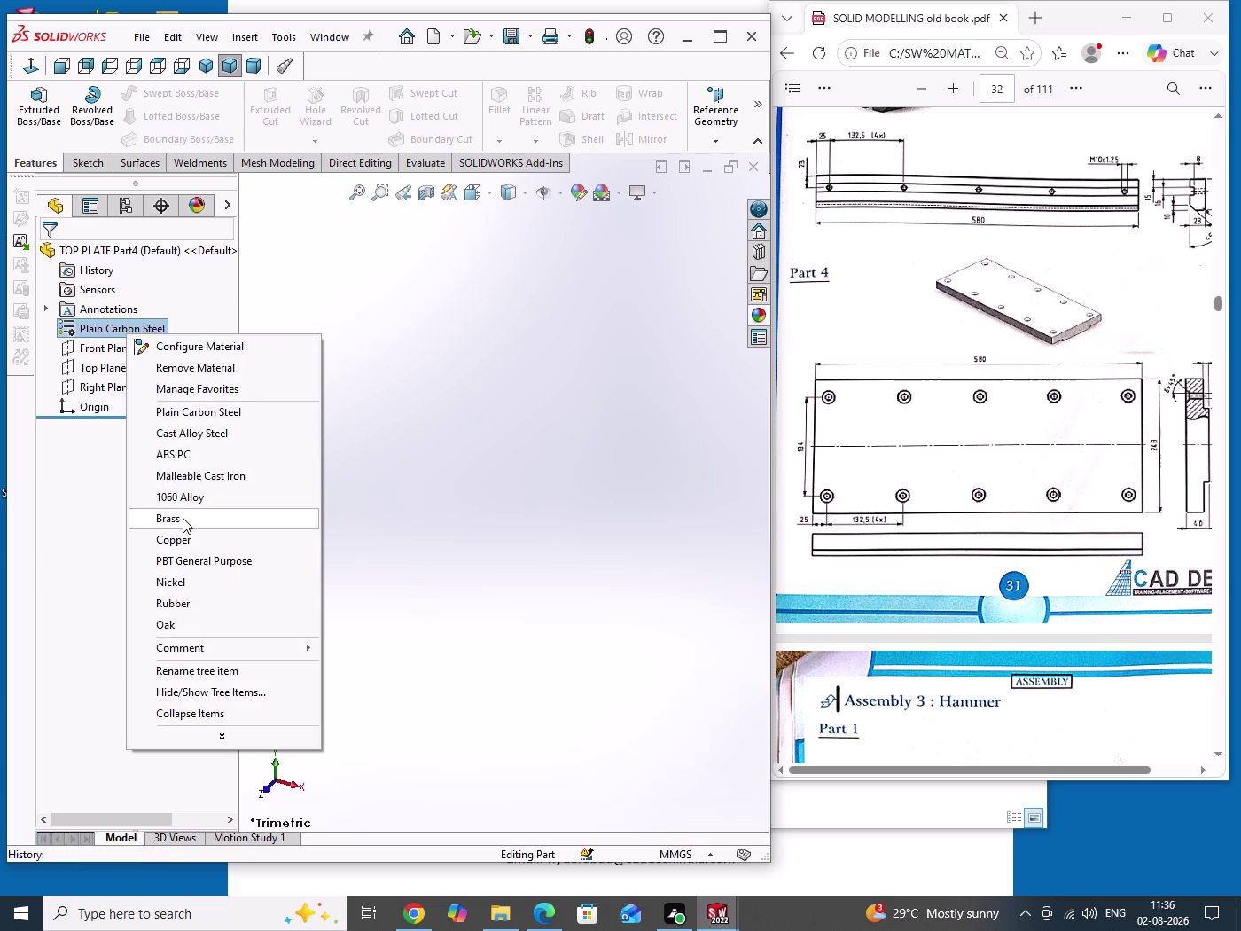
click(183, 518)
drag(353, 420, 358, 441)
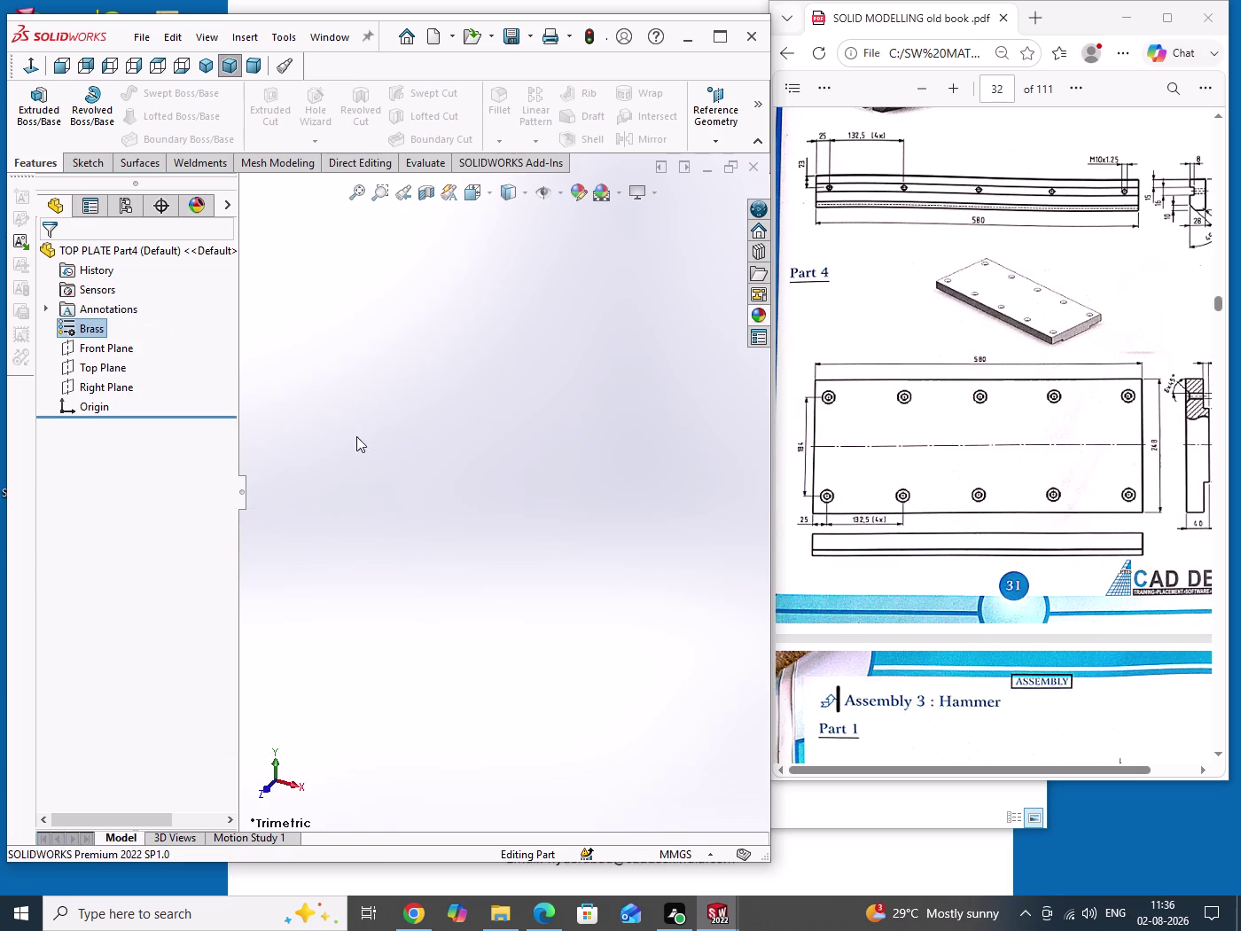
drag(358, 440, 436, 578)
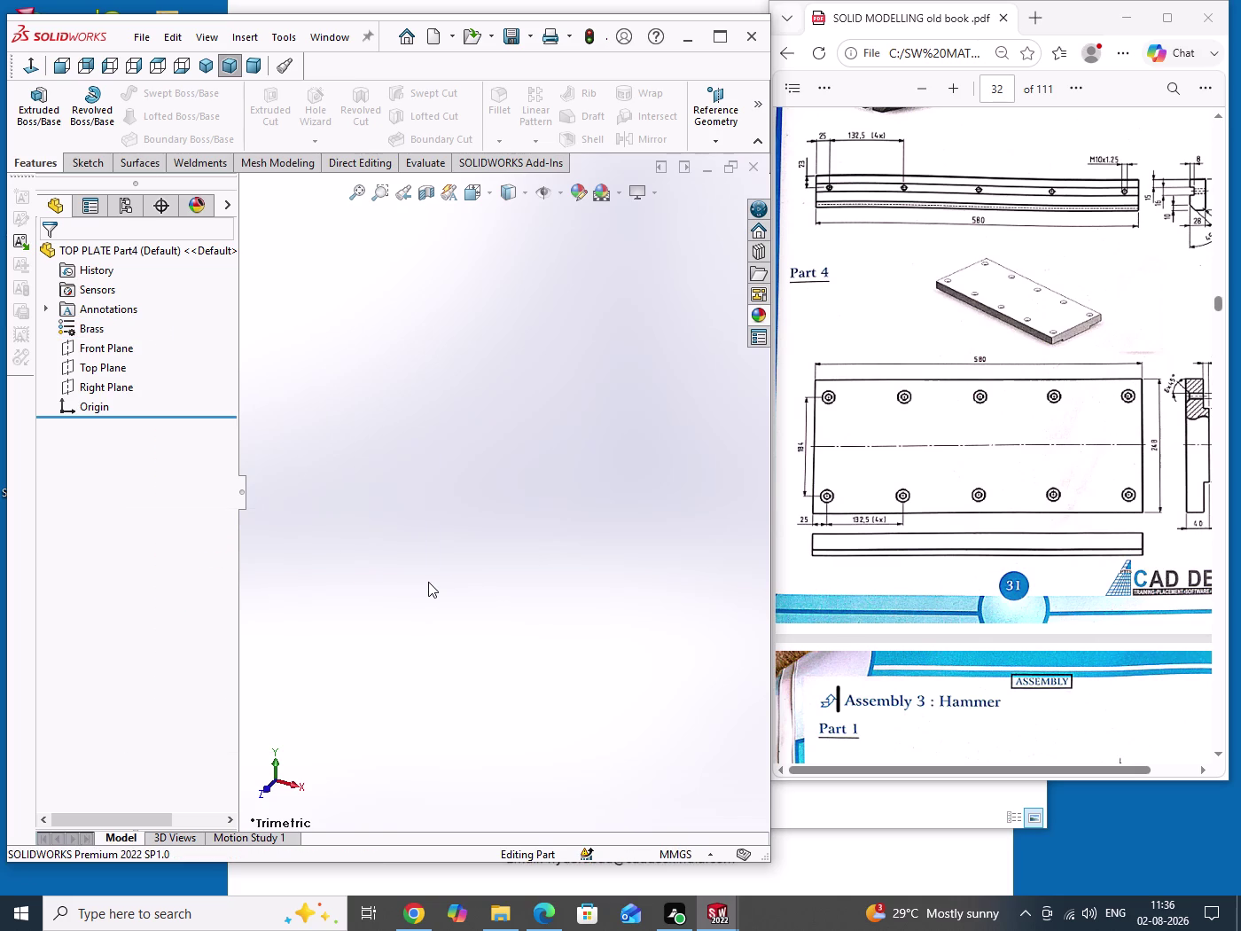
key(ctrl+s)
drag(415, 491, 431, 556)
click(46, 131)
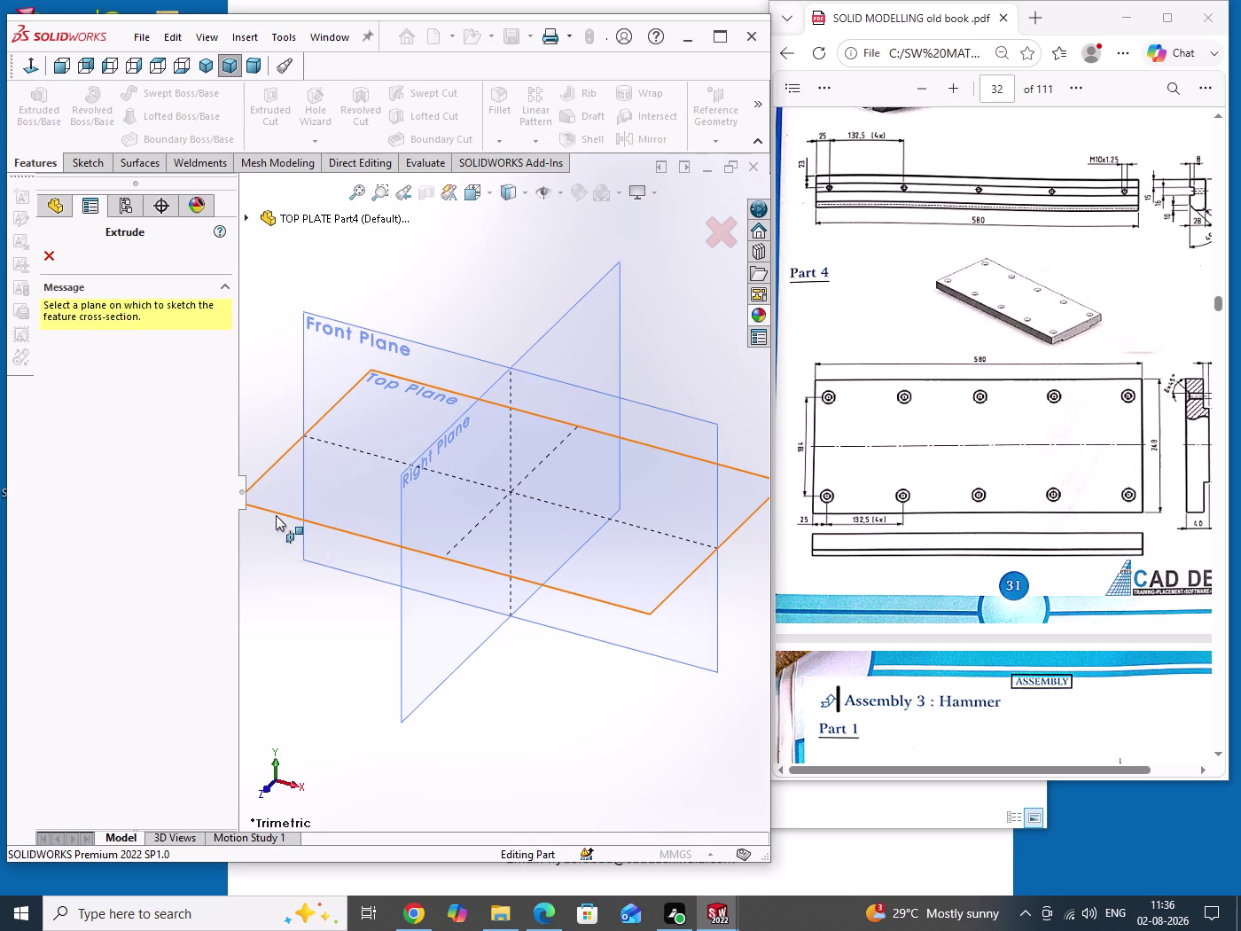
Draw a center rectangle from the origin on the Top Plane.
click(276, 515)
click(397, 506)
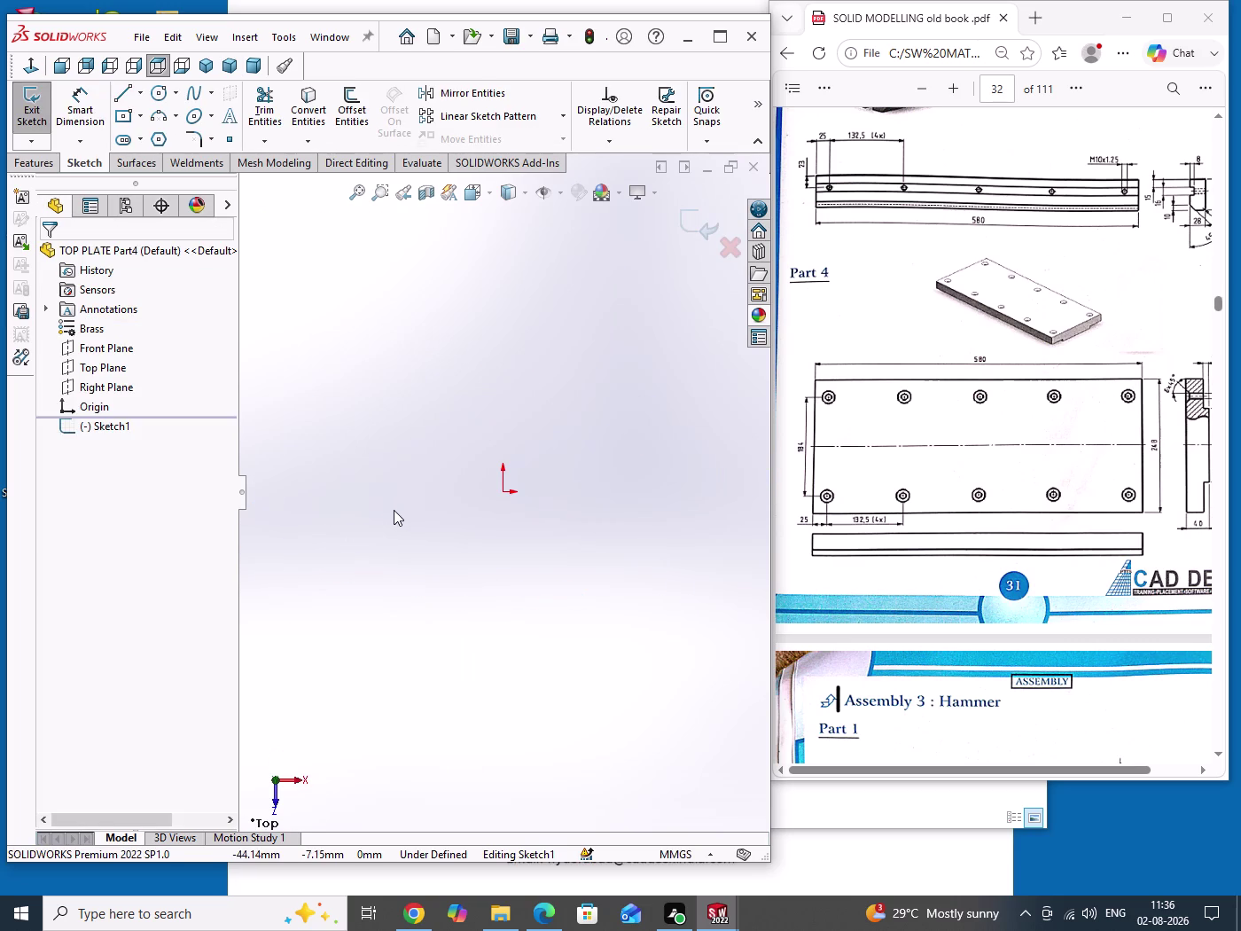
right_drag(403, 440, 384, 594)
click(113, 331)
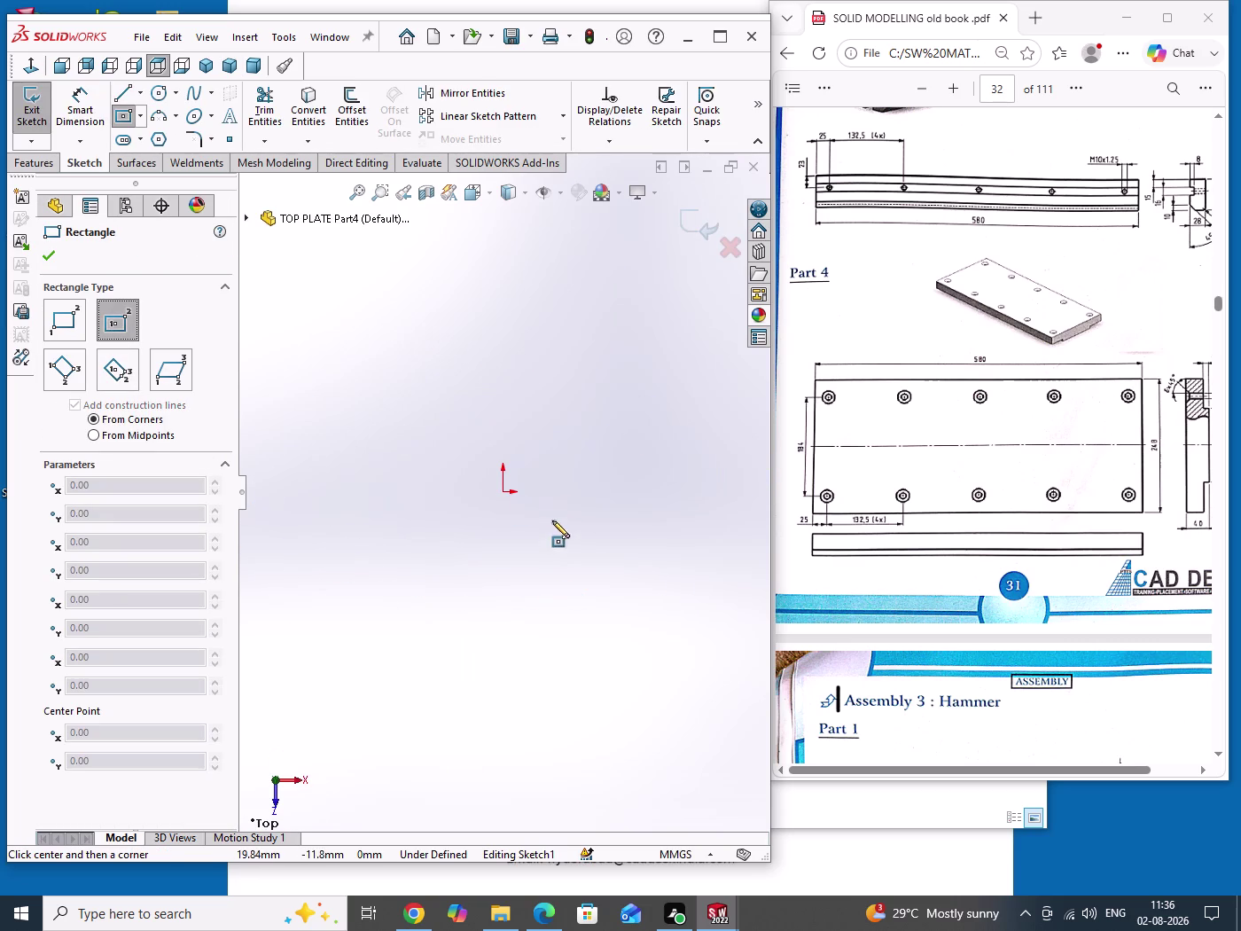
click(504, 491)
click(639, 543)
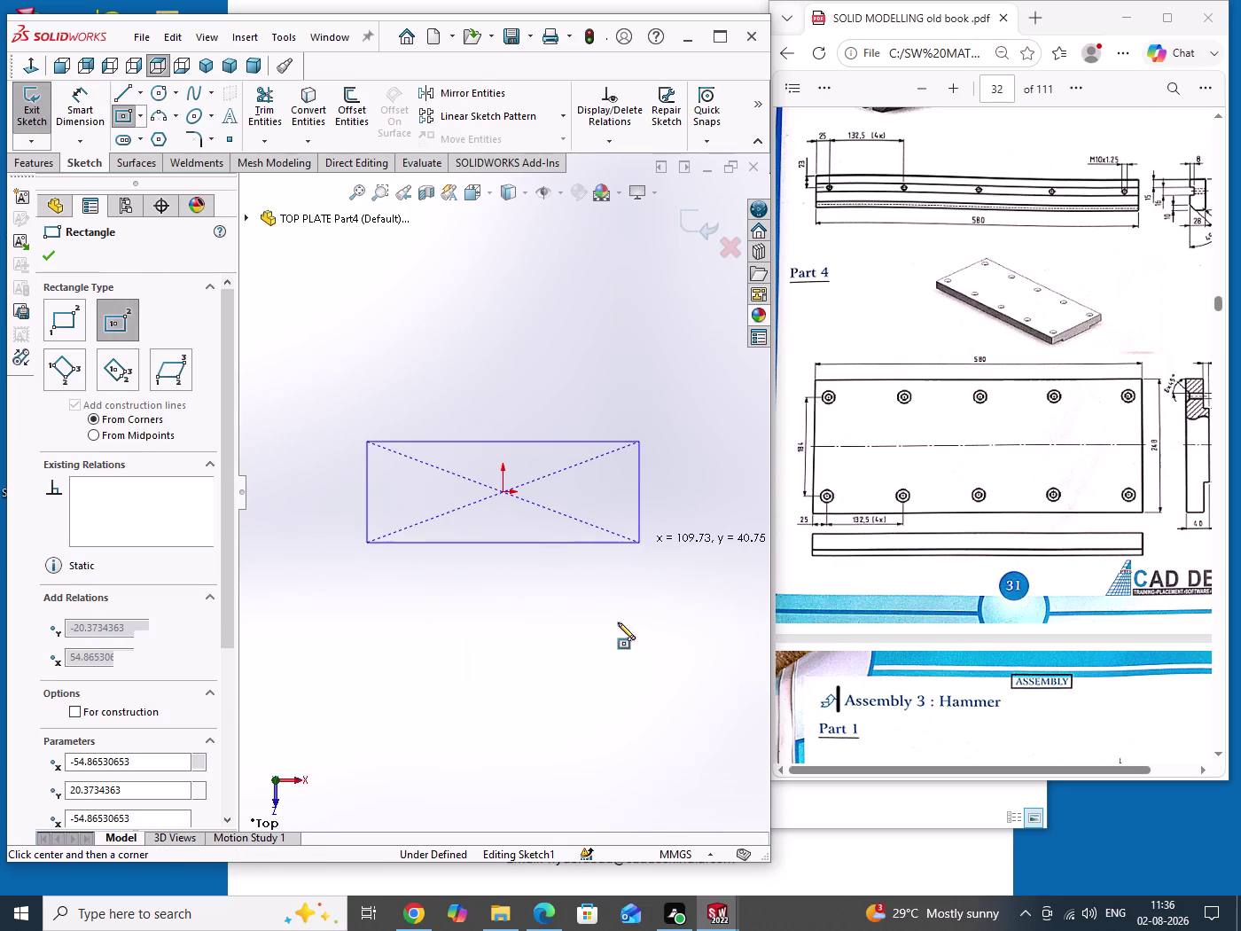
Dimension the rectangle's width to 580 mm.
right_drag(619, 613, 617, 476)
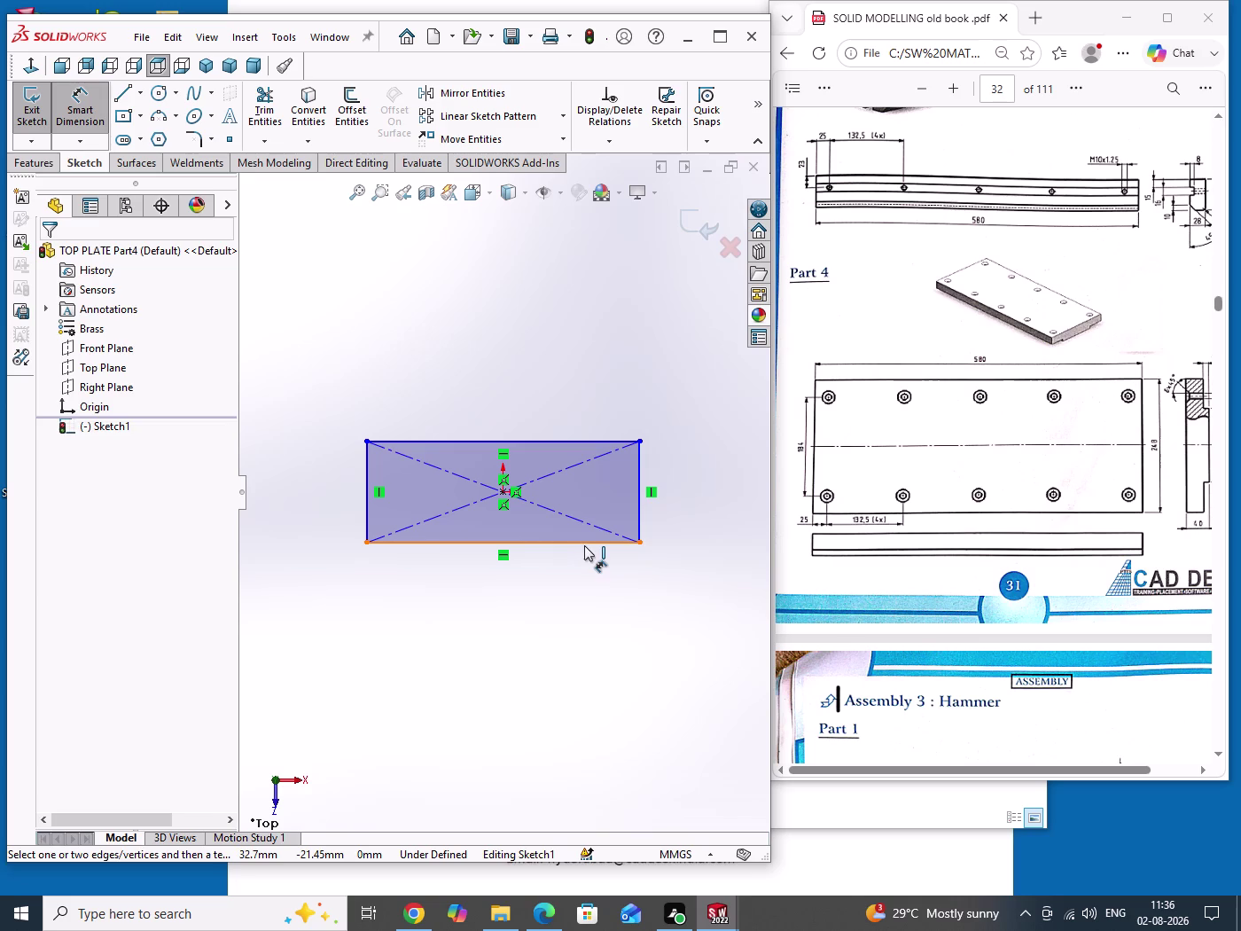
click(585, 546)
click(518, 605)
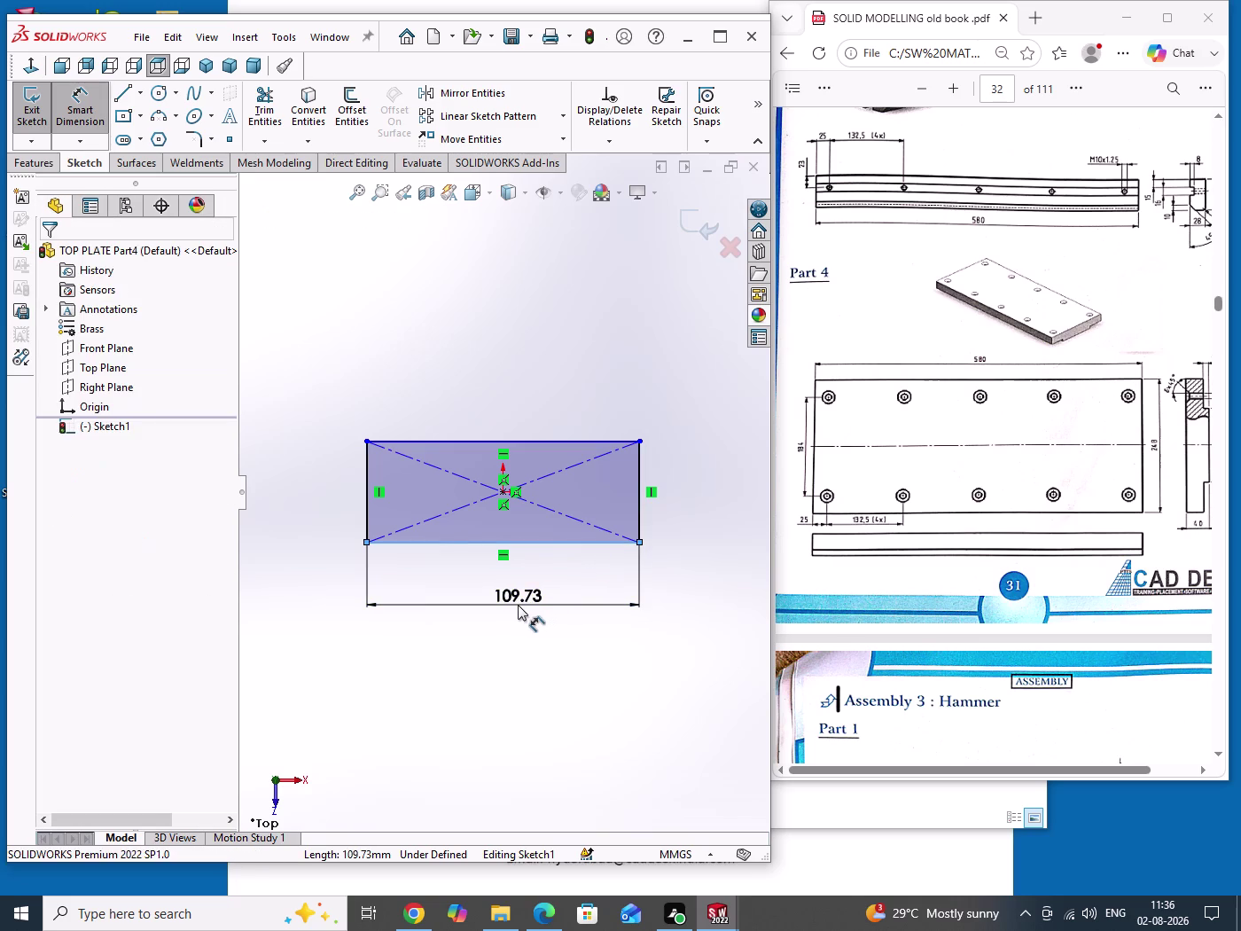
text(580)
key(Return)
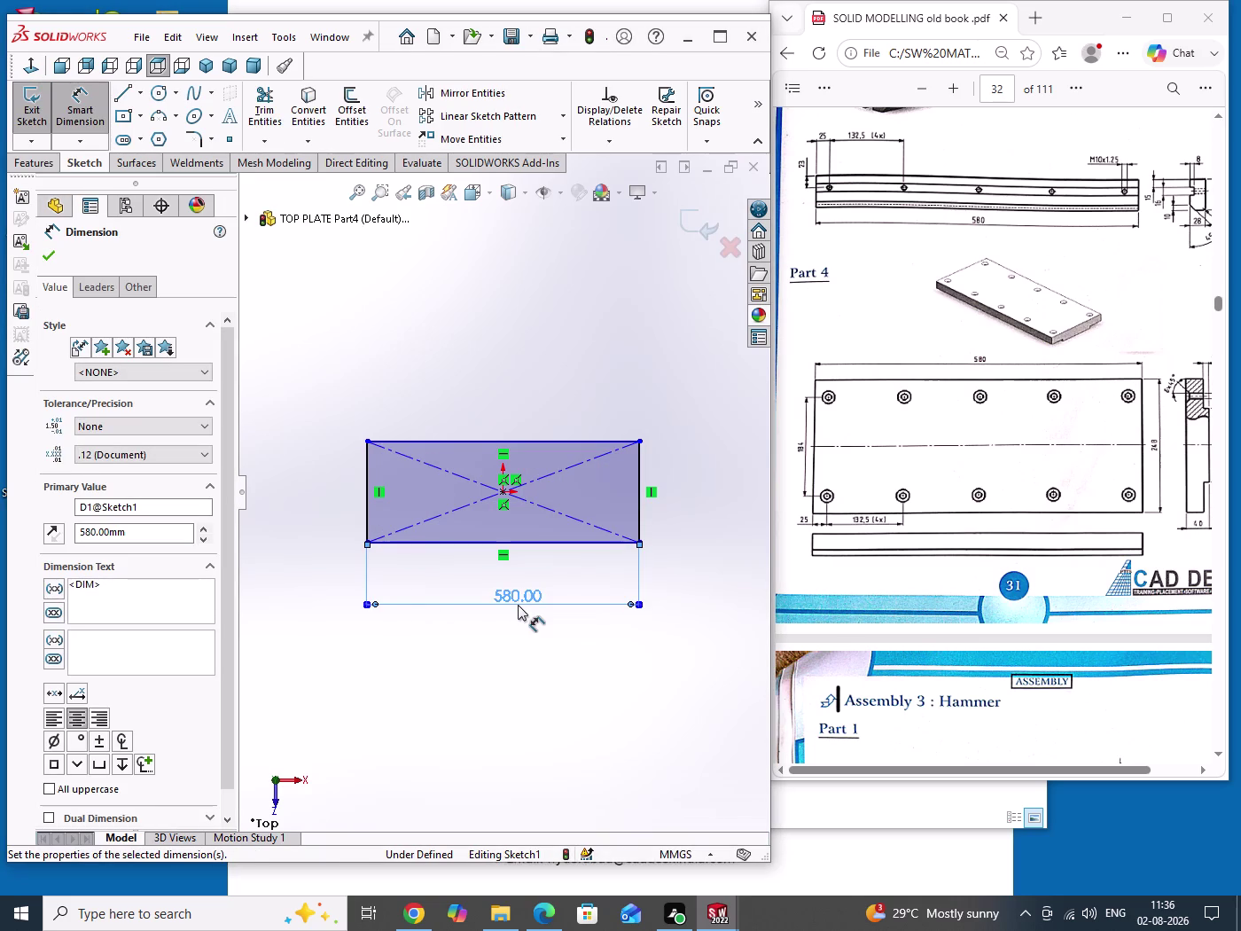
Check the reference drawing and dimension the rectangle's height to 248 mm.
click(1140, 516)
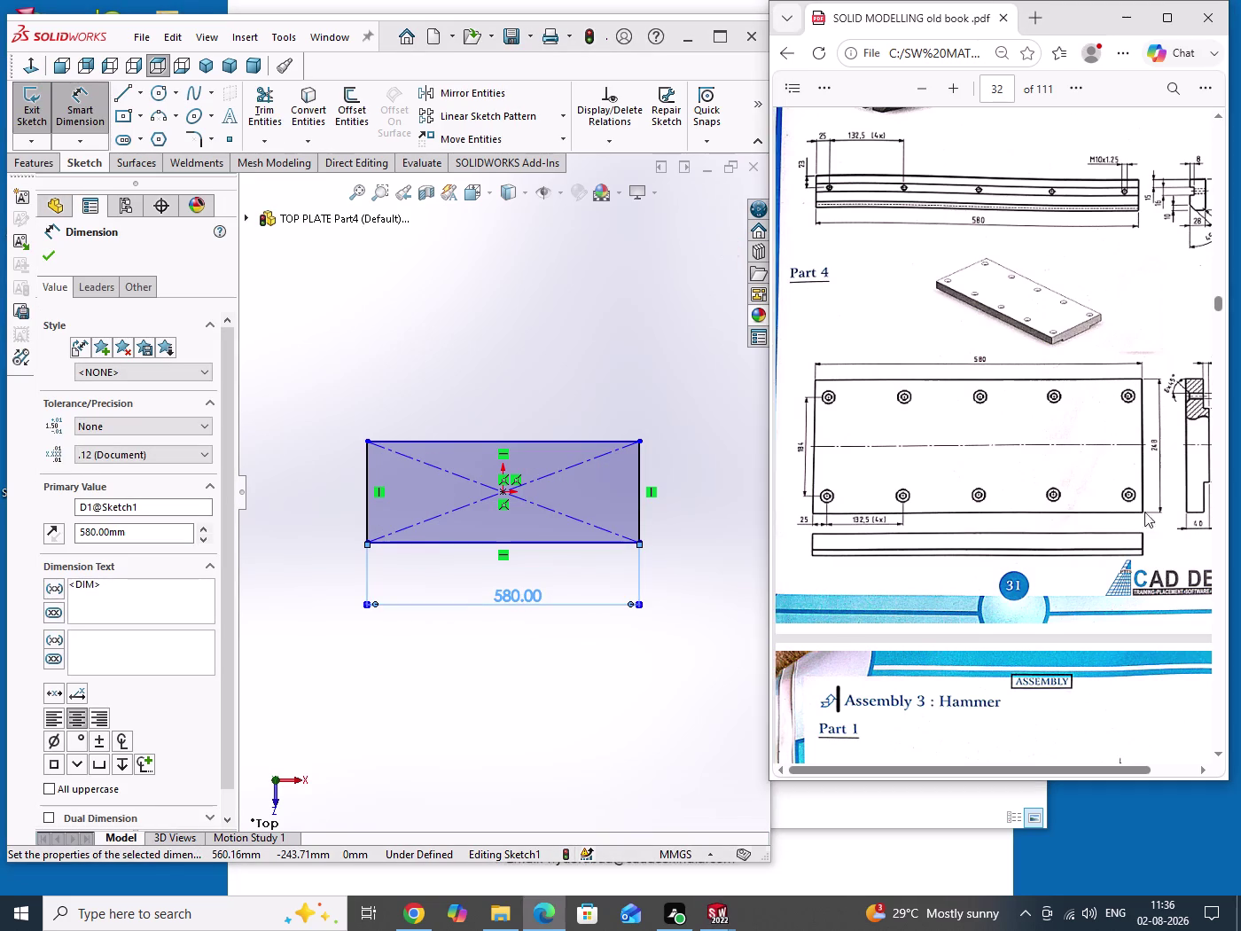
scroll(up, 3)
scroll(down, 3)
scroll(up, 3)
scroll(up, 3)
scroll(down, 3)
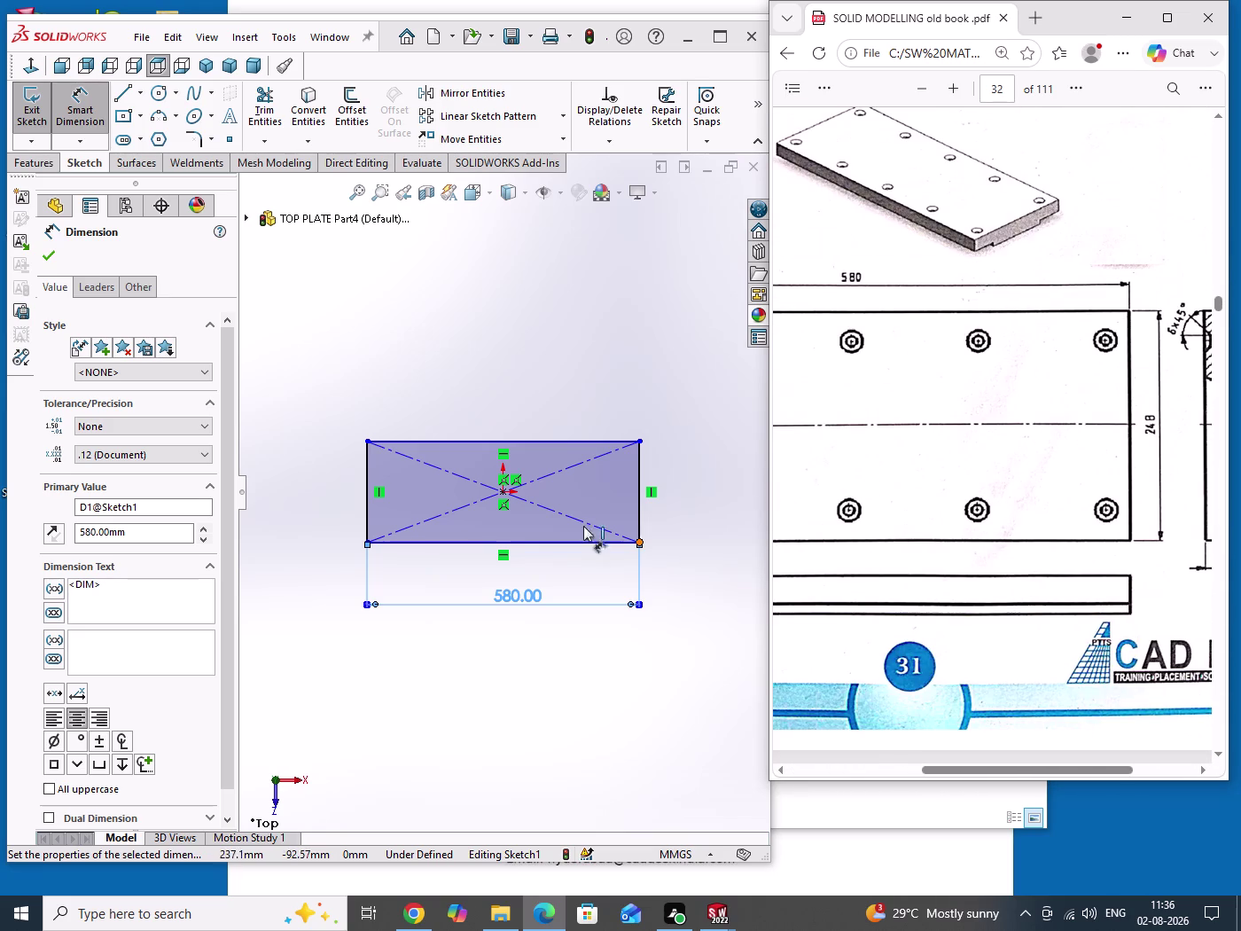
click(642, 518)
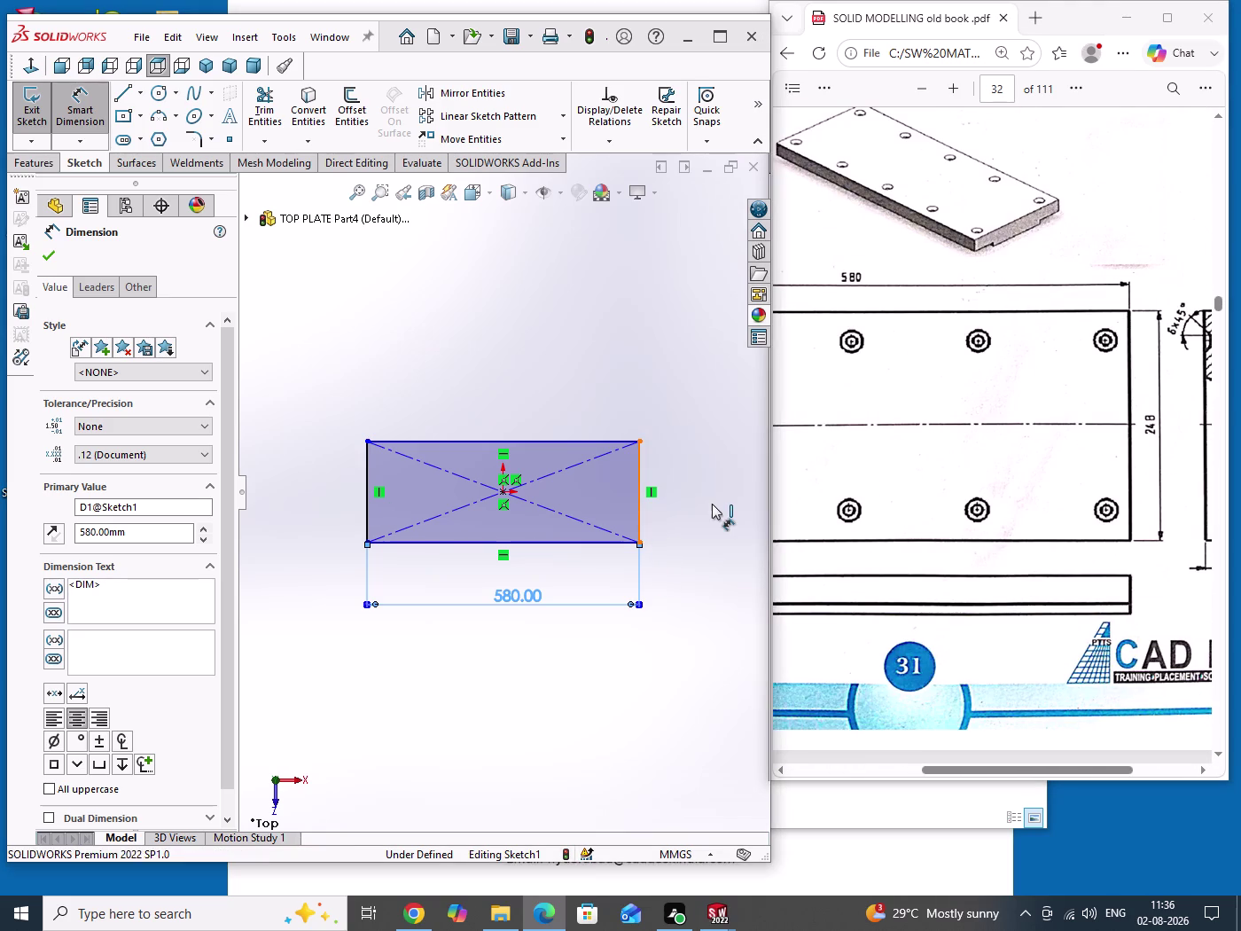
click(712, 504)
text(2)
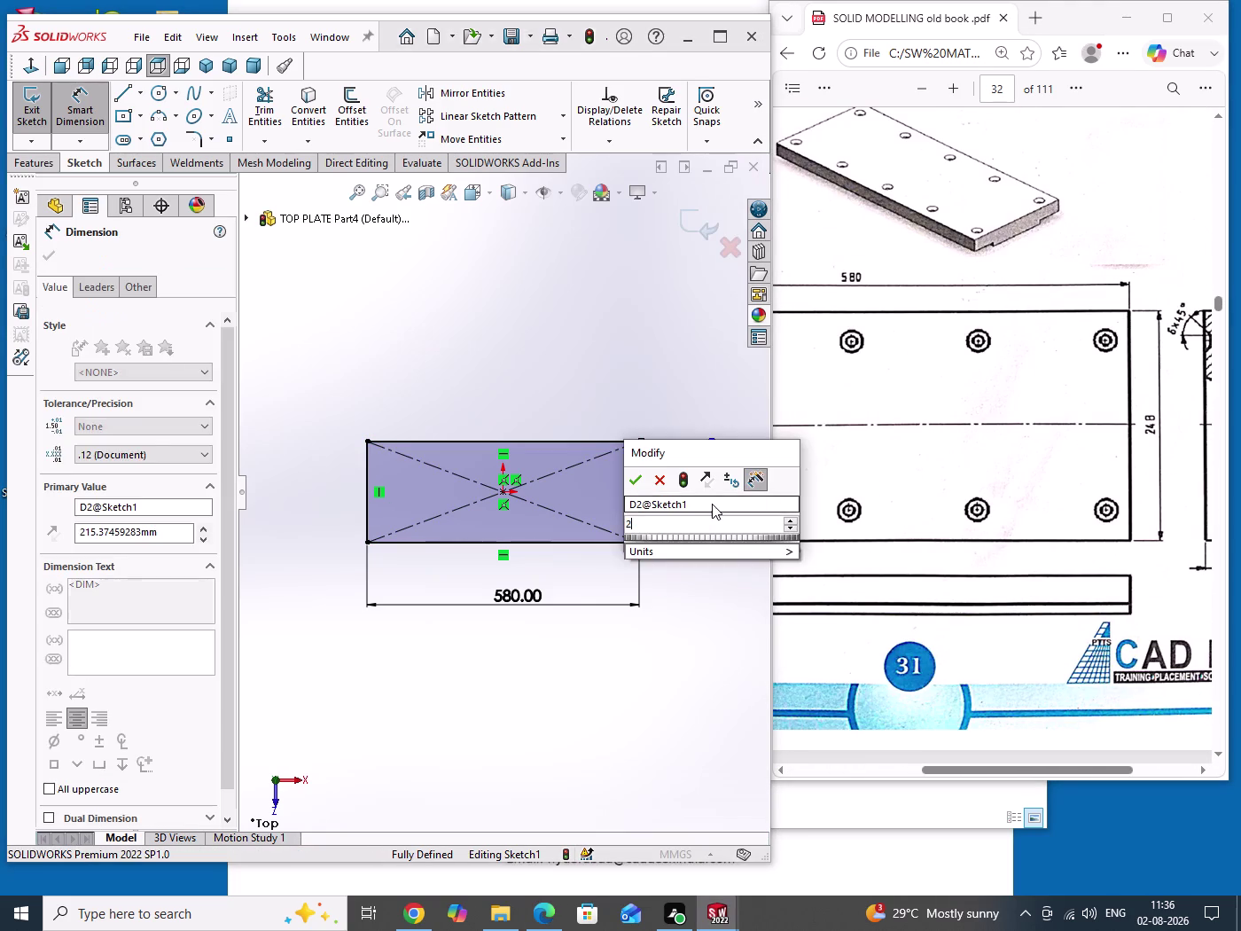
text(4)
key(8)
key(Return)
right_click(418, 265)
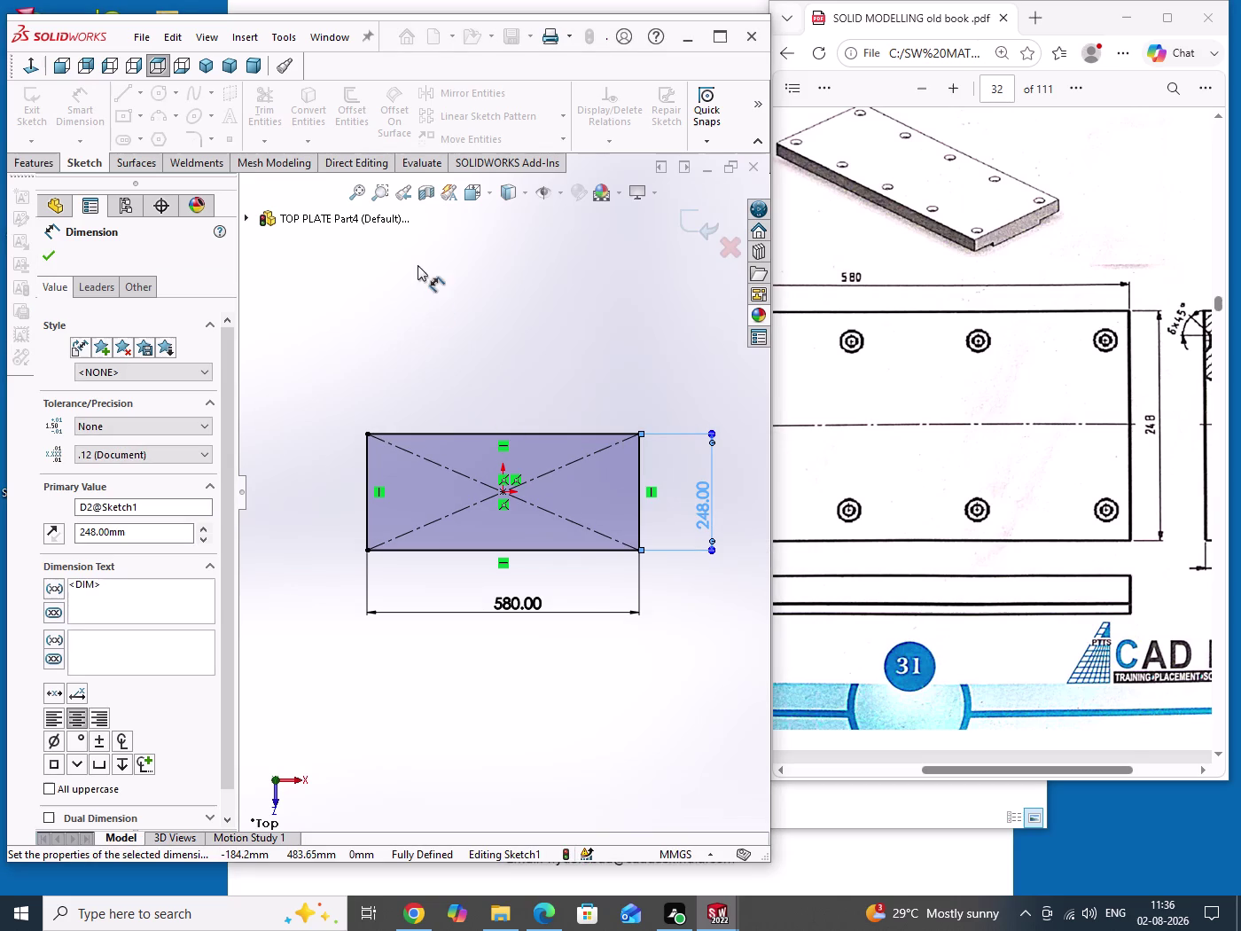
click(473, 322)
drag(486, 338, 600, 379)
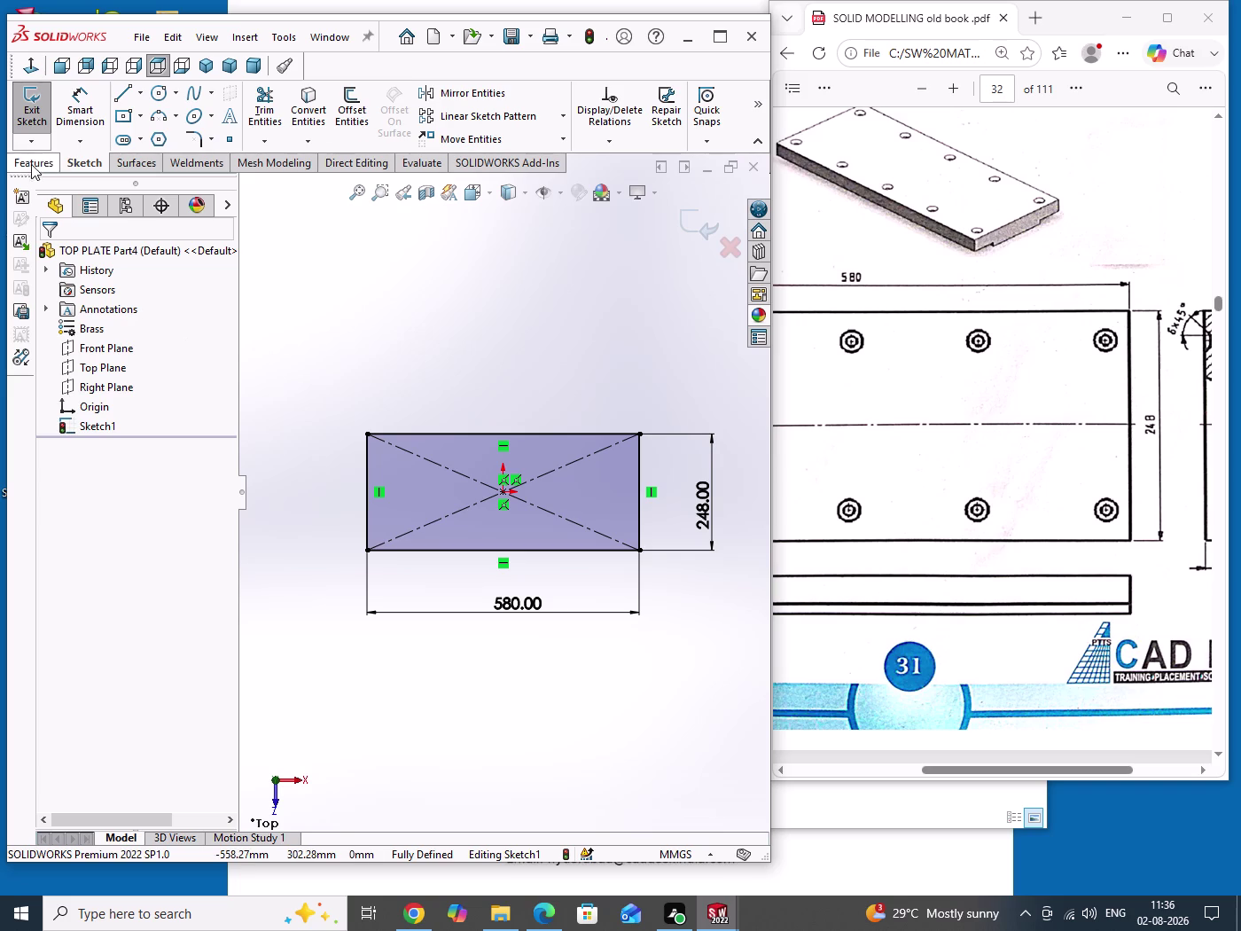
click(33, 118)
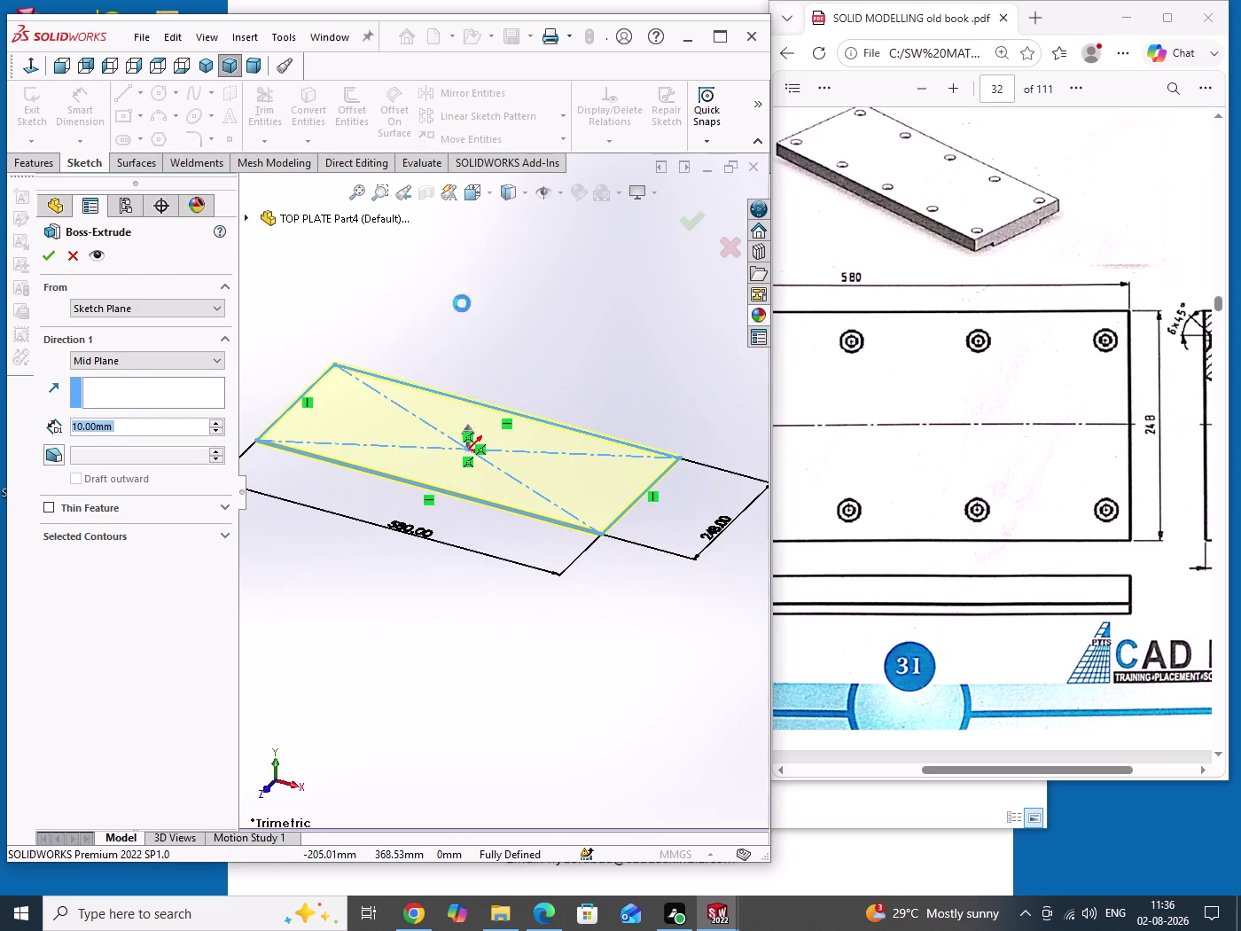
Extrude the rectangle Blind 30 mm downward, save, and view it isometrically.
click(119, 364)
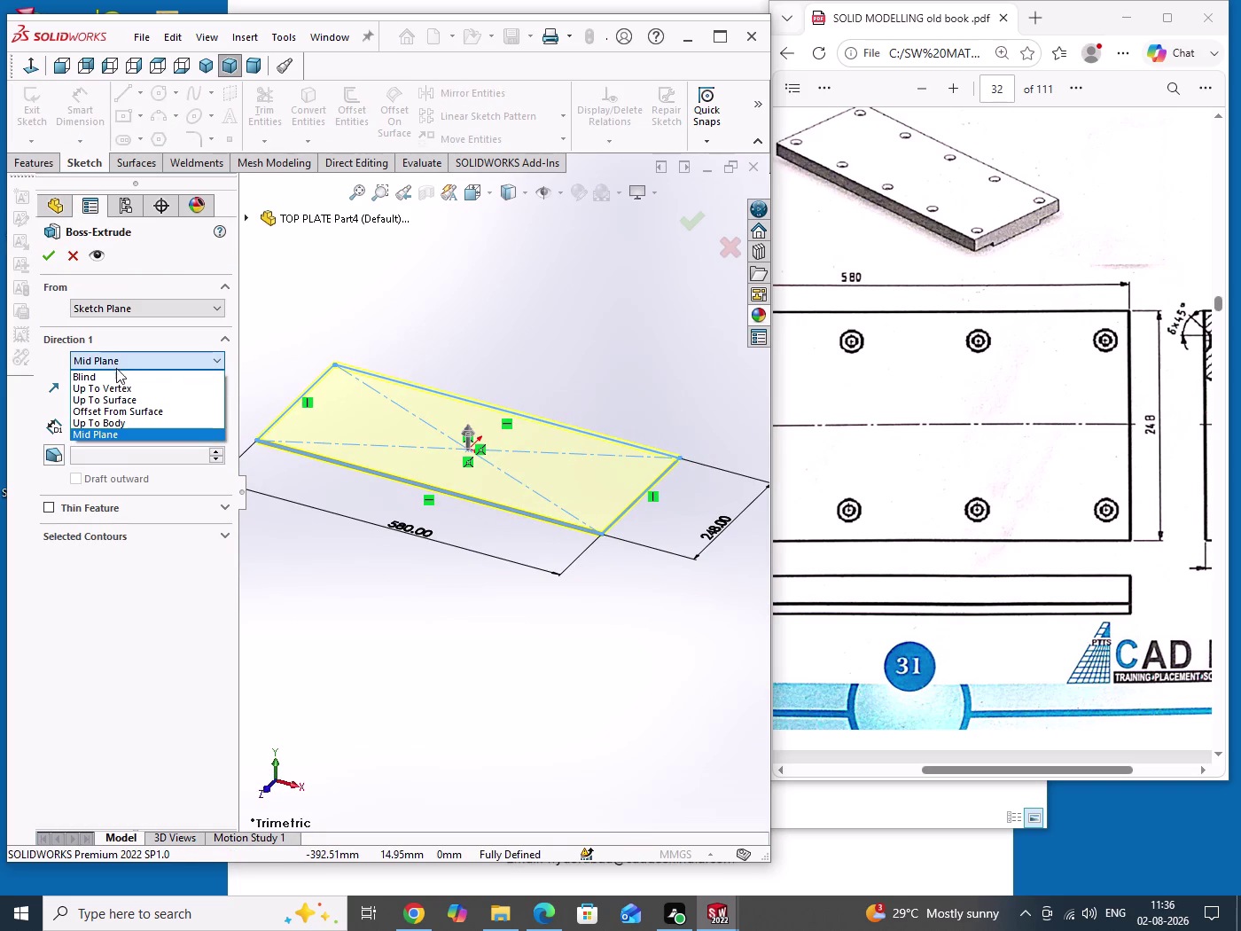
click(115, 375)
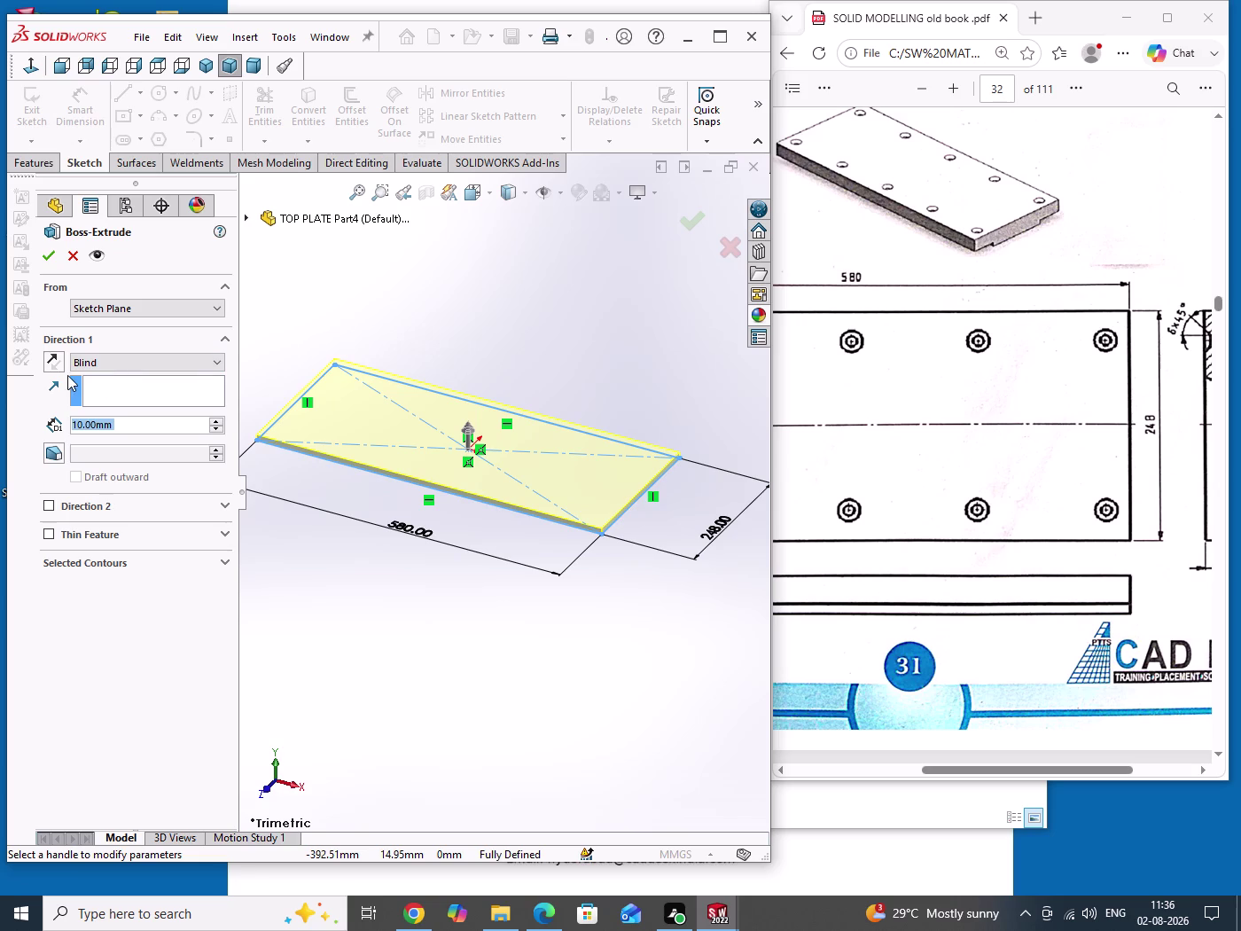
click(54, 366)
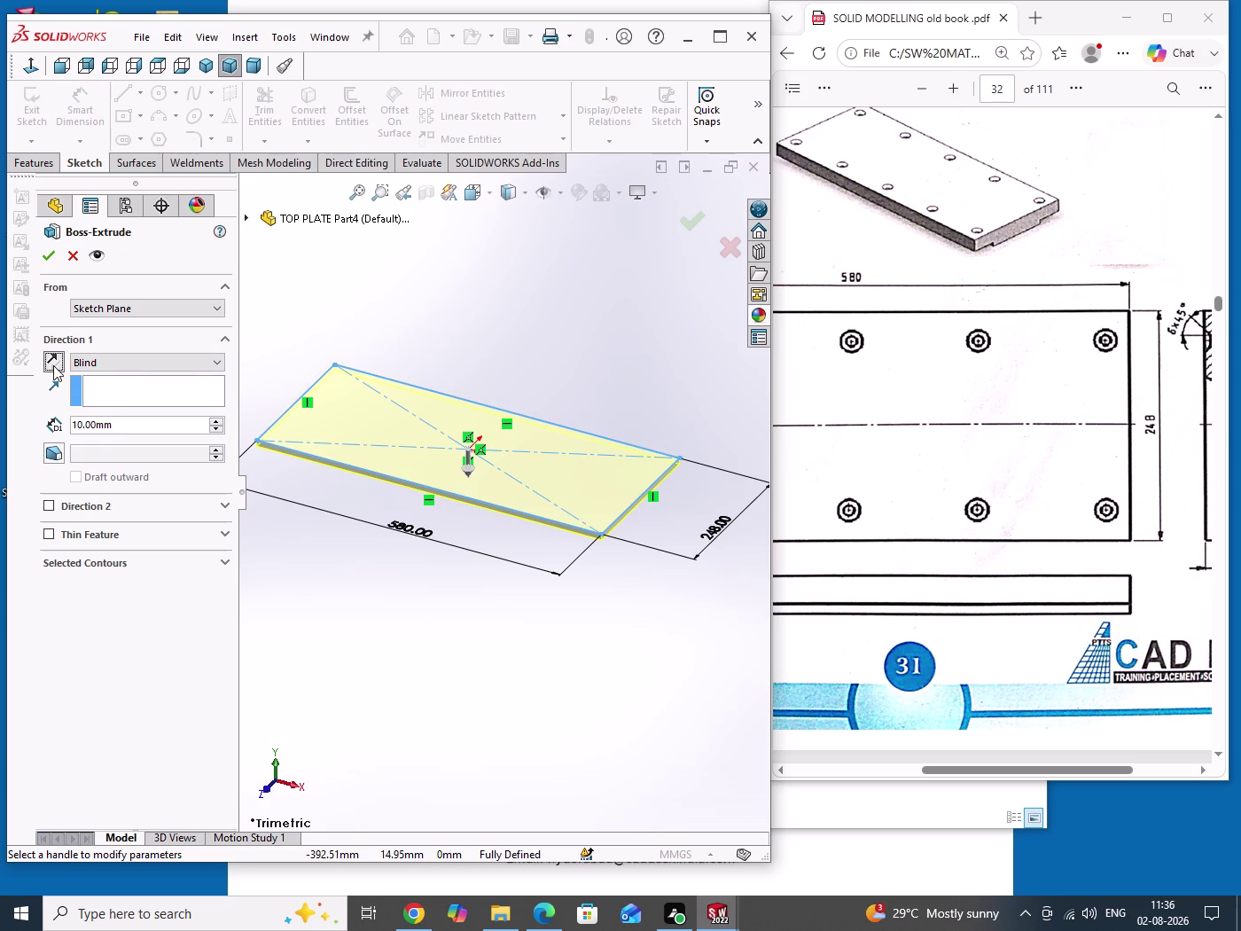
drag(993, 769, 1018, 769)
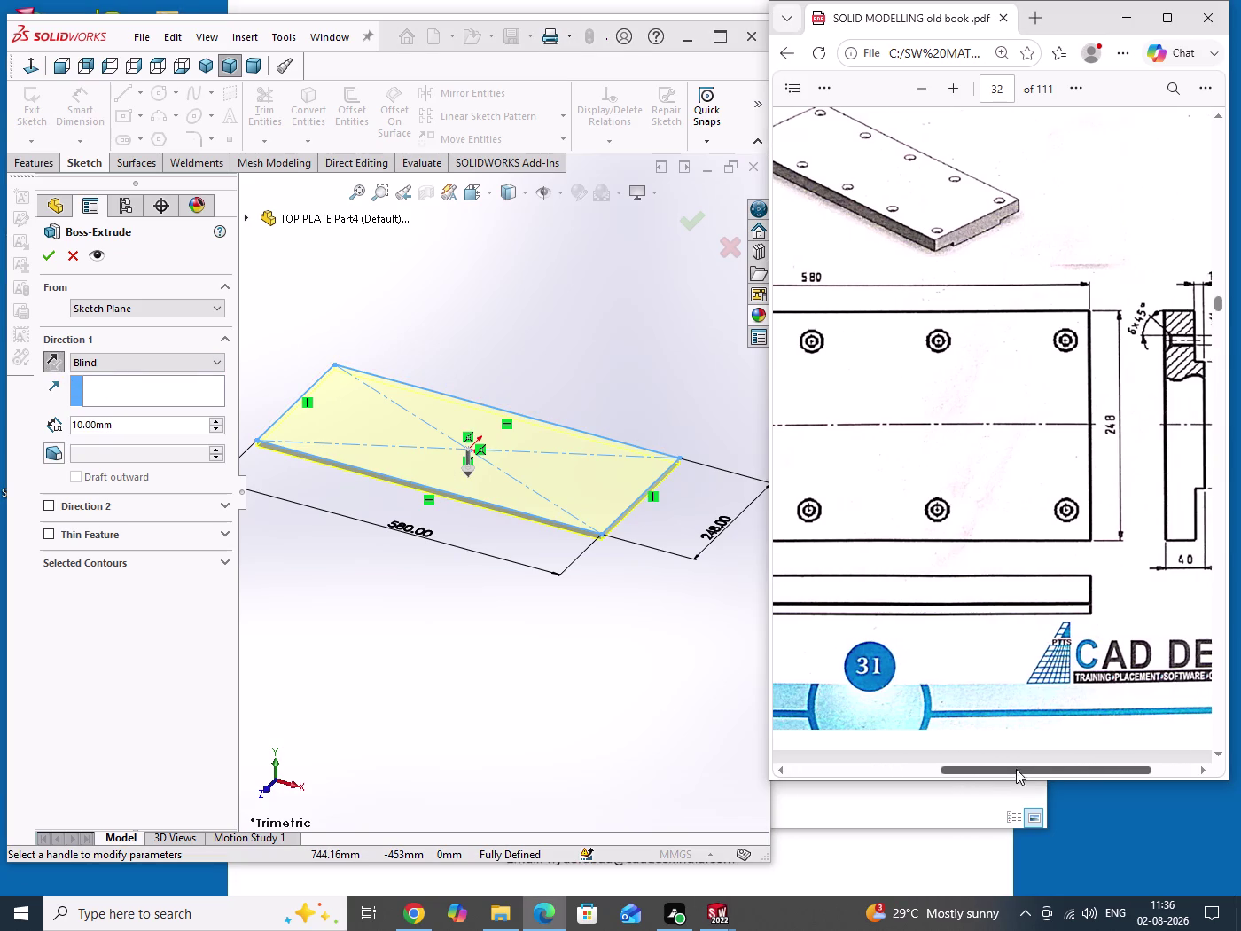
drag(1018, 769, 1055, 764)
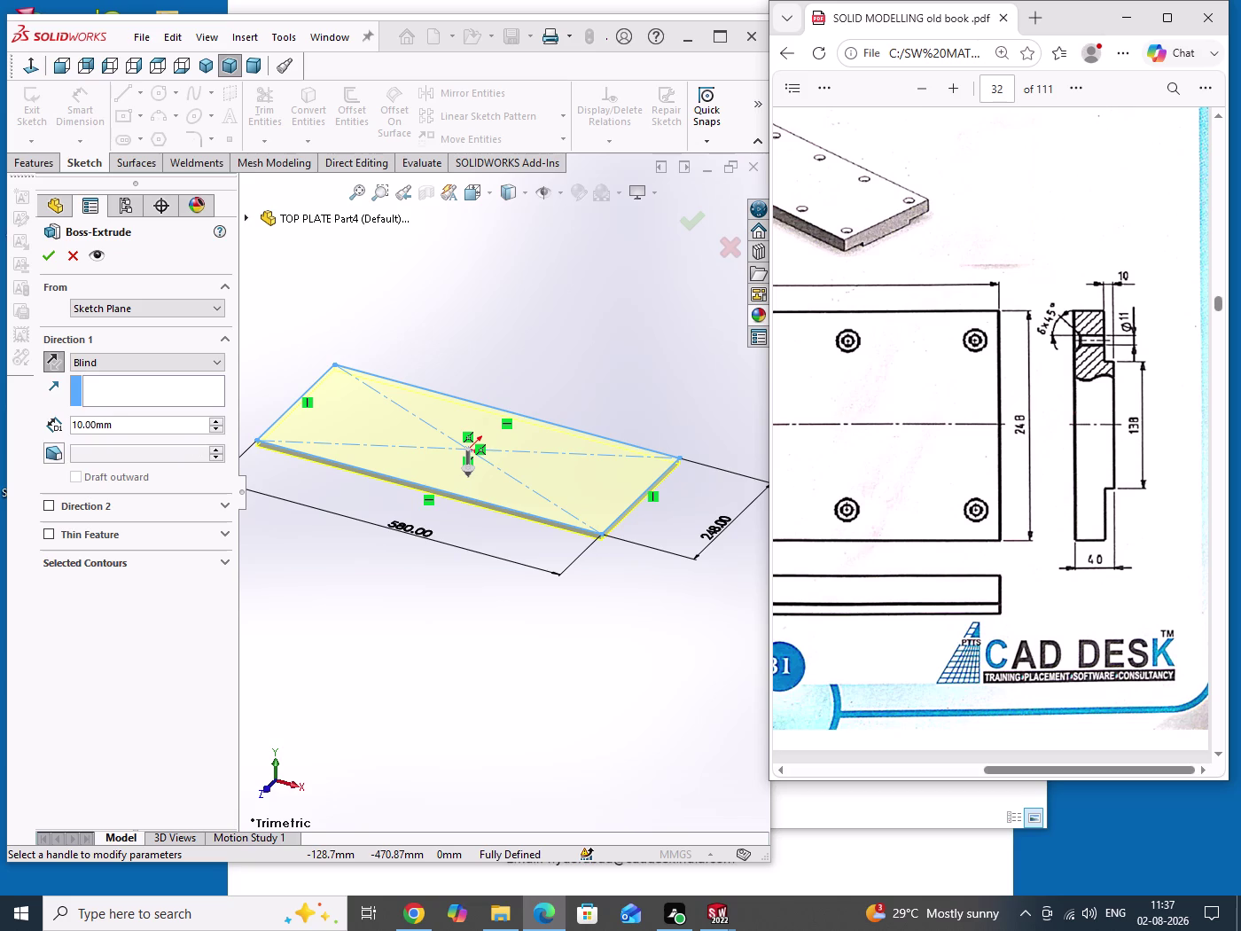
double_click(212, 424)
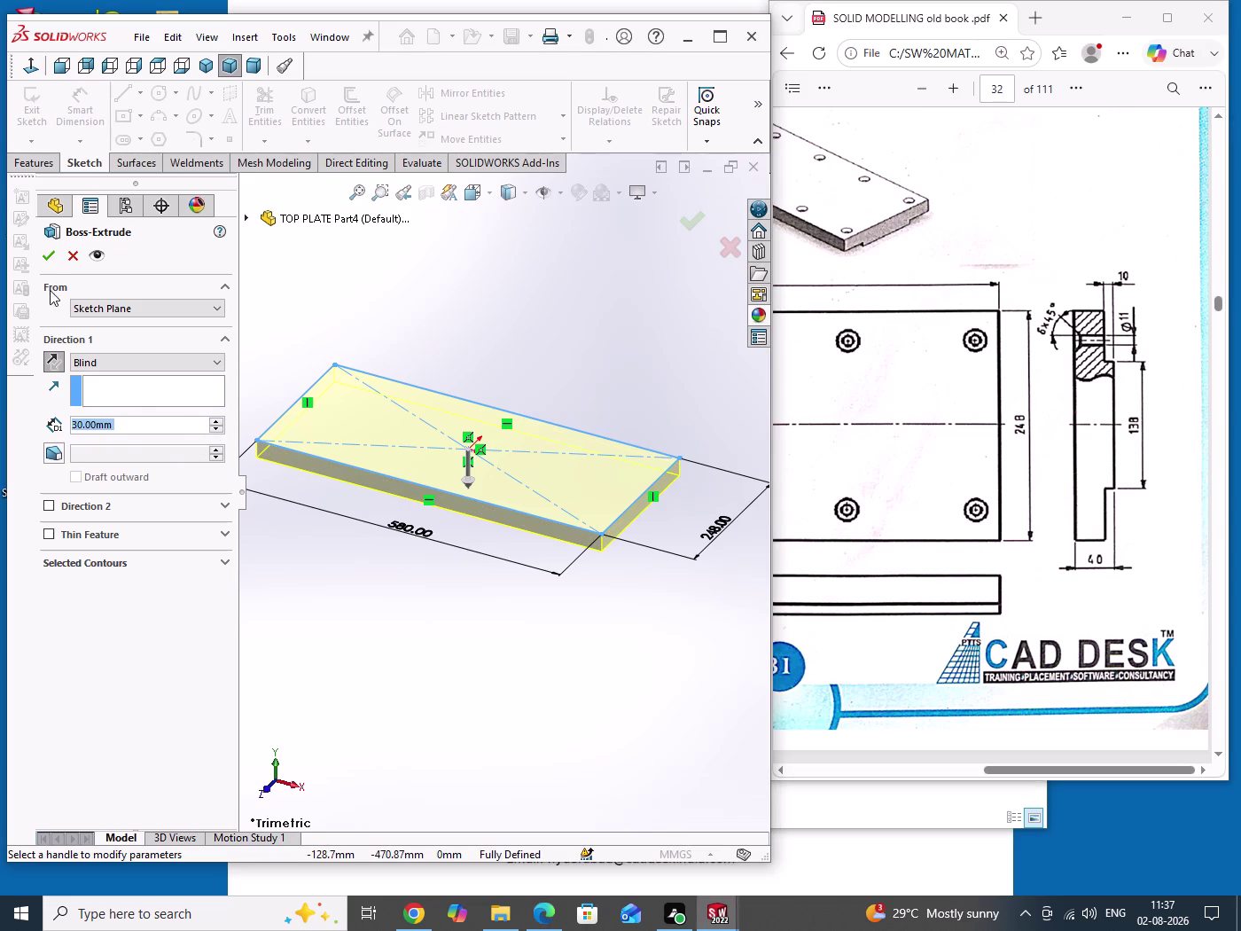
click(45, 260)
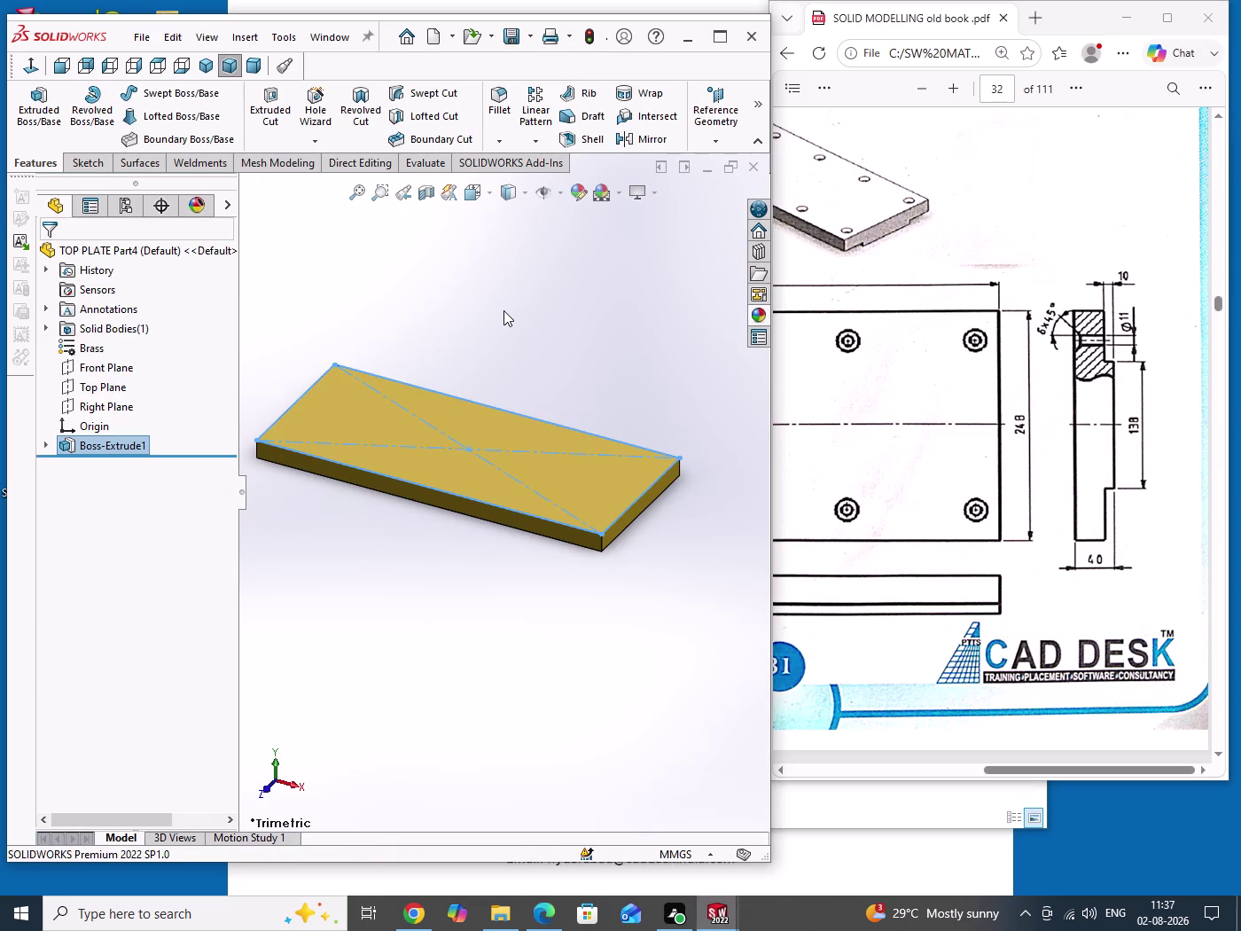
key(ctrl+s)
click(501, 311)
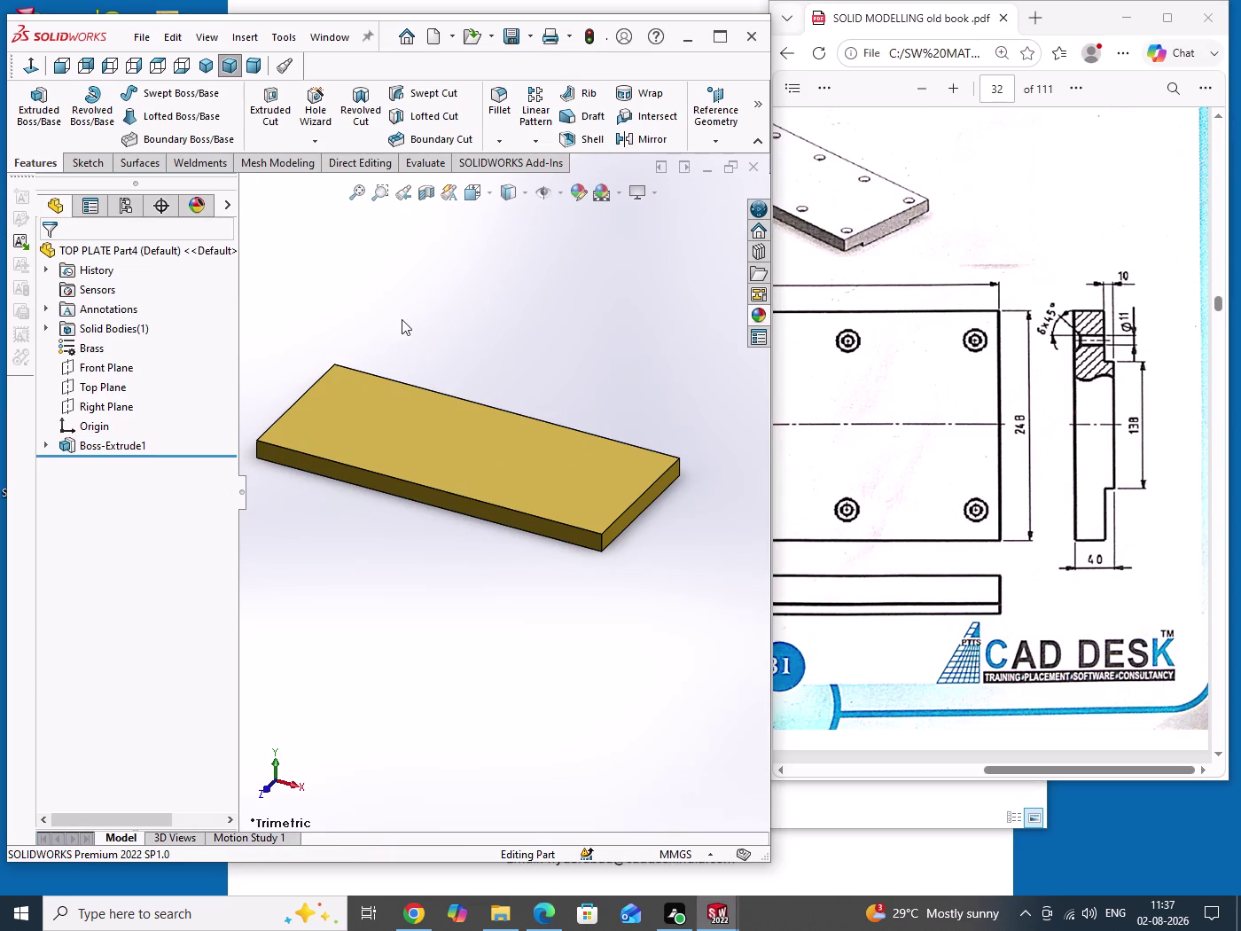
click(206, 69)
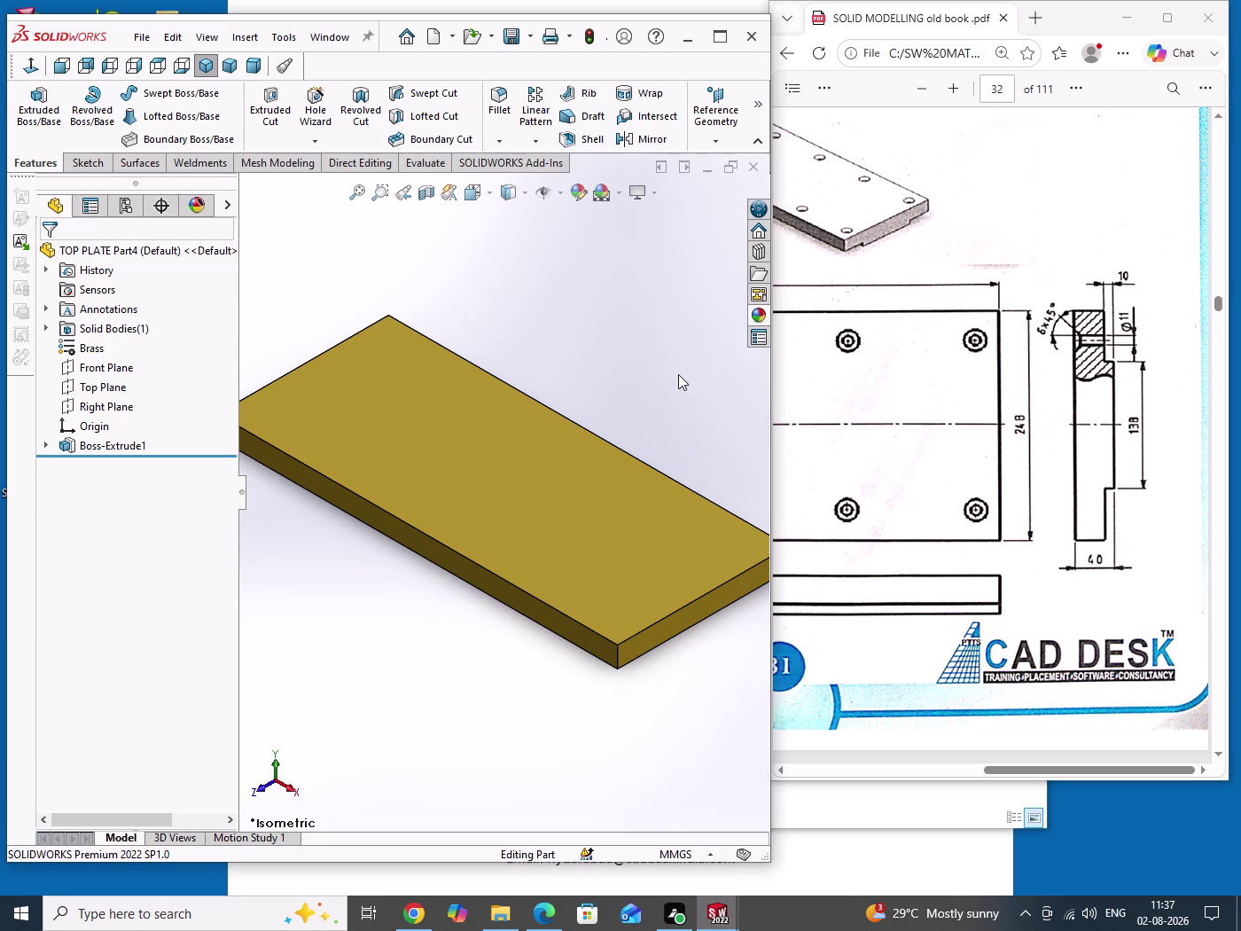
Orbit the 30 mm brass plate until its bottom face is visible.
click(673, 374)
drag(638, 391, 641, 416)
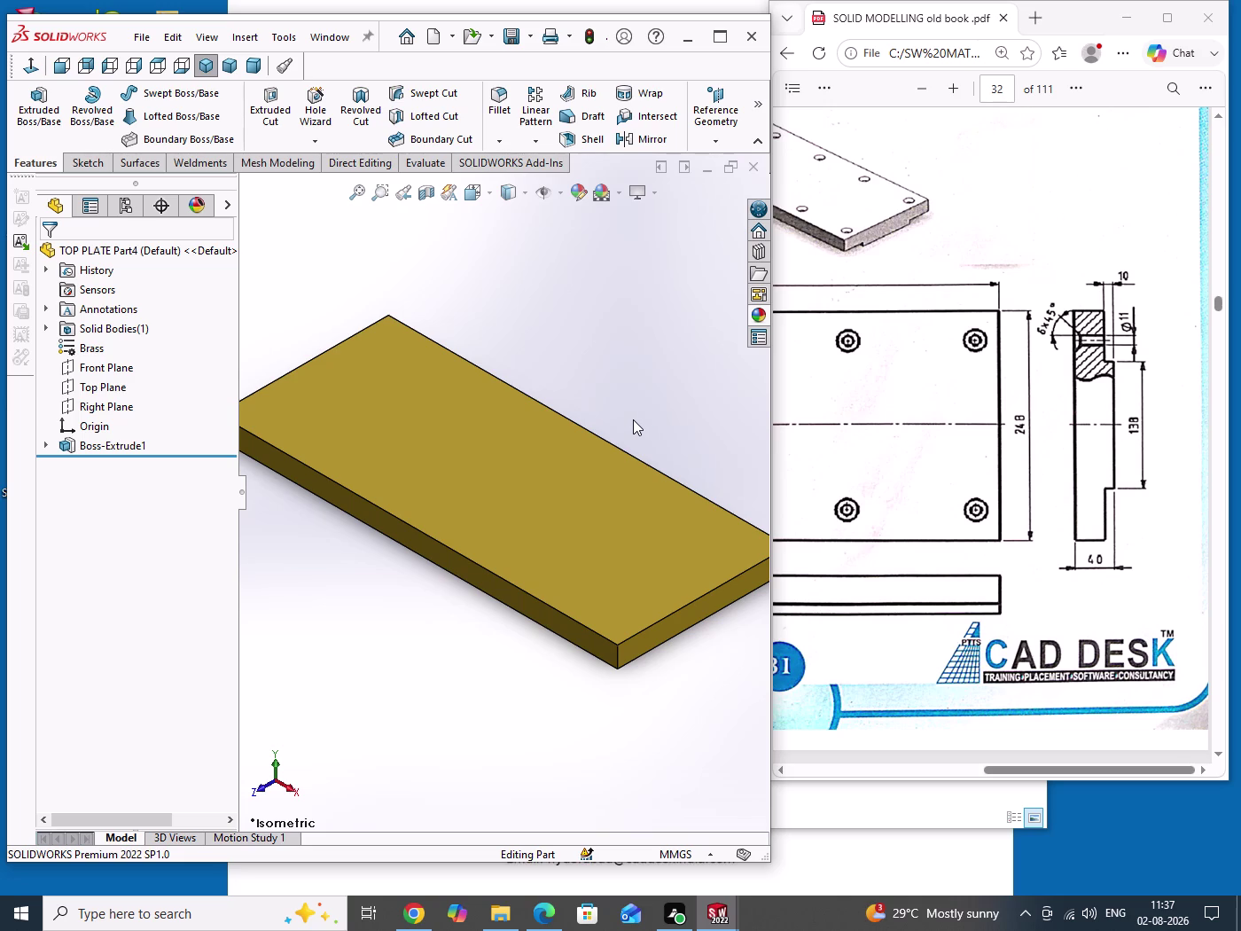
click(633, 420)
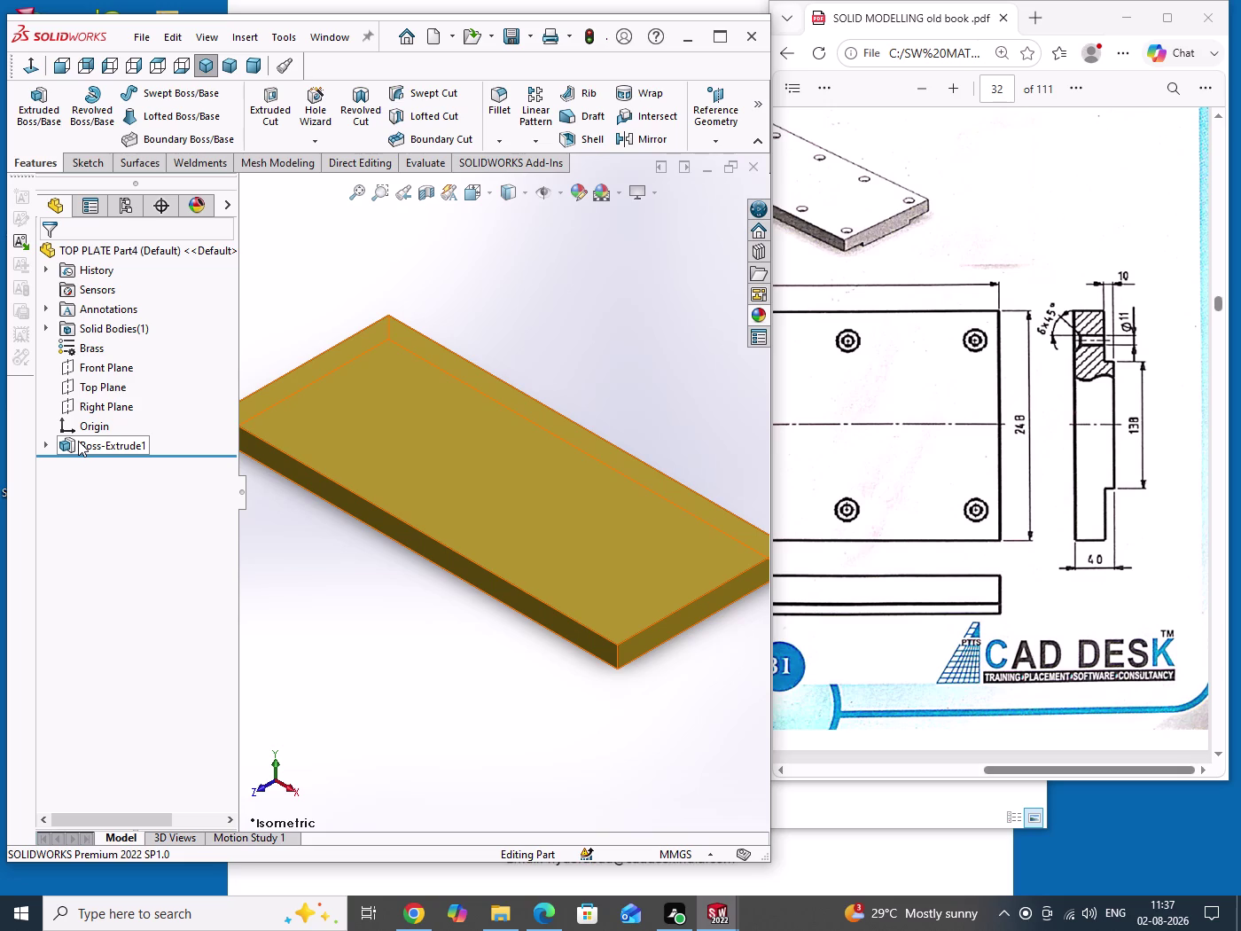
drag(629, 321, 644, 376)
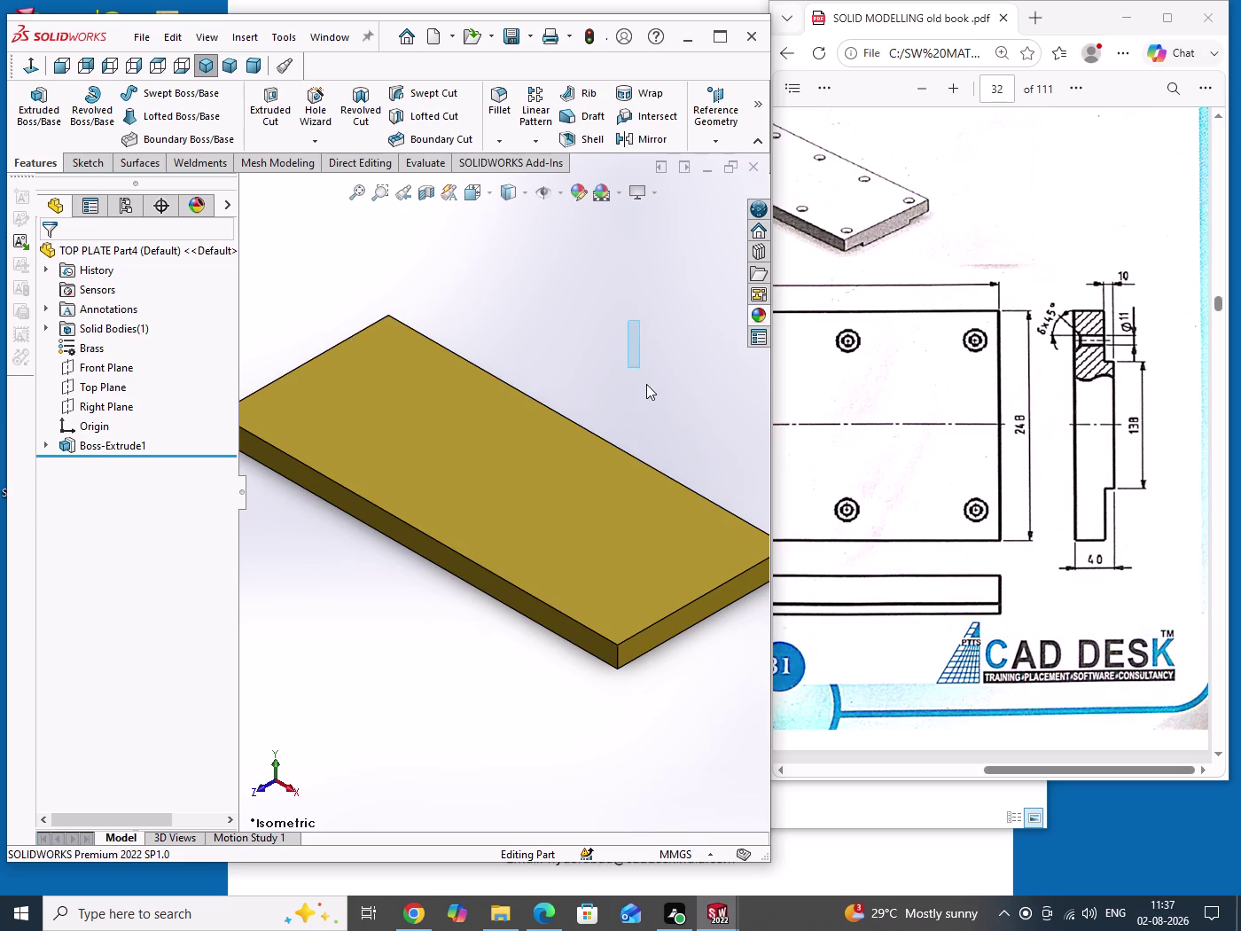
drag(643, 376, 647, 387)
scroll(up, 3)
middle_drag(622, 430, 643, 309)
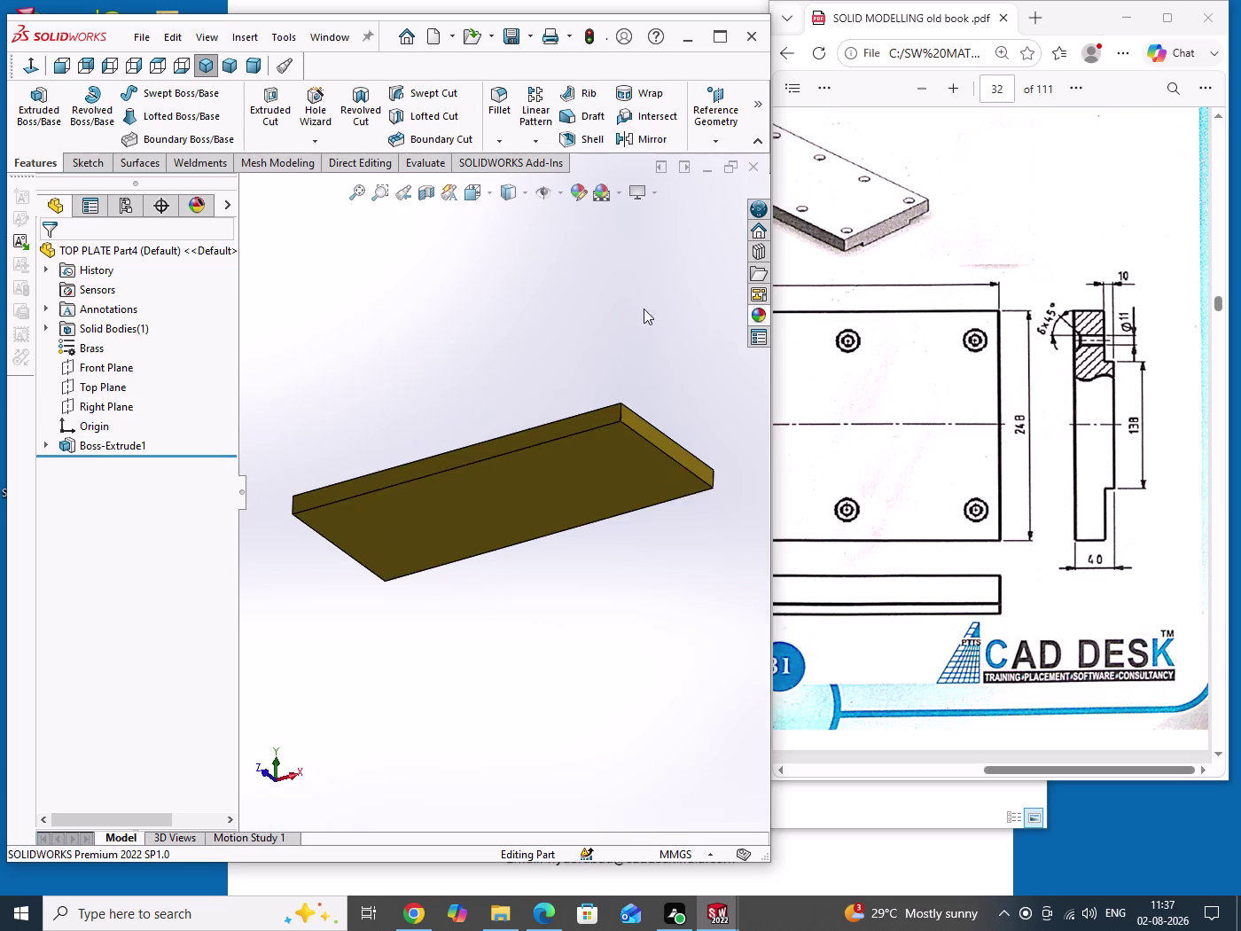
Start a sketch on the plate's underside and draw a centre rectangle at the origin.
click(538, 487)
click(620, 442)
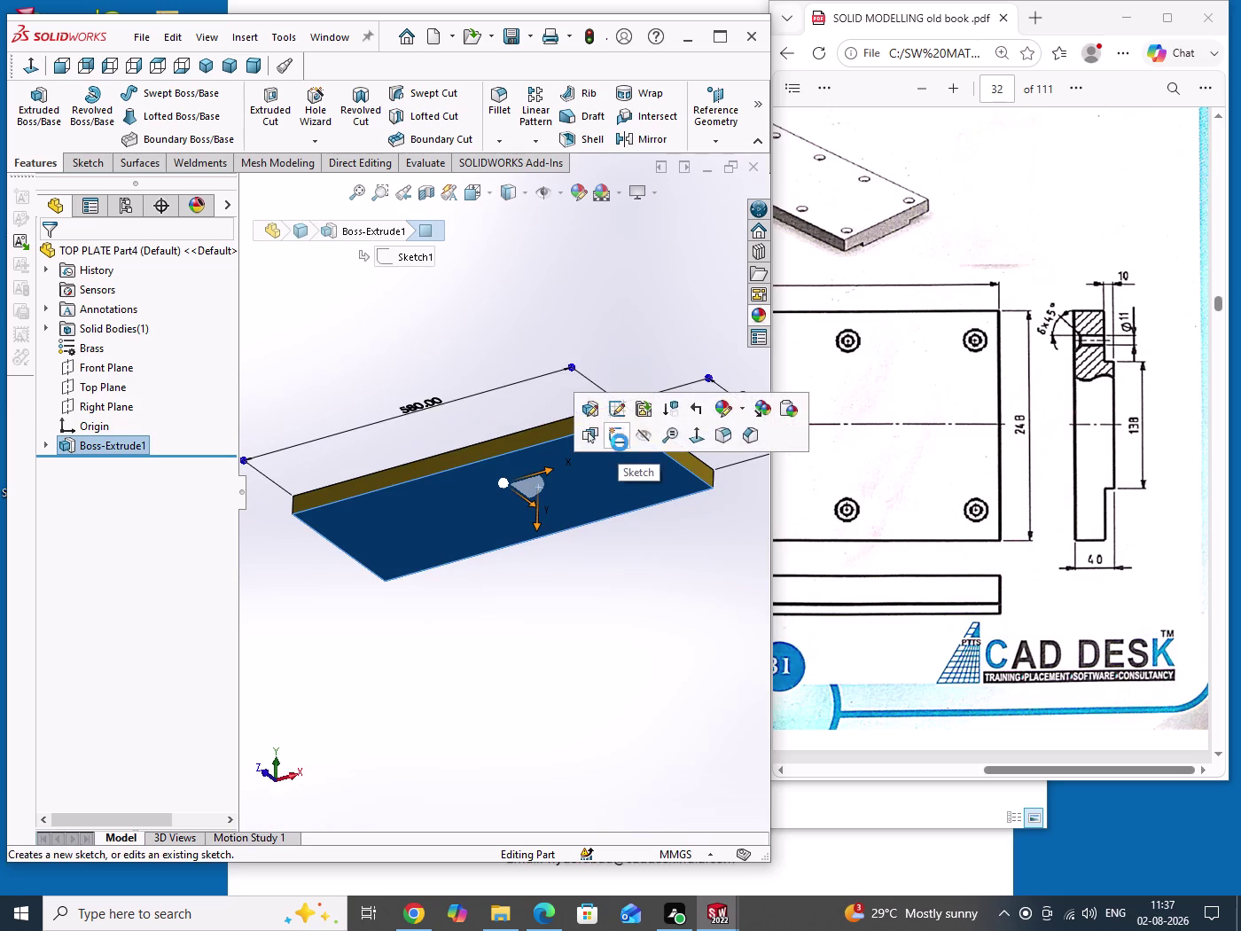
scroll(up, 3)
click(542, 680)
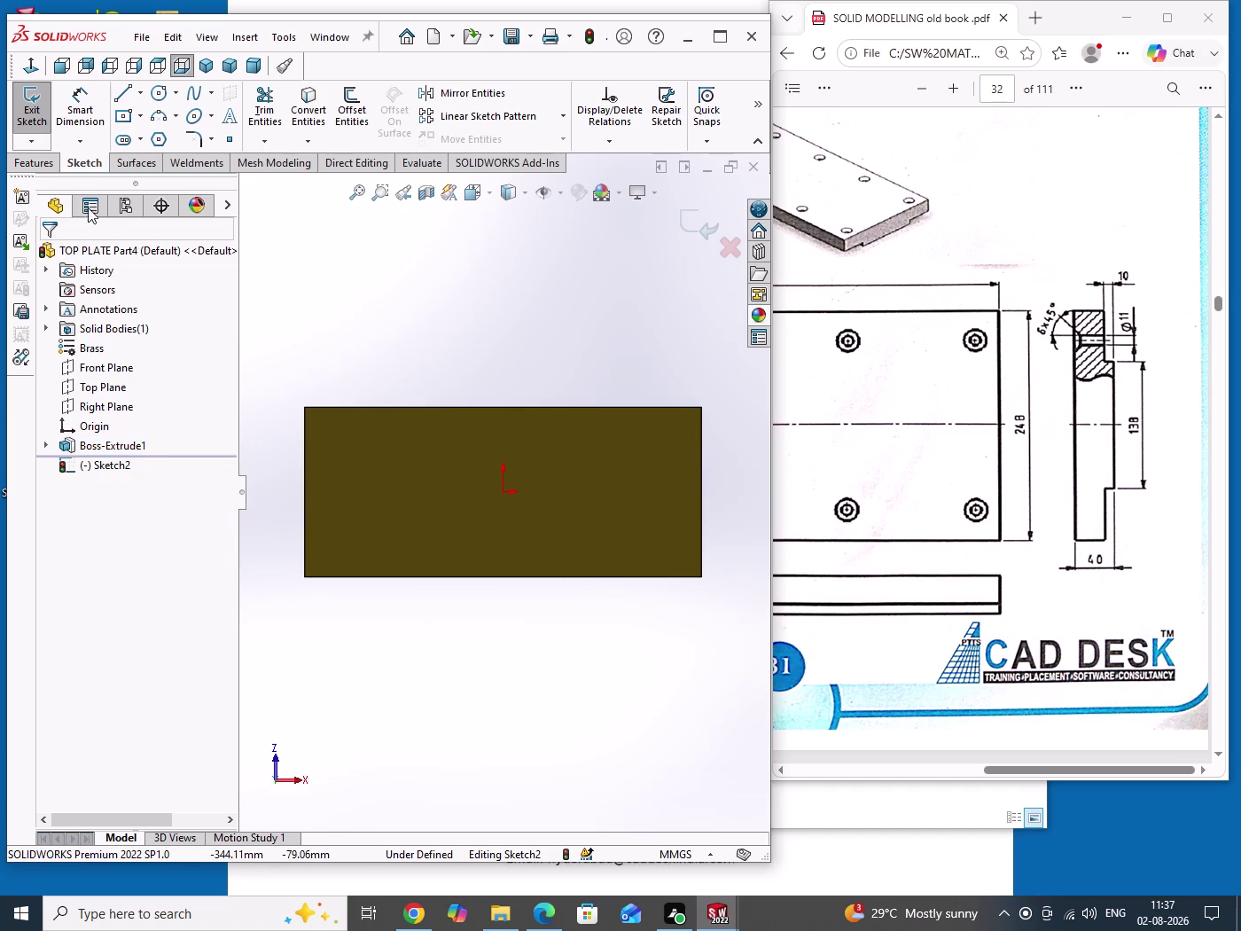
click(131, 124)
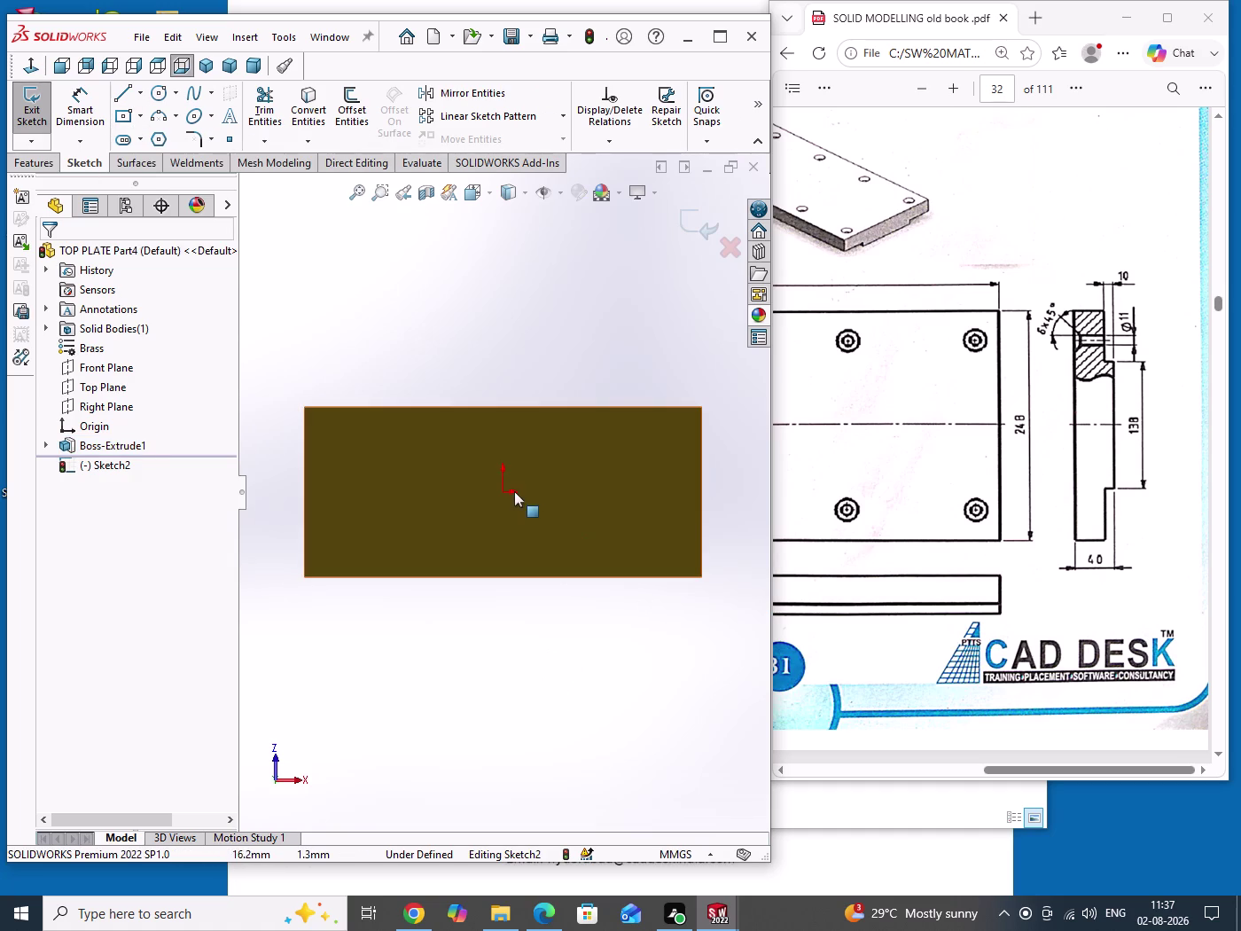
click(121, 118)
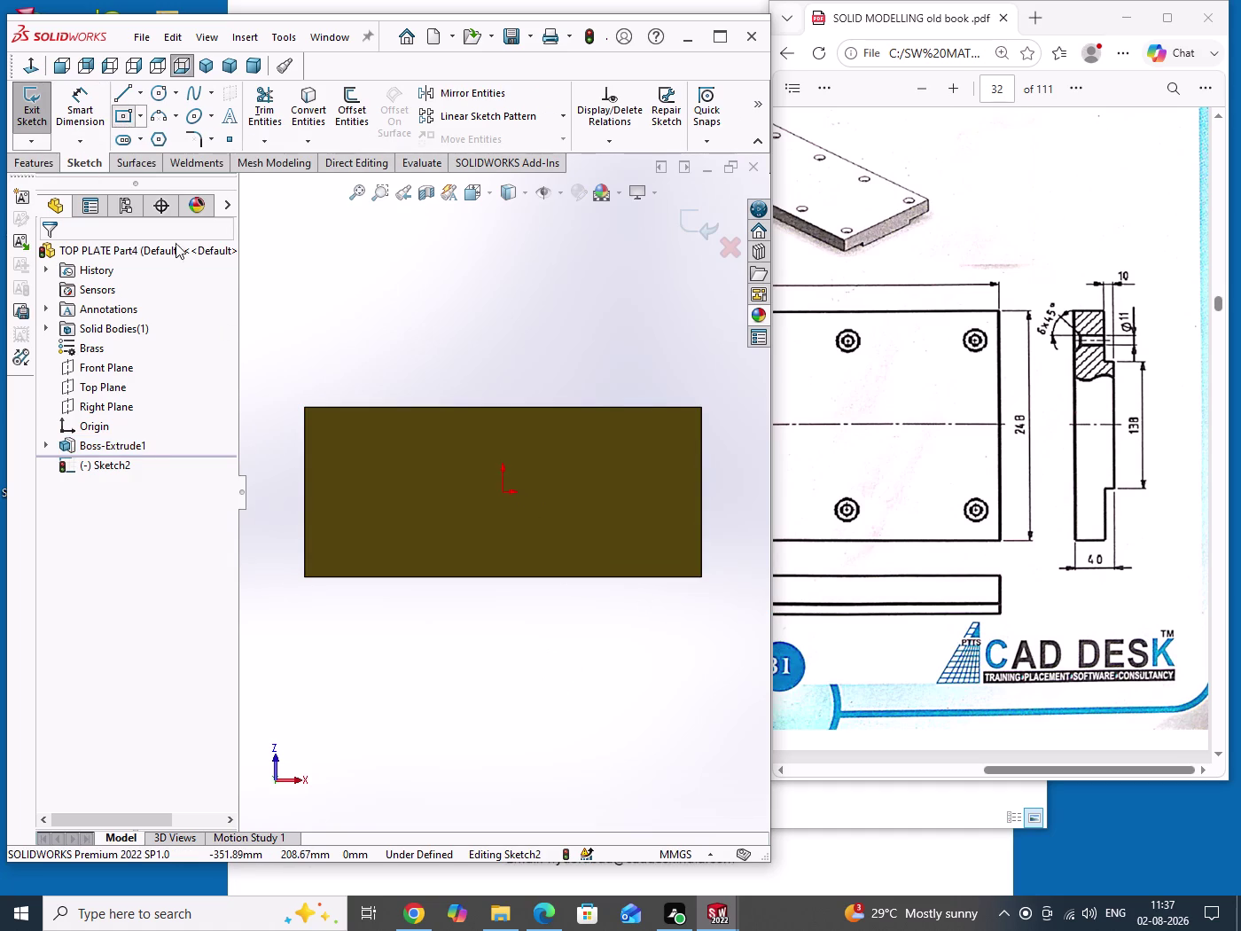
click(503, 493)
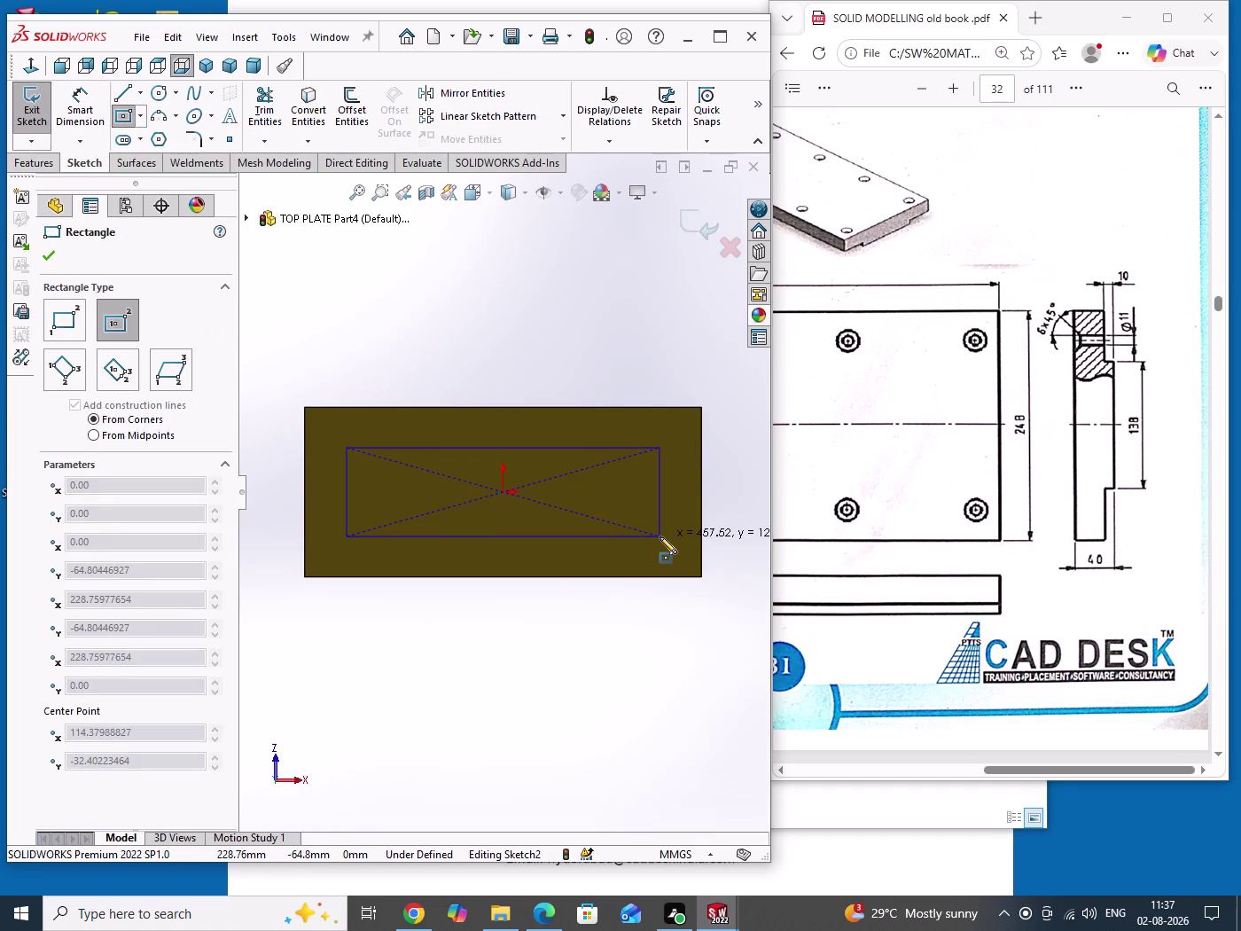
click(660, 536)
Dimension the rectangle's width to 138 mm and reposition the dimension.
right_drag(612, 669, 603, 509)
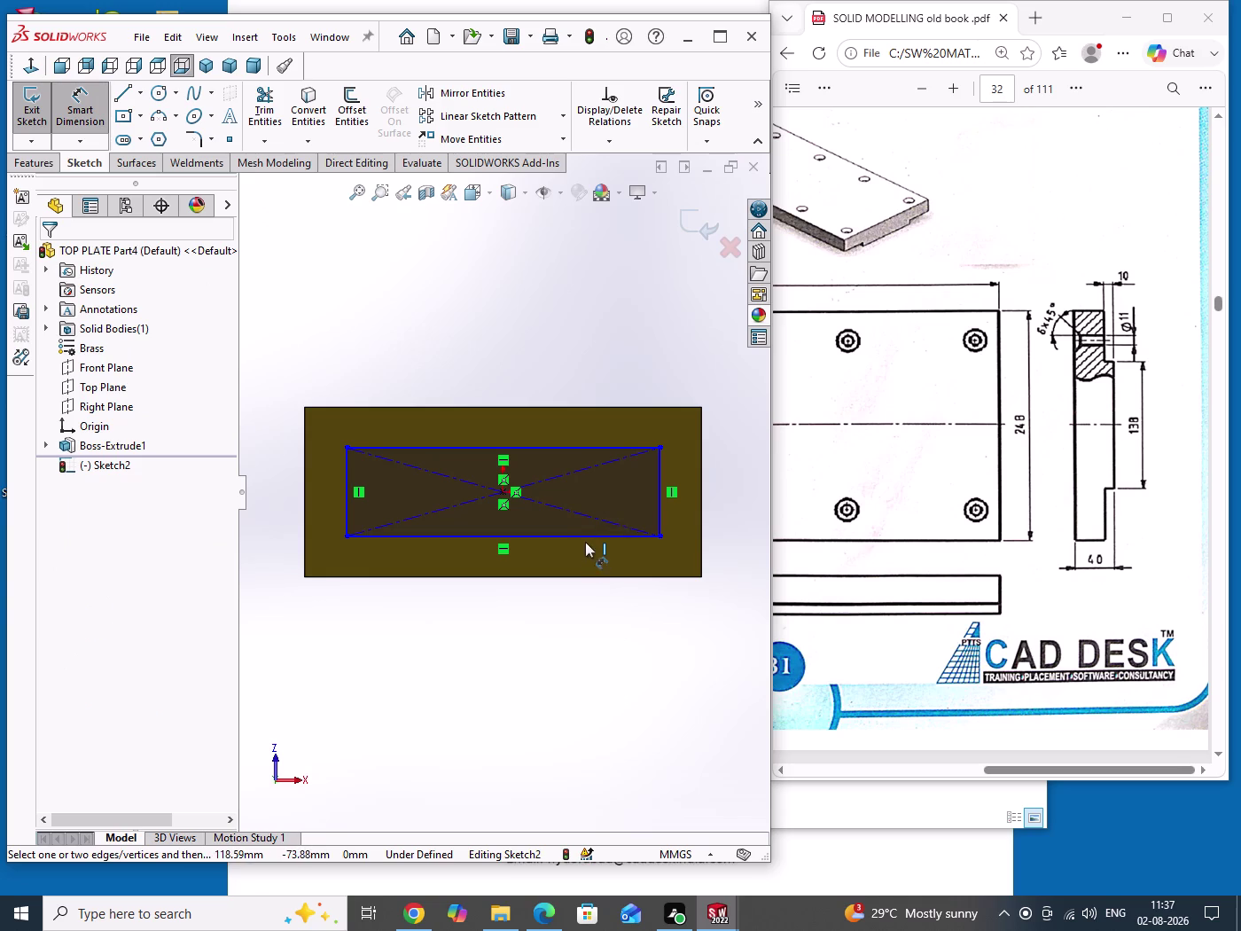
click(586, 541)
click(532, 651)
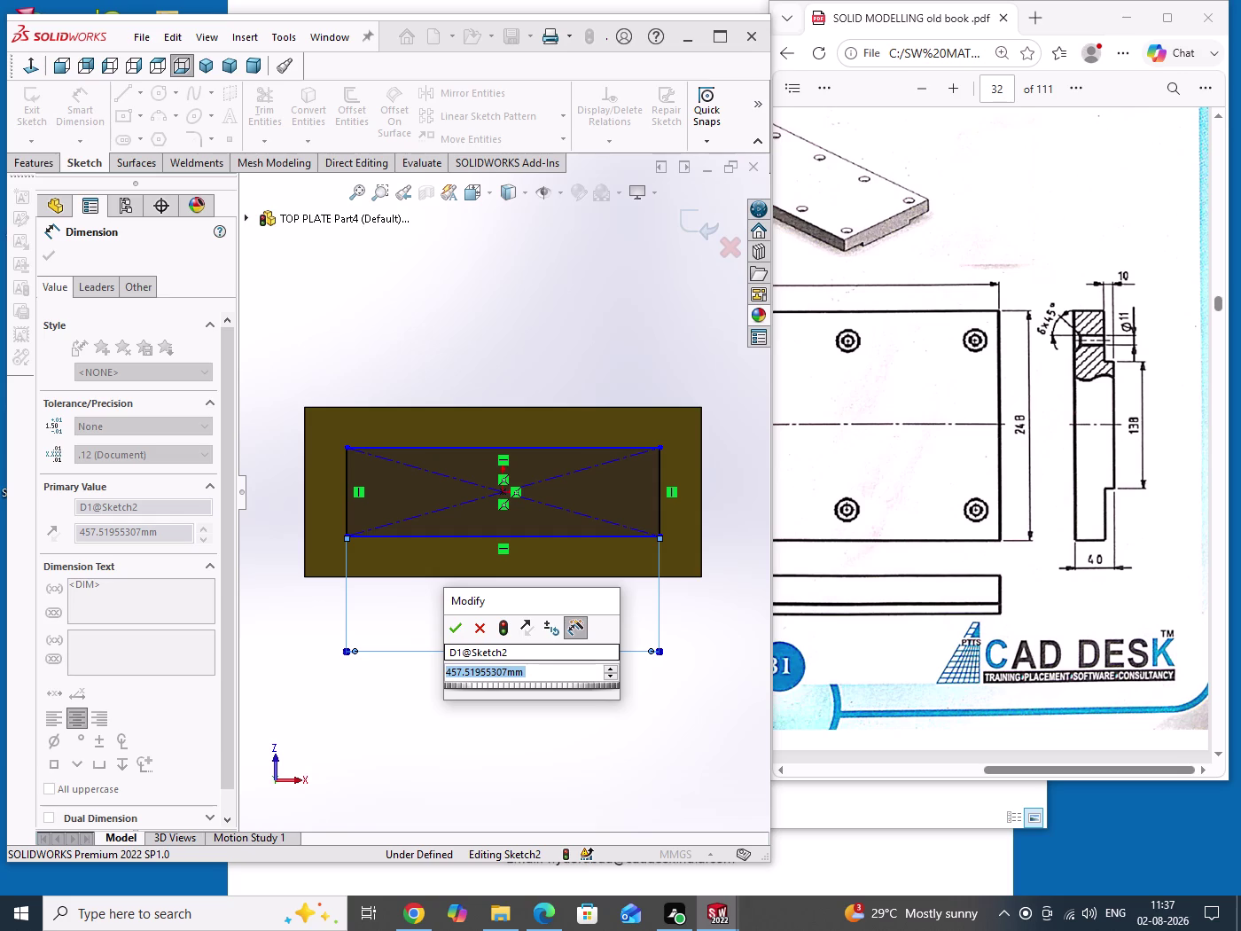
text(248)
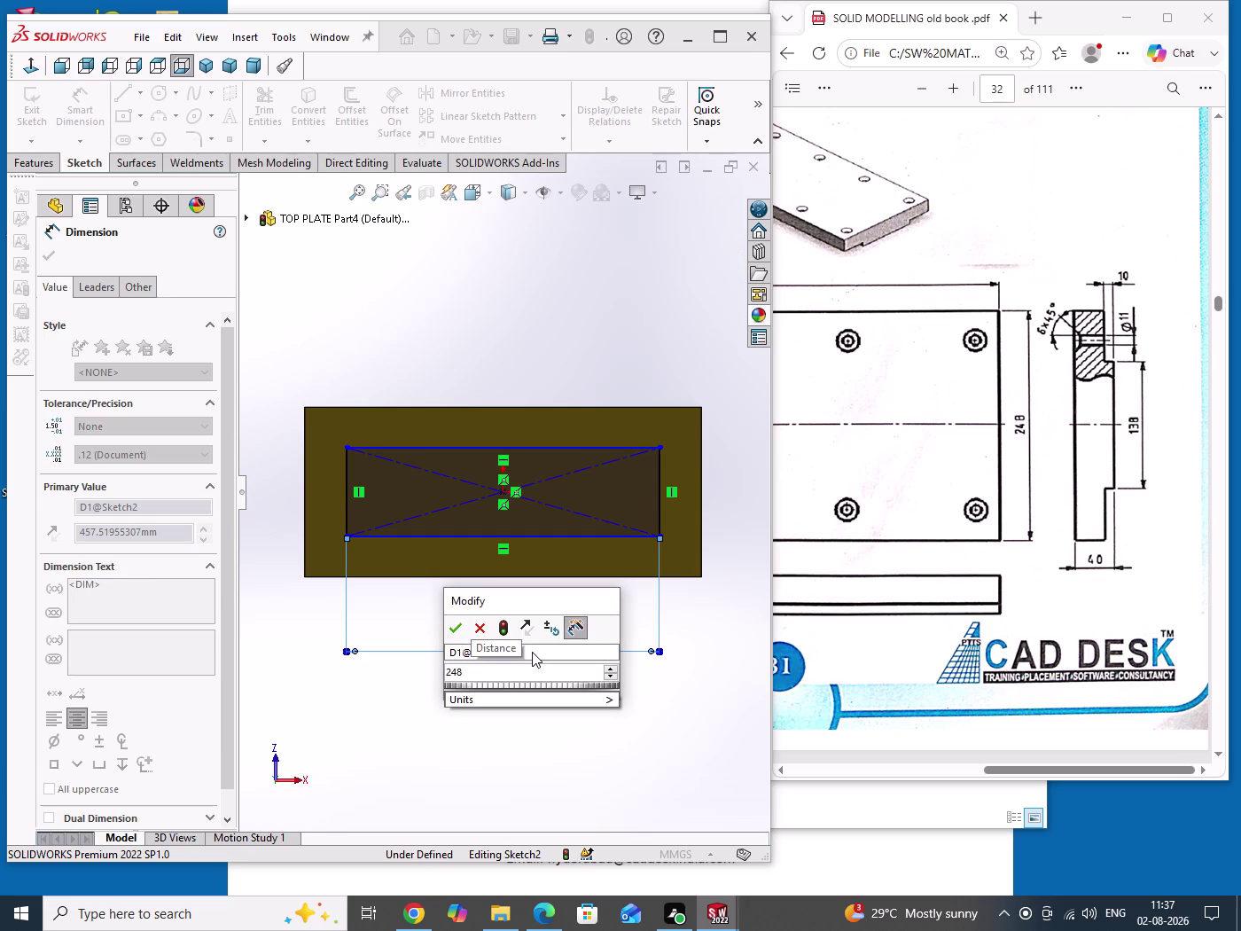
text(-13)
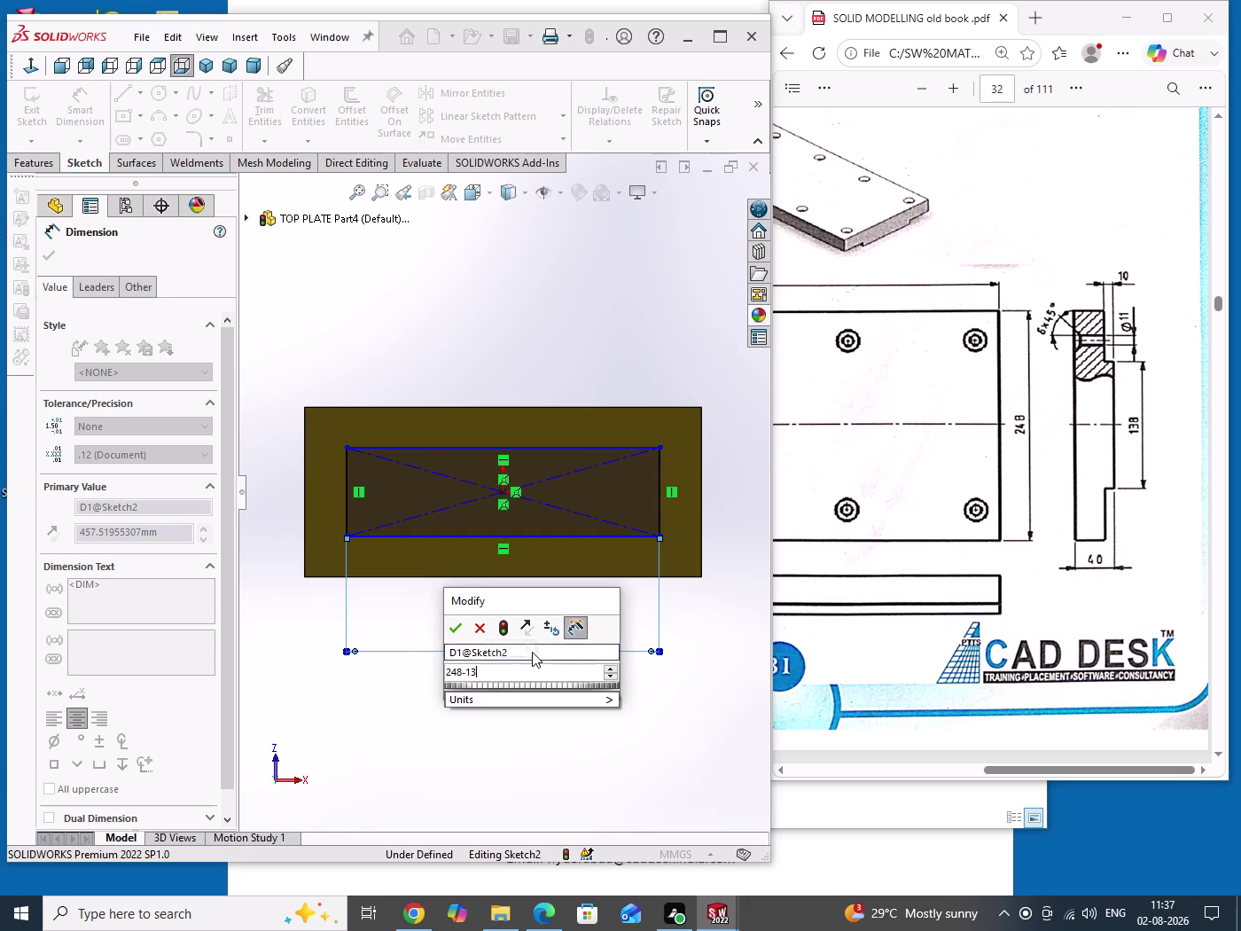
text(8)
key(Return)
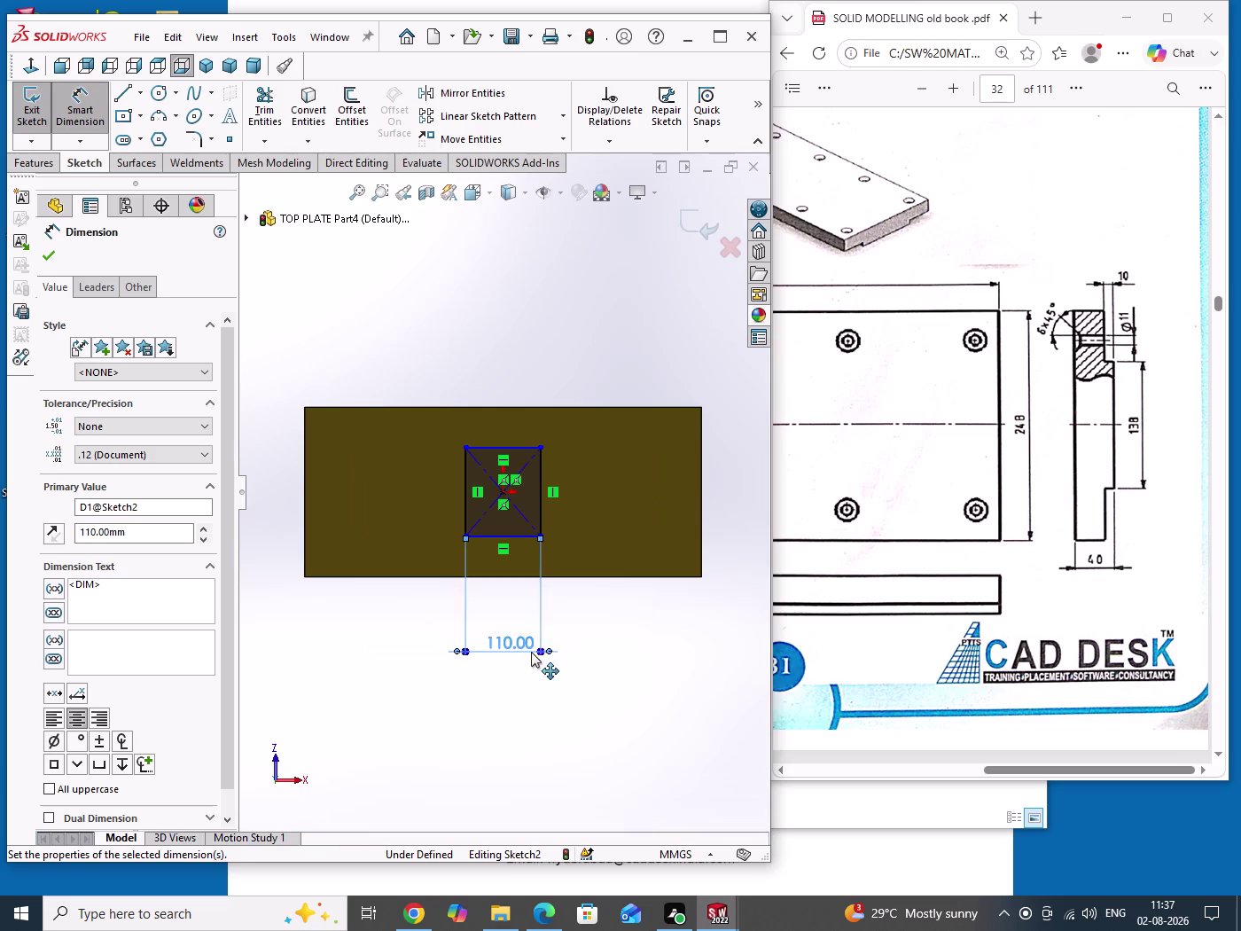
right_click(646, 692)
click(673, 755)
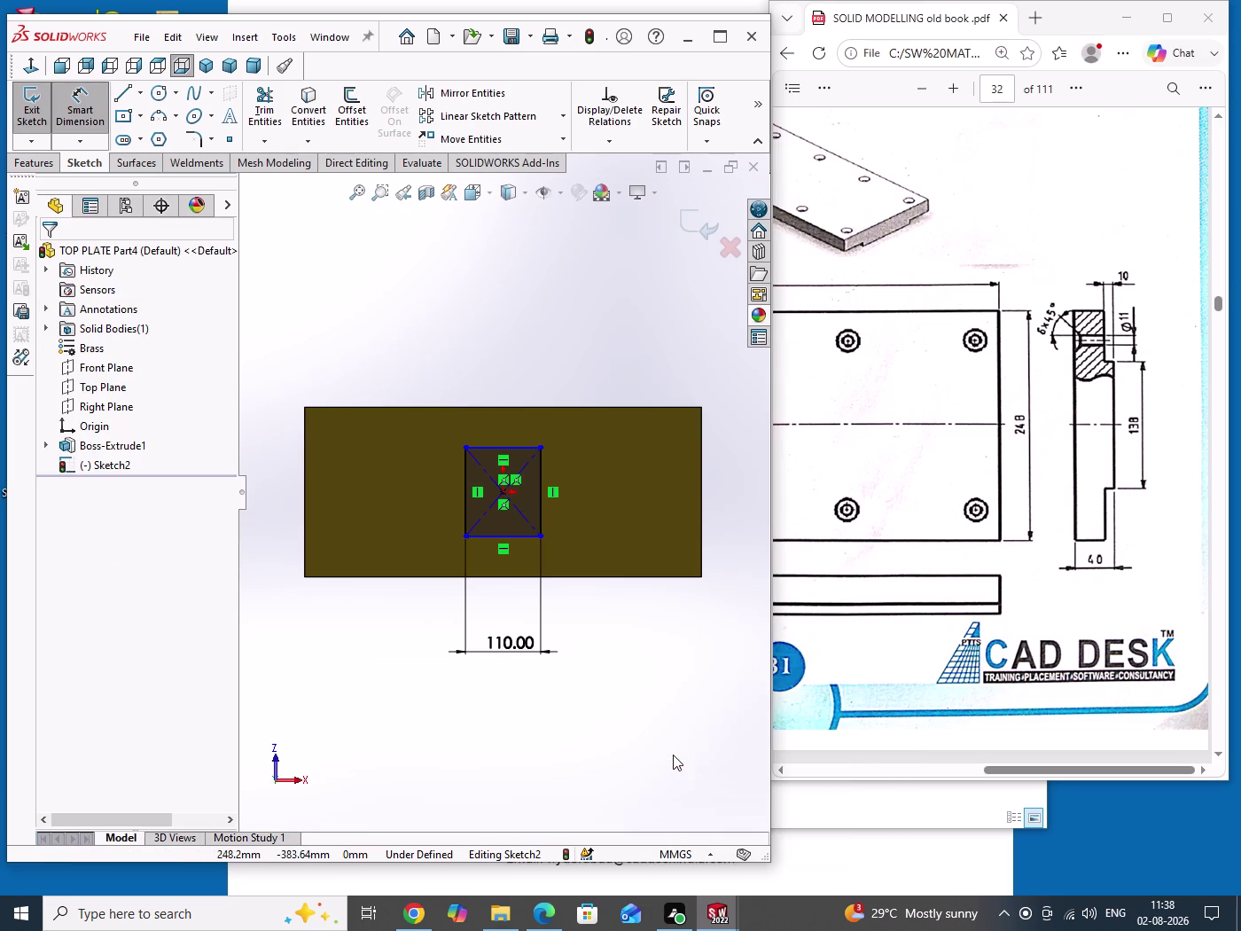
drag(670, 700, 682, 759)
double_click(508, 644)
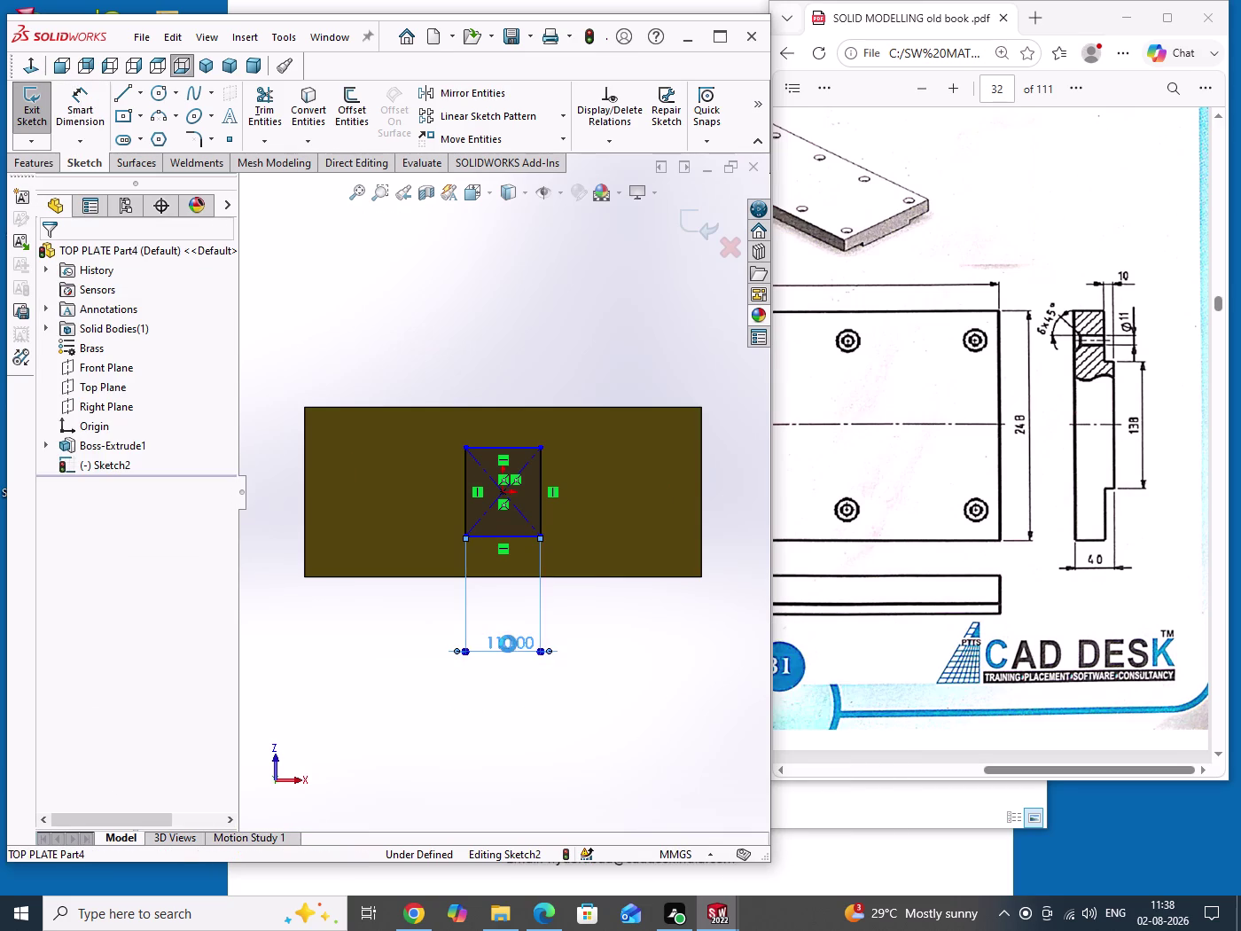
text(13)
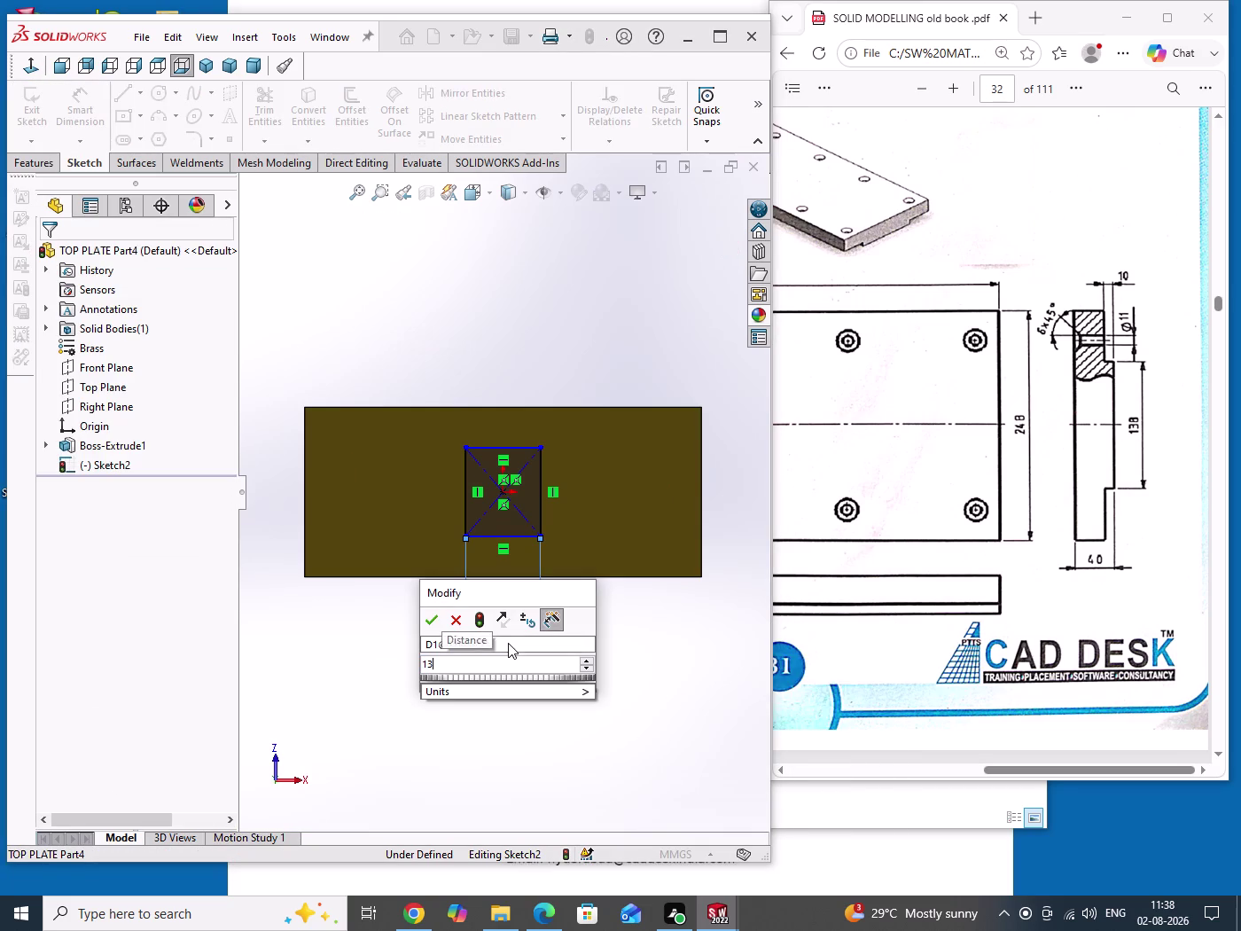
text(8)
key(Return)
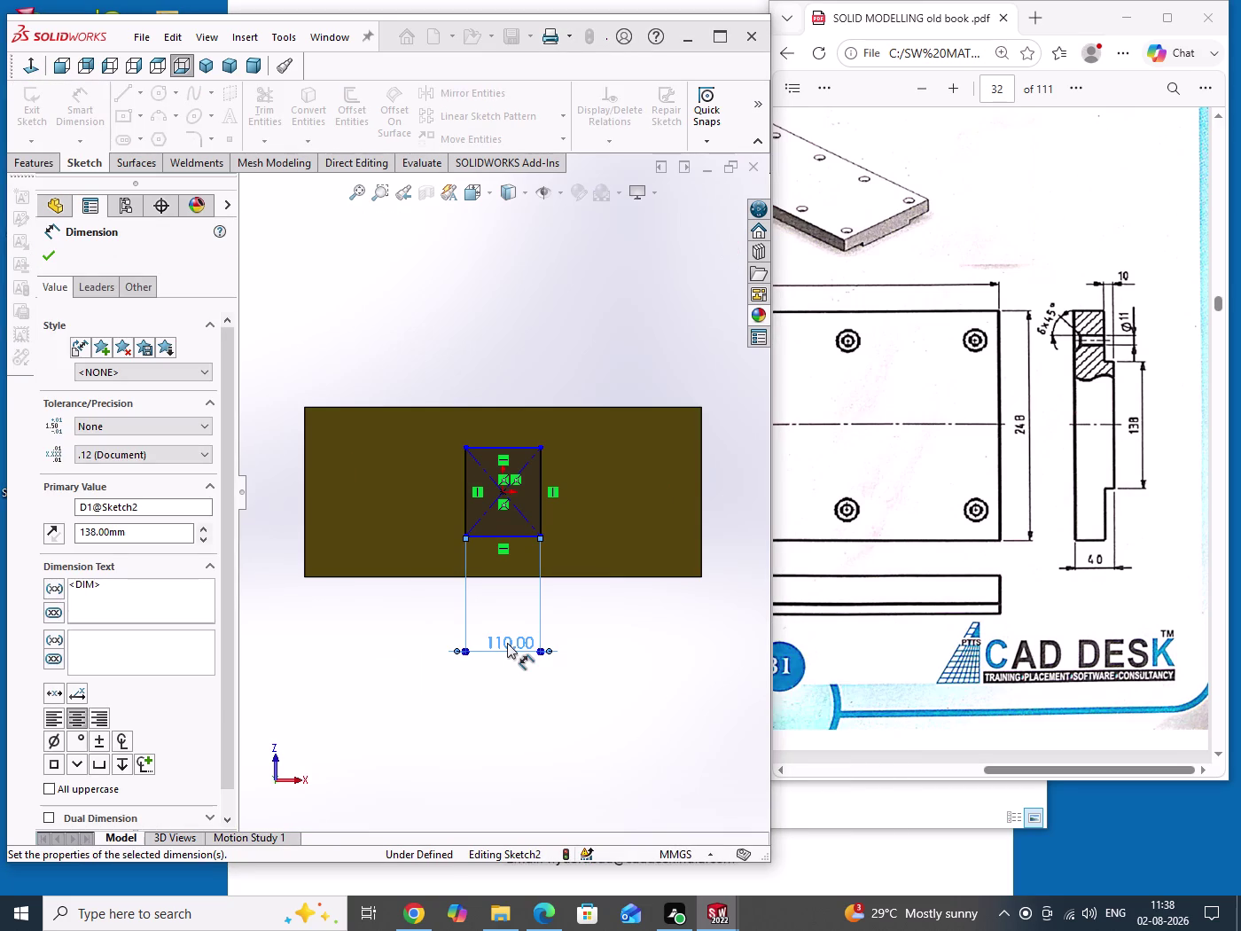
drag(652, 662, 663, 695)
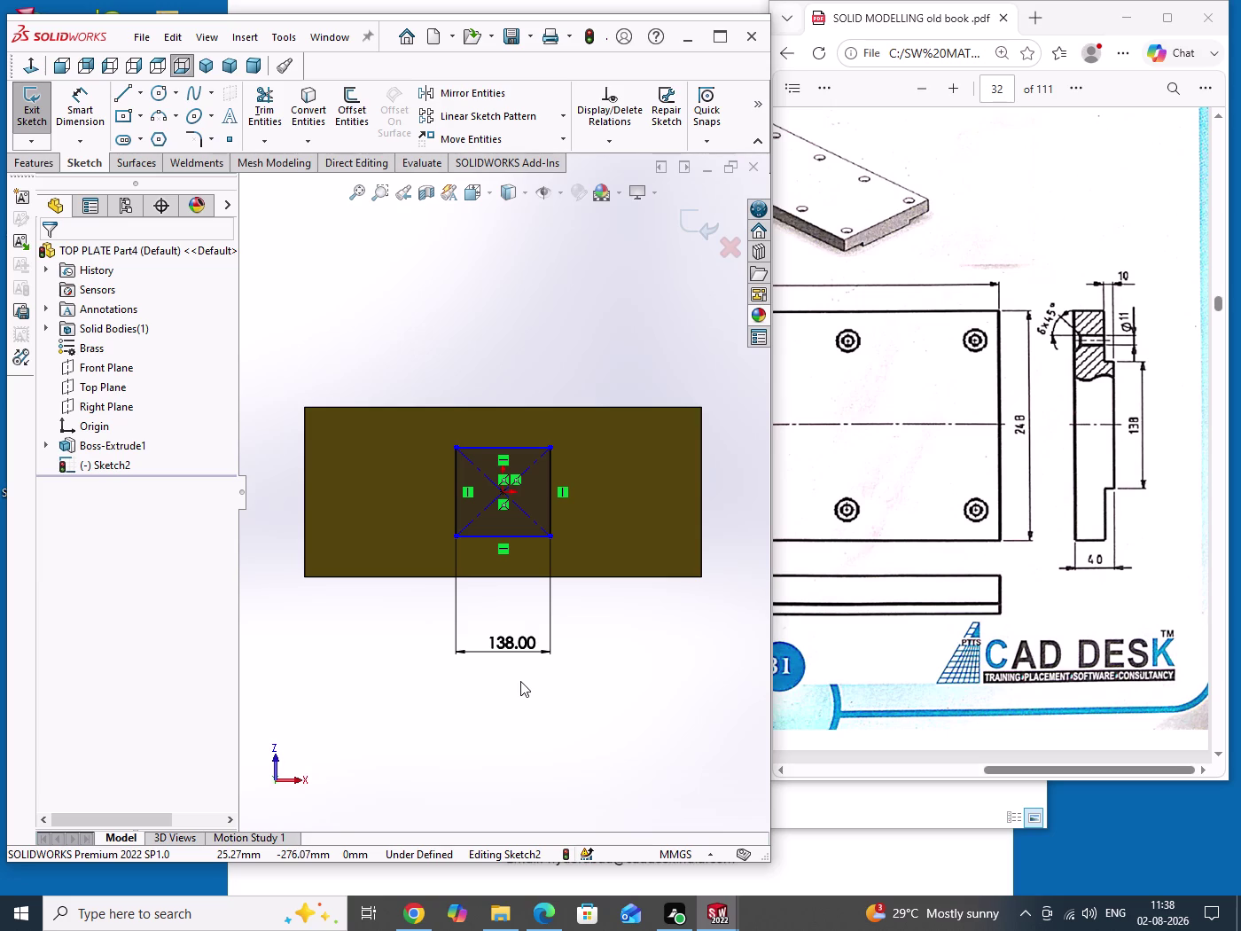
click(200, 67)
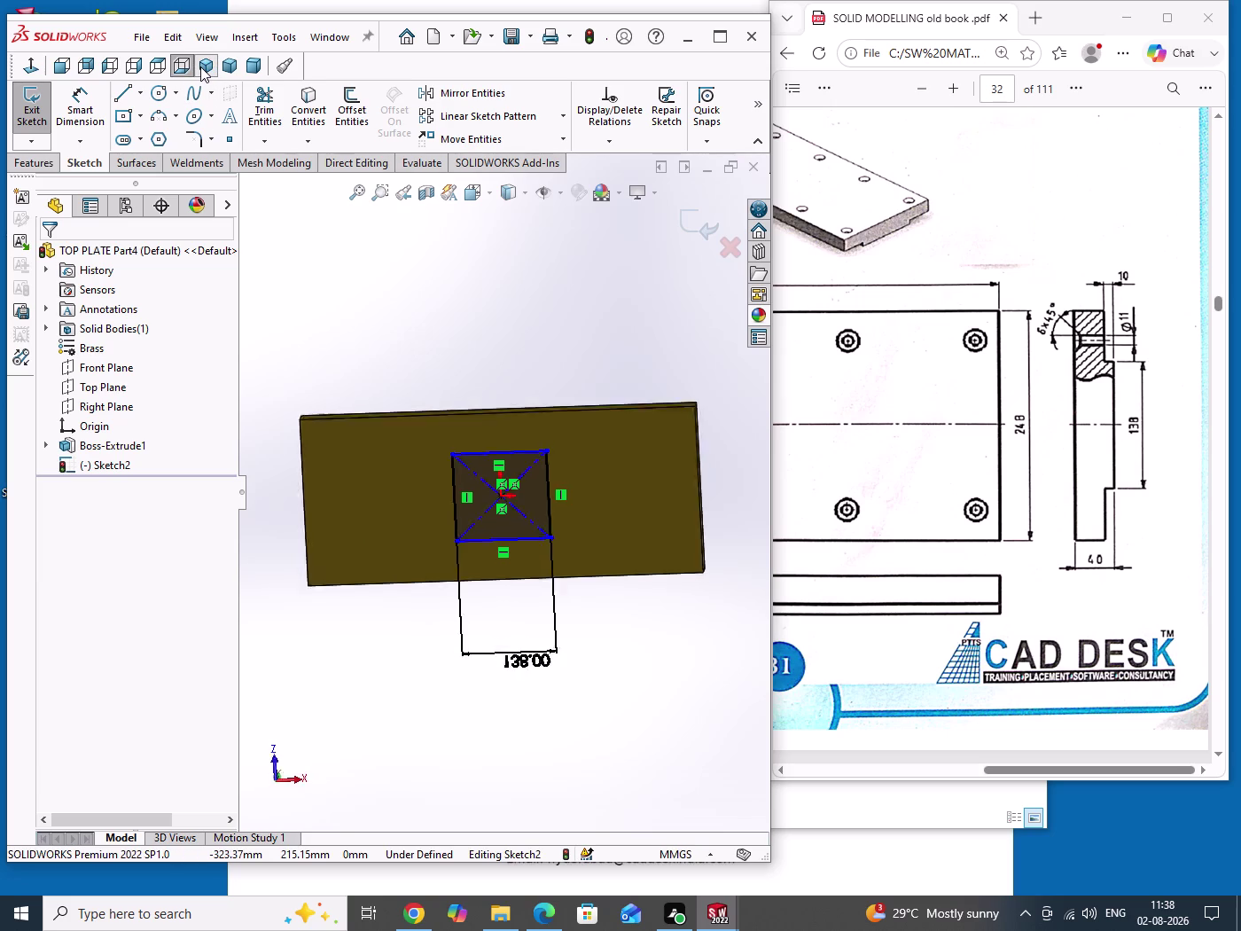
Dimension the rectangle's other side to 138 mm.
drag(548, 327, 599, 368)
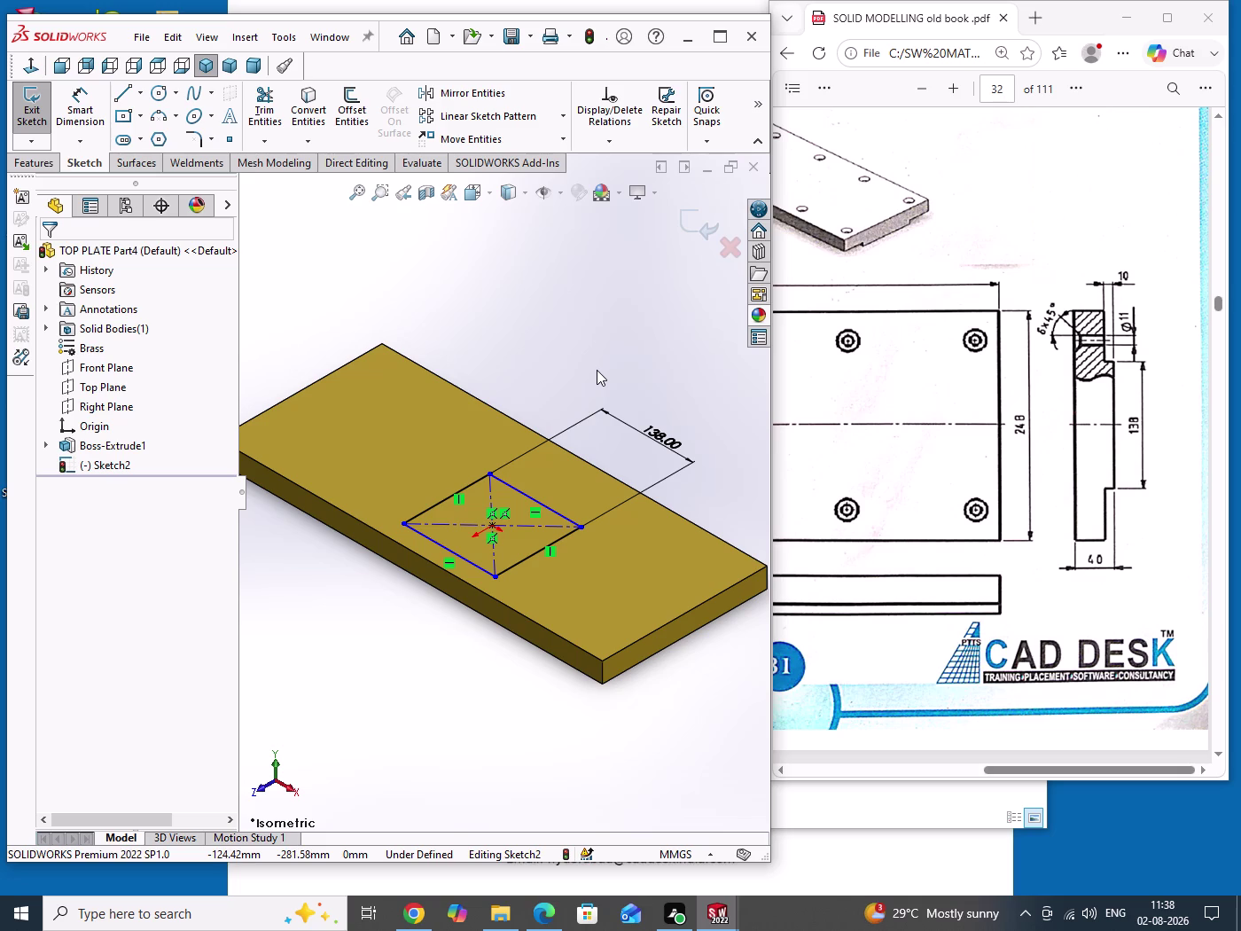
scroll(down, 3)
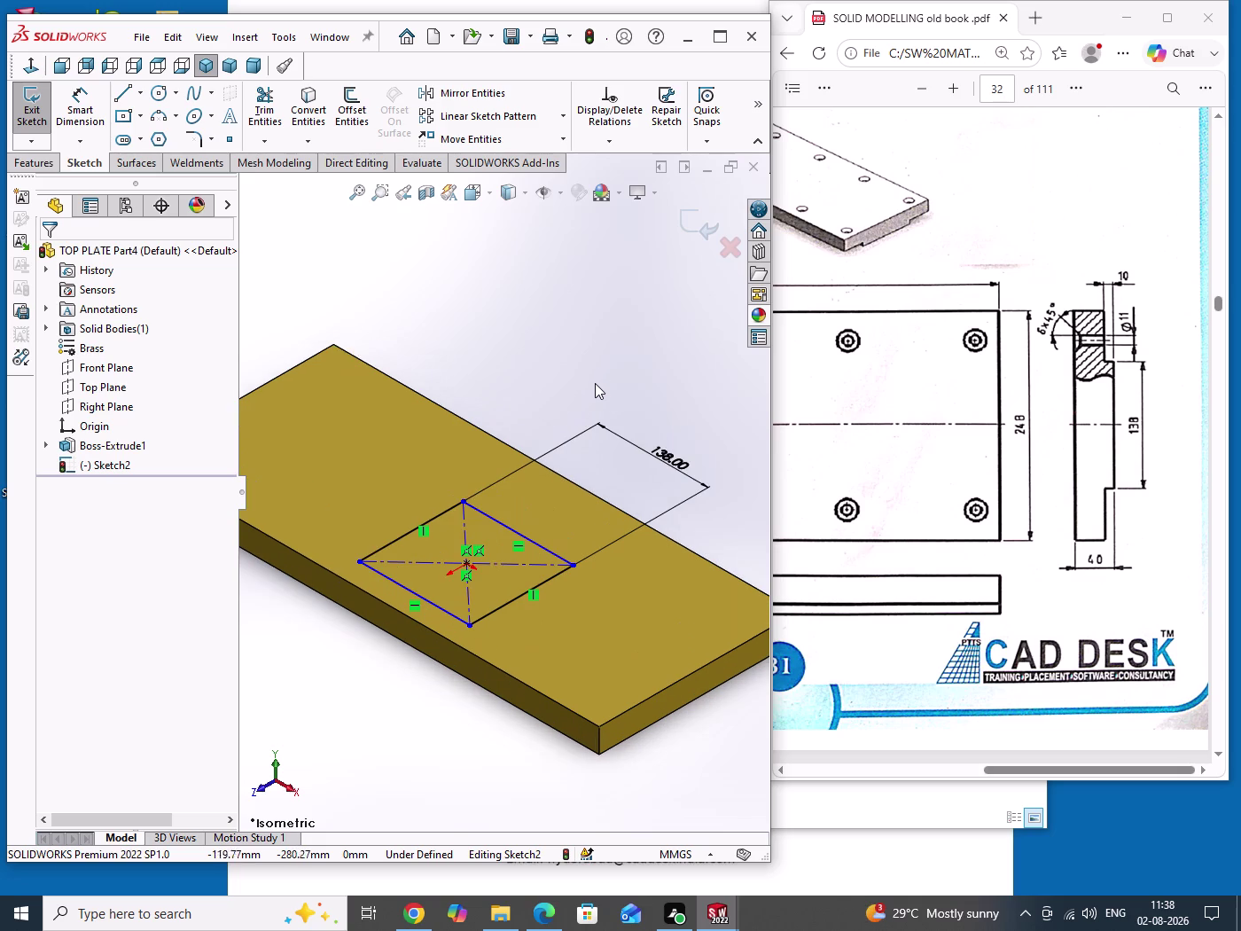
scroll(up, 3)
right_click(614, 461)
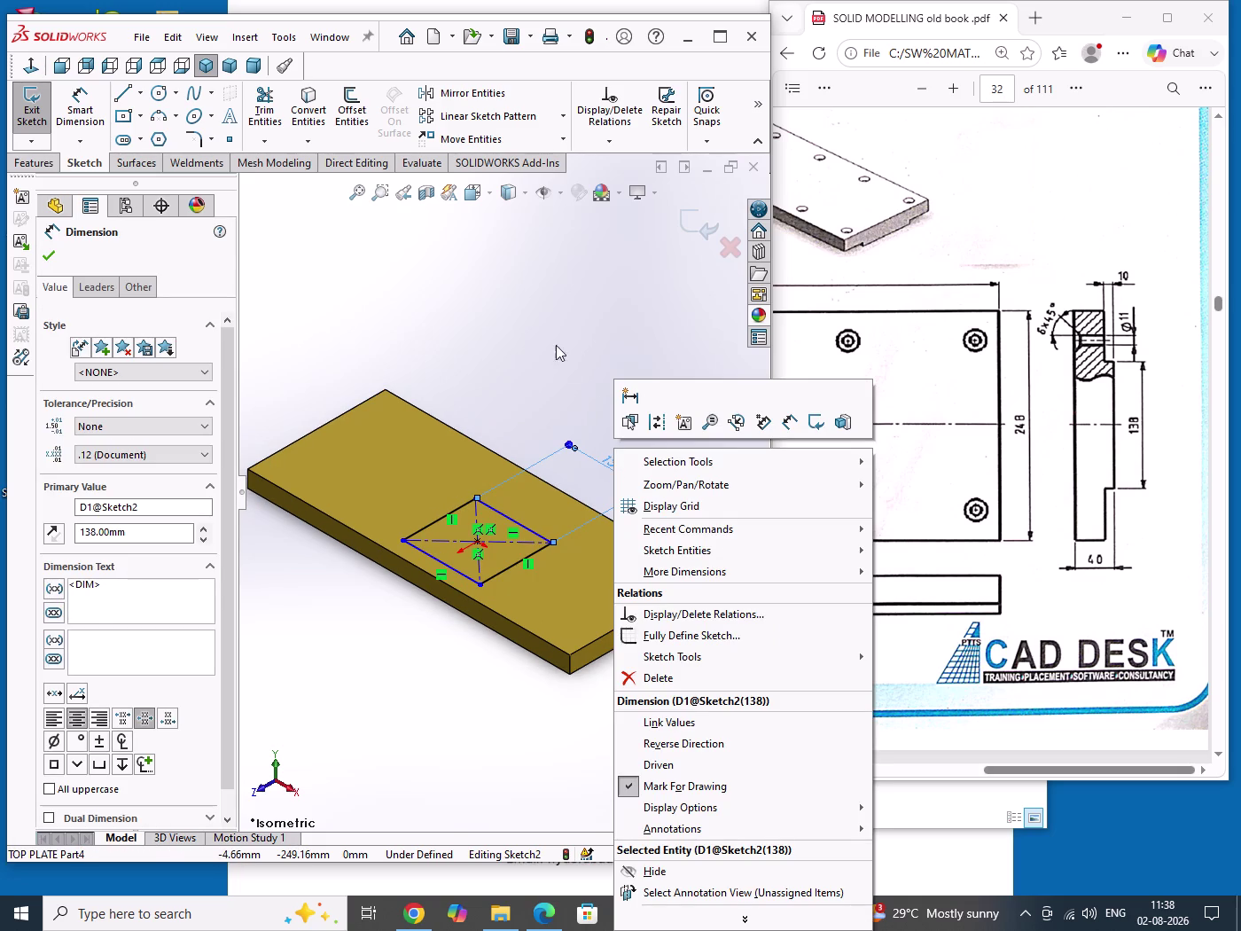
drag(534, 313, 562, 345)
right_drag(529, 360, 519, 296)
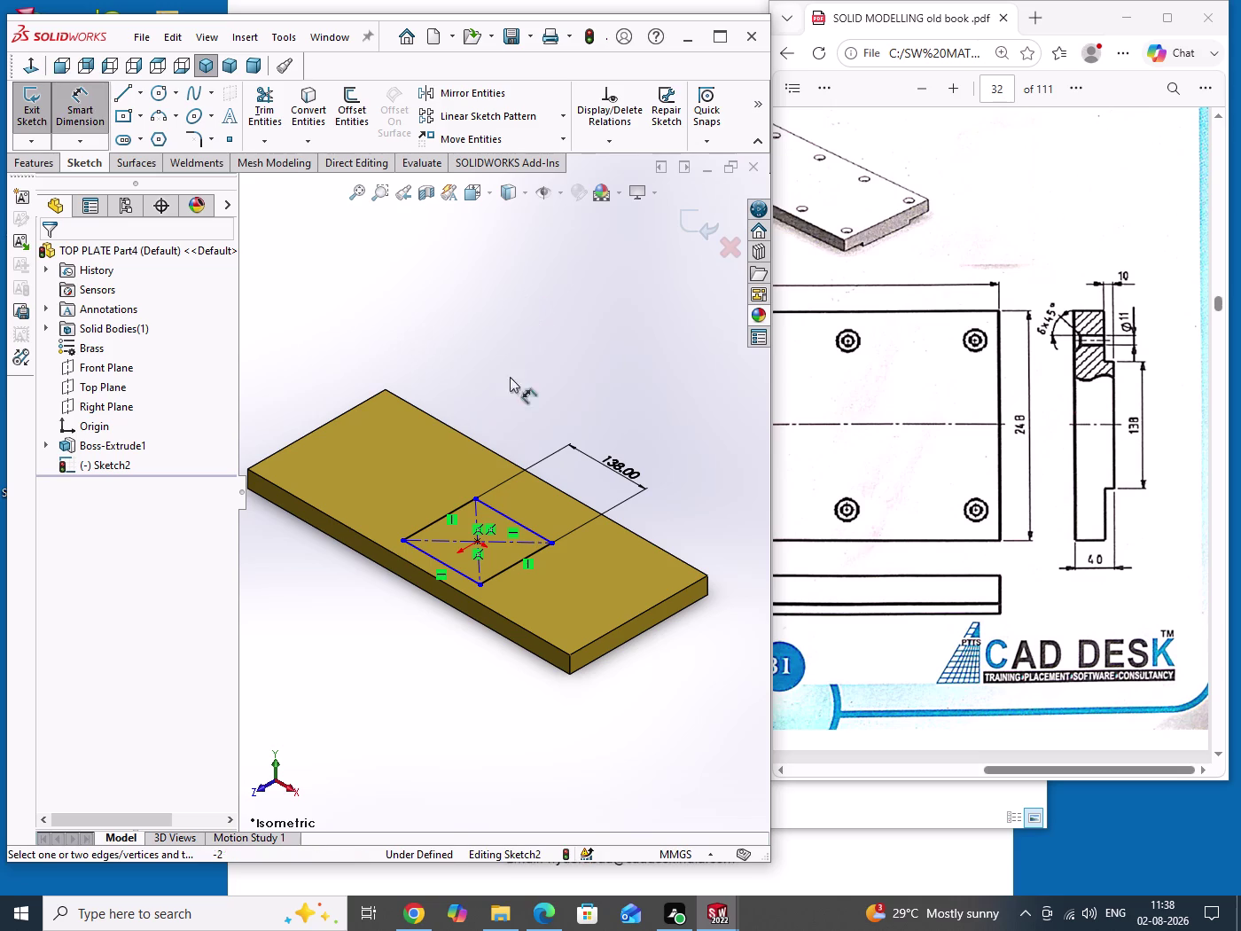
click(493, 576)
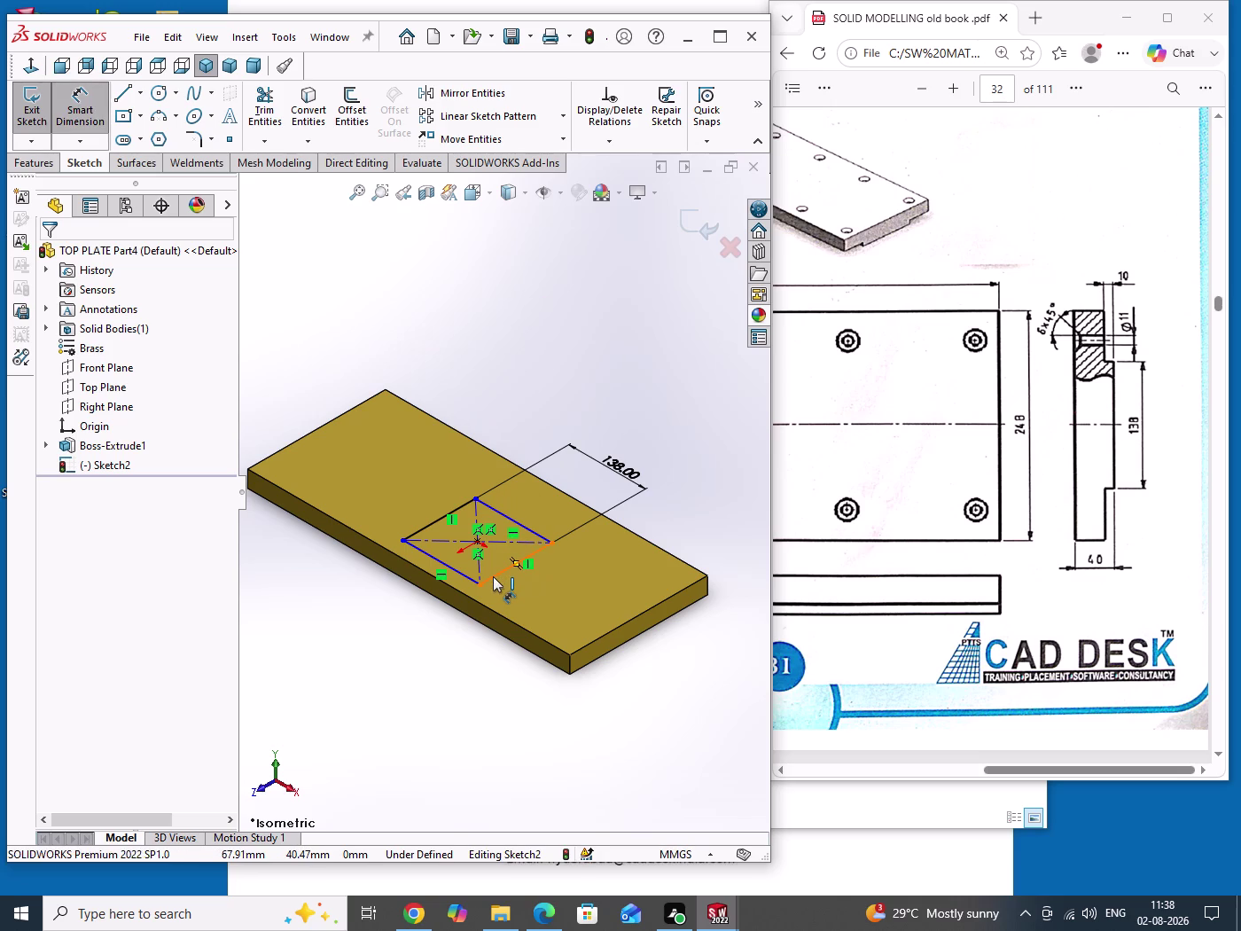
click(553, 595)
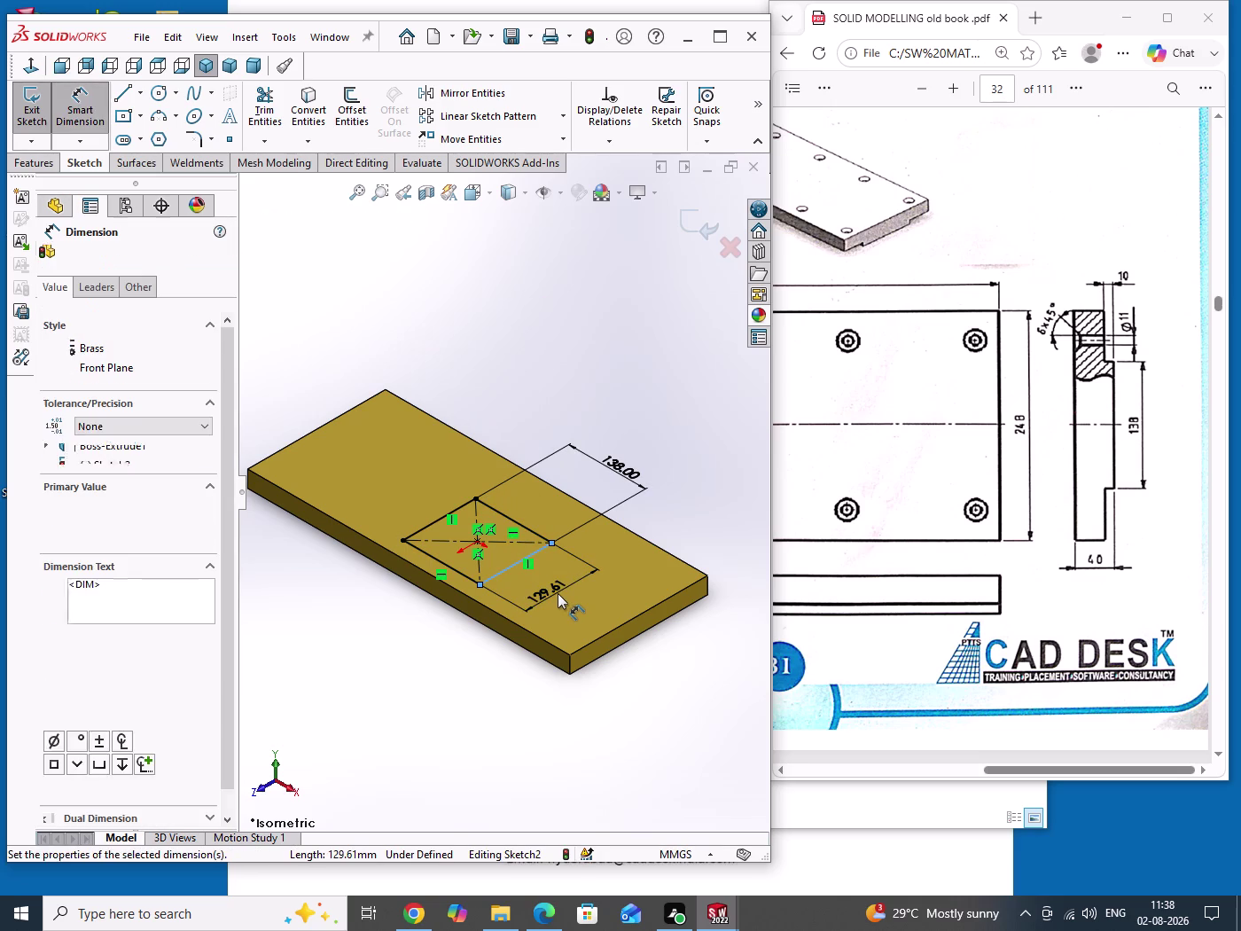
text(138)
key(Return)
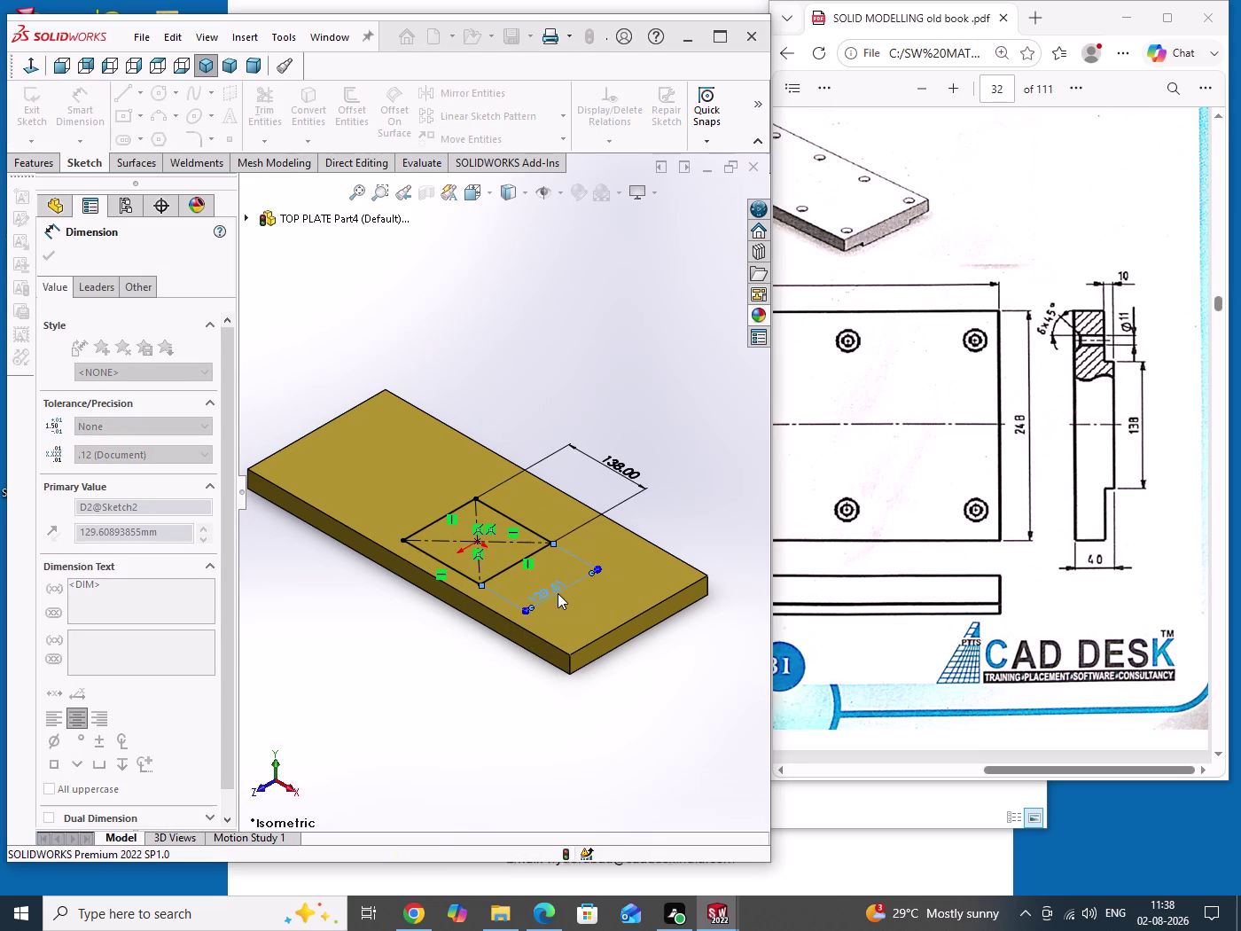
right_click(558, 338)
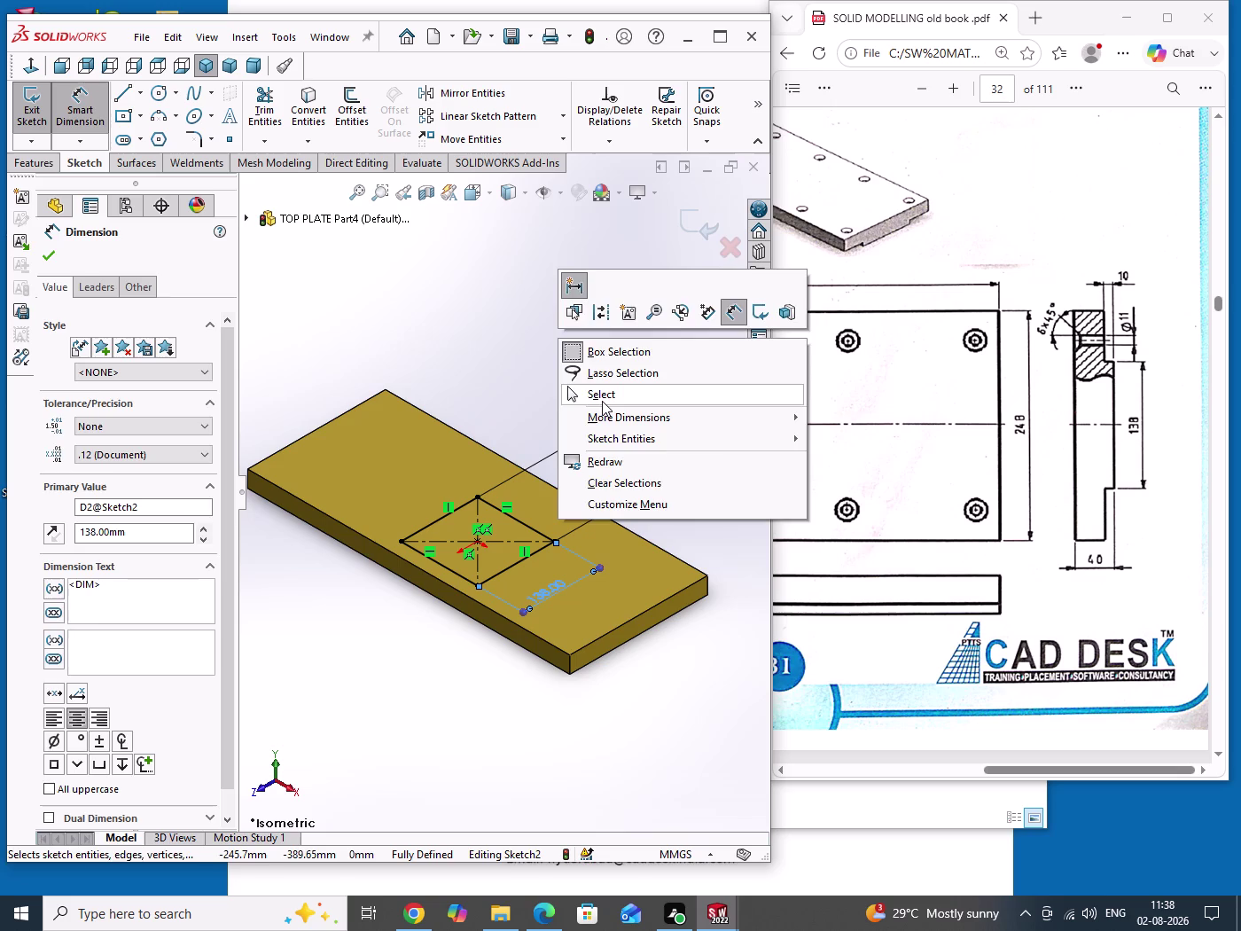
click(603, 401)
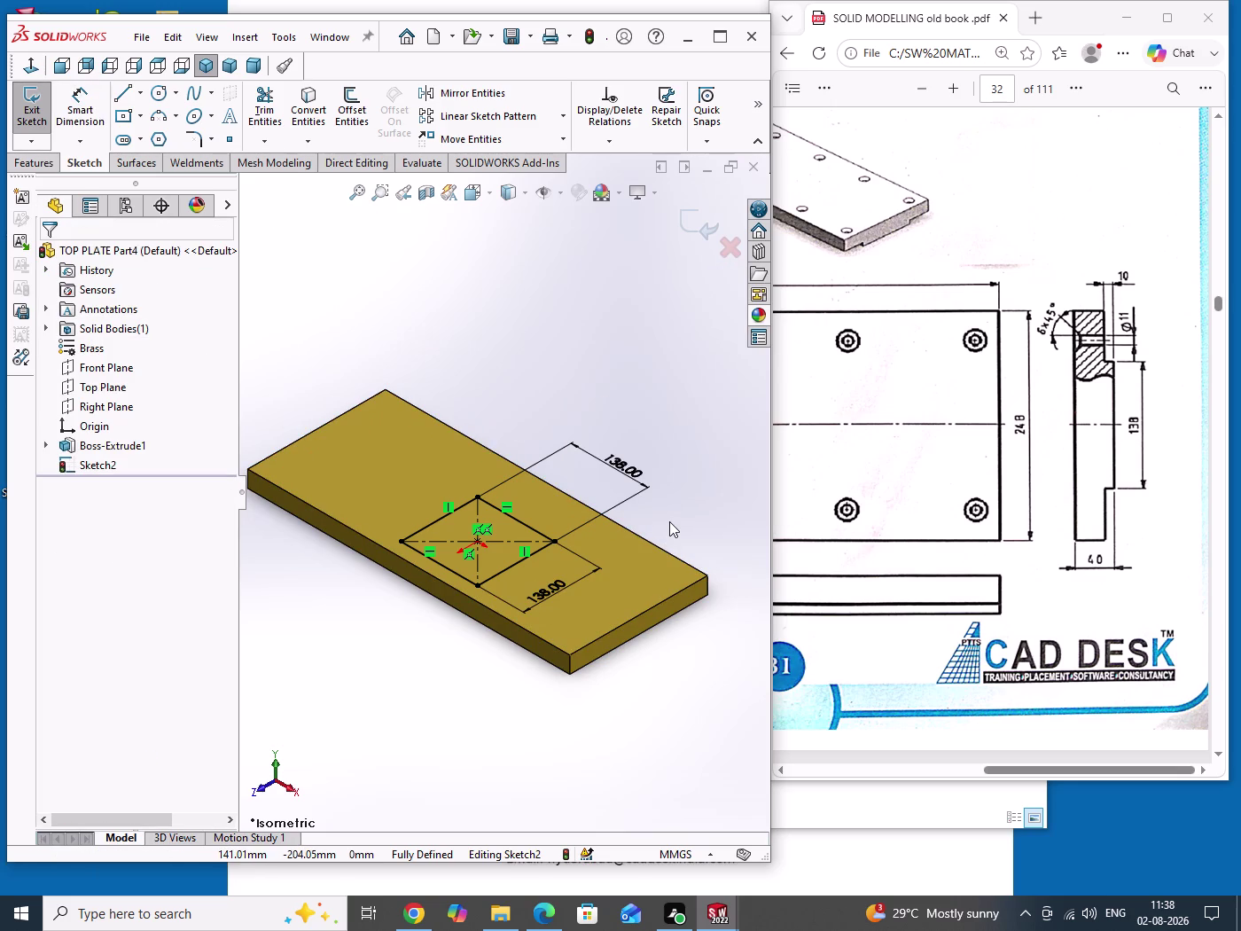
Delete the first 138 dimension, make the rectangle side collinear with the plate edge, and exit the sketch.
right_click(625, 473)
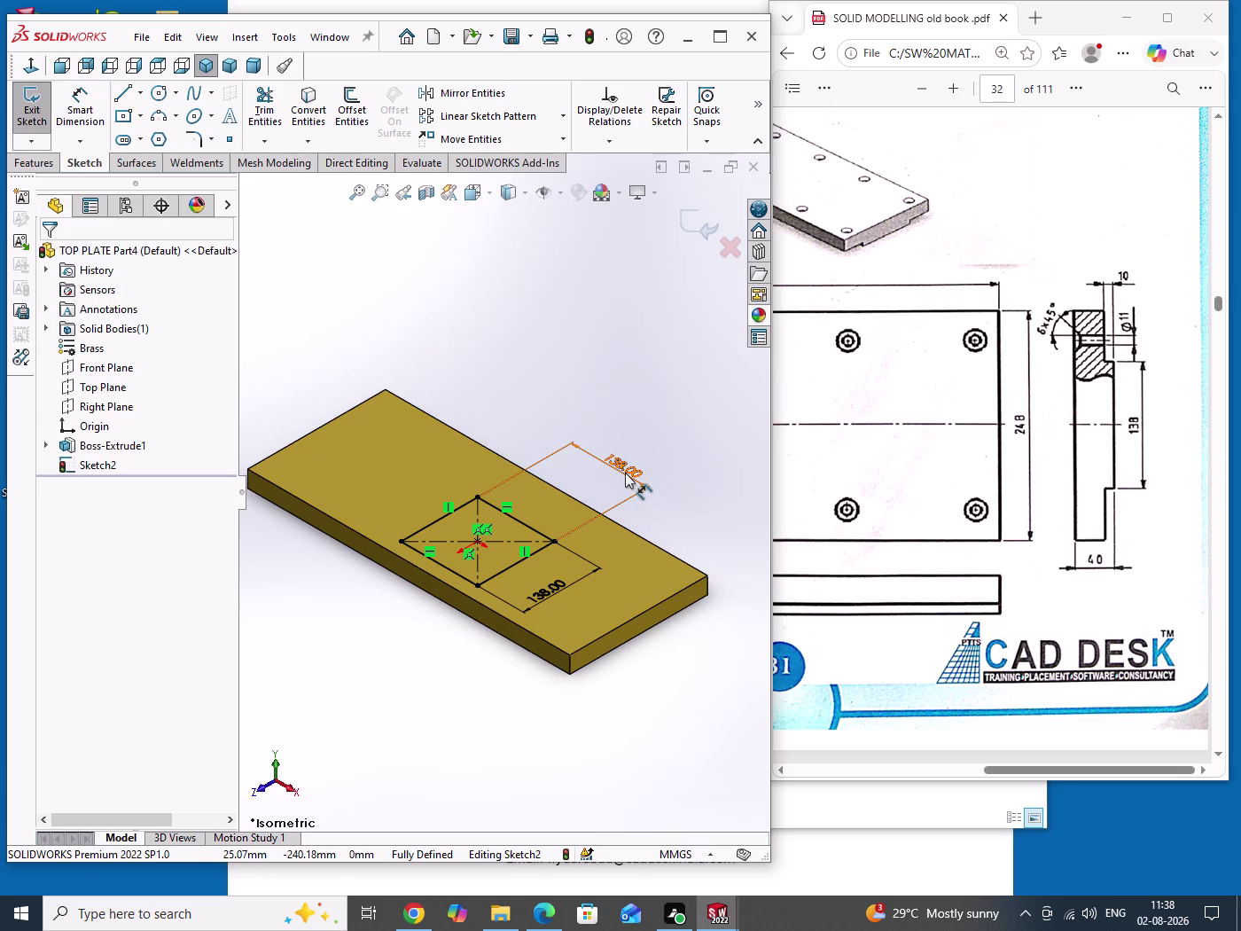
click(688, 675)
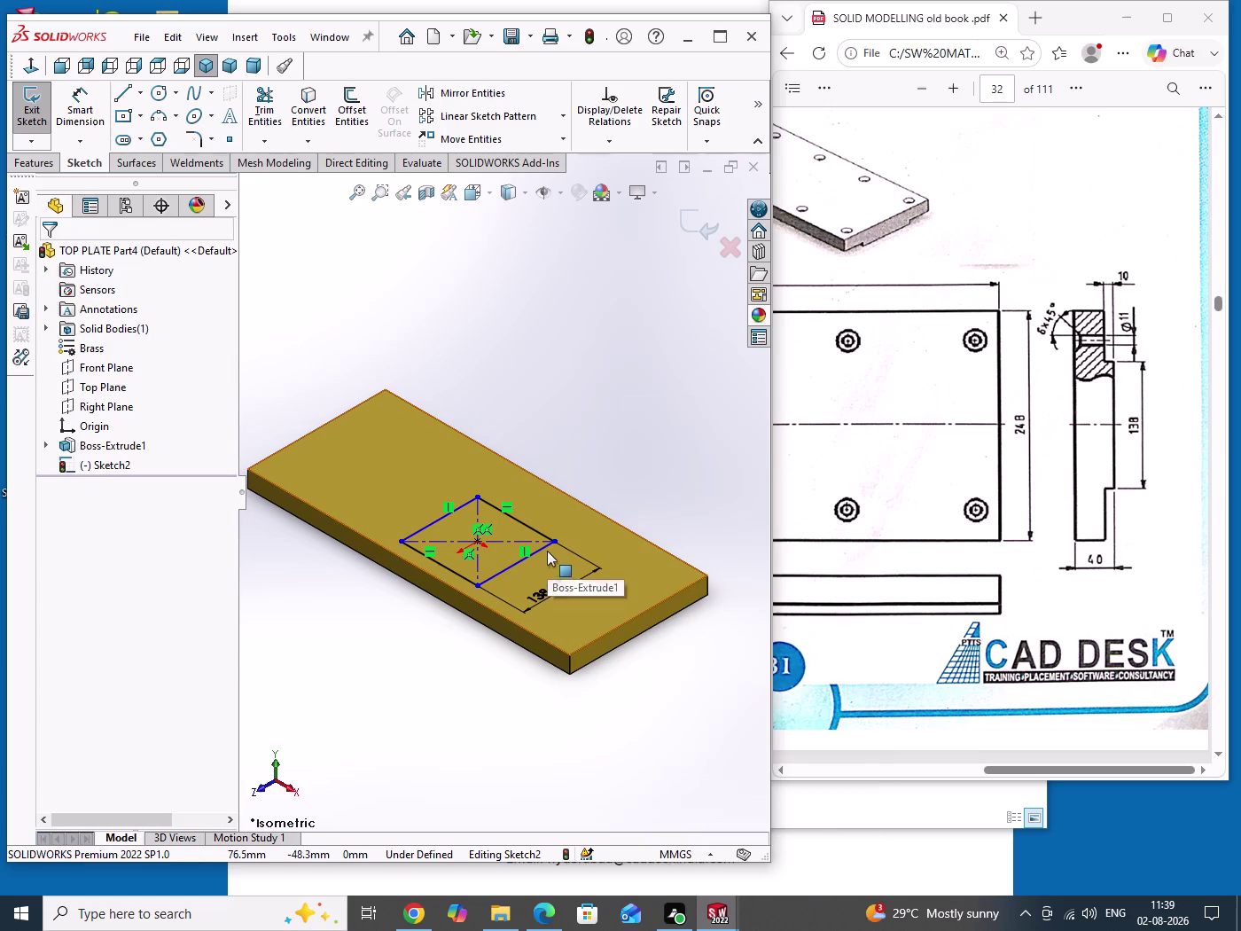
click(546, 549)
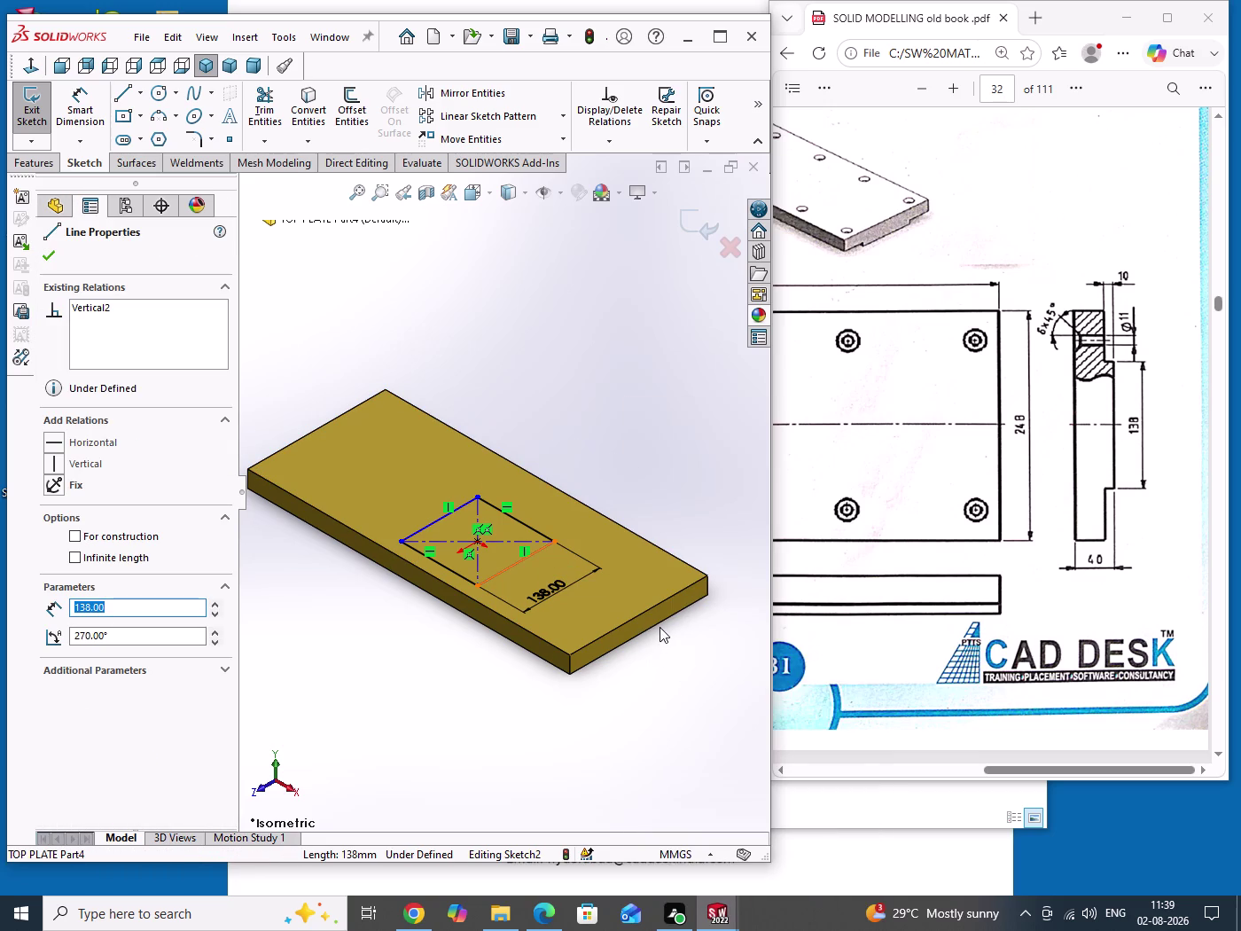
click(663, 621)
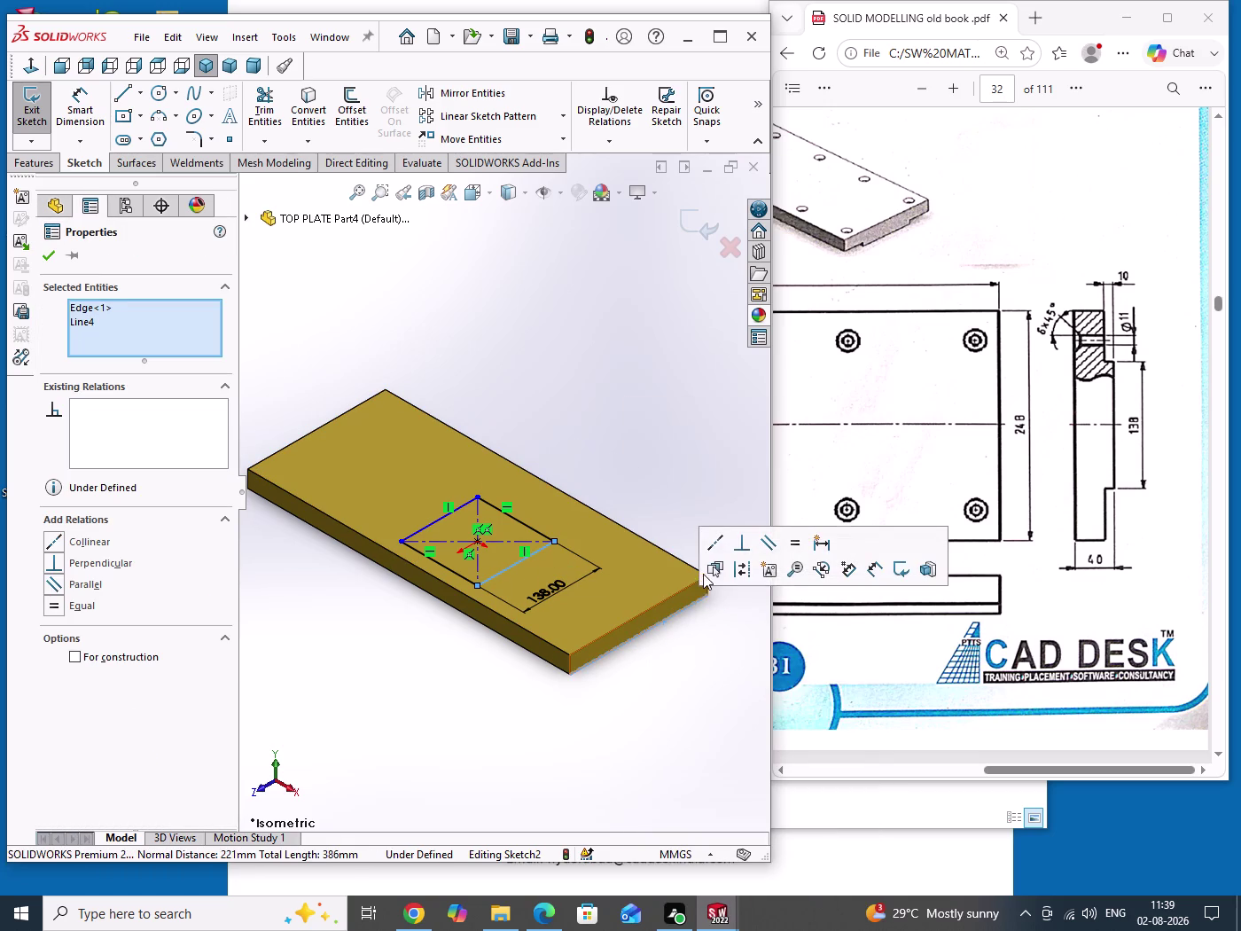
click(713, 542)
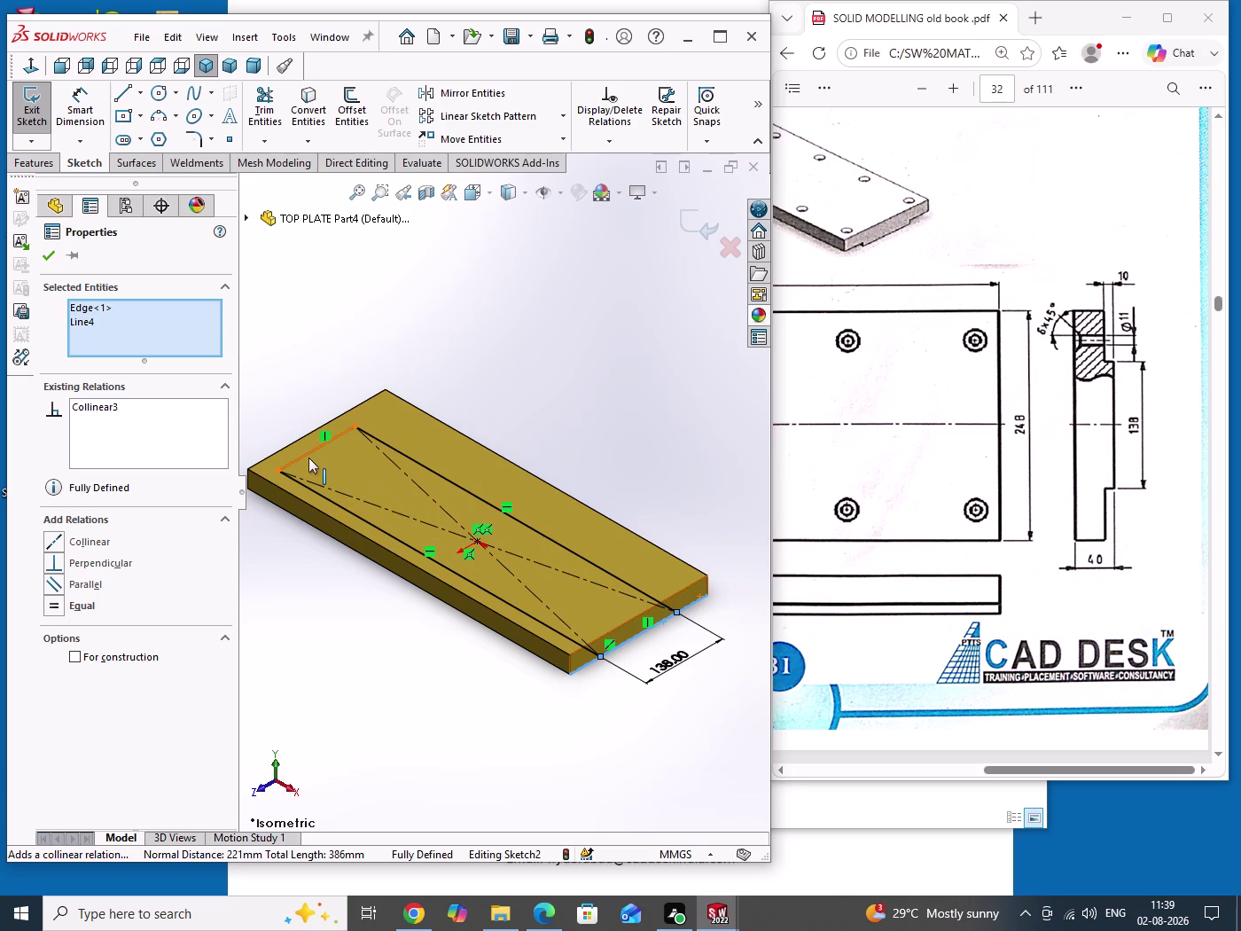
drag(583, 393, 597, 419)
click(22, 105)
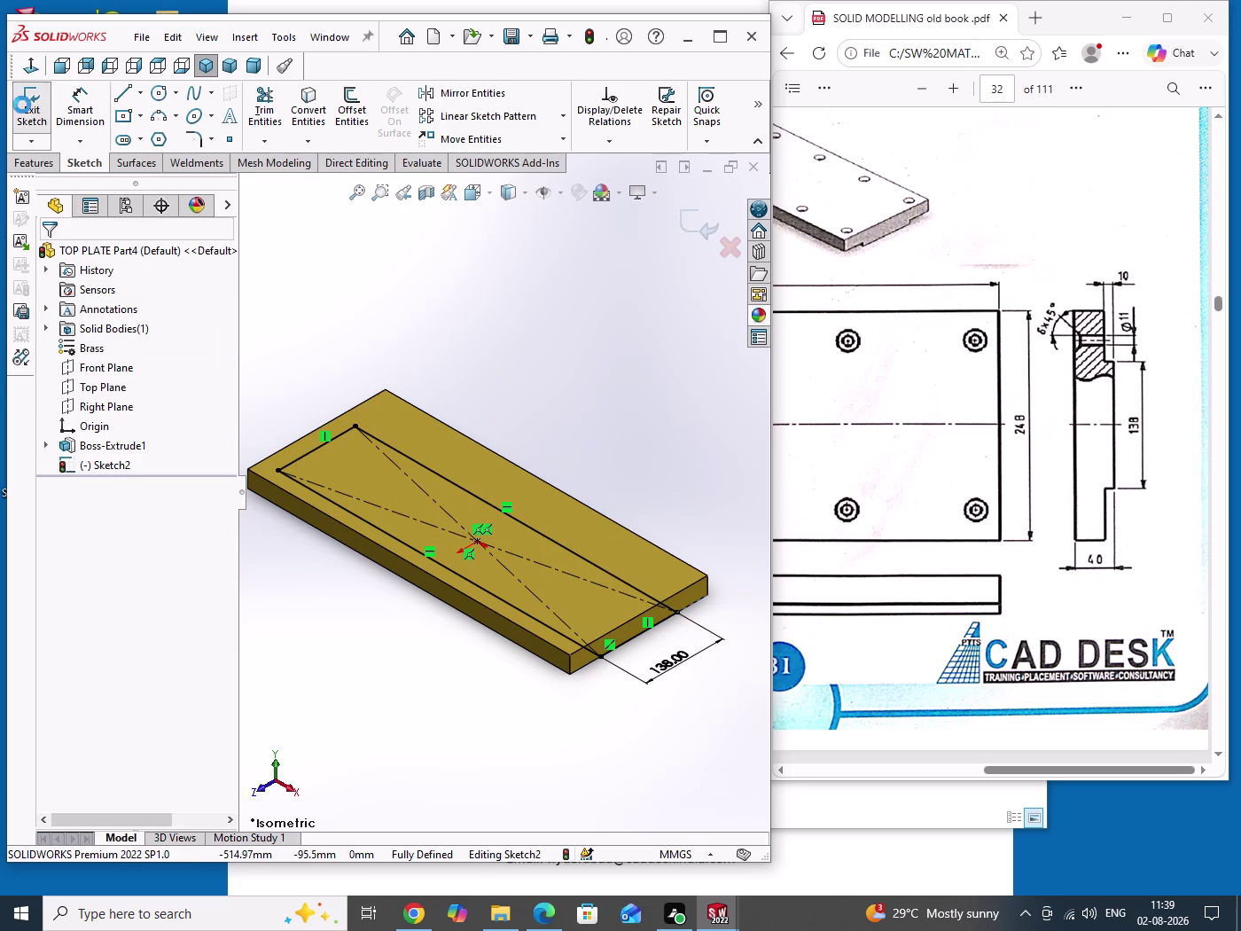
click(34, 118)
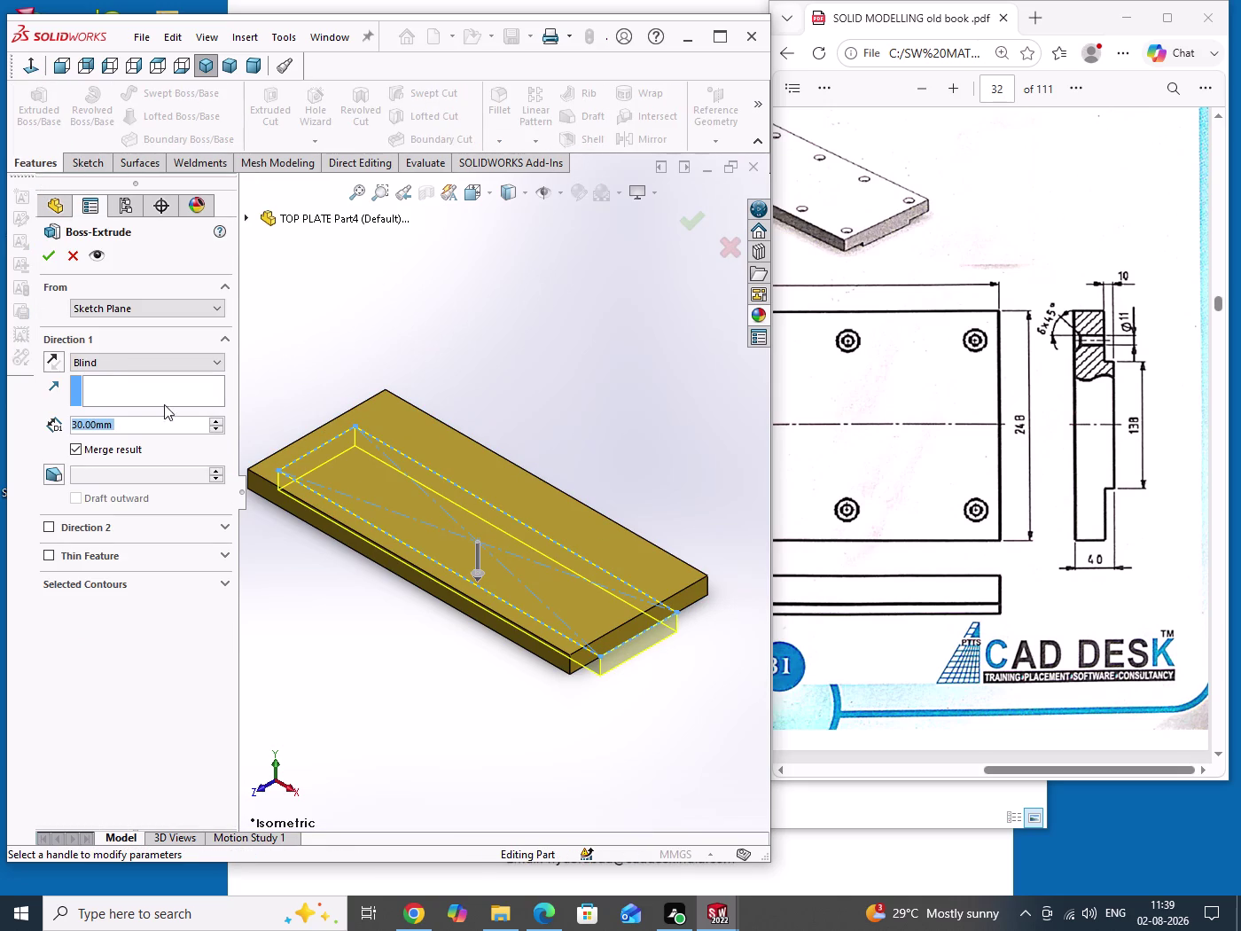
Boss-extrude the strip 10 mm in the reversed direction.
click(53, 359)
click(52, 359)
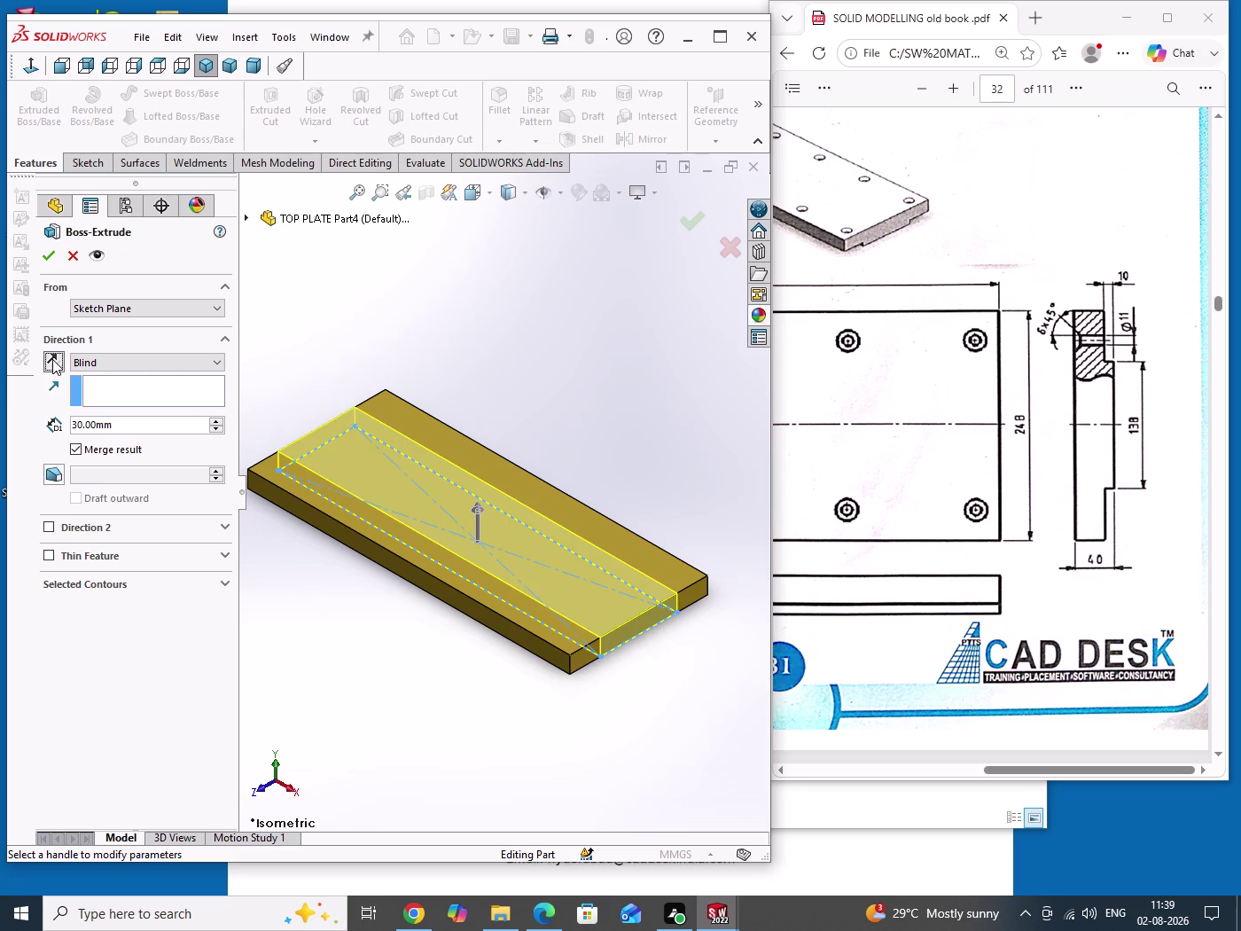
double_click(212, 429)
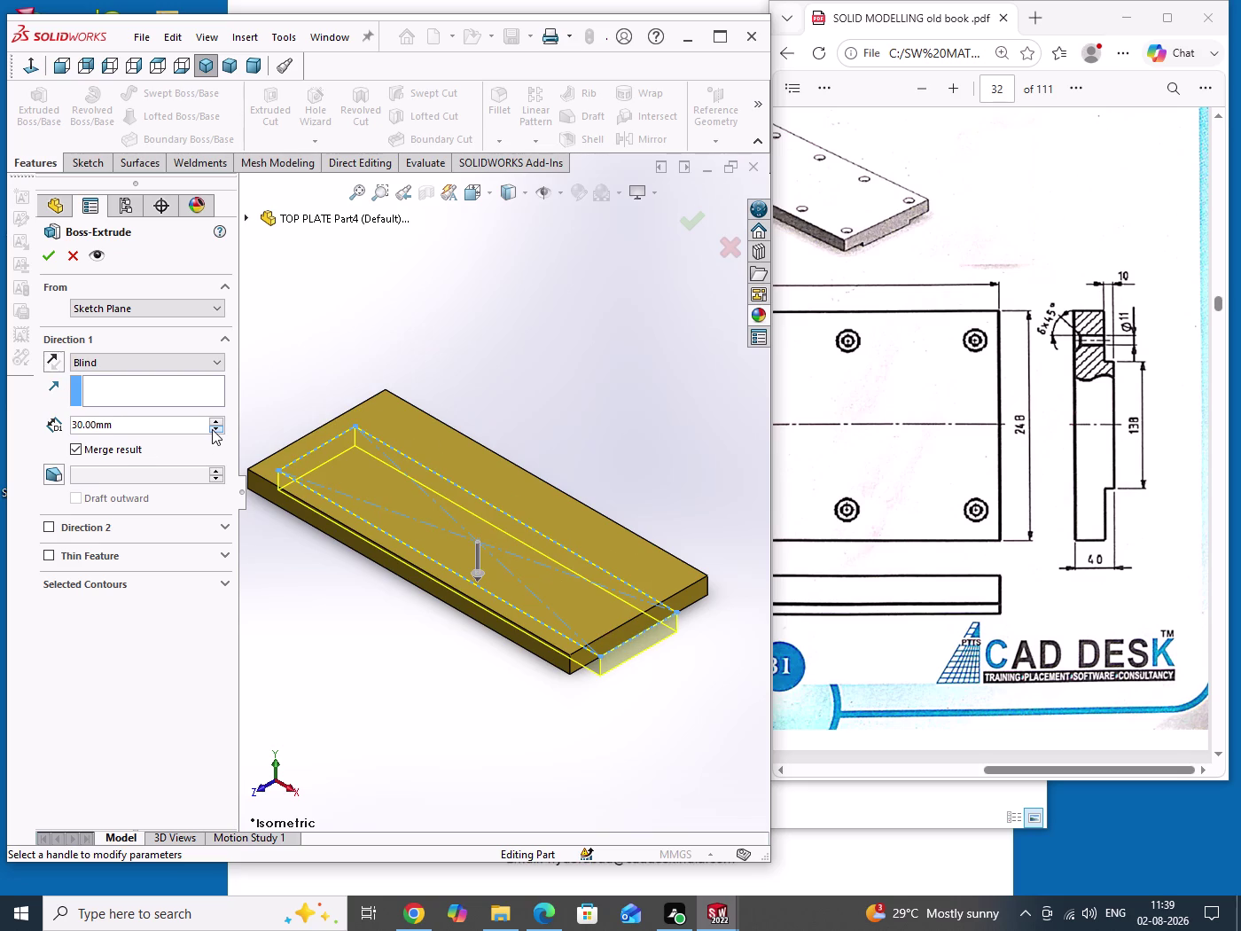
click(44, 258)
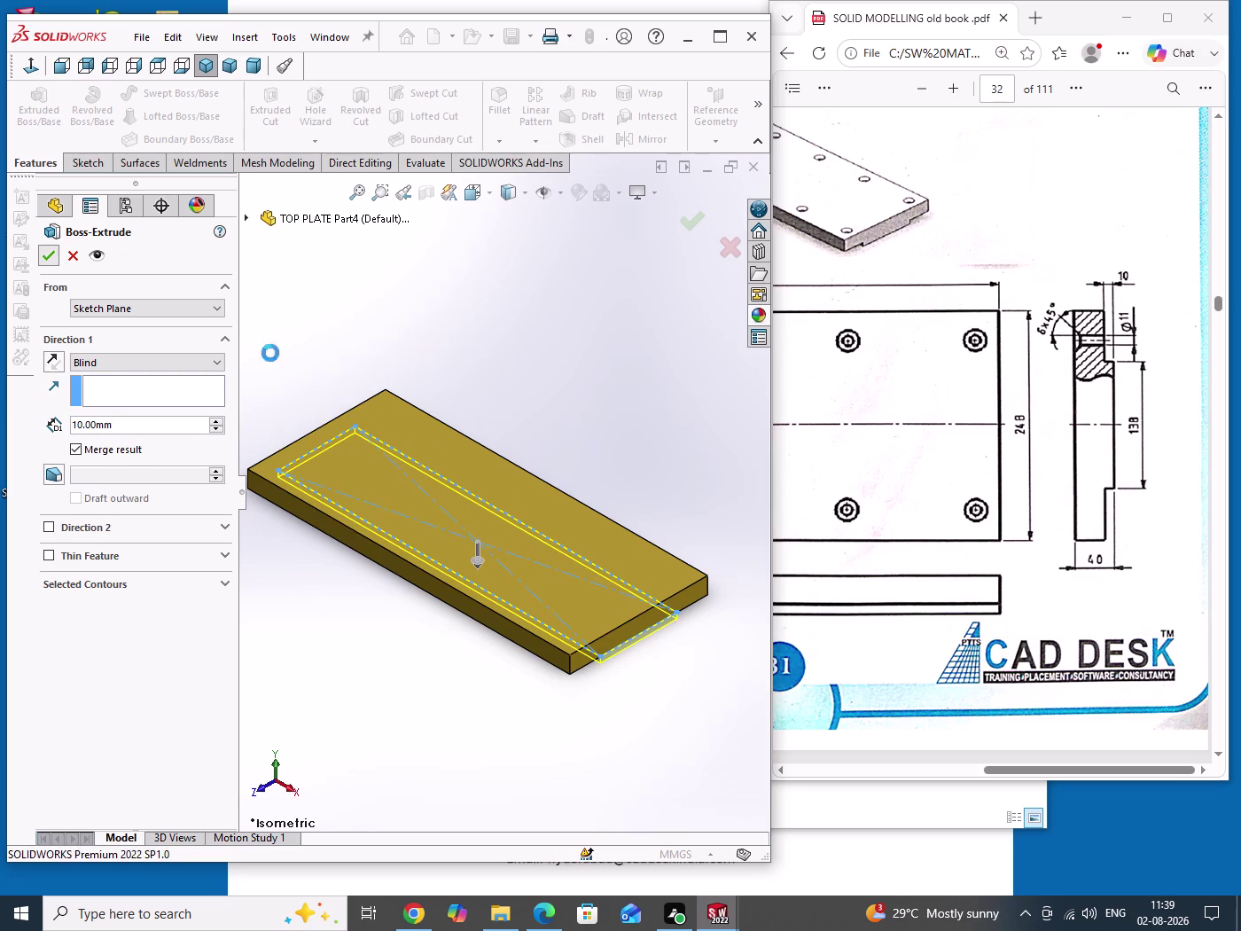
click(578, 333)
Orbit to inspect the underside strip, save, and return to isometric view.
scroll(down, 3)
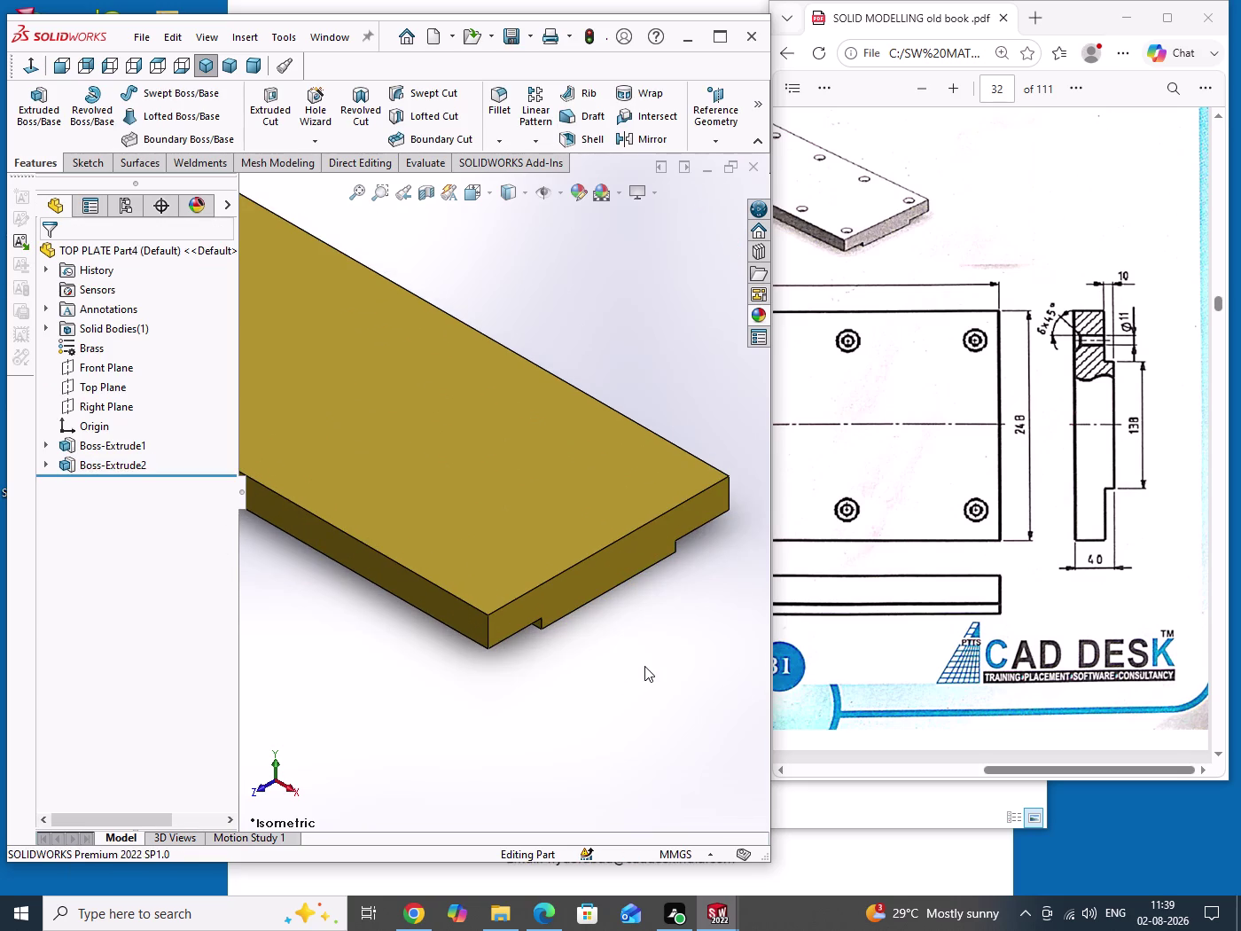
middle_drag(645, 666, 642, 556)
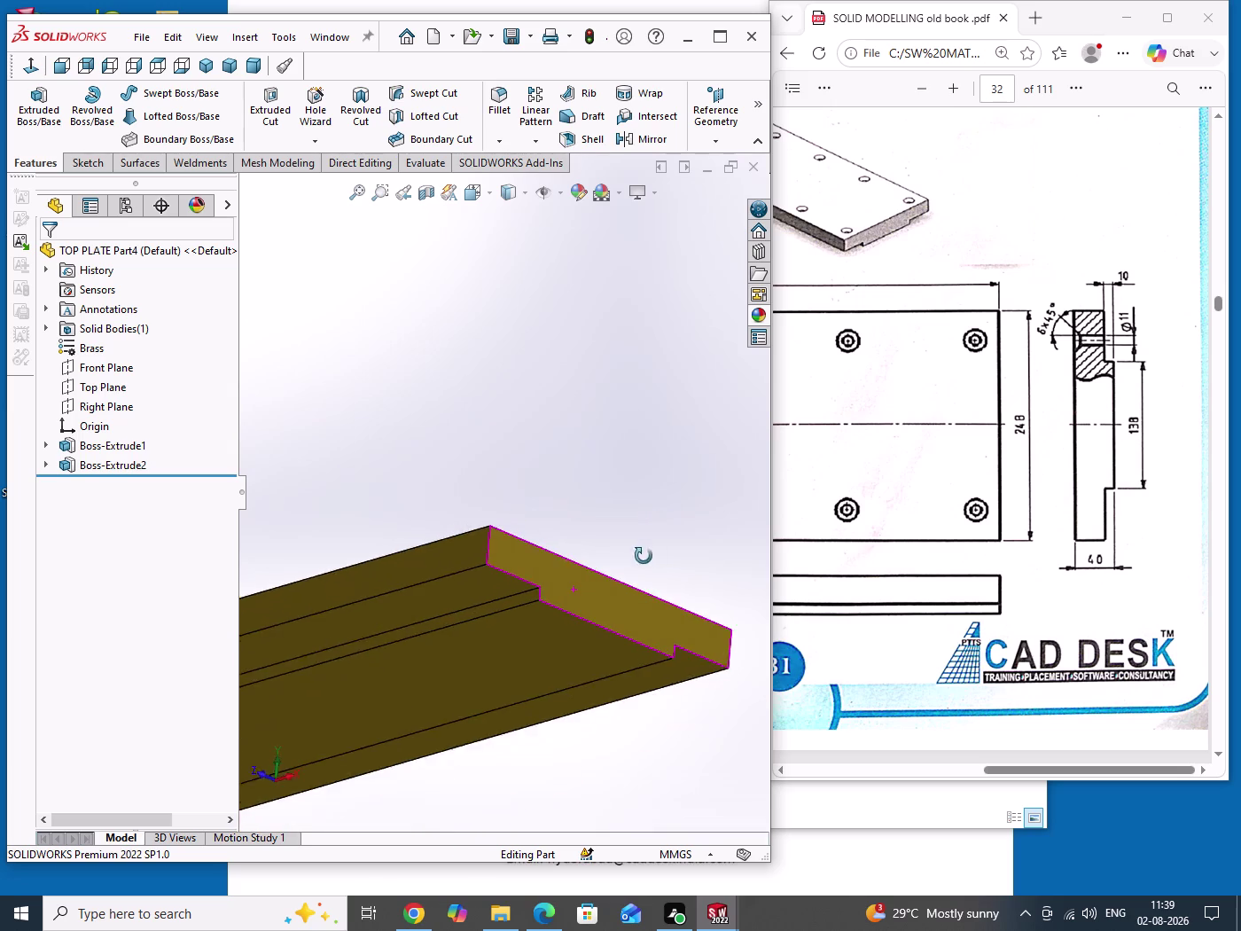
middle_drag(642, 556, 580, 593)
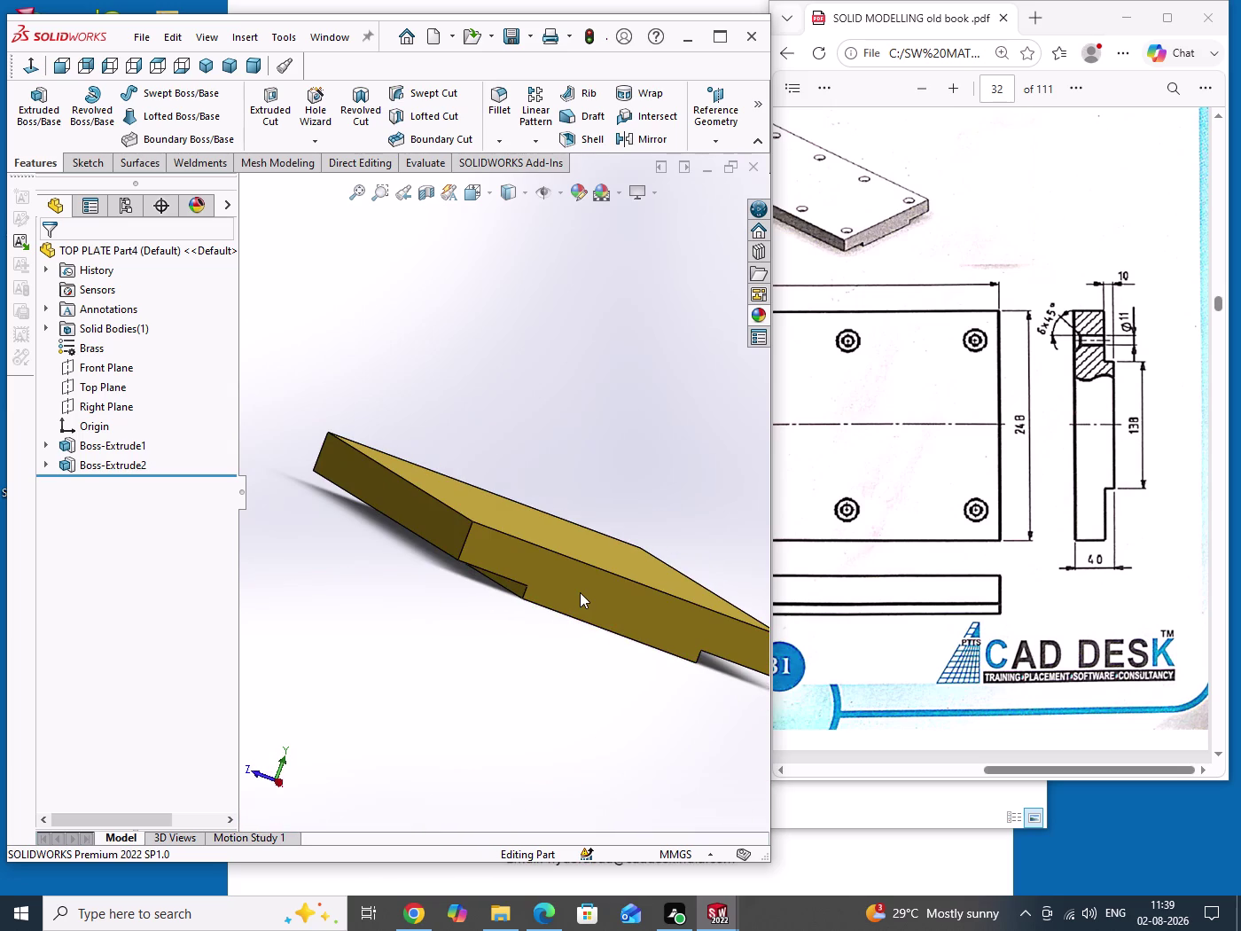
key(ctrl+s)
click(567, 404)
key(ctrl+7)
drag(578, 354, 588, 380)
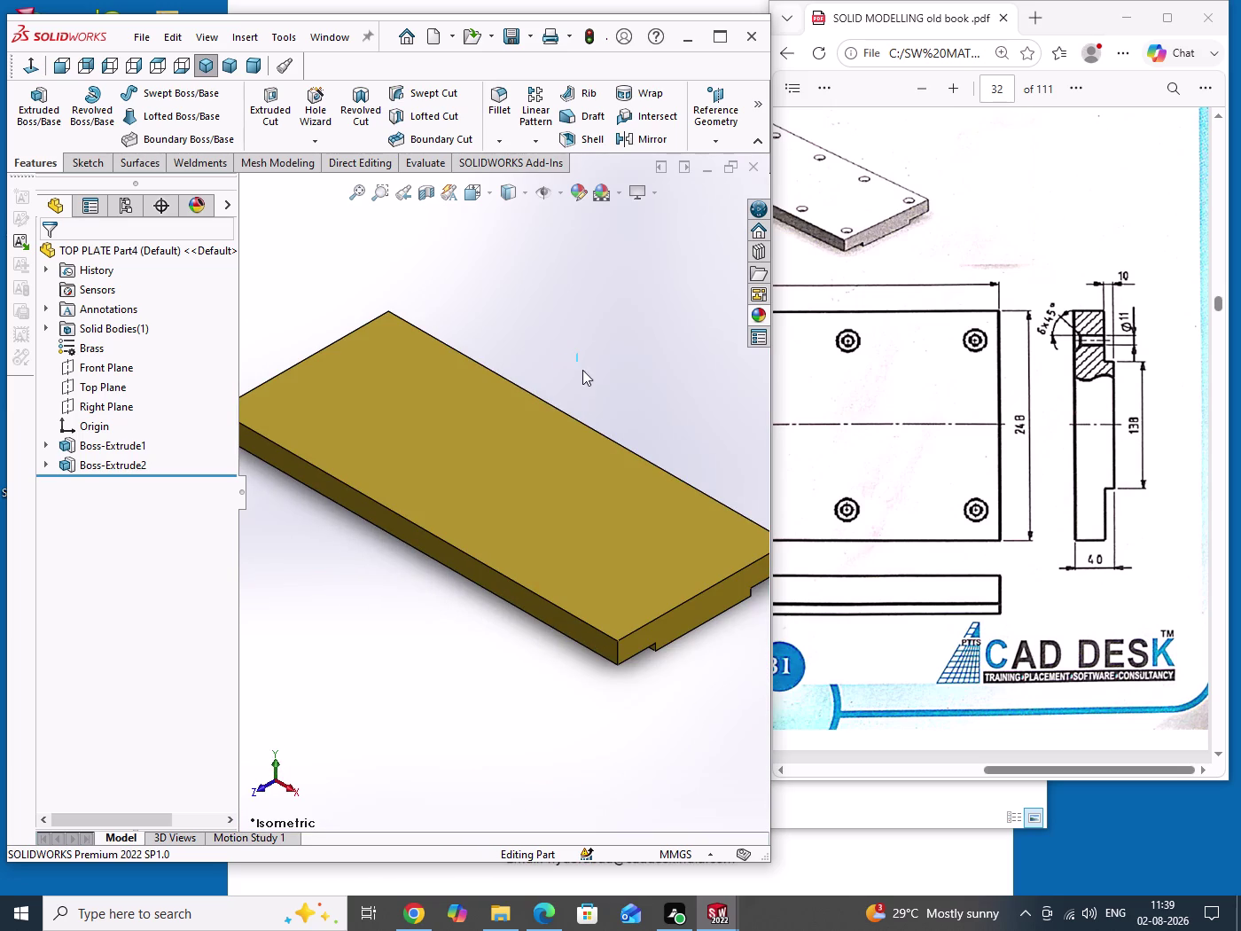
drag(588, 380, 596, 390)
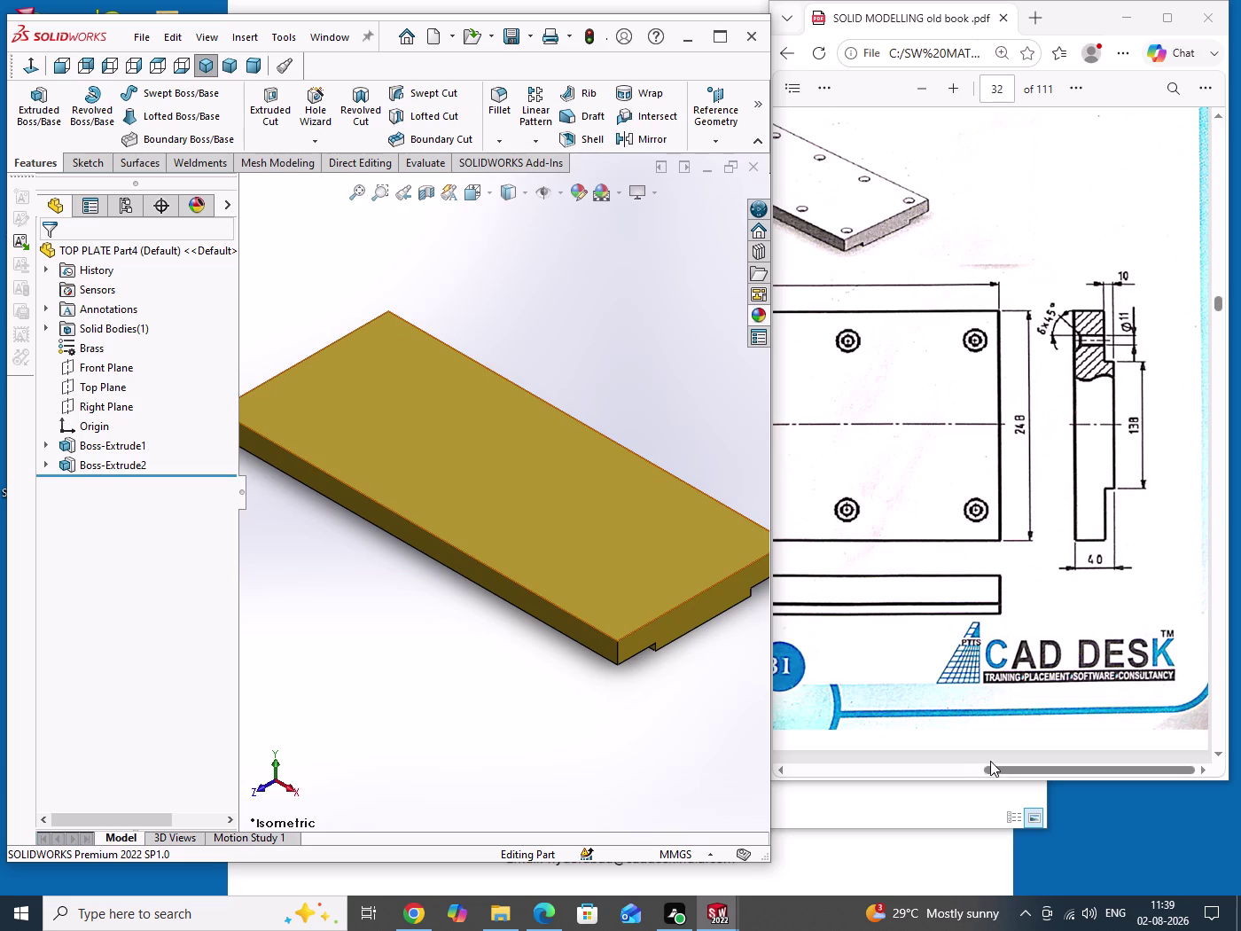
Study the counterbored Ø11 hole detail in the PDF drawing and open the hole options list.
drag(1002, 773, 769, 748)
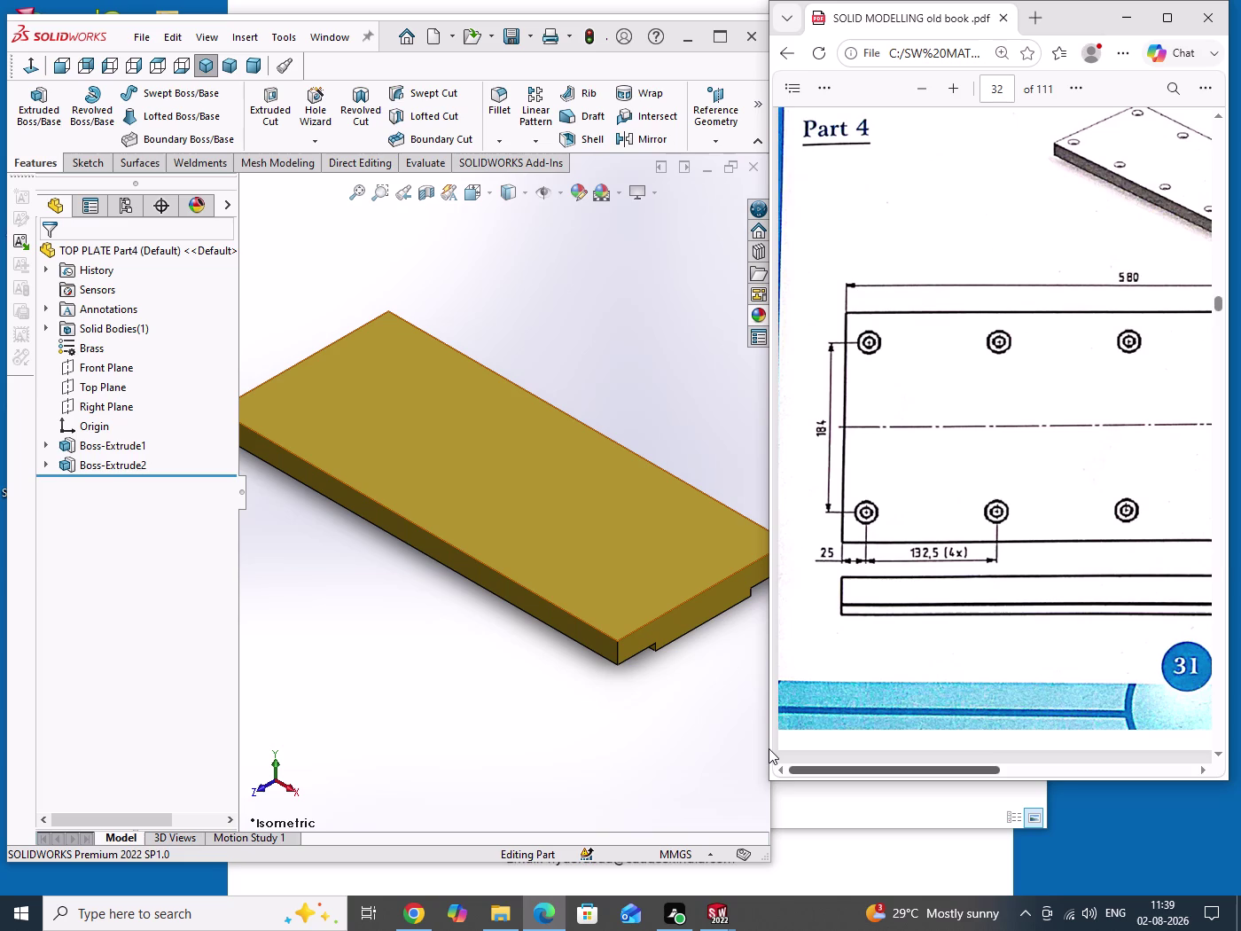
drag(769, 749, 1017, 742)
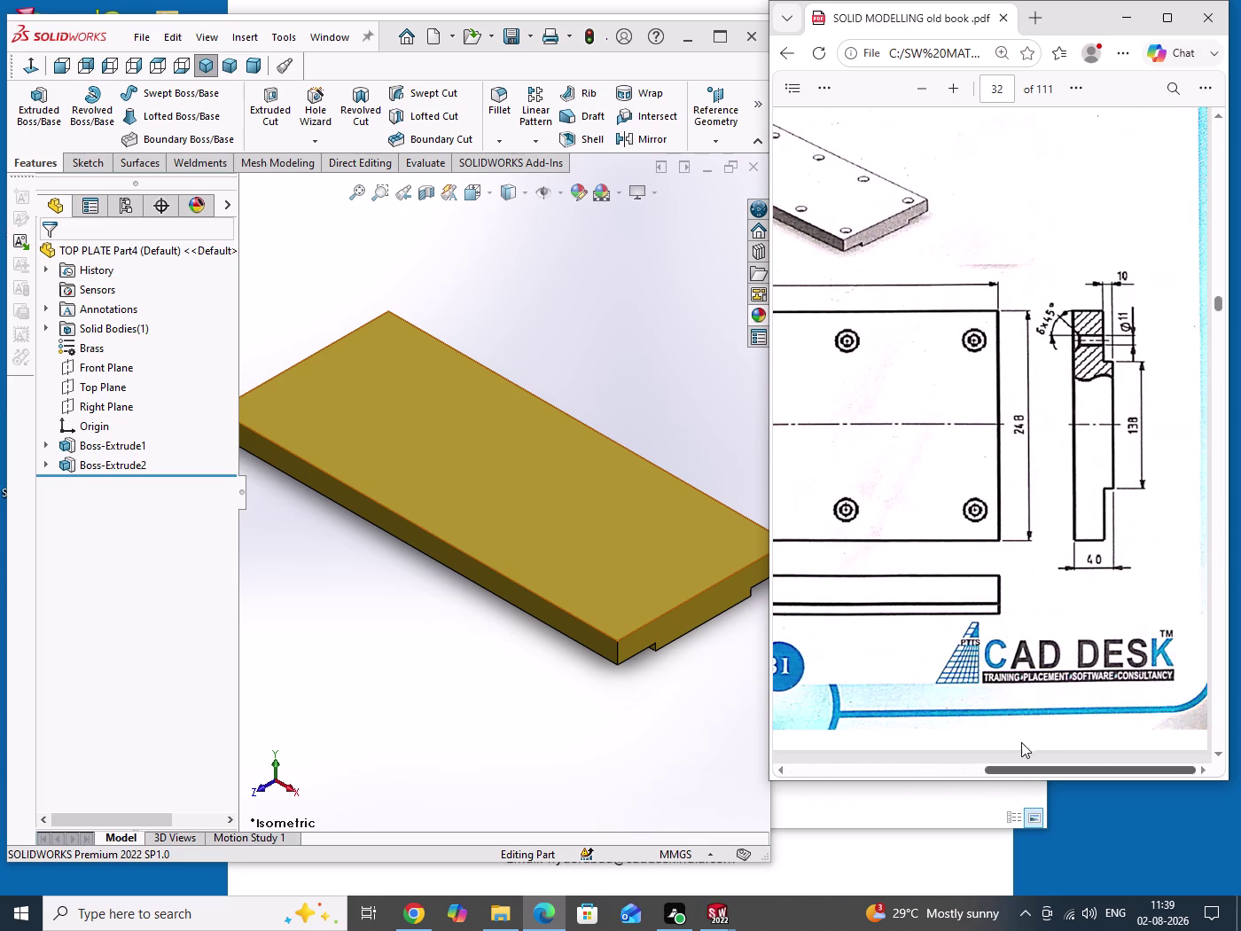
drag(1017, 742, 1054, 741)
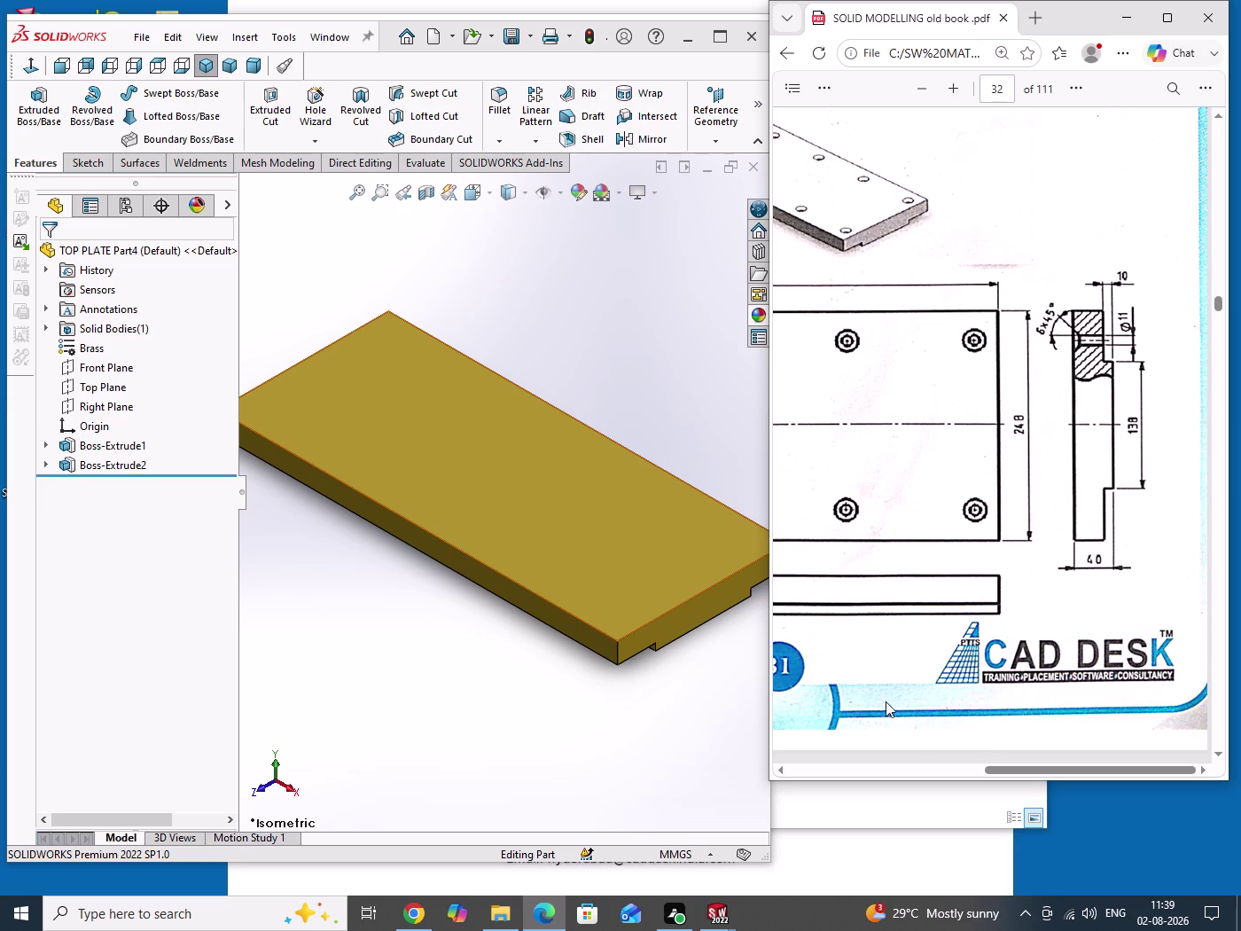
scroll(up, 3)
scroll(up, 3)
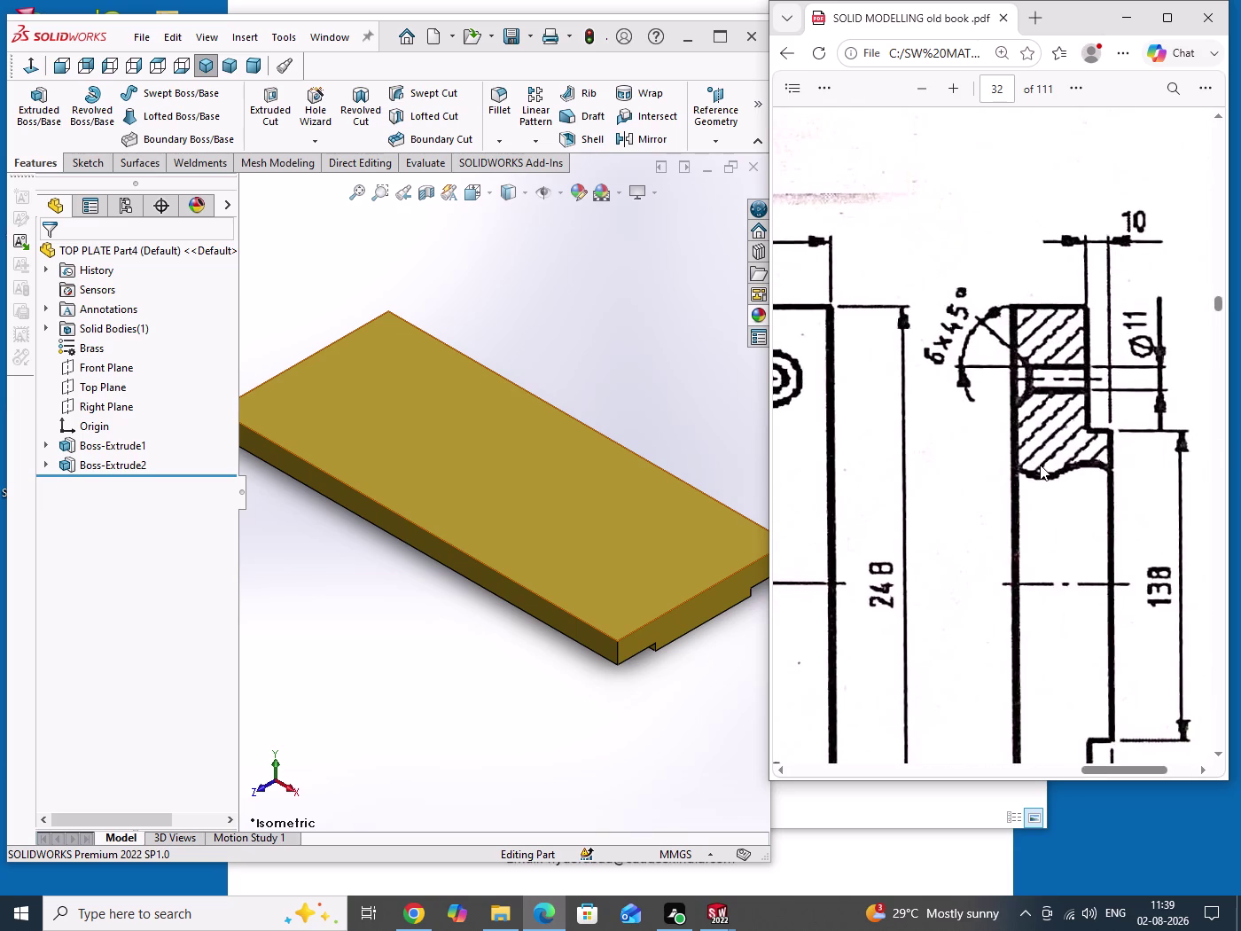
scroll(down, 3)
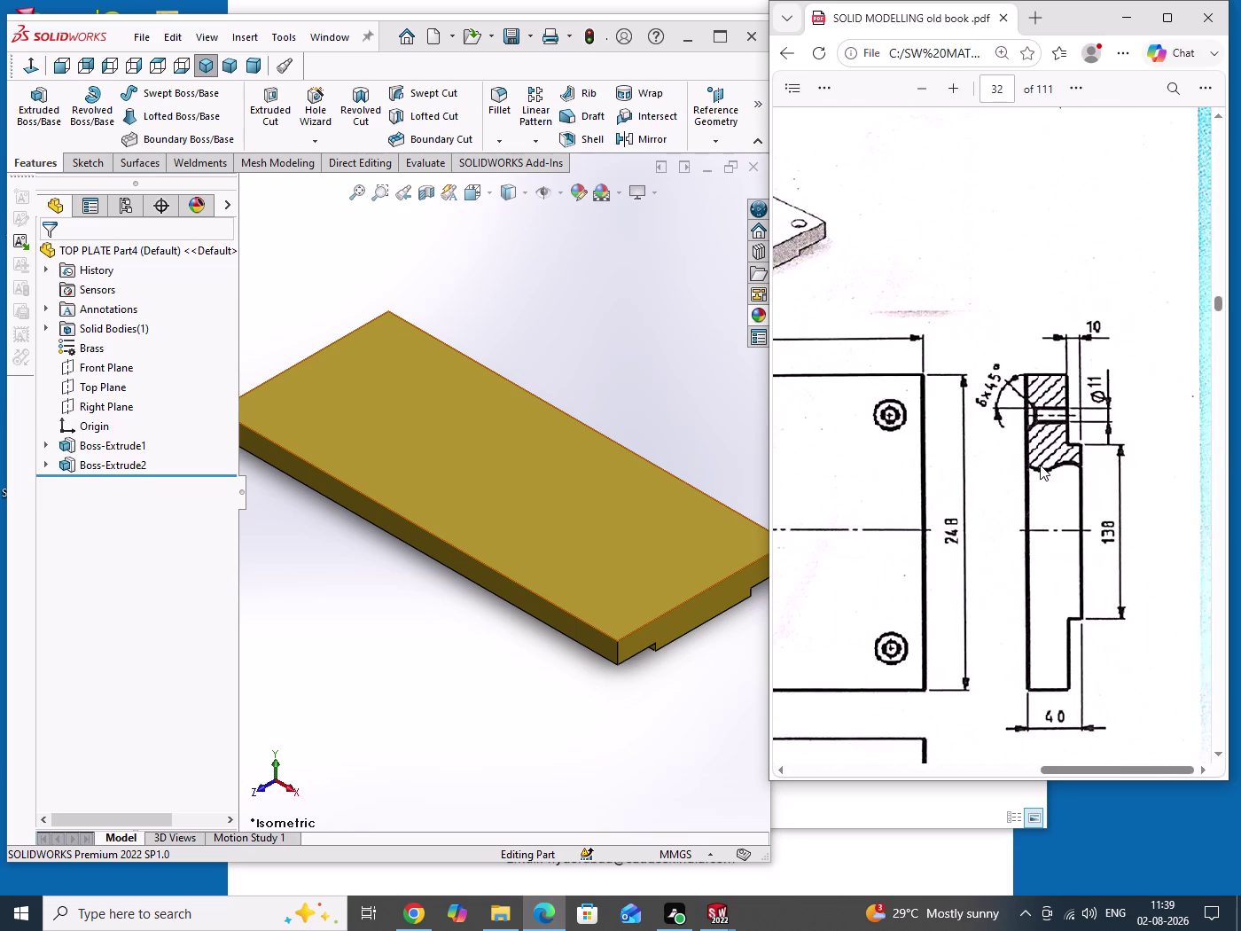
scroll(down, 3)
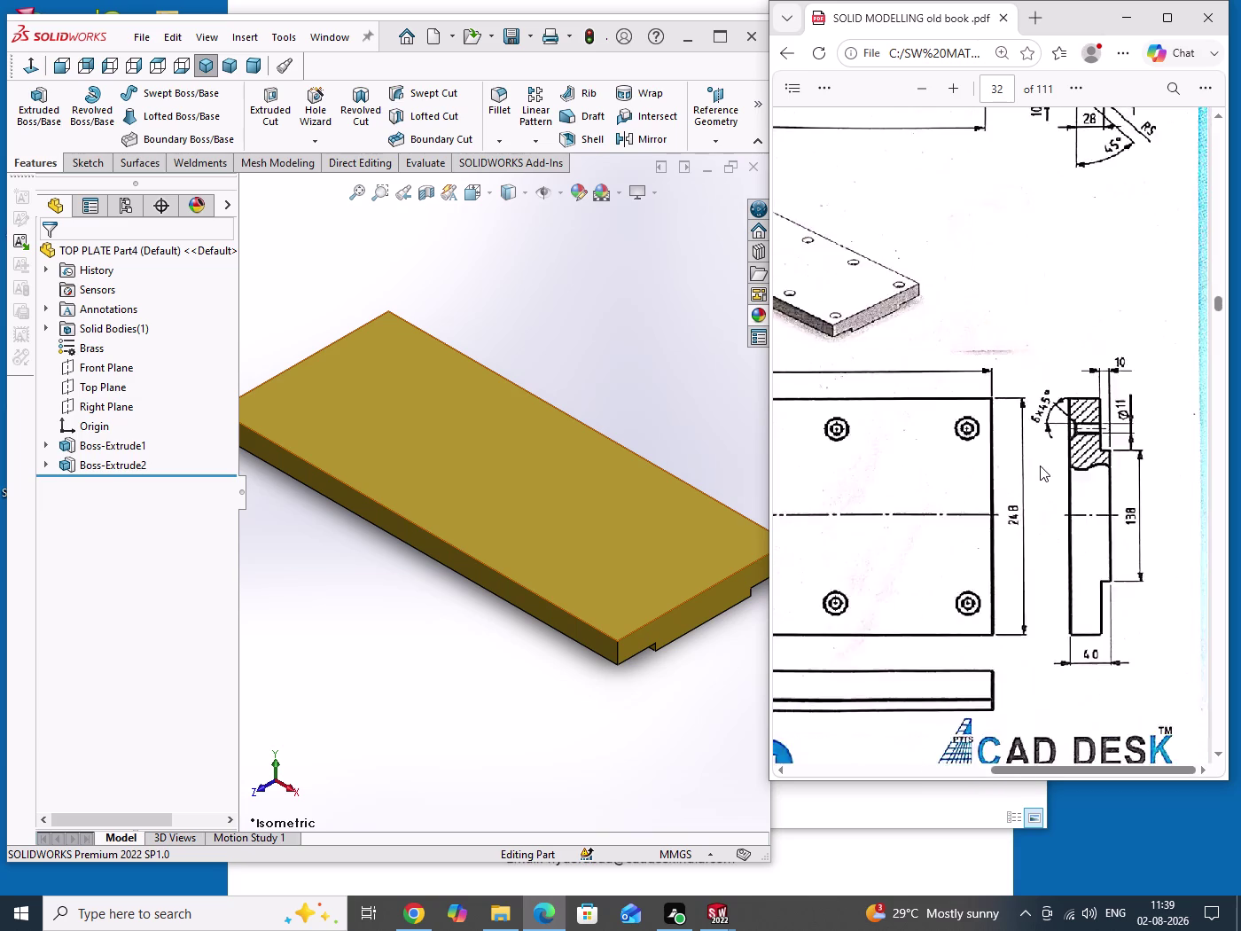
drag(631, 290, 641, 398)
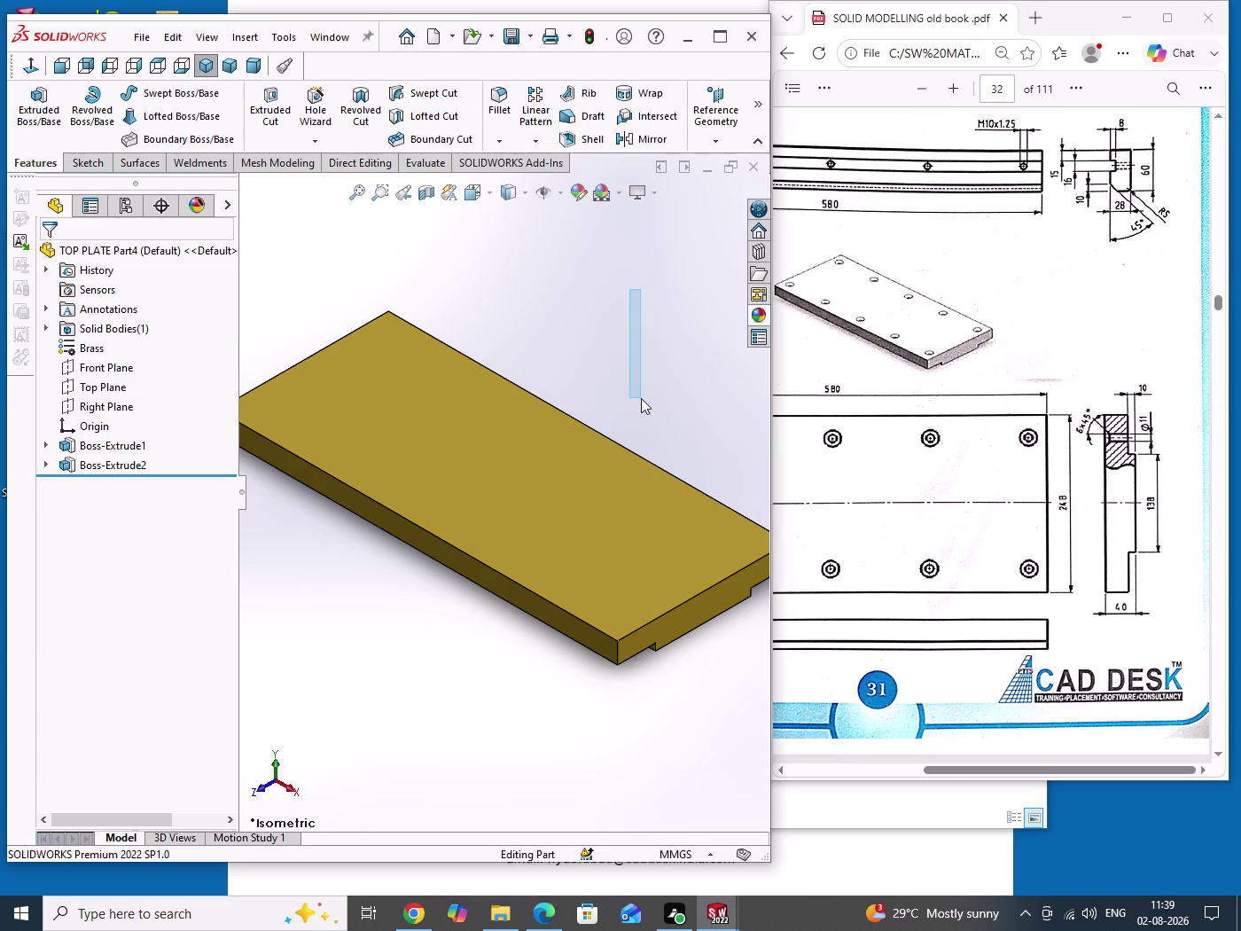
scroll(up, 3)
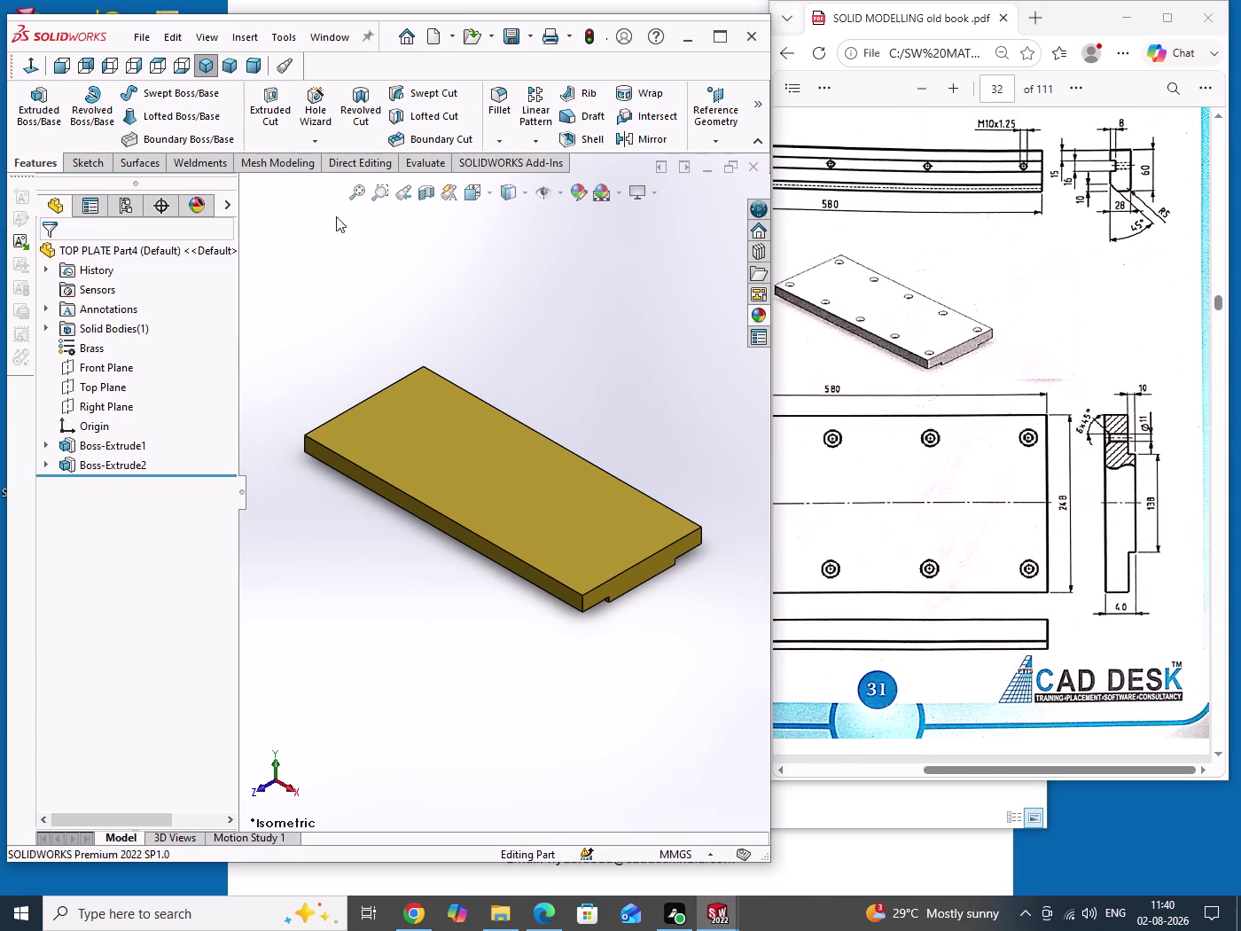
click(305, 143)
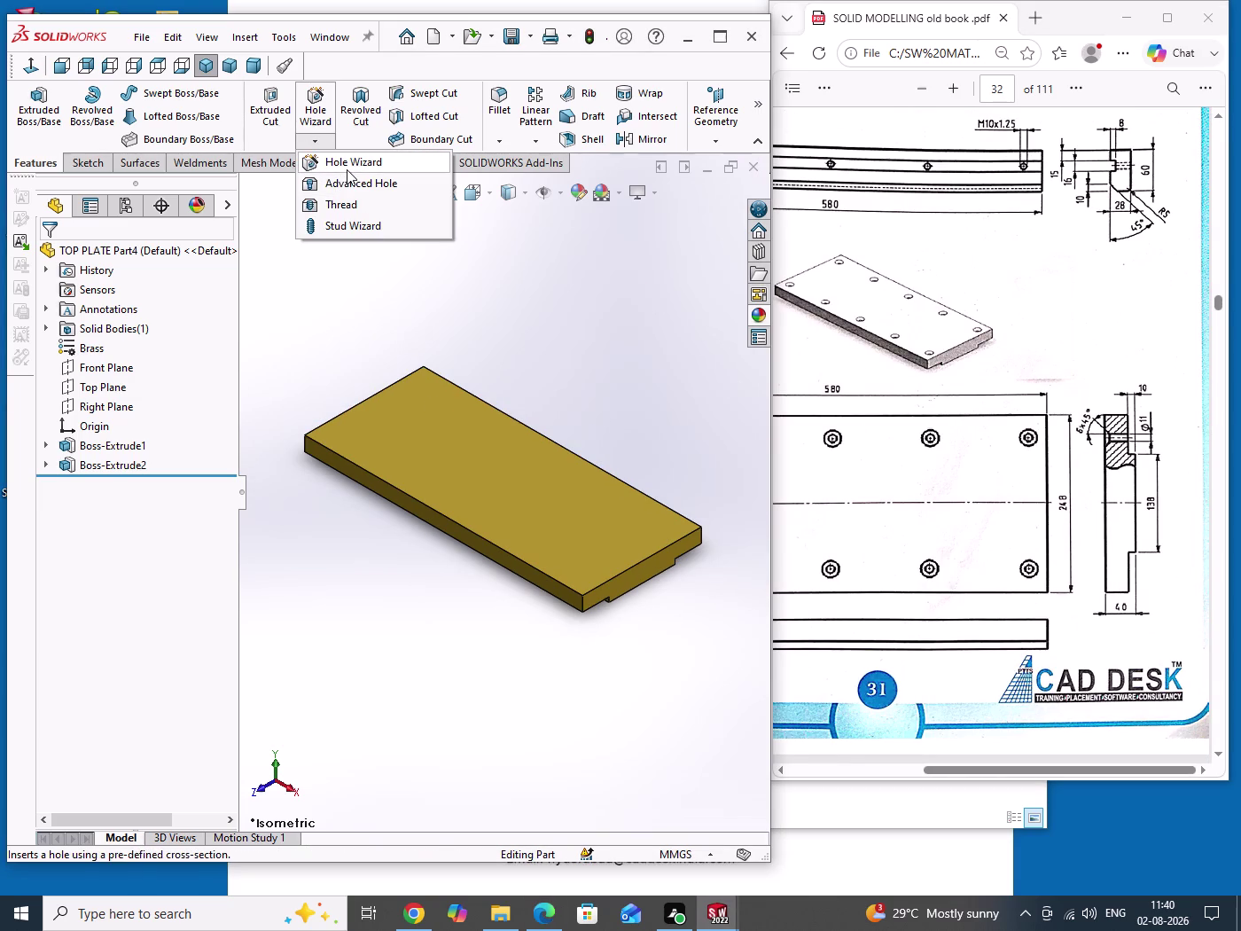
Set up a 10 mm Legacy Hole with an Up To Next end condition.
click(347, 169)
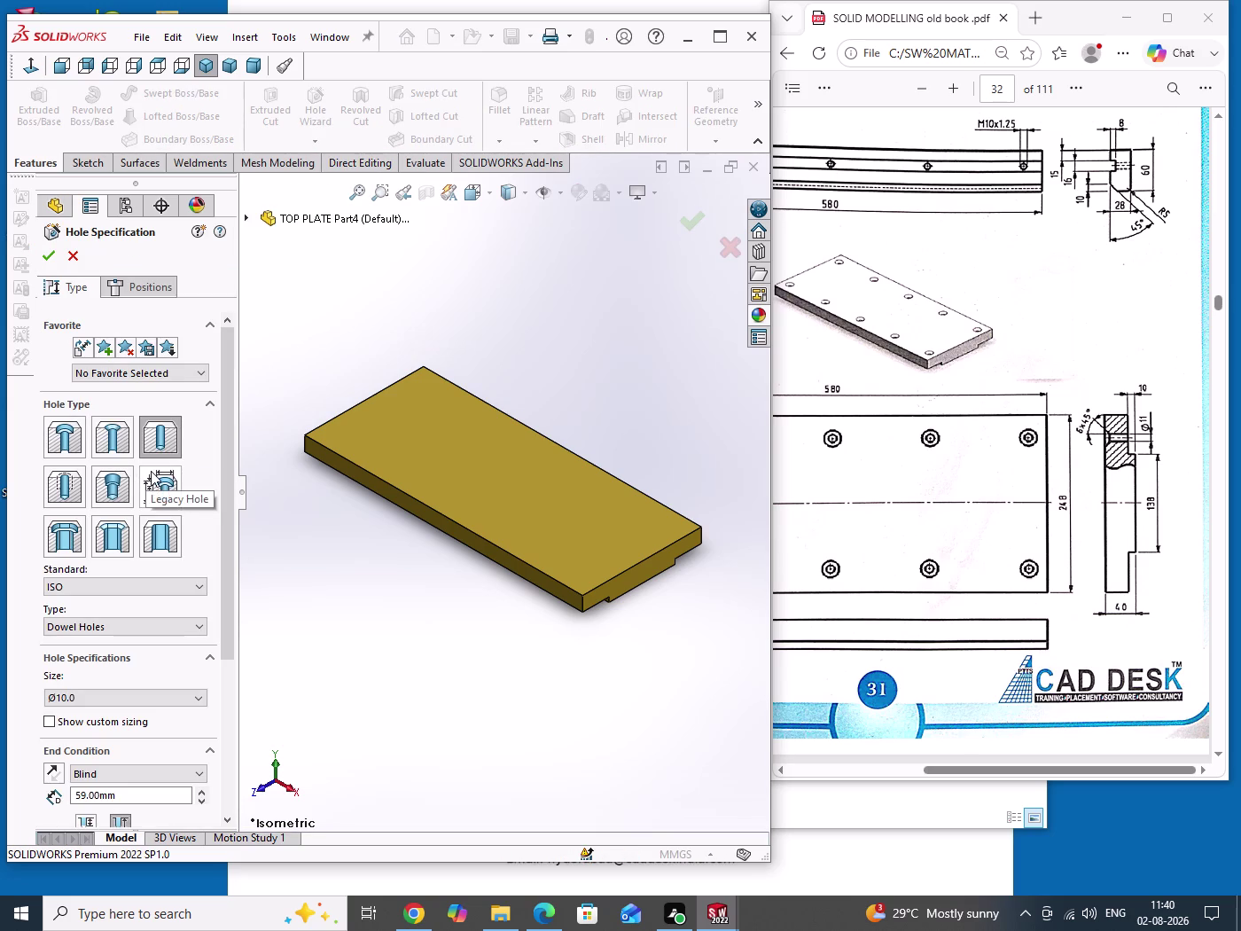
click(163, 494)
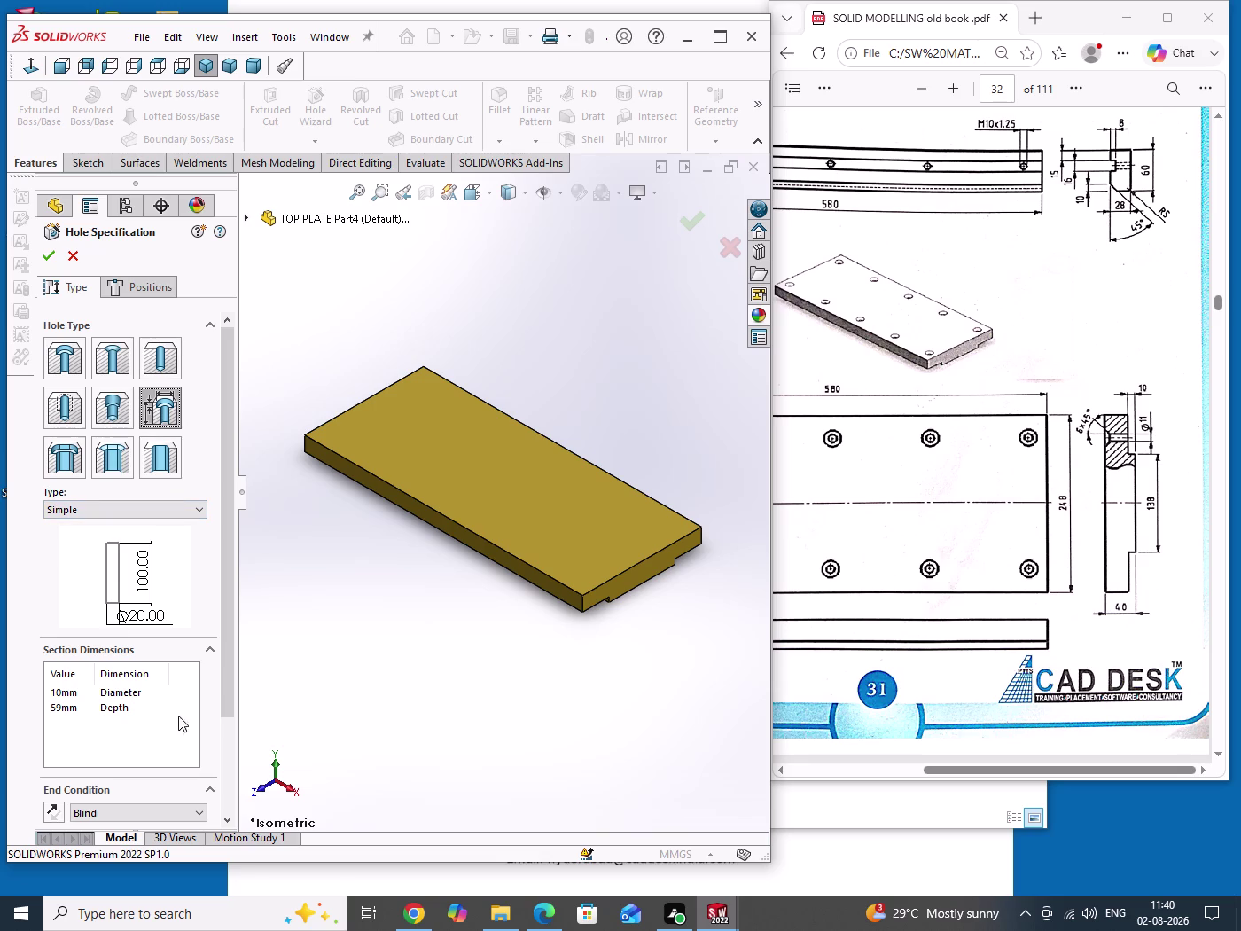
drag(227, 622, 227, 752)
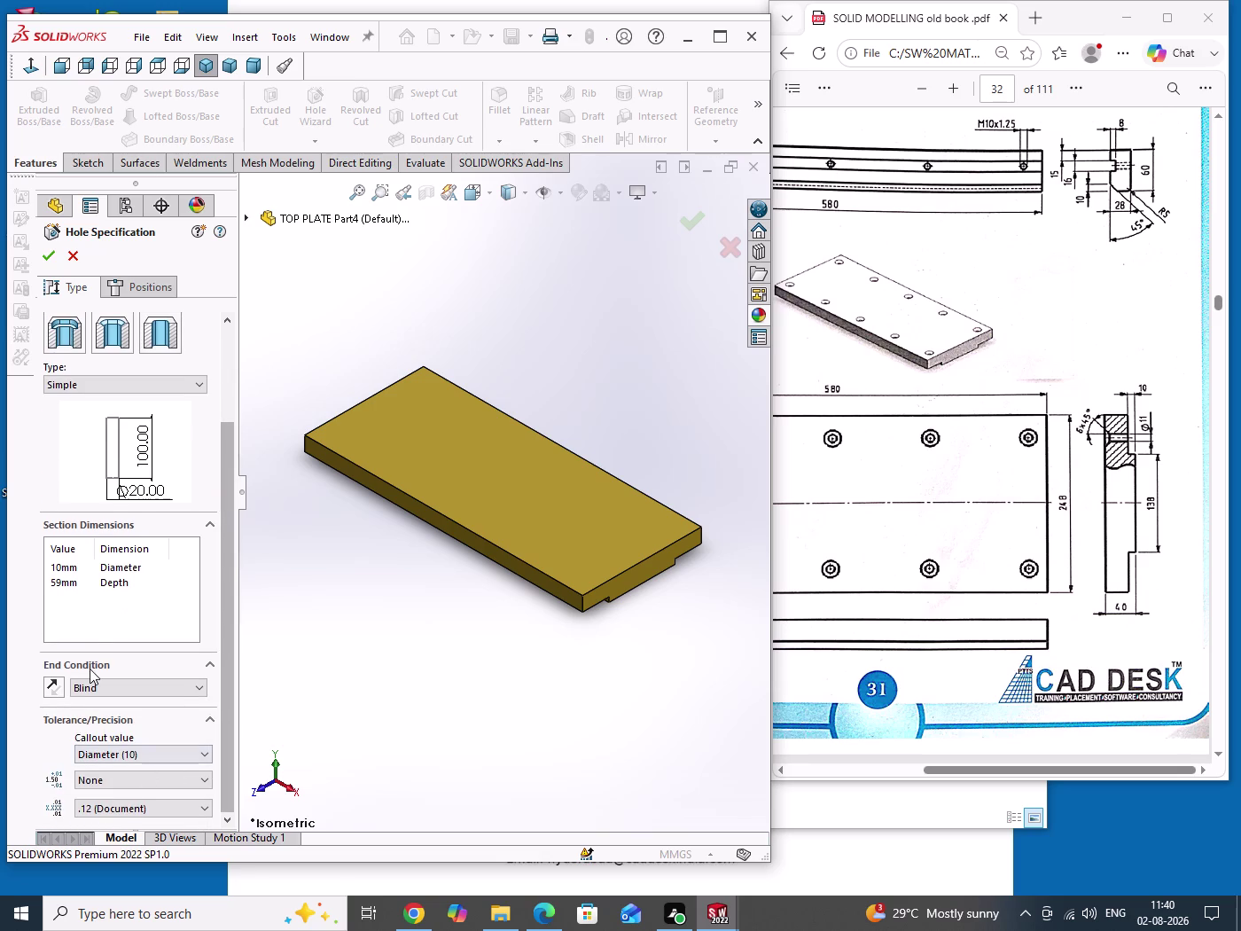
double_click(61, 582)
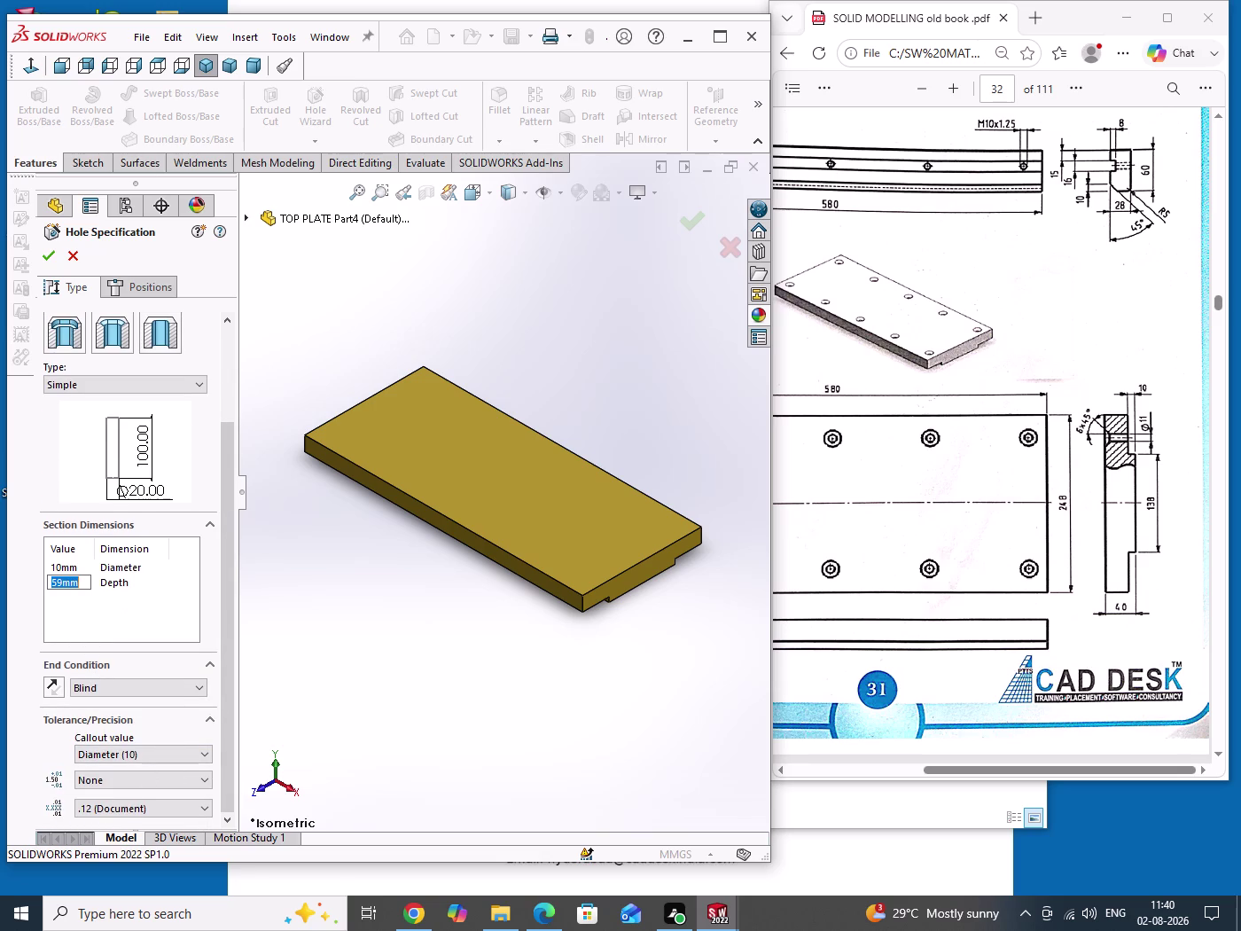
click(157, 688)
click(111, 725)
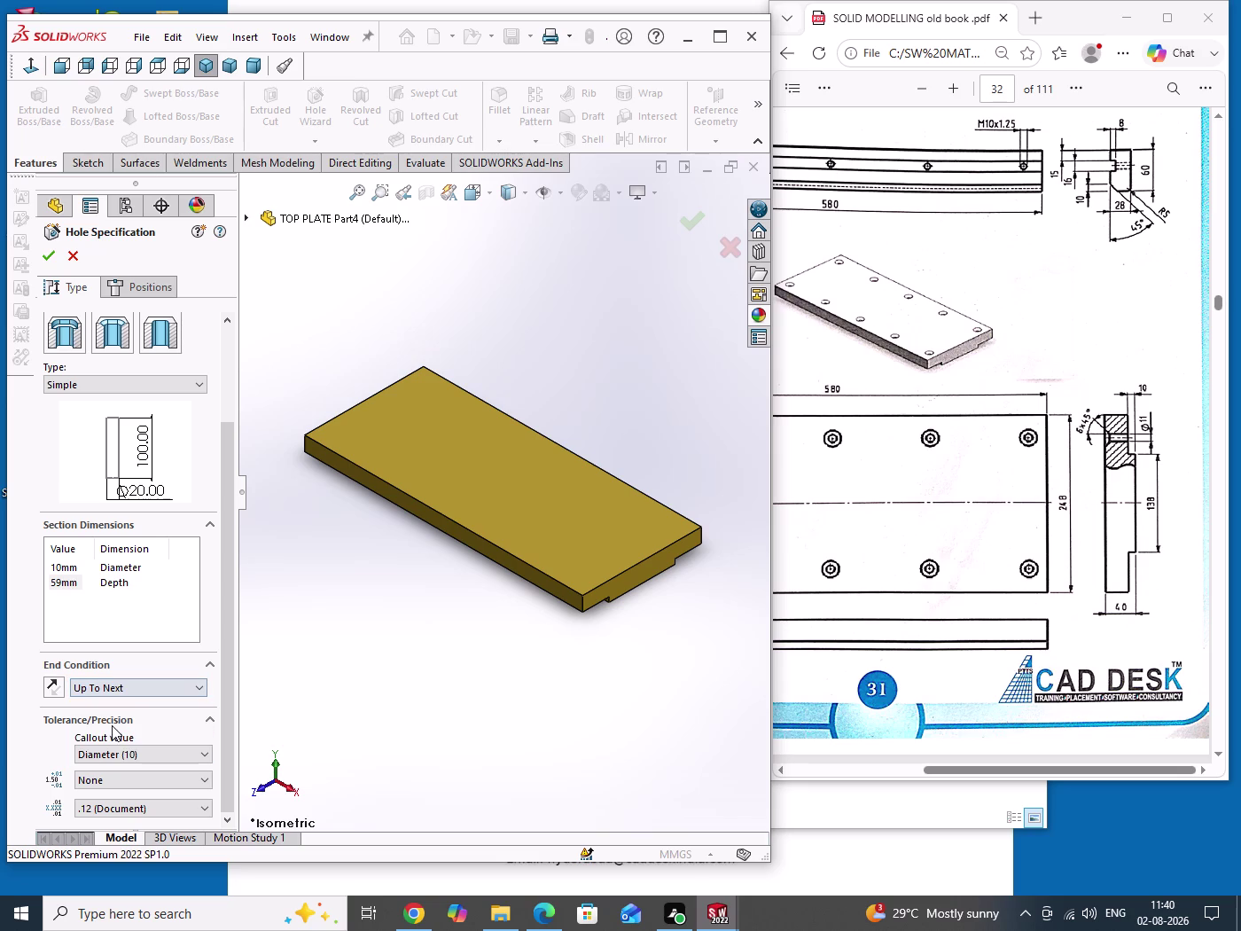
Place the hole centre on the top face near the plate's left end.
click(146, 293)
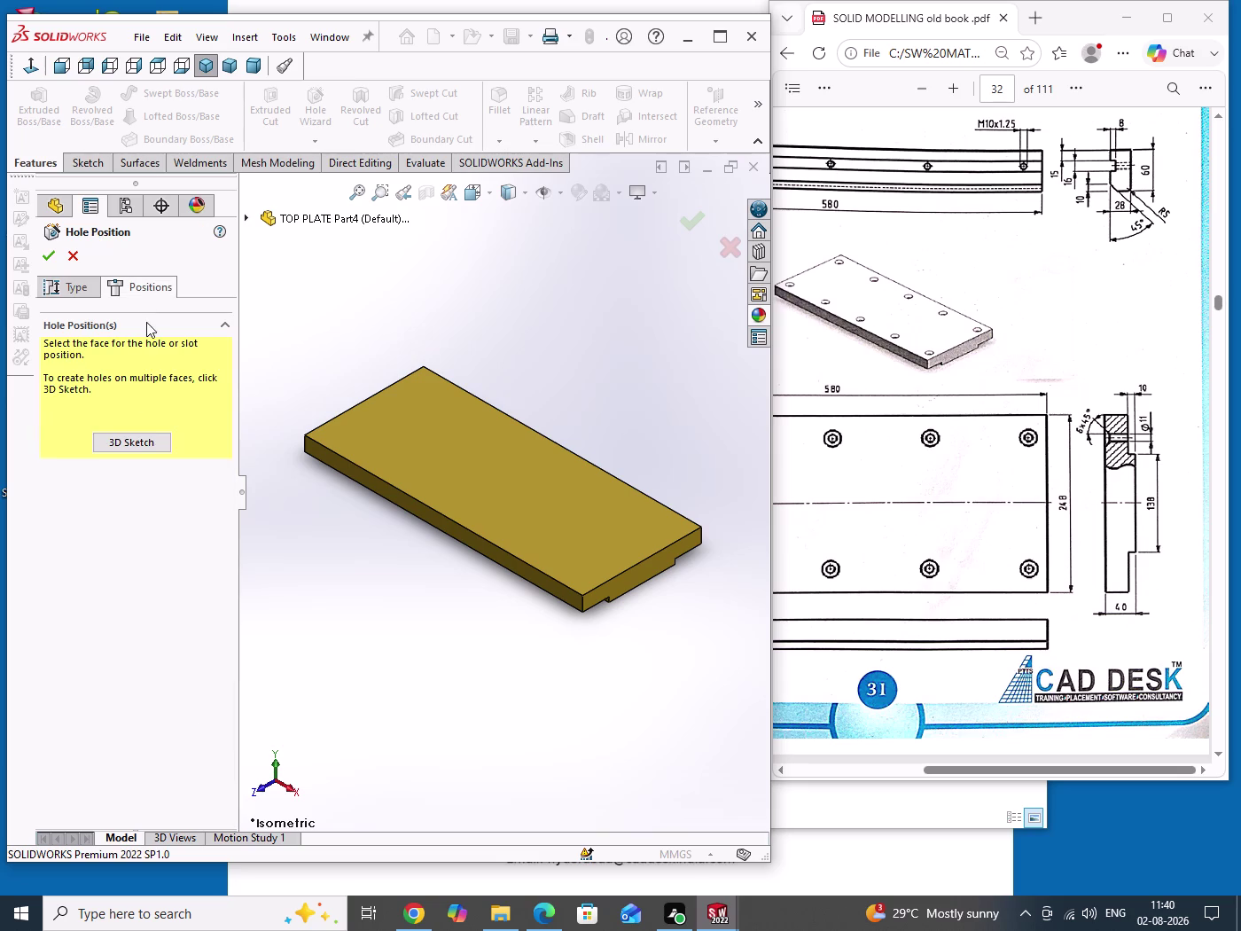
click(136, 444)
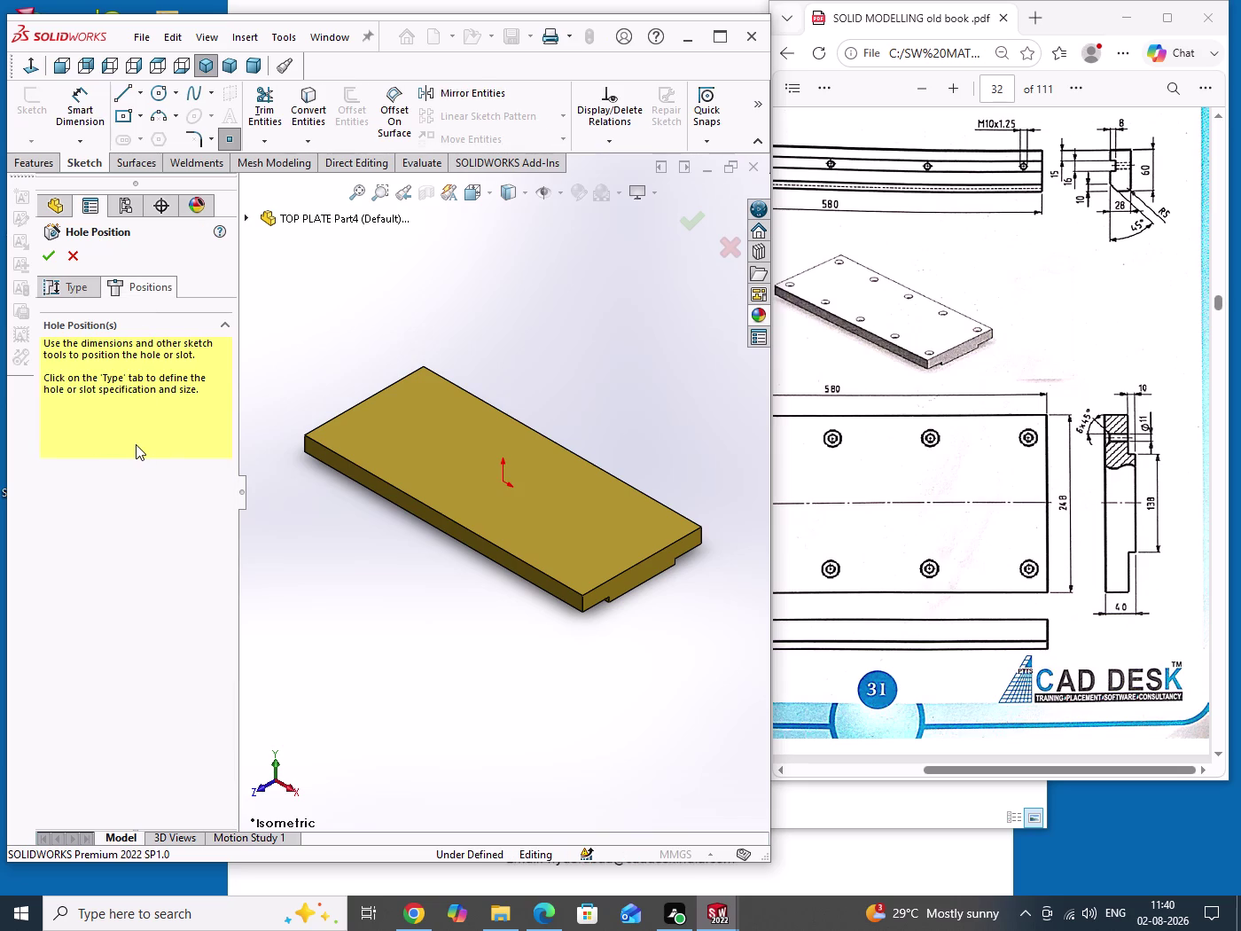
click(356, 442)
right_click(356, 441)
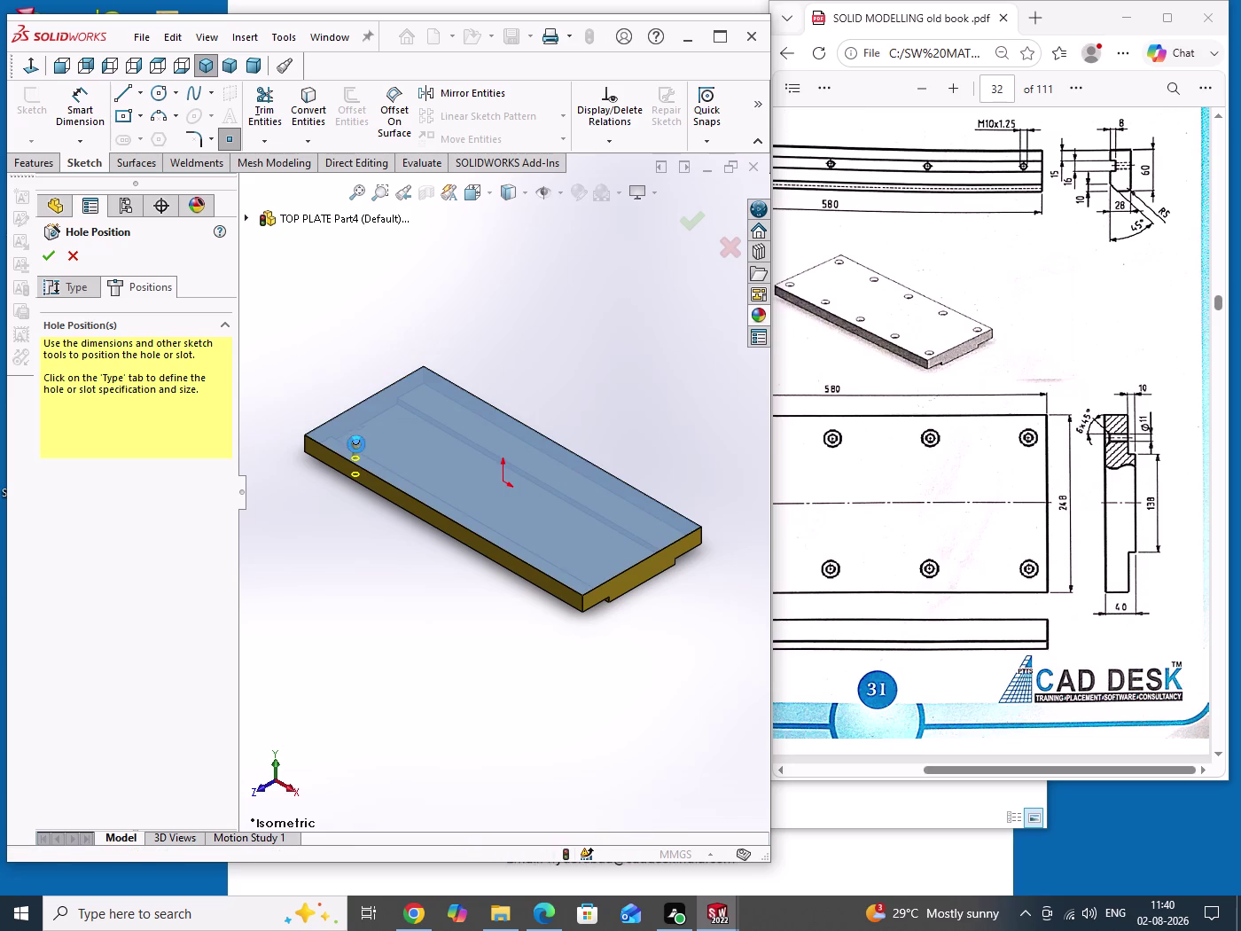
drag(355, 565, 364, 643)
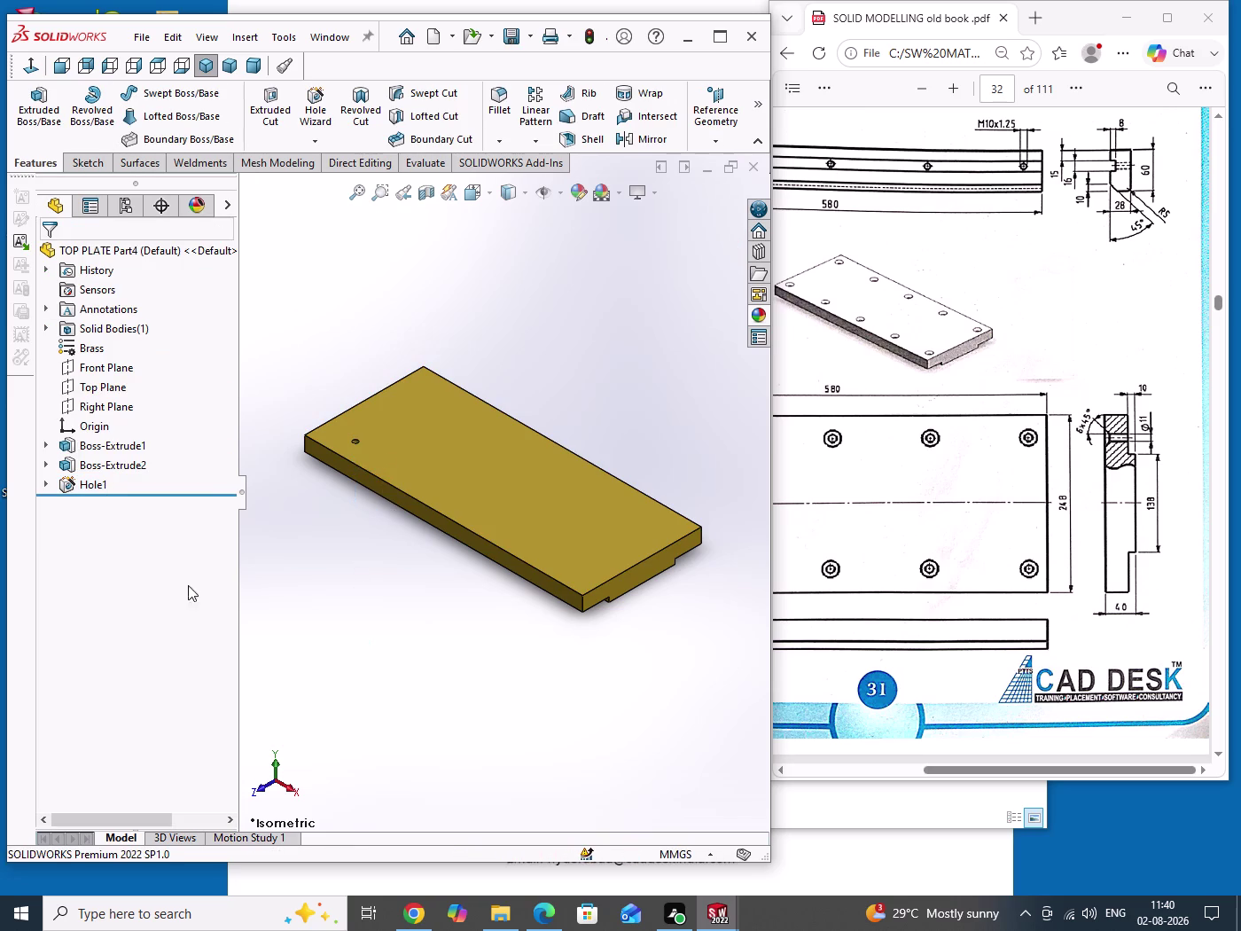
Reopen Hole1 for editing, orbit to check its placement, and go to Positions.
right_click(99, 487)
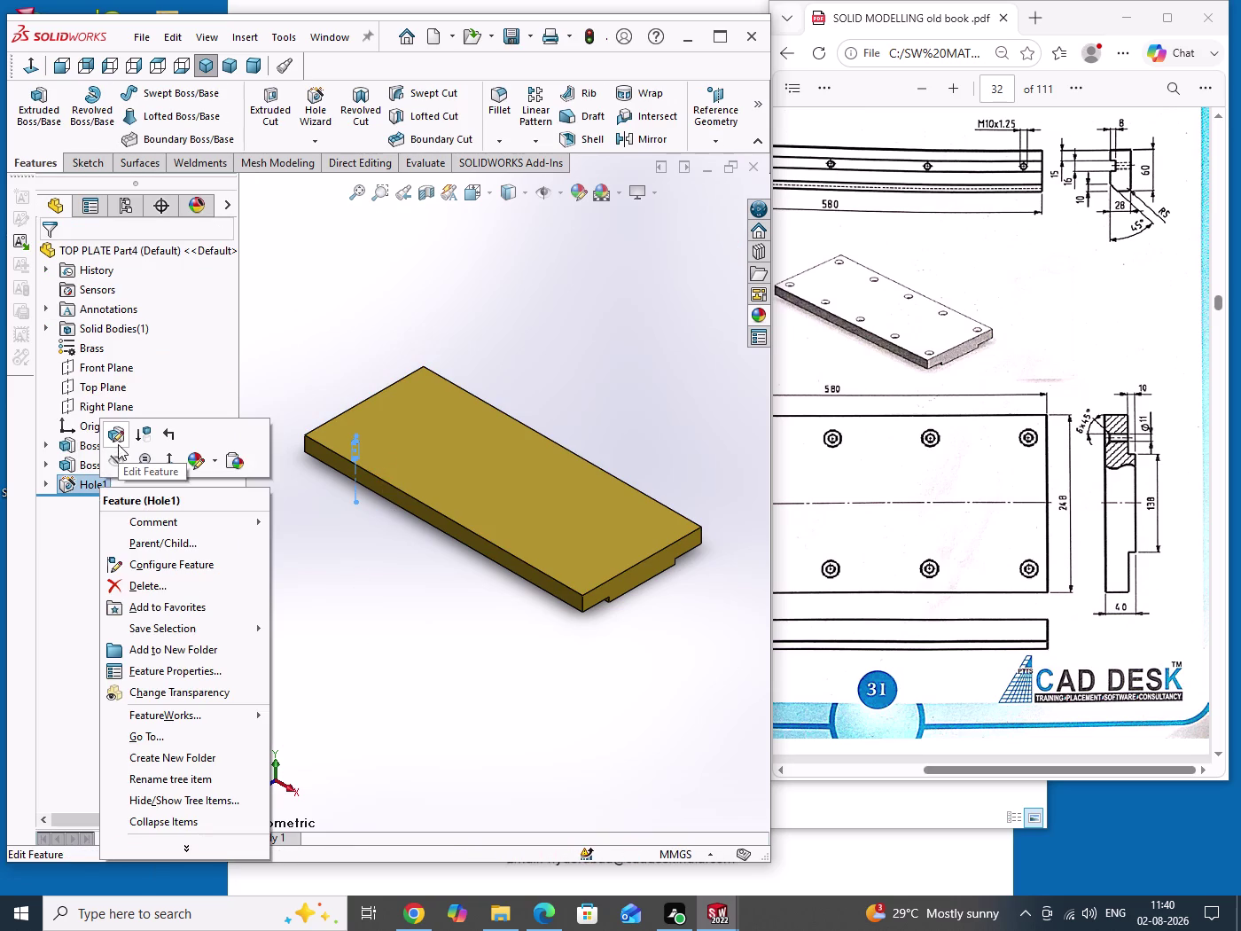
click(118, 444)
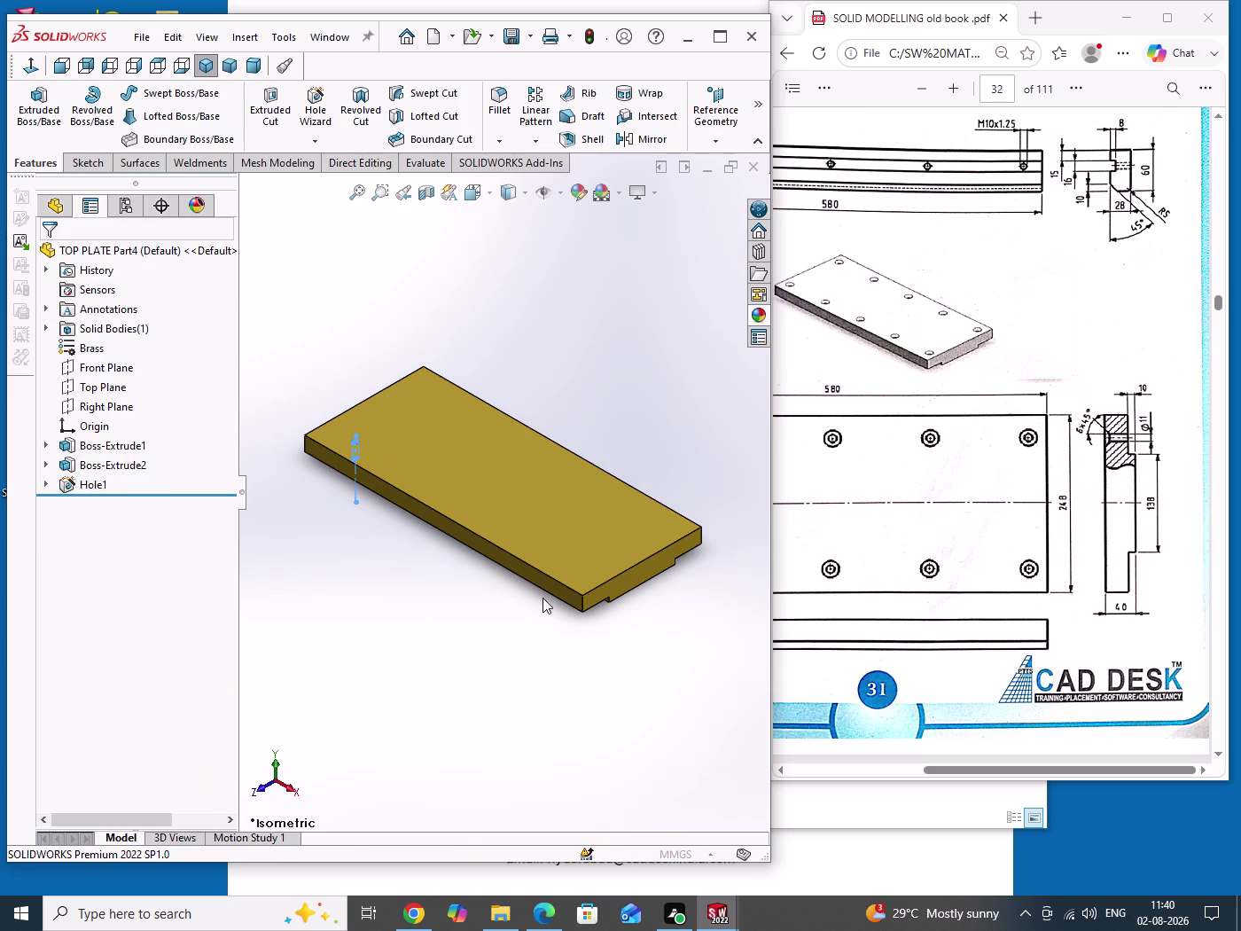
drag(1069, 770, 794, 756)
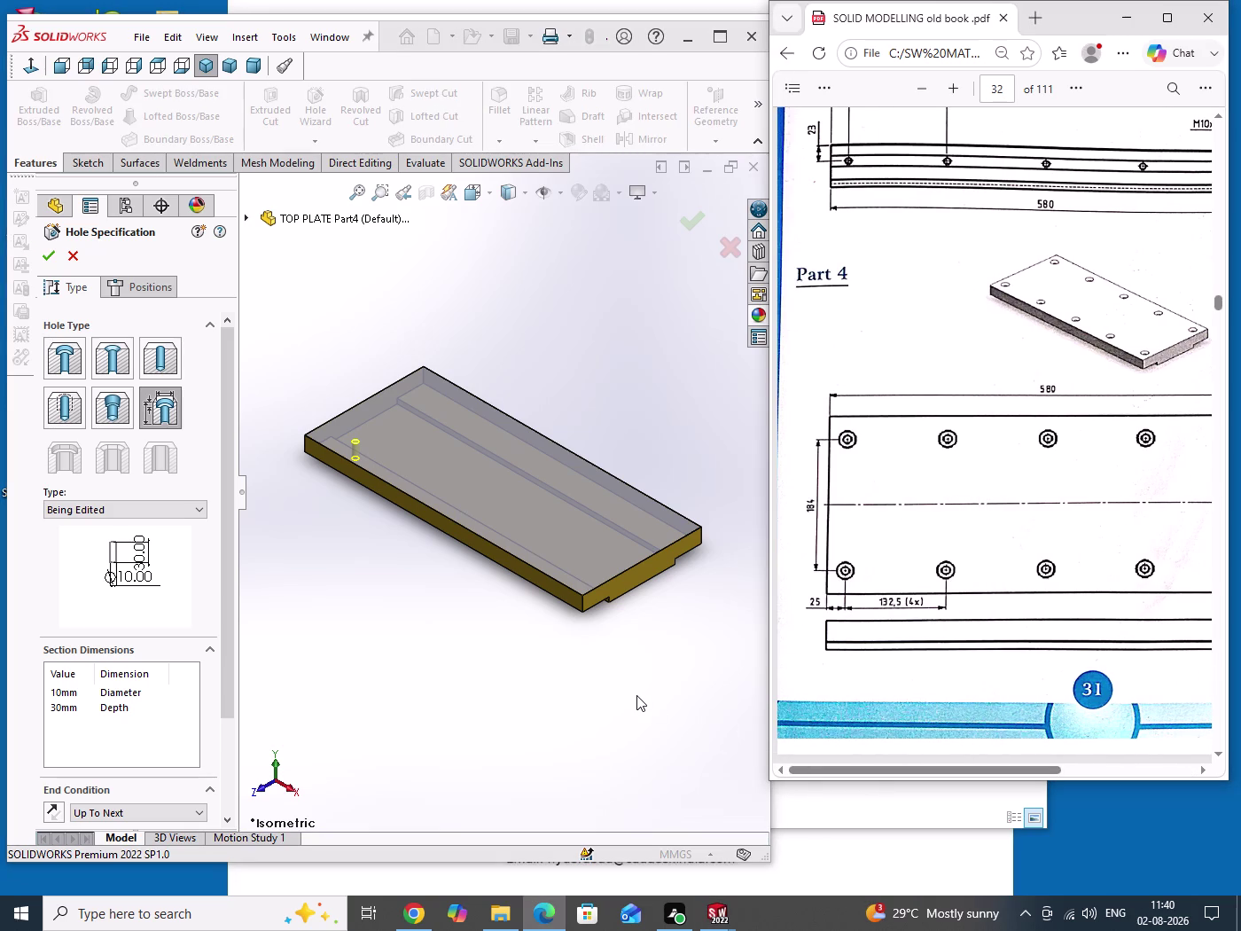
middle_drag(513, 645, 577, 632)
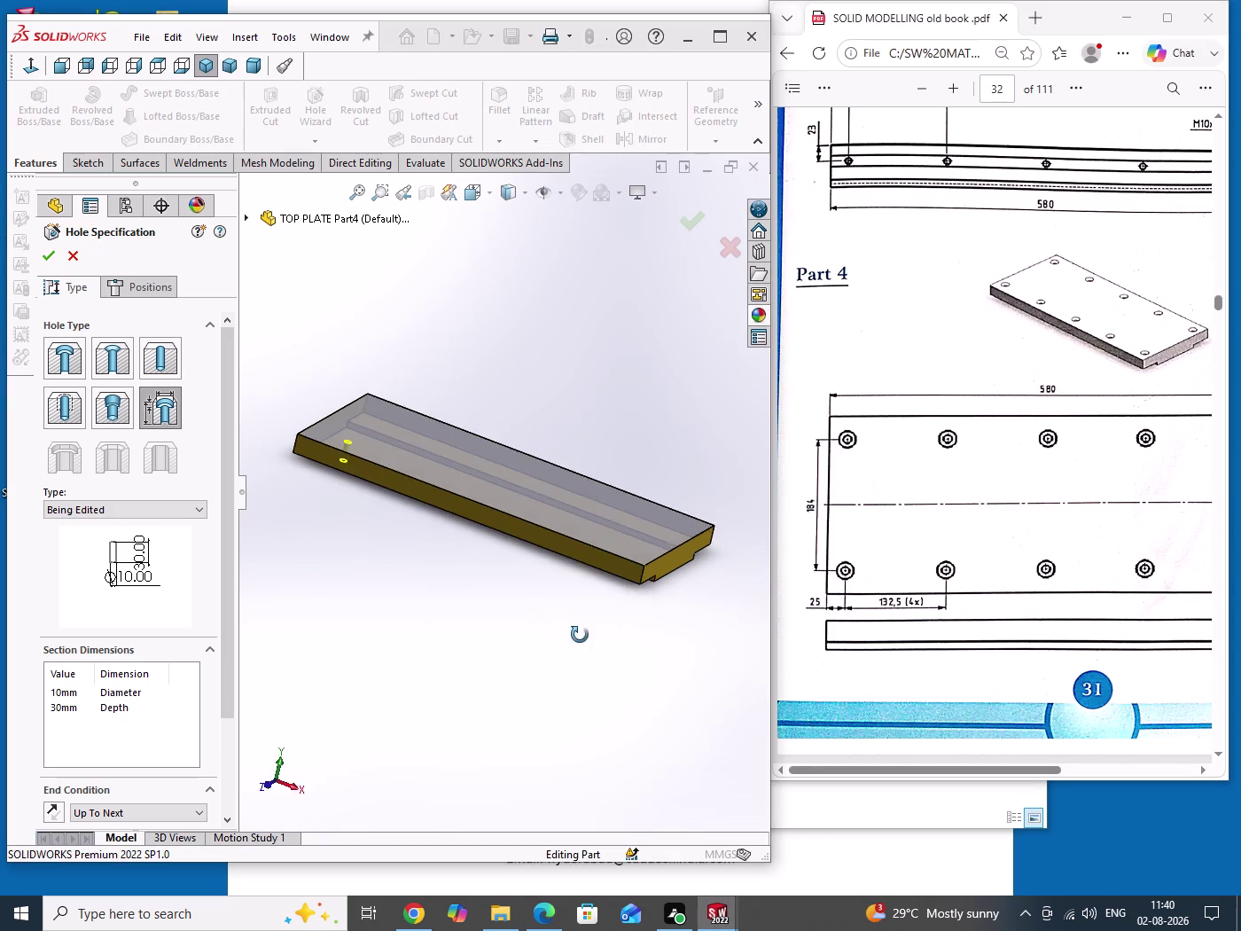
middle_drag(577, 631, 571, 756)
scroll(up, 3)
scroll(down, 3)
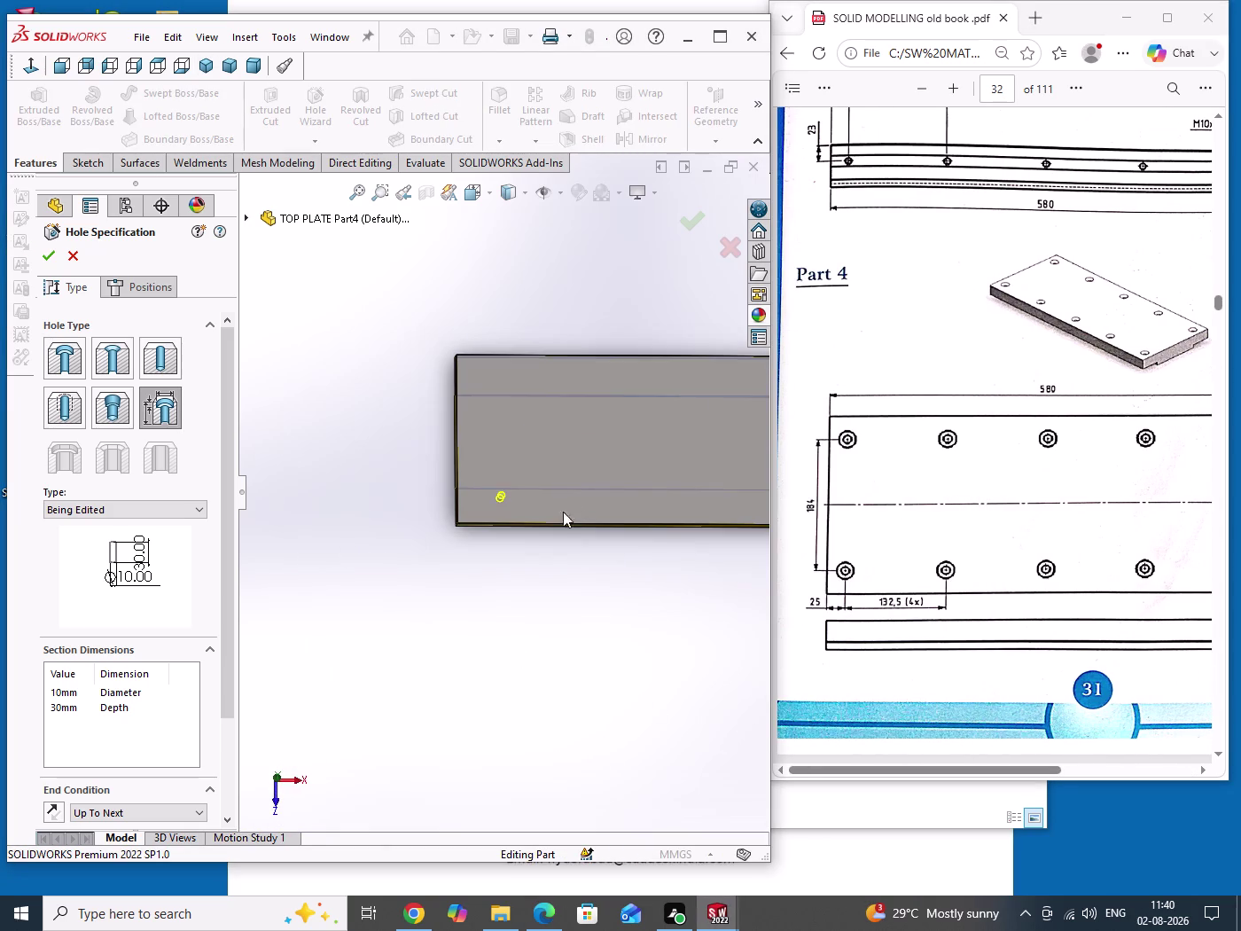
scroll(down, 3)
scroll(down, 3)
middle_drag(466, 555, 438, 580)
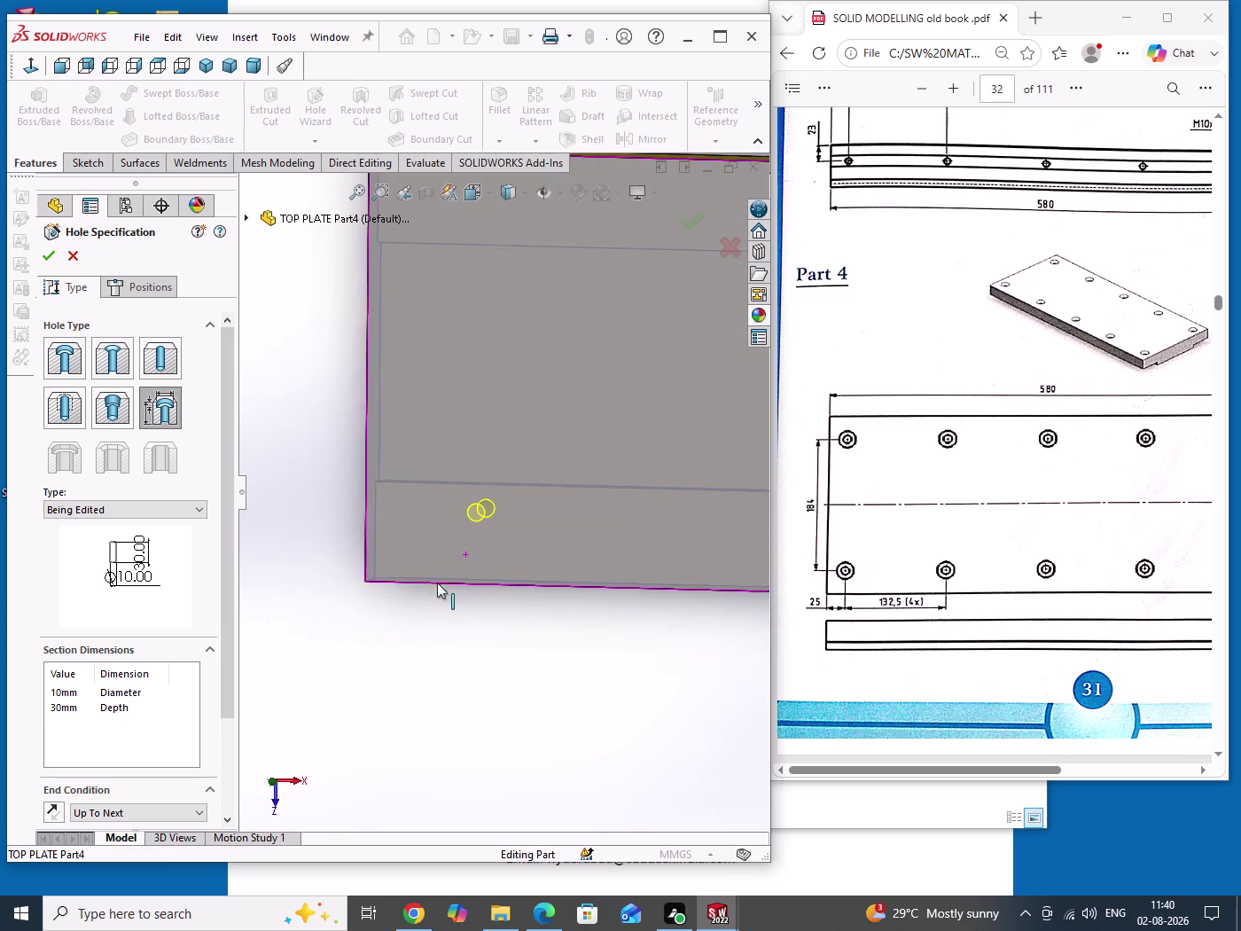
click(162, 288)
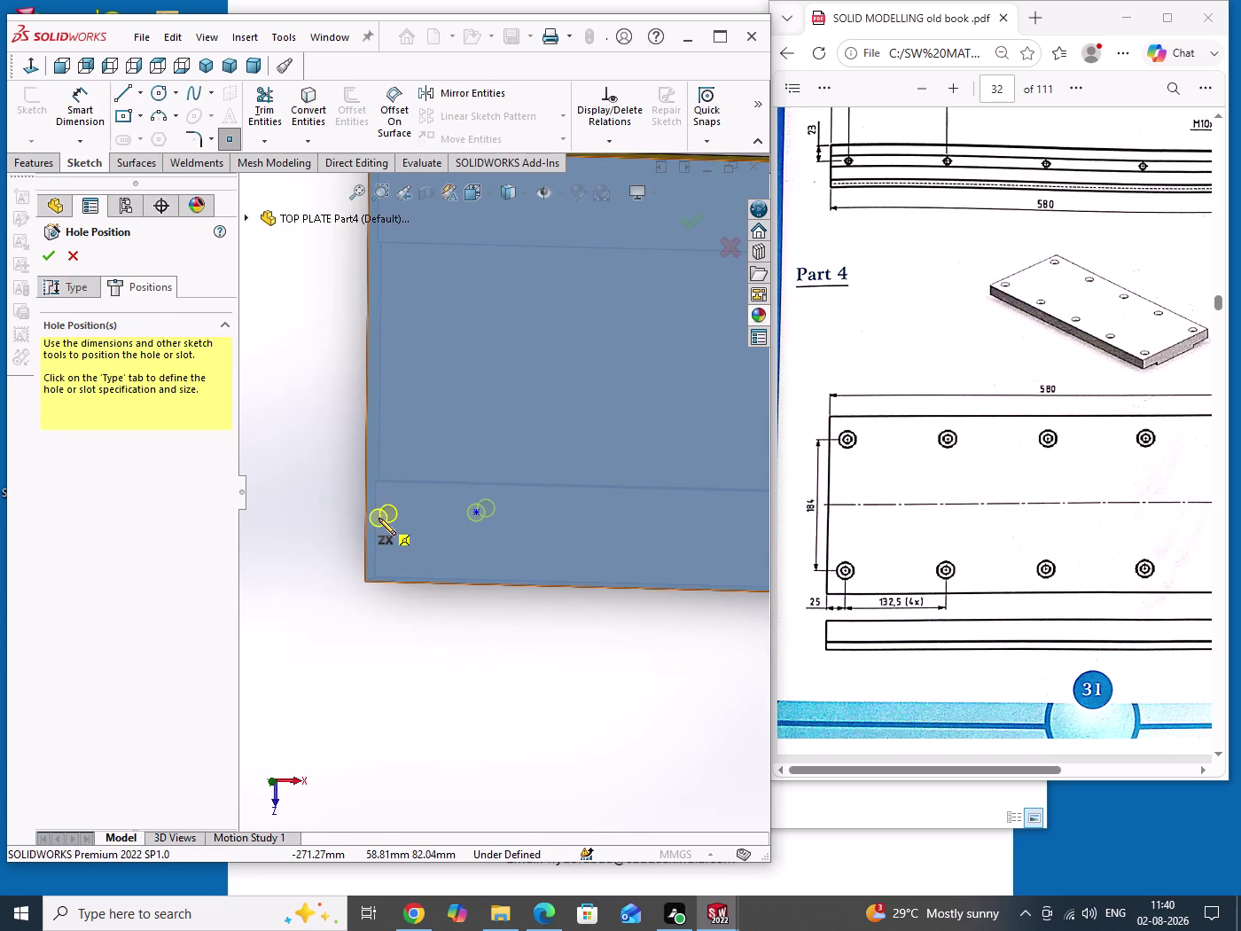
Dimension the hole centre 25 mm from the plate's left edge.
right_click(346, 515)
click(360, 530)
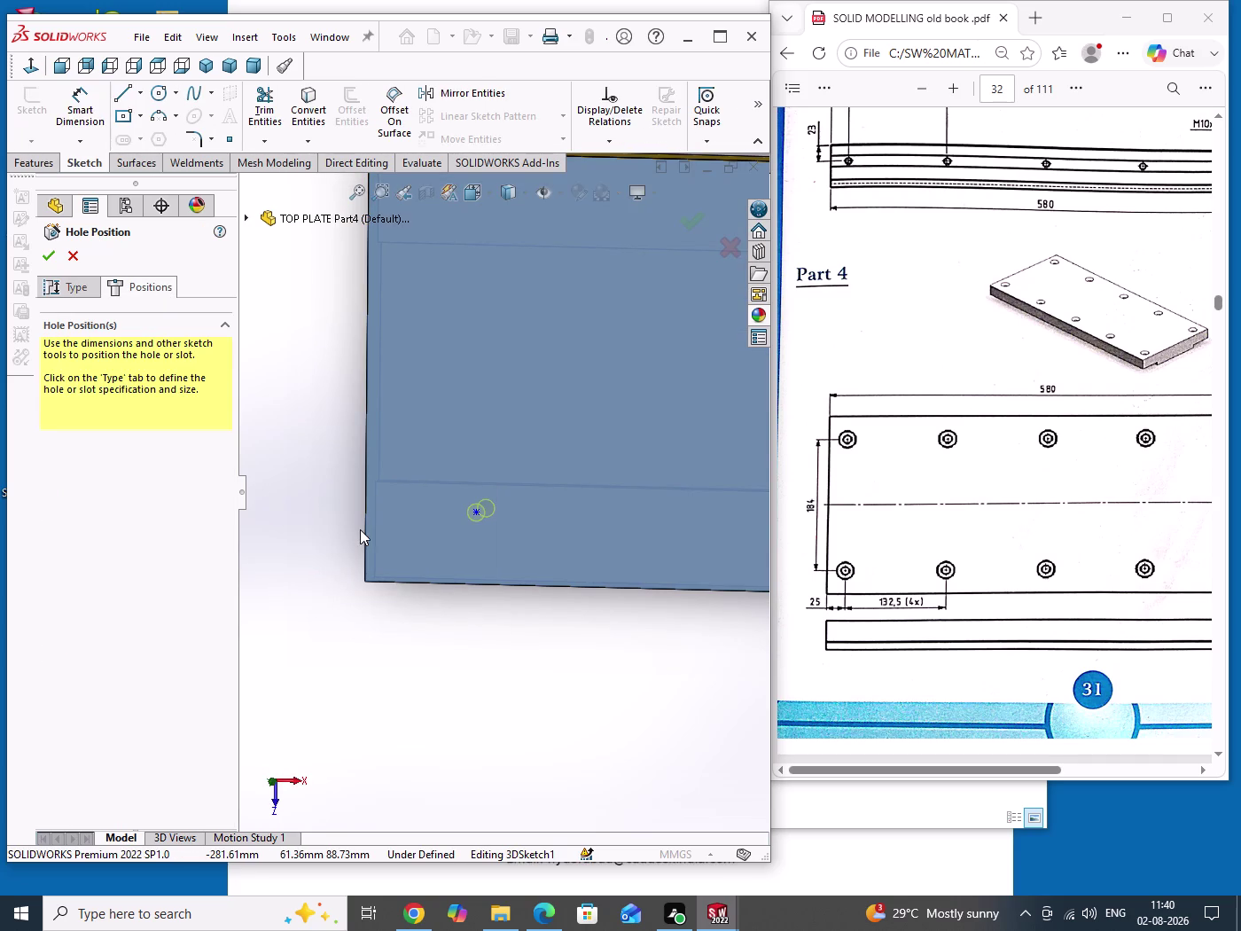
click(97, 117)
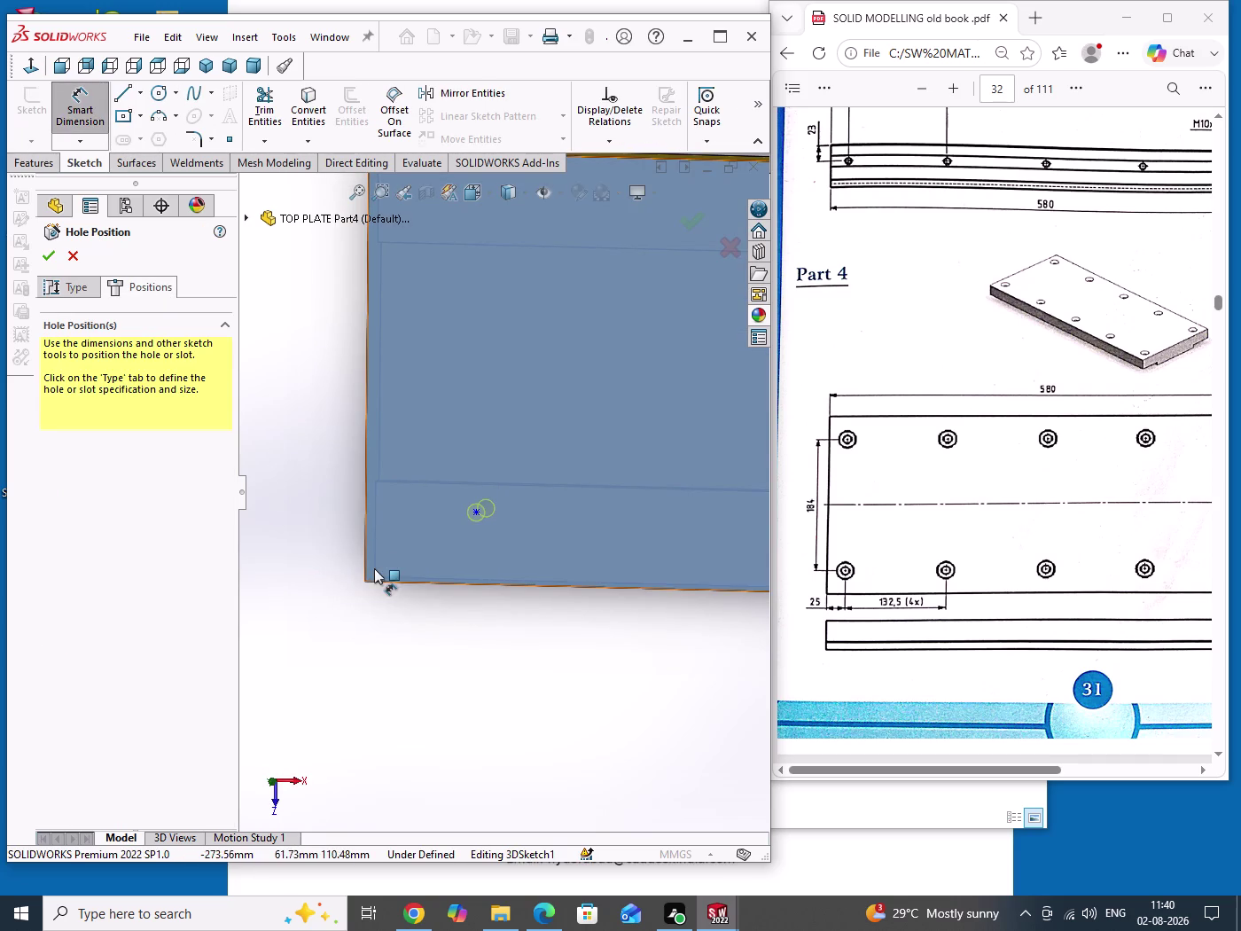
click(364, 553)
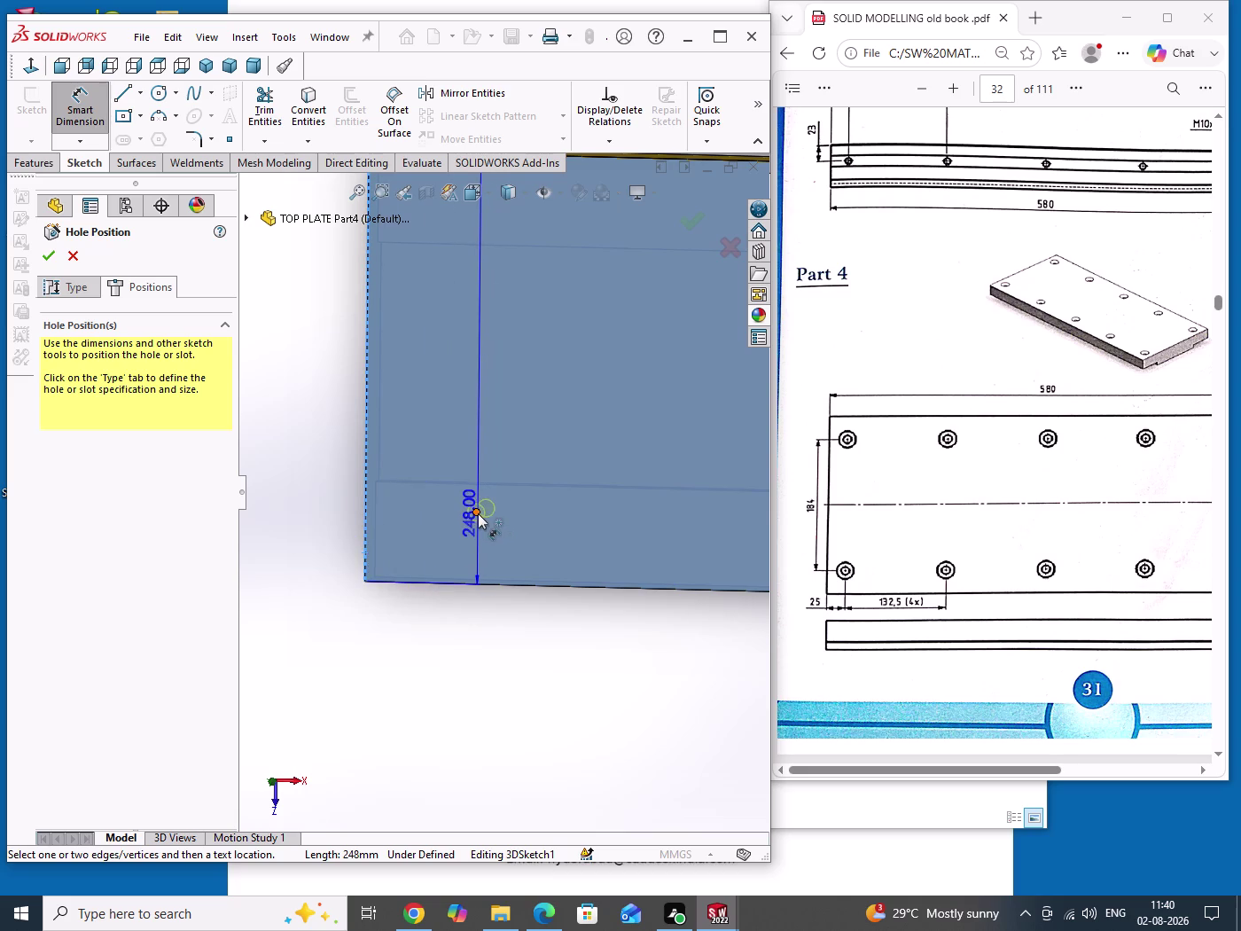
click(478, 514)
click(435, 631)
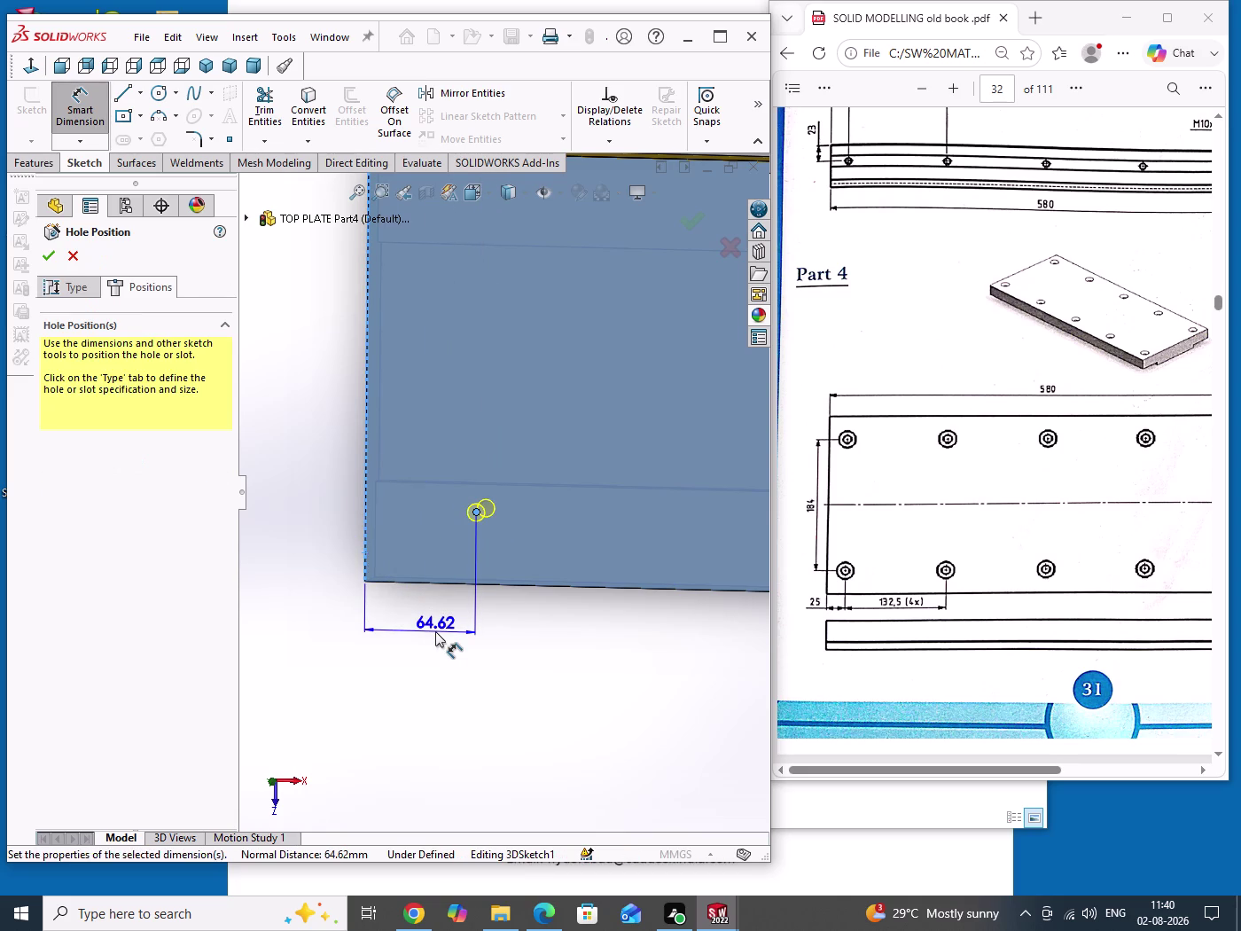
text(25)
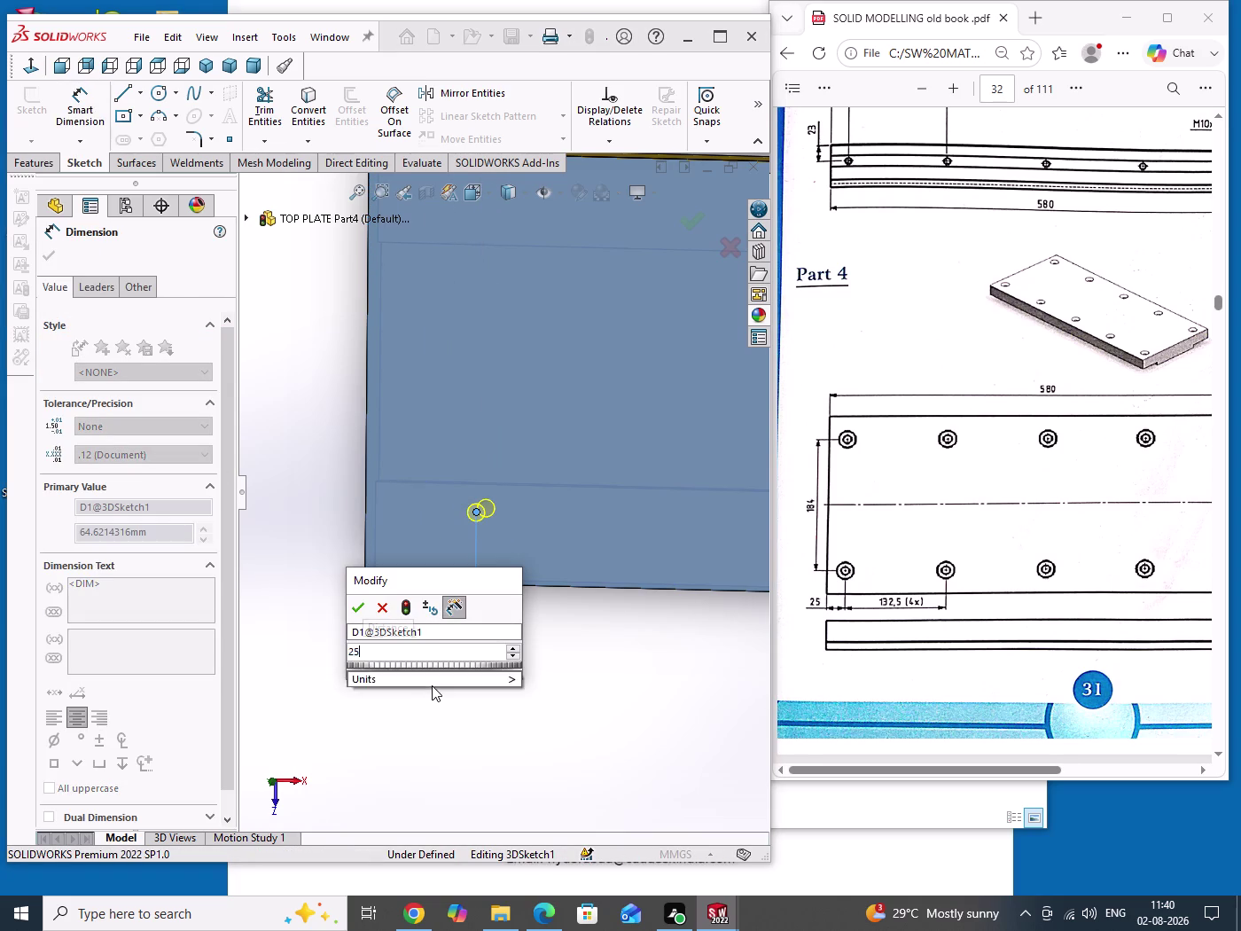
key(Return)
right_click(486, 666)
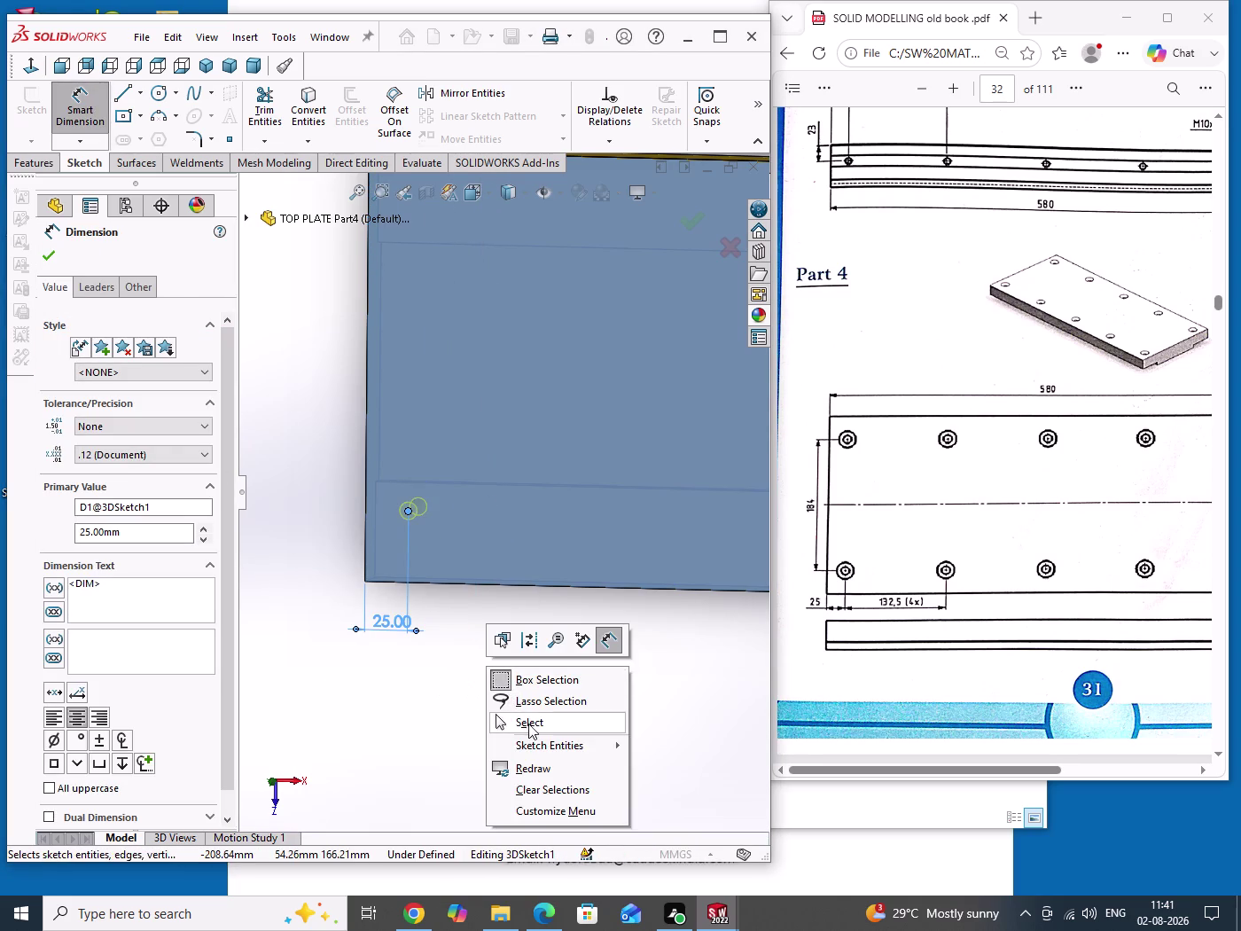
click(530, 728)
scroll(up, 3)
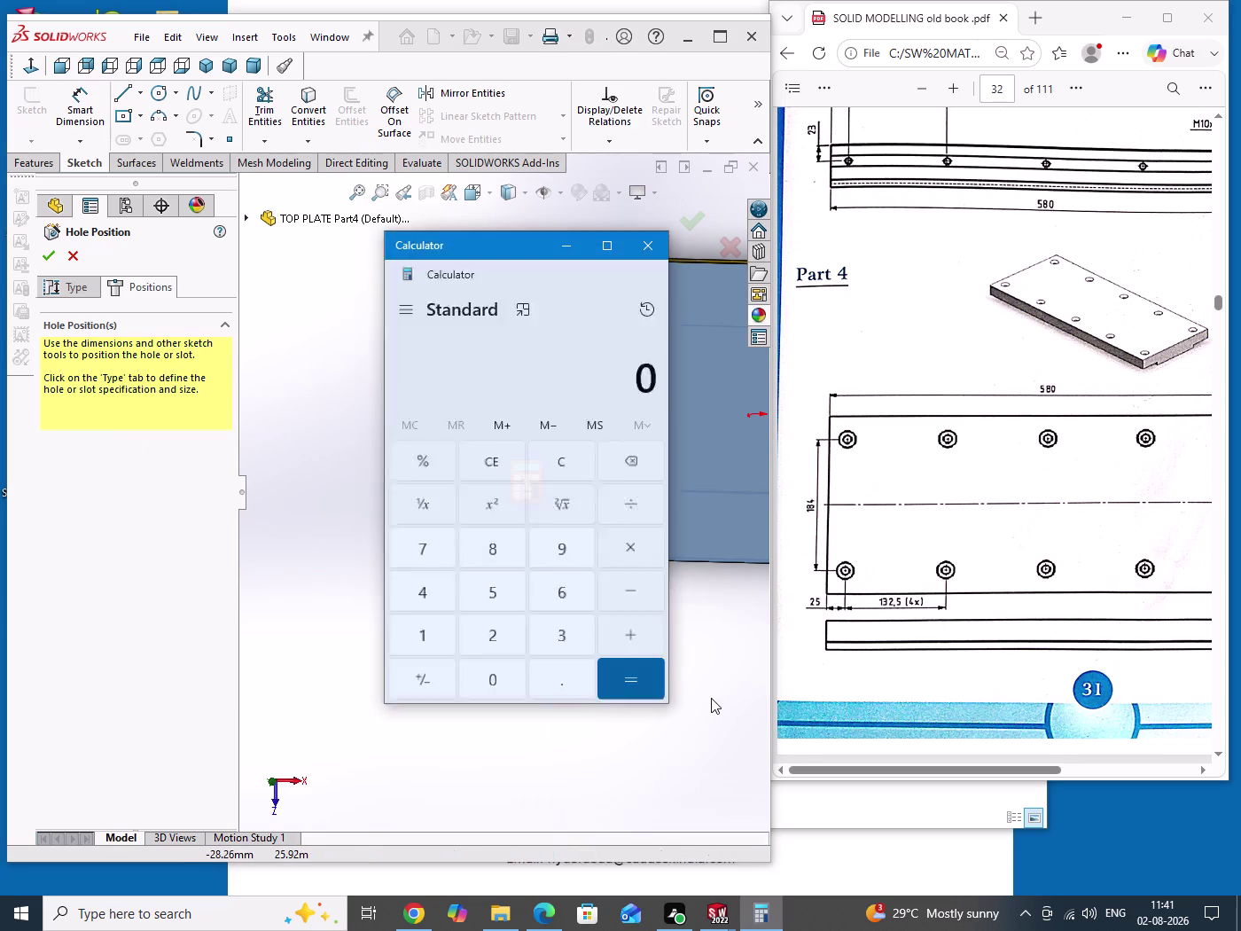
Compute (248 − 184) ÷ 2 = 32 in Calculator and minimize it.
click(478, 630)
click(413, 575)
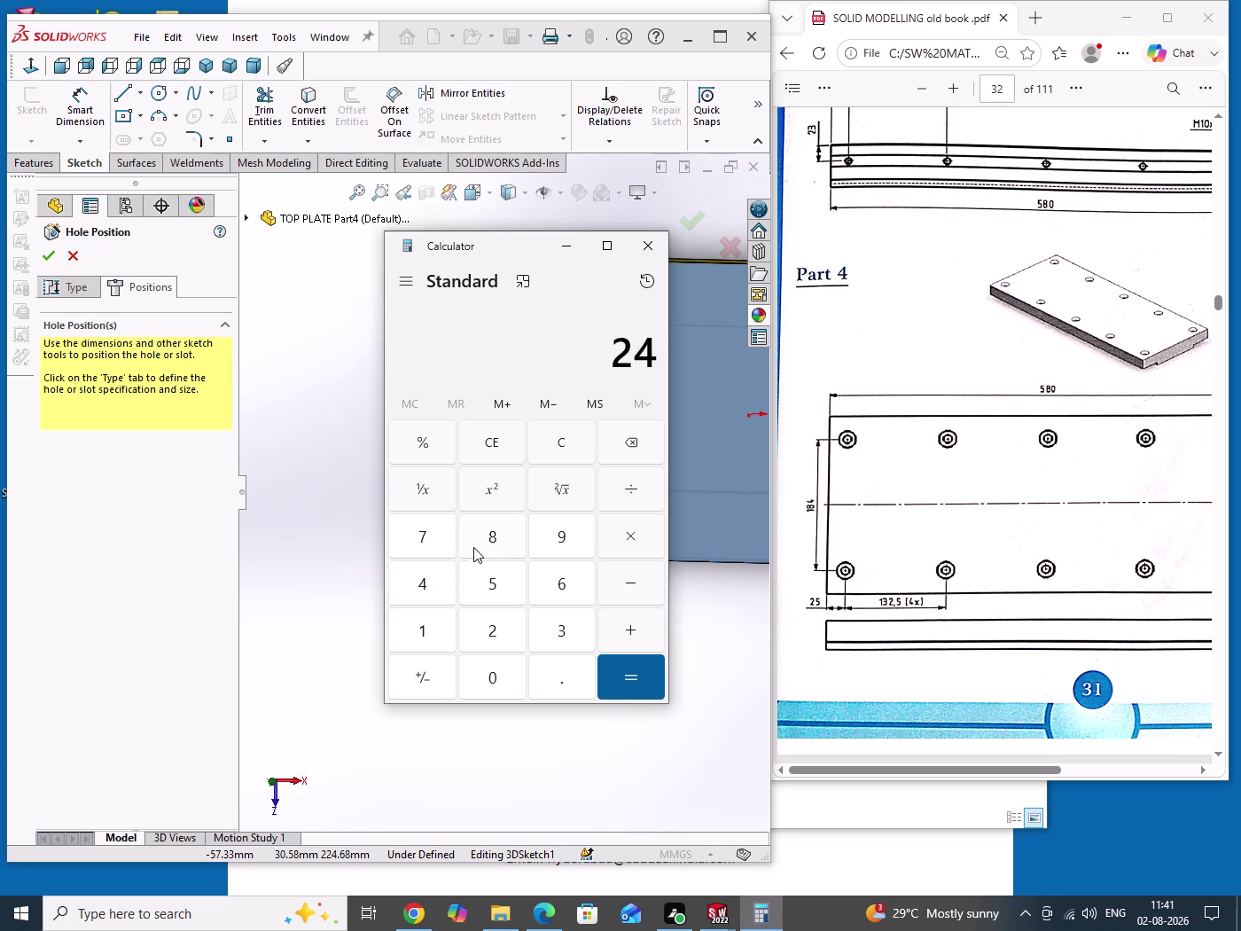
click(480, 541)
click(647, 582)
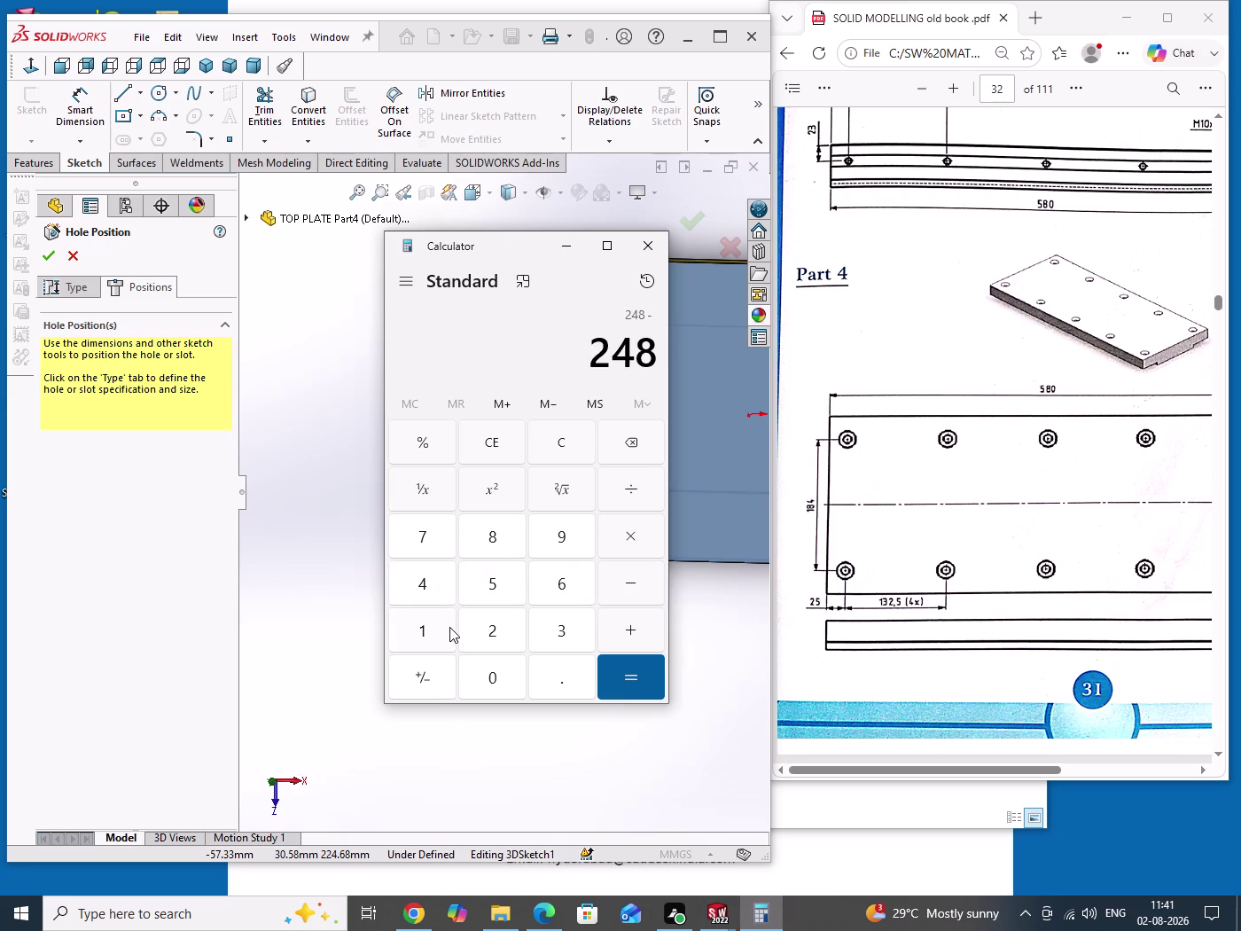
click(441, 627)
click(499, 541)
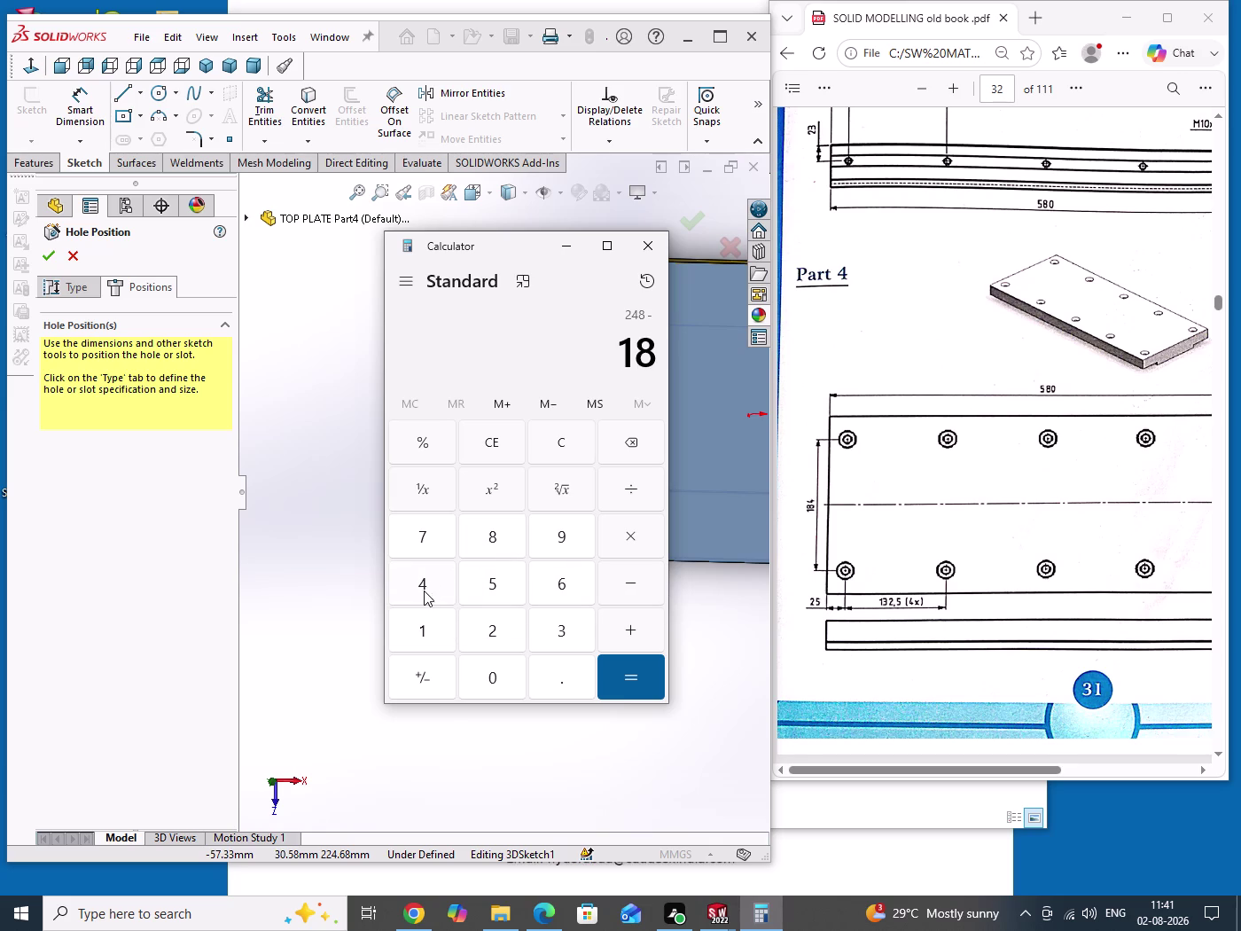
click(424, 590)
click(623, 684)
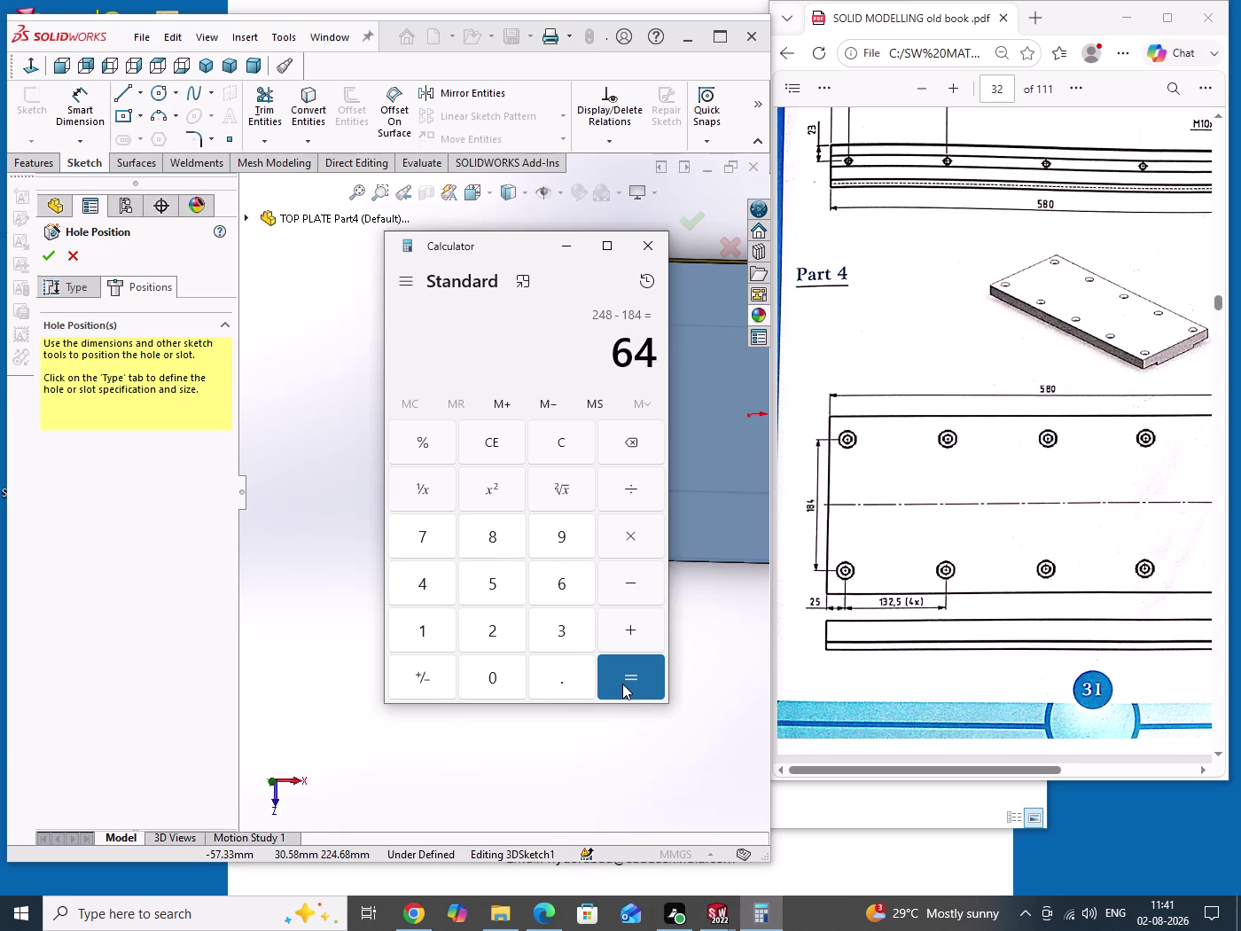
click(637, 484)
click(508, 632)
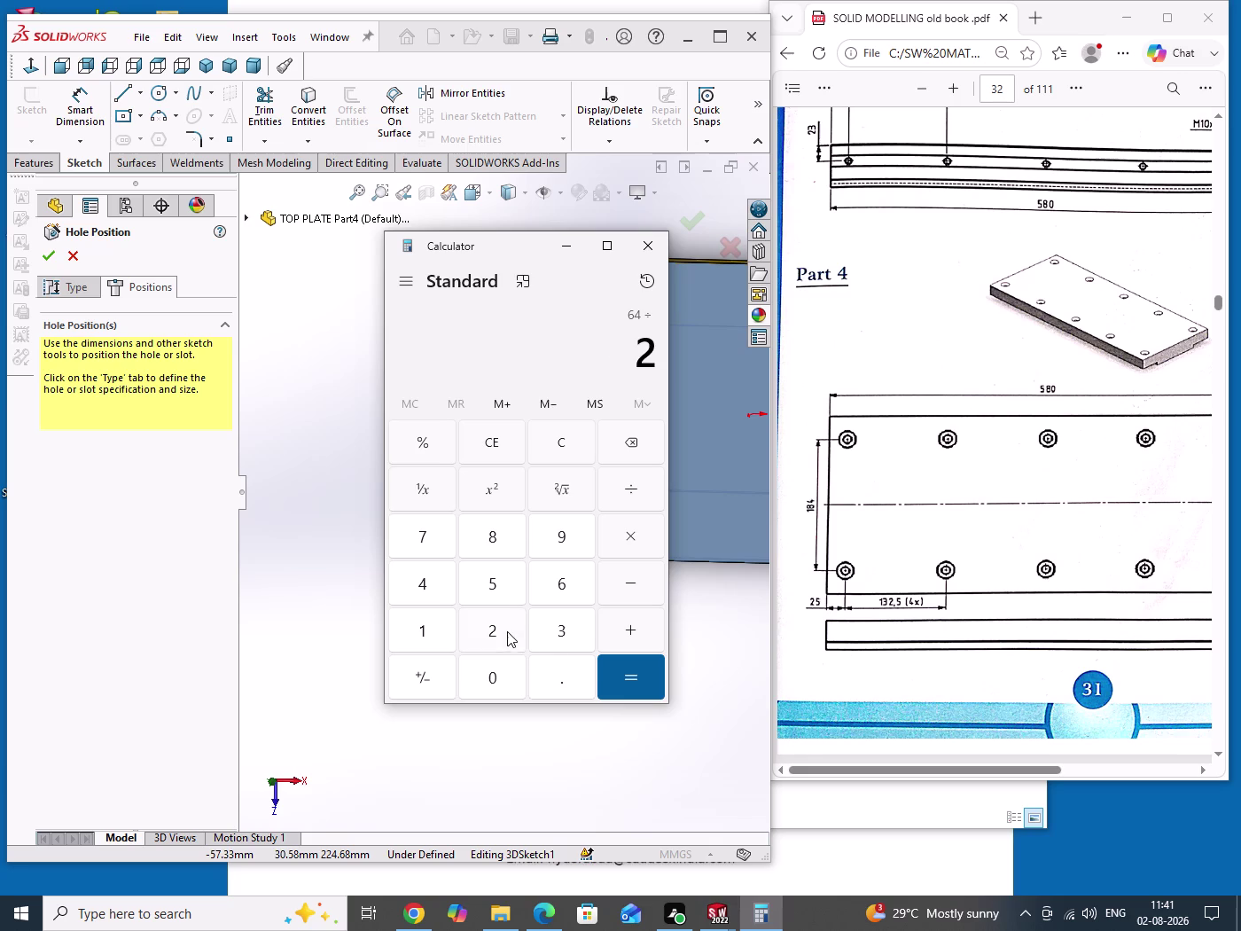
click(617, 675)
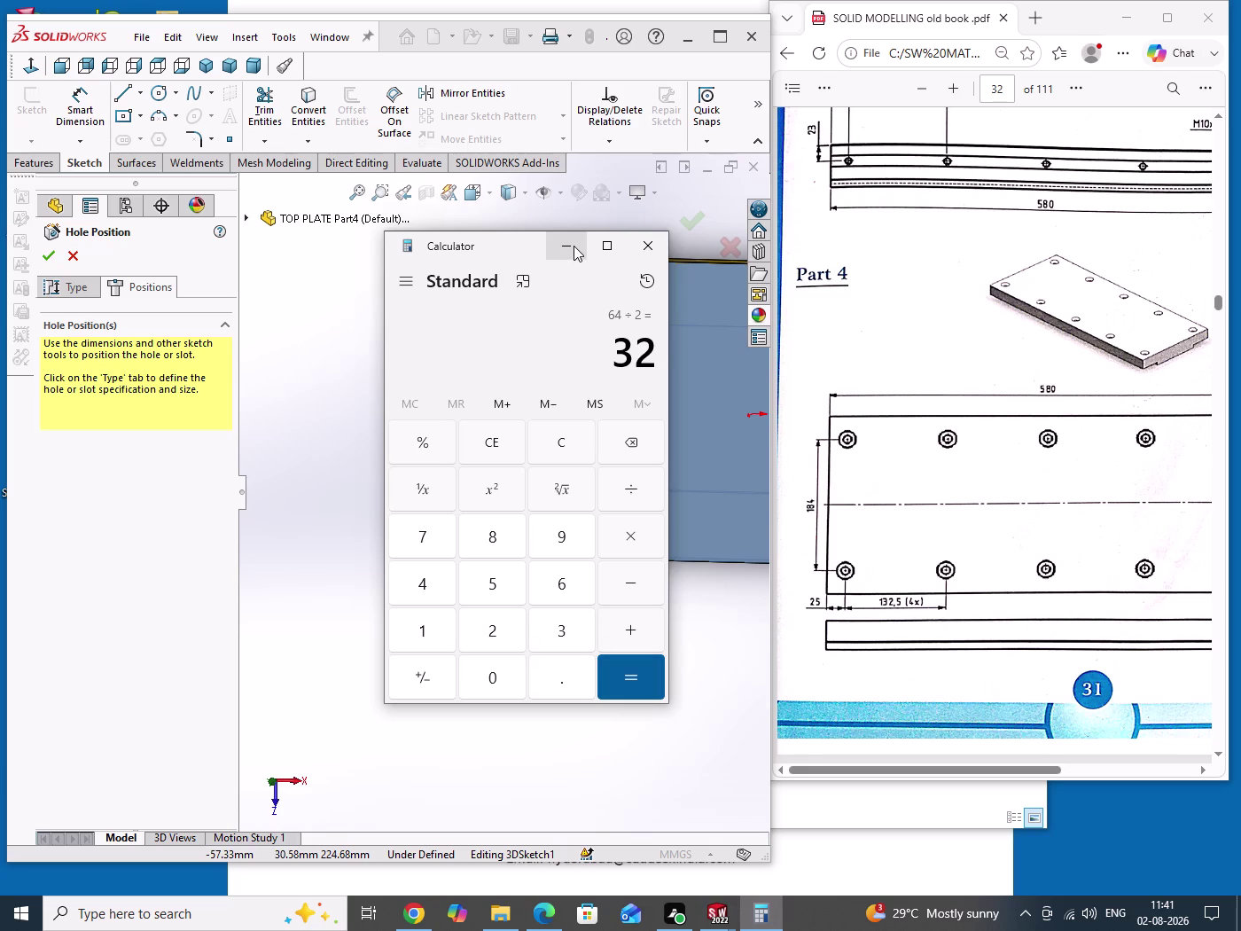
click(574, 246)
Dimension the hole centre 32 mm from the plate's bottom edge.
right_drag(360, 533, 343, 368)
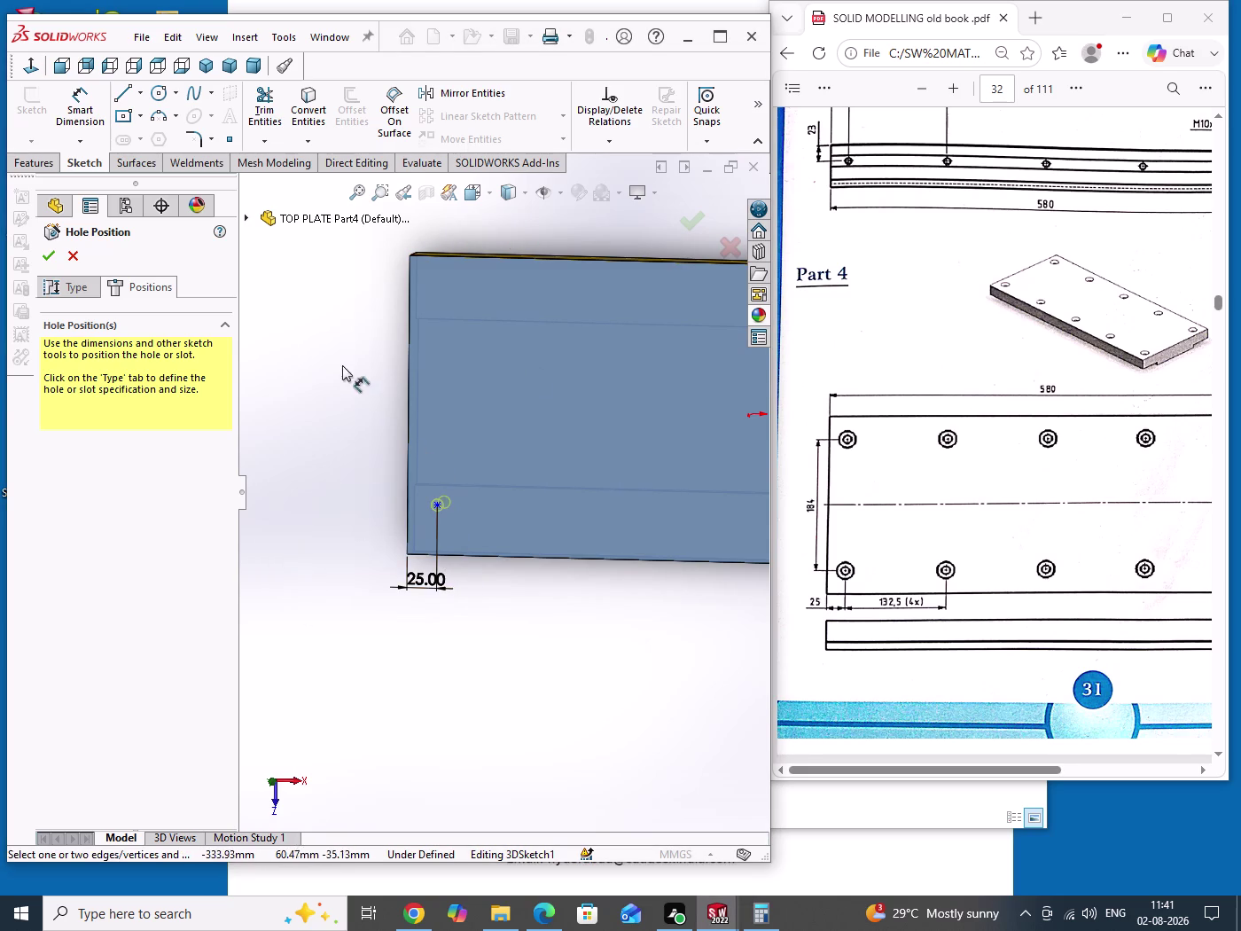
scroll(down, 3)
click(553, 634)
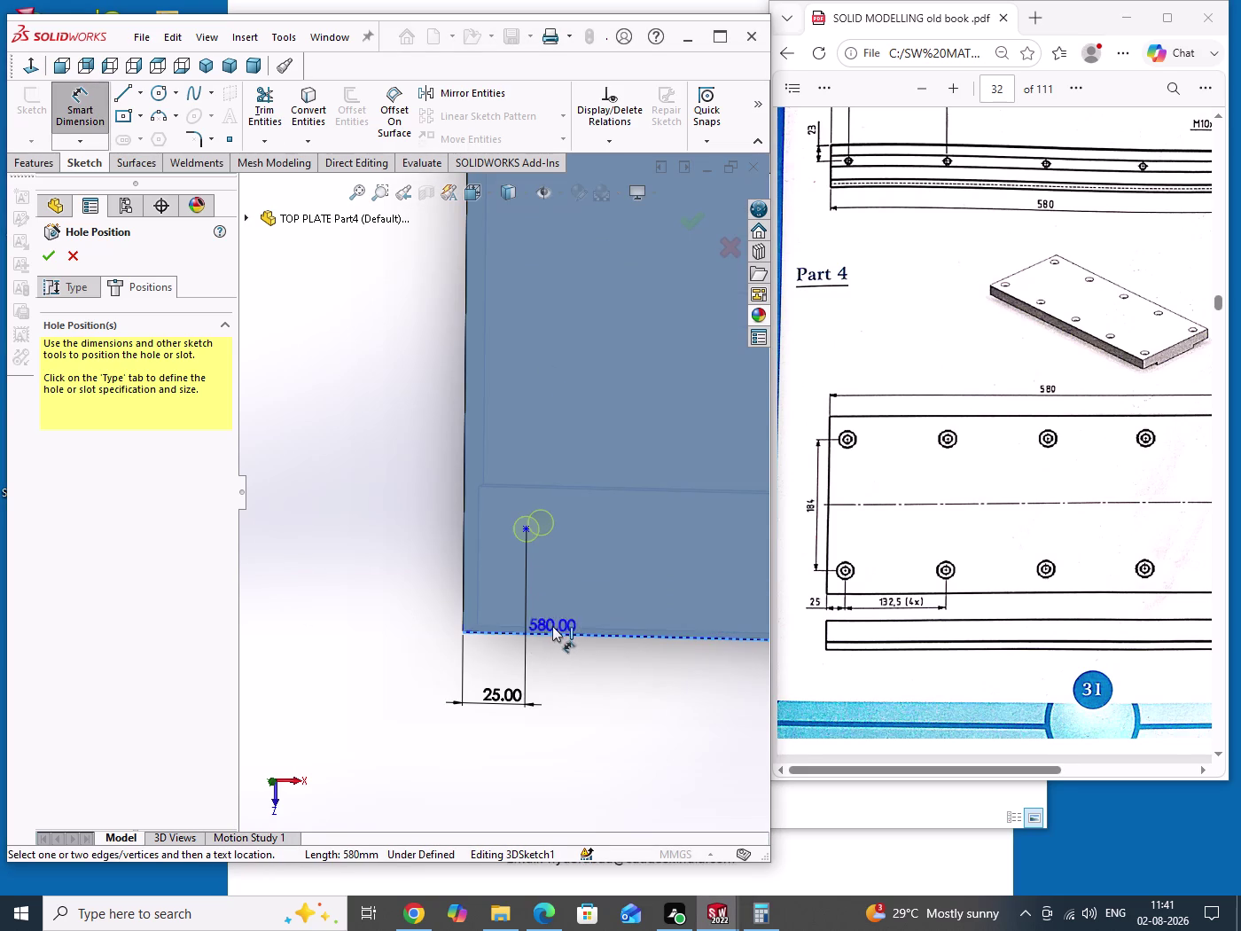
click(525, 531)
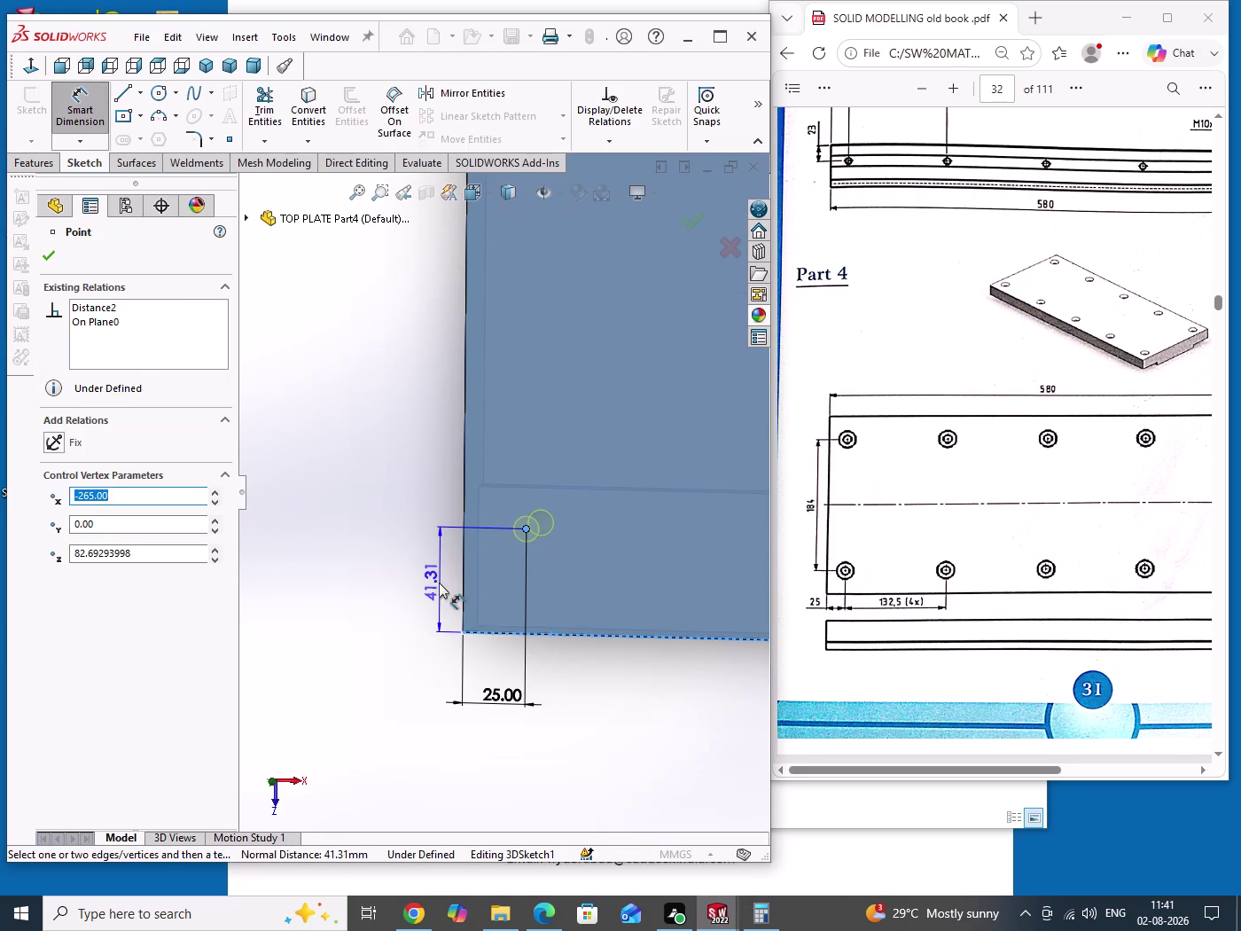
click(439, 582)
text(3)
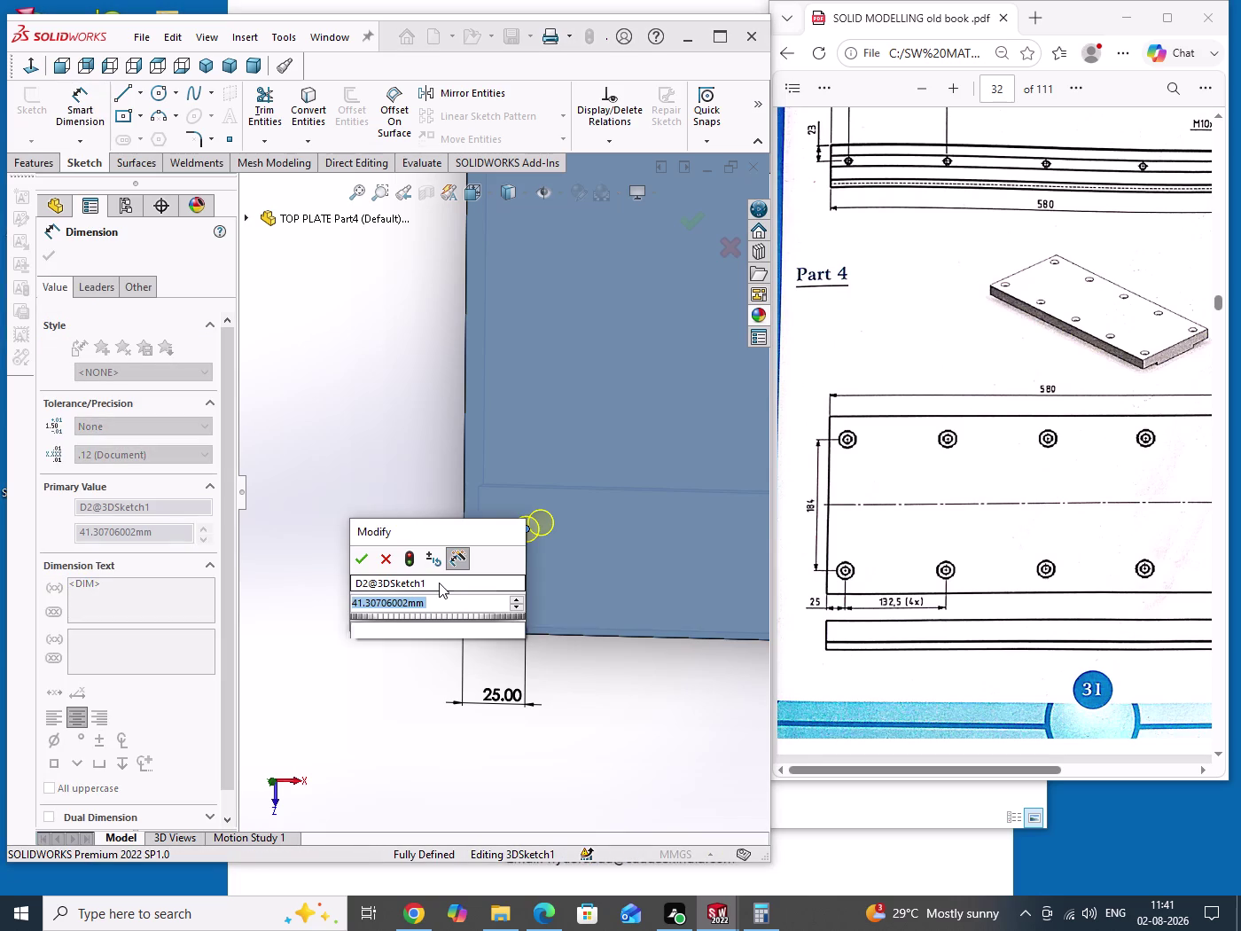
text(2)
key(Return)
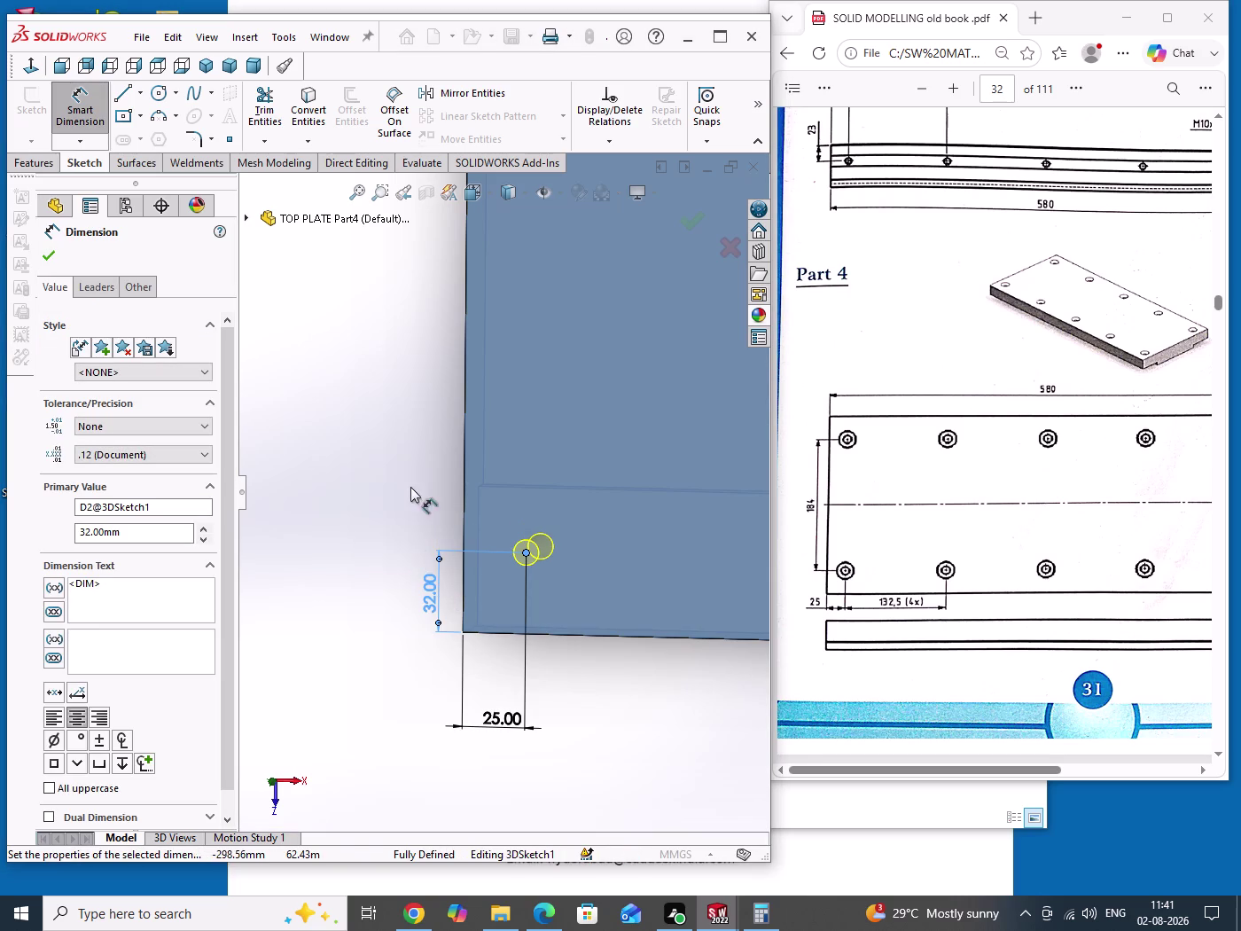
right_click(402, 468)
click(432, 526)
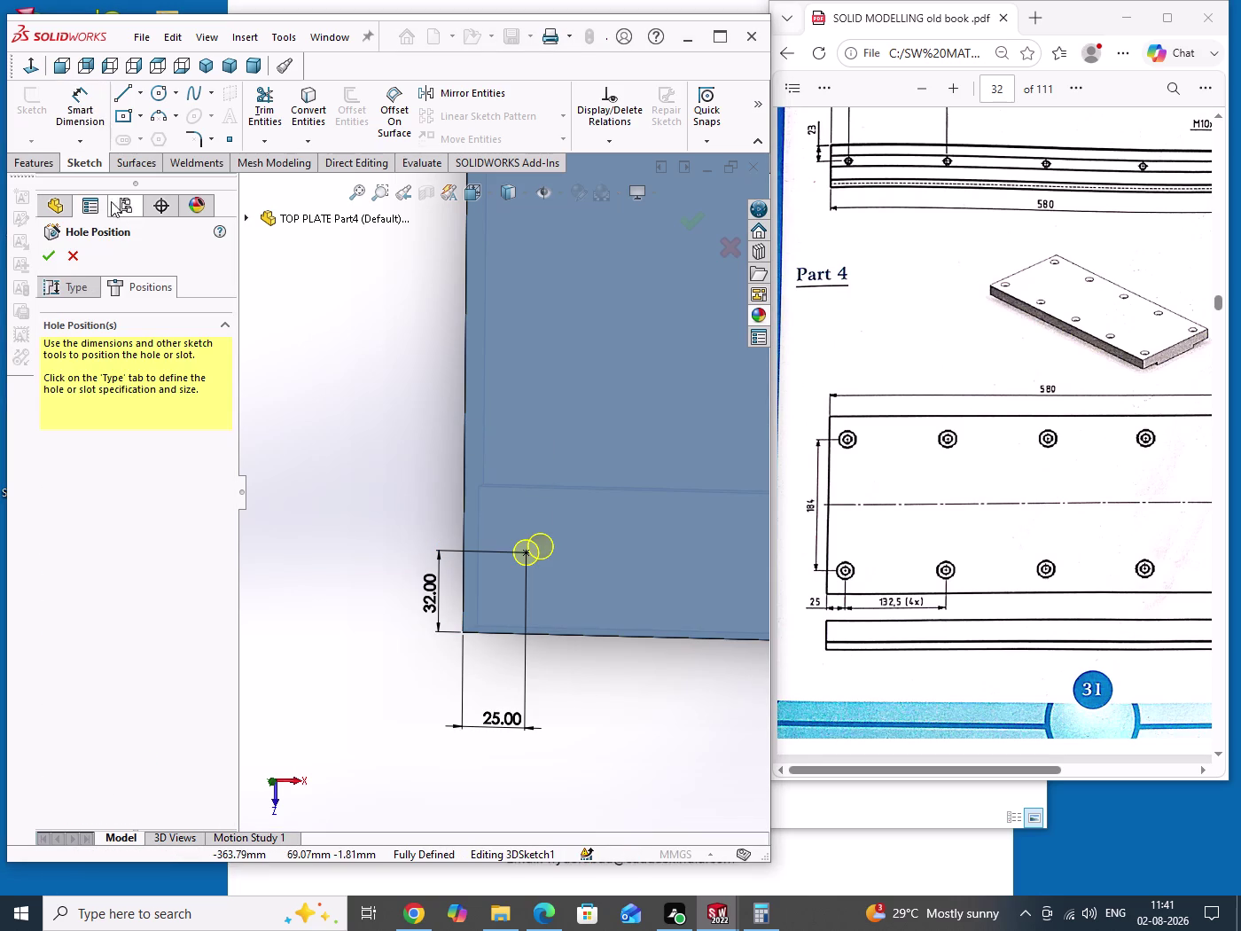
Return to the hole settings and confirm to create Hole1.
click(73, 293)
click(46, 255)
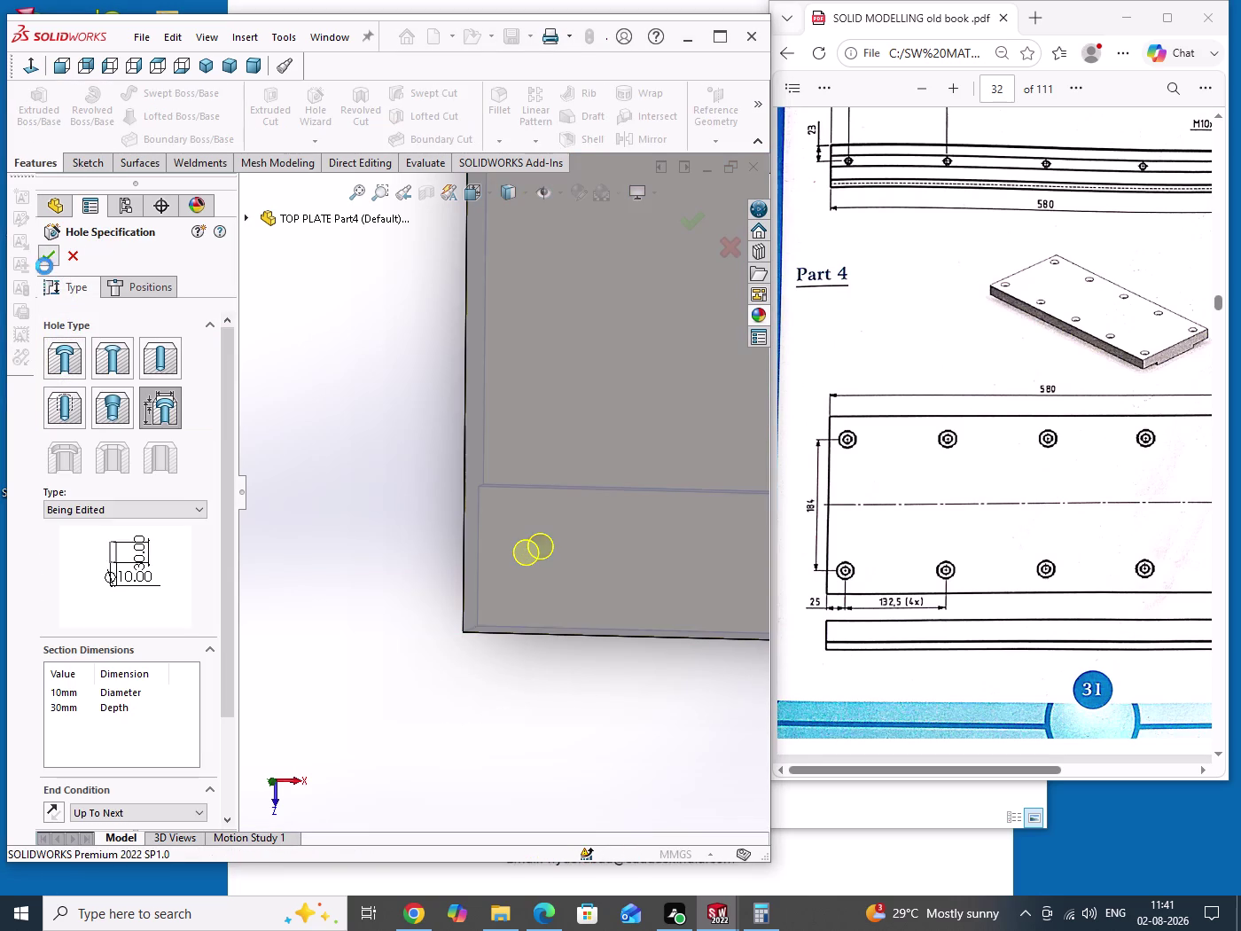
click(330, 373)
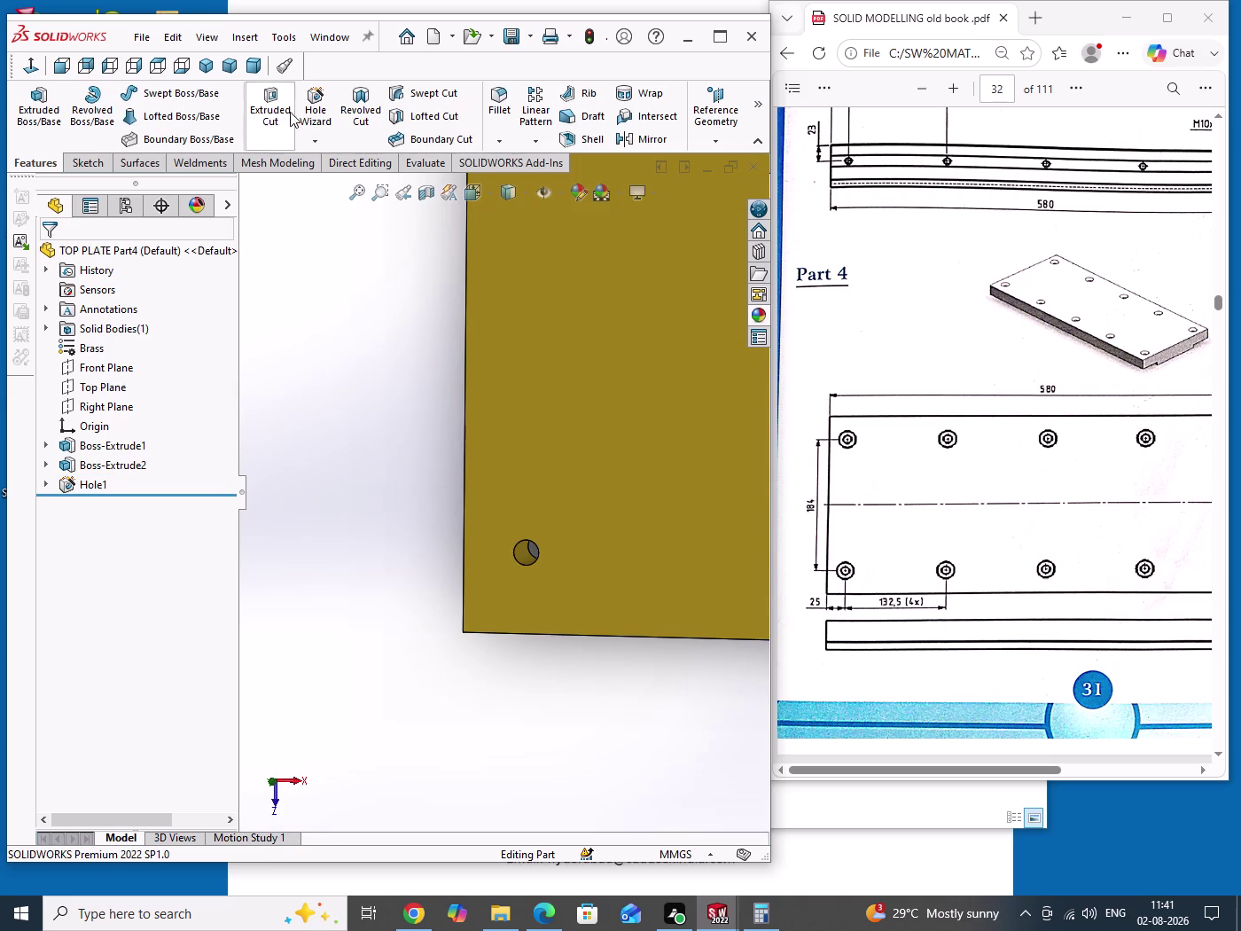
Start a Chamfer, scroll the PDF to the section view, and select the distance field.
click(506, 141)
click(515, 183)
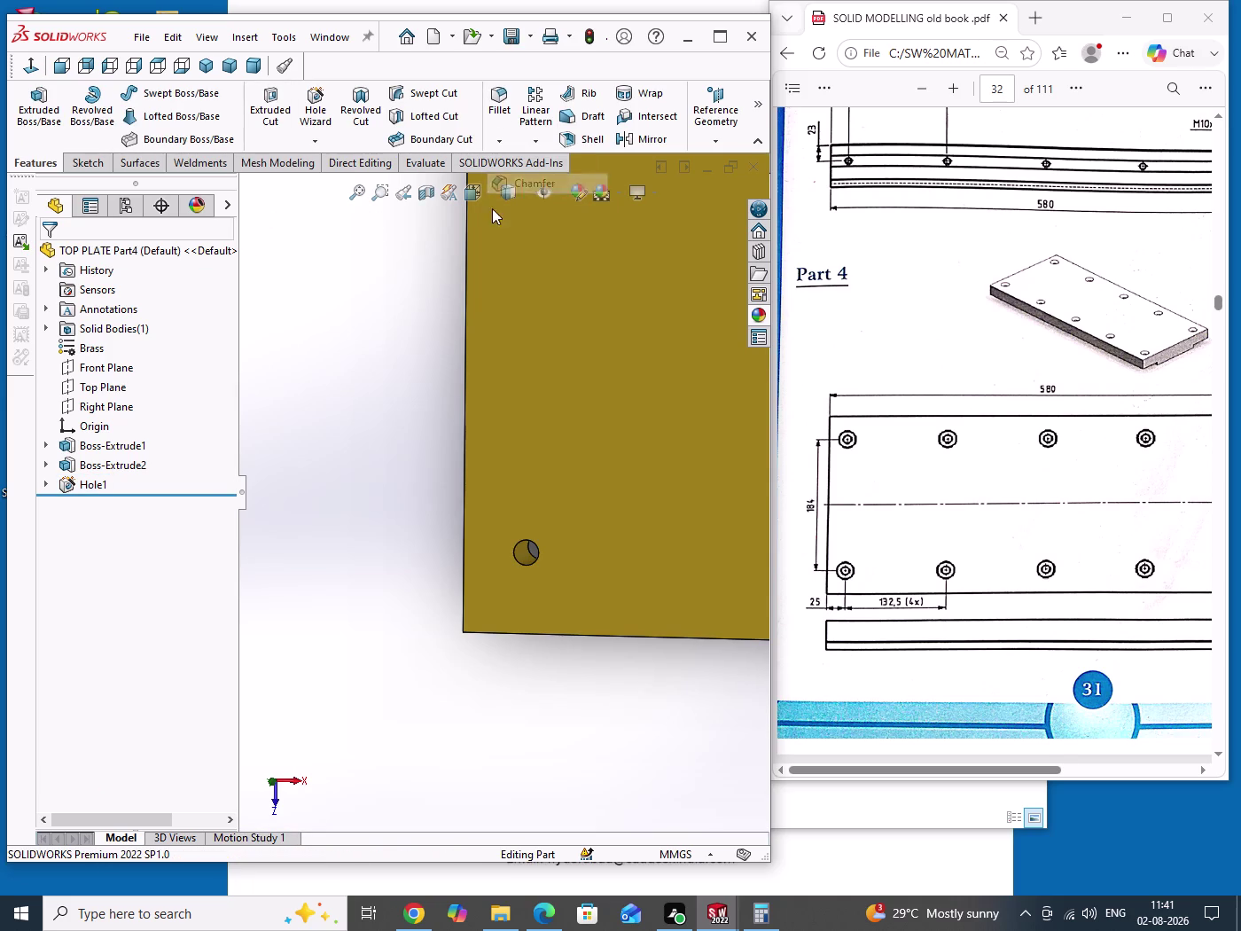
drag(994, 767, 1017, 767)
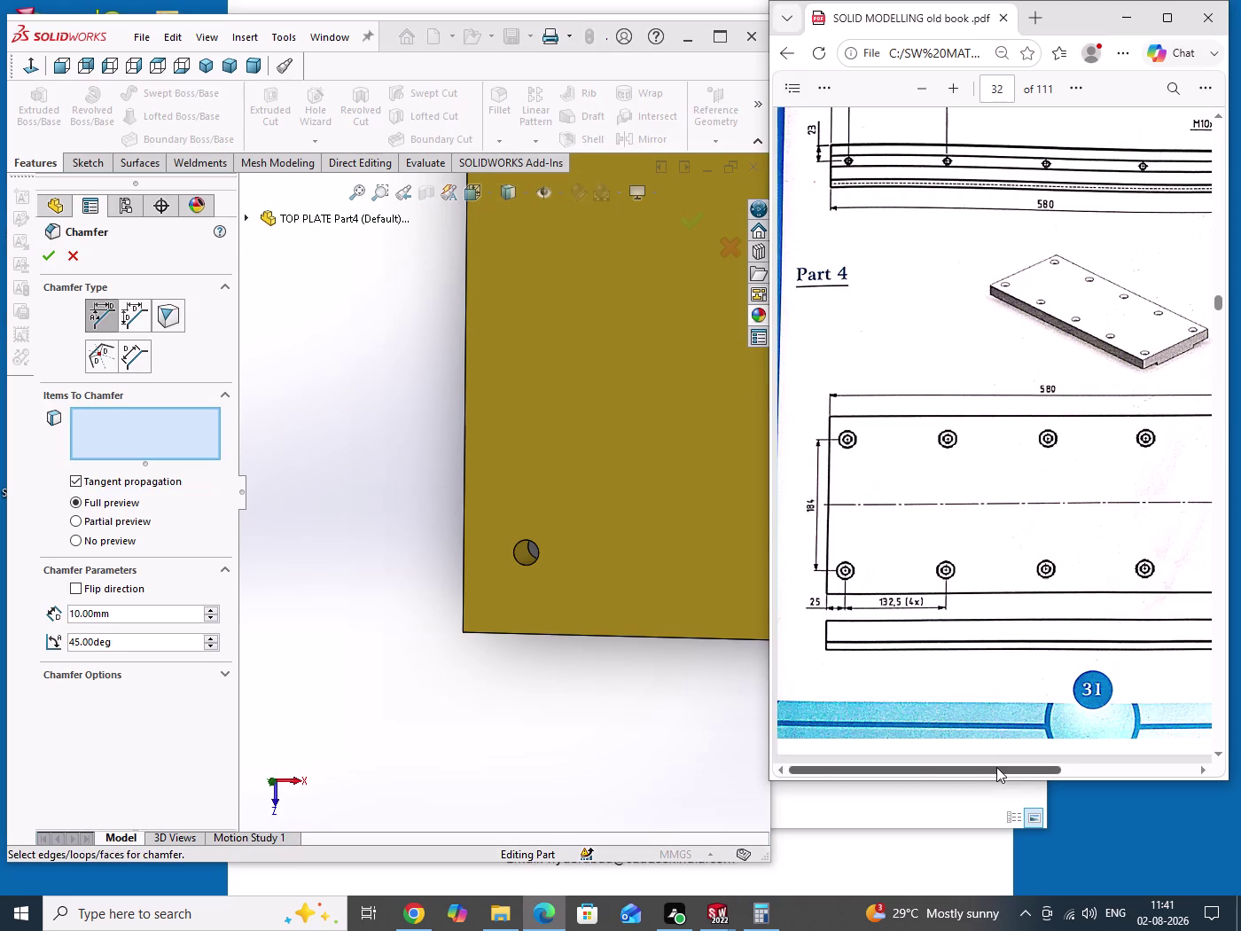
drag(1017, 767, 1237, 739)
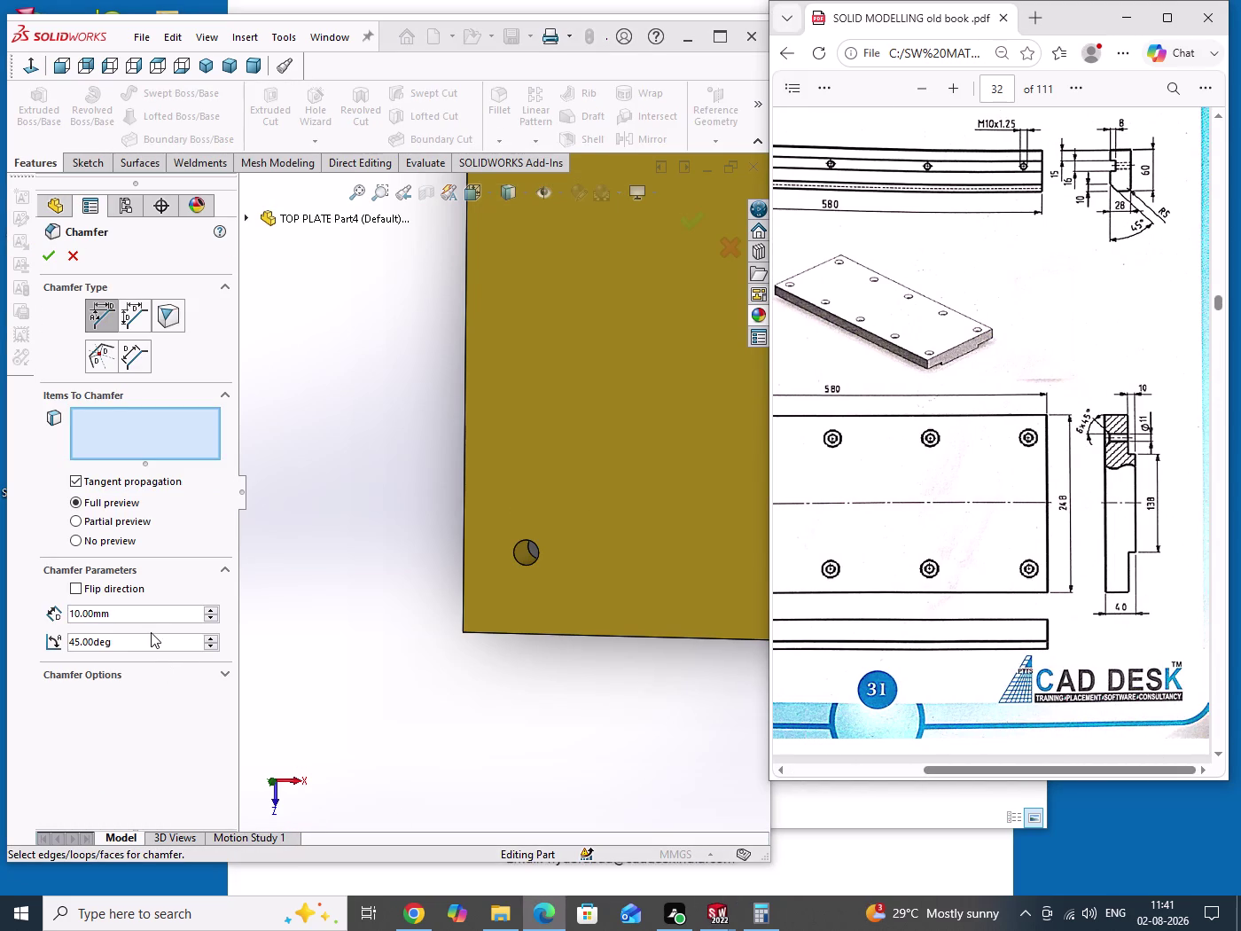
double_click(156, 615)
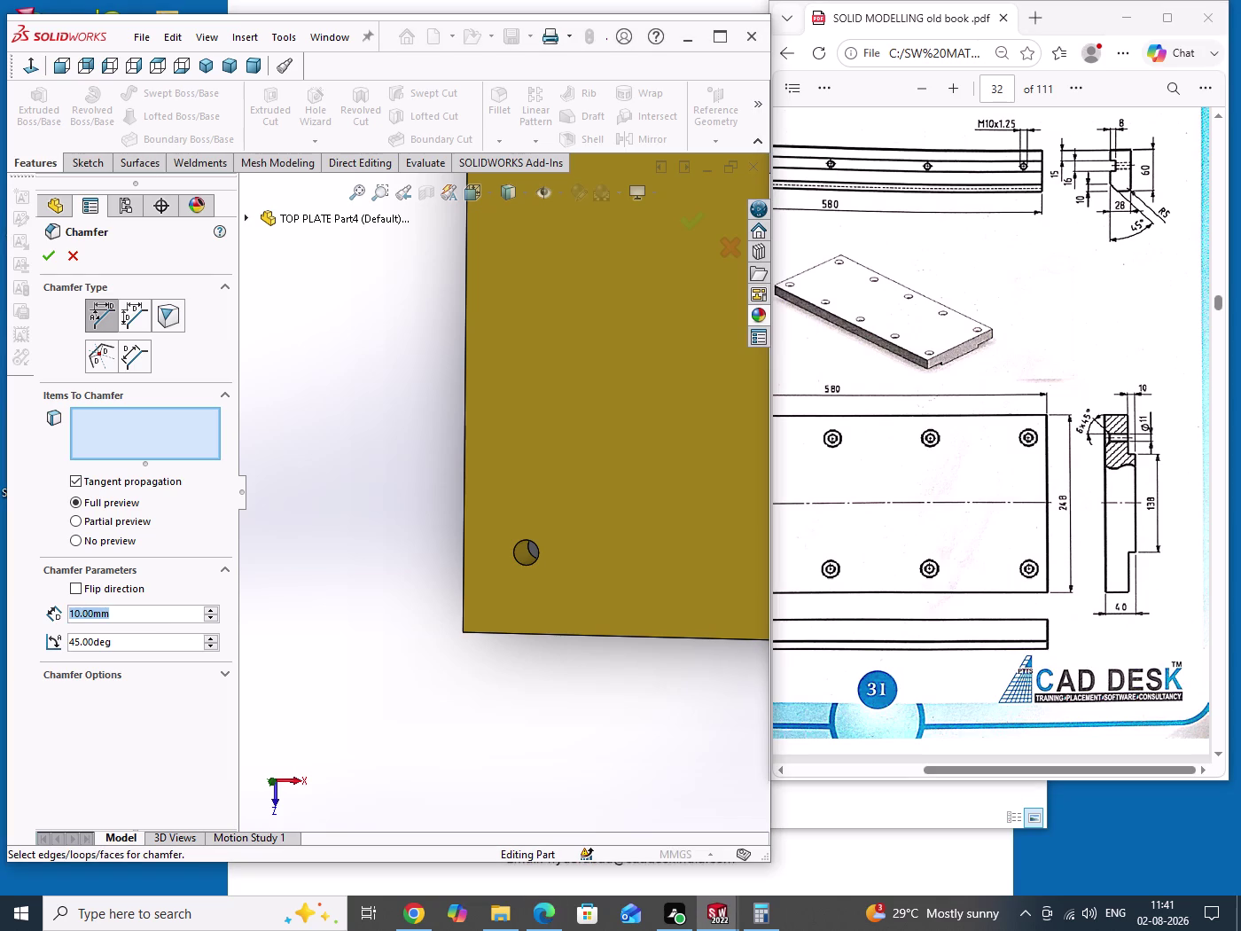